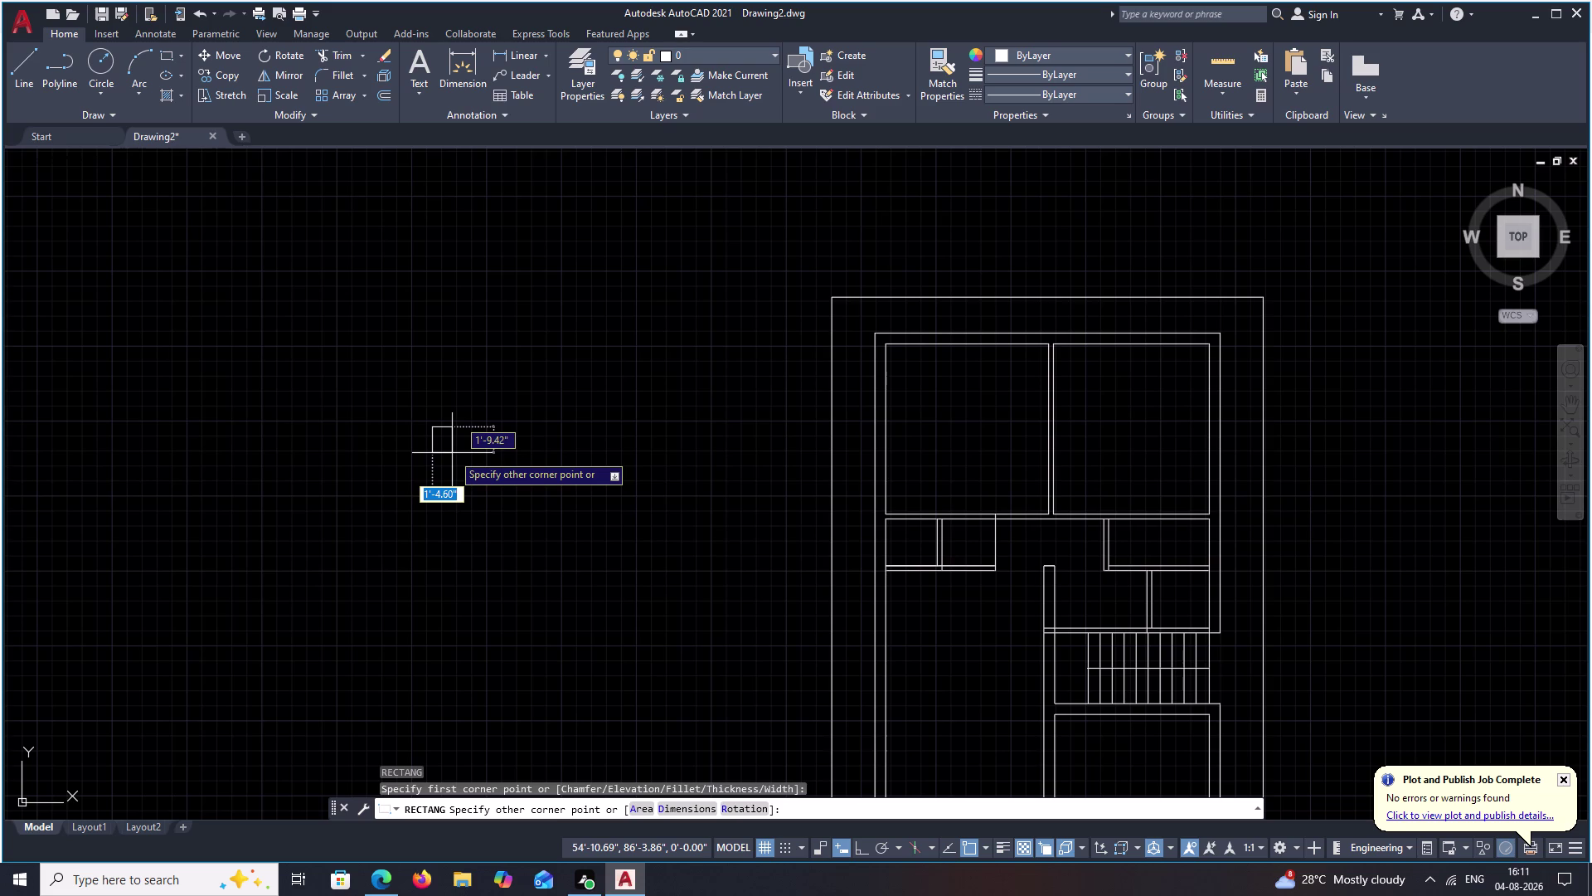
Try sizing the square with 2' and 2" values, then cancel the failed entry.
text(2')
key(space)
text(2\)
key(space)
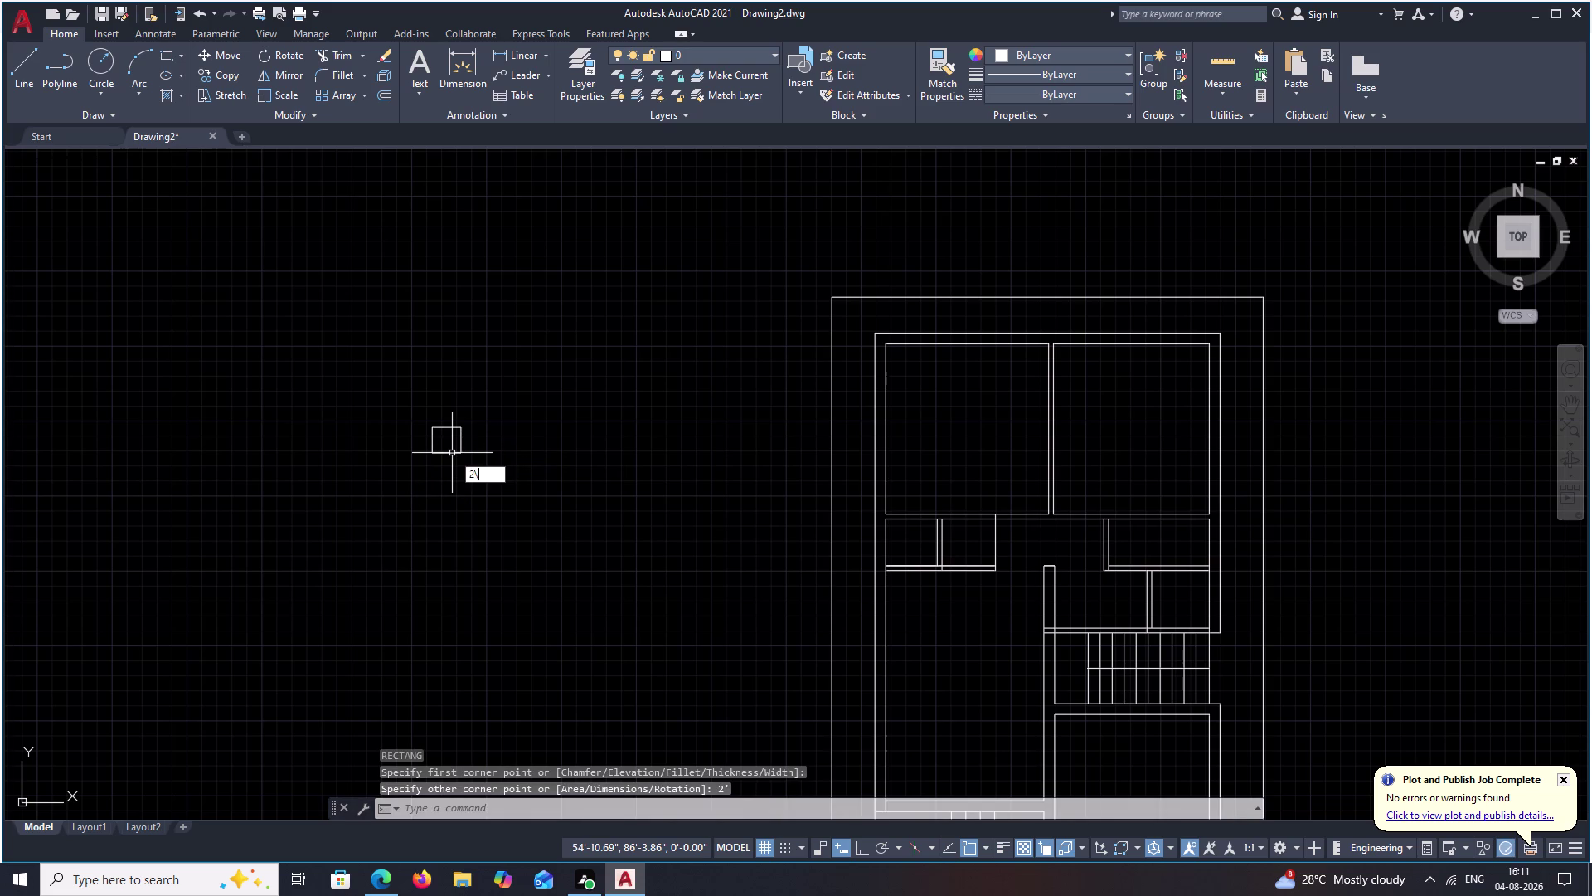
key(Escape)
Erase the stray small square with E and restart the rectangle command.
drag(458, 406, 507, 524)
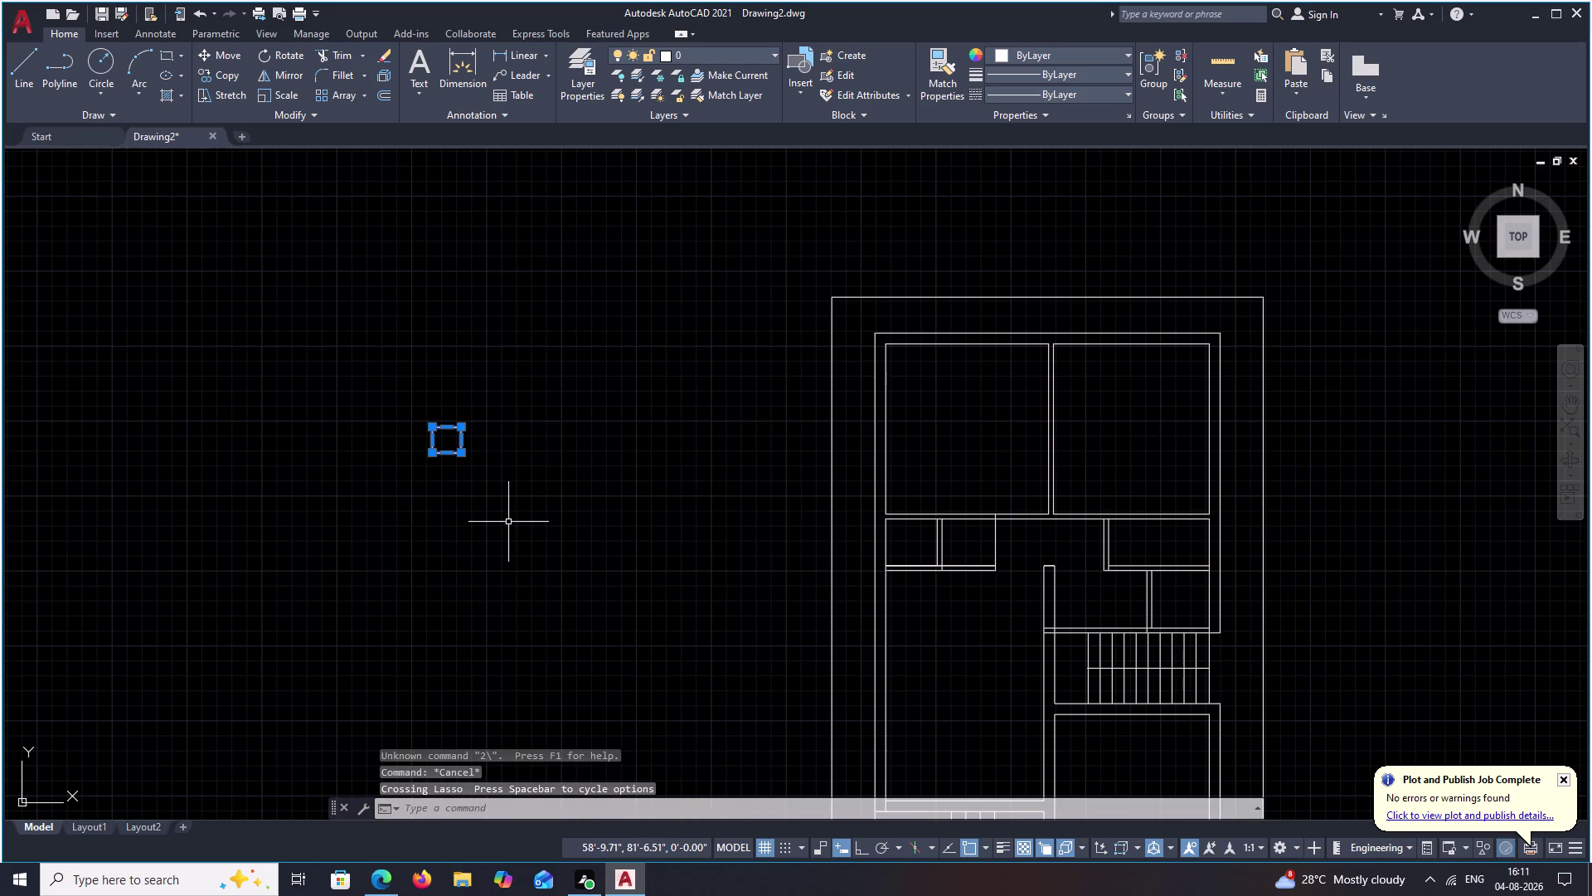
text(E)
key(space)
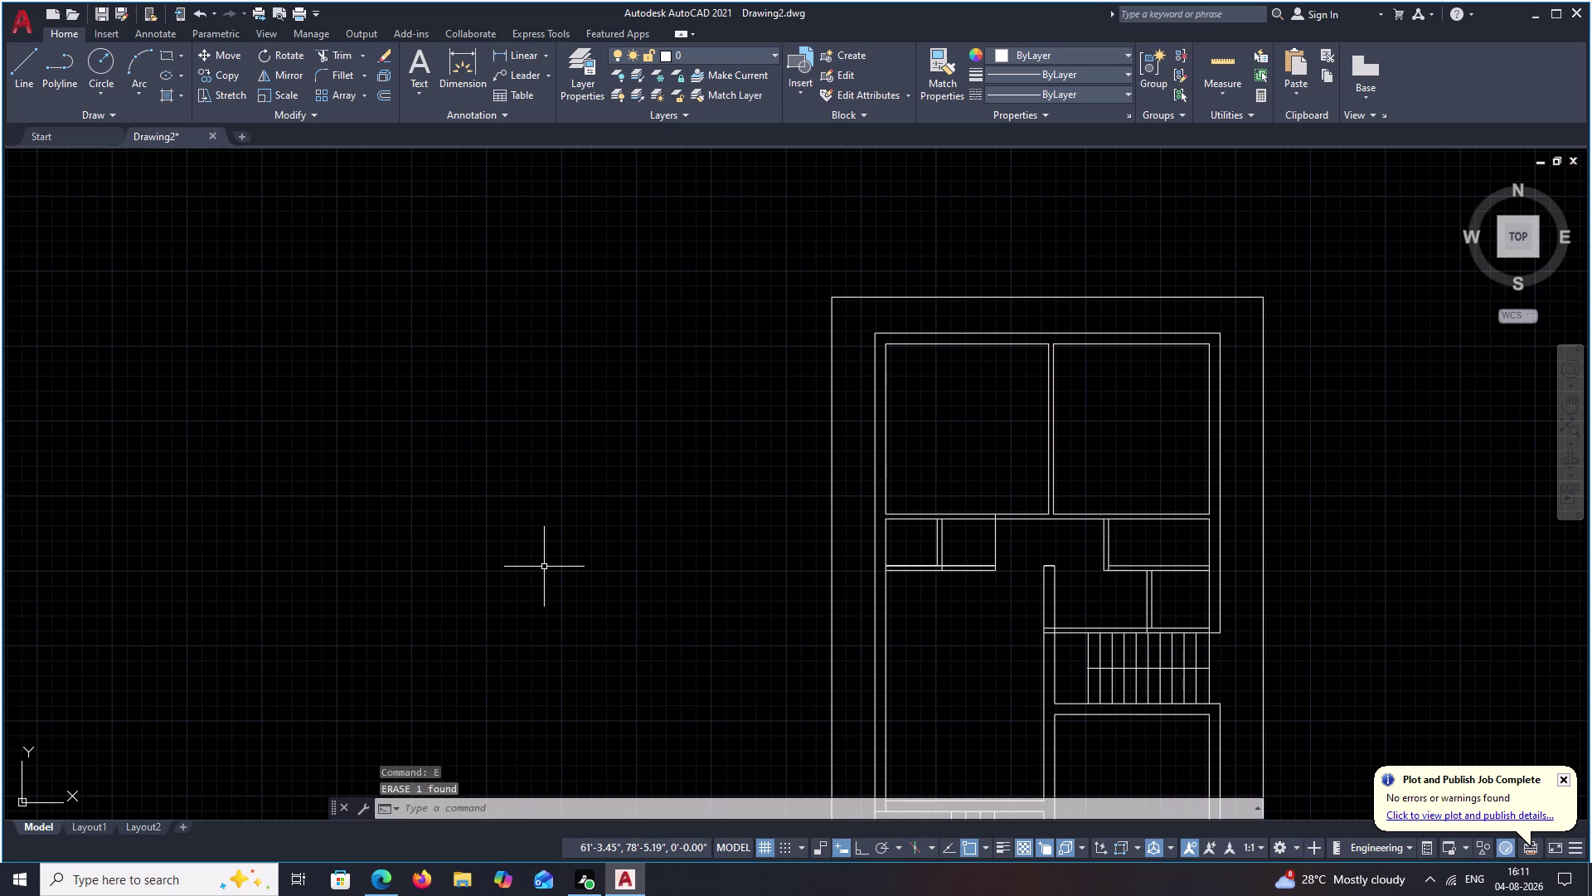
text(REC)
key(space)
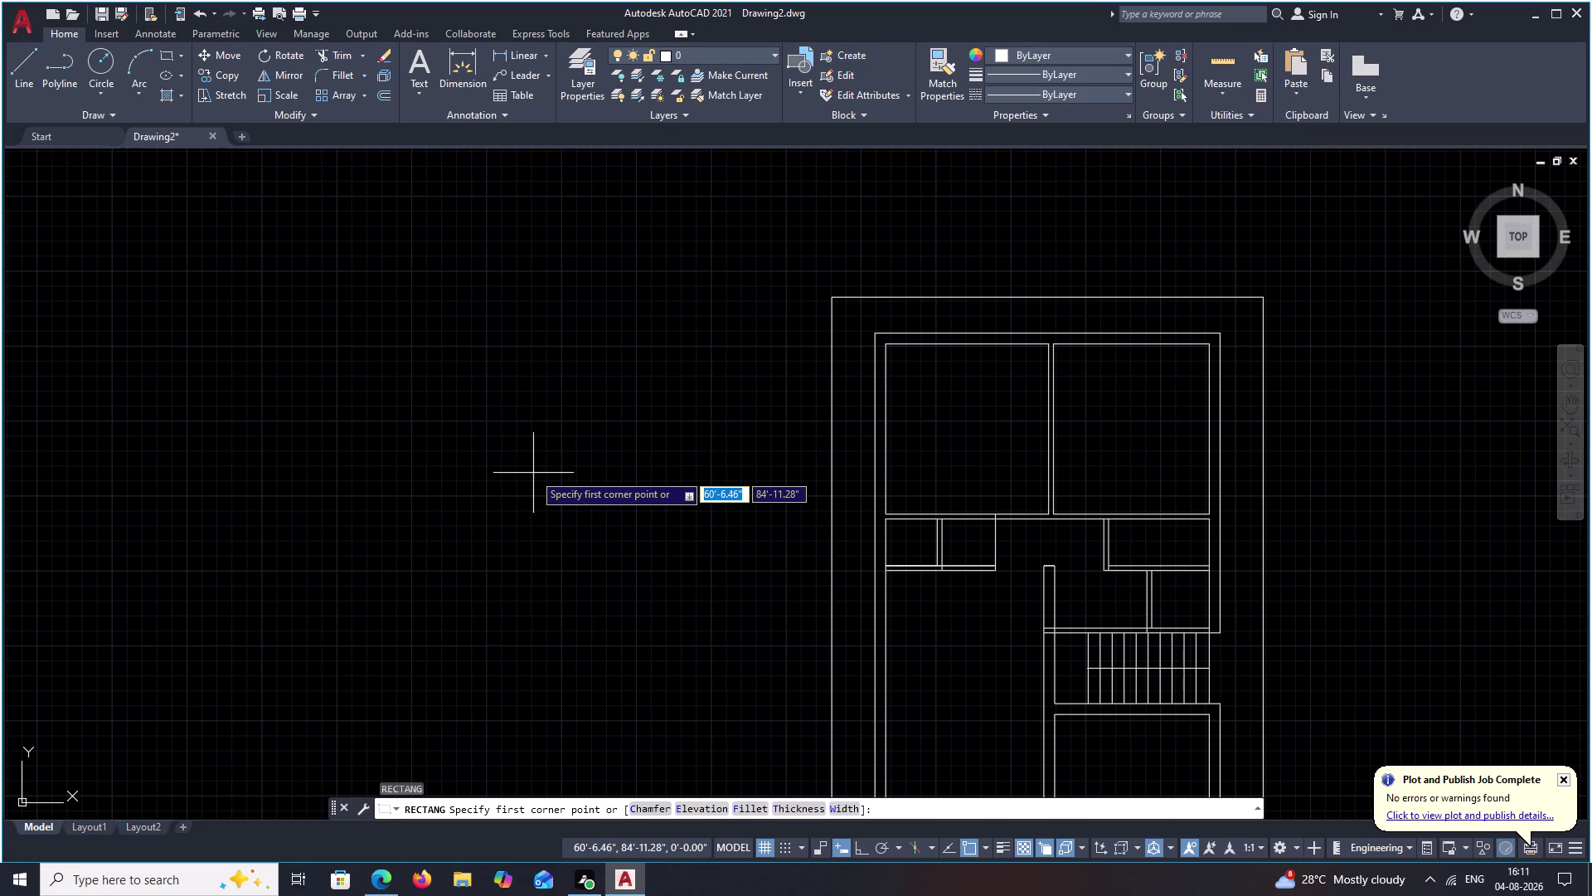
Draw a small square to the left of the floor plan with RECTANG.
text(REC)
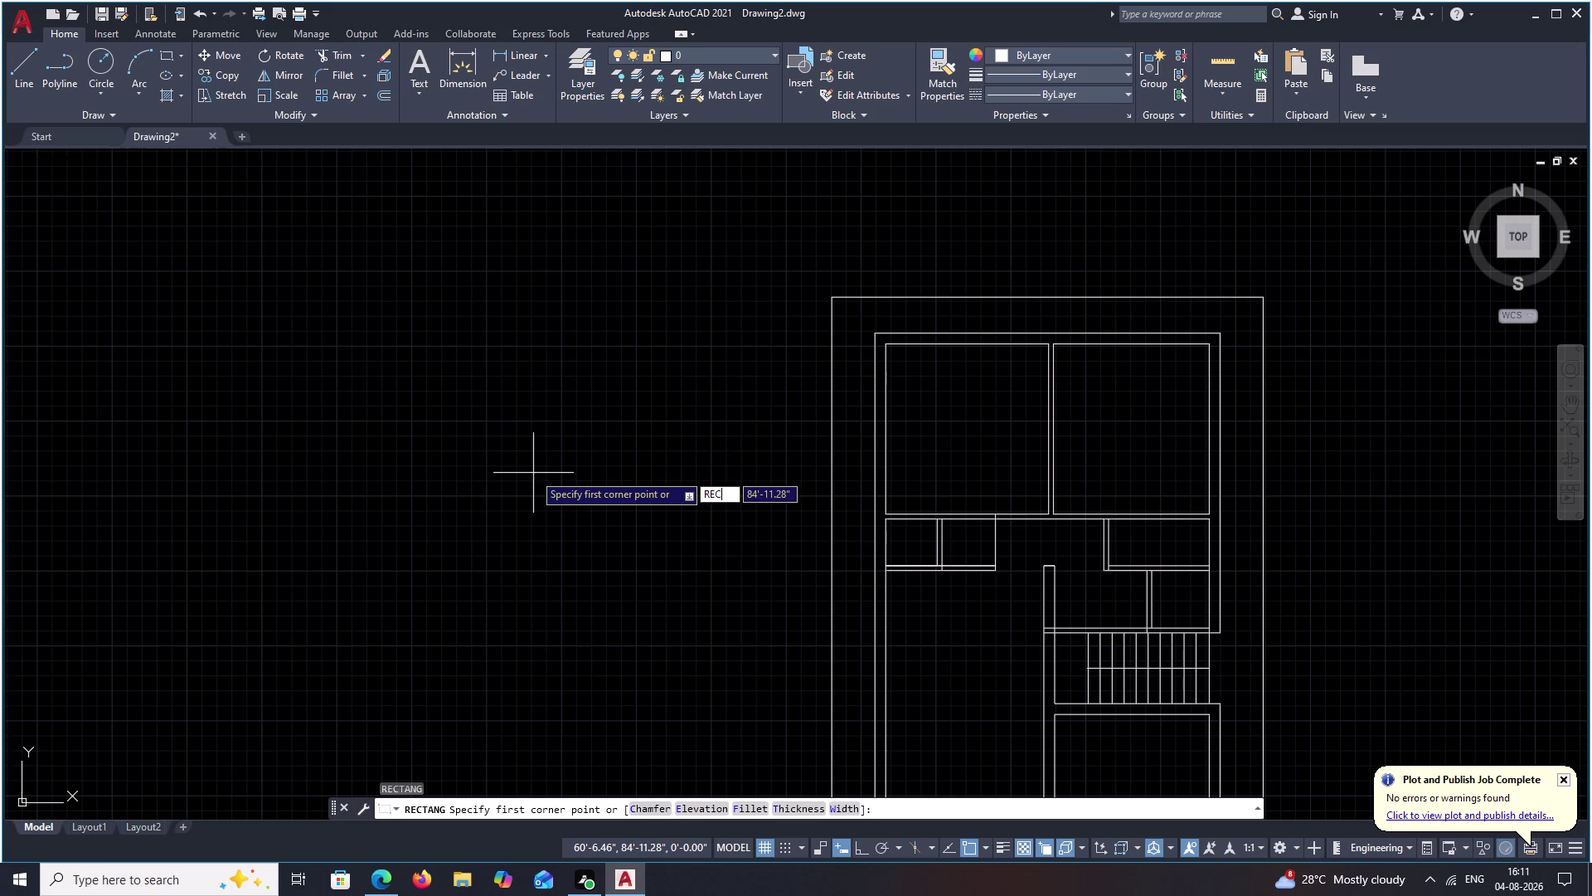
key(space)
key(Escape)
key(Escape)
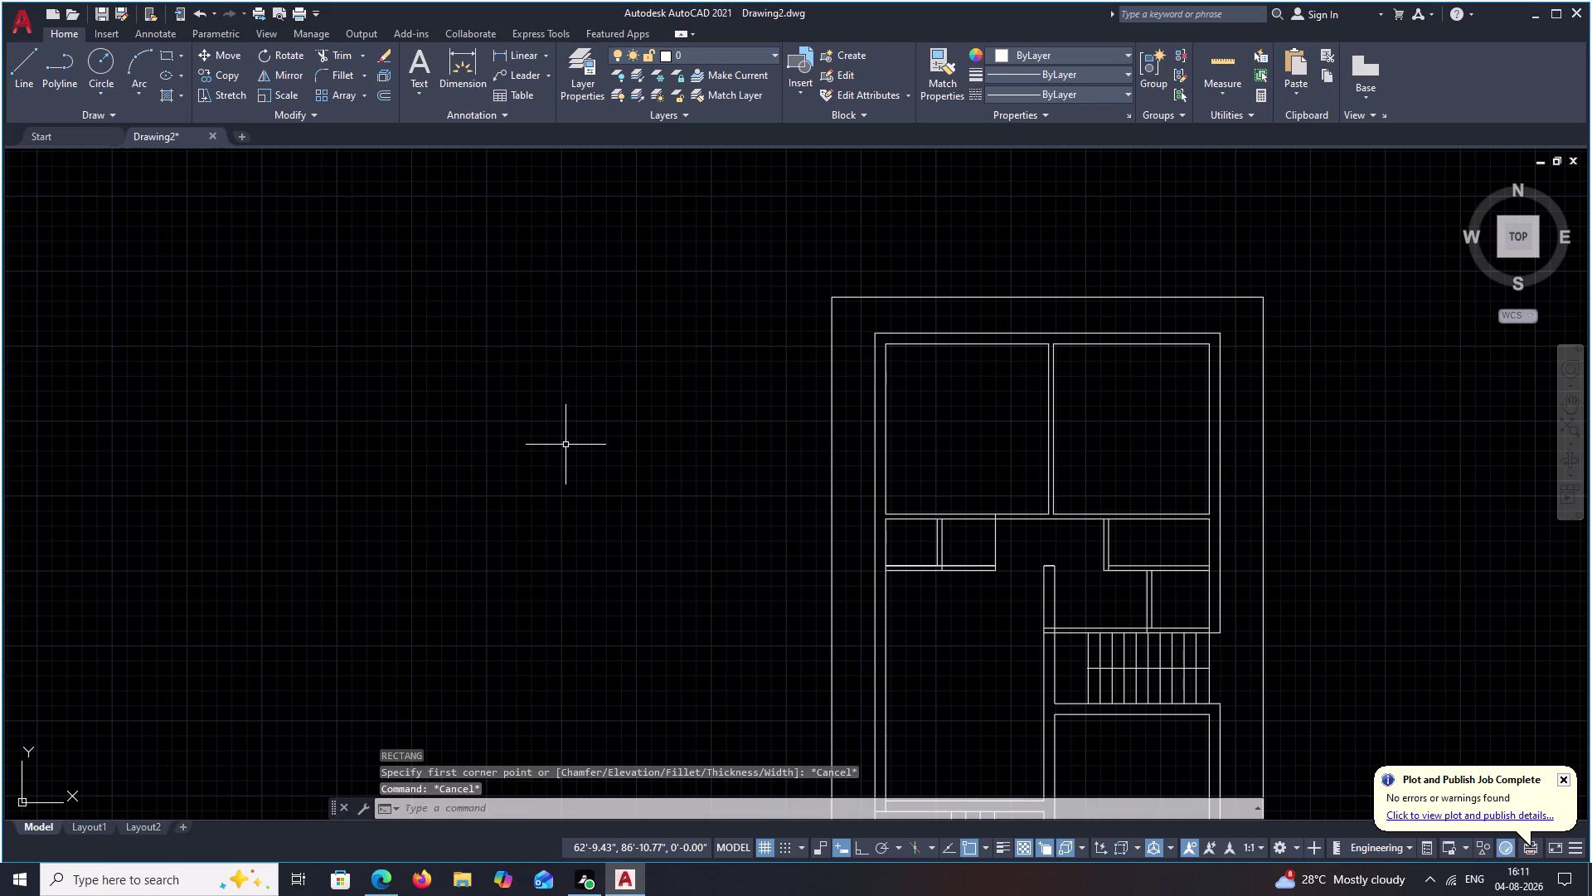
text(REC)
key(space)
click(494, 413)
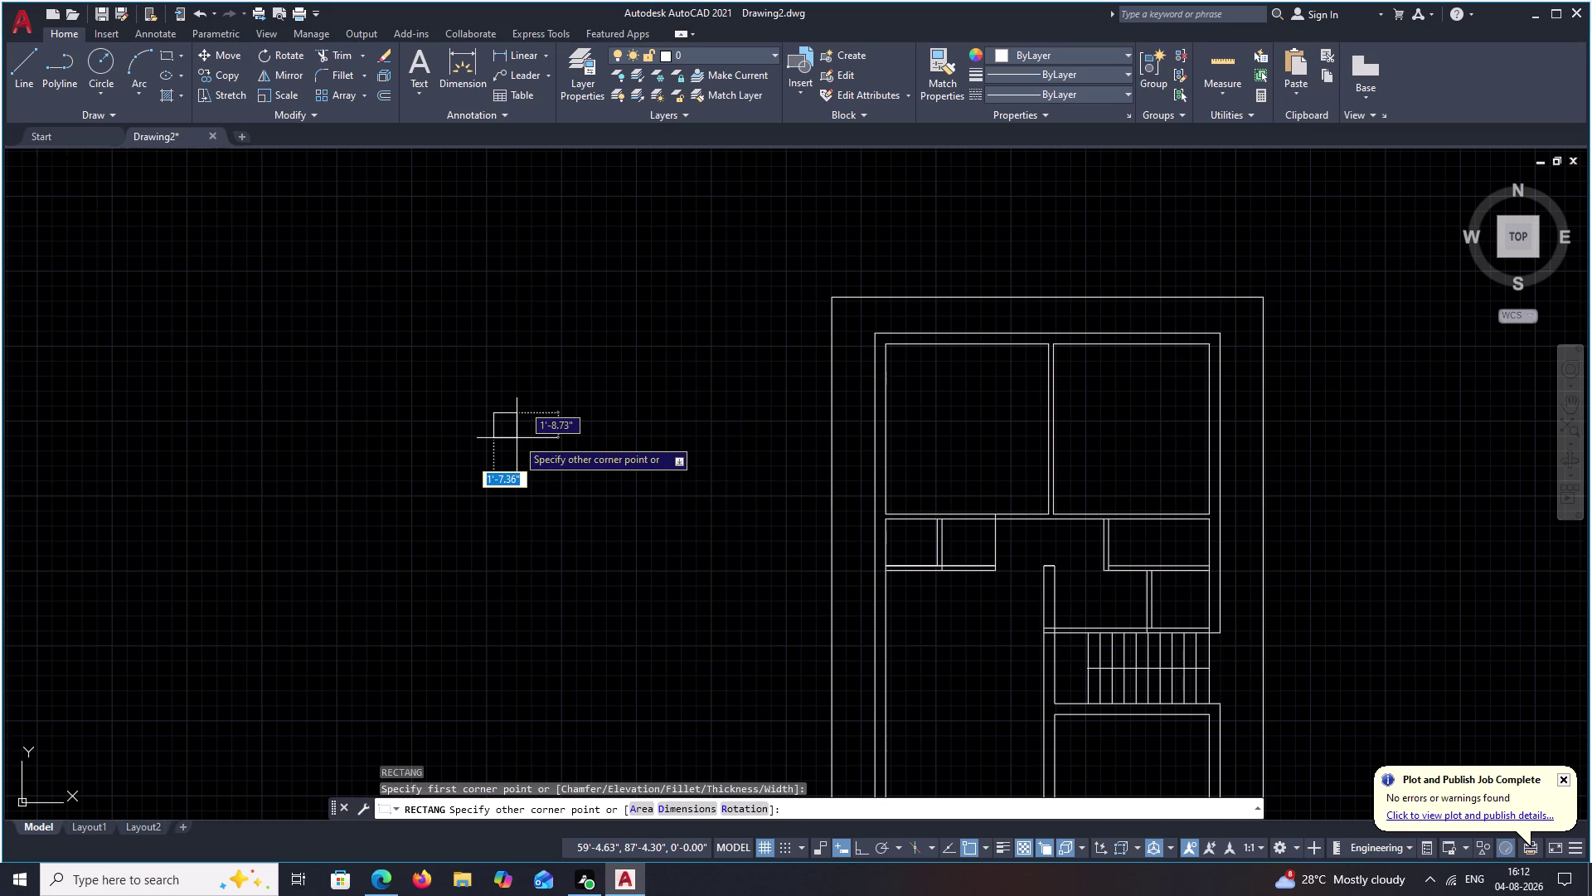
click(517, 438)
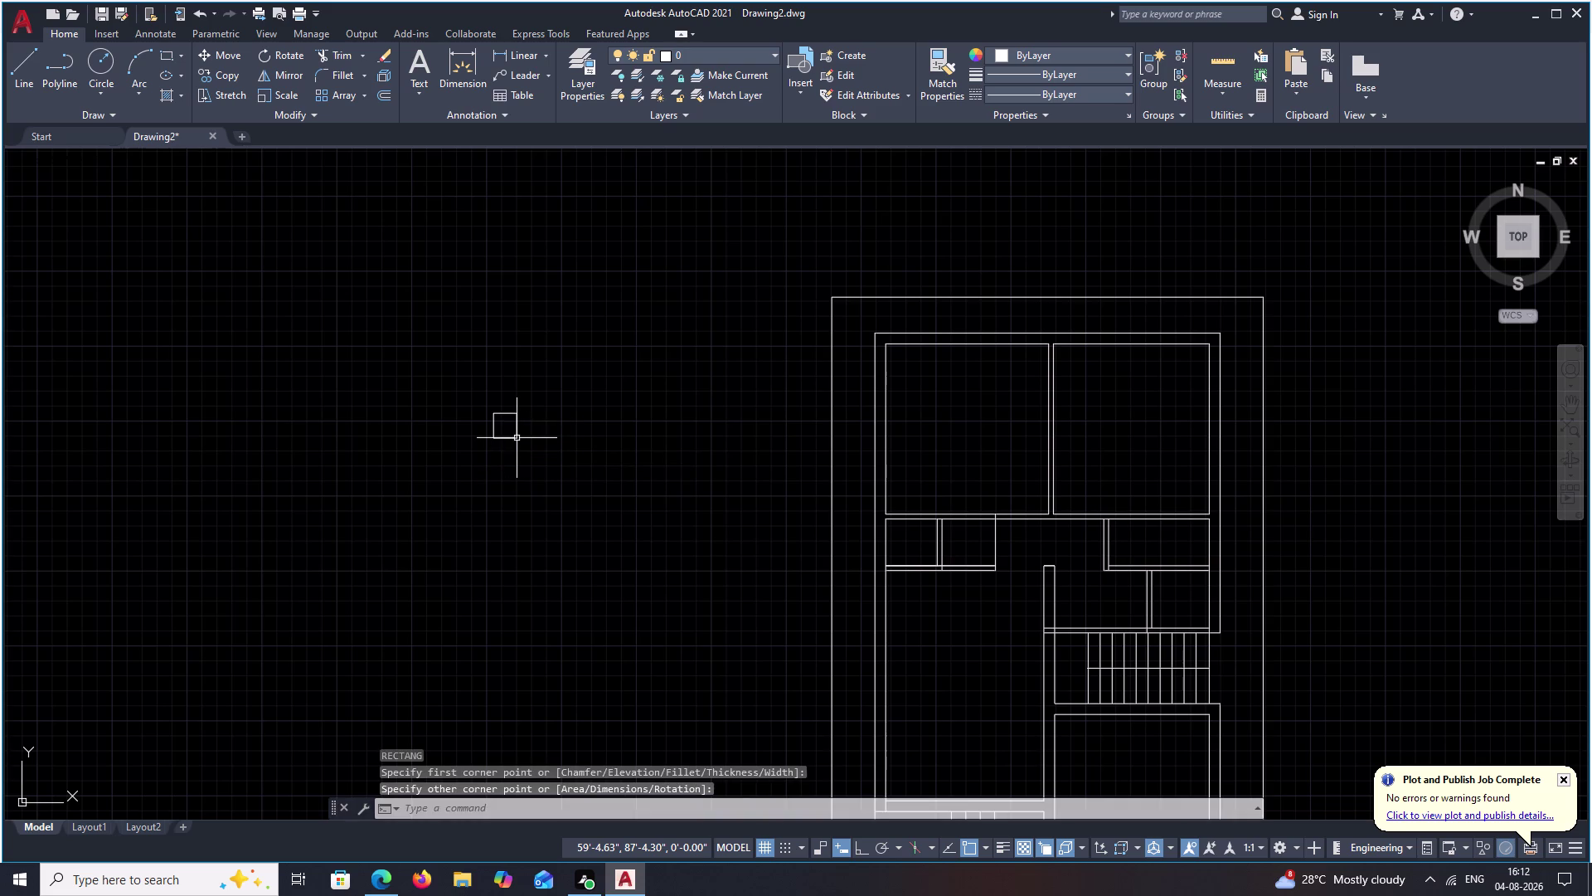
Start copying the small square from its corner toward the floor plan.
drag(524, 401, 508, 467)
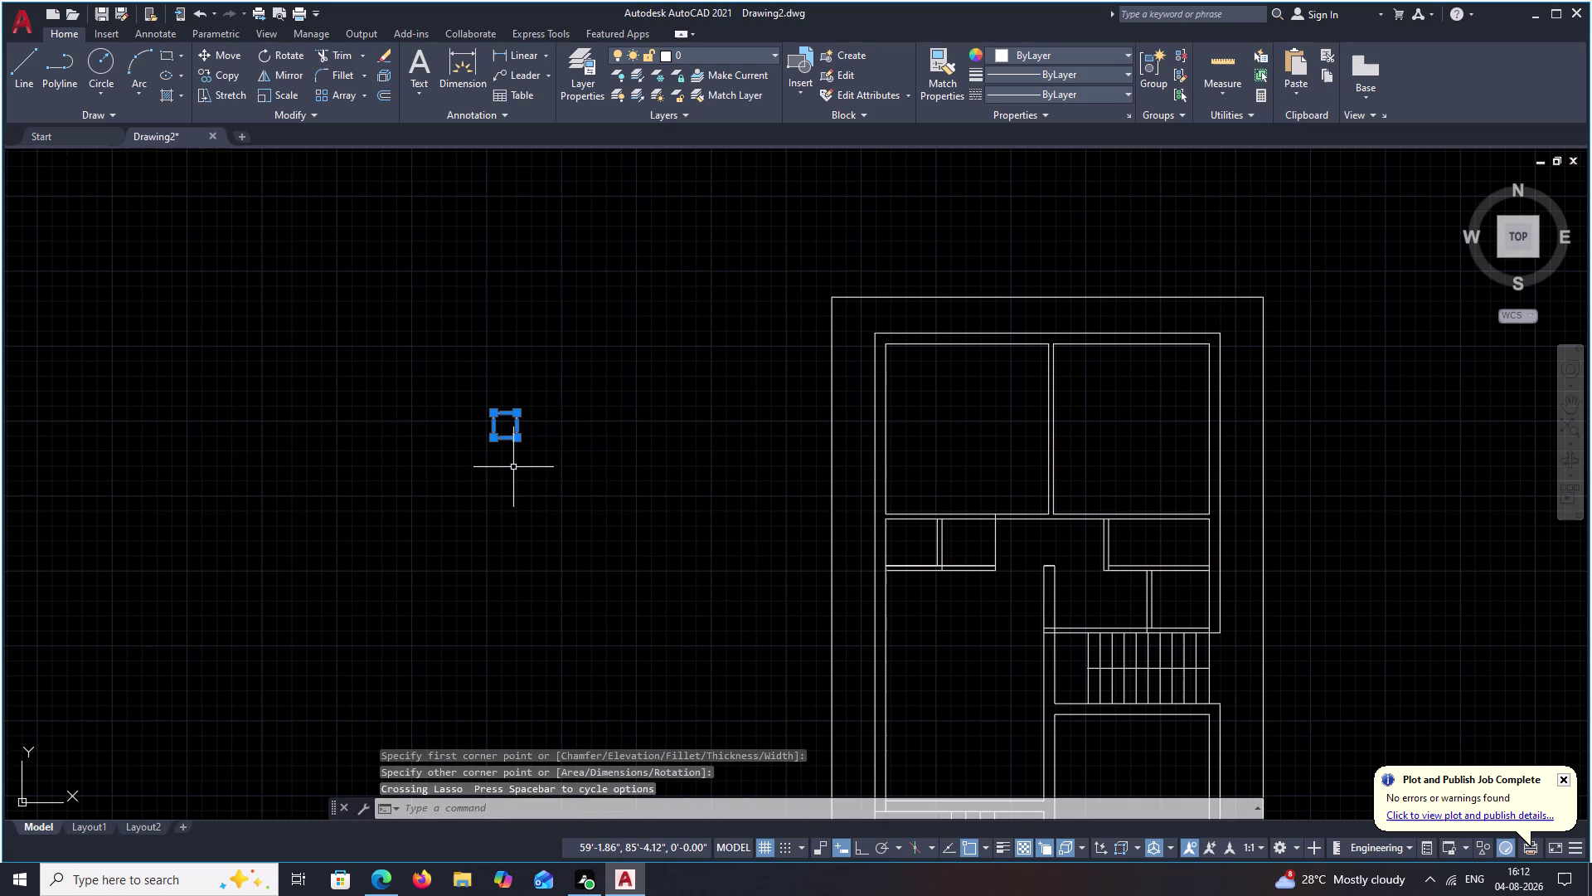
text(CO)
key(space)
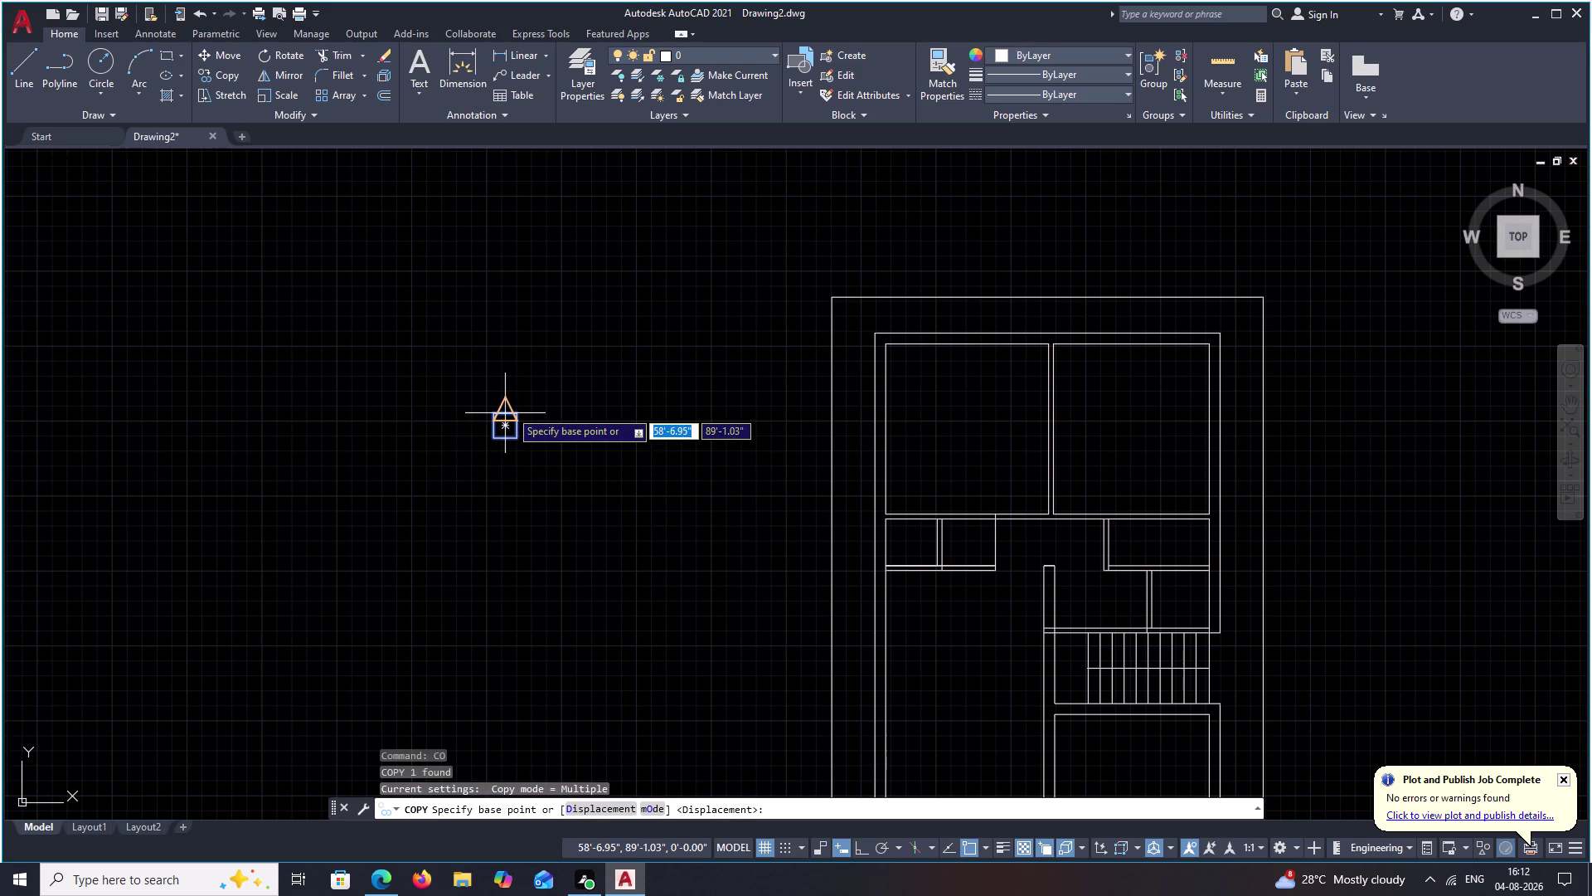
scroll(up, 3)
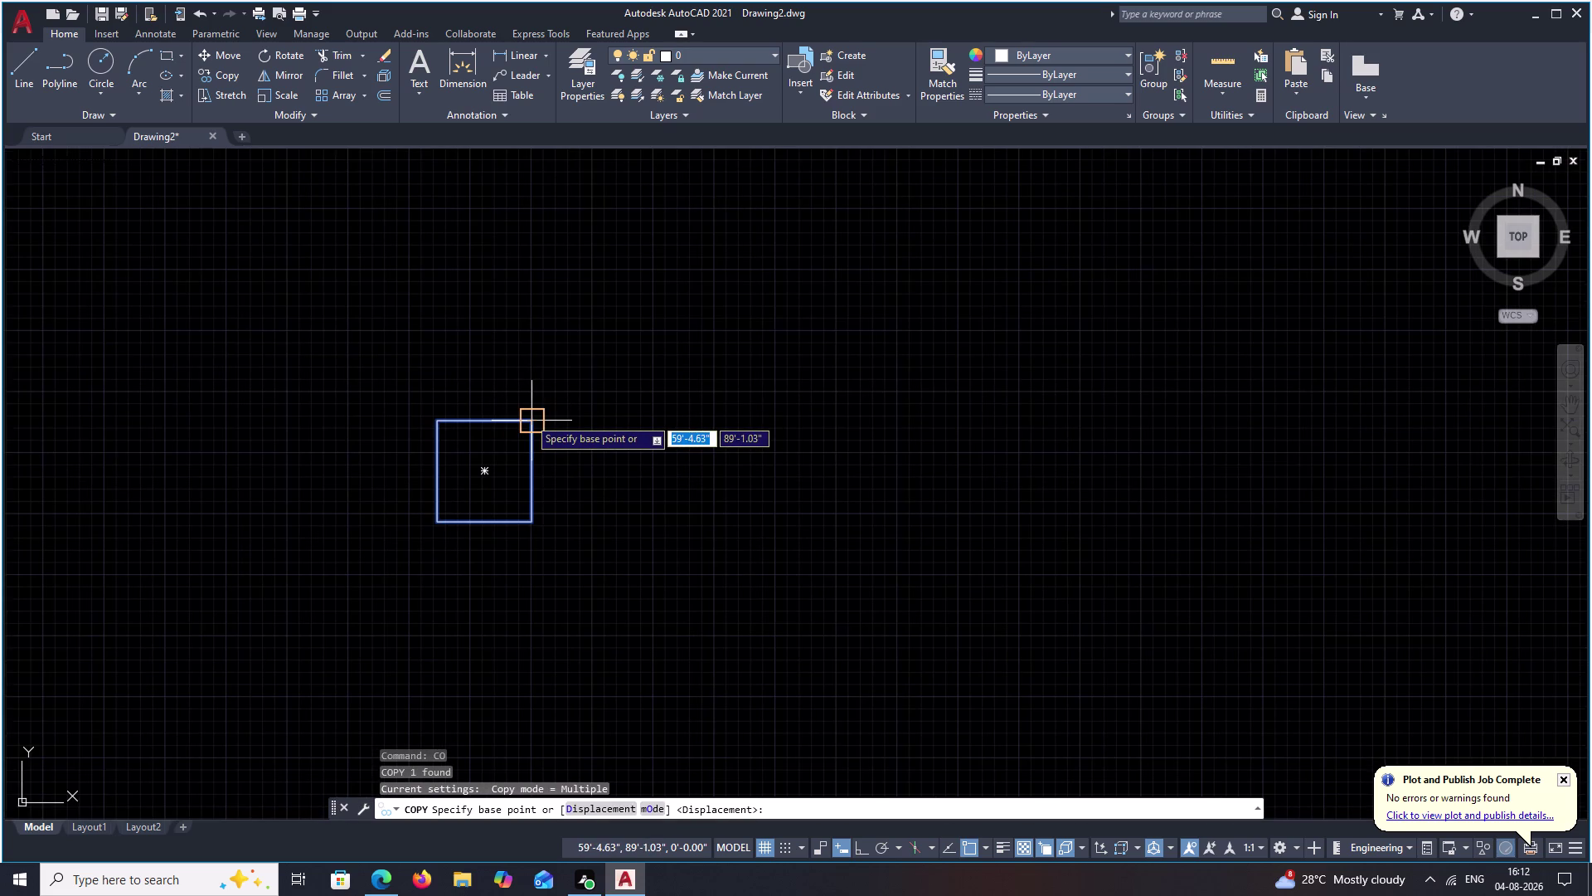
click(485, 466)
scroll(down, 3)
scroll(down, 3)
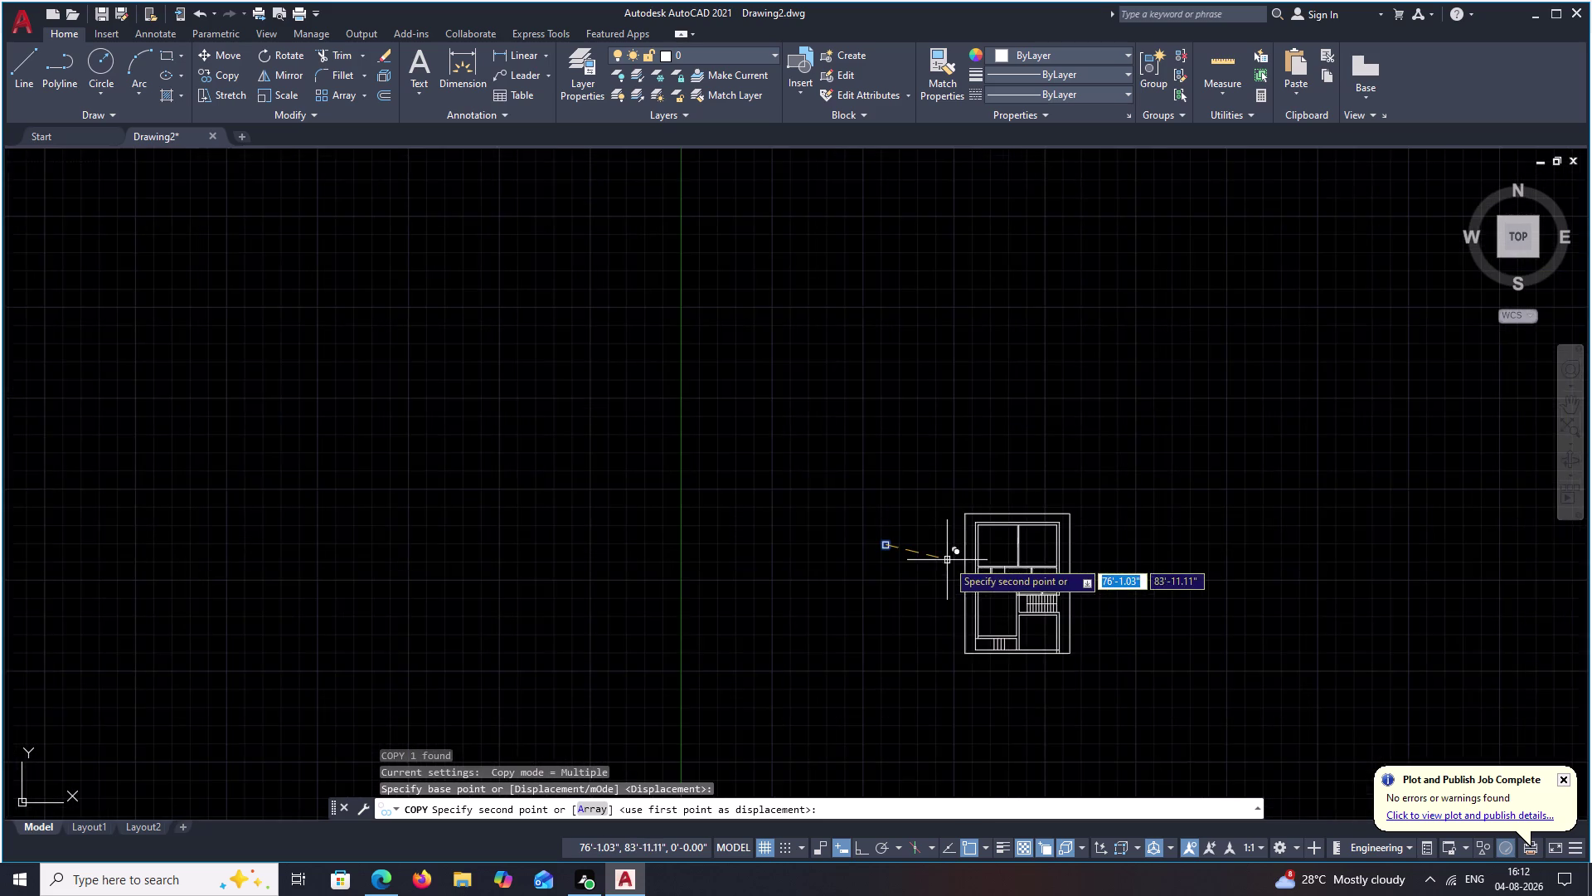
middle_drag(942, 556, 716, 383)
scroll(up, 3)
scroll(up, 3)
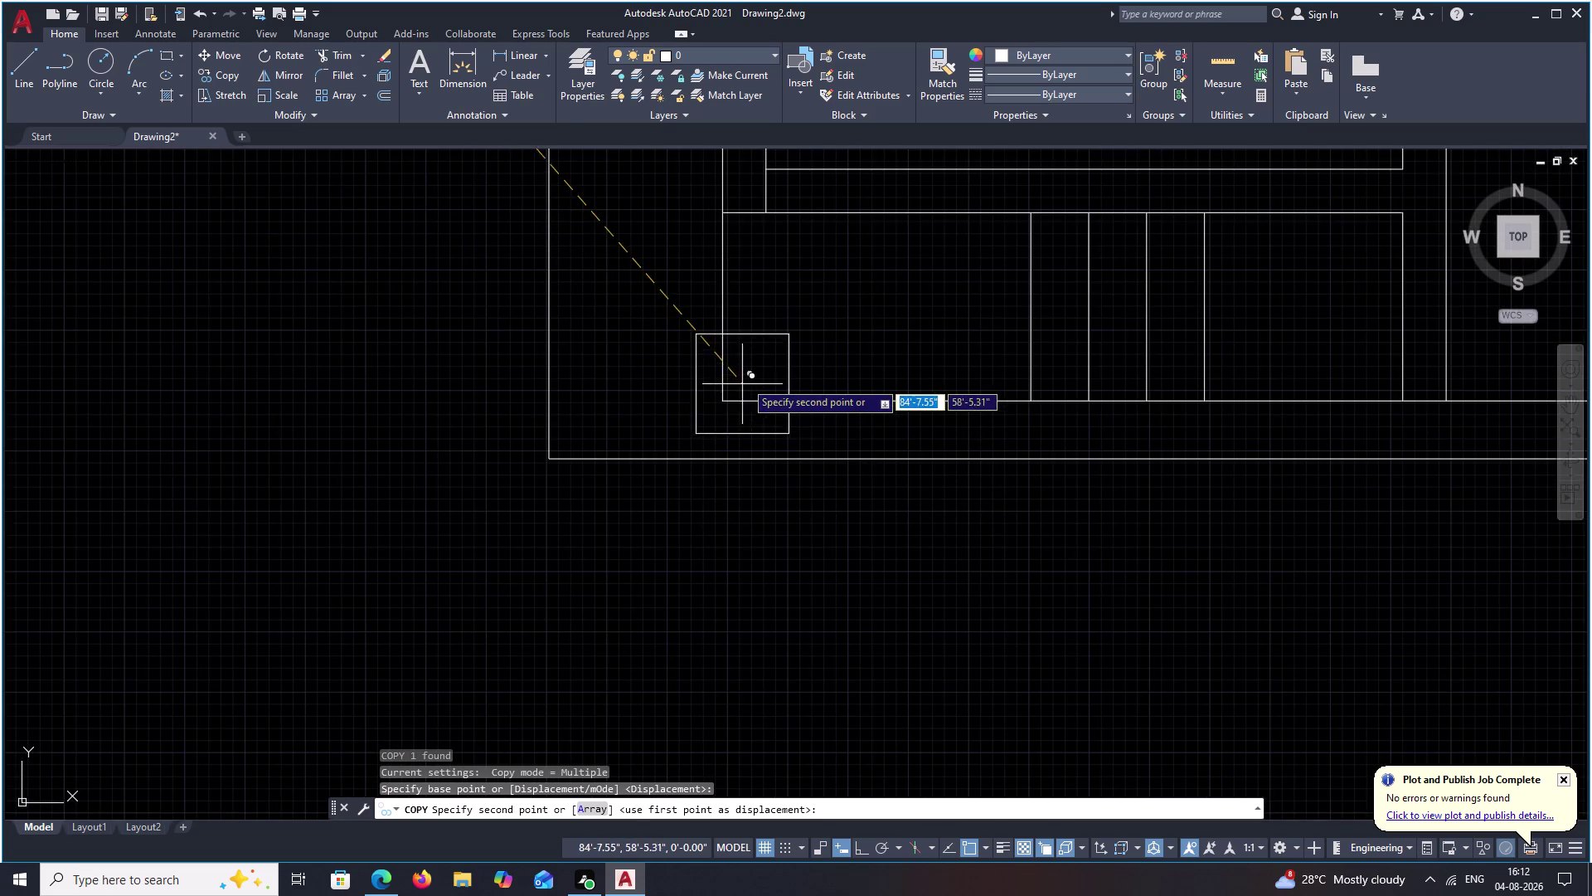
Cancel the copy and view the plan's bottom wall.
key(grave)
key(Escape)
key(Escape)
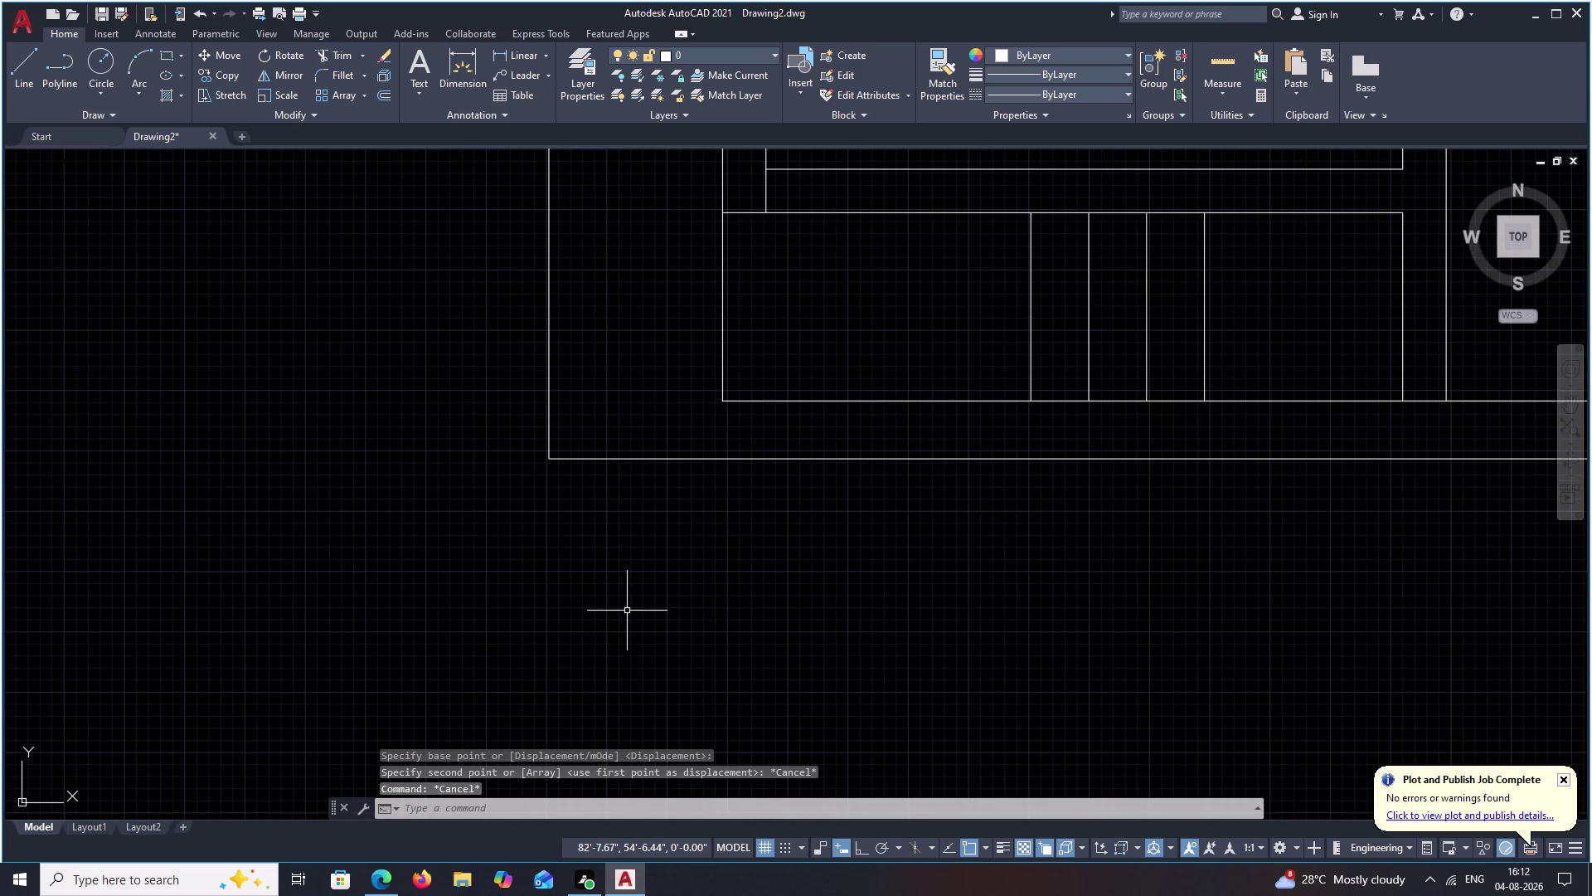
key(t)
key(BackSpace)
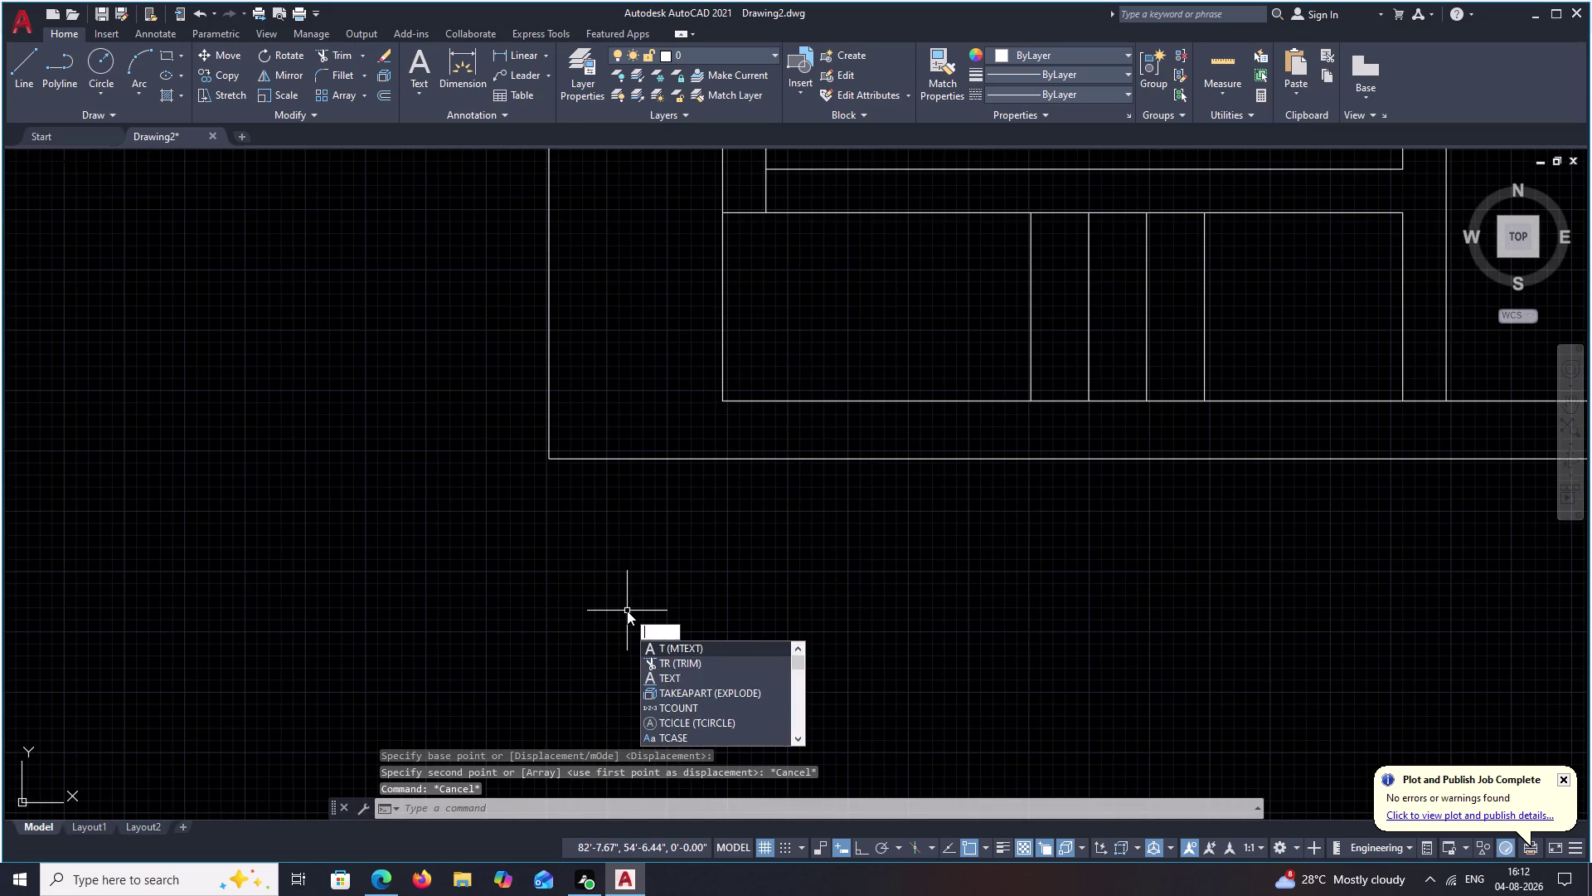
key(Escape)
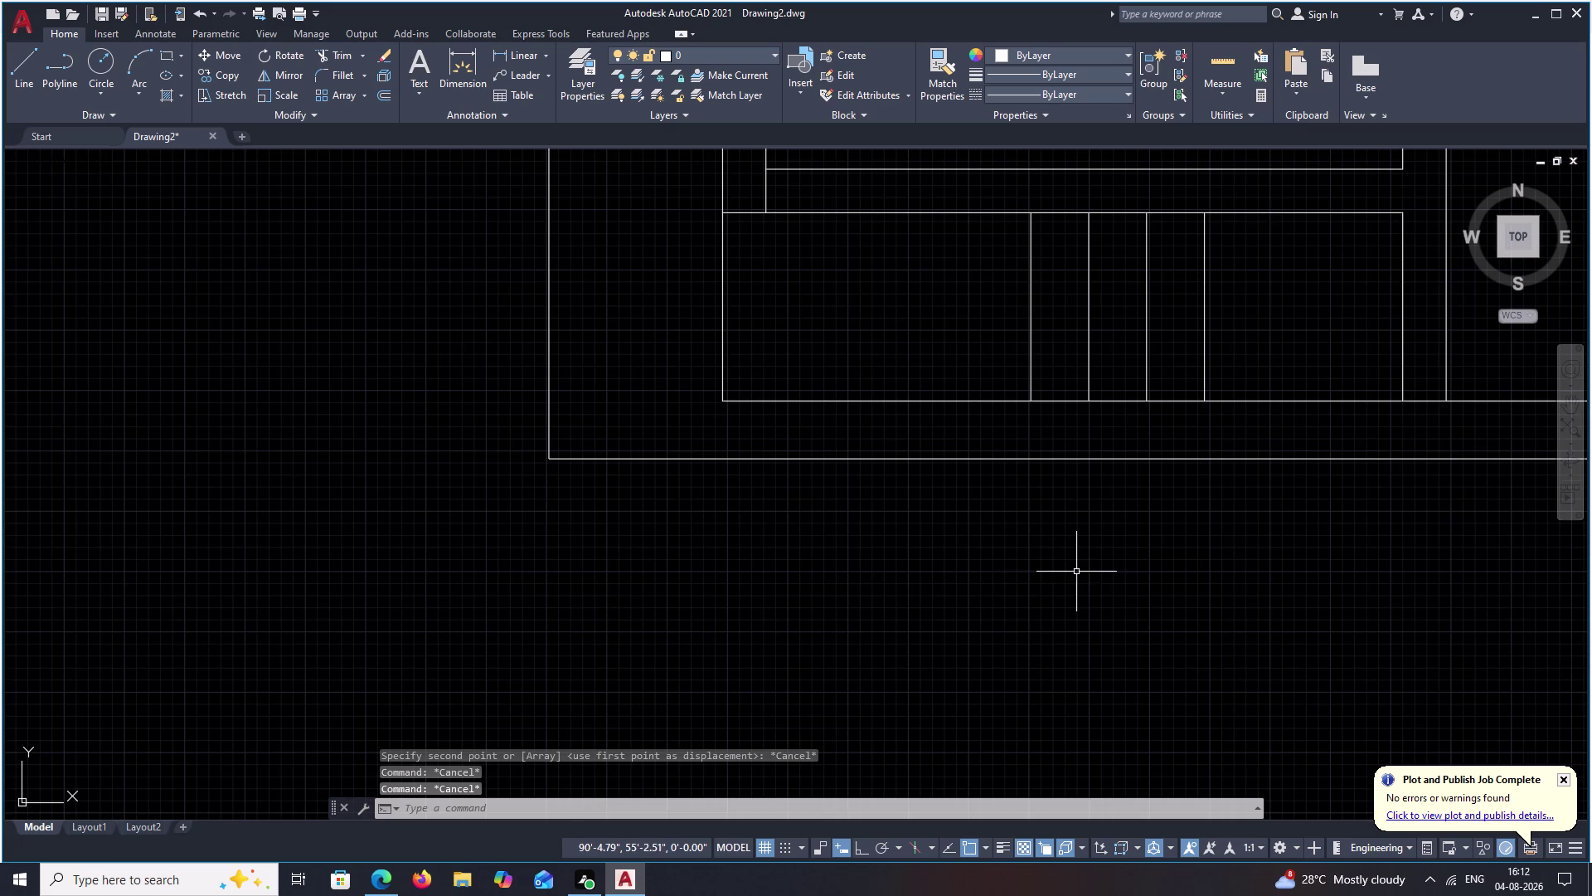
middle_drag(1075, 571, 682, 579)
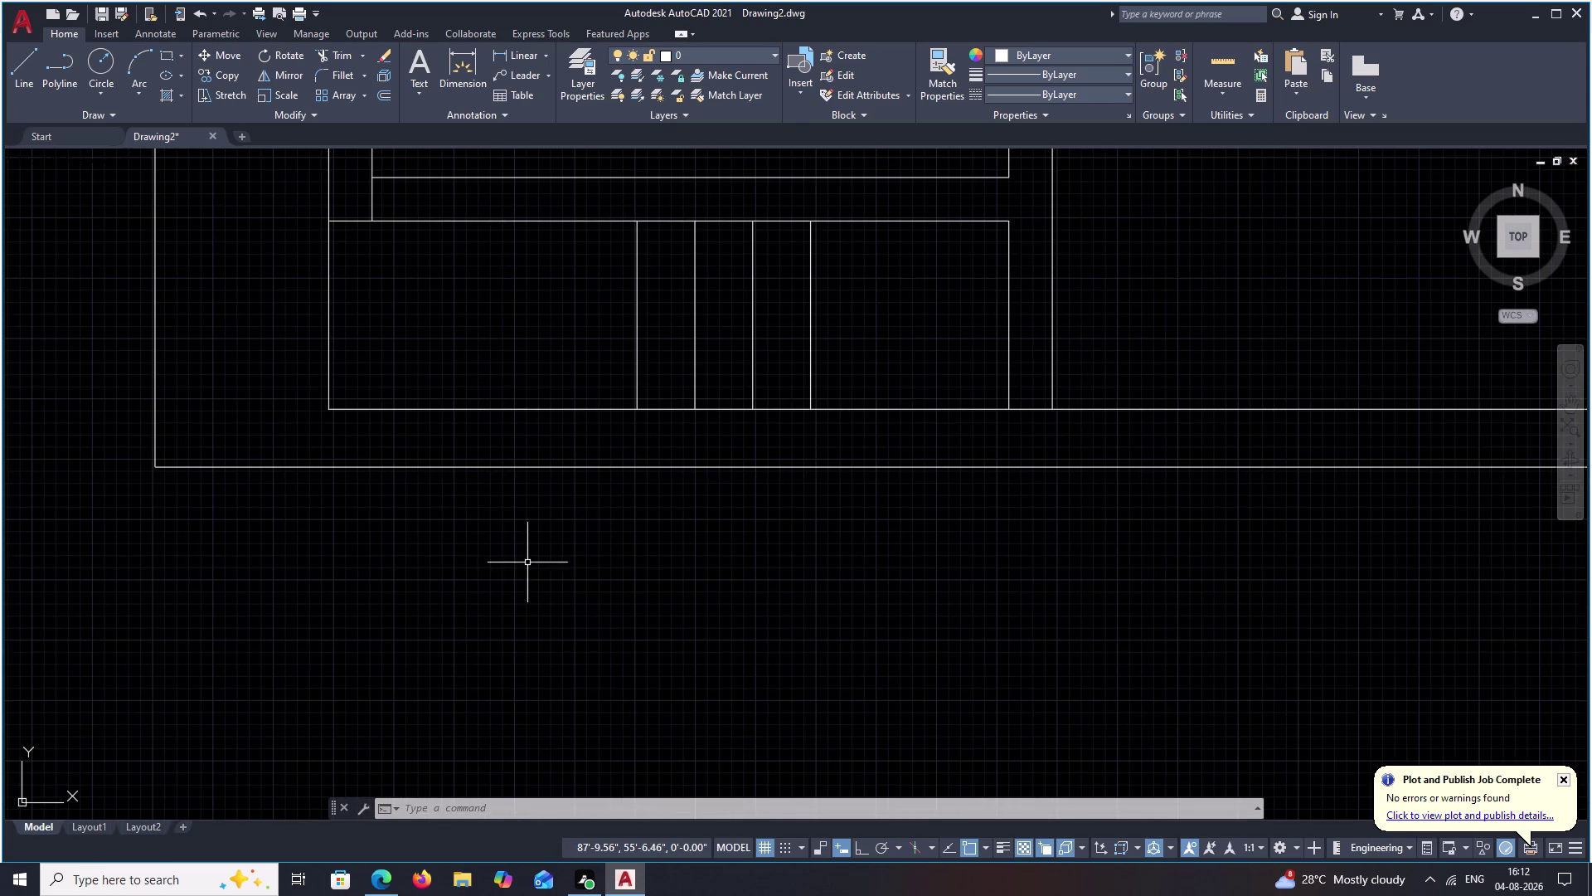
Start a dimensioned rectangle below the plan with 9', then cancel it as oversized.
key(r)
text(EC)
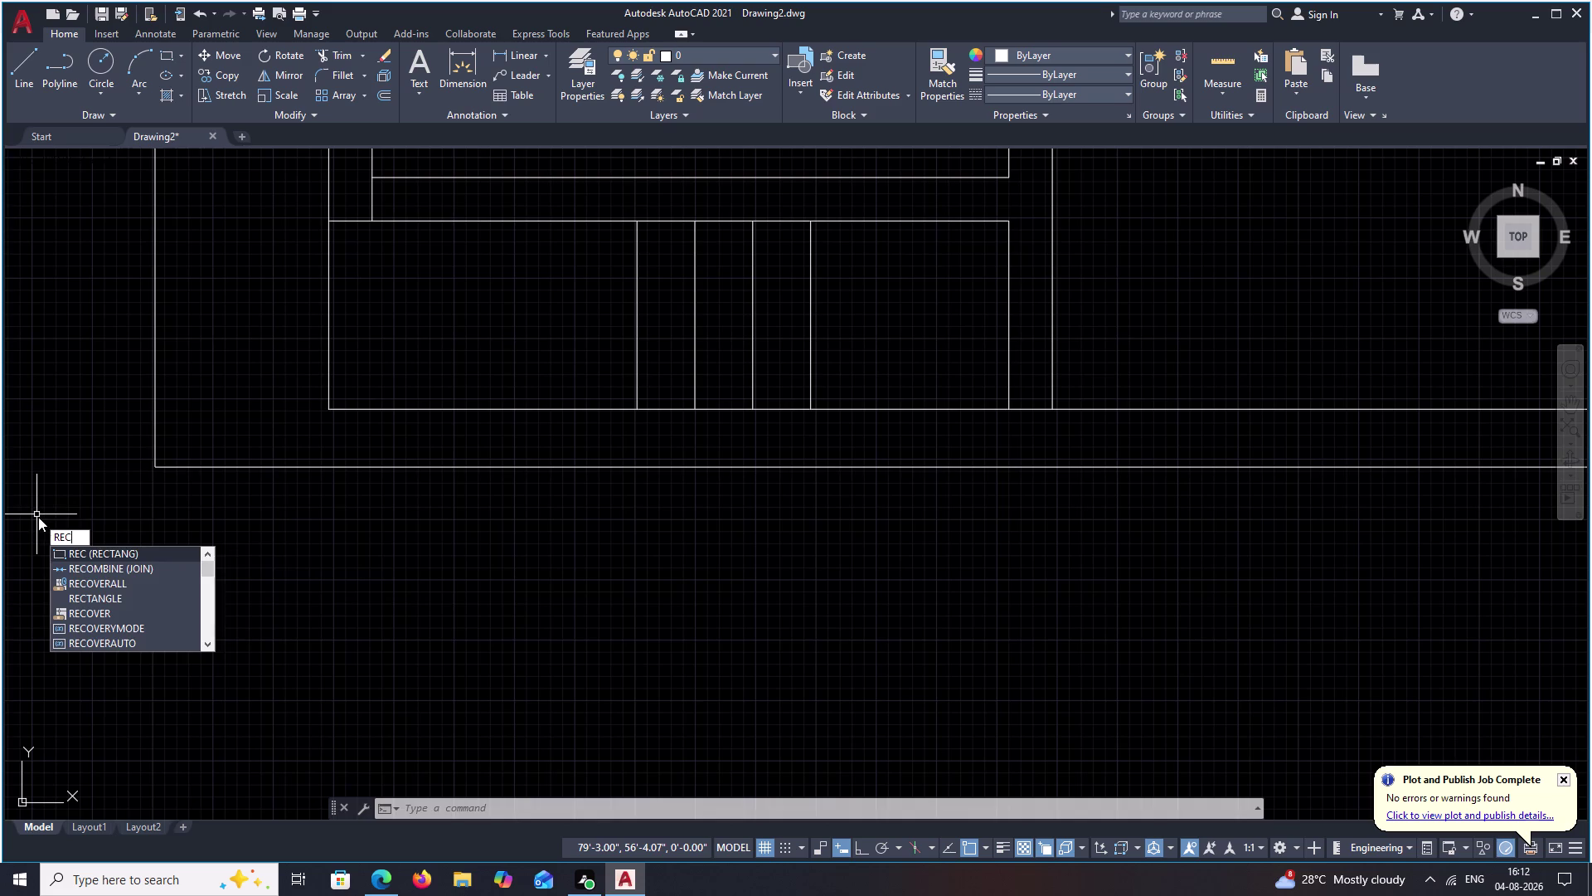
key(space)
click(230, 579)
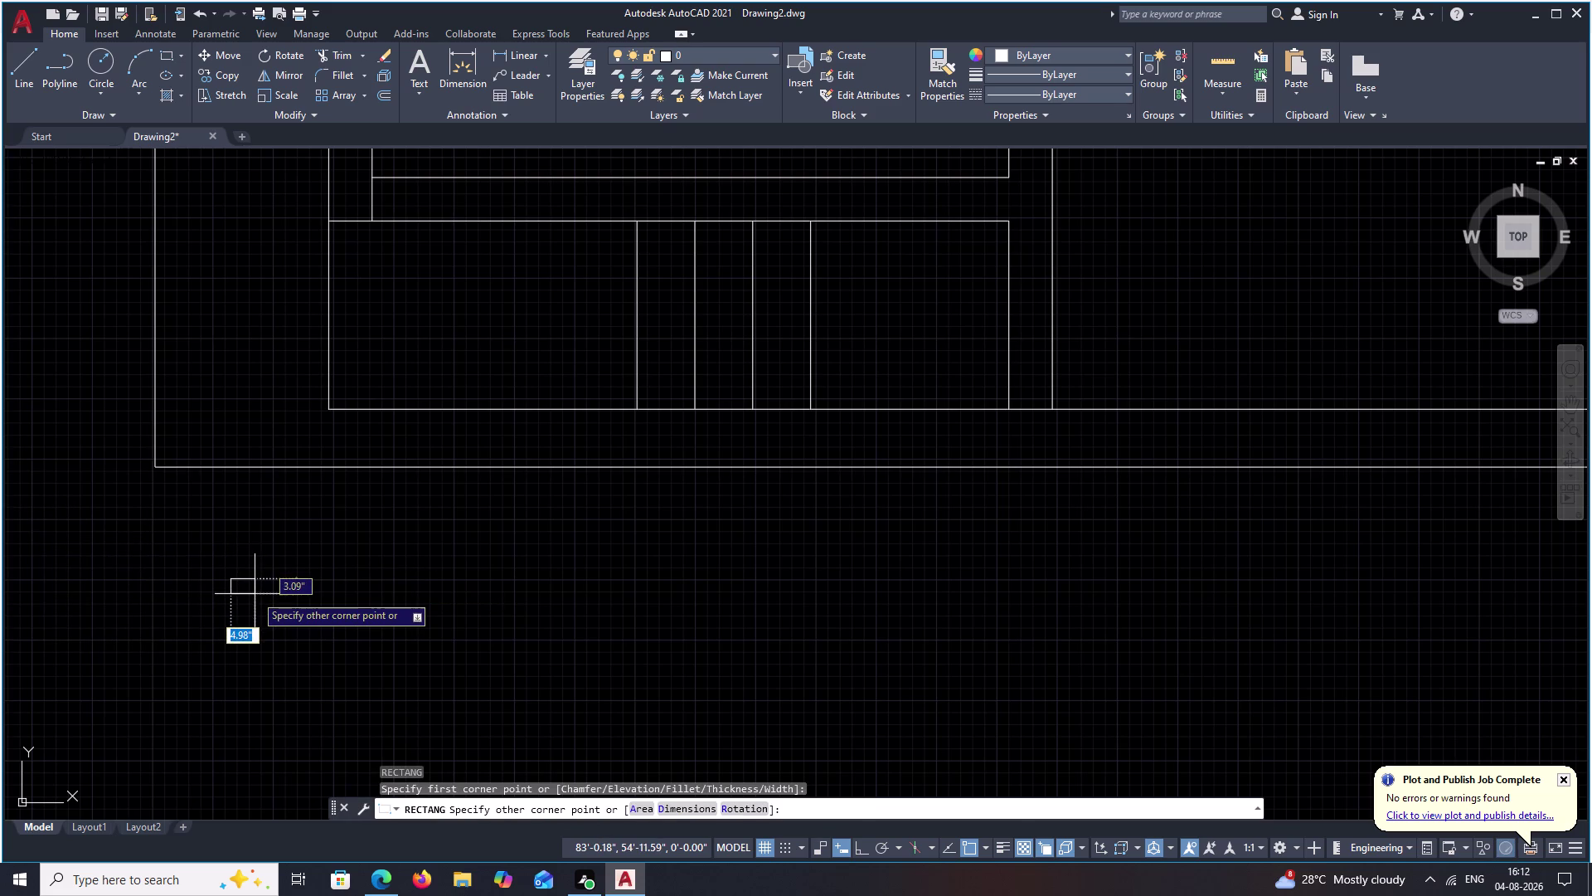
text(D)
key(space)
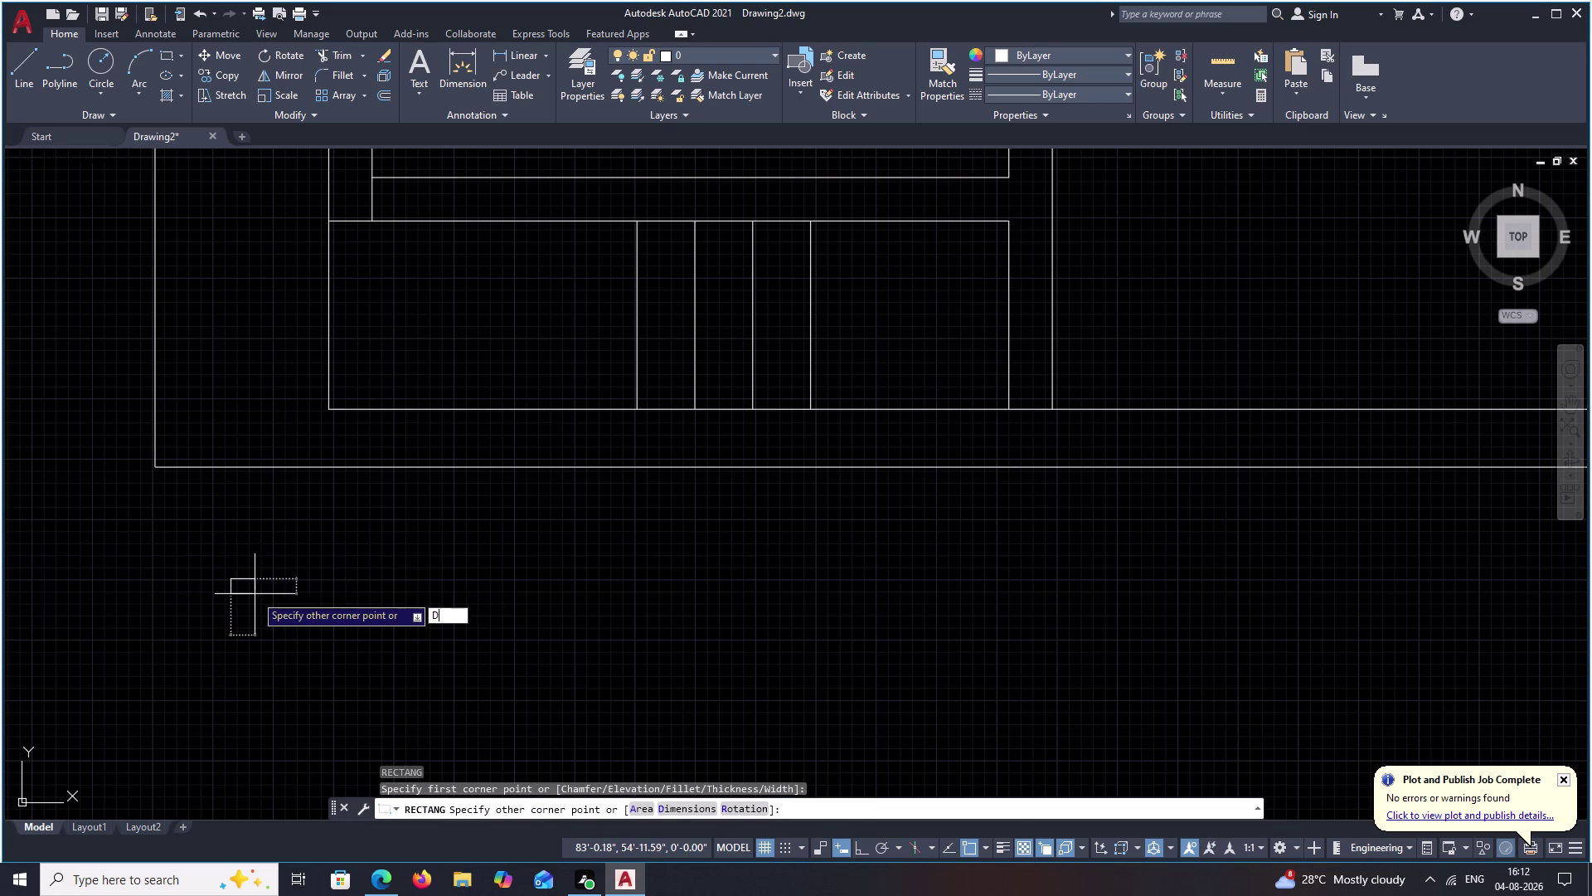
text(9')
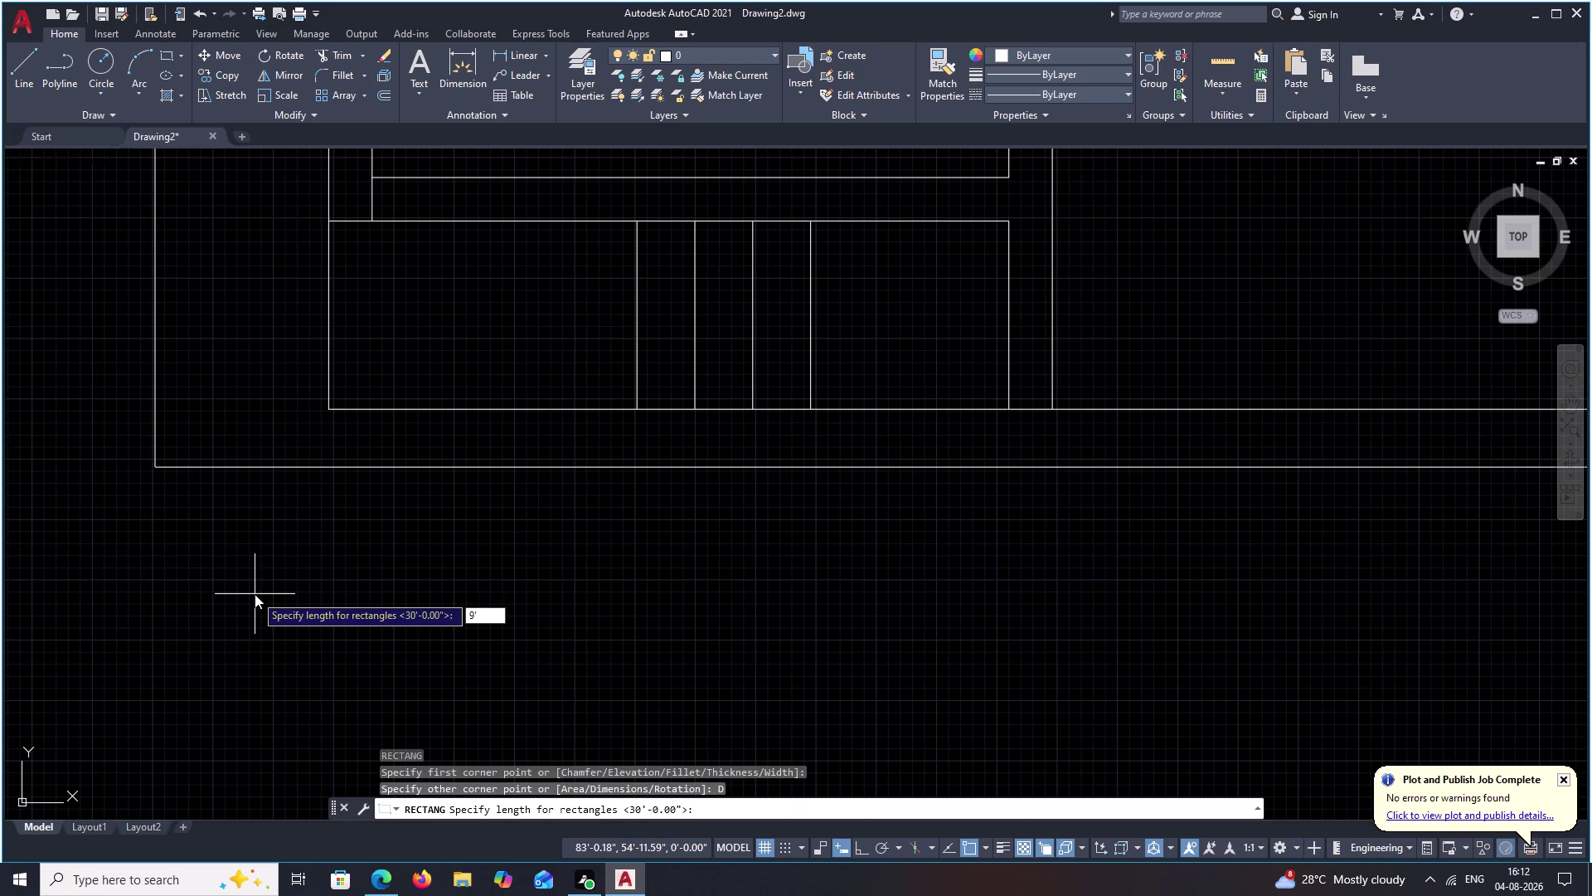
key(BackSpace)
key(space)
key(space)
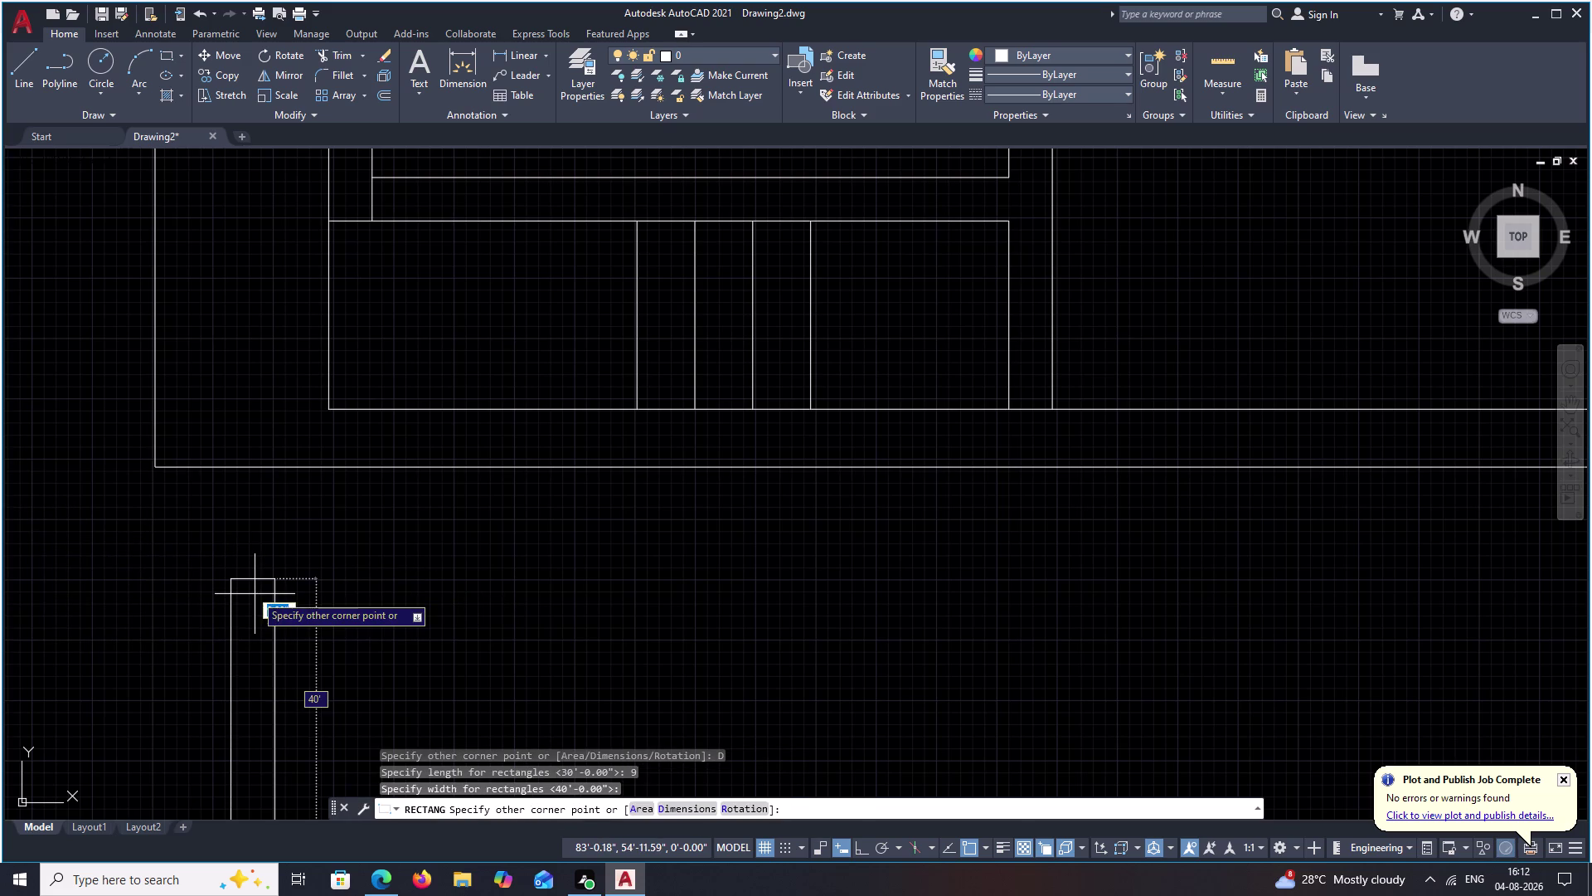
scroll(down, 3)
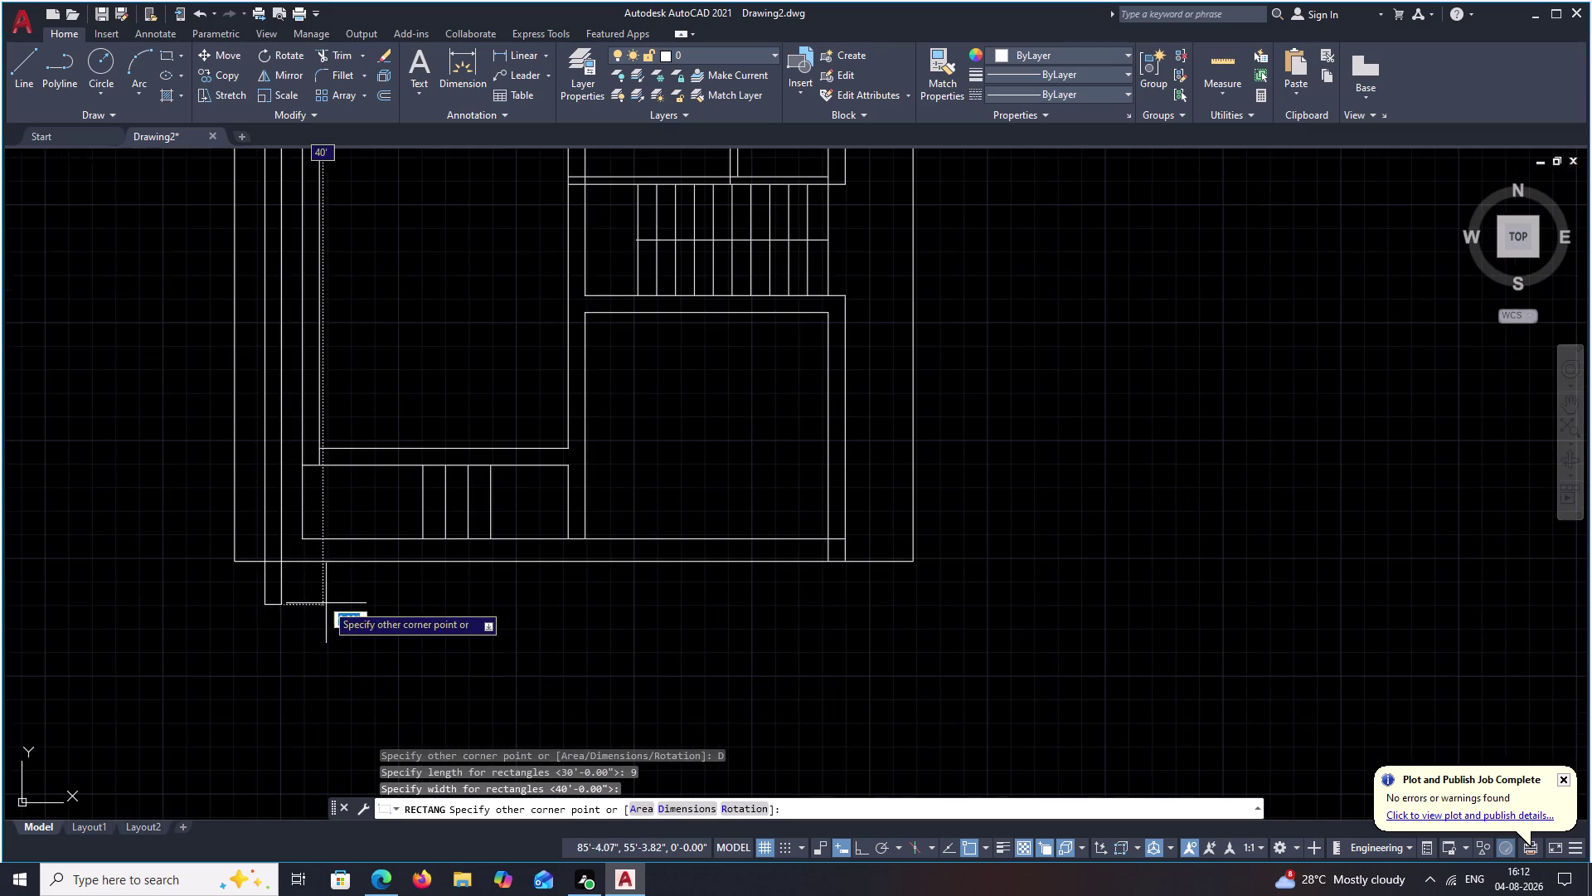
key(Escape)
Draw a 9 by 9 inch square below the plan and window-select it.
text(RE)
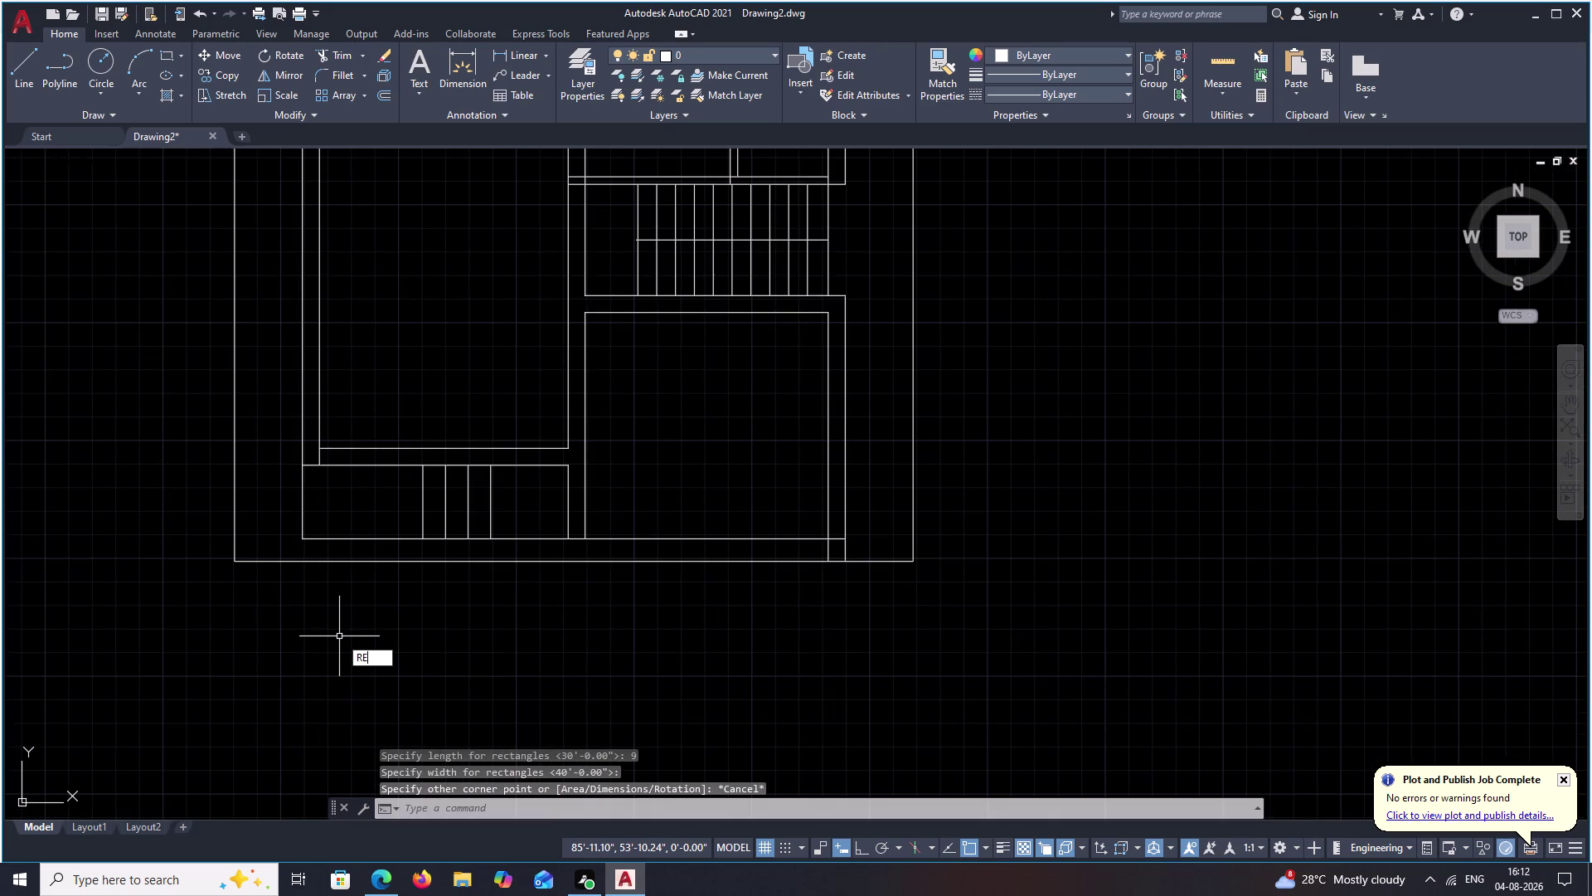
text(C)
key(space)
click(343, 637)
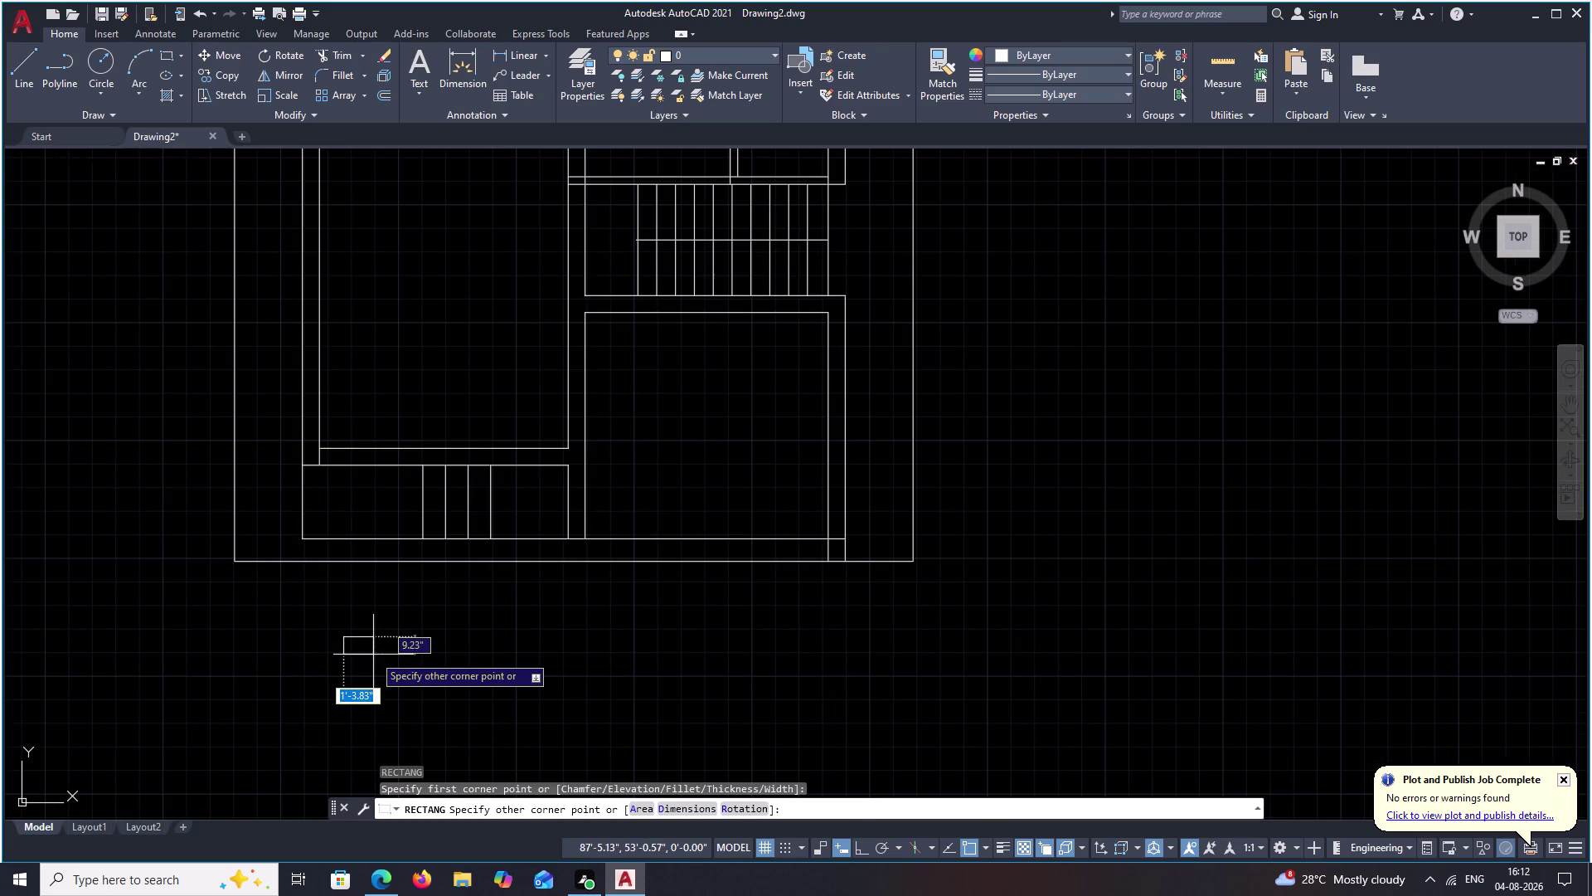
key(d)
key(space)
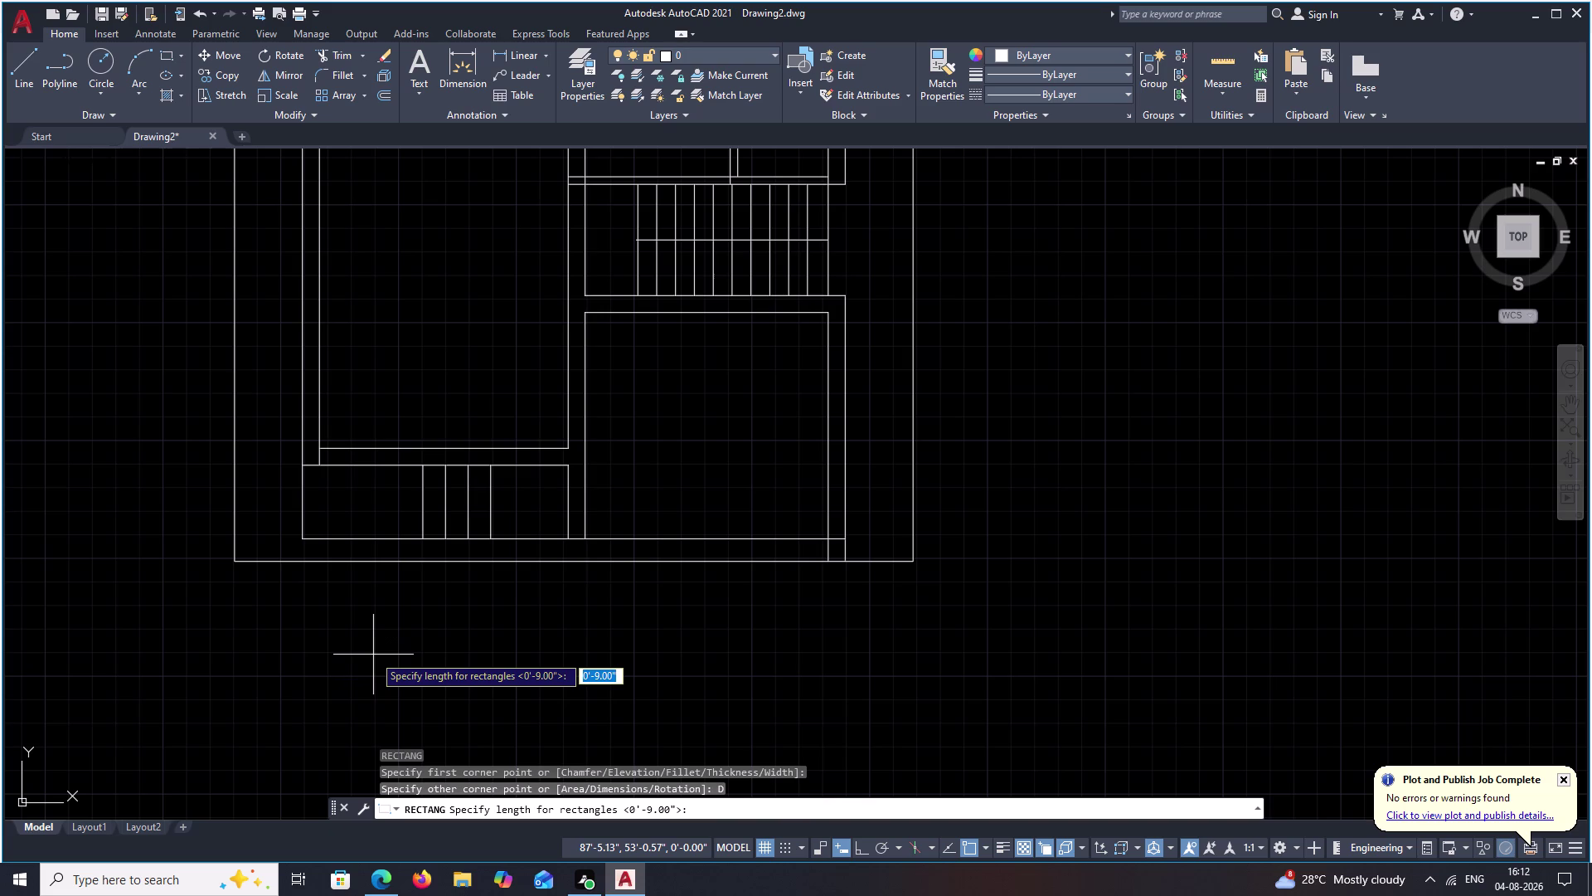
key(space)
key(9)
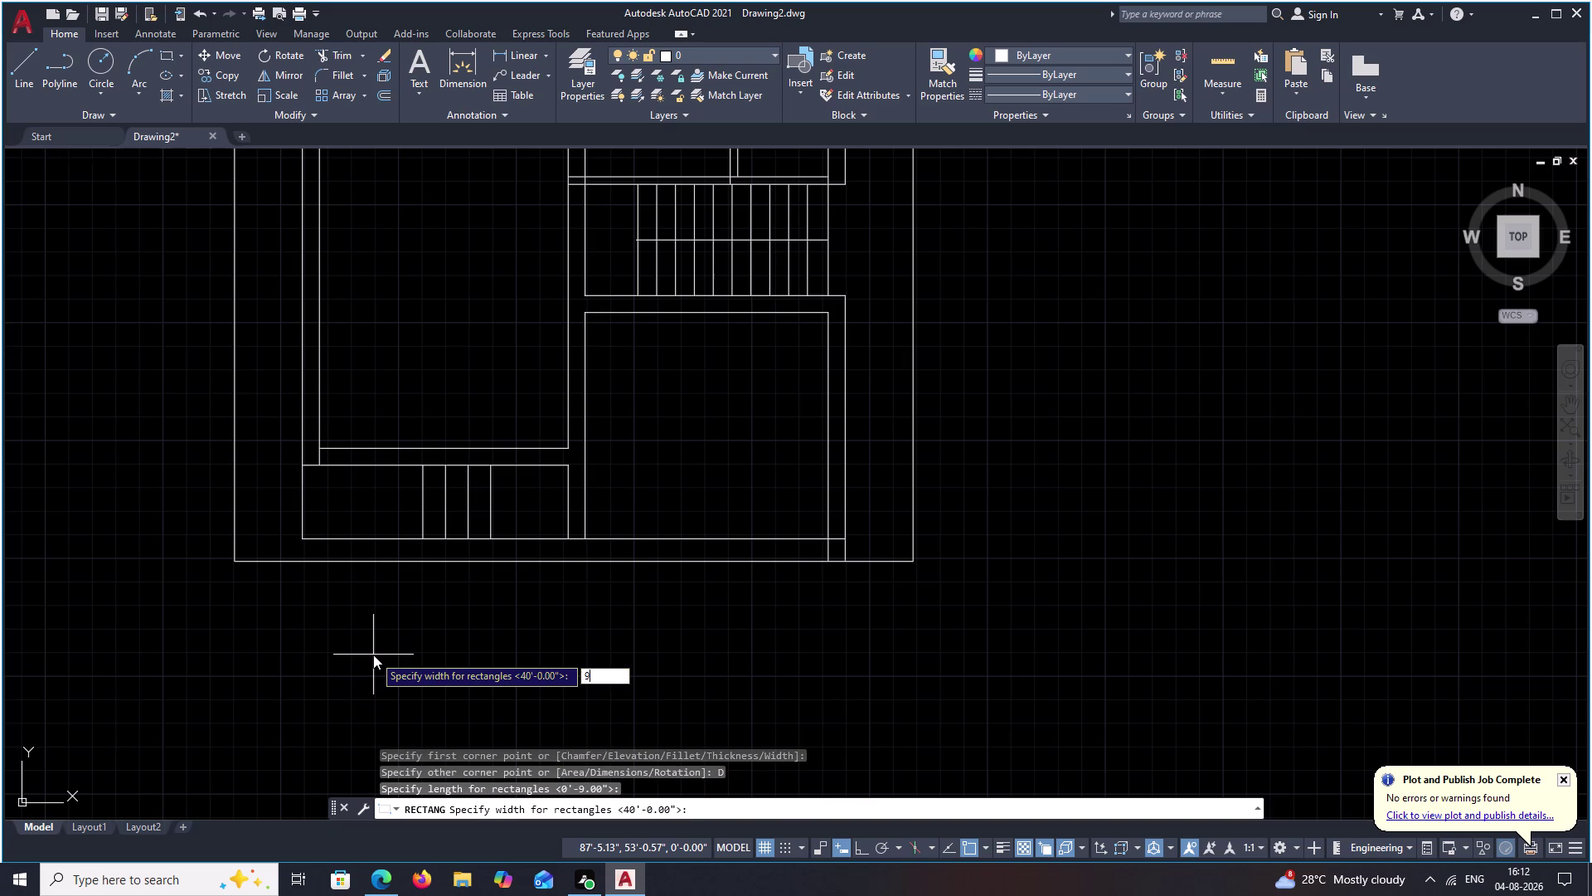
key(space)
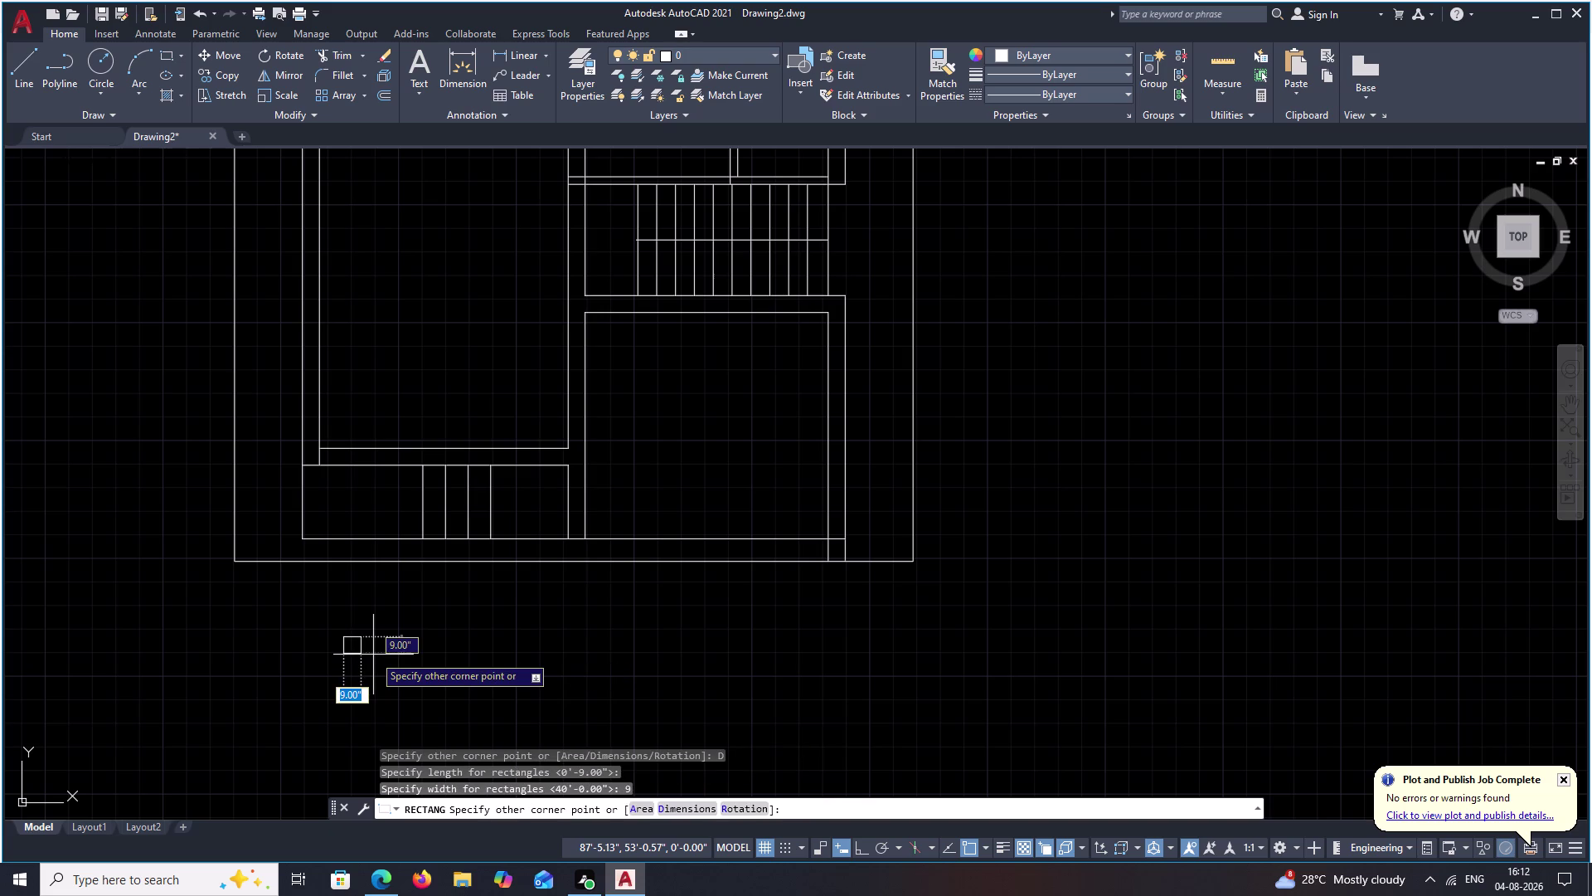
click(373, 655)
key(Escape)
scroll(up, 3)
drag(355, 629, 243, 739)
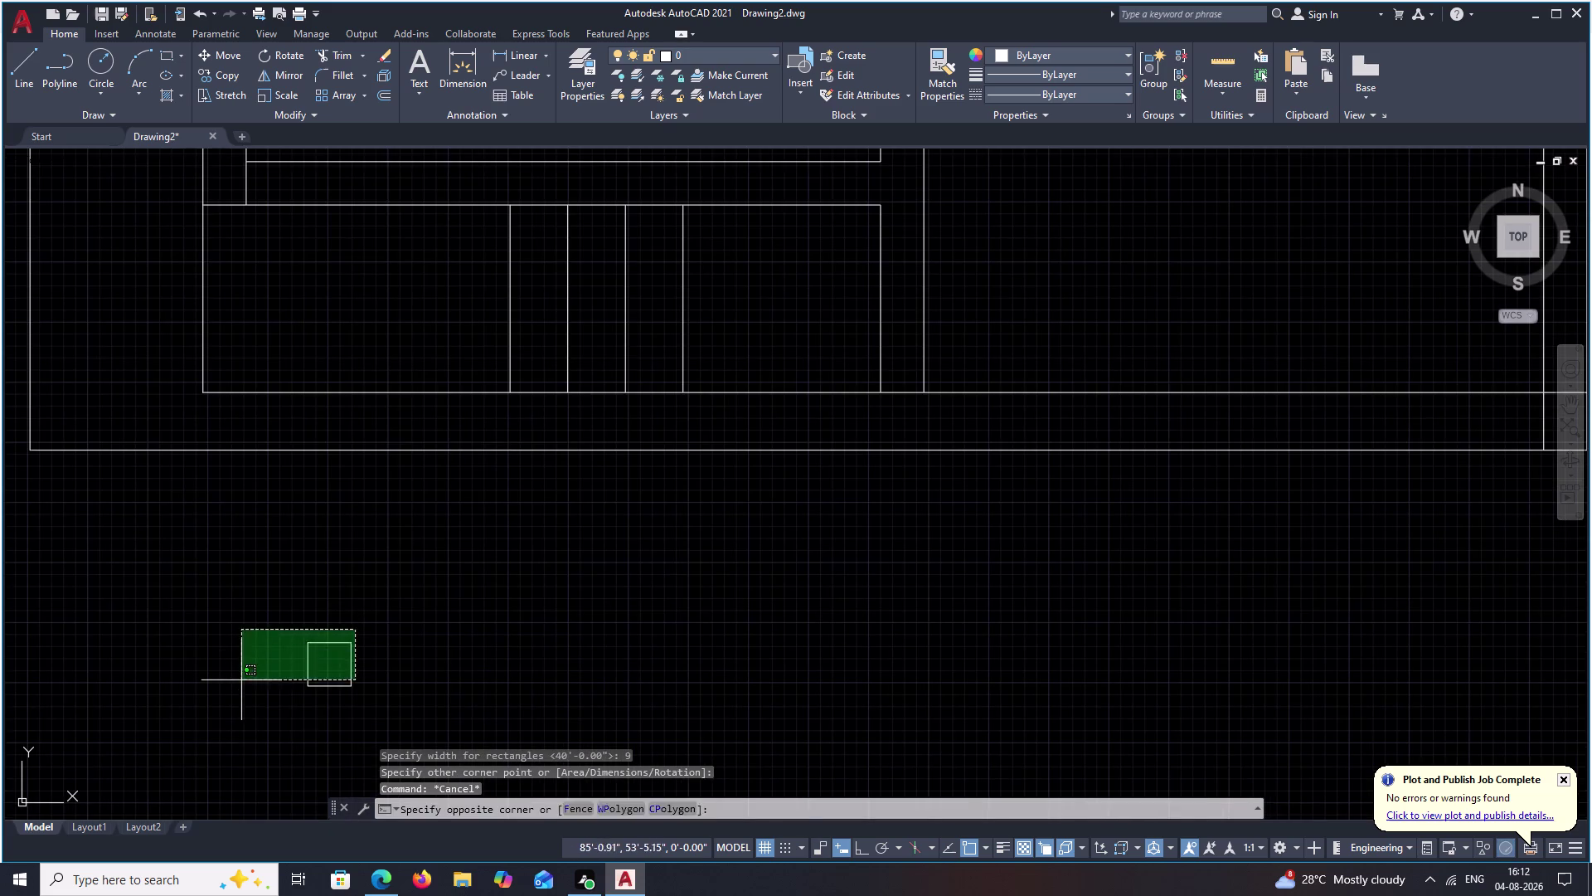
drag(243, 739, 332, 762)
Start copying the 9-inch square from its corner, then cancel the copy.
text(CO)
key(space)
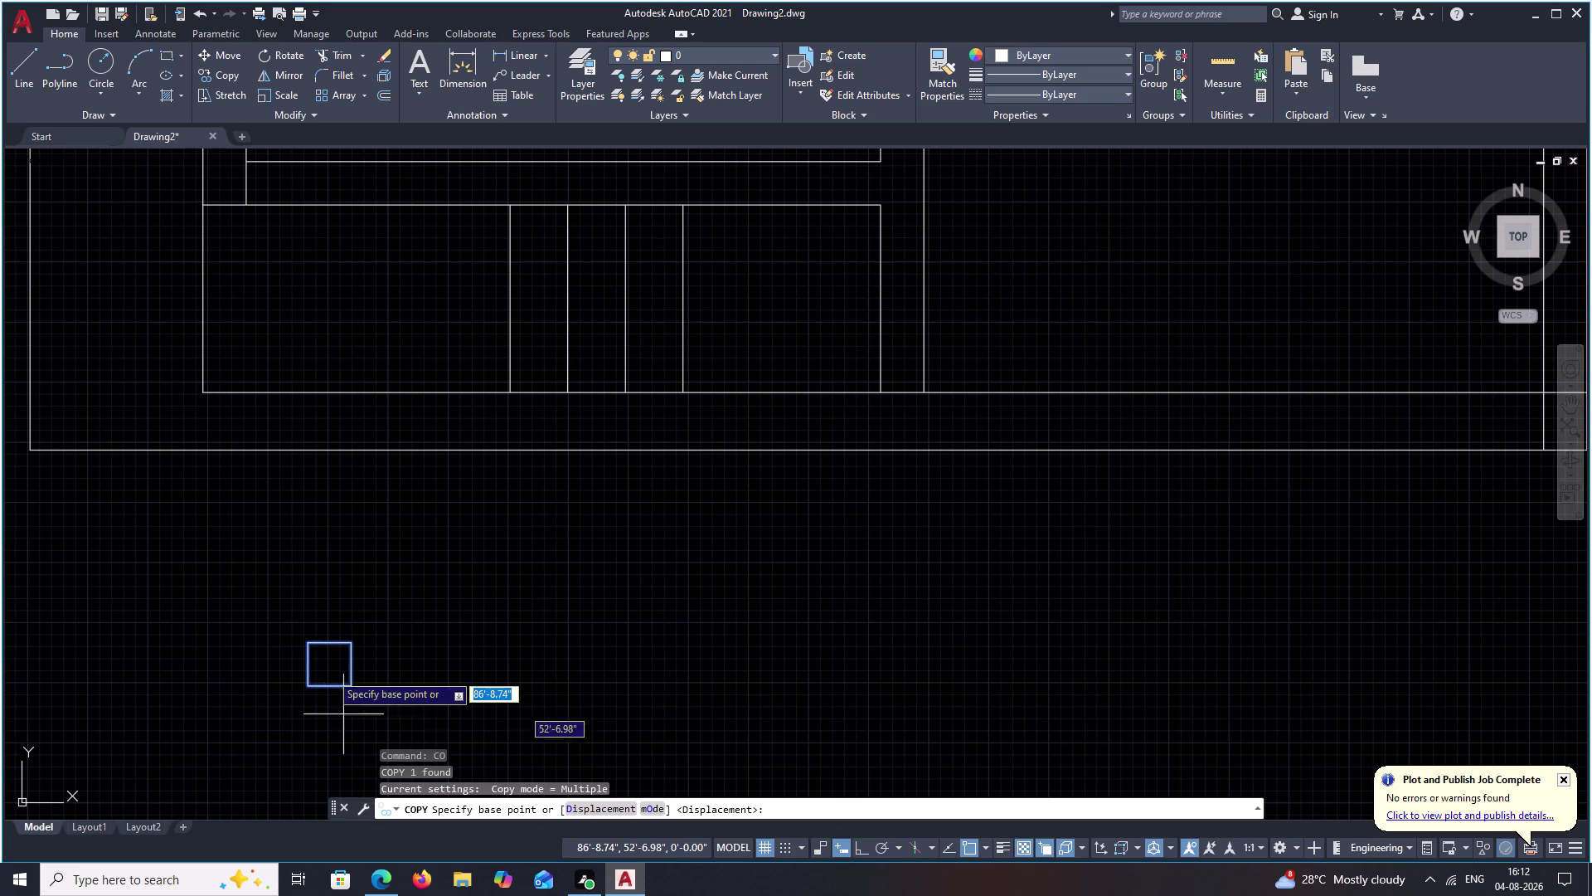
click(328, 660)
middle_drag(815, 516, 697, 764)
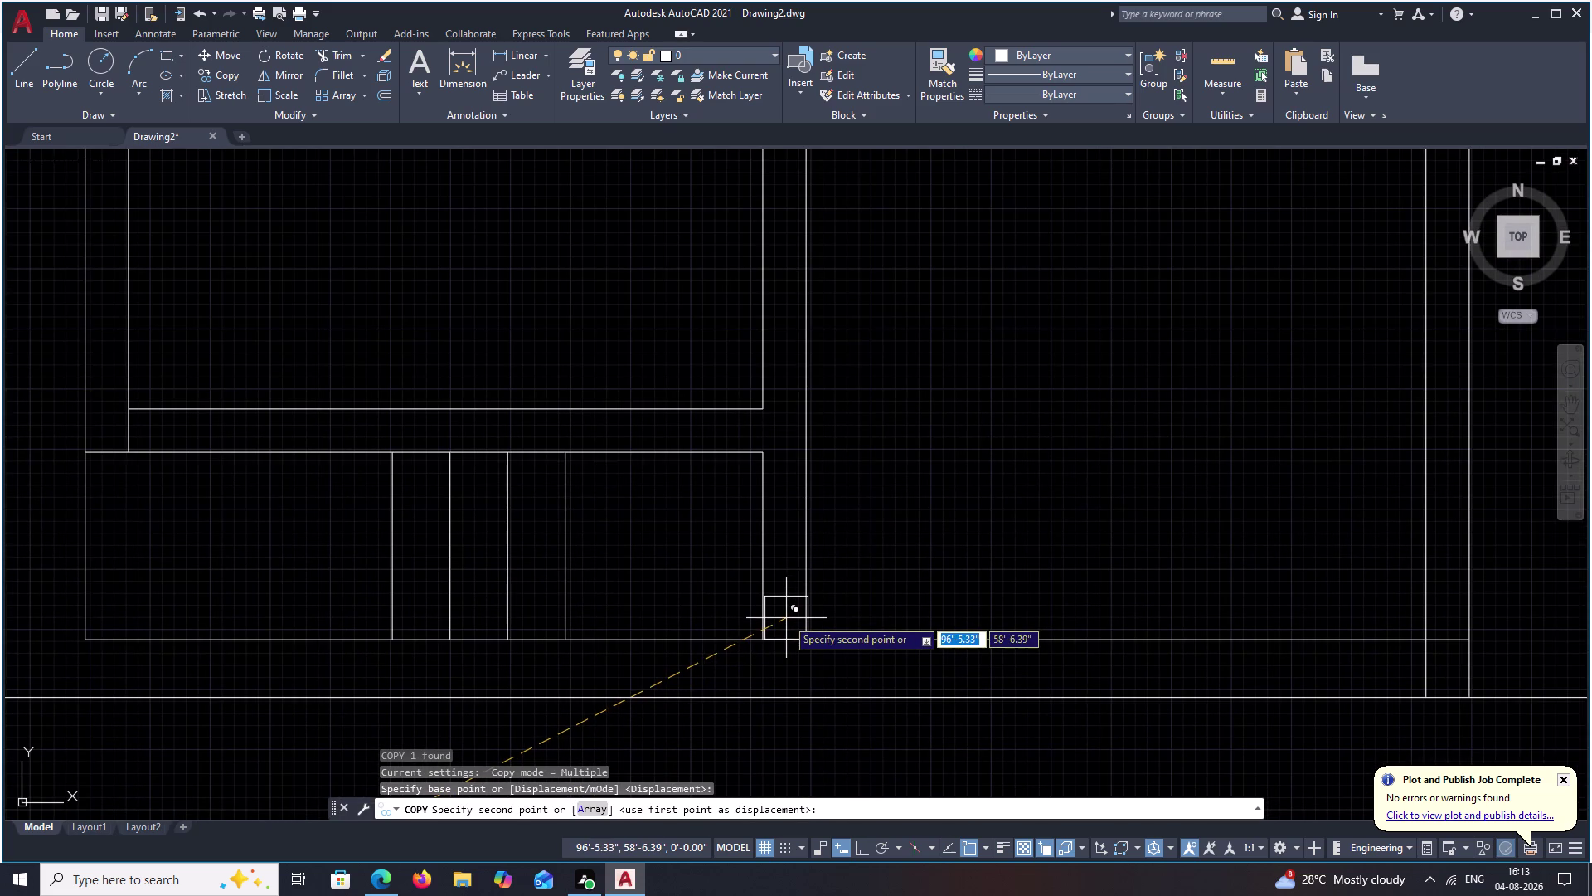
middle_drag(708, 732, 747, 607)
scroll(down, 3)
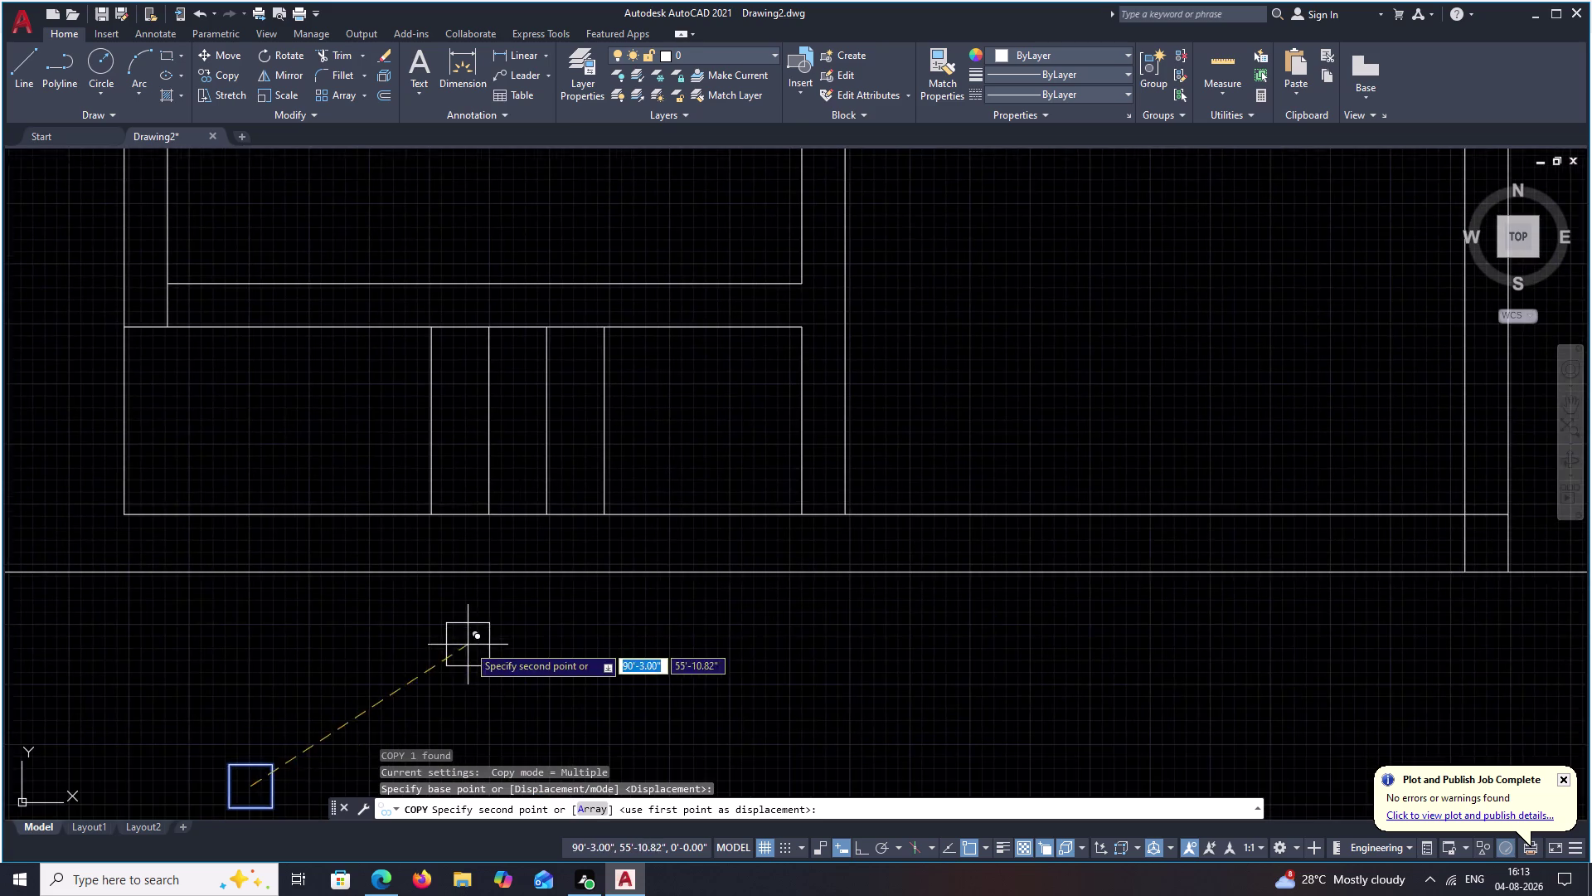
scroll(down, 3)
key(Escape)
Copy the column square from its corner and place the first copy at a wall corner.
drag(398, 672, 430, 742)
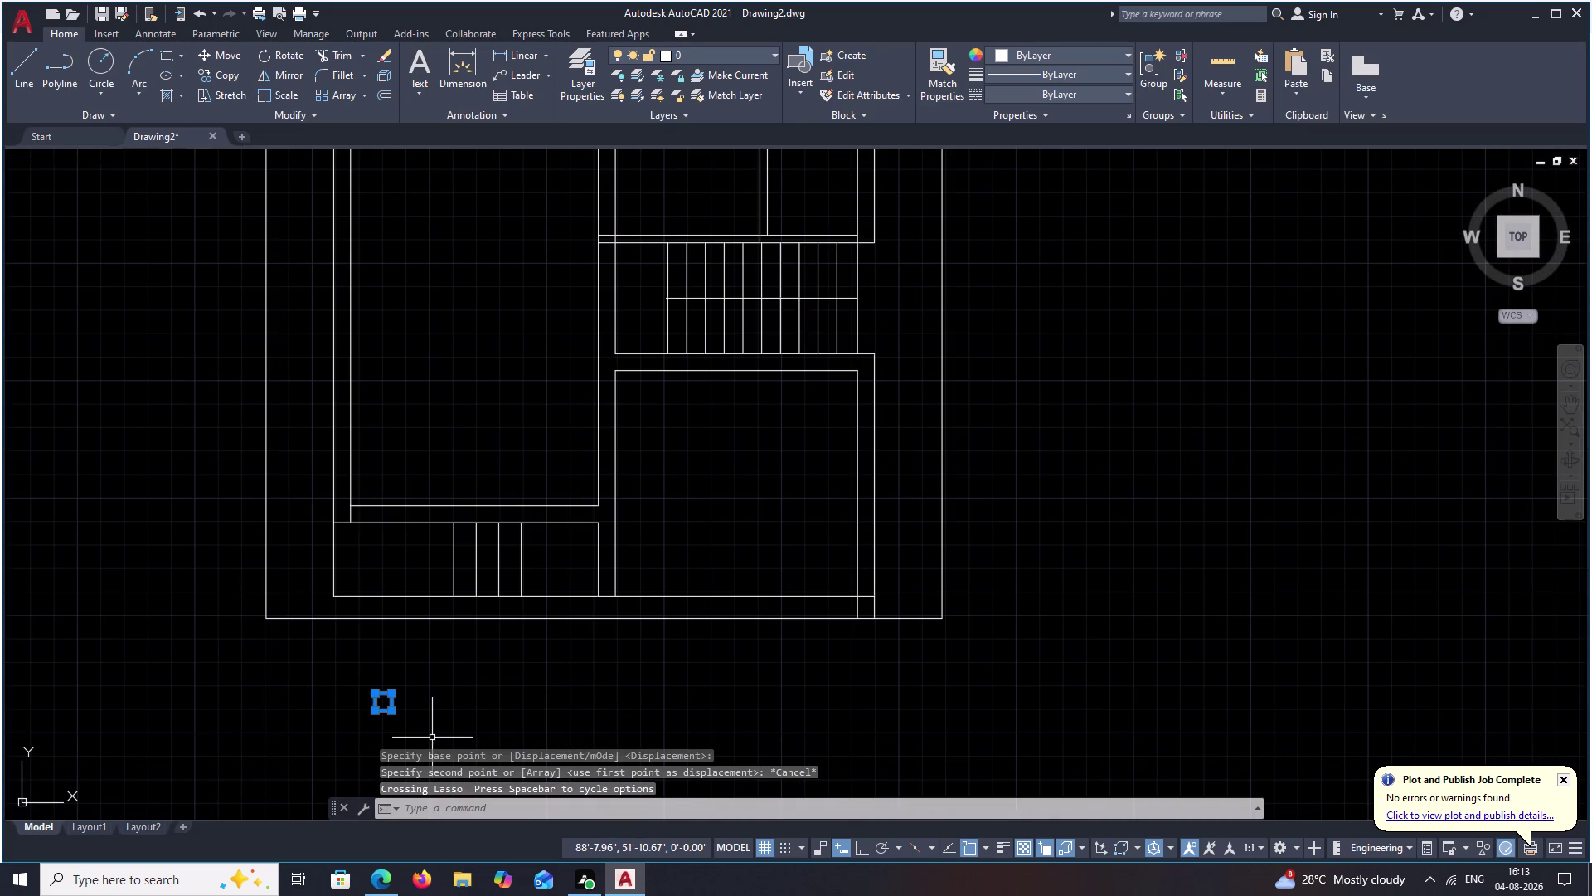
text(CO)
key(space)
scroll(up, 3)
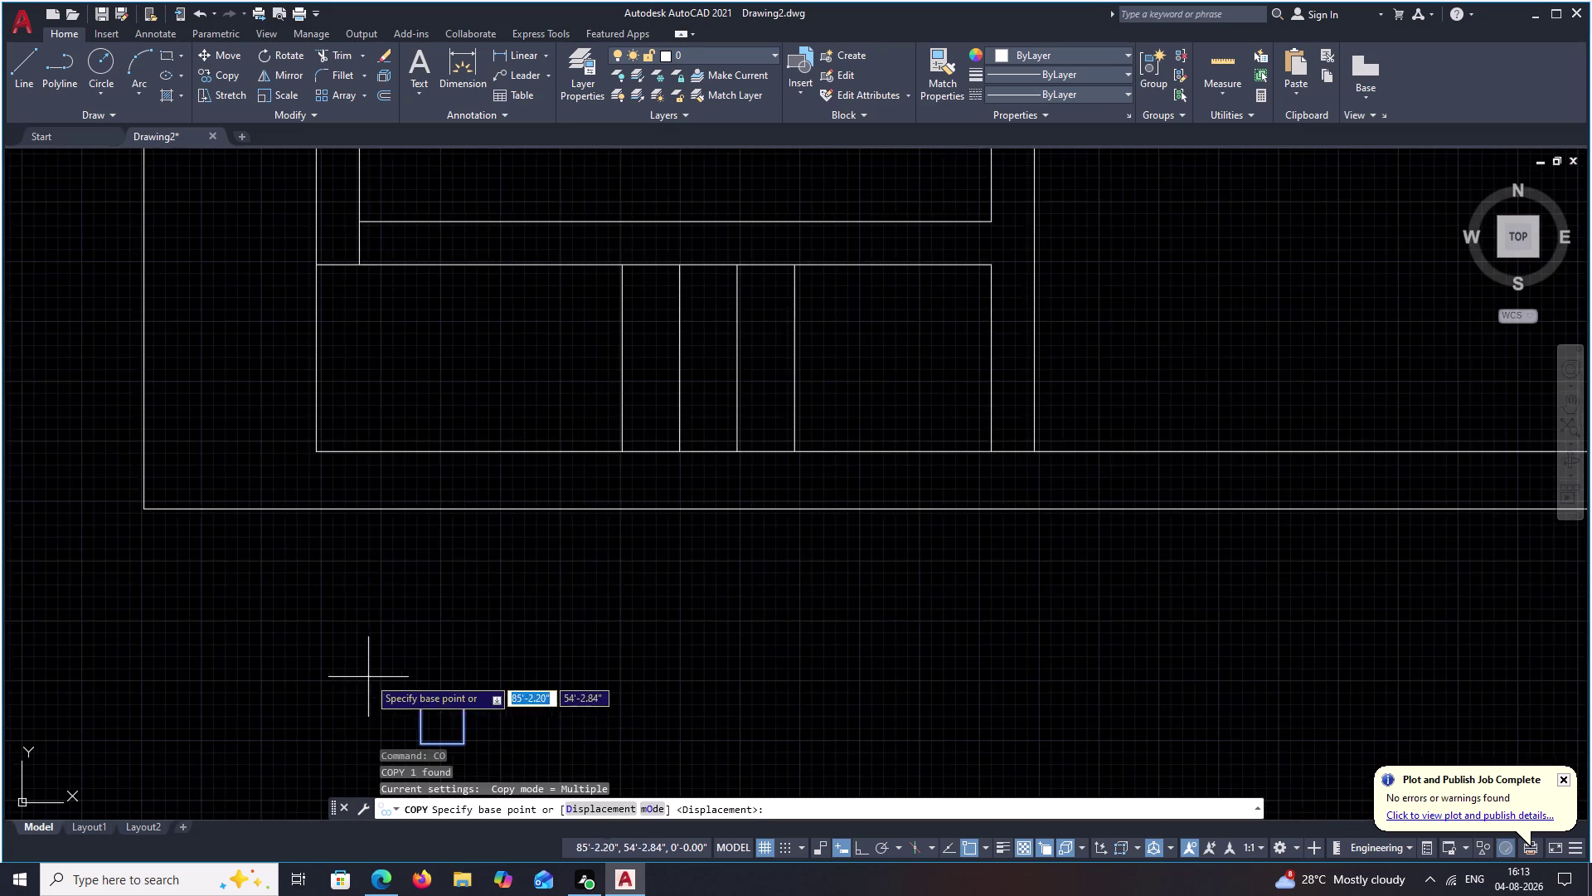
scroll(up, 3)
middle_drag(410, 705, 616, 455)
click(723, 630)
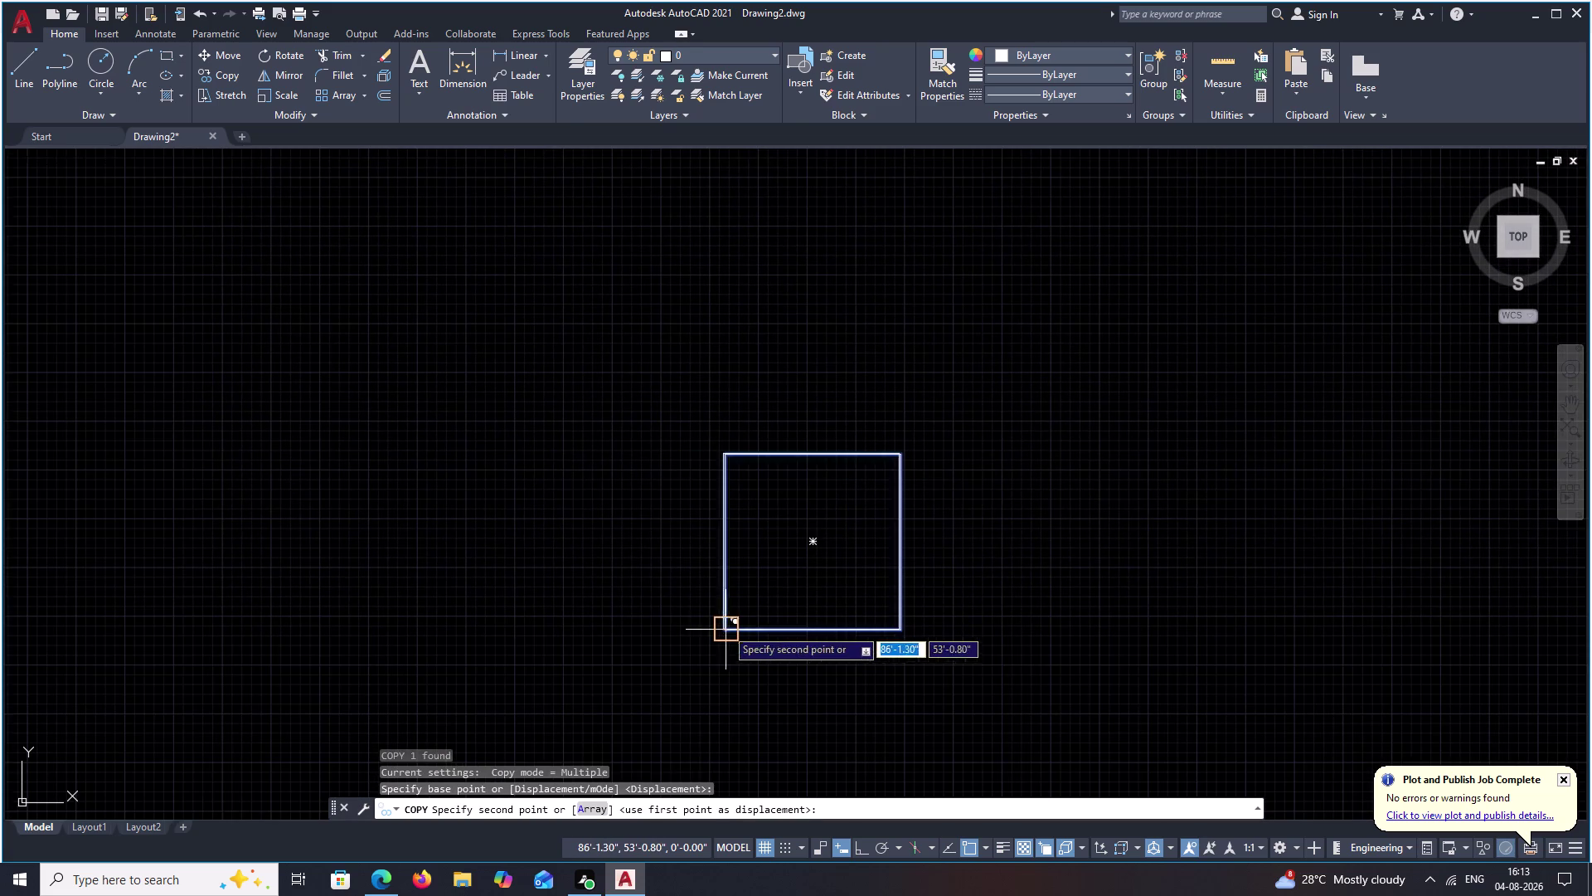
scroll(down, 3)
middle_drag(1043, 437, 376, 813)
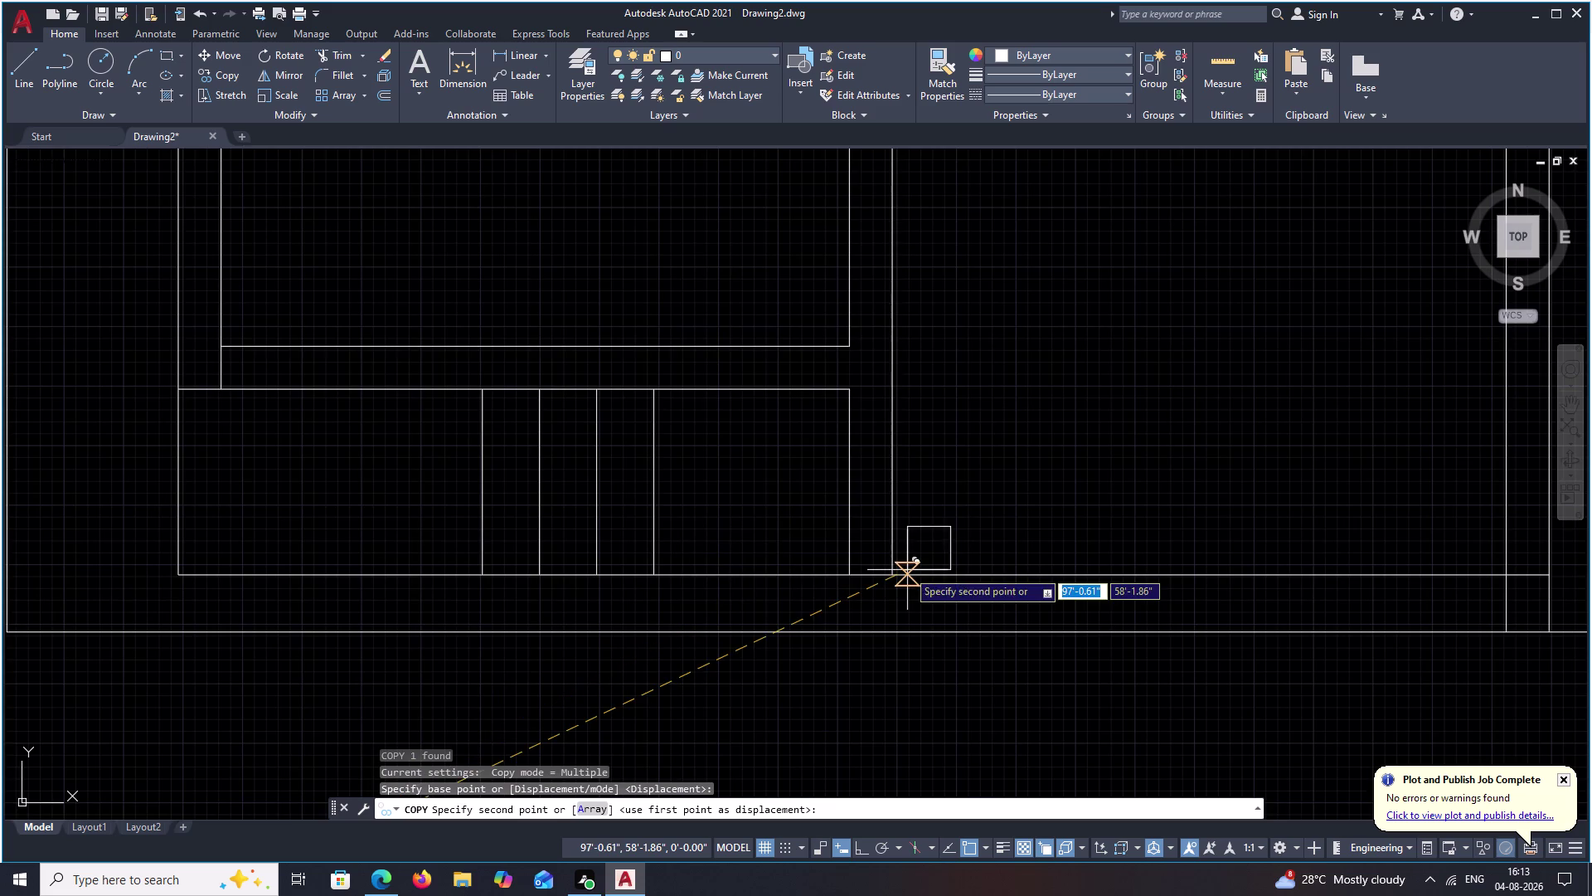
middle_drag(907, 570, 841, 612)
scroll(up, 3)
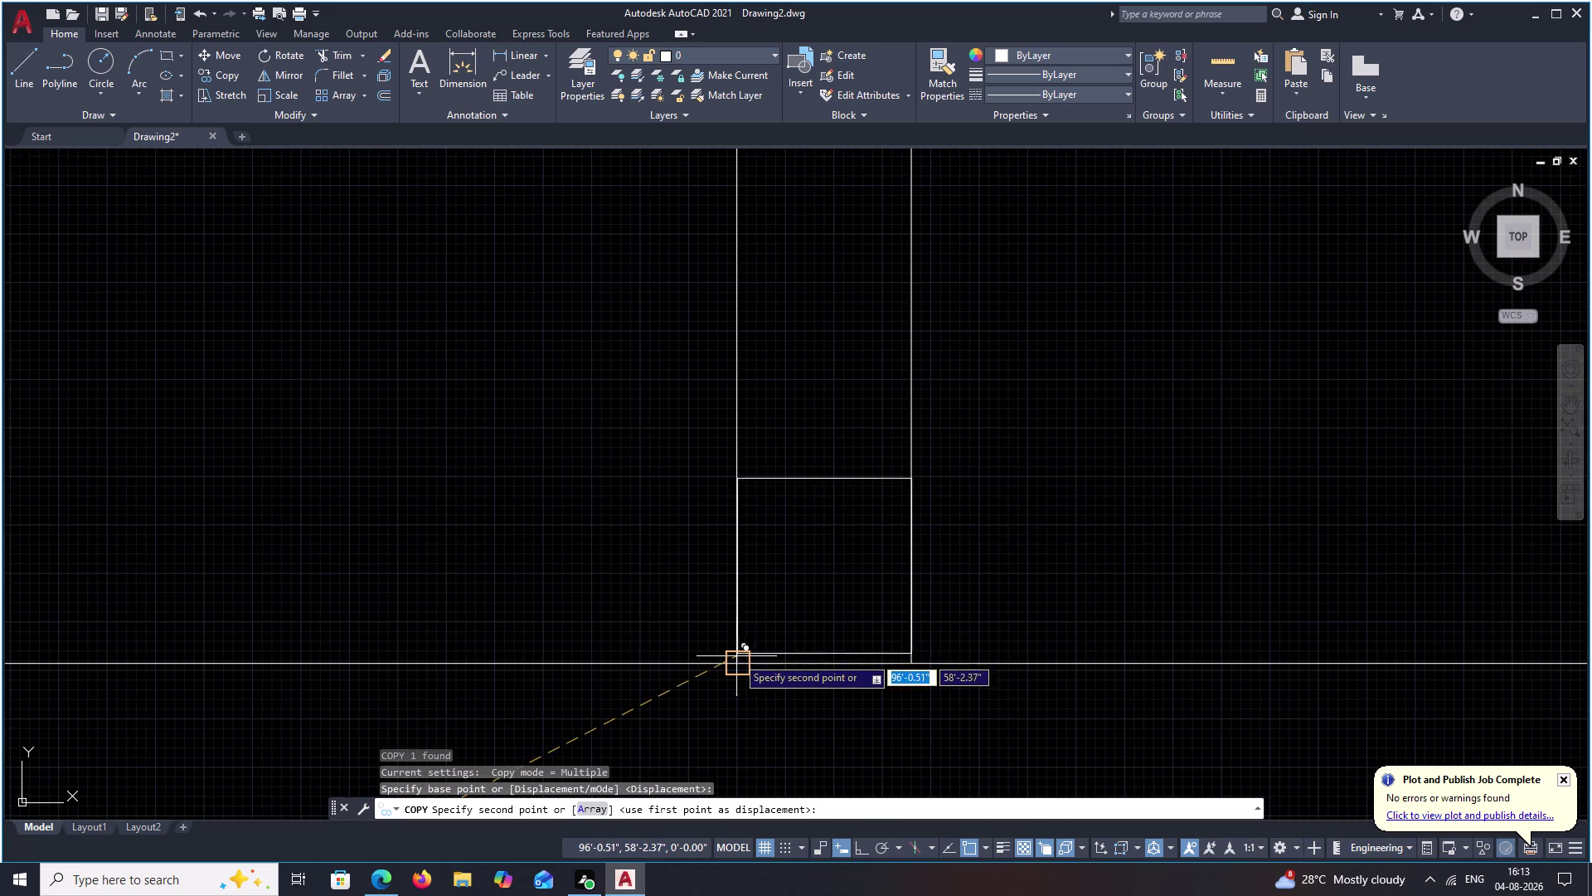
click(736, 662)
Place column copies at the next wall corner and the stair landing corner.
scroll(down, 3)
middle_drag(1093, 551, 947, 590)
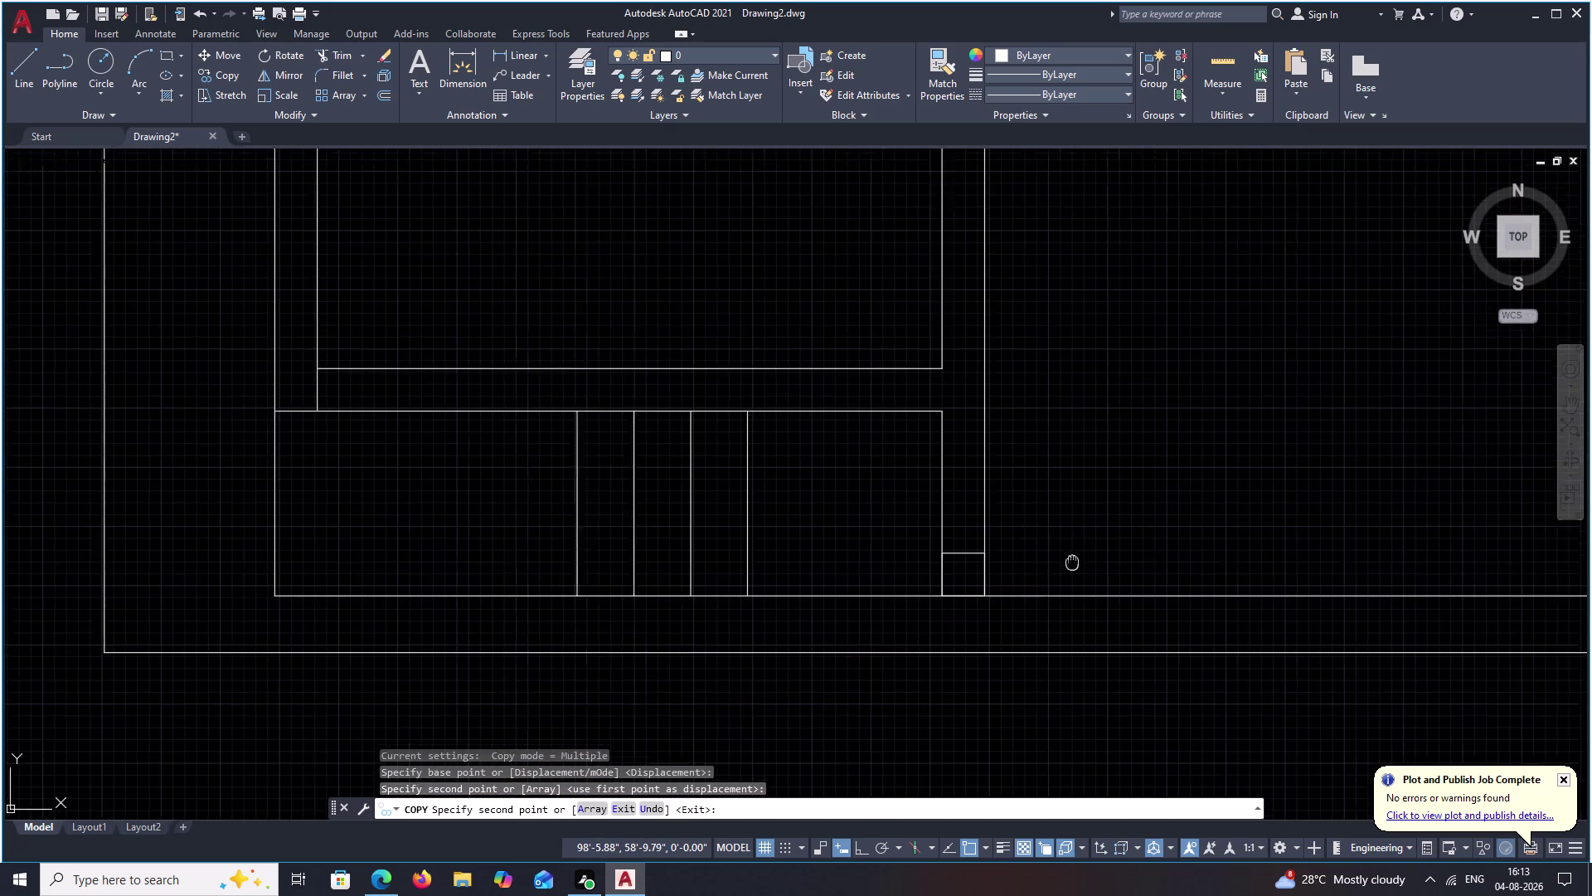
middle_drag(947, 590, 338, 676)
middle_drag(709, 607, 556, 648)
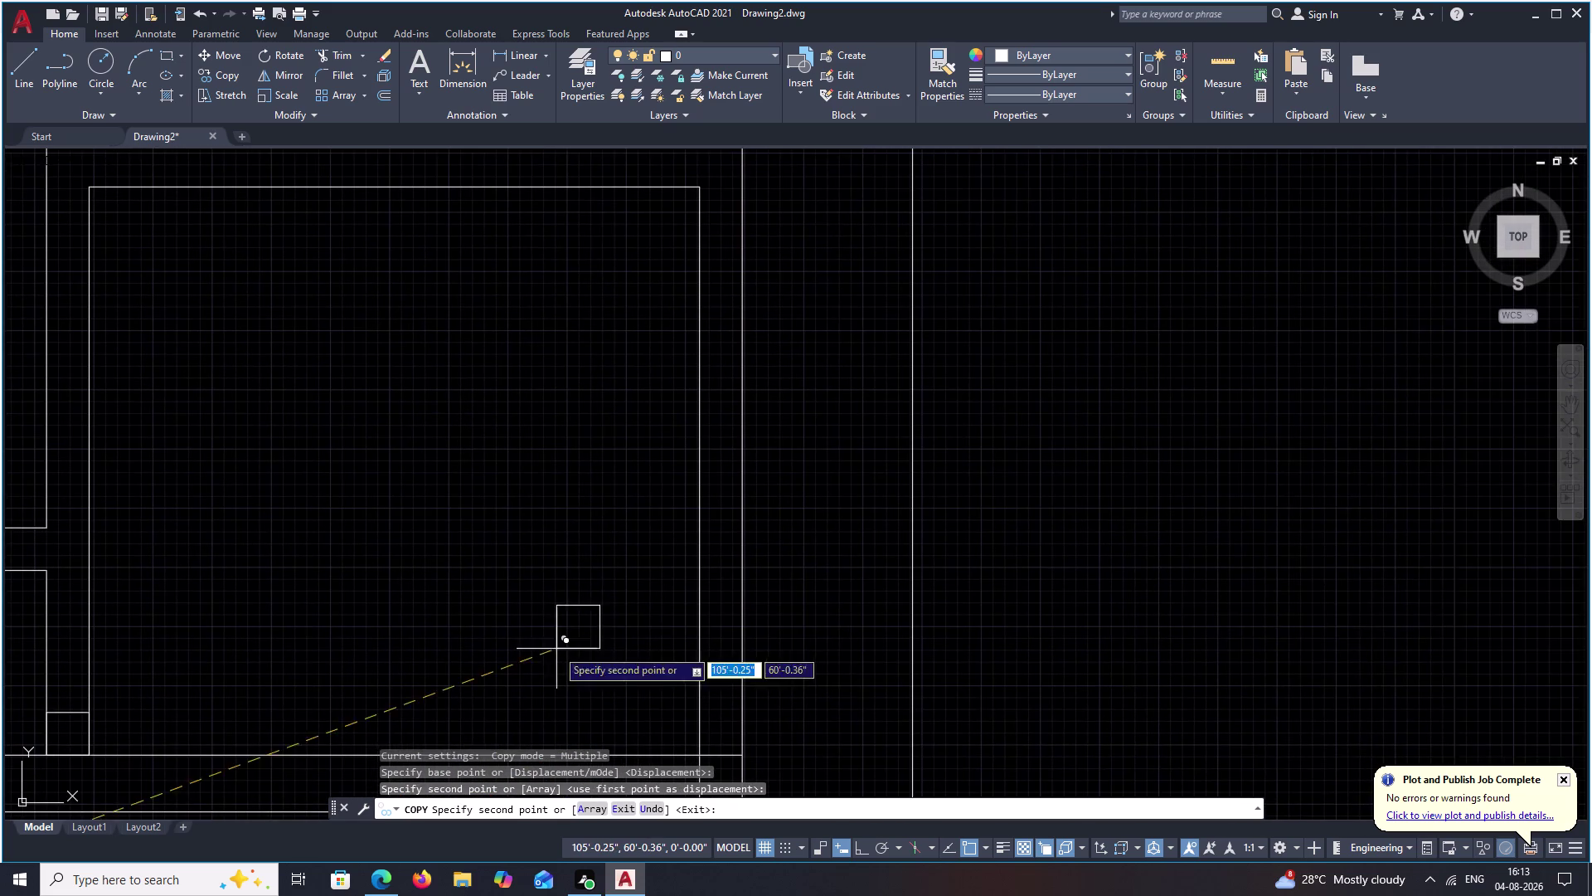
middle_drag(759, 693, 759, 543)
scroll(up, 3)
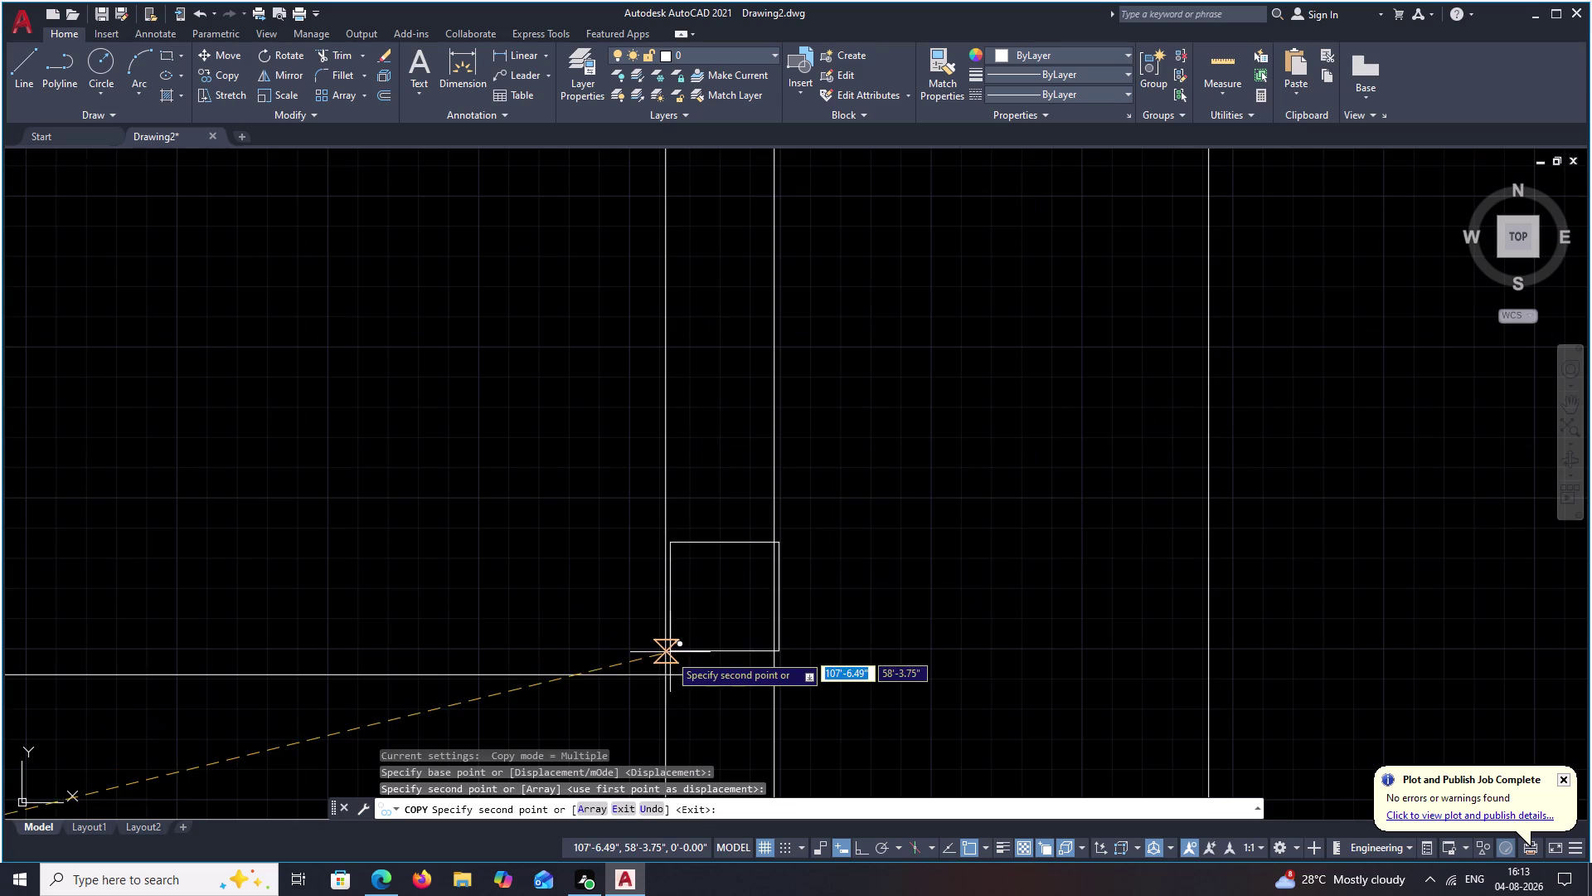
click(662, 672)
middle_drag(763, 414, 847, 615)
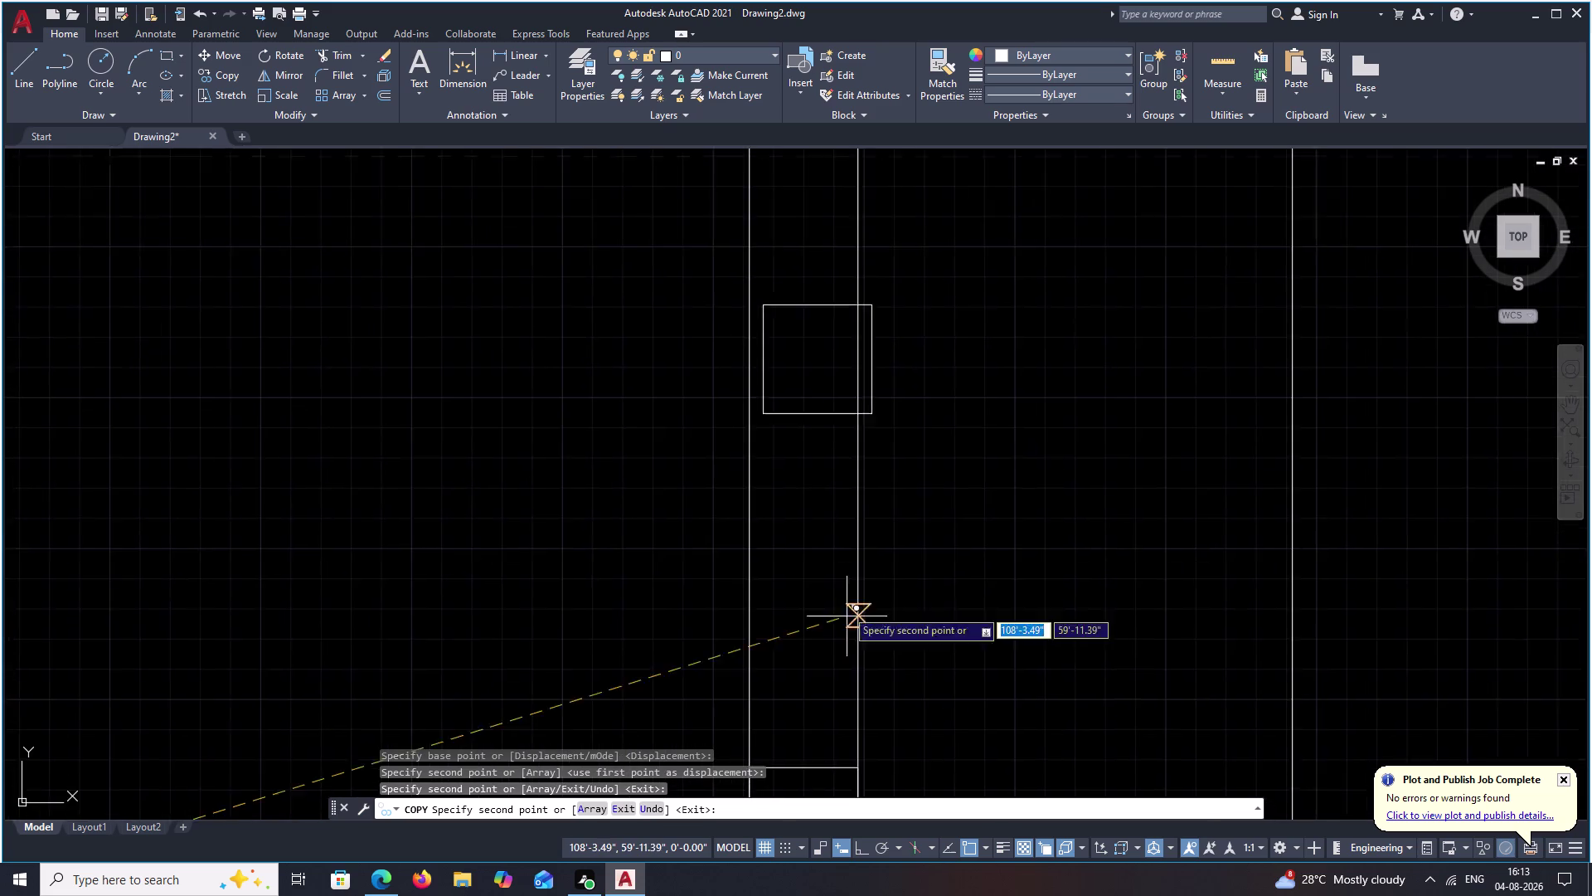
scroll(down, 3)
middle_drag(759, 527, 759, 633)
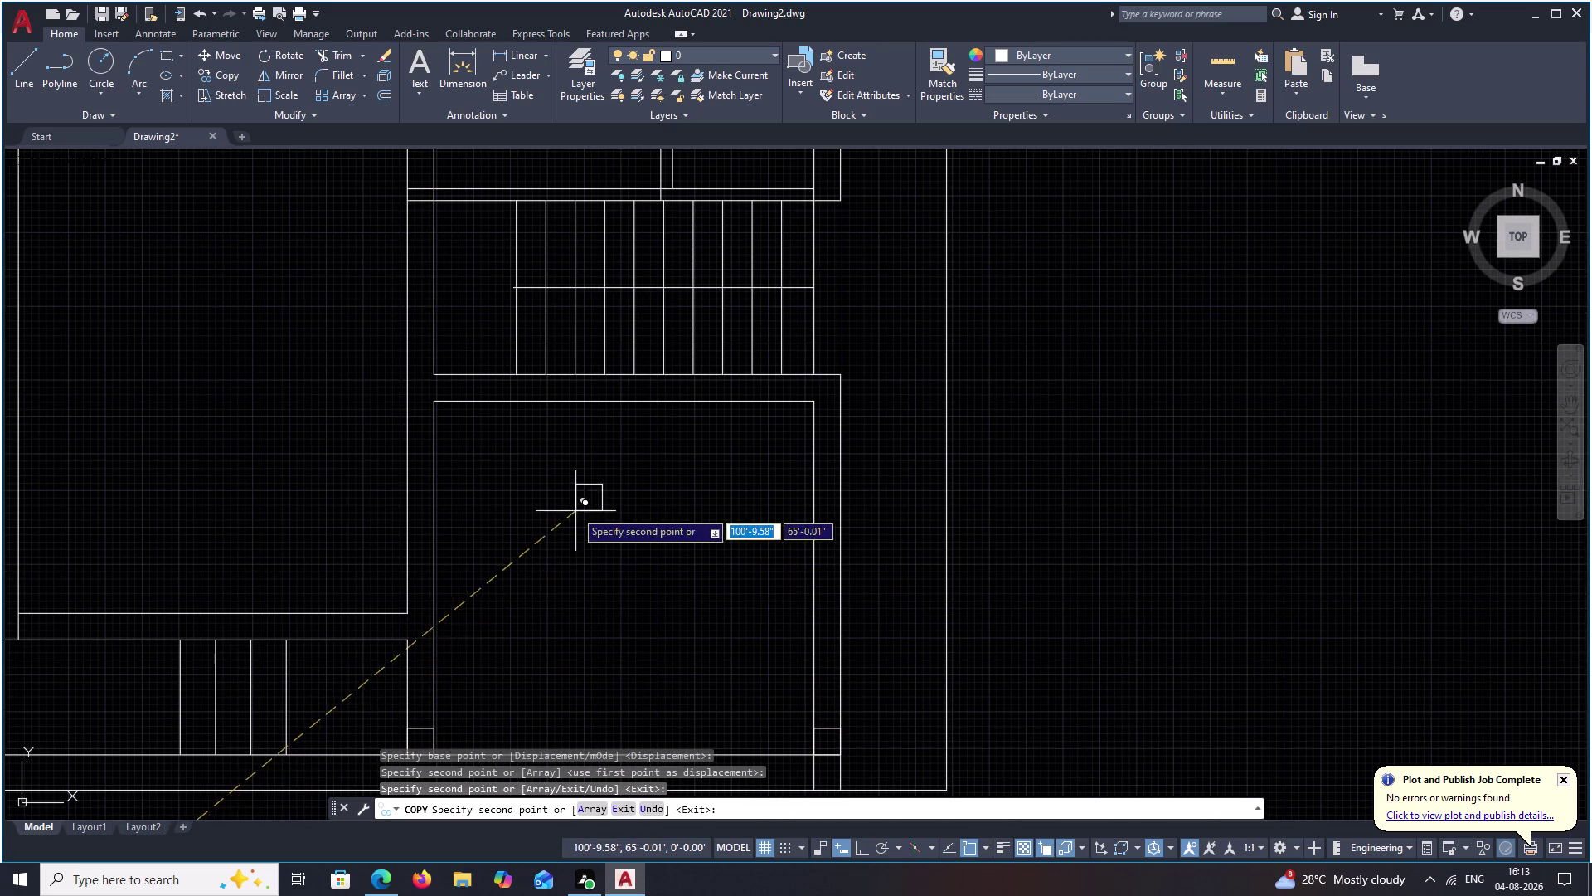
middle_drag(575, 510, 554, 635)
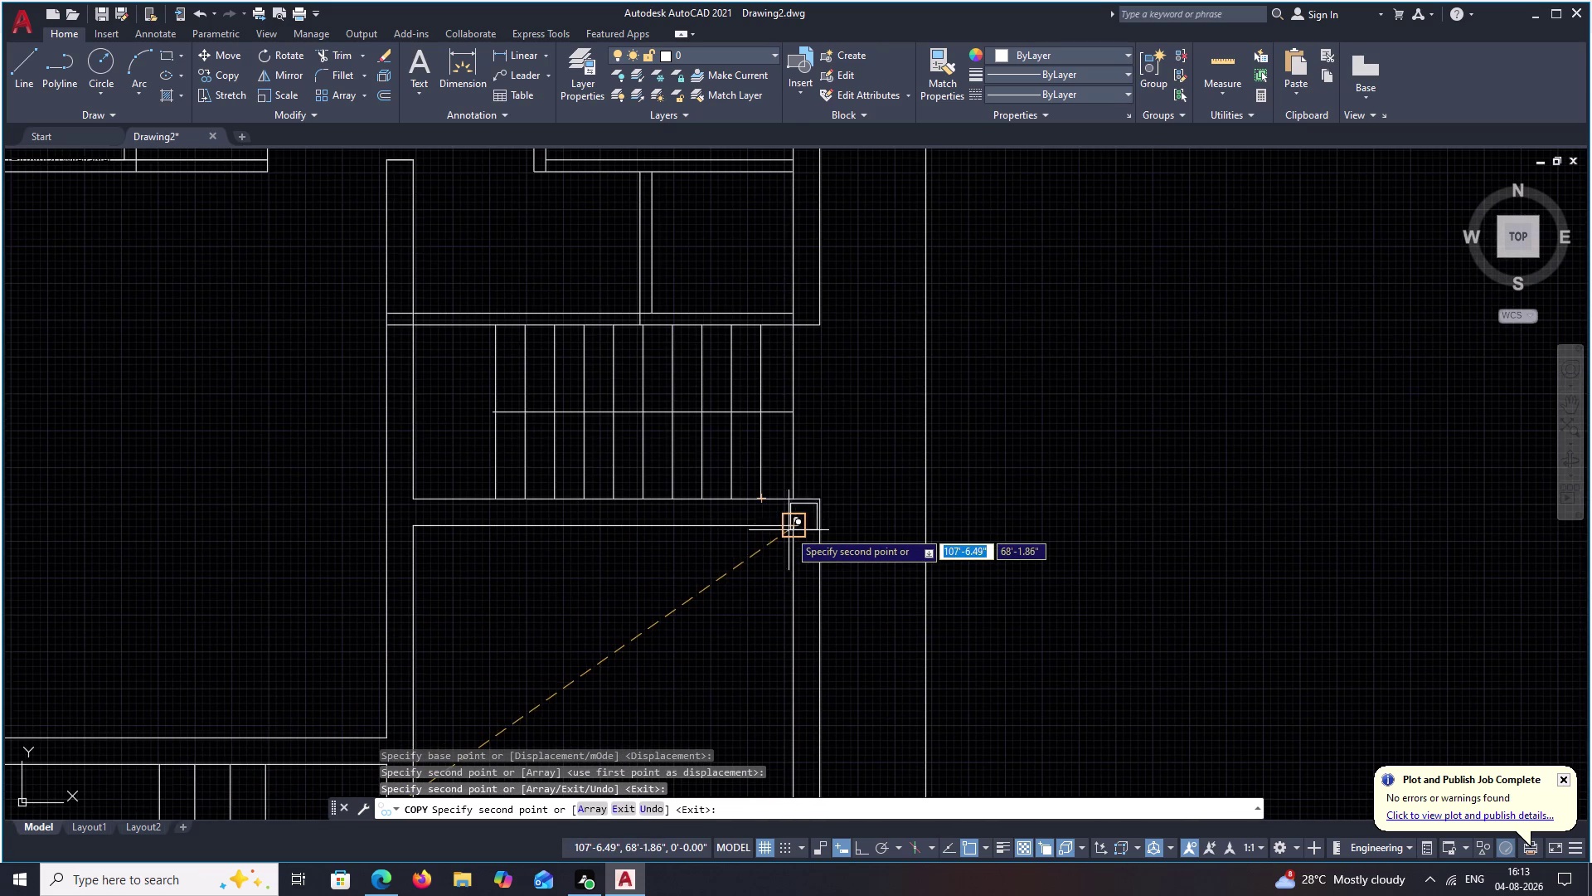
click(789, 530)
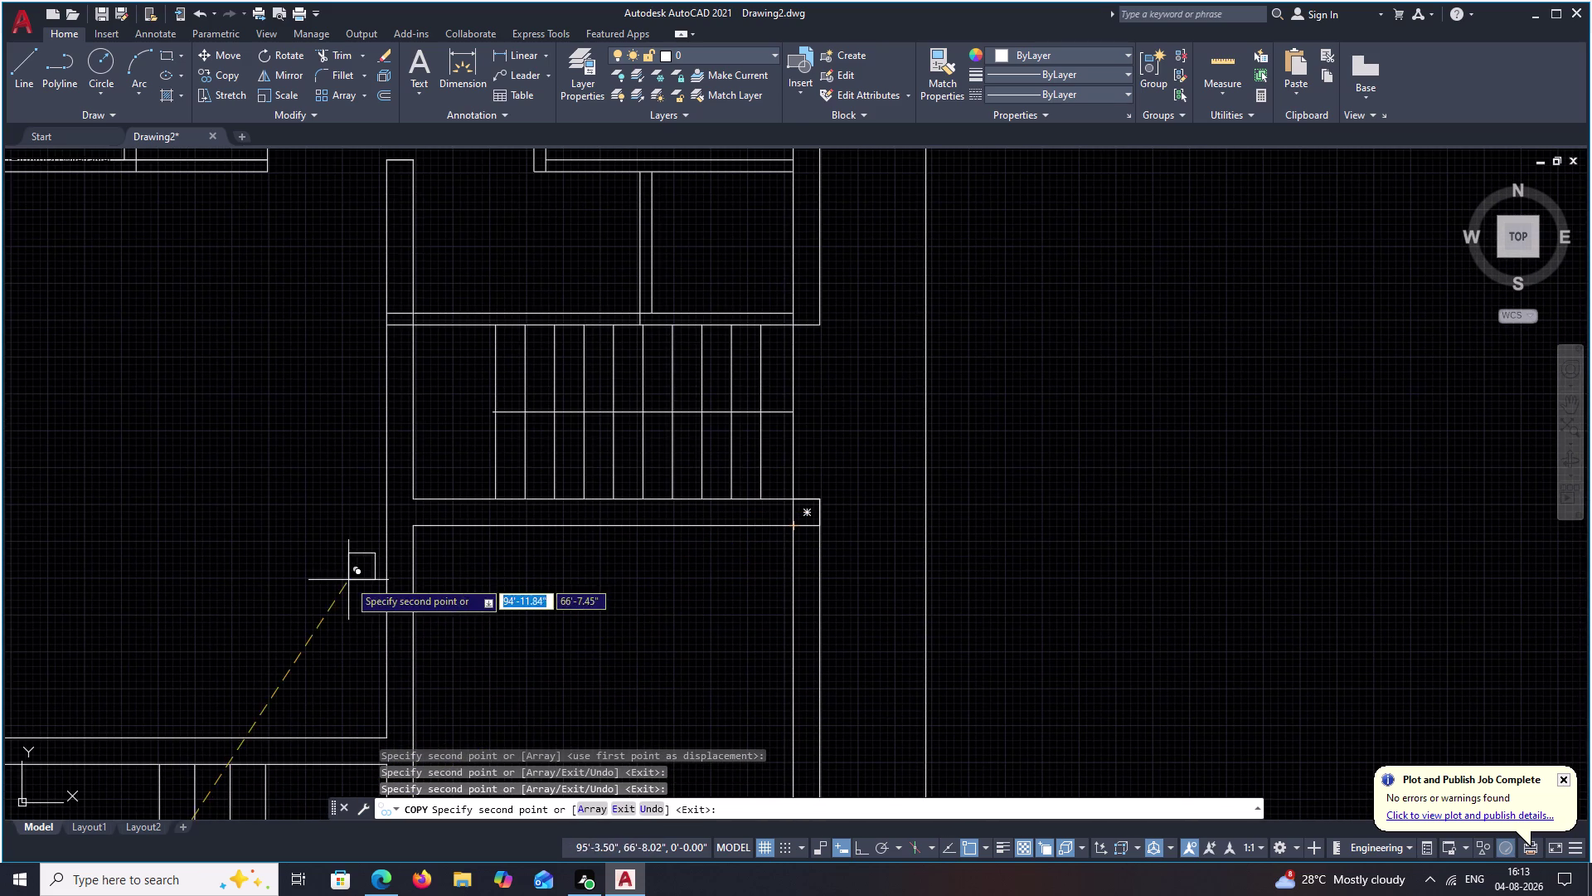
Place column copies at a wall junction and a wall end in the upper rooms.
middle_drag(618, 644, 680, 624)
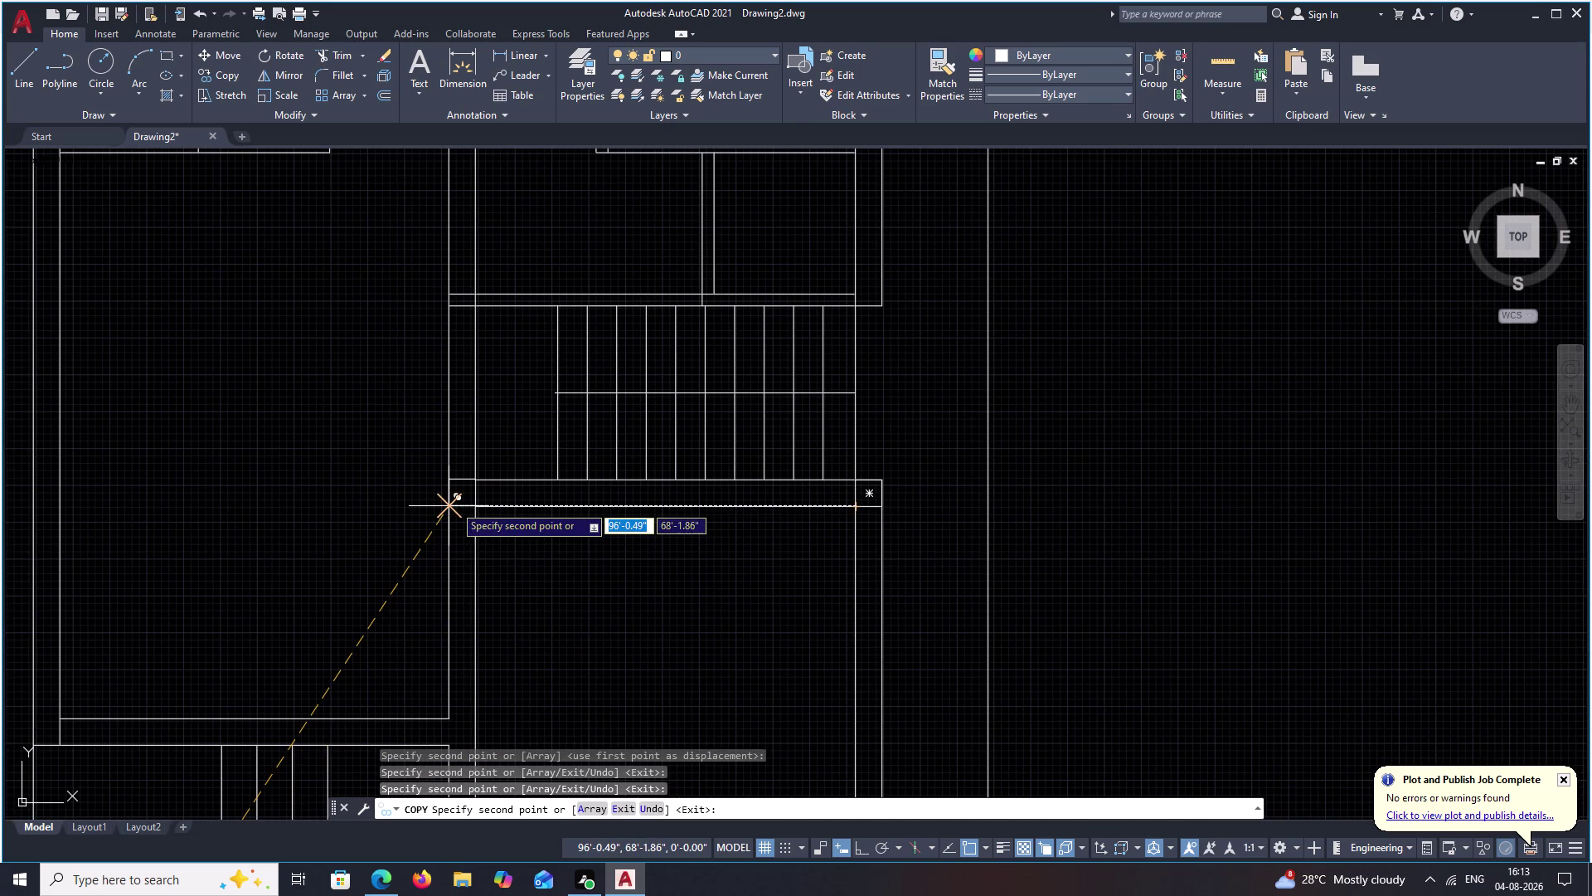
scroll(up, 3)
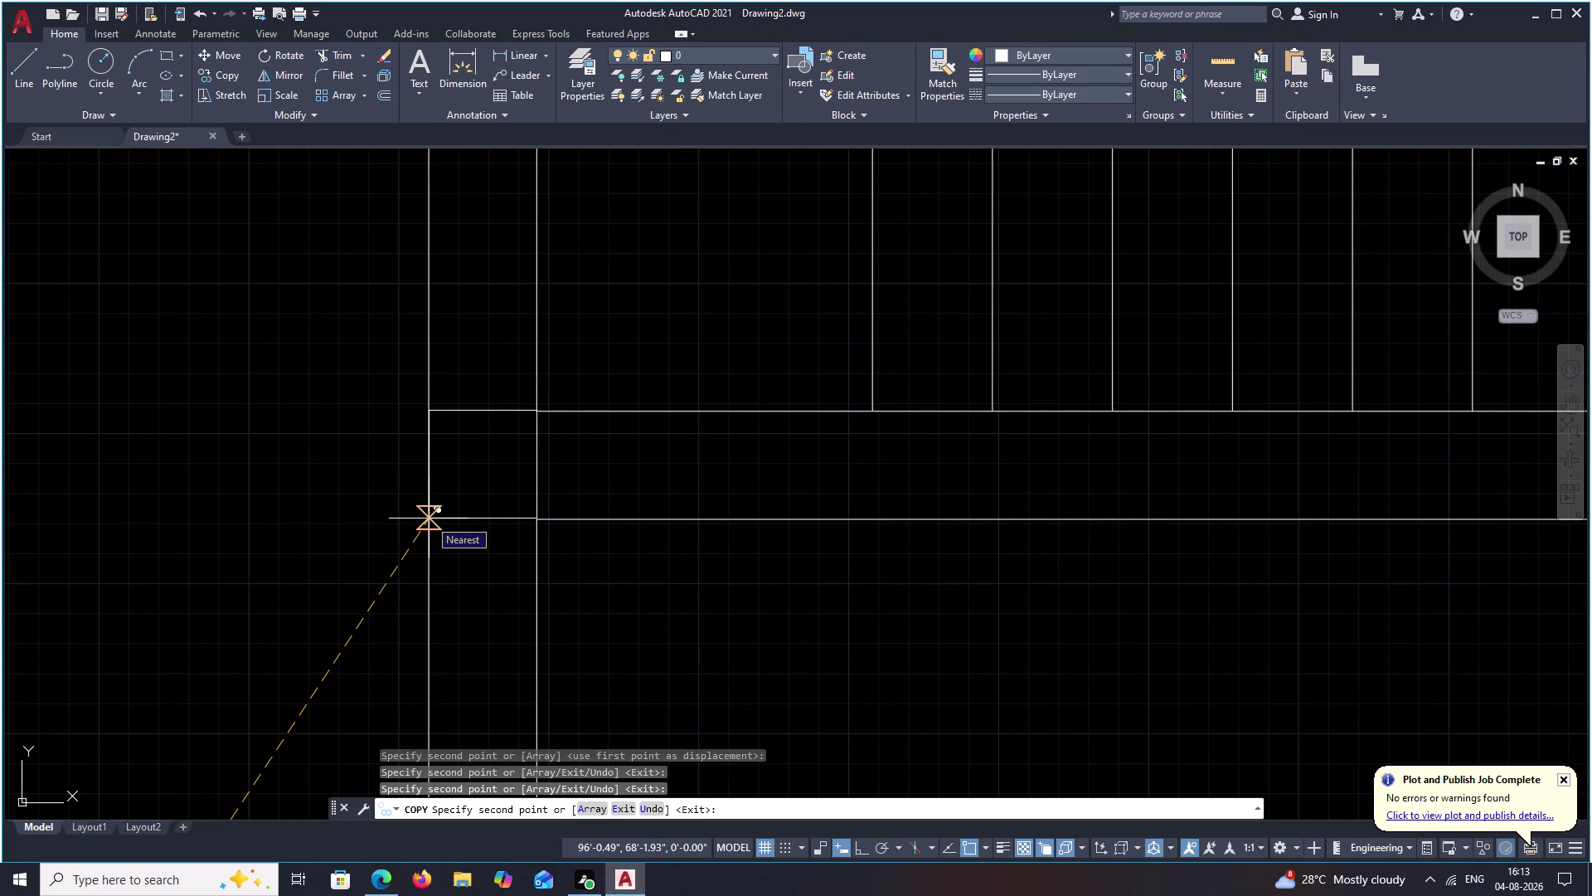
click(428, 518)
scroll(down, 3)
scroll(down, 3)
middle_drag(556, 558, 614, 673)
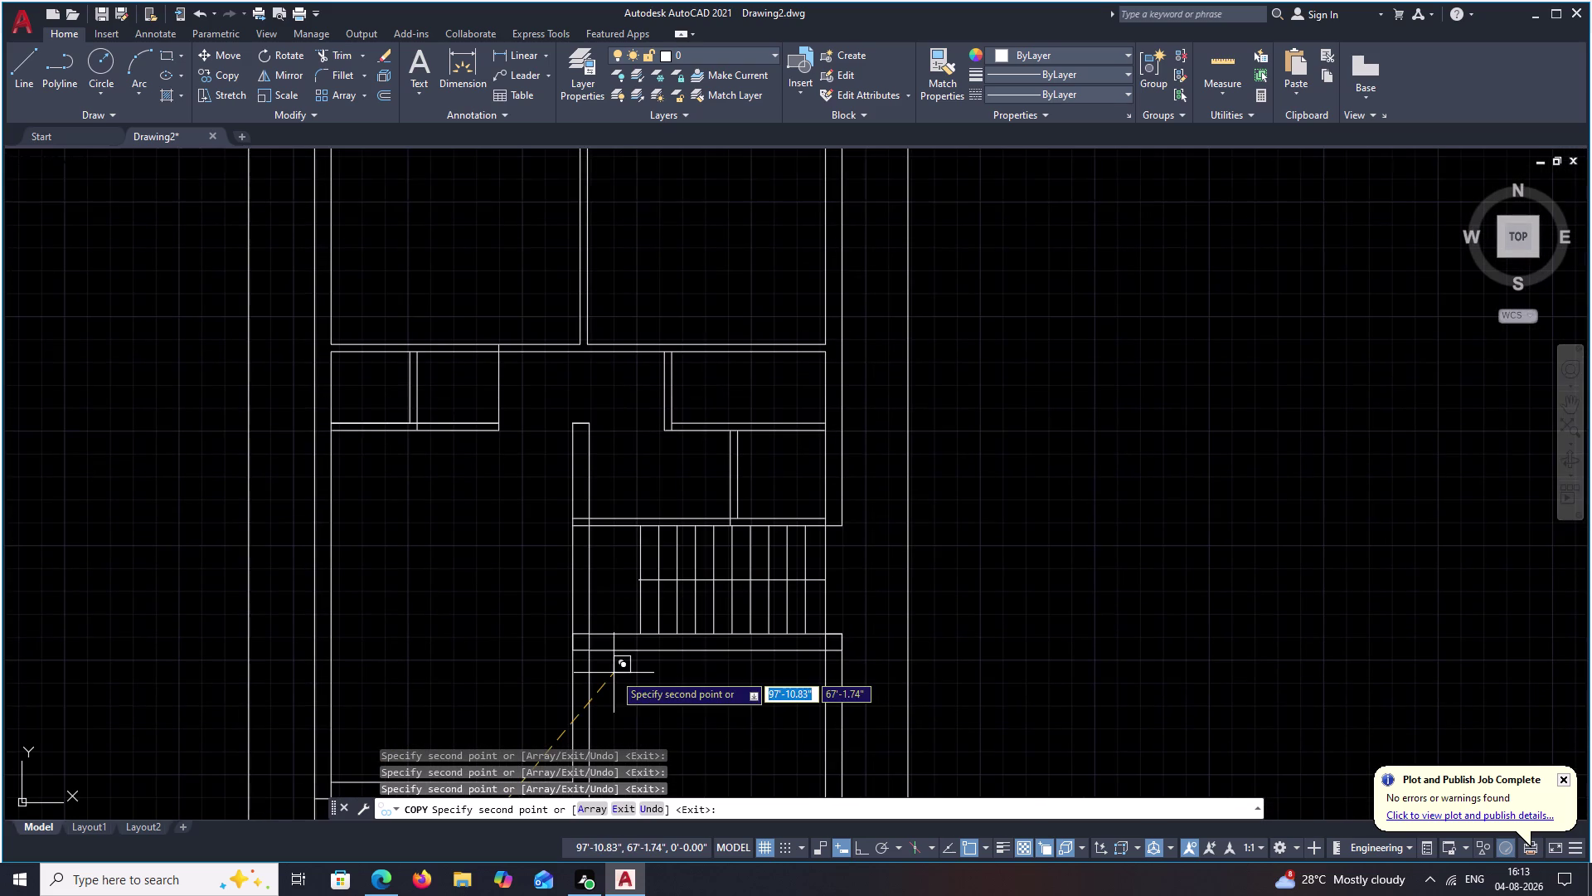
middle_drag(613, 465, 613, 529)
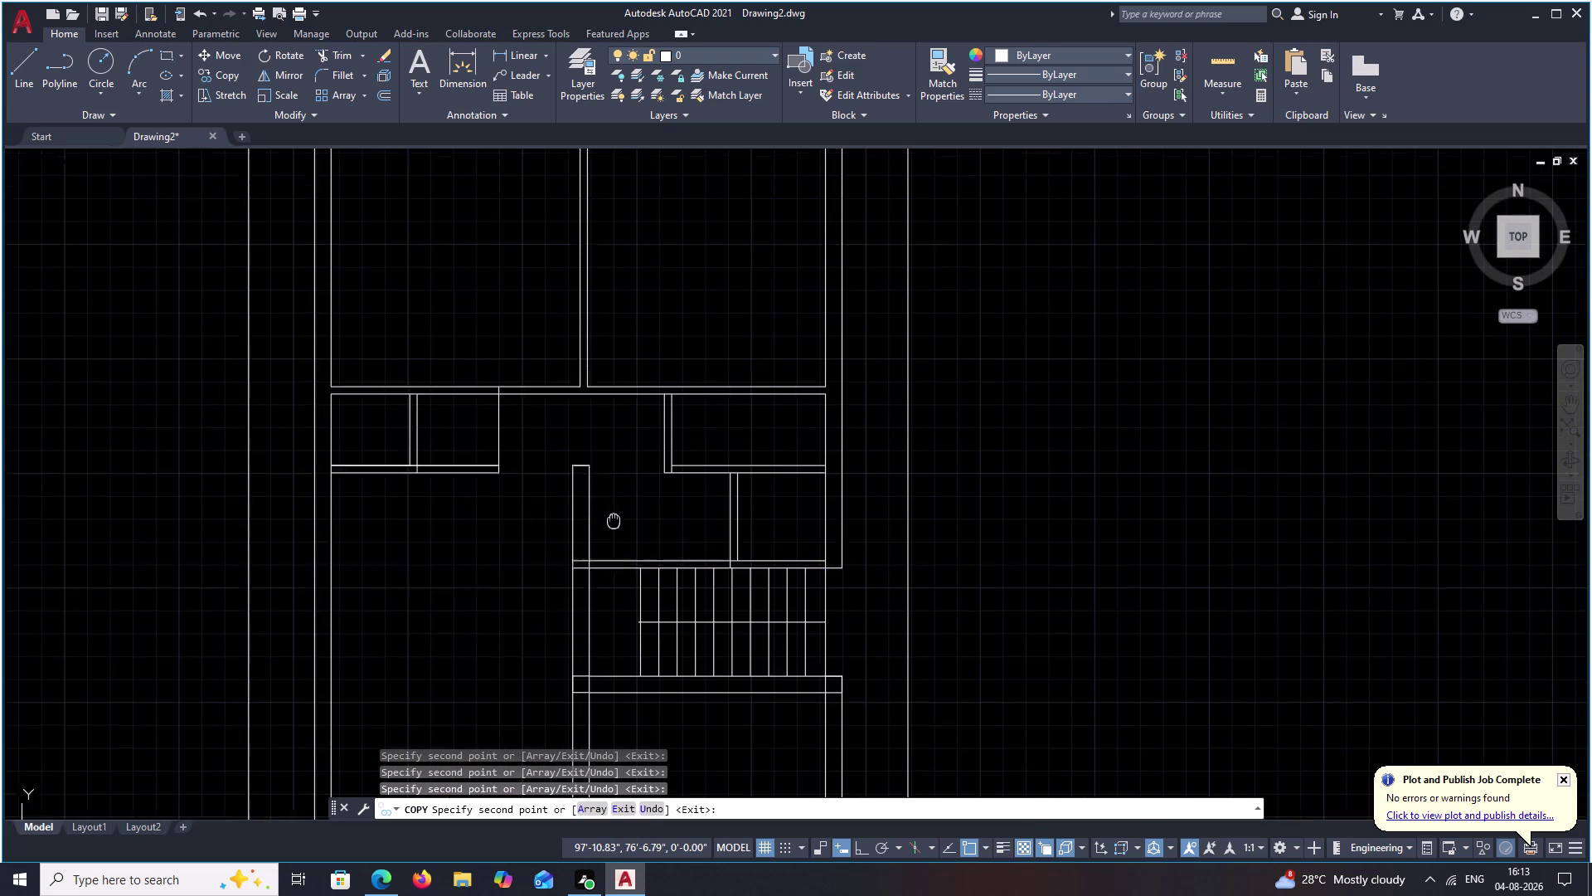
middle_drag(614, 529, 614, 530)
scroll(up, 3)
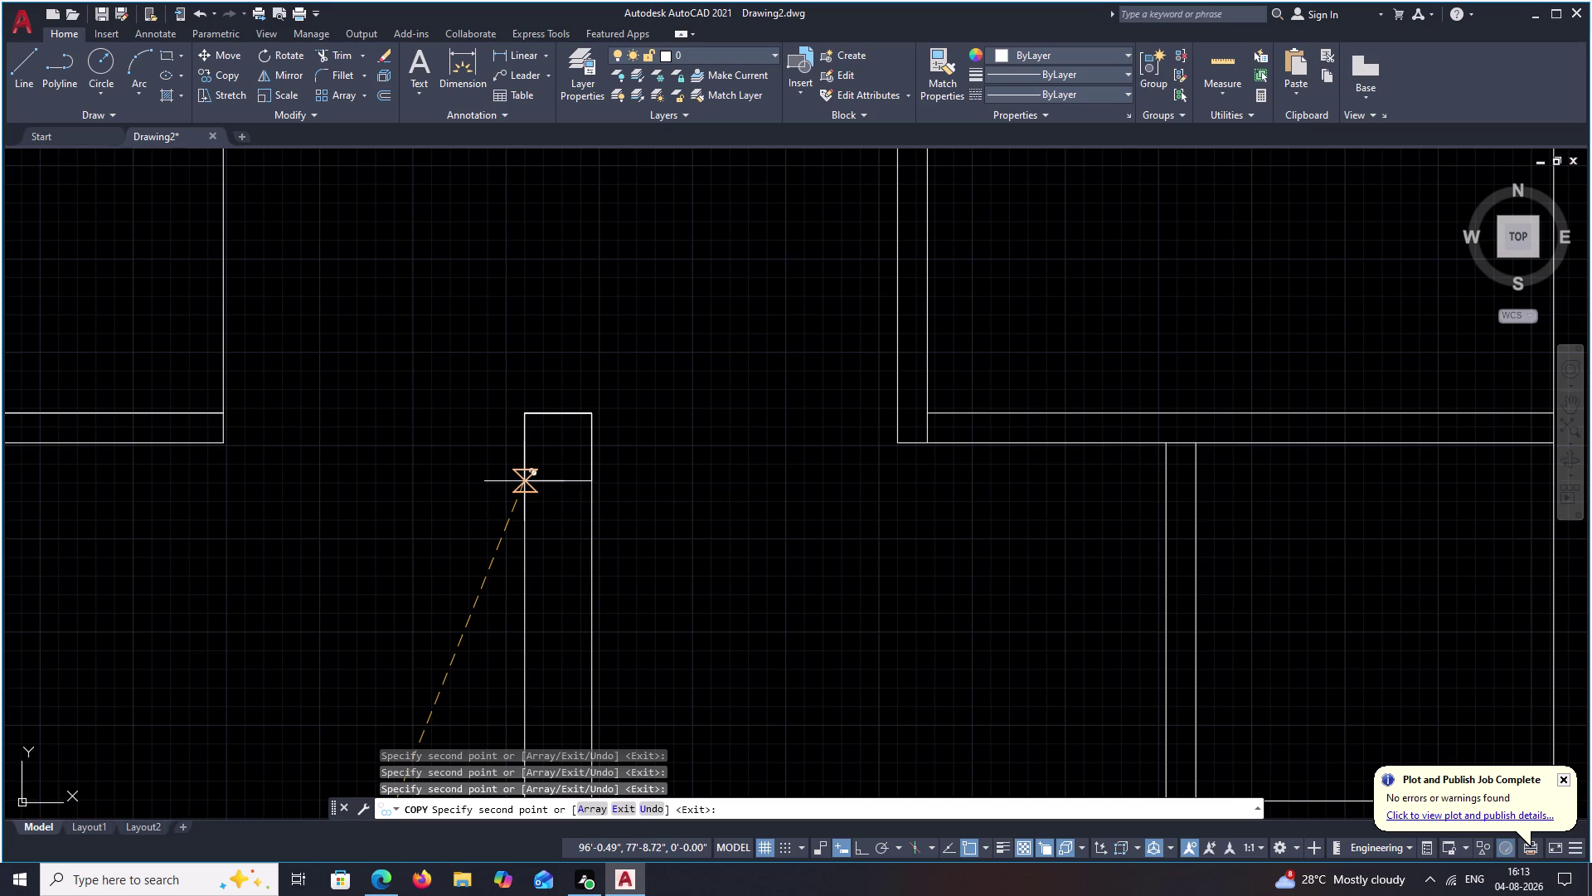
click(525, 482)
Undo a misplaced room-corner column and place it at the correct wall endpoint.
scroll(down, 3)
middle_drag(714, 583, 528, 621)
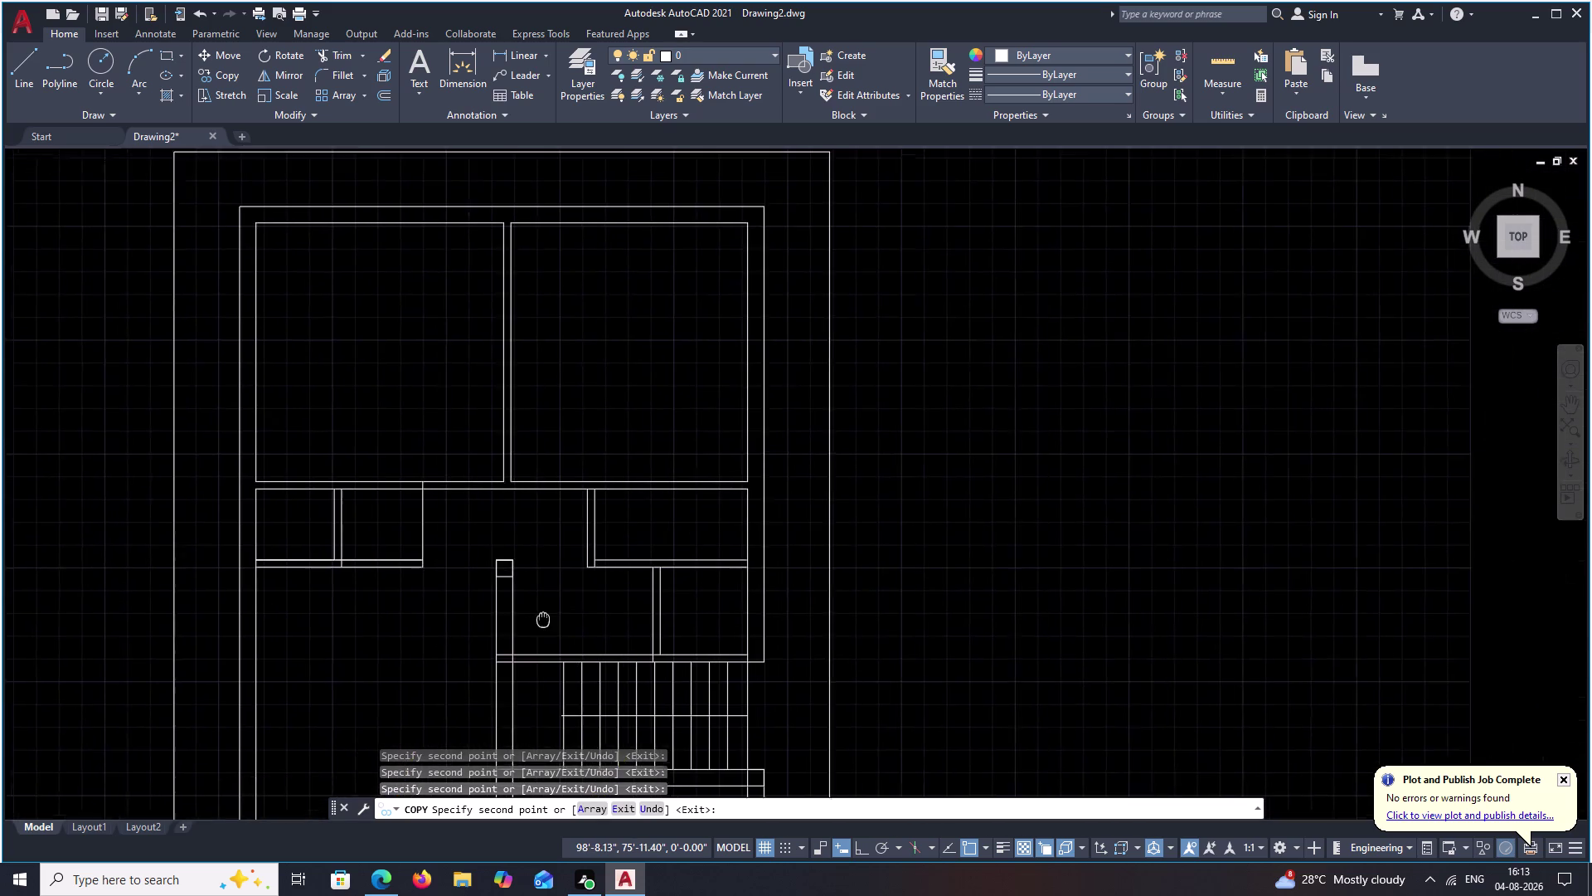
middle_drag(527, 620, 415, 641)
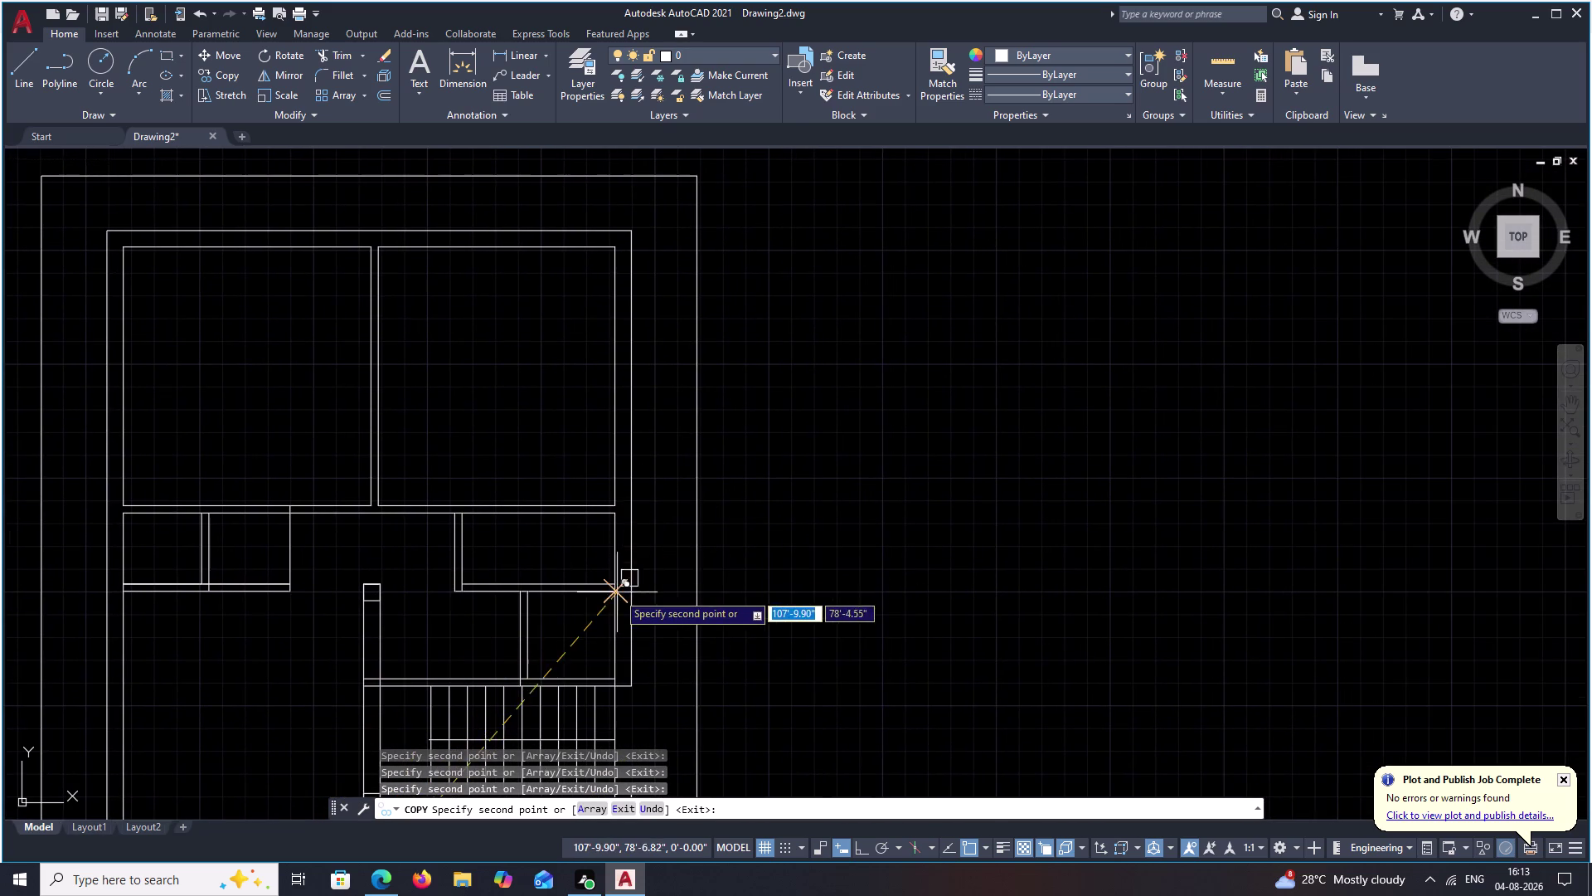
scroll(up, 3)
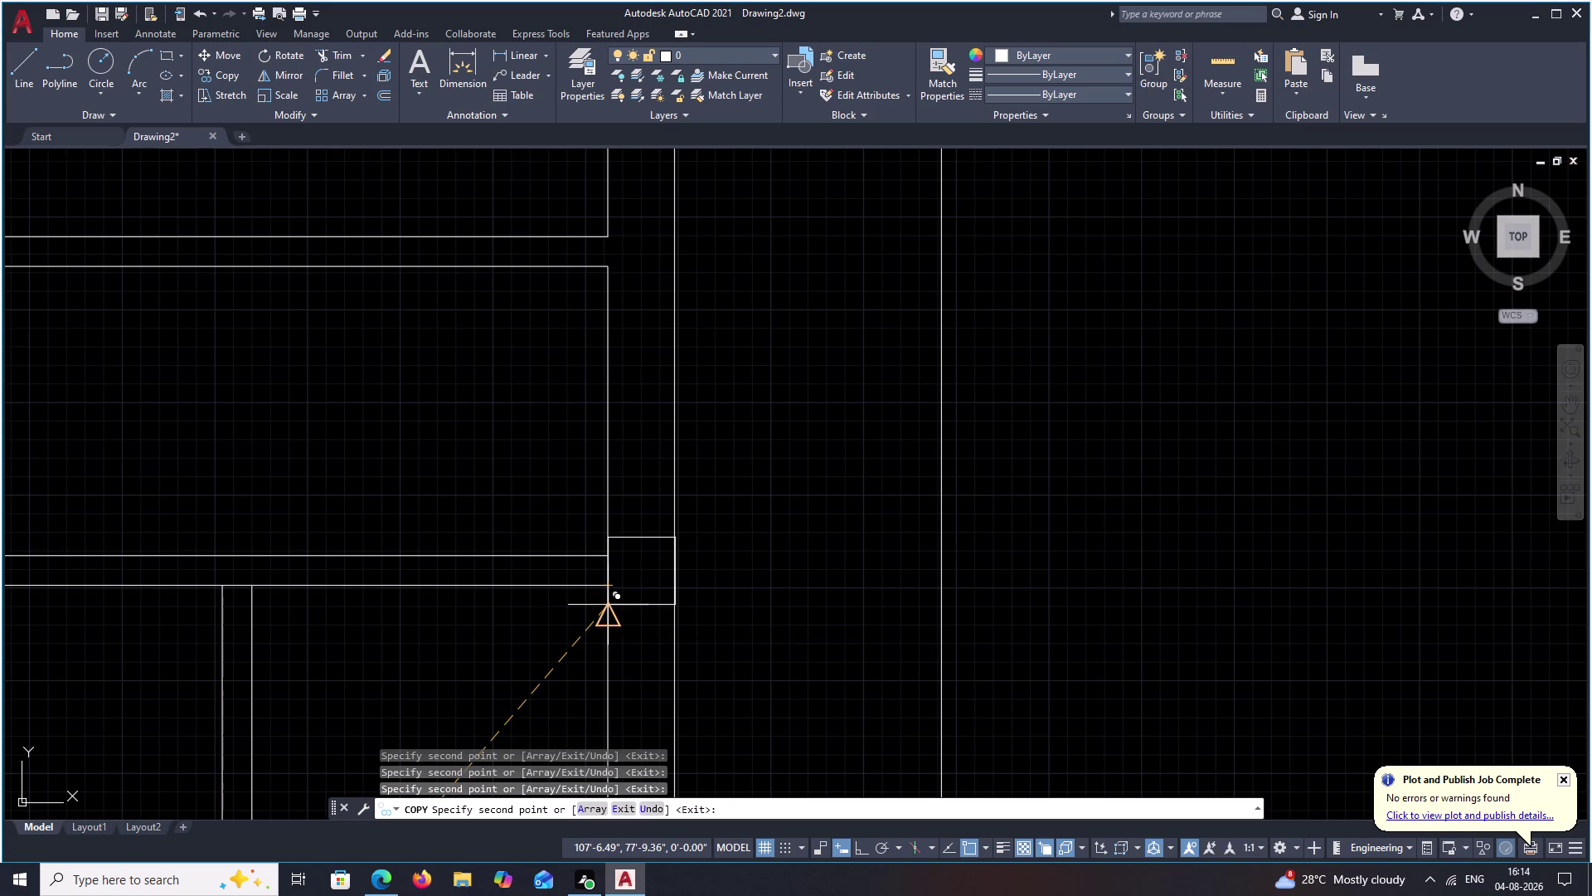
click(607, 605)
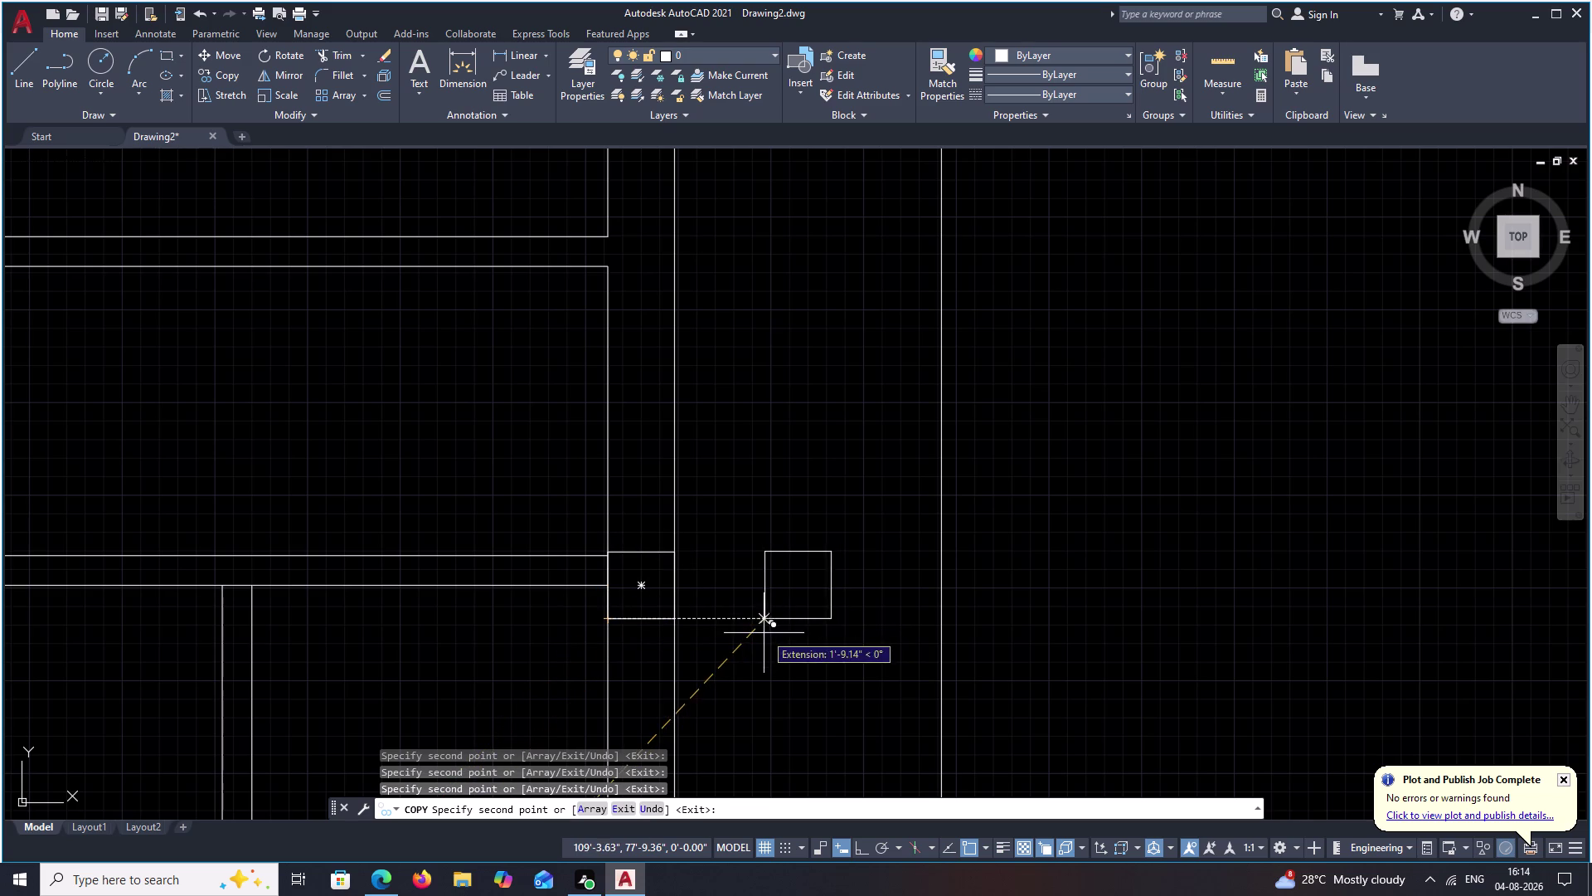
scroll(down, 3)
key(ctrl+z)
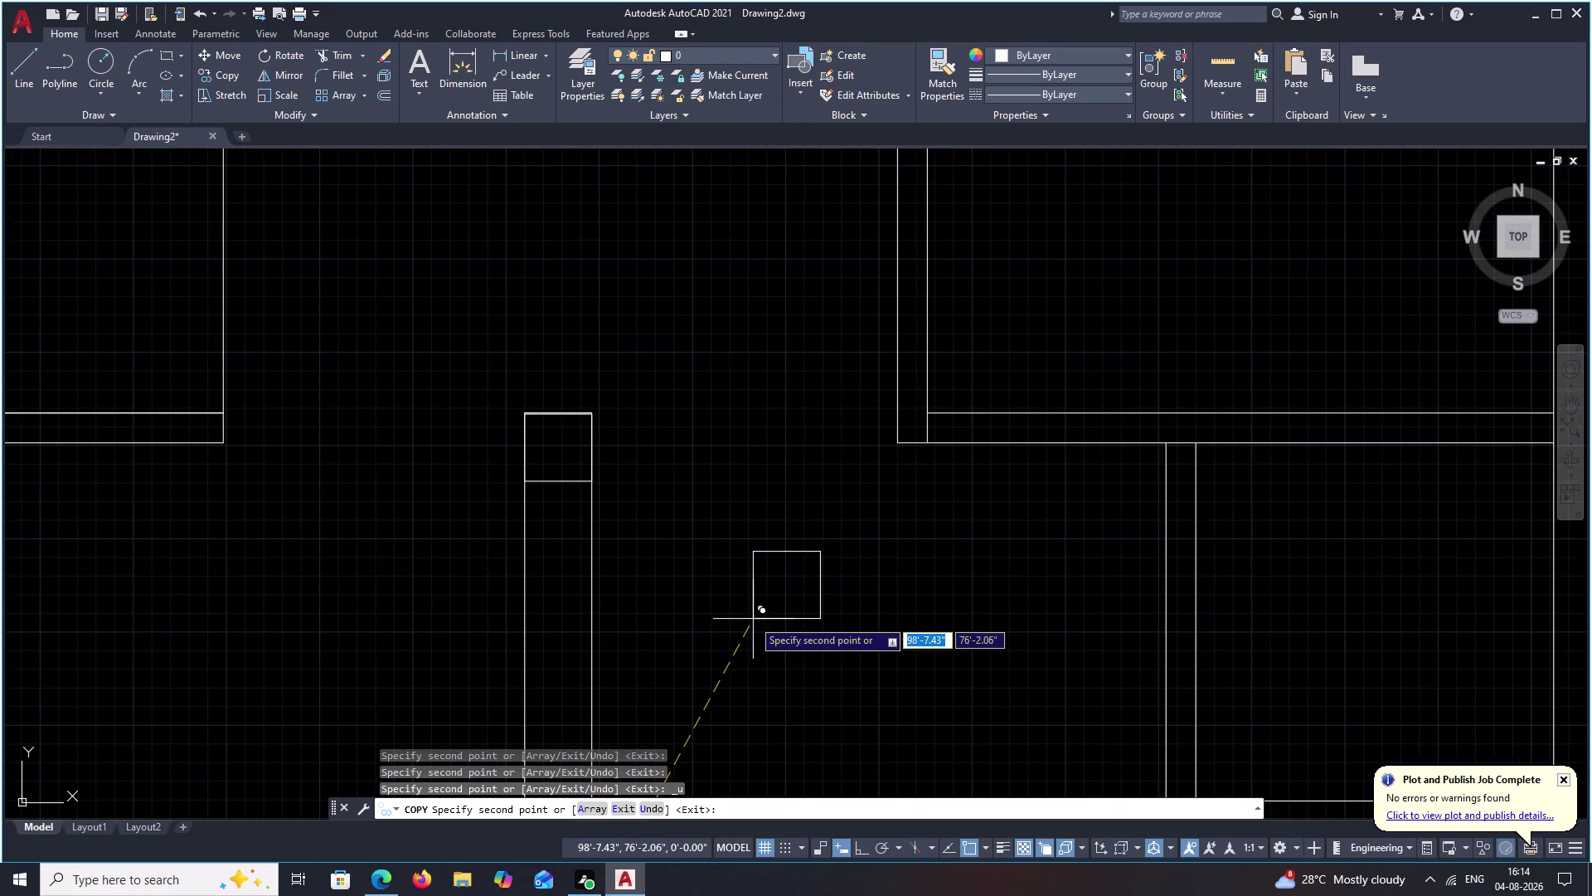
middle_drag(1144, 535, 422, 708)
scroll(up, 3)
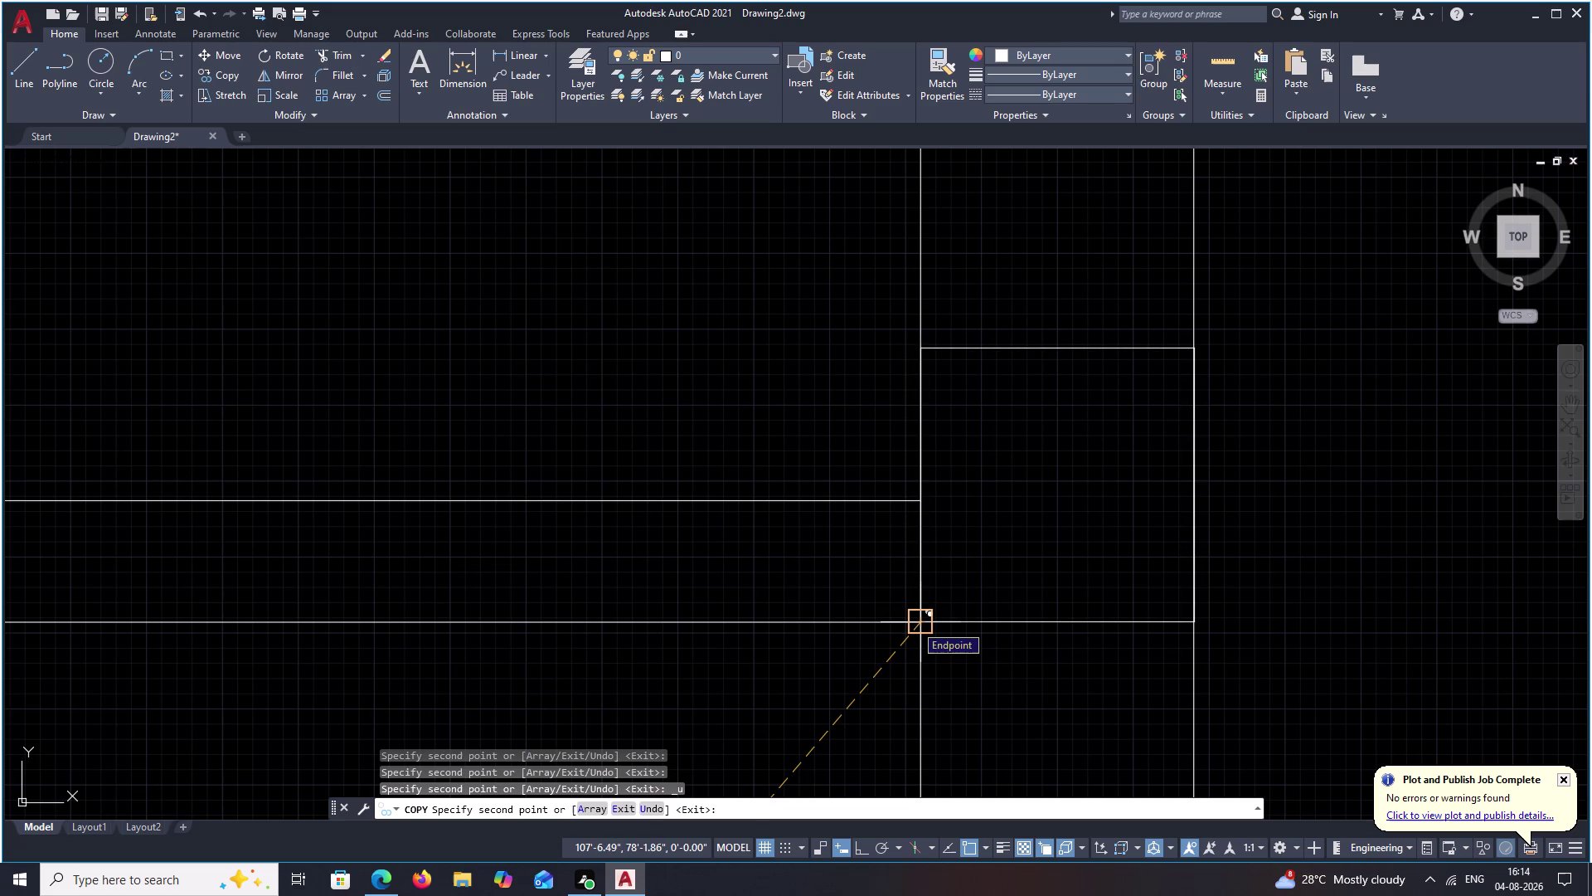
click(915, 623)
scroll(down, 3)
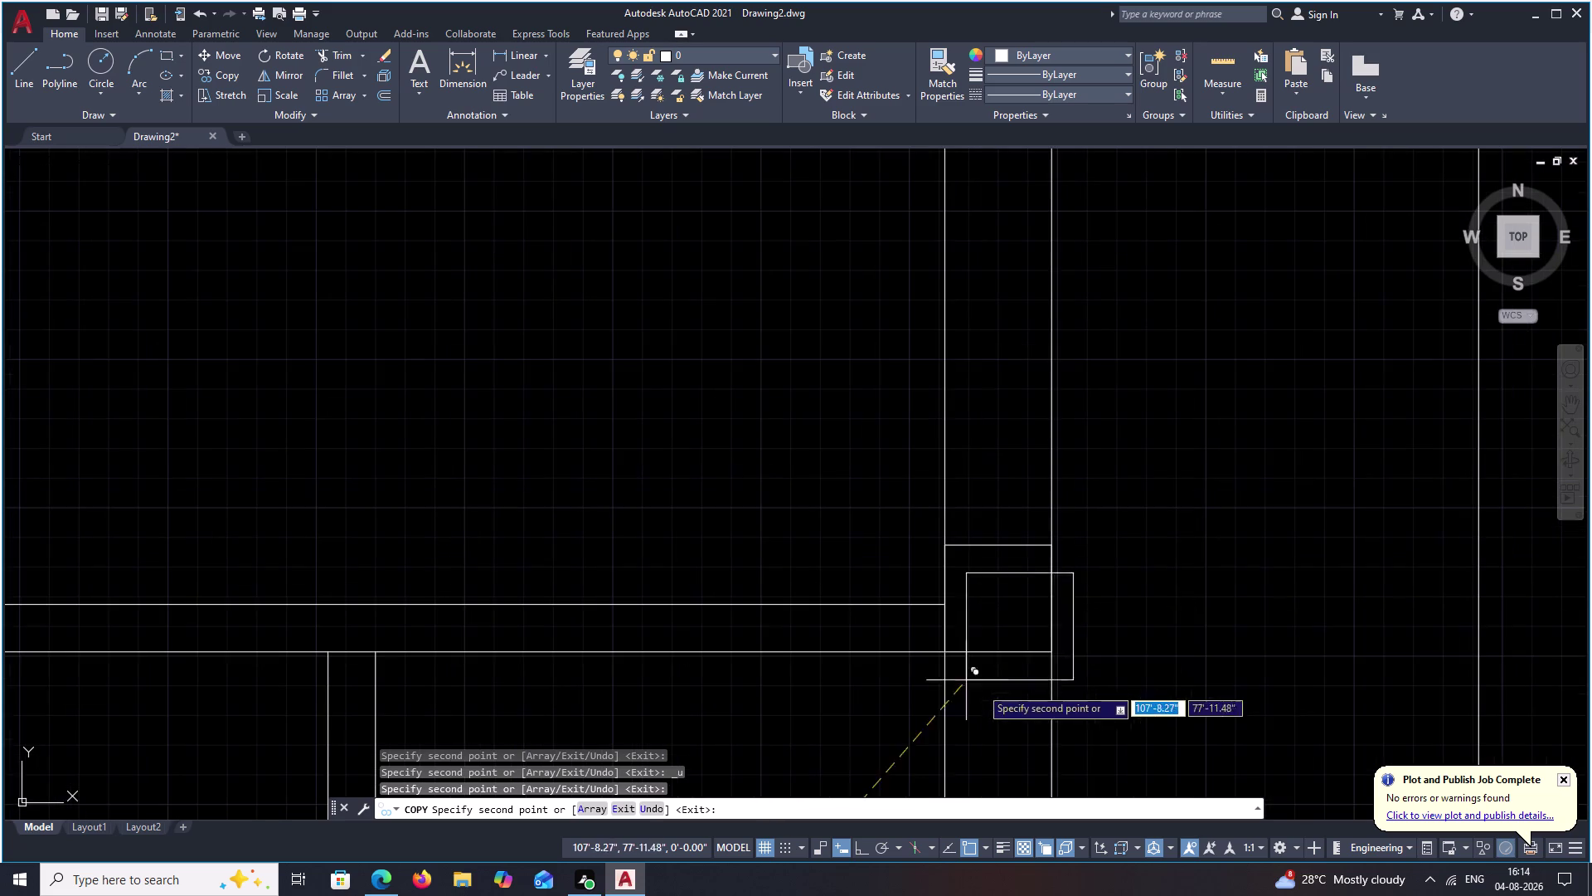
Place a column copy at the top outer wall corner.
middle_drag(1098, 559, 1100, 659)
scroll(down, 3)
middle_drag(795, 515, 819, 574)
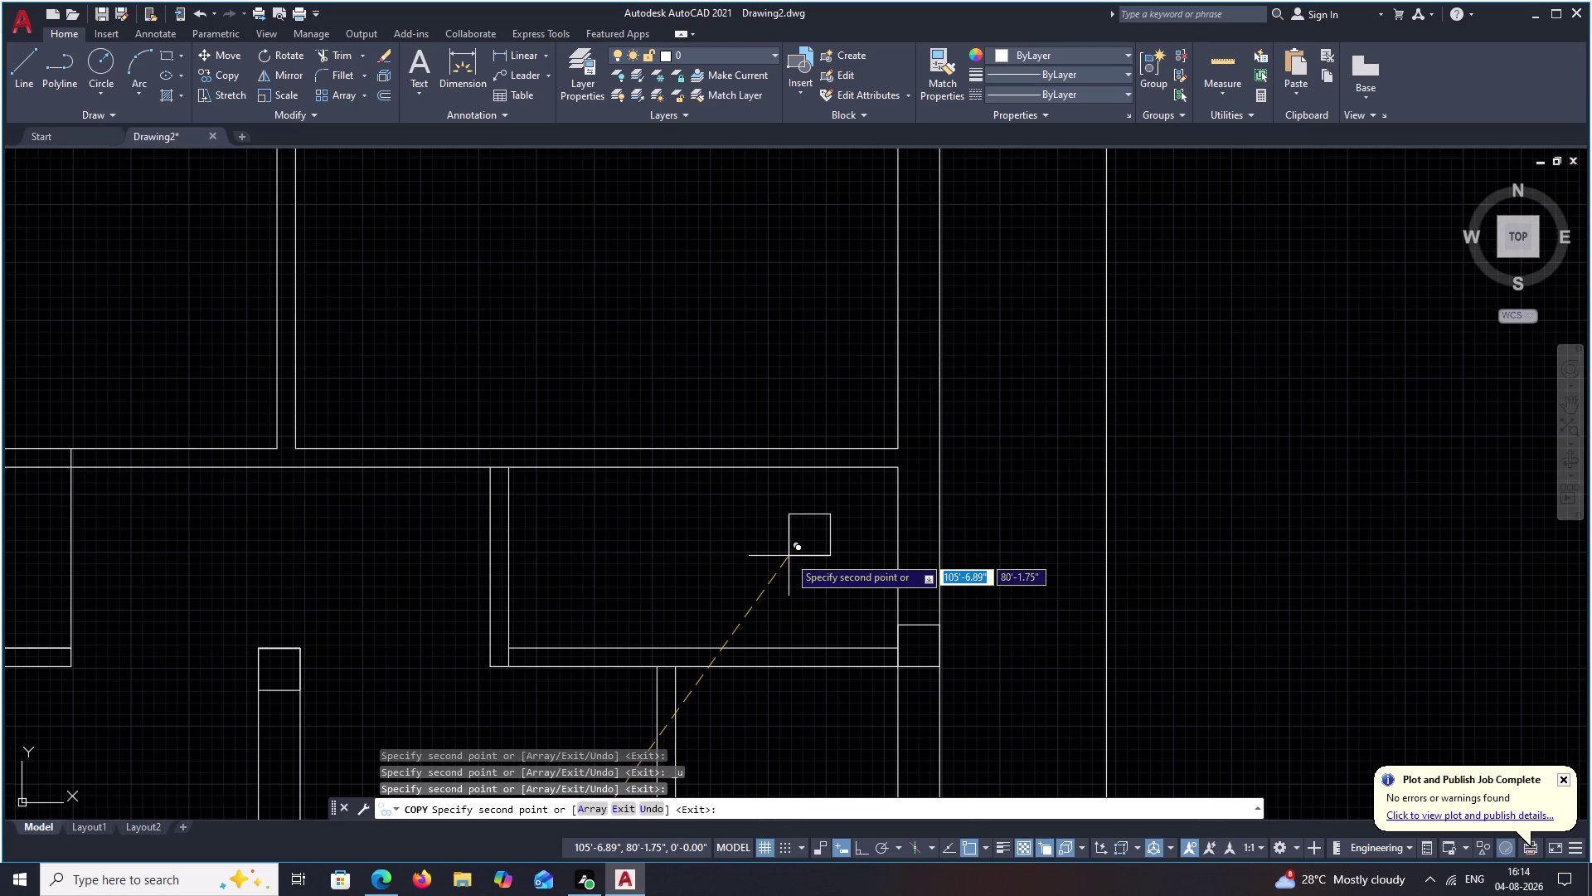
middle_drag(748, 366, 802, 596)
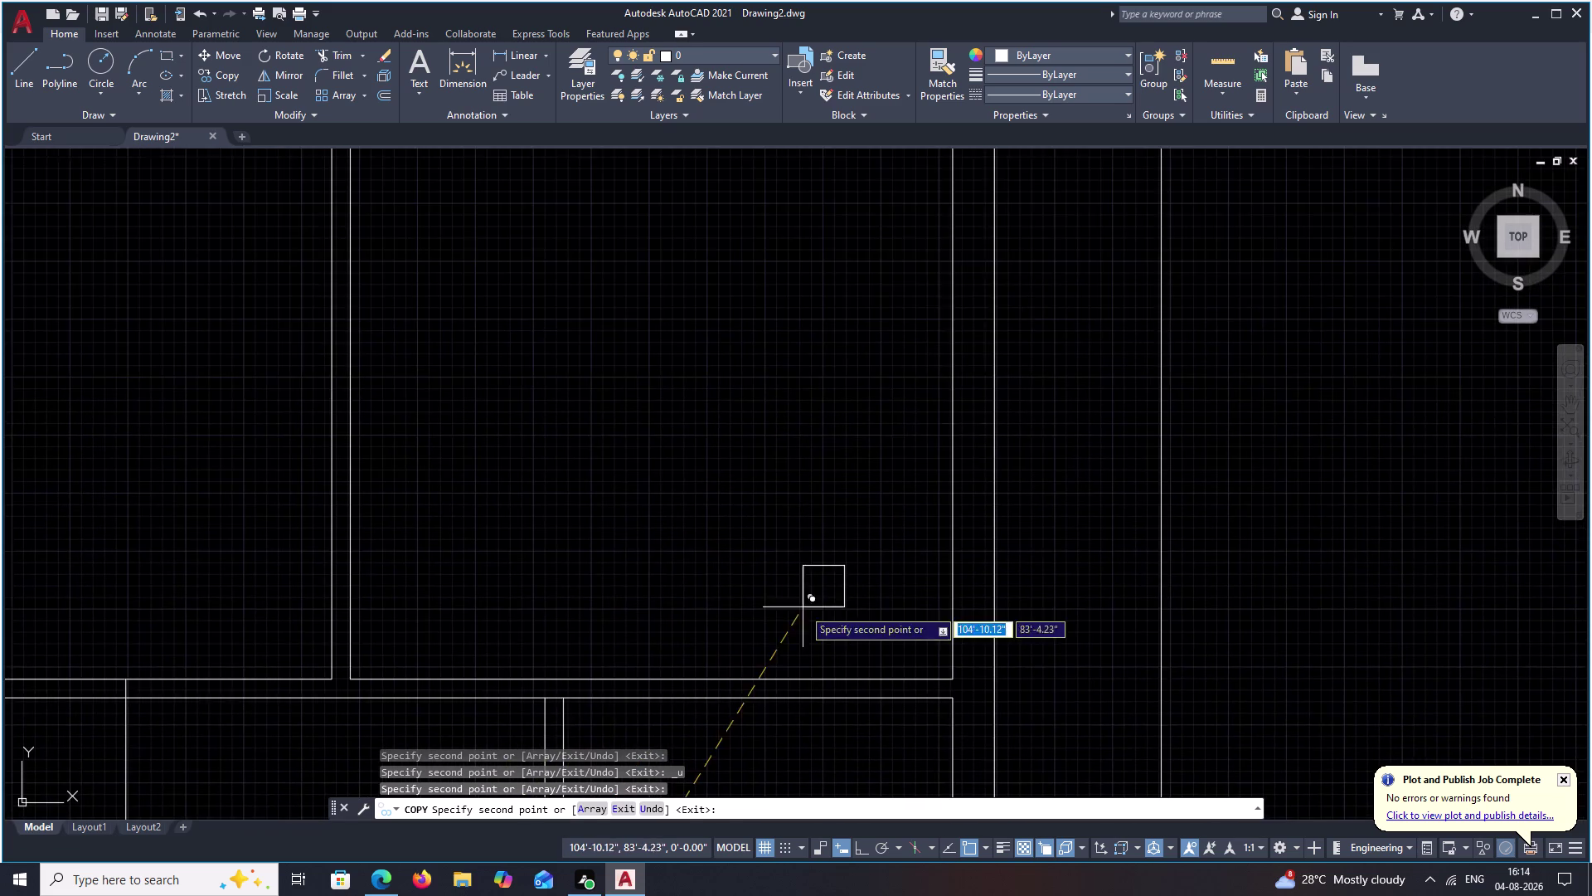
middle_drag(871, 269, 889, 521)
scroll(up, 3)
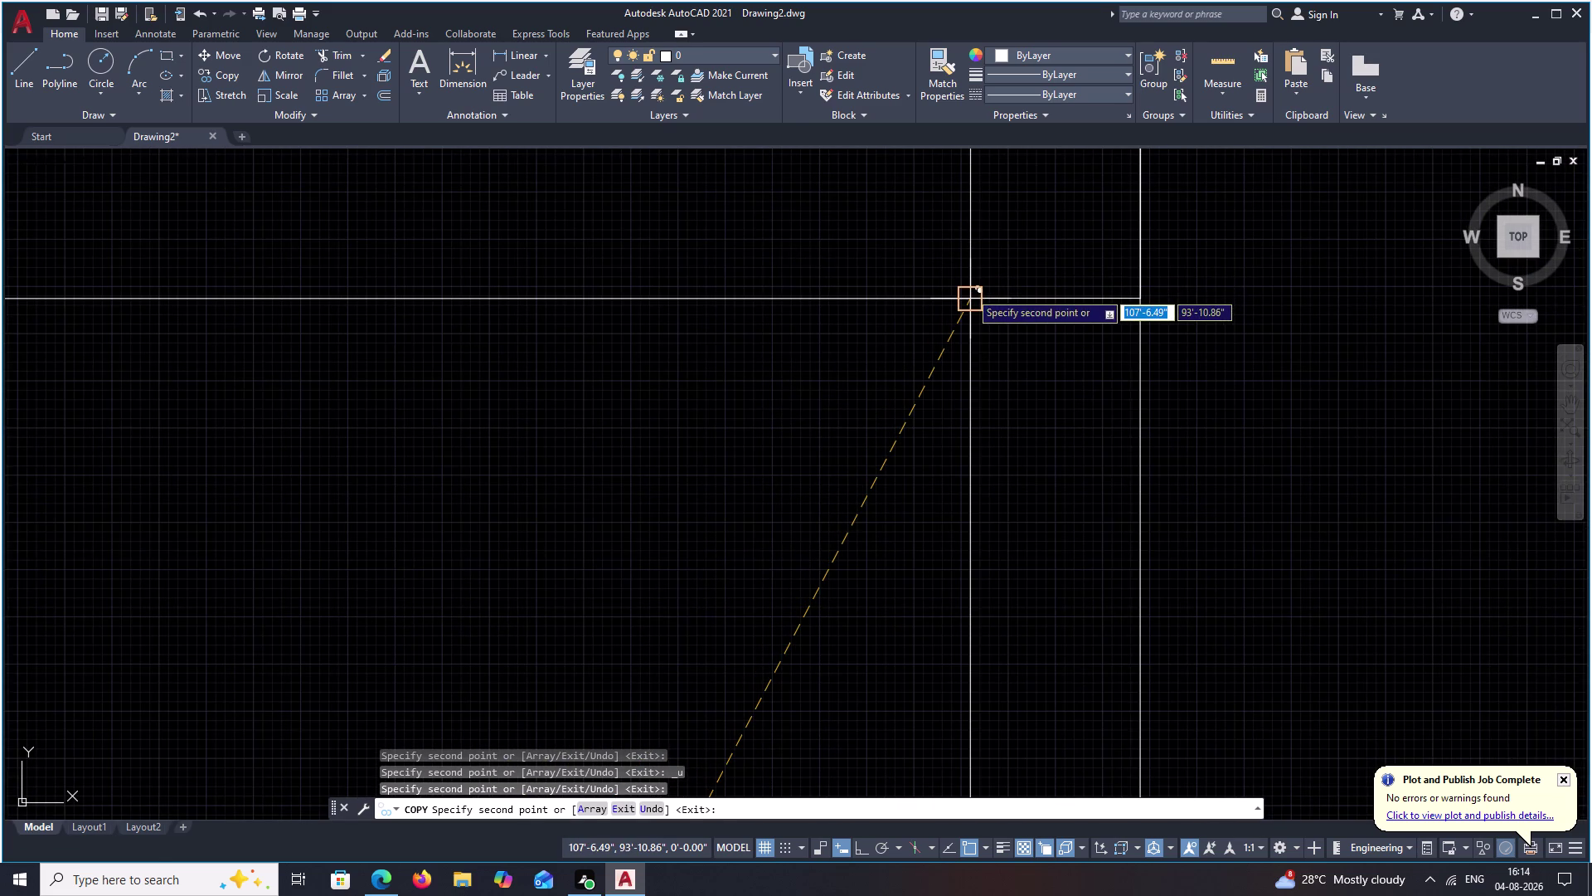
click(969, 296)
Survey the whole plan and finish copying columns.
scroll(down, 3)
middle_drag(500, 359, 1060, 371)
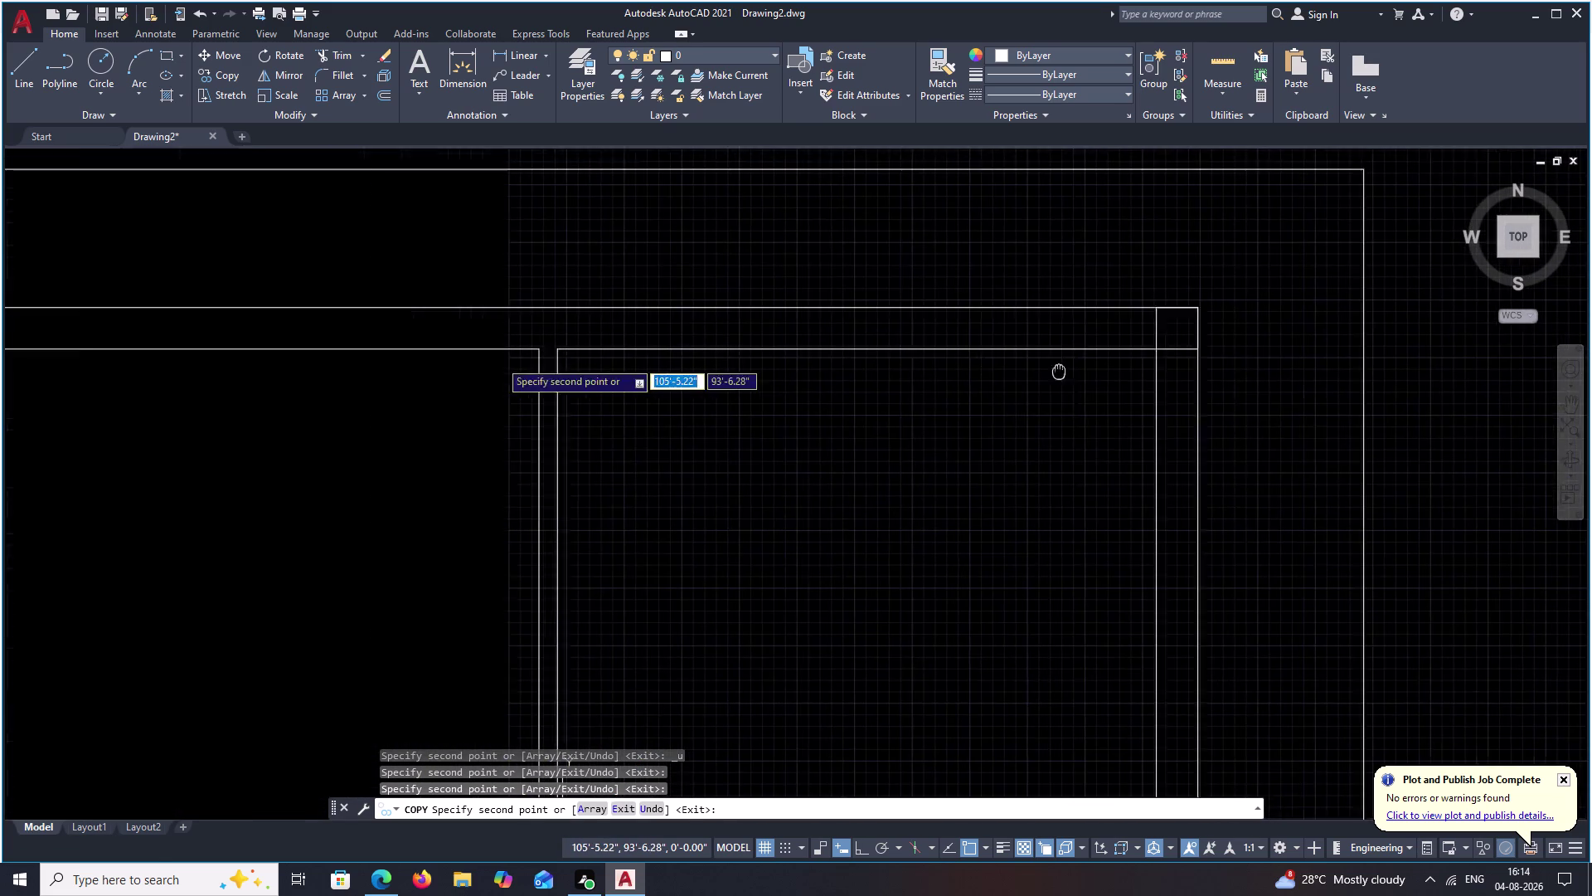
middle_drag(877, 396, 1040, 396)
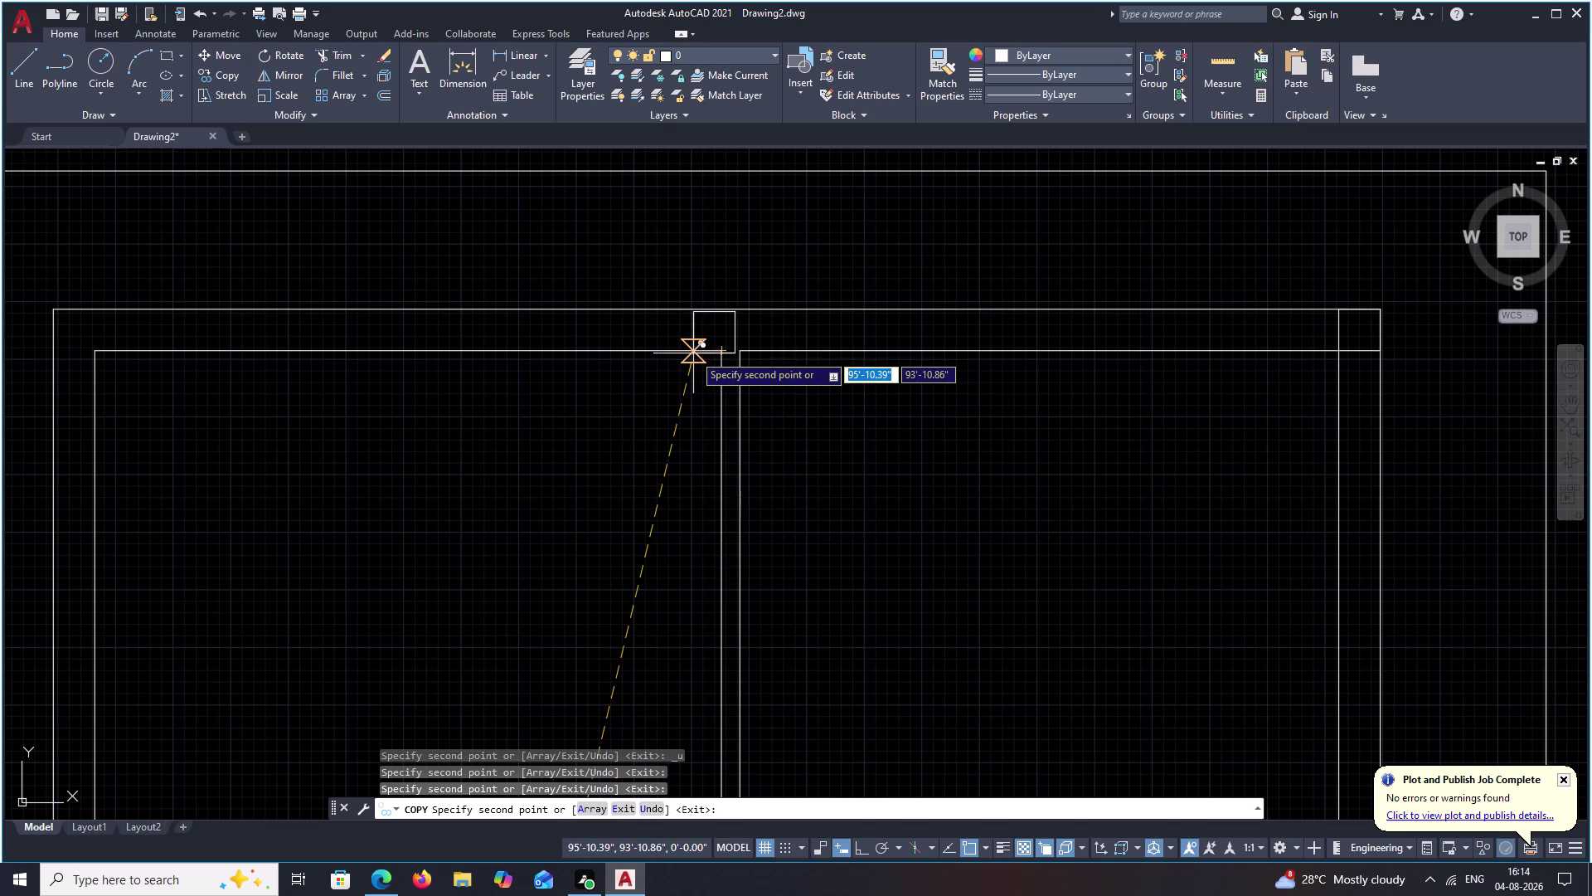
scroll(down, 3)
middle_drag(845, 505, 845, 353)
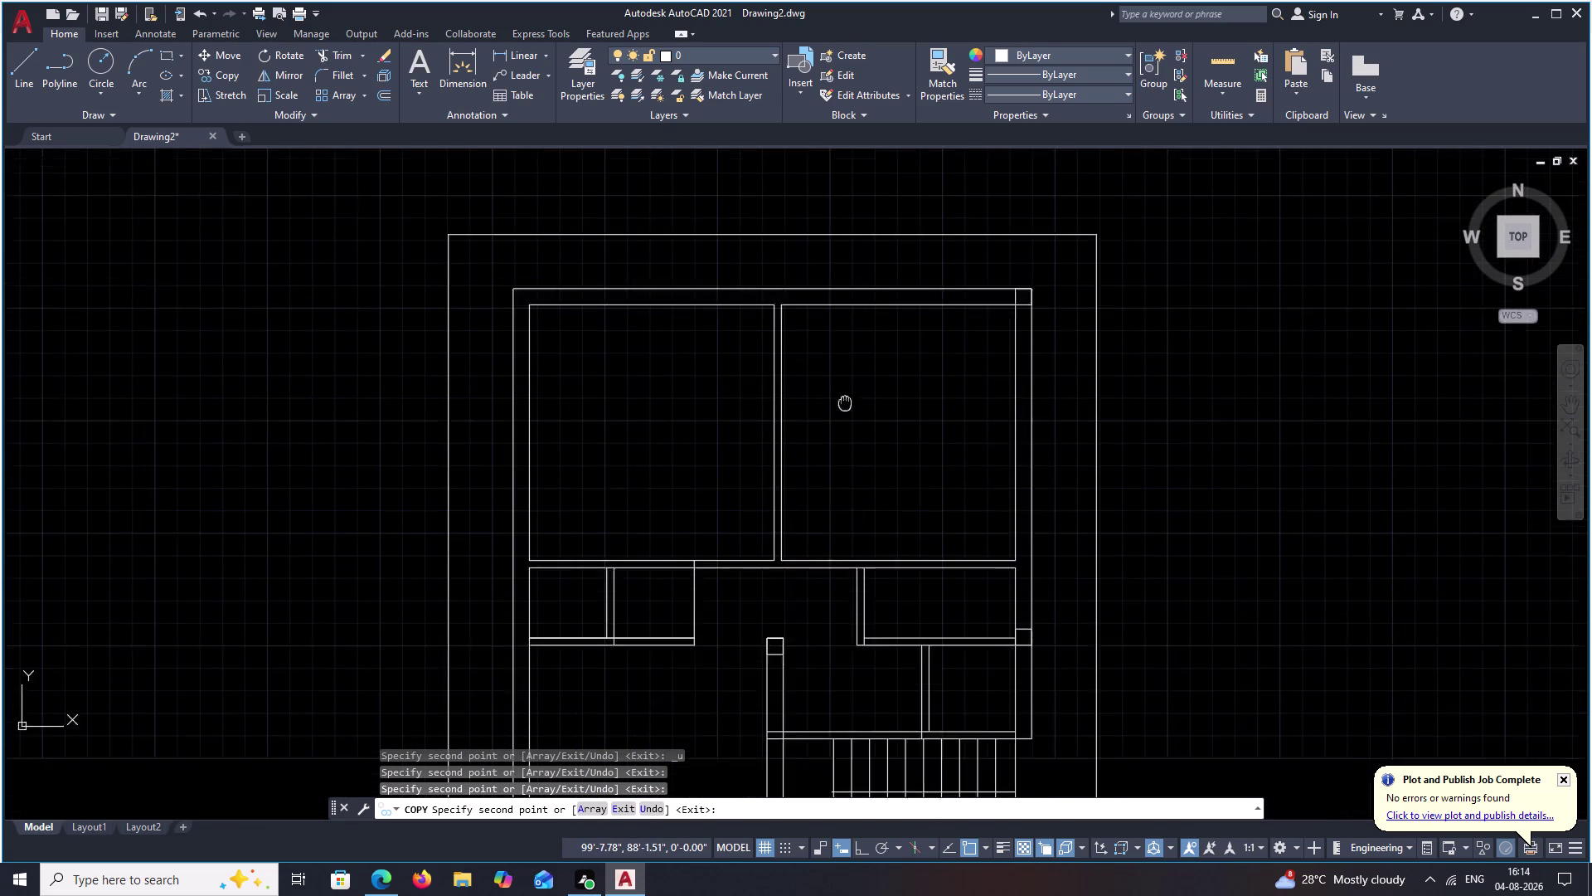
middle_drag(845, 354, 846, 313)
key(Escape)
middle_drag(721, 531, 739, 191)
middle_drag(719, 435, 743, 259)
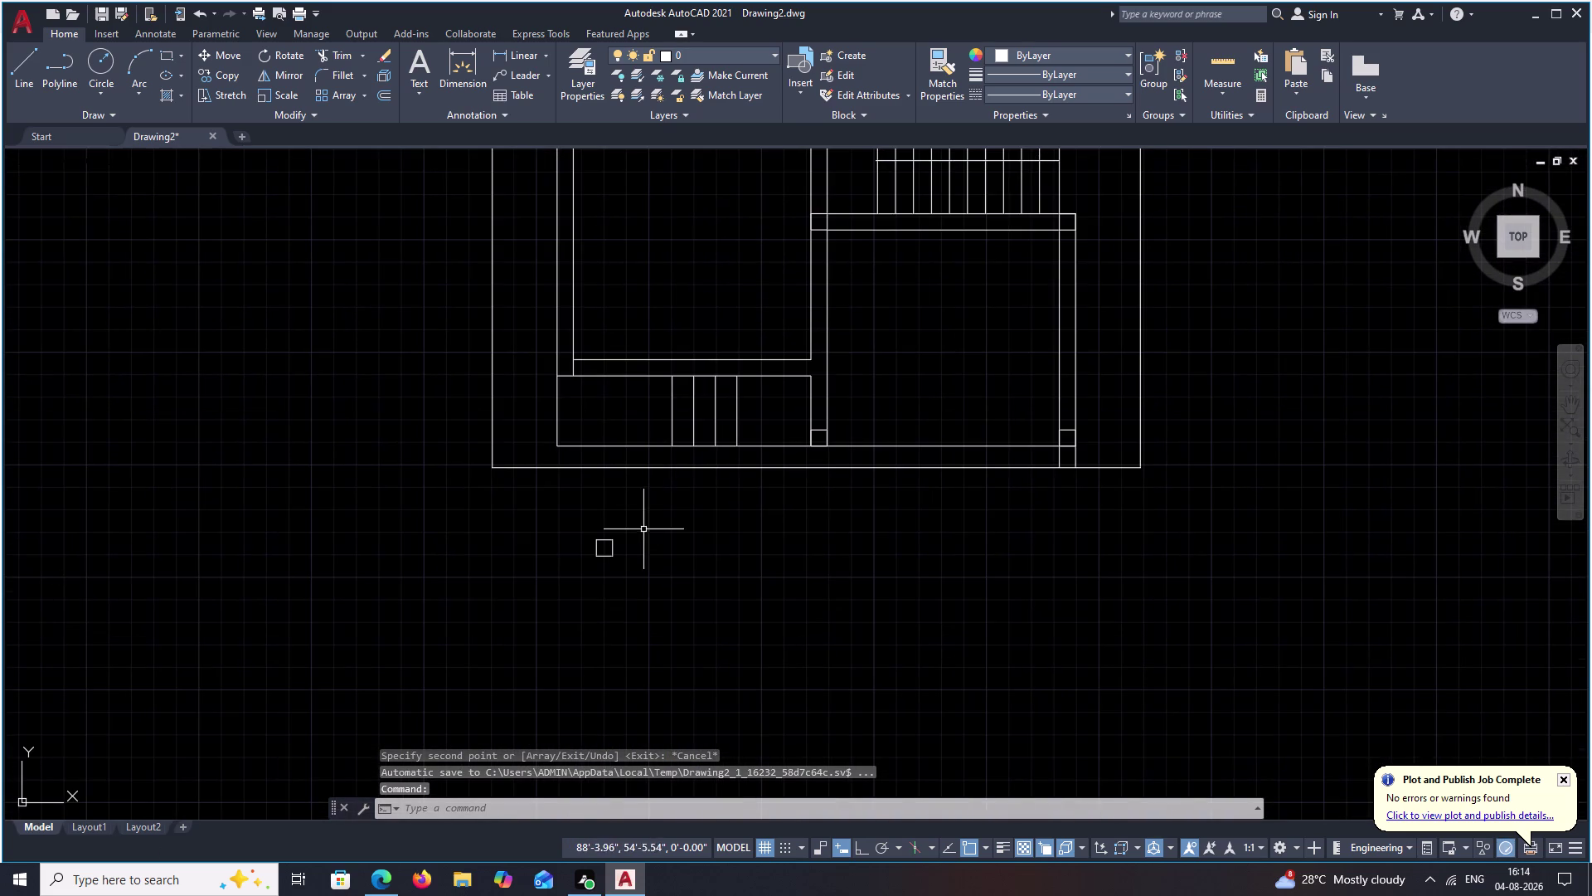
Copy the 9-inch square column, based at its corner, onto the outer wall corner.
drag(644, 530, 615, 605)
text(CO)
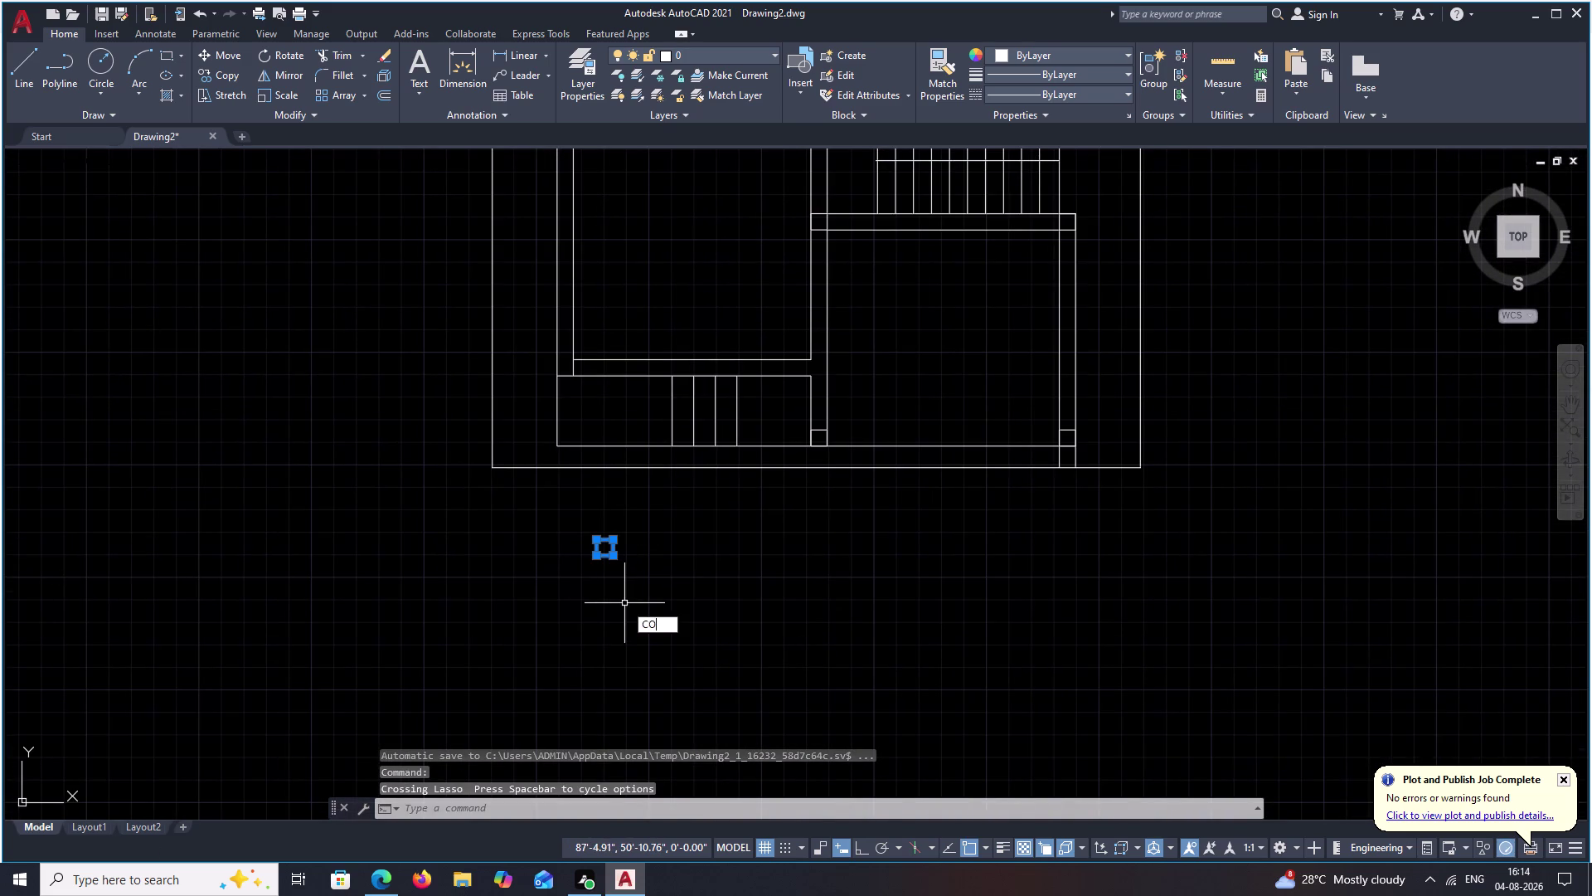
key(space)
scroll(up, 3)
click(612, 599)
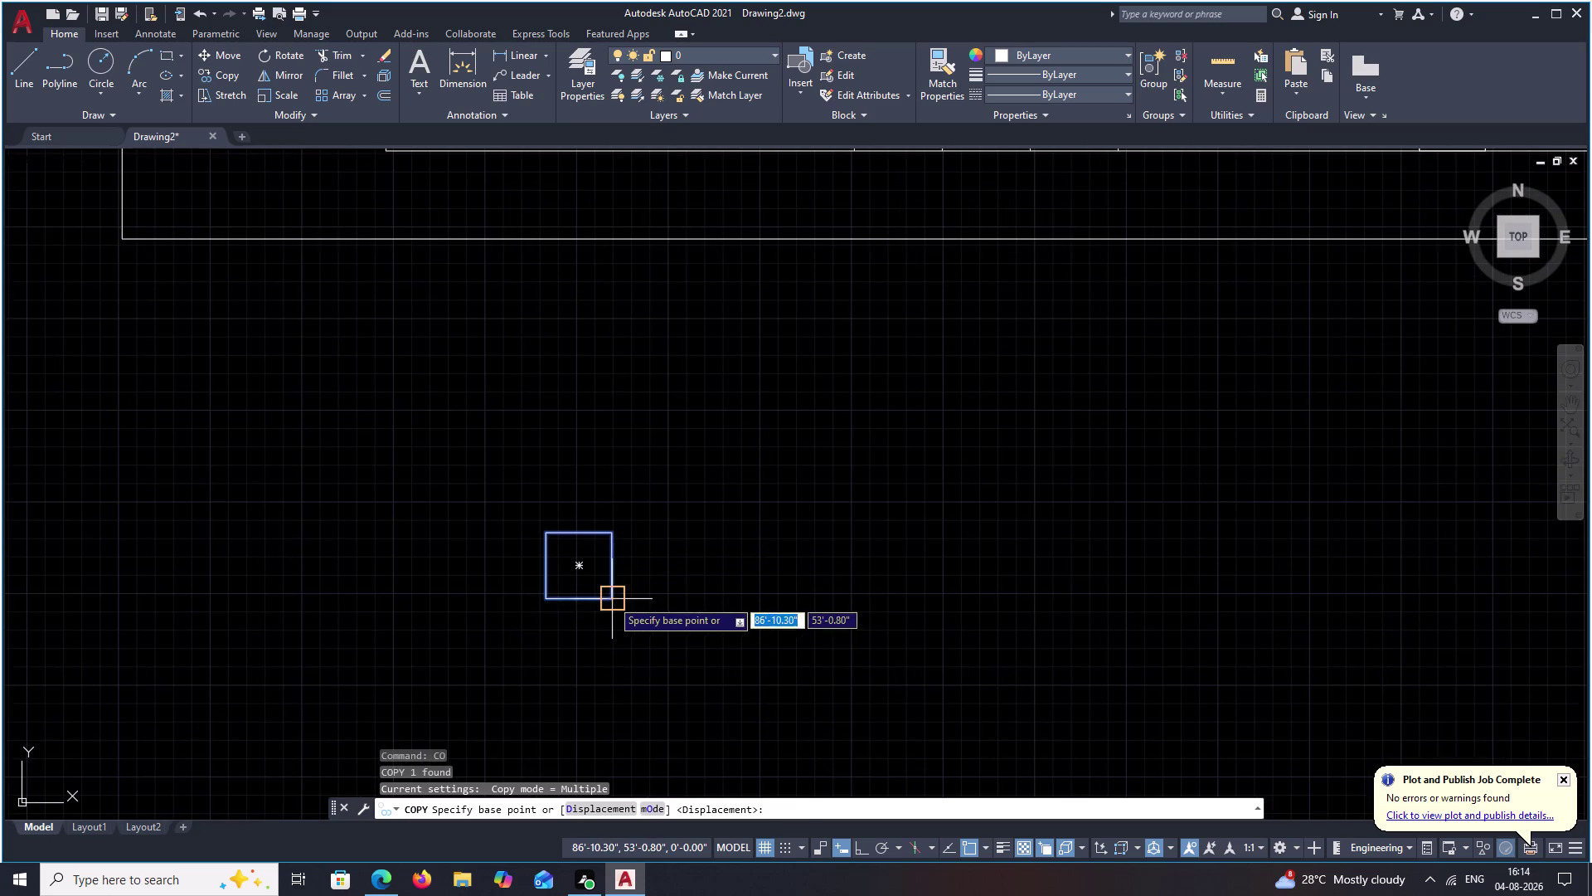
scroll(down, 3)
middle_drag(786, 382, 425, 781)
middle_drag(600, 323, 601, 654)
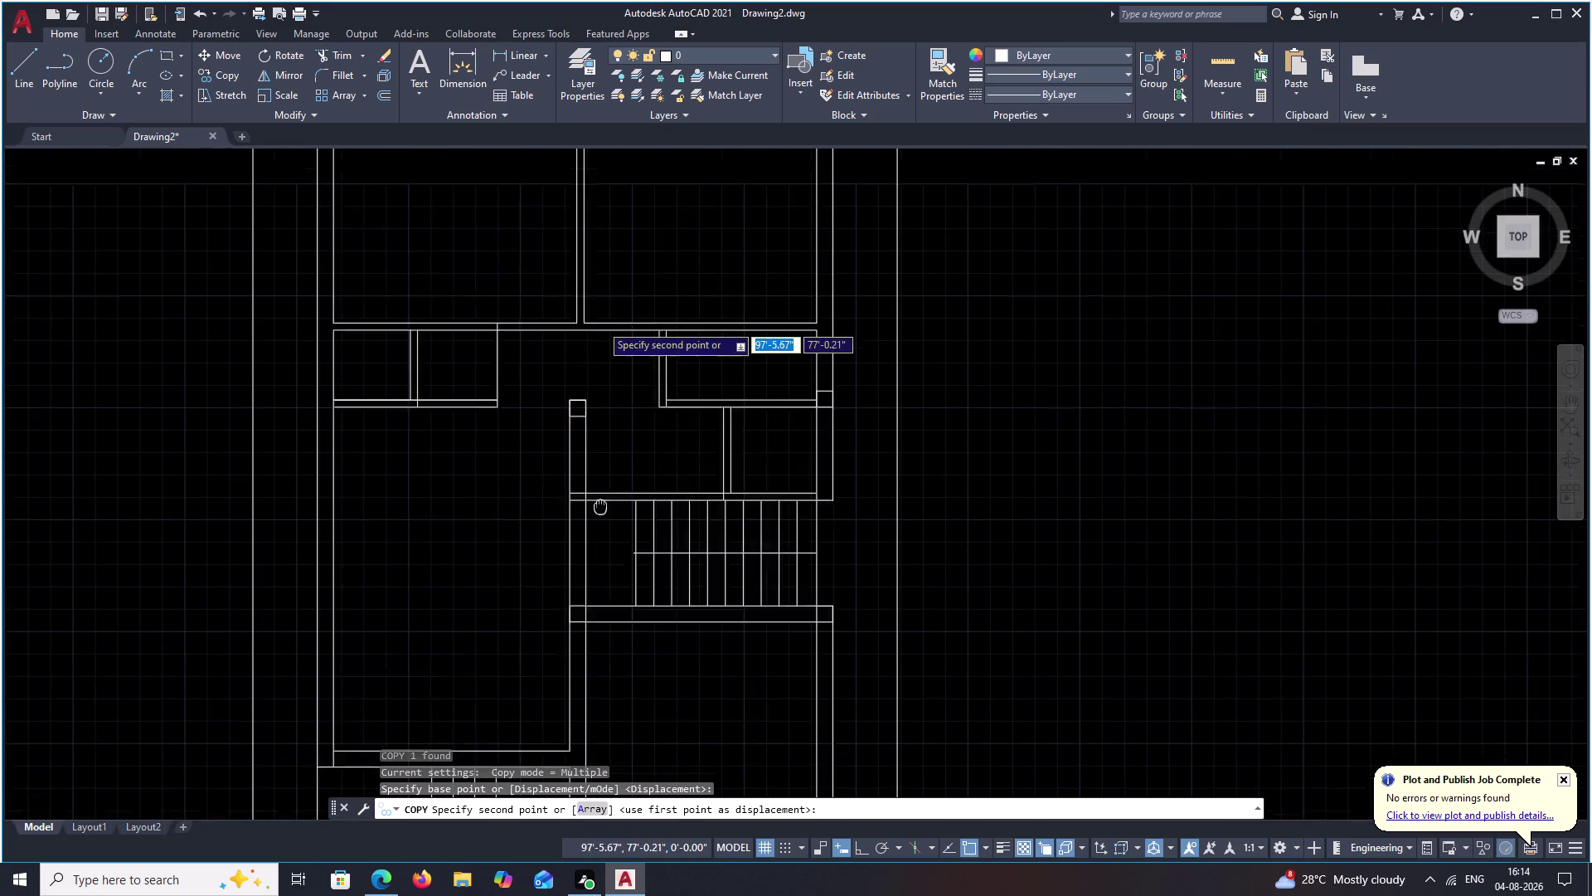
middle_drag(601, 654, 601, 732)
scroll(up, 3)
middle_drag(588, 393, 590, 895)
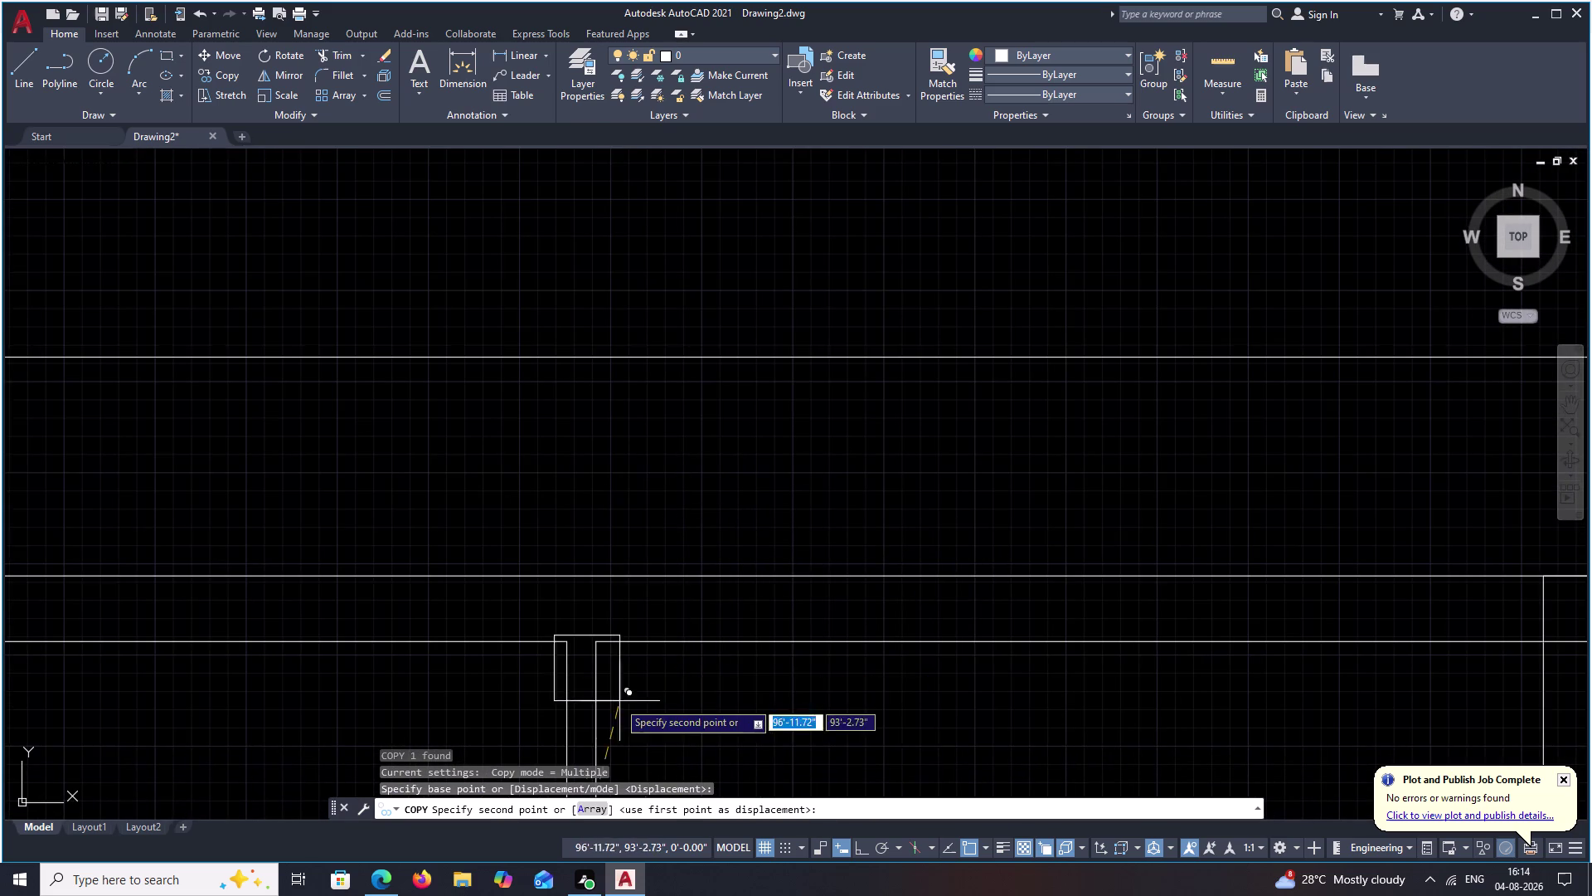
click(591, 635)
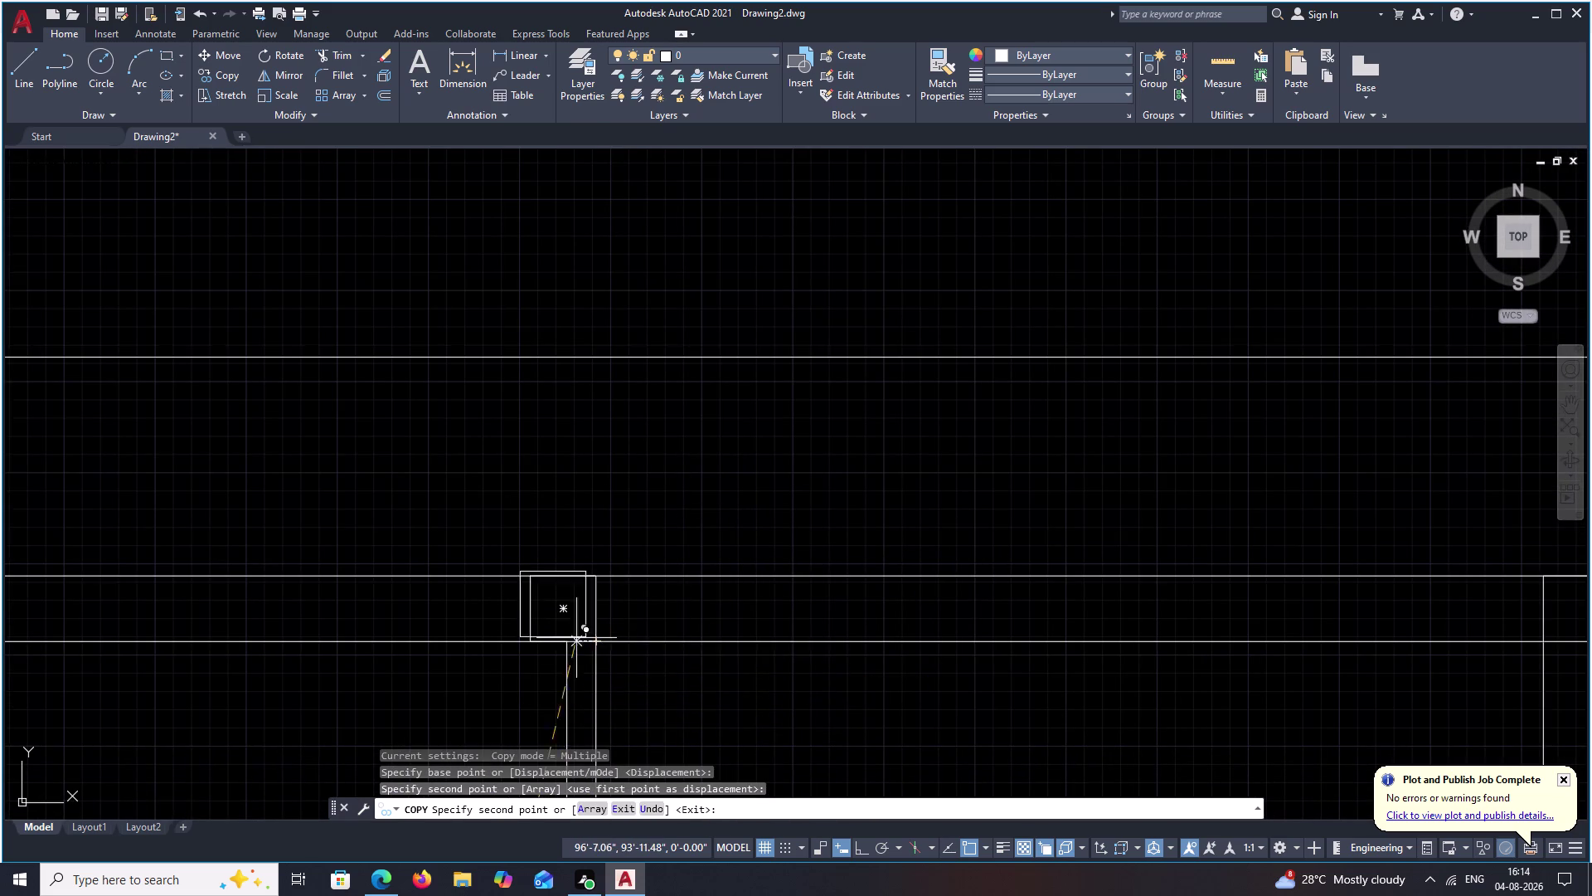
Place further column copies at another wall corner and an inner wall junction.
scroll(down, 3)
middle_drag(187, 651, 733, 611)
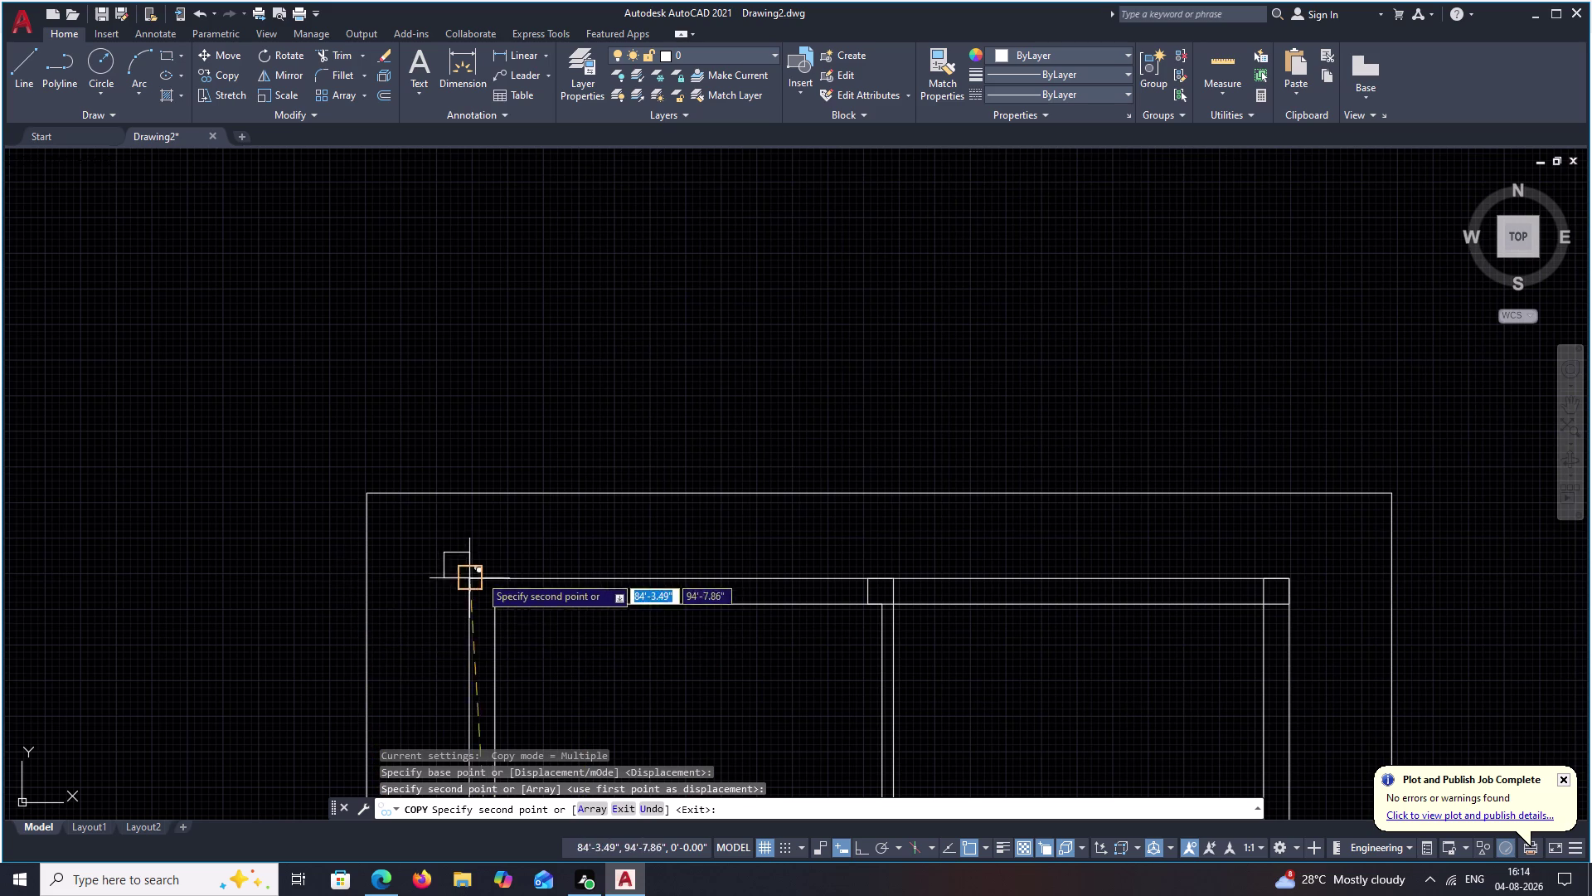
click(495, 606)
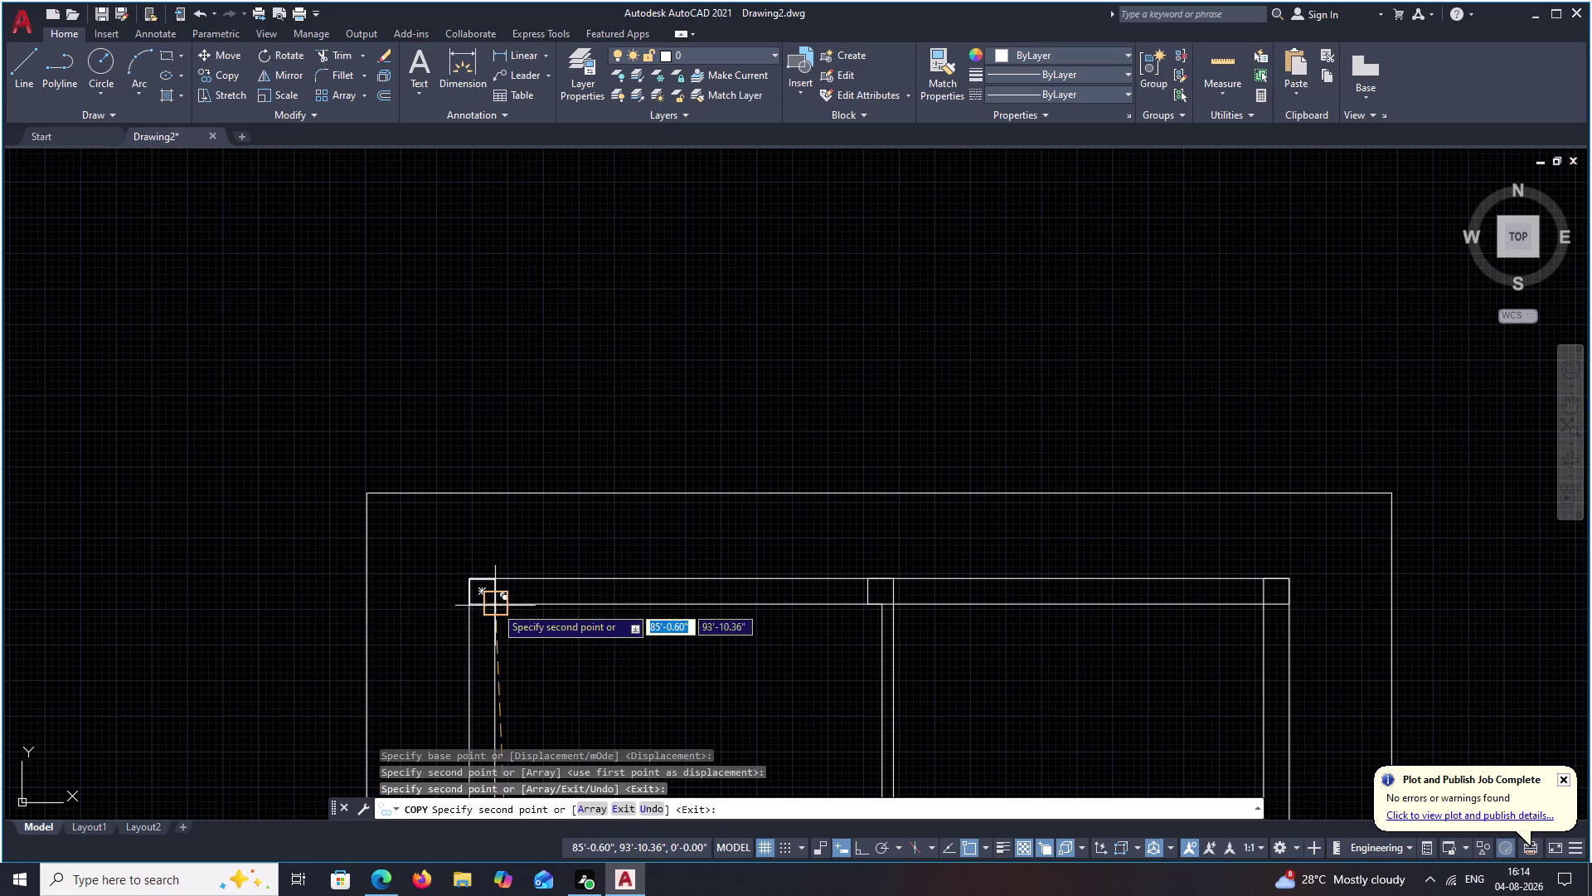
scroll(down, 3)
middle_drag(529, 671, 577, 505)
middle_drag(627, 591, 634, 501)
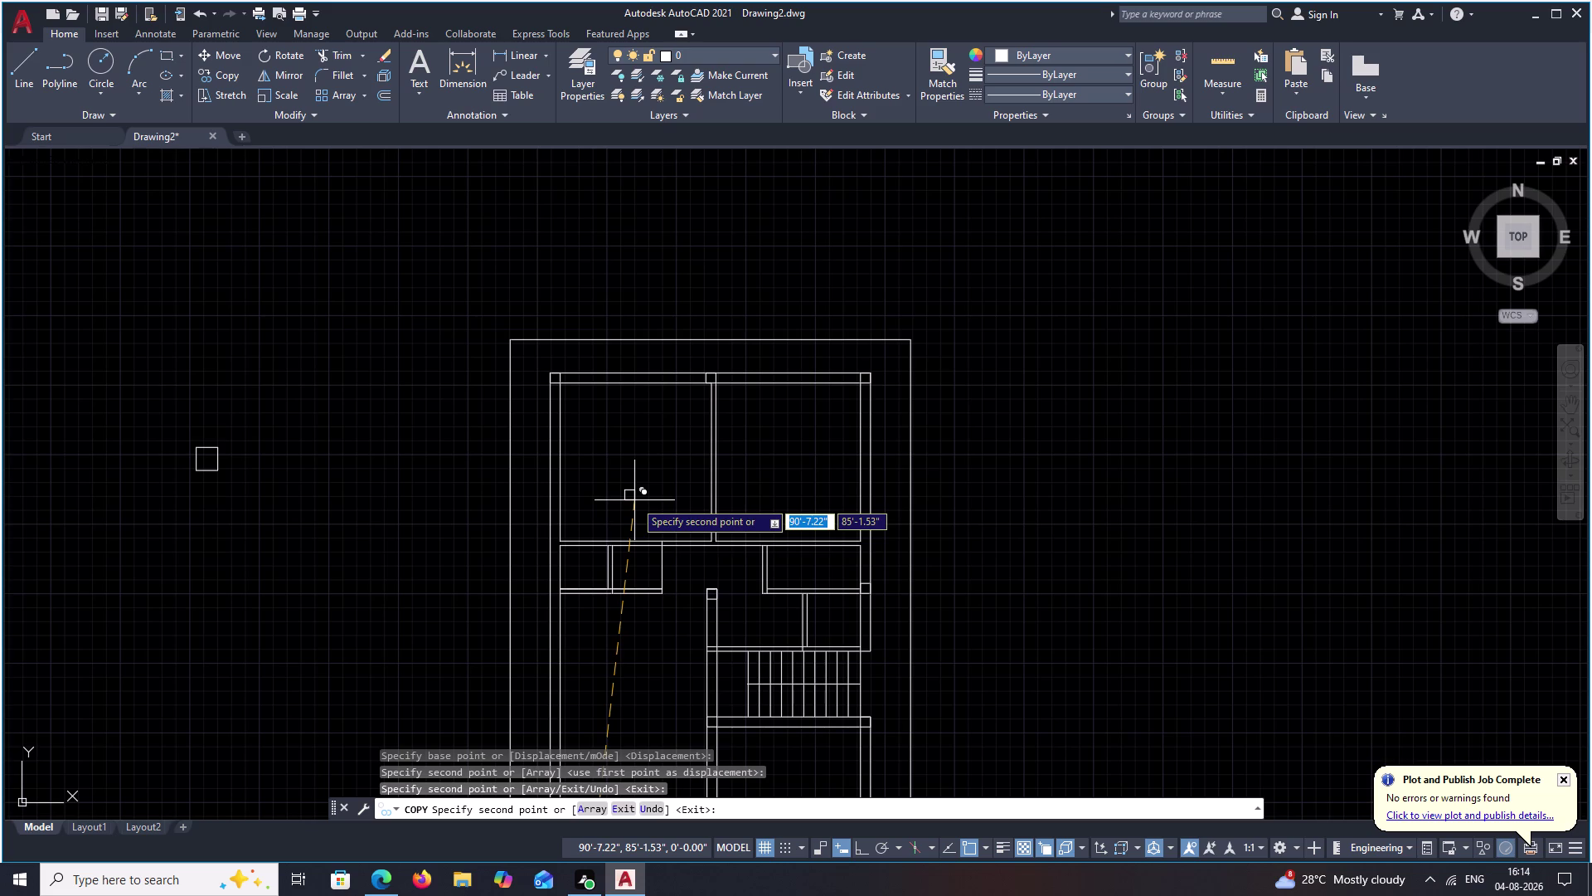
scroll(up, 3)
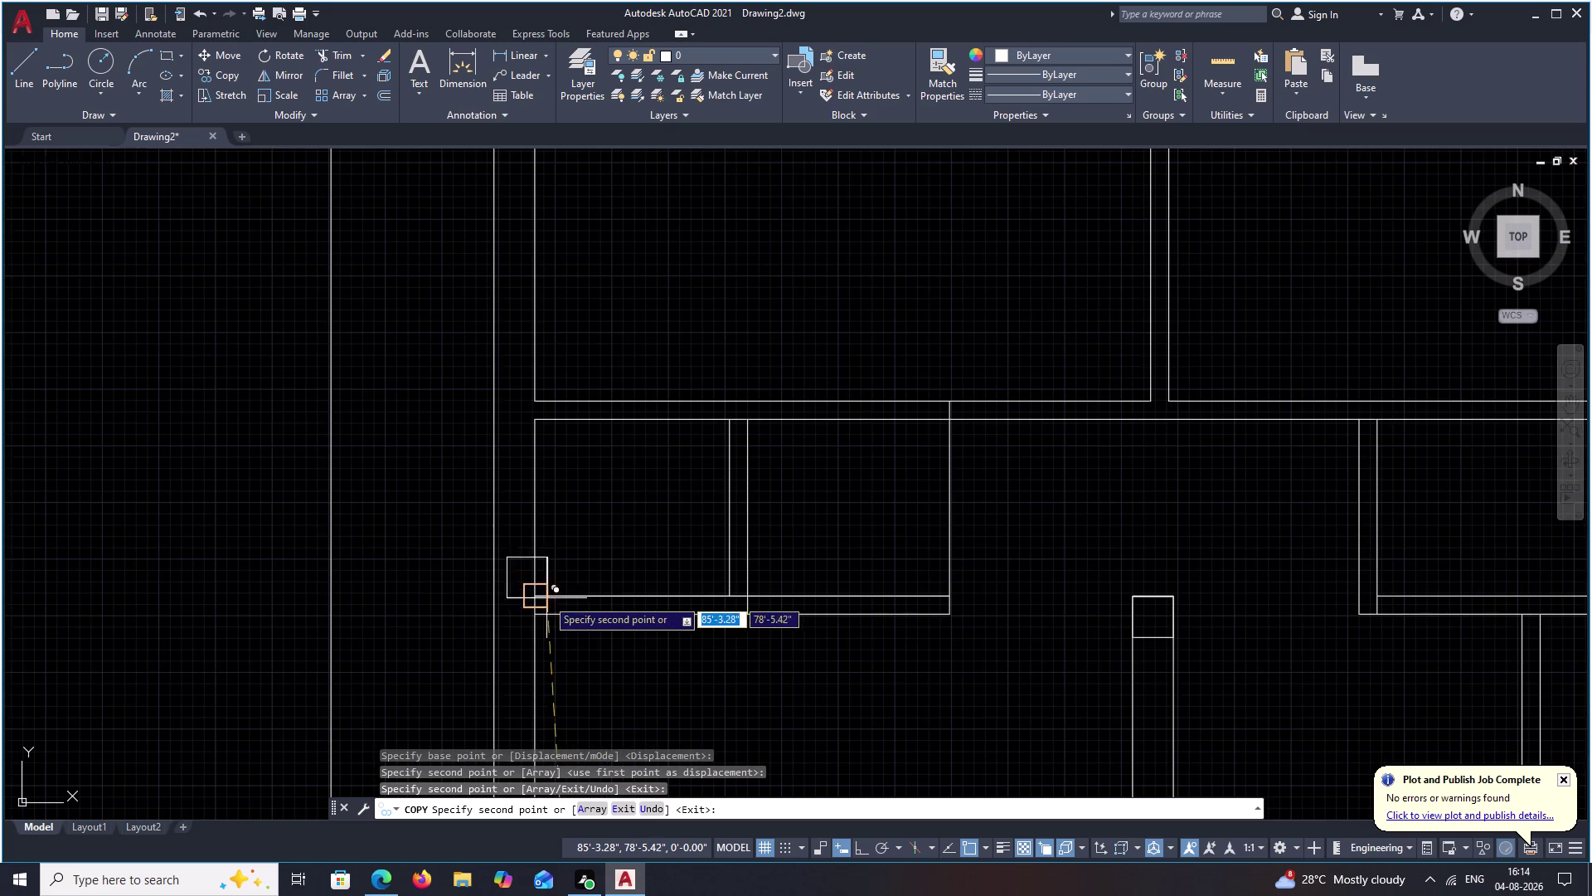
click(539, 621)
Place a column copy at the lower left wall corner and end the copy command.
scroll(down, 3)
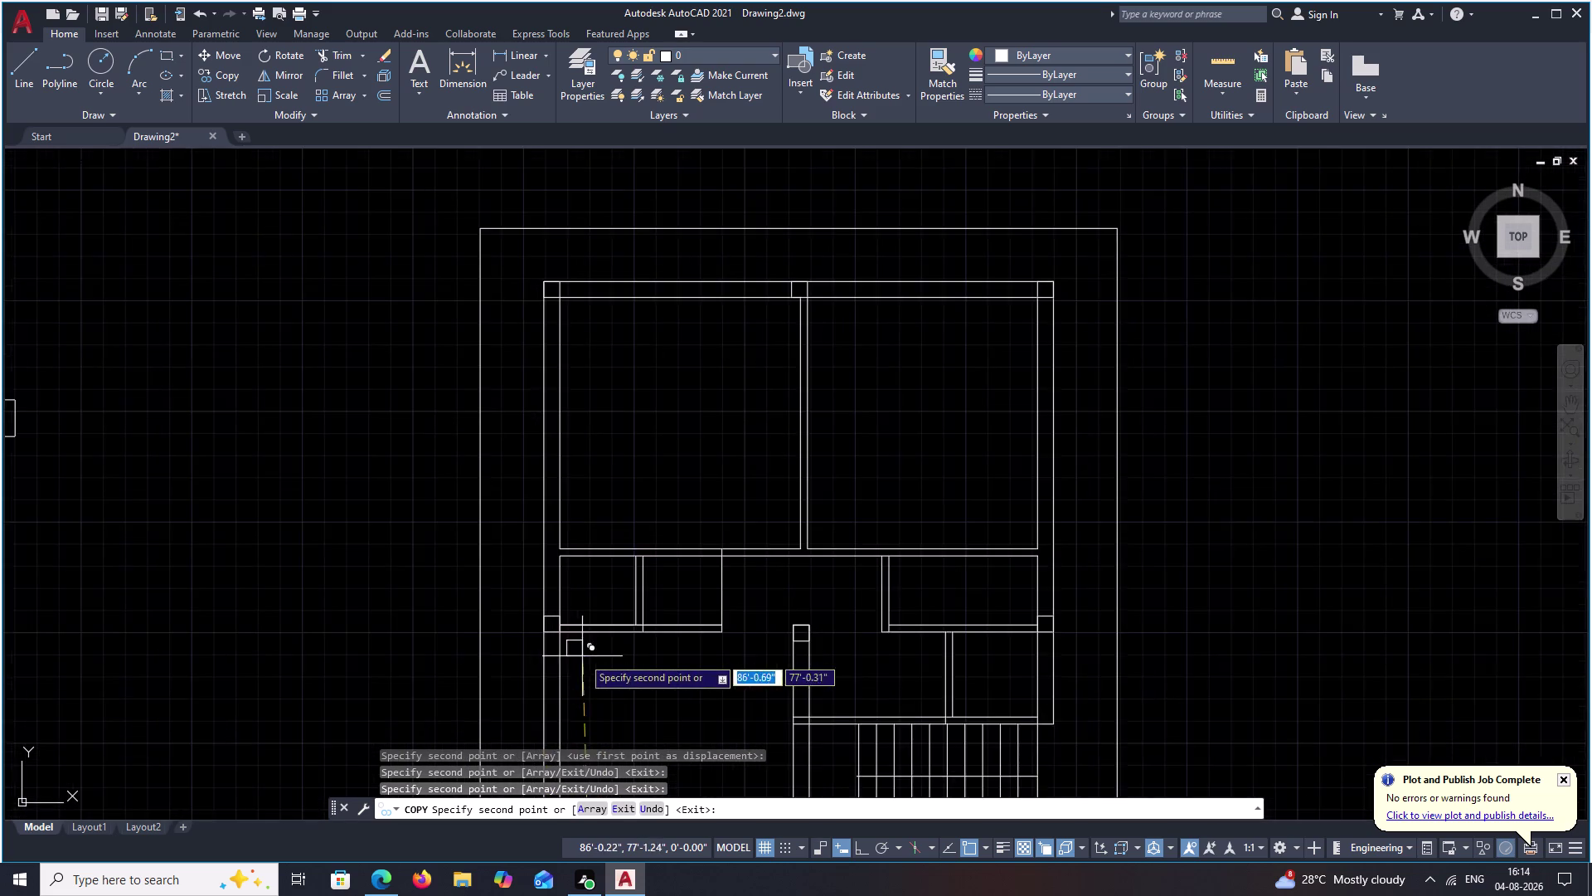
middle_drag(585, 658, 637, 453)
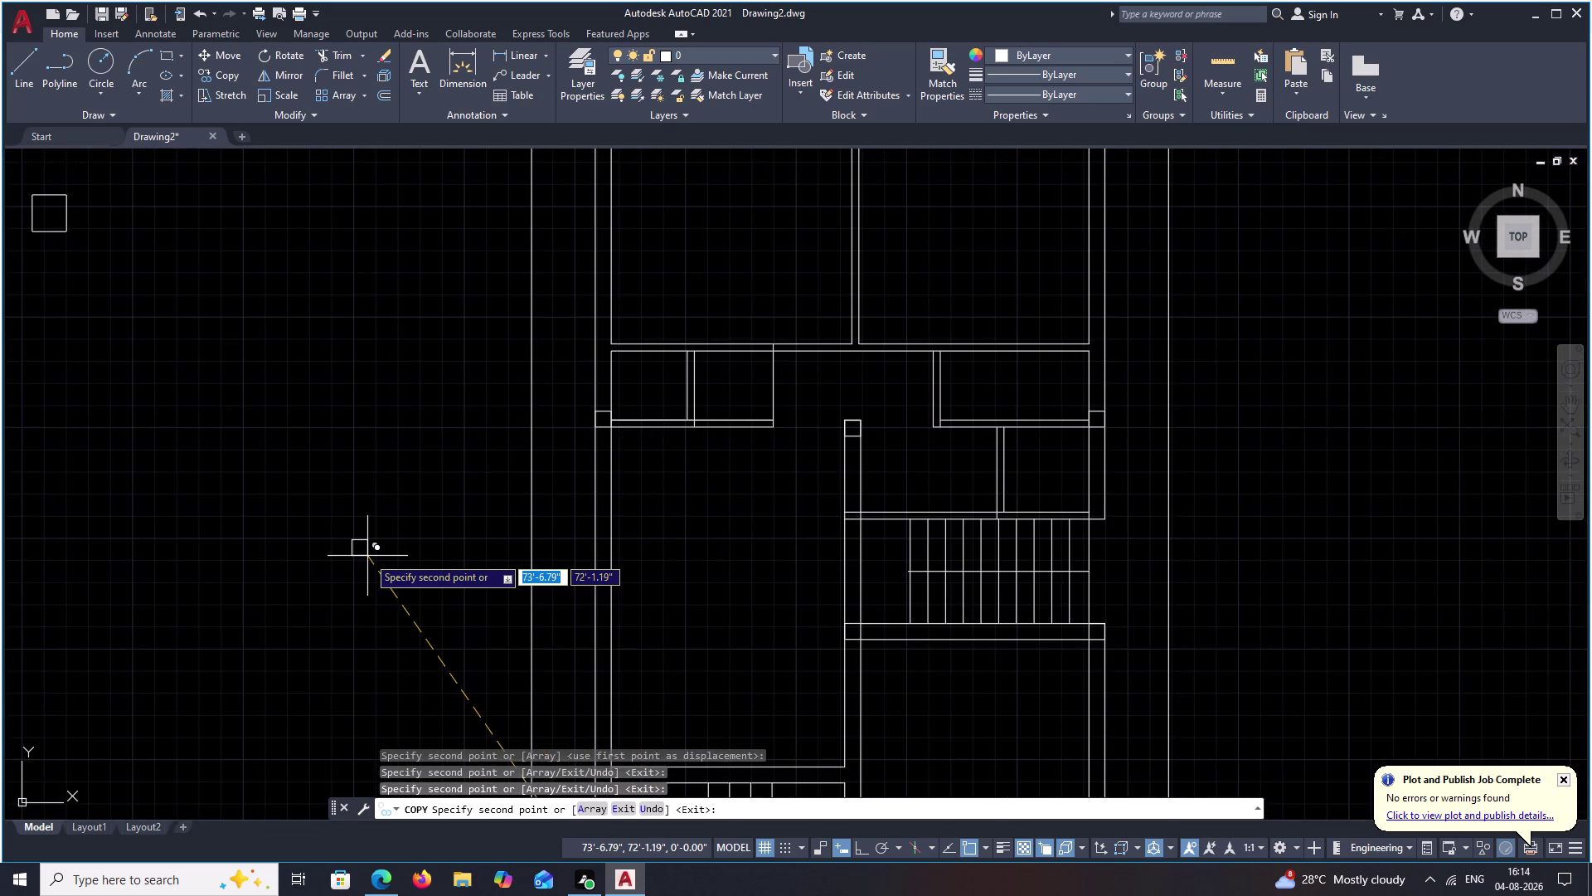
middle_drag(669, 674, 670, 418)
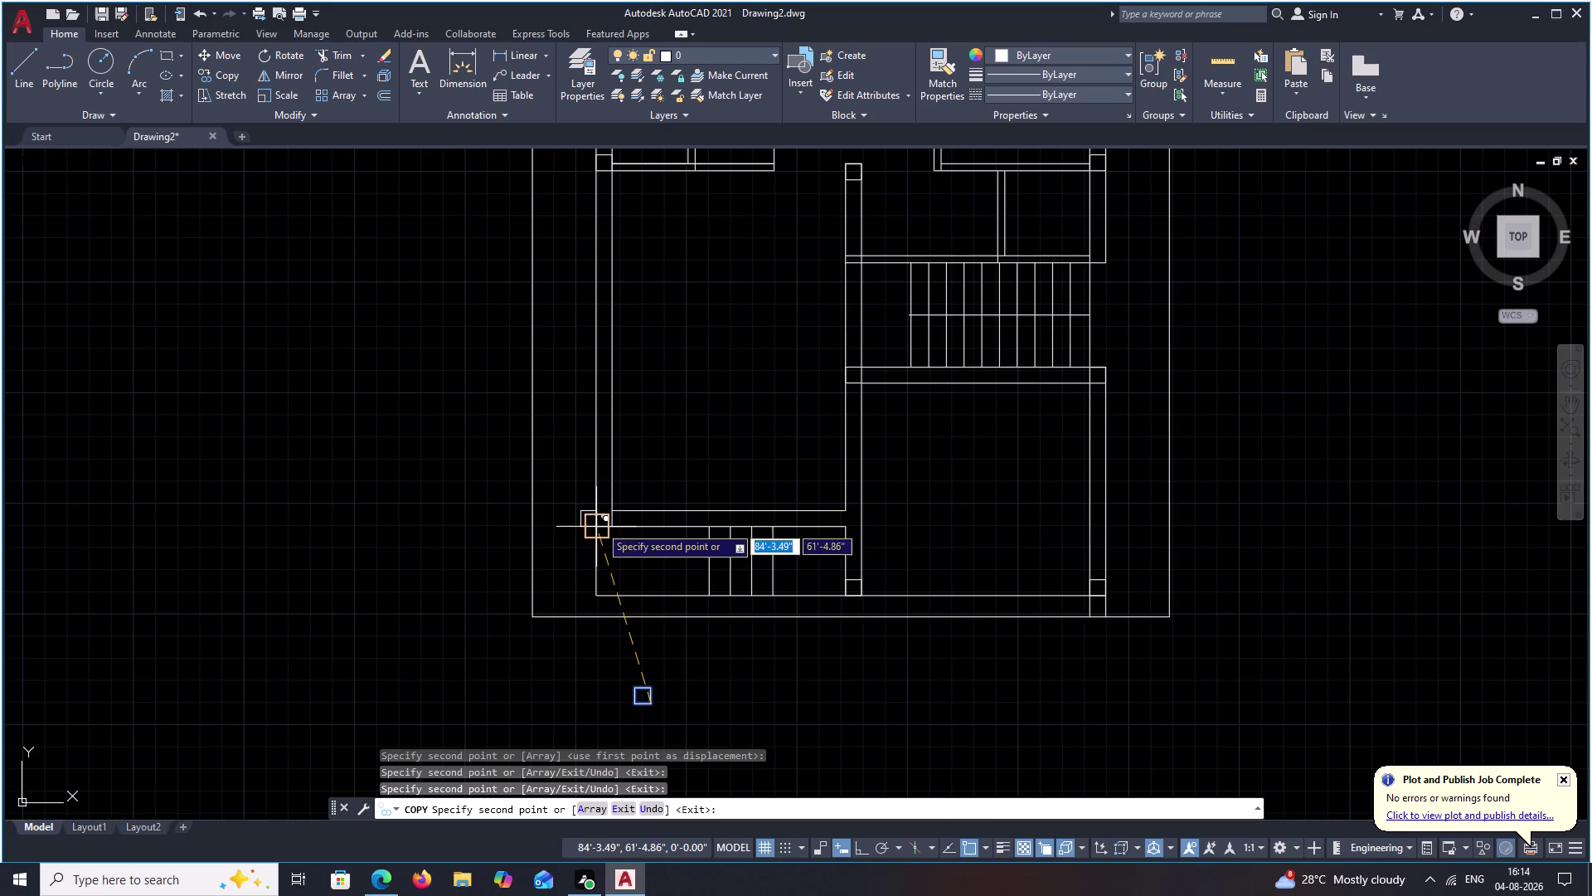
scroll(up, 3)
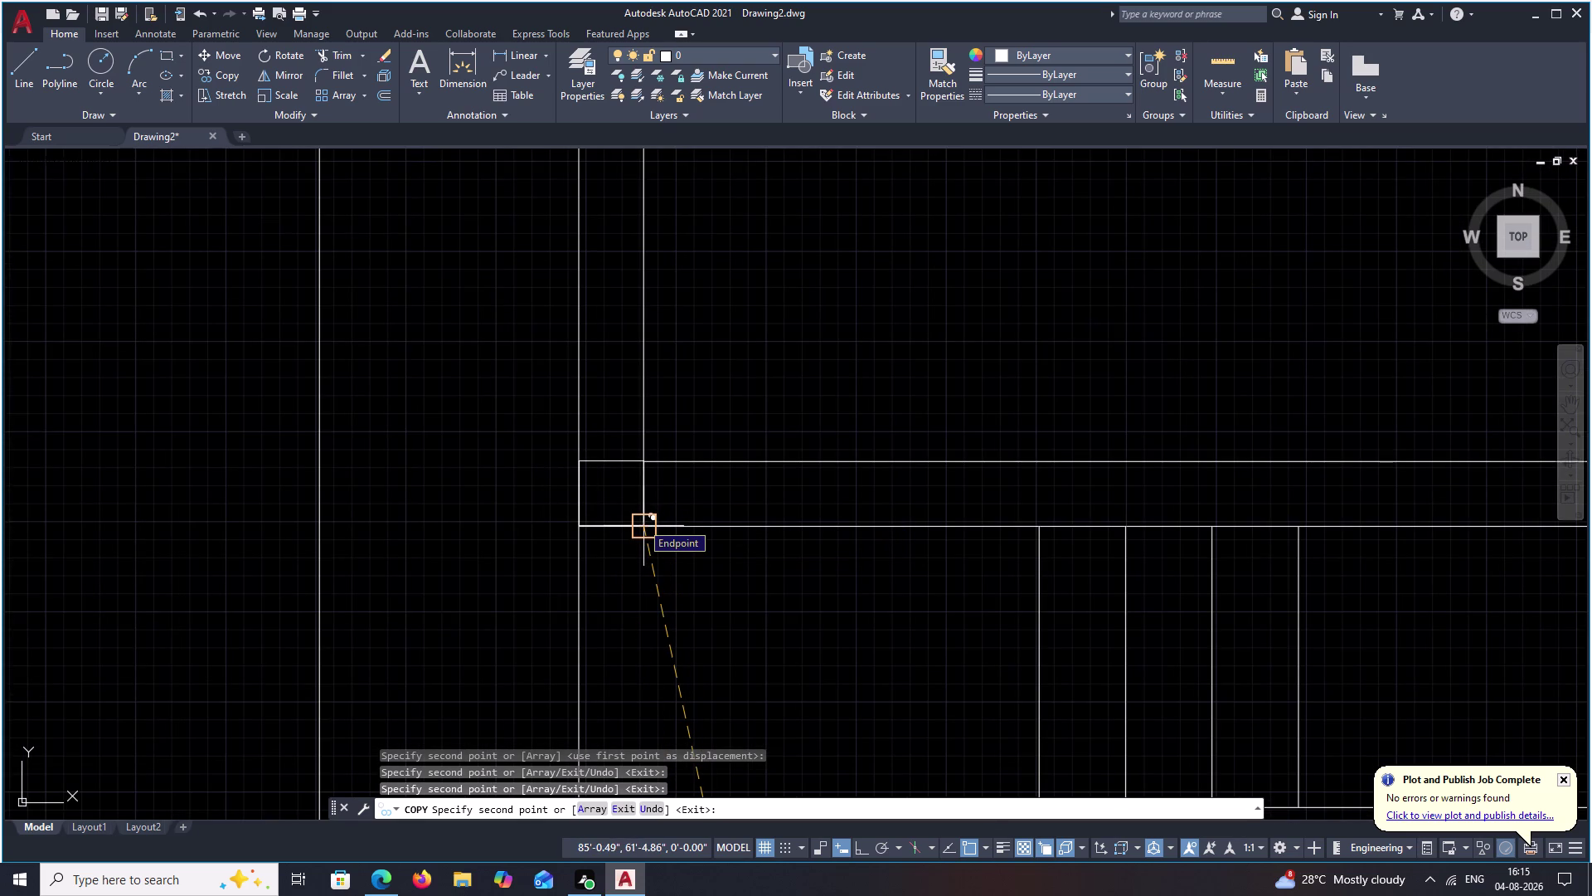
click(641, 521)
scroll(down, 3)
scroll(down, 3)
middle_drag(916, 528, 867, 568)
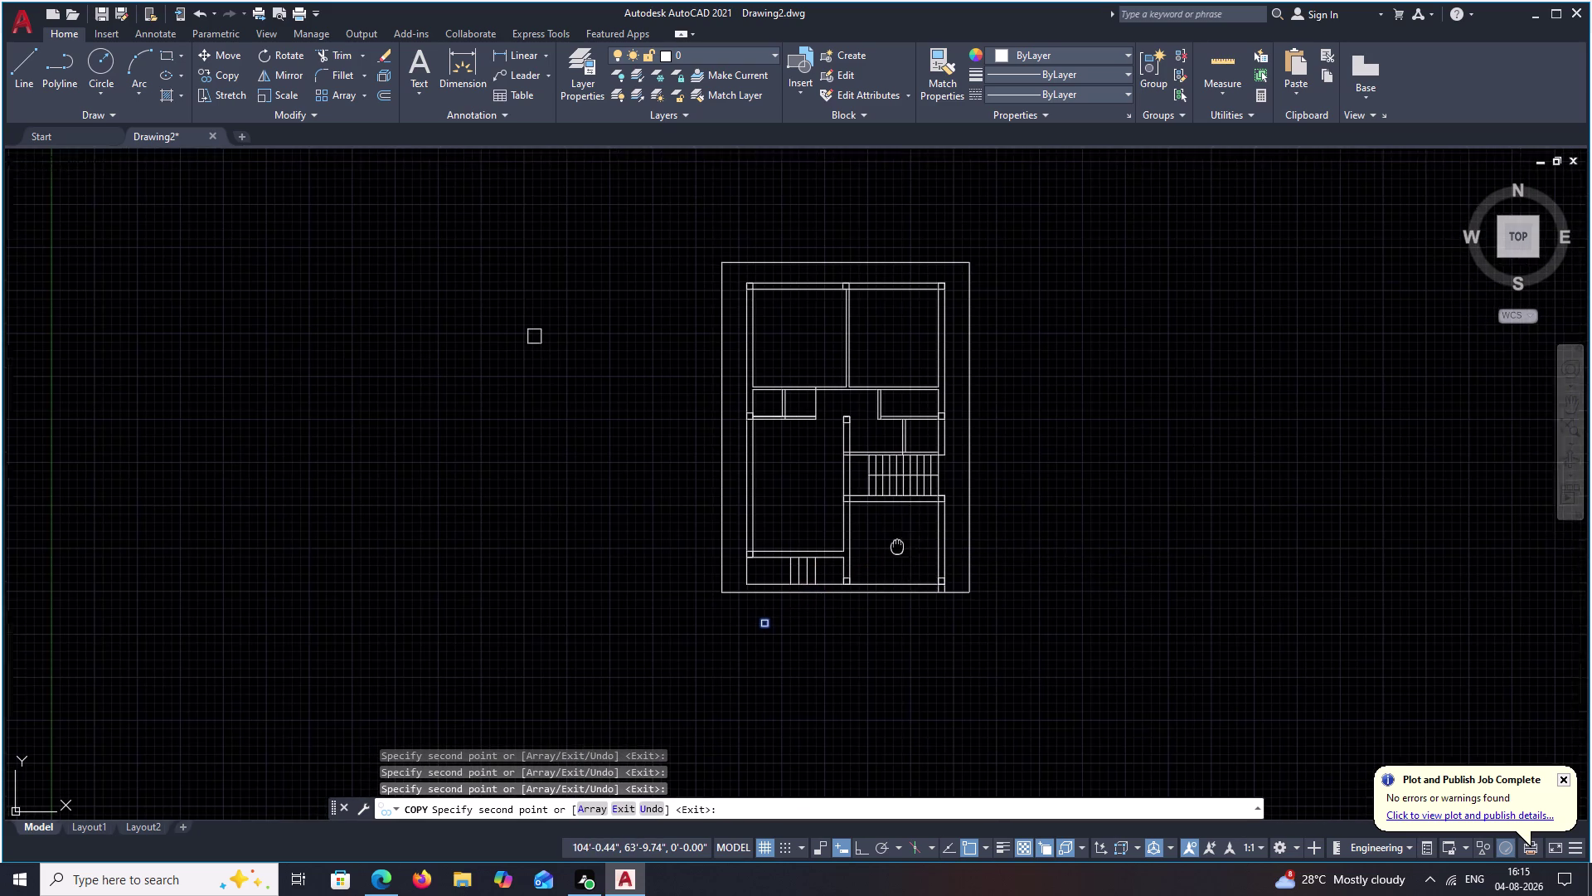
middle_drag(867, 568, 865, 569)
key(Escape)
scroll(up, 3)
scroll(up, 3)
middle_drag(737, 564, 904, 349)
middle_drag(734, 509, 1059, 278)
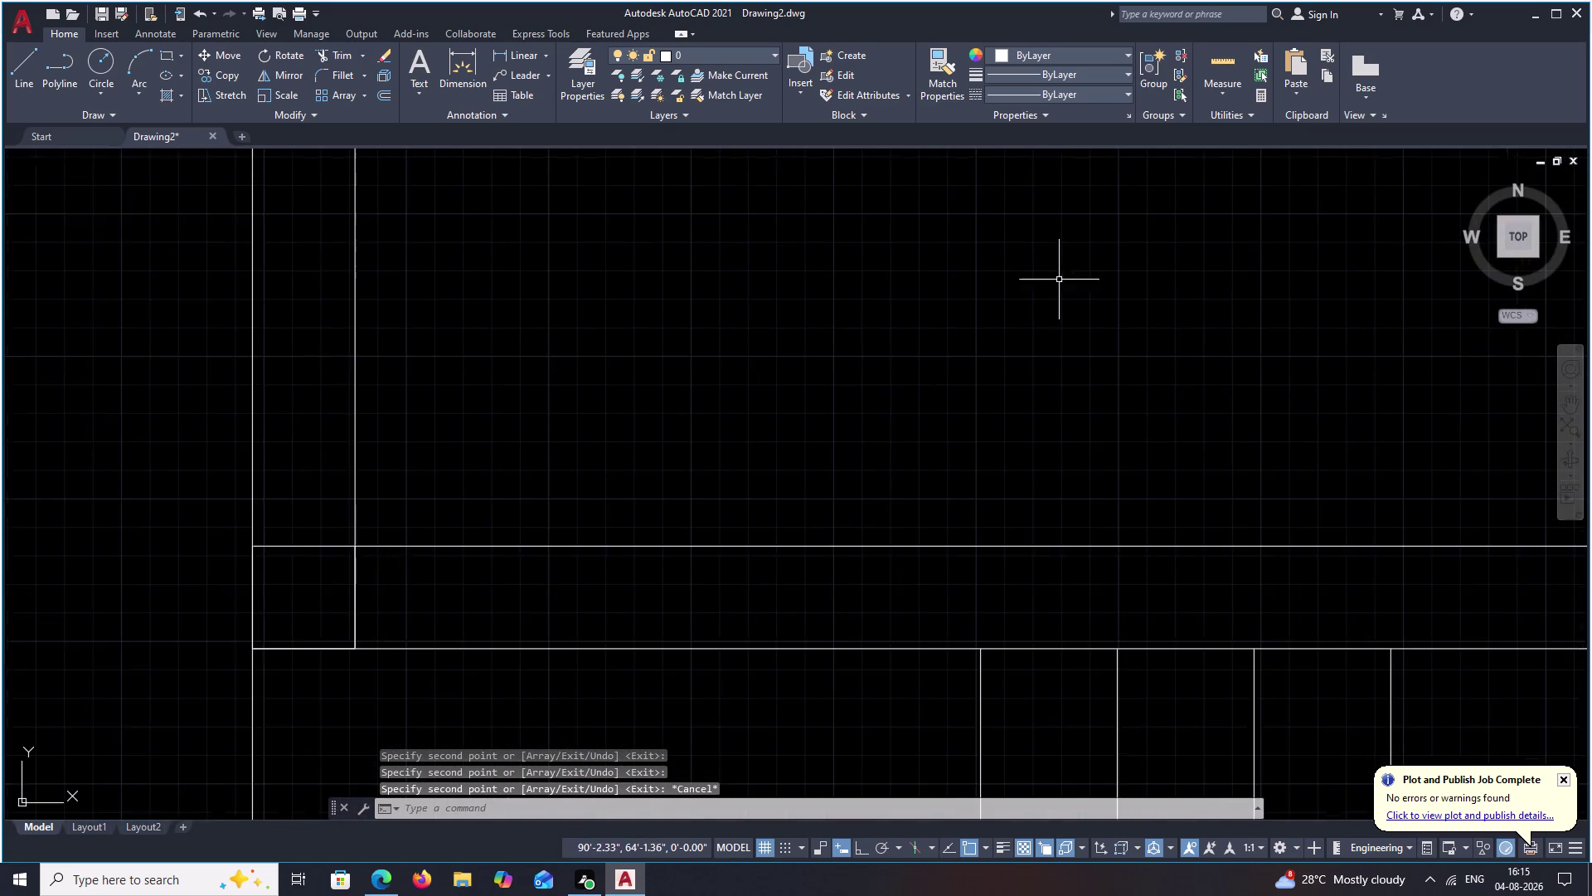
Attempt to stretch the upper-left corner column's top edge, then cancel and deselect.
middle_drag(911, 388, 1093, 249)
click(496, 406)
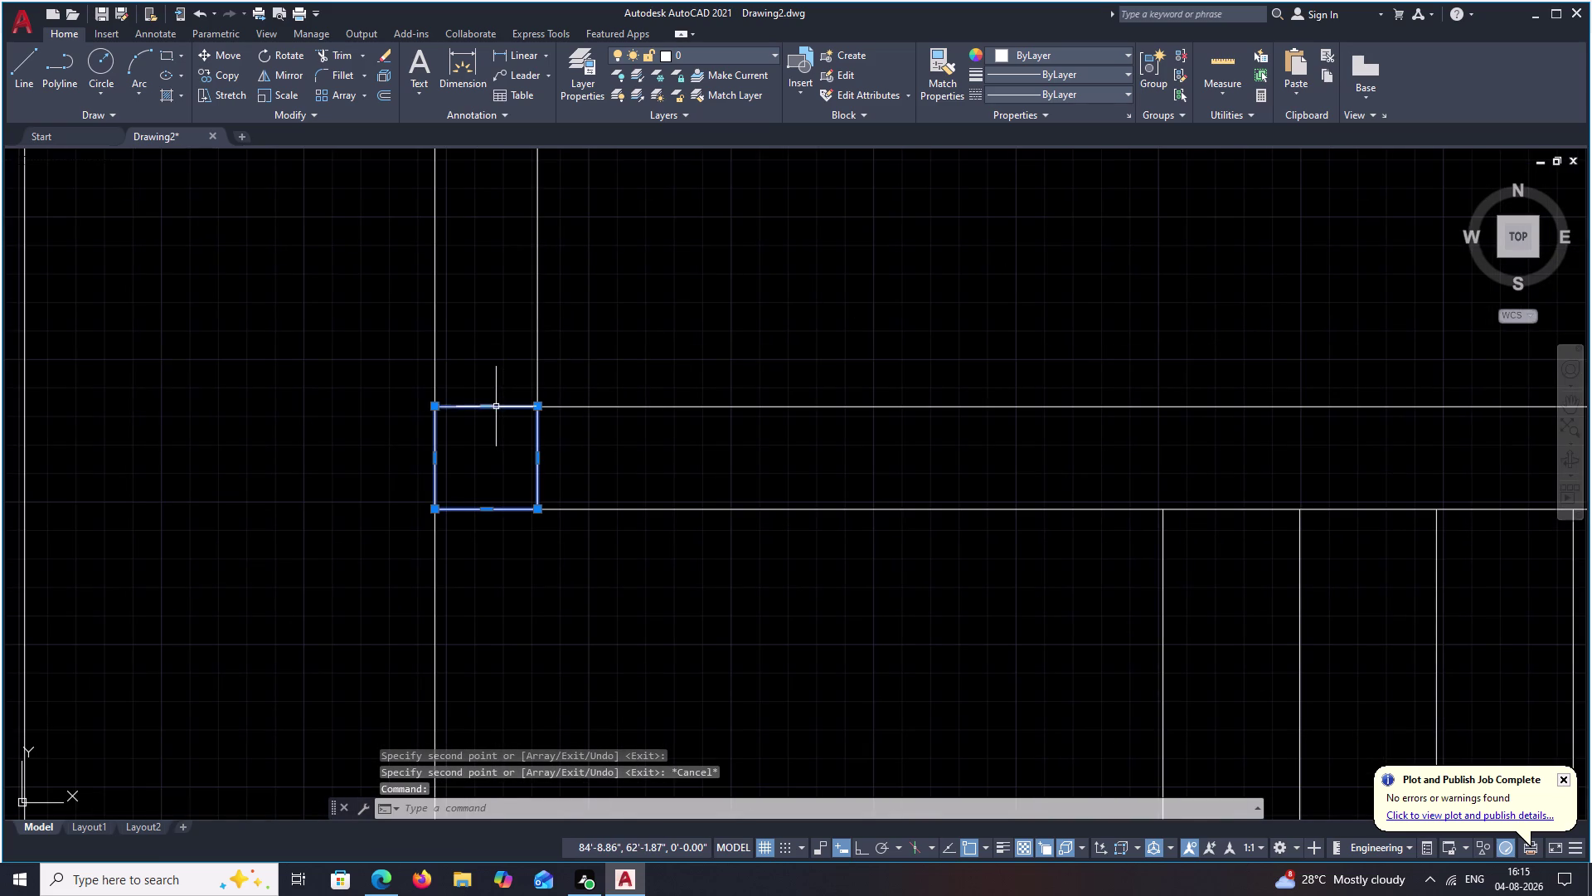
click(484, 406)
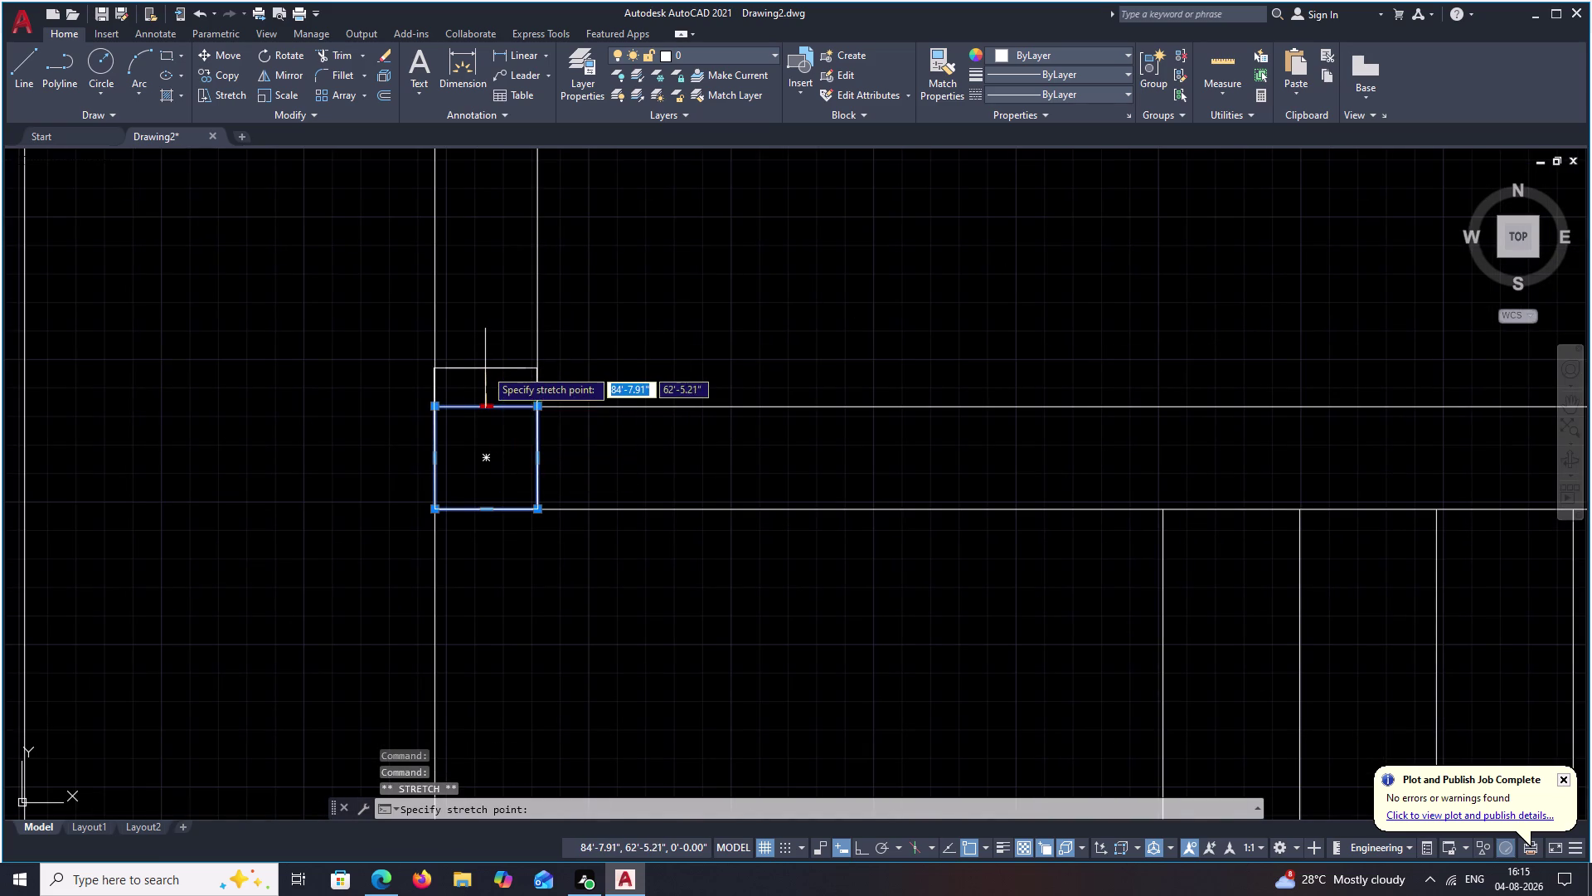
click(485, 359)
scroll(down, 3)
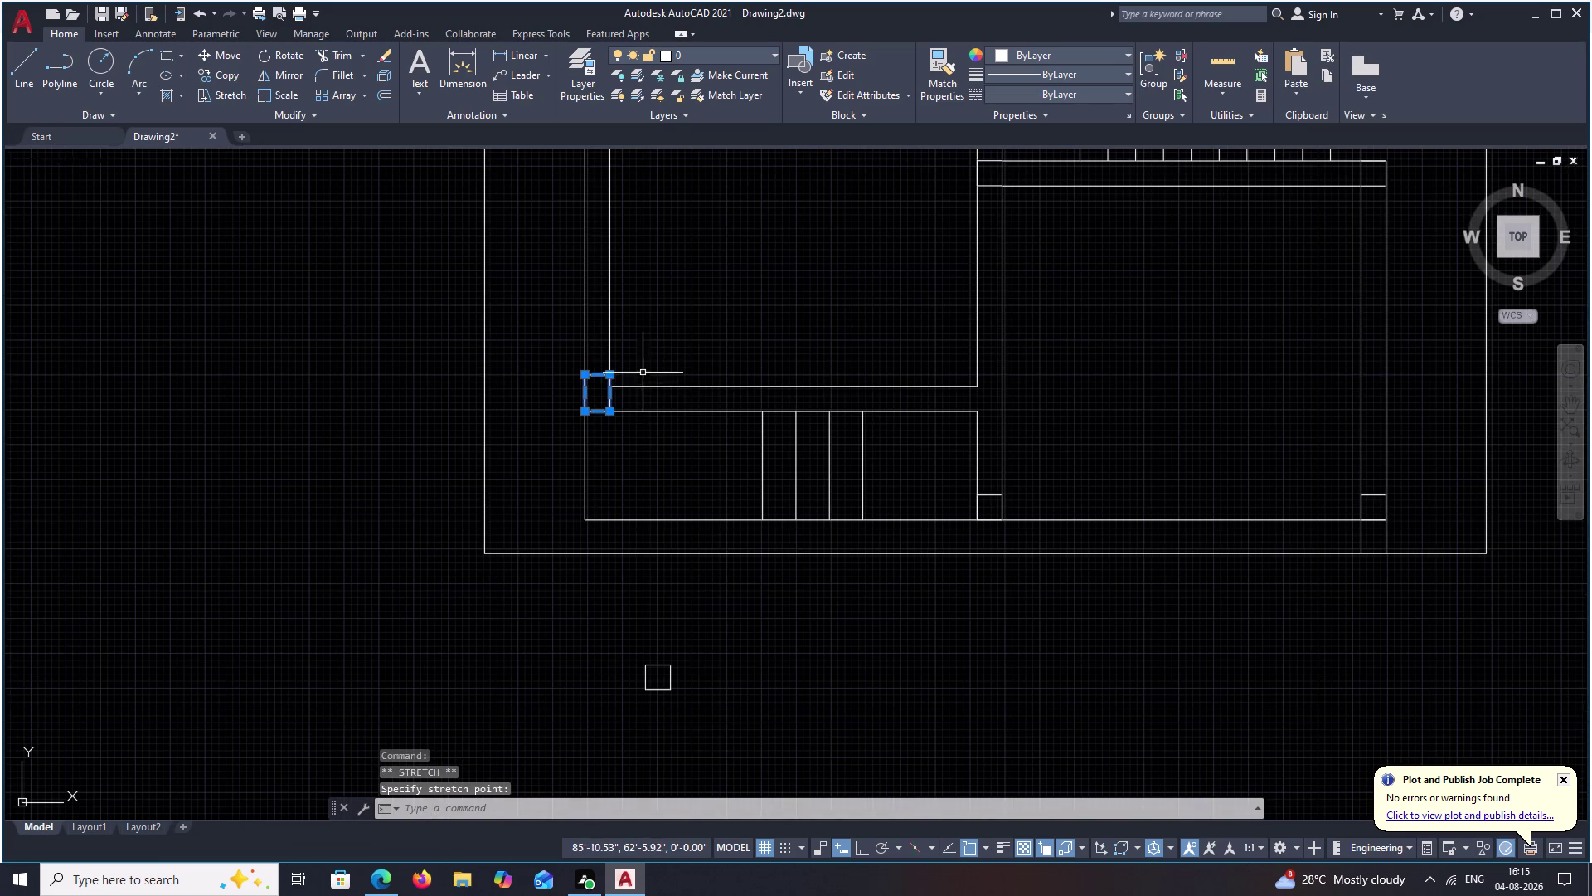
click(685, 354)
scroll(down, 3)
key(Escape)
scroll(down, 3)
key(Escape)
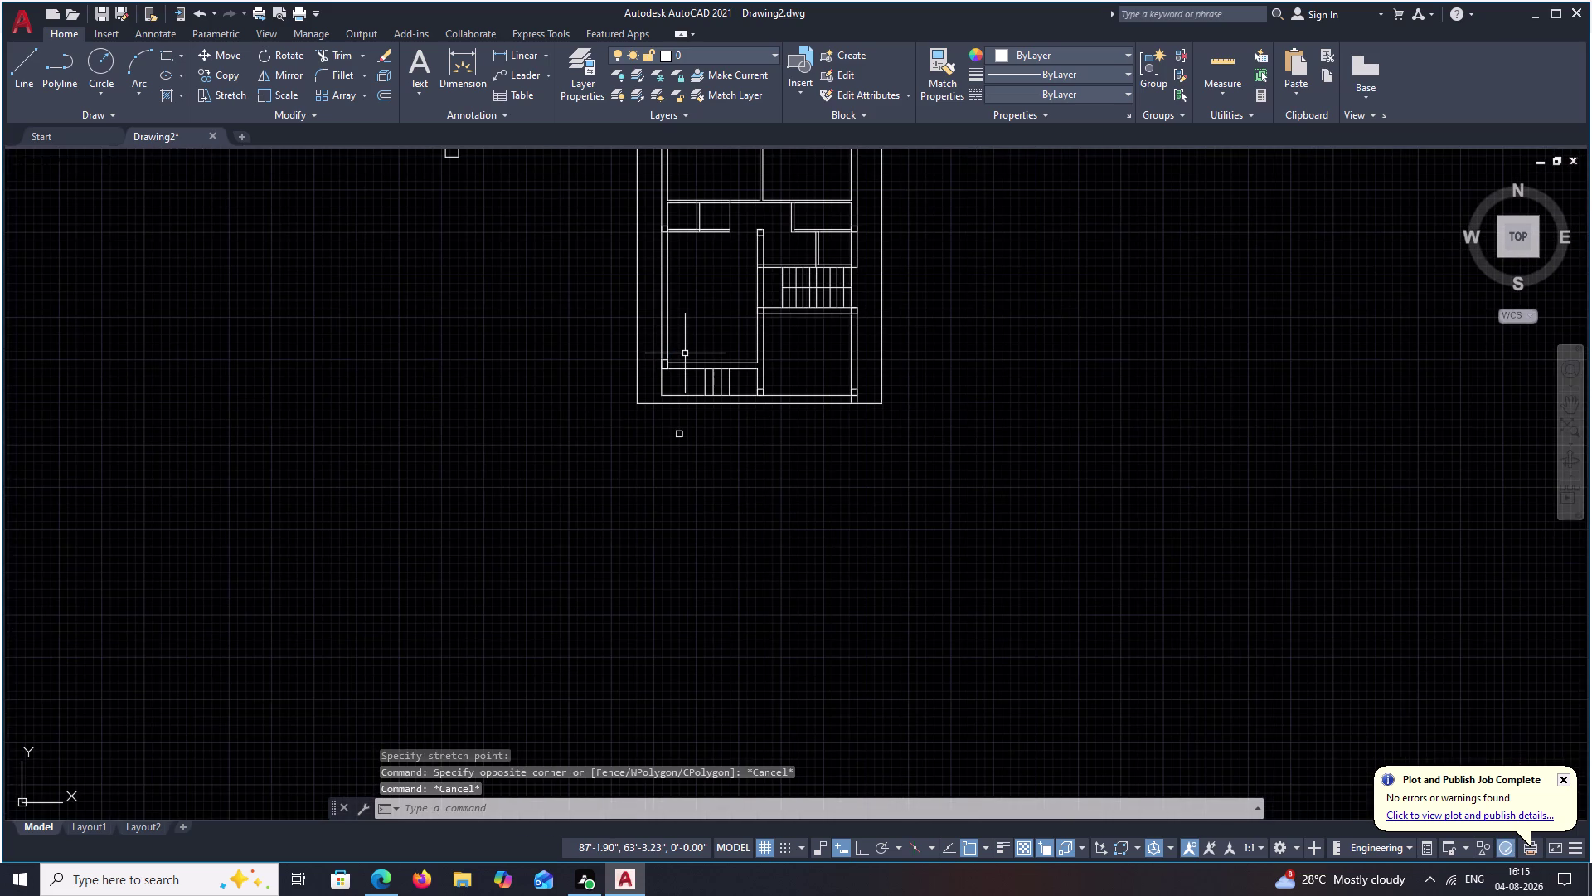
Stretch the corner column's bottom edge downward, then cancel and clear the selection.
scroll(up, 3)
middle_drag(690, 352, 647, 560)
middle_drag(682, 372, 578, 633)
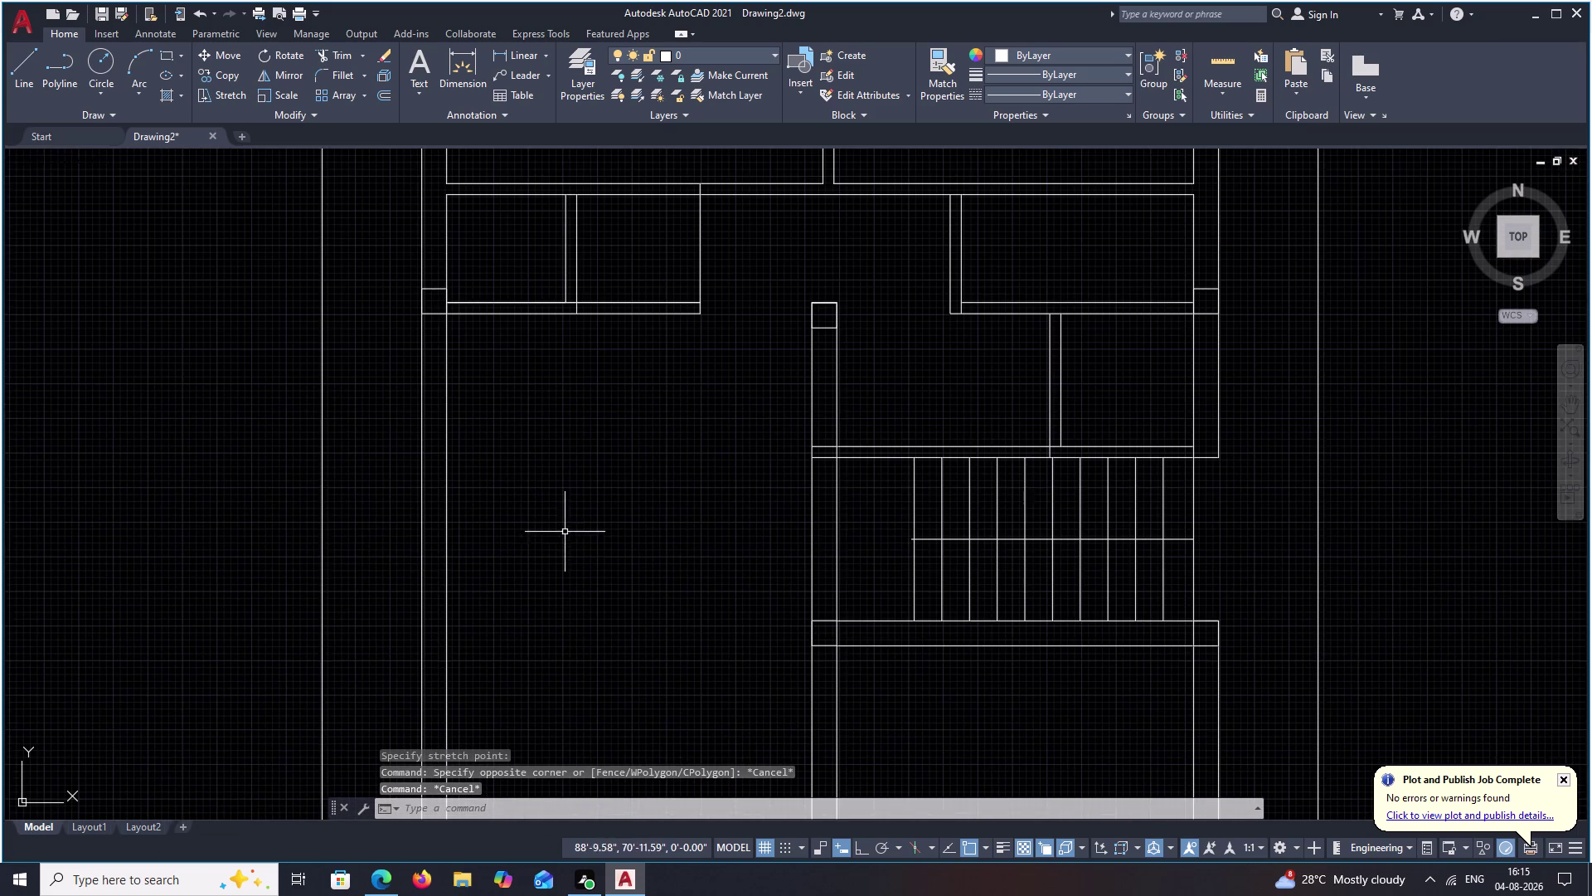
middle_drag(432, 454, 633, 667)
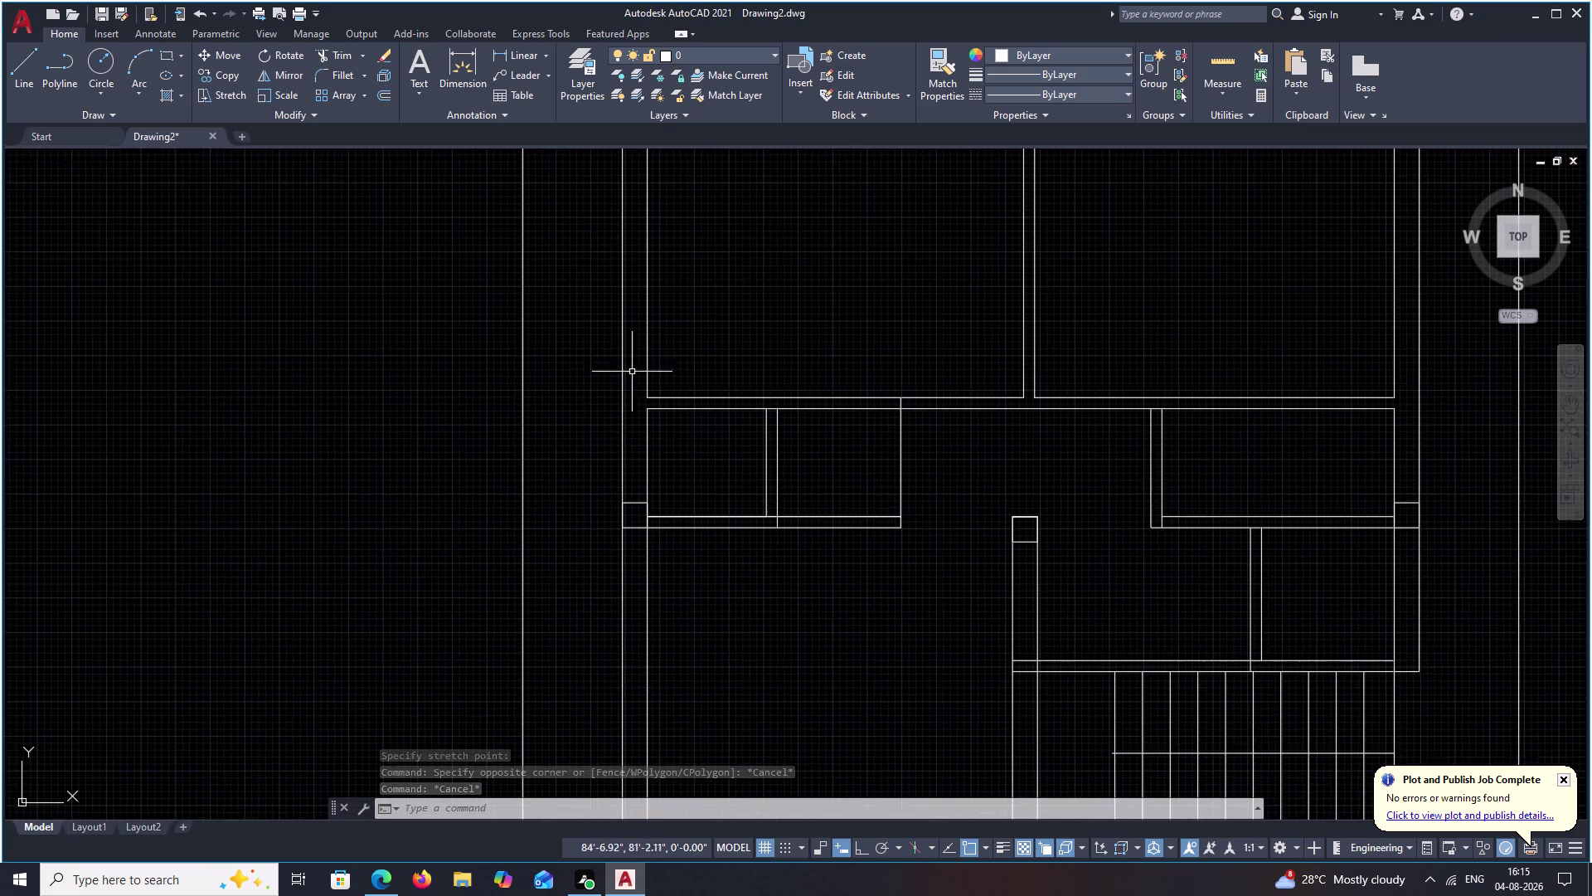
middle_drag(773, 236, 666, 653)
scroll(up, 3)
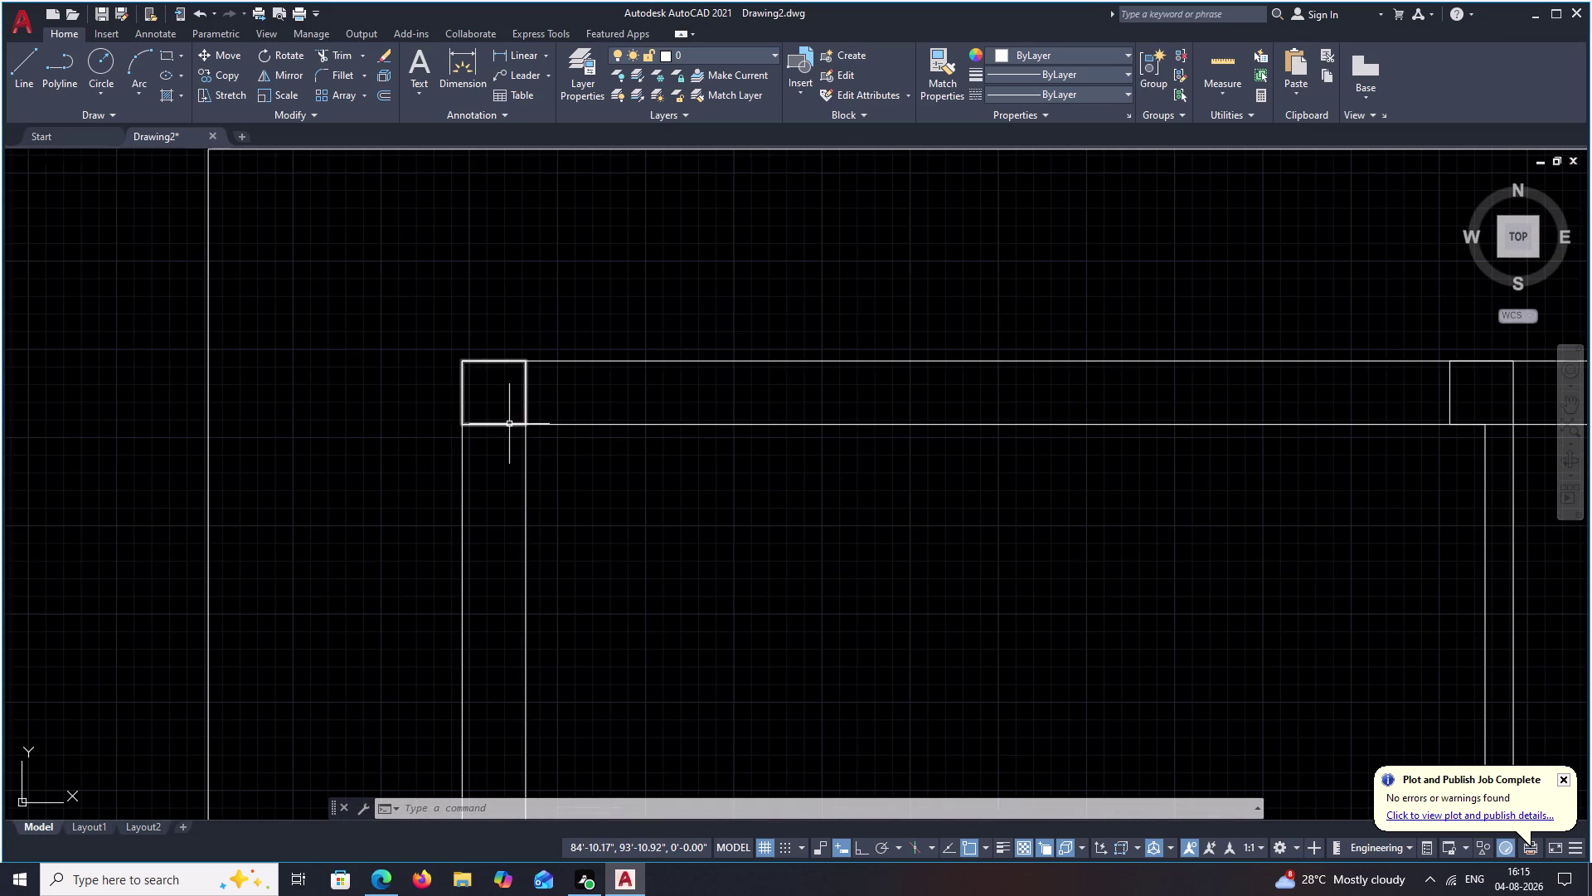
click(510, 424)
click(491, 428)
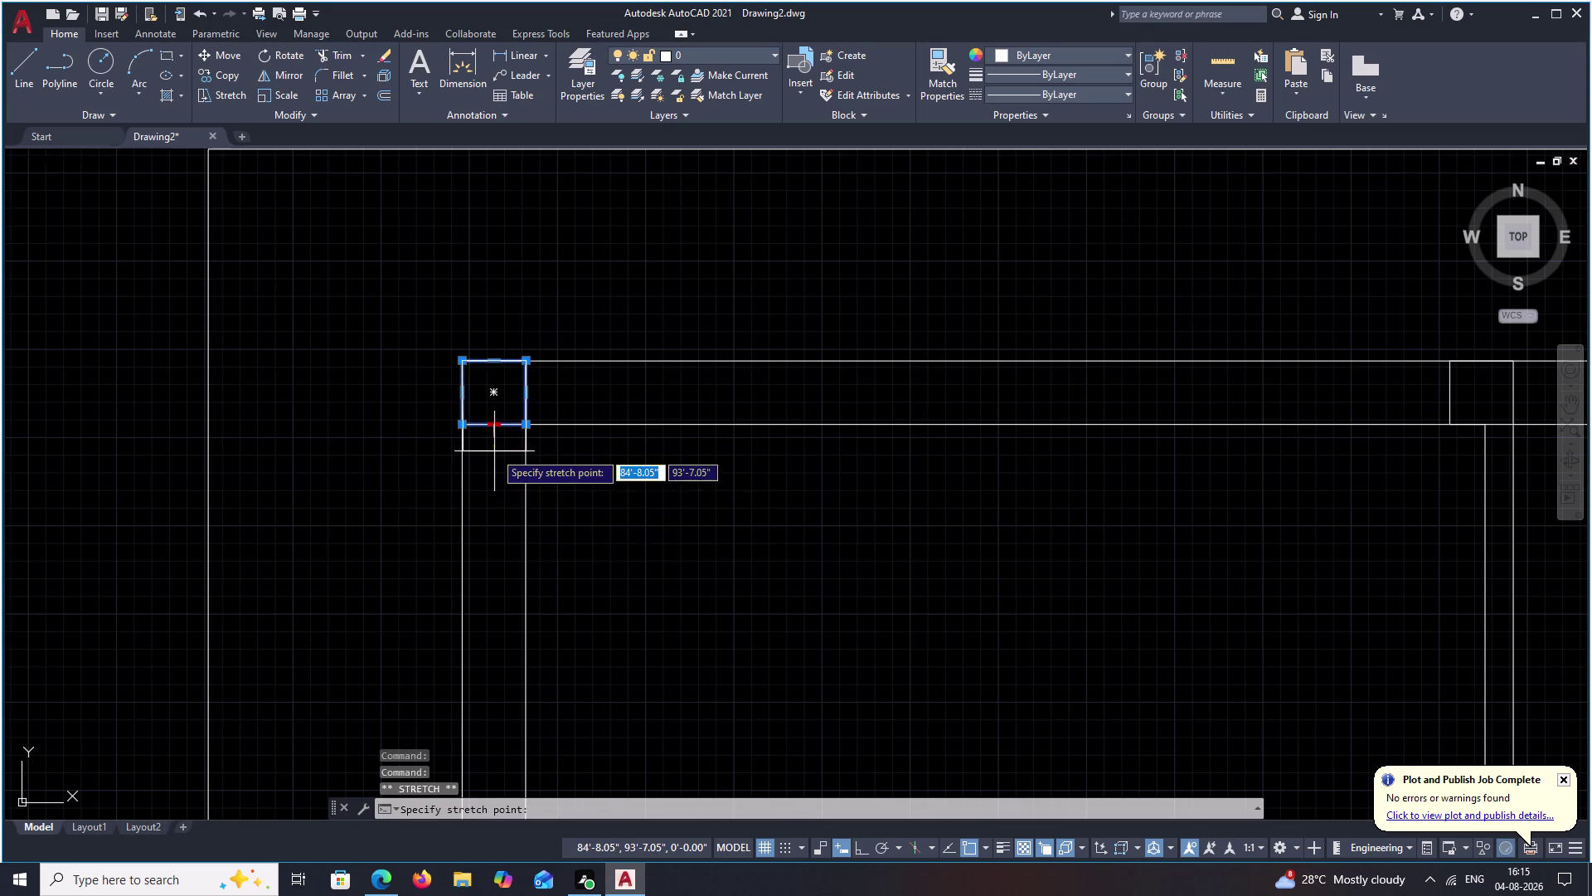
click(494, 457)
scroll(down, 3)
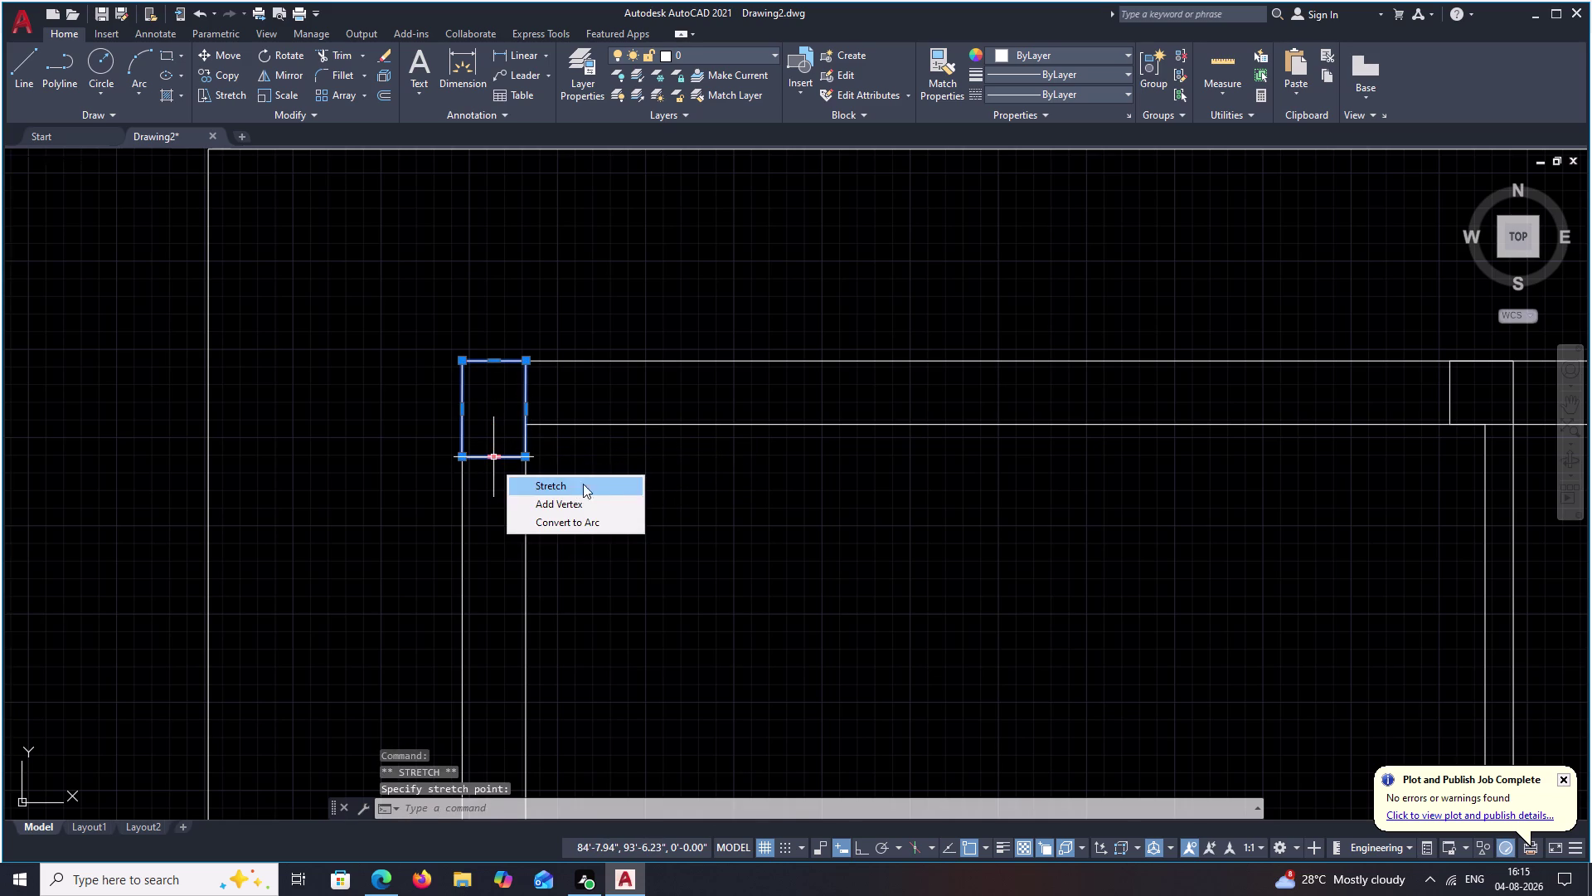
click(683, 468)
key(Escape)
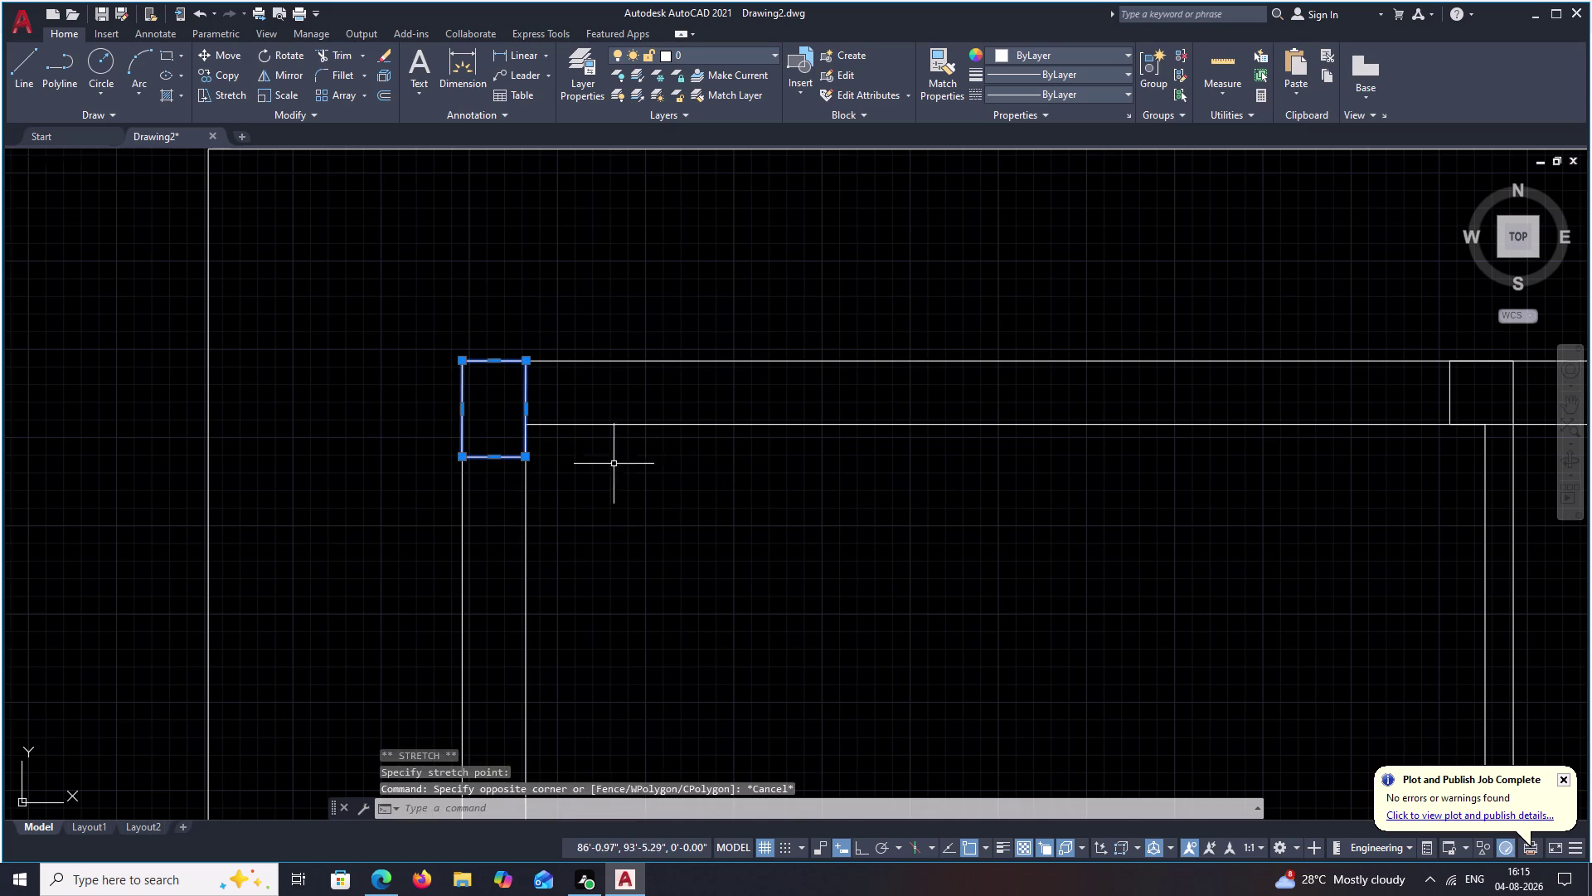
key(Escape)
Check the whole plan, return to the extended corner column, and cancel another edge stretch.
scroll(down, 3)
middle_drag(723, 529, 723, 435)
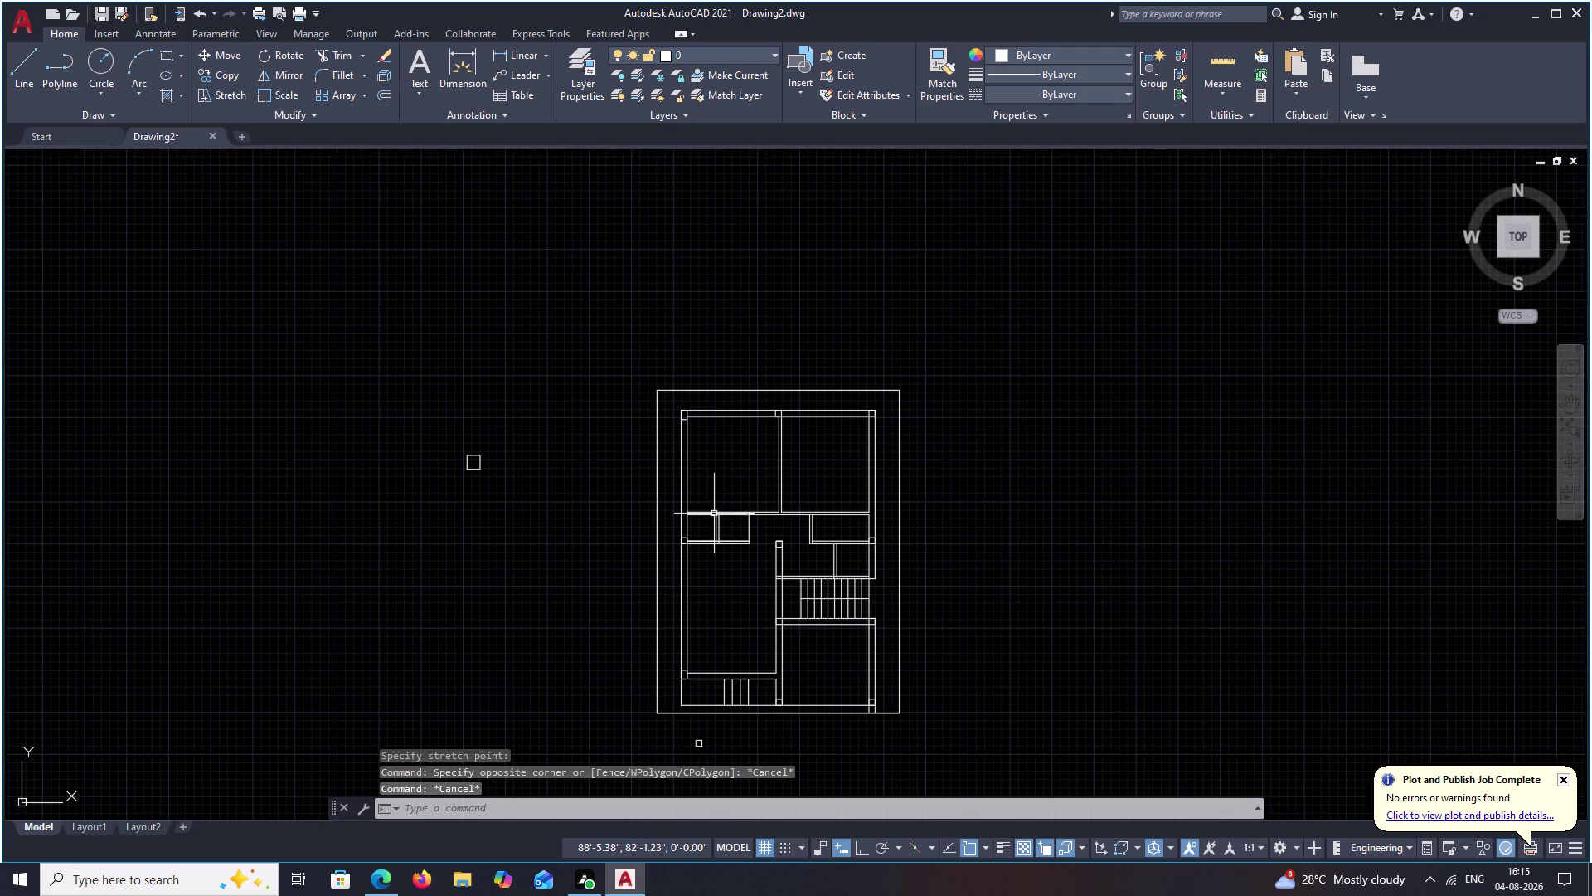
middle_click(720, 467)
scroll(up, 3)
middle_drag(705, 684, 708, 598)
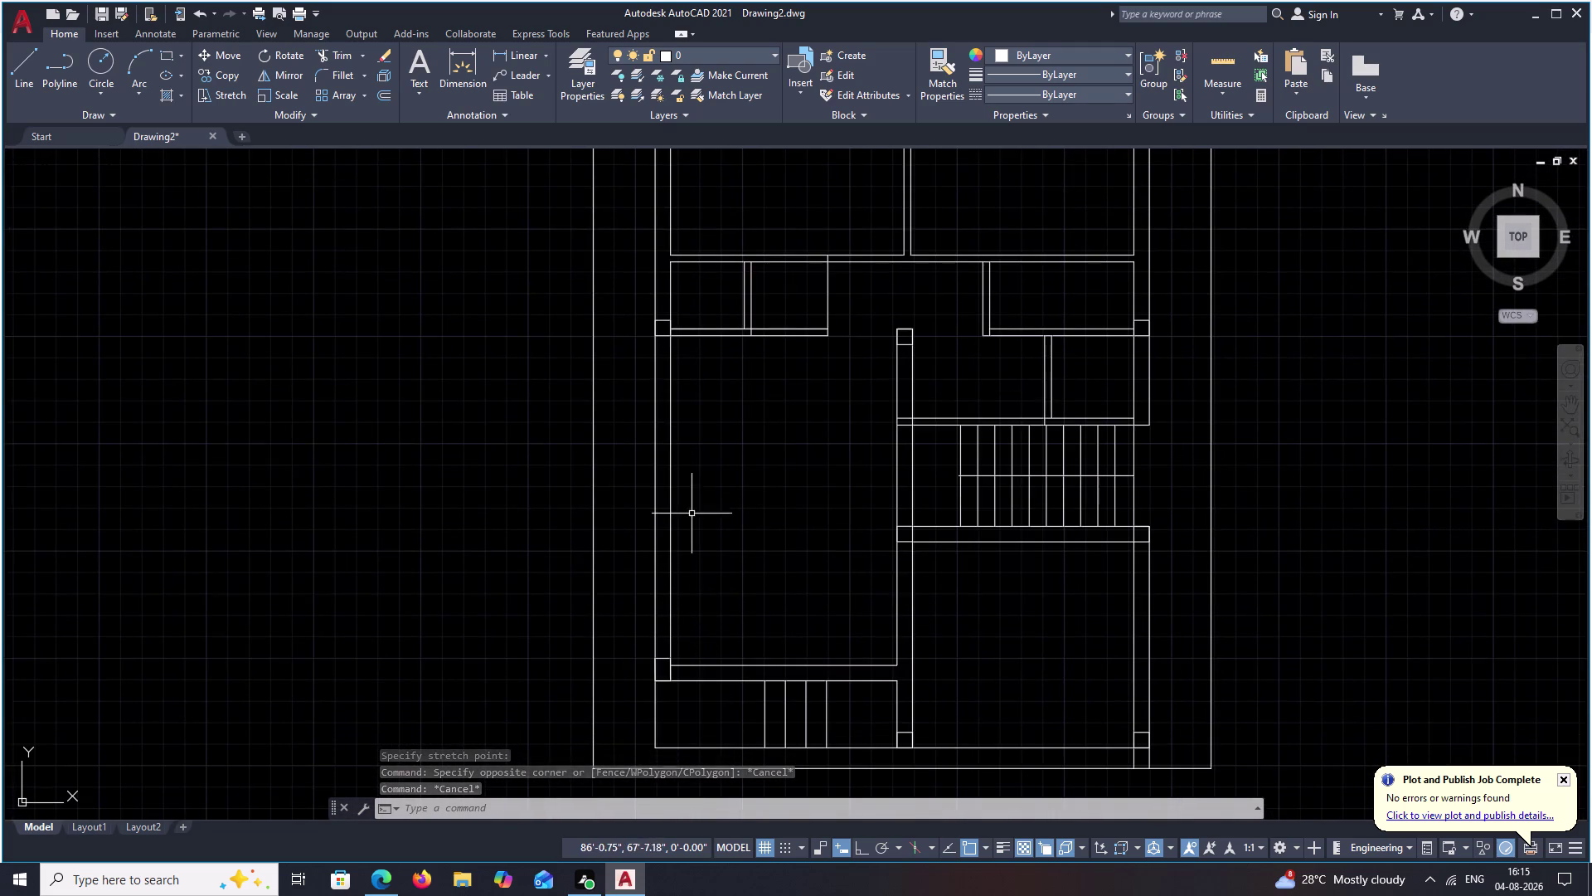
middle_drag(693, 505, 656, 833)
middle_drag(661, 426, 663, 588)
scroll(up, 3)
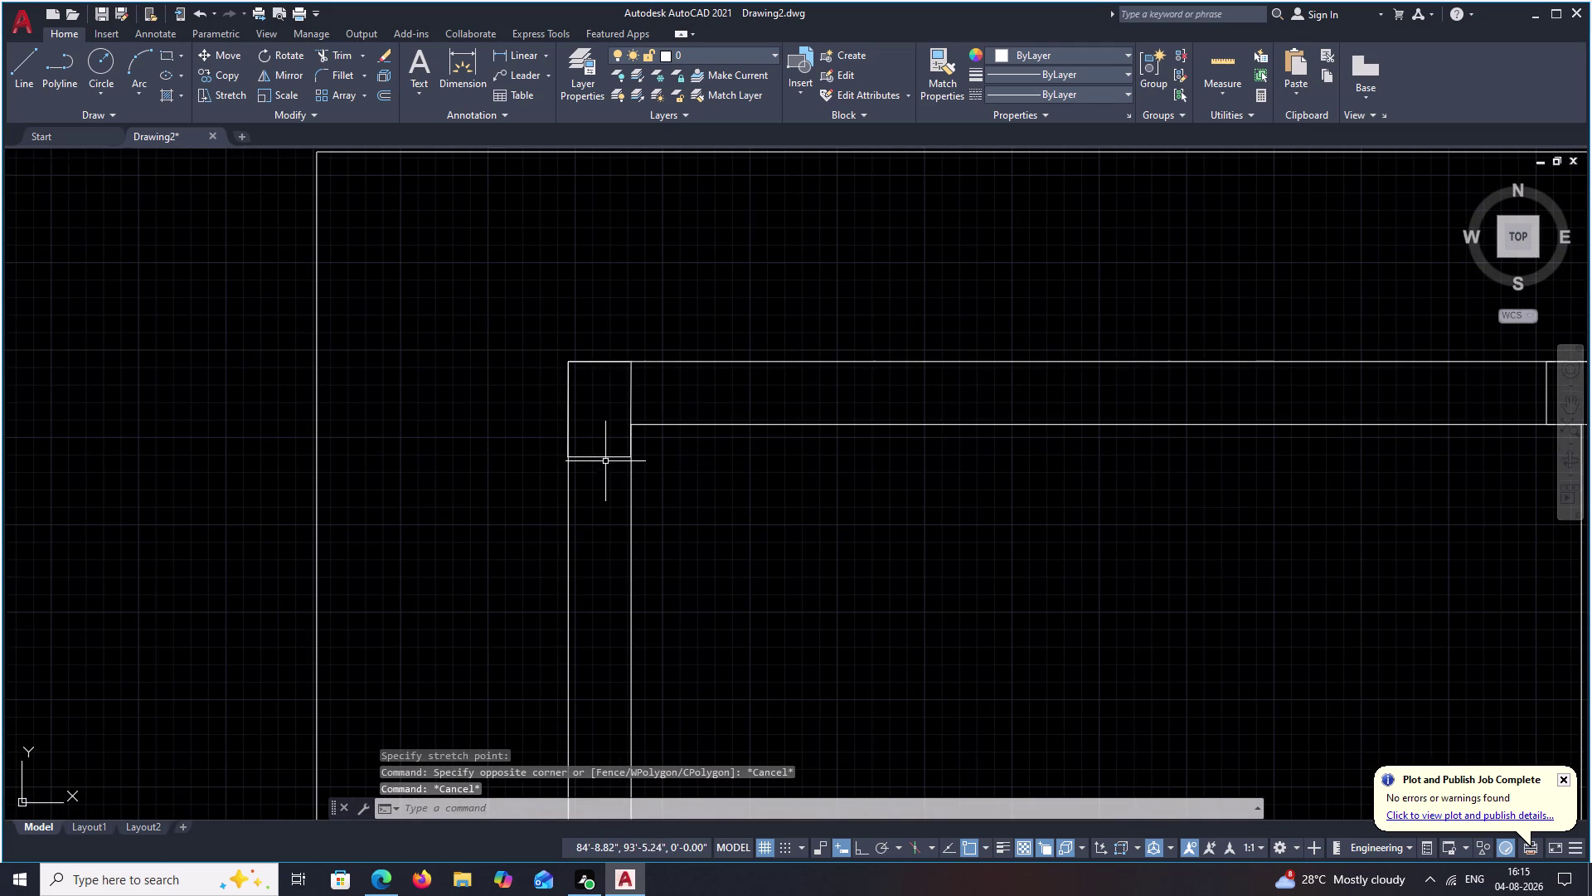
click(598, 458)
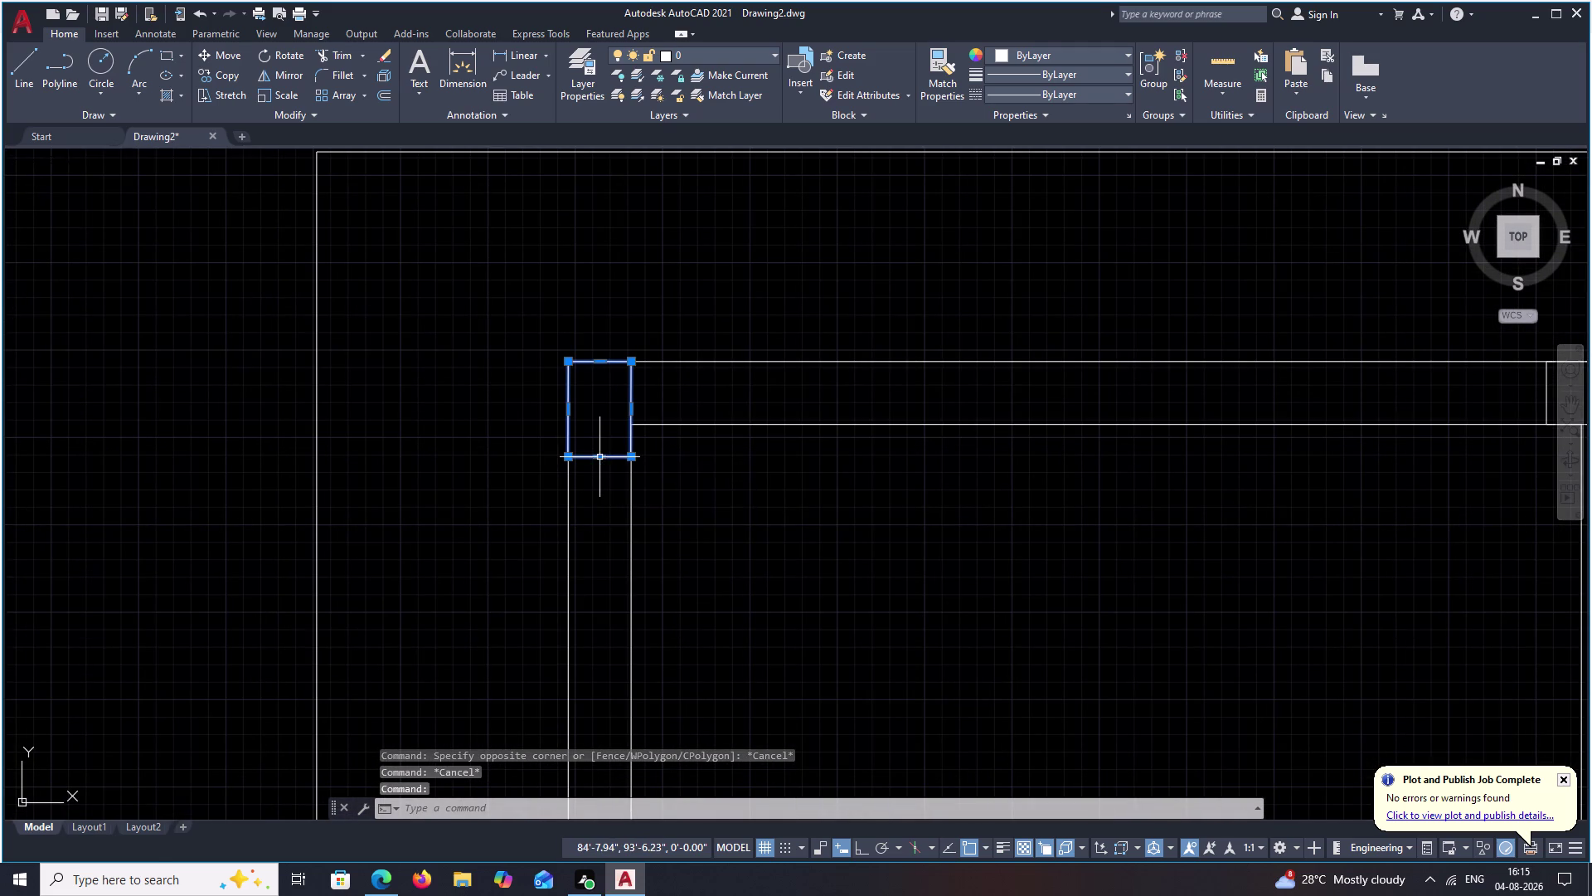
click(598, 454)
click(598, 438)
scroll(down, 3)
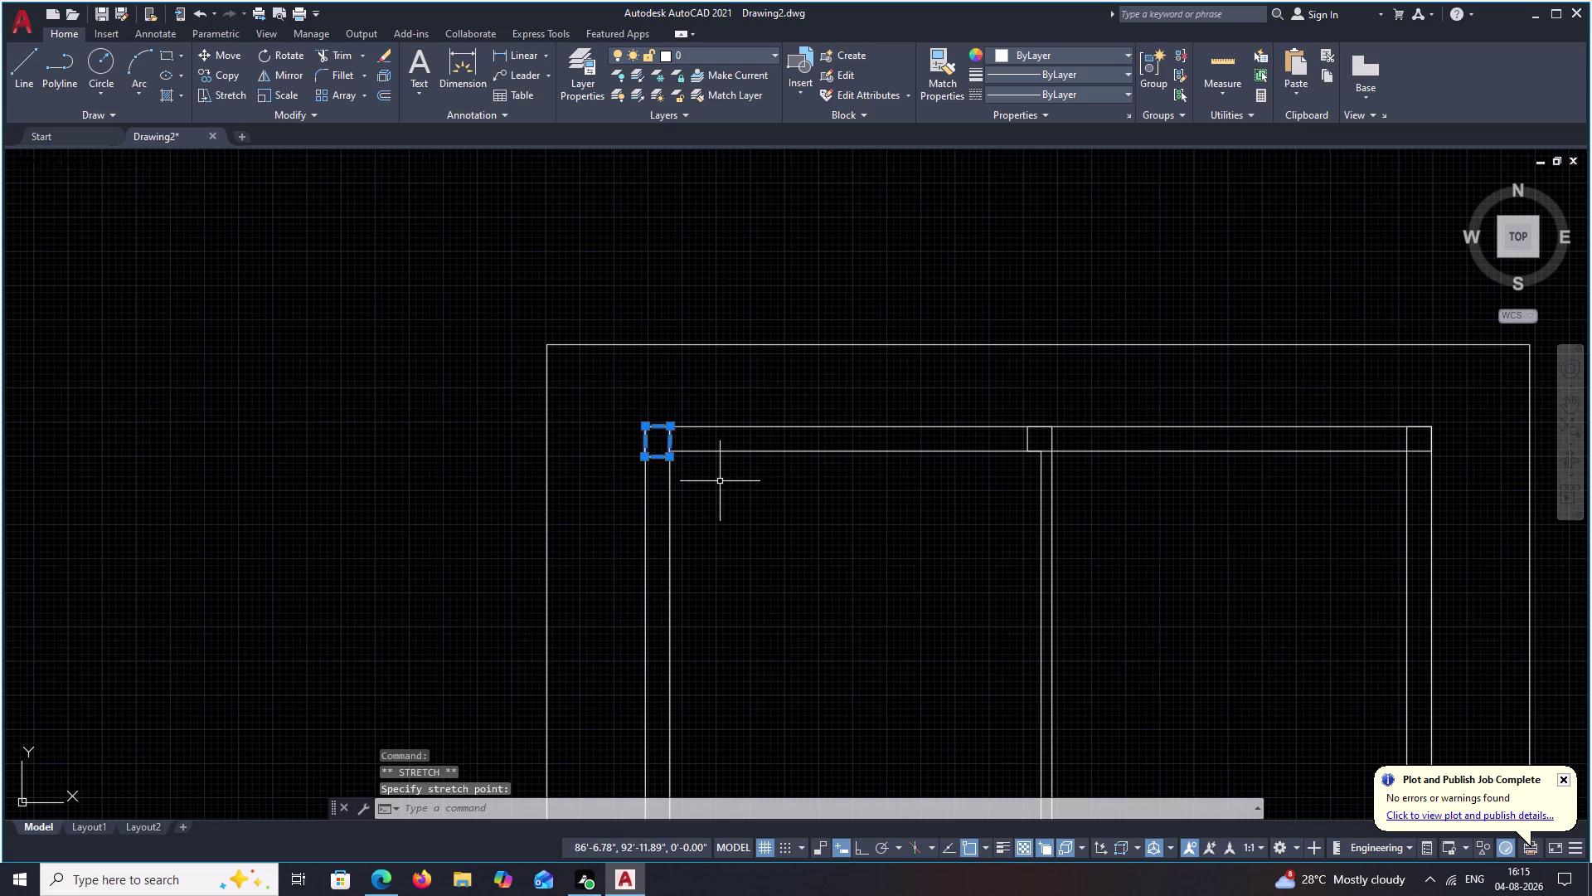
key(Escape)
Select the tall corner column and erase it with E.
scroll(down, 3)
middle_drag(833, 515, 696, 535)
scroll(up, 3)
scroll(up, 3)
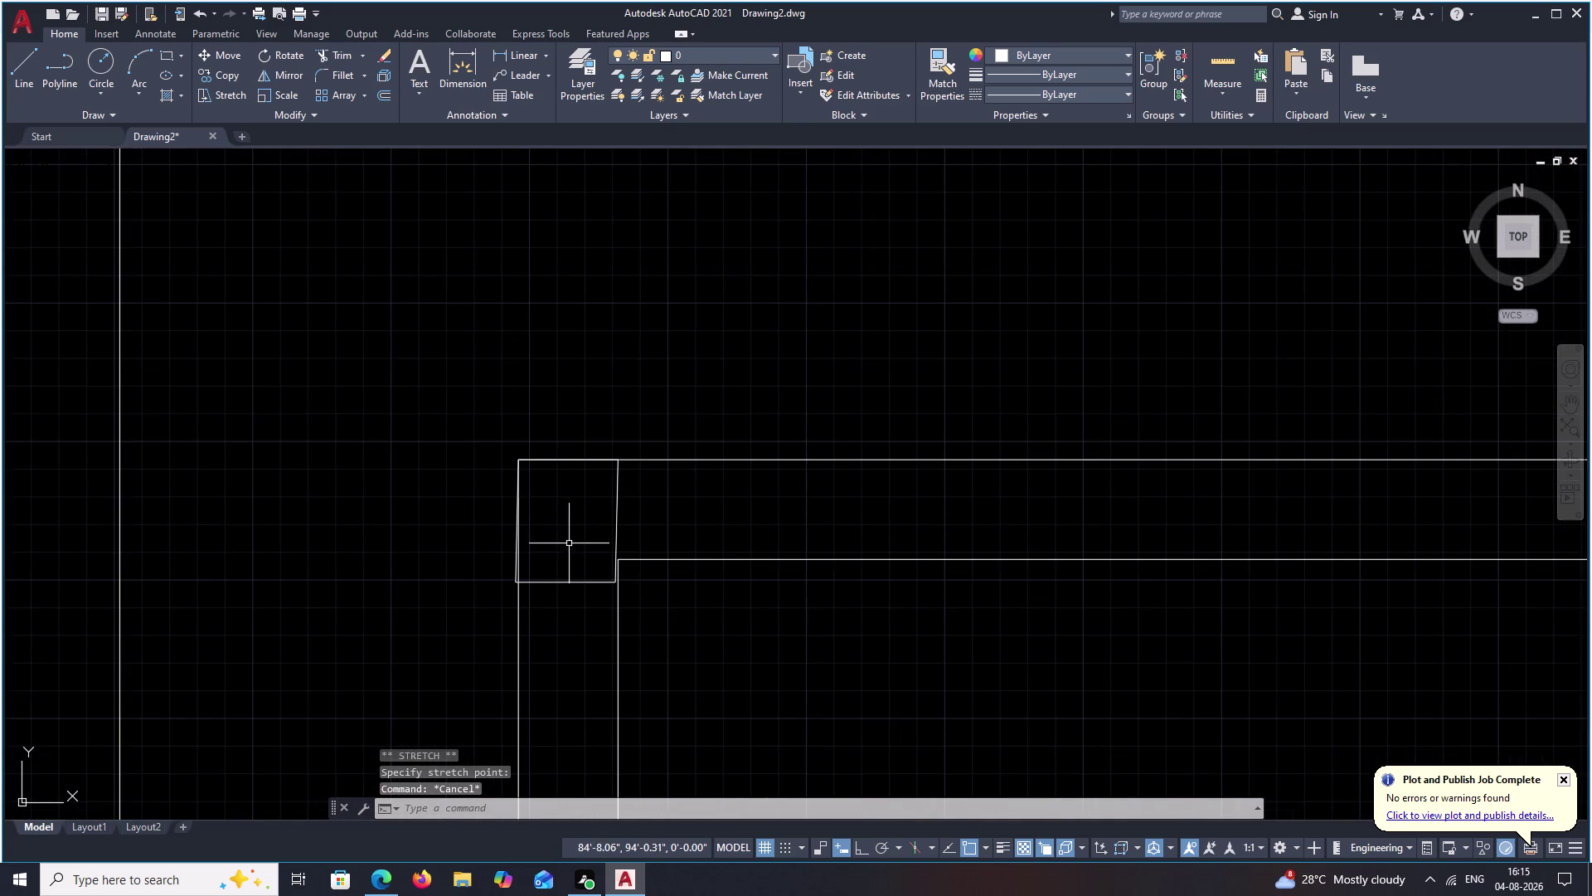
drag(633, 505, 592, 518)
click(594, 518)
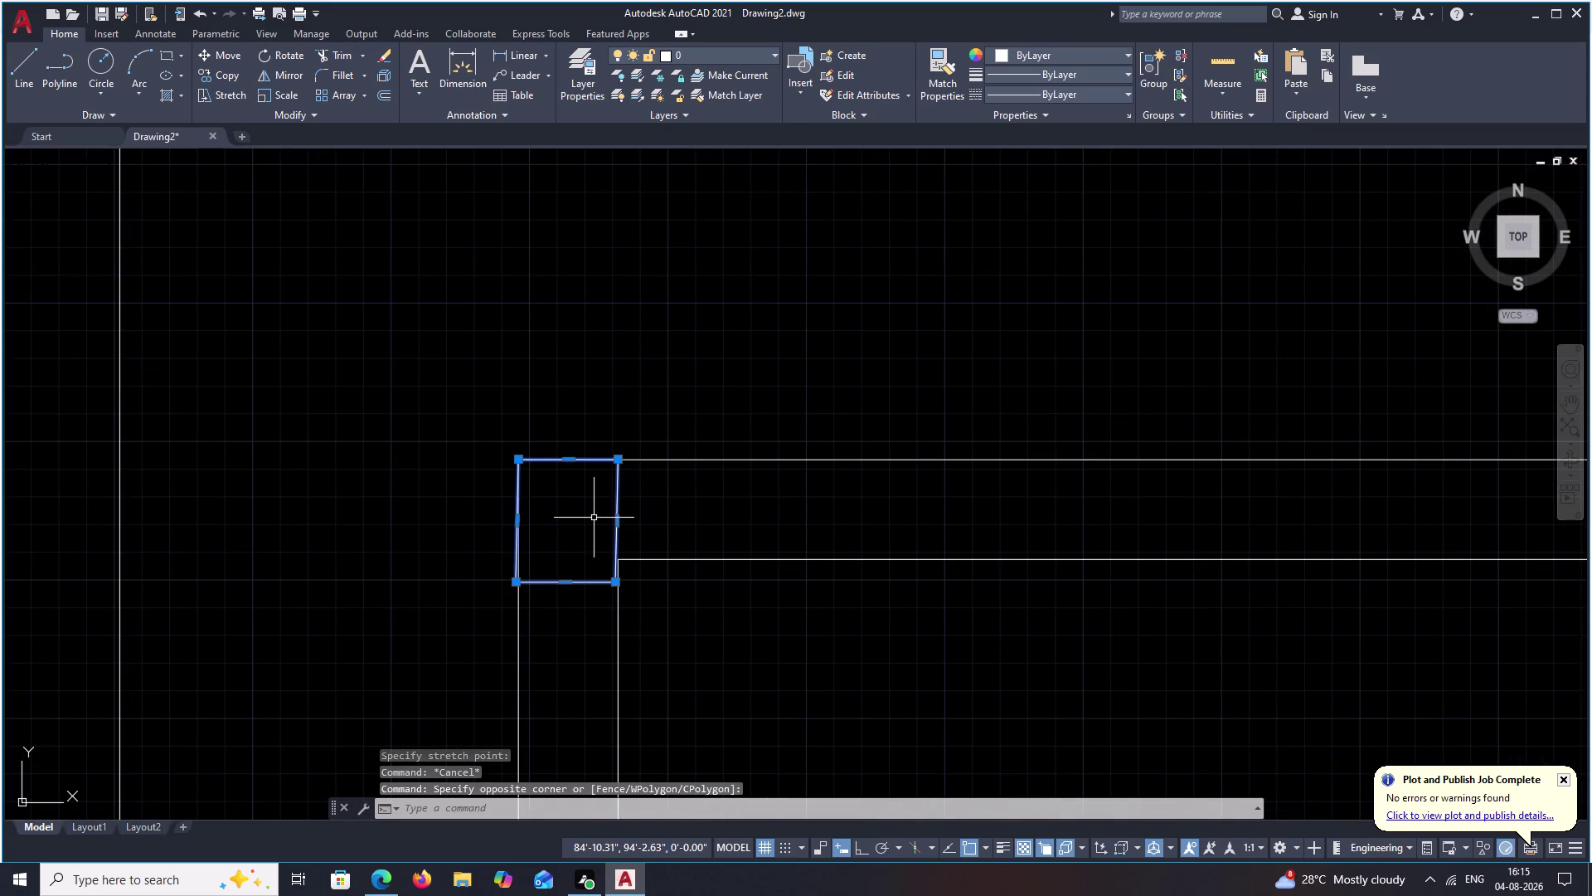
text(E)
key(space)
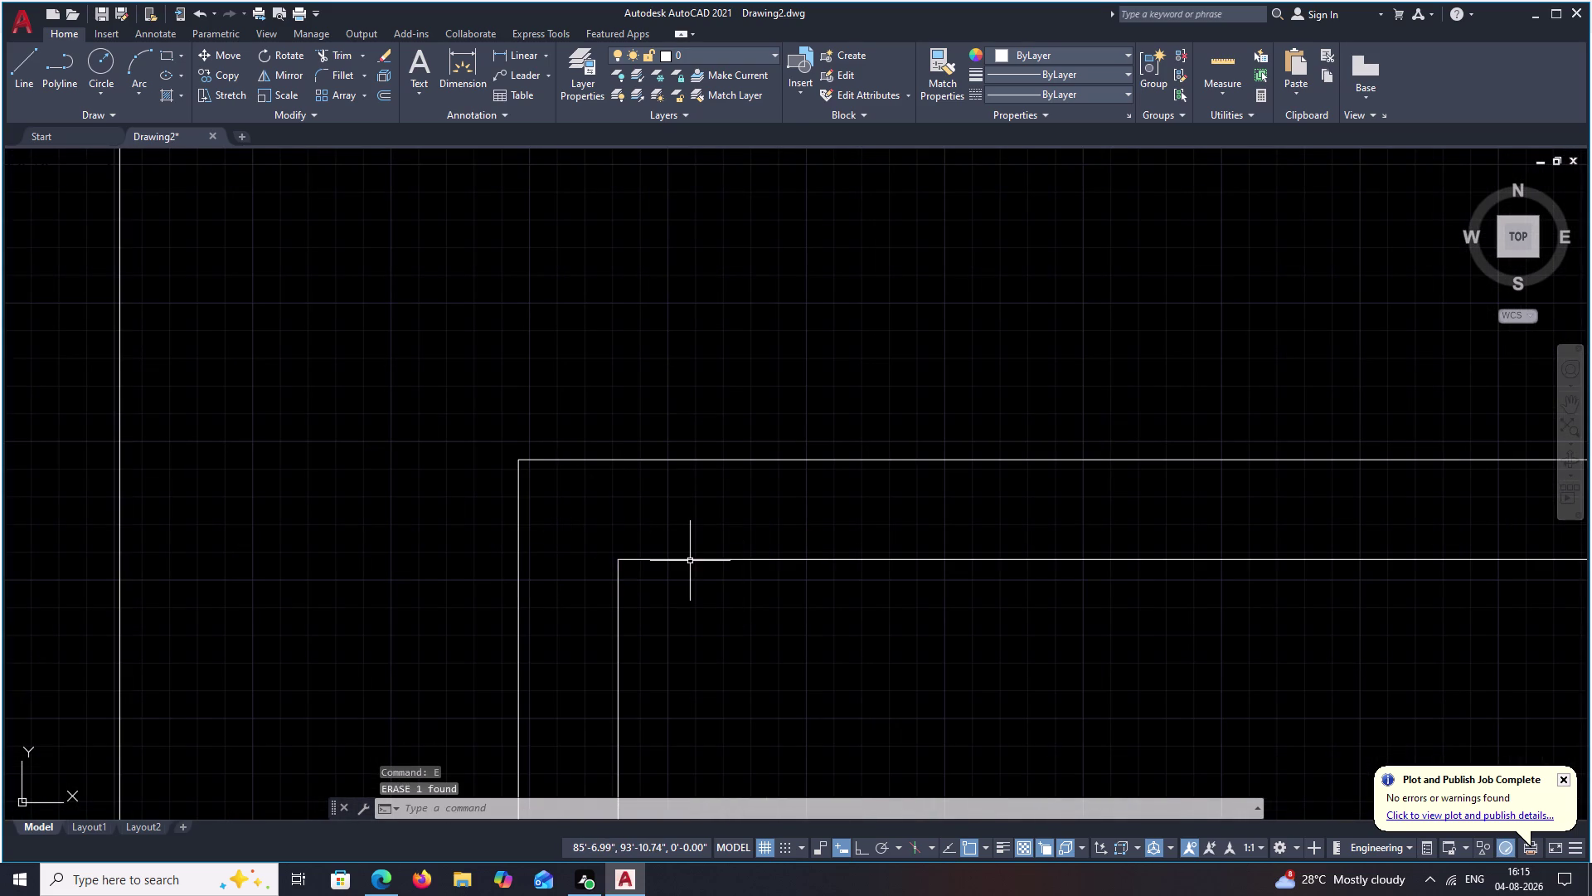
Draw a new column rectangle filling the outer wall corner.
text(REC)
key(space)
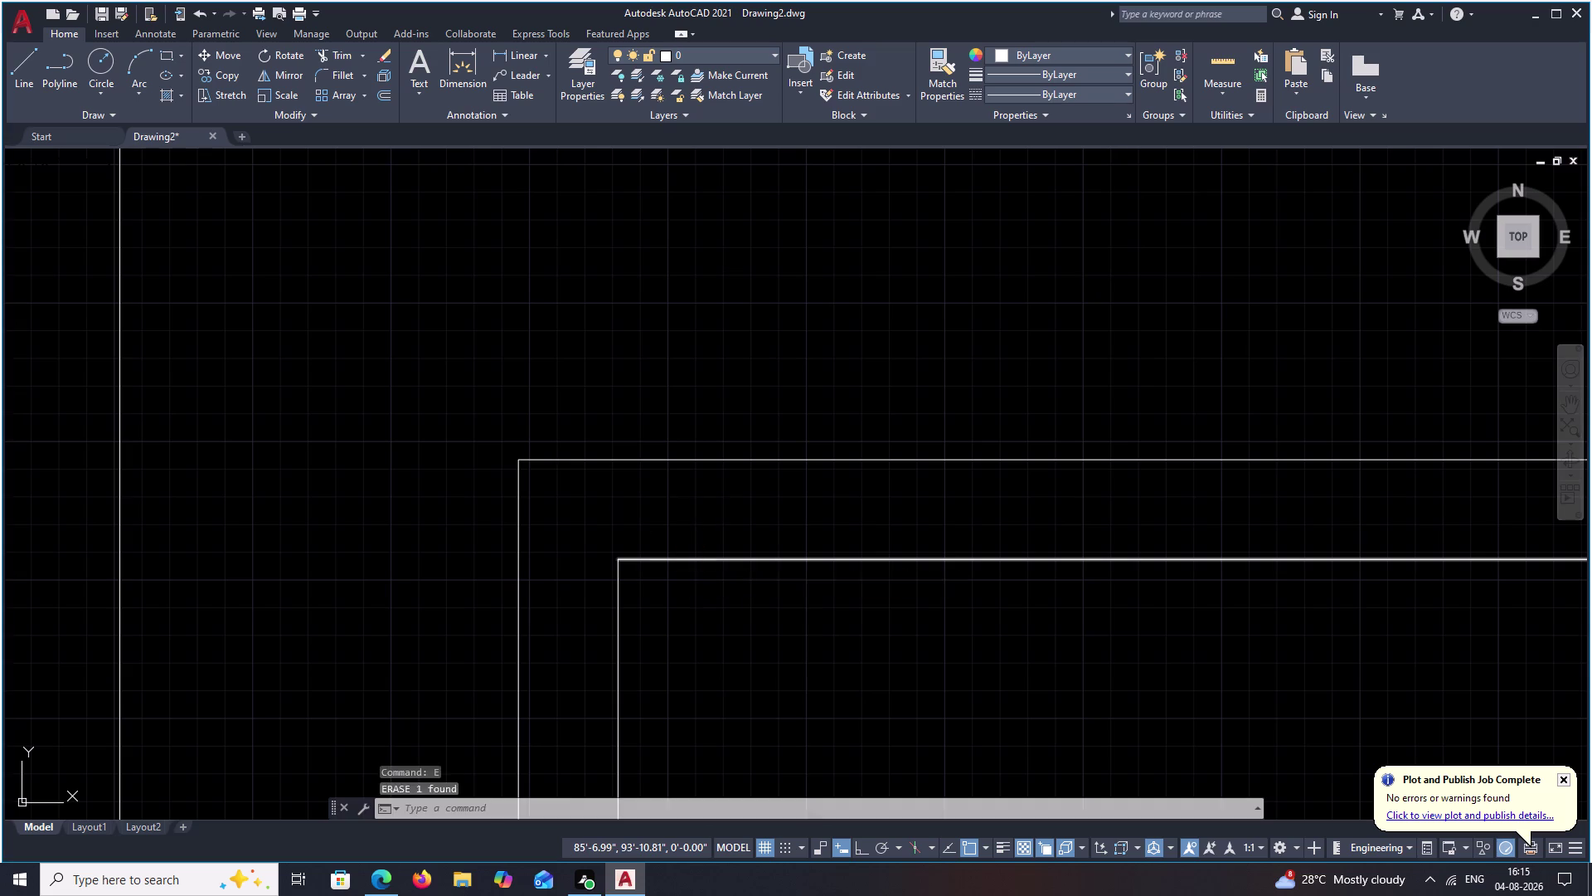
click(525, 463)
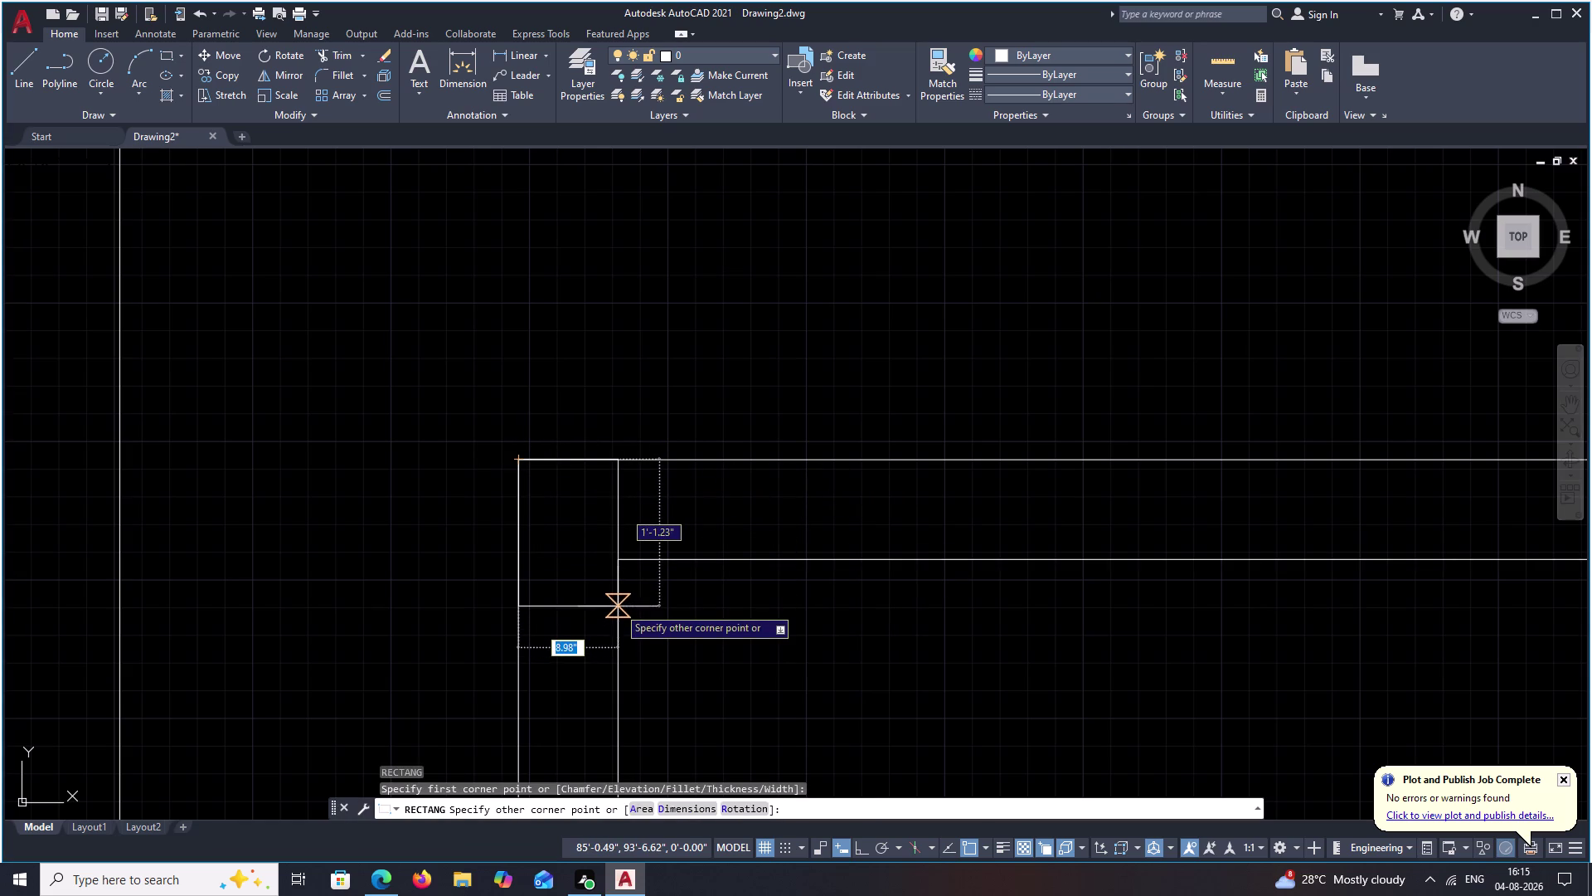
click(618, 607)
key(Escape)
scroll(down, 3)
Erase the old column square at the upper wall junction.
middle_drag(956, 640, 478, 586)
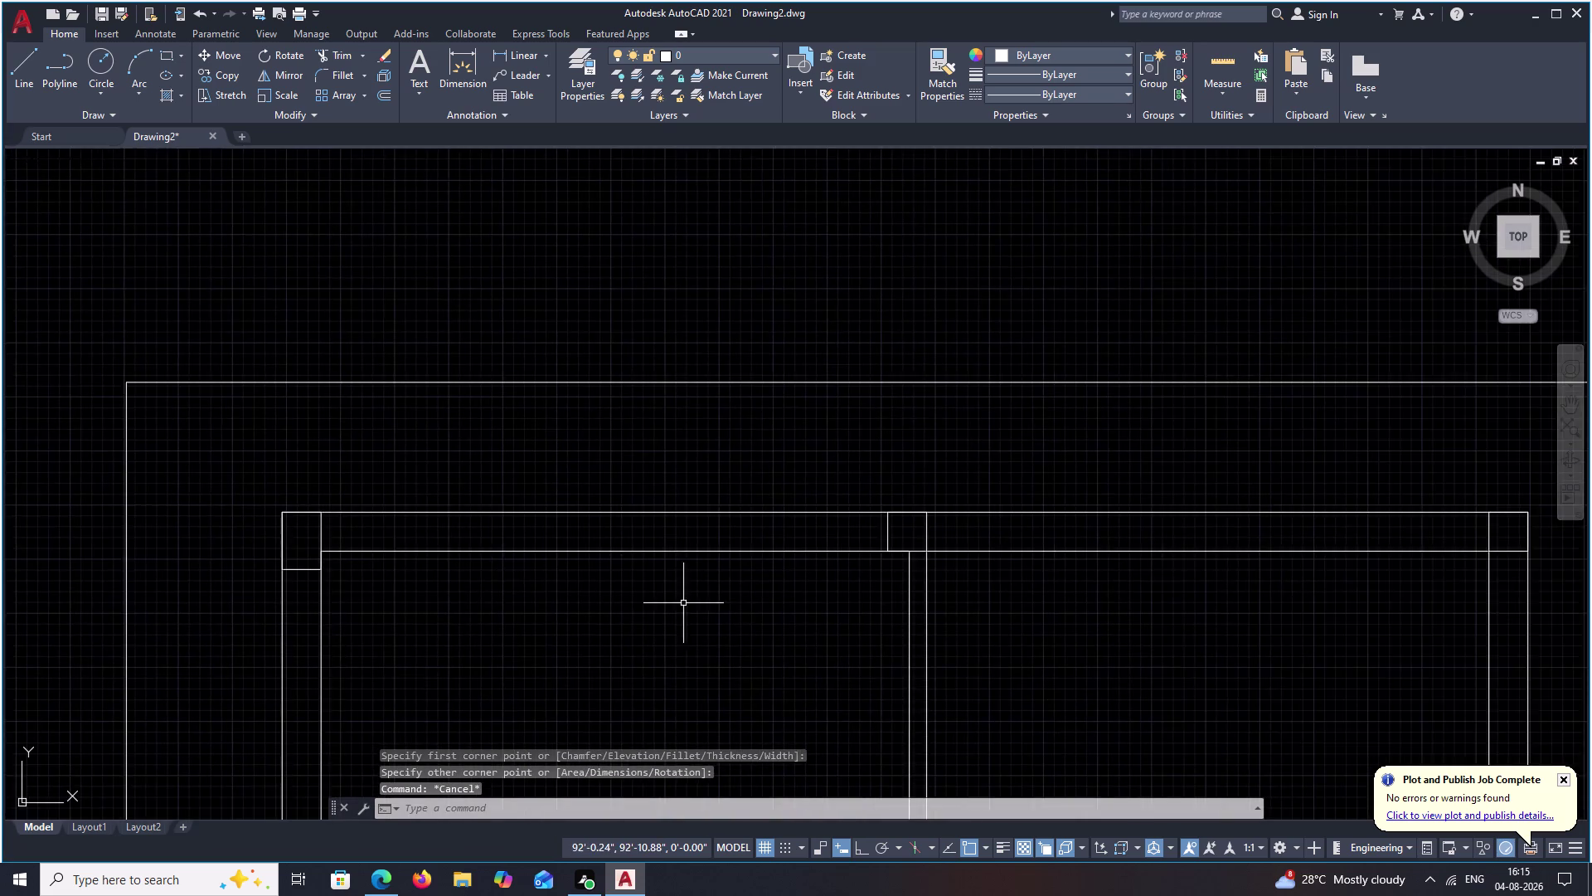
middle_drag(684, 603, 440, 603)
drag(695, 532, 613, 523)
click(613, 524)
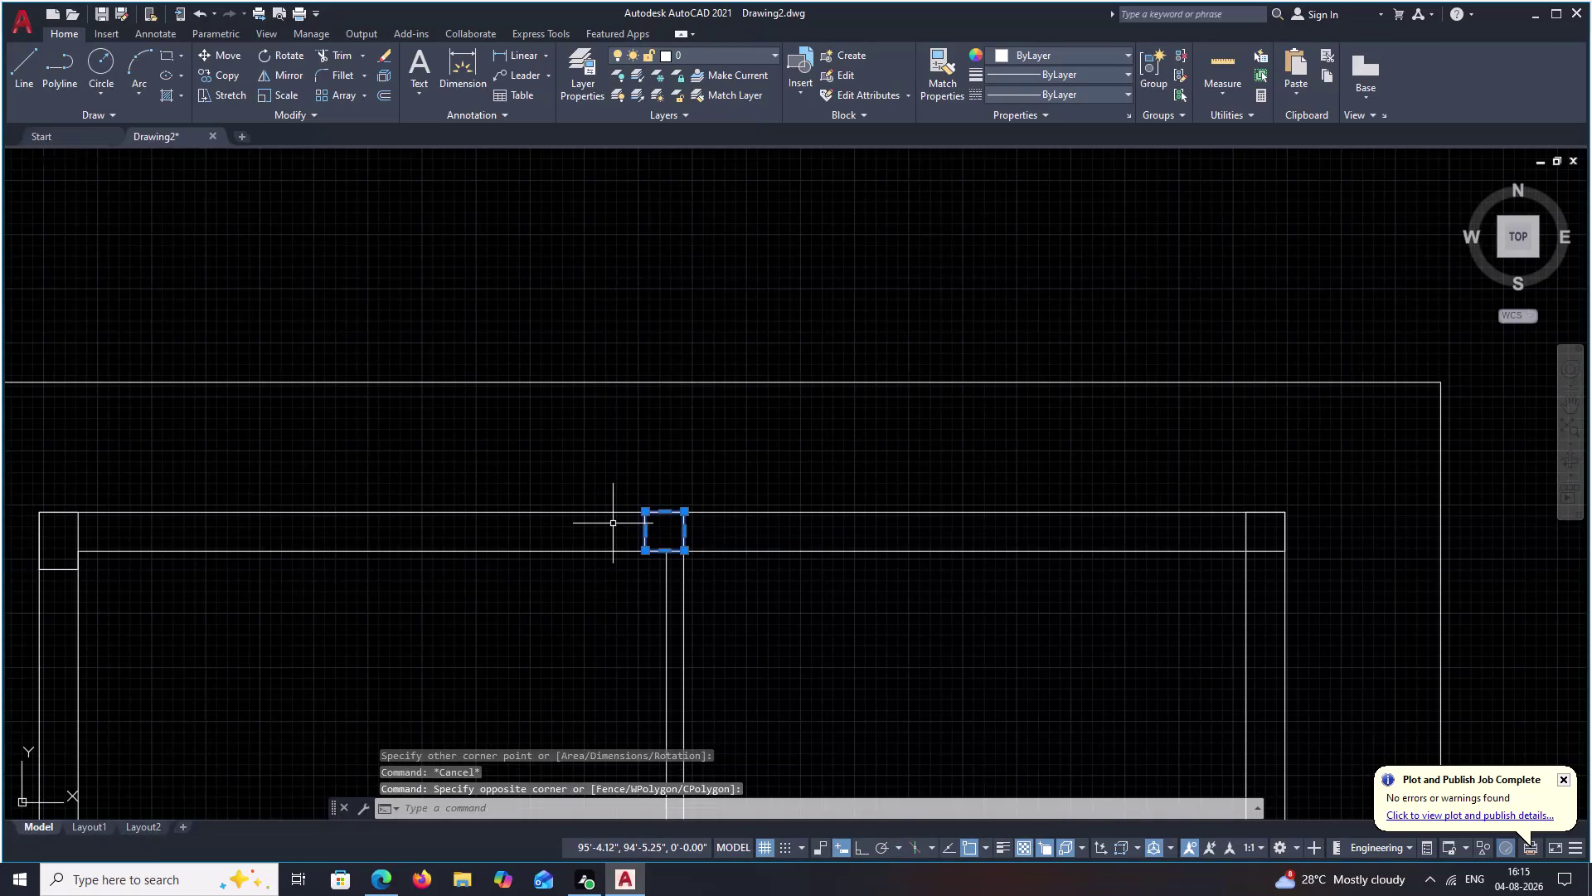
text(E)
key(space)
Draw a replacement column rectangle at the upper wall junction.
scroll(down, 3)
middle_drag(705, 544, 705, 582)
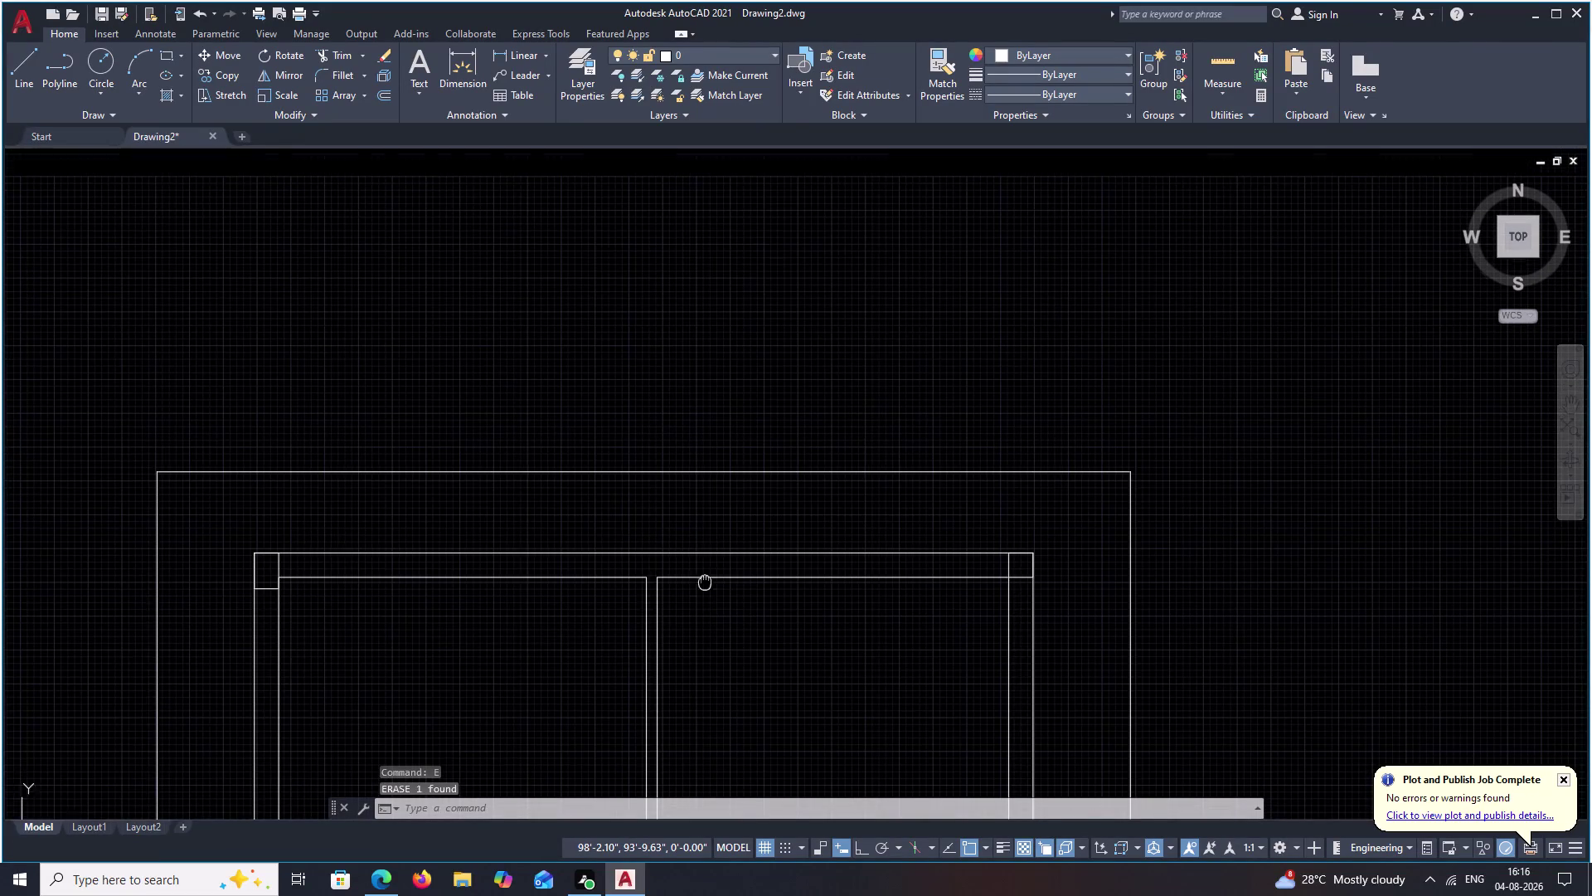
text(REC)
key(space)
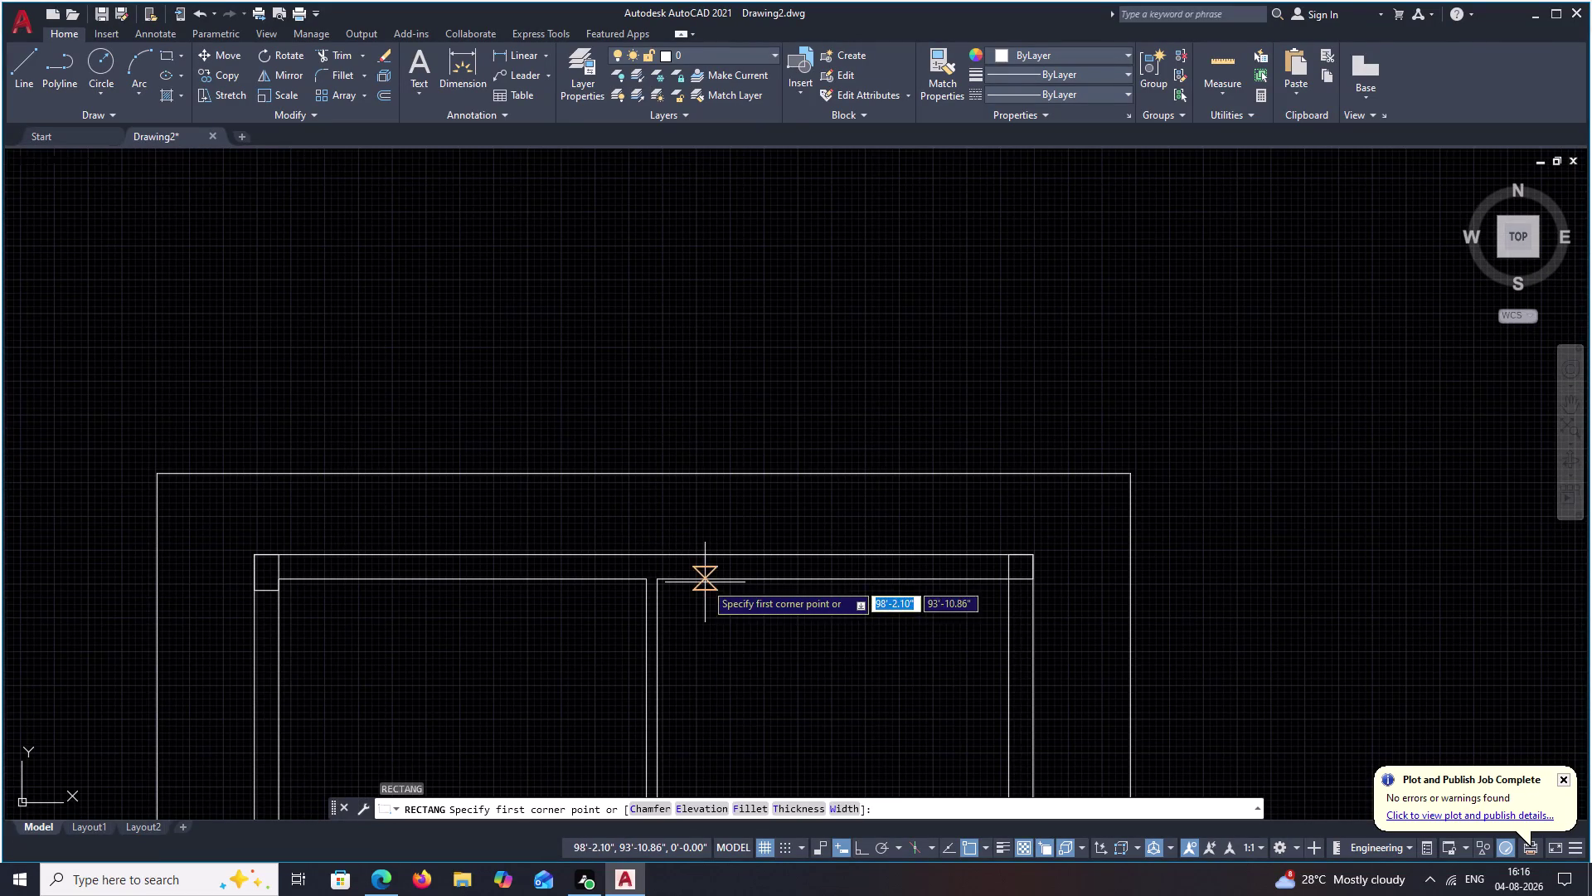
scroll(up, 3)
click(670, 583)
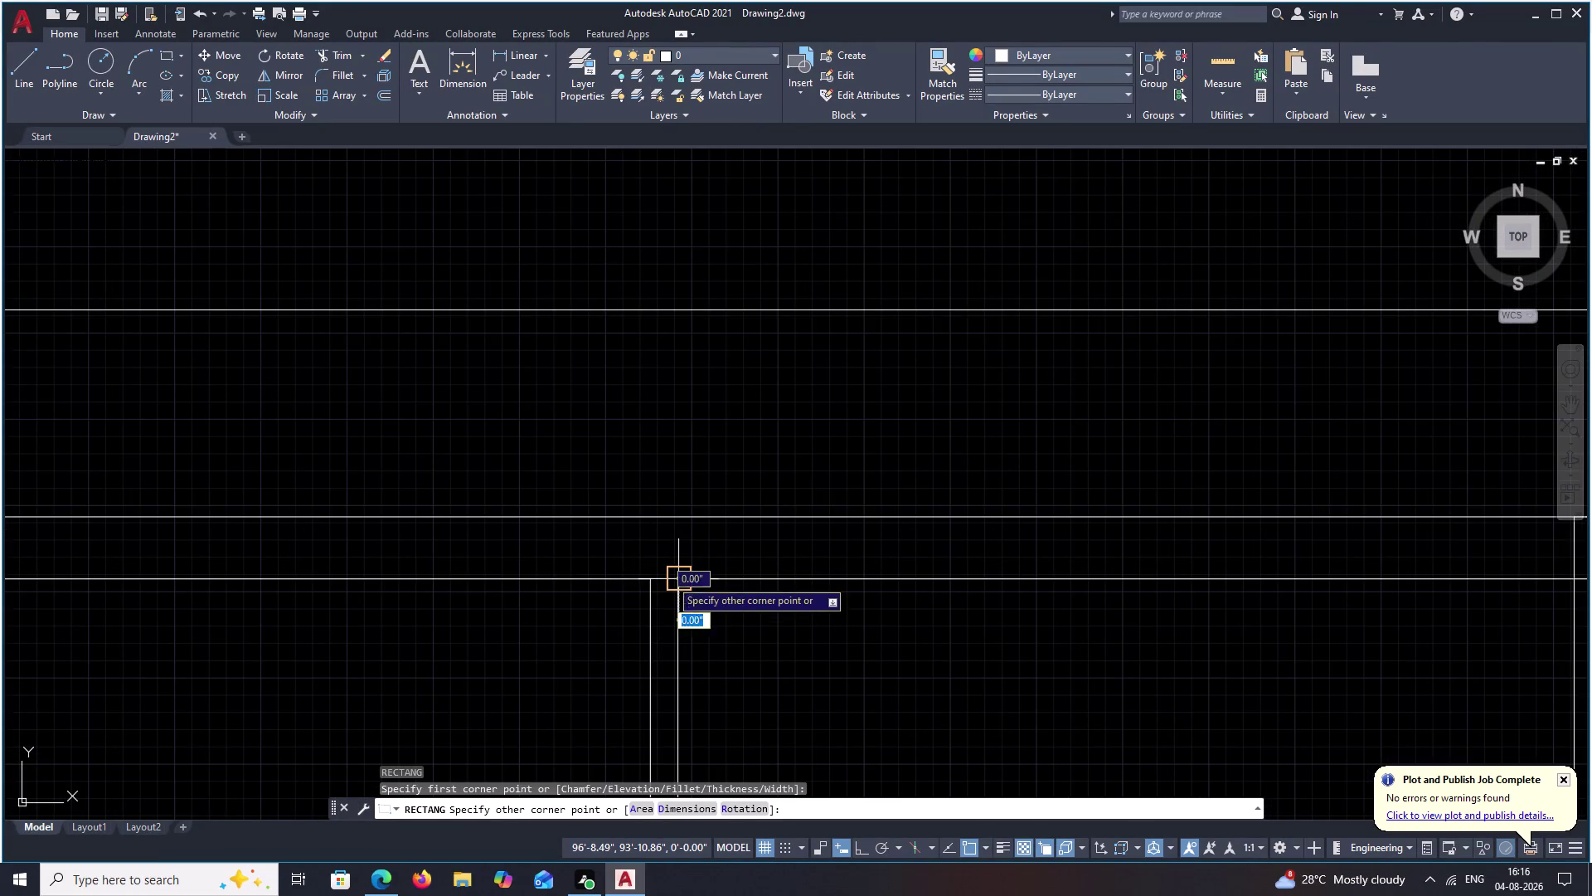
click(612, 516)
scroll(down, 3)
Move to the left rooms, selecting and then deselecting the inner left wall line.
middle_drag(821, 626, 565, 591)
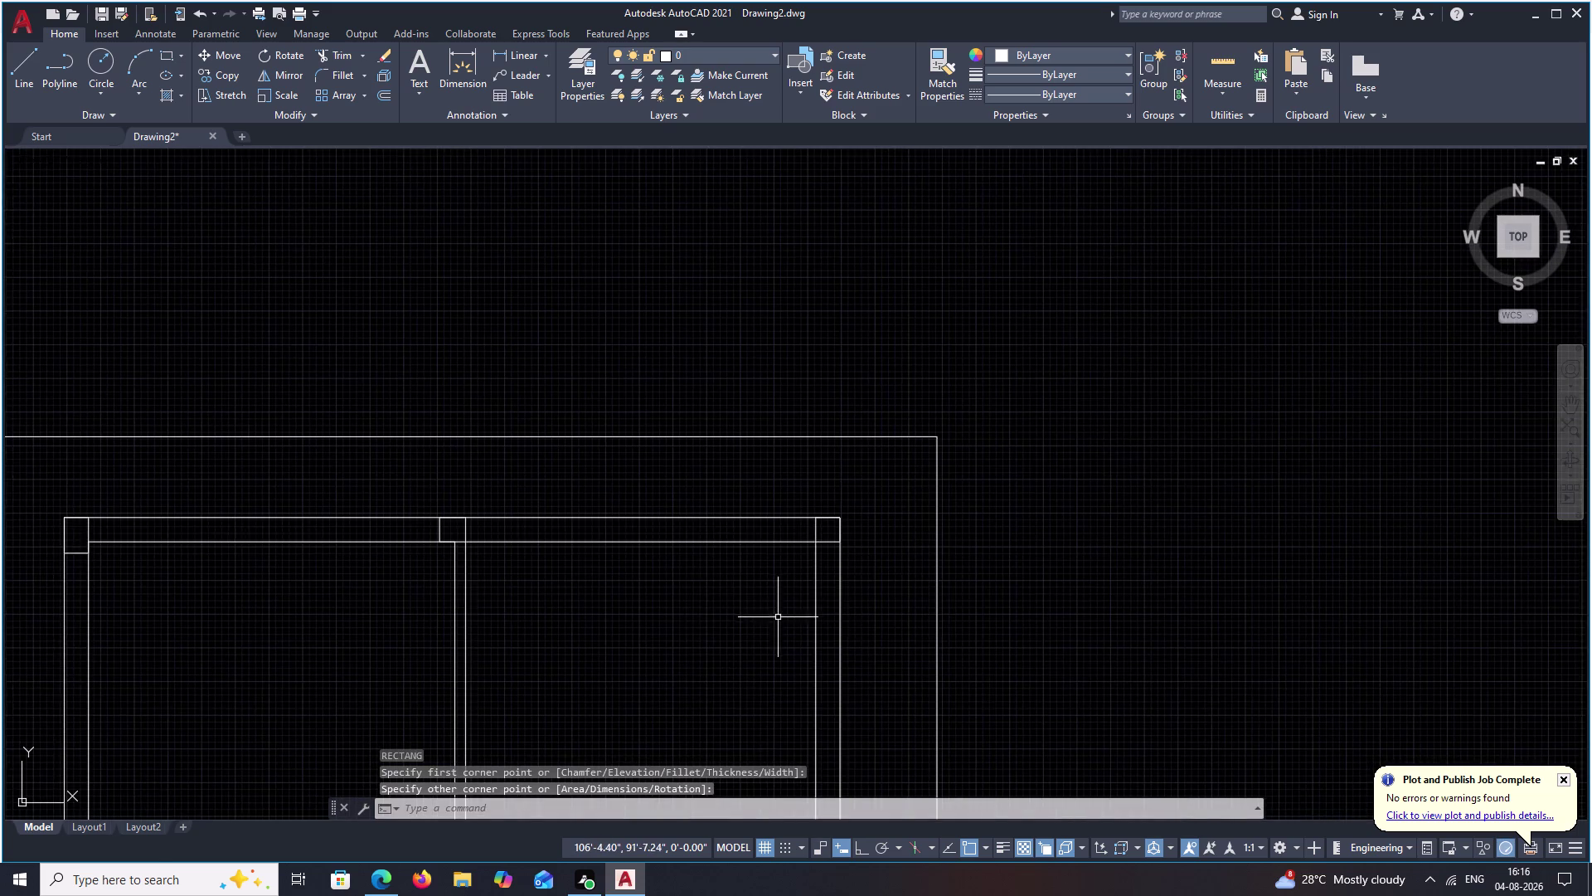
middle_drag(684, 617, 643, 617)
scroll(down, 3)
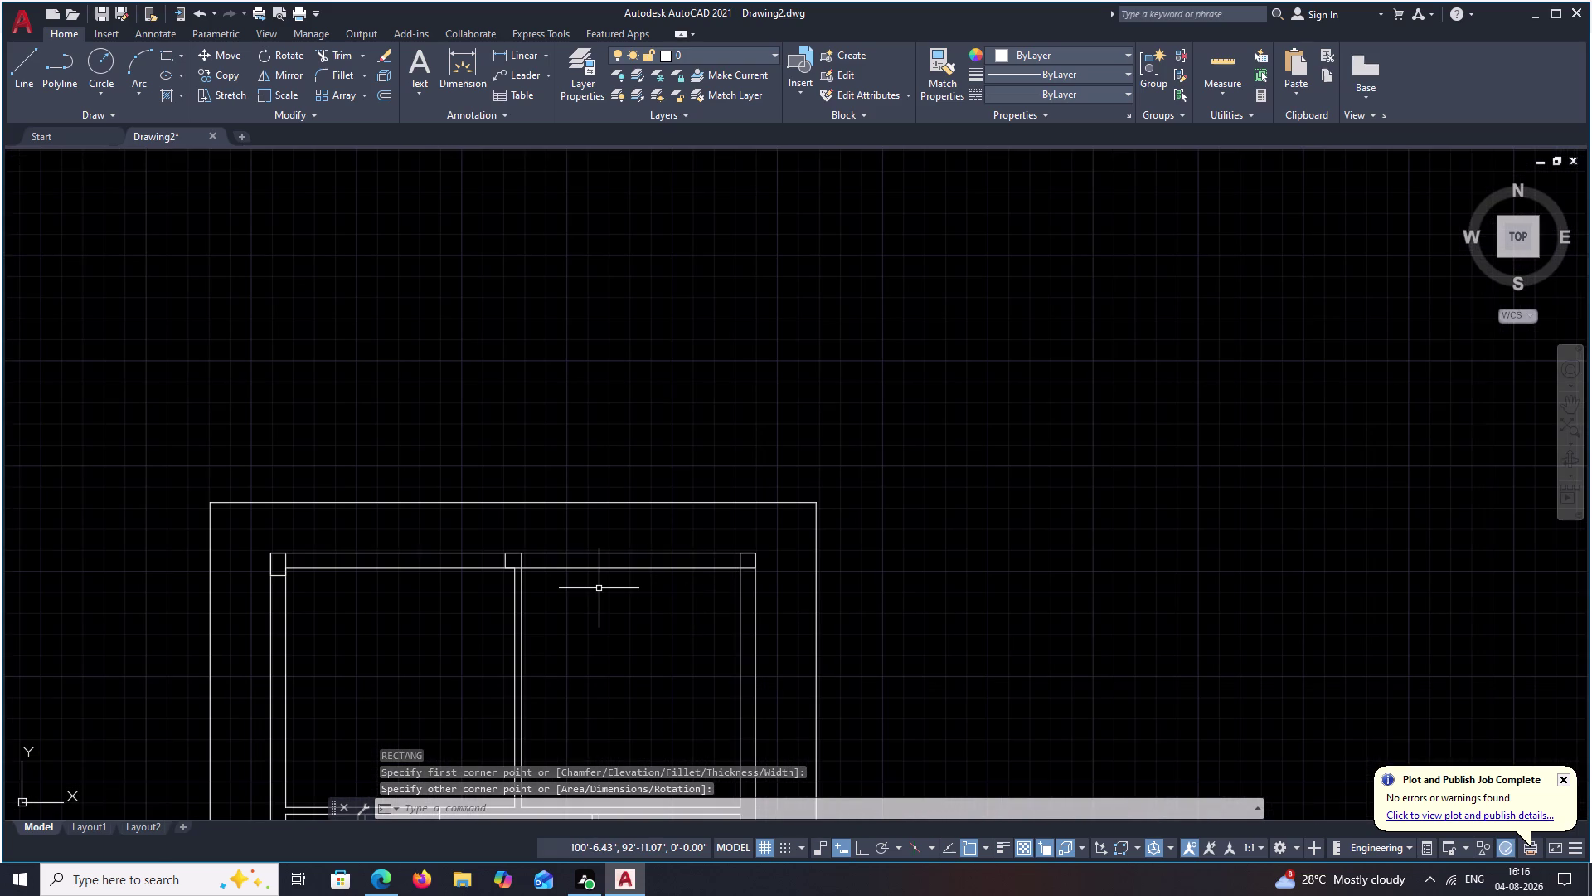
middle_drag(579, 700, 649, 529)
middle_drag(570, 601, 616, 496)
scroll(up, 3)
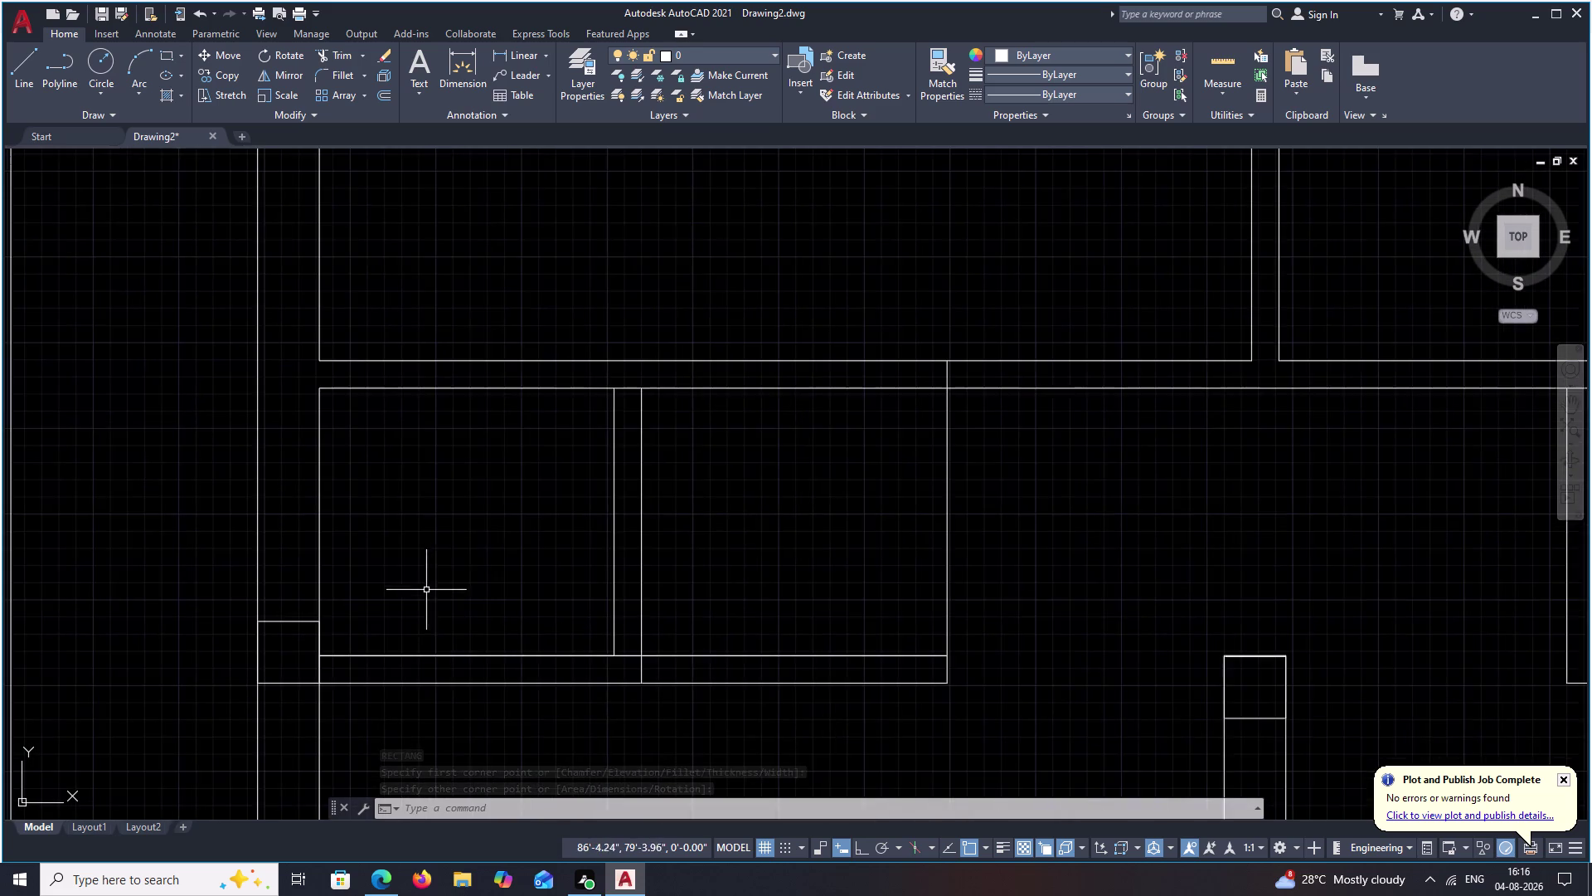
middle_drag(423, 607, 540, 464)
drag(435, 467, 411, 547)
key(Escape)
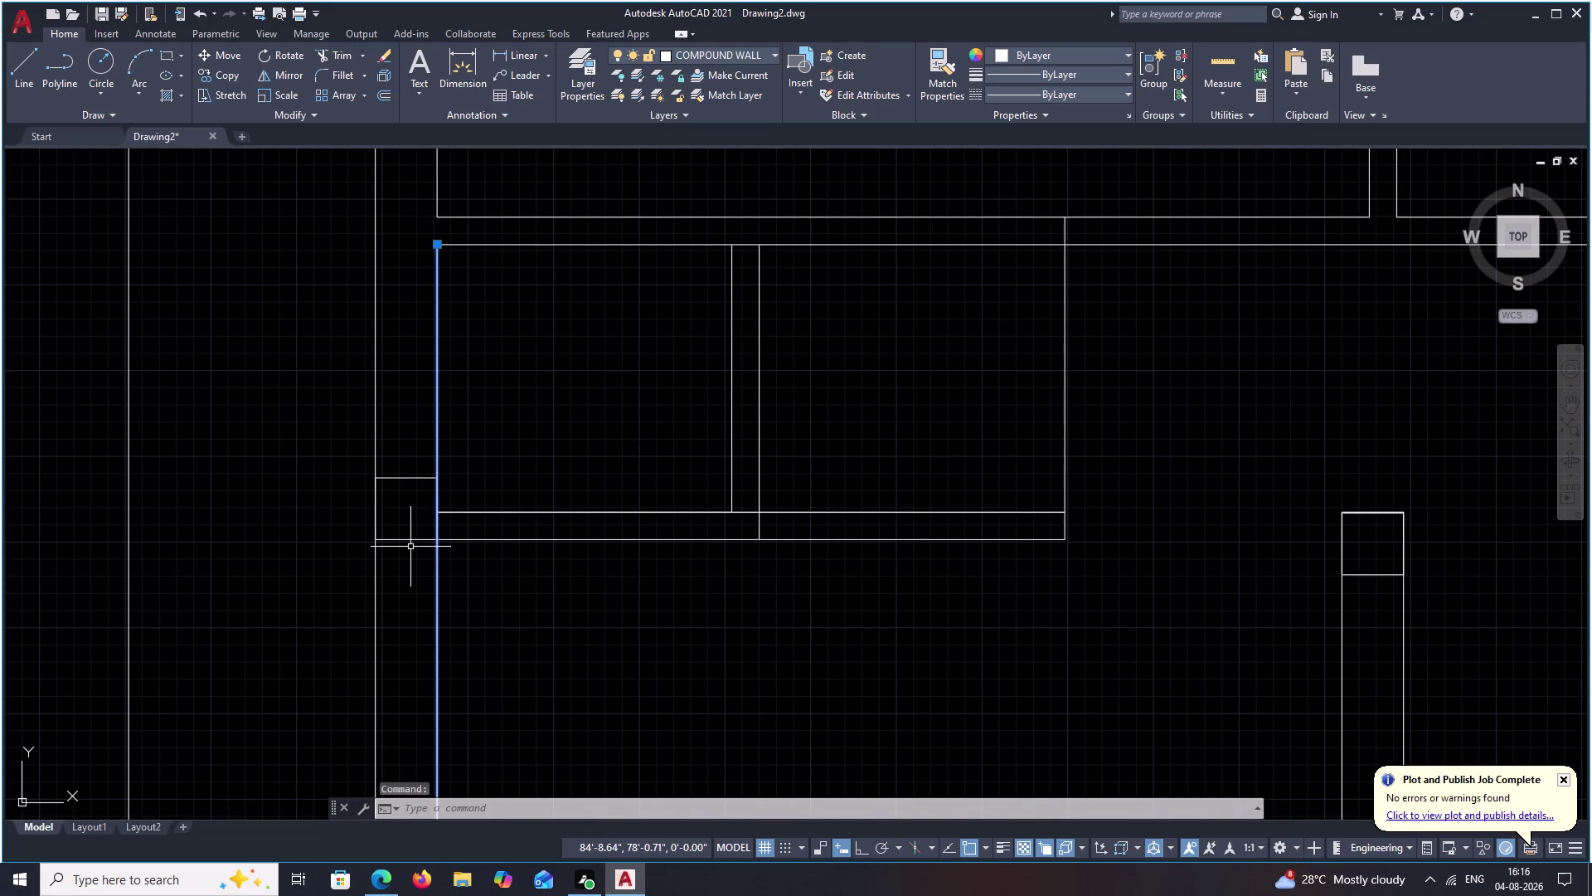
key(Escape)
Erase the column square at the left junction and draw a replacement rectangle there.
drag(406, 464, 397, 565)
click(396, 565)
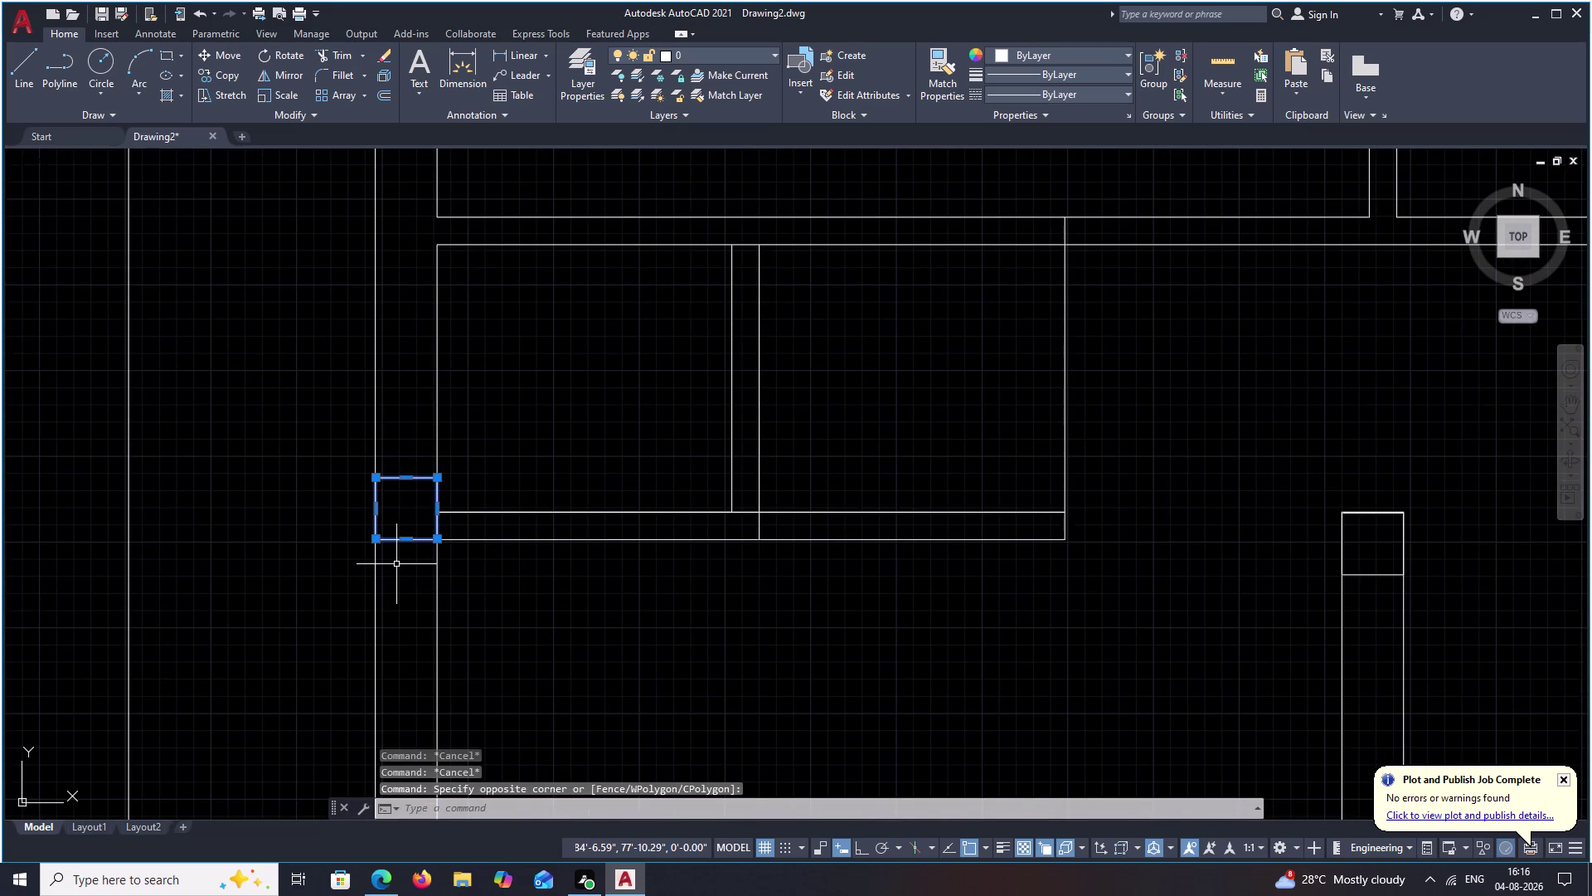
text(E)
key(space)
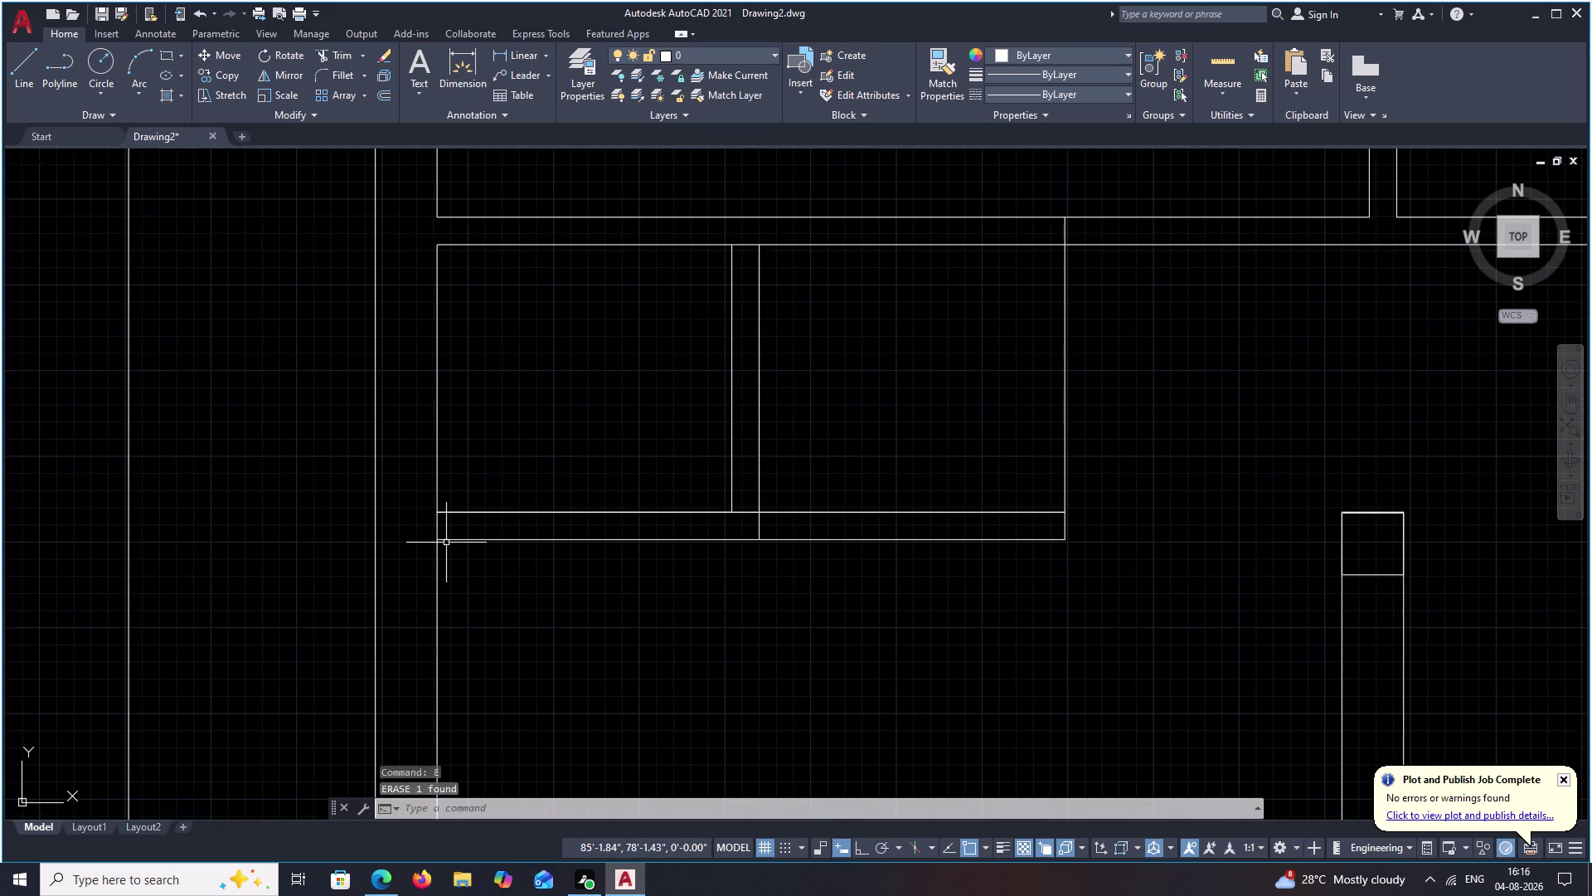
text(REC)
key(space)
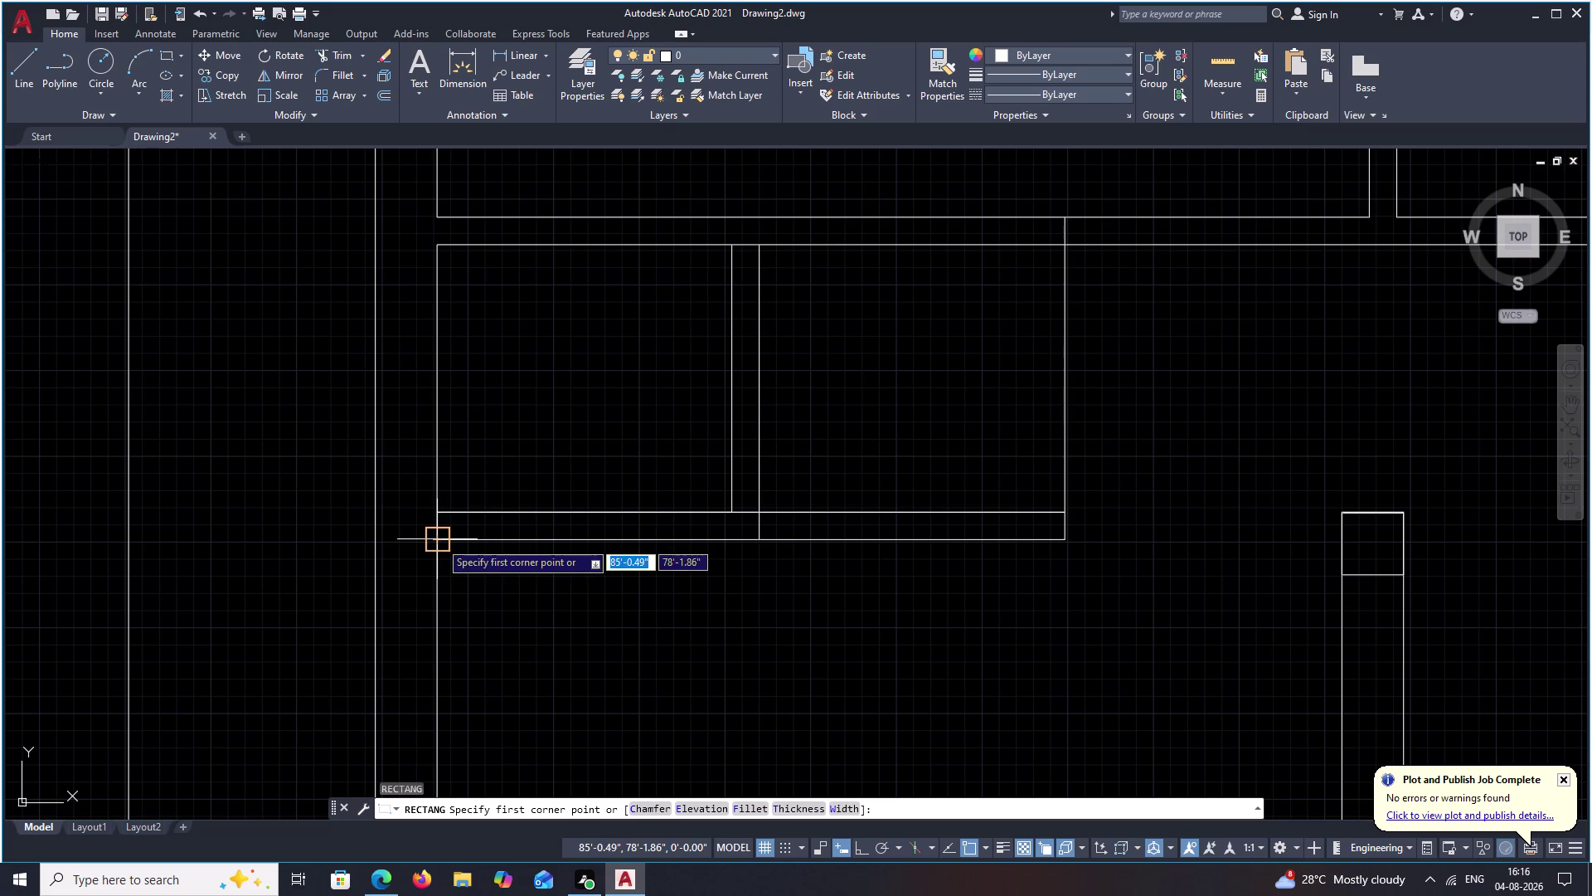
click(439, 541)
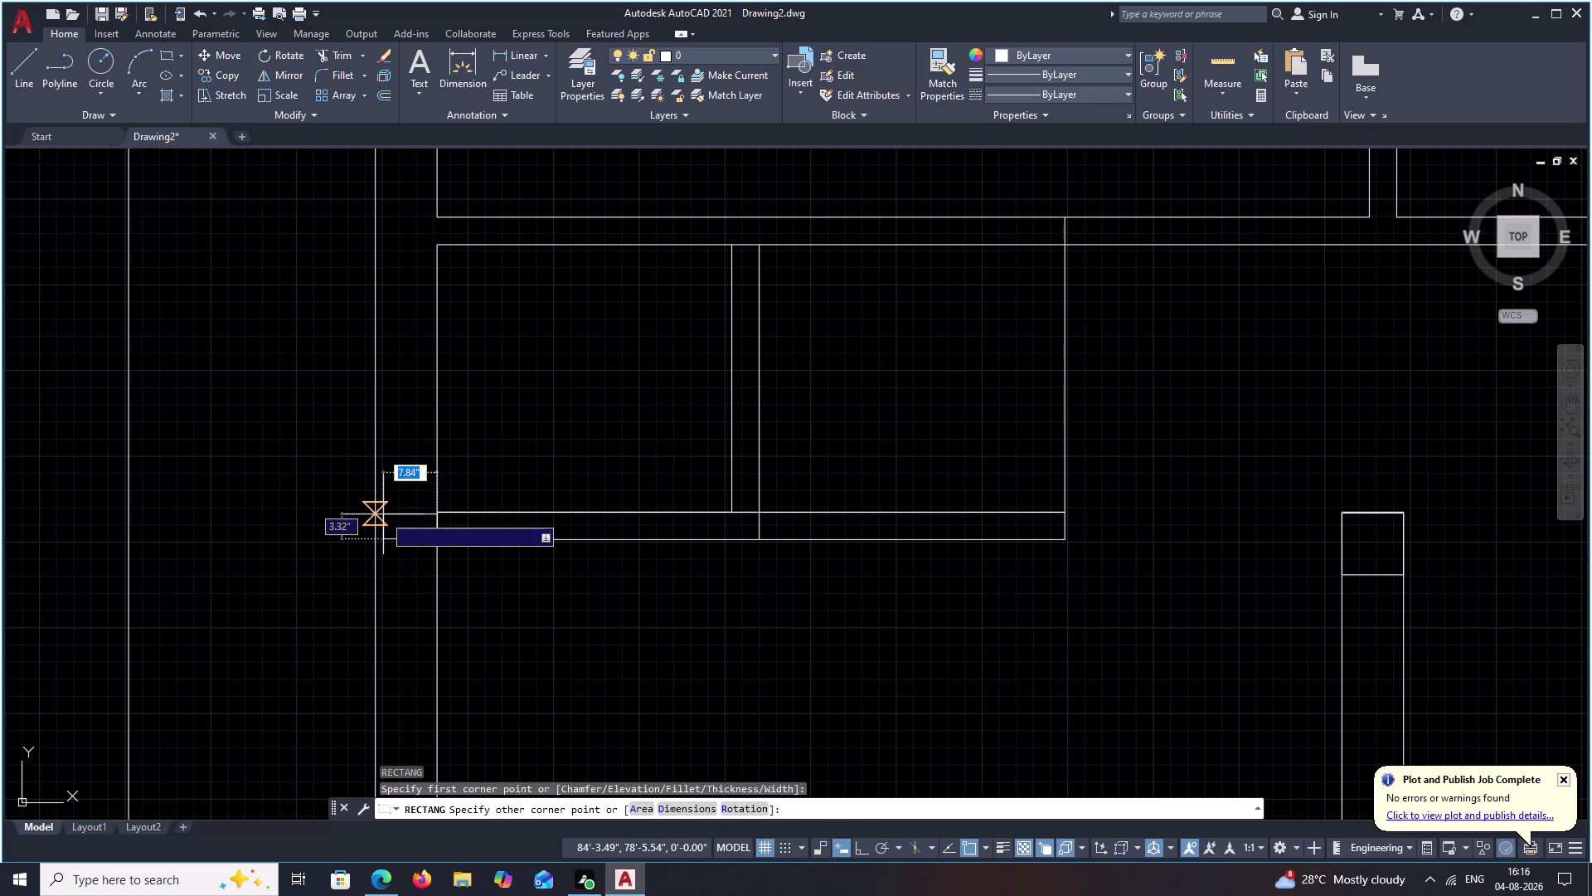
click(383, 466)
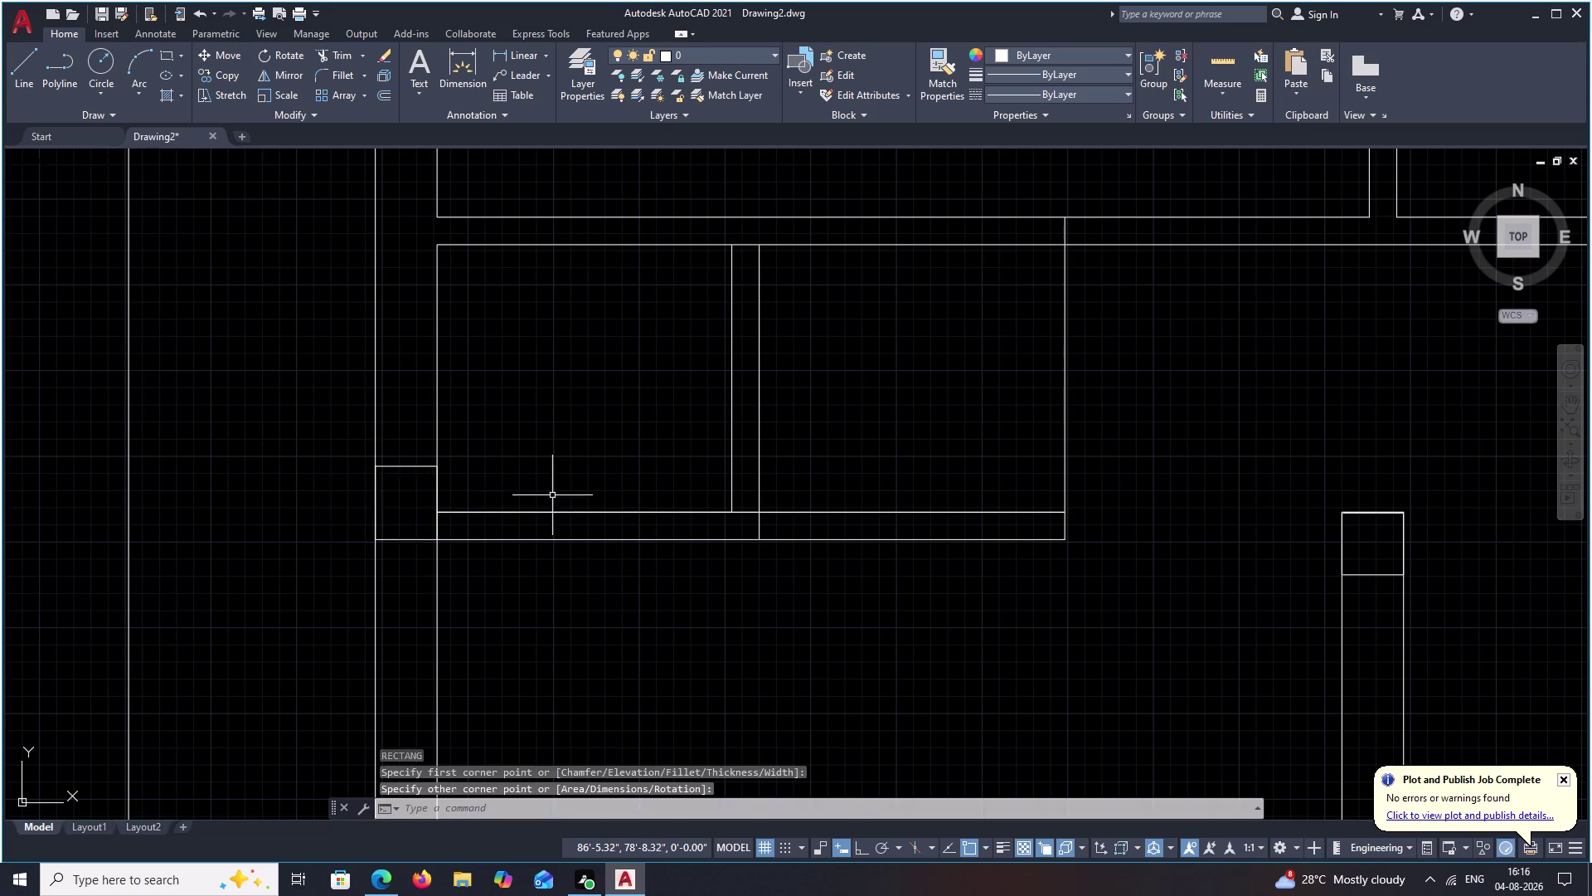
scroll(down, 3)
middle_drag(558, 491, 341, 579)
middle_drag(674, 614, 537, 618)
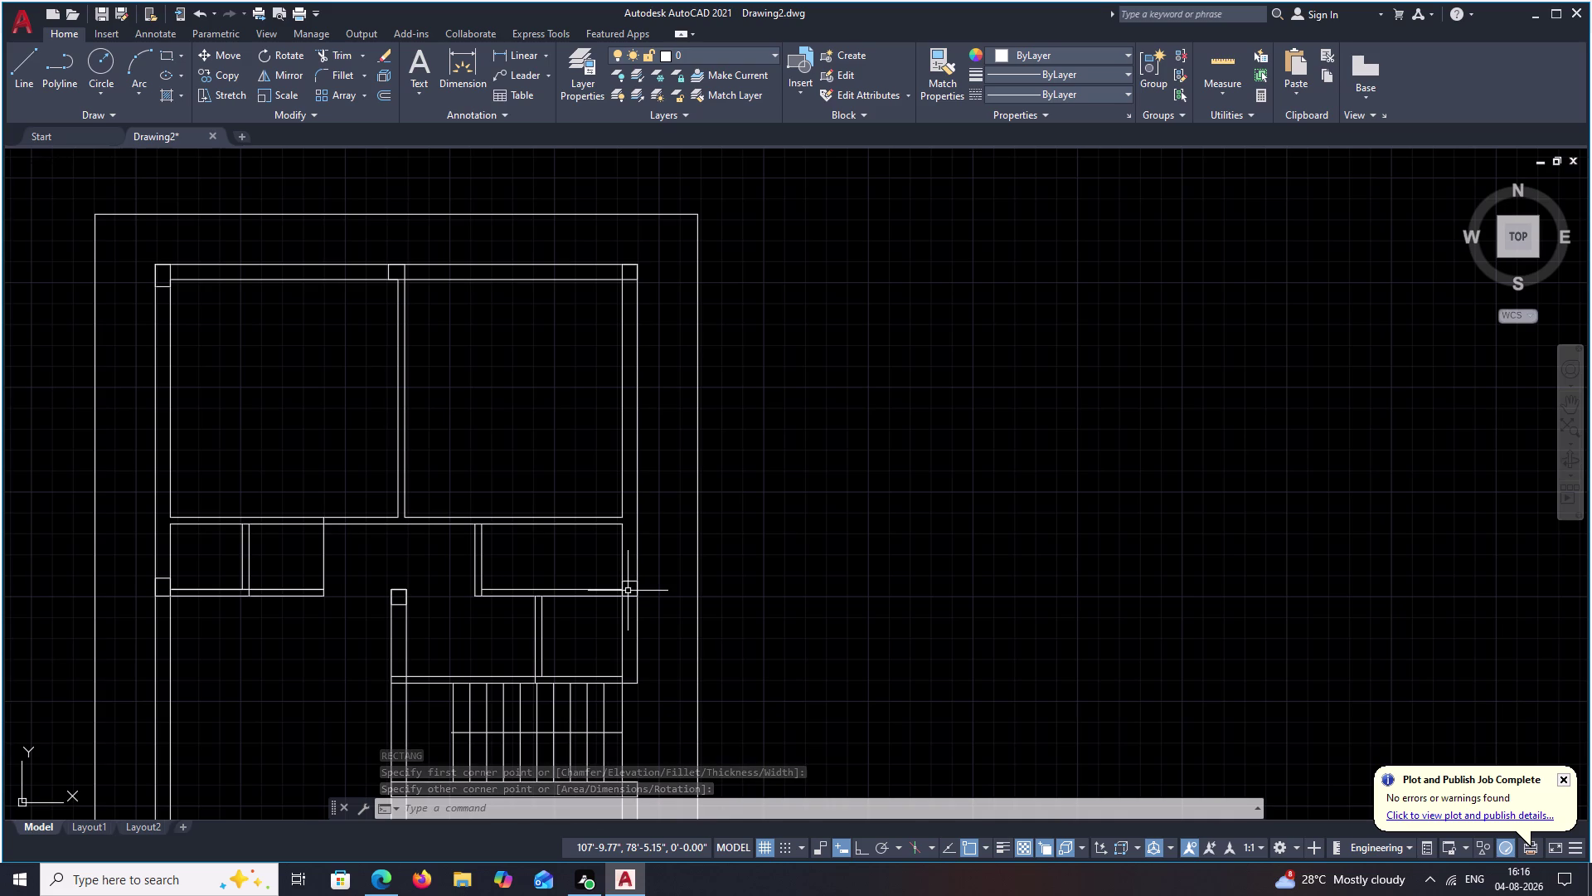
Erase the column square at the junction beside the stairs.
scroll(up, 3)
middle_drag(615, 620, 656, 537)
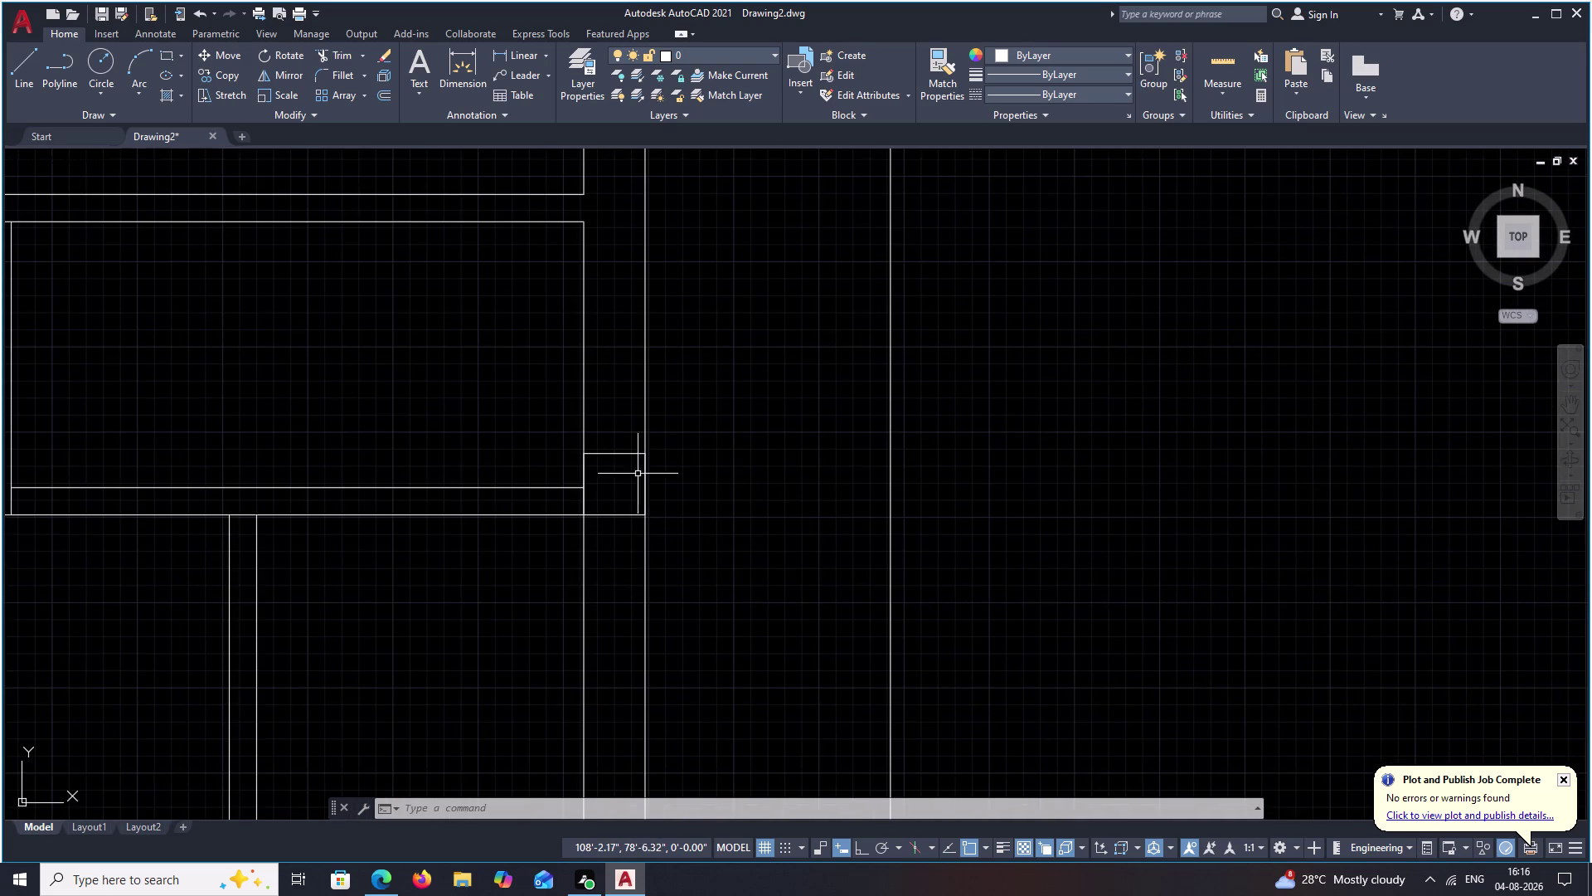
drag(629, 438, 602, 544)
text(E)
key(space)
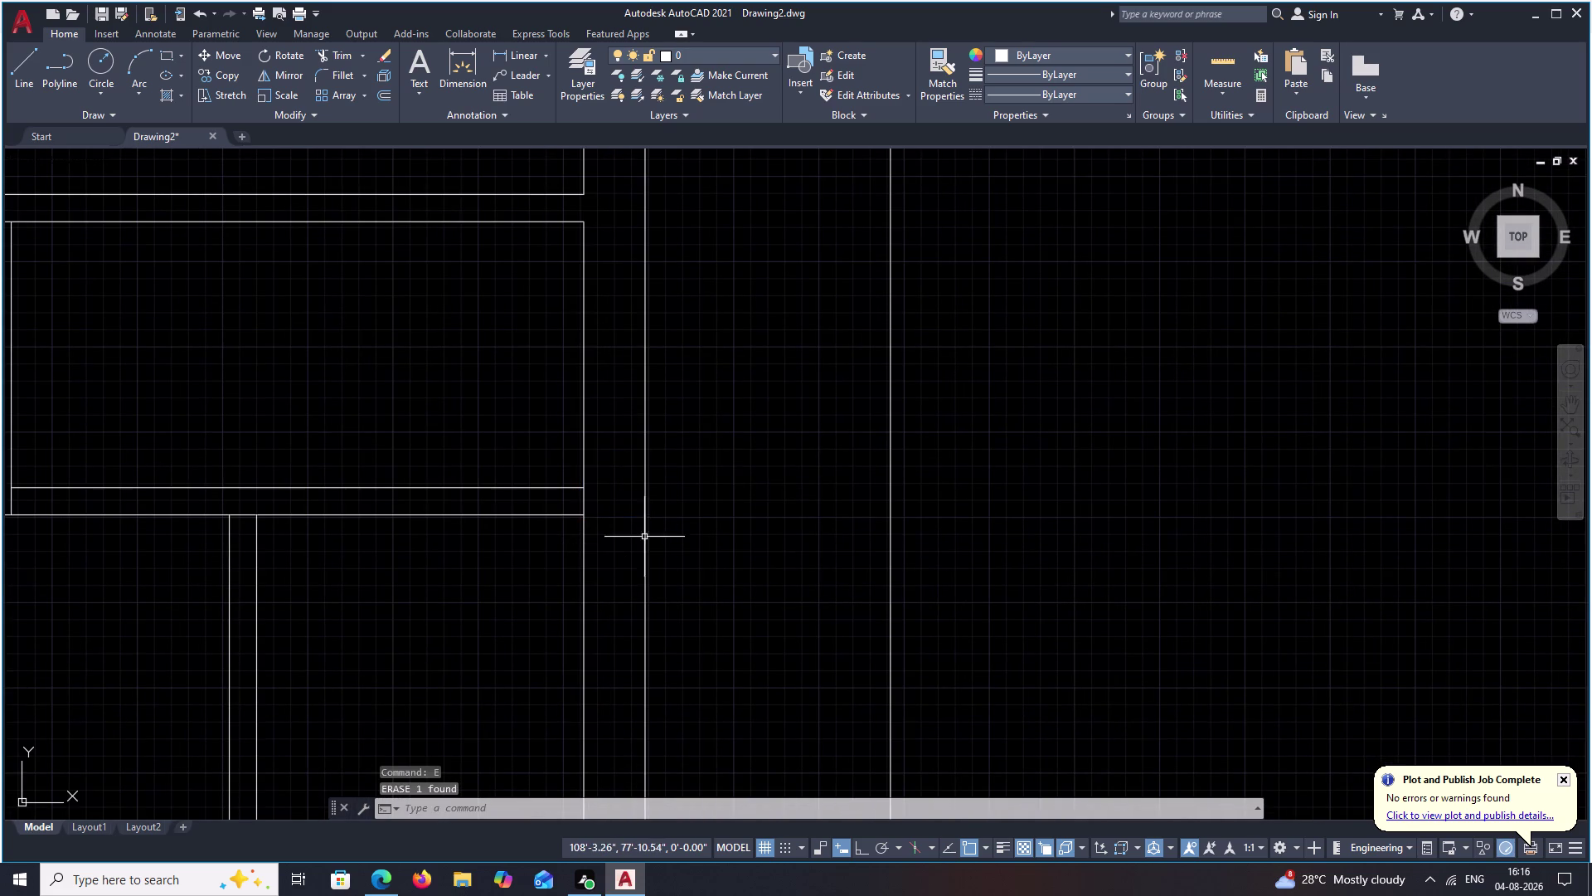
Draw a new column rectangle at the junction beside the stairs.
text(REC)
key(space)
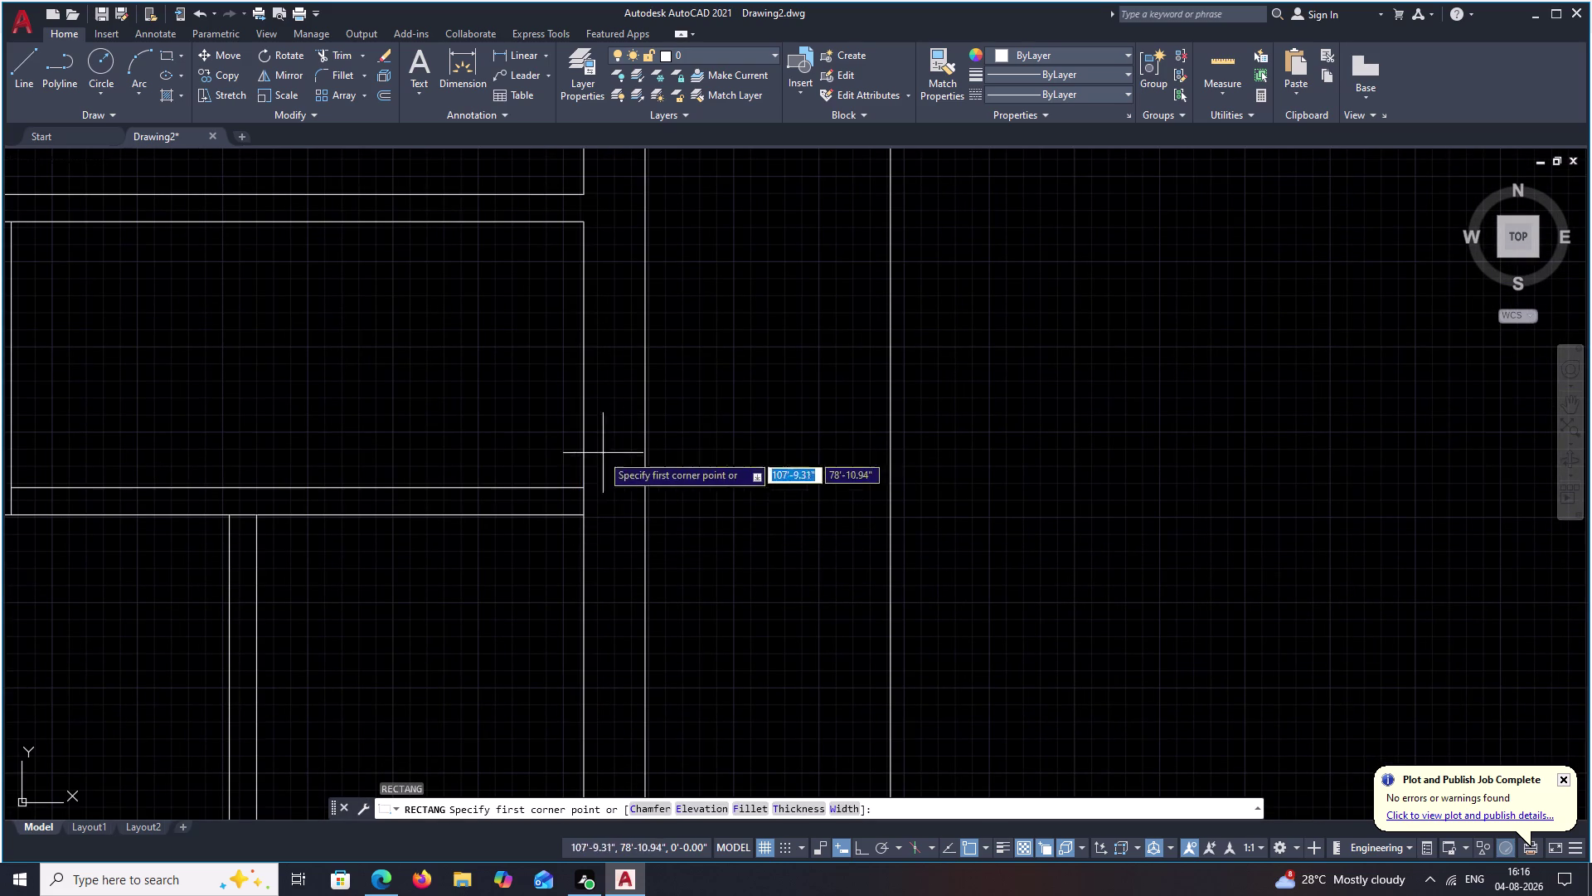
click(587, 487)
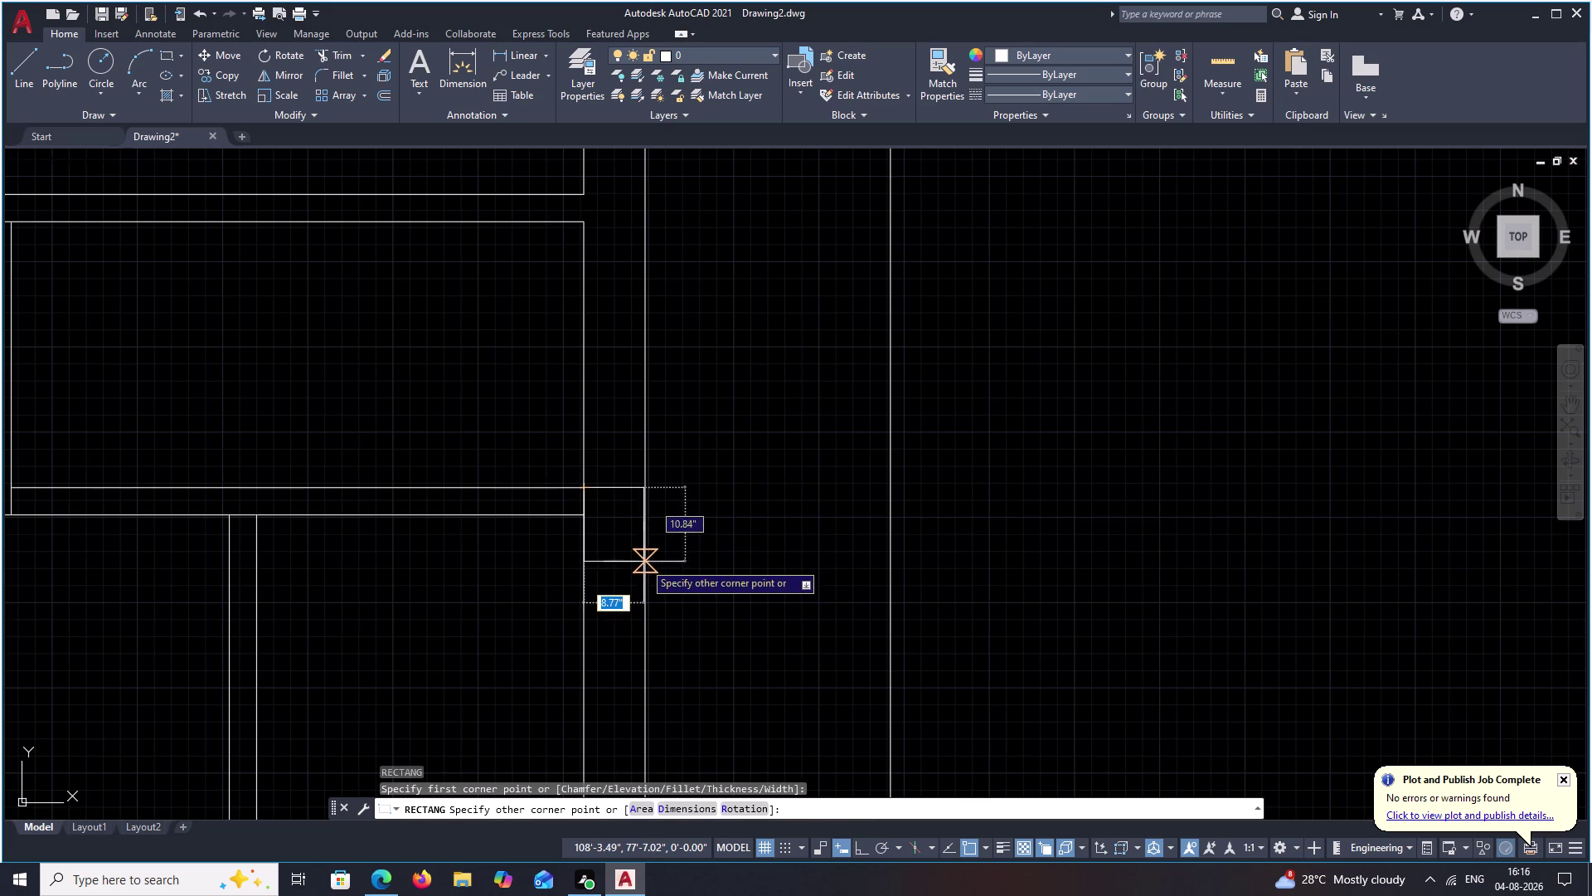
click(646, 561)
scroll(down, 3)
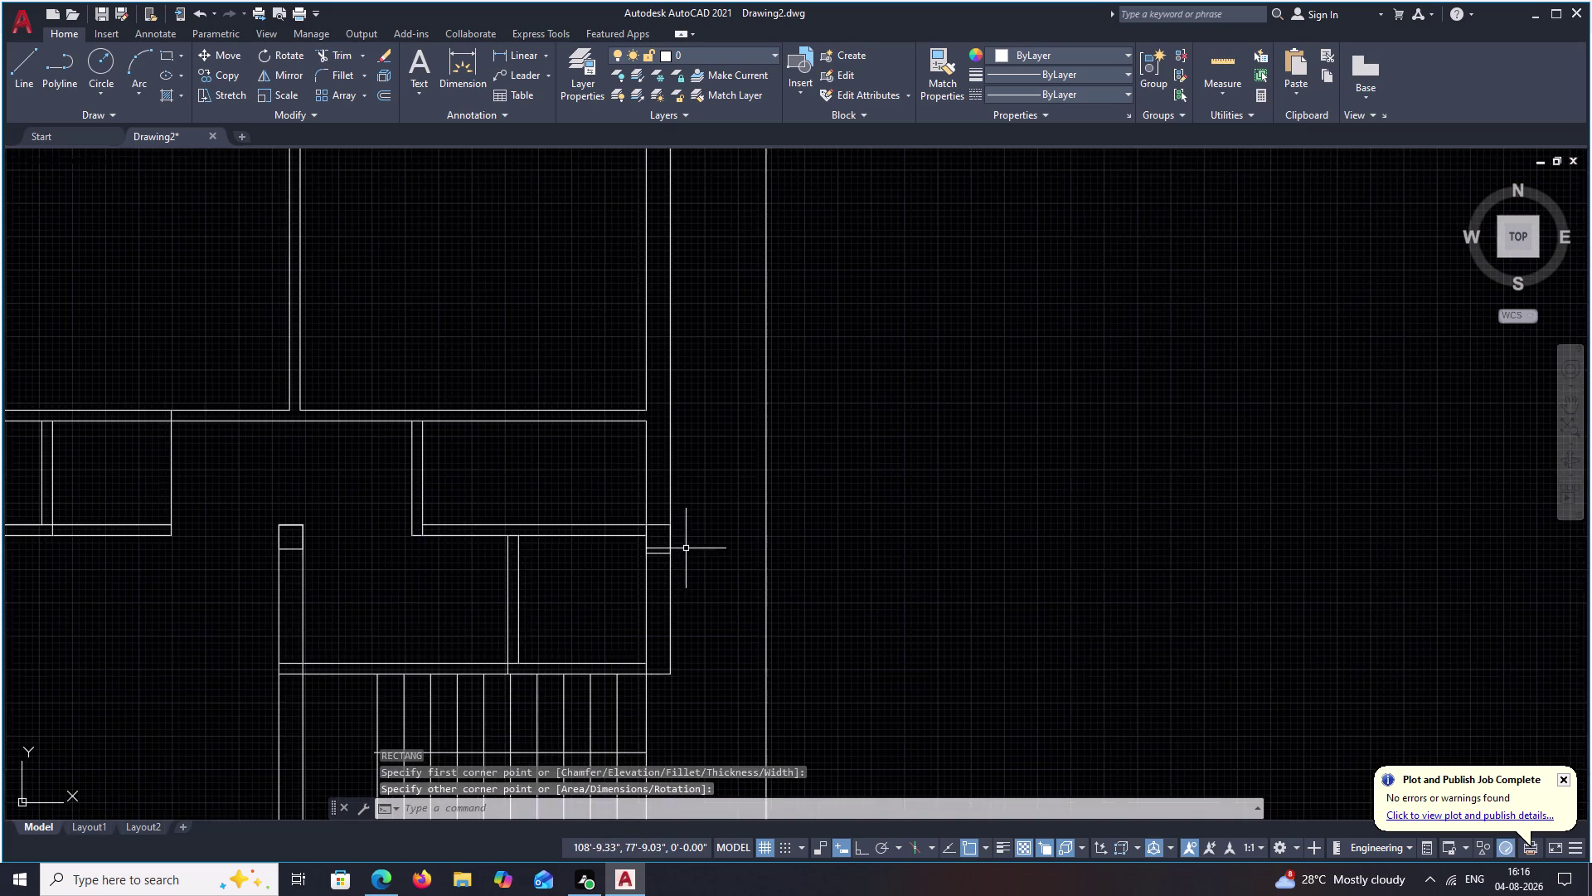
scroll(down, 3)
middle_drag(727, 565, 749, 476)
key(Escape)
Zoom out to view the entire floor plan.
scroll(up, 3)
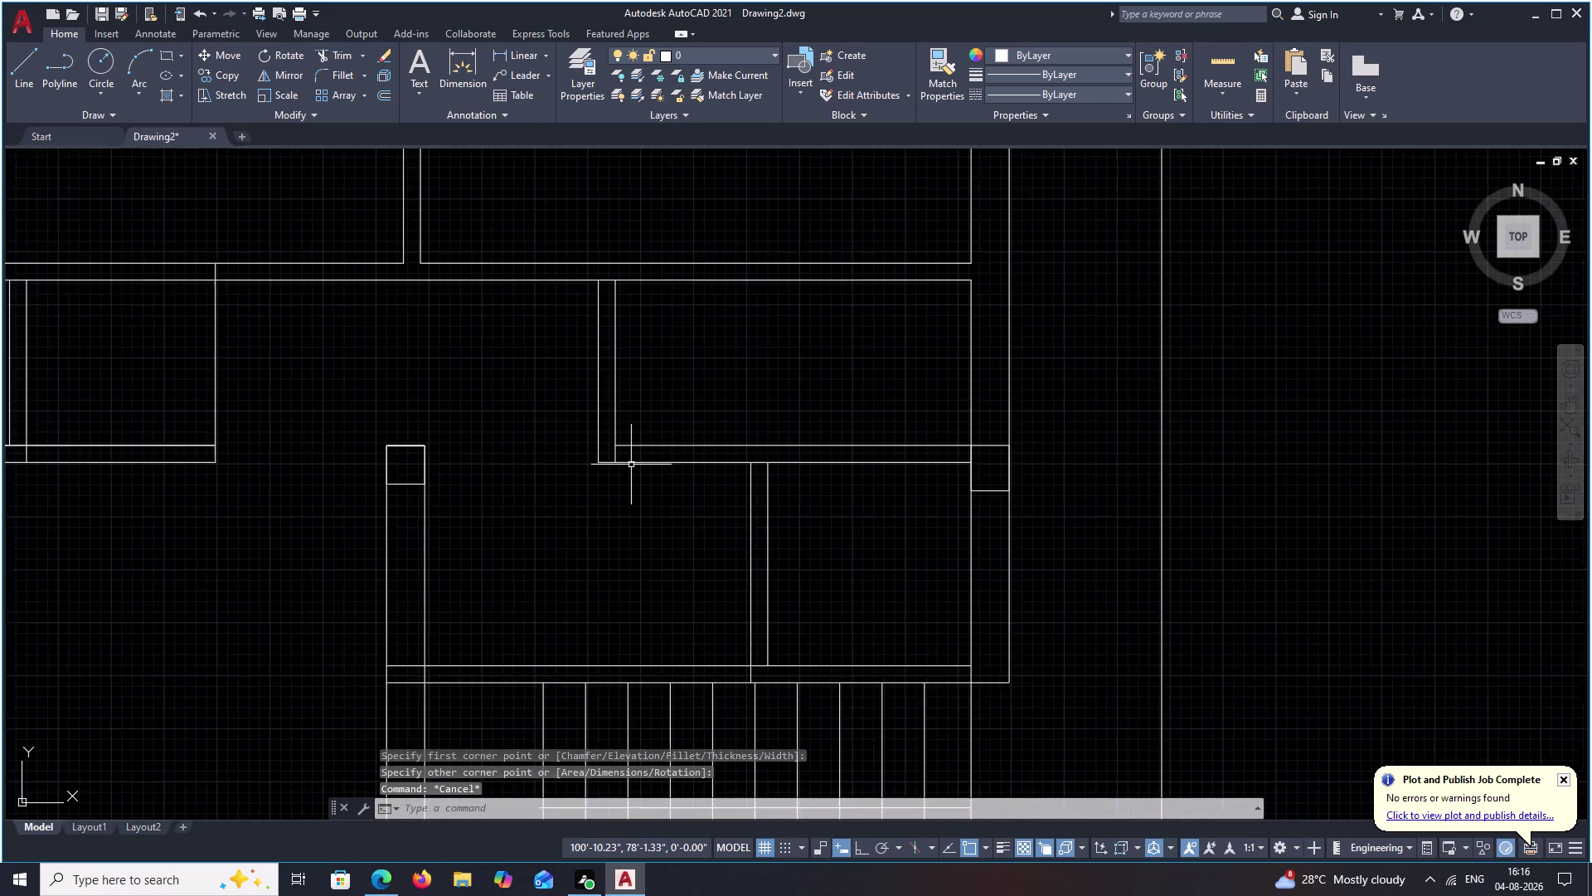
scroll(up, 3)
scroll(down, 3)
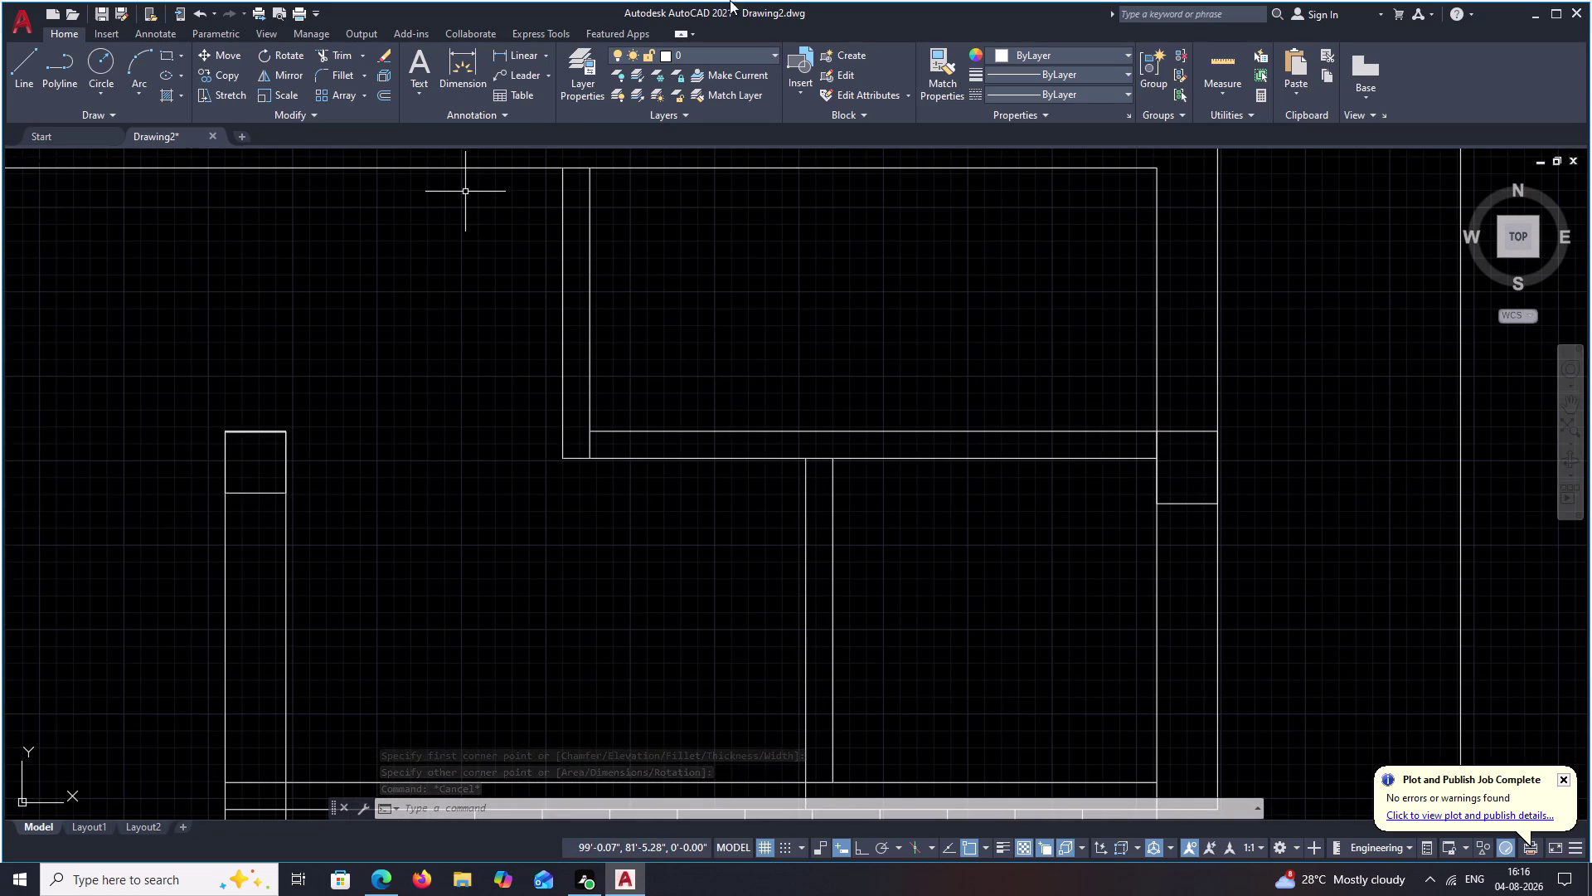
scroll(down, 3)
scroll(down, 3)
scroll(down, 3)
middle_drag(911, 289, 872, 393)
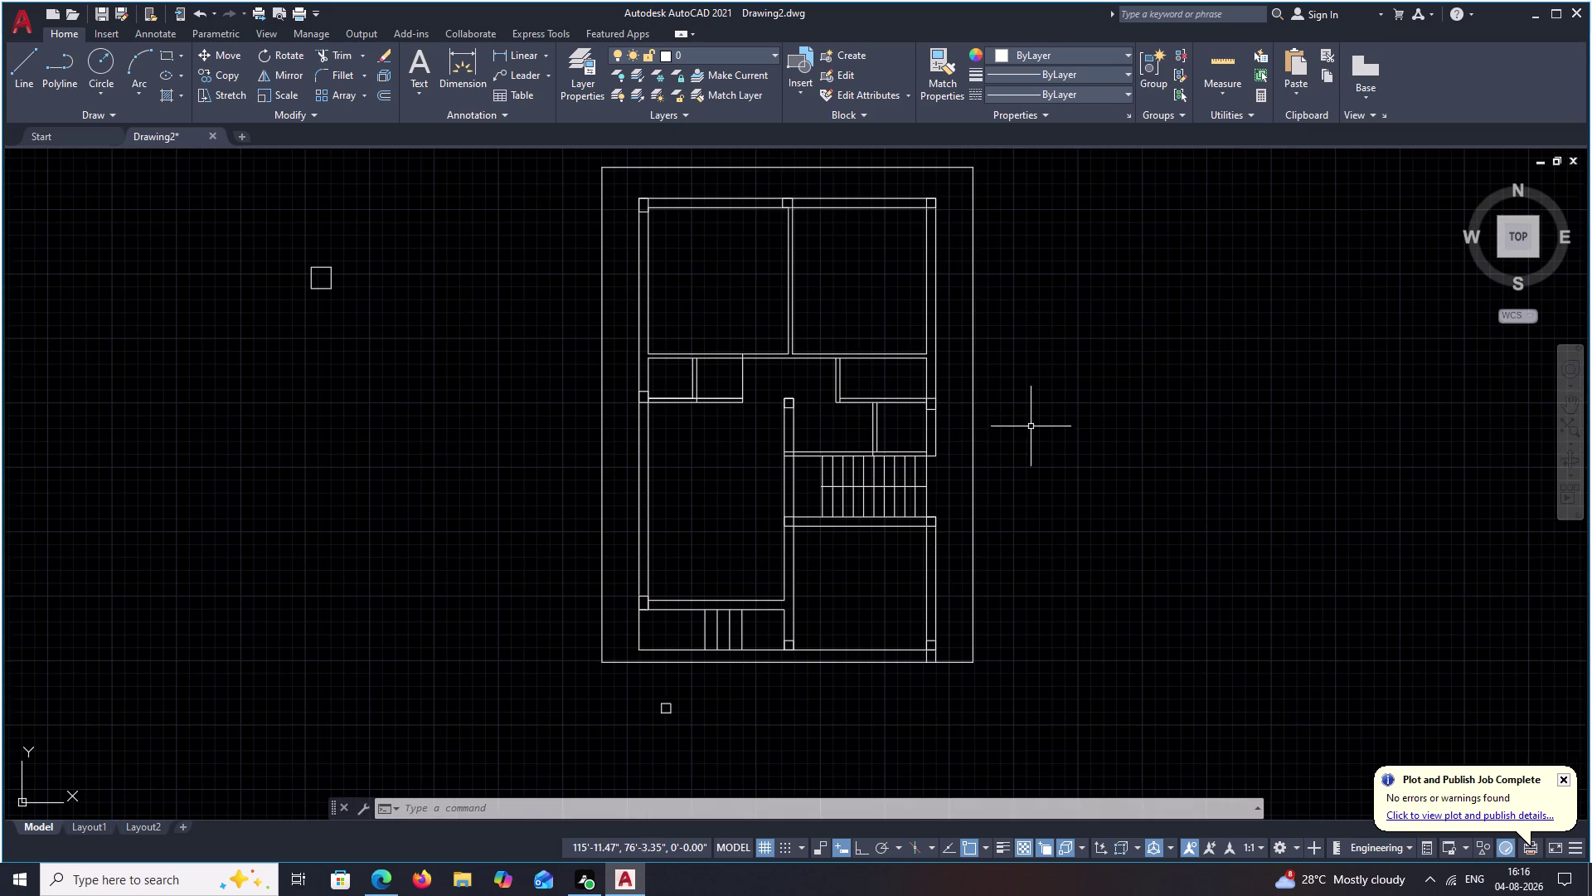
Zoom in on the lower wall gap by the stair steps and start a line there.
scroll(up, 3)
middle_drag(877, 588, 910, 554)
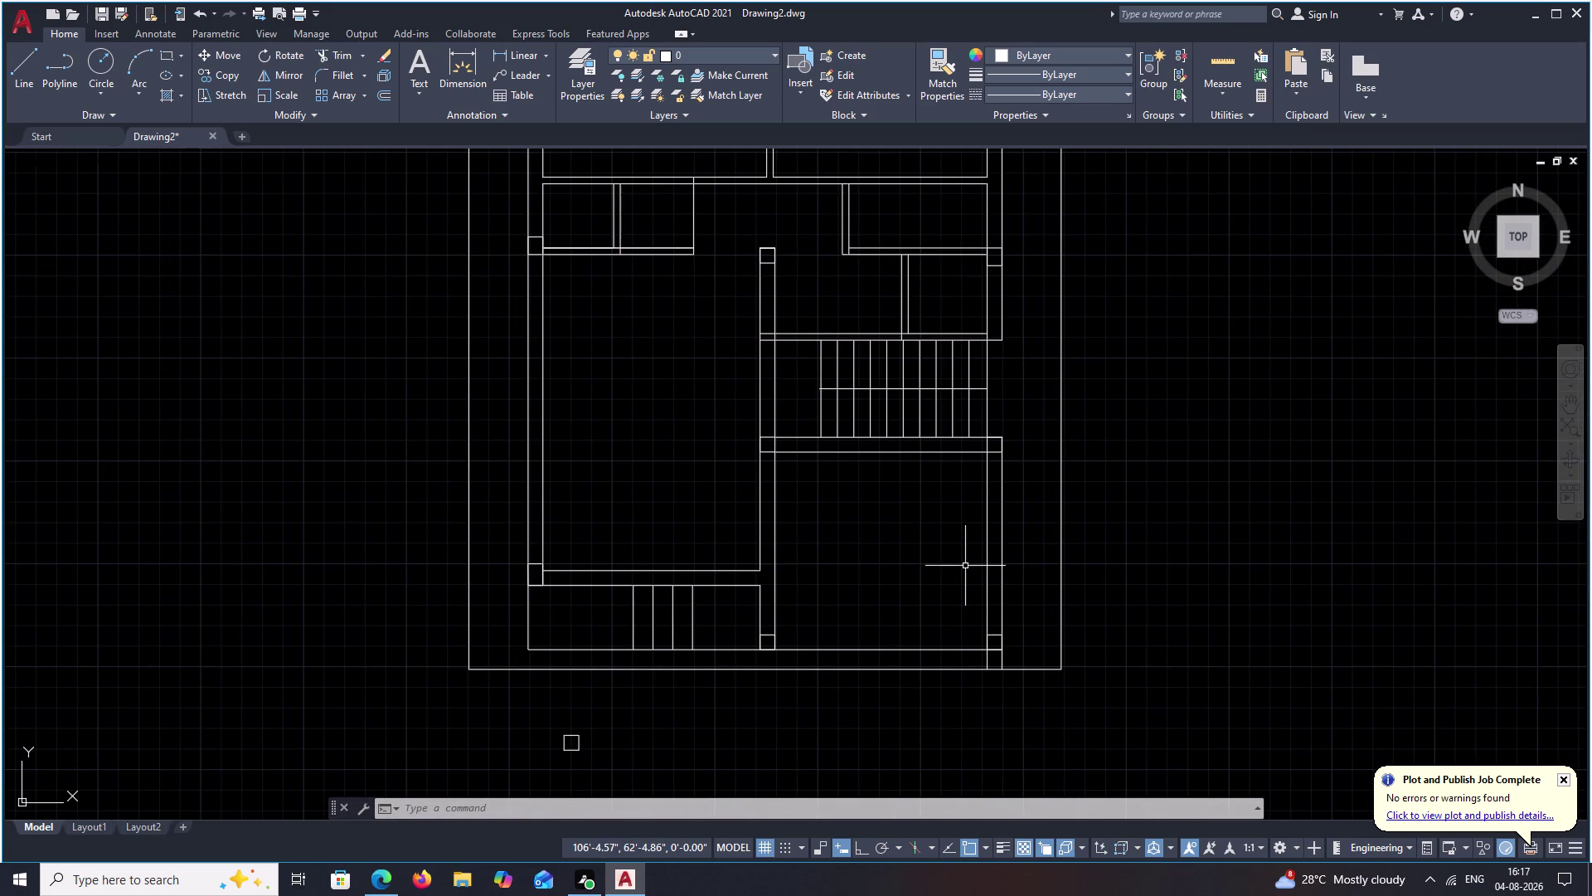
scroll(up, 3)
middle_drag(756, 575, 768, 539)
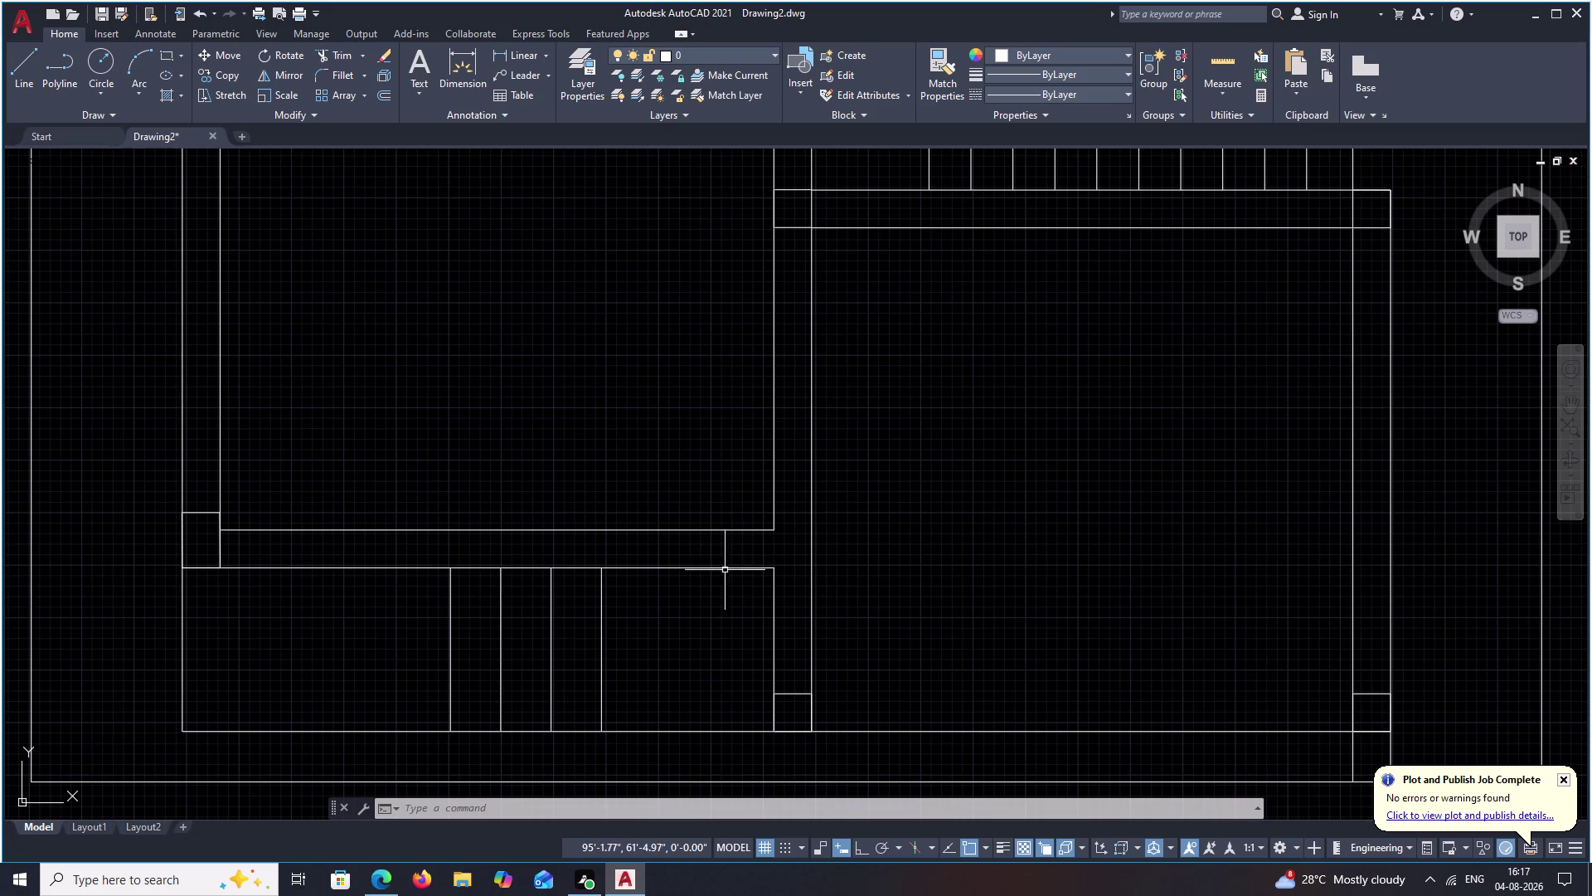
scroll(up, 3)
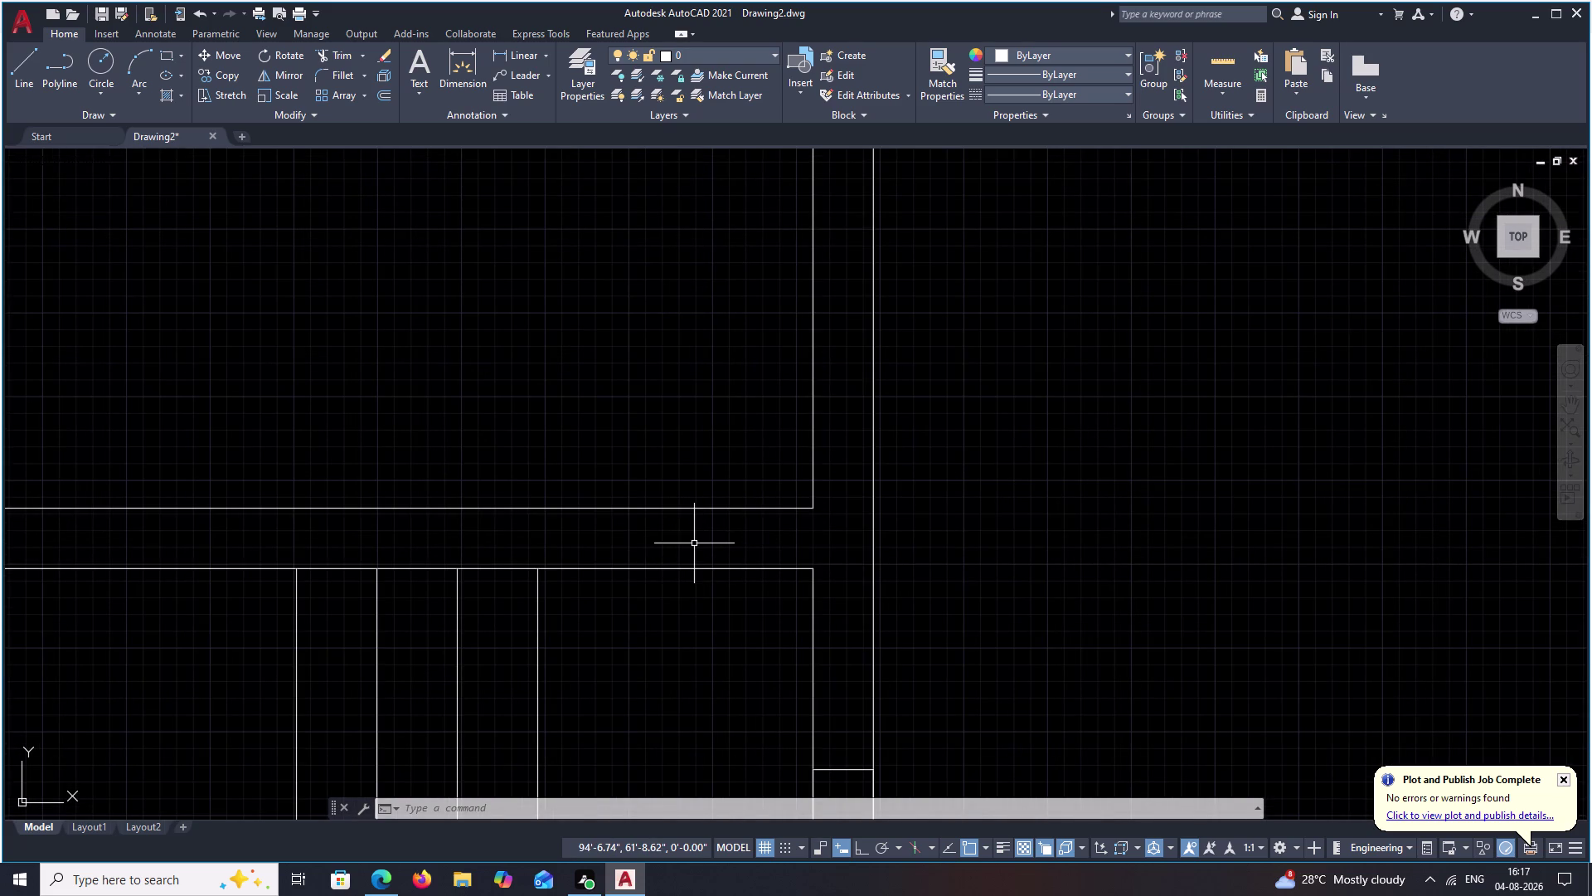
text(L)
key(space)
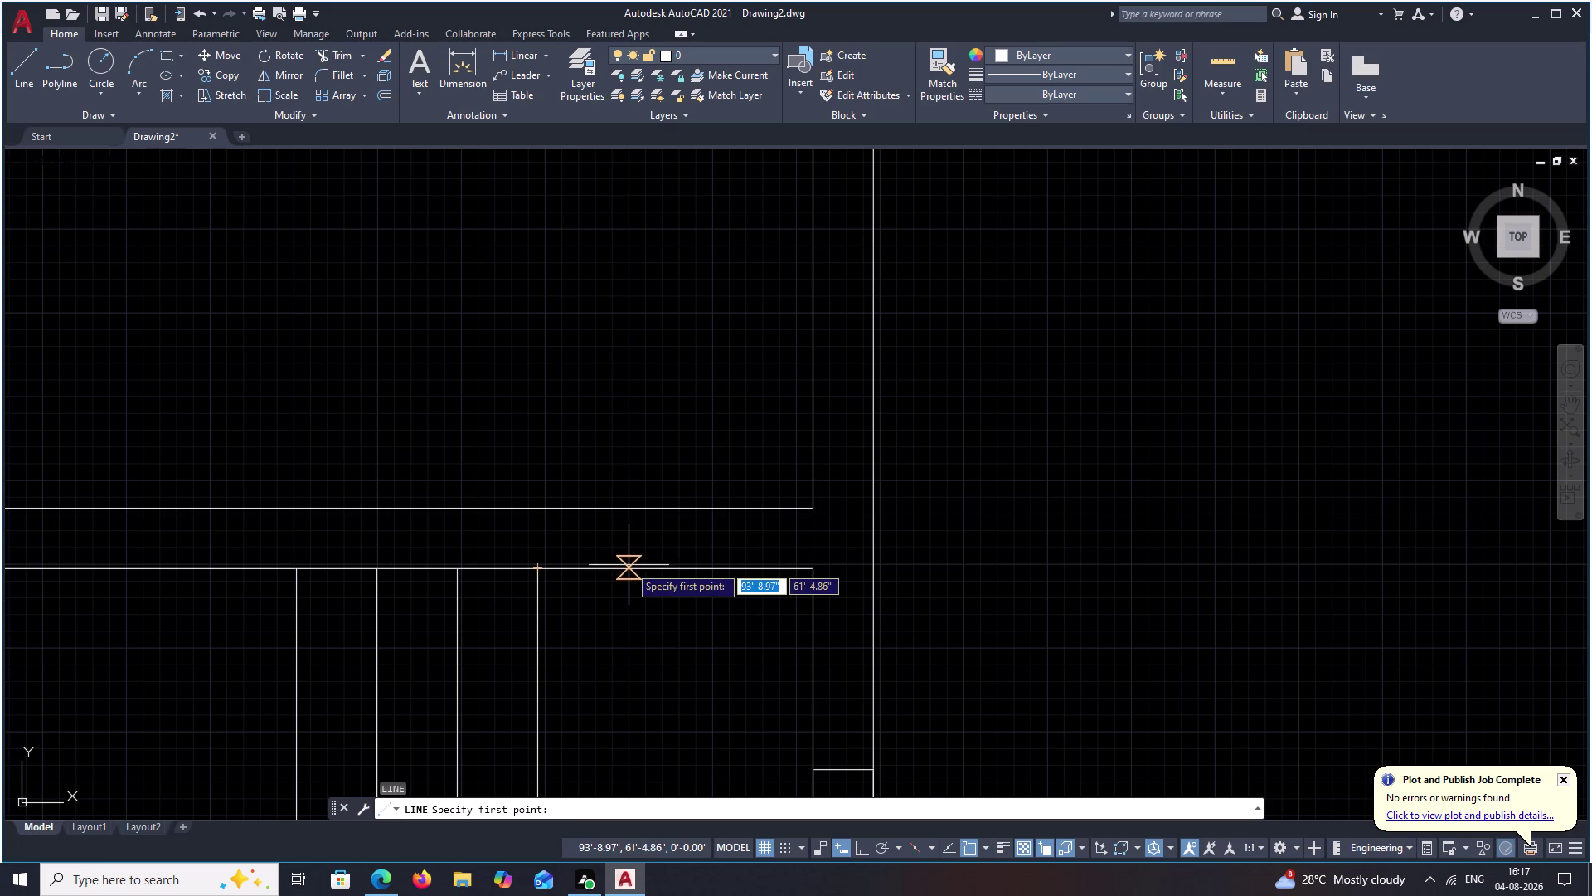
click(628, 568)
click(630, 513)
key(Escape)
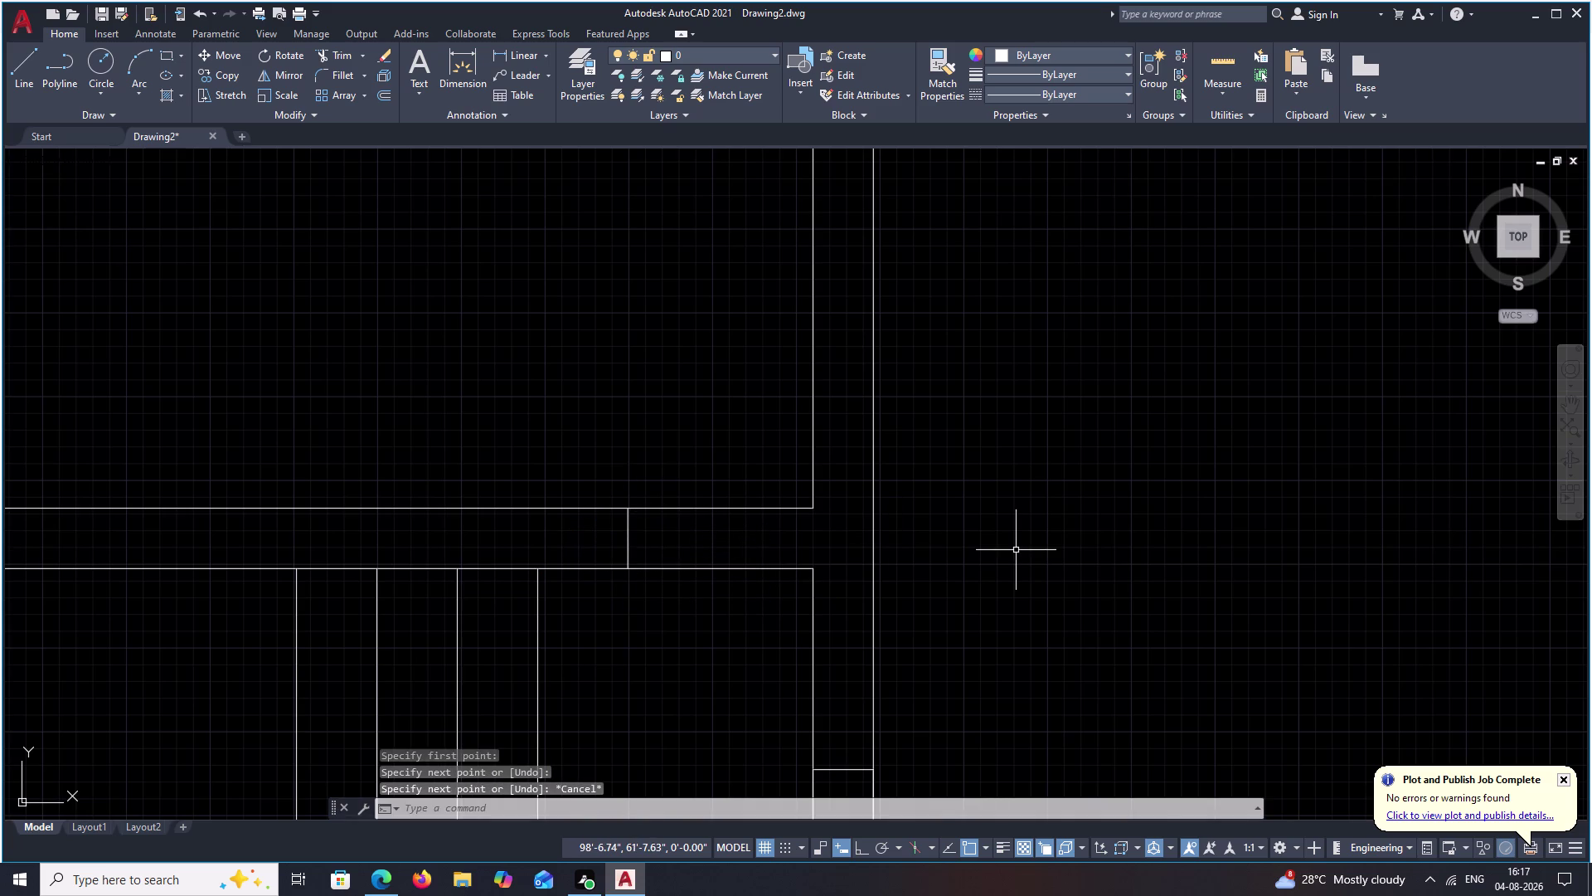
text(EX)
key(space)
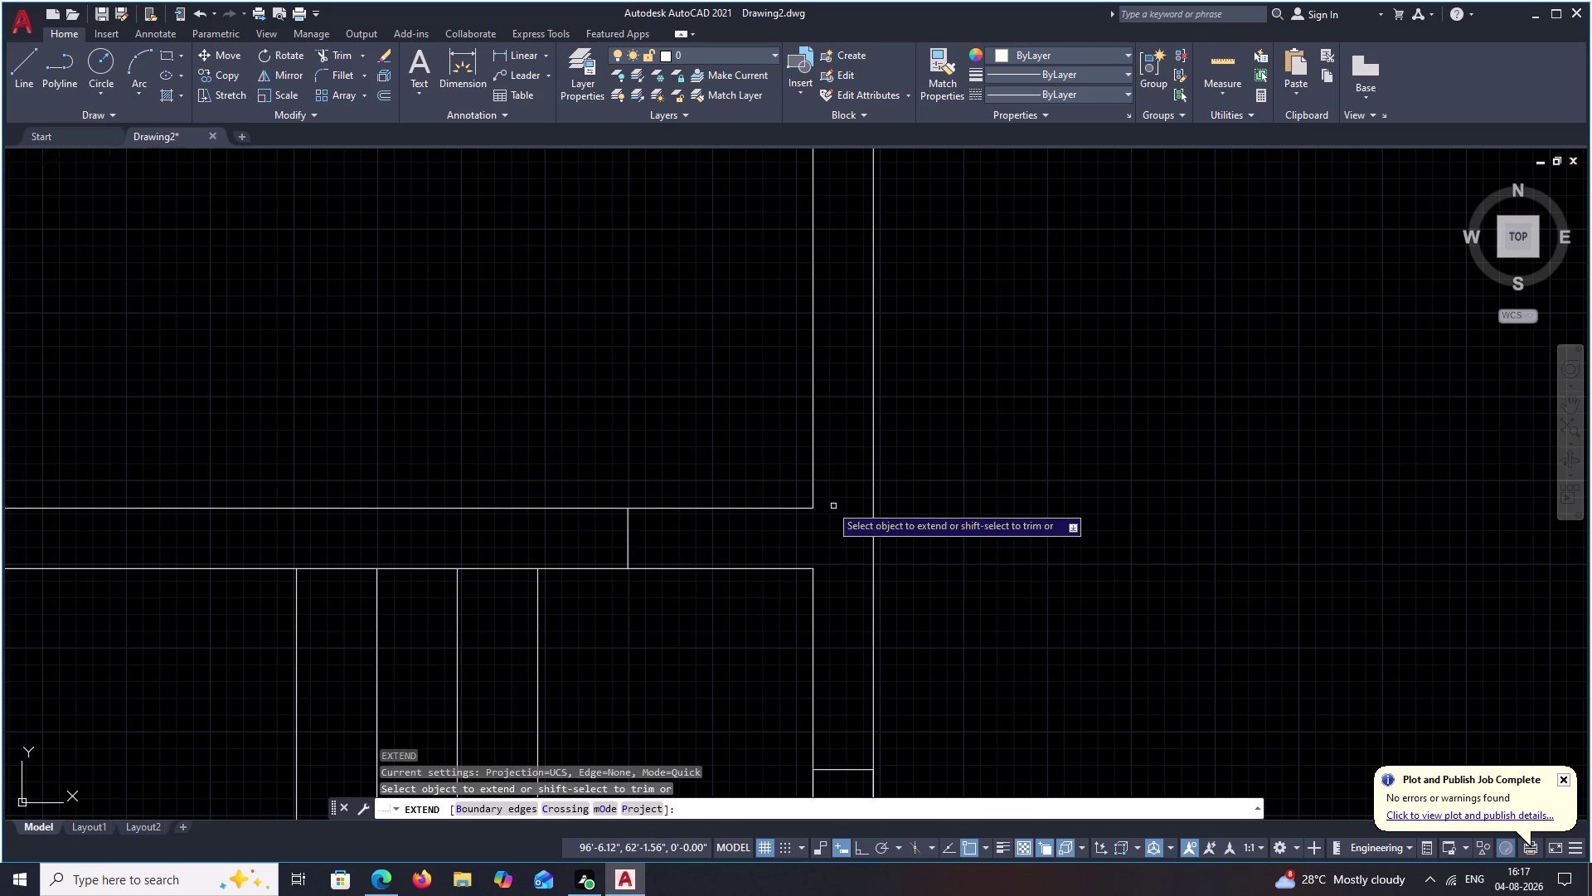
click(814, 491)
key(Escape)
text(T)
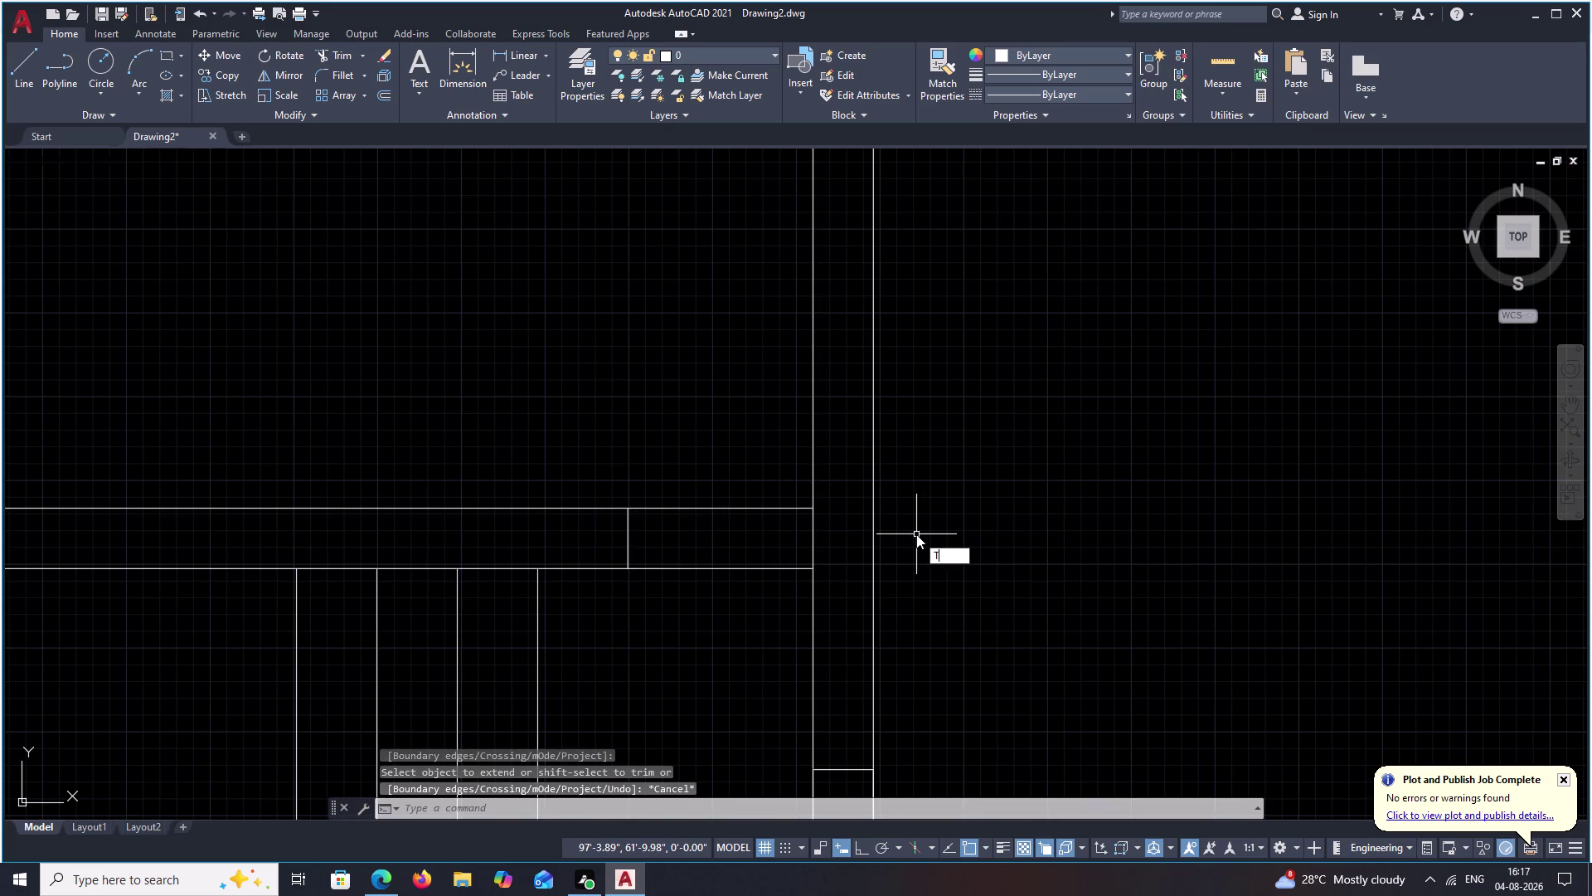
text(R)
key(space)
drag(719, 445, 684, 625)
scroll(down, 3)
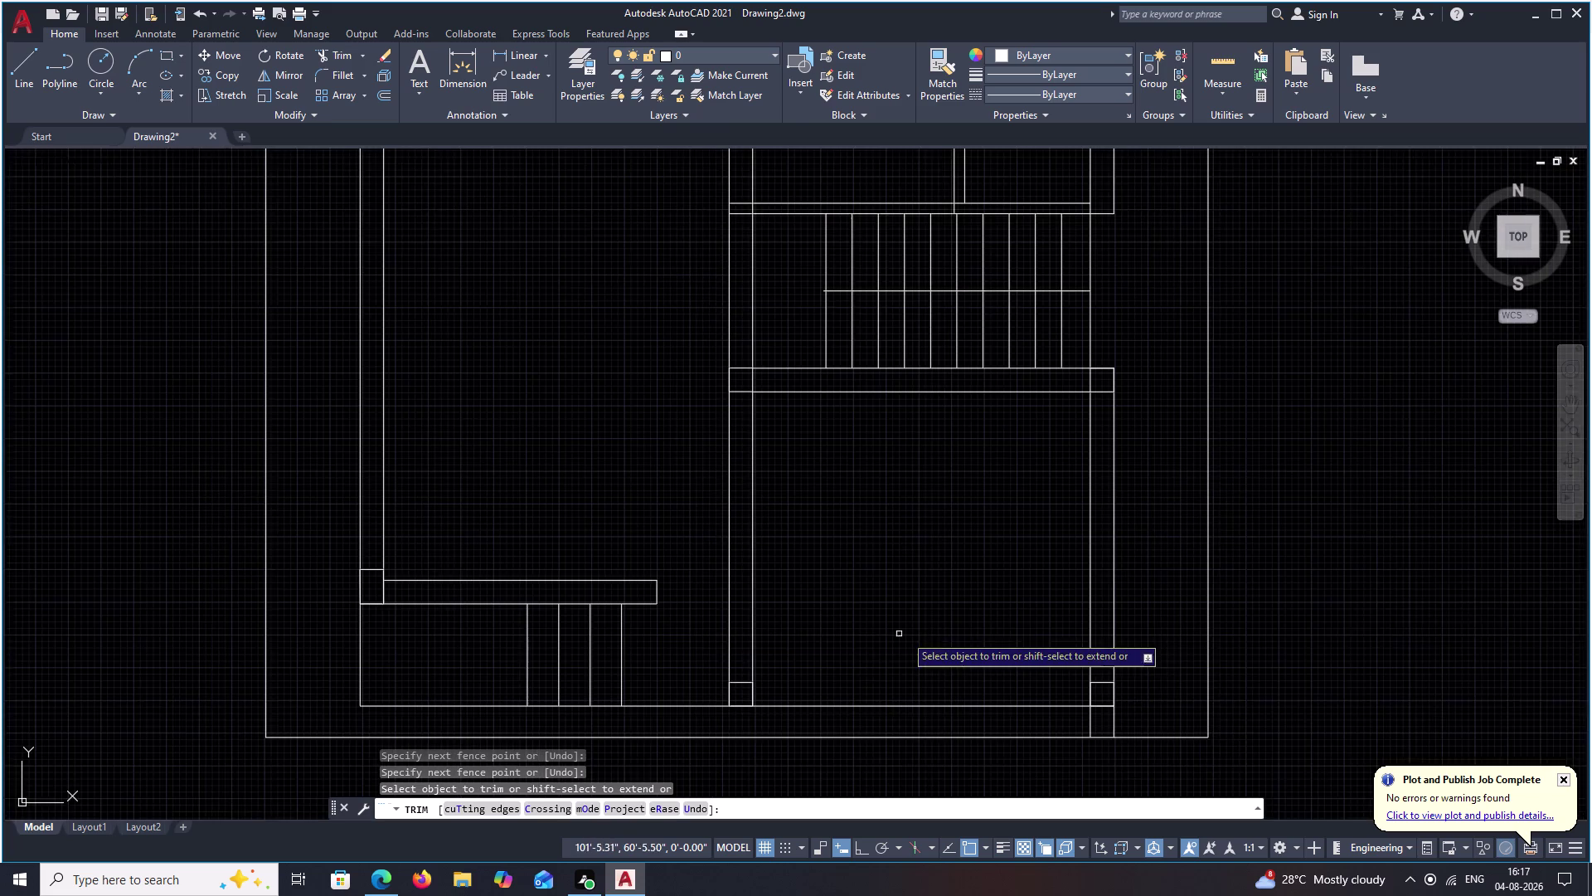
middle_drag(930, 629, 901, 561)
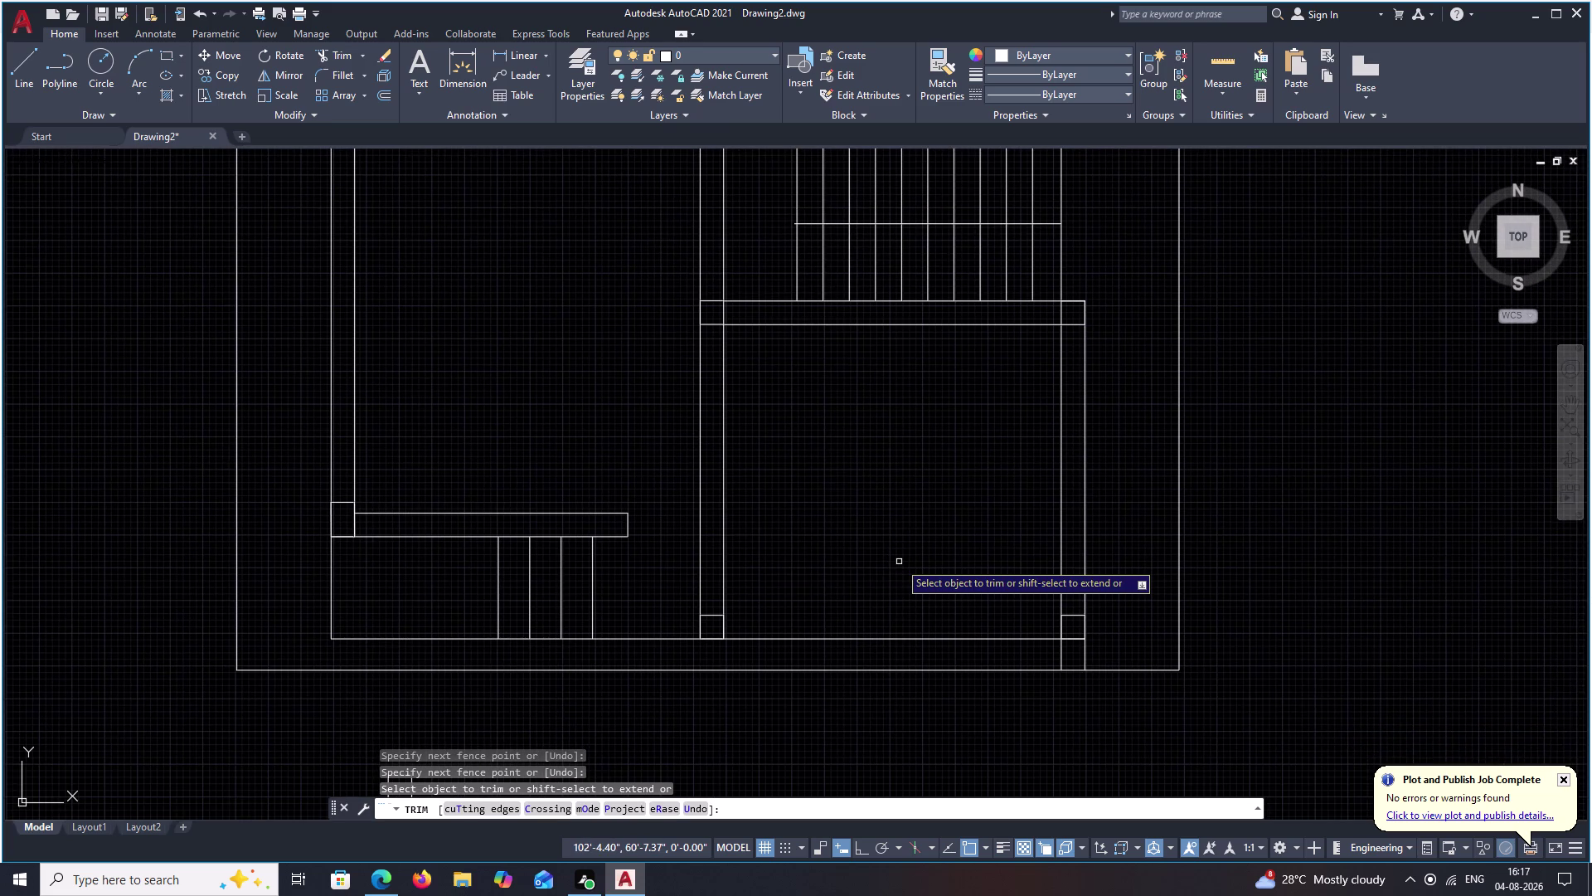
middle_drag(757, 481, 762, 482)
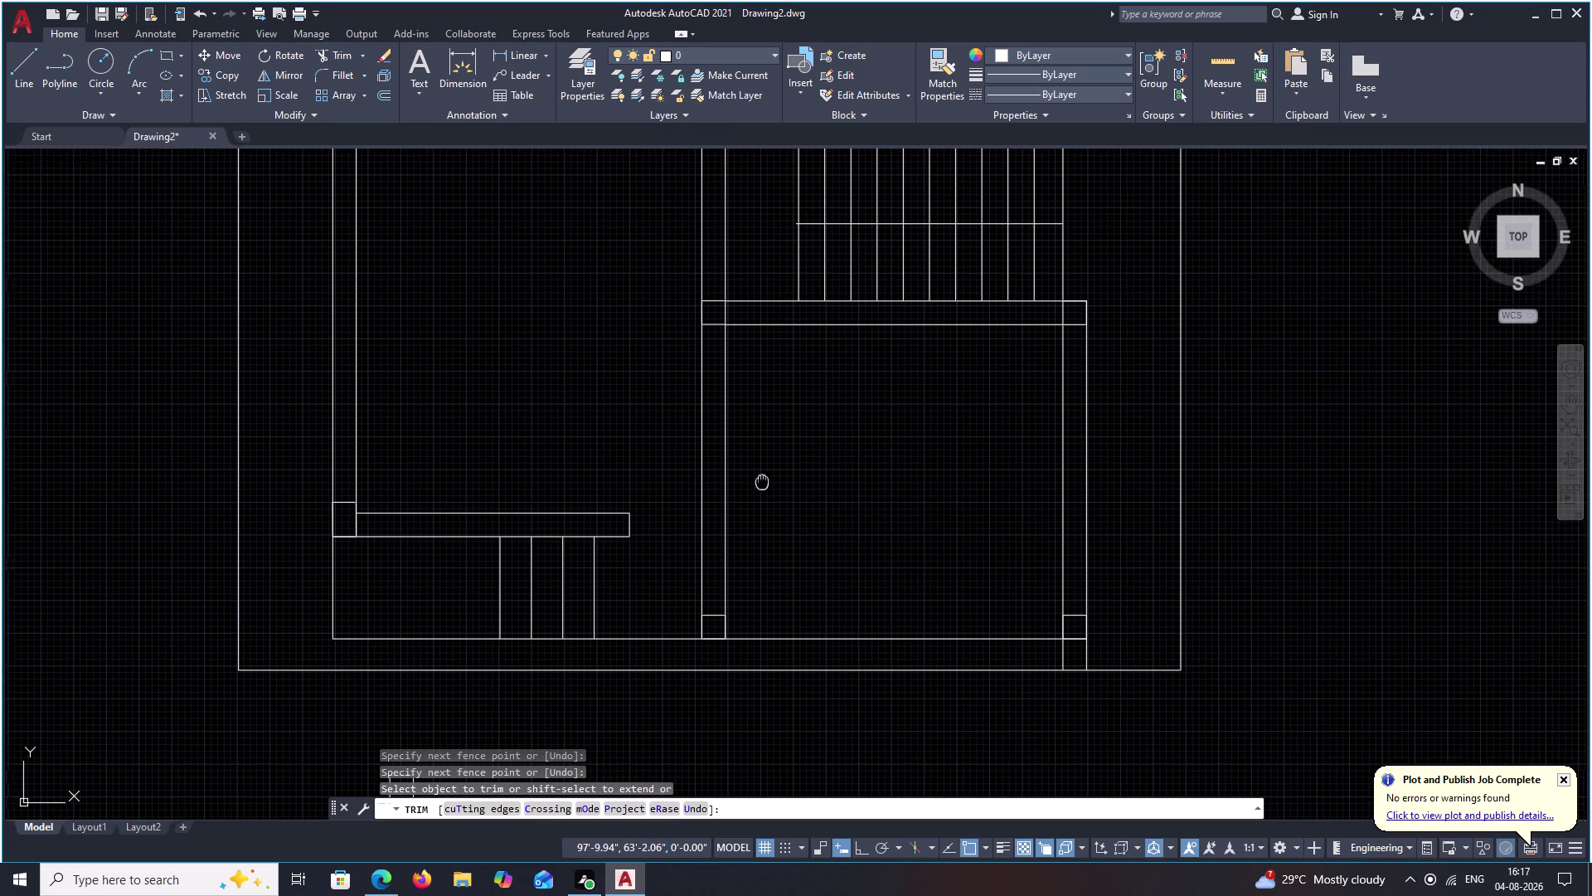
middle_drag(762, 482, 871, 509)
key(Escape)
Move the four short vertical lines a little to the left.
drag(742, 586, 566, 601)
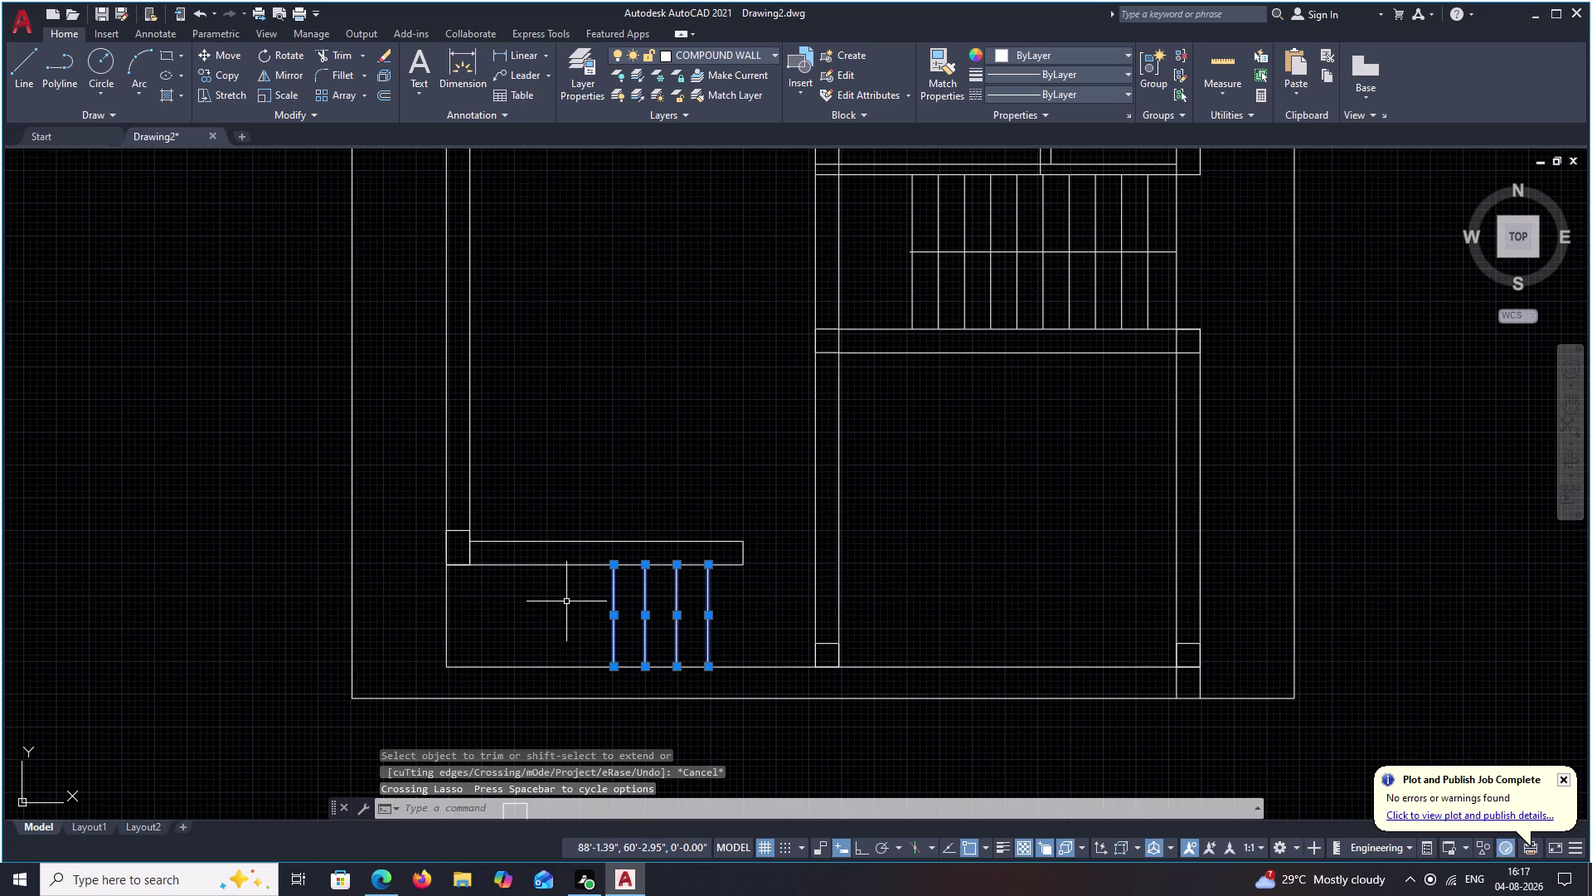
key(m)
key(space)
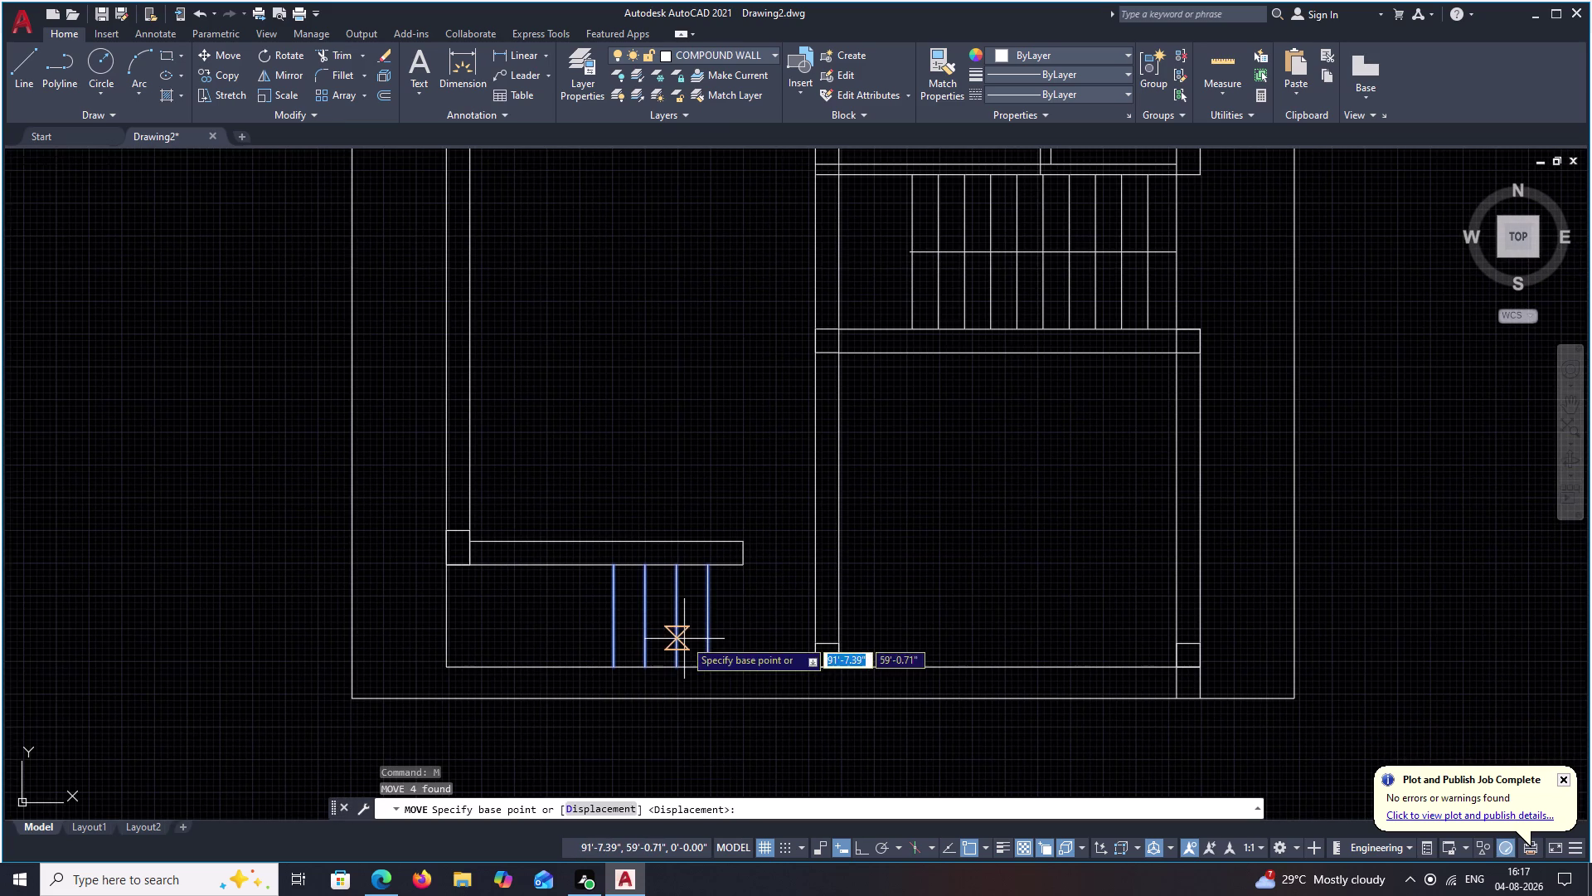
click(710, 661)
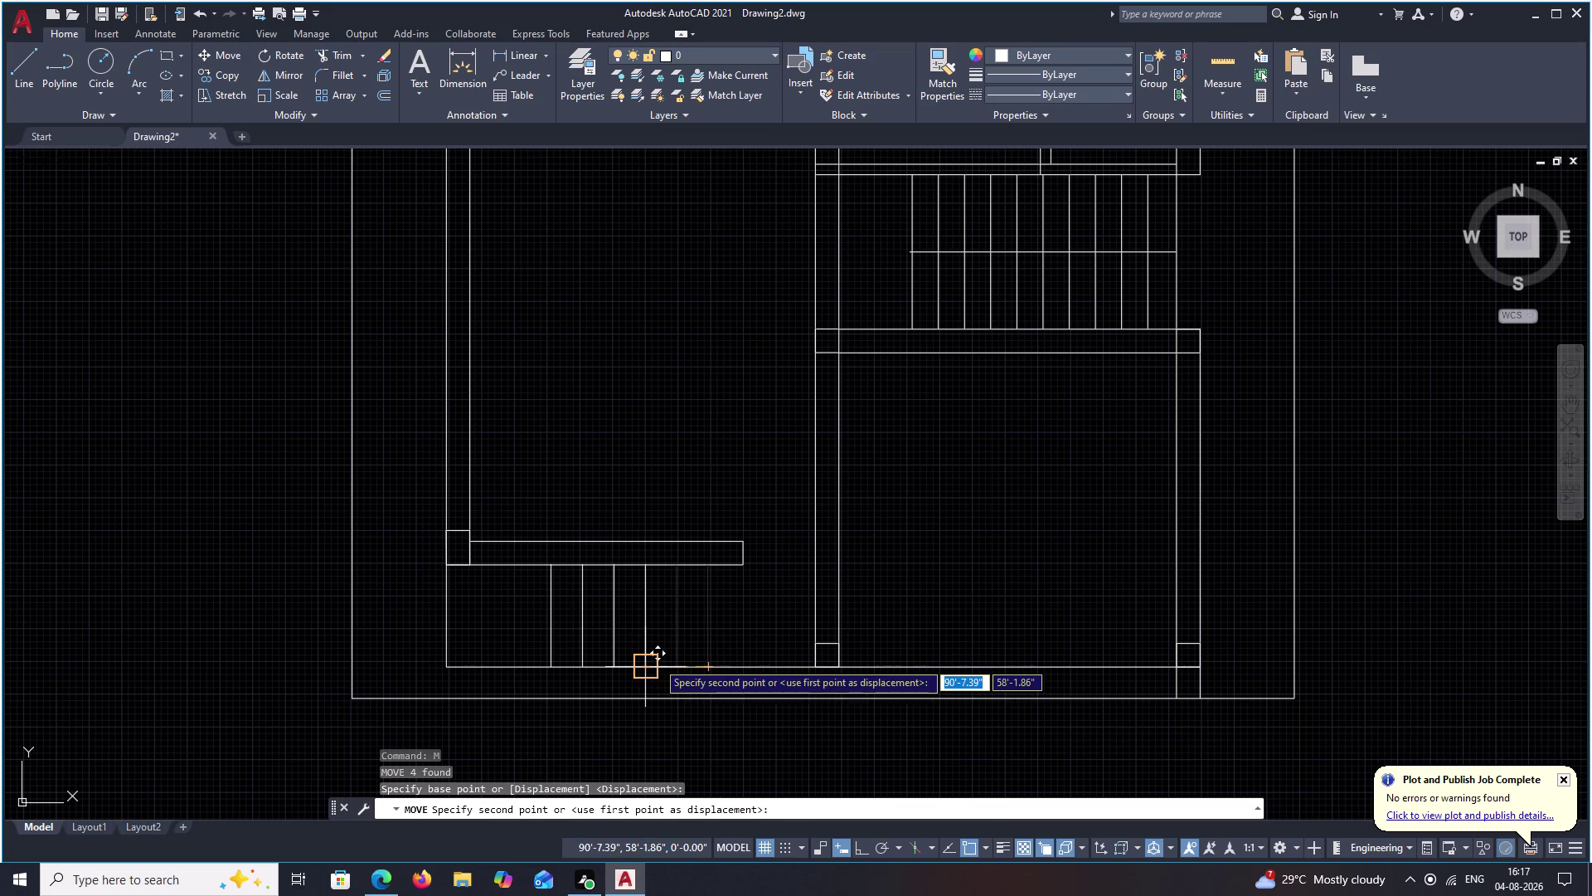
click(653, 662)
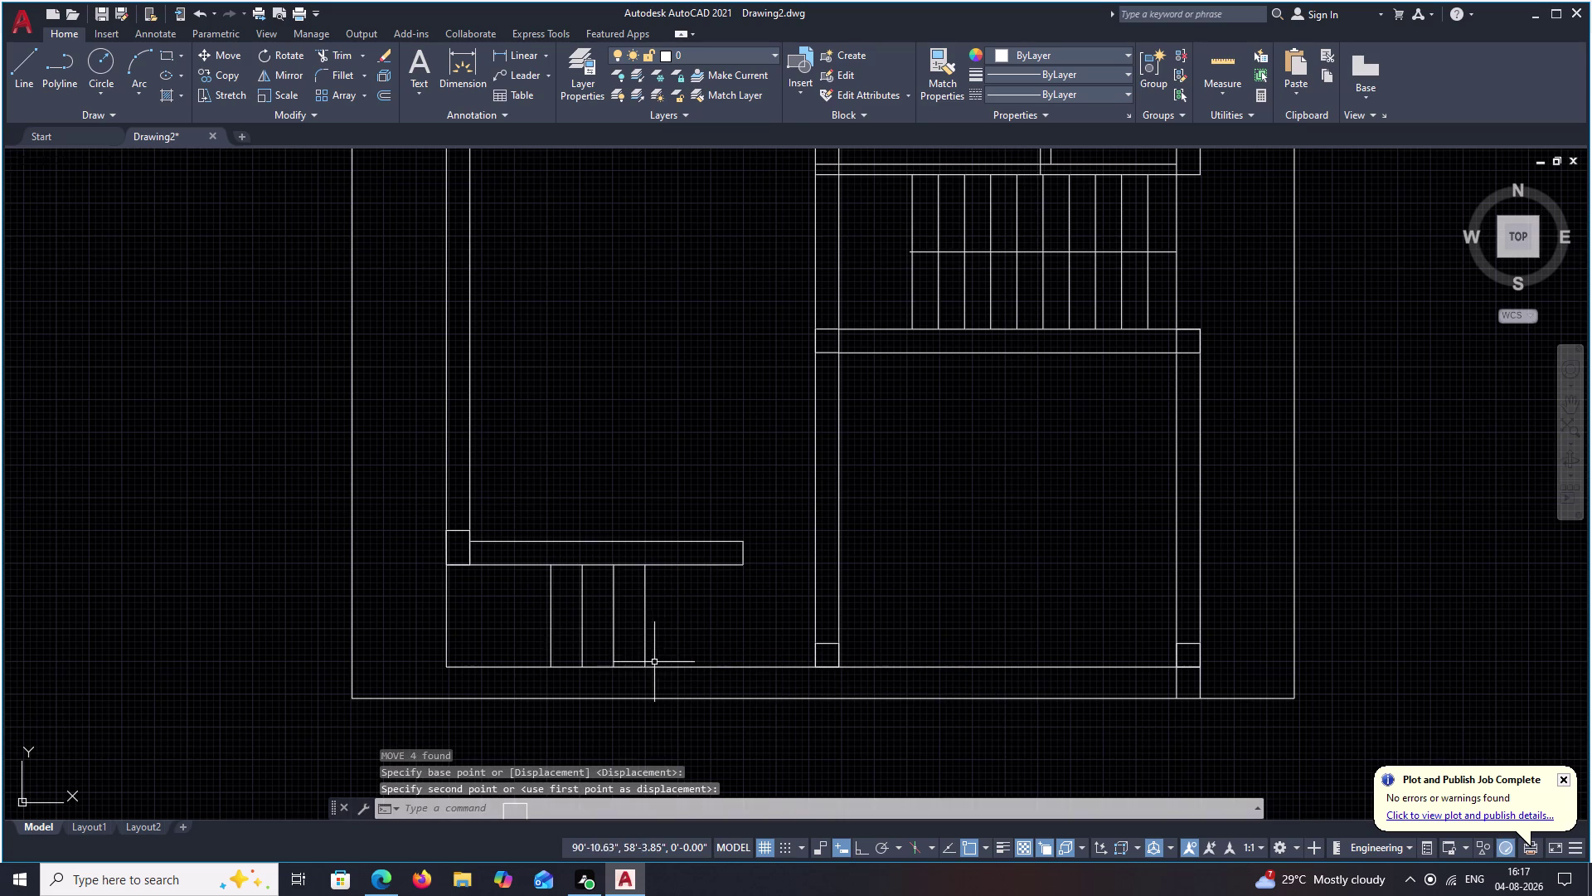
key(Escape)
Draw a vertical end line closing the wall strip above the lines.
scroll(down, 3)
scroll(down, 3)
middle_drag(783, 618, 696, 632)
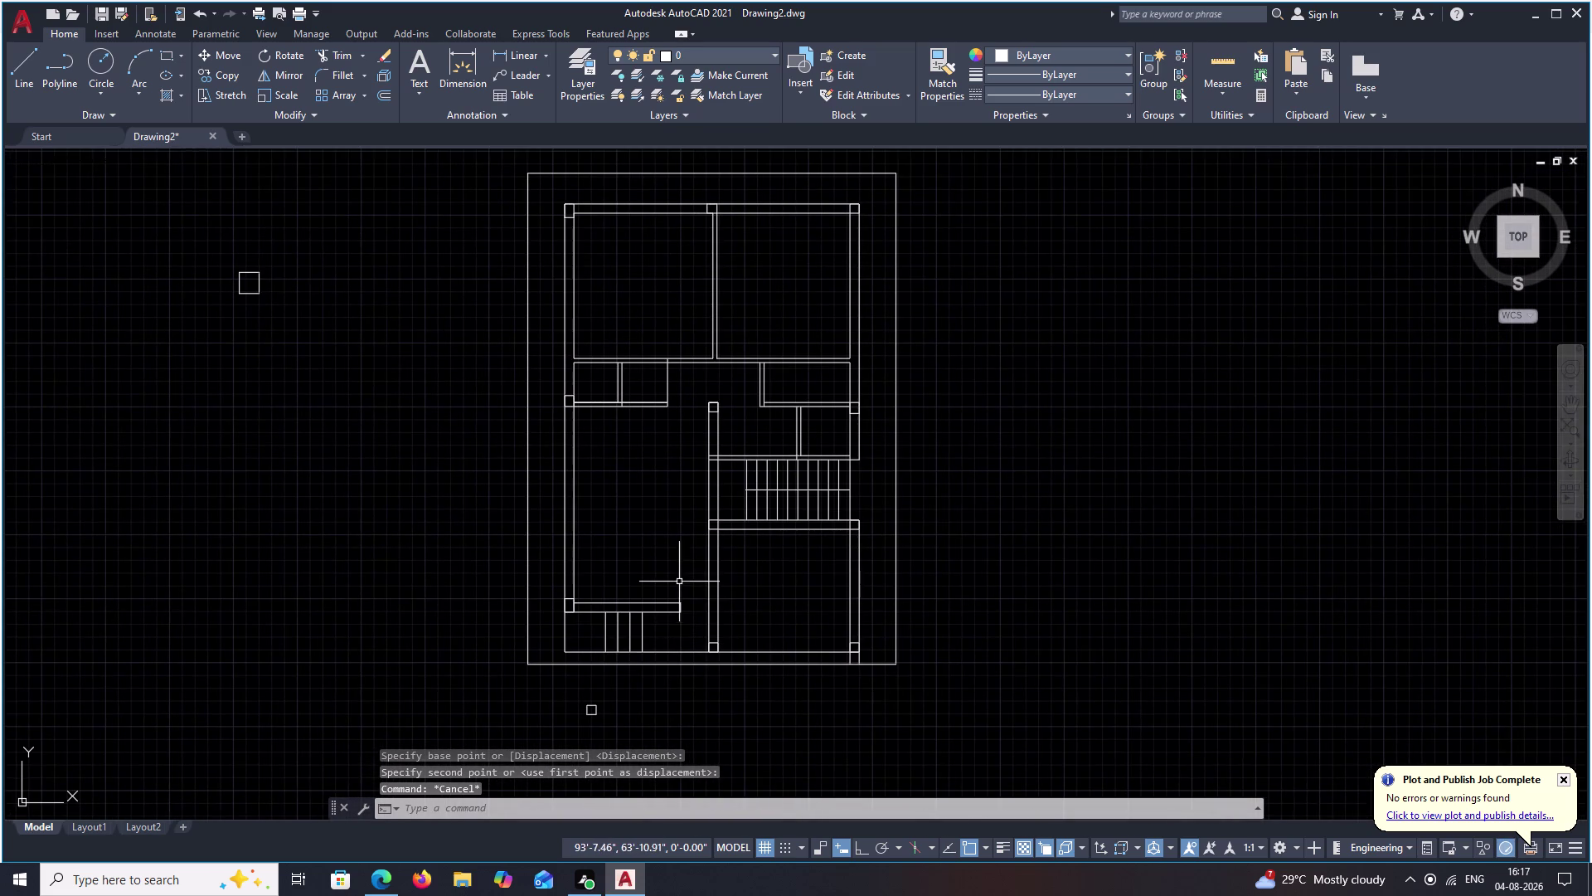
middle_drag(673, 582, 641, 596)
scroll(up, 3)
middle_drag(654, 608, 679, 525)
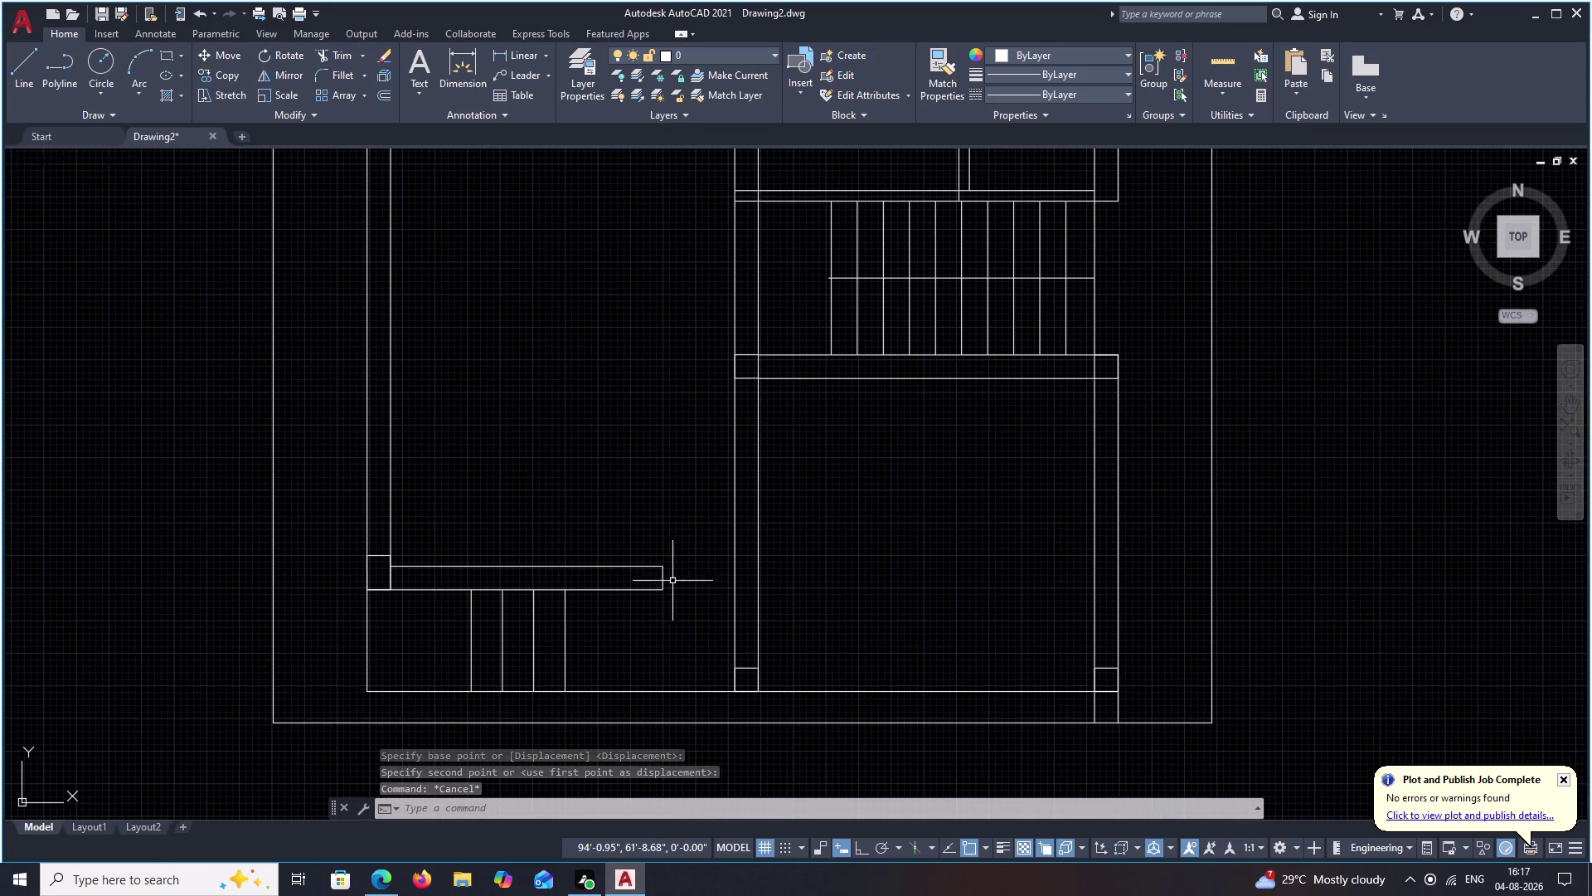
text(L)
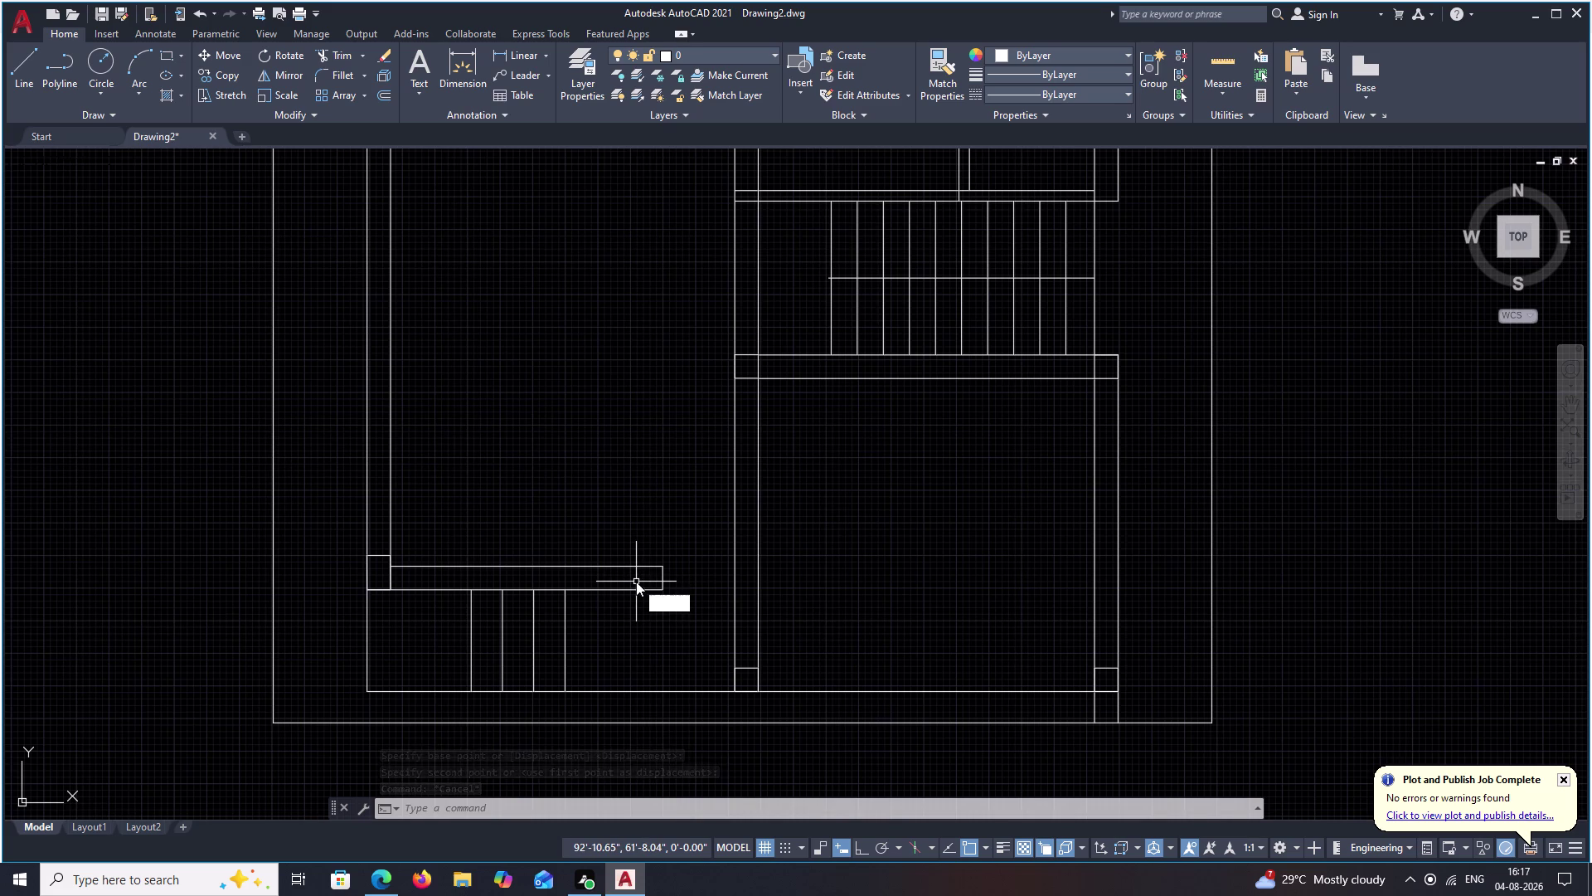
key(space)
scroll(up, 3)
click(616, 603)
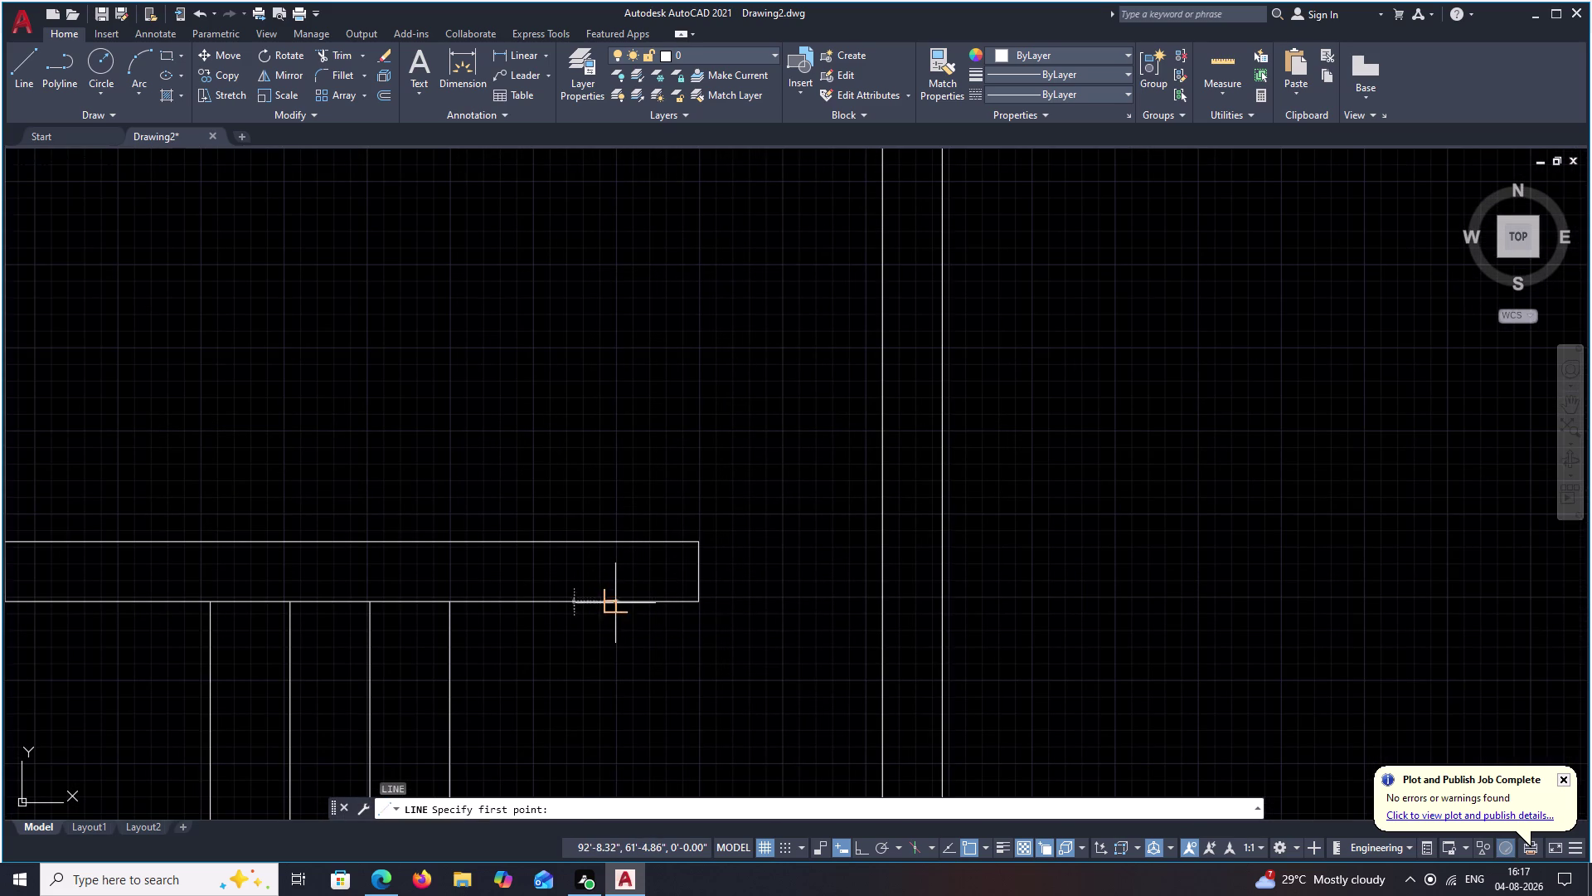
click(618, 548)
key(Escape)
Trim the wall strip lines extending beyond the new end line.
text(T)
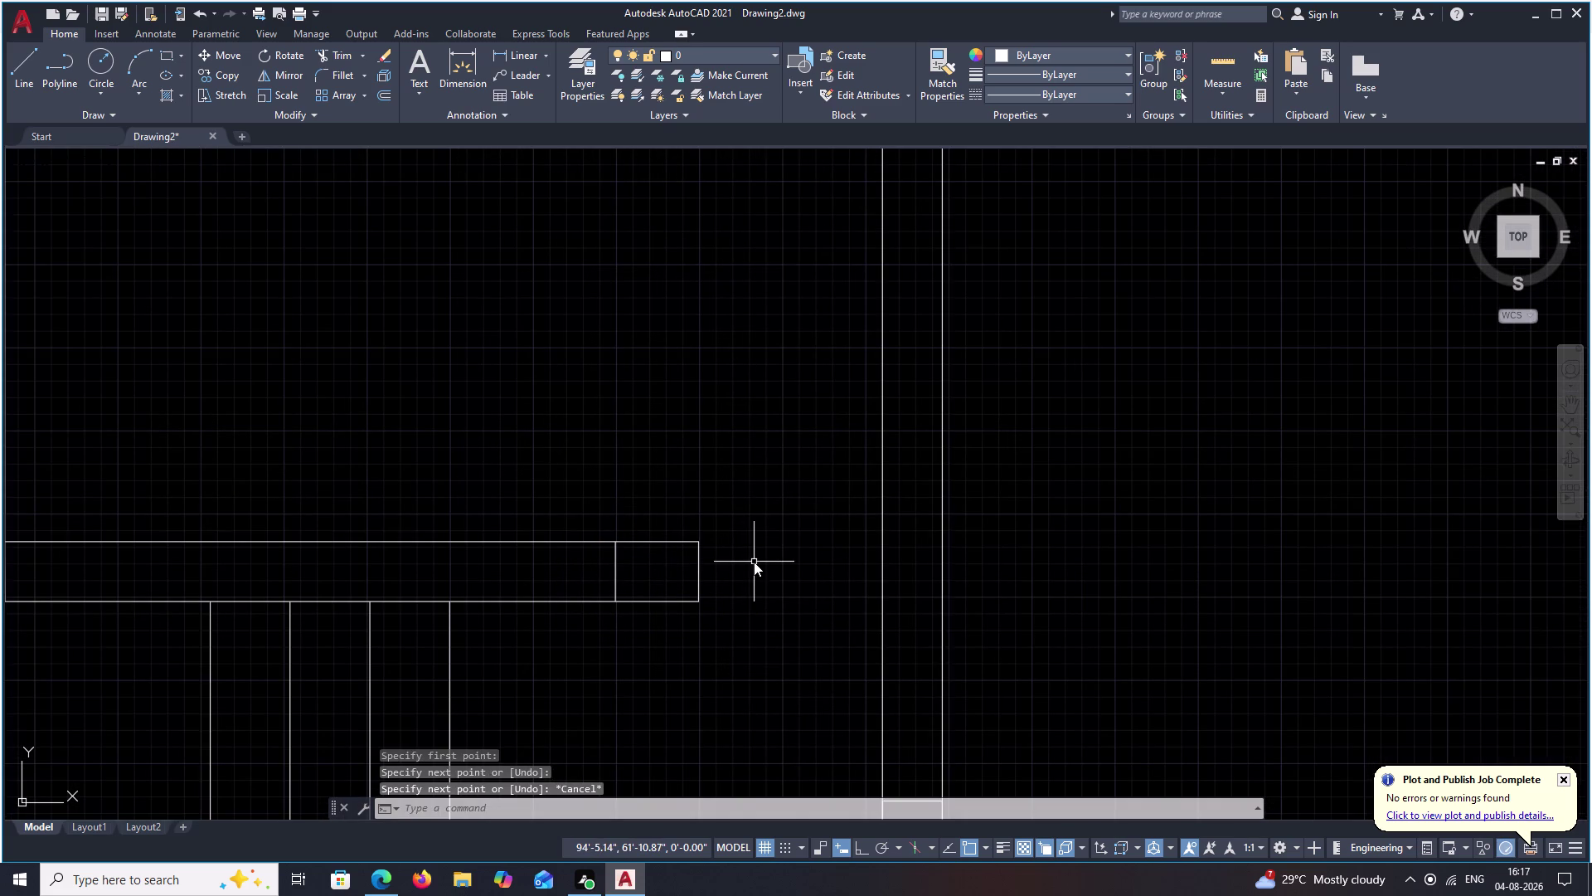
text(R)
key(space)
drag(669, 476, 657, 641)
scroll(down, 3)
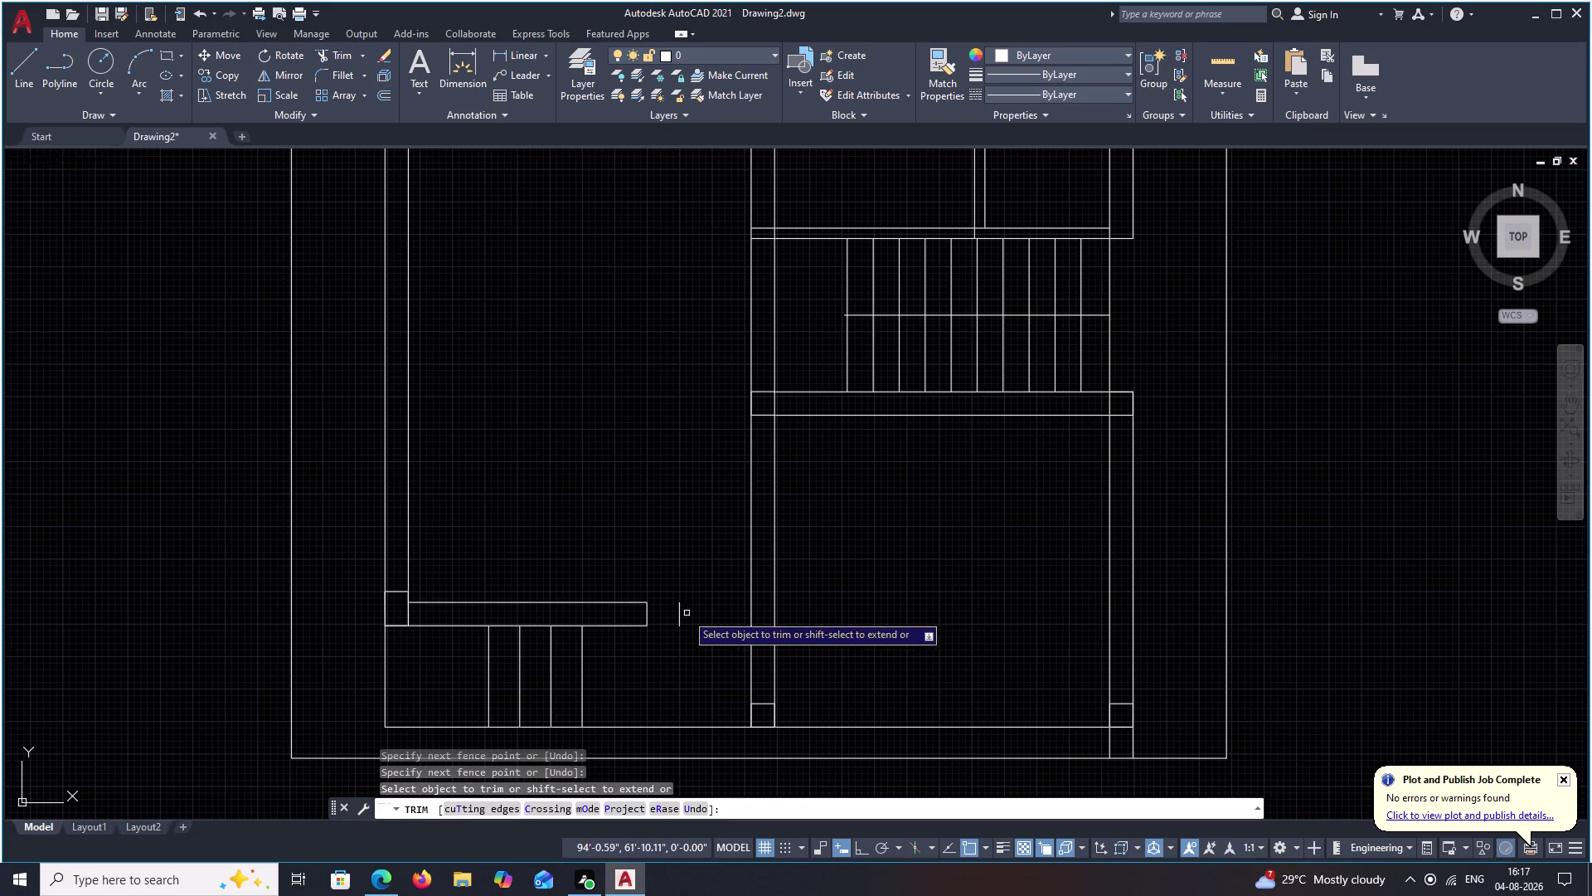
click(679, 617)
scroll(down, 3)
key(Escape)
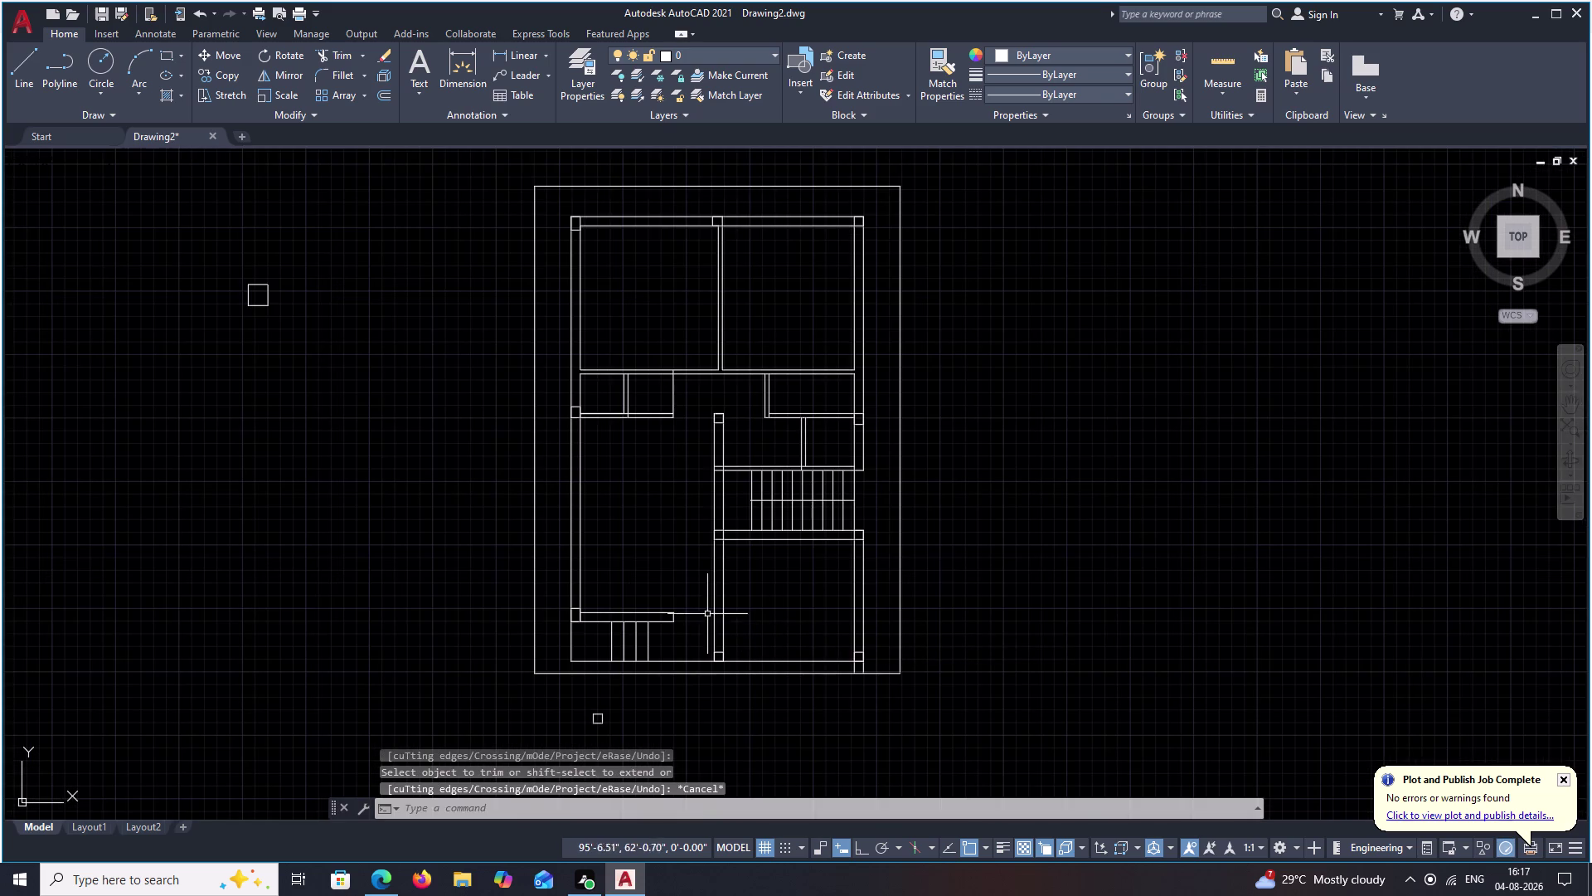
Move the four short vertical lines further left toward the wall.
scroll(up, 3)
middle_drag(694, 610, 732, 540)
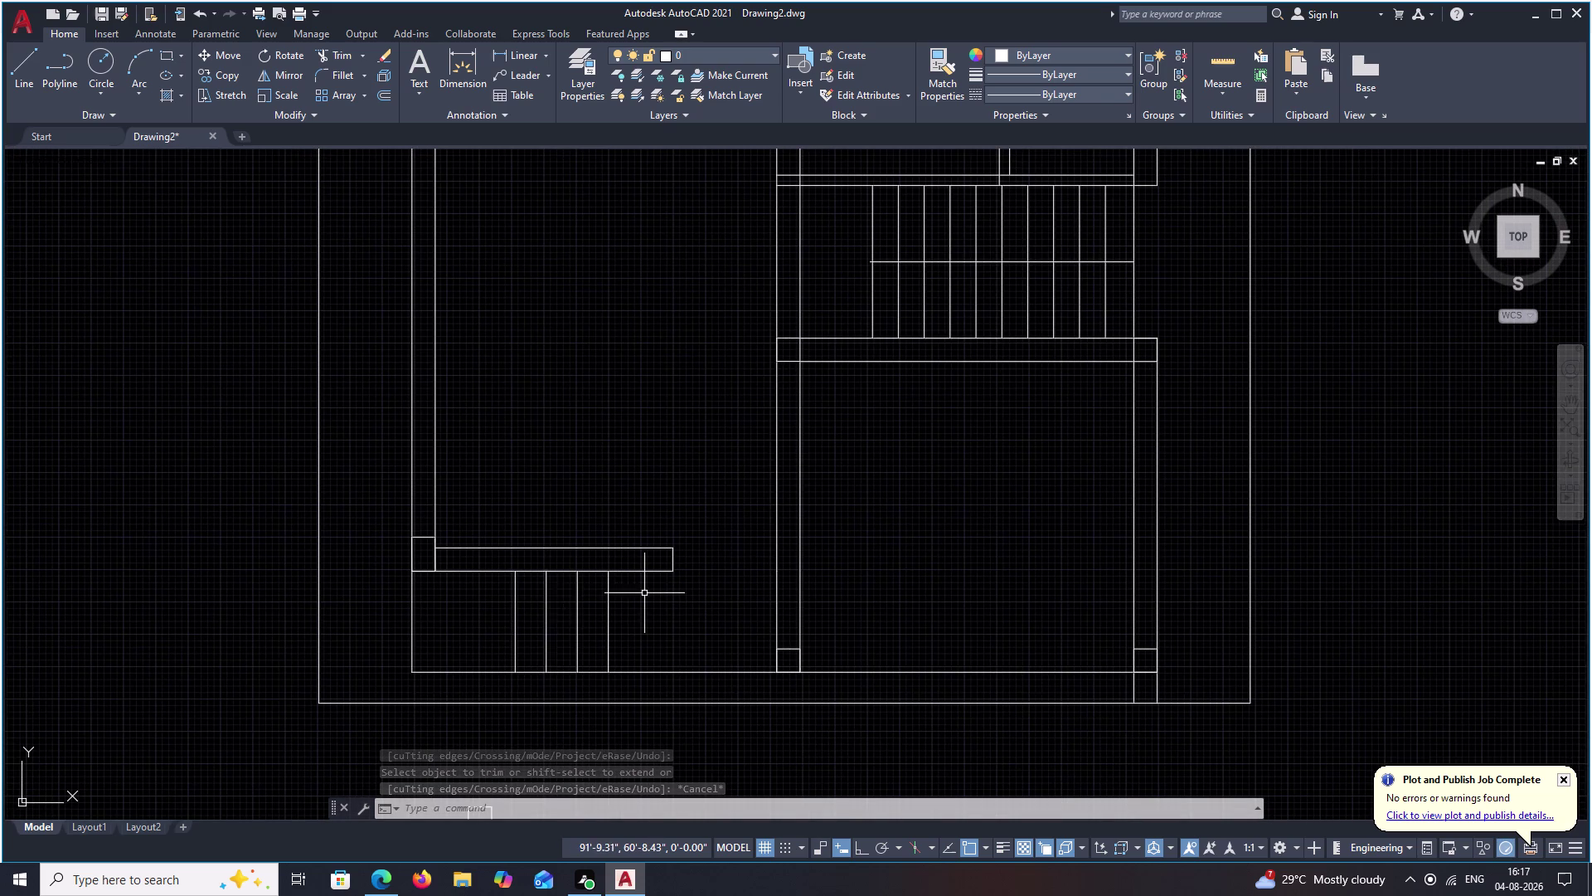
drag(644, 593, 540, 595)
click(496, 600)
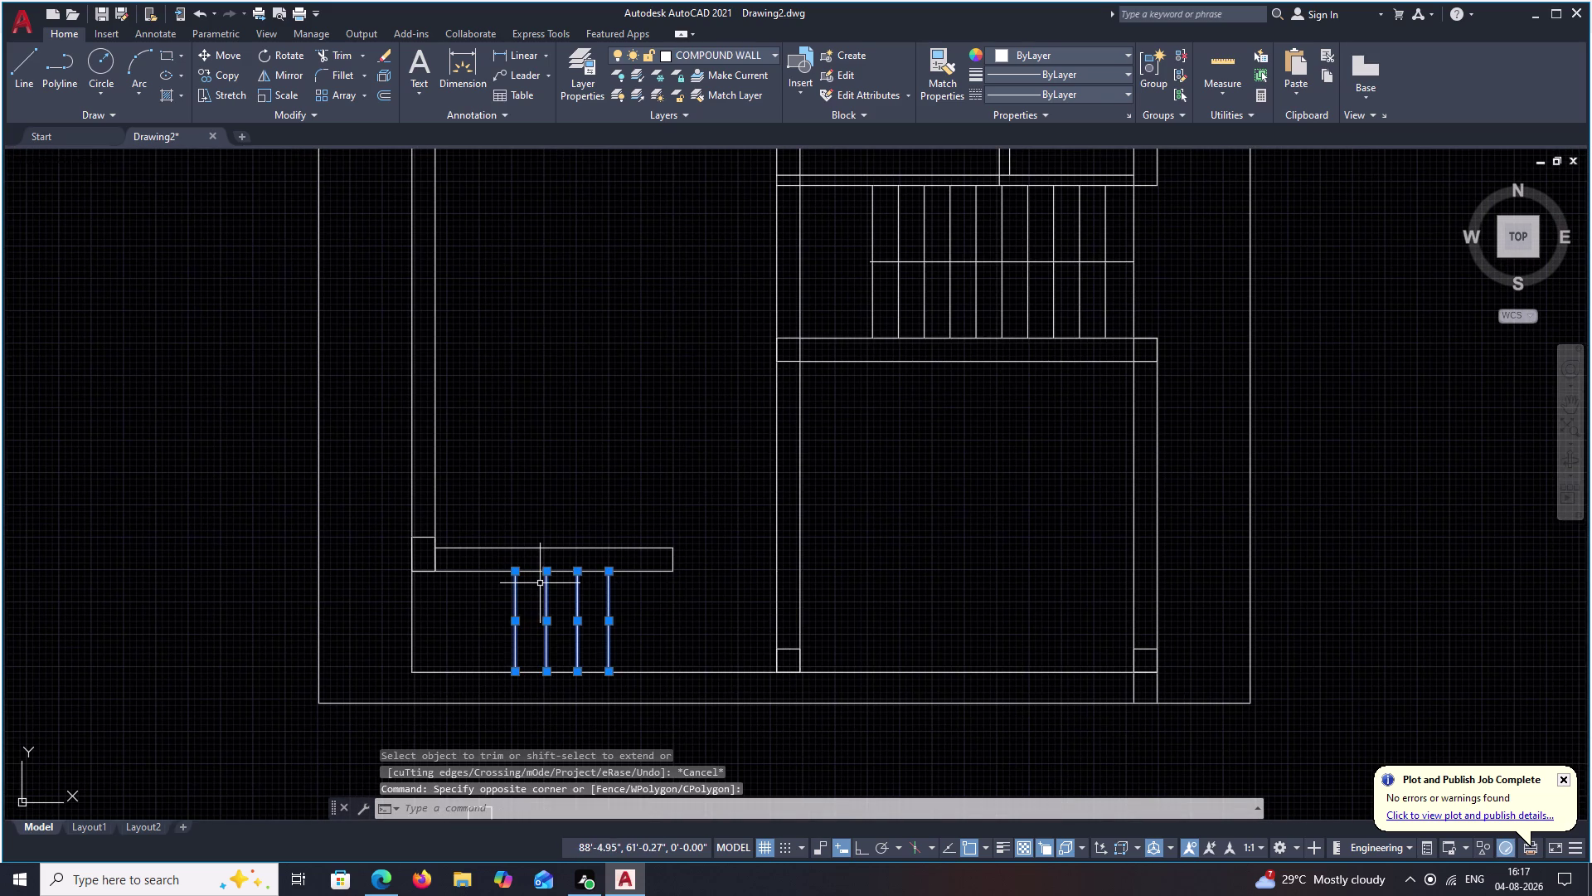
text(M)
key(space)
click(520, 575)
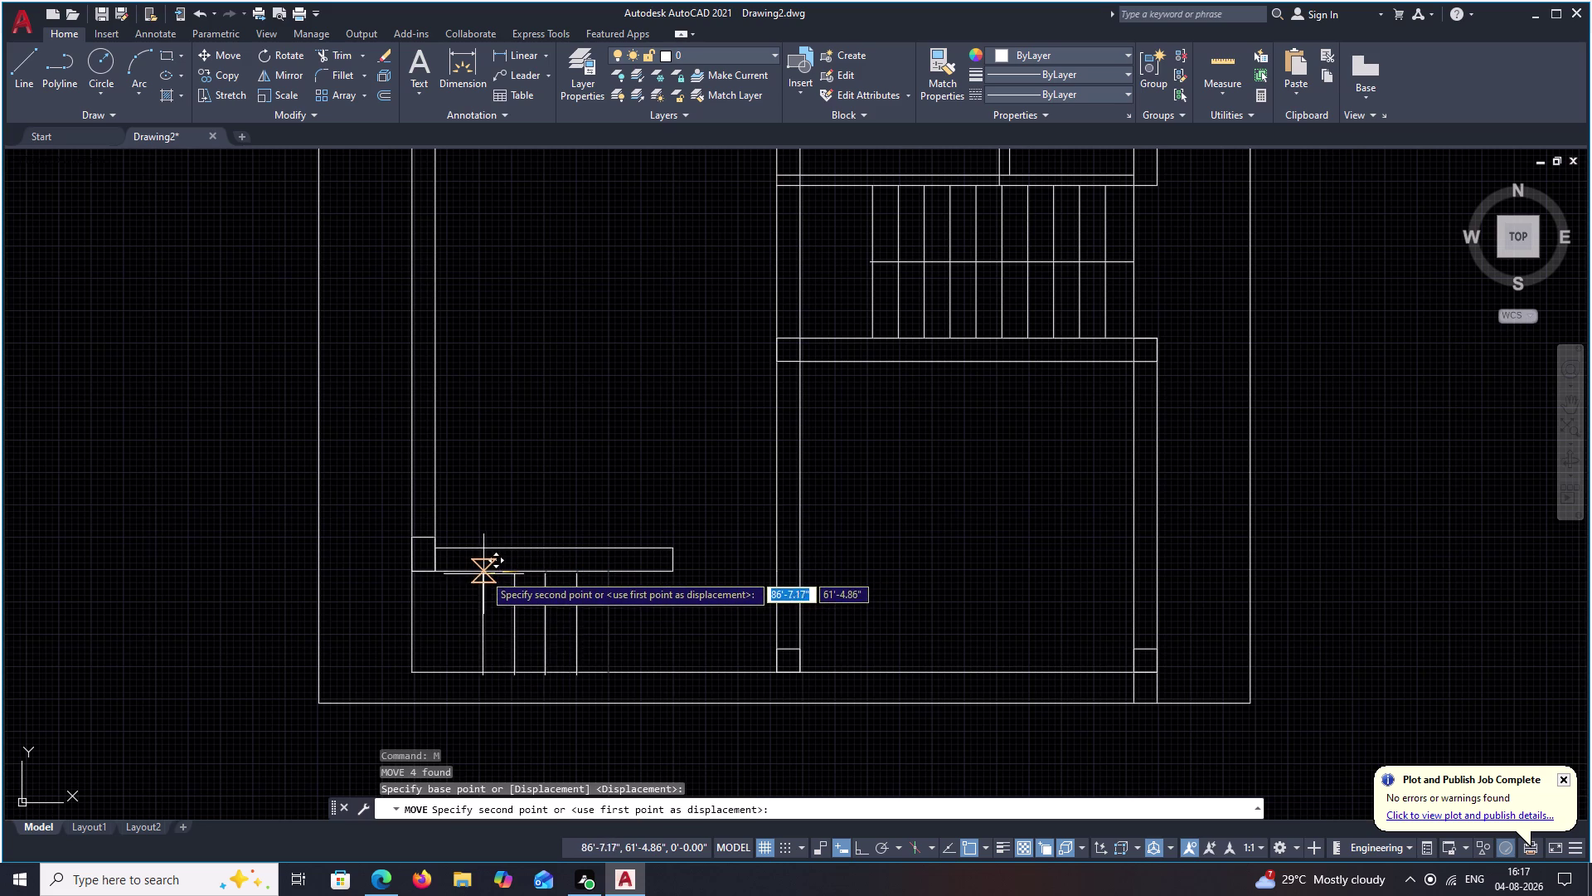
click(485, 572)
key(Escape)
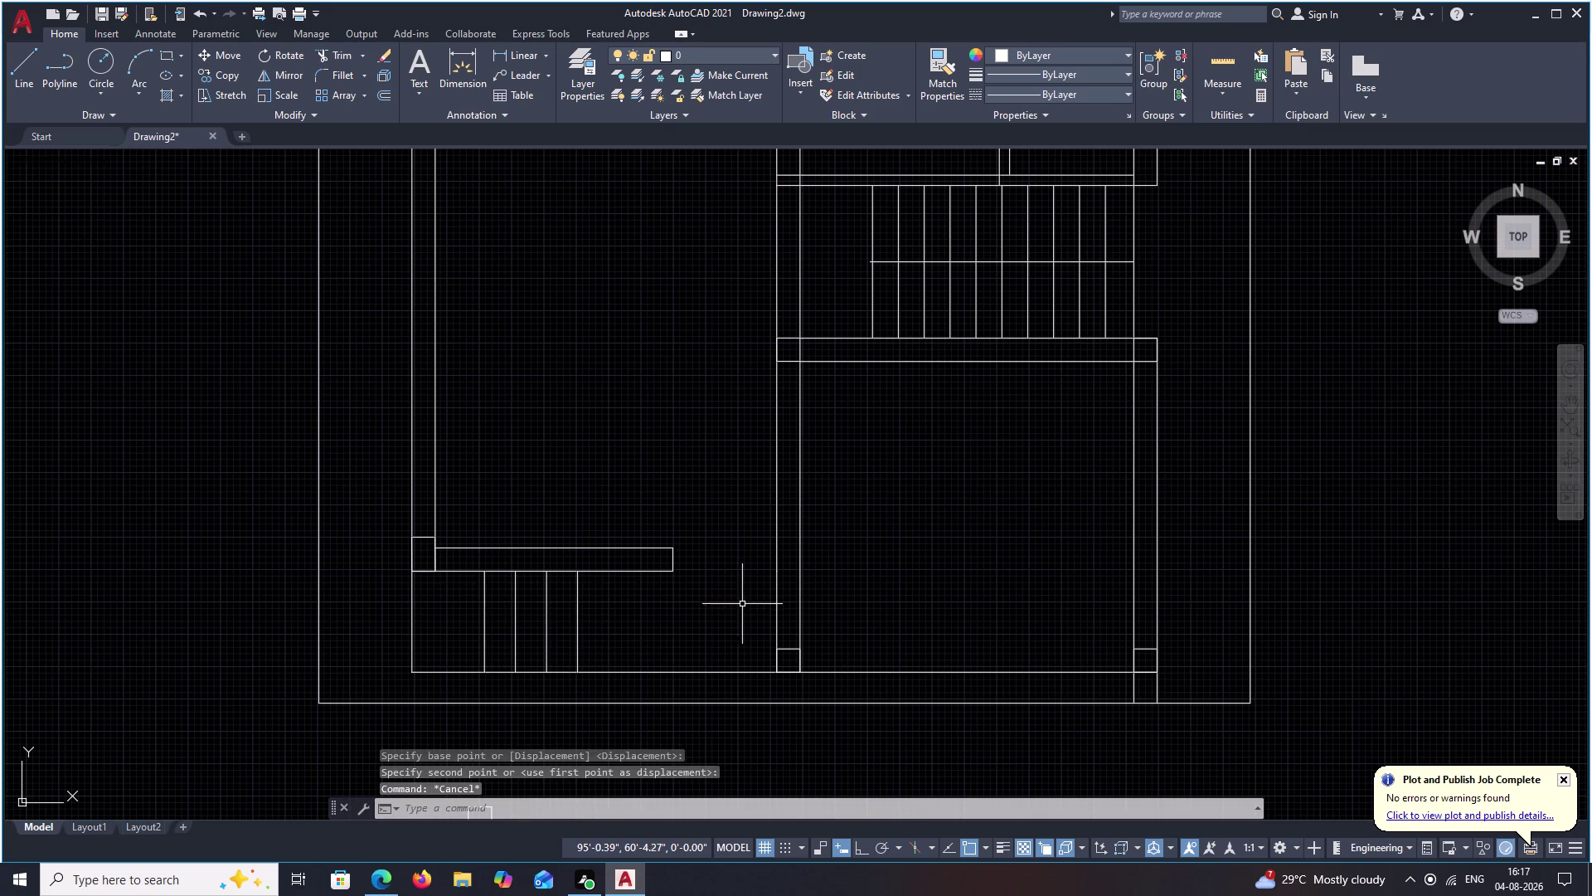
key(Escape)
scroll(down, 3)
middle_drag(705, 499, 702, 572)
scroll(up, 3)
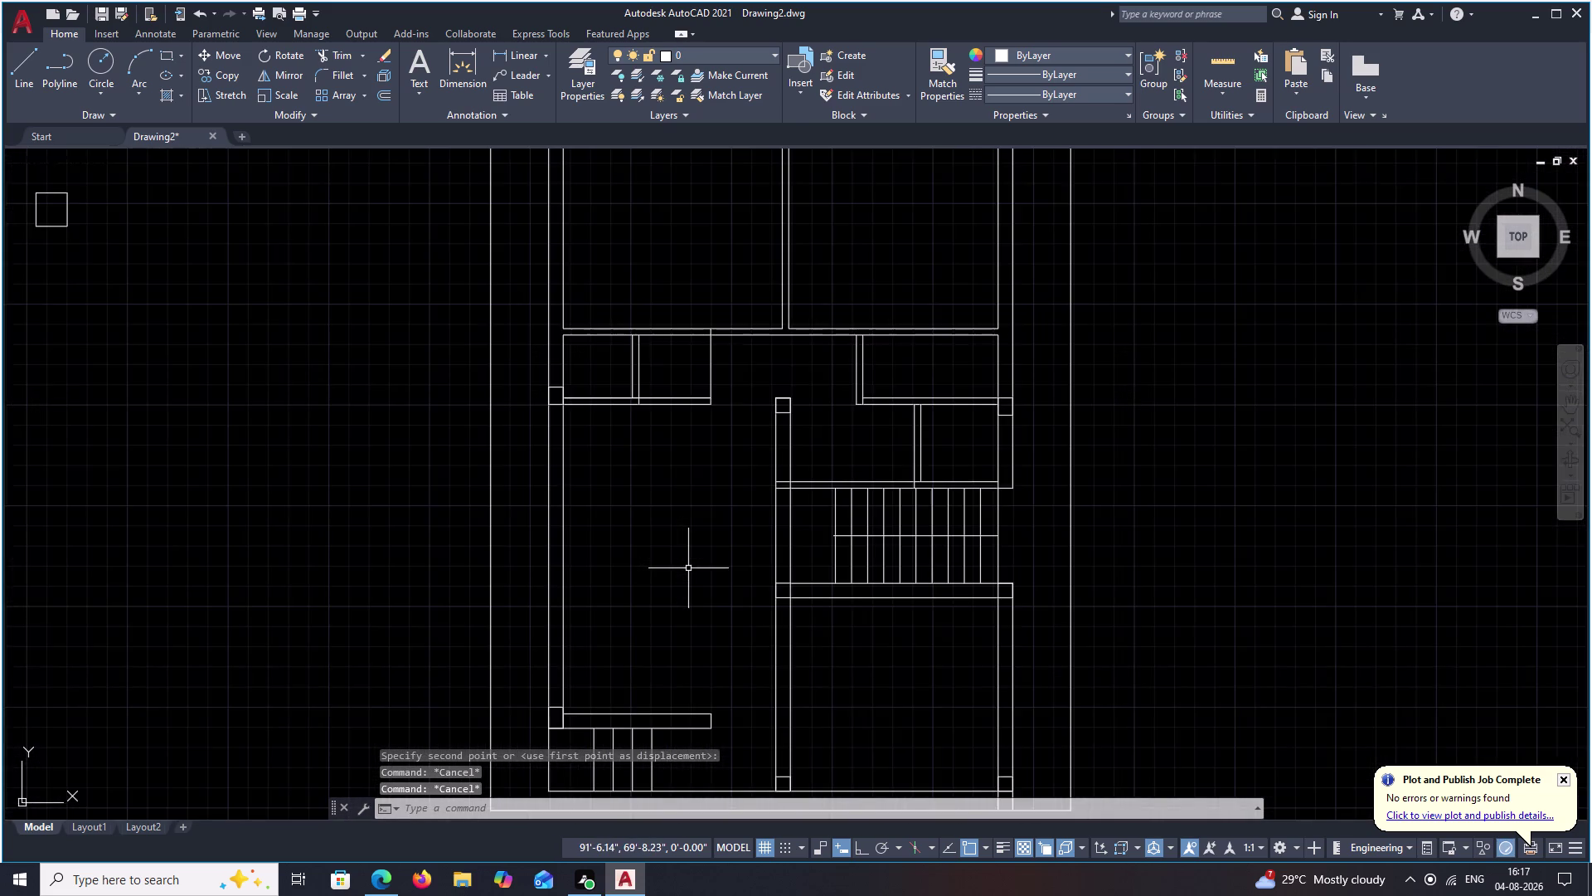
Trim the overlapping wall lines at the top of the staircase.
middle_drag(688, 567, 706, 537)
middle_drag(712, 528, 716, 519)
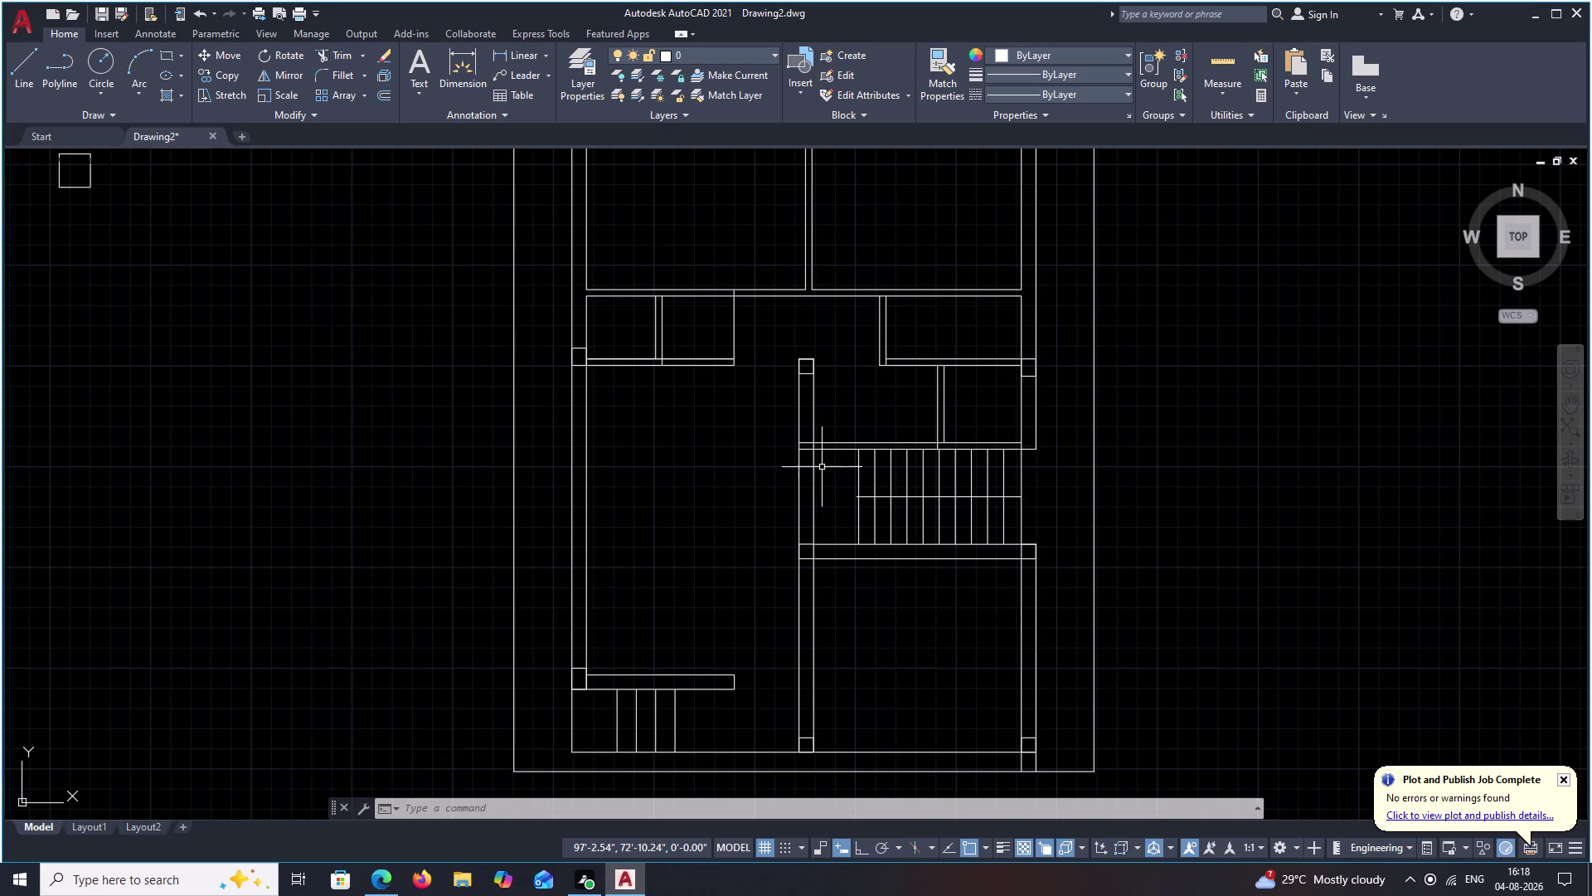
middle_drag(826, 432, 825, 477)
scroll(up, 3)
middle_drag(791, 500, 808, 468)
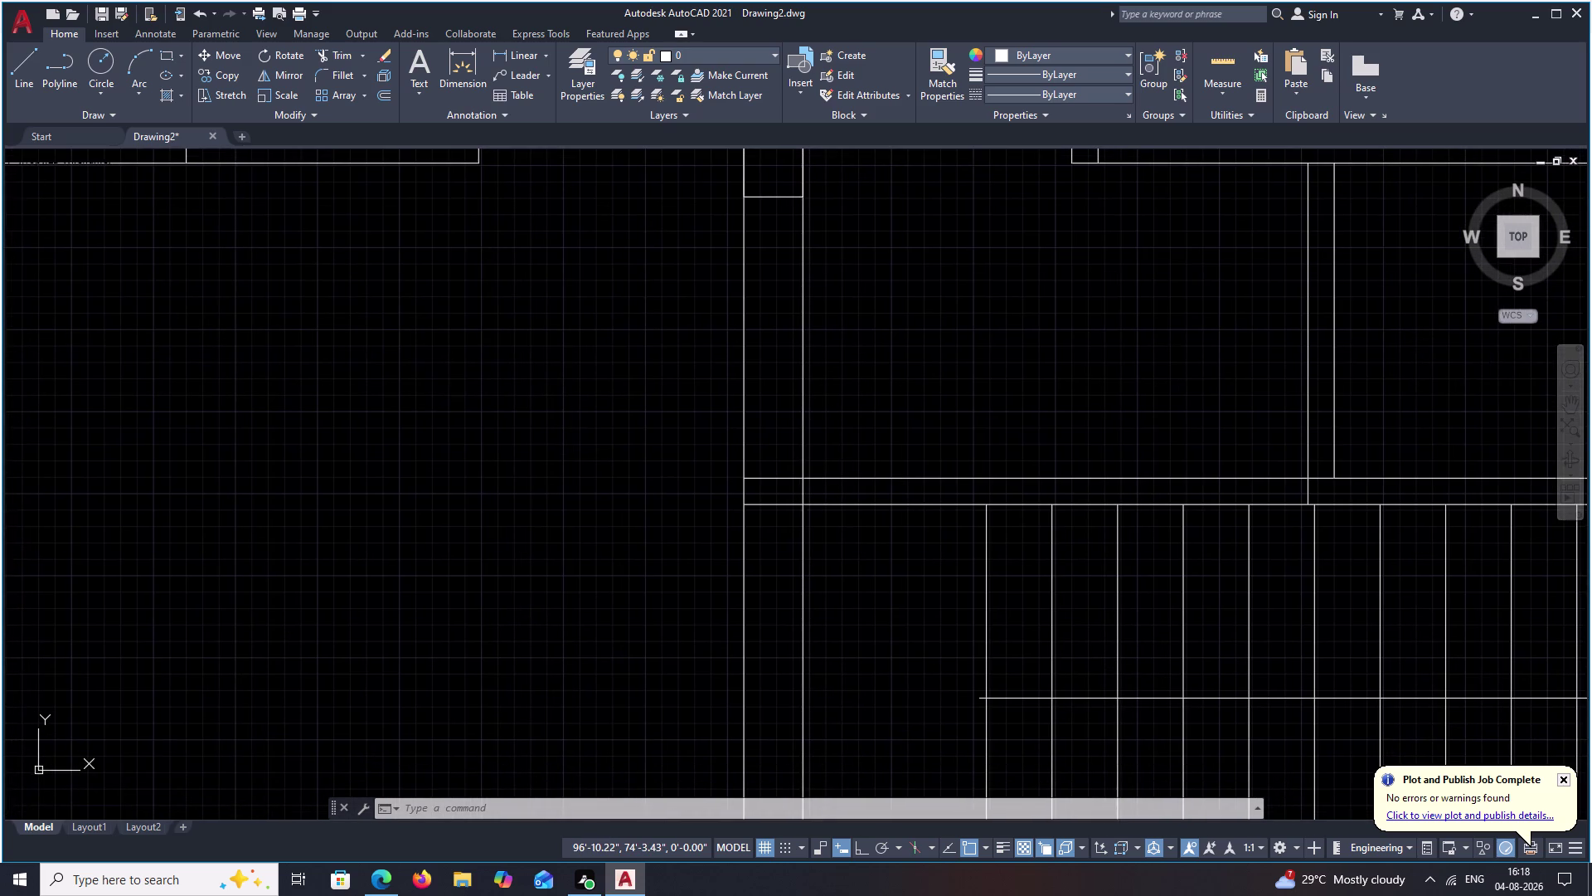
text(TR)
key(space)
drag(762, 454, 775, 549)
scroll(down, 3)
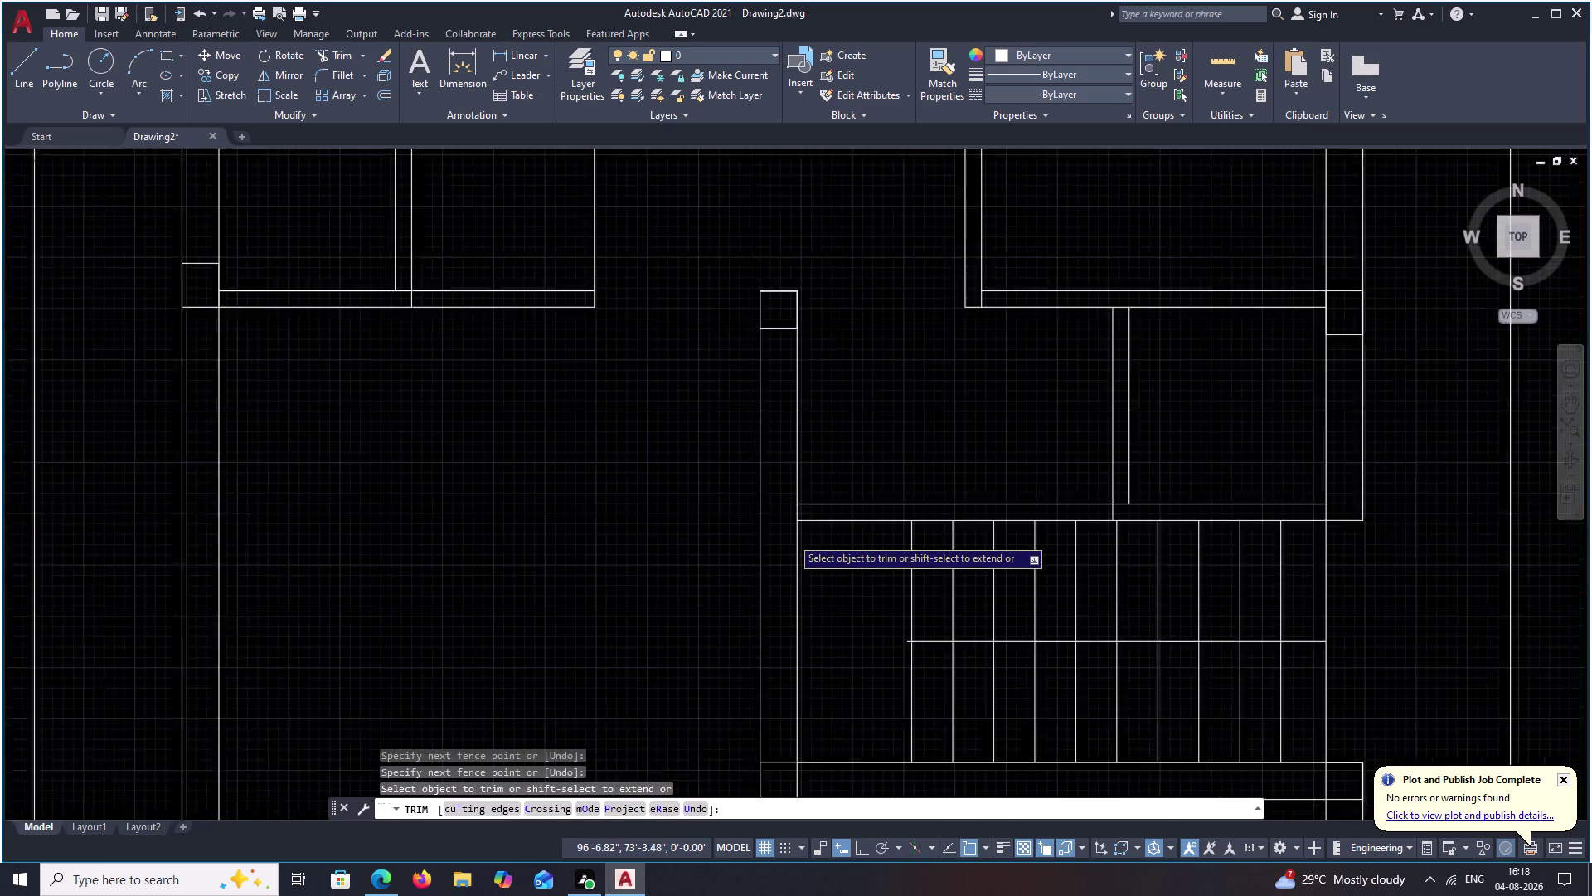
scroll(up, 3)
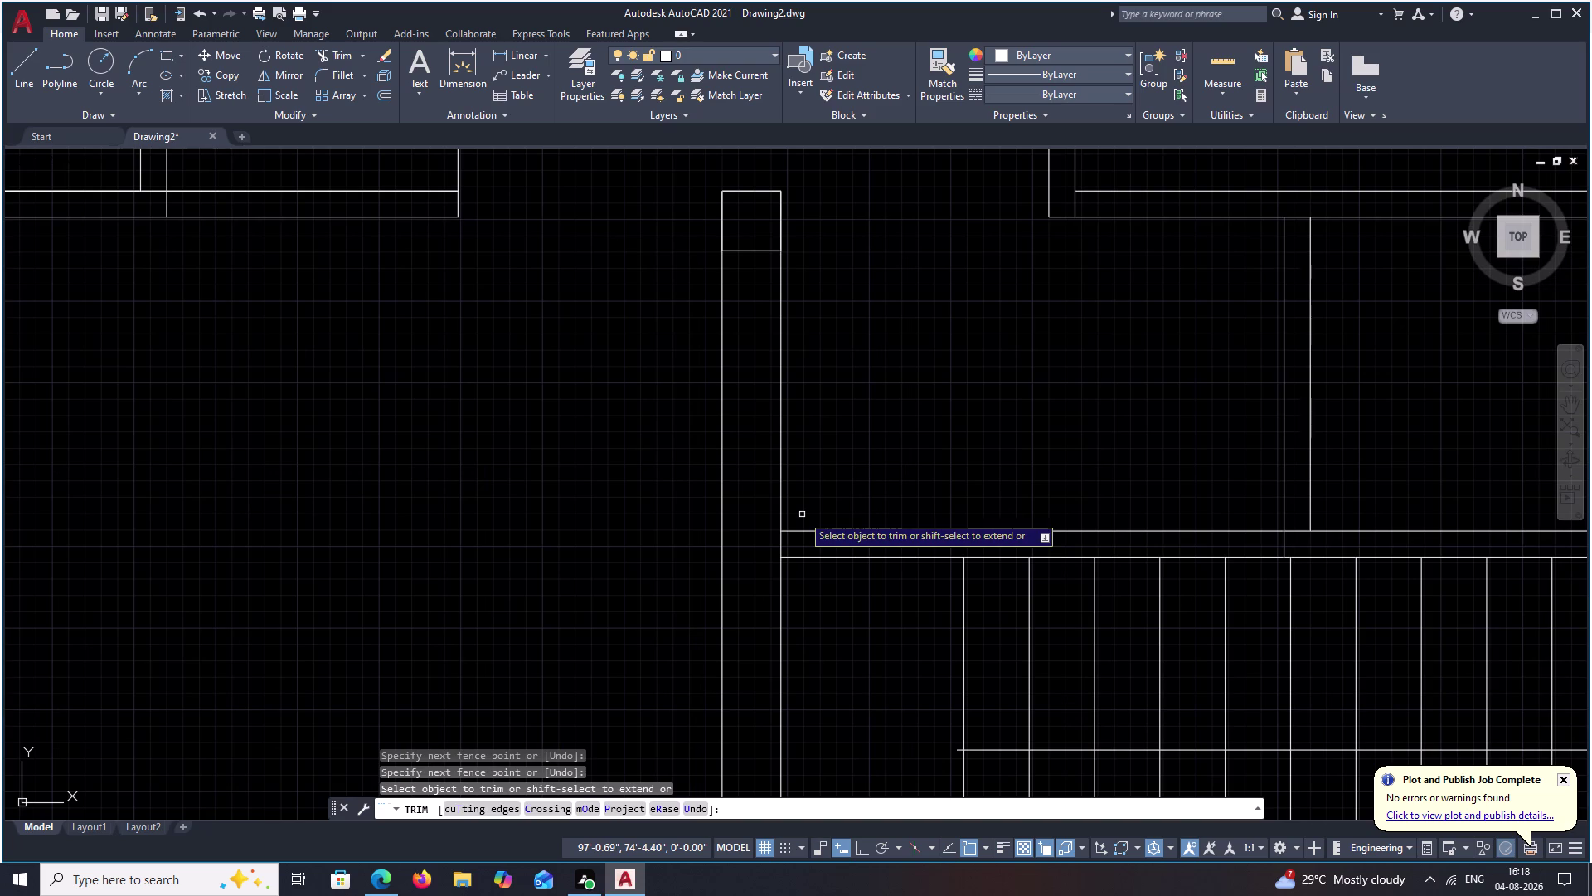
drag(804, 542, 752, 540)
scroll(down, 3)
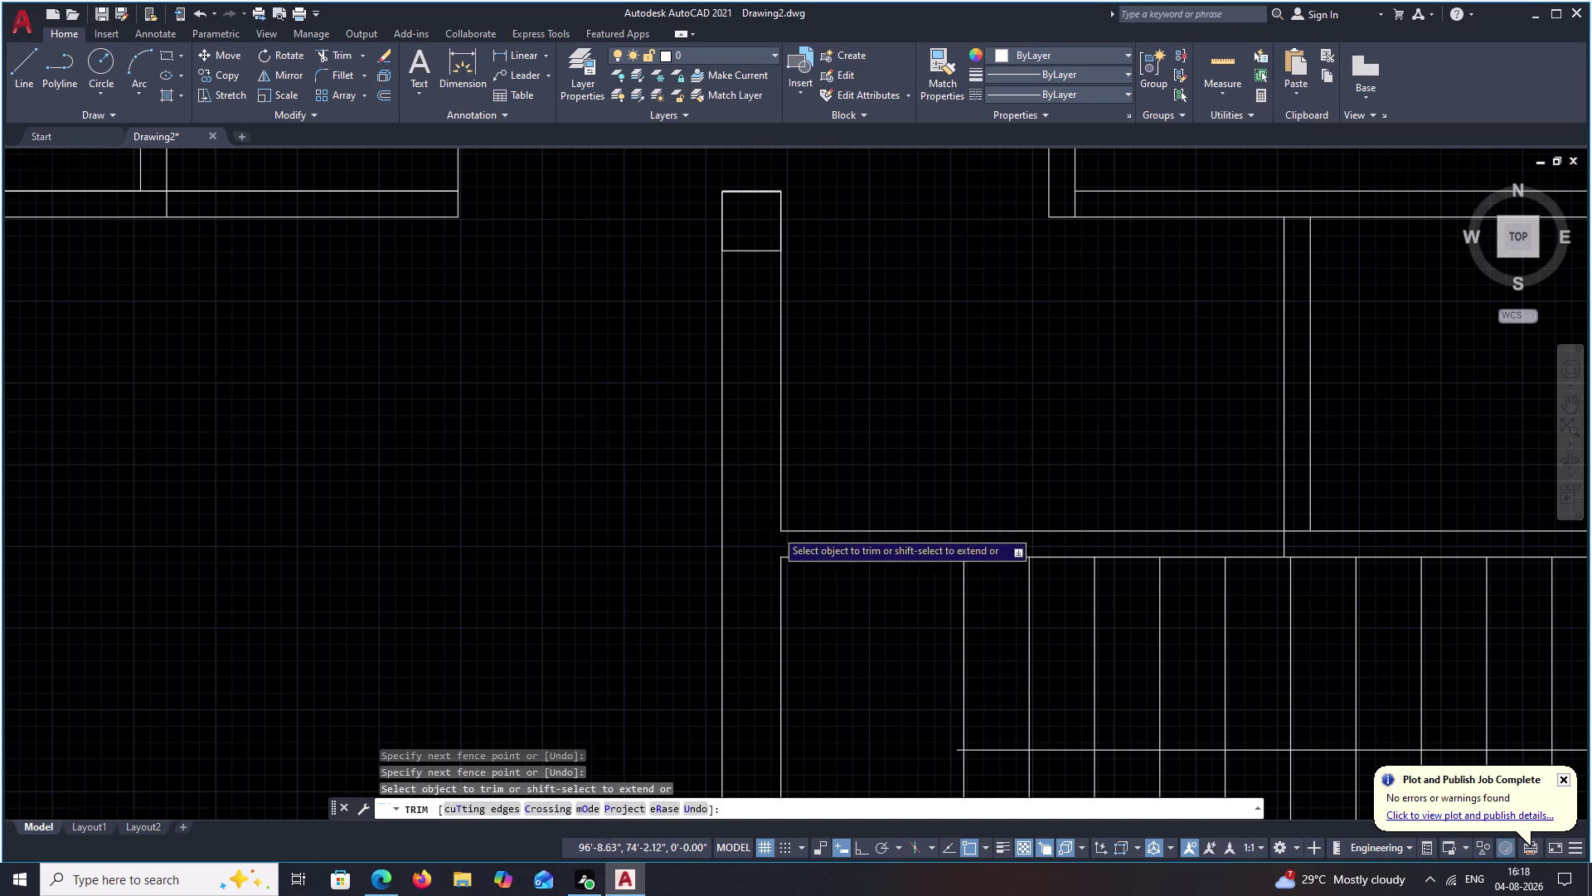
Trim the crossing wall segments further along the wall, then recentre the whole plan.
middle_drag(834, 500, 917, 433)
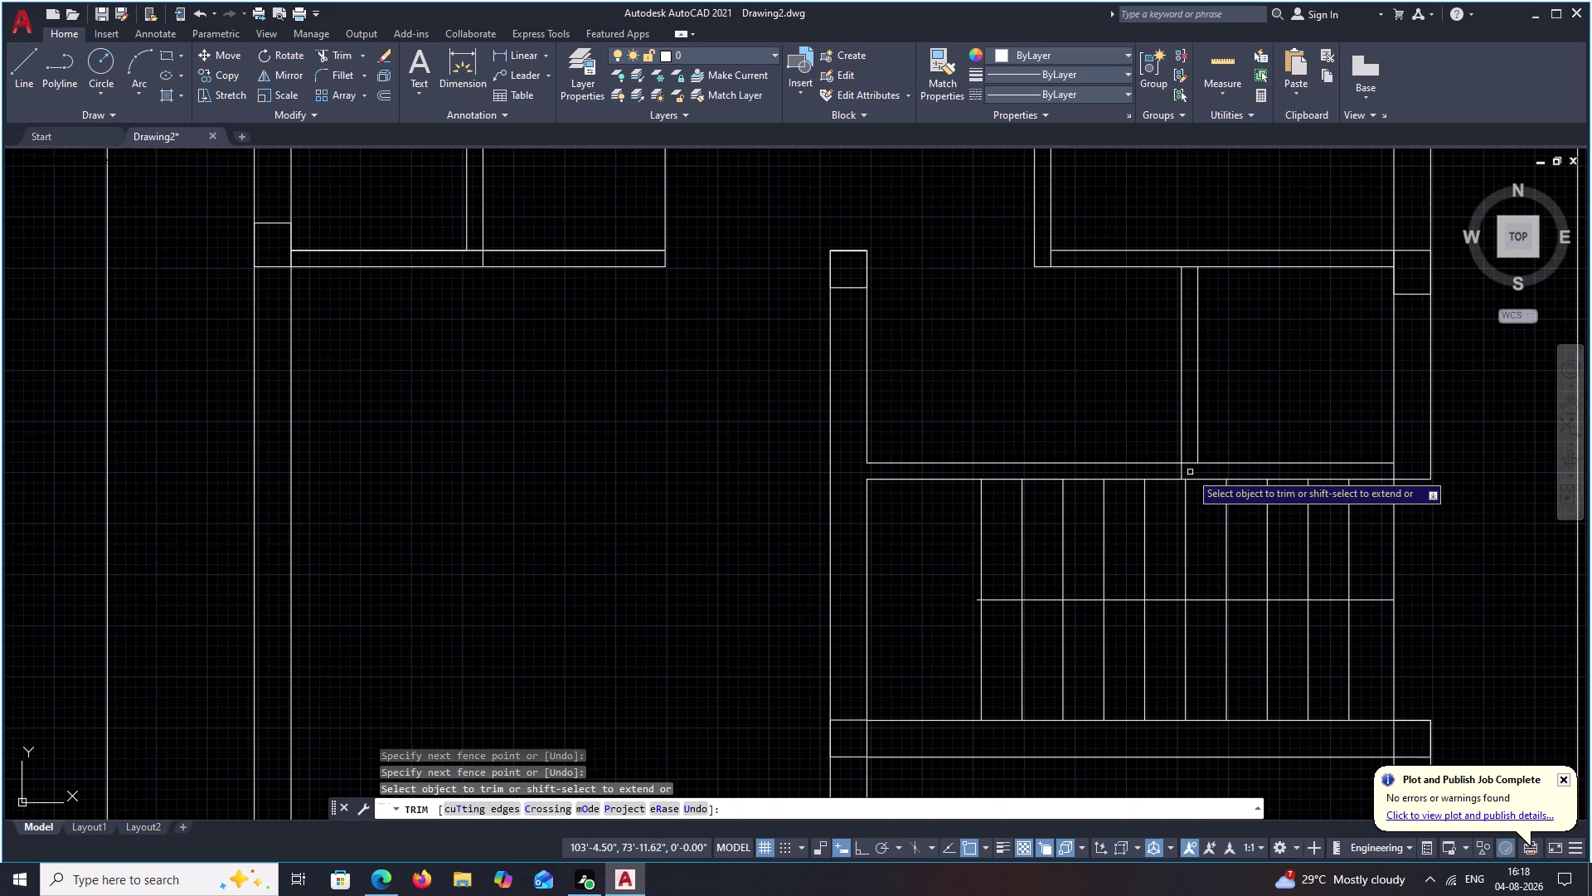
scroll(up, 3)
drag(1213, 471, 1076, 460)
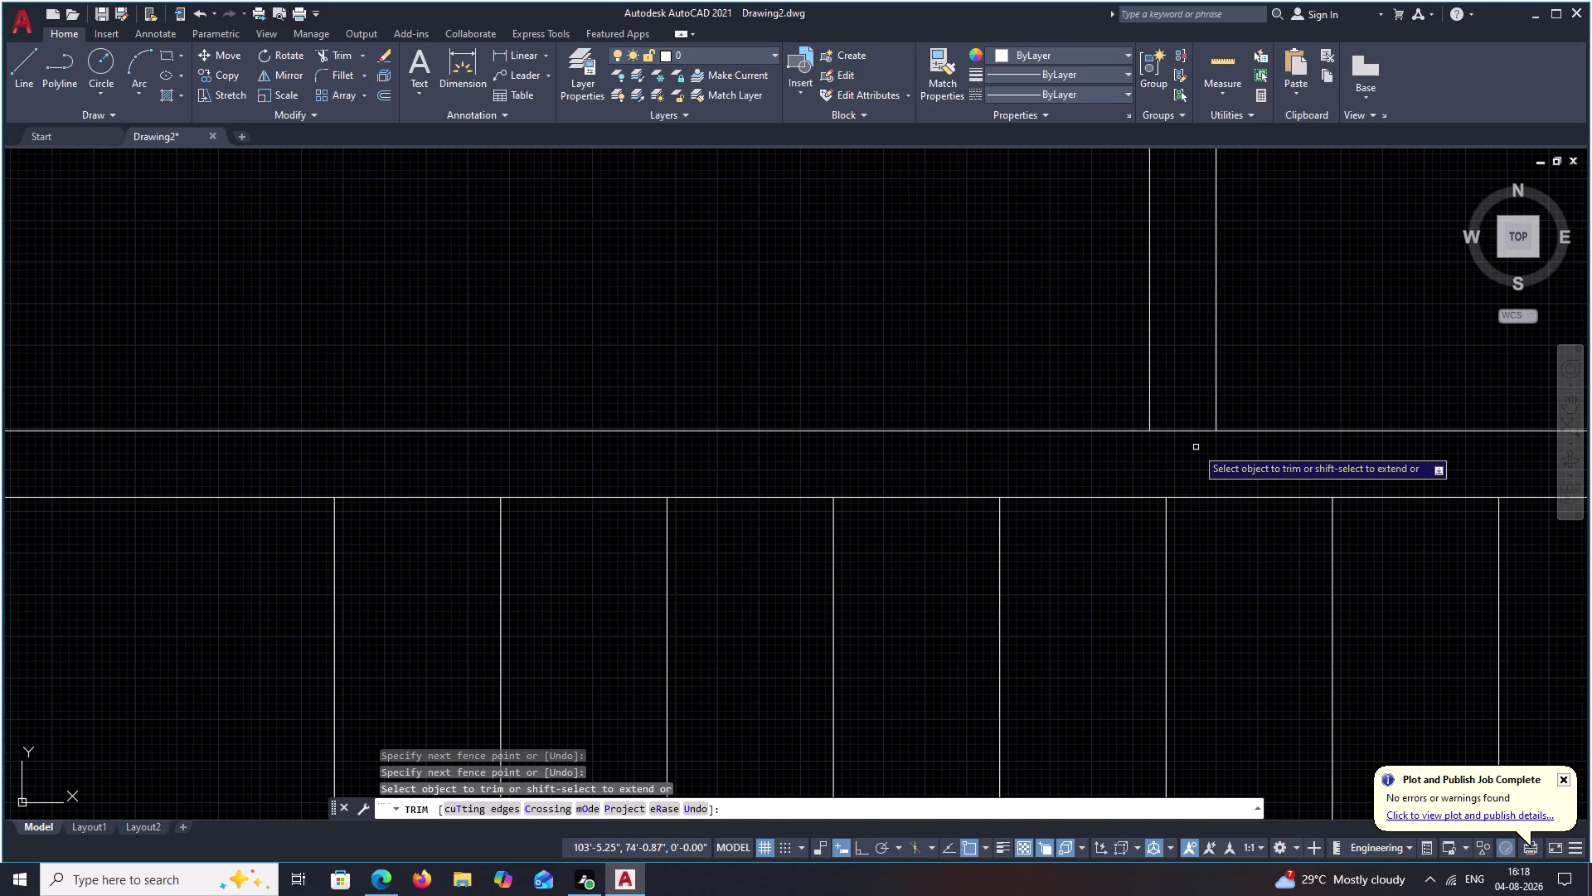
drag(1178, 449, 1182, 420)
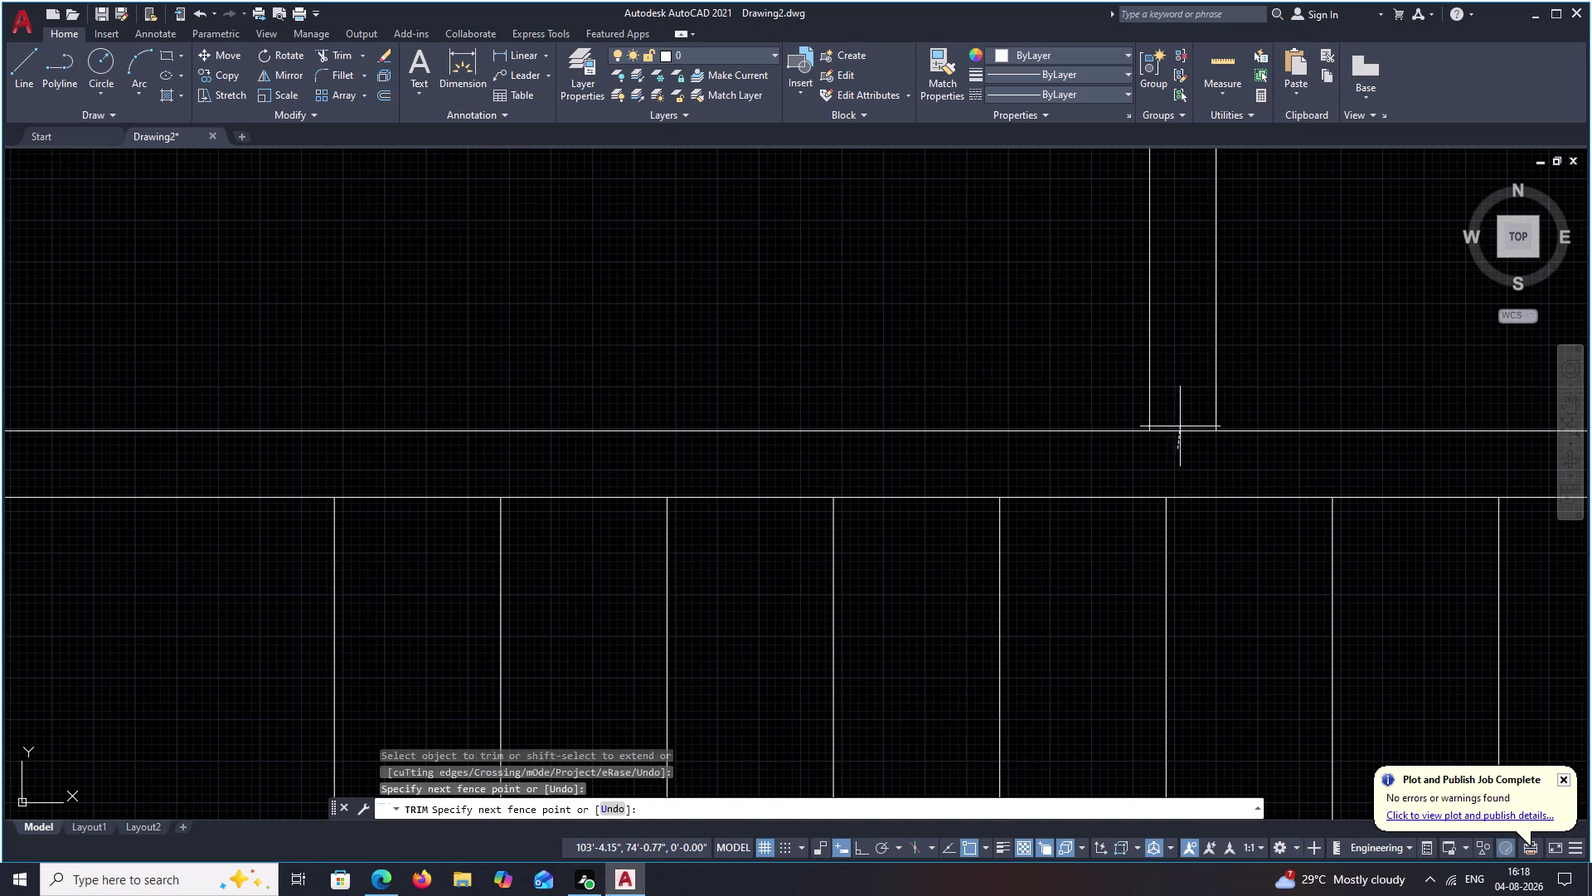
drag(1182, 419, 1189, 368)
scroll(down, 3)
scroll(down, 3)
middle_drag(1259, 337, 1118, 497)
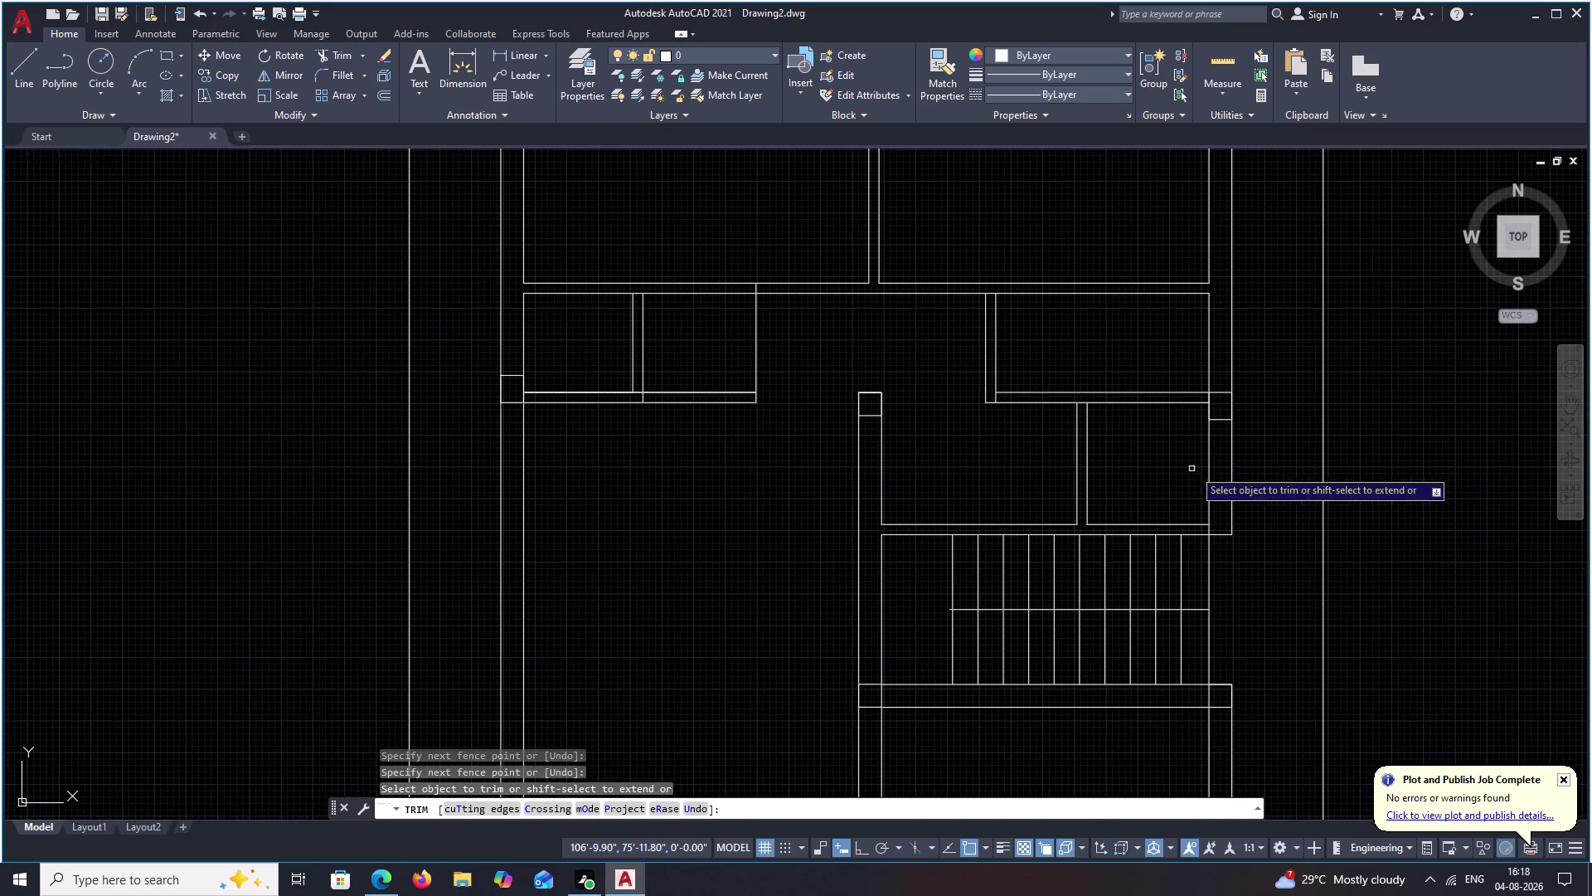
key(Escape)
middle_drag(1123, 470, 1118, 336)
scroll(down, 3)
middle_drag(1104, 480, 948, 619)
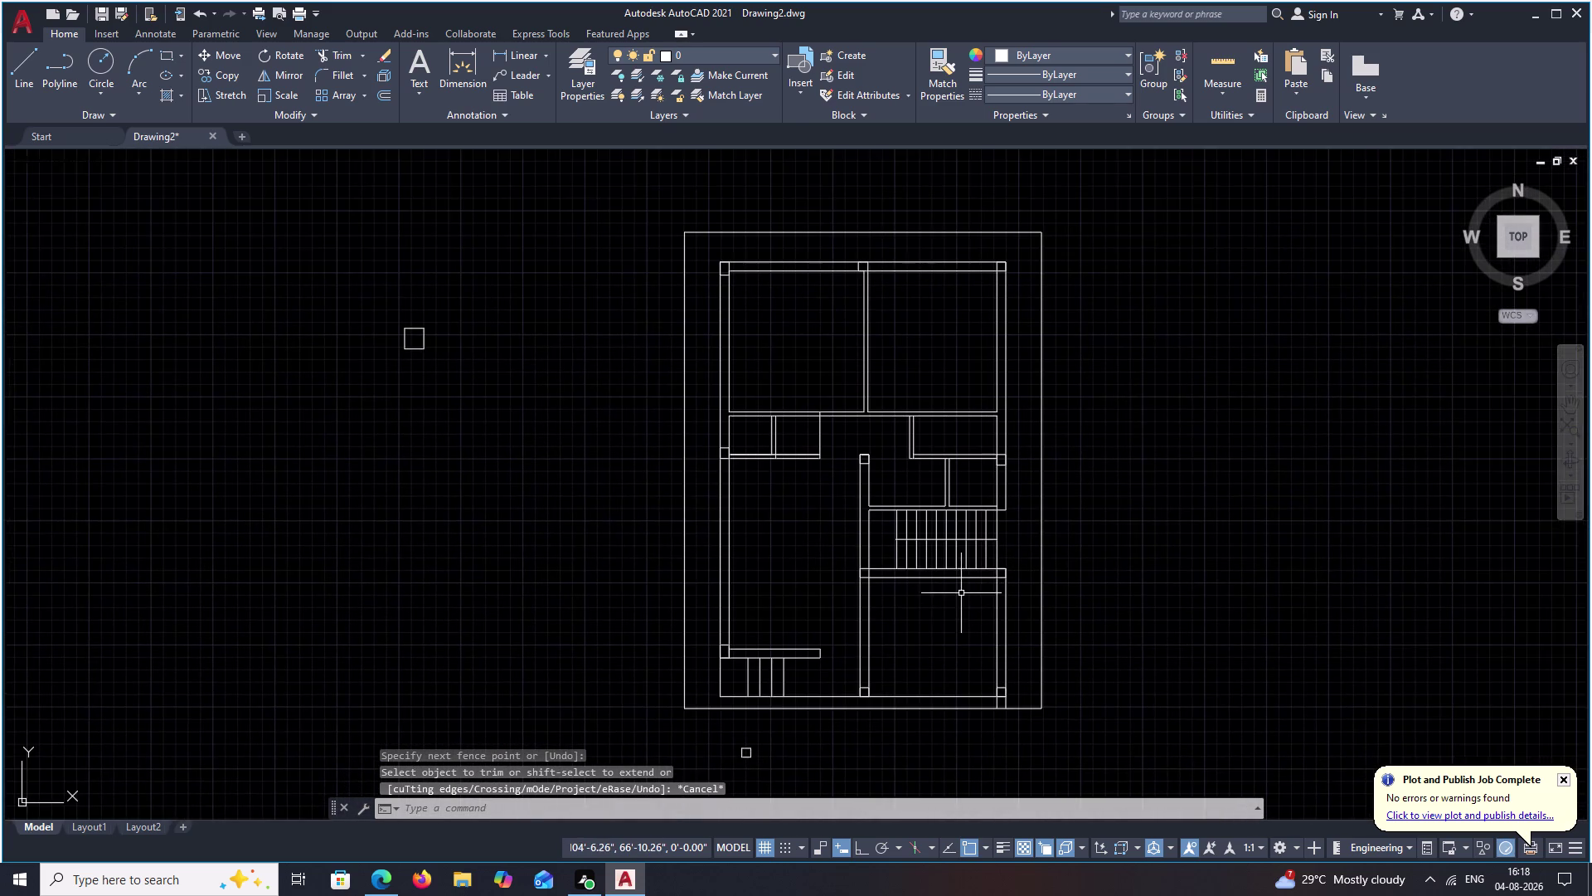
middle_drag(961, 593, 940, 615)
middle_drag(919, 627, 926, 580)
drag(483, 235, 480, 236)
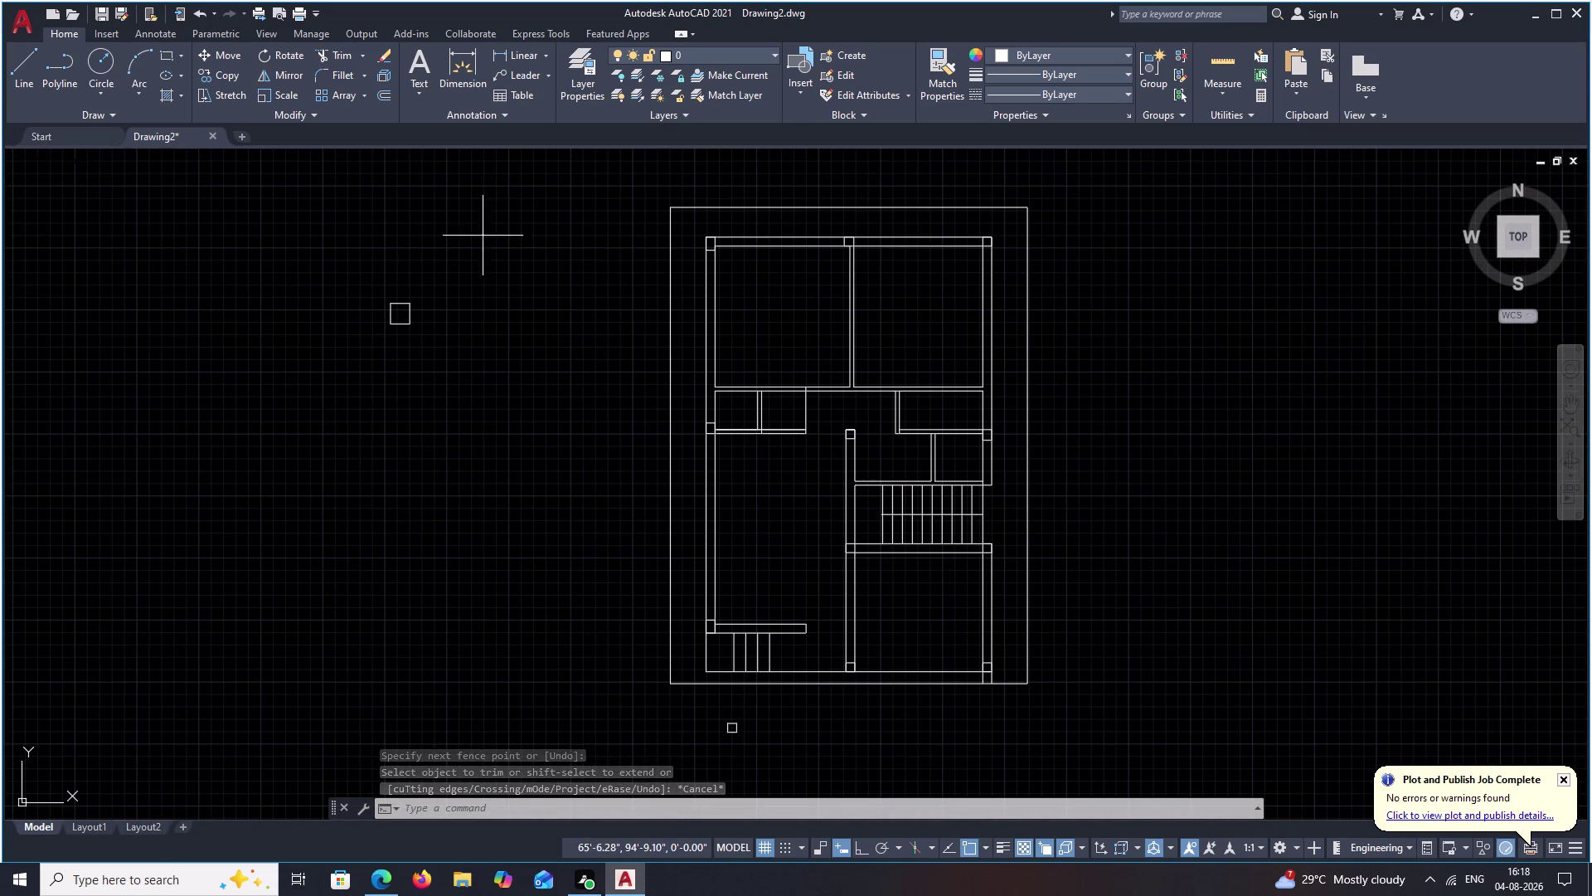
Erase the two stray small squares lying outside the floor plan.
drag(481, 236, 411, 418)
text(E)
key(space)
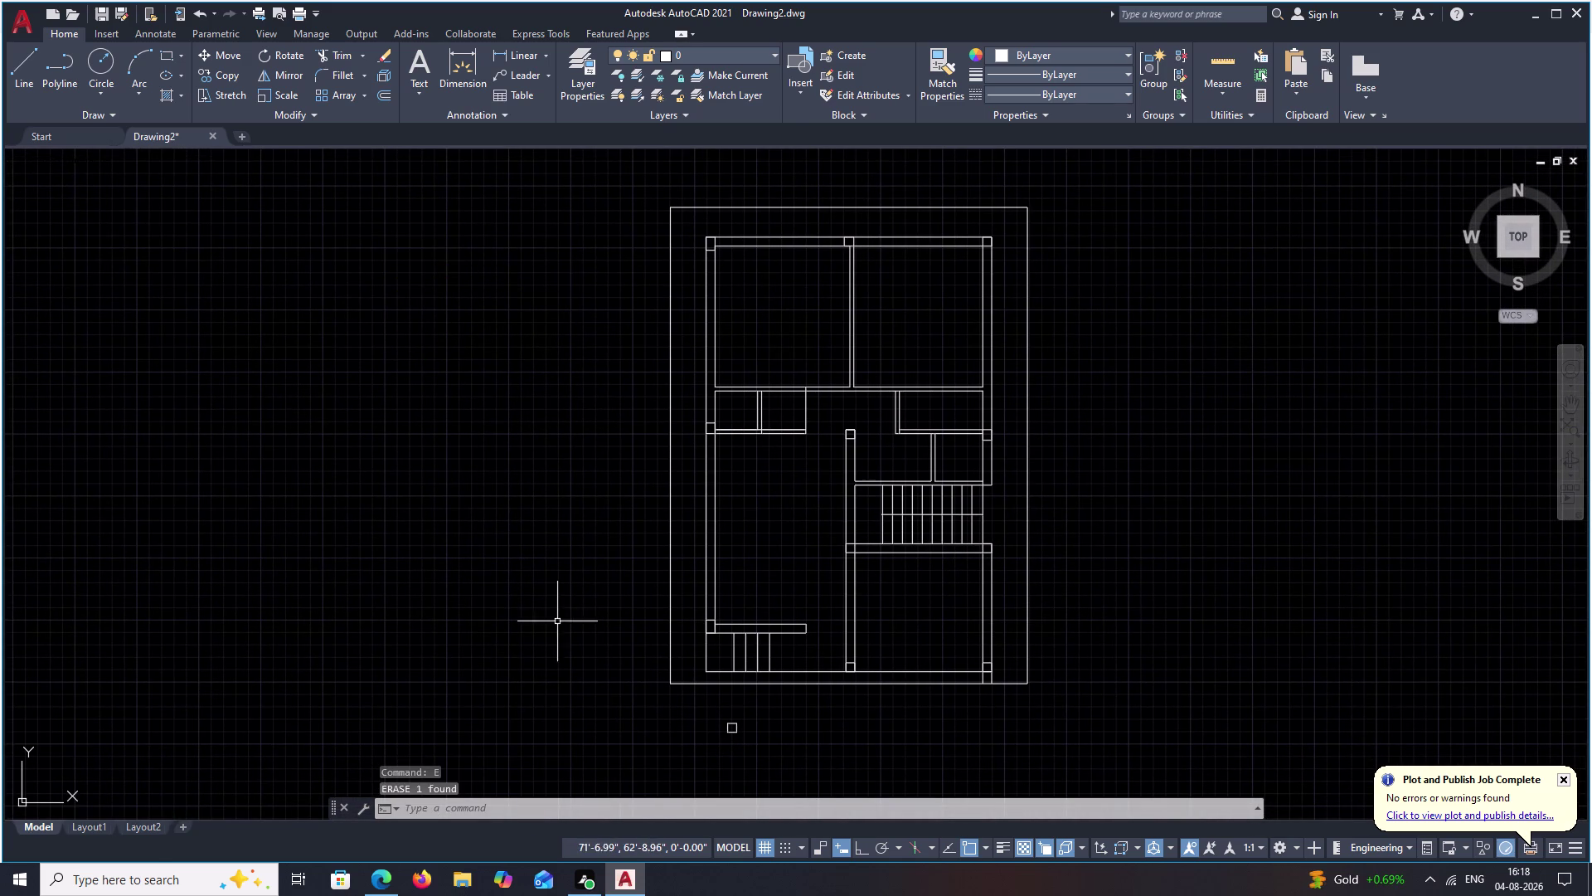
drag(744, 711, 762, 760)
text(E)
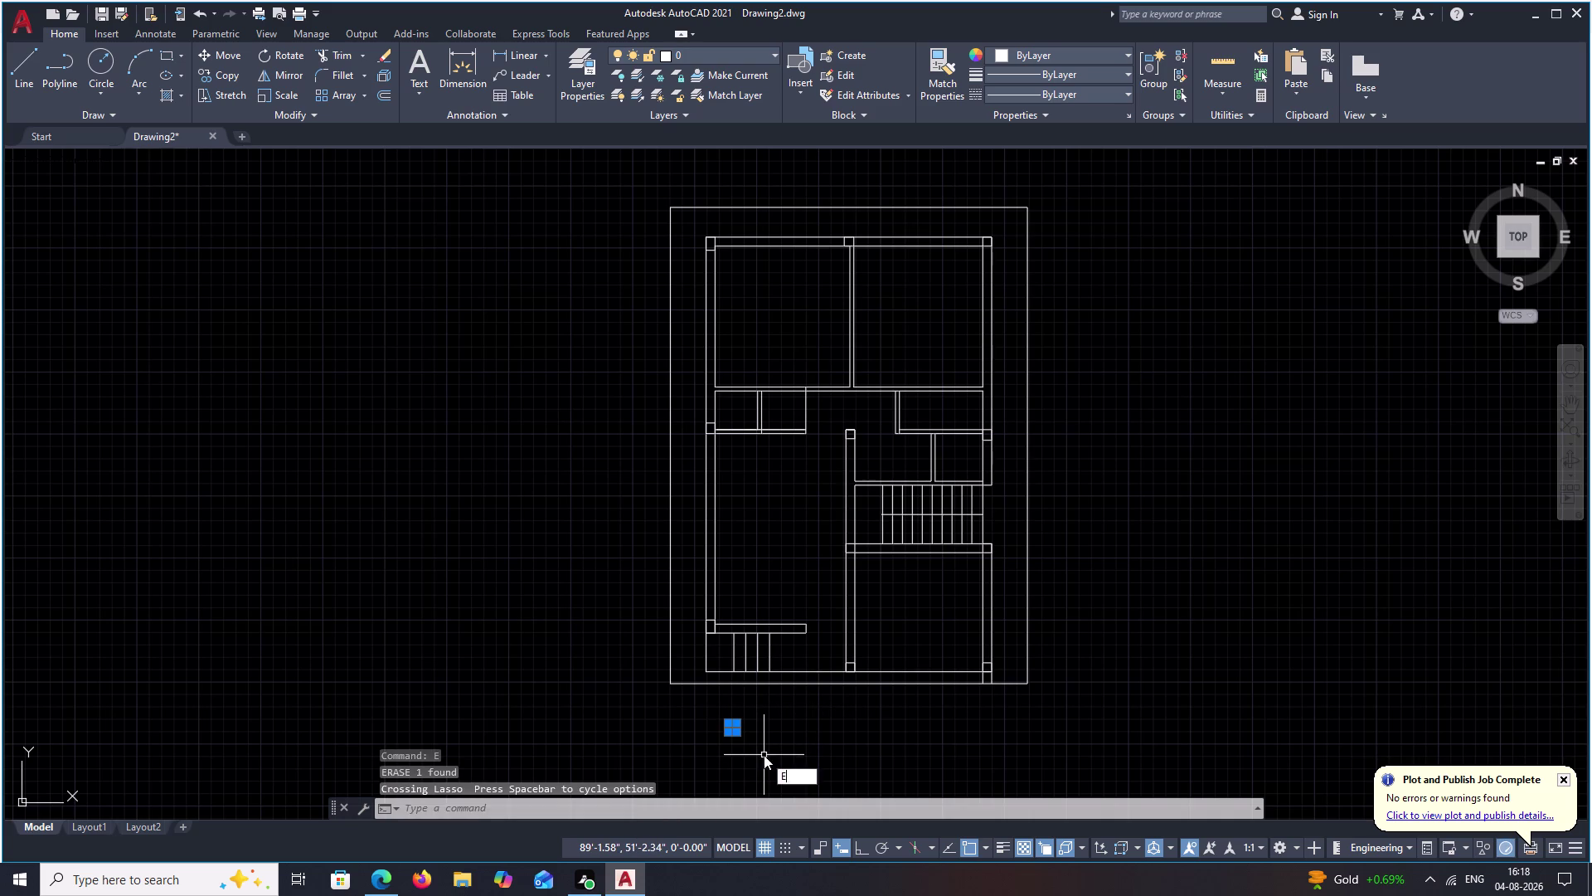
key(space)
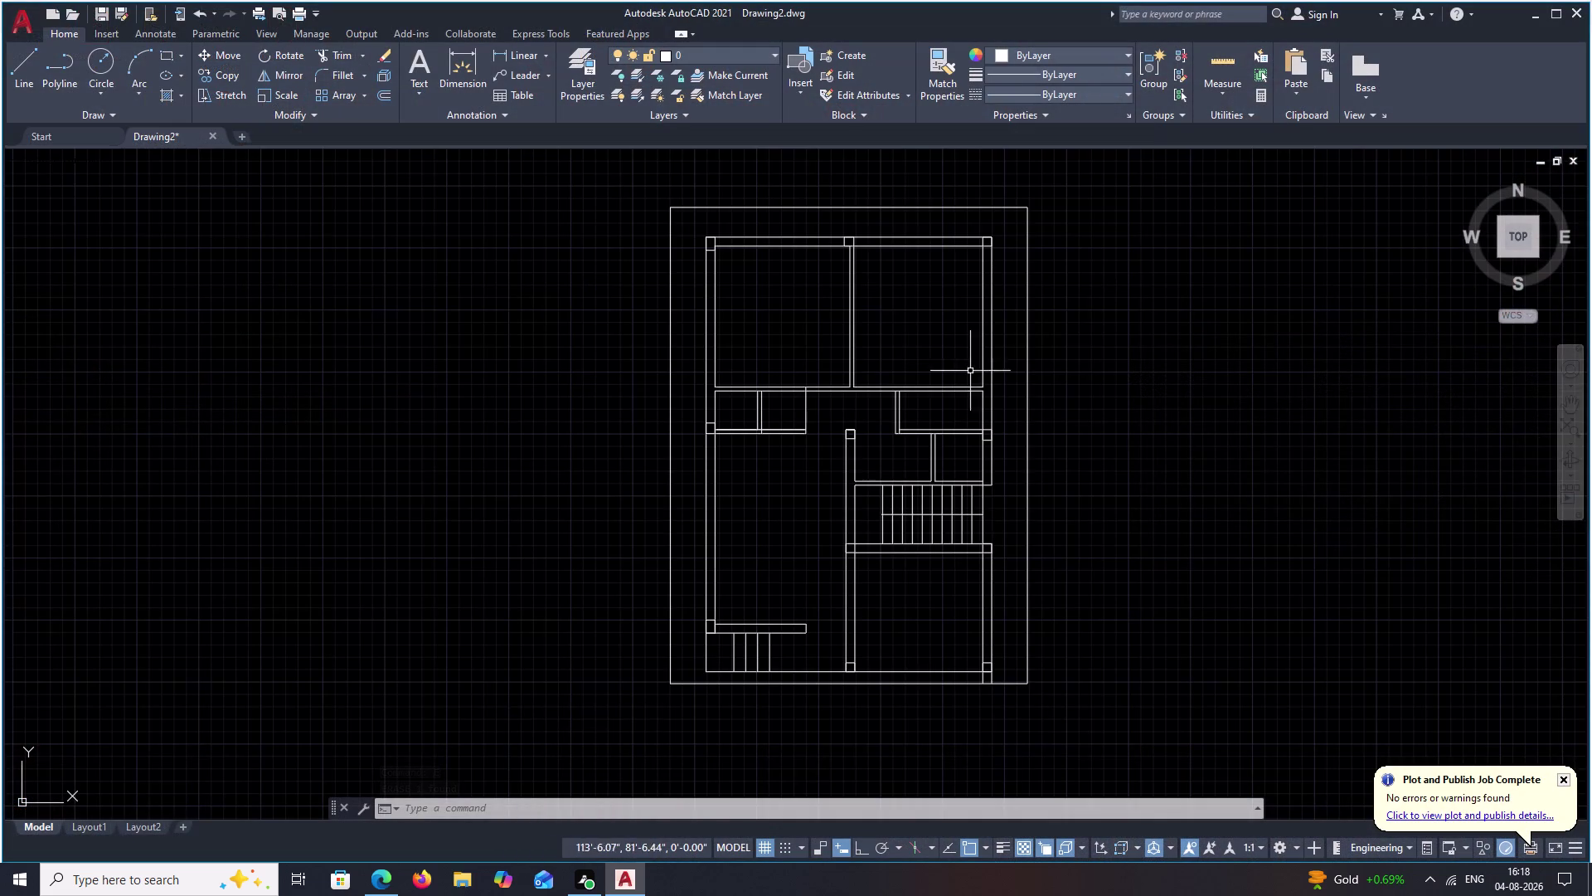
middle_drag(782, 407, 845, 522)
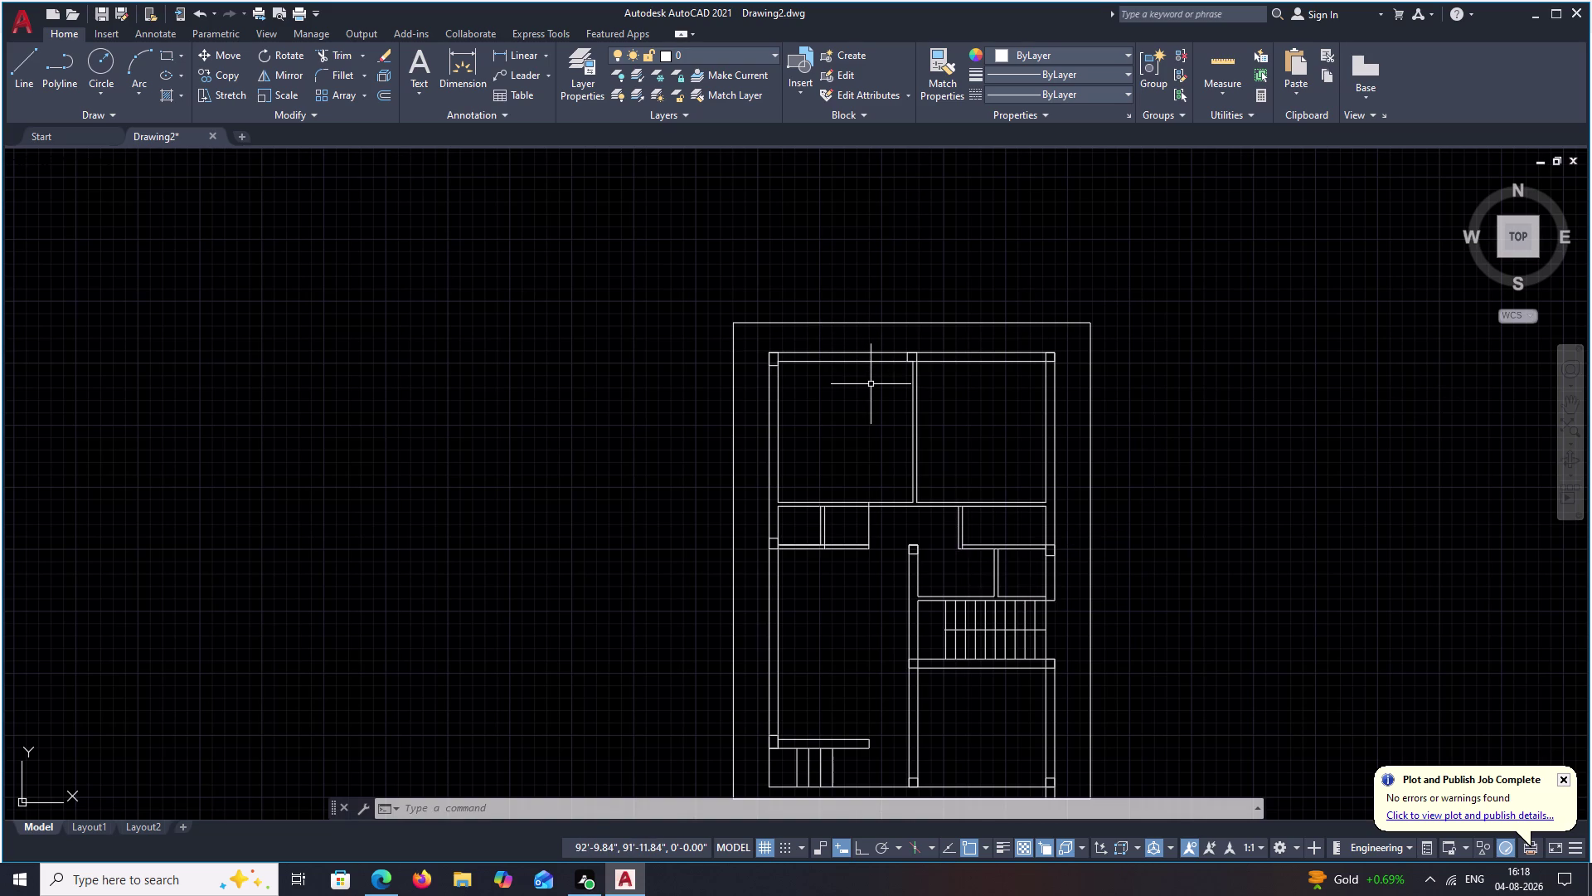
scroll(up, 3)
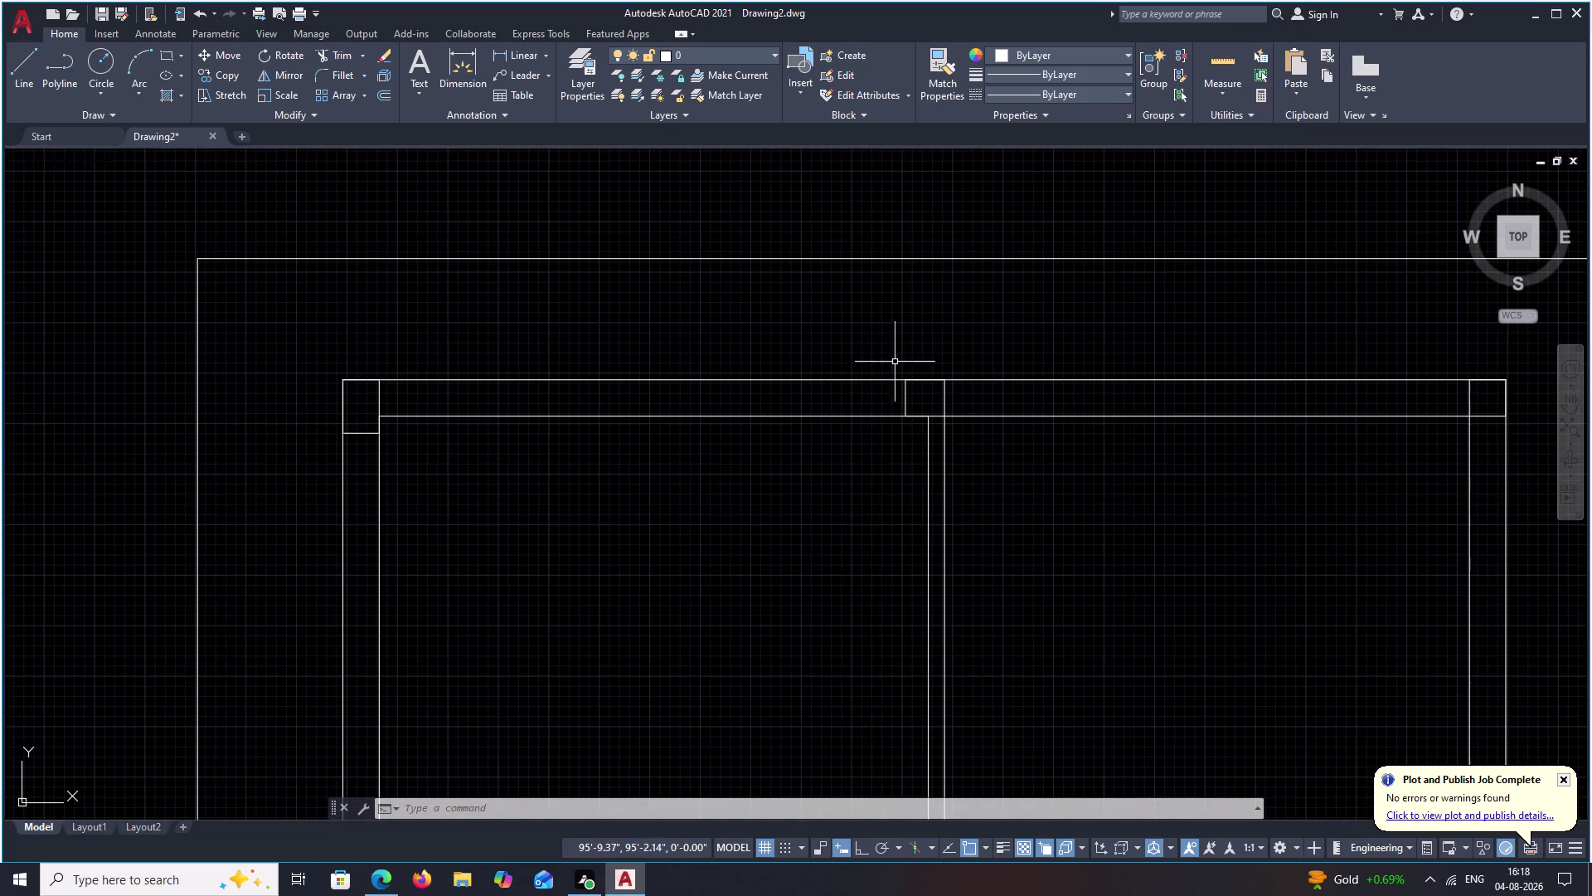
Attempt a 9-inch offset on the top-wall column, then cancel it.
middle_drag(865, 404, 971, 419)
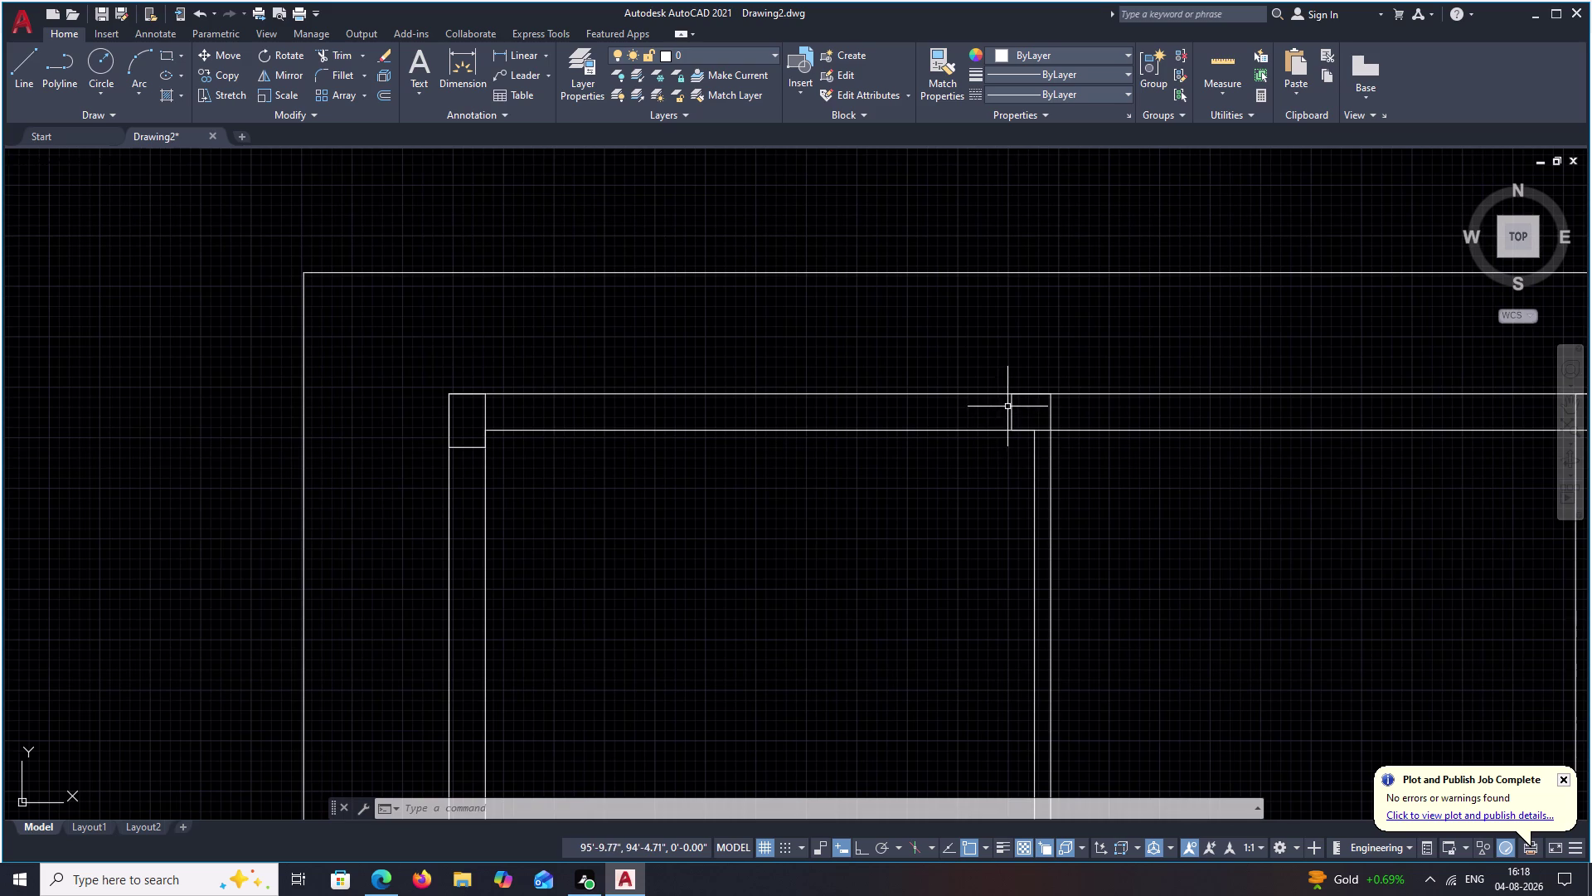
text(O)
key(space)
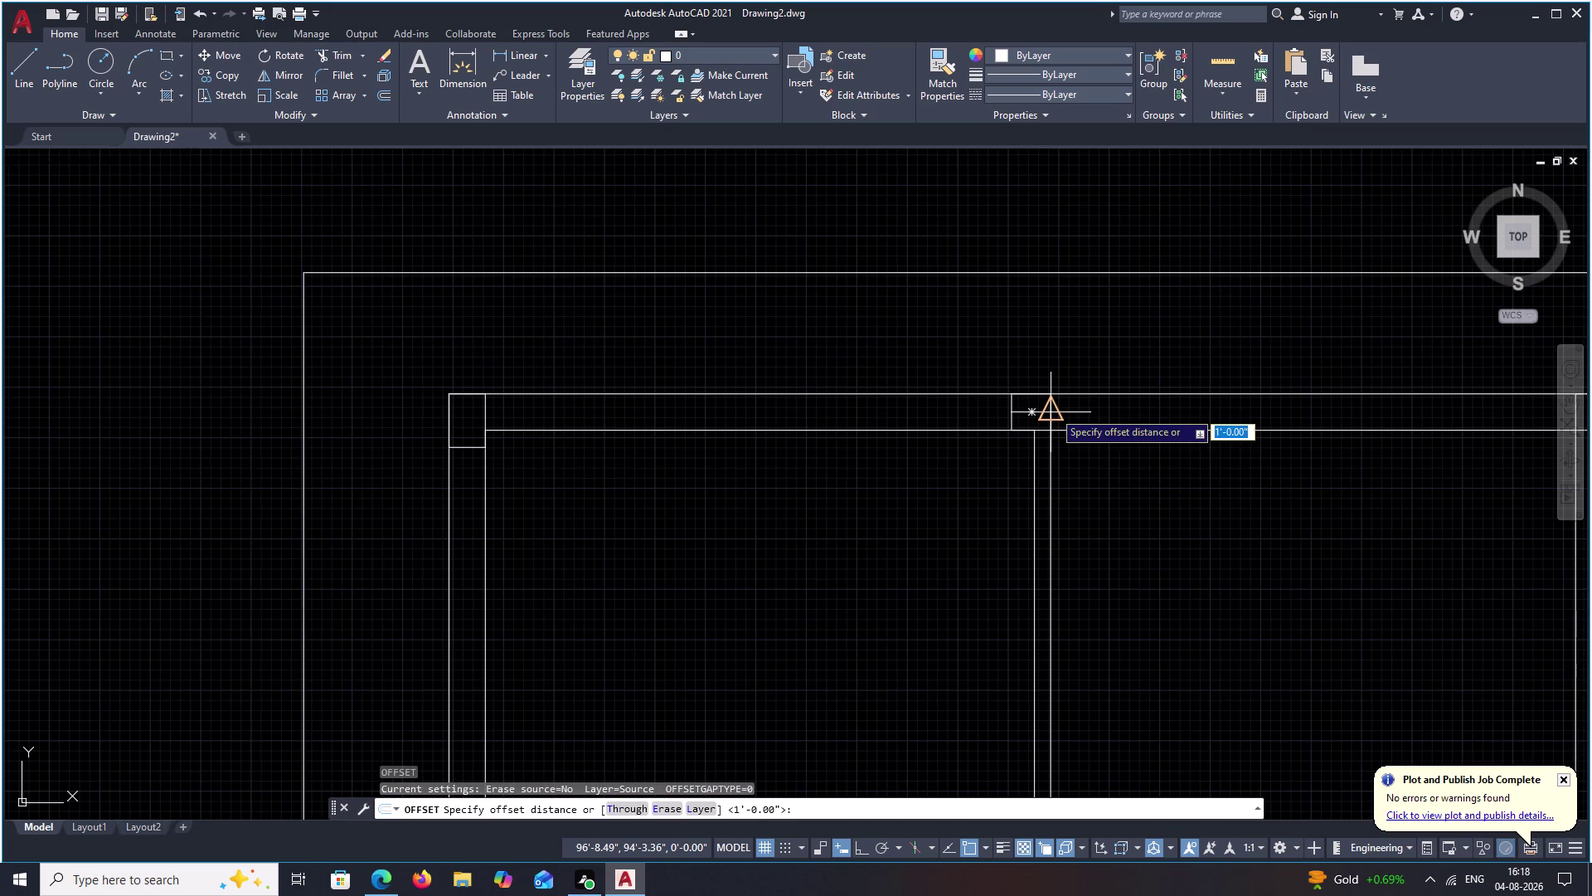
key(period)
key(BackSpace)
text(9)
key(space)
click(1011, 411)
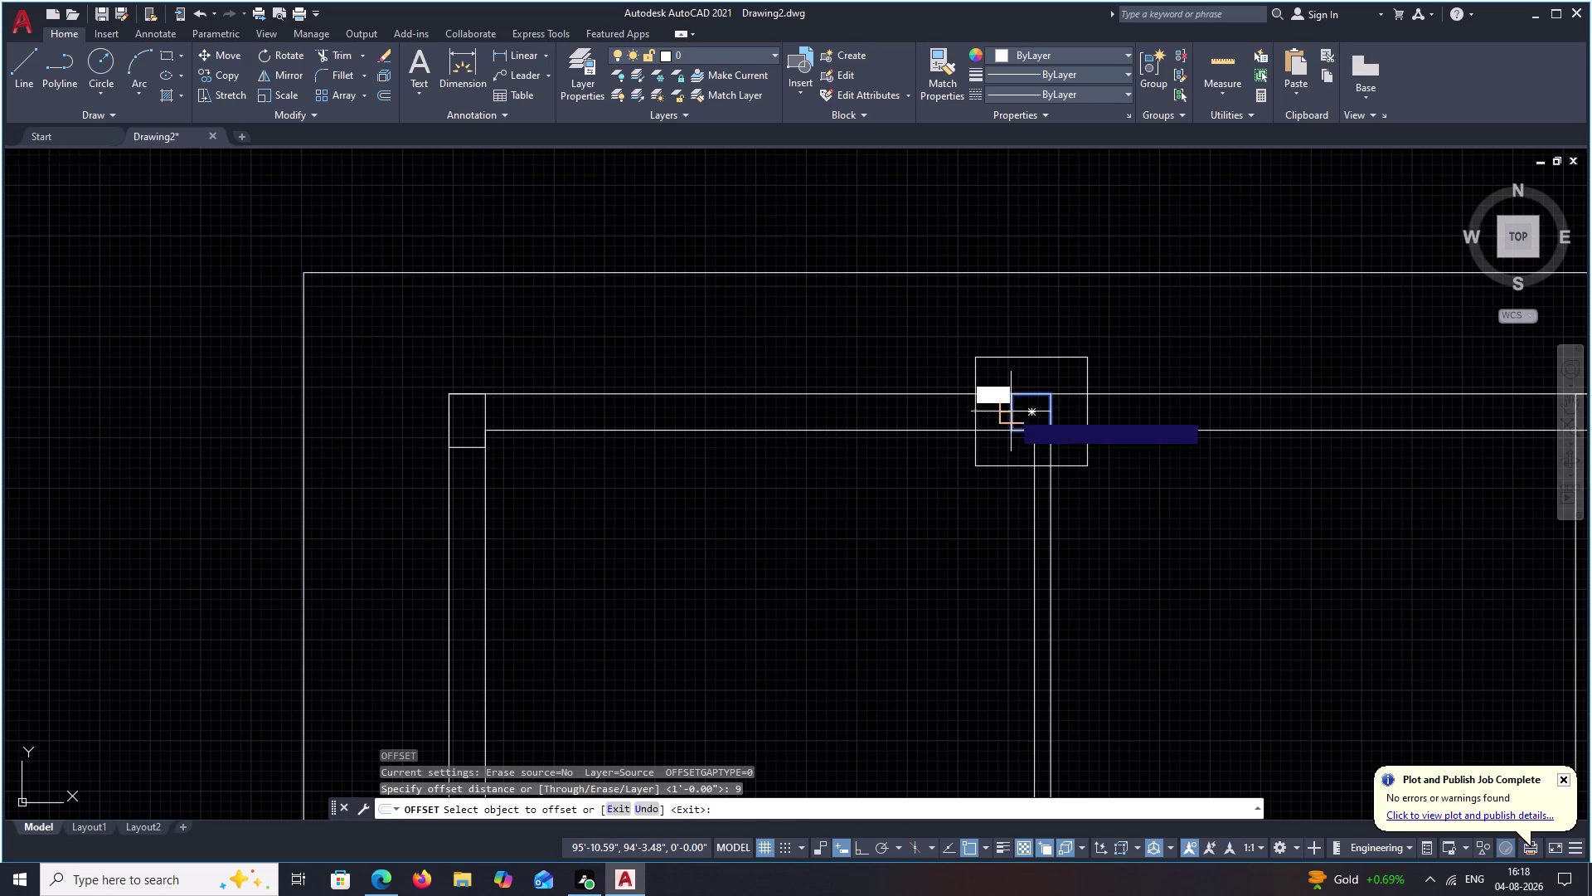
key(Escape)
scroll(up, 3)
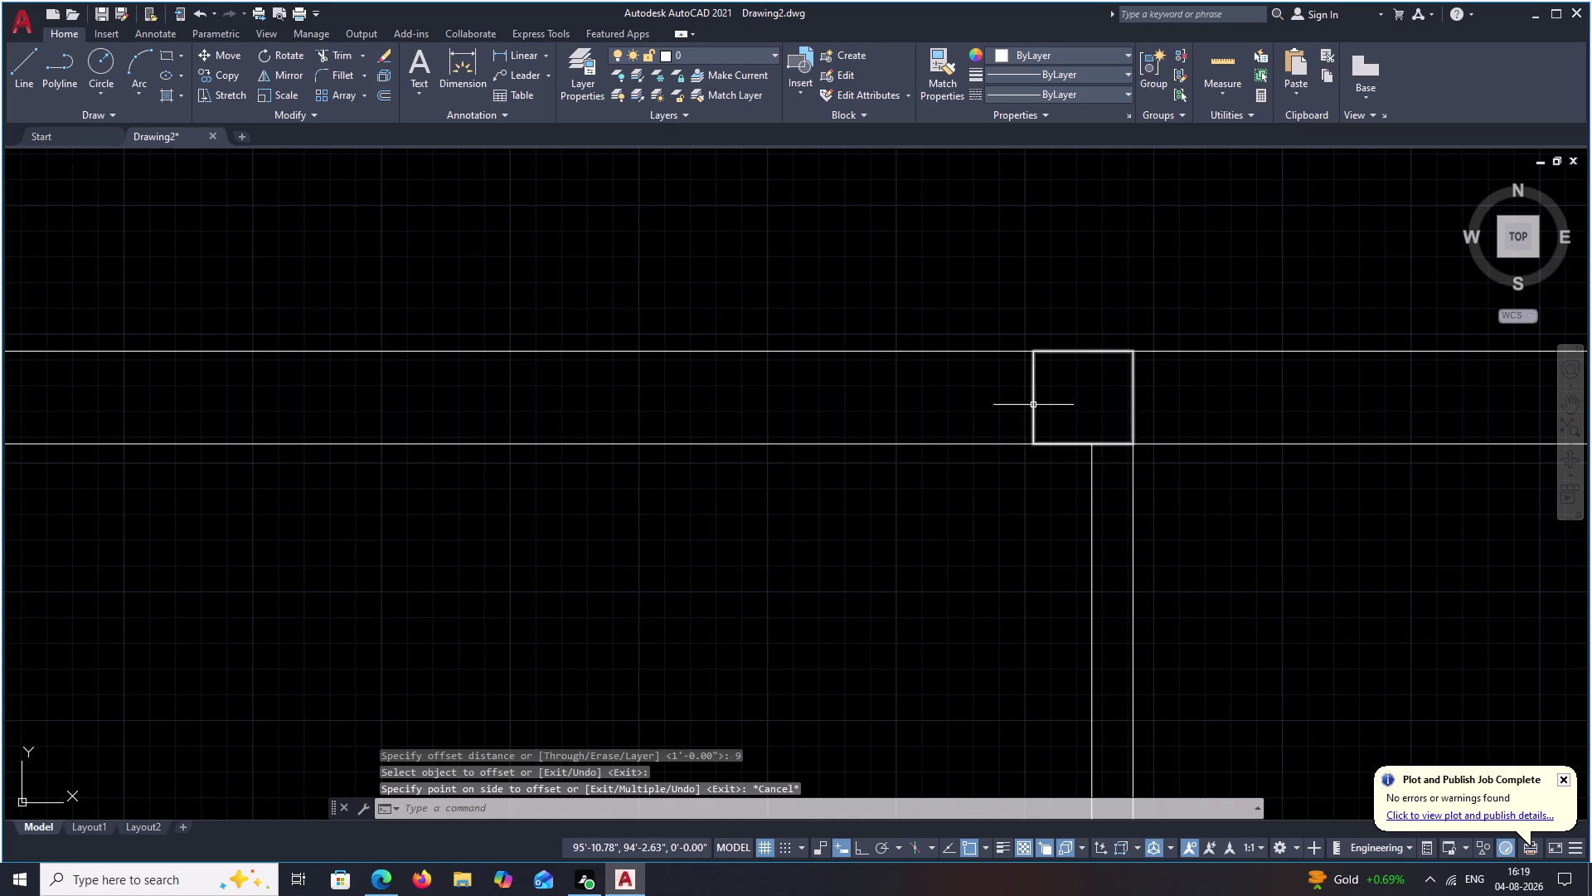
Explode the top-wall column rectangle into separate lines.
click(1033, 404)
text(X)
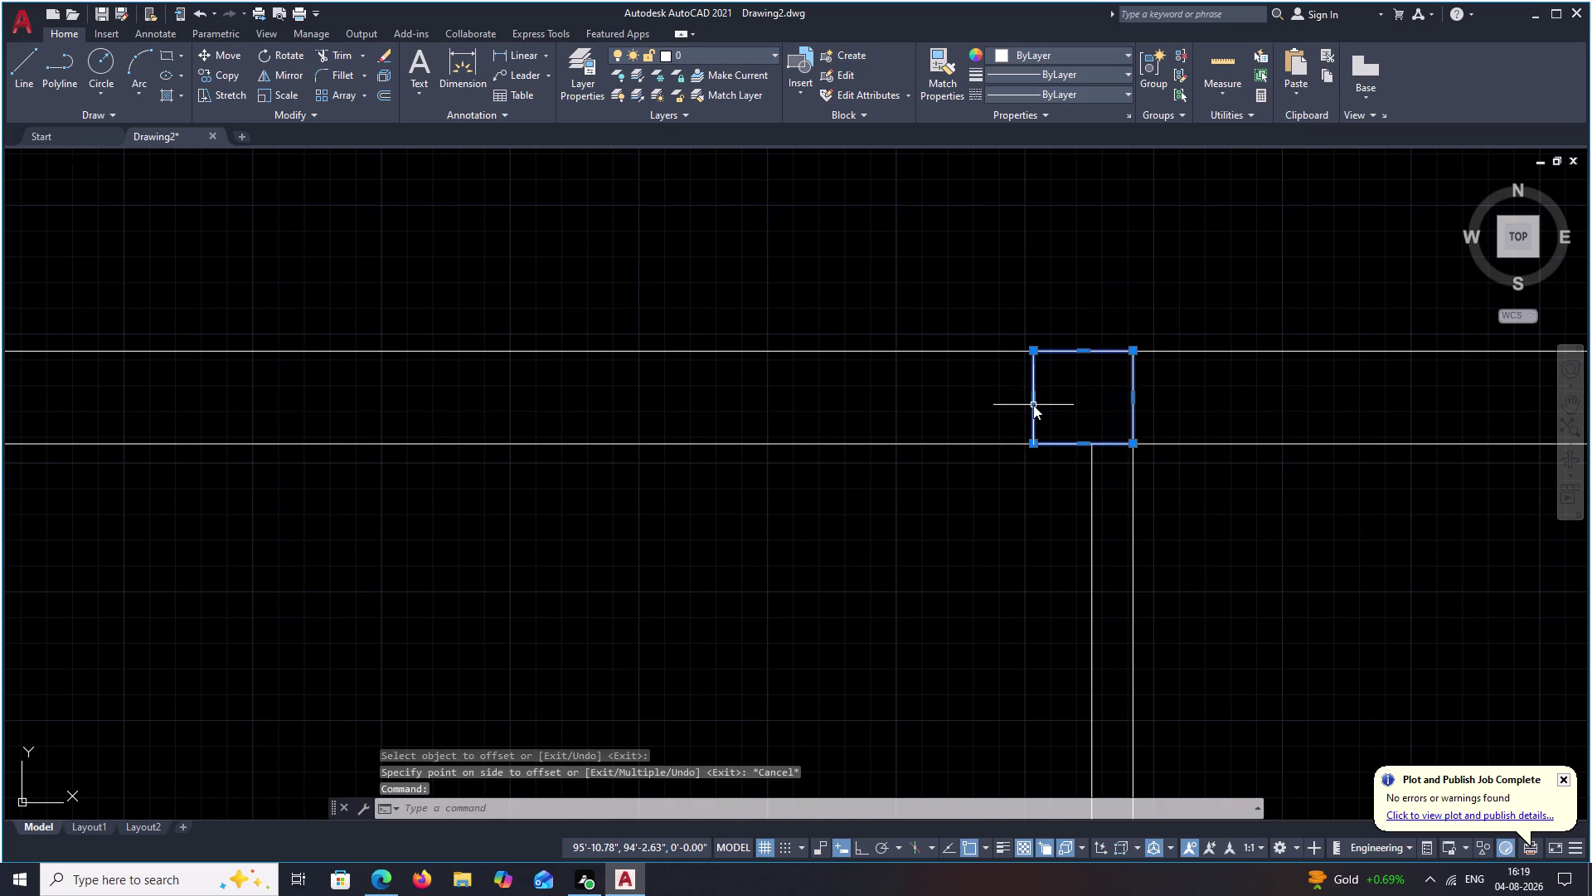
key(space)
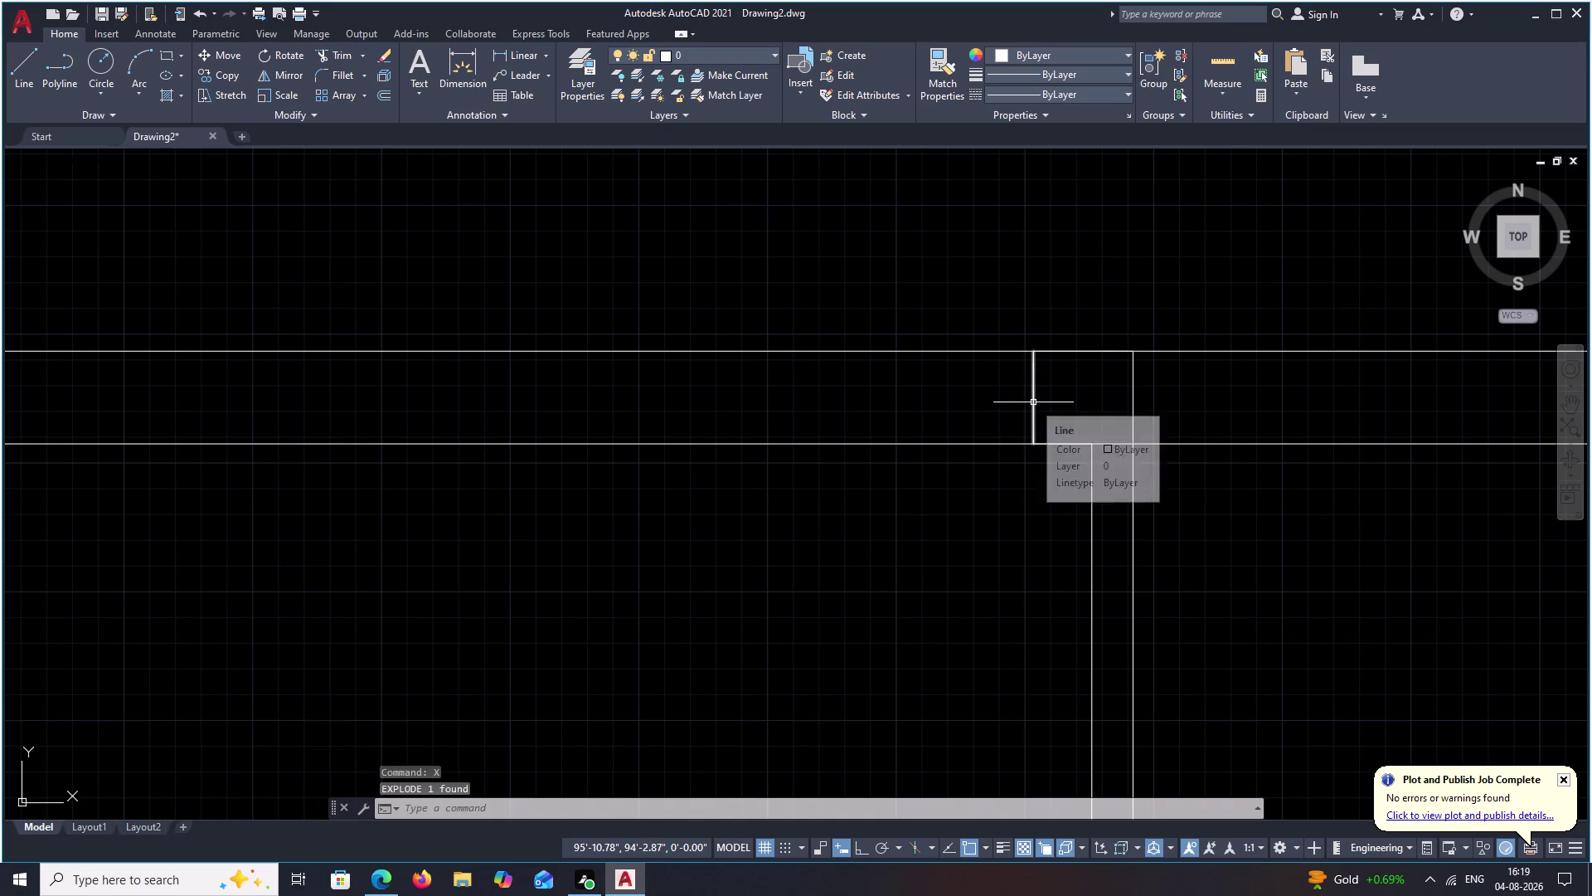
Offset the column's left edge 9 inches to the left across the wall.
text(O 9)
key(space)
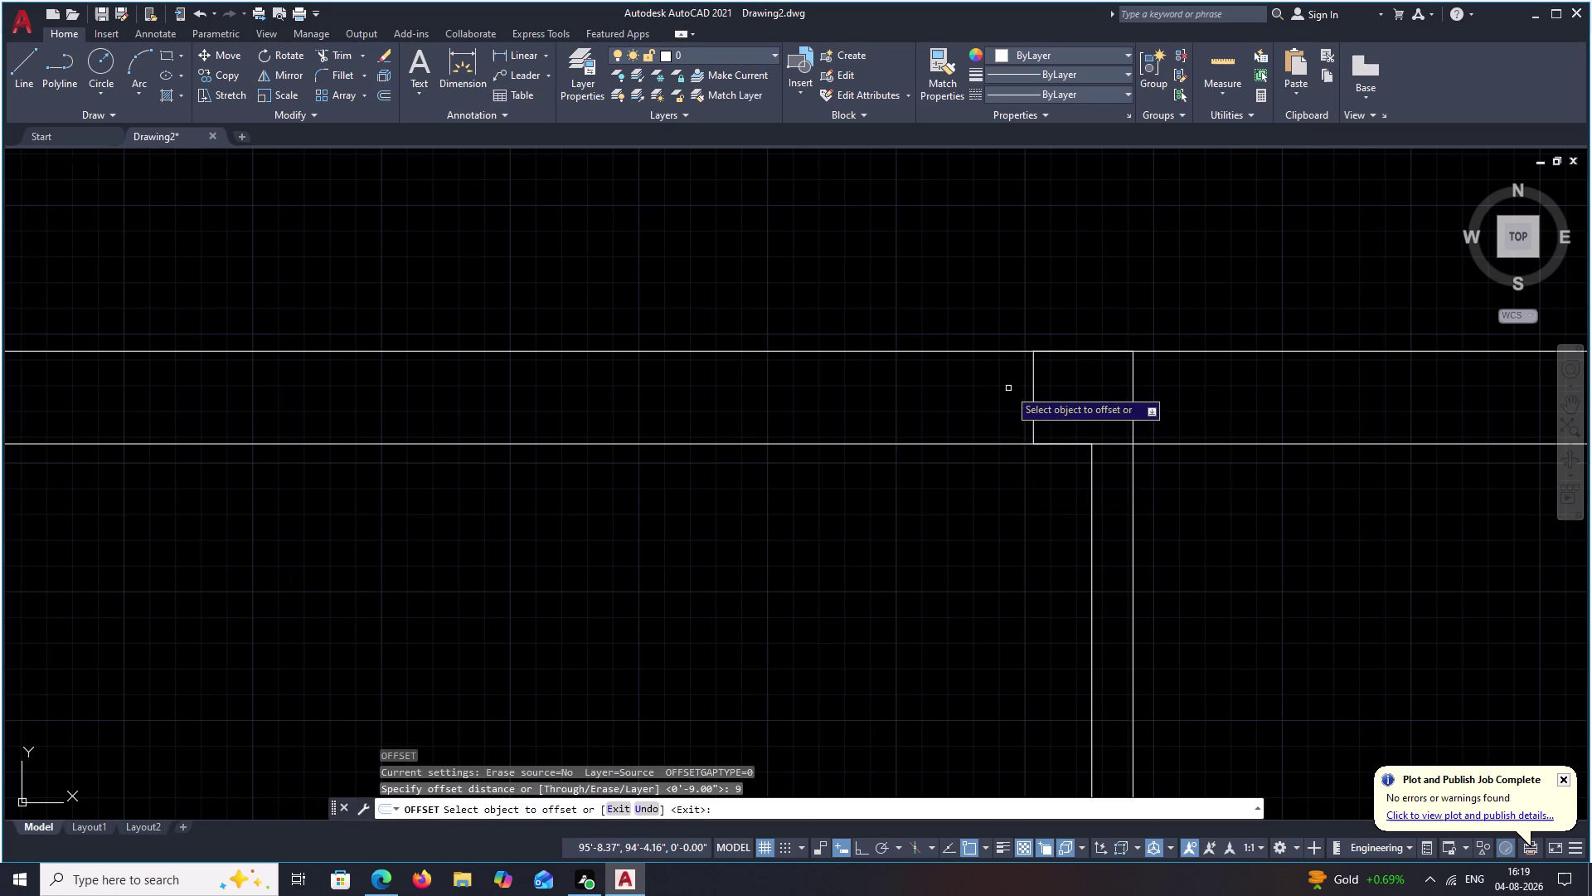
click(1032, 390)
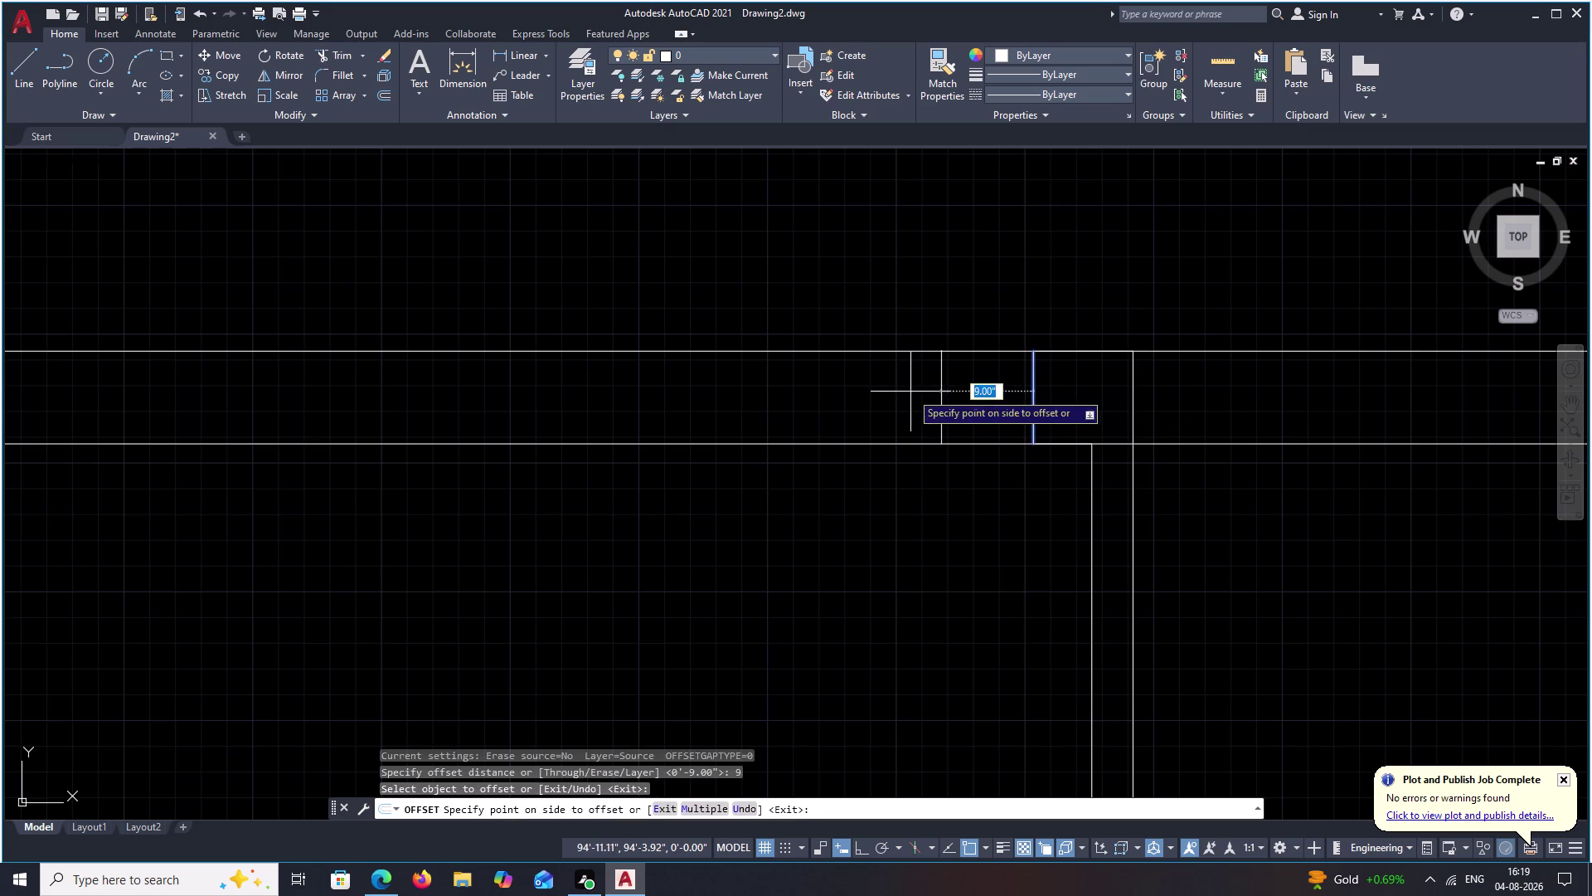
click(905, 391)
key(Escape)
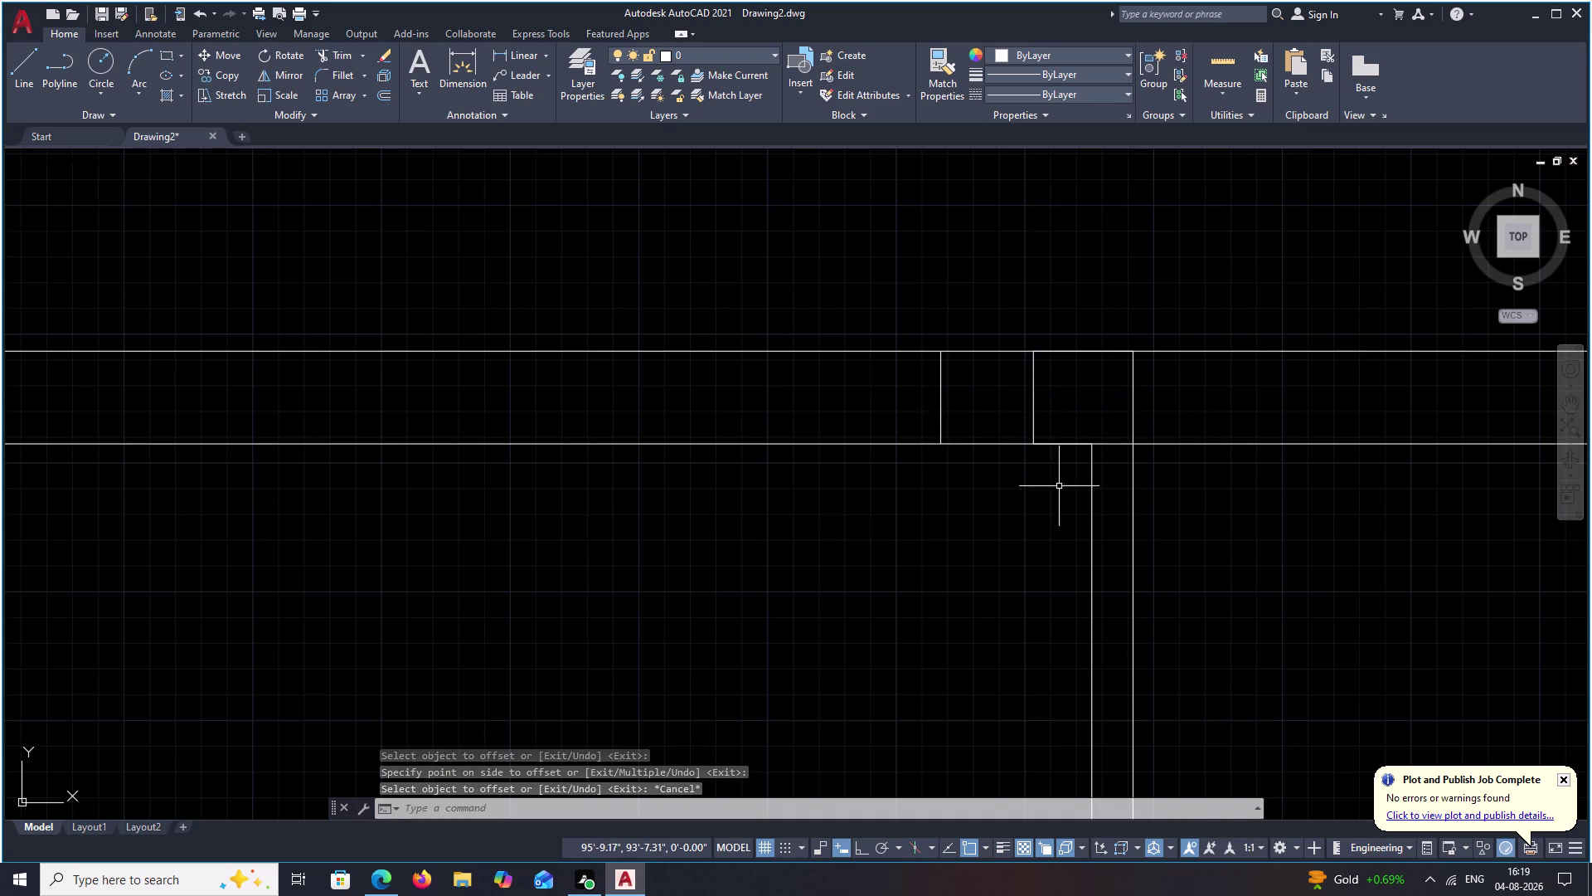
text(L)
key(space)
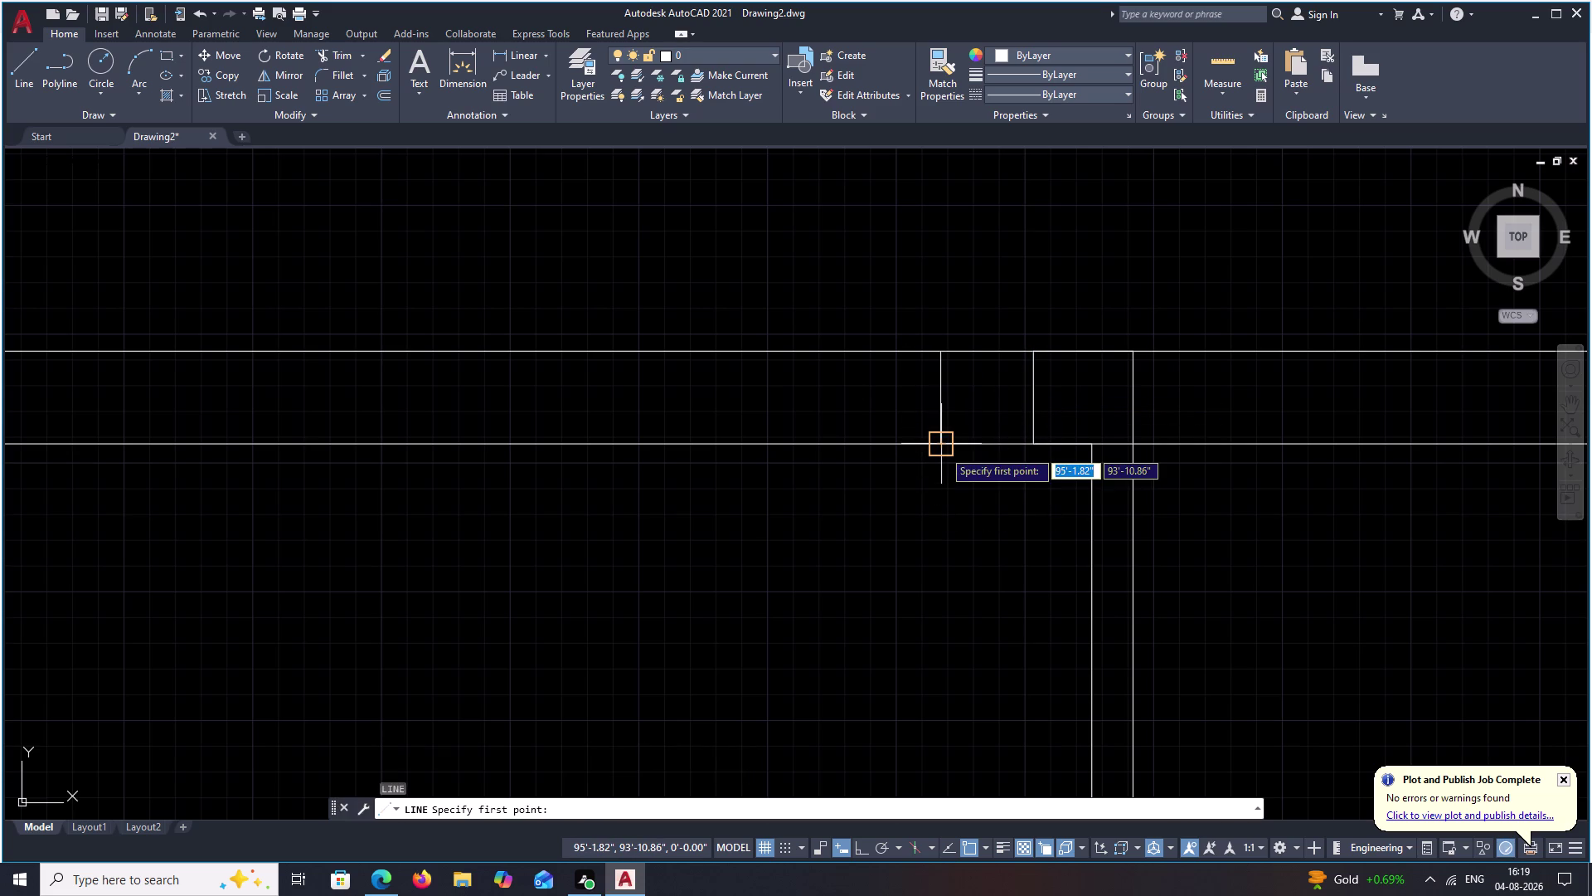
With Ortho on, draw a 2'4" line straight down from the opening edge on the top wall.
click(944, 450)
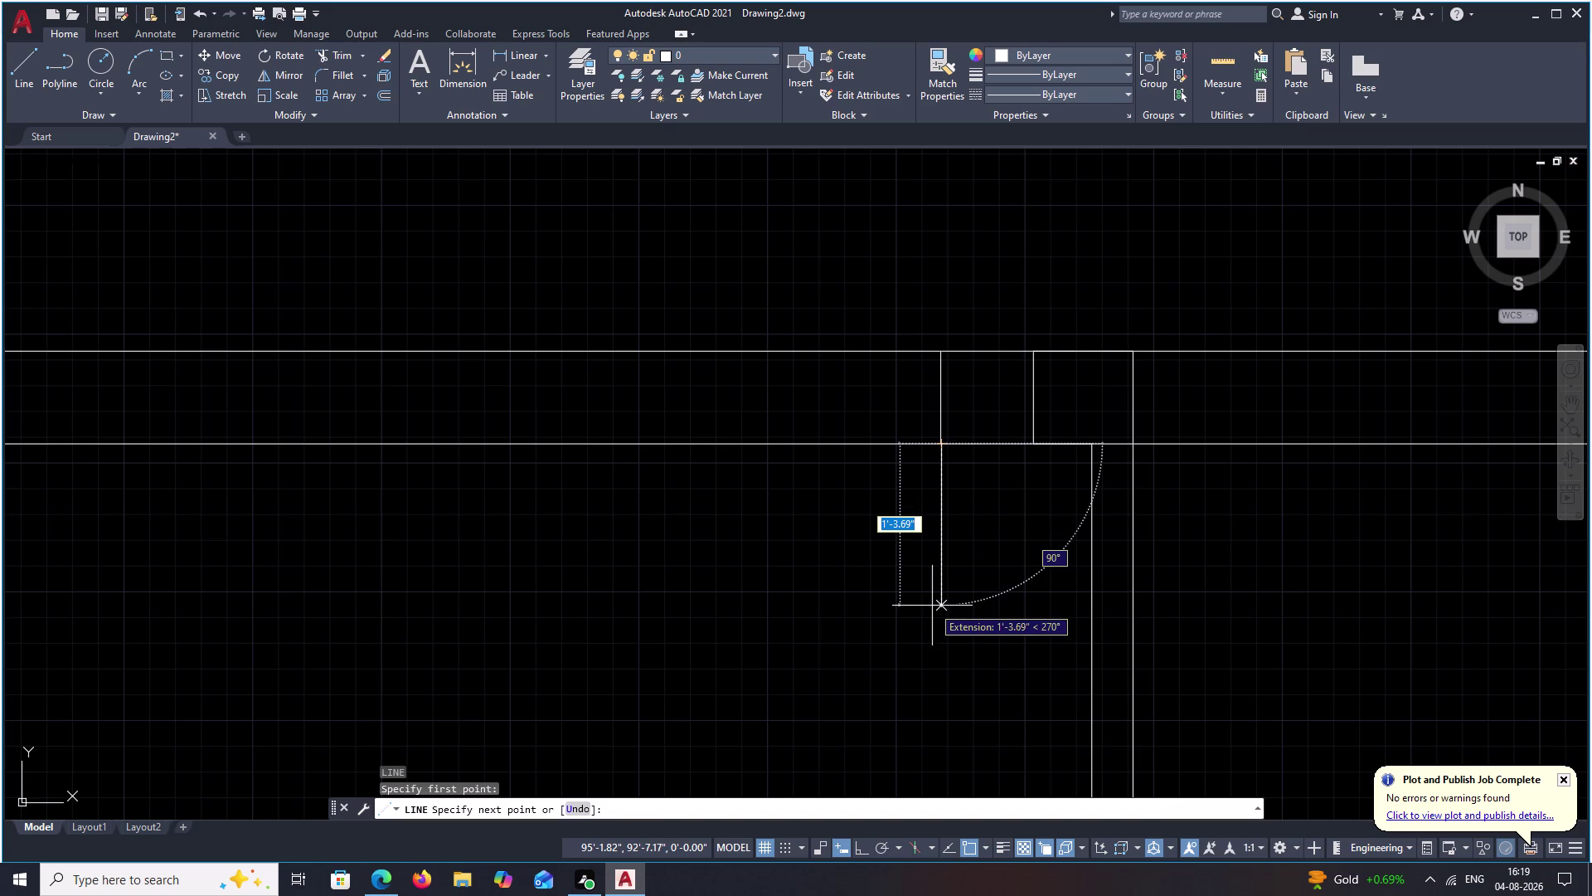
key(Escape)
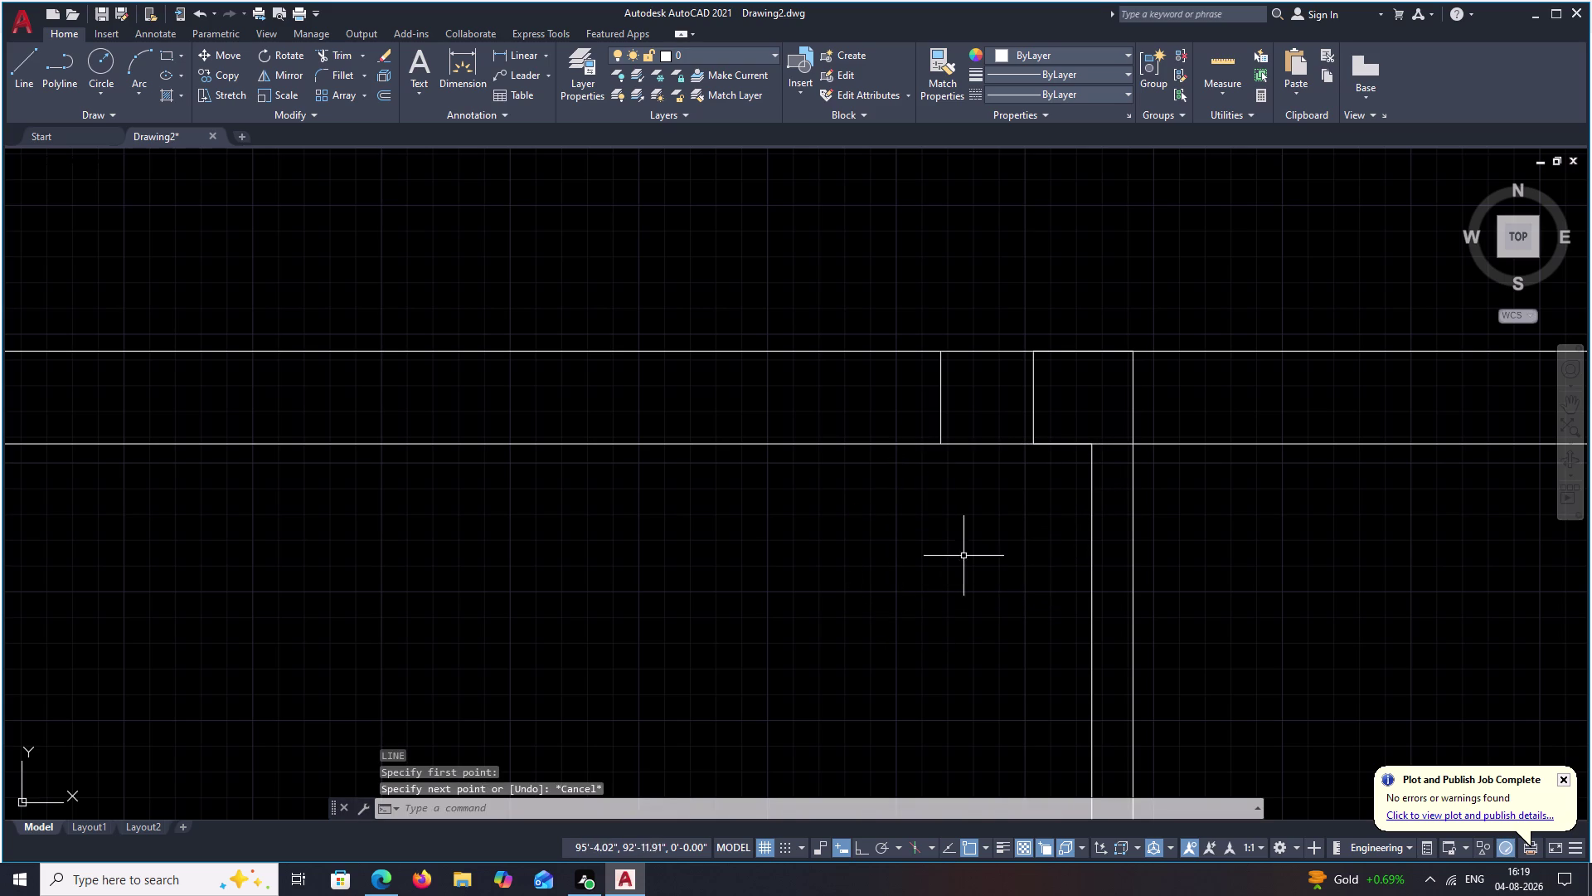
key(l)
key(space)
click(938, 439)
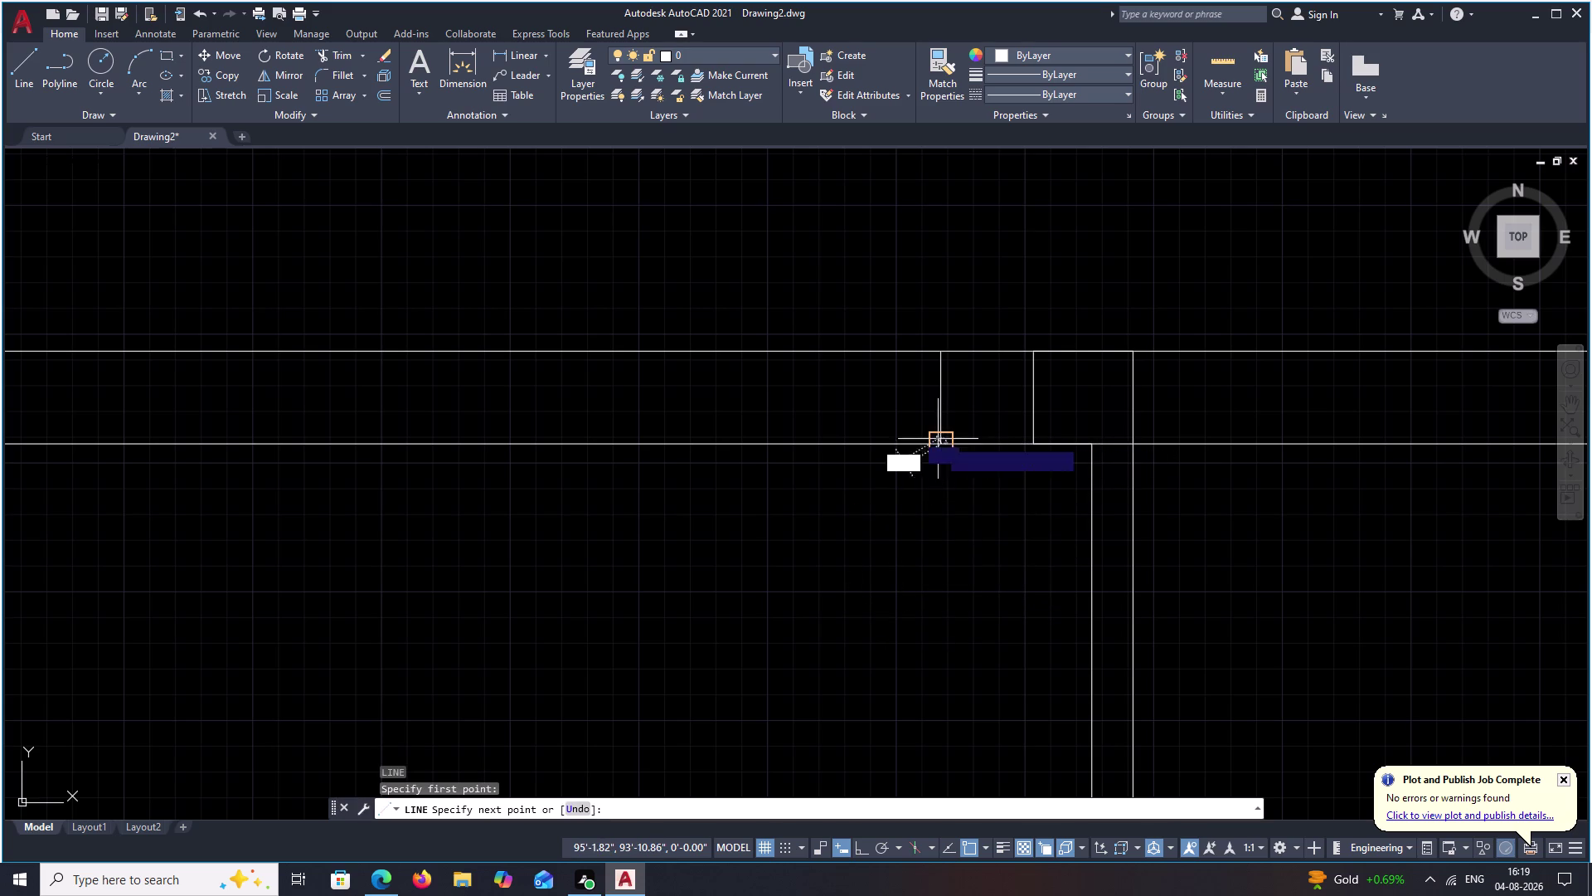
key(F8)
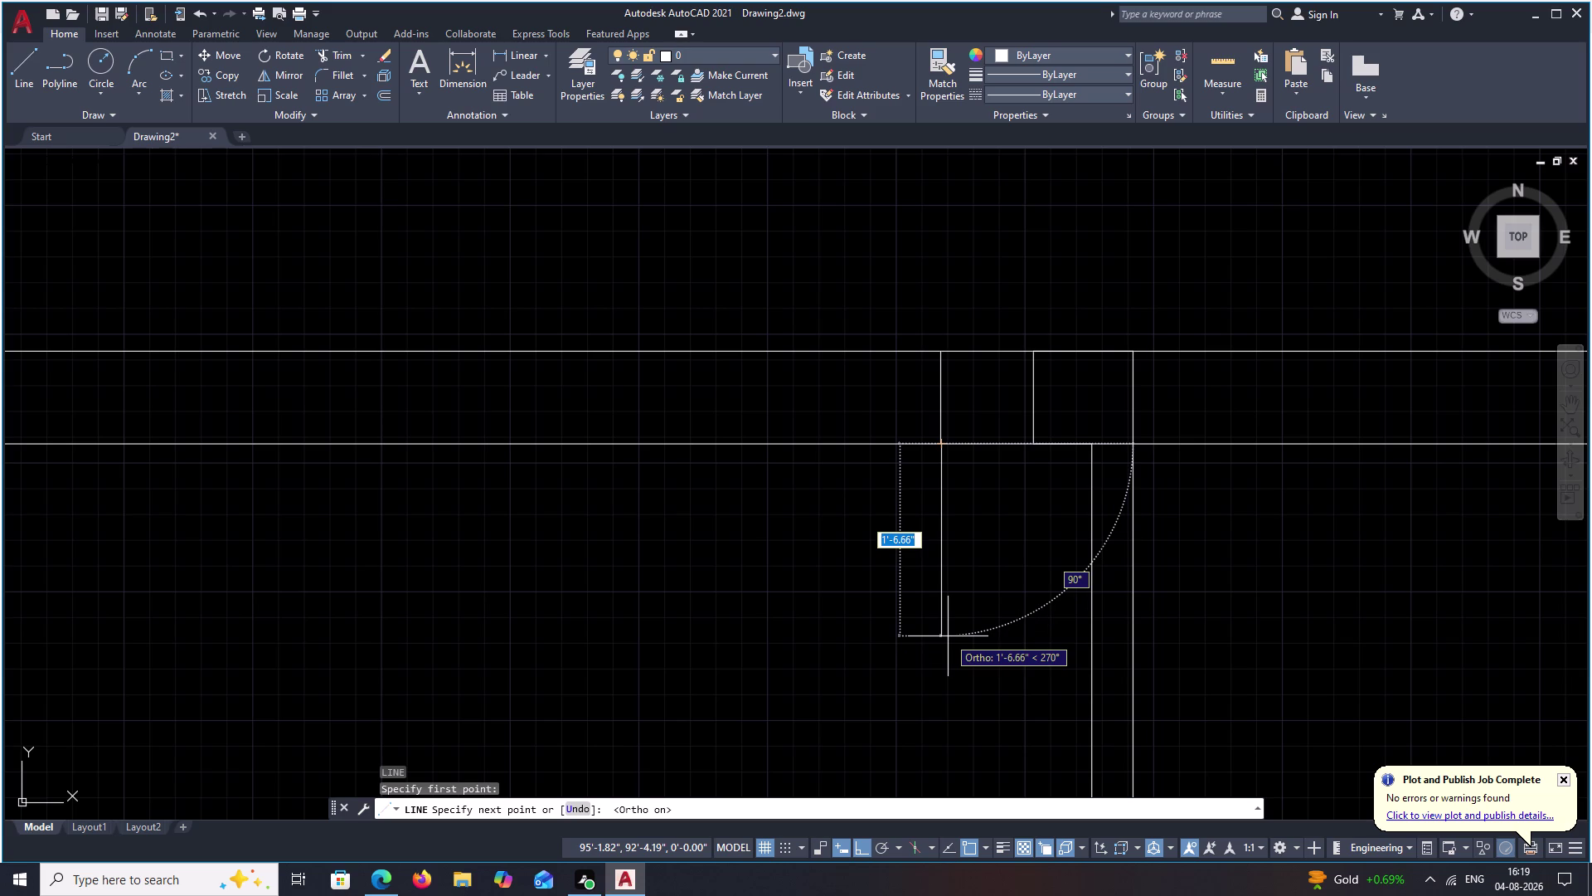
key(2)
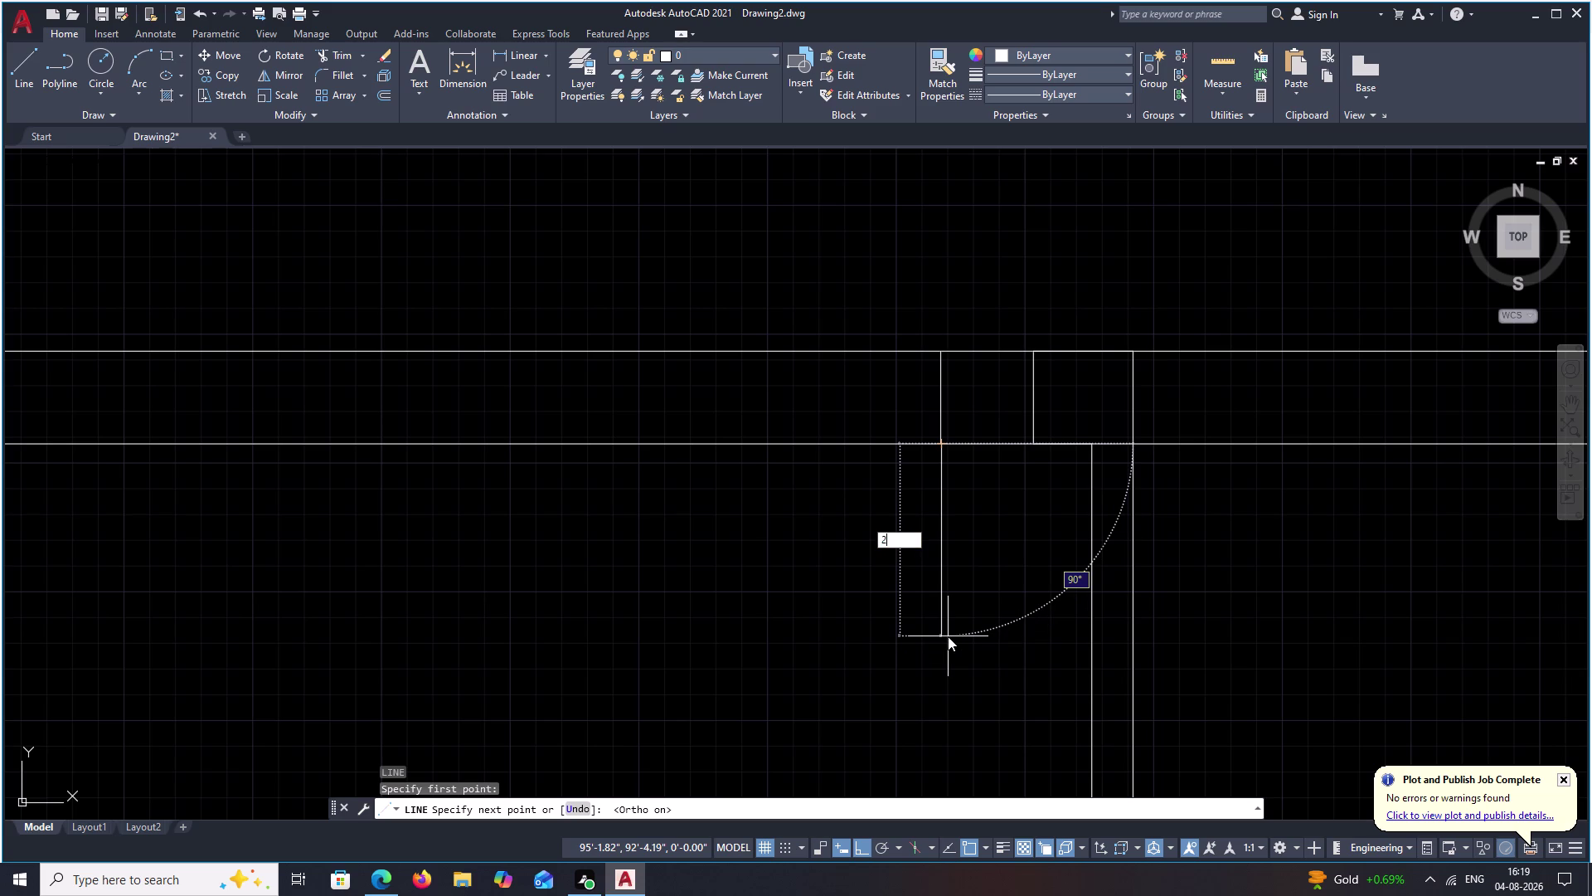
key(apostrophe)
key(4)
key(shift+quotedbl)
key(space)
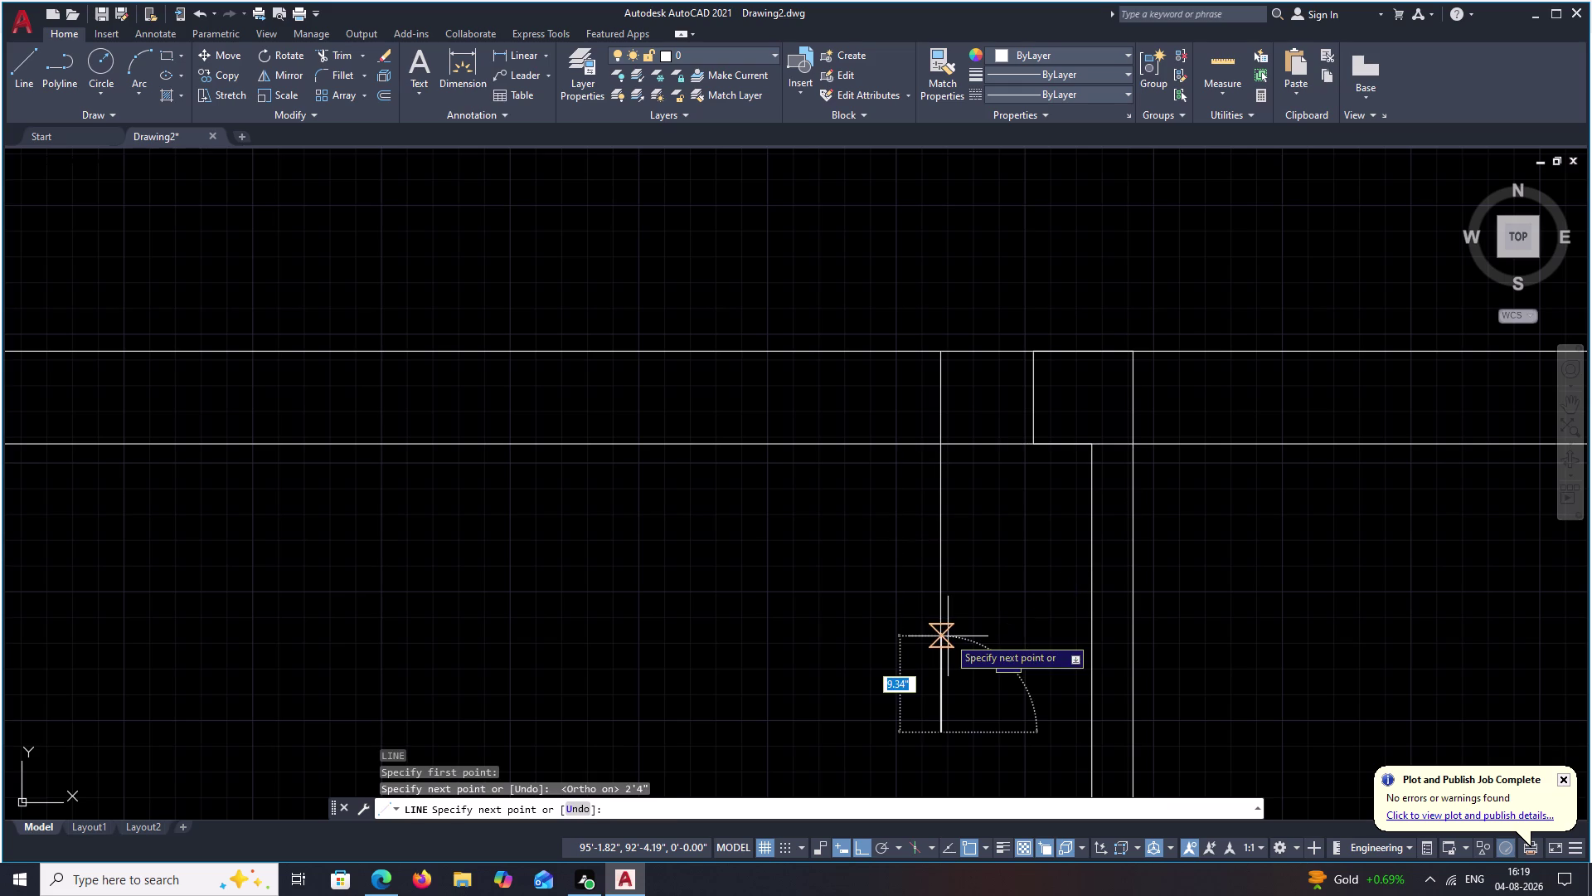
key(Escape)
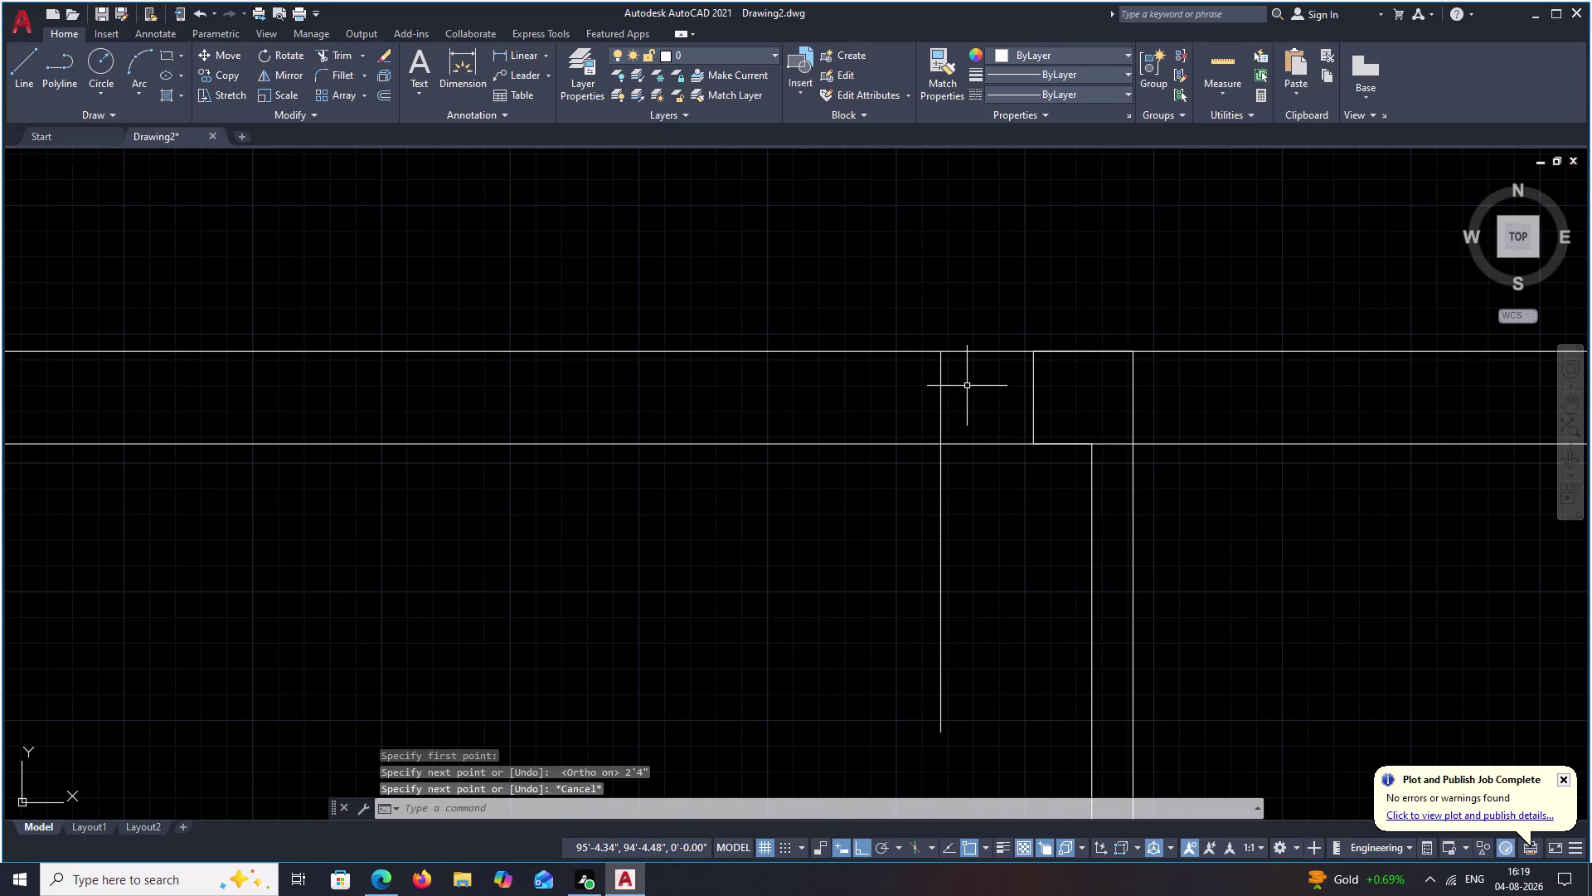
Offset the short opening edge 2'4" to the left to mark the door opening.
text(O)
key(space)
key(space)
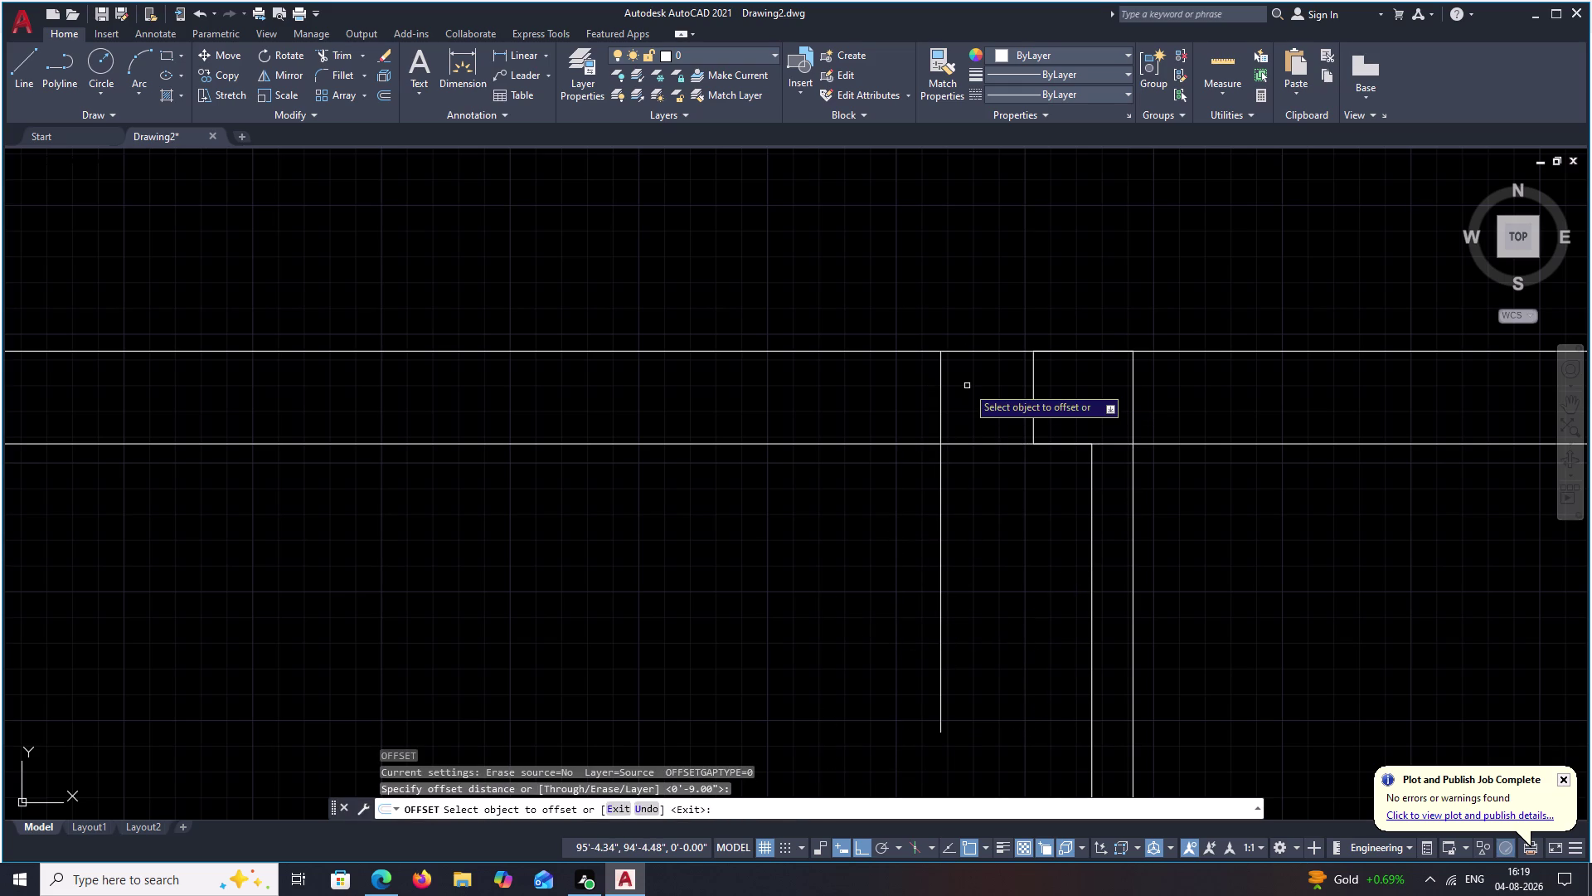
text(2')
key(4)
text(l)
key(space)
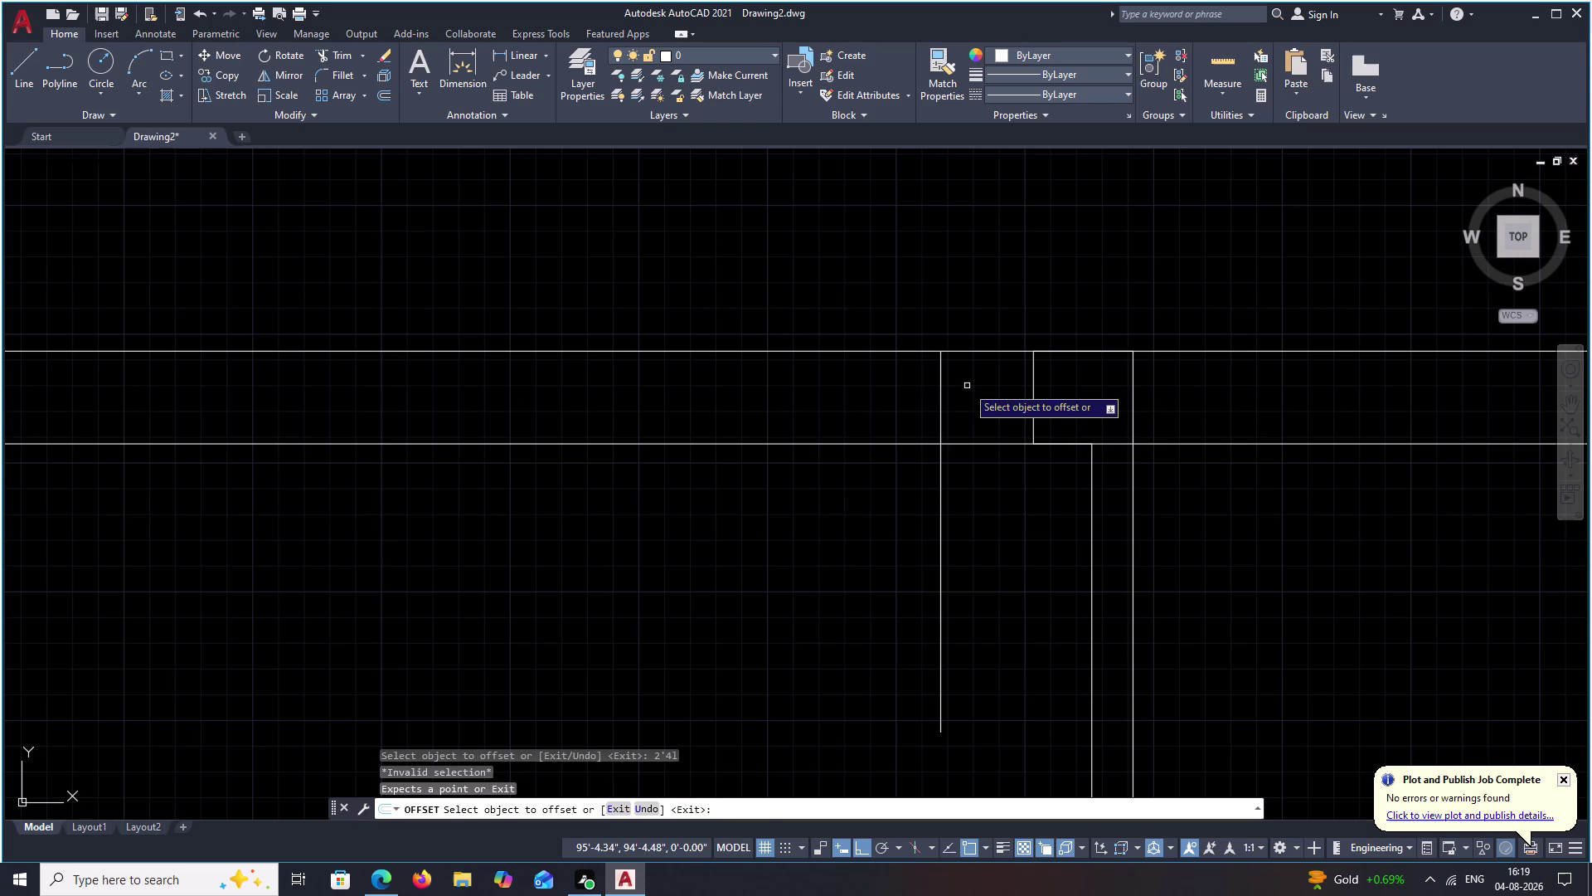
key(space)
key(space)
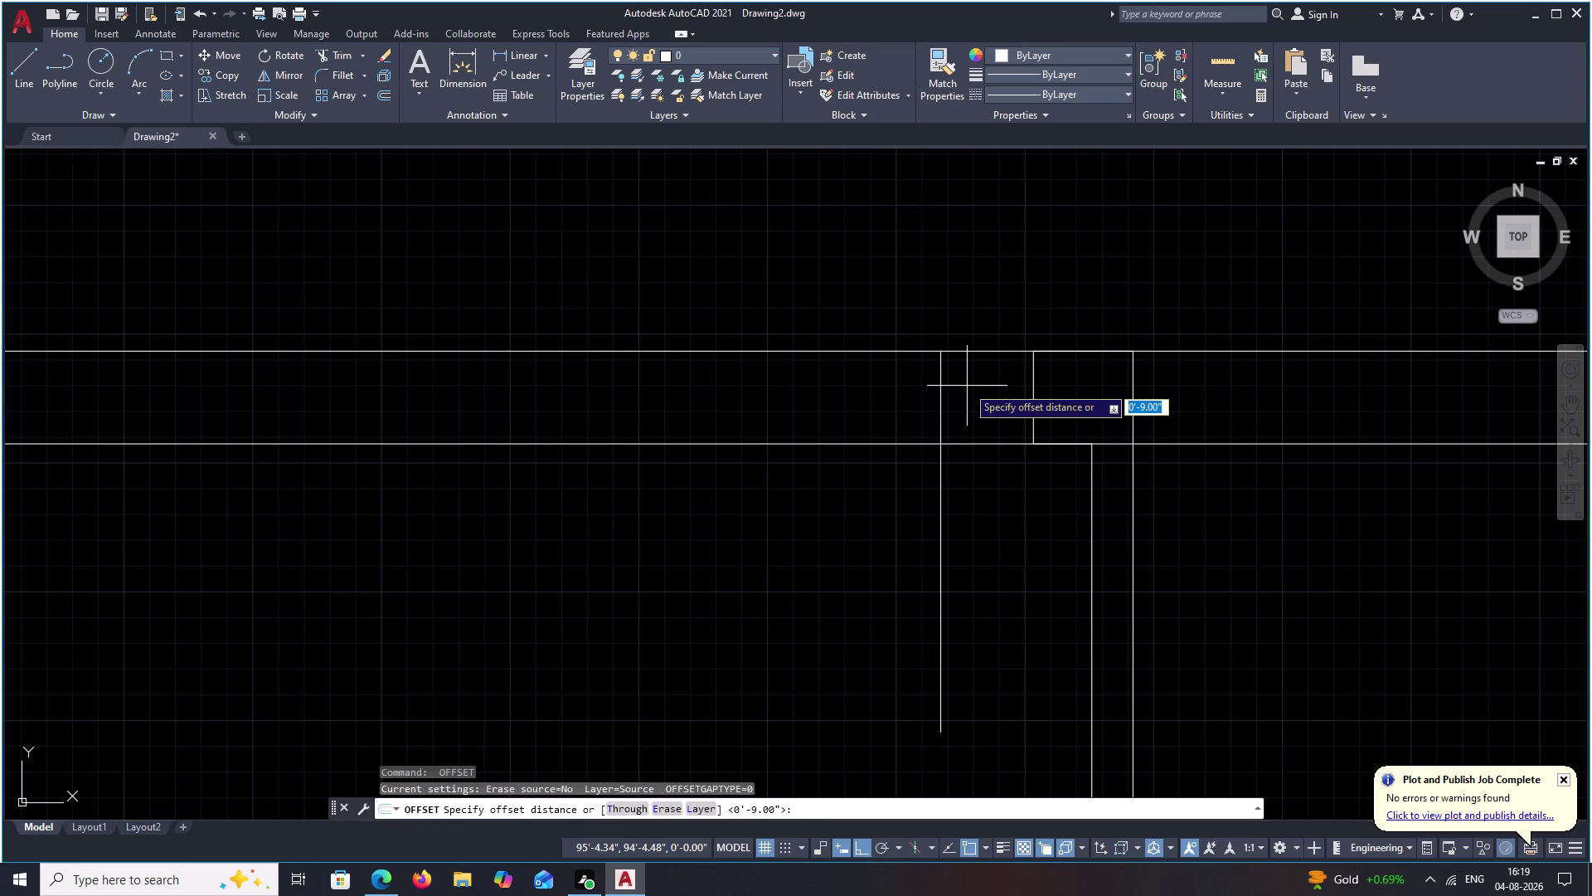
text(2')
text(4)
key(shift+quotedbl)
key(space)
click(943, 387)
click(790, 385)
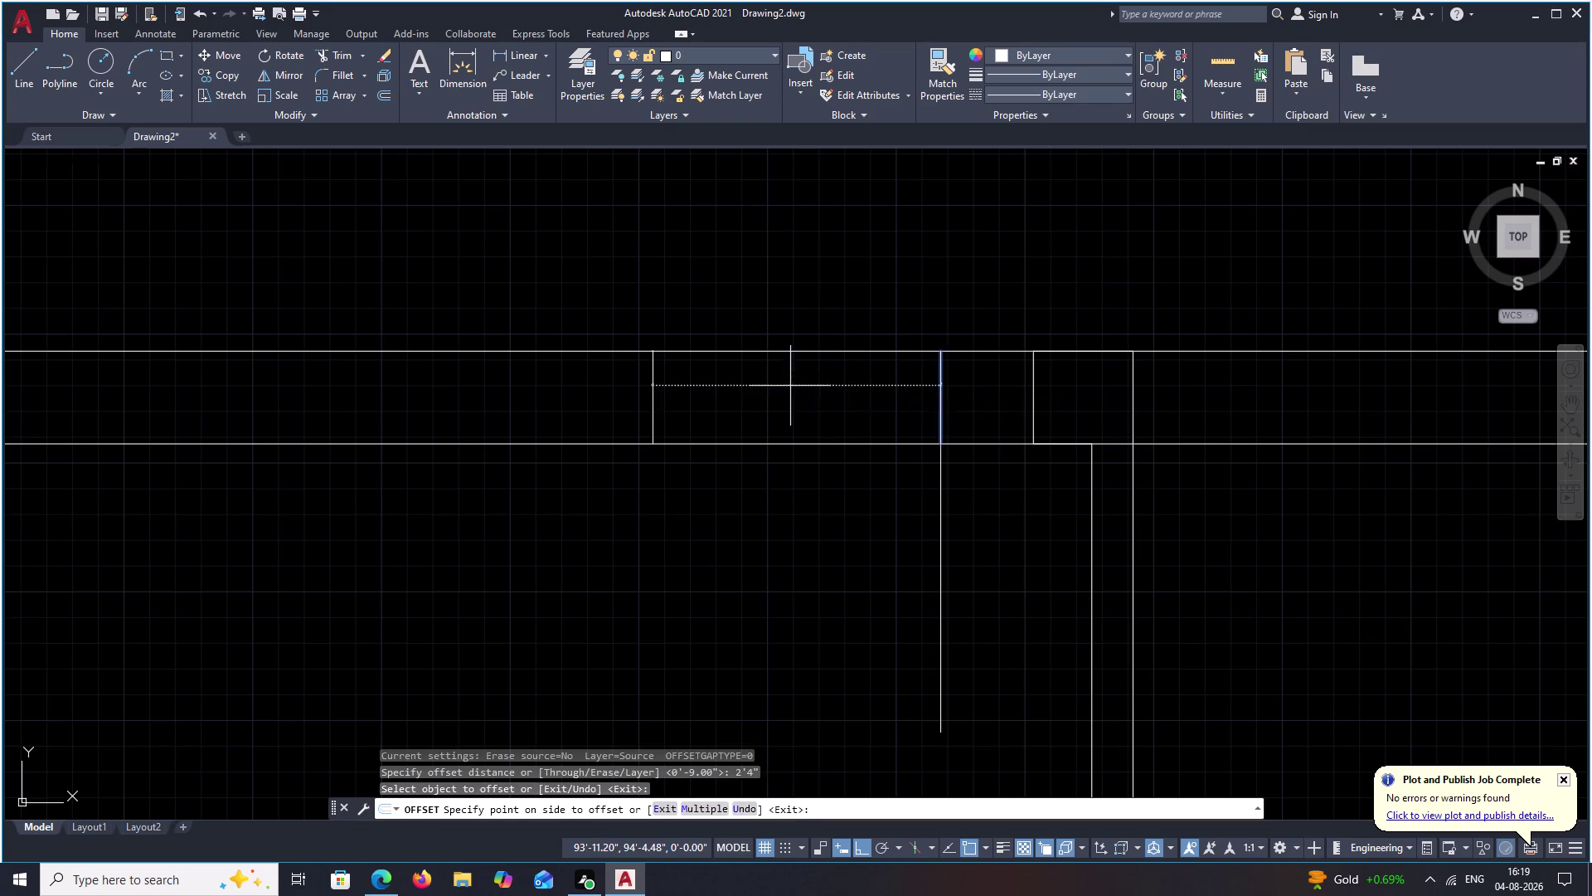
key(Escape)
Offset the long vertical line 1" to the left to form the door leaf.
key(space)
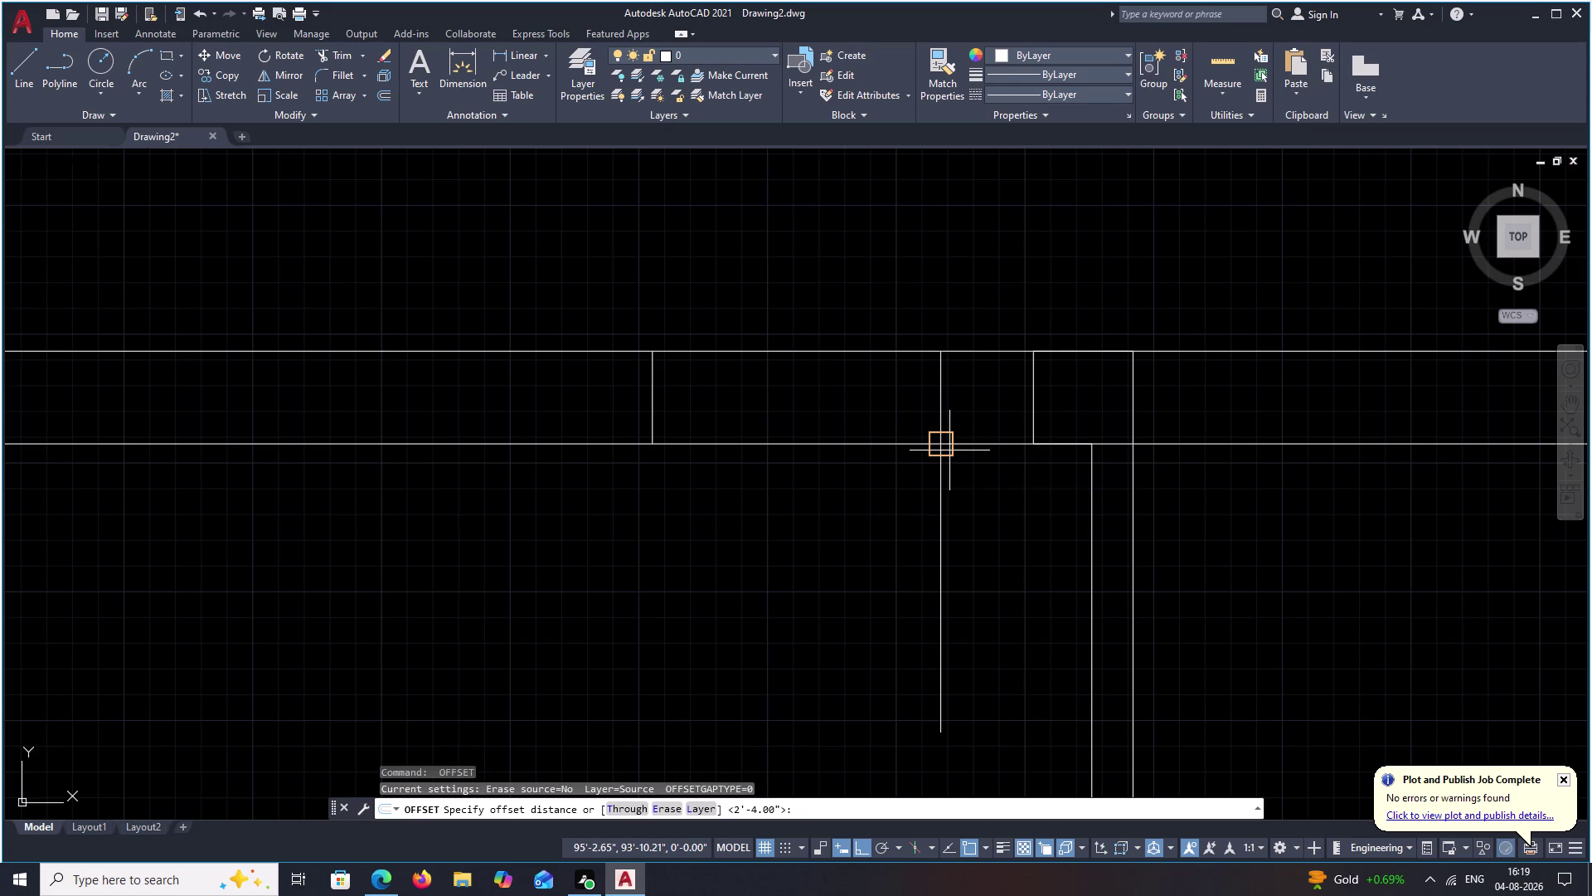
key(space)
text(1)
key(space)
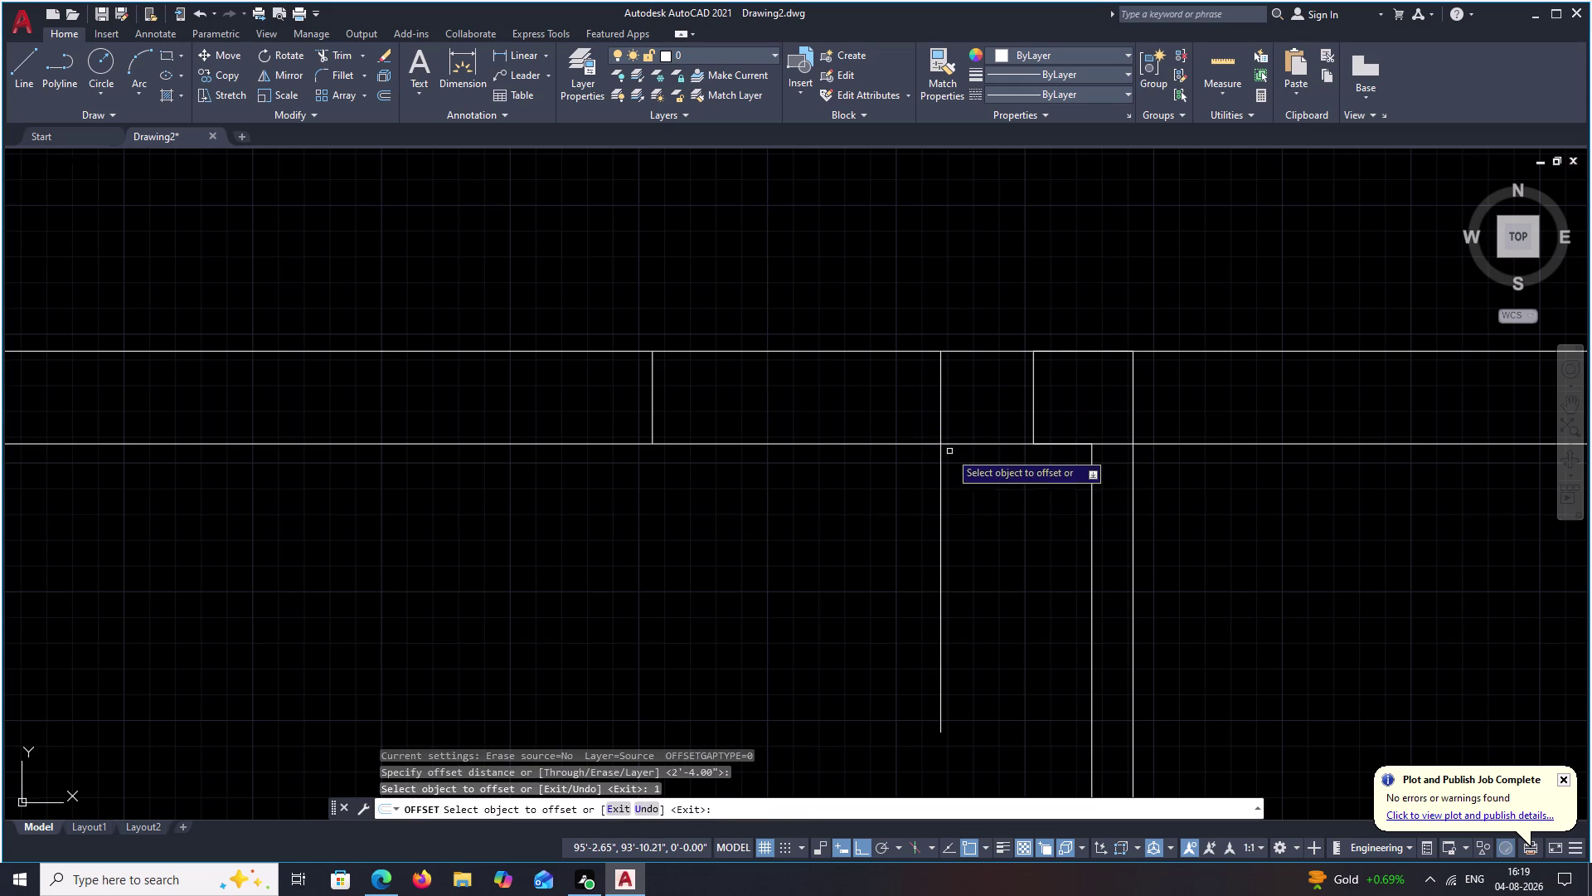
click(941, 509)
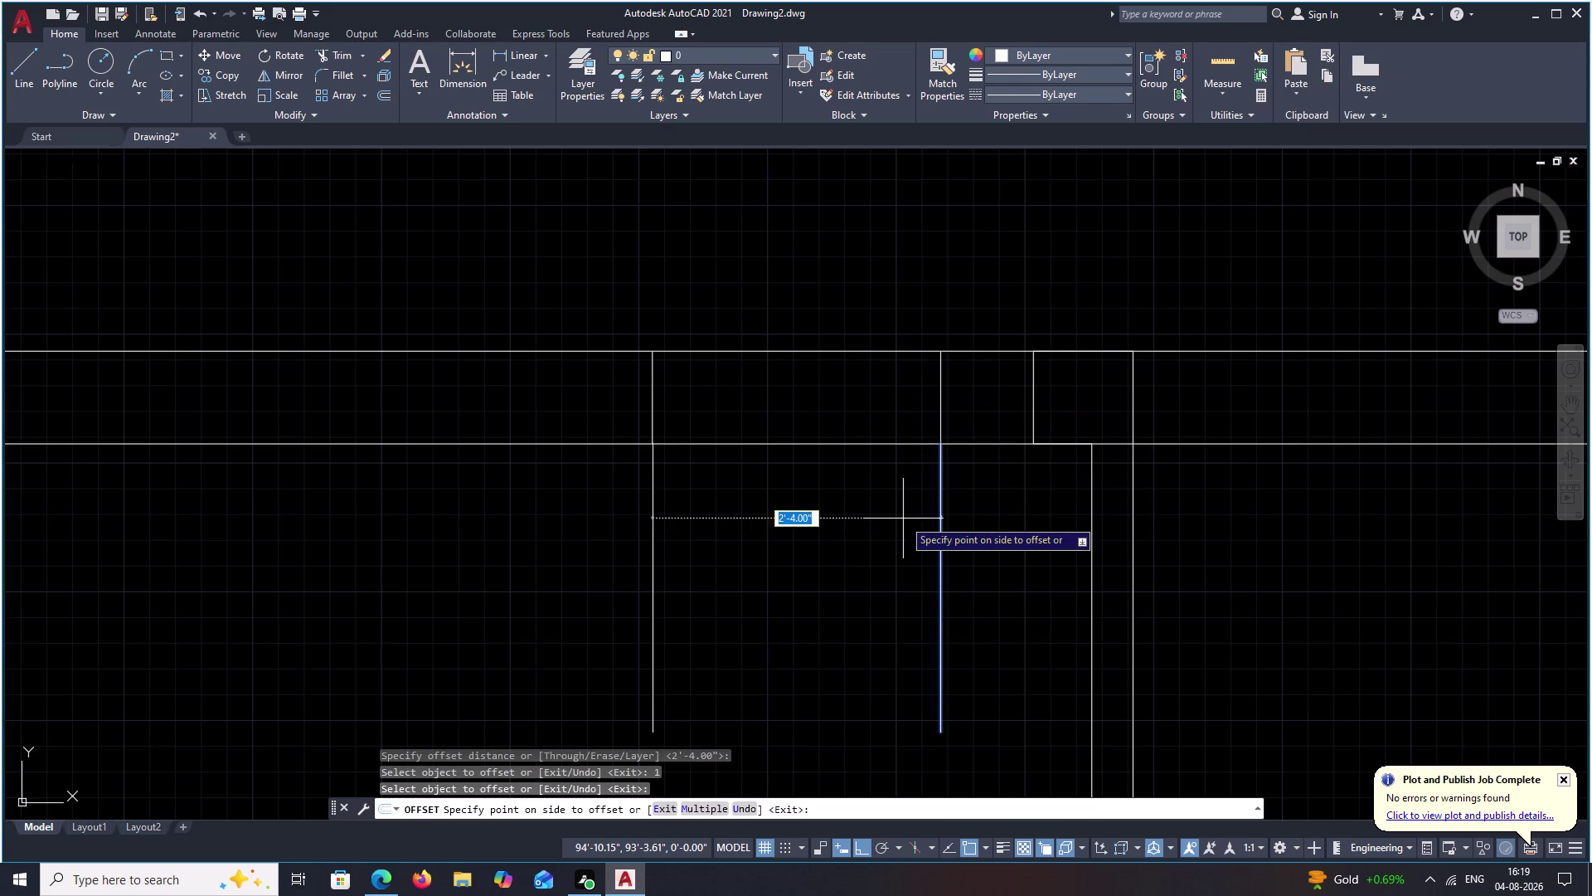
key(Escape)
key(space)
key(space)
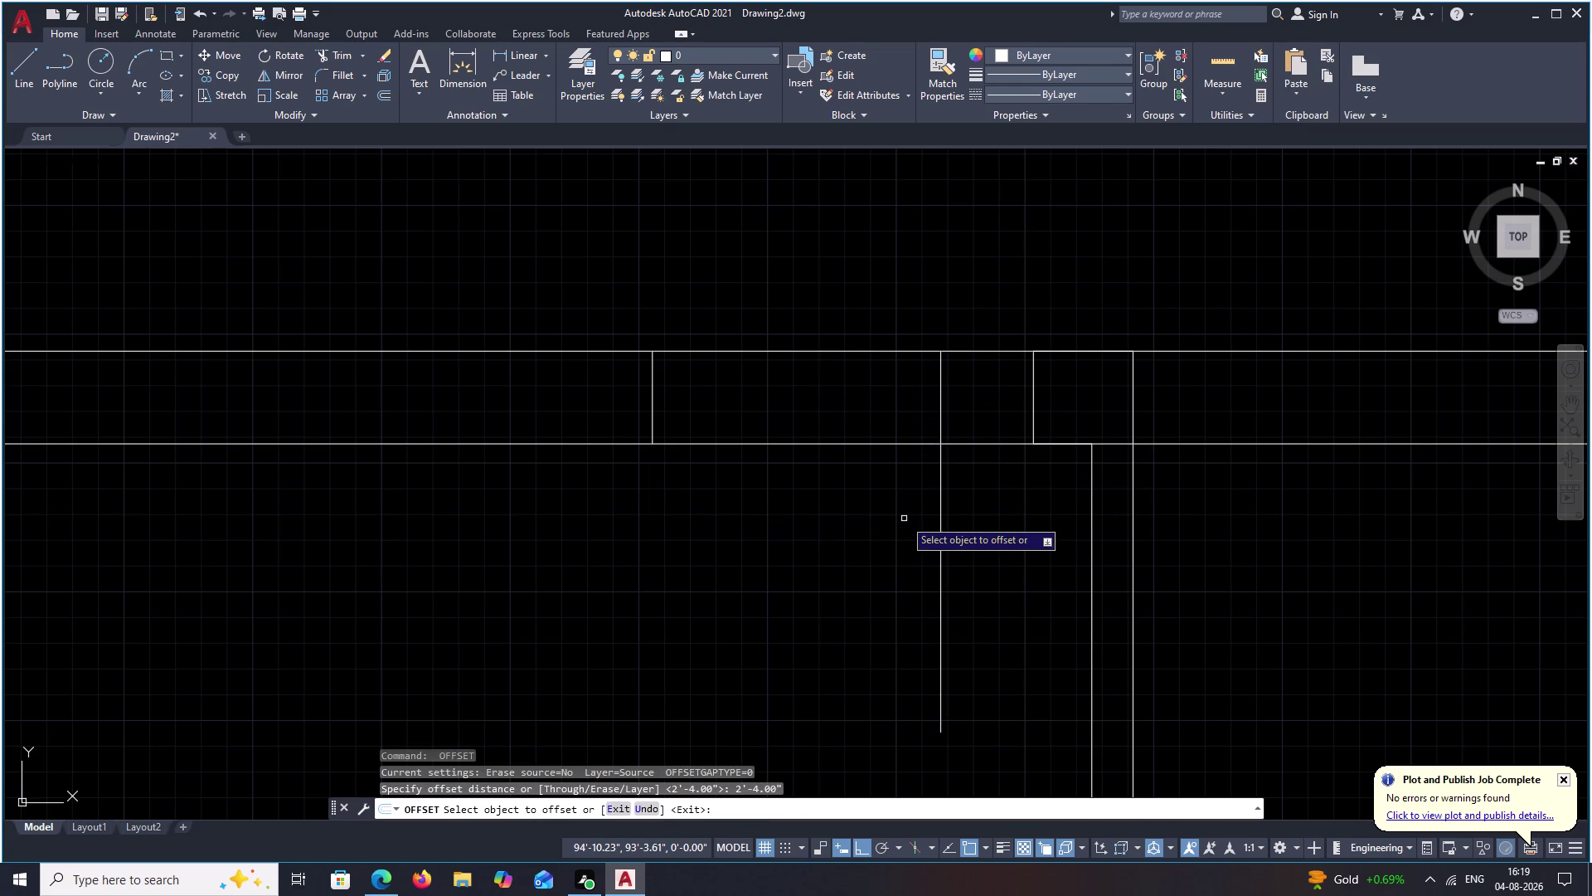
key(space)
key(space)
text(1)
key(space)
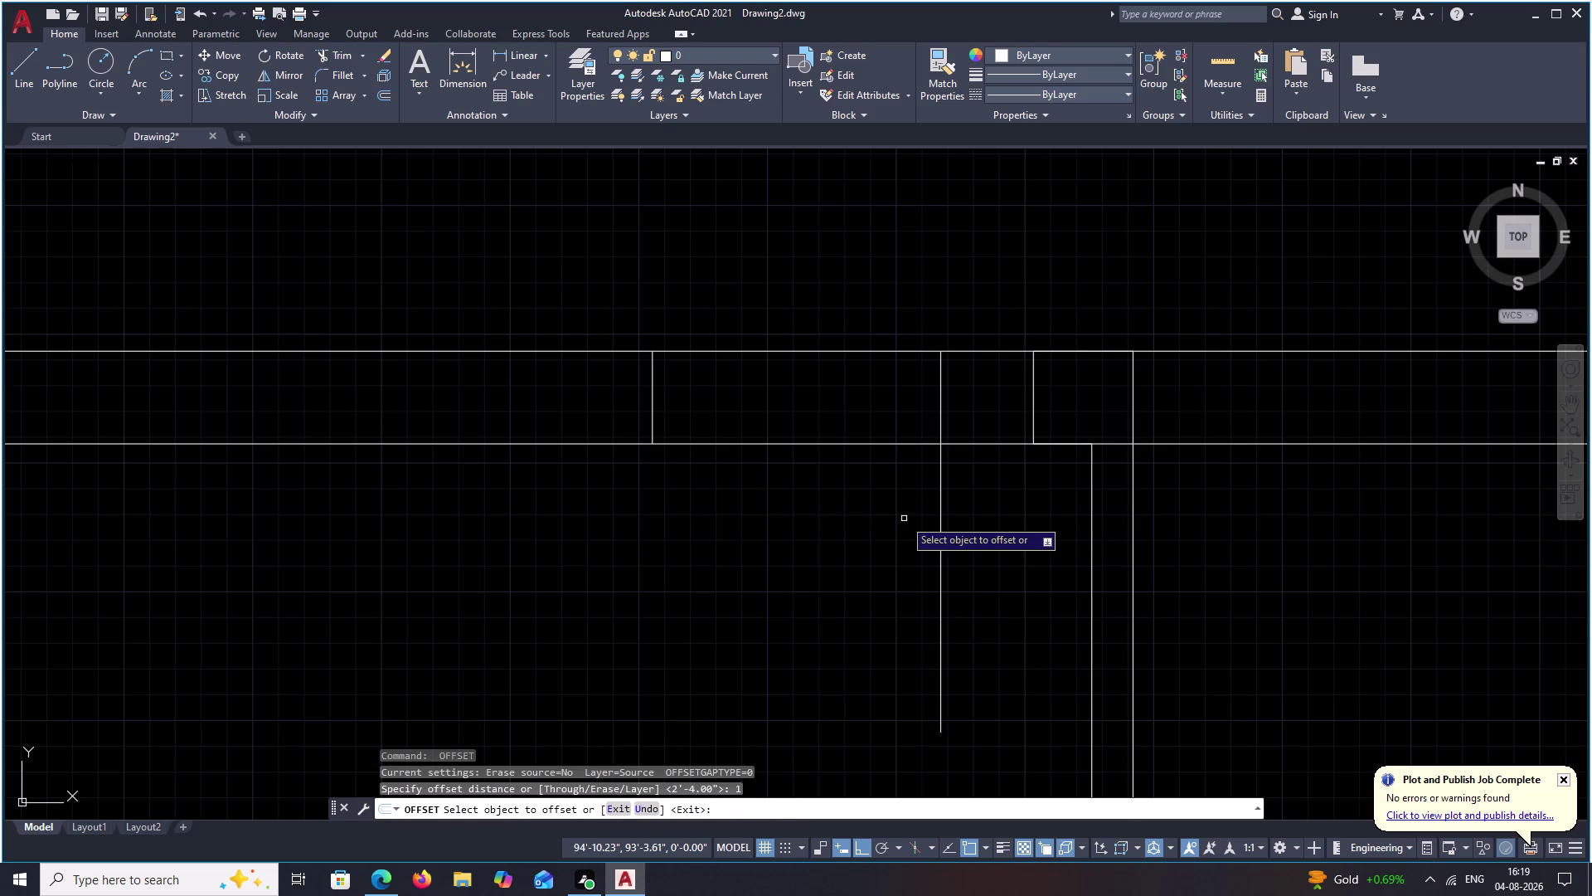
click(942, 510)
click(895, 509)
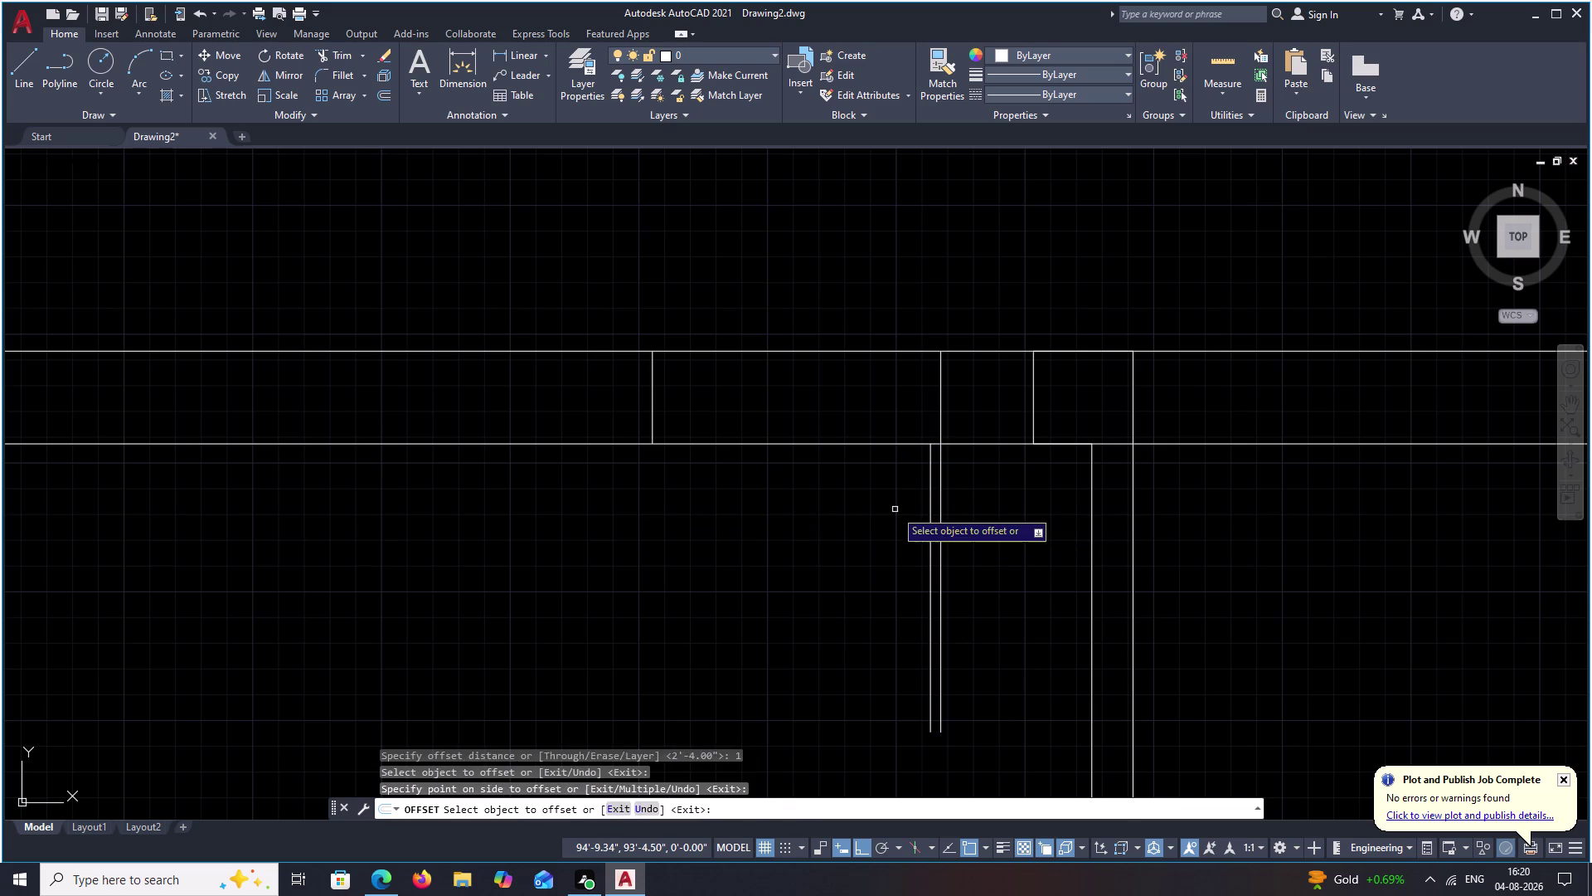
key(Escape)
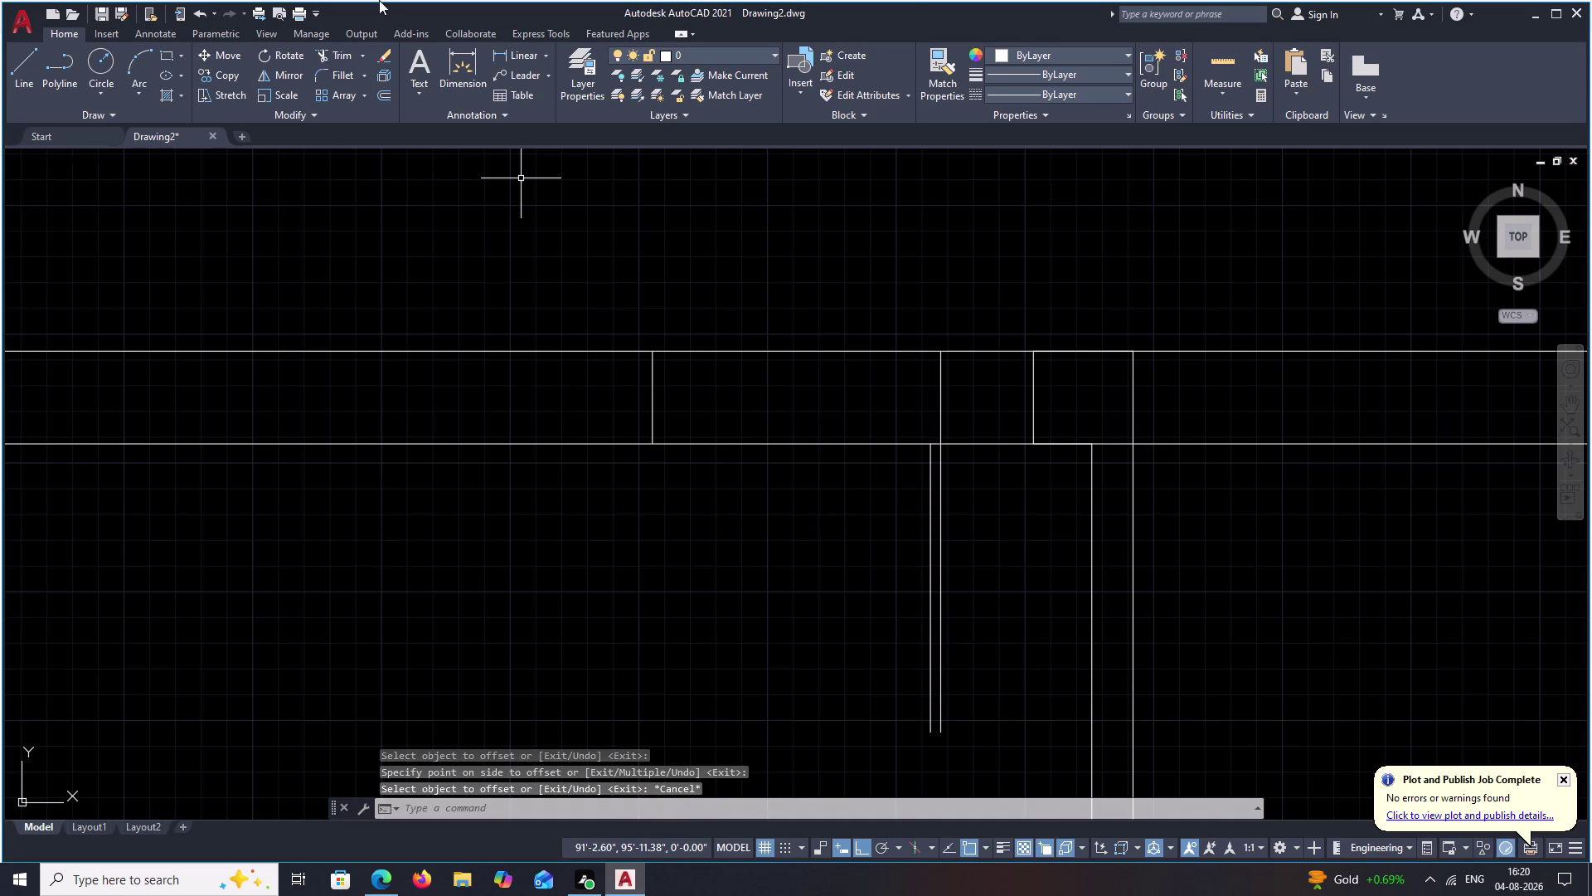
click(149, 56)
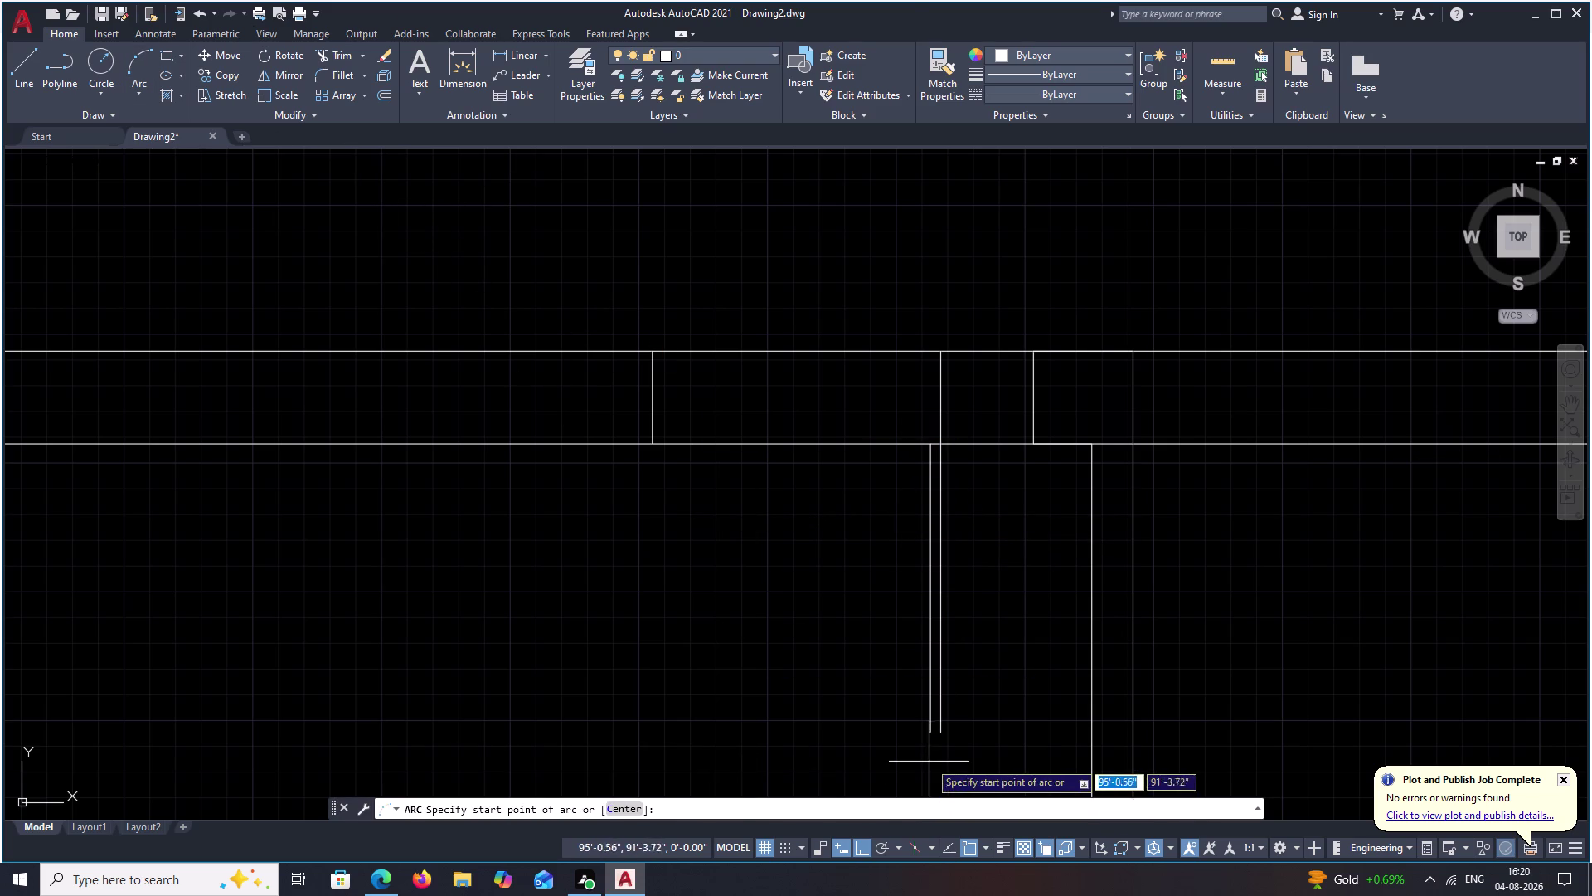
Draw a three-point quarter-circle door swing from the jamb to the opening's wall corner.
scroll(up, 3)
click(952, 720)
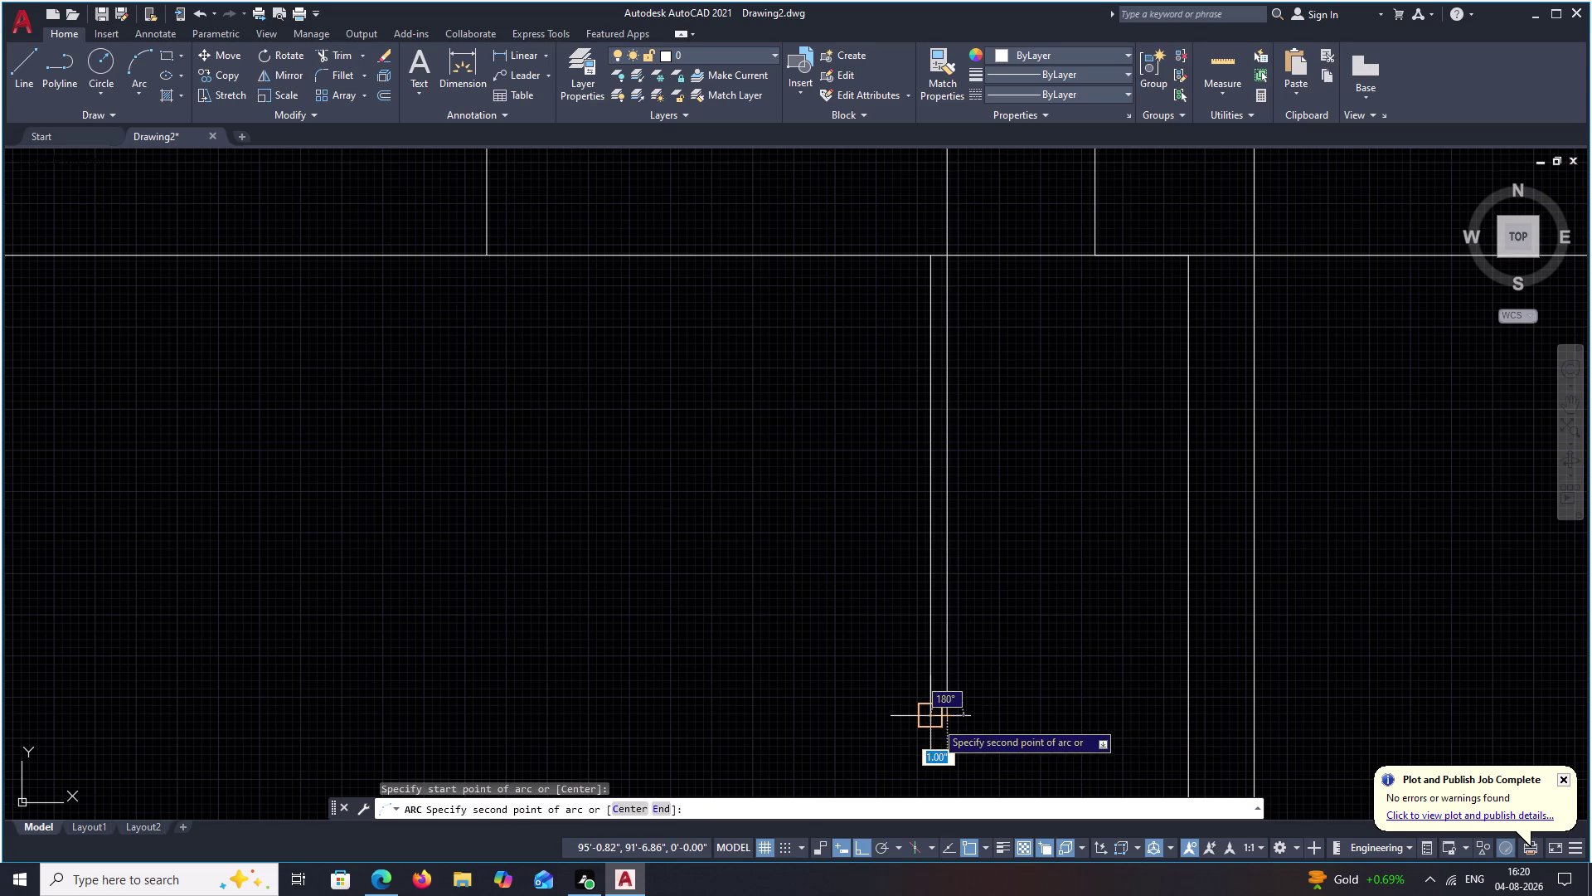
click(936, 719)
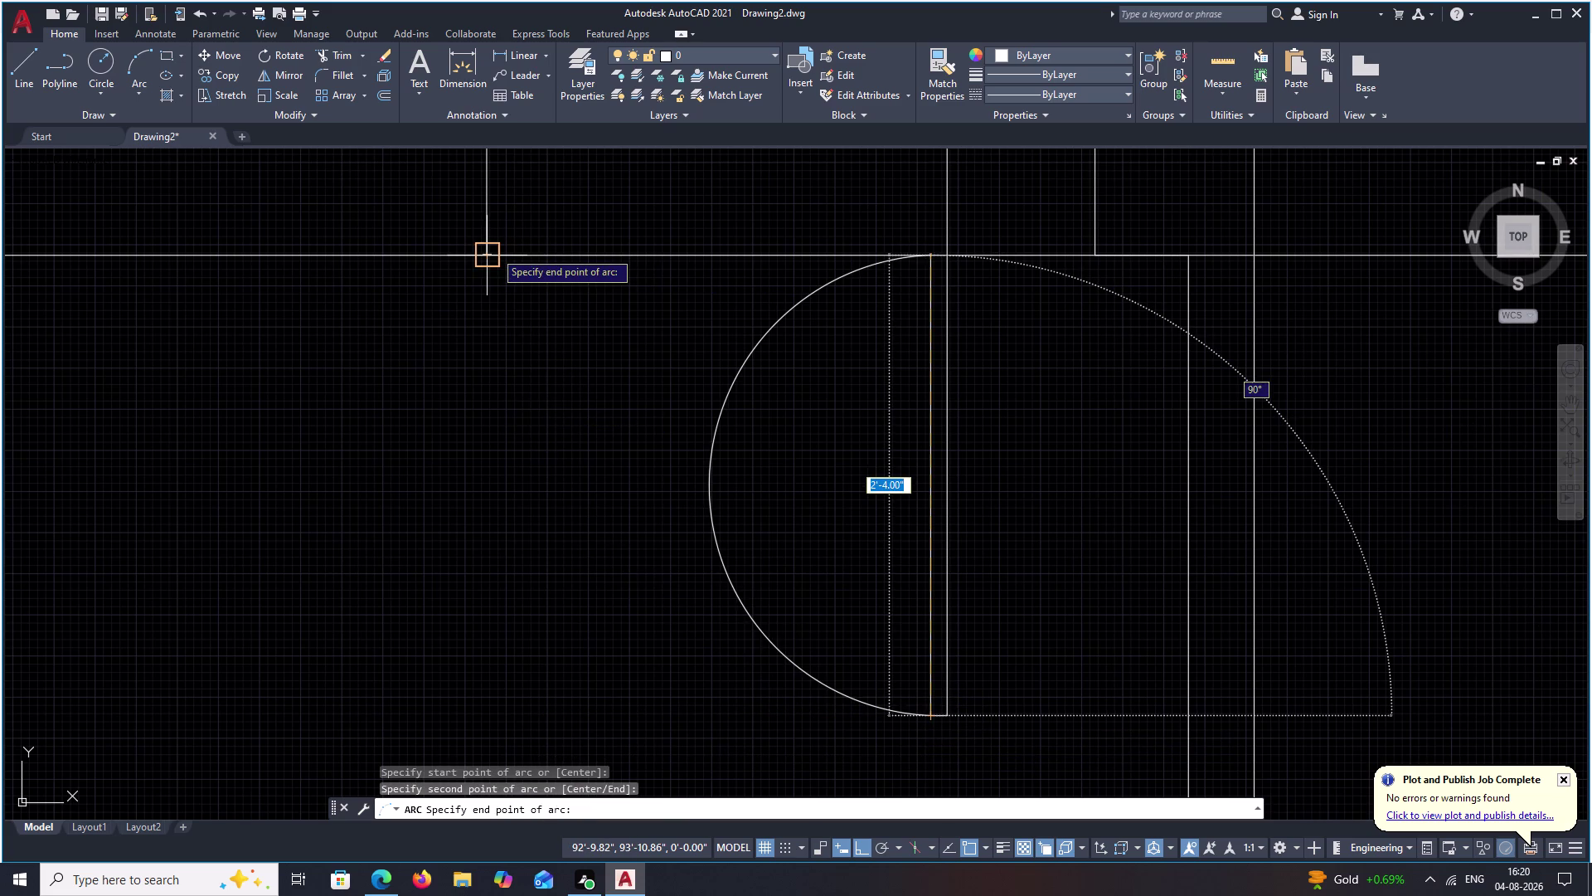
click(494, 250)
scroll(down, 3)
scroll(down, 3)
middle_drag(751, 372, 753, 488)
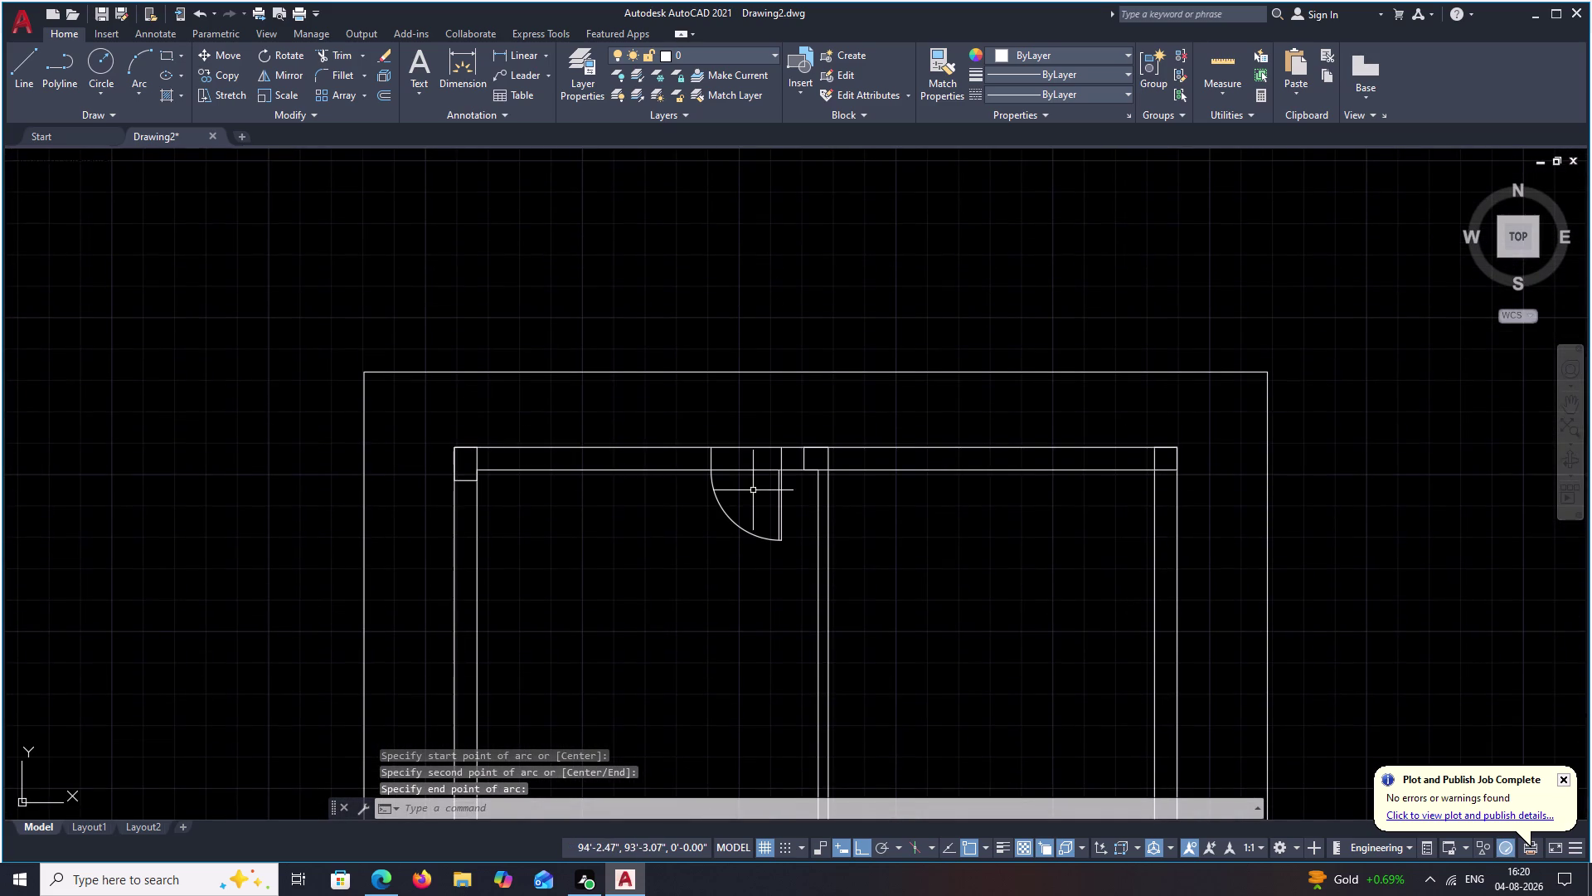
middle_drag(757, 451, 749, 536)
key(Escape)
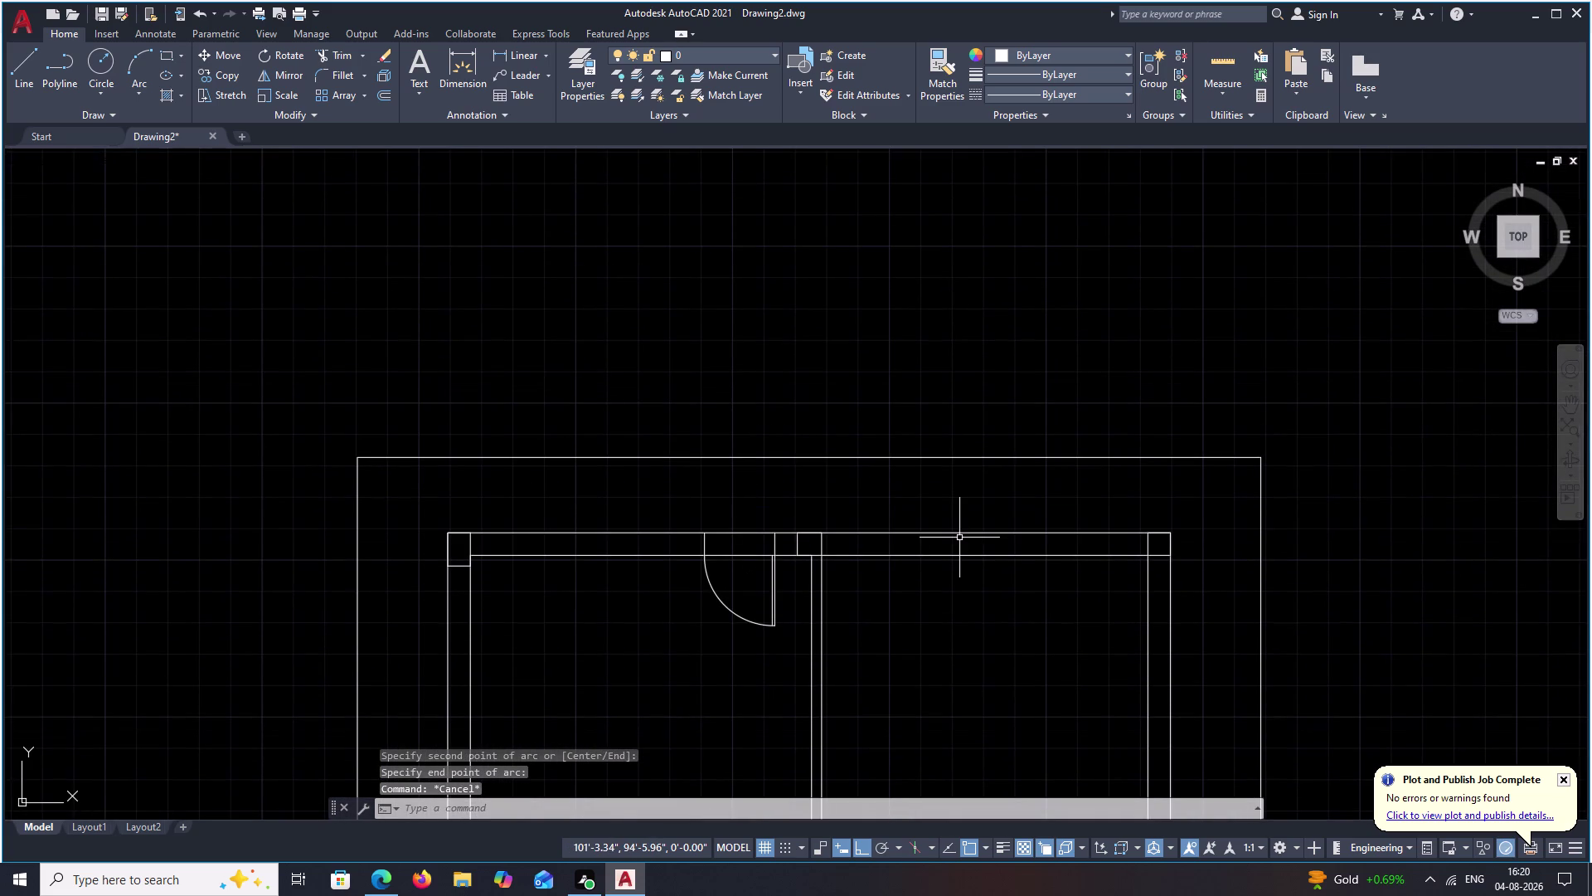
Trim the wall lines out of the doorway with a fence across them.
text(TR)
key(space)
drag(751, 502, 752, 559)
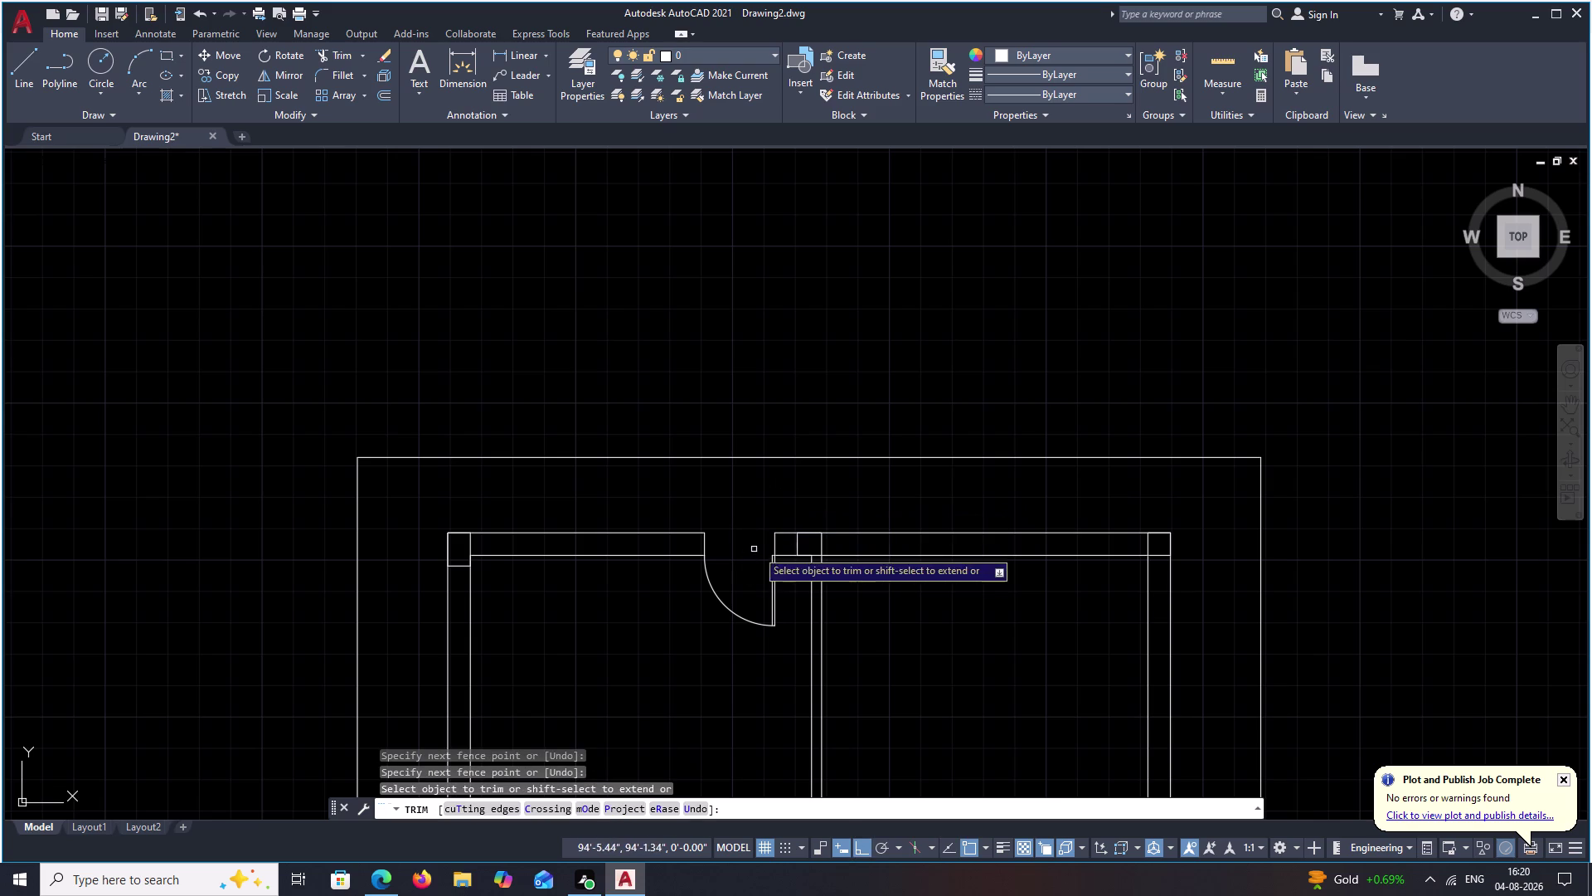
scroll(up, 3)
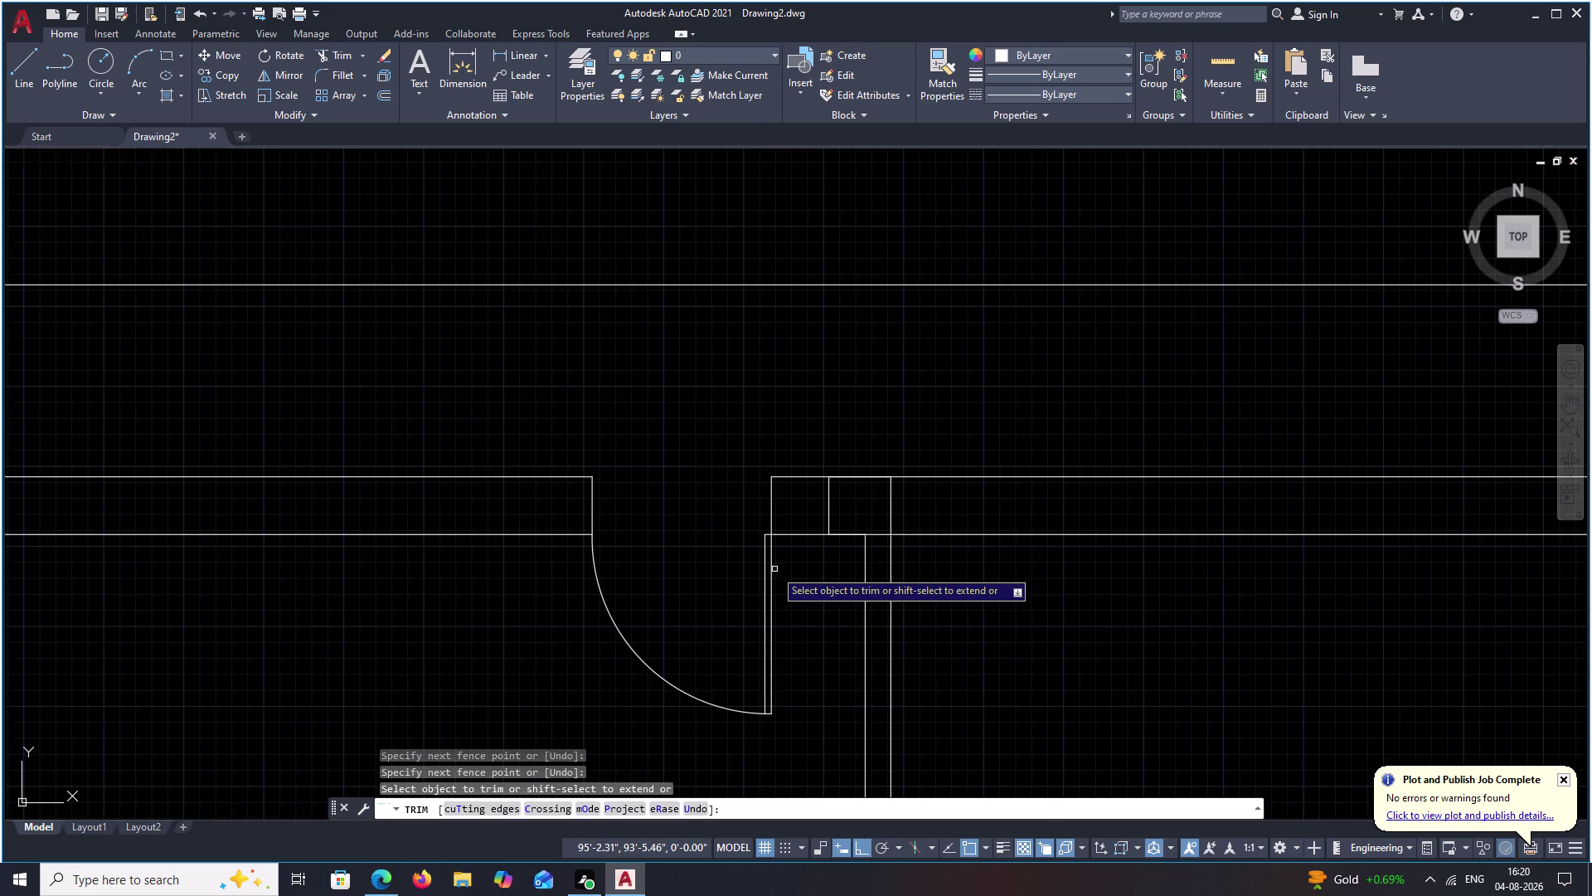
middle_drag(838, 579, 829, 521)
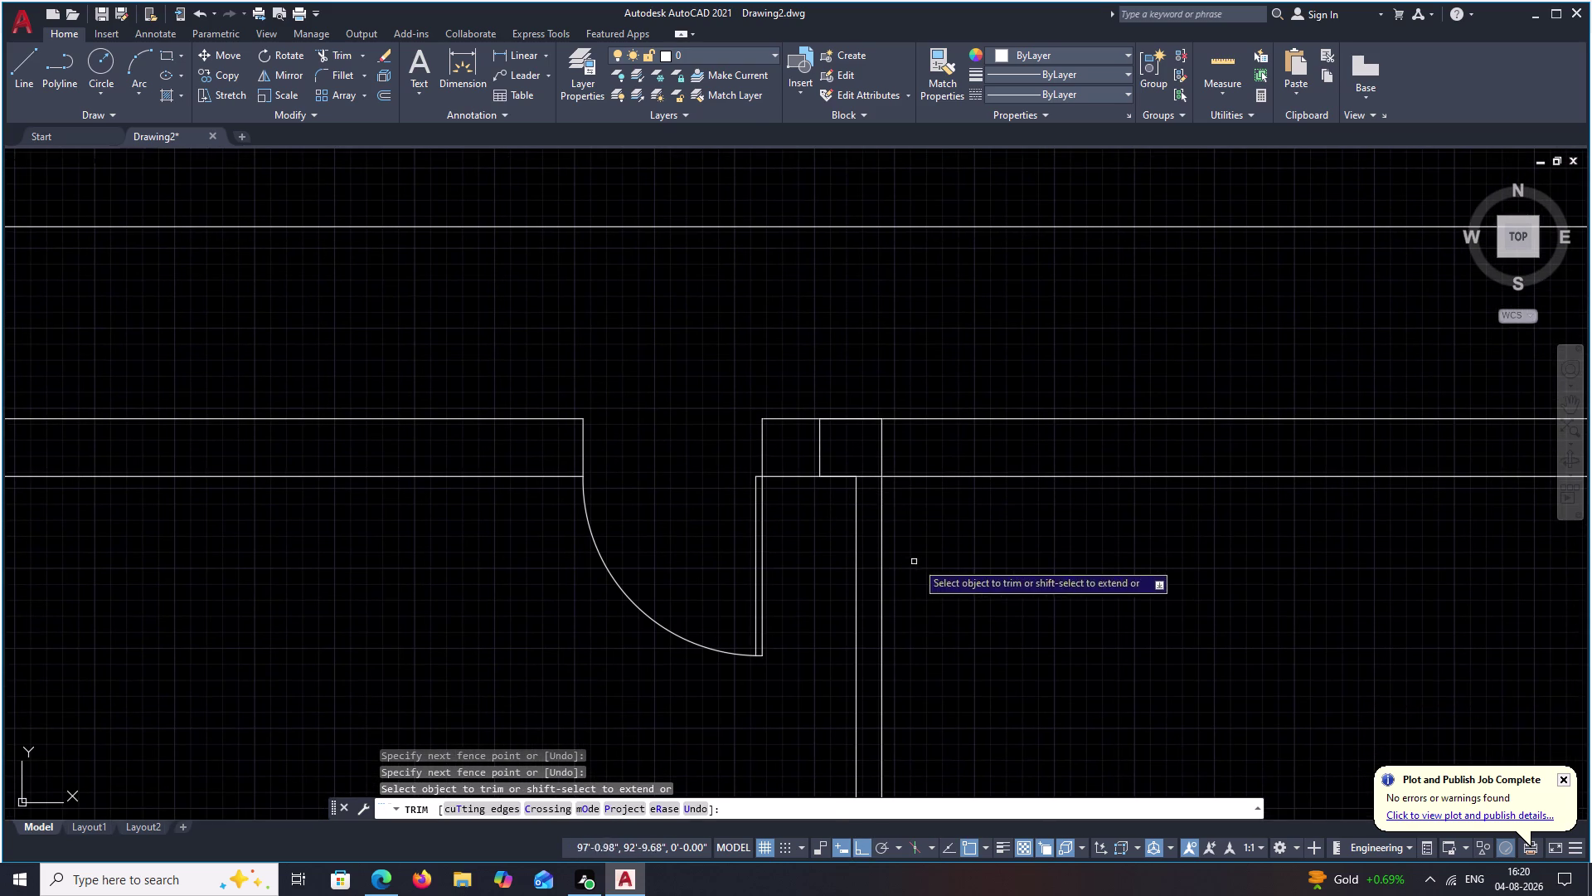
key(Escape)
scroll(up, 3)
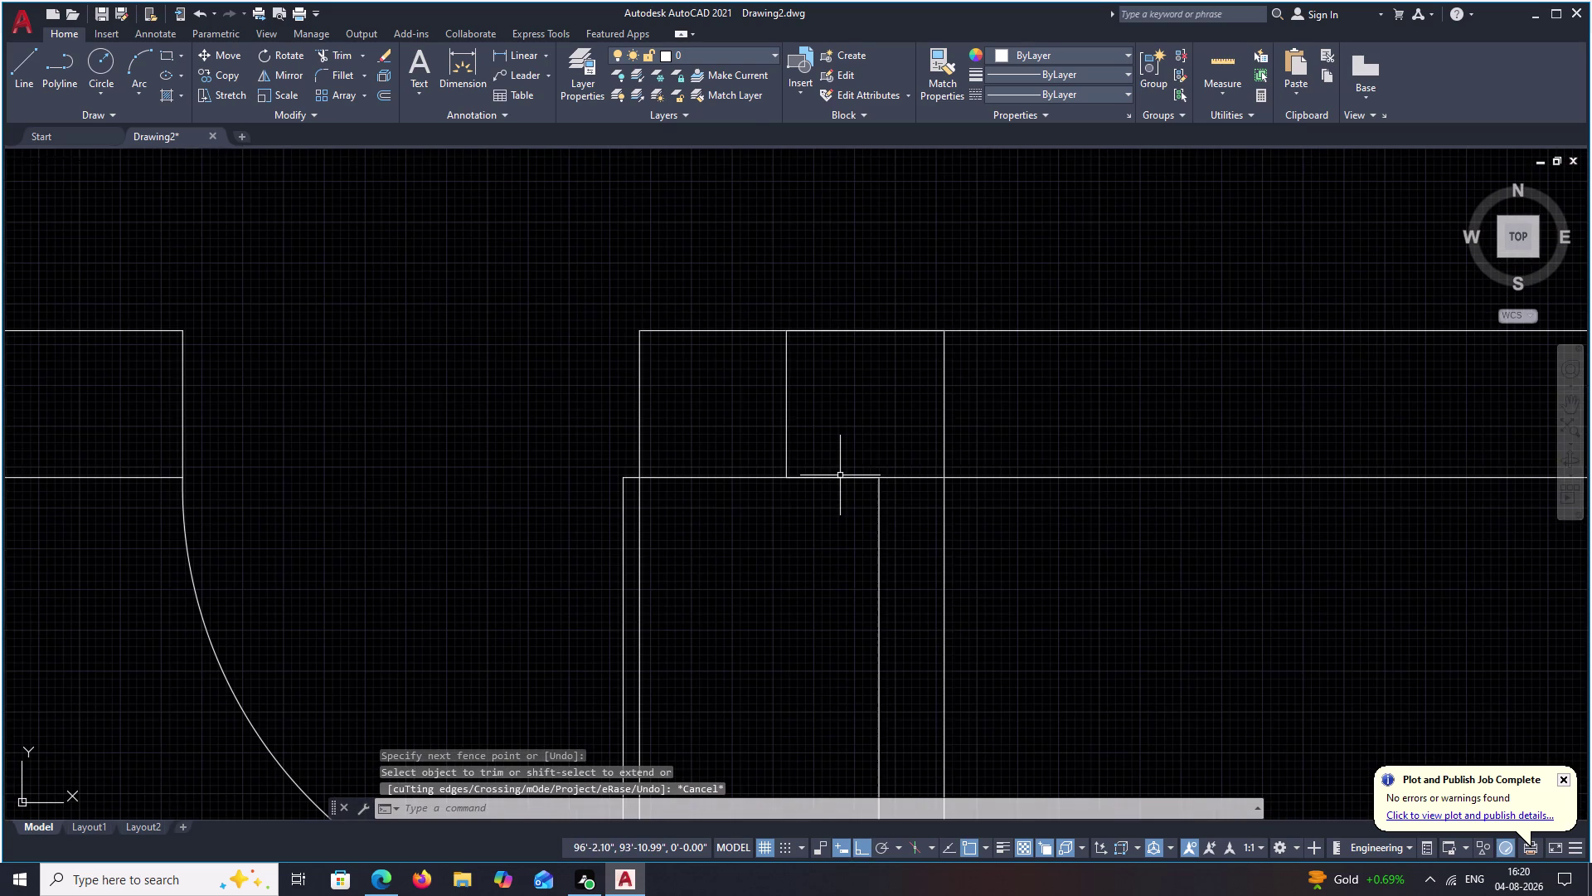
click(840, 476)
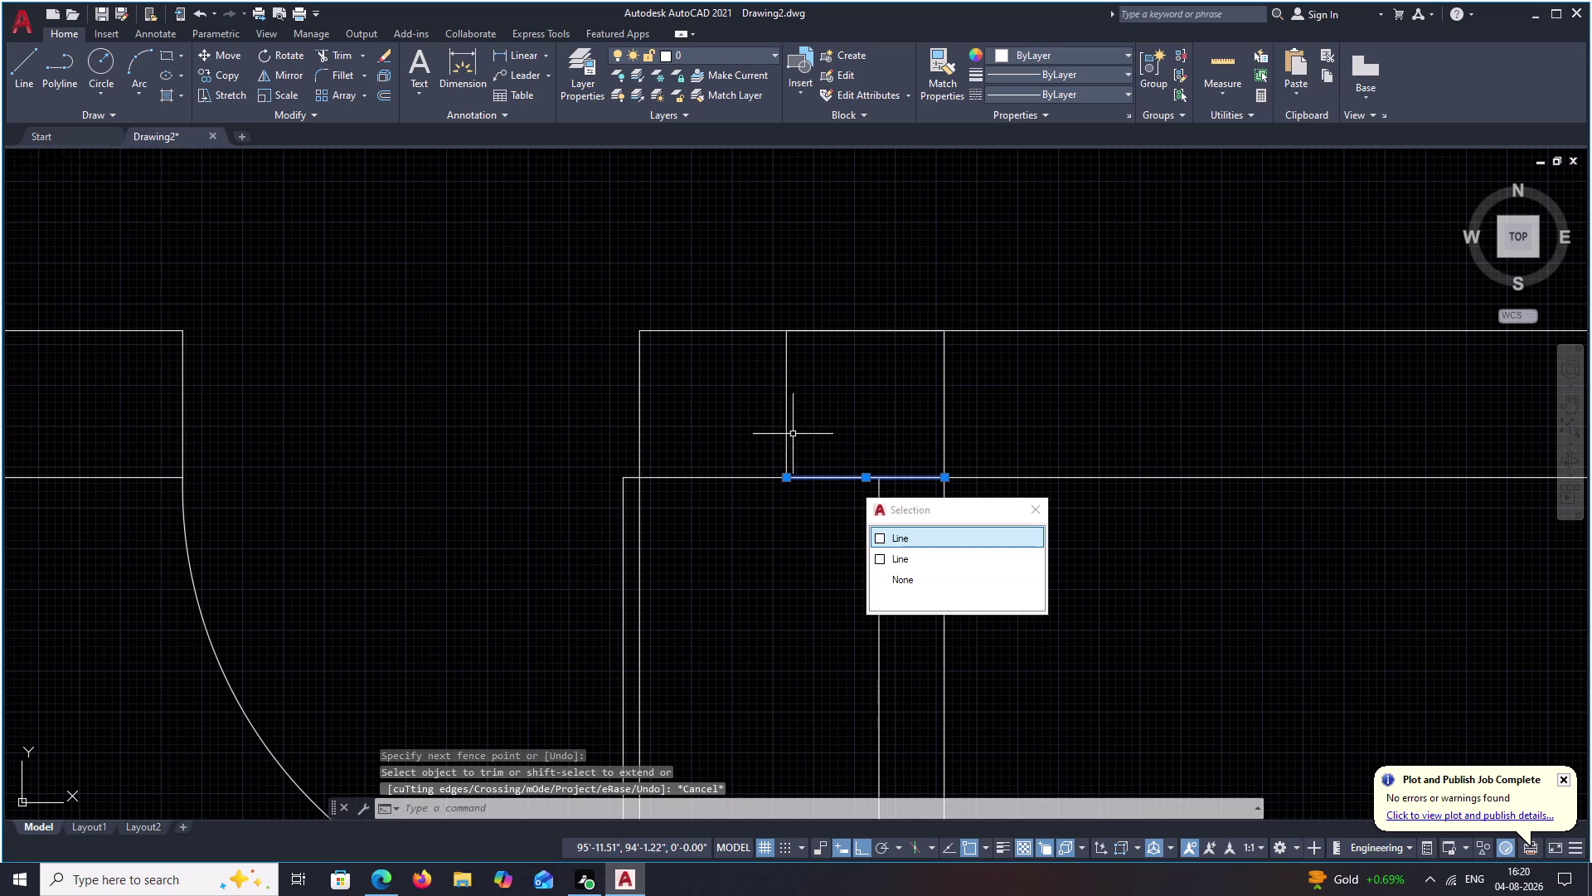
Join the column's four edges into one closed outline.
click(787, 417)
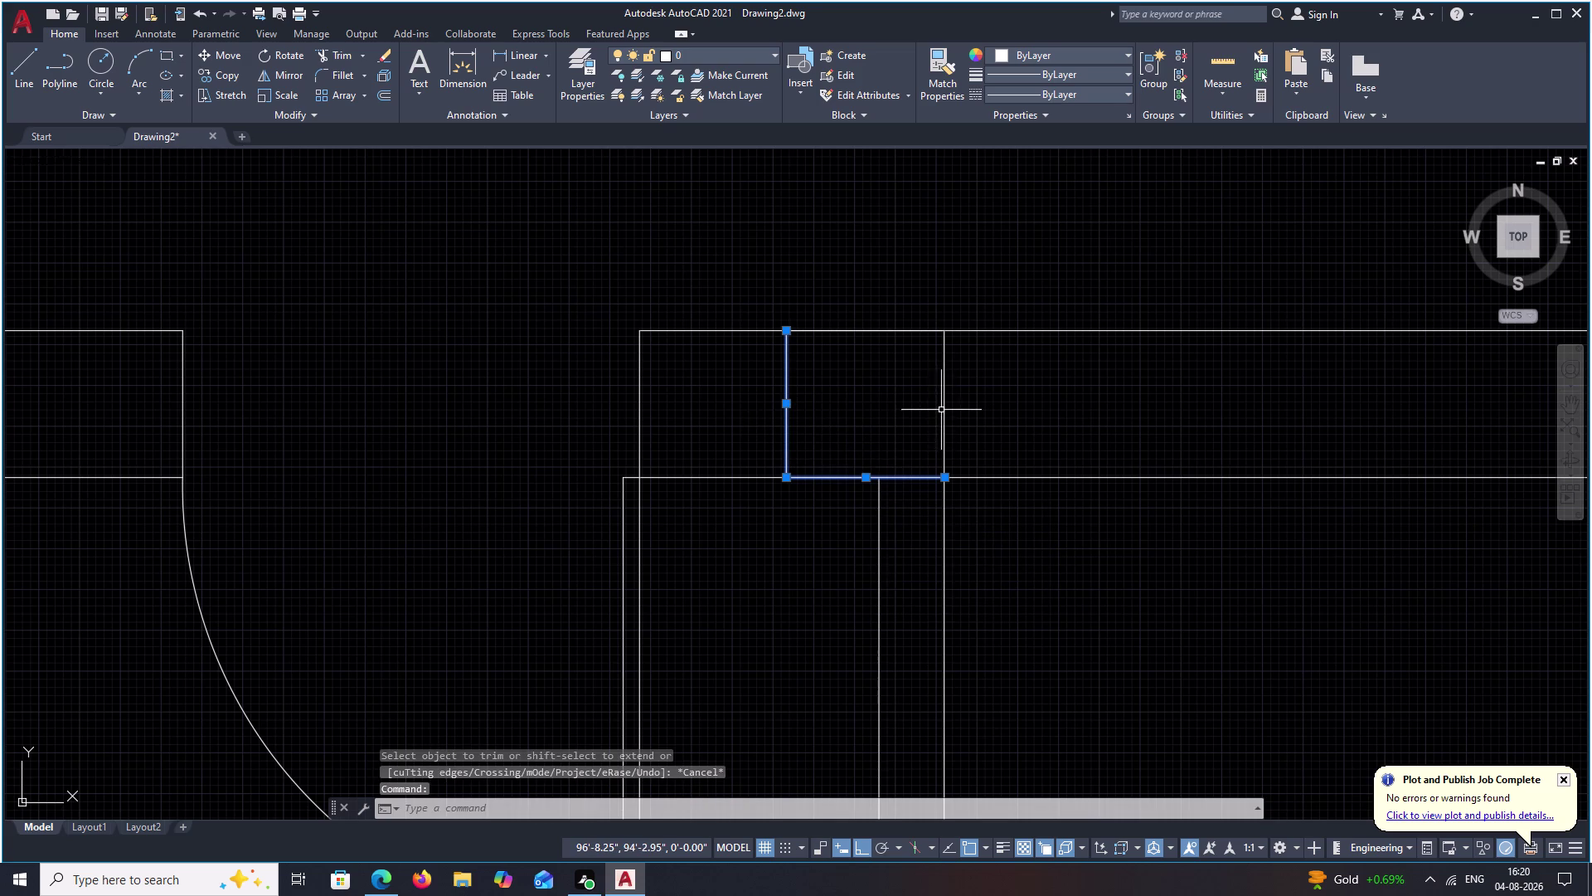
click(944, 408)
click(883, 330)
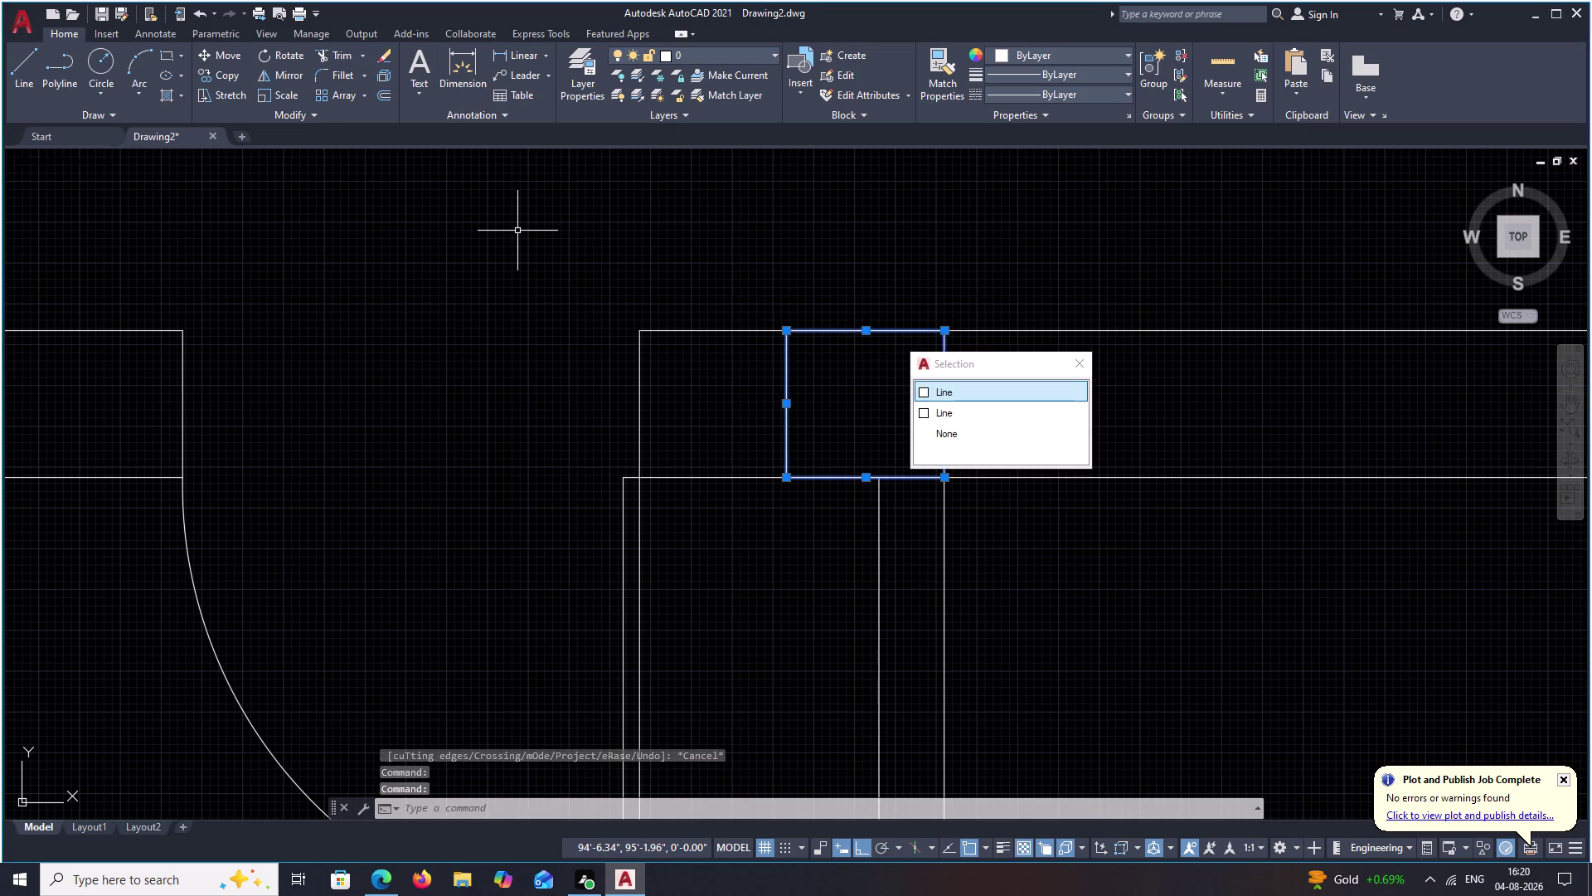
text(J)
key(space)
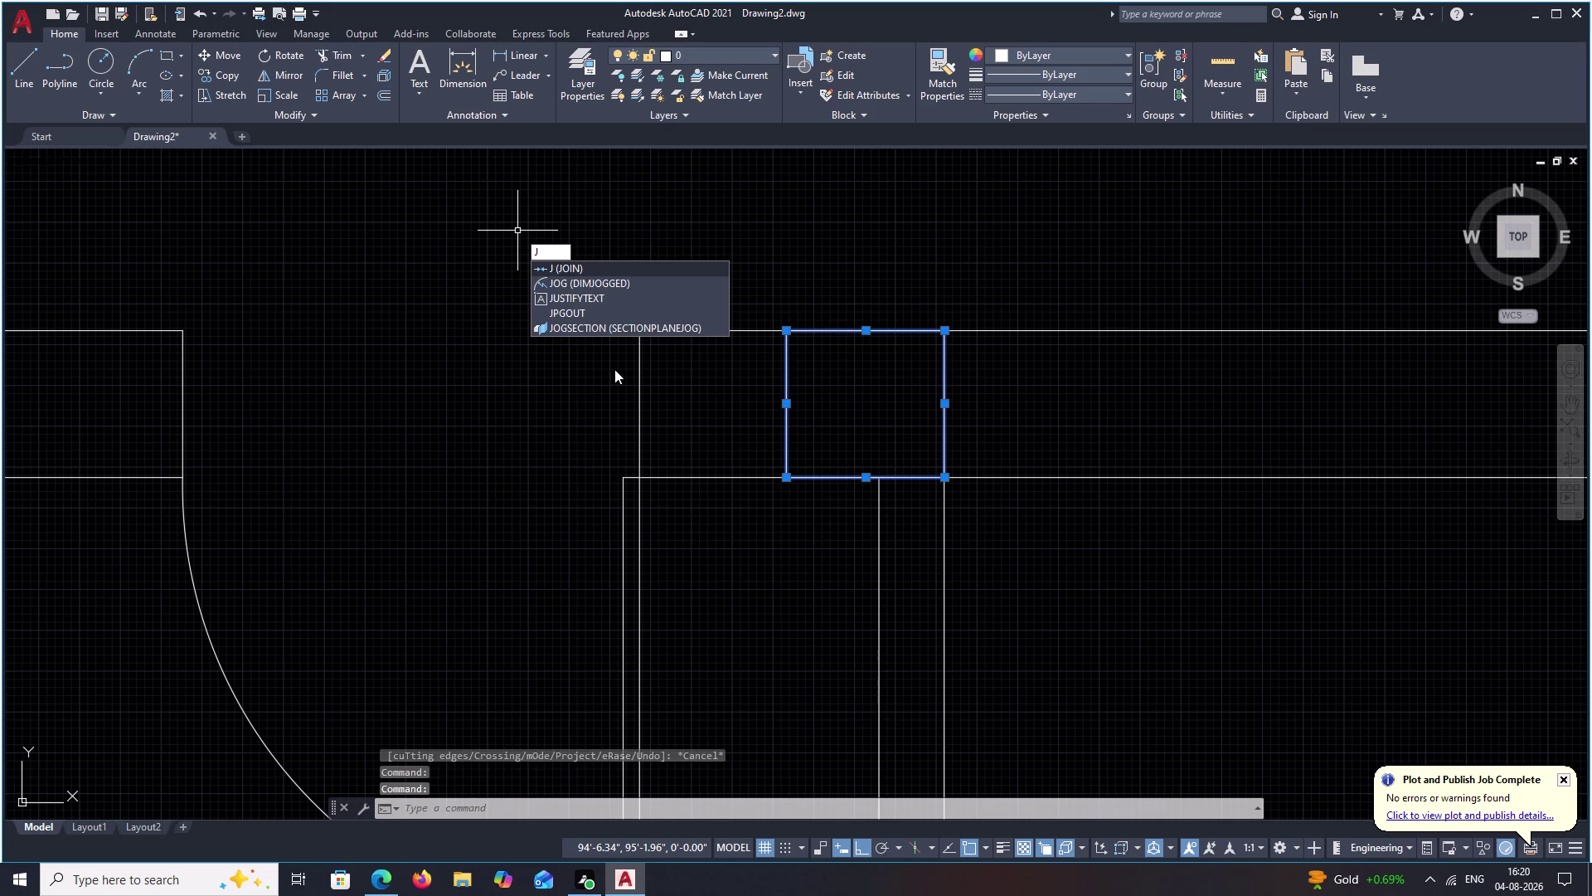
key(space)
Stretch the column's bottom edge slightly lower using its grip.
click(883, 477)
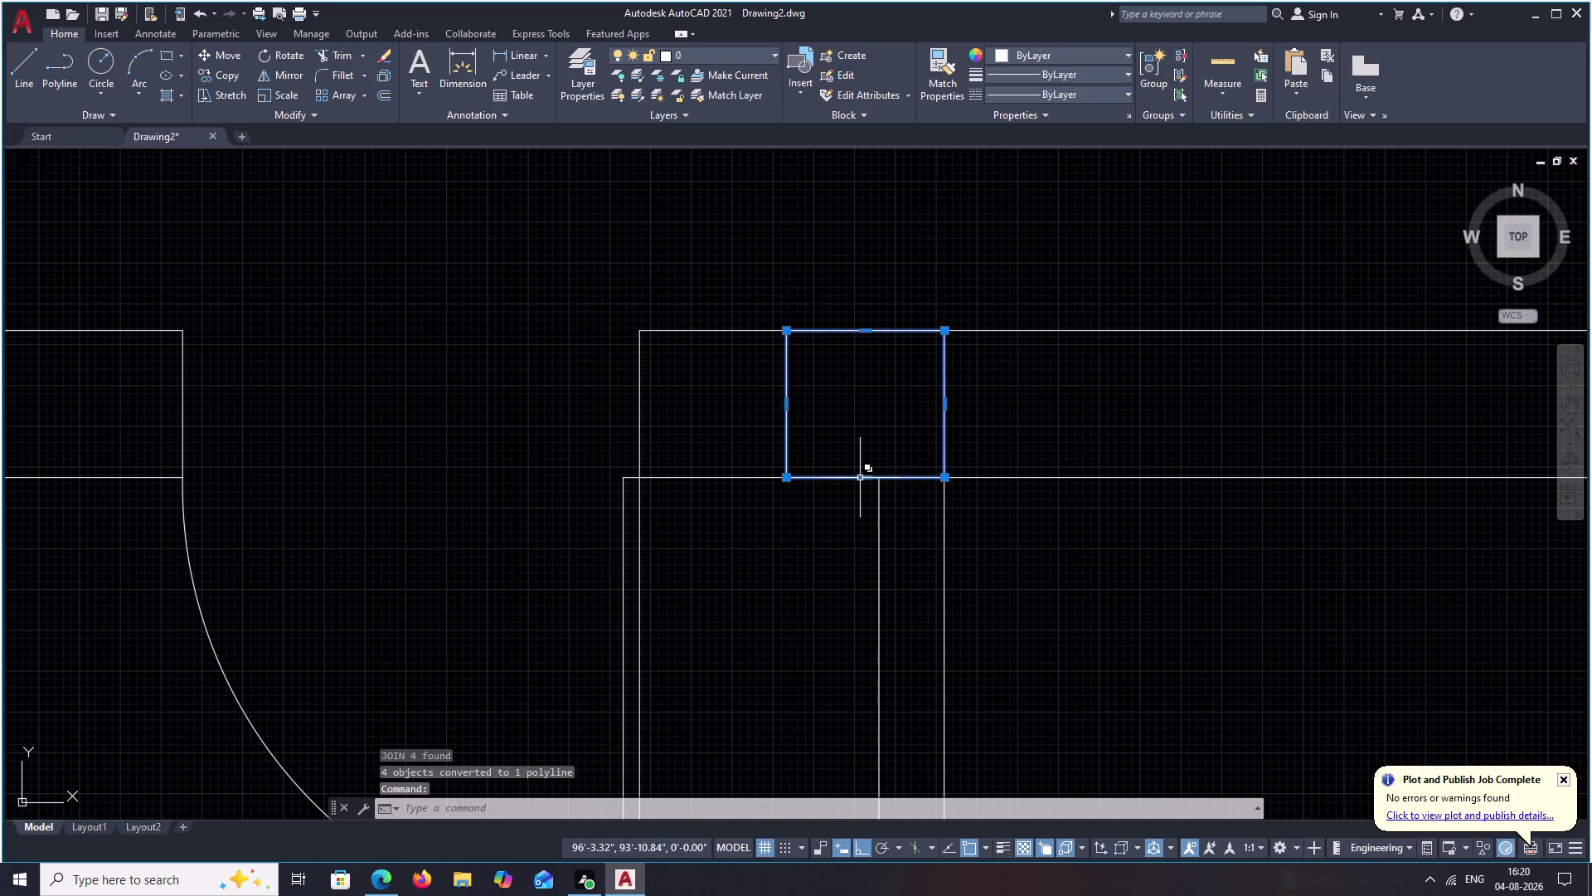
click(865, 477)
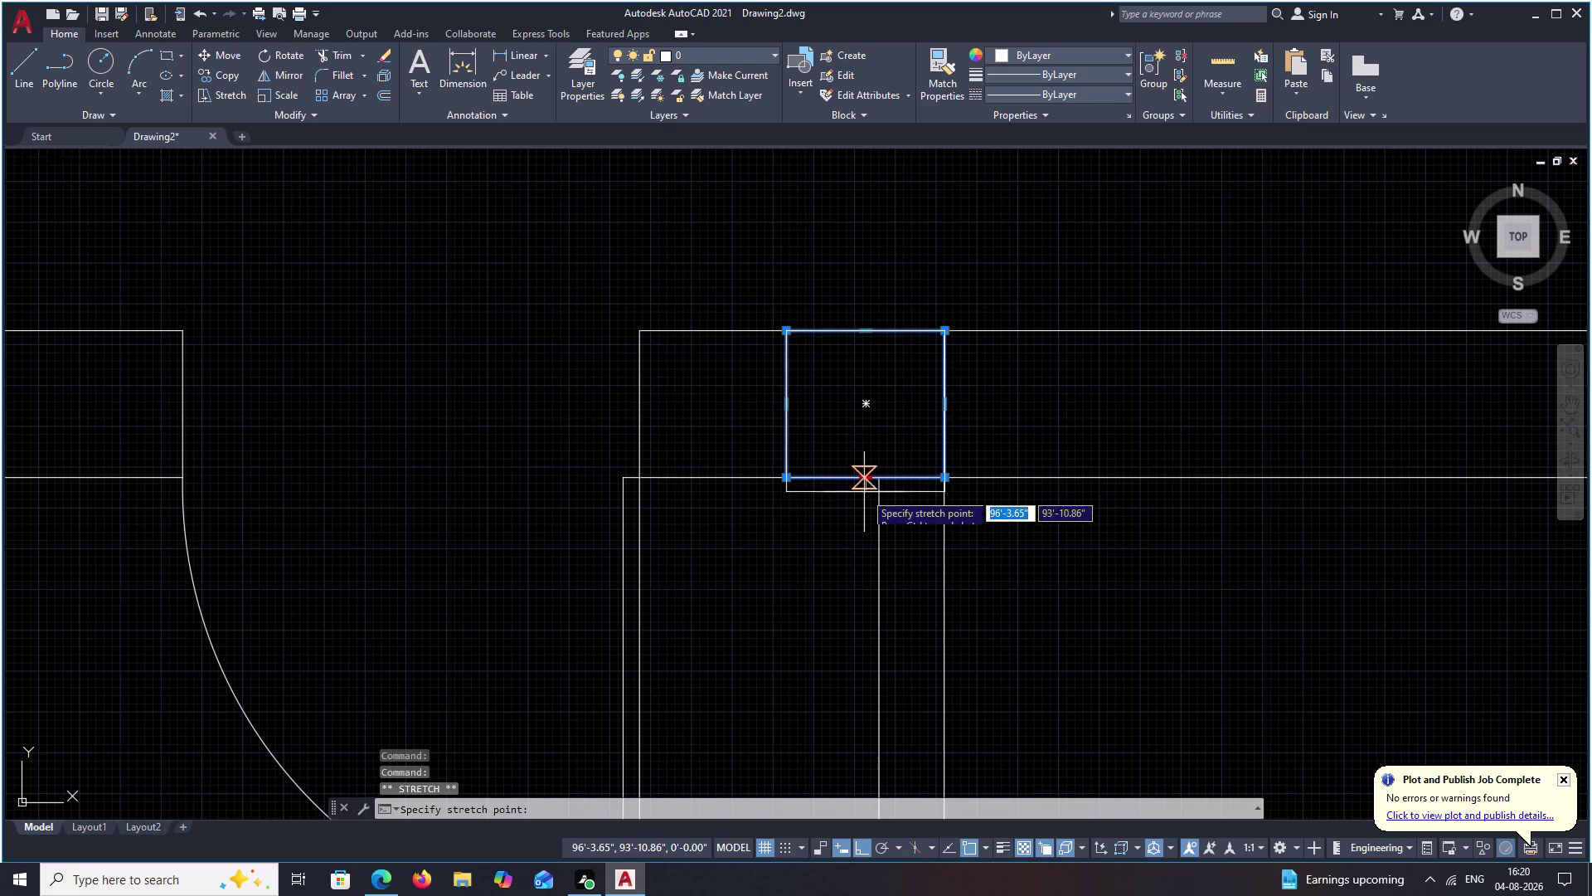
click(864, 498)
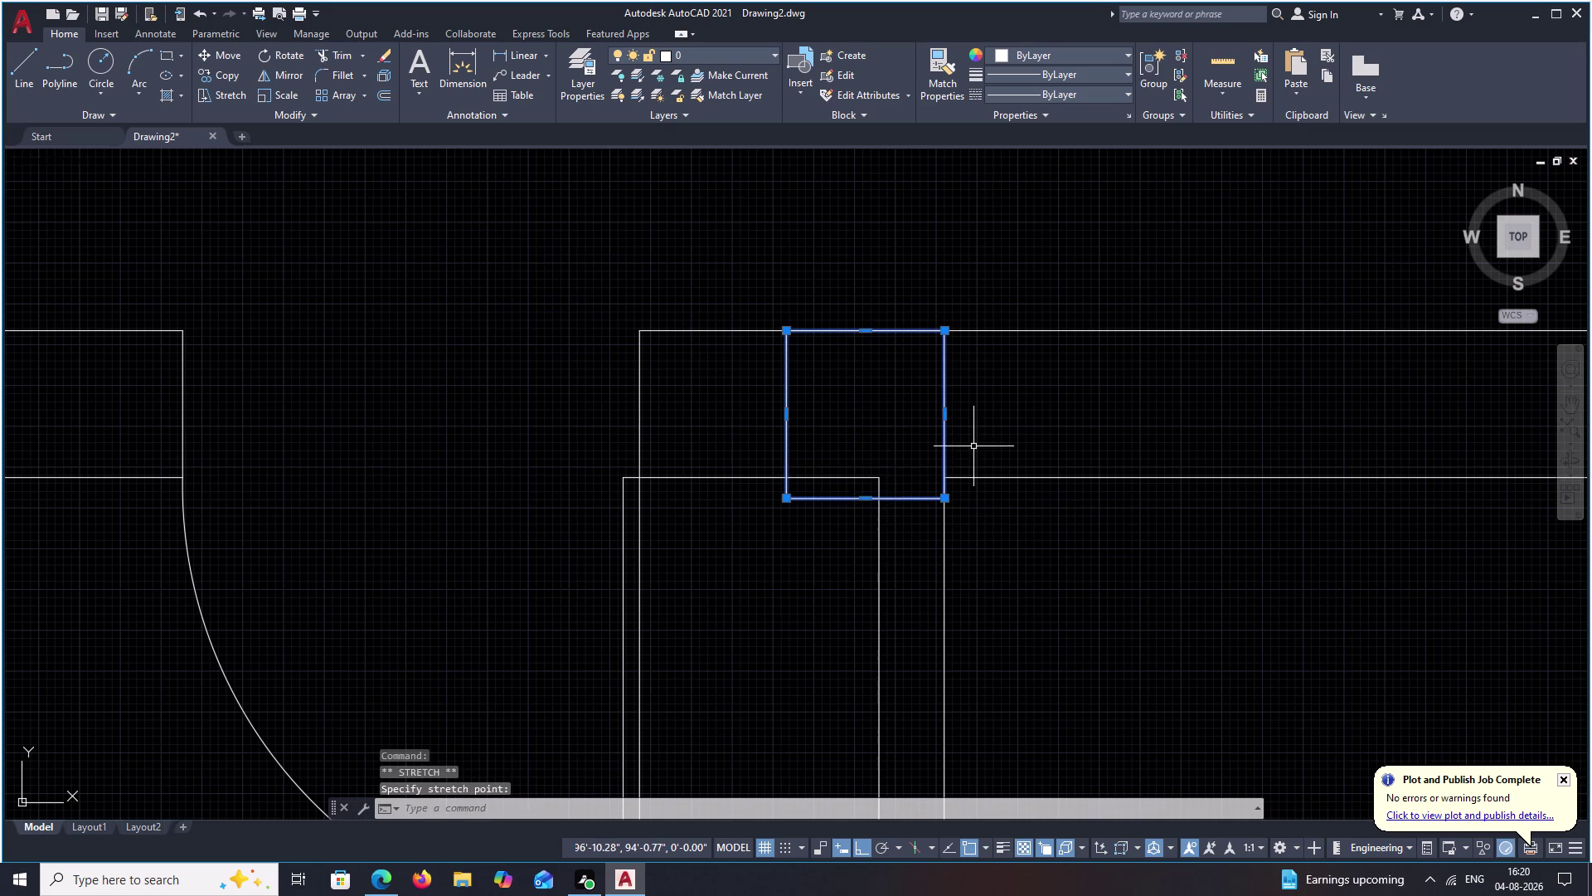
scroll(down, 3)
key(Escape)
Trim the wall line that runs inside the column.
scroll(down, 3)
middle_drag(1031, 443, 920, 478)
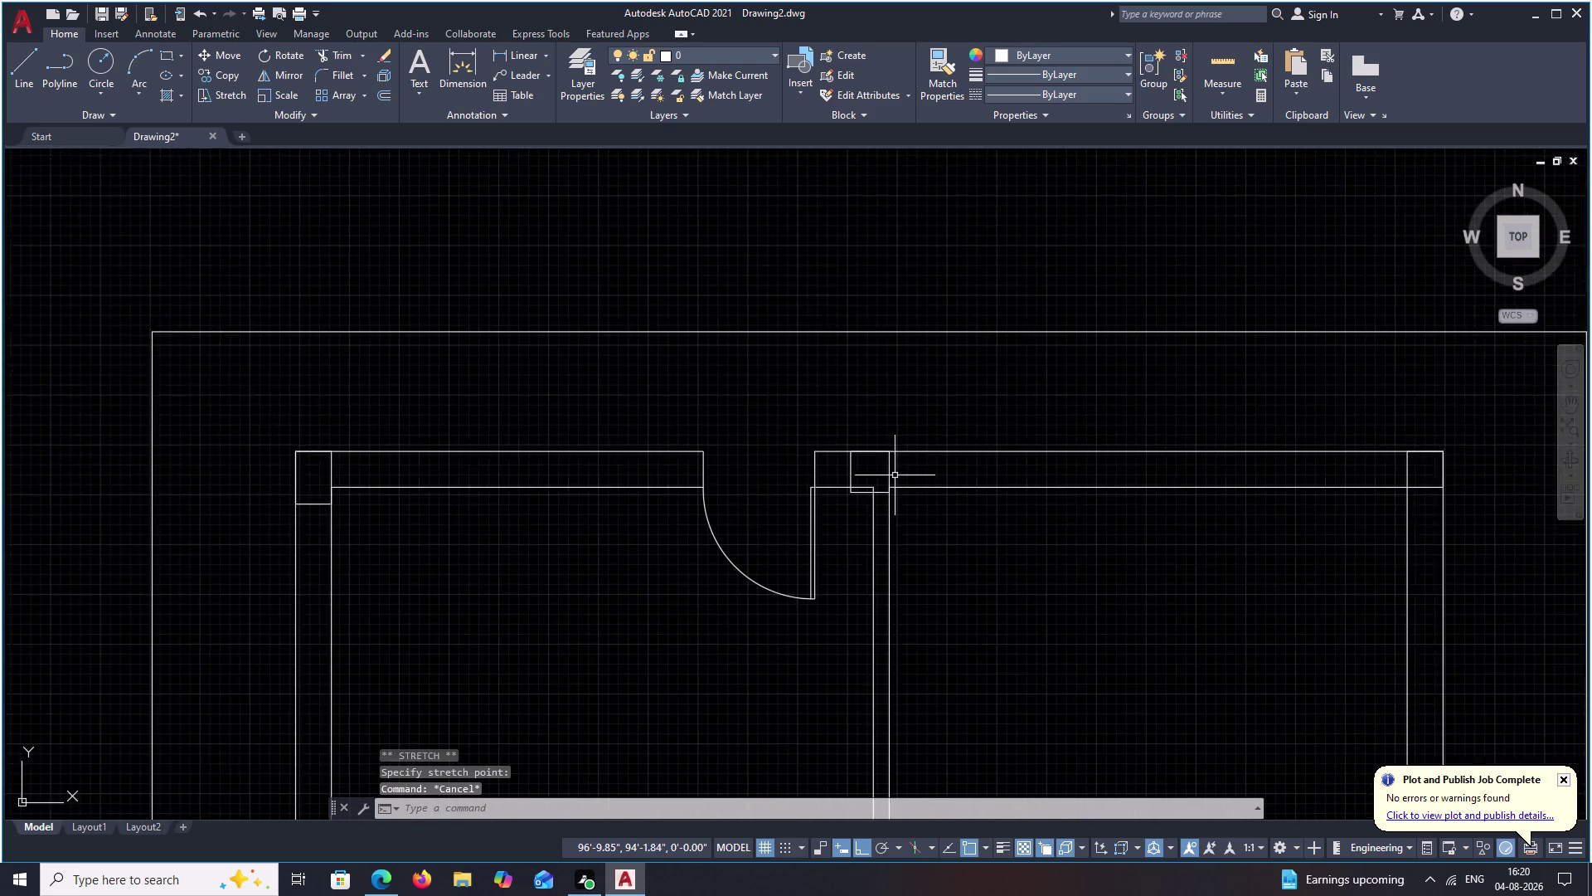
scroll(up, 3)
middle_drag(809, 498, 836, 462)
text(TR)
key(space)
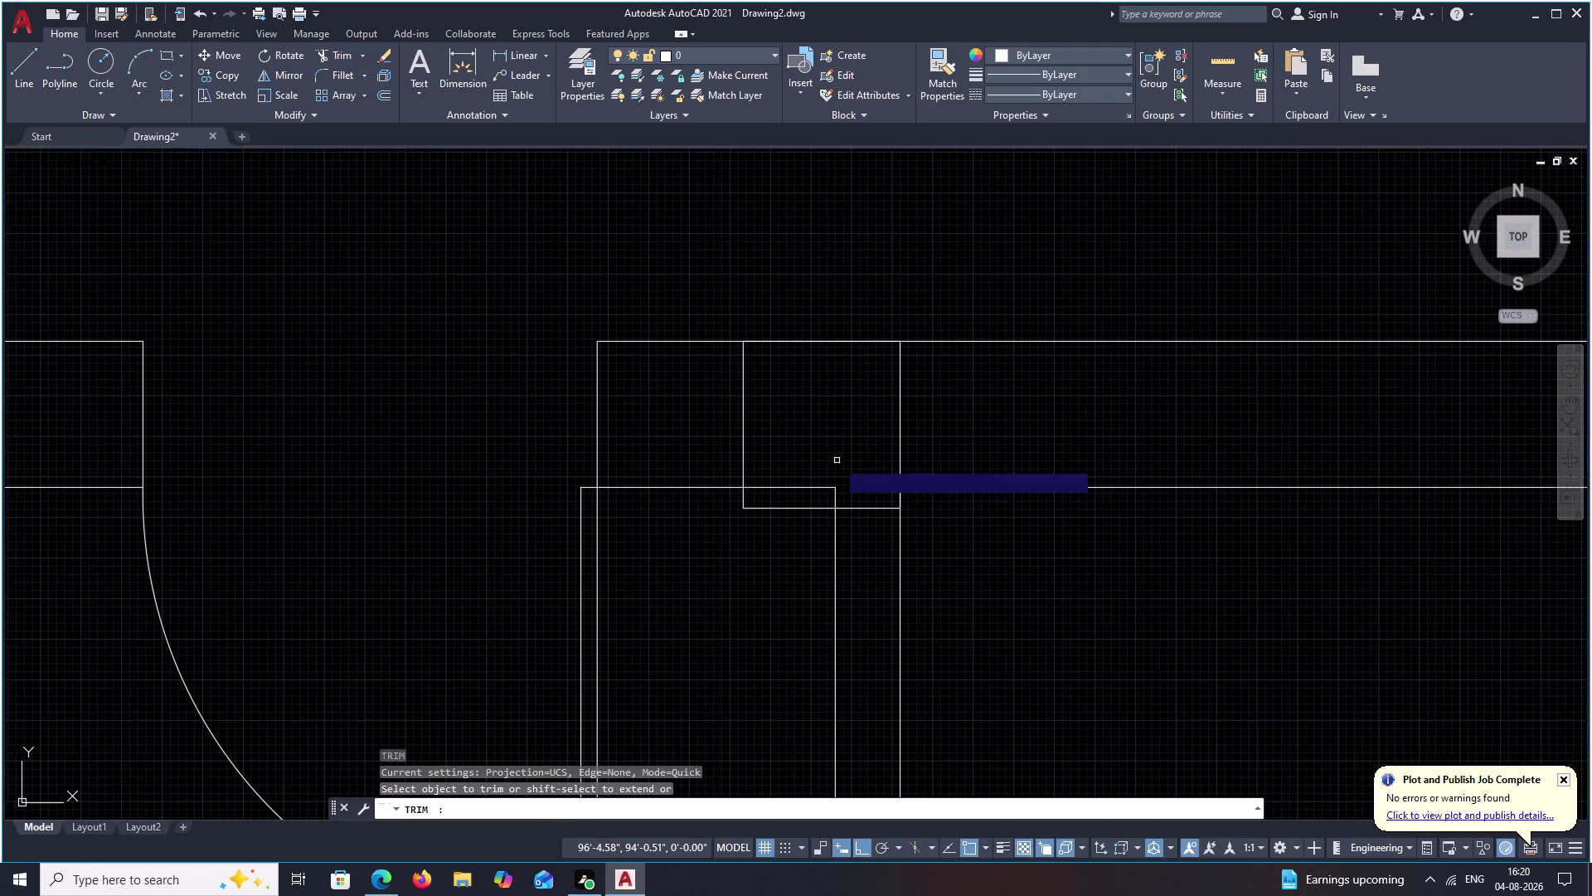
drag(848, 494, 766, 486)
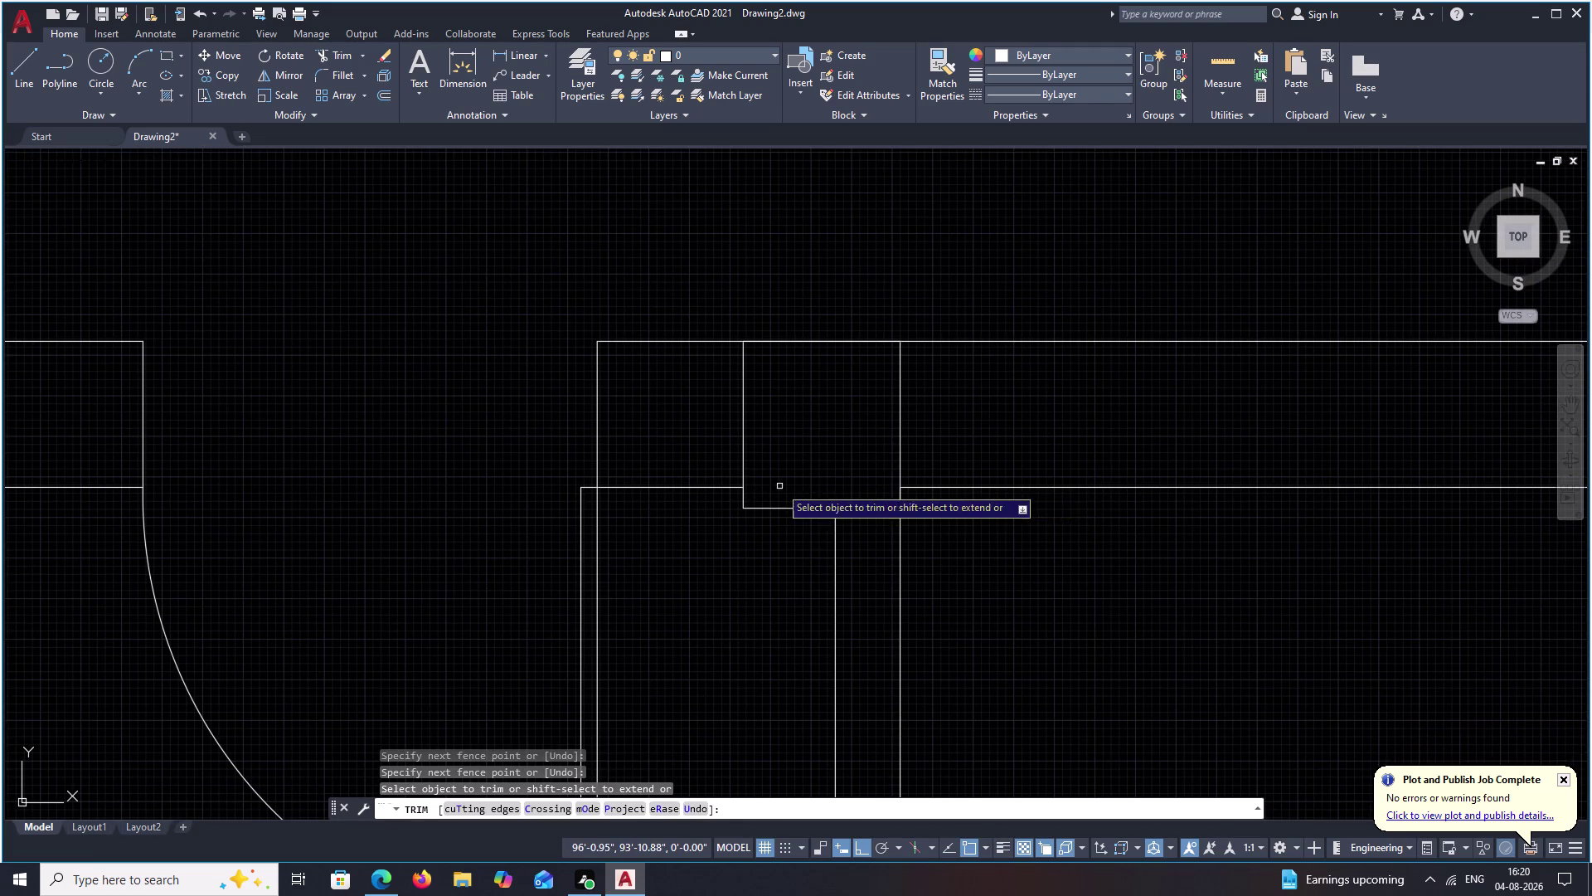
scroll(down, 3)
key(Escape)
key(Escape)
key(Escape)
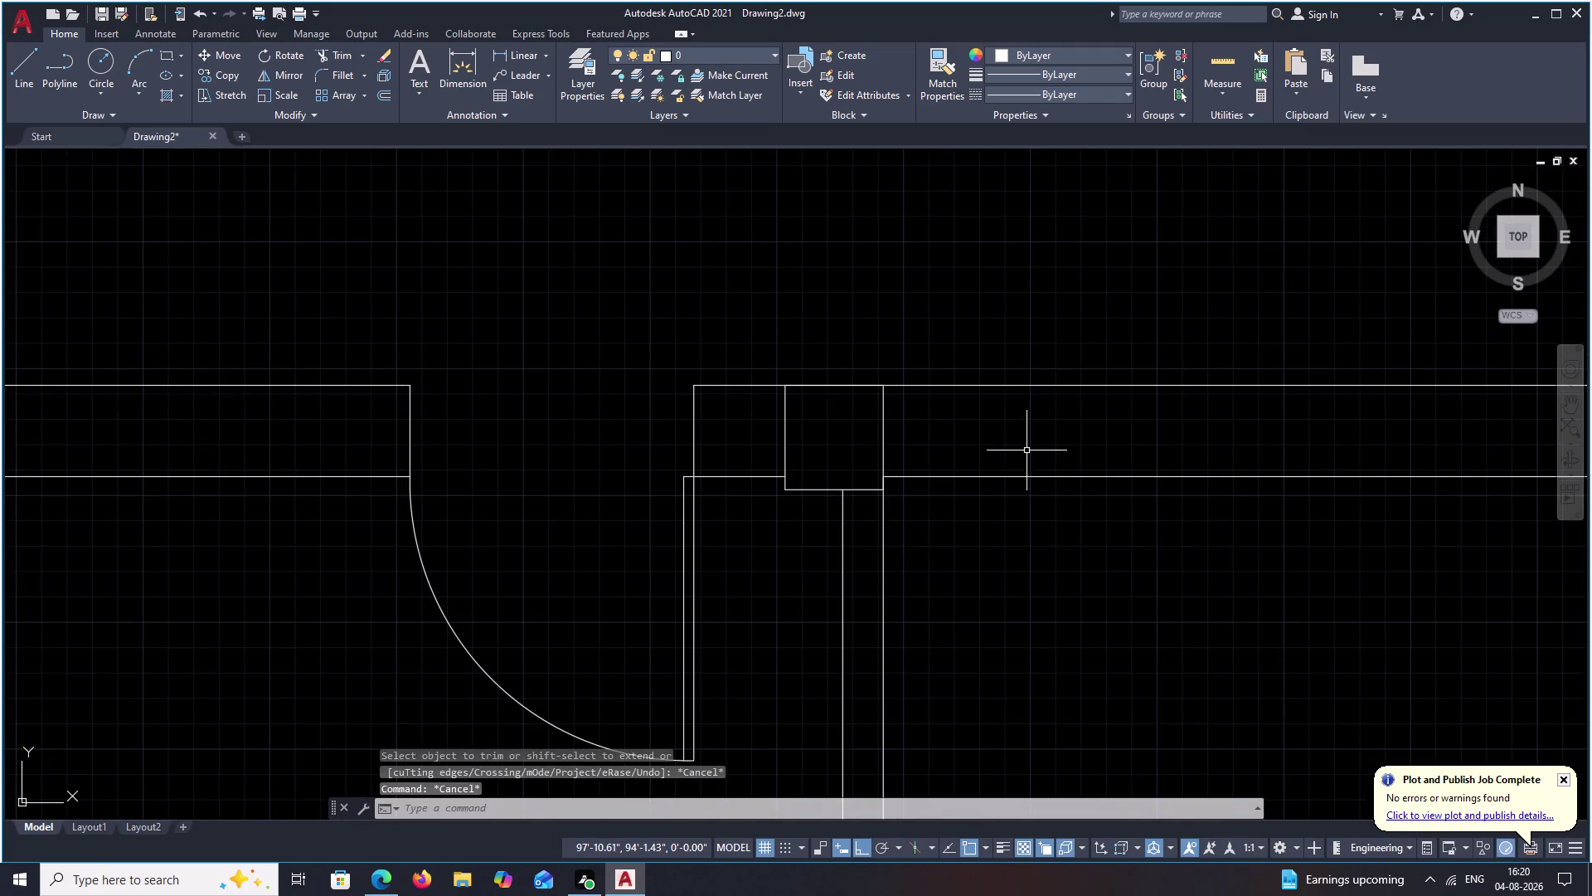
Pan and zoom to where the central partition meets the middle horizontal wall.
middle_drag(773, 469, 572, 495)
middle_drag(914, 481, 424, 472)
middle_drag(799, 478, 494, 455)
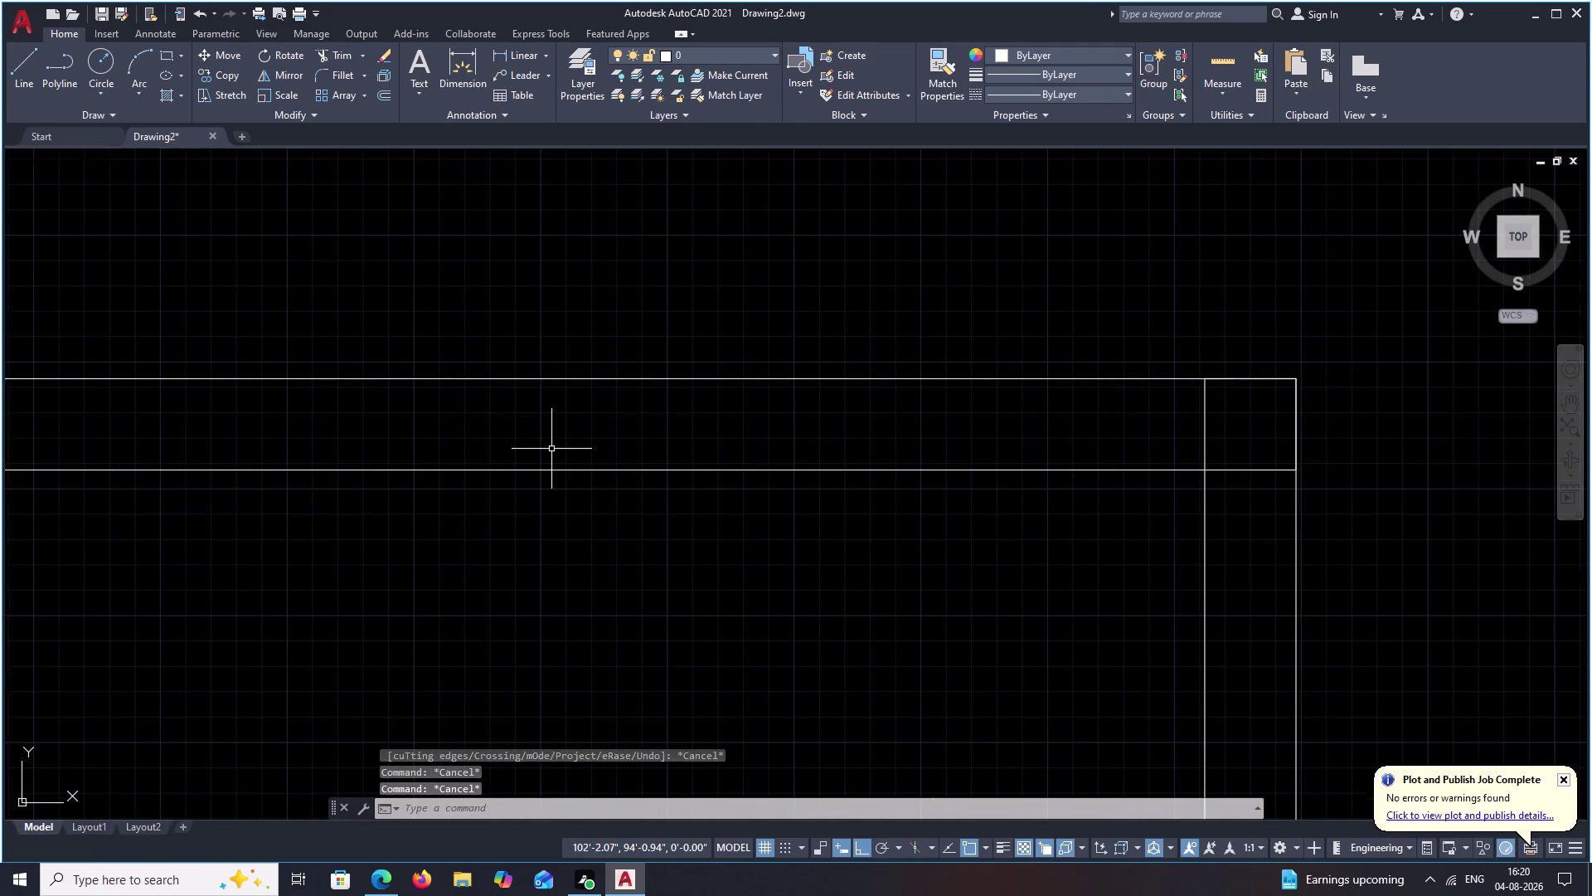
middle_drag(402, 485, 972, 282)
middle_drag(458, 325, 766, 326)
middle_drag(708, 456, 750, 386)
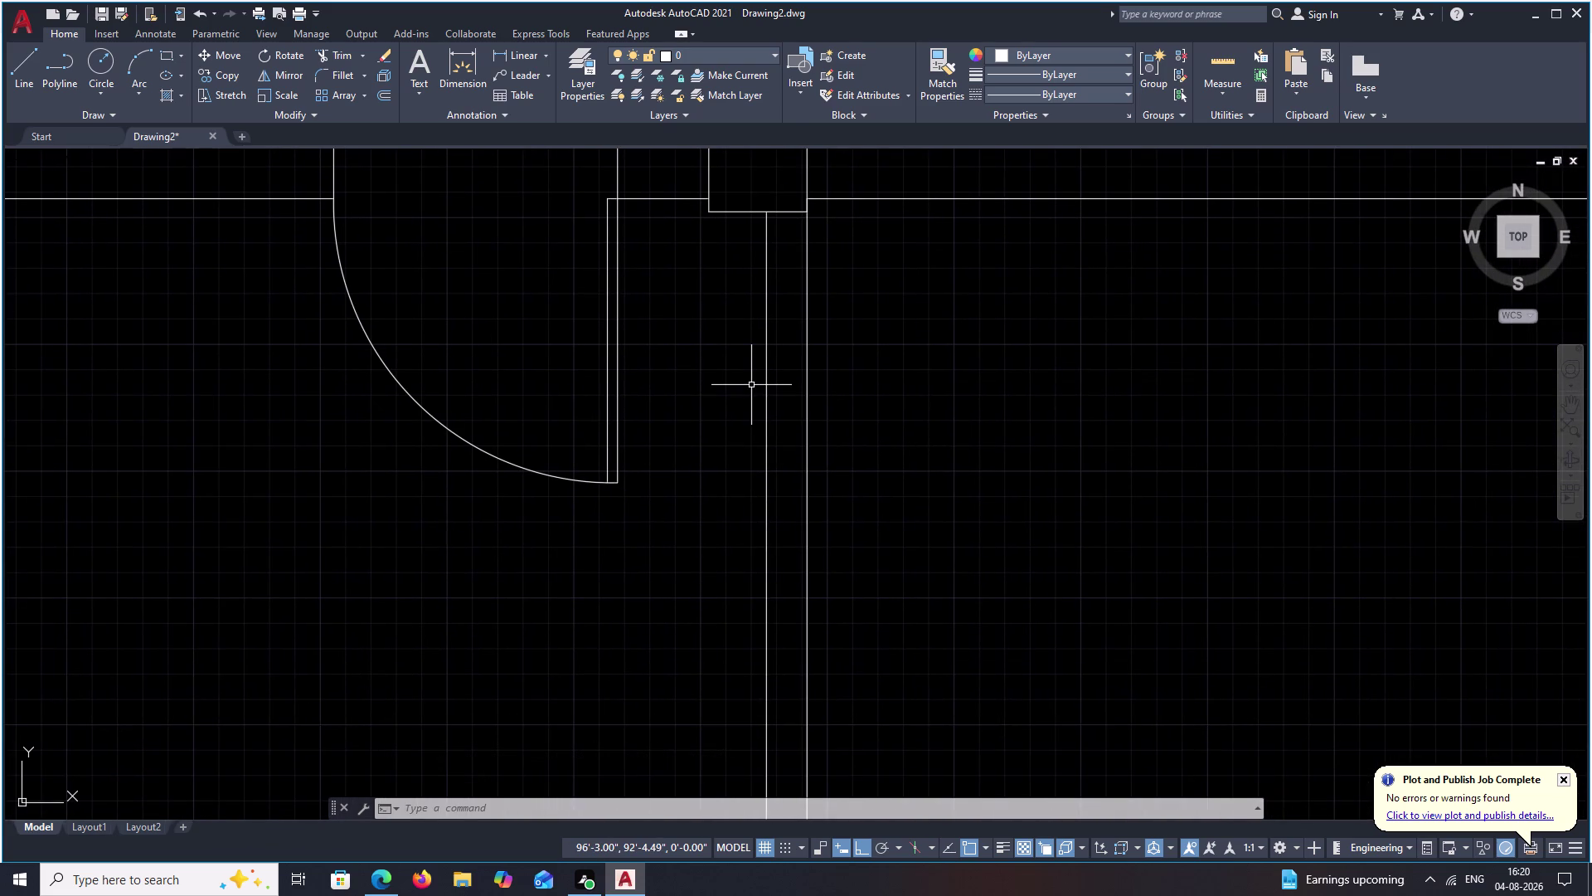
middle_drag(743, 482, 752, 348)
middle_drag(730, 480, 766, 225)
middle_drag(740, 414, 762, 296)
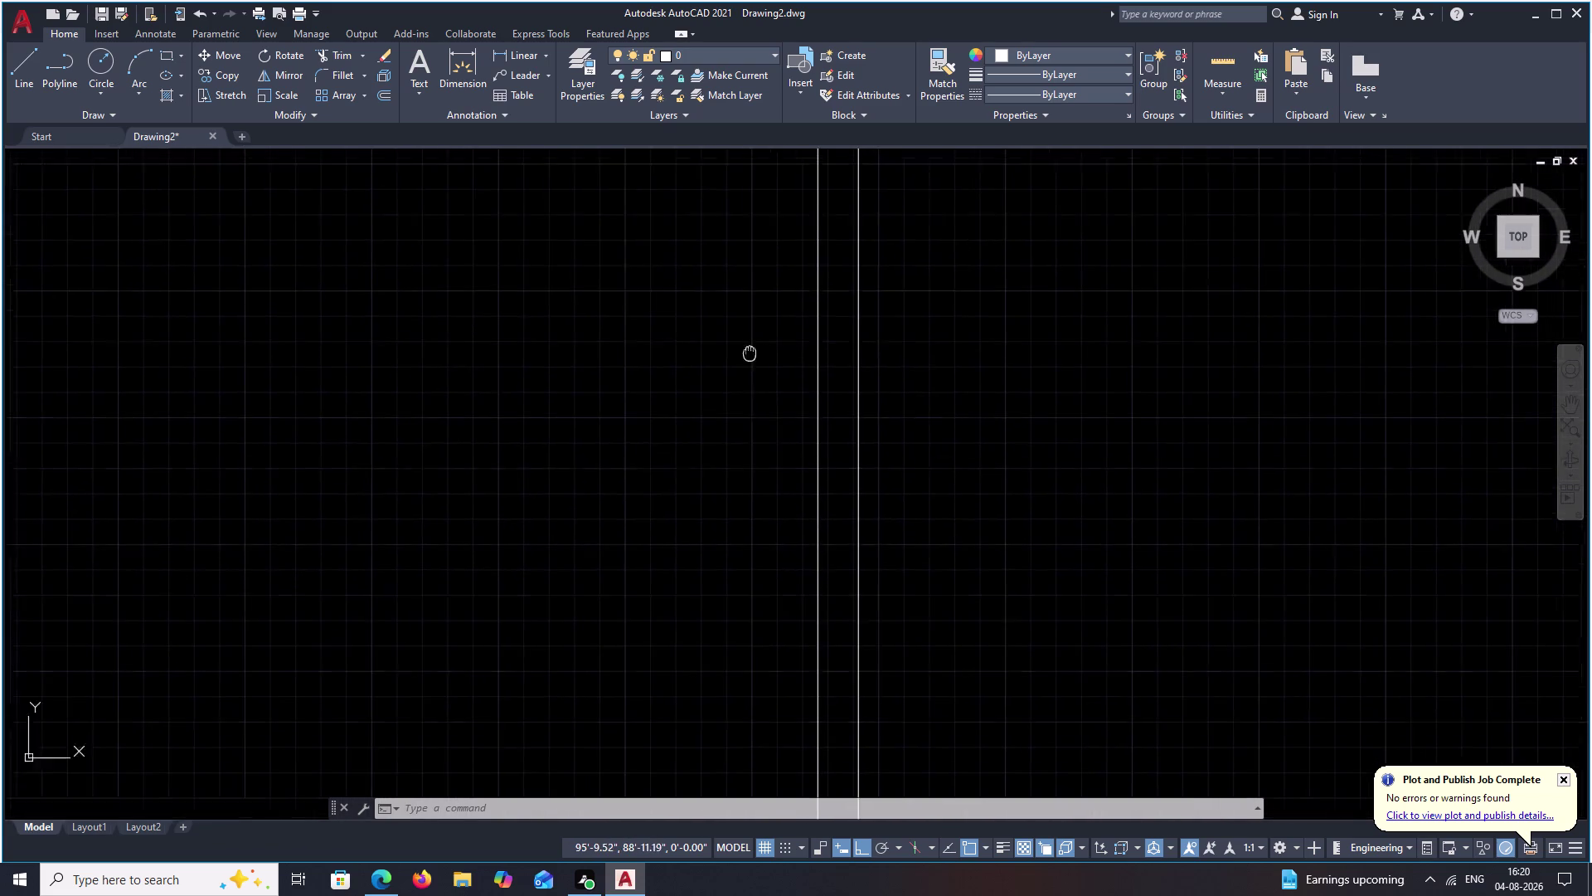
middle_drag(763, 296, 800, 146)
scroll(down, 3)
scroll(down, 3)
middle_drag(802, 333, 800, 411)
middle_drag(788, 426, 775, 451)
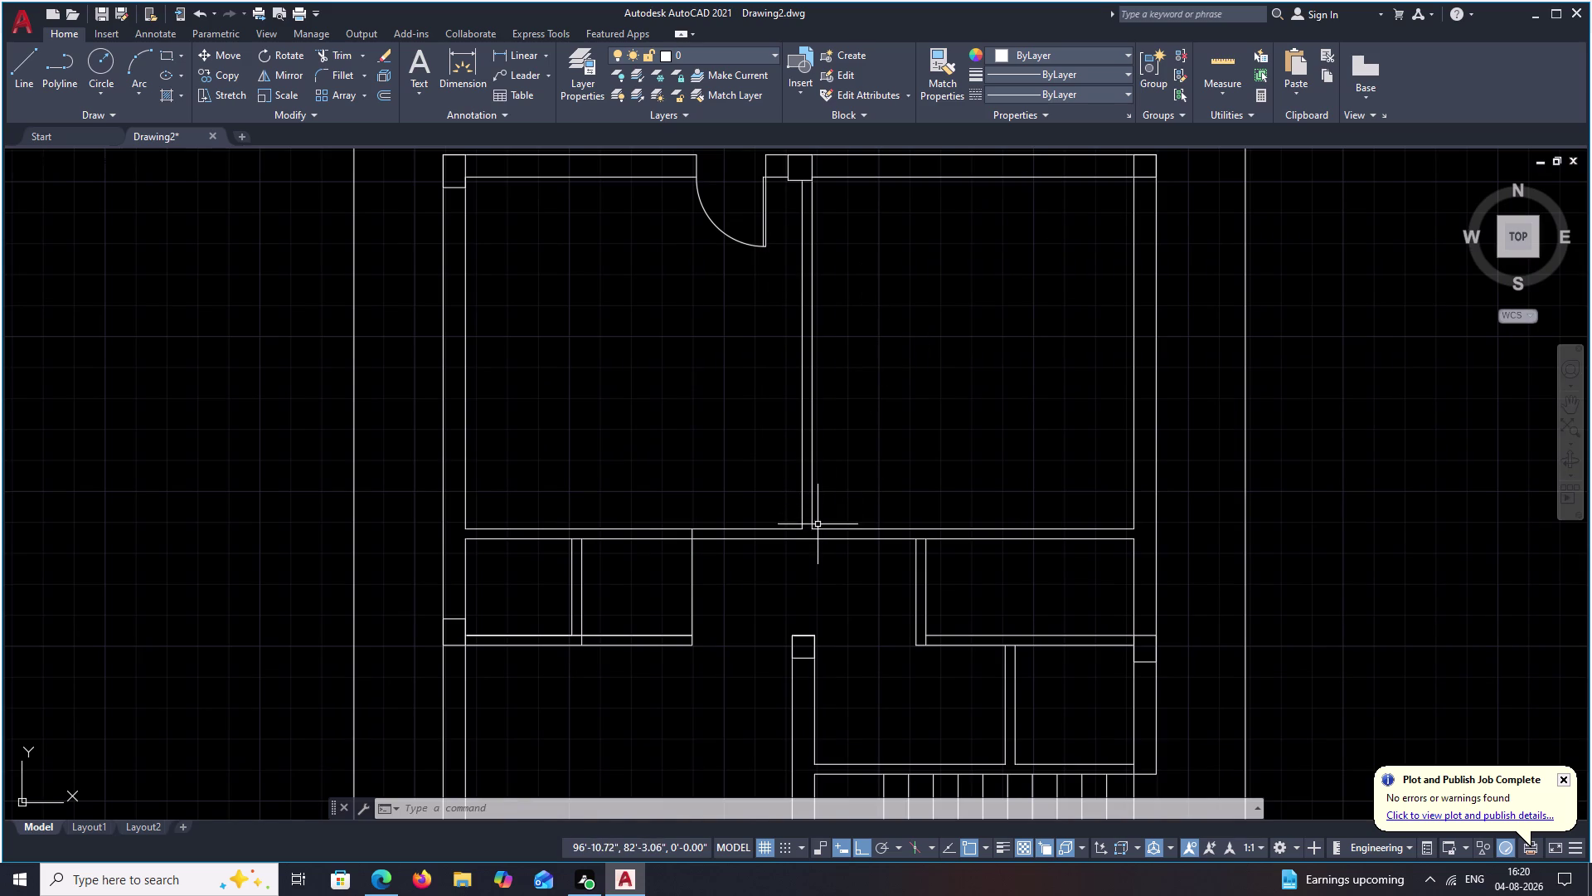
middle_drag(803, 546, 794, 515)
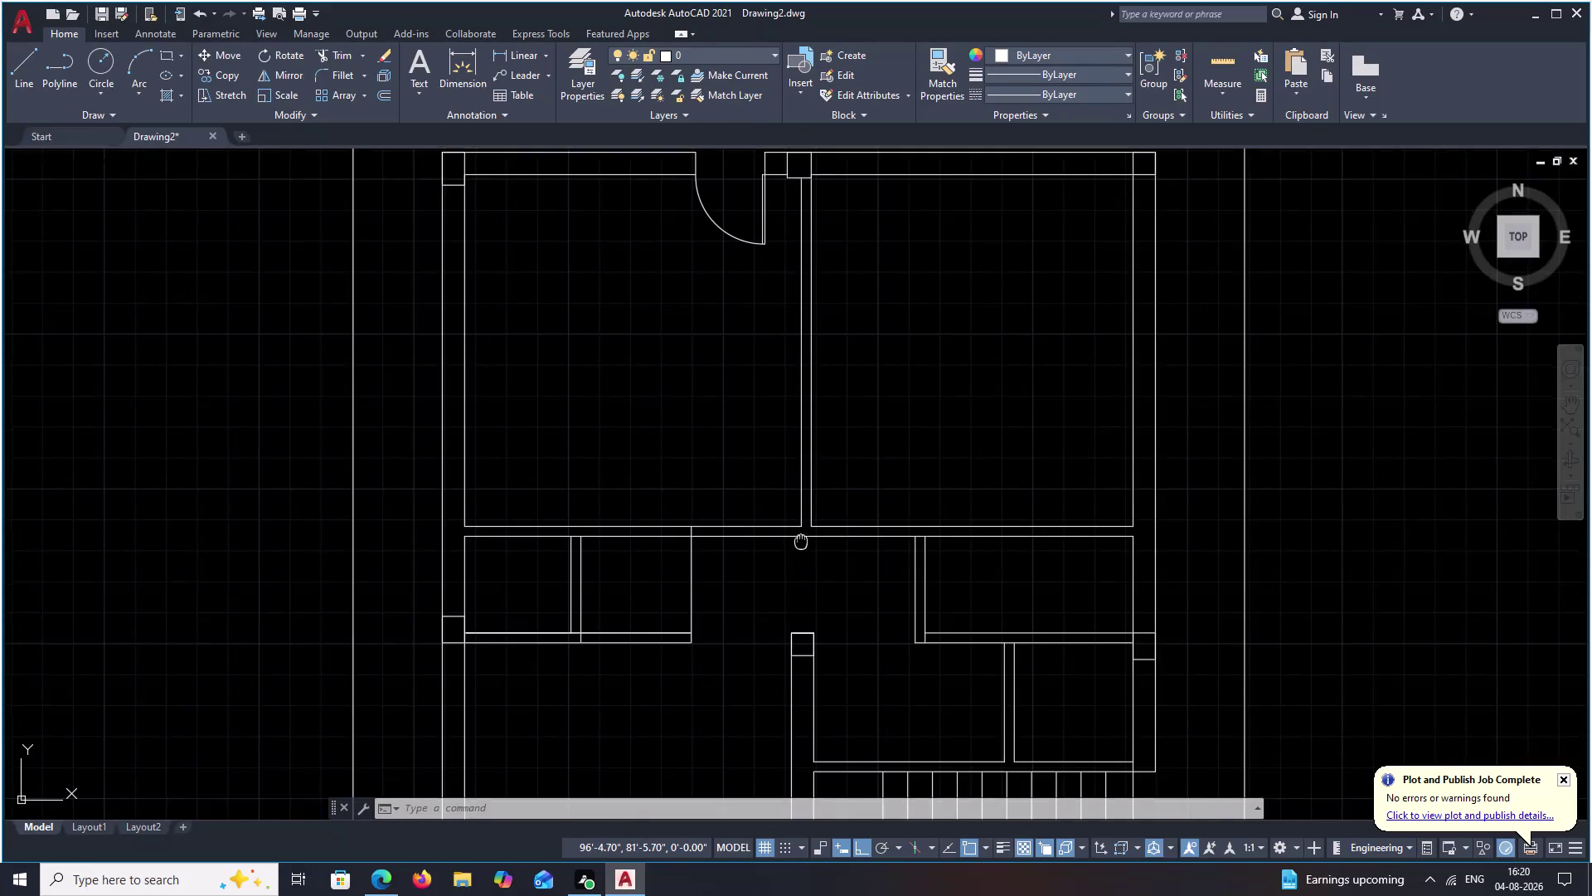
middle_drag(793, 516, 793, 514)
scroll(up, 3)
Extend the partition's left line down to the lower wall line.
text(E)
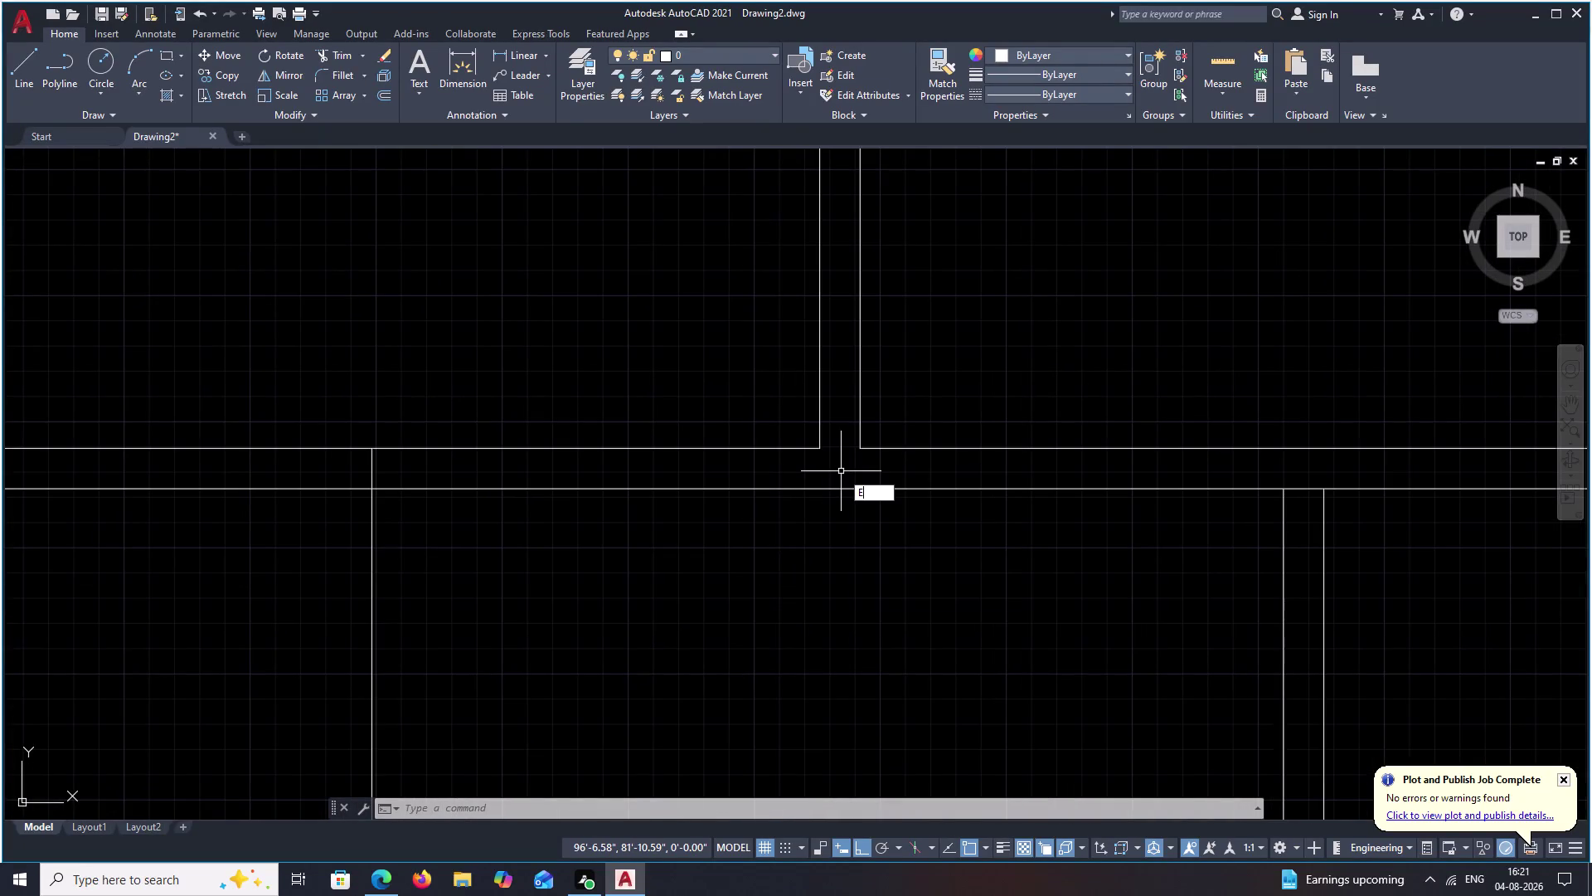
text(X)
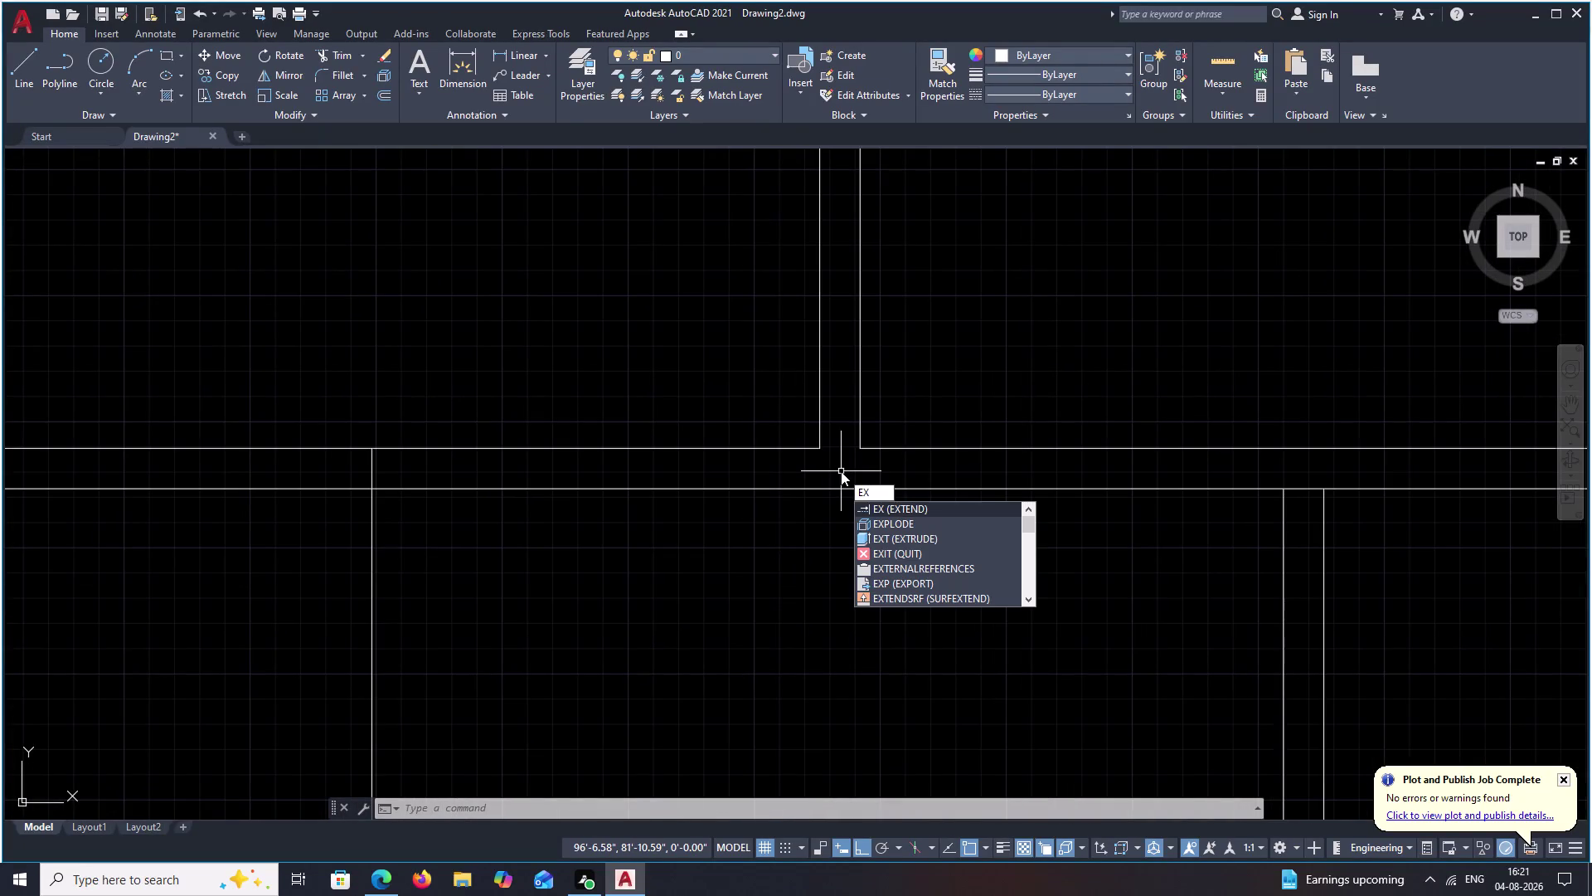
key(space)
click(819, 419)
key(Escape)
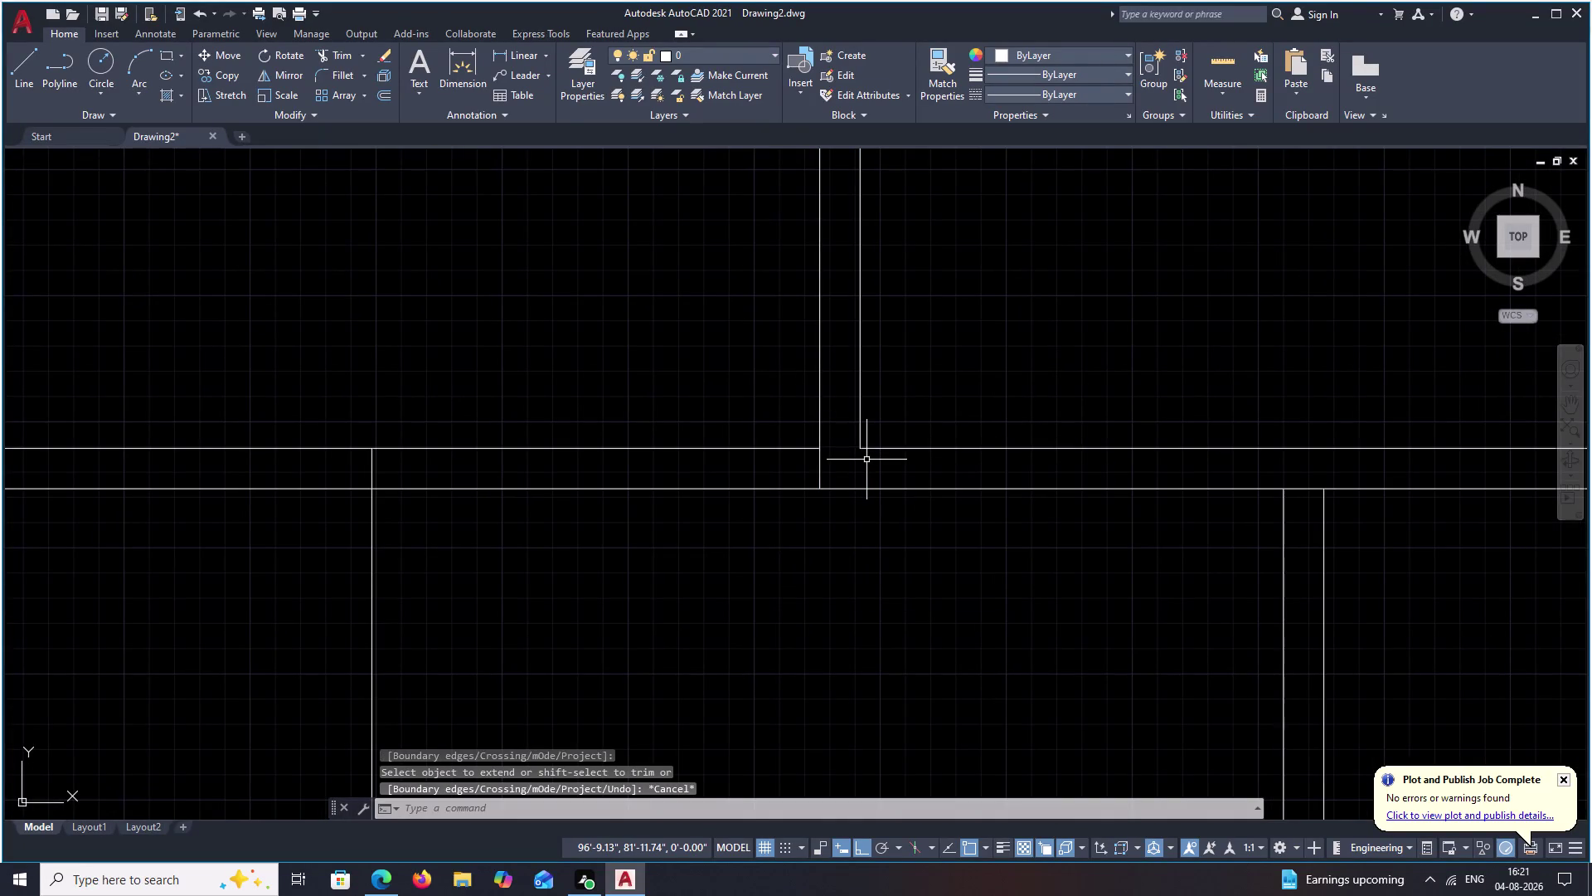
Offset the partition line 9 inches to the left.
text(O)
key(space)
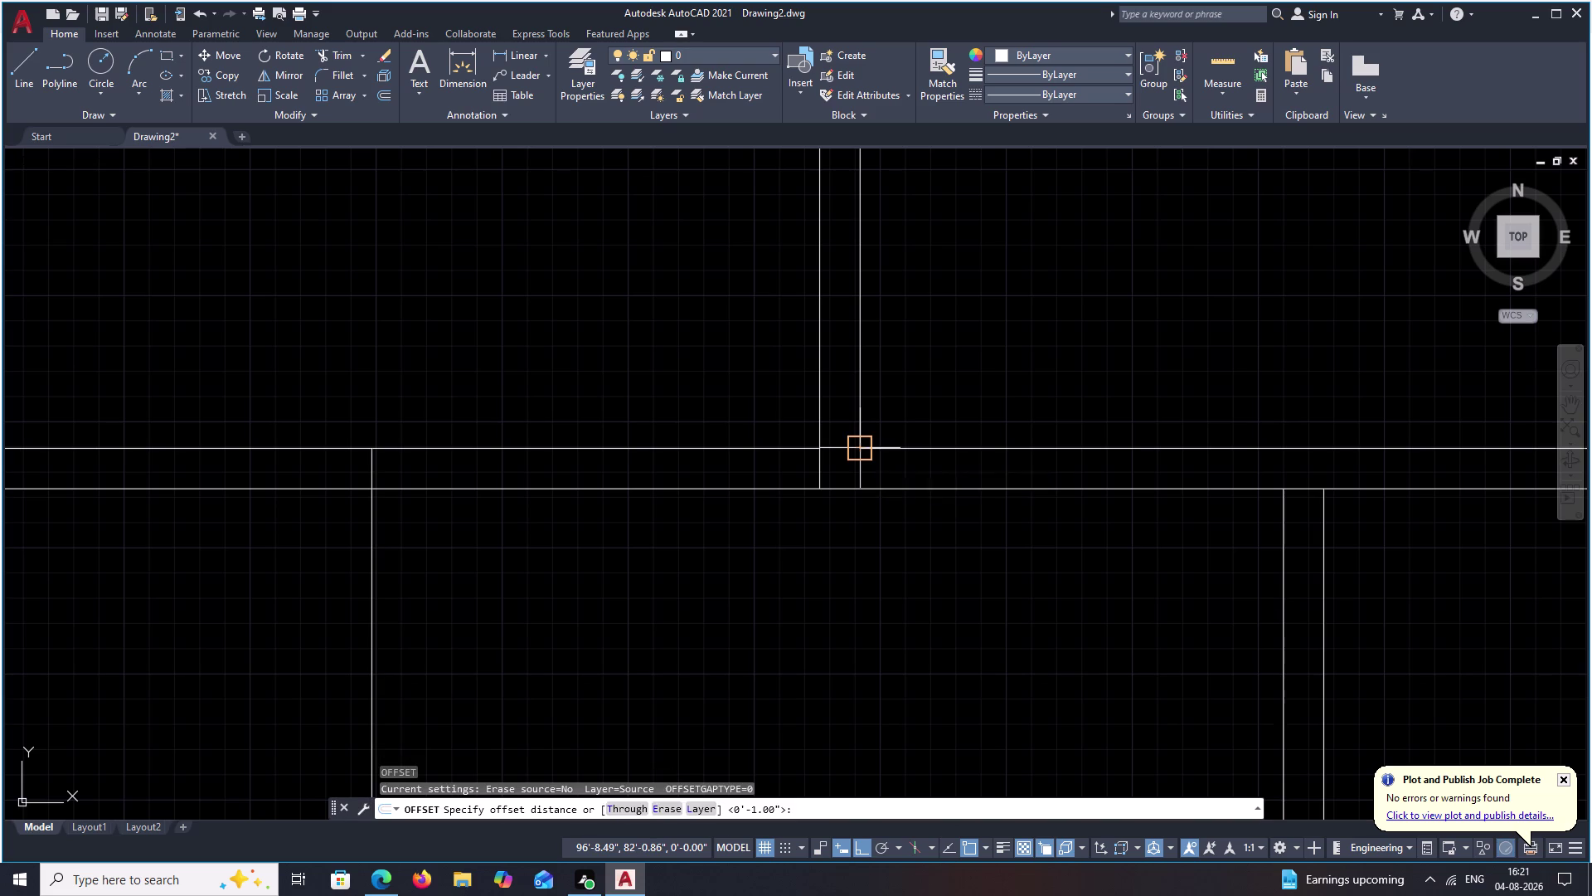
text(9)
key(space)
click(819, 464)
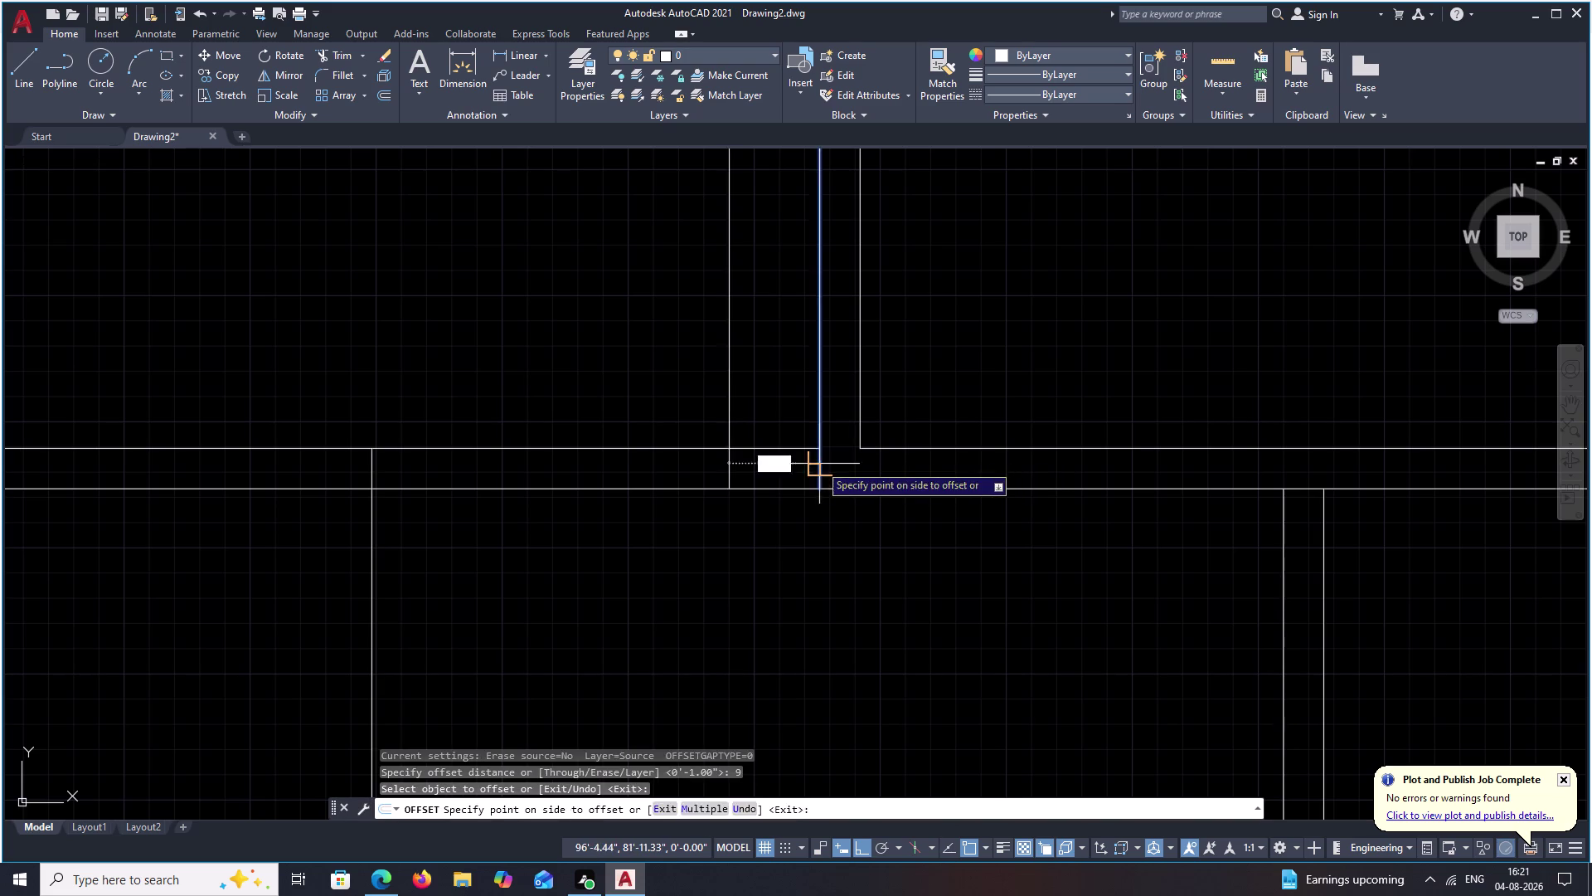
click(770, 461)
key(Escape)
Trim the leftover wall lines inside the new door opening.
text(TR)
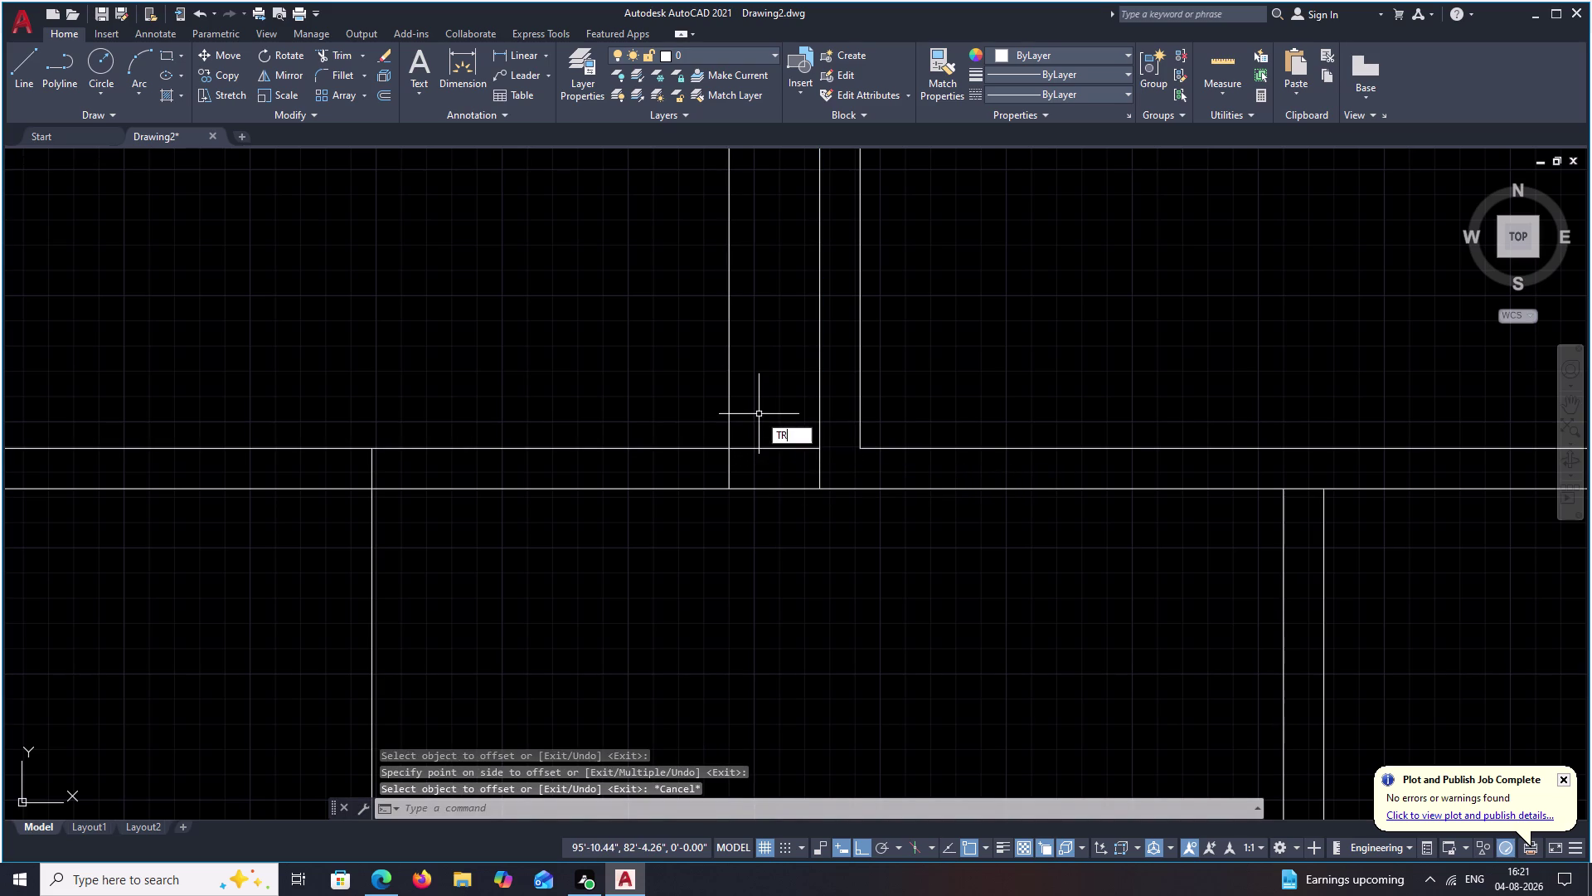
key(space)
drag(758, 370, 670, 413)
scroll(down, 3)
middle_drag(685, 366, 687, 497)
middle_drag(625, 347, 623, 427)
scroll(up, 3)
middle_drag(623, 426, 673, 355)
middle_drag(696, 487, 702, 440)
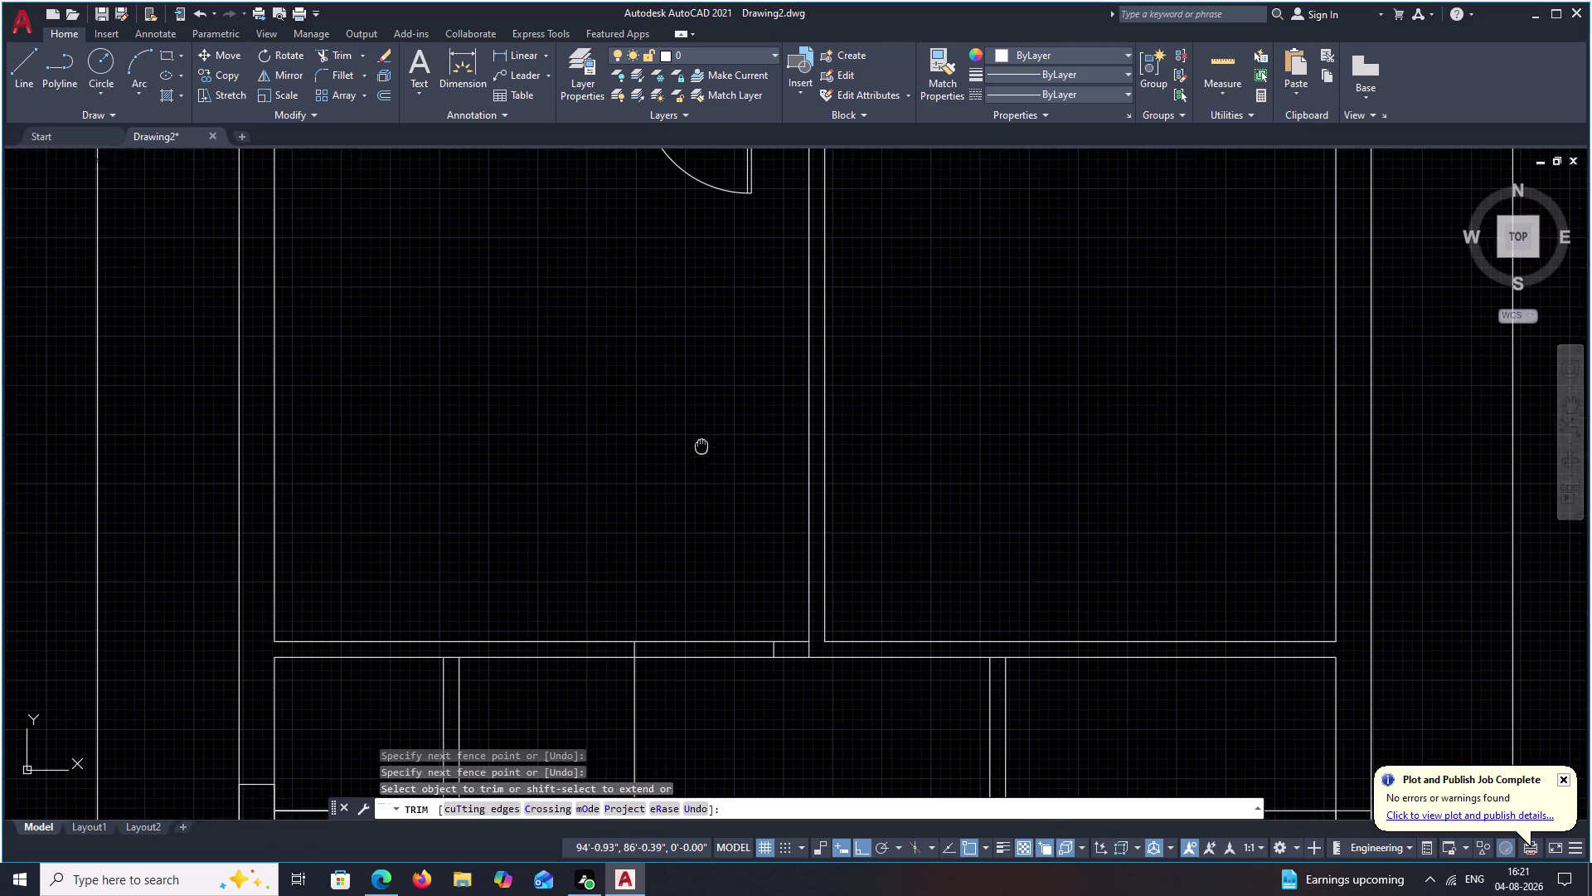
middle_drag(703, 440, 703, 439)
scroll(down, 3)
middle_drag(707, 420, 703, 459)
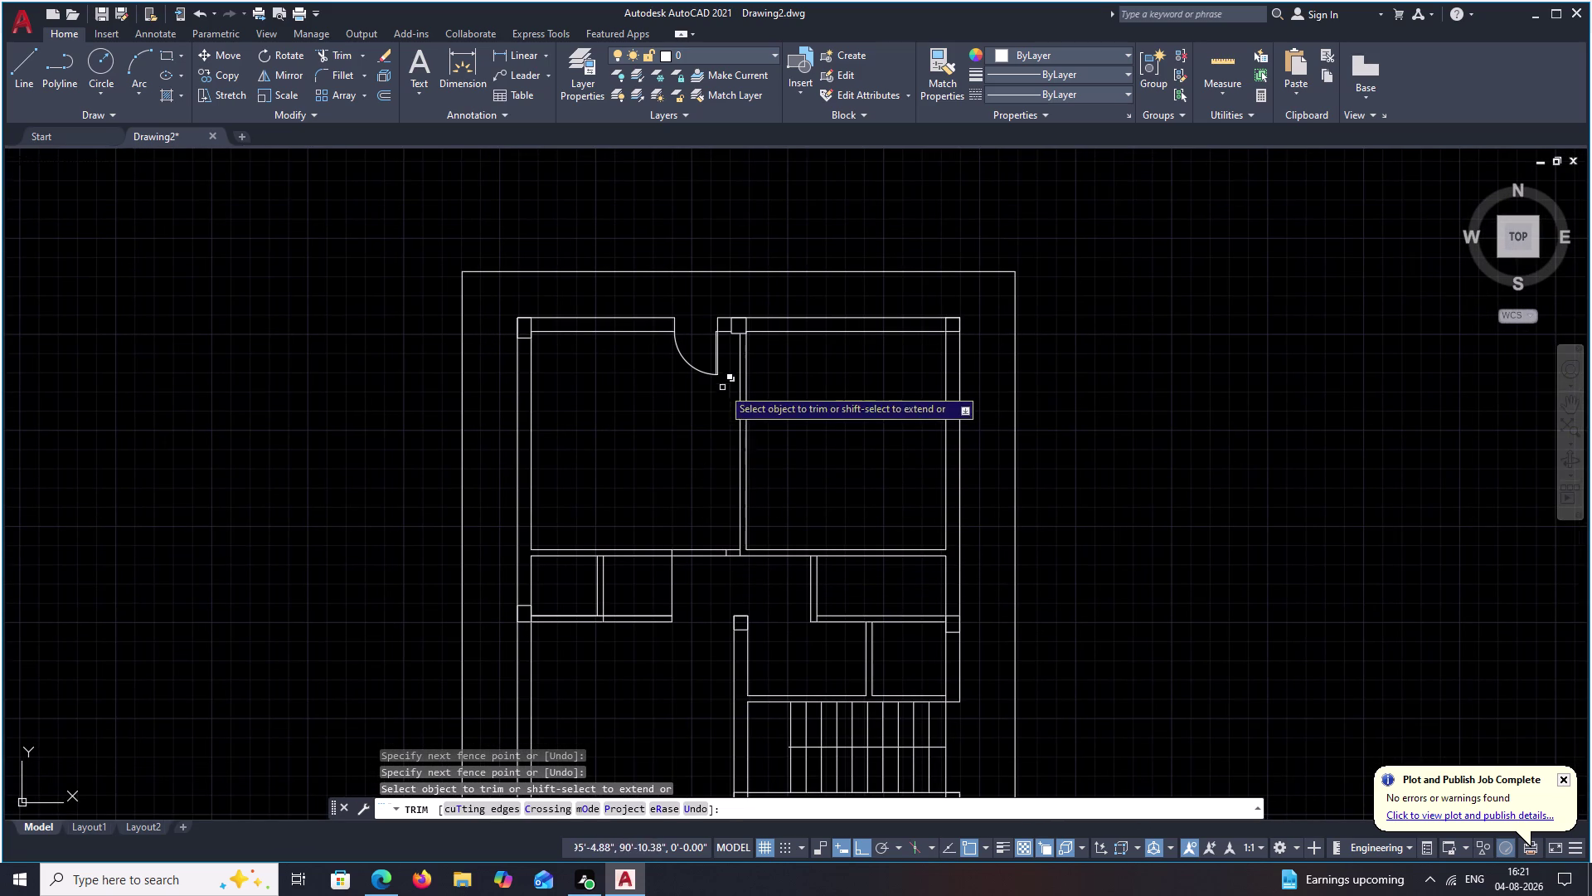
scroll(up, 3)
key(Escape)
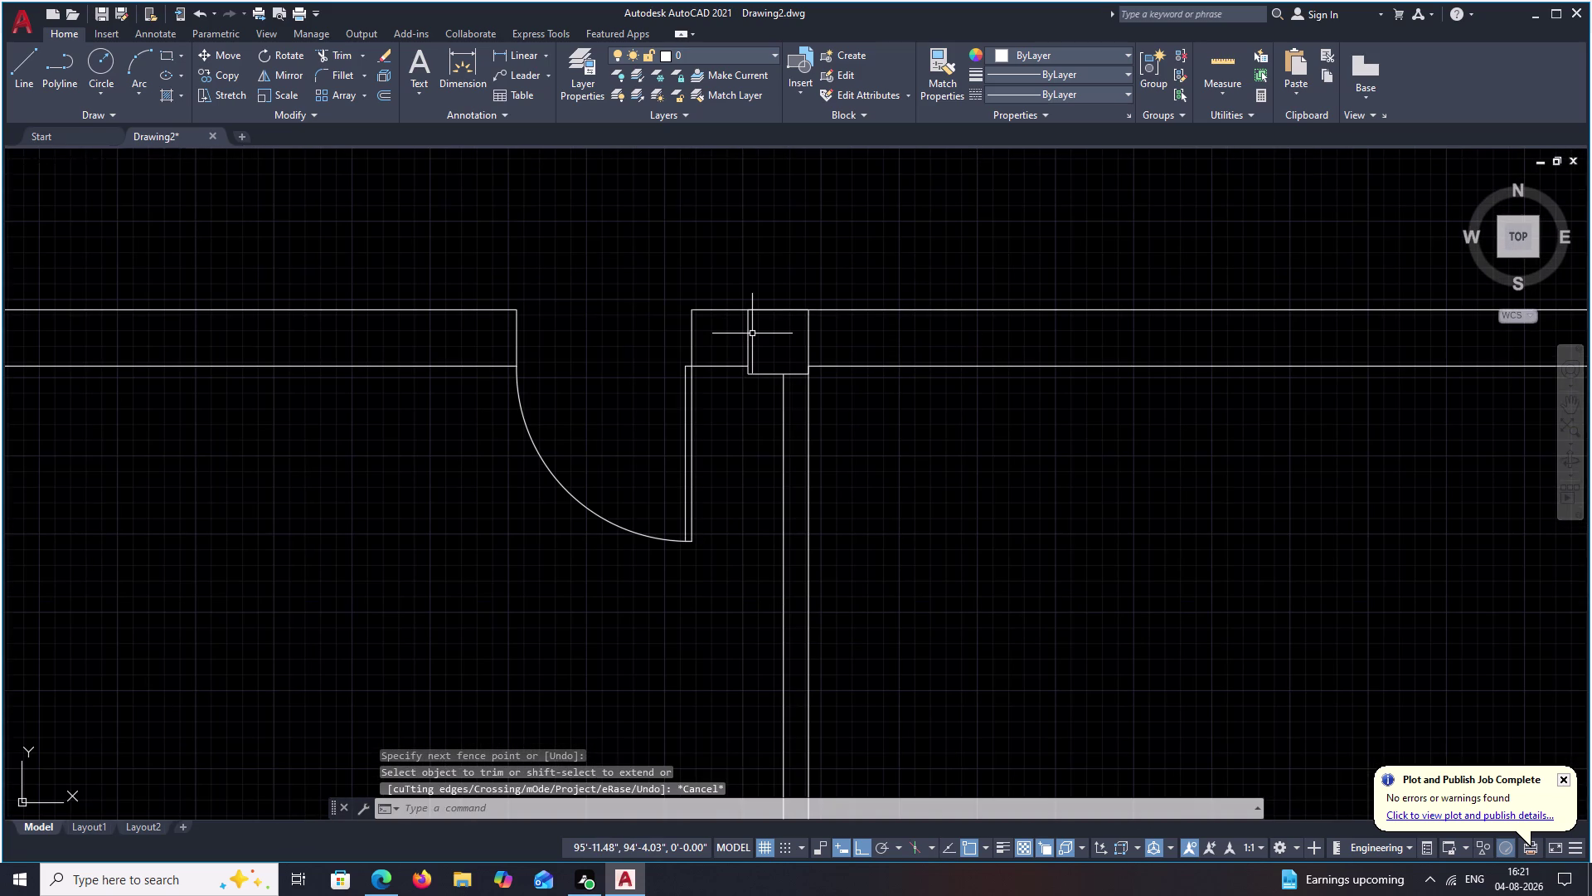
key(o)
key(space)
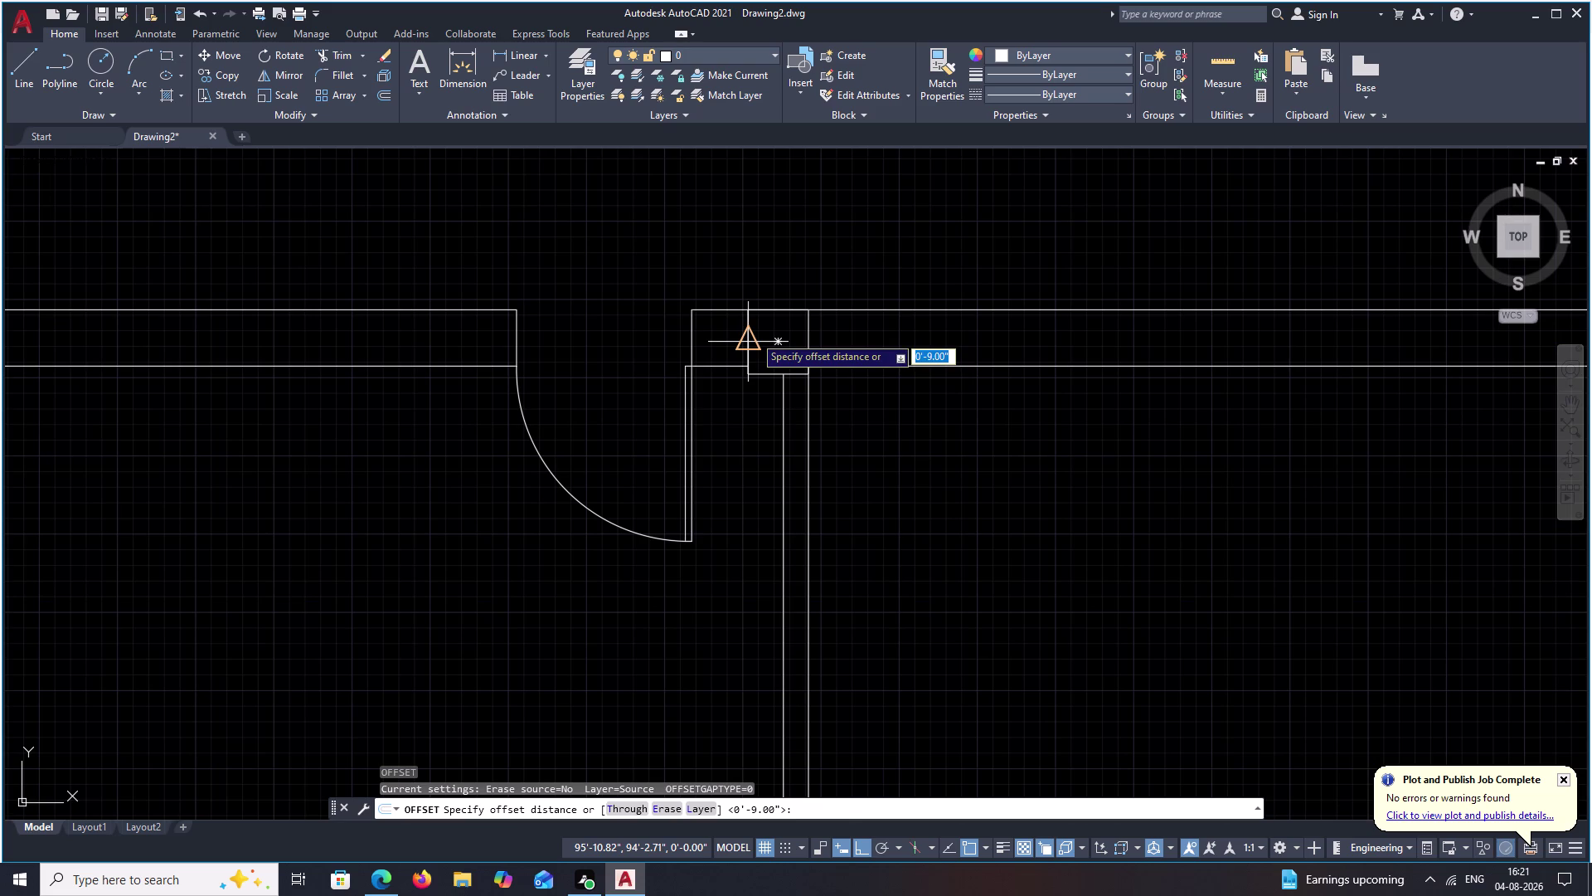
key(9)
key(space)
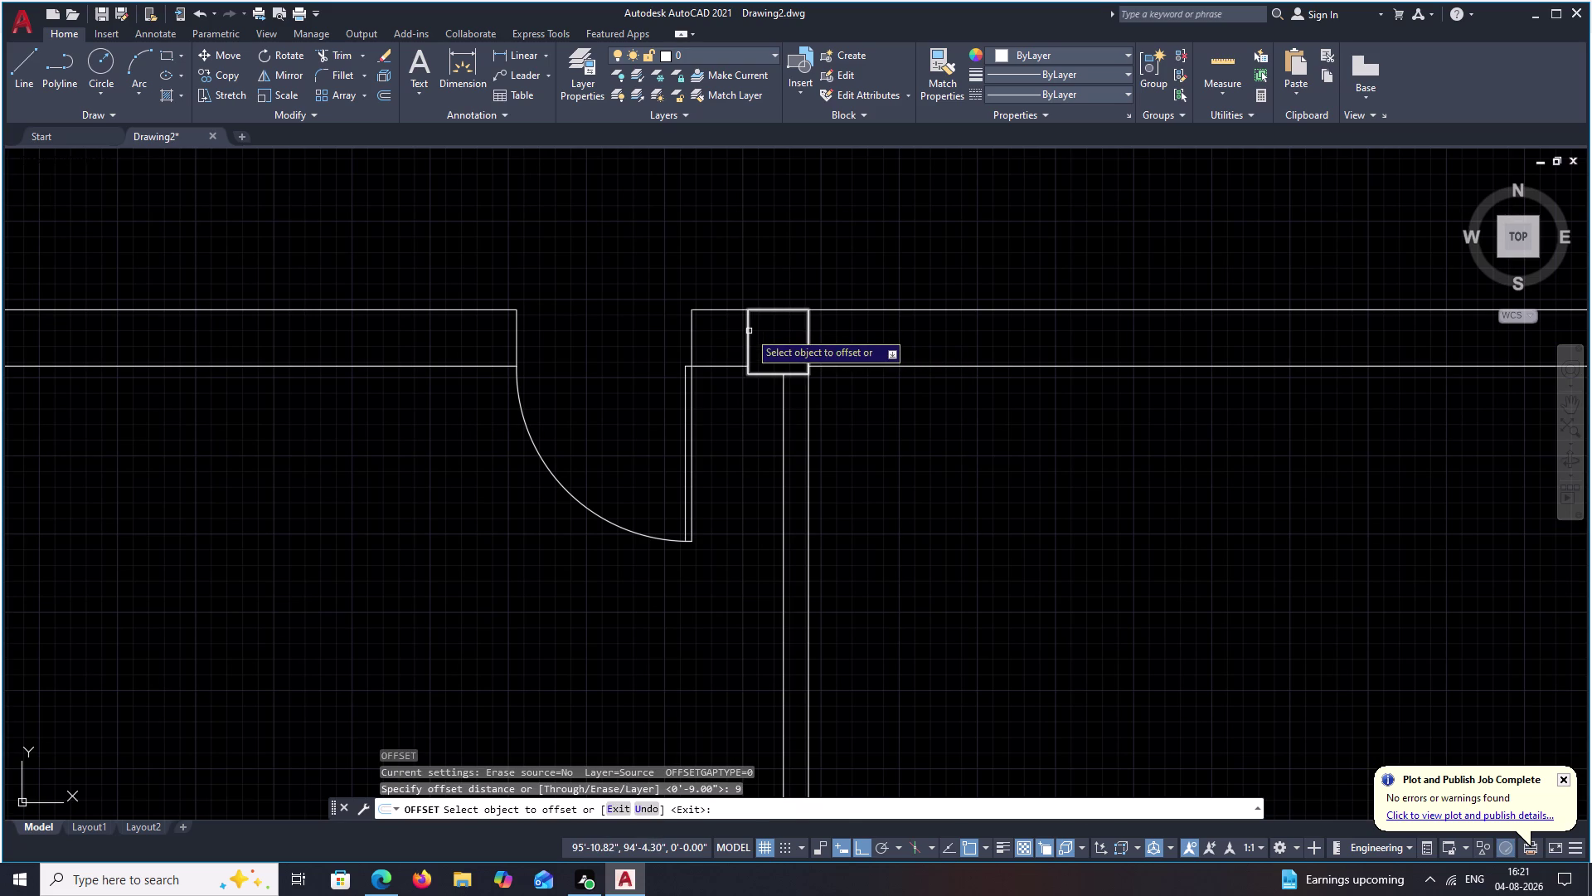
click(749, 331)
key(Escape)
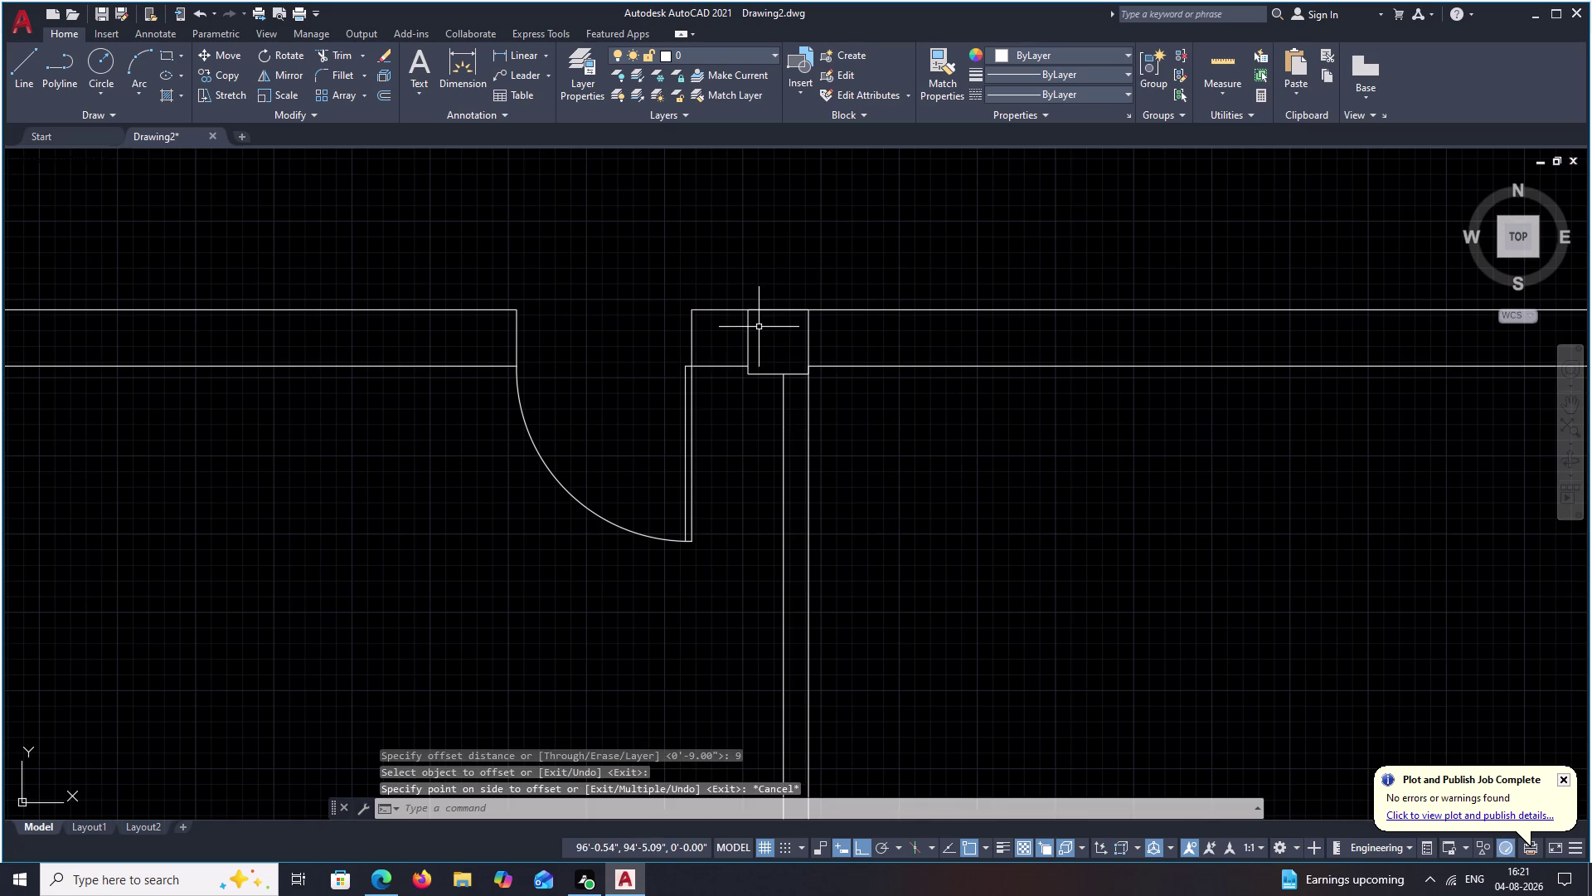
key(space)
key(space)
click(747, 338)
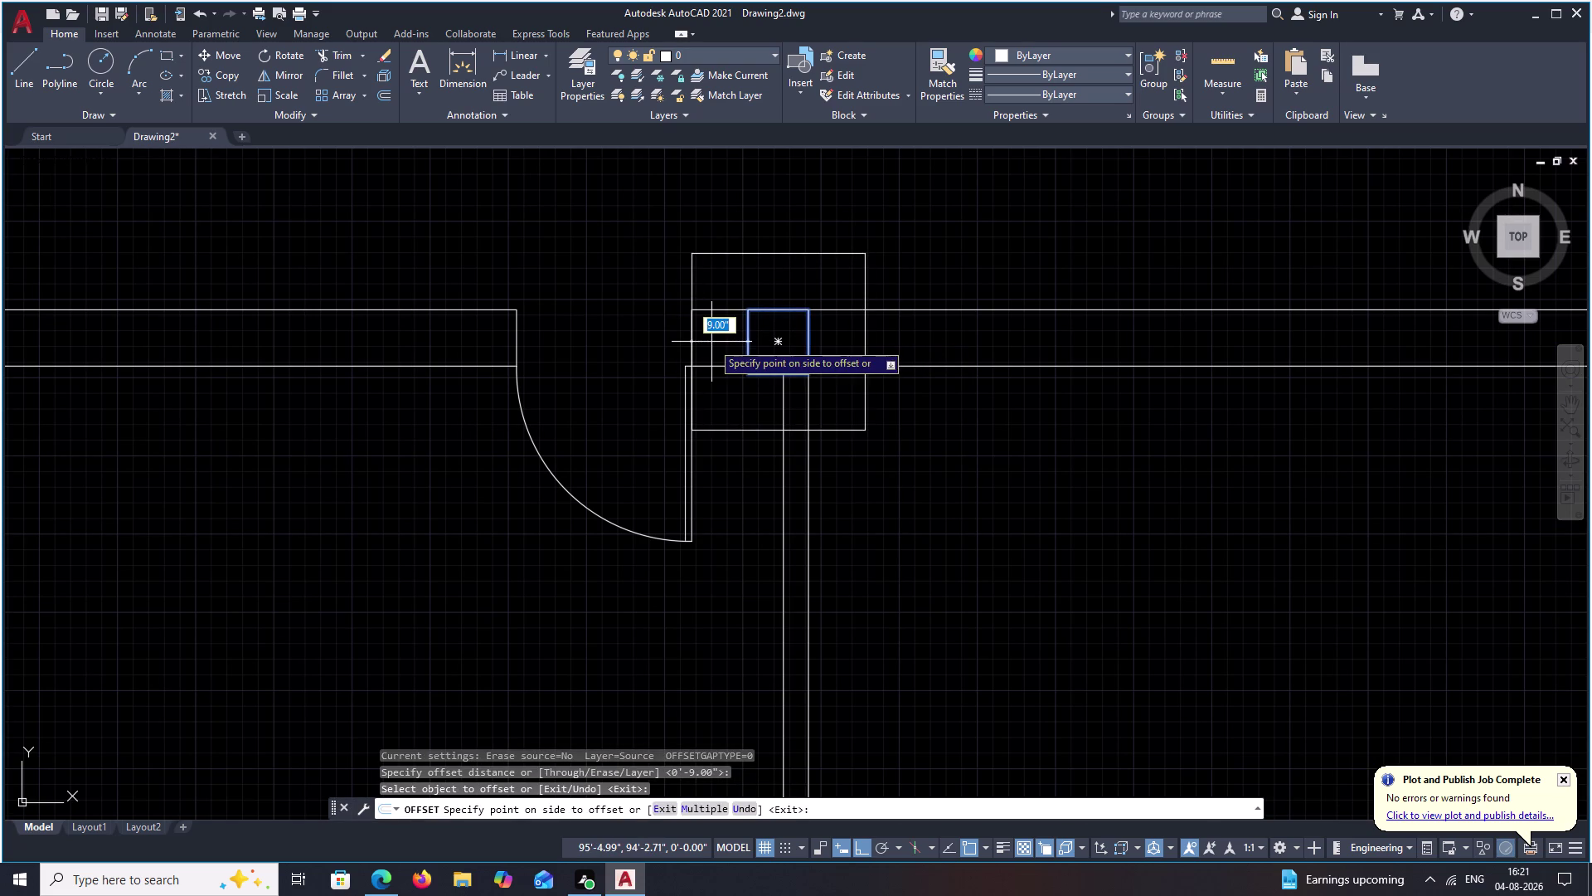
key(Escape)
scroll(down, 3)
Draw a 2'4" vertical line upward from the wall corner as the door leaf.
middle_drag(736, 451, 786, 195)
middle_drag(741, 449, 762, 322)
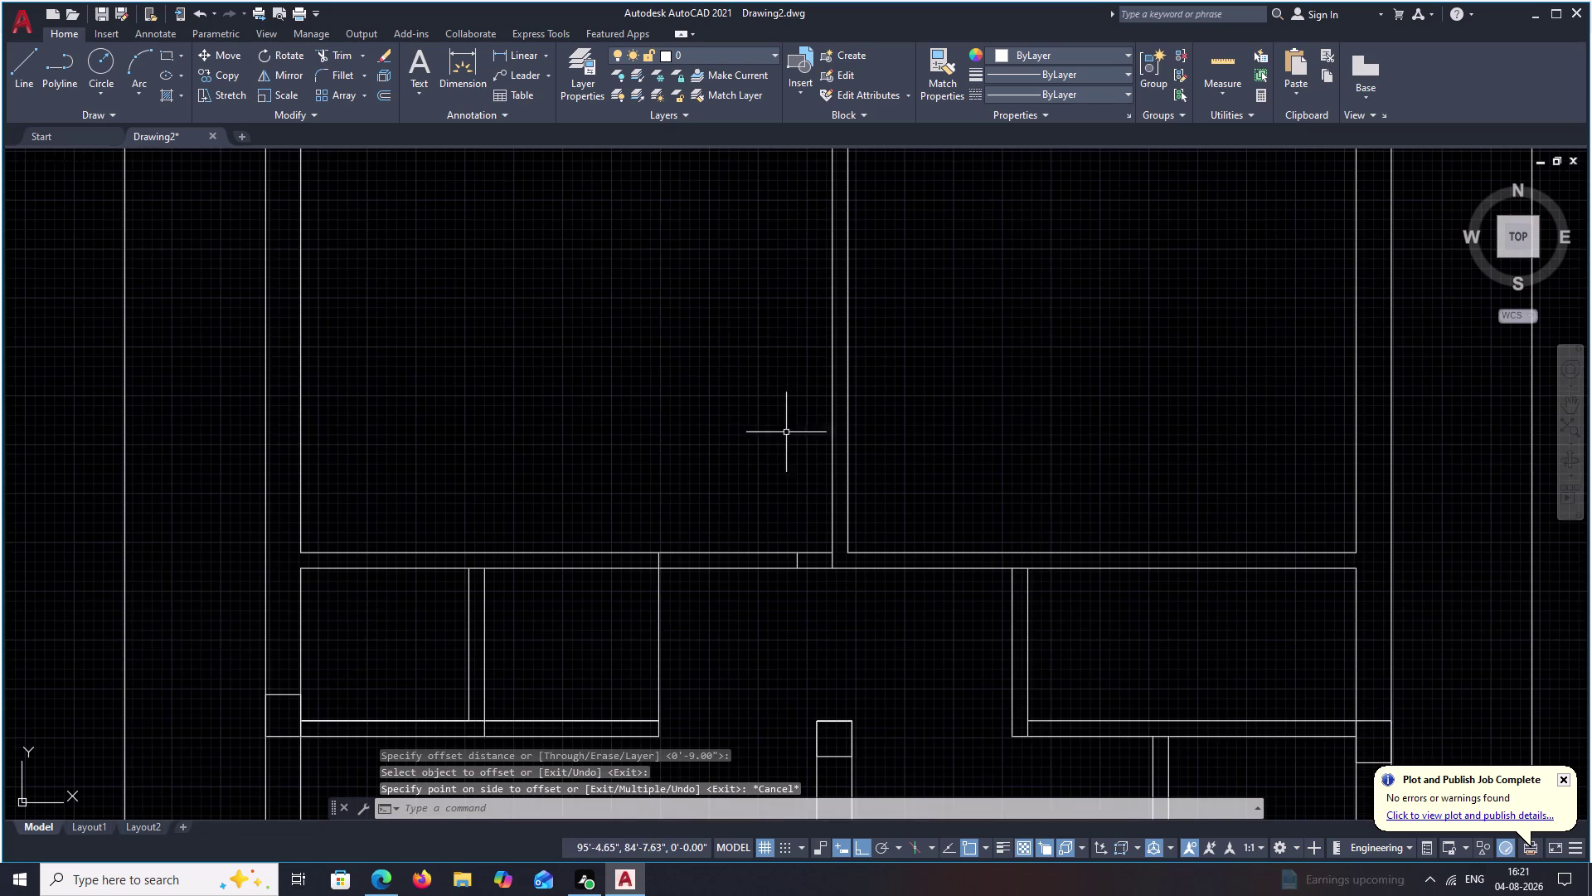
scroll(down, 3)
middle_drag(786, 421, 782, 463)
scroll(up, 3)
middle_drag(770, 473, 782, 392)
scroll(up, 3)
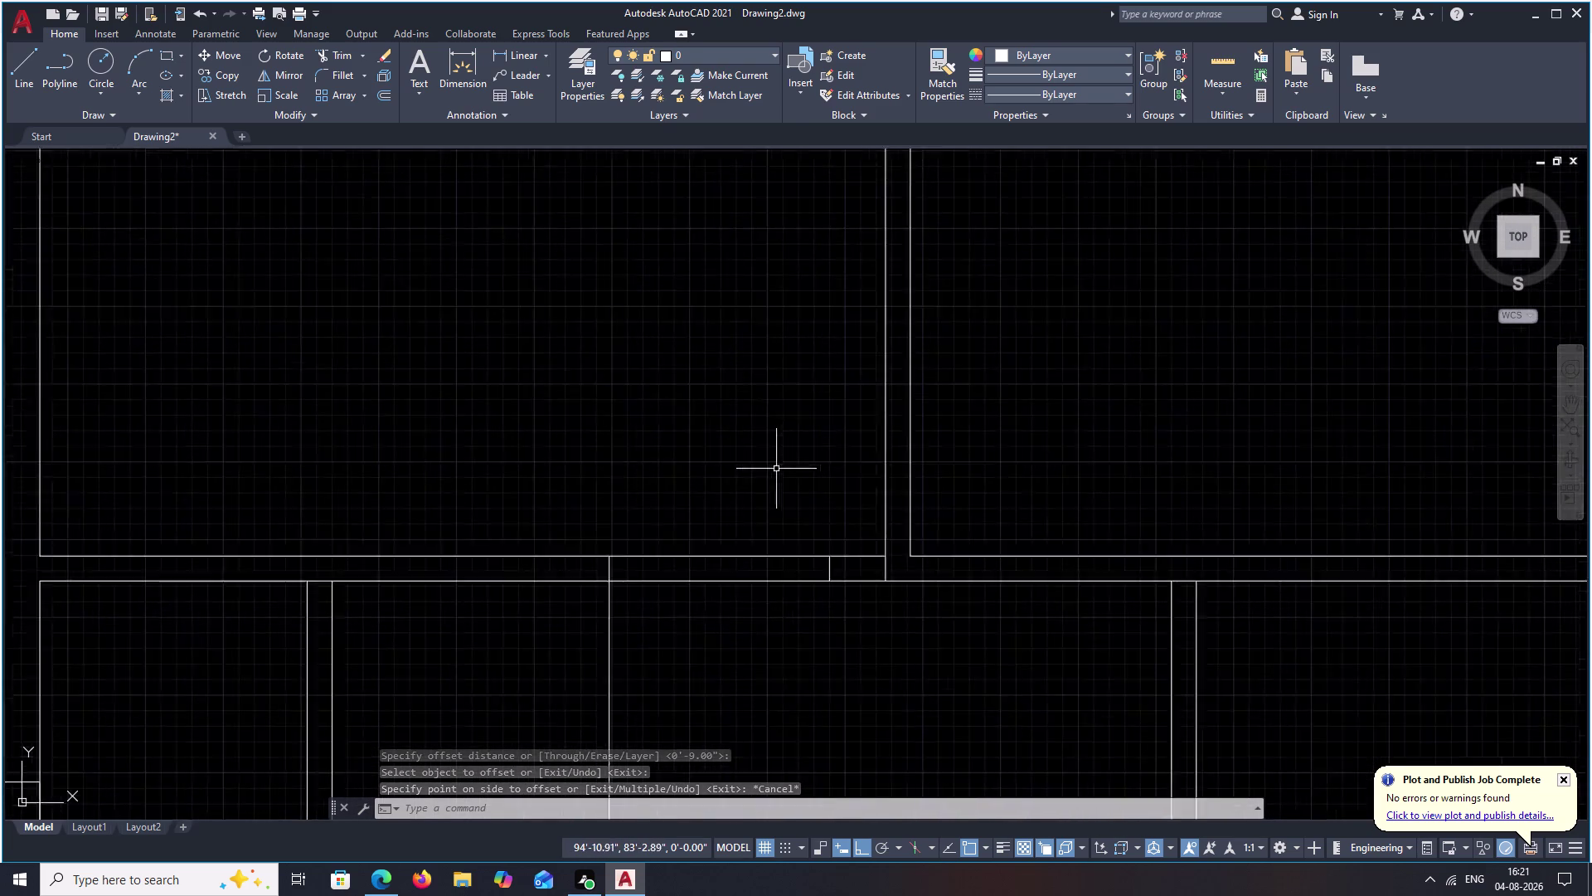
scroll(up, 3)
middle_drag(775, 472, 788, 384)
key(Escape)
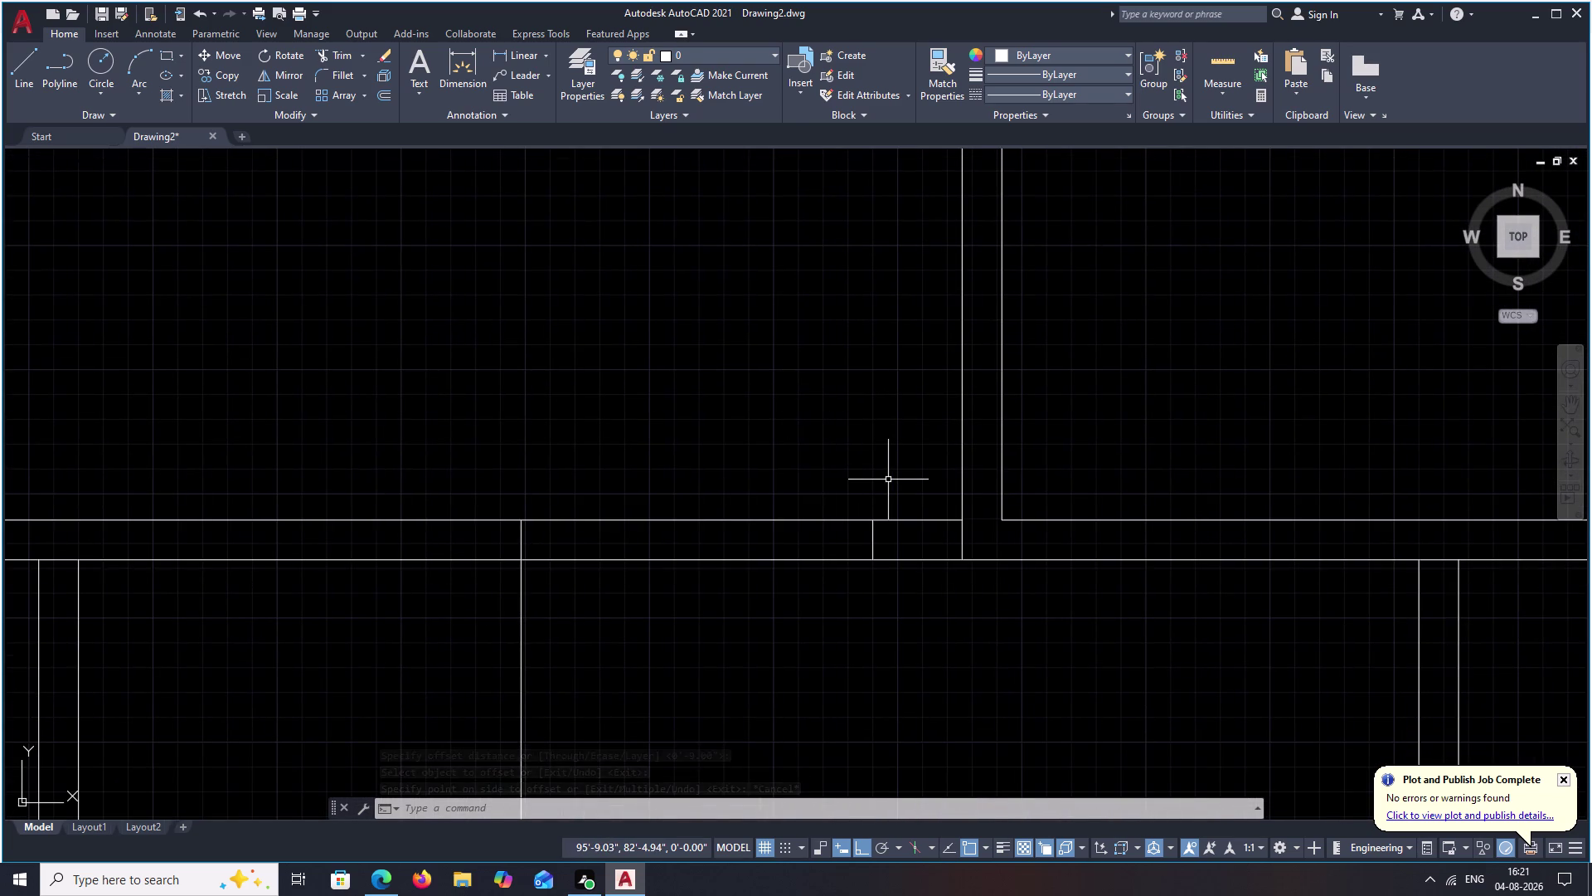
text(L)
key(space)
click(866, 520)
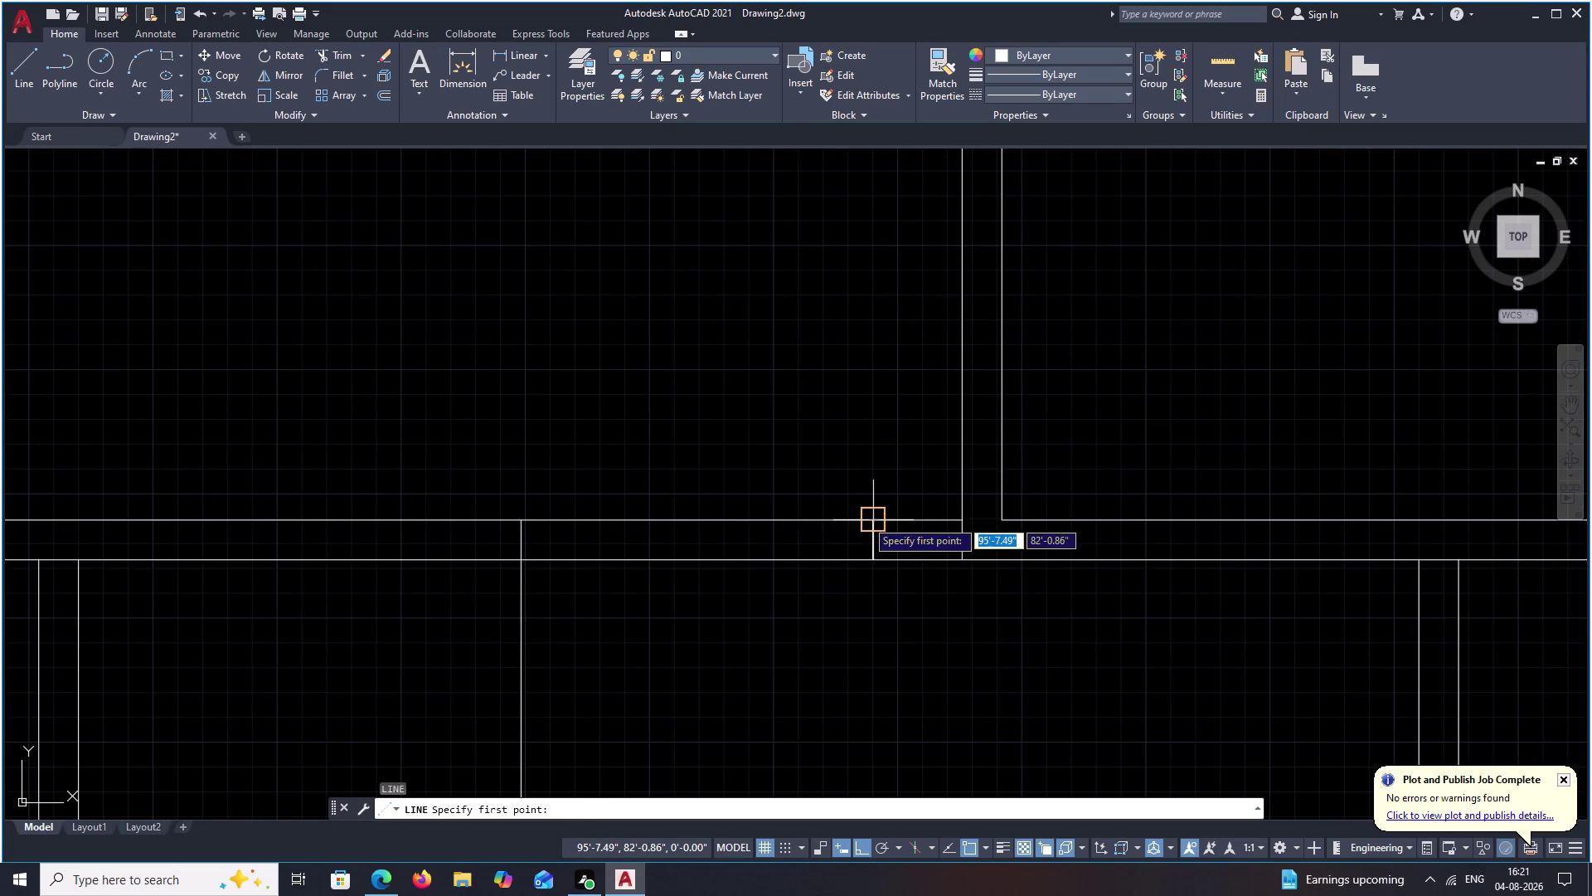
key(2)
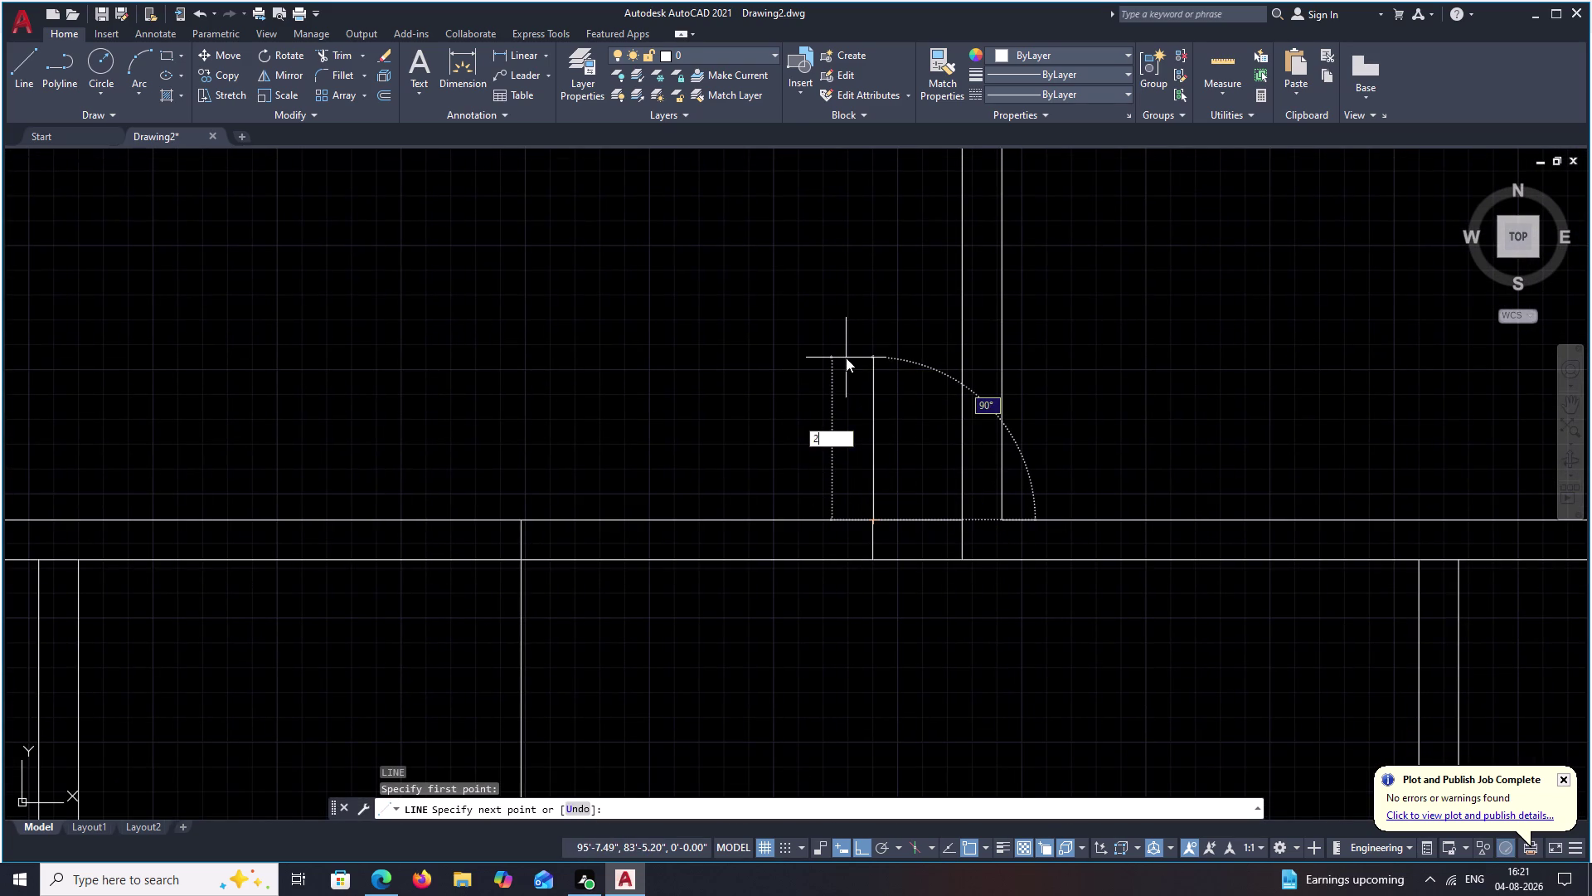
text('4")
key(space)
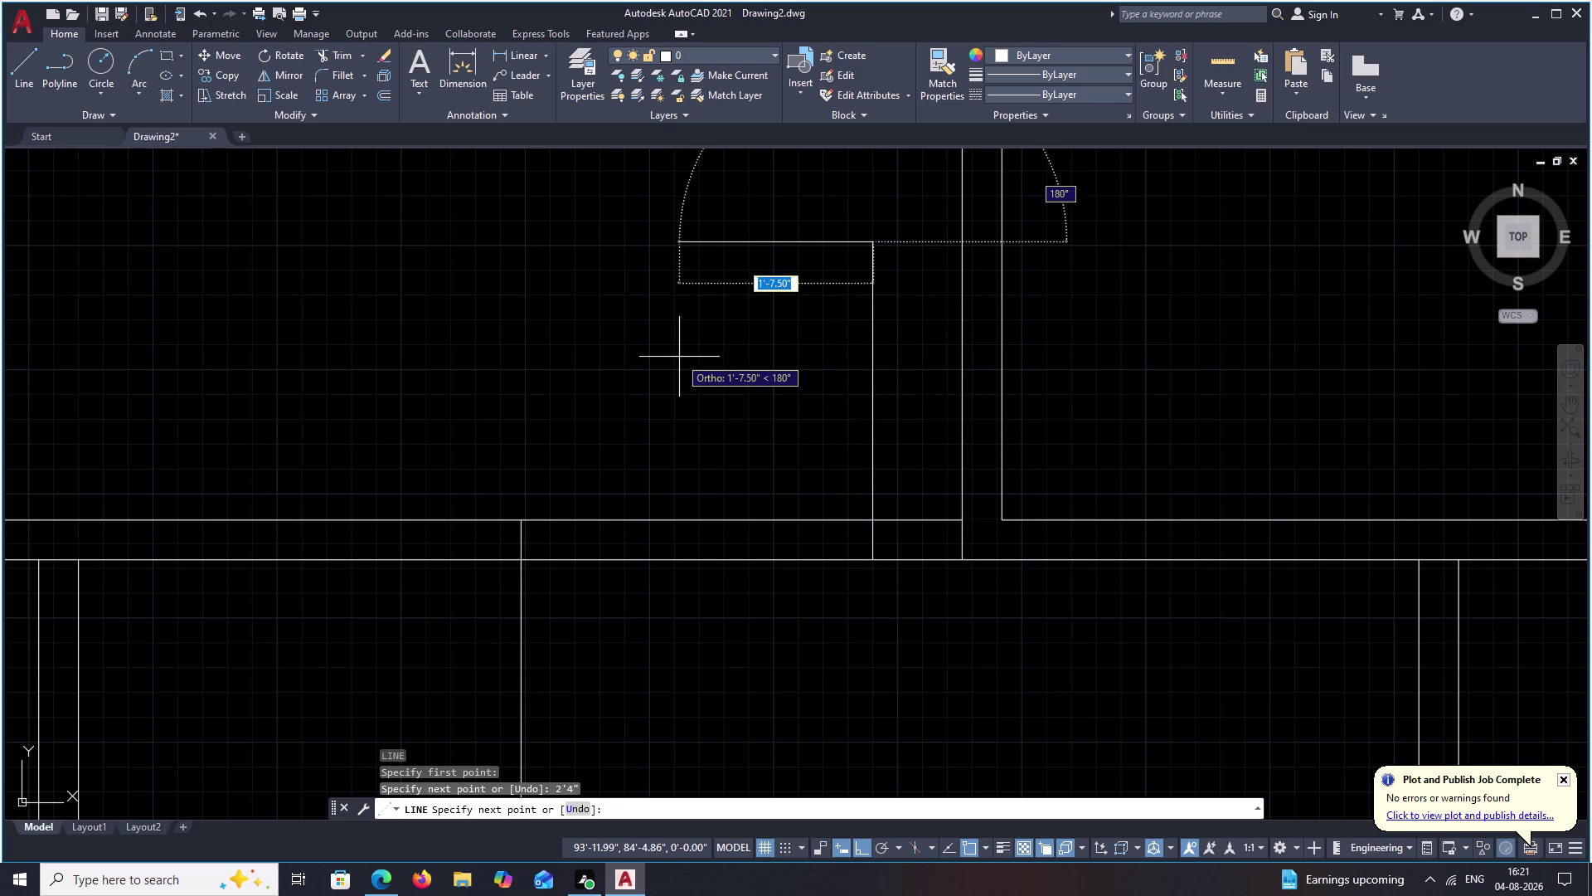
key(Escape)
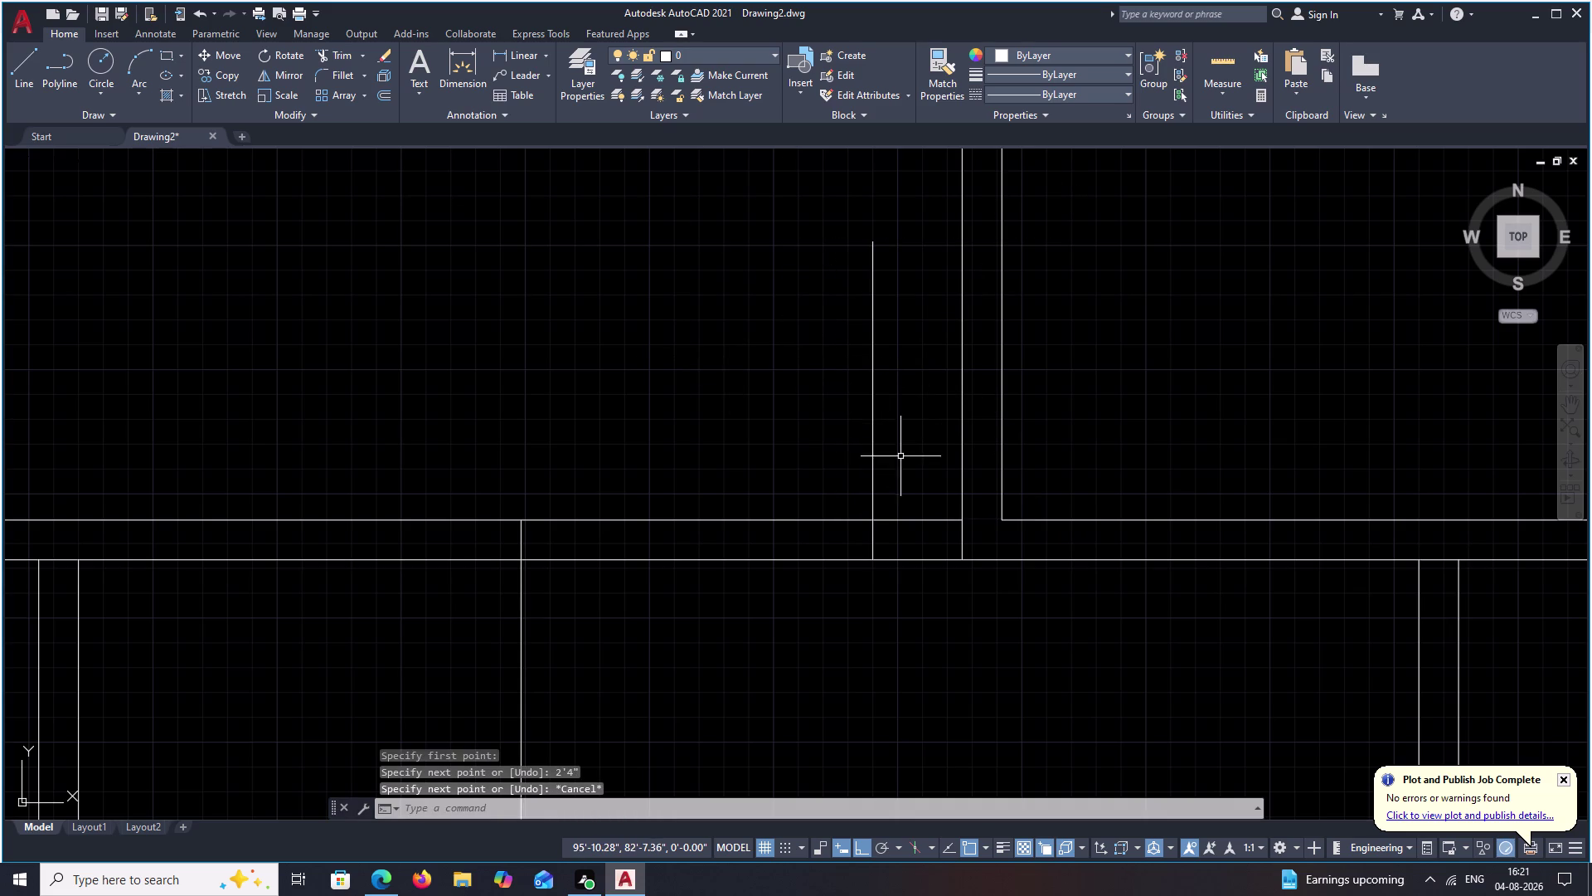
Restart and abandon a second line, then begin an offset.
key(space)
key(space)
key(Escape)
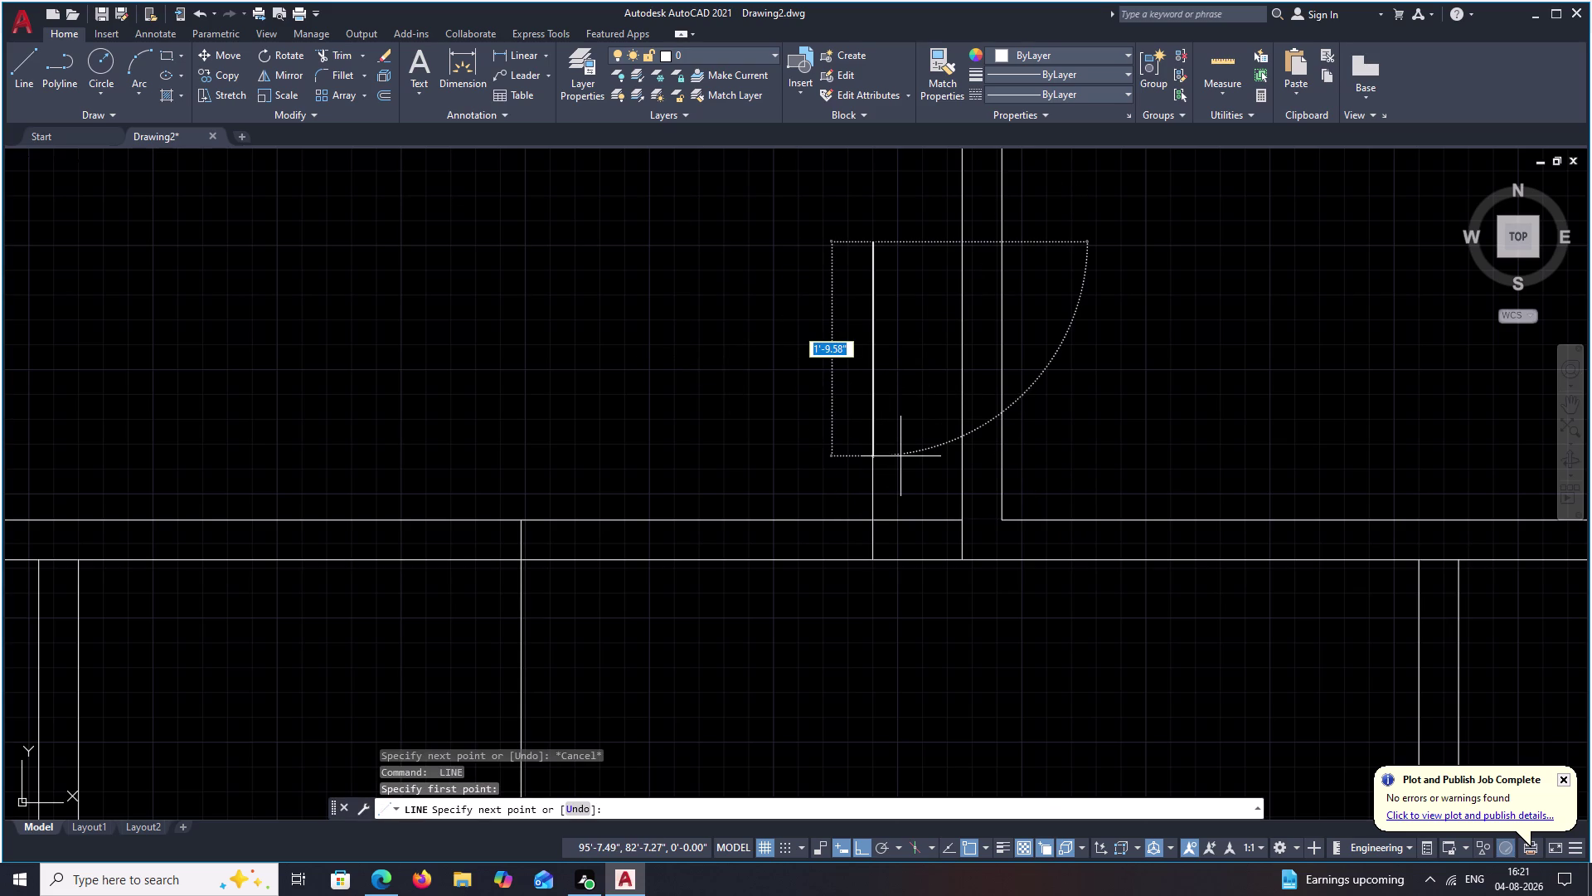
text(O)
key(space)
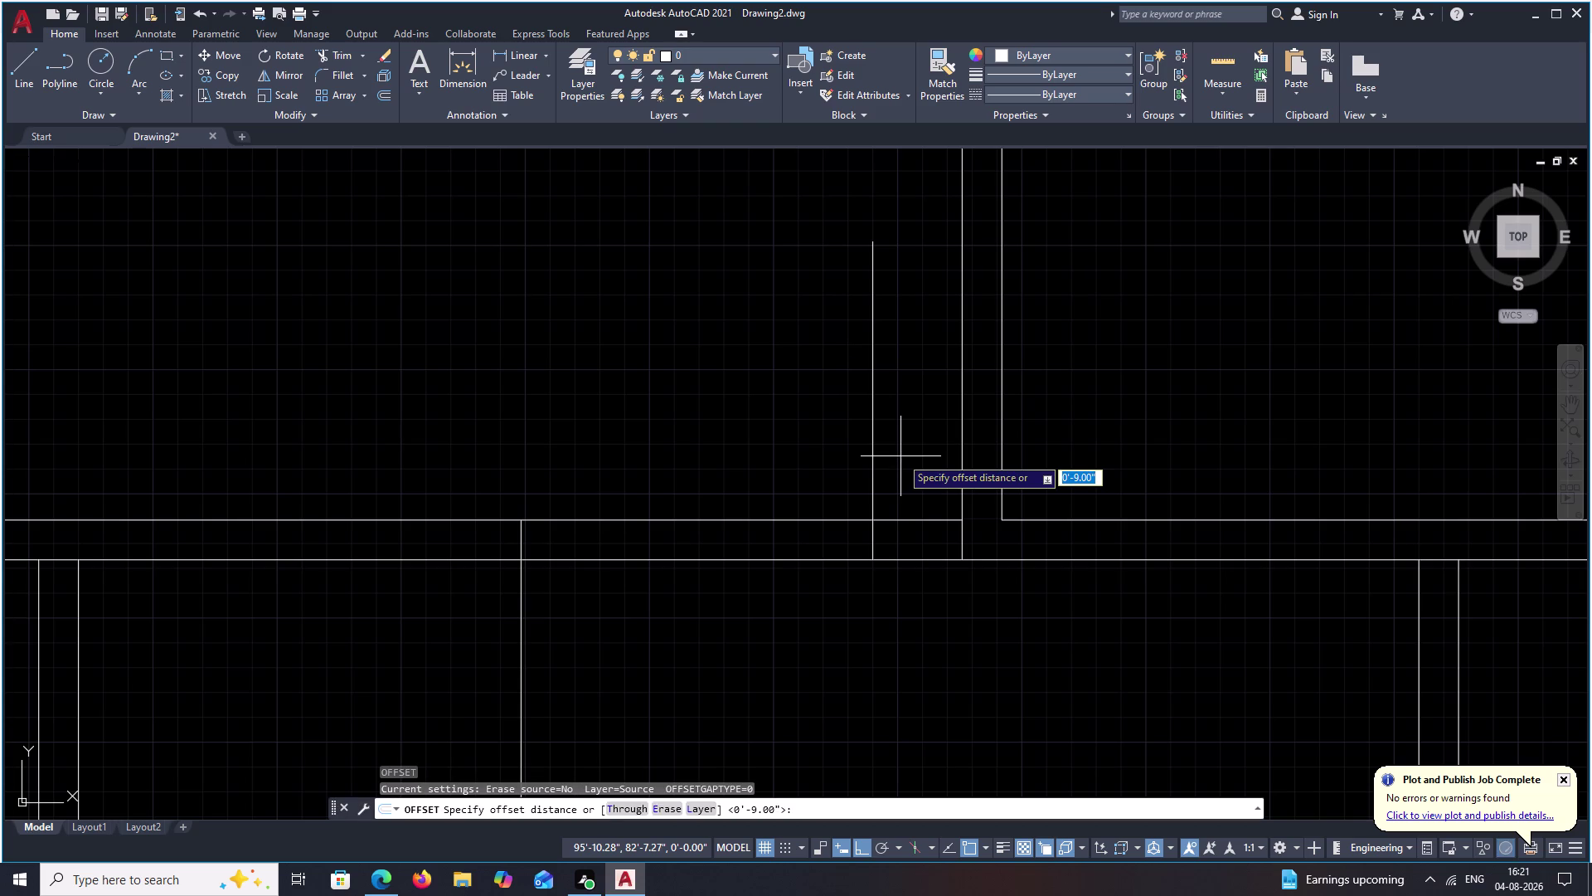
Offset the short jamb line 2'4" to the left to mark the opposite jamb.
text(2')
text(4")
key(space)
click(874, 531)
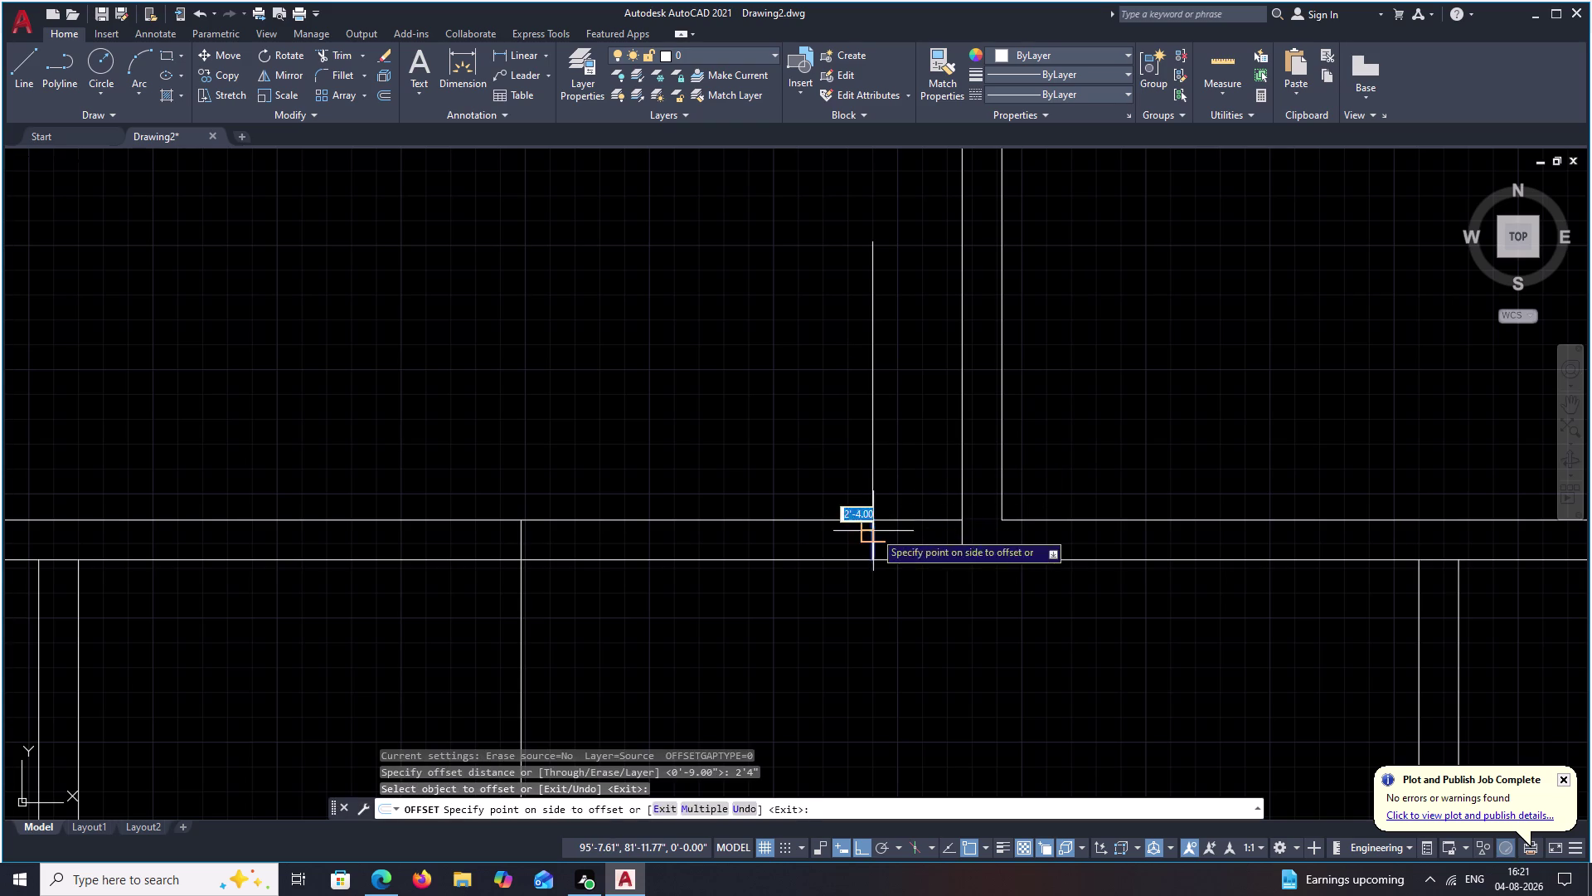
click(750, 533)
key(Escape)
After clearing a mistyped O1 command, offset the door leaf line 1" to its left.
key(o)
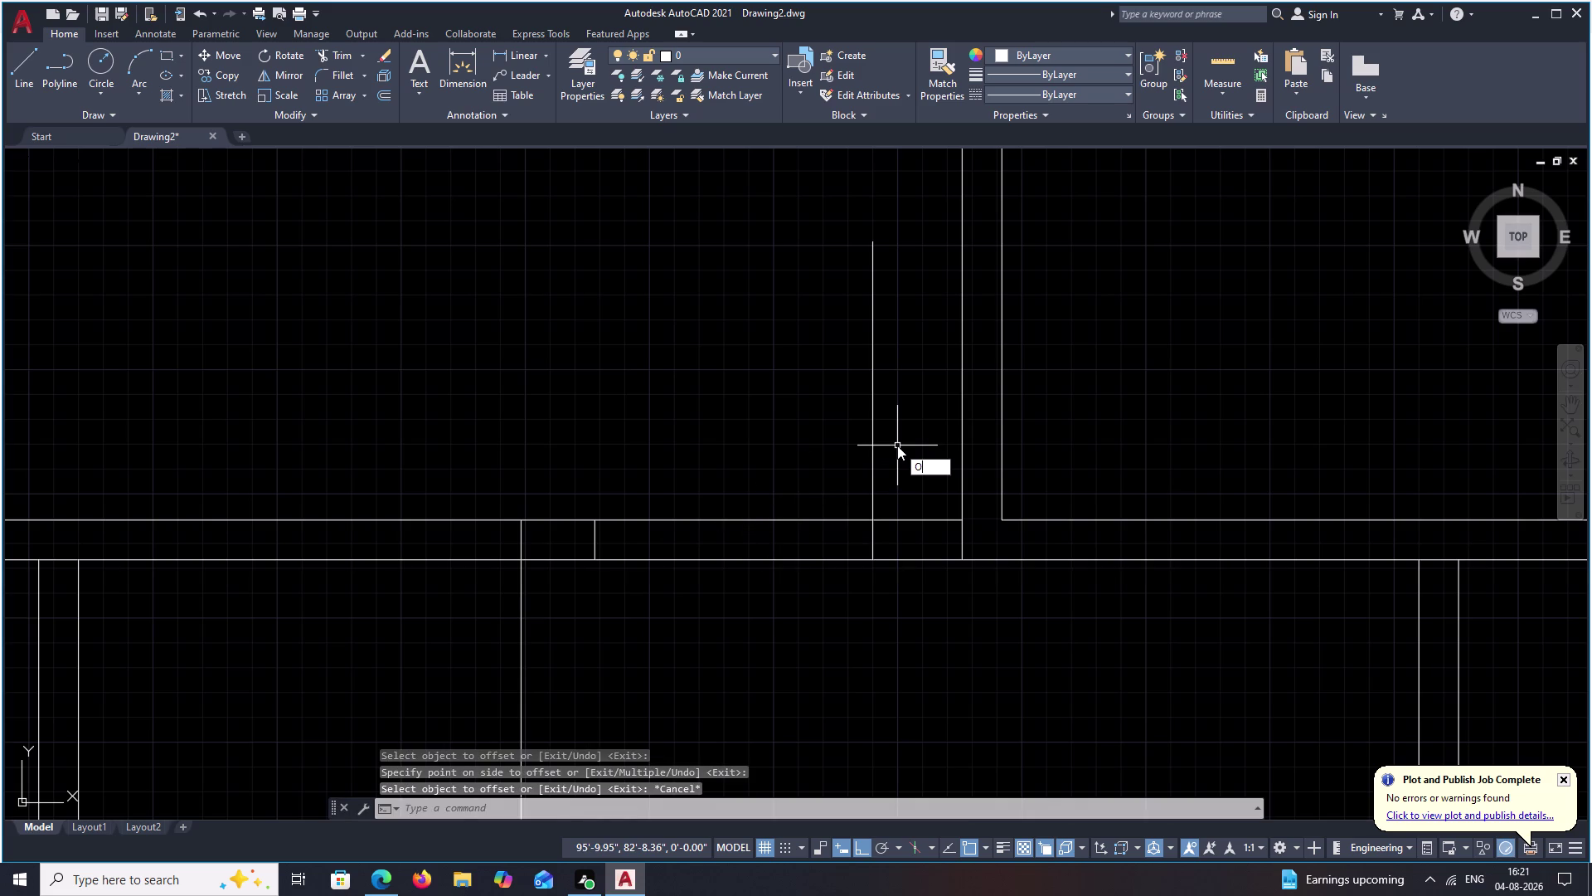
key(1)
key(space)
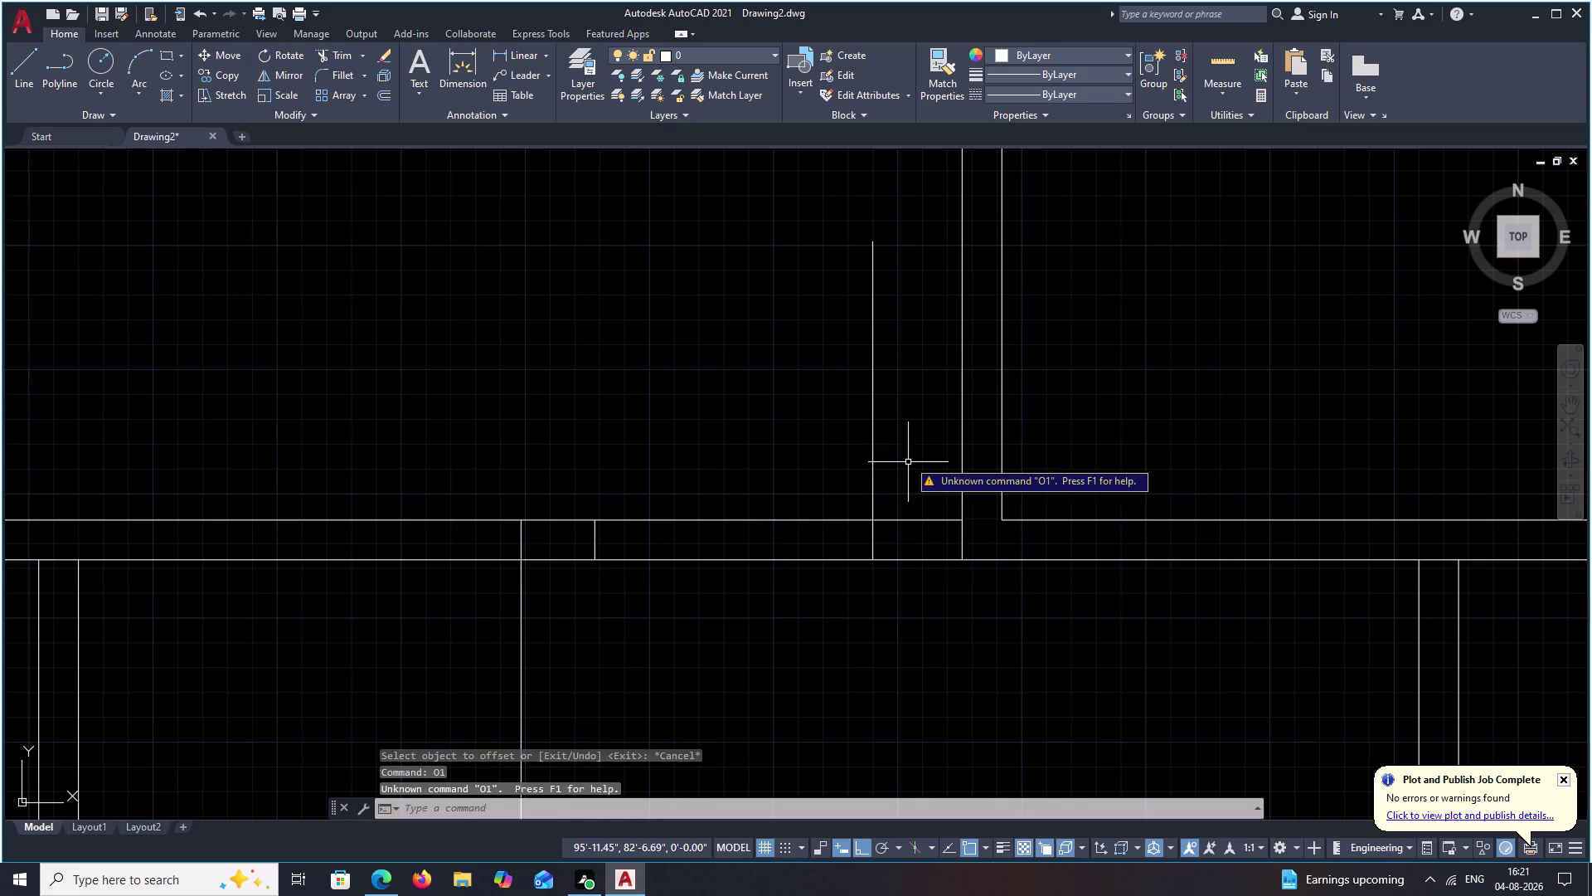
key(Escape)
key(Escape)
key(p)
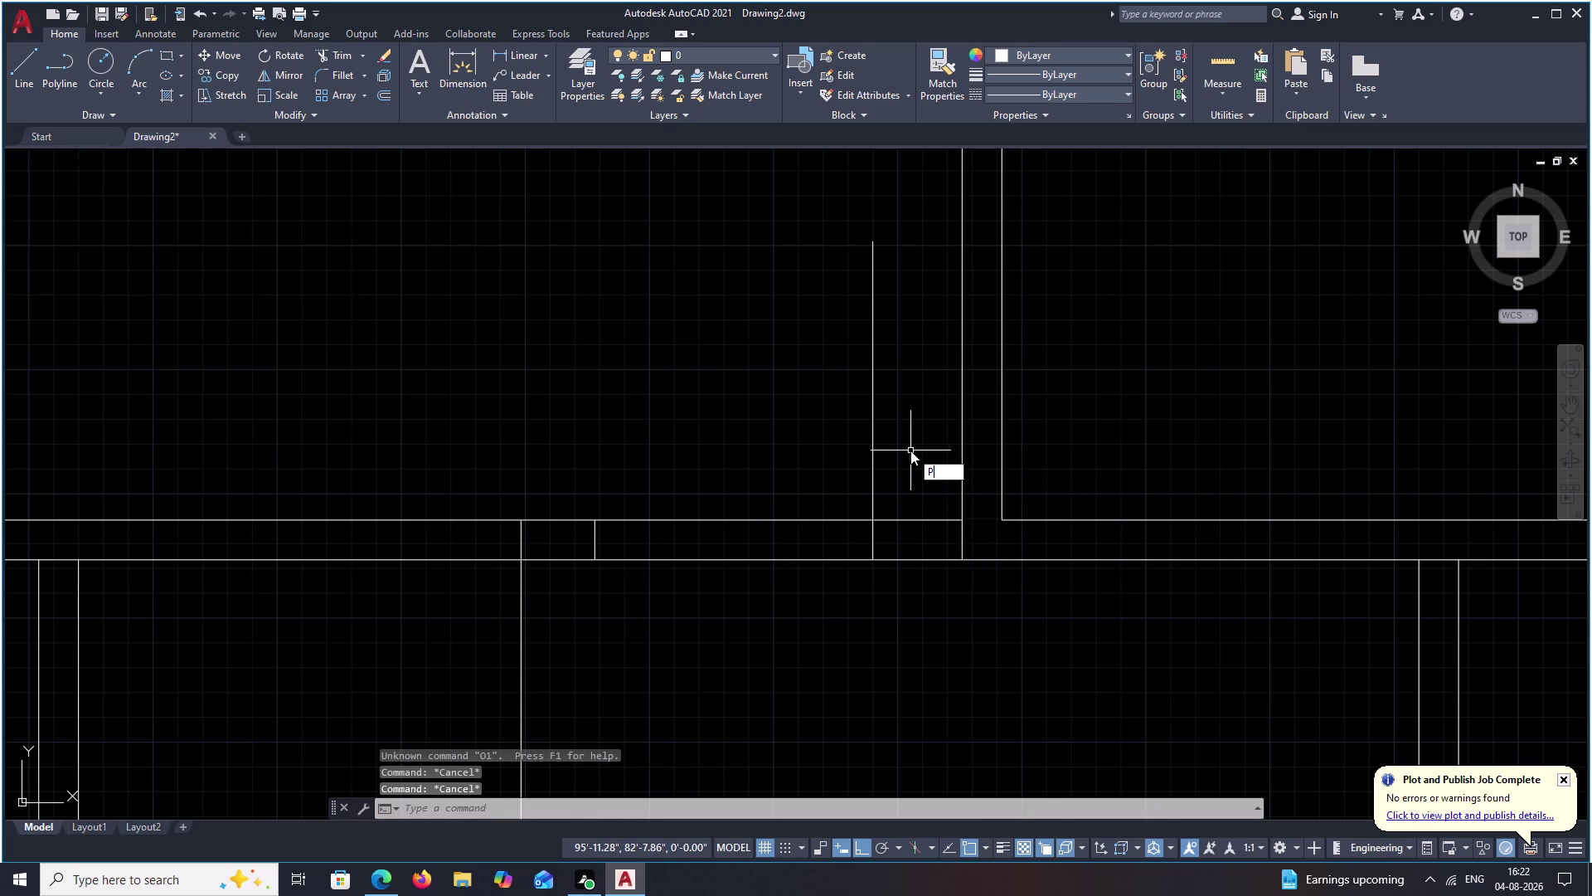
key(BackSpace)
text(O)
key(space)
key(1)
key(space)
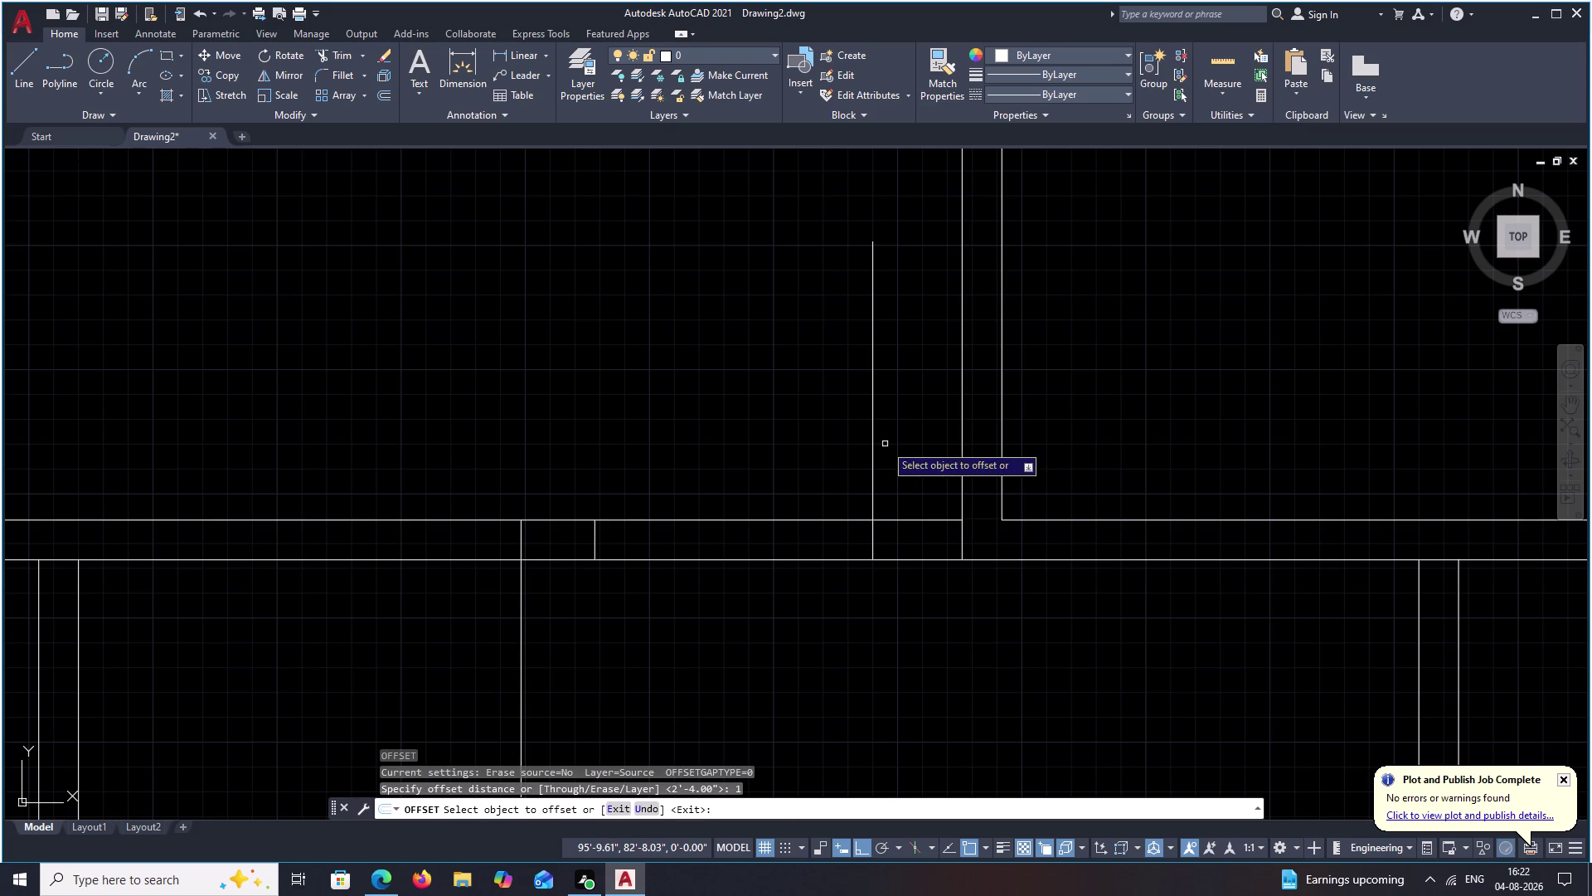
click(872, 423)
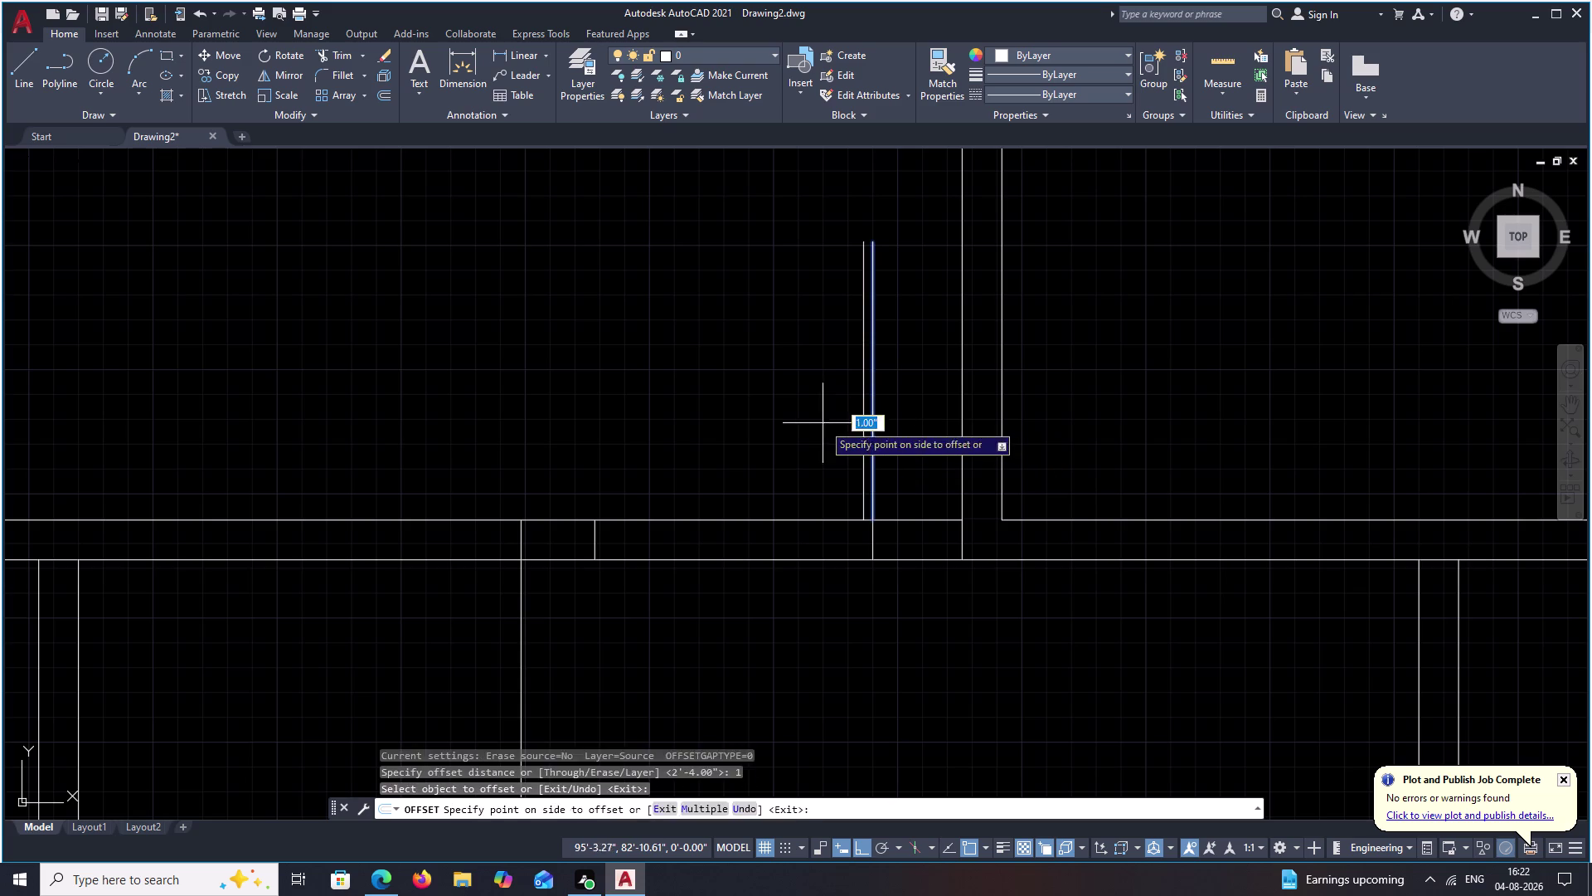
click(823, 423)
key(Escape)
click(150, 56)
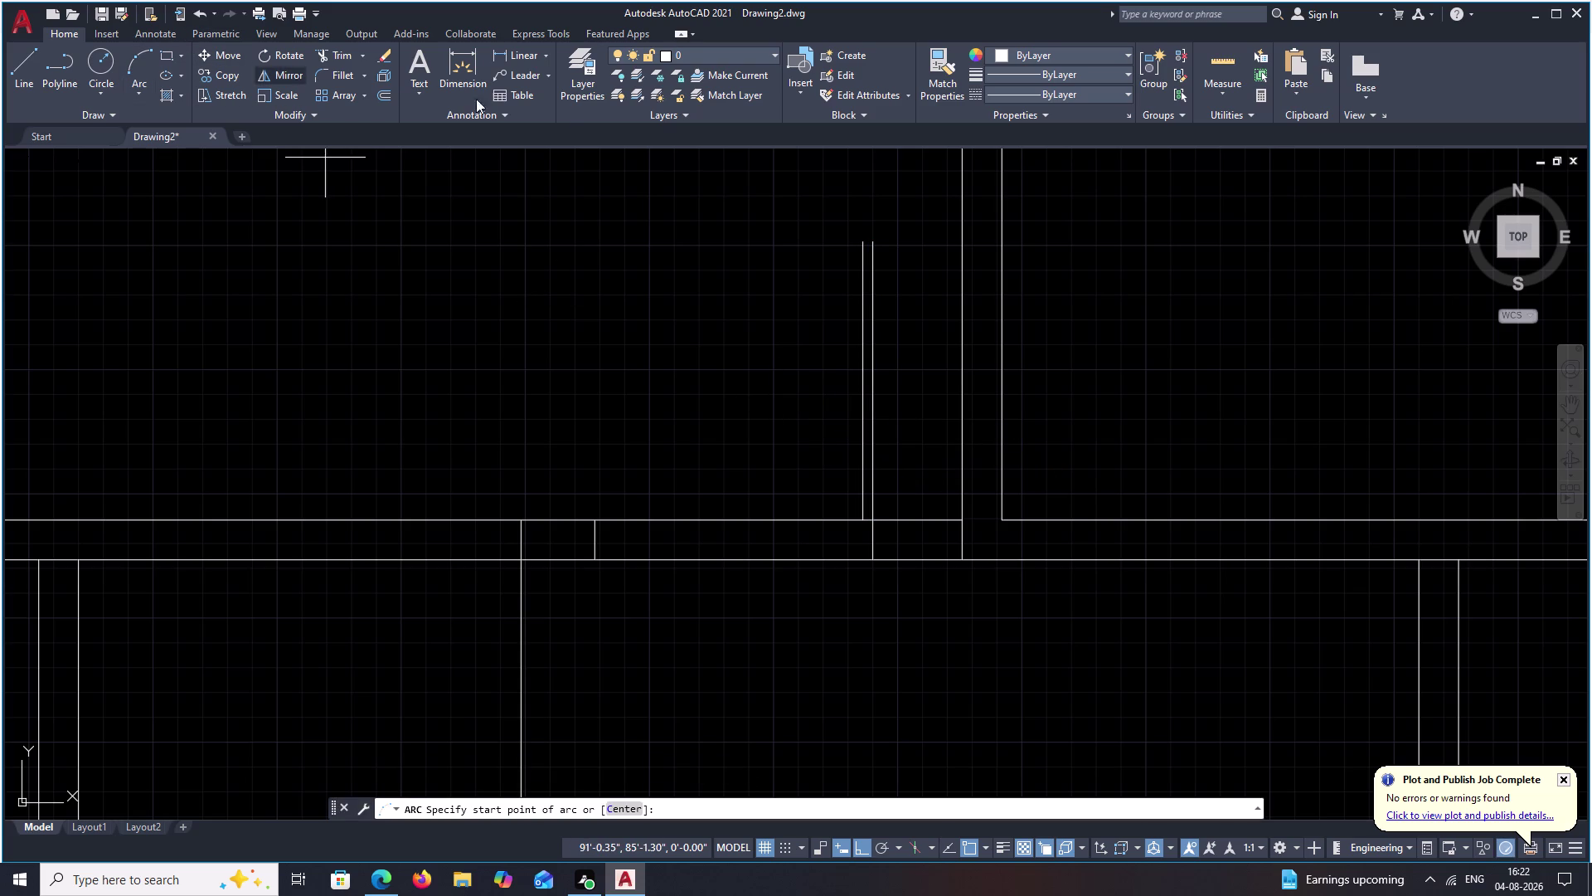
Draw a 3-point swing arc from the leaf's top to the opposite jamb's end.
scroll(up, 3)
click(924, 263)
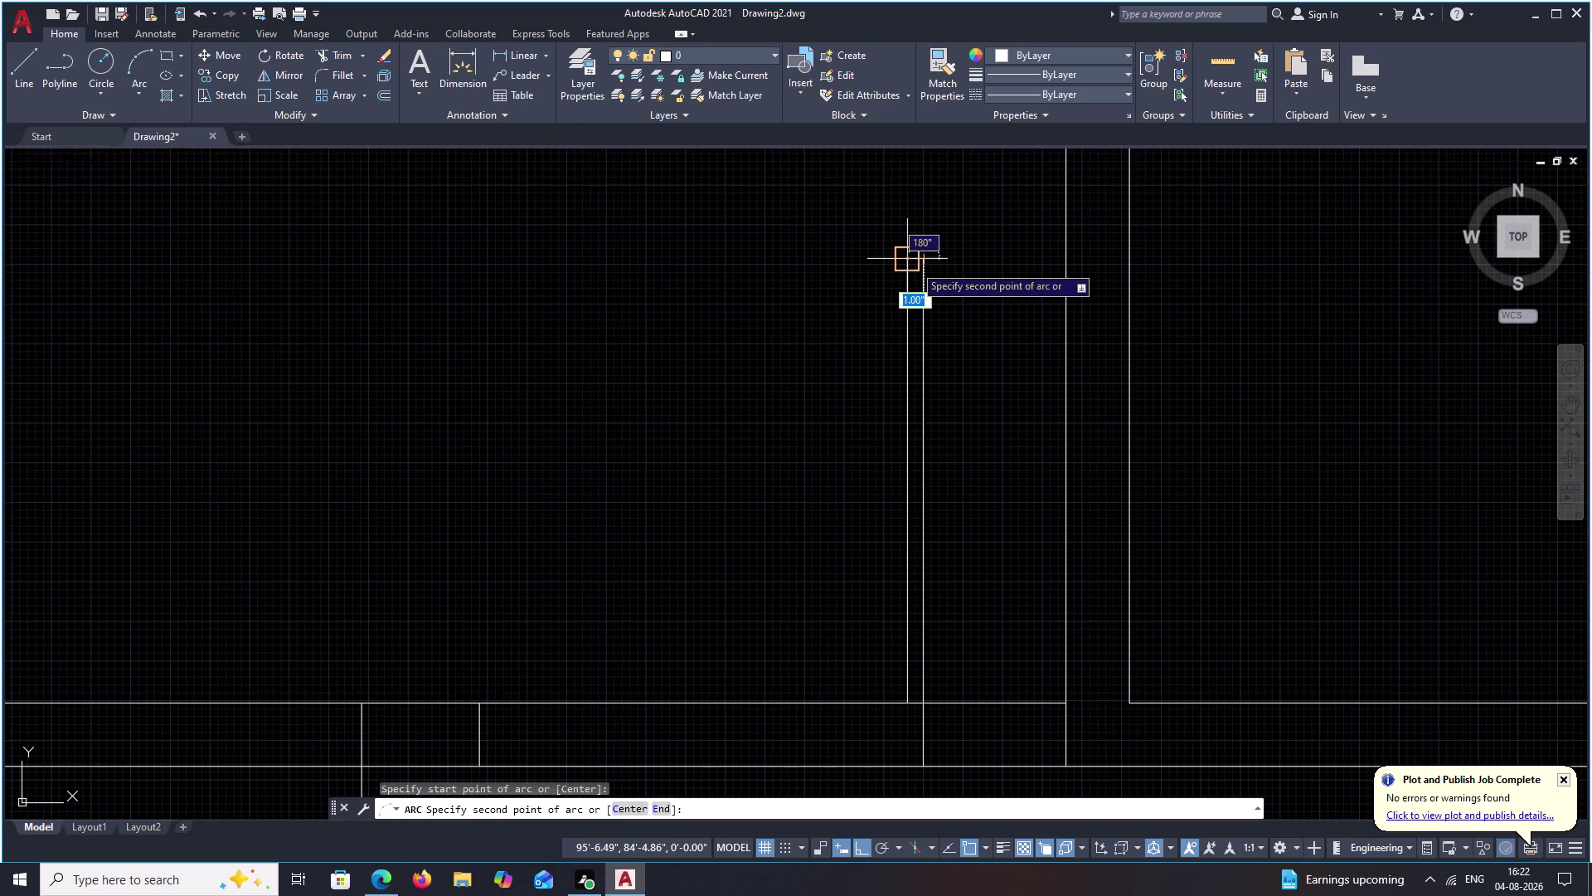
click(914, 265)
scroll(down, 3)
middle_drag(680, 448, 694, 416)
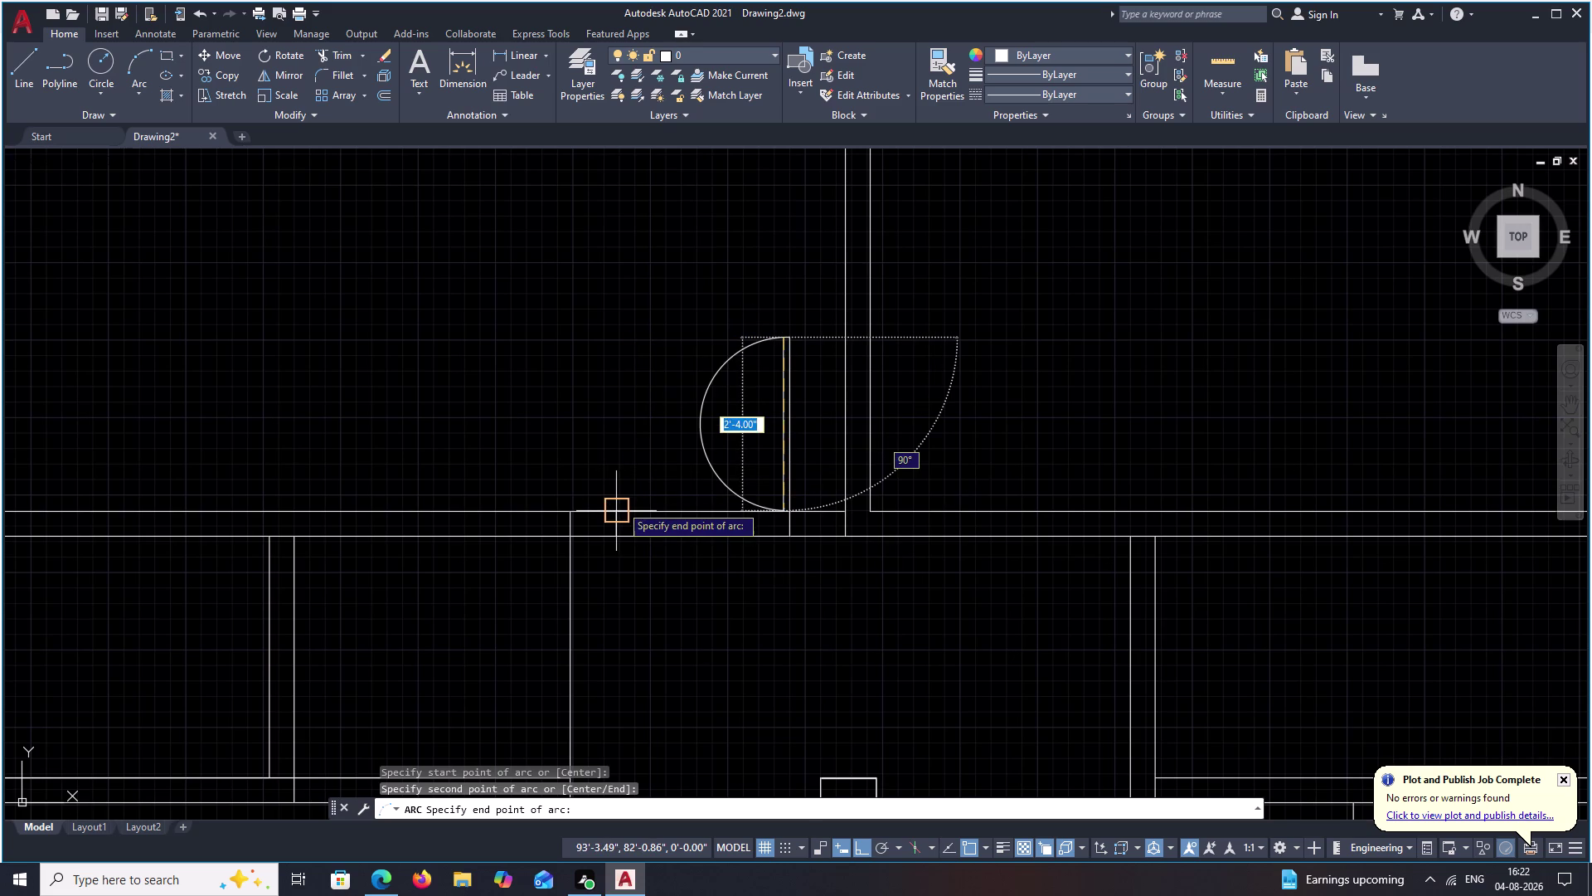
scroll(up, 3)
click(608, 525)
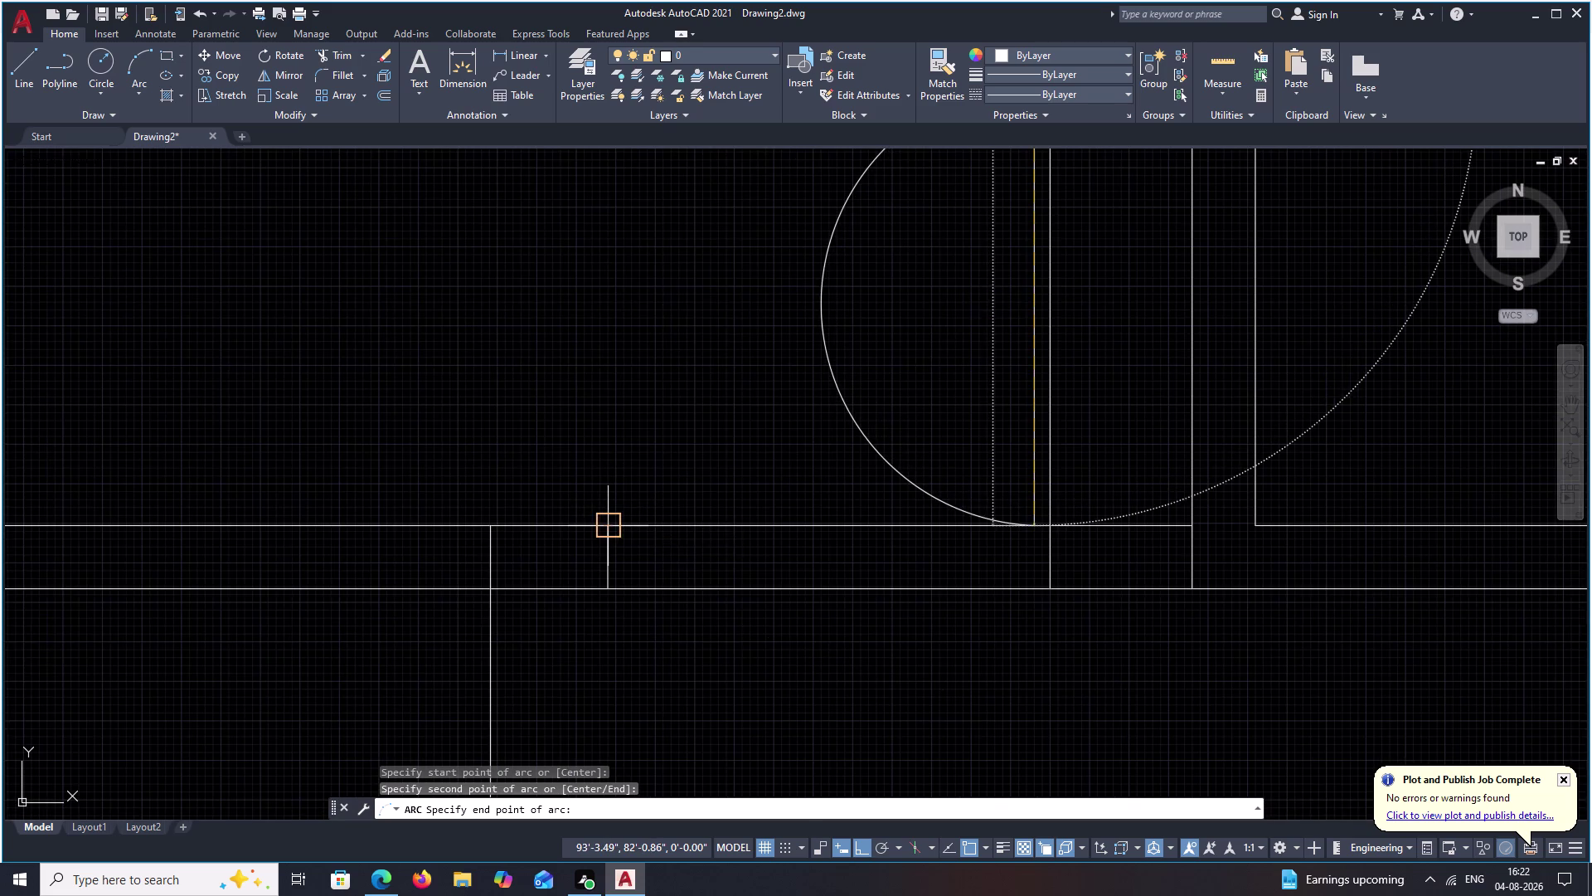
scroll(down, 3)
middle_drag(720, 462, 727, 432)
key(Escape)
scroll(up, 3)
text(TR)
key(space)
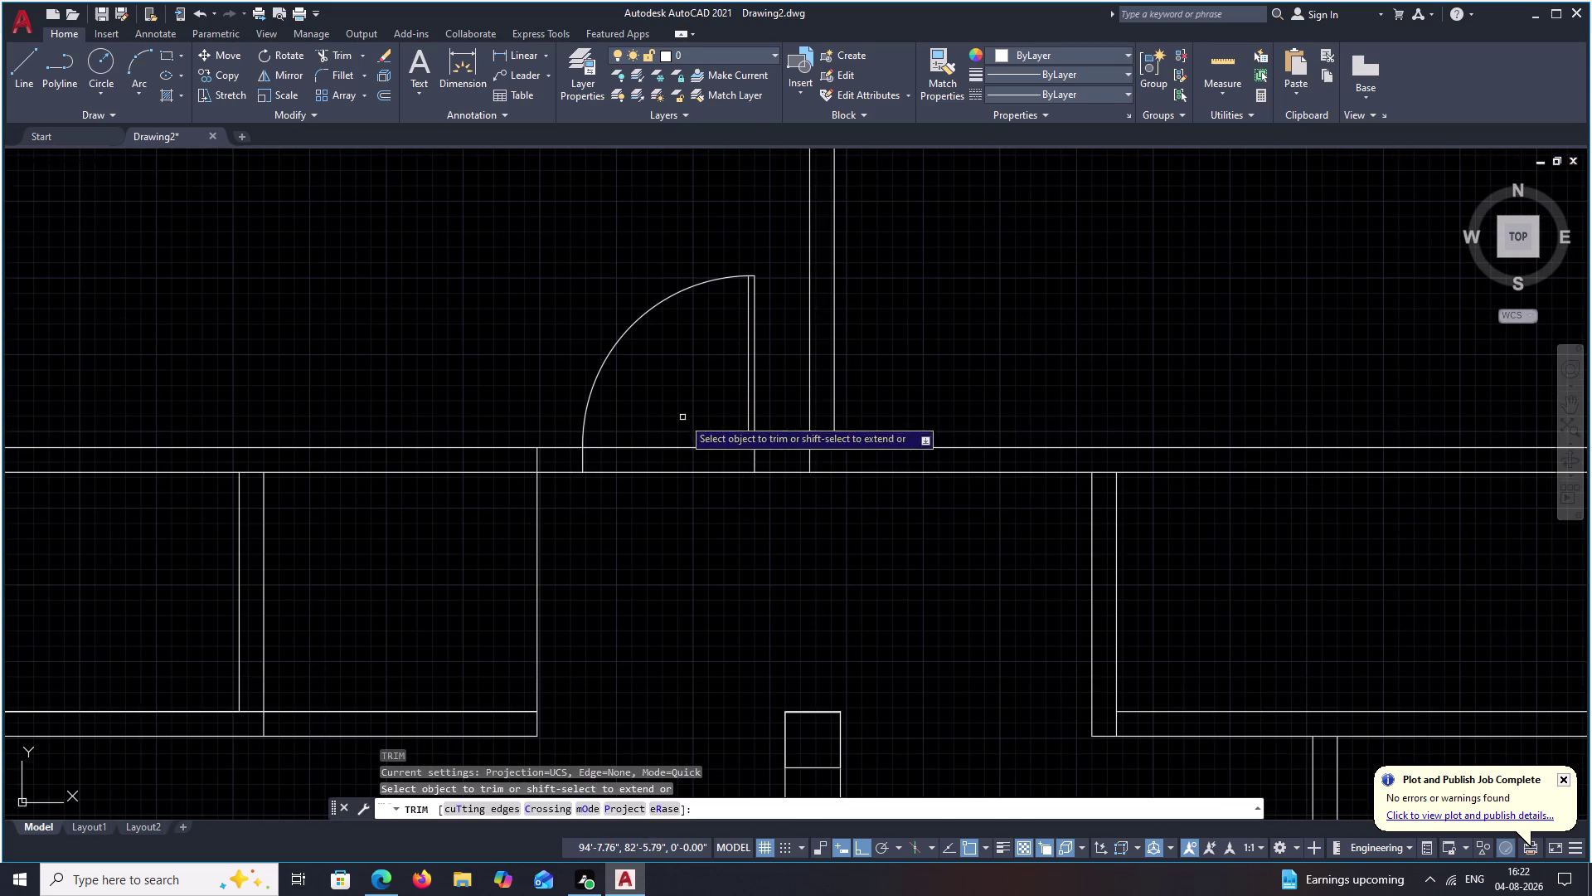
Fence-trim the wall lines crossing the doorway beneath the new swing arc.
drag(682, 411, 660, 511)
scroll(down, 3)
middle_drag(660, 392, 633, 454)
key(Escape)
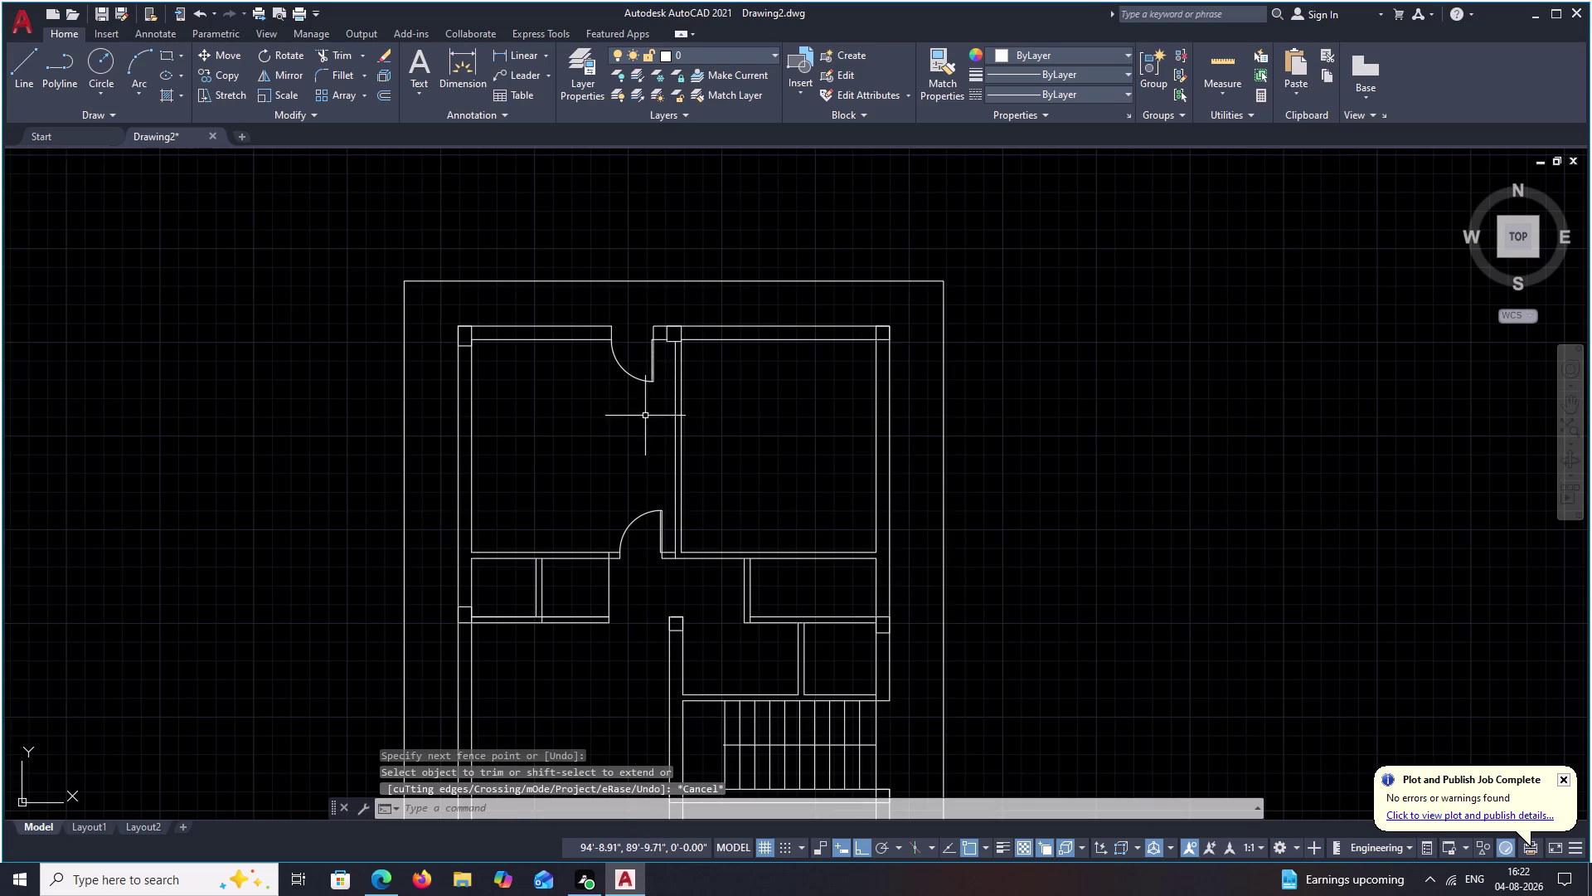
scroll(up, 3)
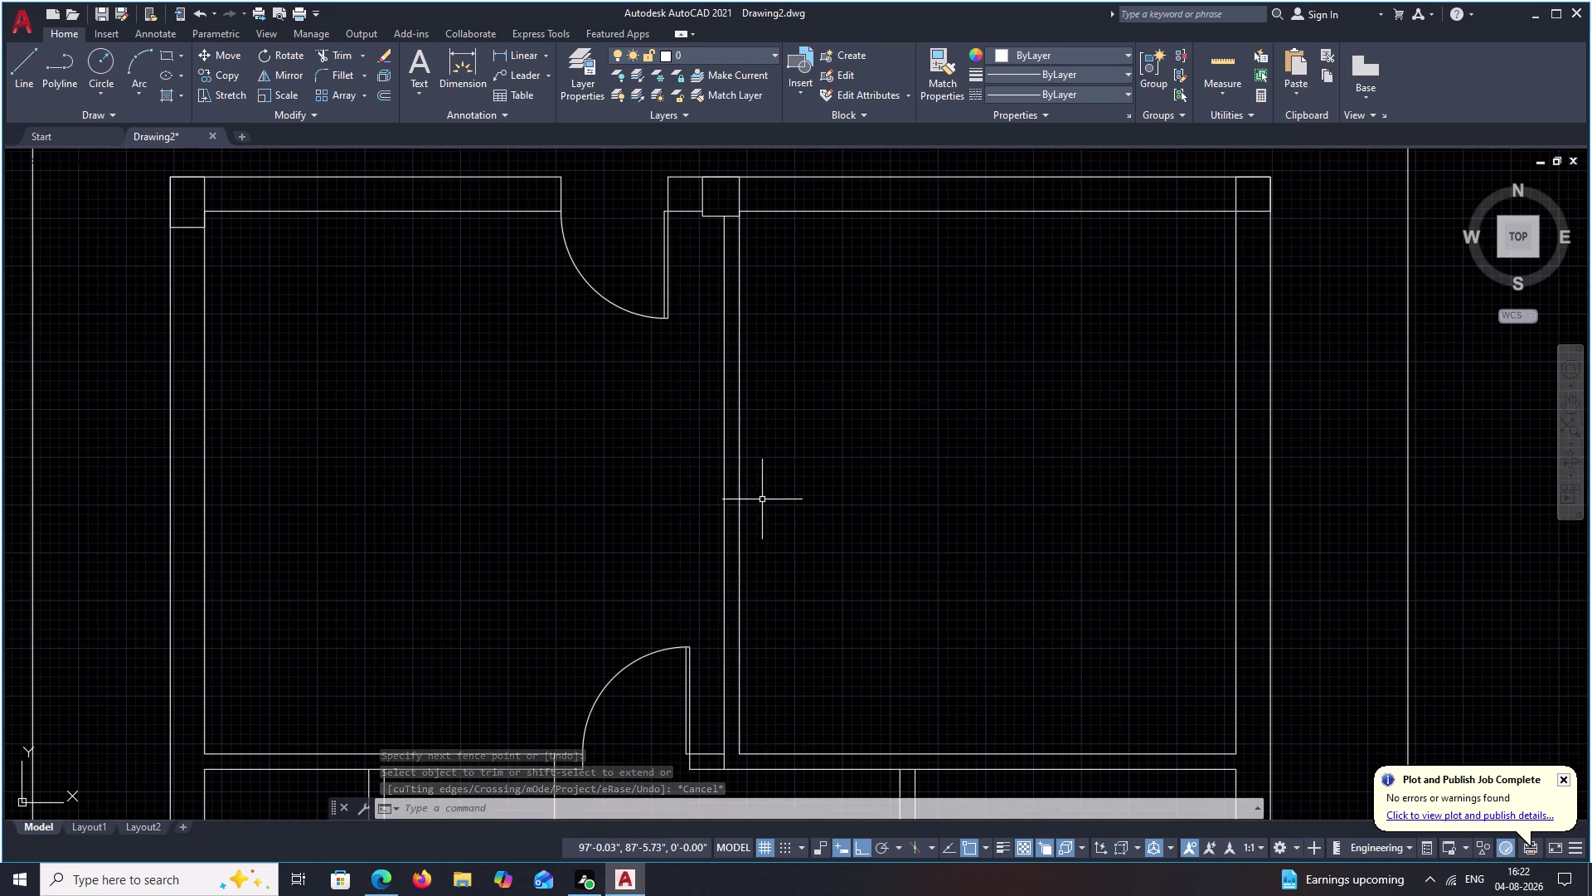
key(k)
key(BackSpace)
text(L)
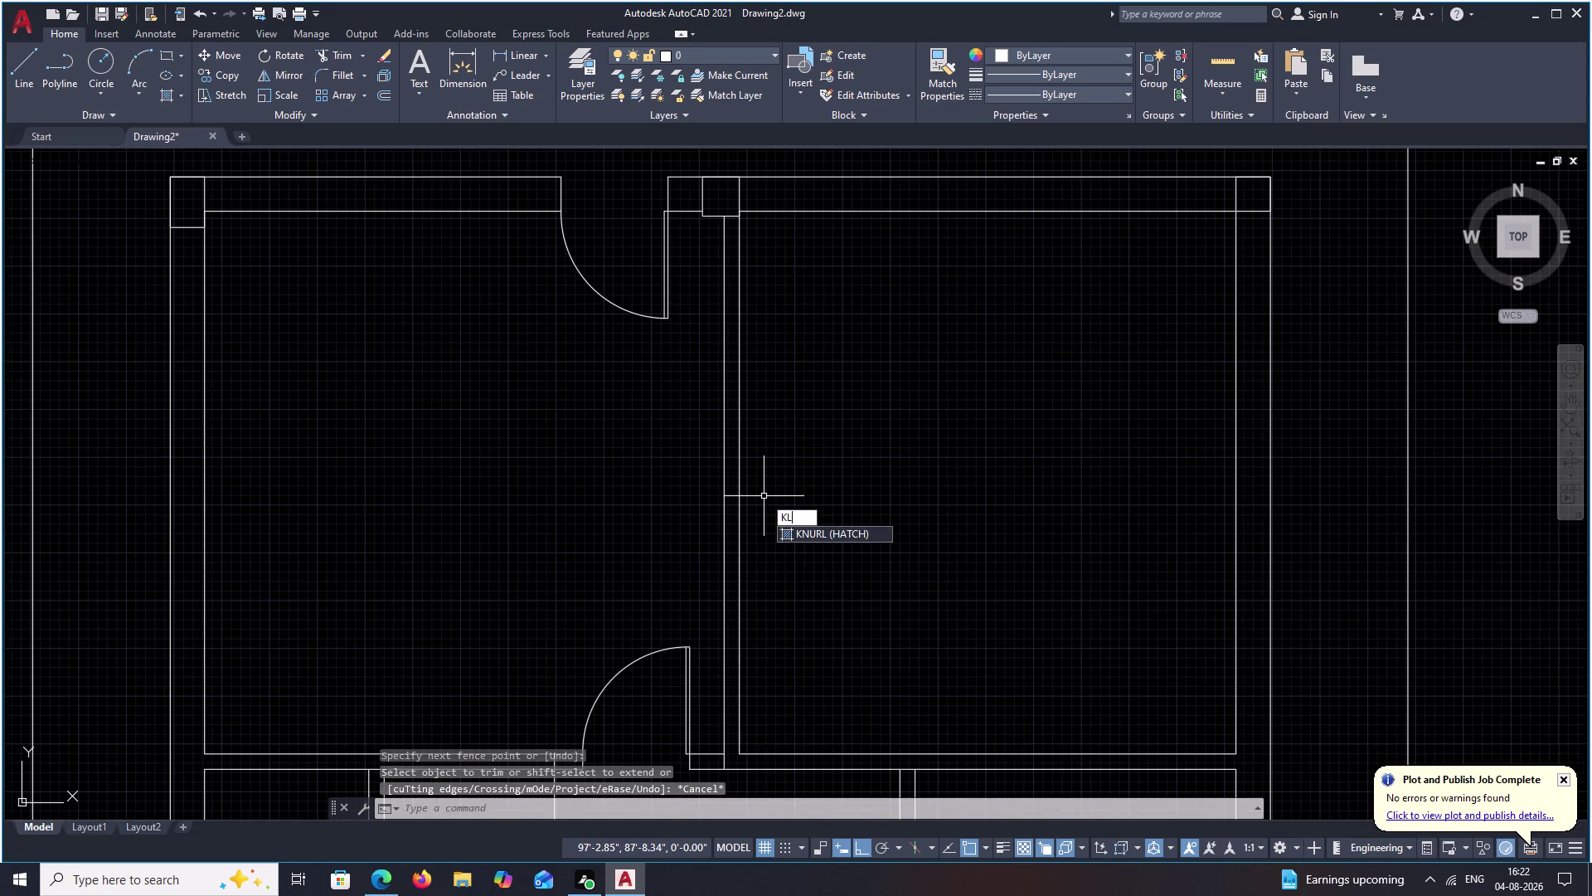
key(space)
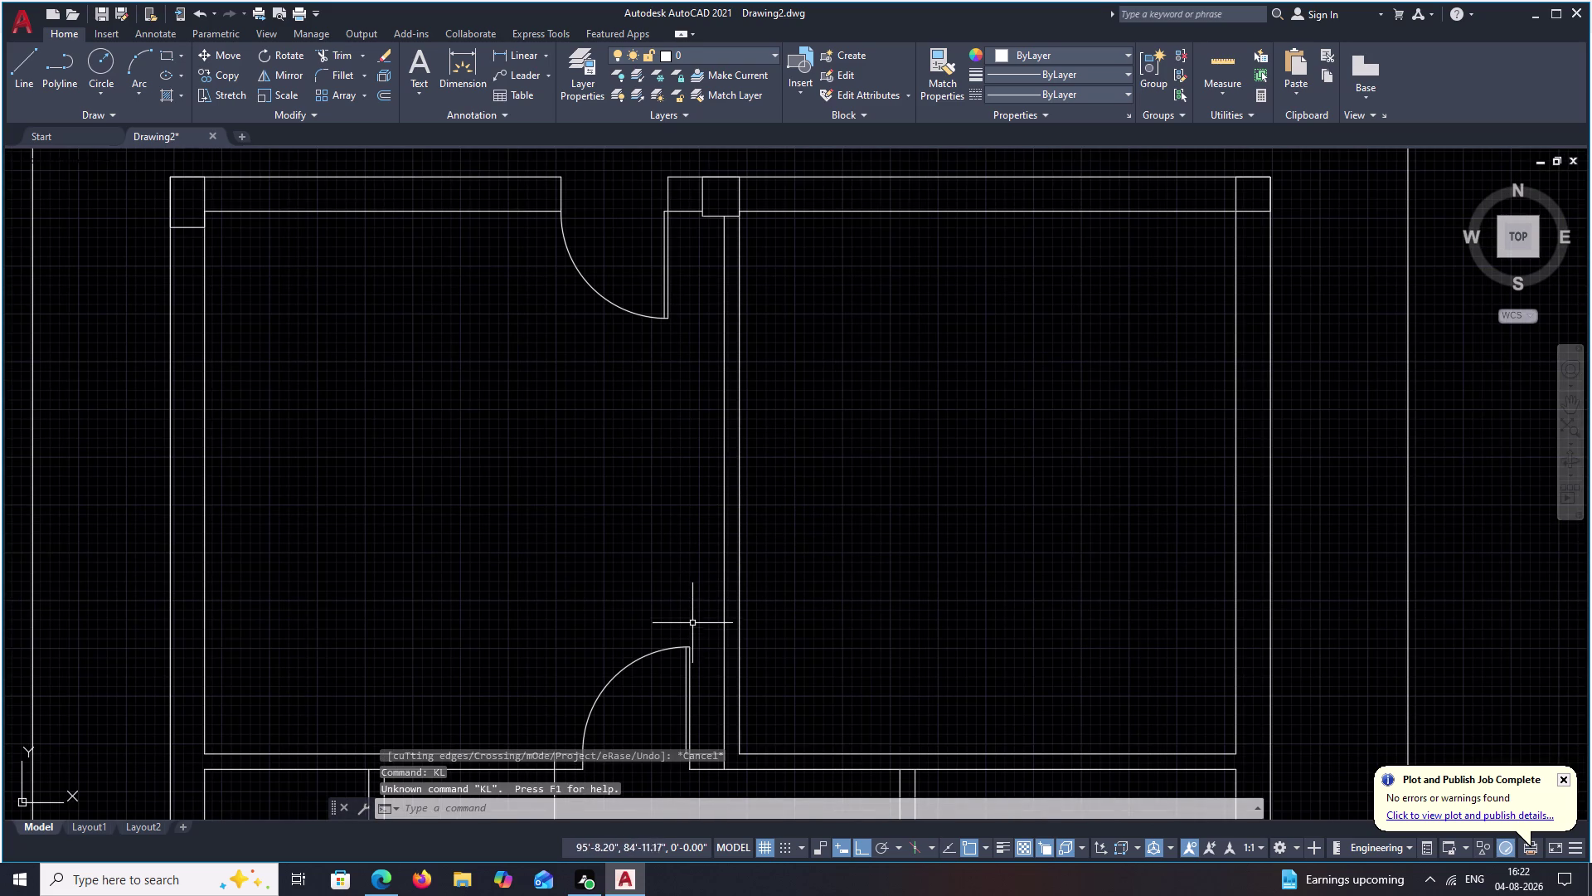
key(Escape)
key(l)
key(space)
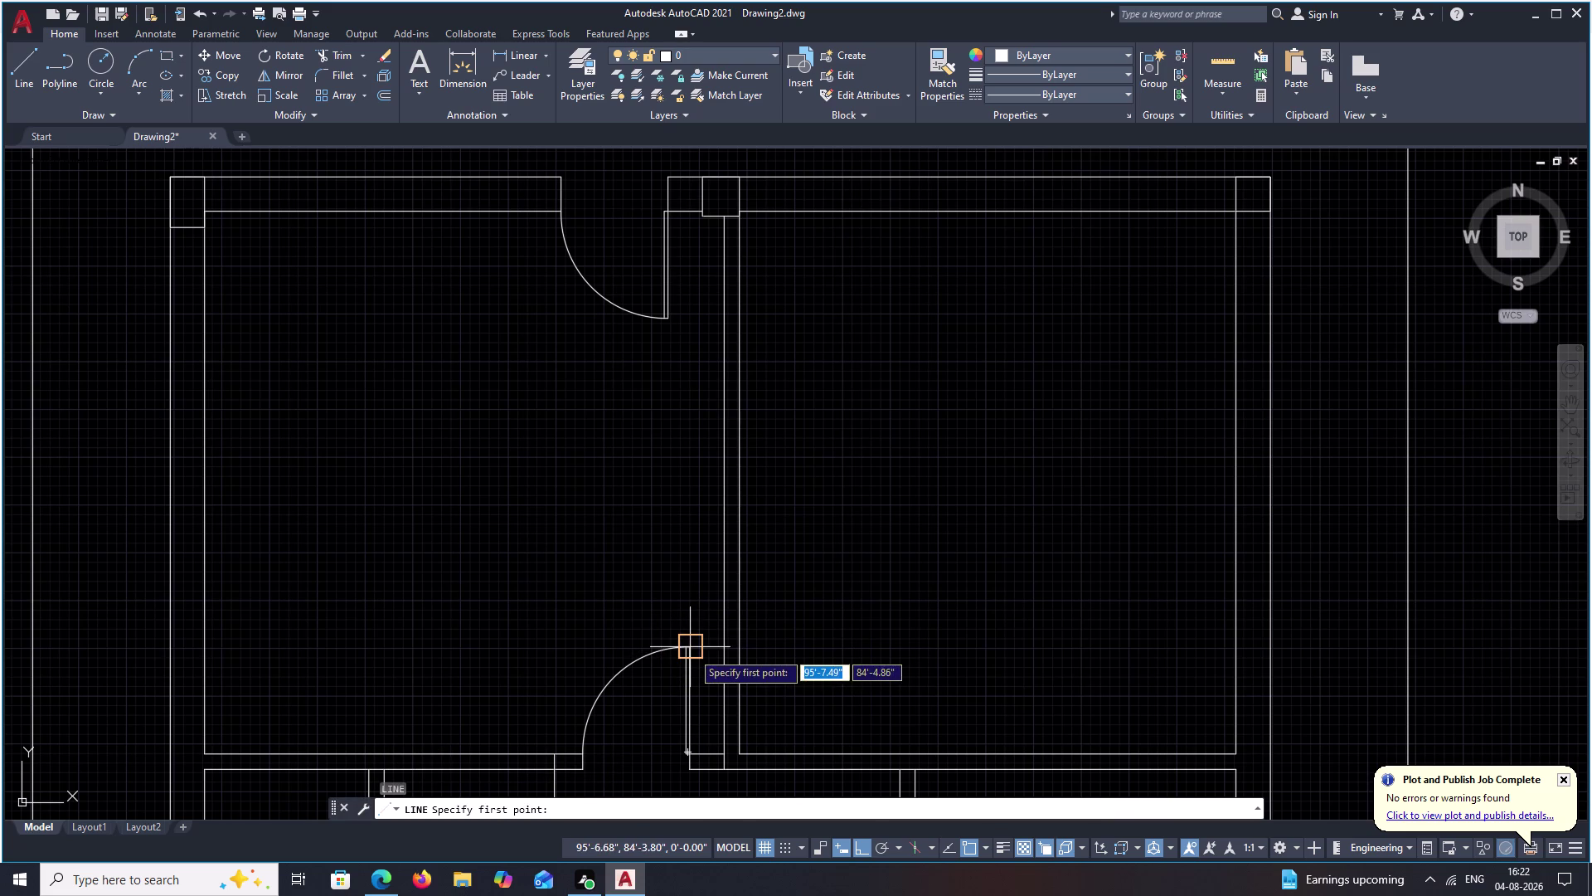
Cancel the pending line and pan across to frame the whole floor plan.
click(692, 650)
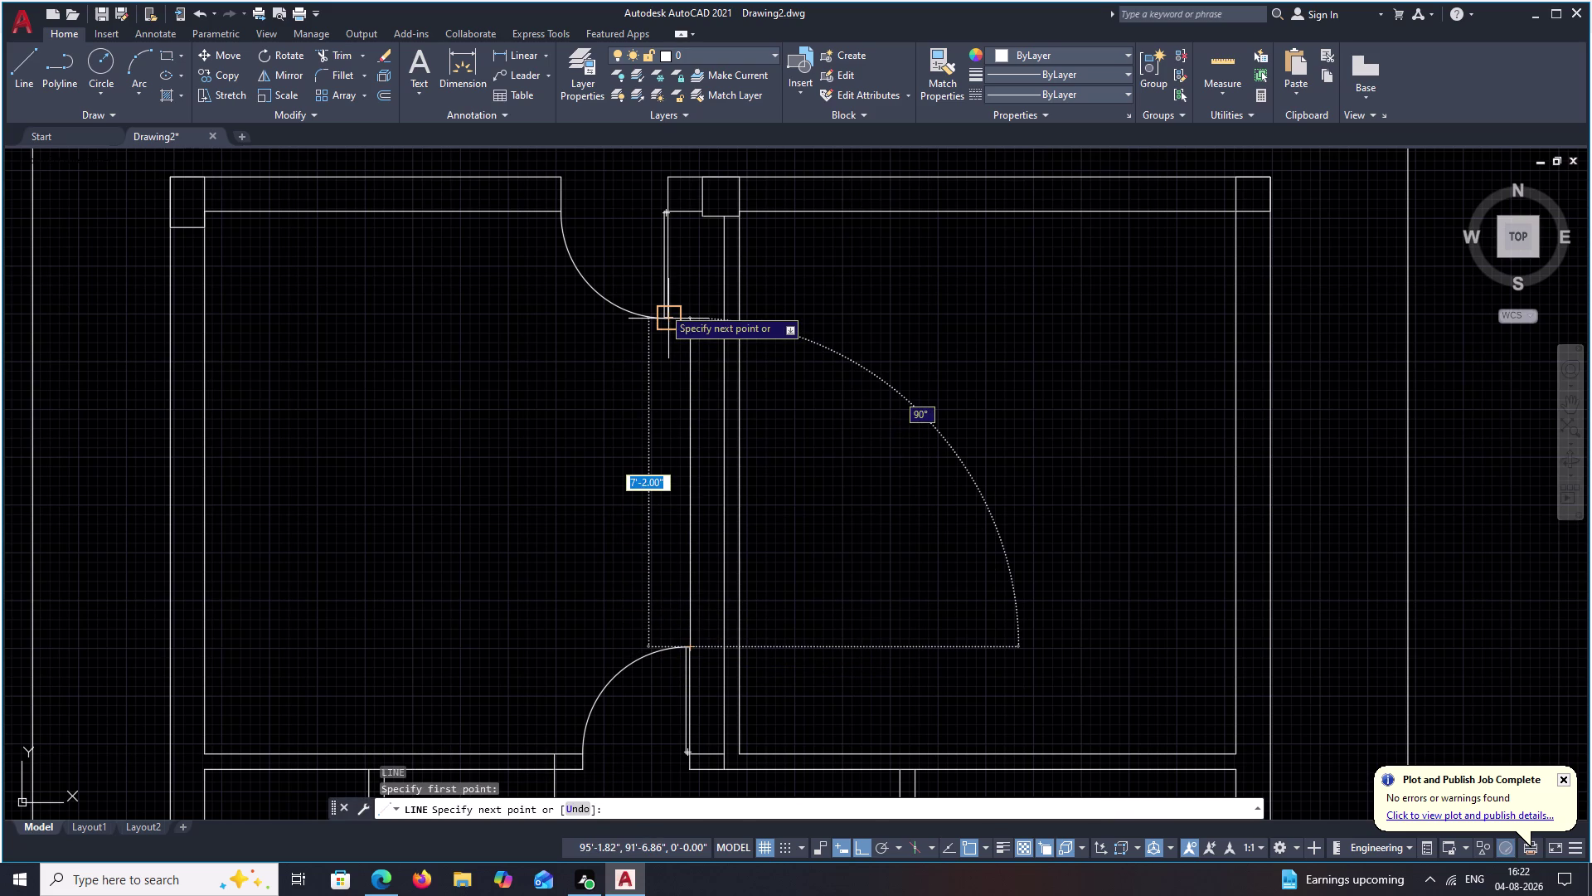
key(Escape)
key(Escape)
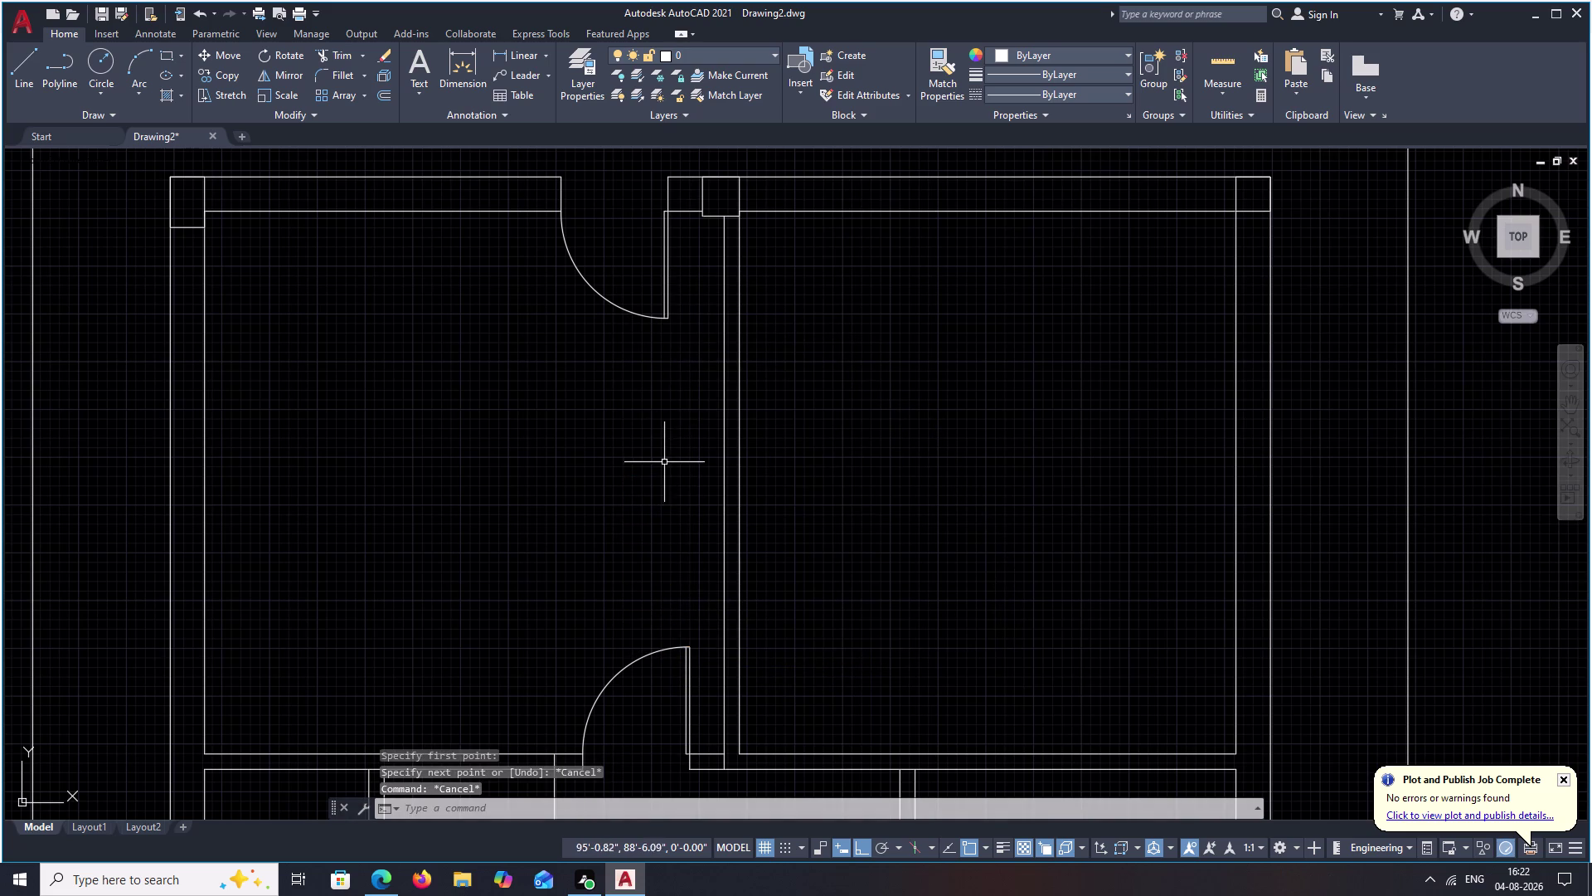
middle_drag(664, 463, 688, 363)
scroll(up, 3)
scroll(down, 3)
middle_drag(700, 448, 715, 383)
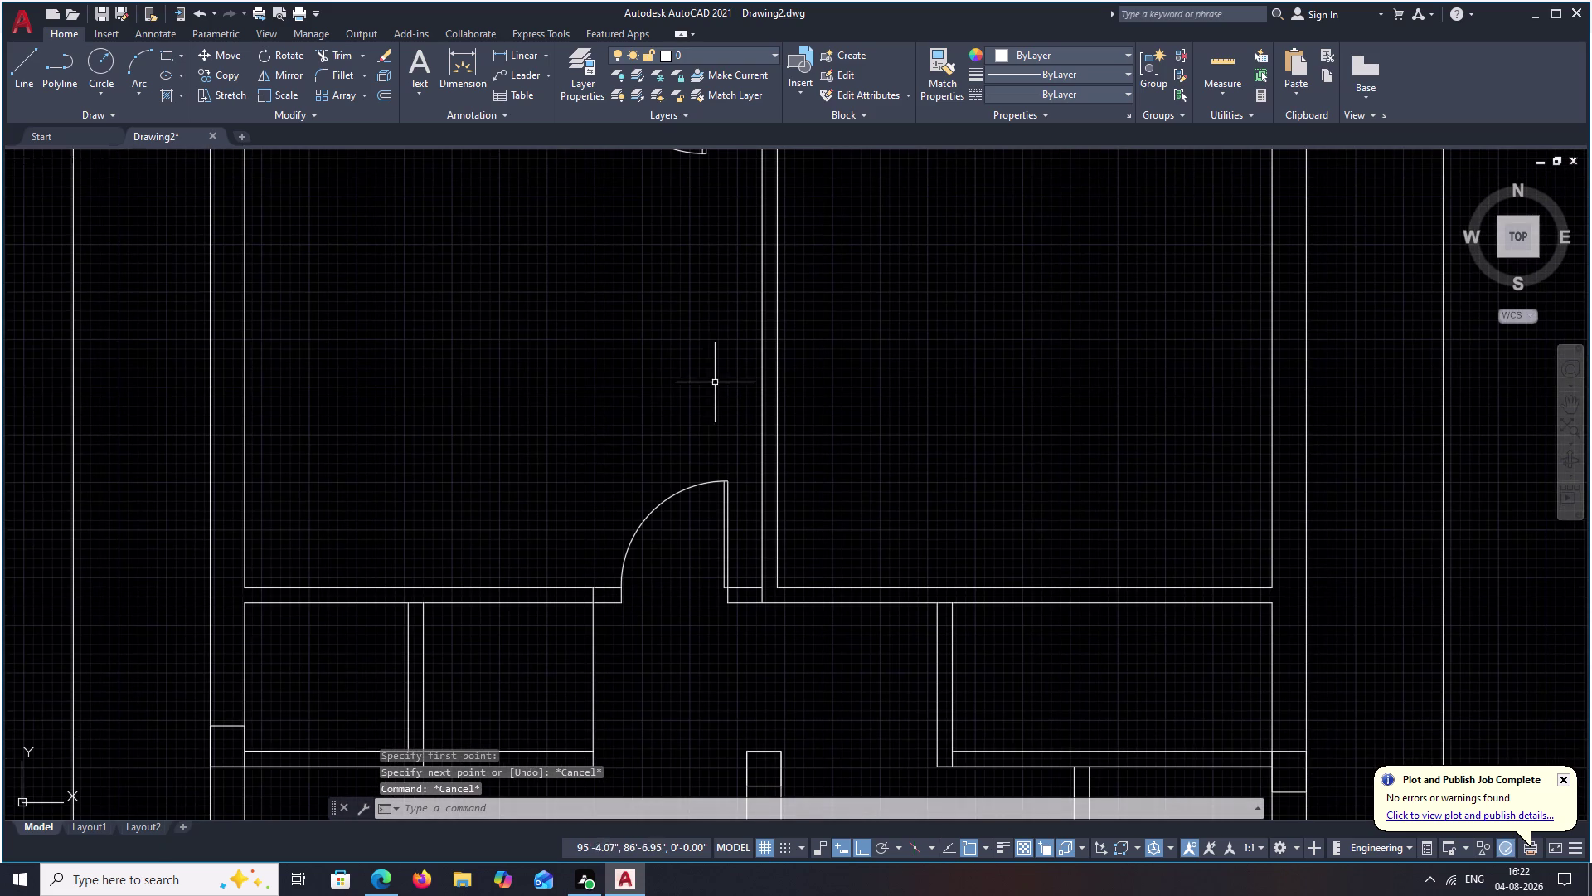
middle_drag(616, 396, 865, 402)
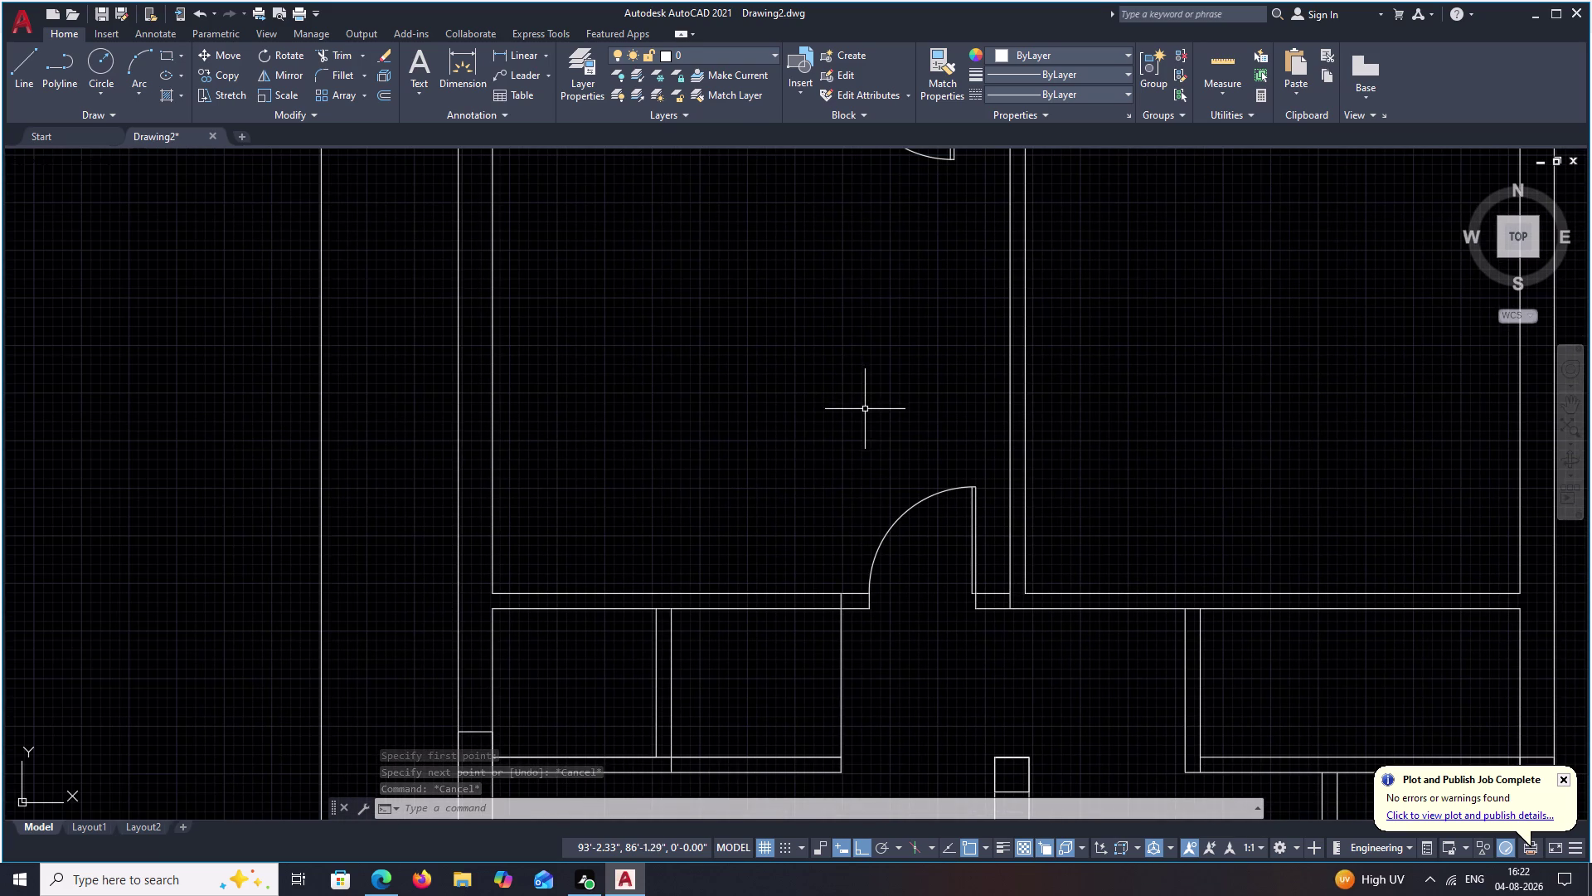
middle_drag(961, 600, 793, 599)
scroll(down, 3)
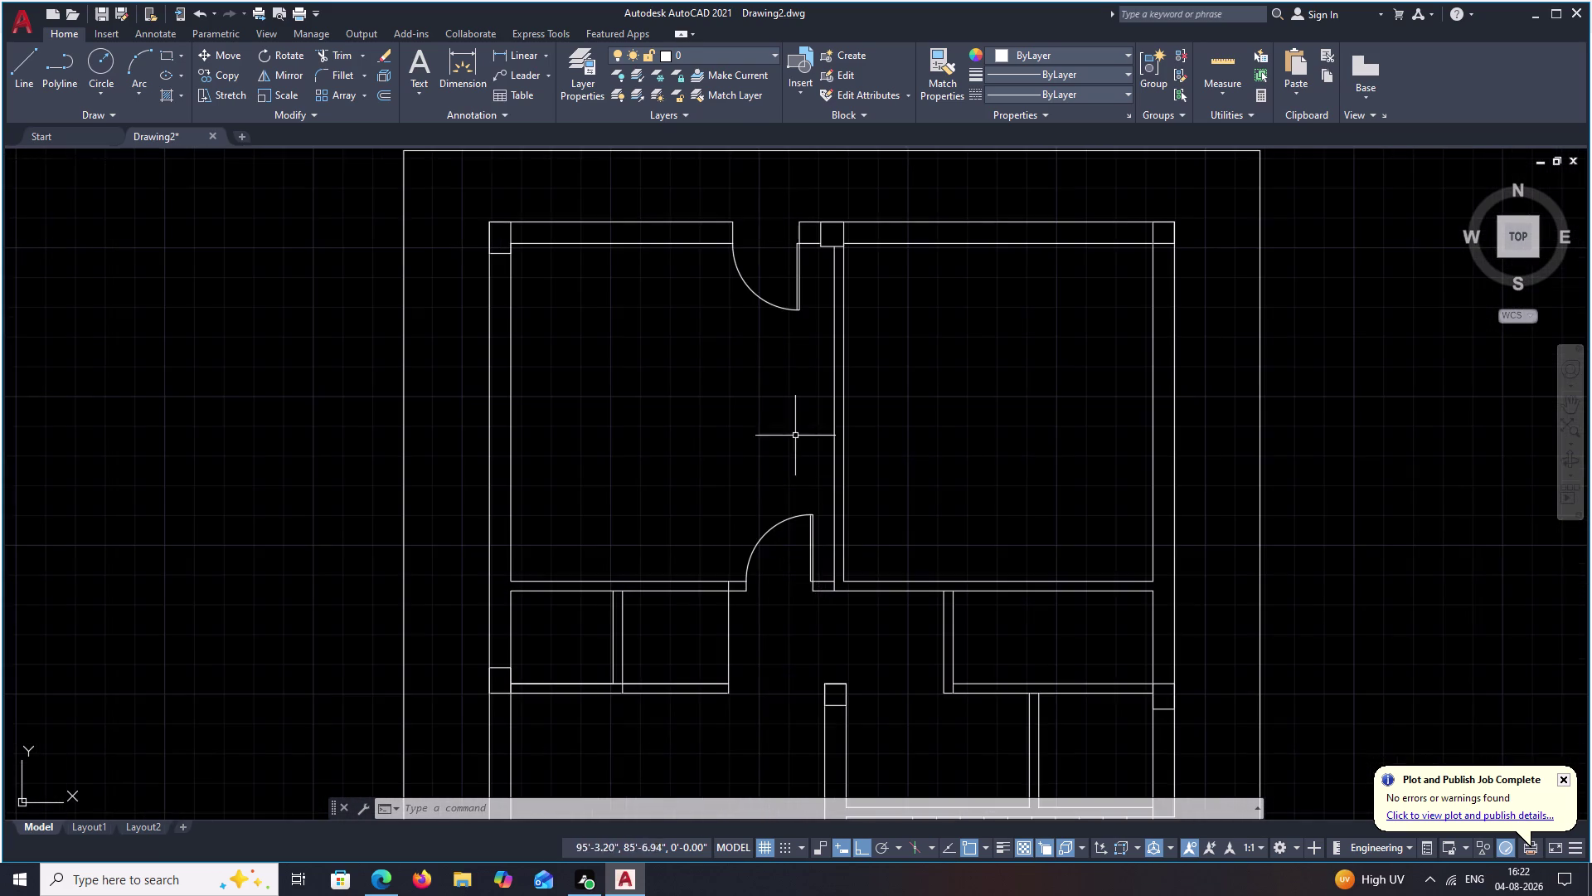
middle_drag(787, 393, 767, 457)
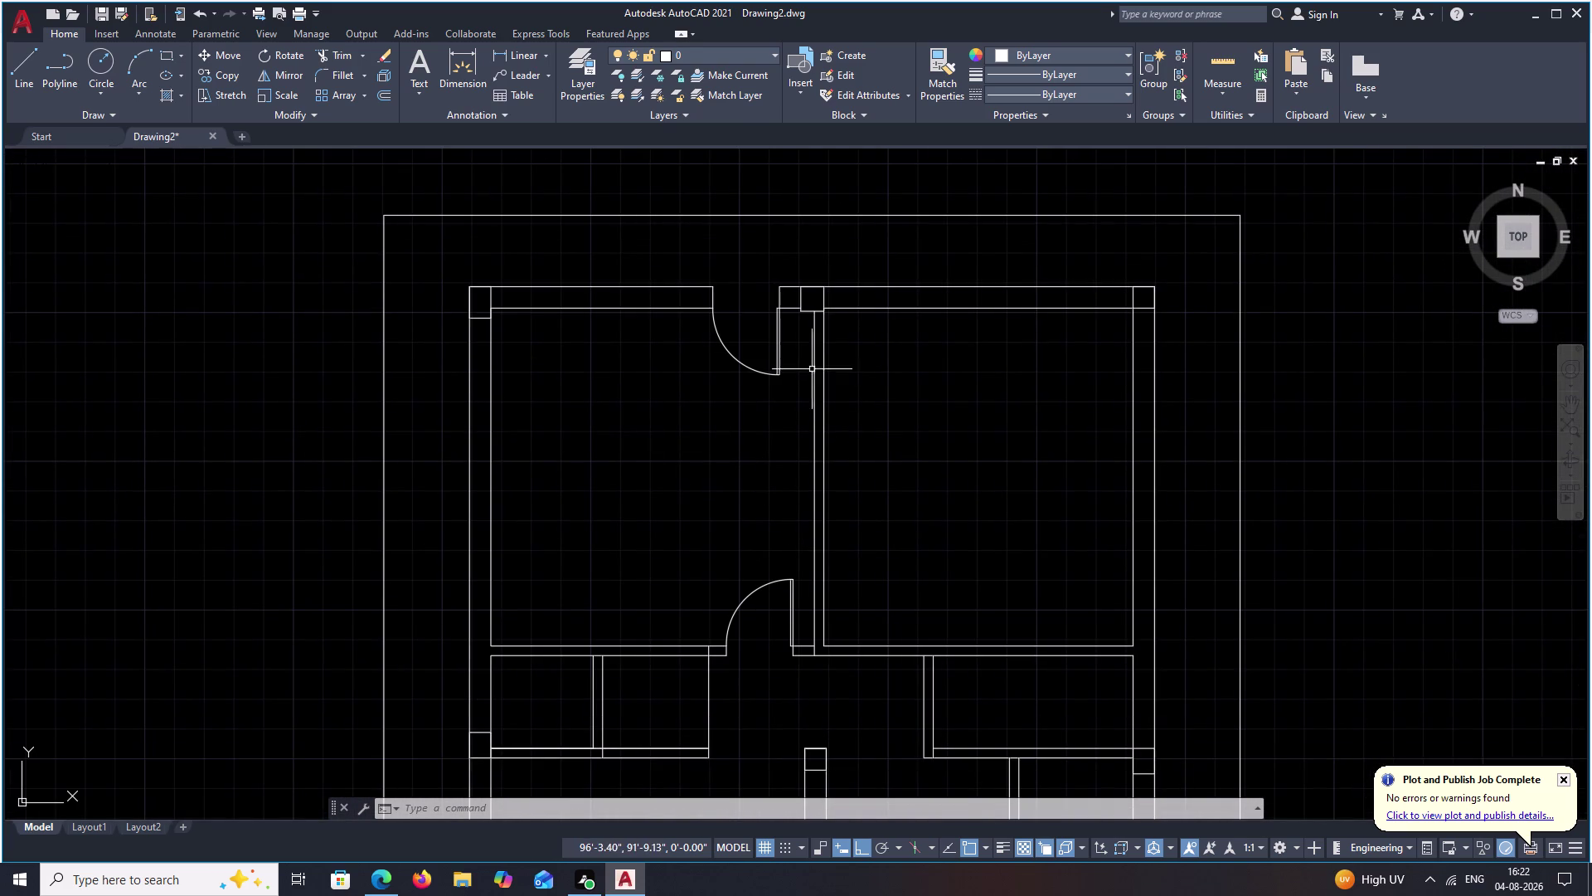
Draw a two-segment line from the lower door's arc end, up then left.
key(l)
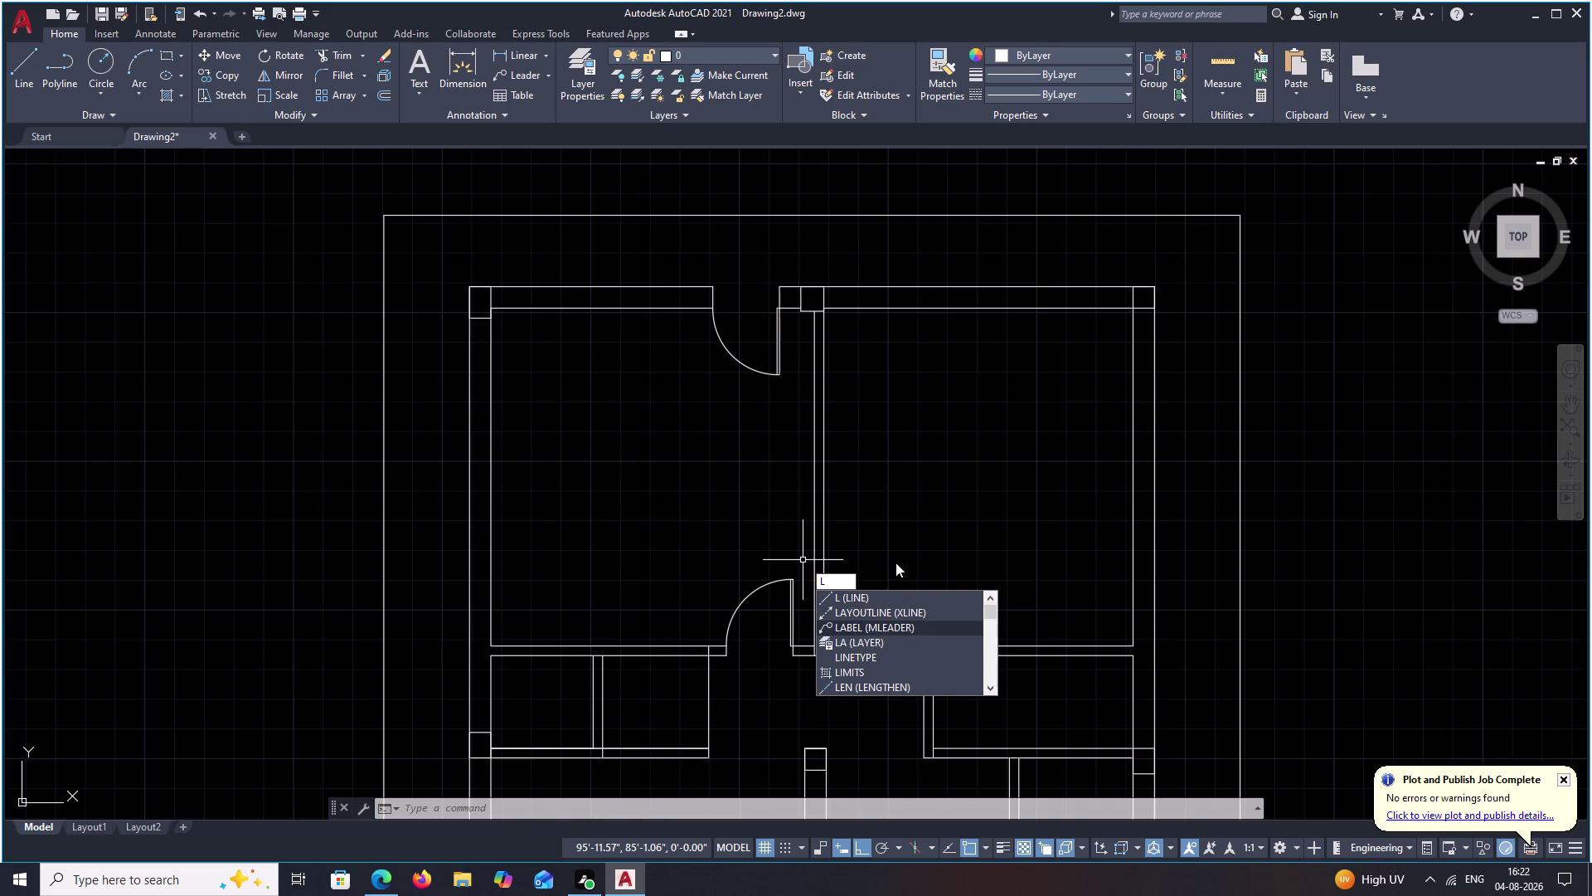
key(Escape)
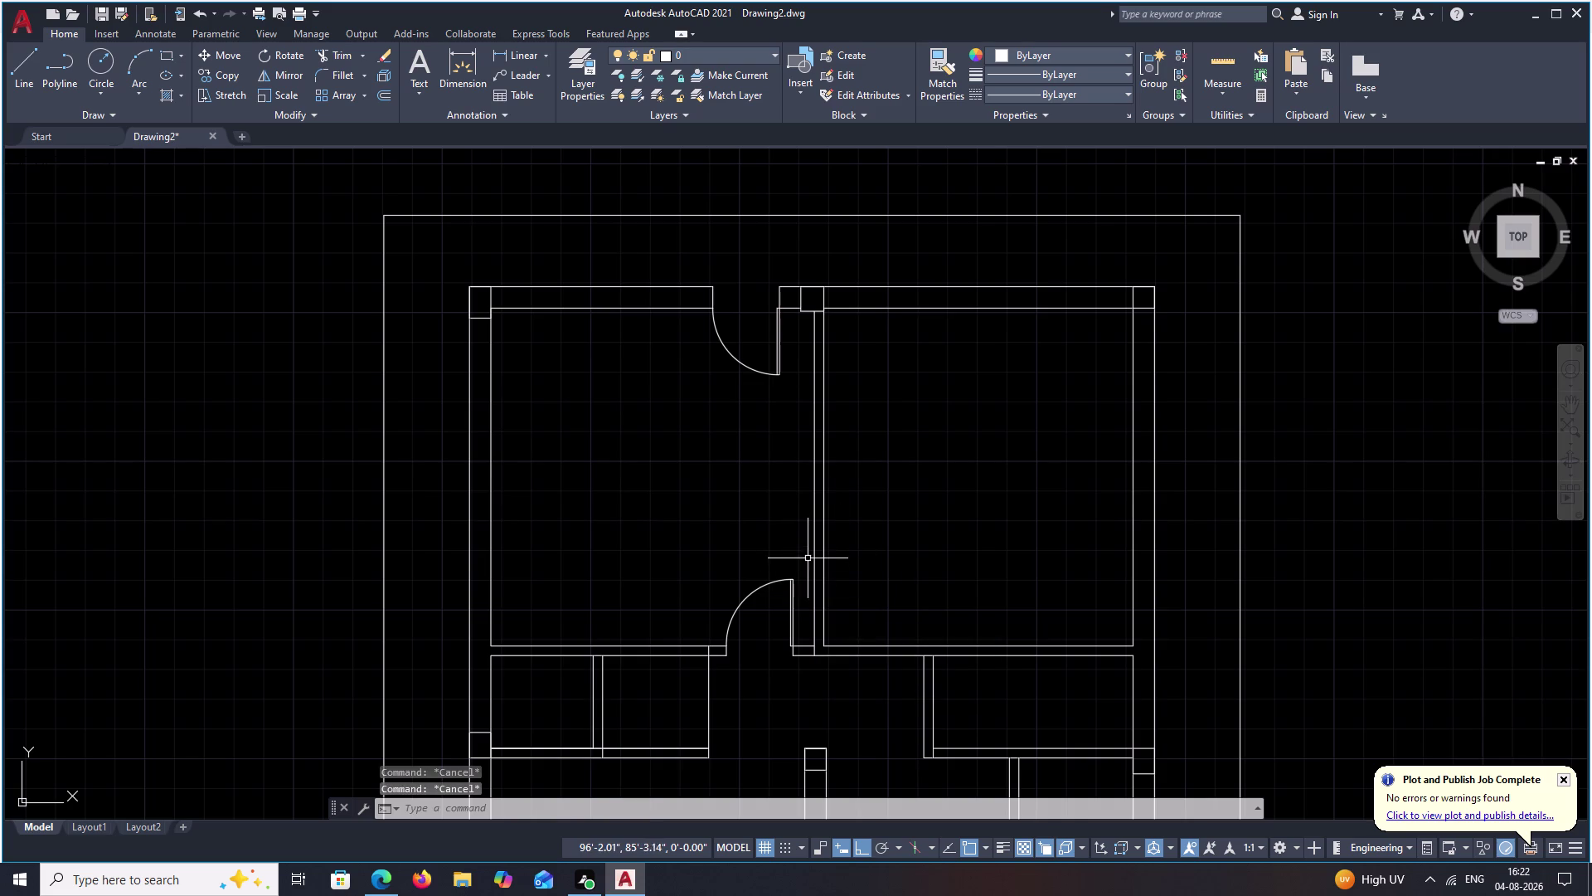
key(l)
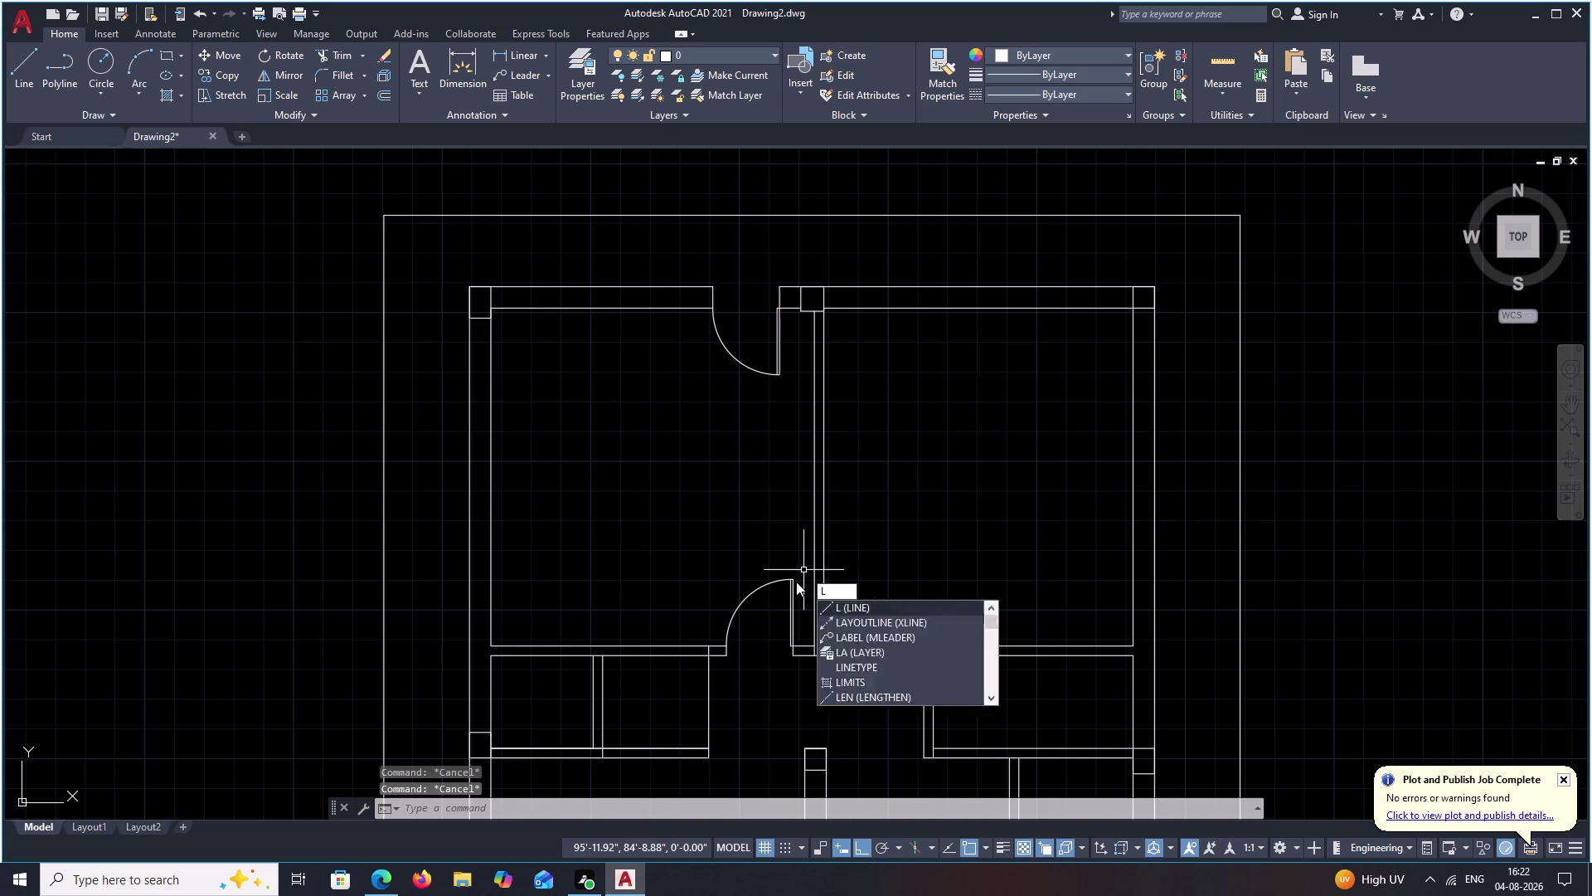
key(space)
scroll(up, 3)
click(782, 583)
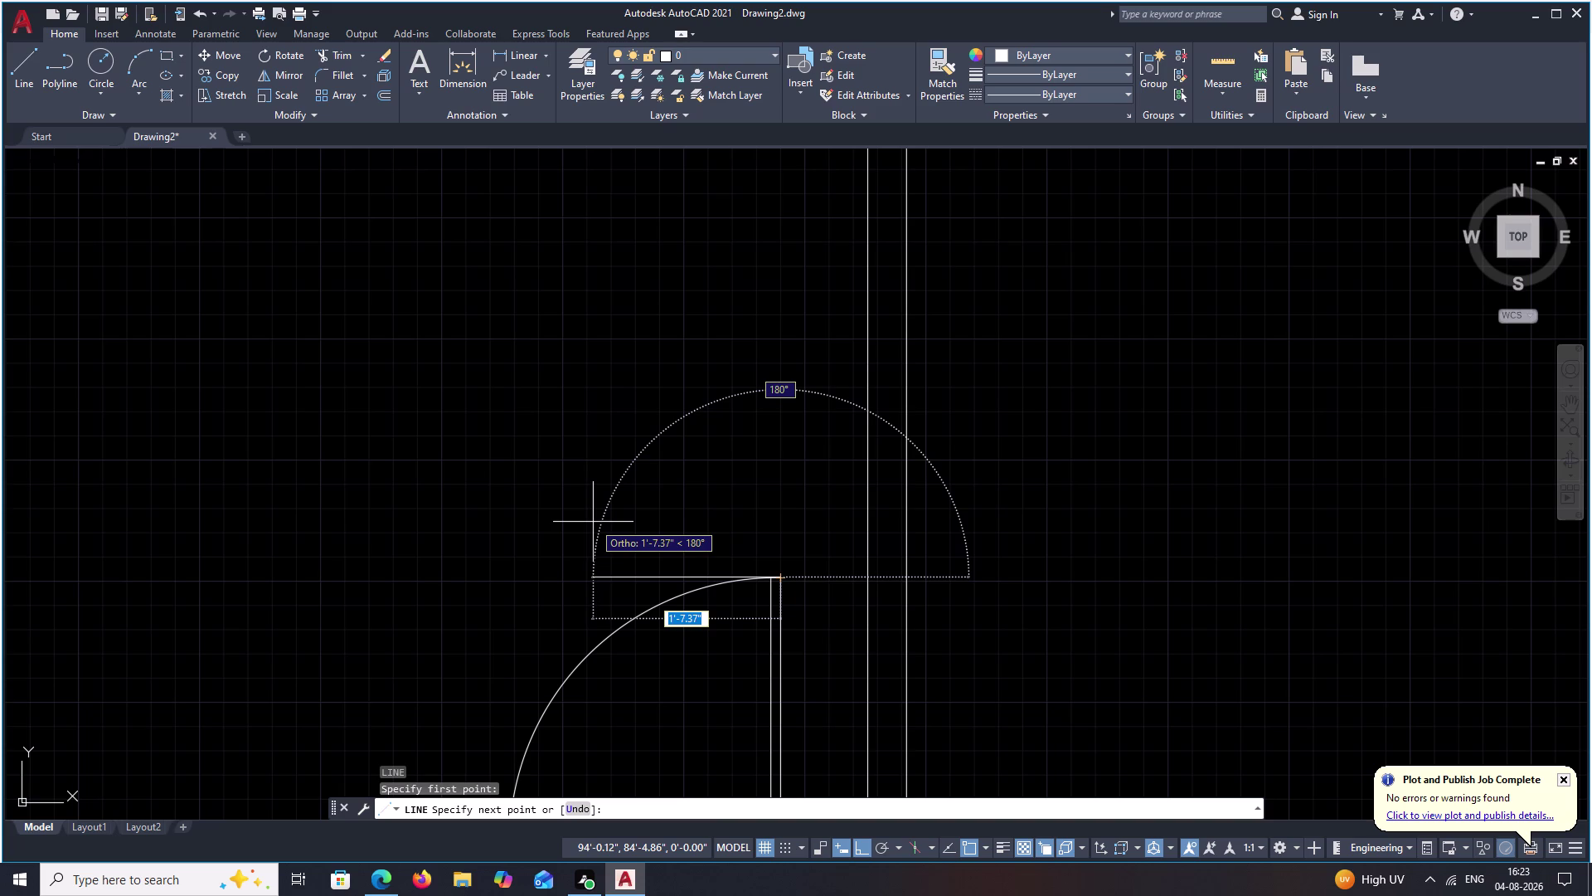
click(779, 550)
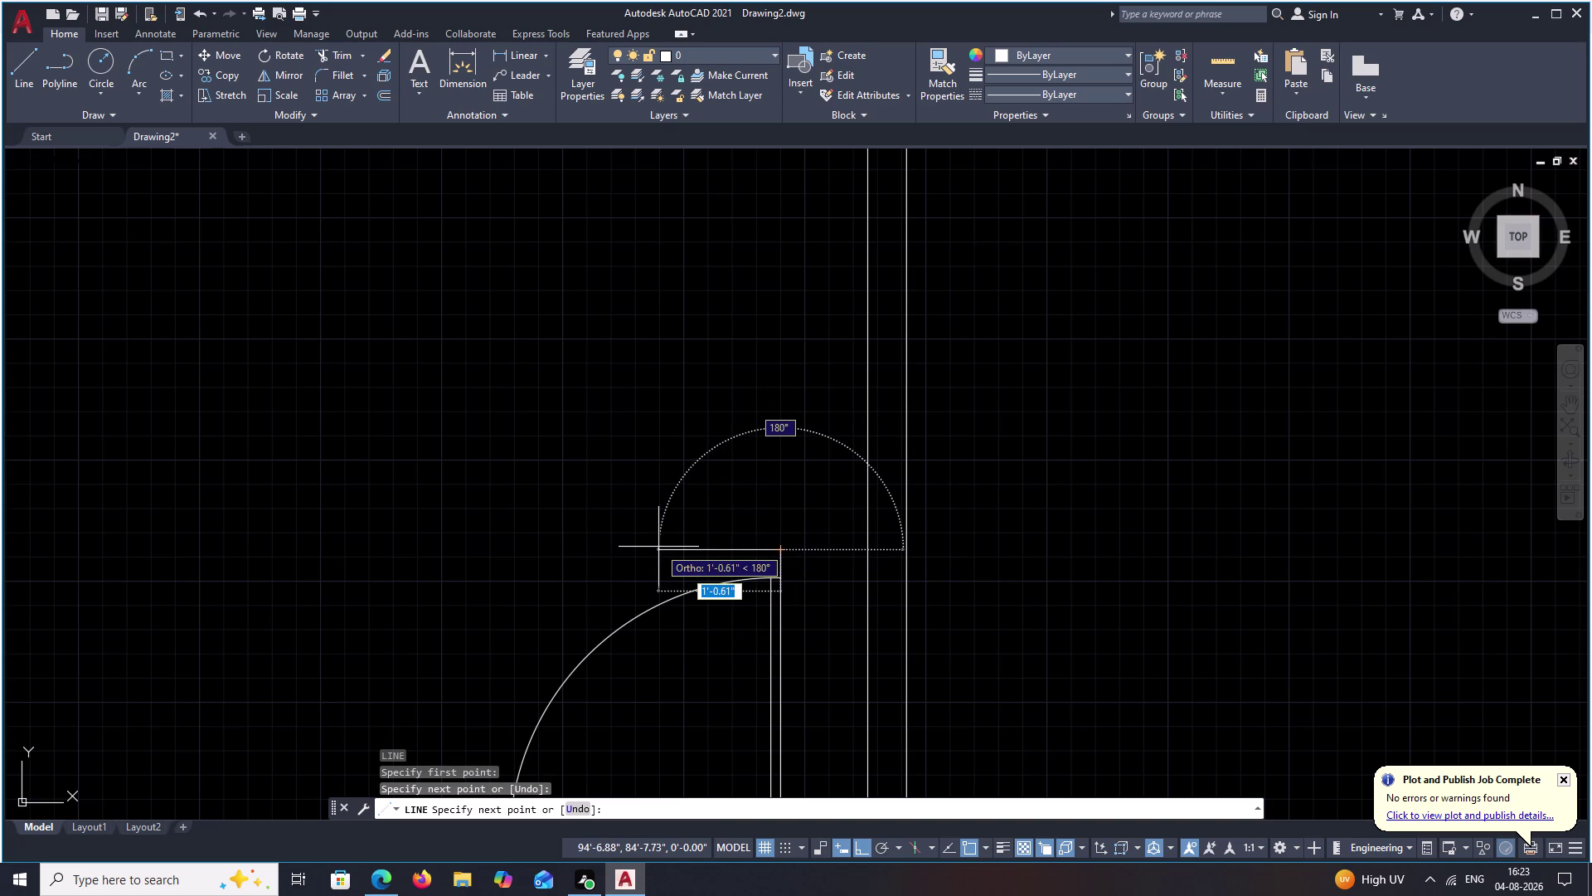
click(581, 548)
key(Escape)
scroll(down, 3)
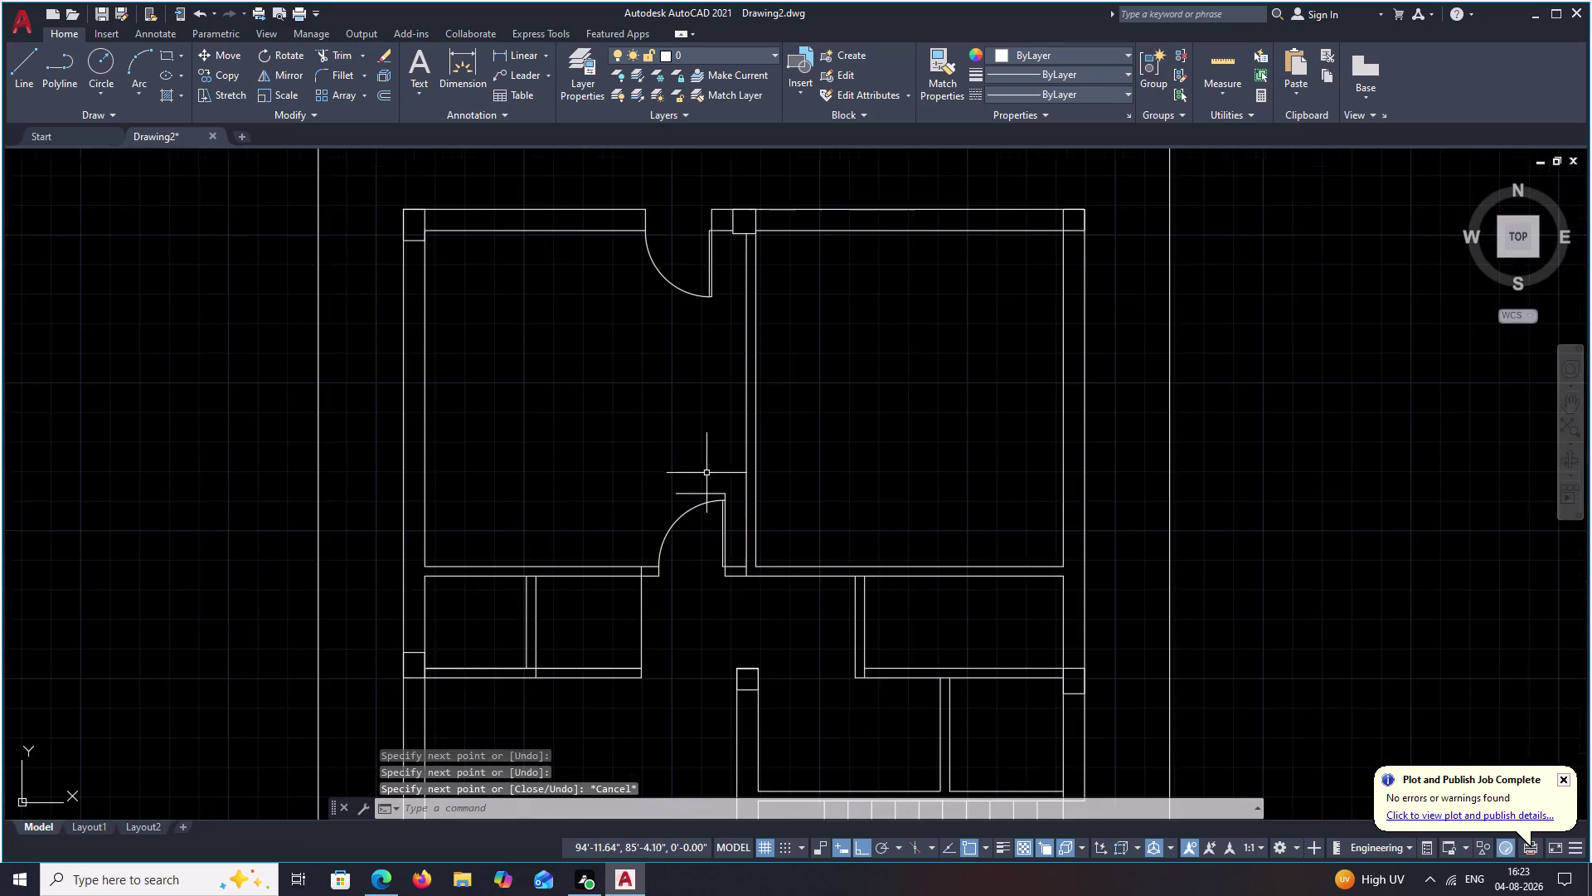
middle_drag(694, 422, 689, 513)
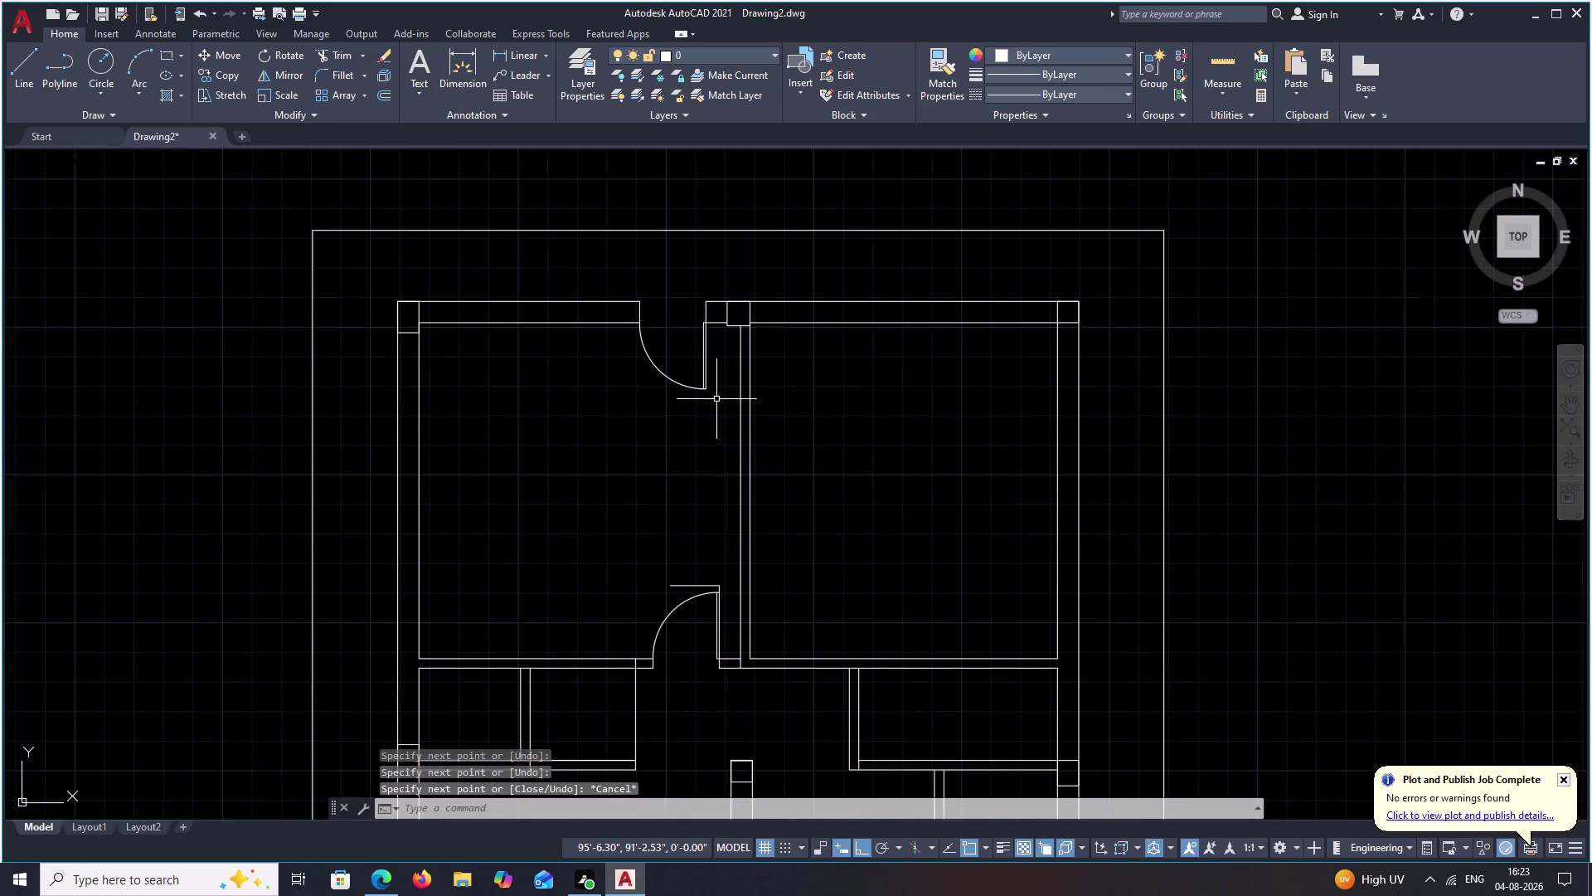
text(L)
key(space)
scroll(up, 3)
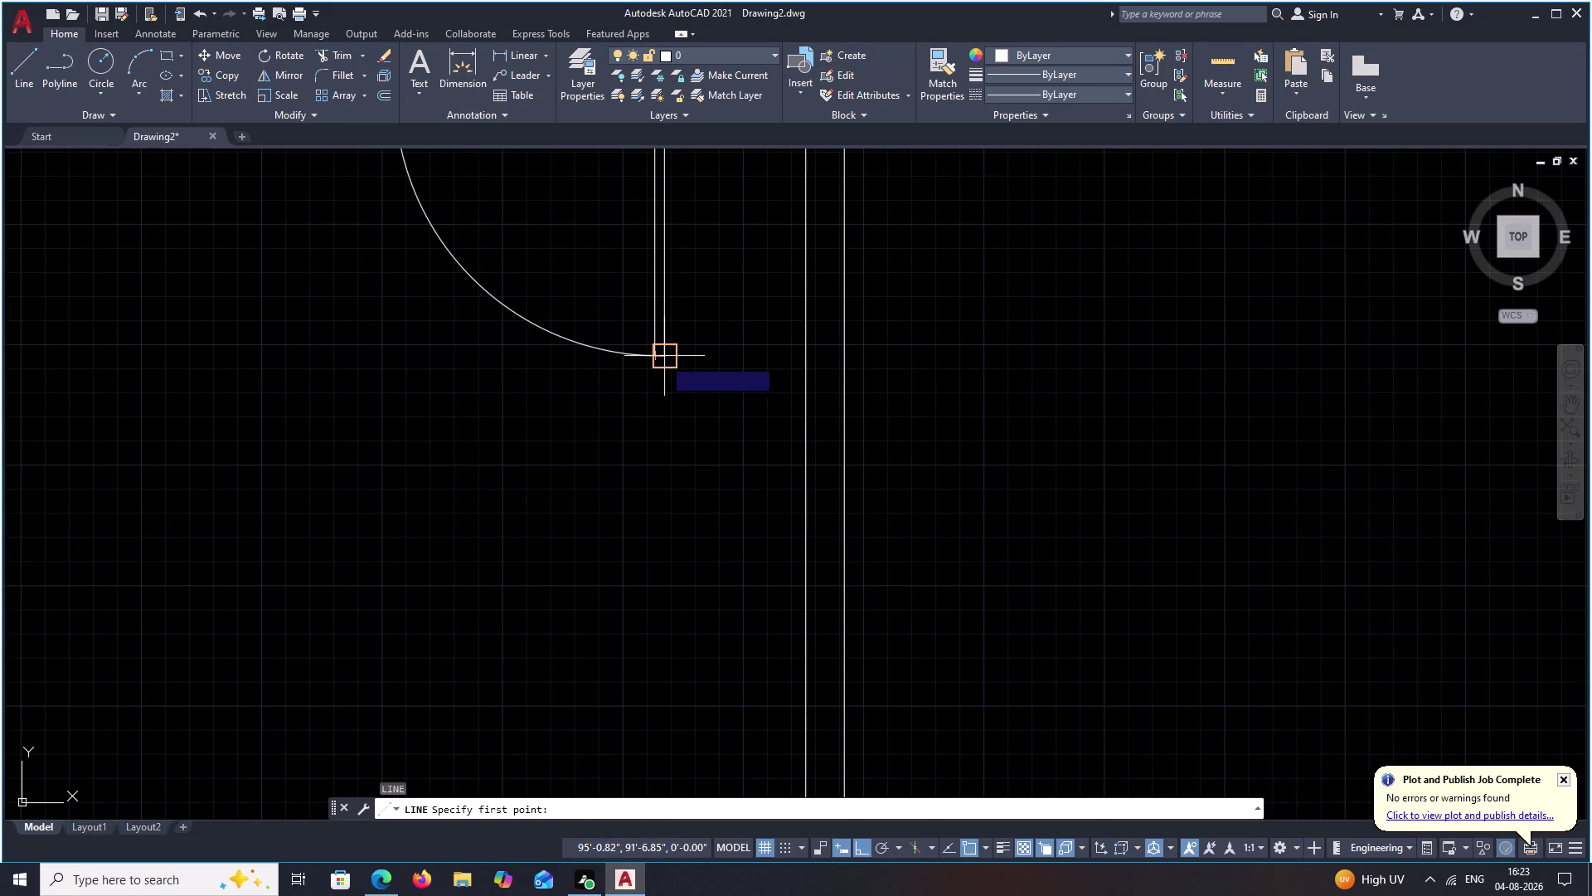
Draw a vertical line down the partition from the upper door's arc end to the lower door.
click(665, 356)
scroll(down, 3)
middle_drag(654, 513, 673, 360)
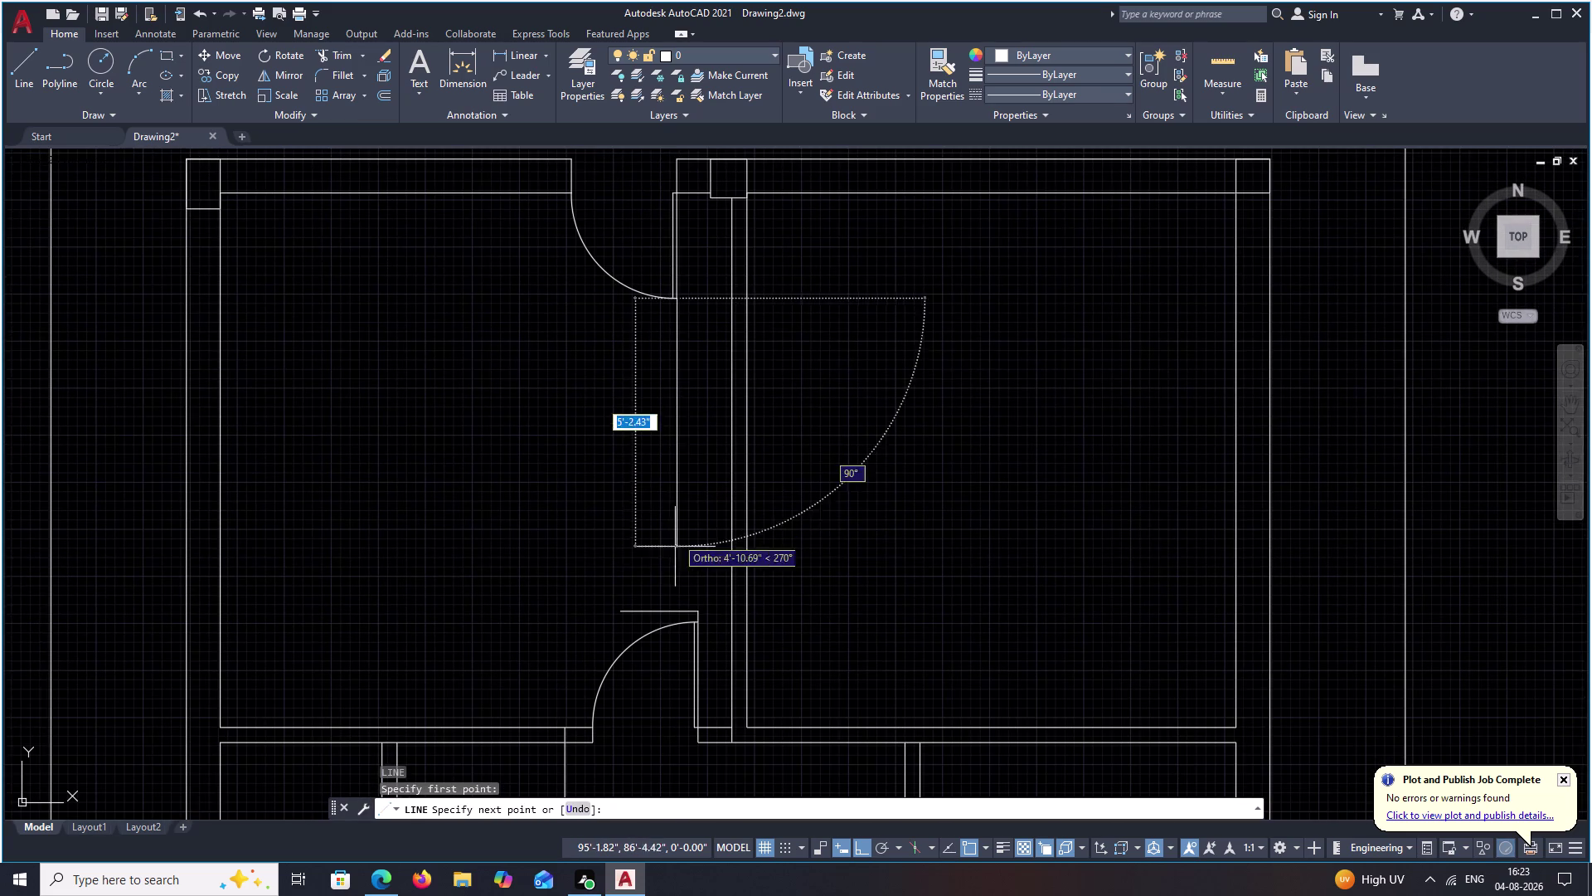
click(670, 609)
key(Escape)
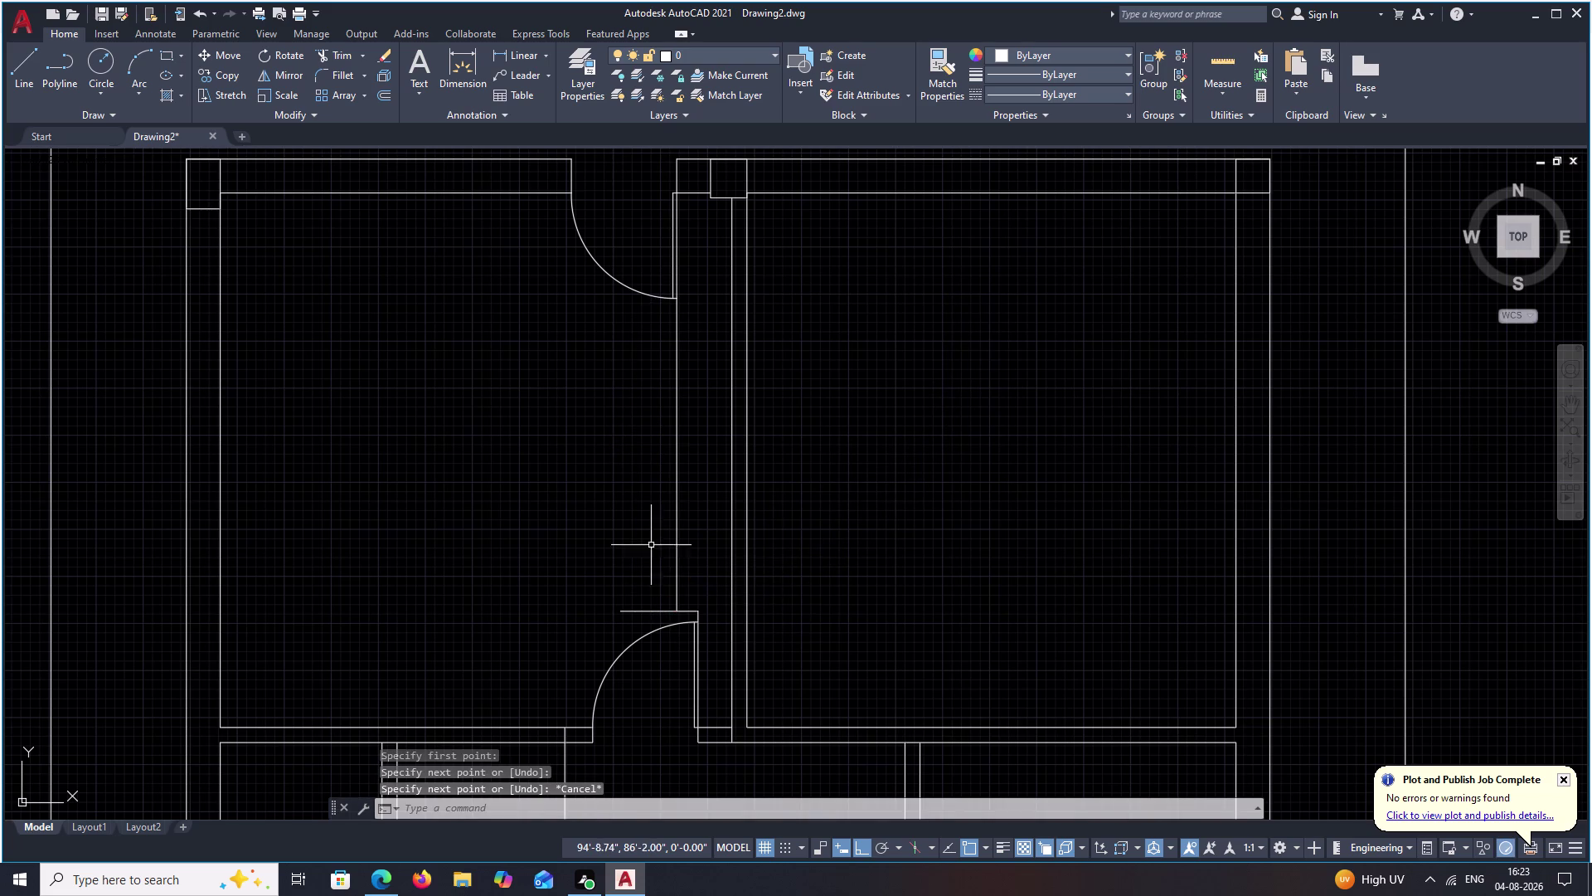
middle_drag(629, 564, 634, 533)
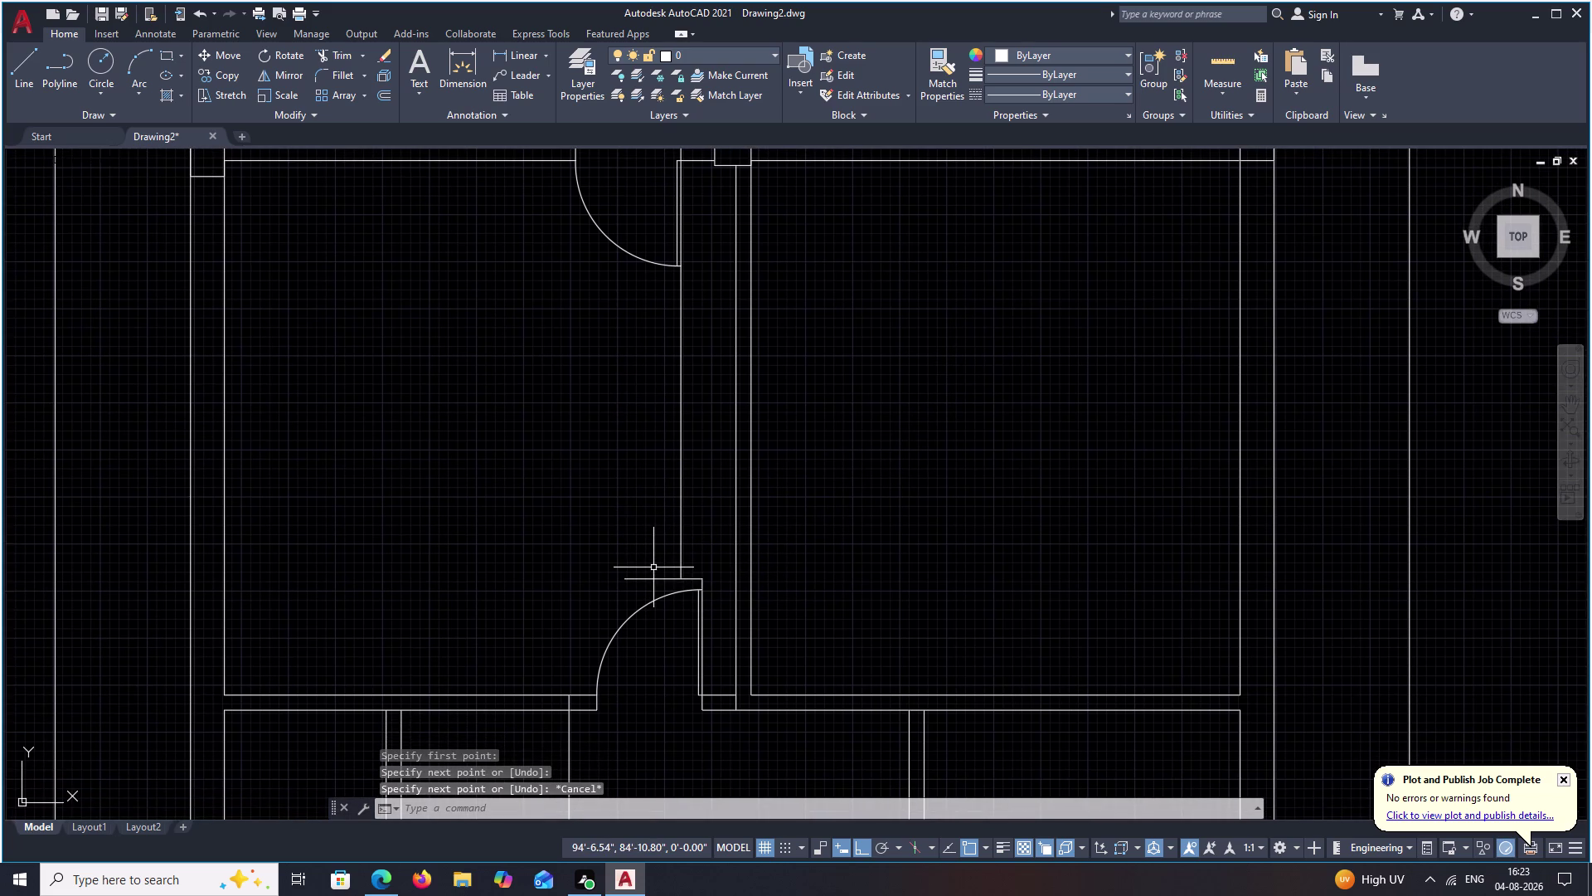
key(t)
key(r)
key(Escape)
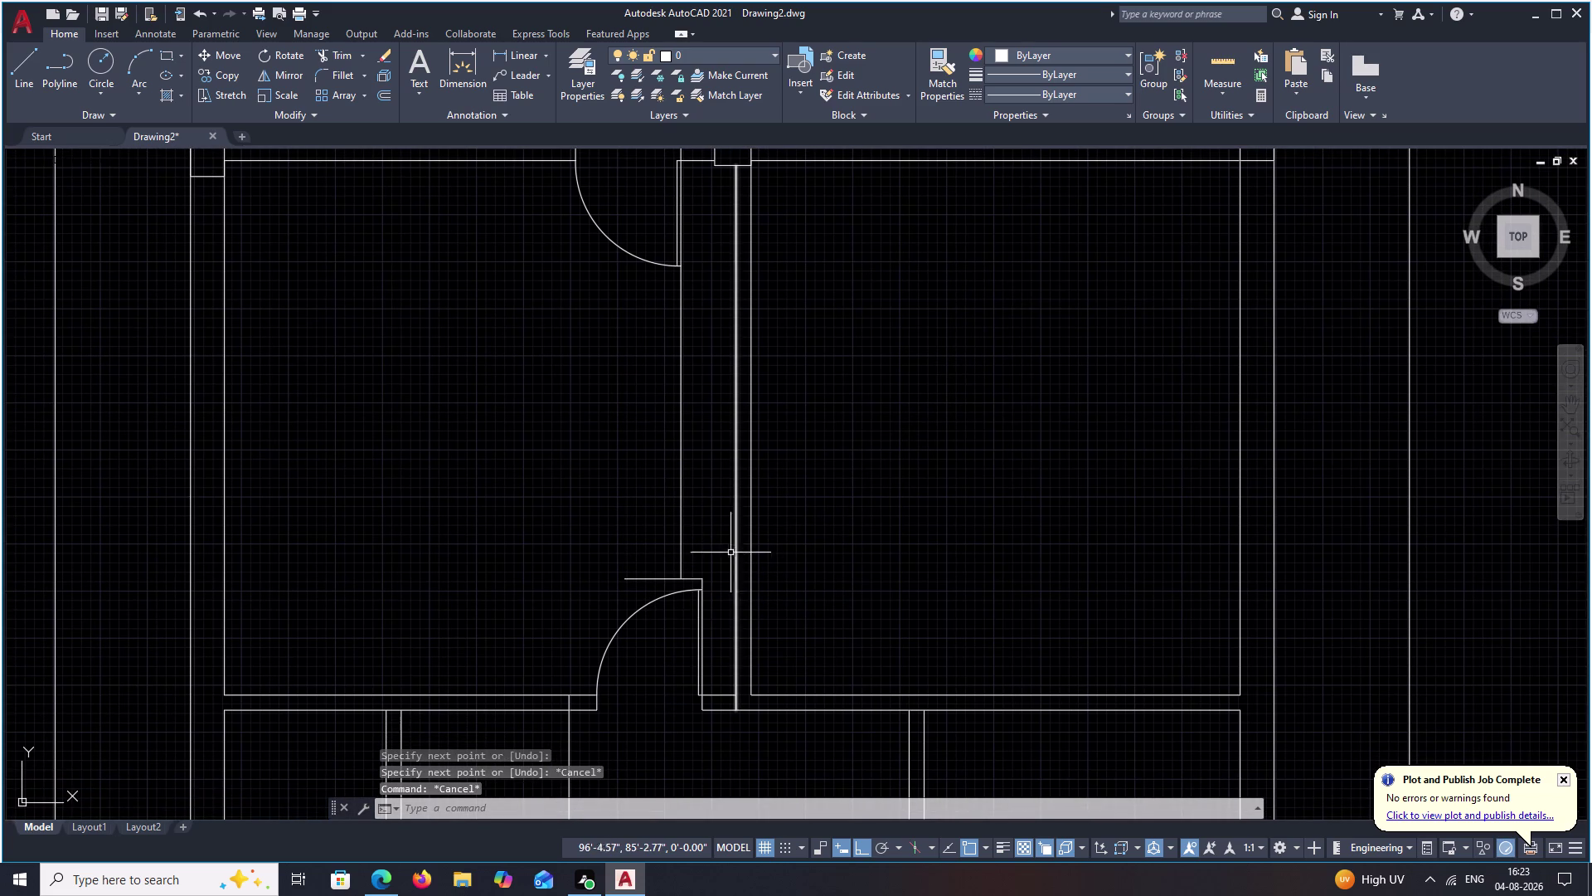
text(TR)
key(space)
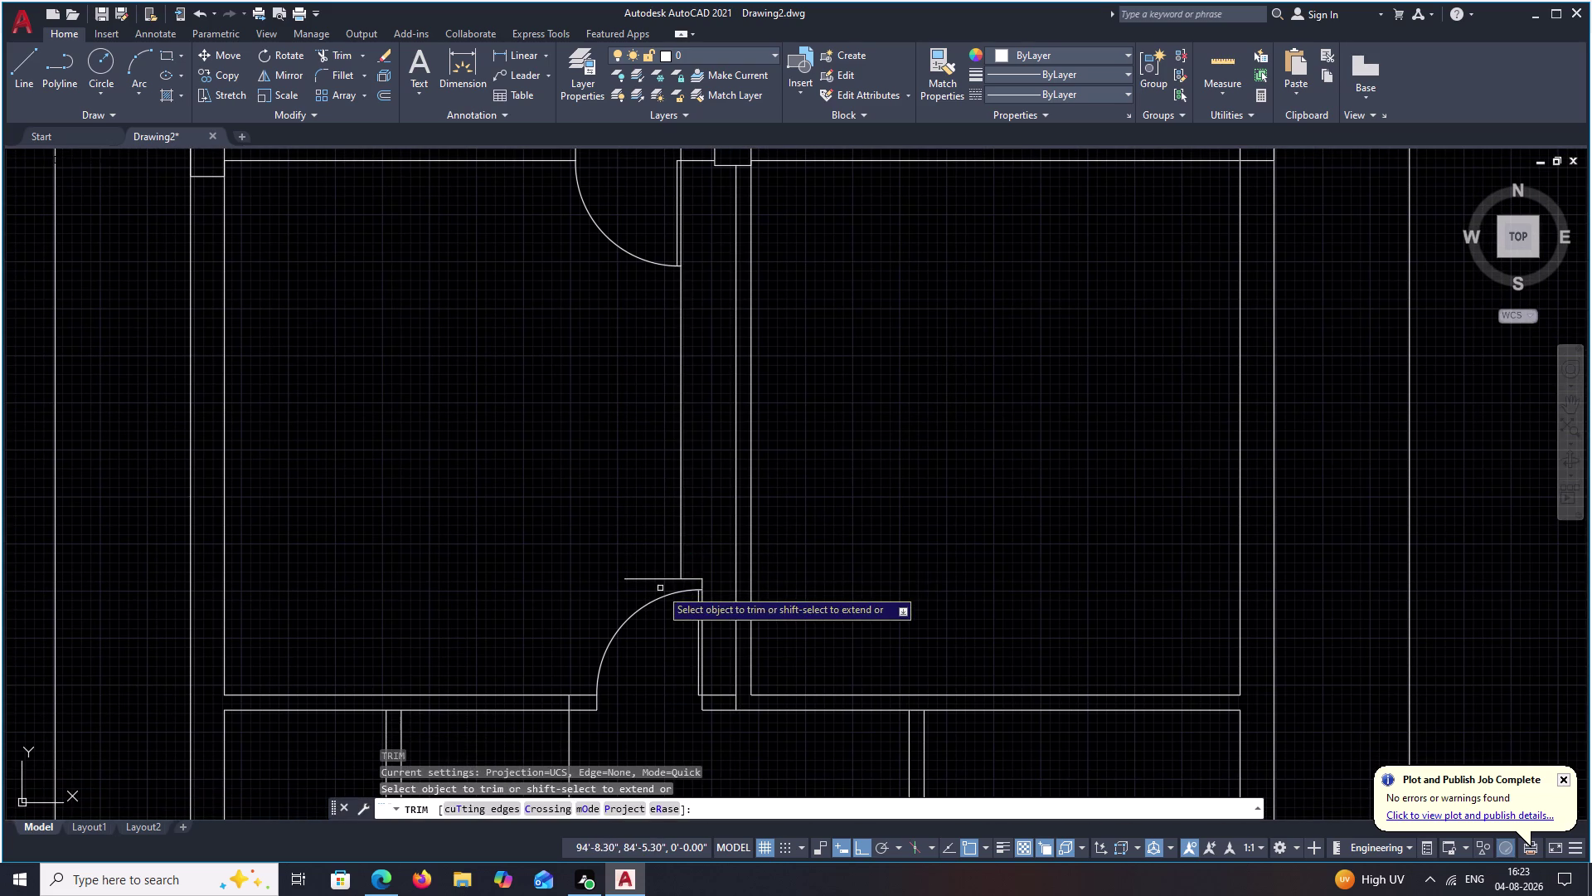
Fence-trim the overhanging line end near the lower door.
scroll(up, 3)
drag(673, 540, 628, 585)
key(Escape)
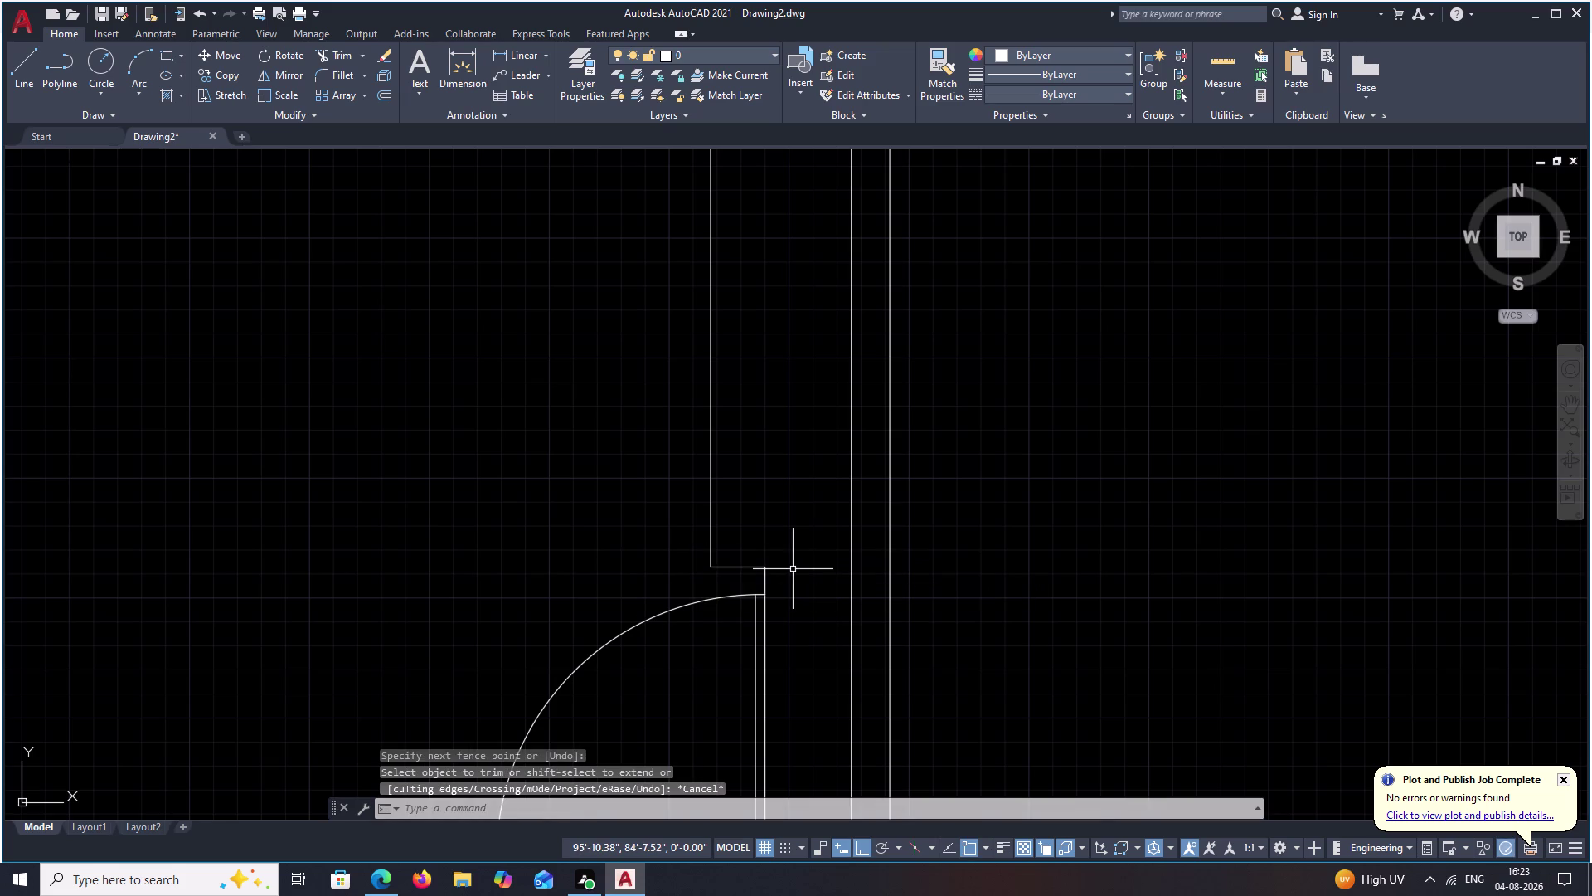
Offset two partition lines by 2 inches to form the thin wall.
key(o)
key(space)
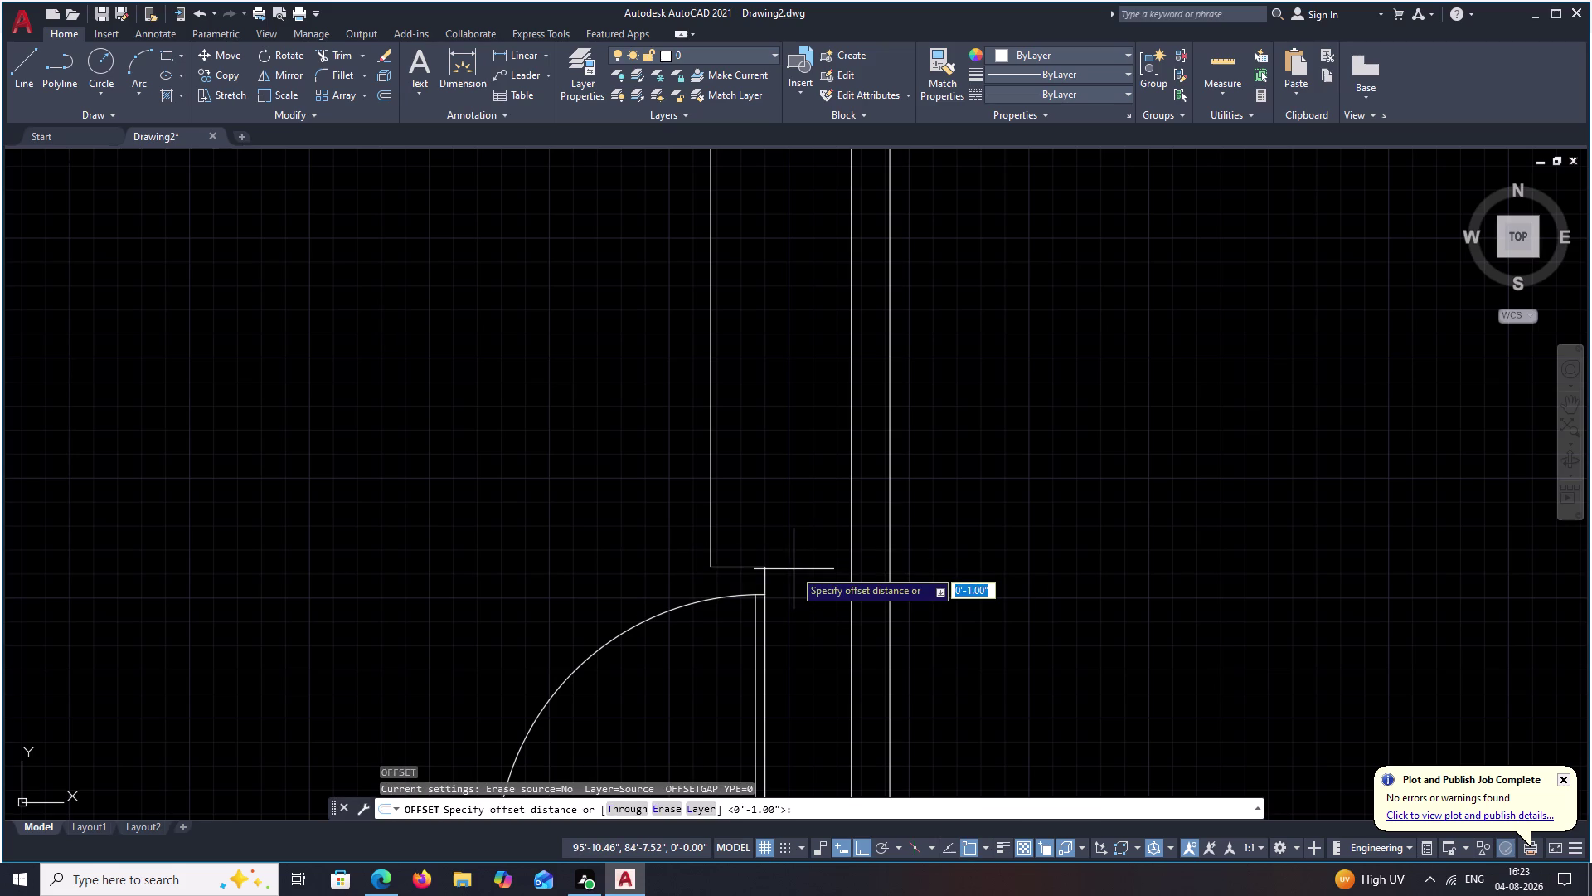
text(2)
key(space)
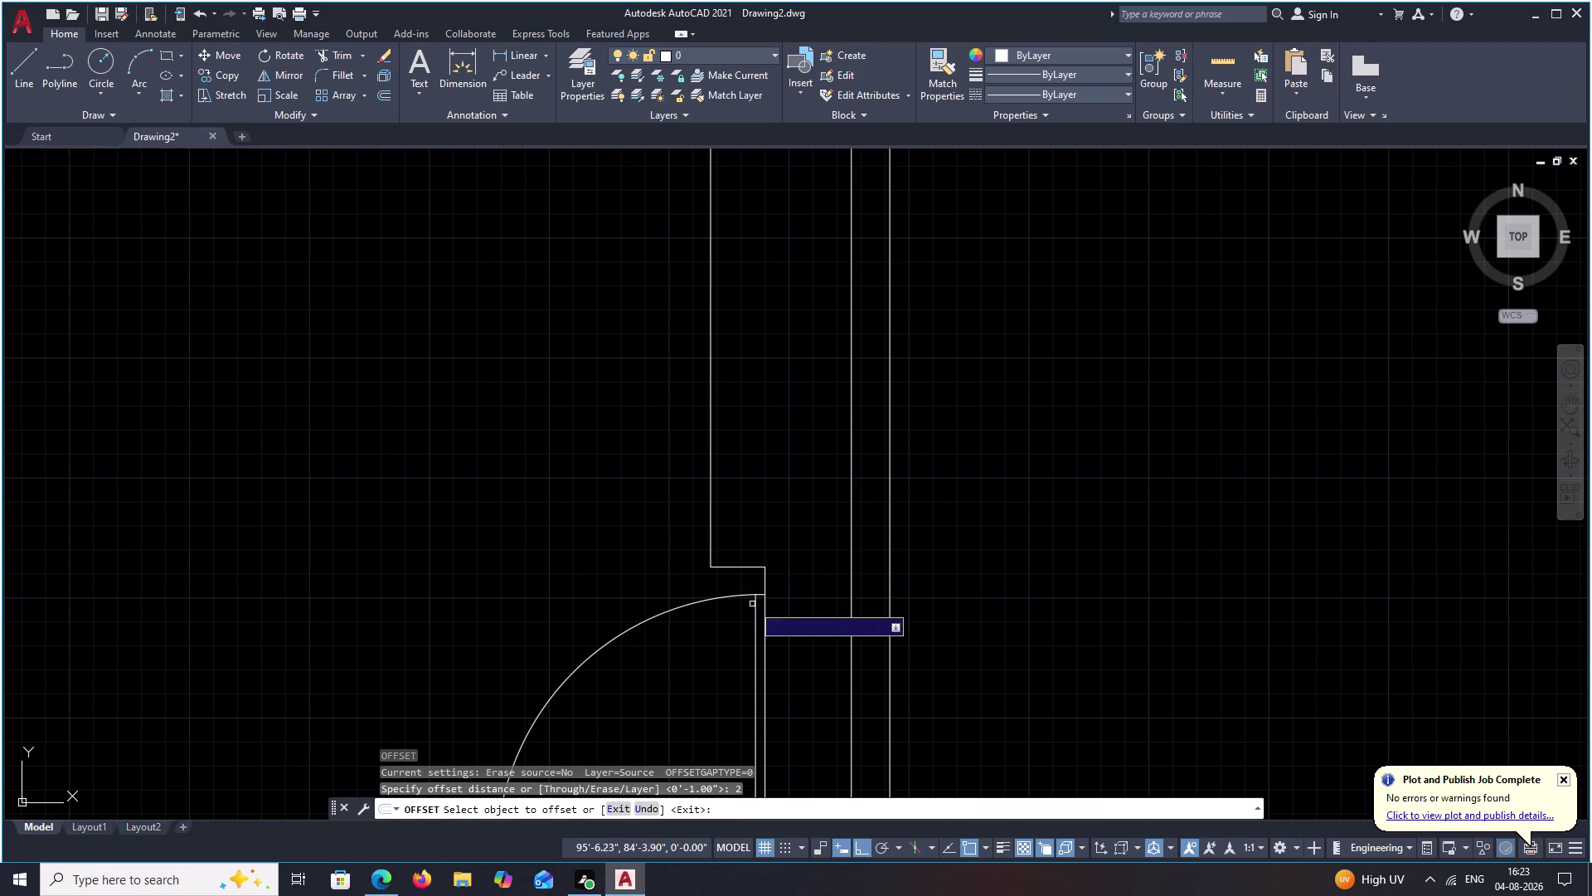
click(736, 568)
click(752, 508)
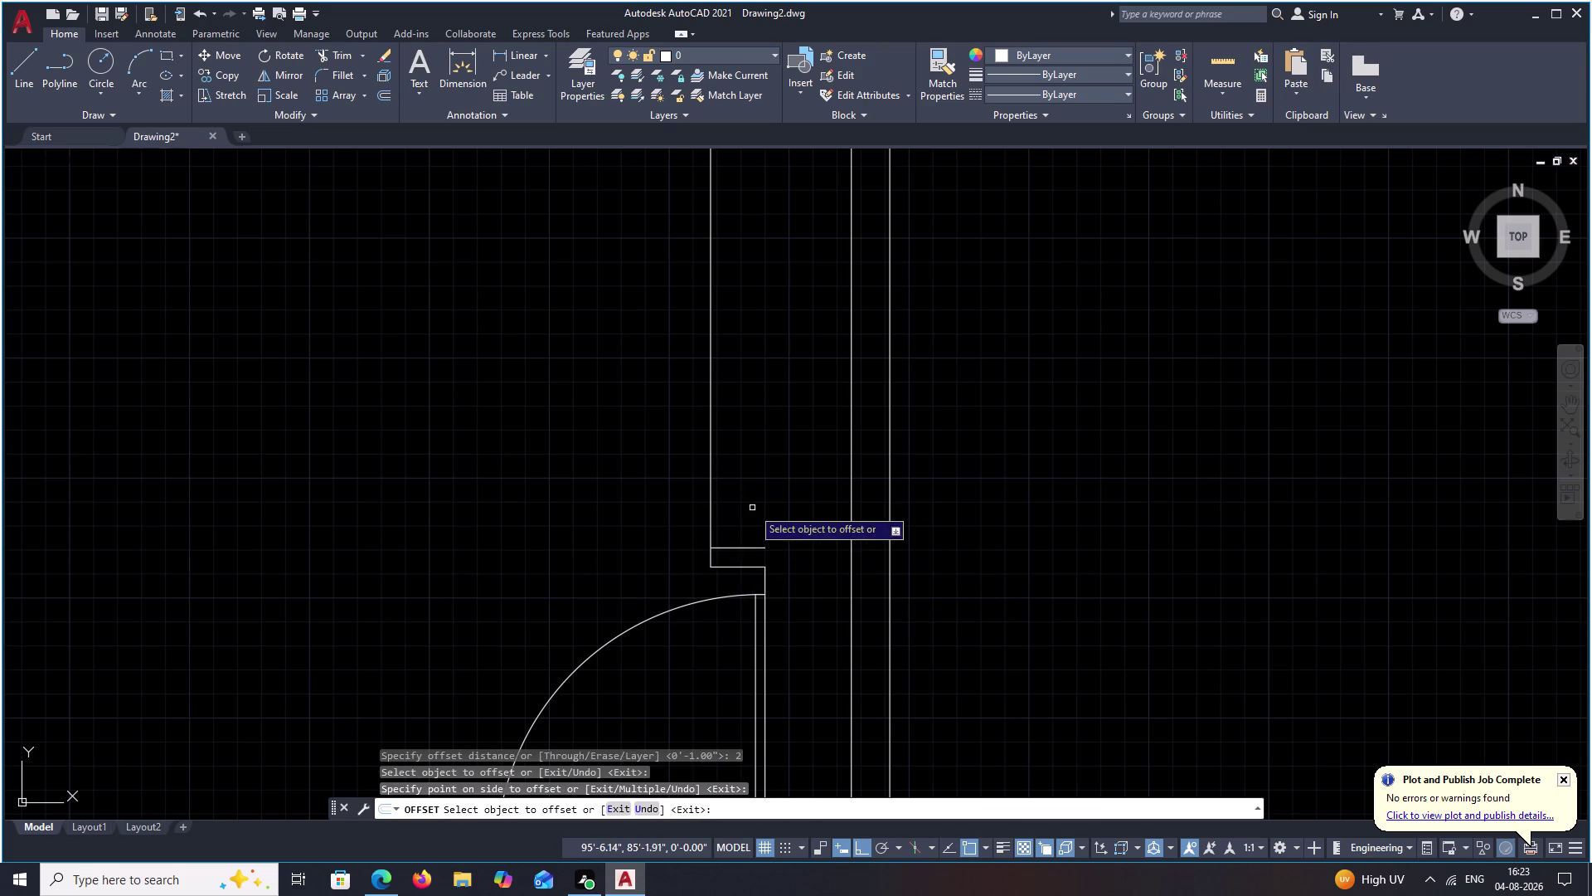
click(711, 496)
click(756, 491)
Undo the second 2-inch offset copy and end offsetting.
scroll(down, 3)
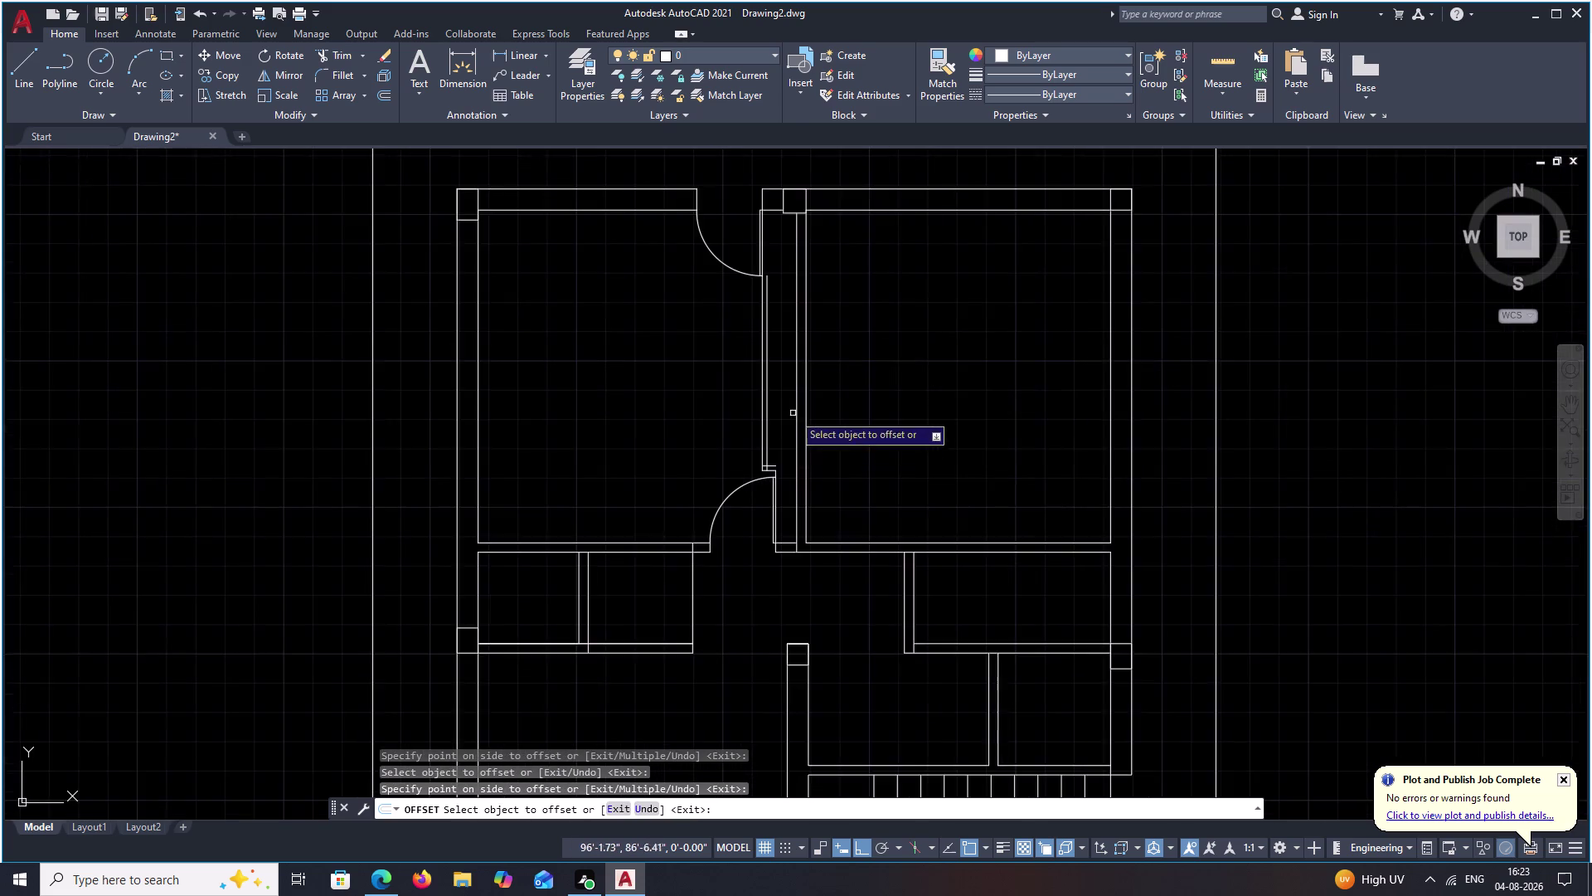
middle_drag(793, 413, 761, 534)
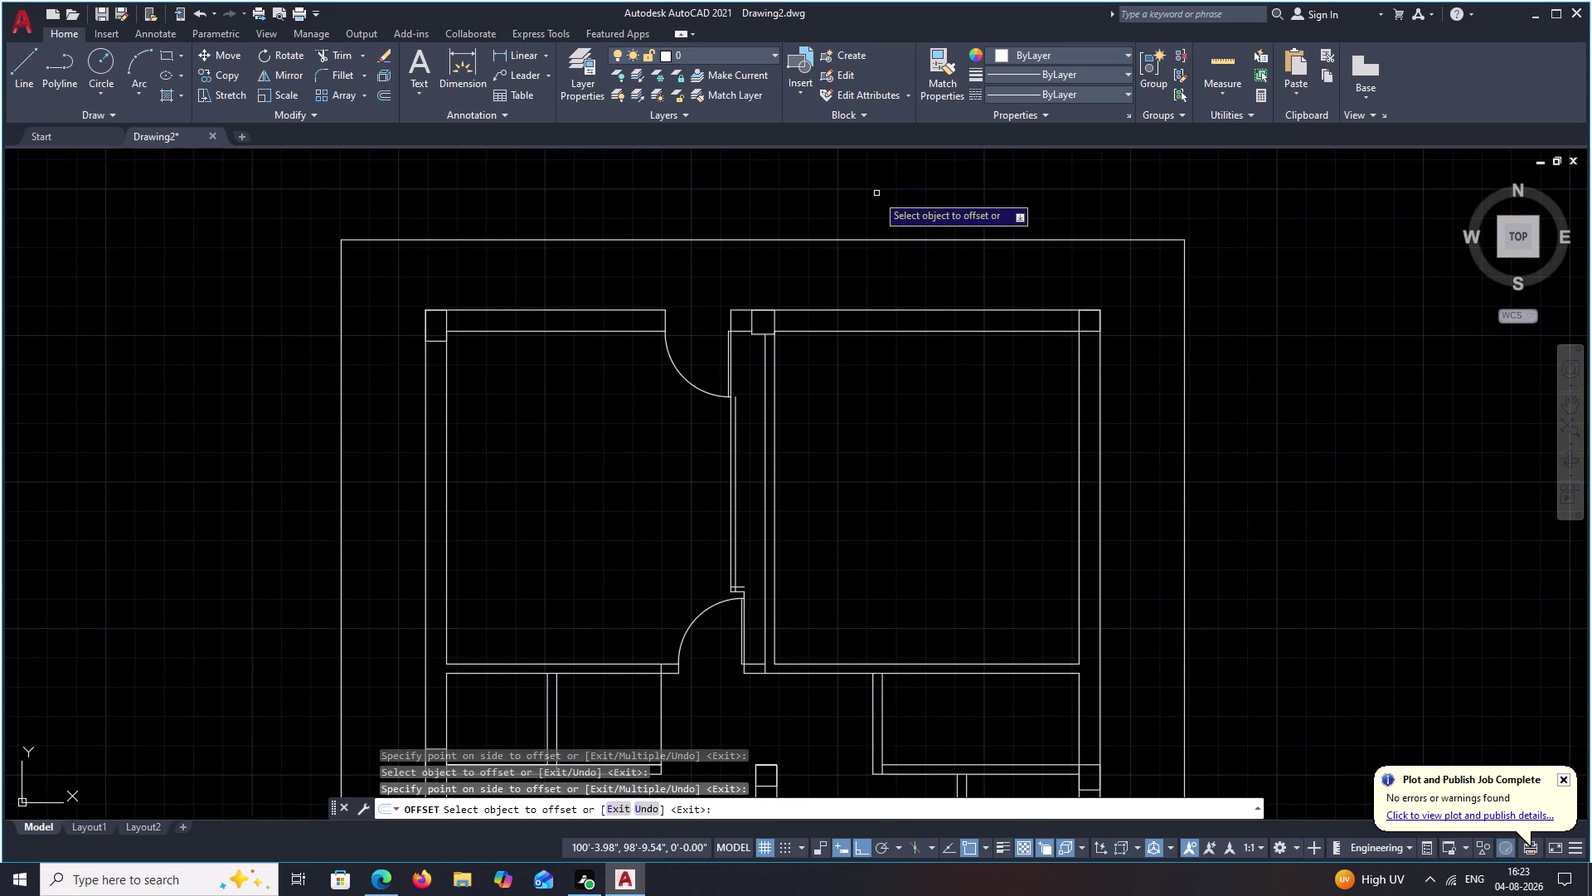
key(ctrl+z)
middle_drag(755, 413, 761, 320)
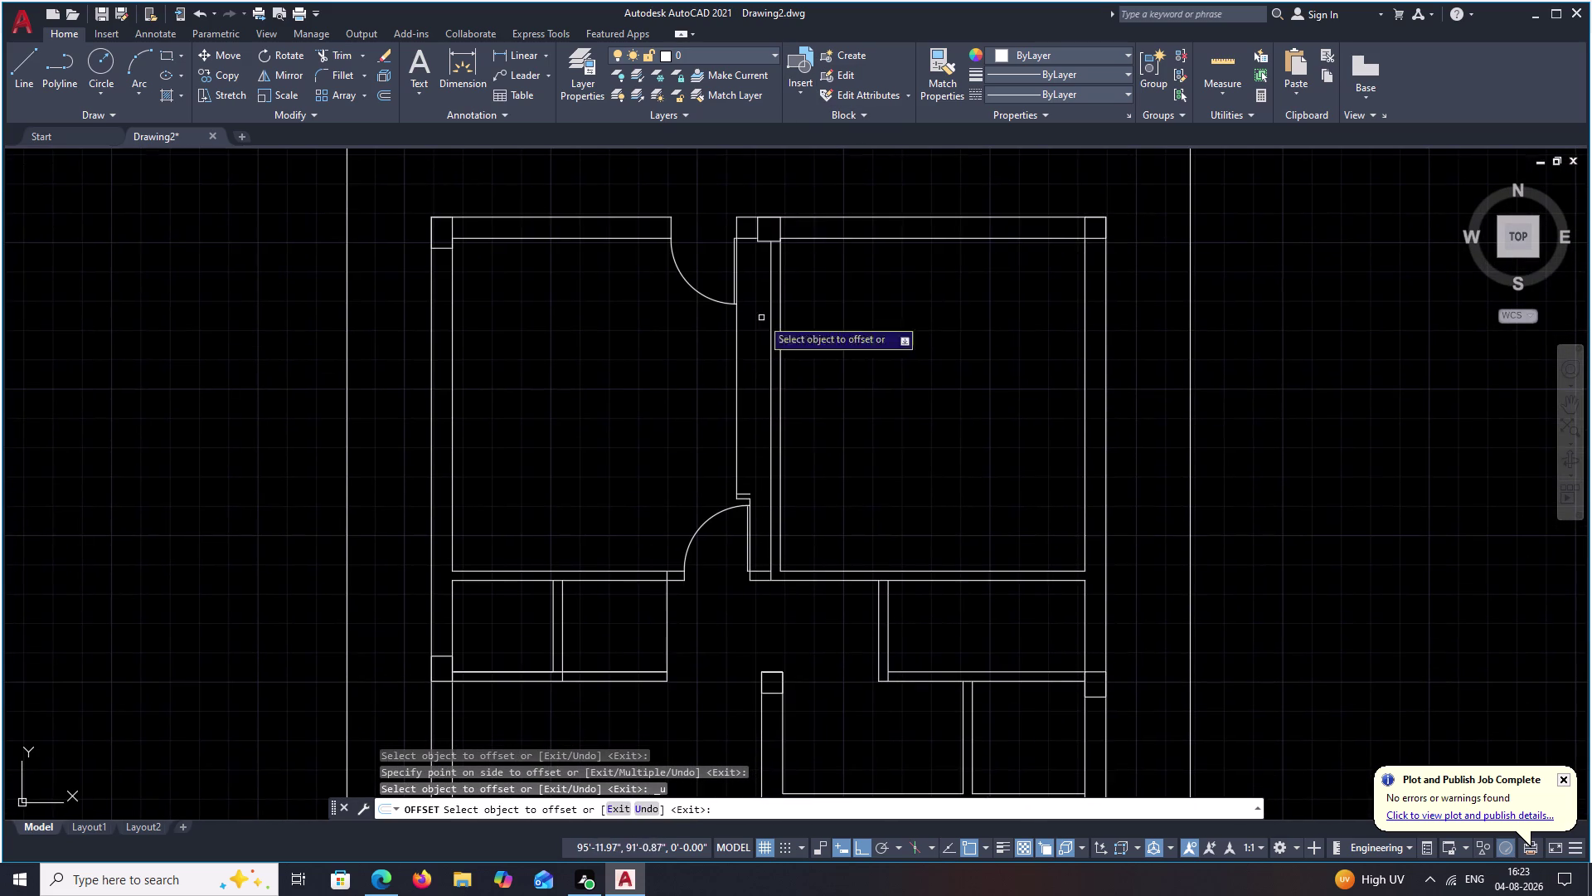
middle_drag(784, 477, 781, 450)
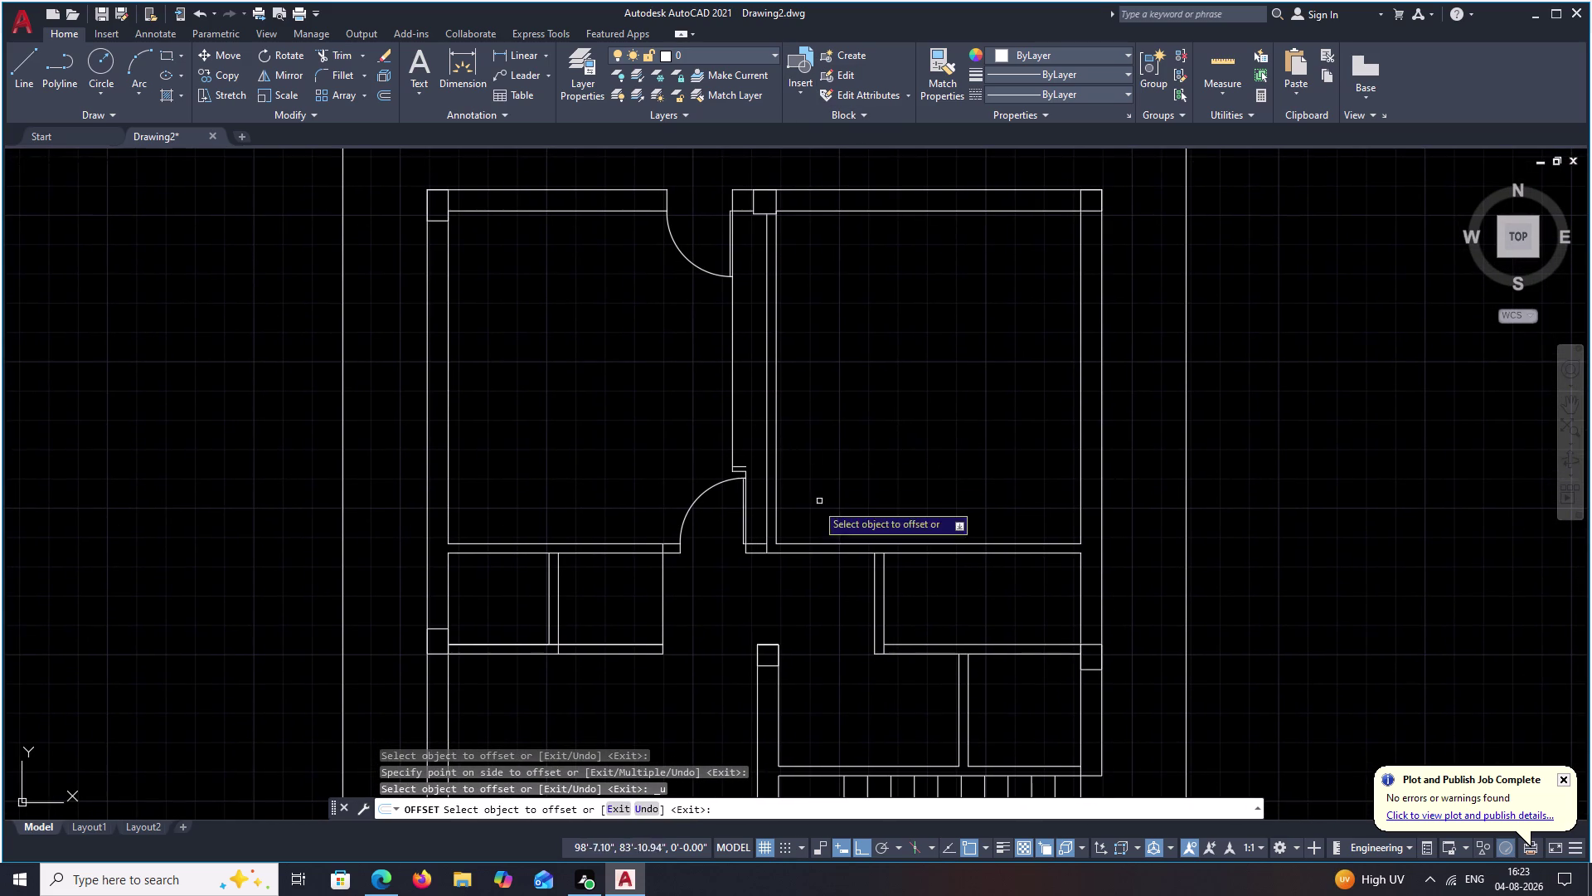
scroll(up, 3)
key(Escape)
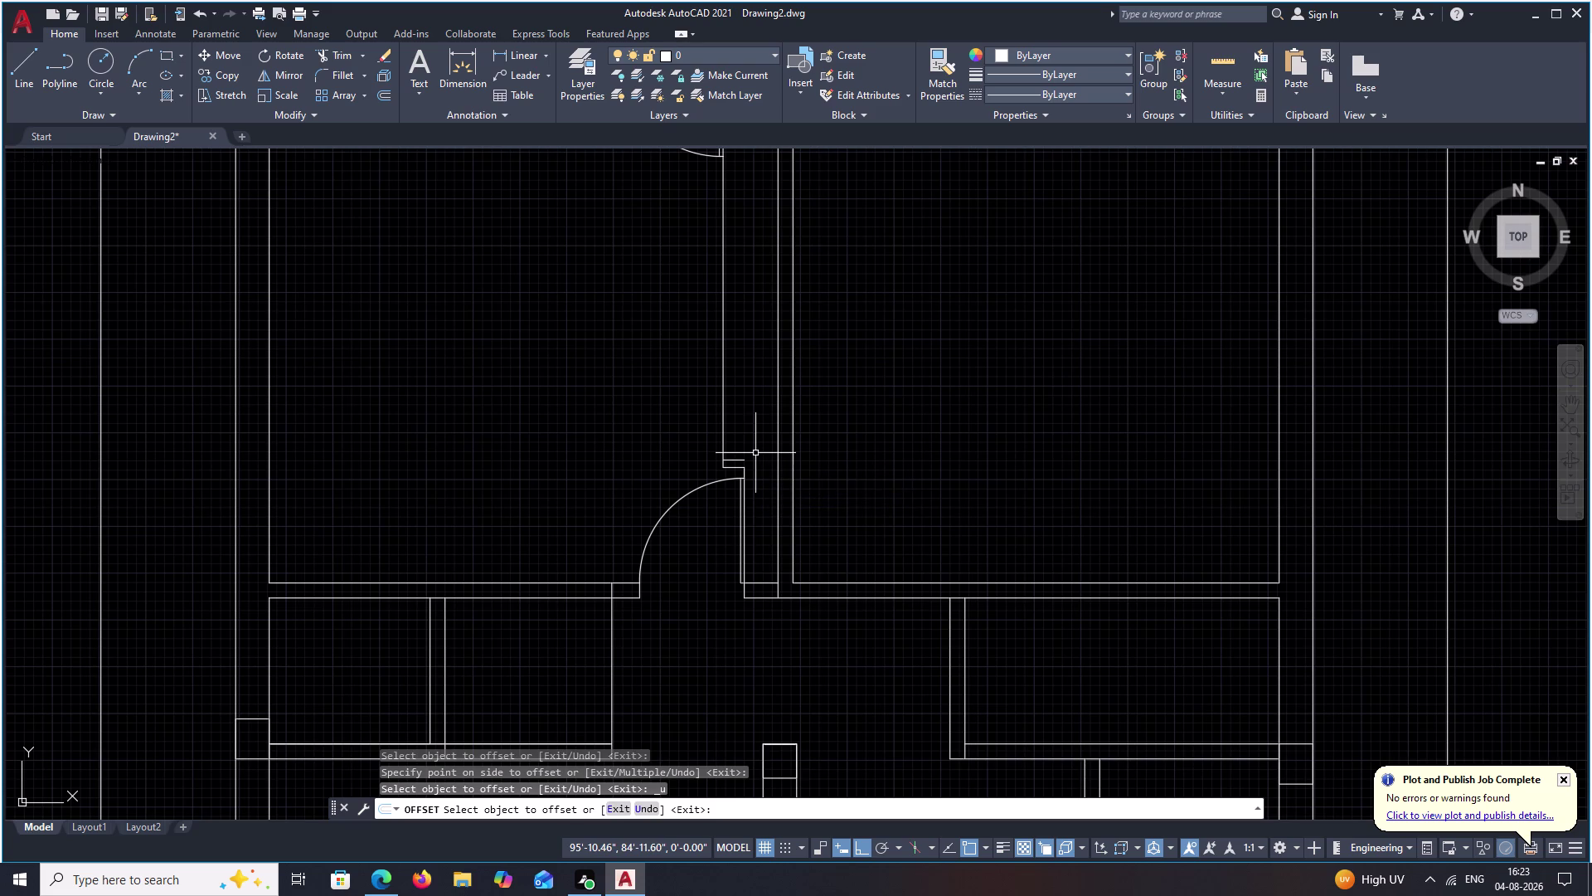
text(EX)
key(space)
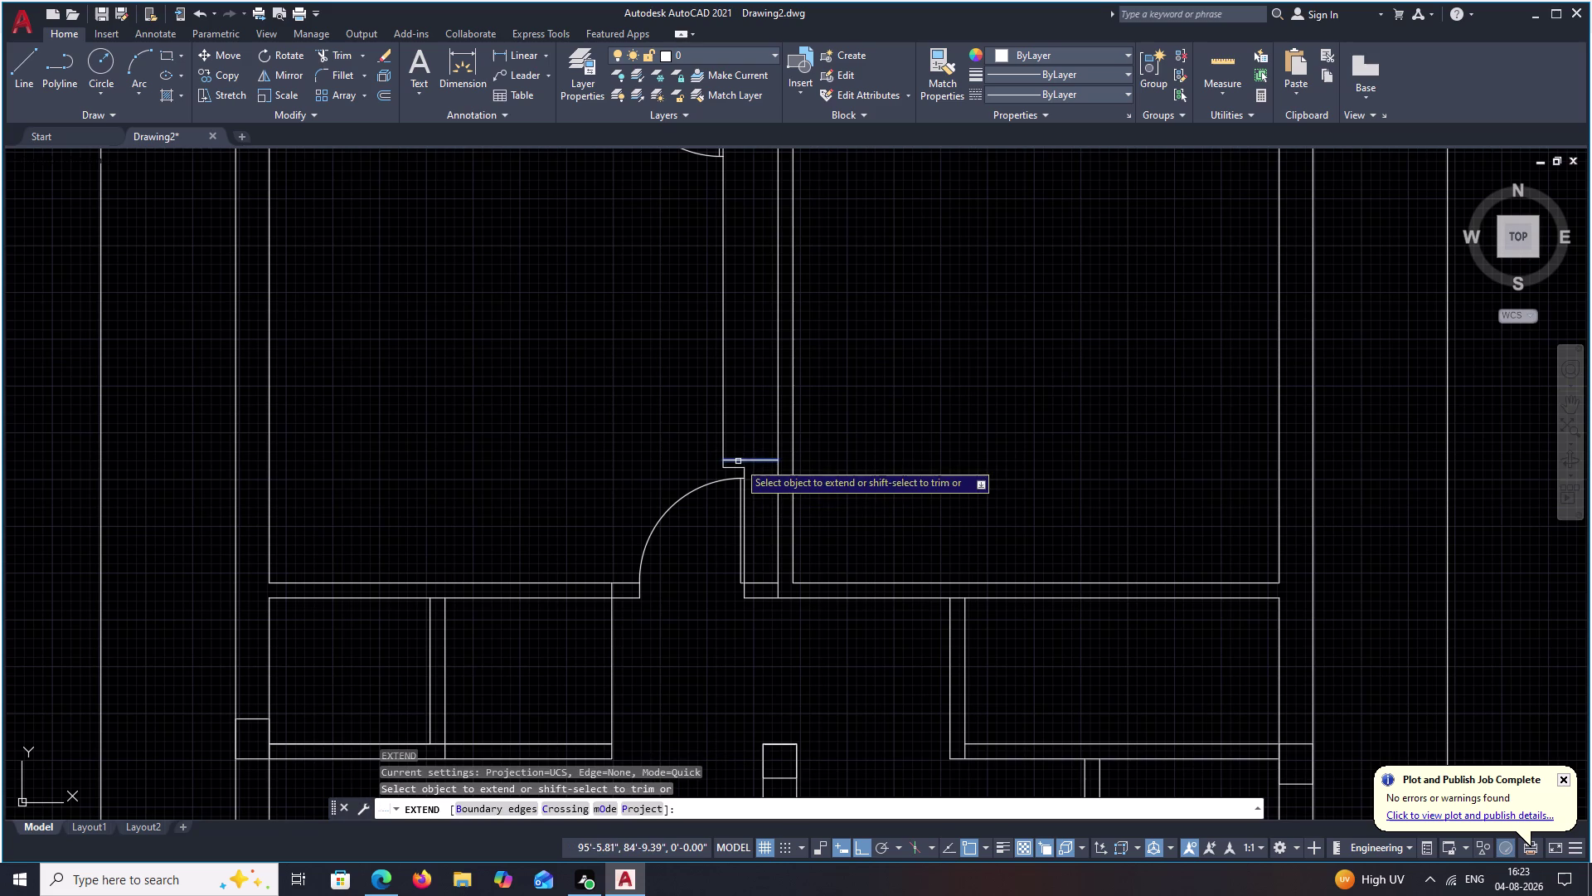
click(739, 461)
key(Escape)
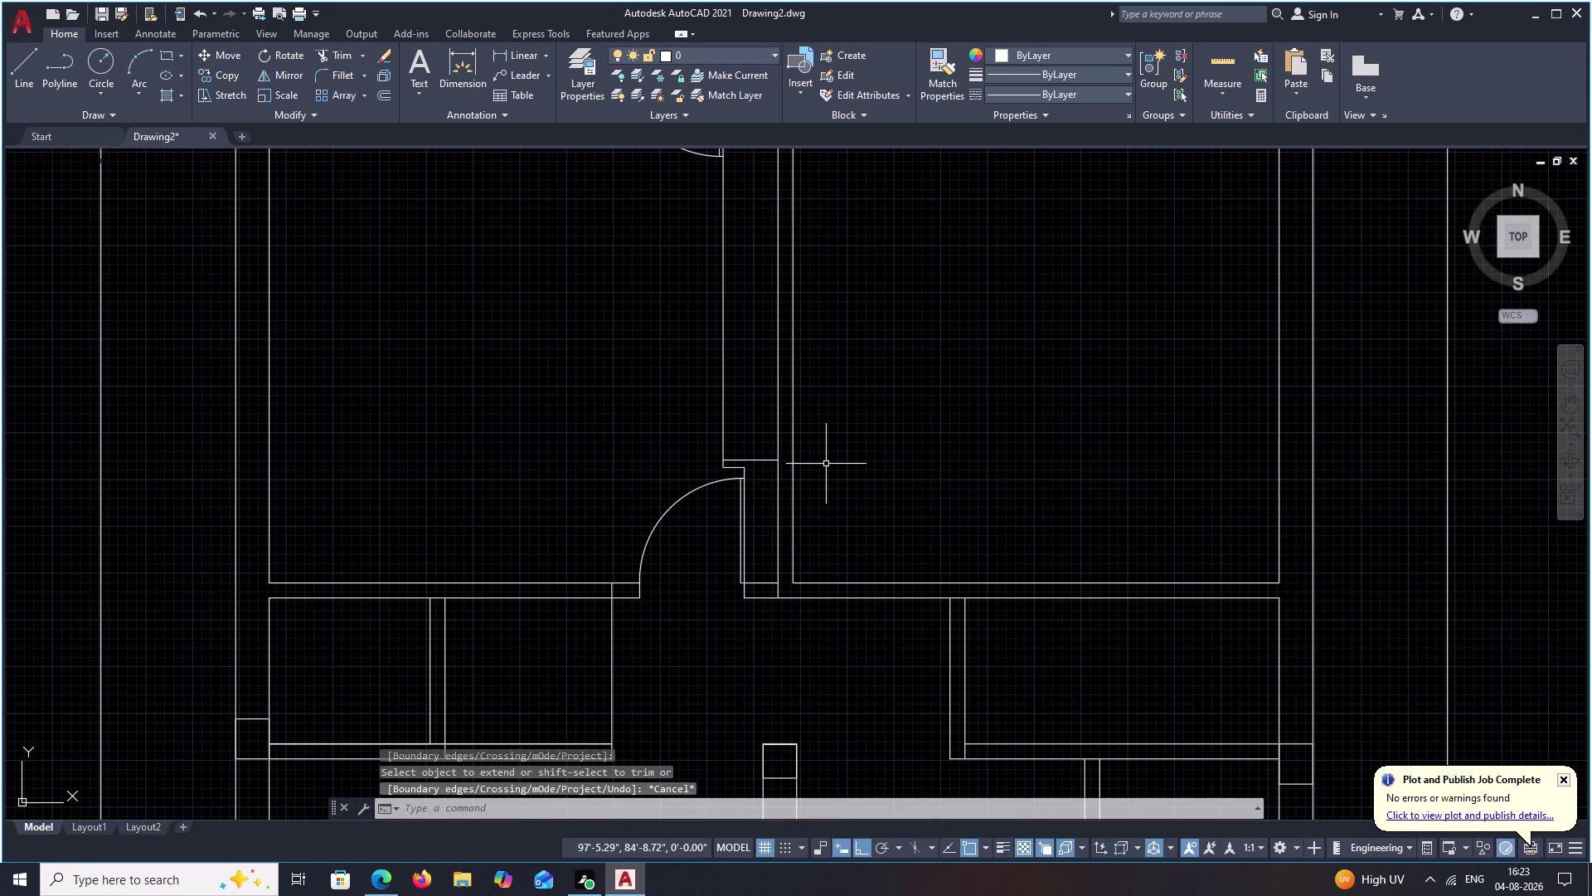
middle_drag(826, 464, 756, 471)
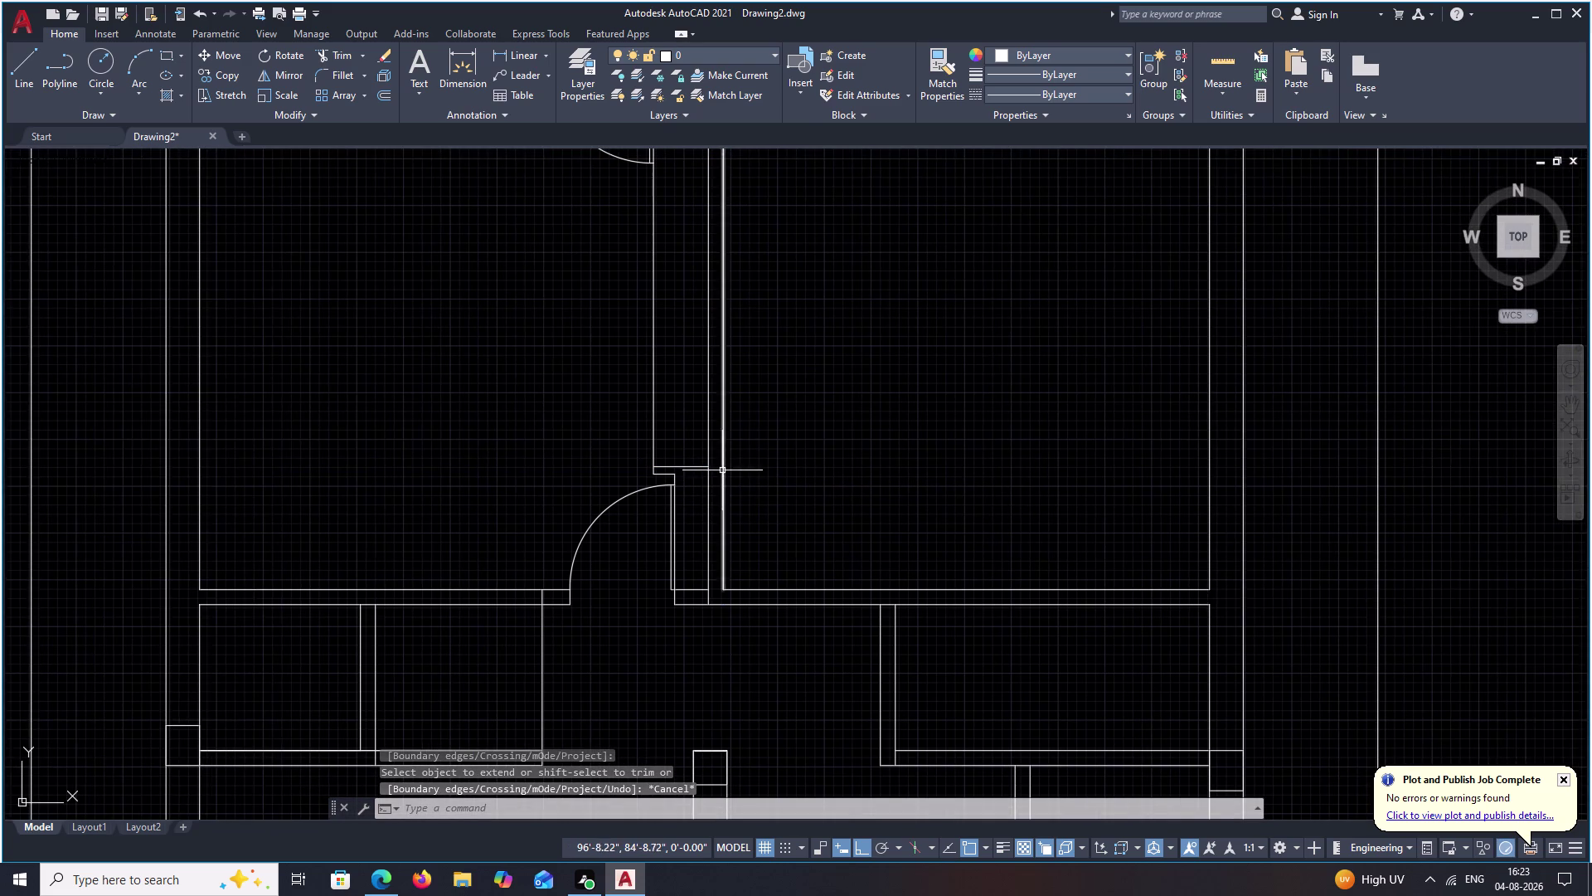
scroll(up, 3)
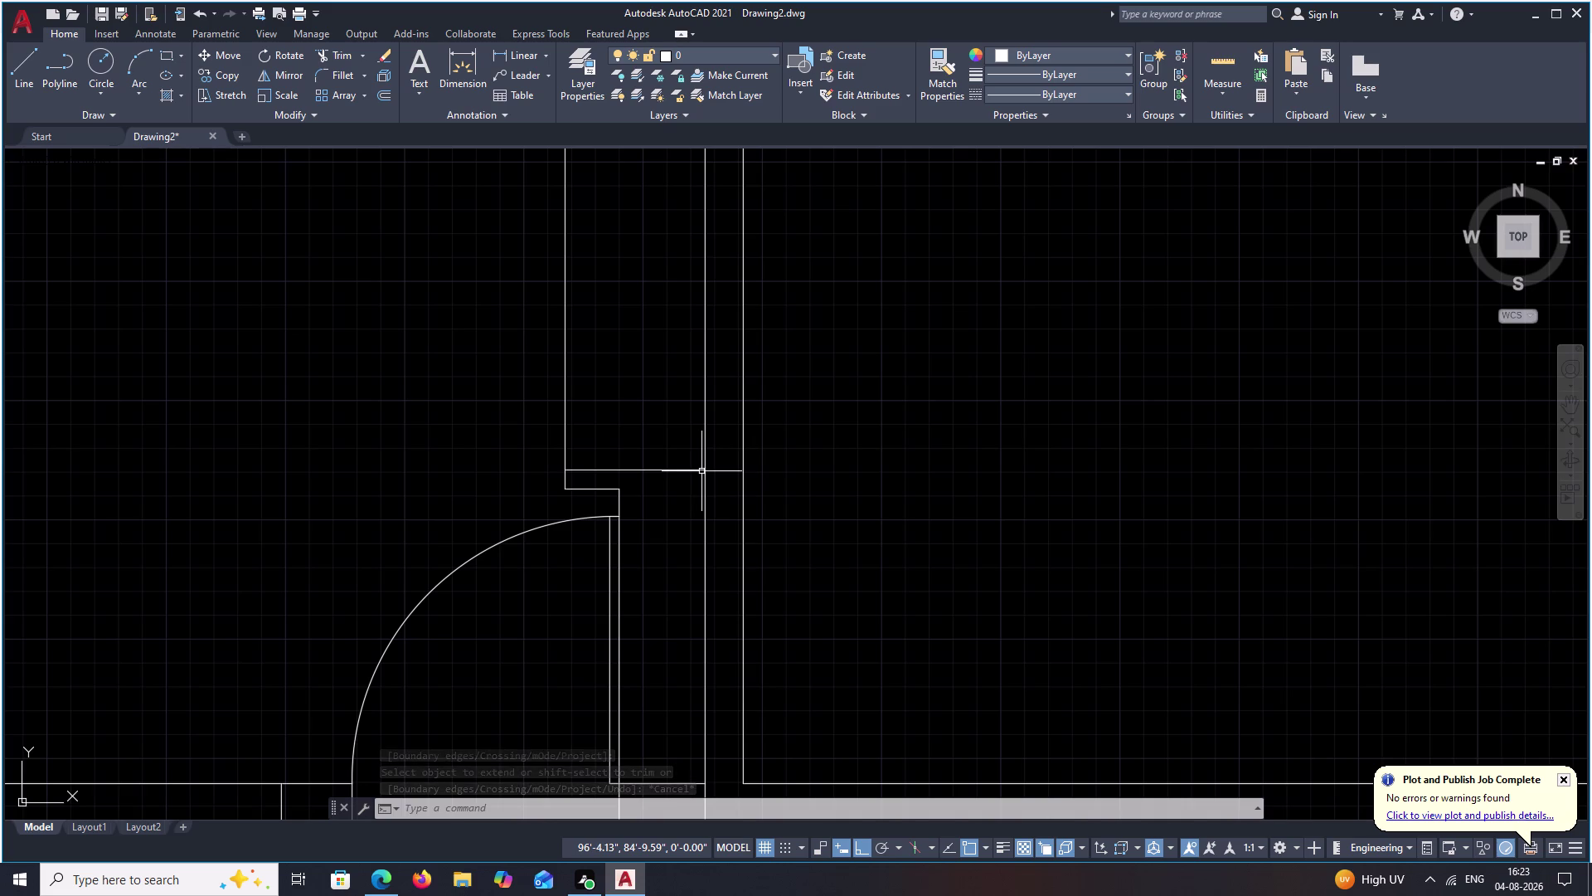
text(TR)
key(space)
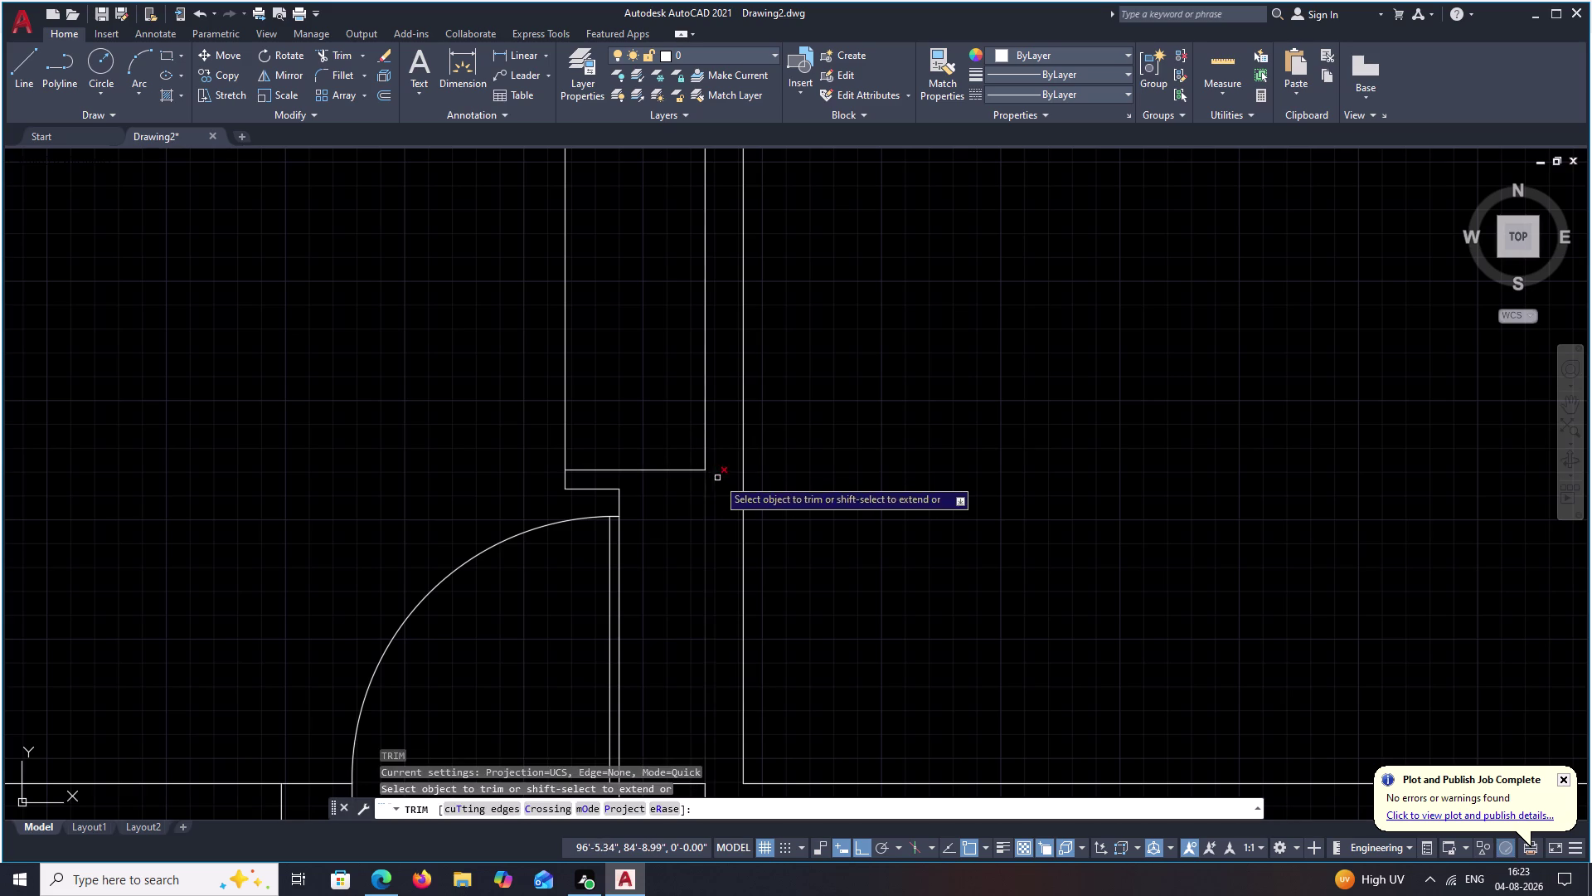
drag(720, 480, 685, 509)
scroll(down, 3)
middle_drag(685, 508, 701, 451)
scroll(up, 3)
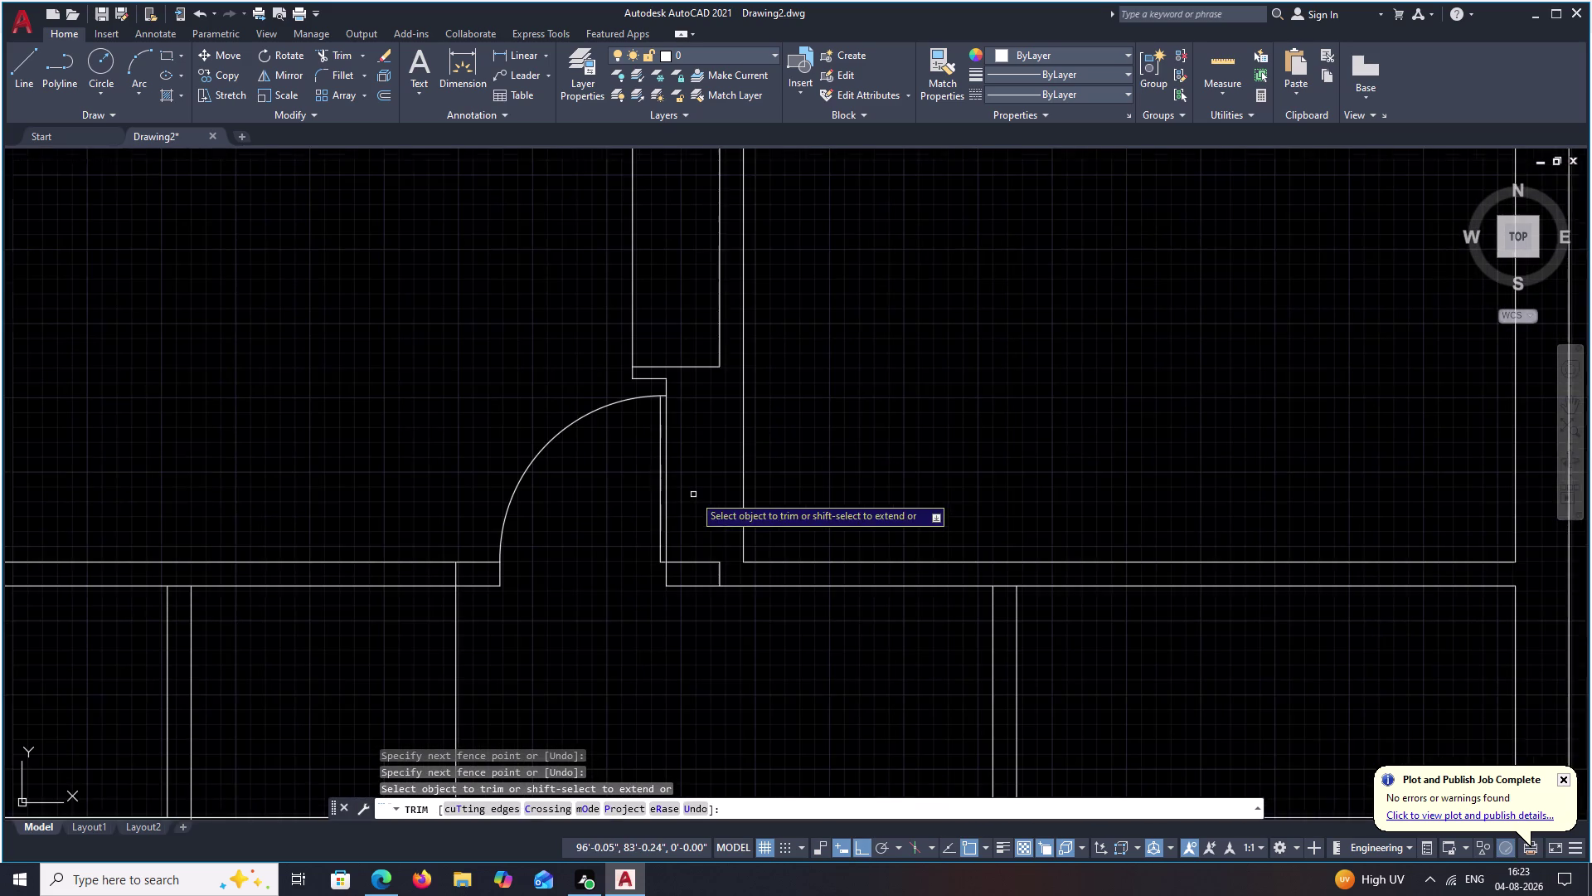
middle_drag(695, 493, 702, 449)
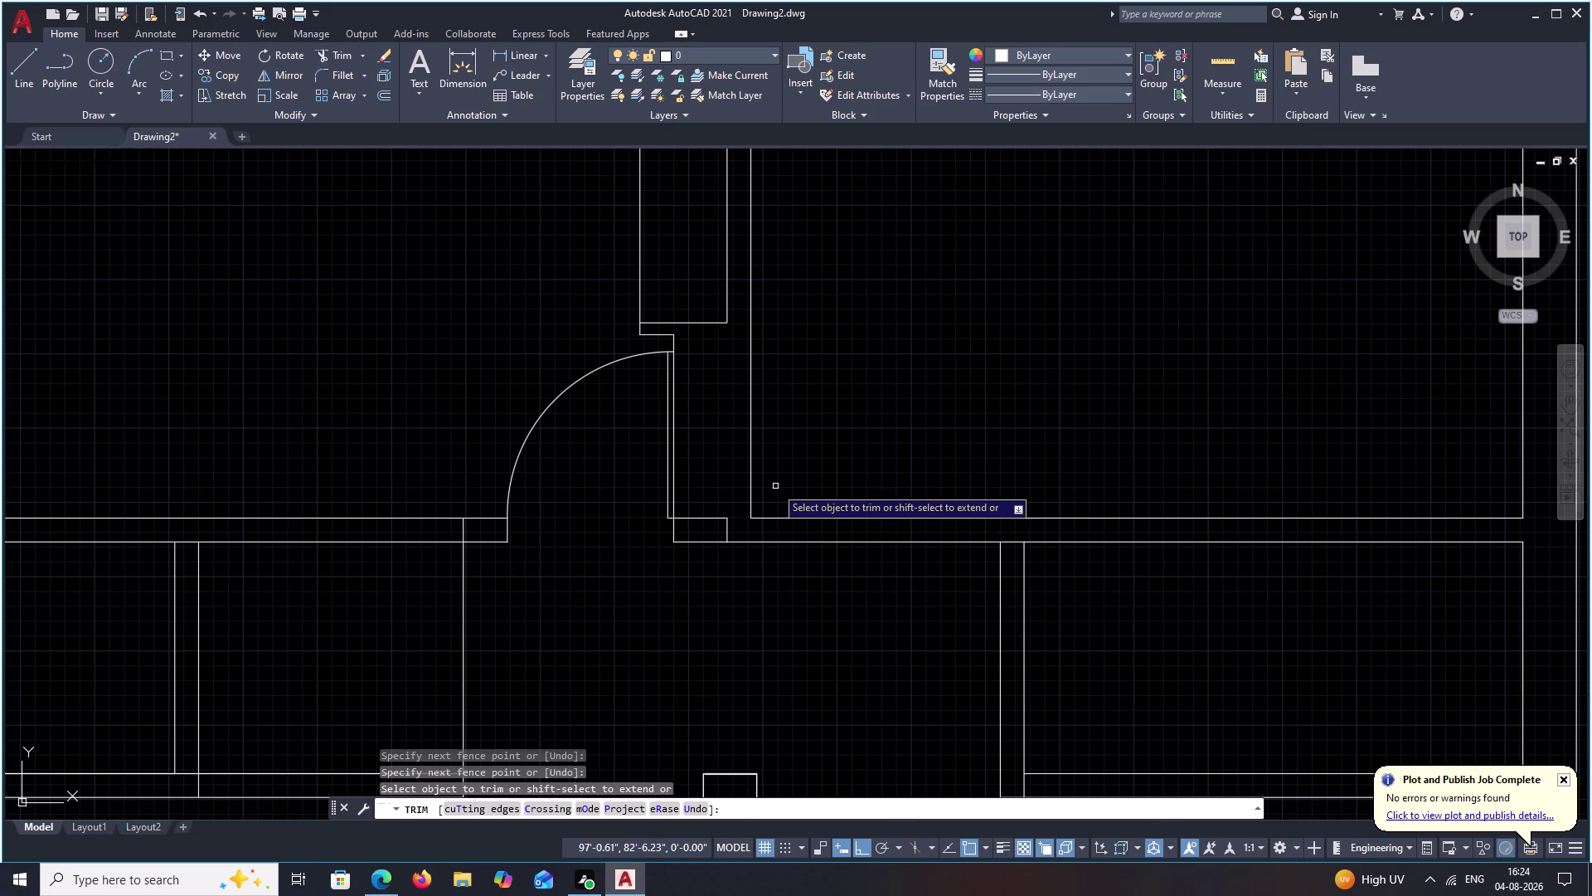
text(EX)
key(space)
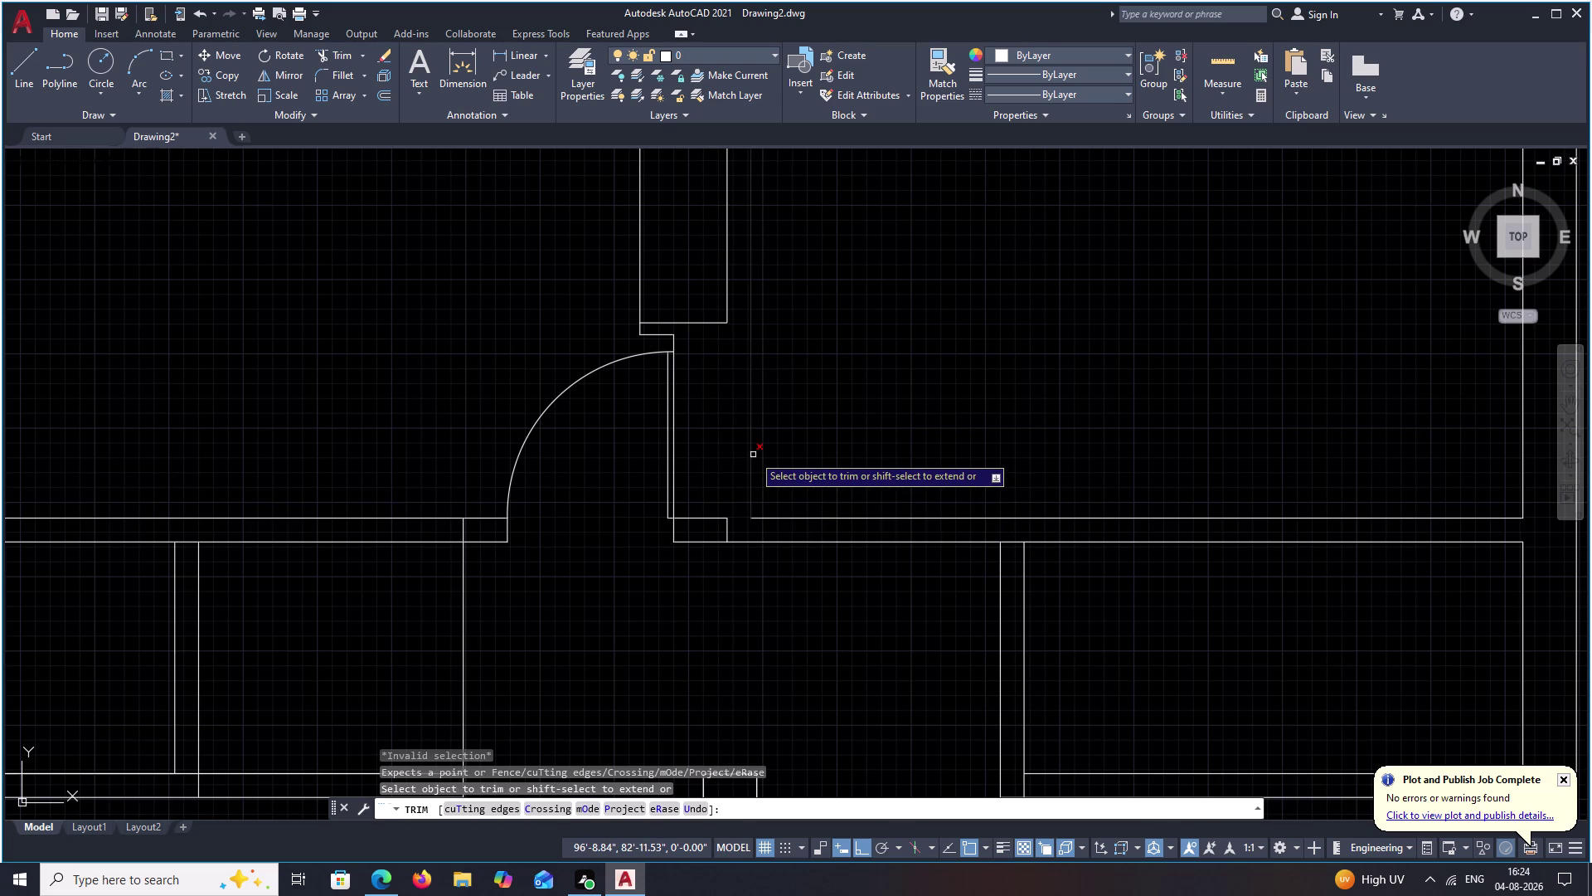
key(Escape)
key(Escape)
key(e)
text(X)
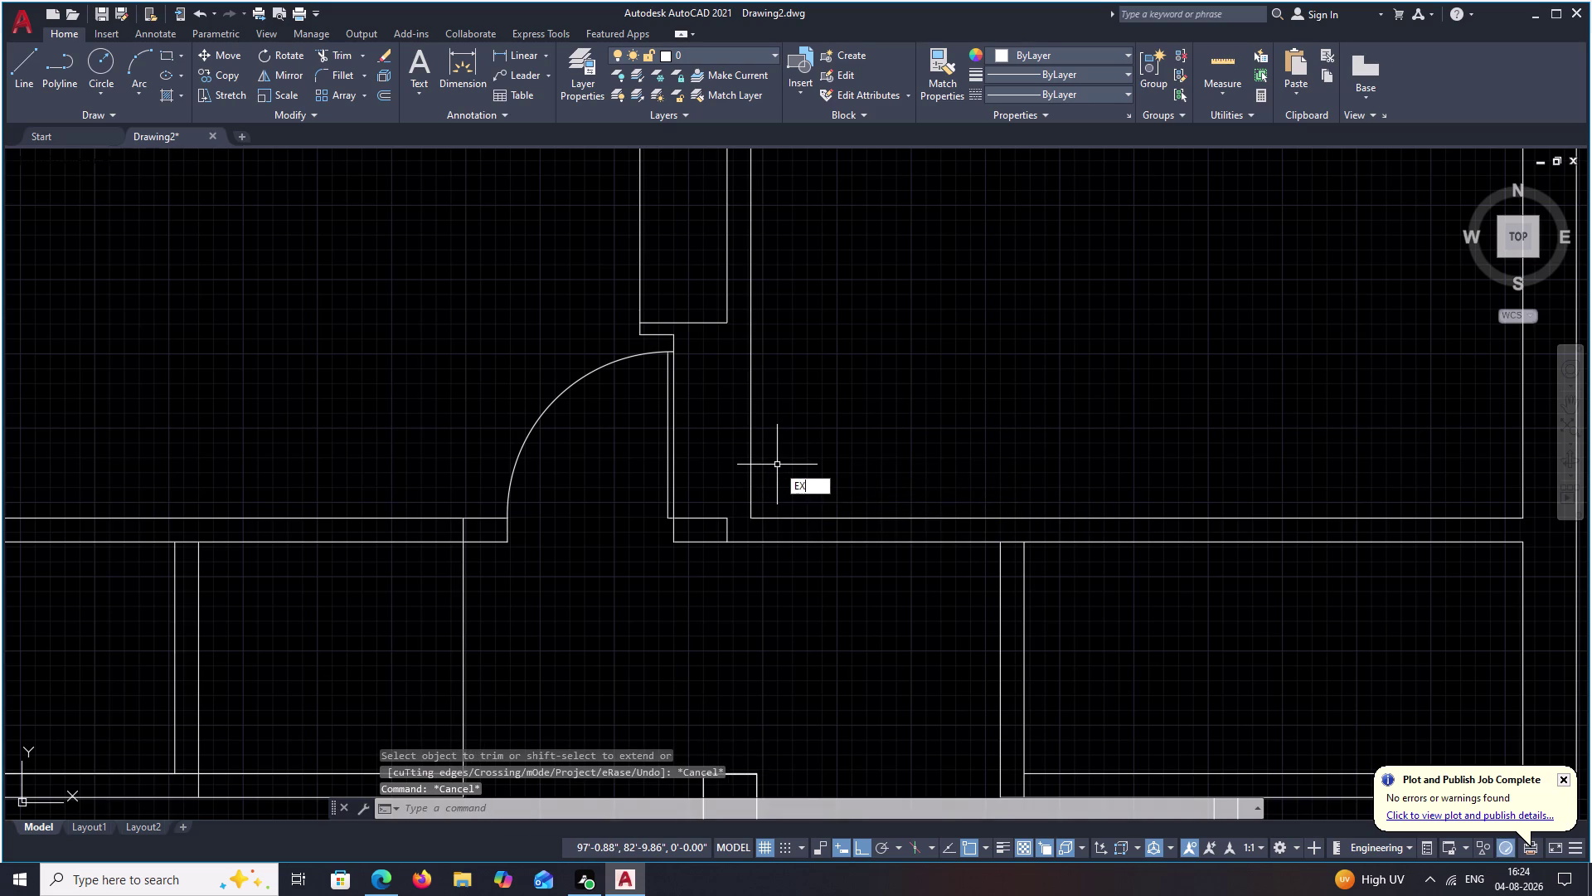
key(space)
click(752, 464)
key(Escape)
scroll(down, 3)
key(Escape)
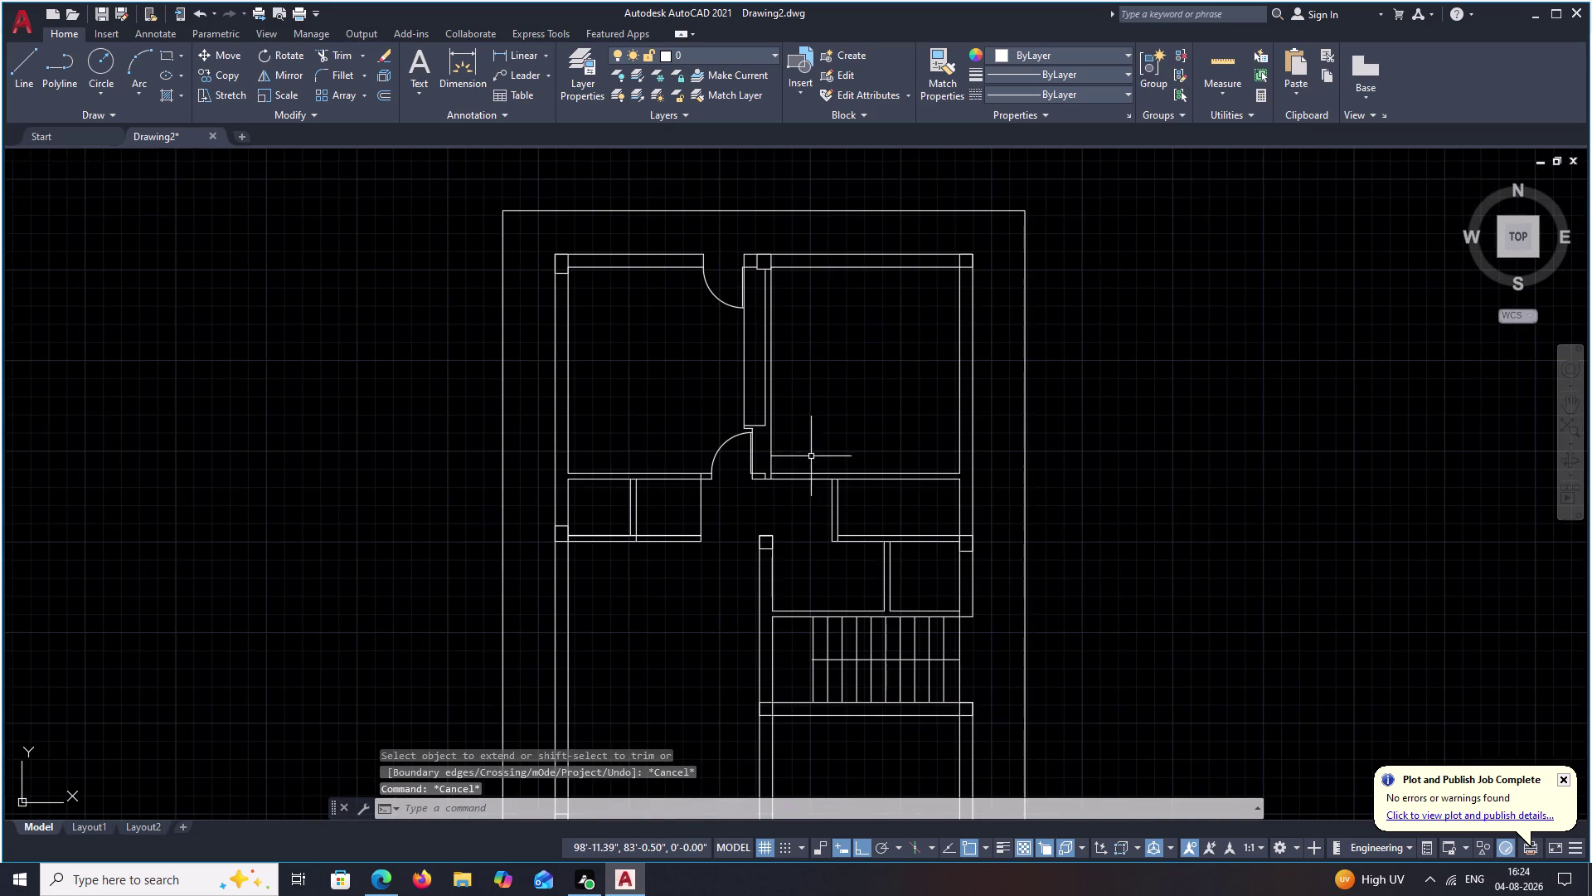
middle_drag(784, 429, 823, 324)
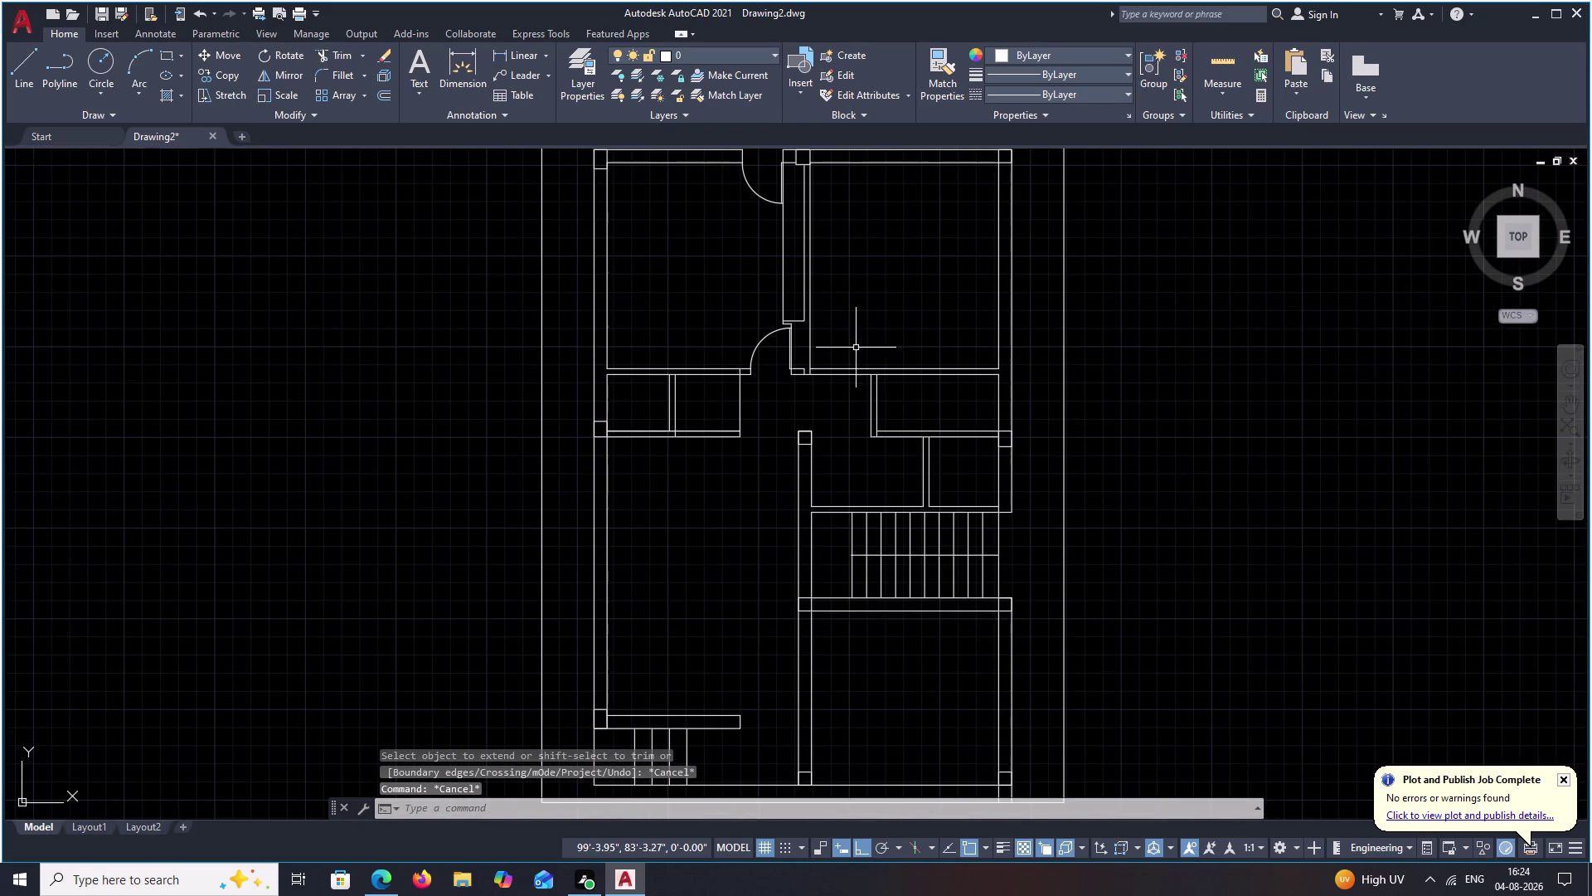
middle_drag(863, 319, 861, 298)
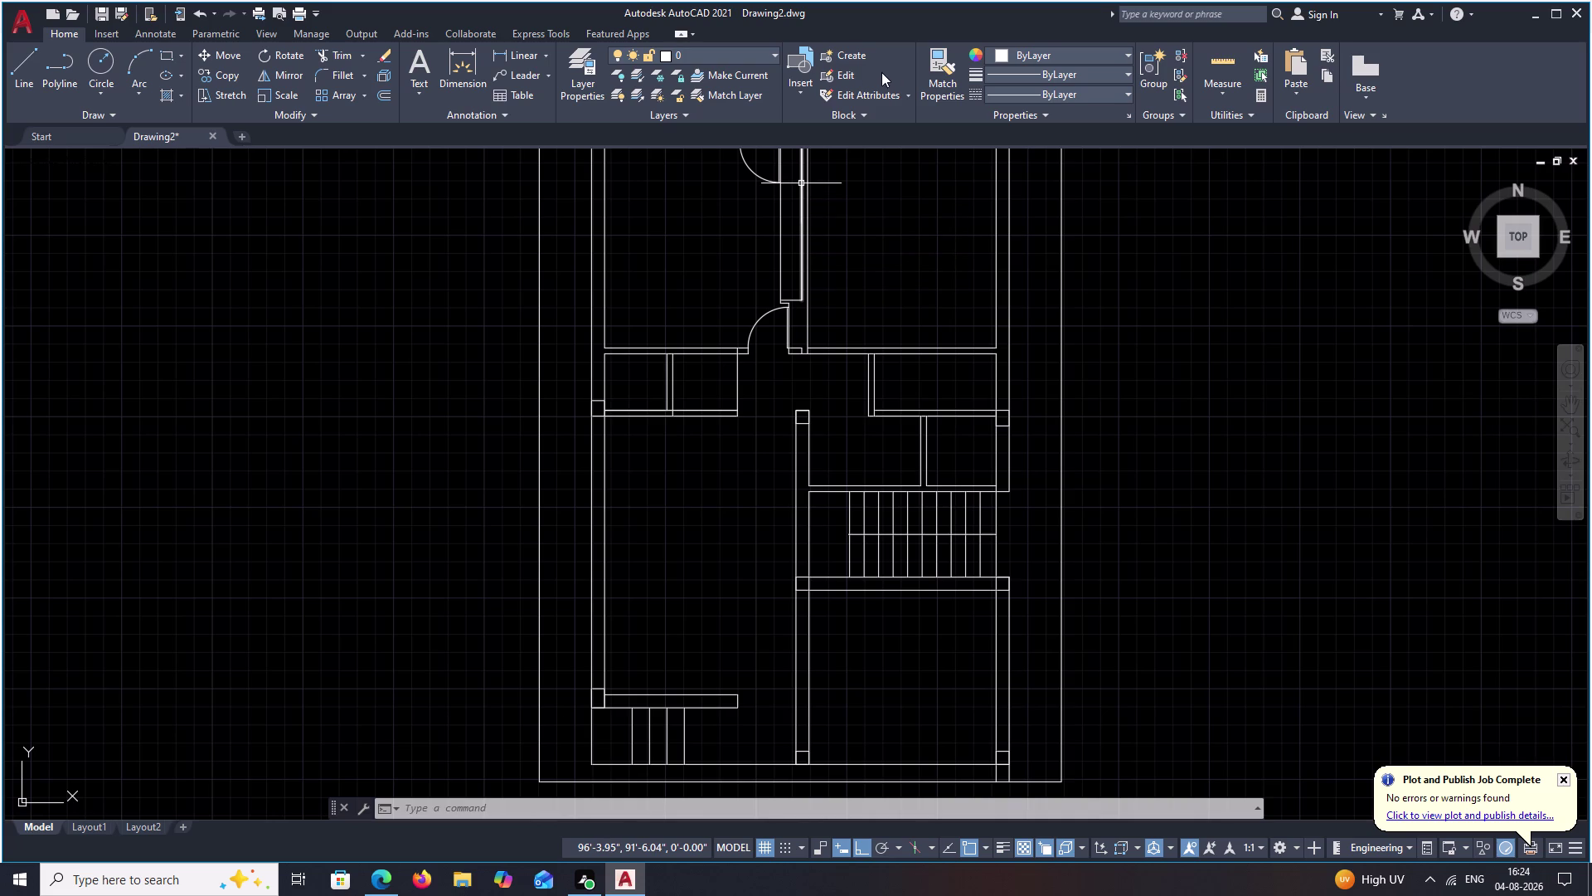
scroll(up, 3)
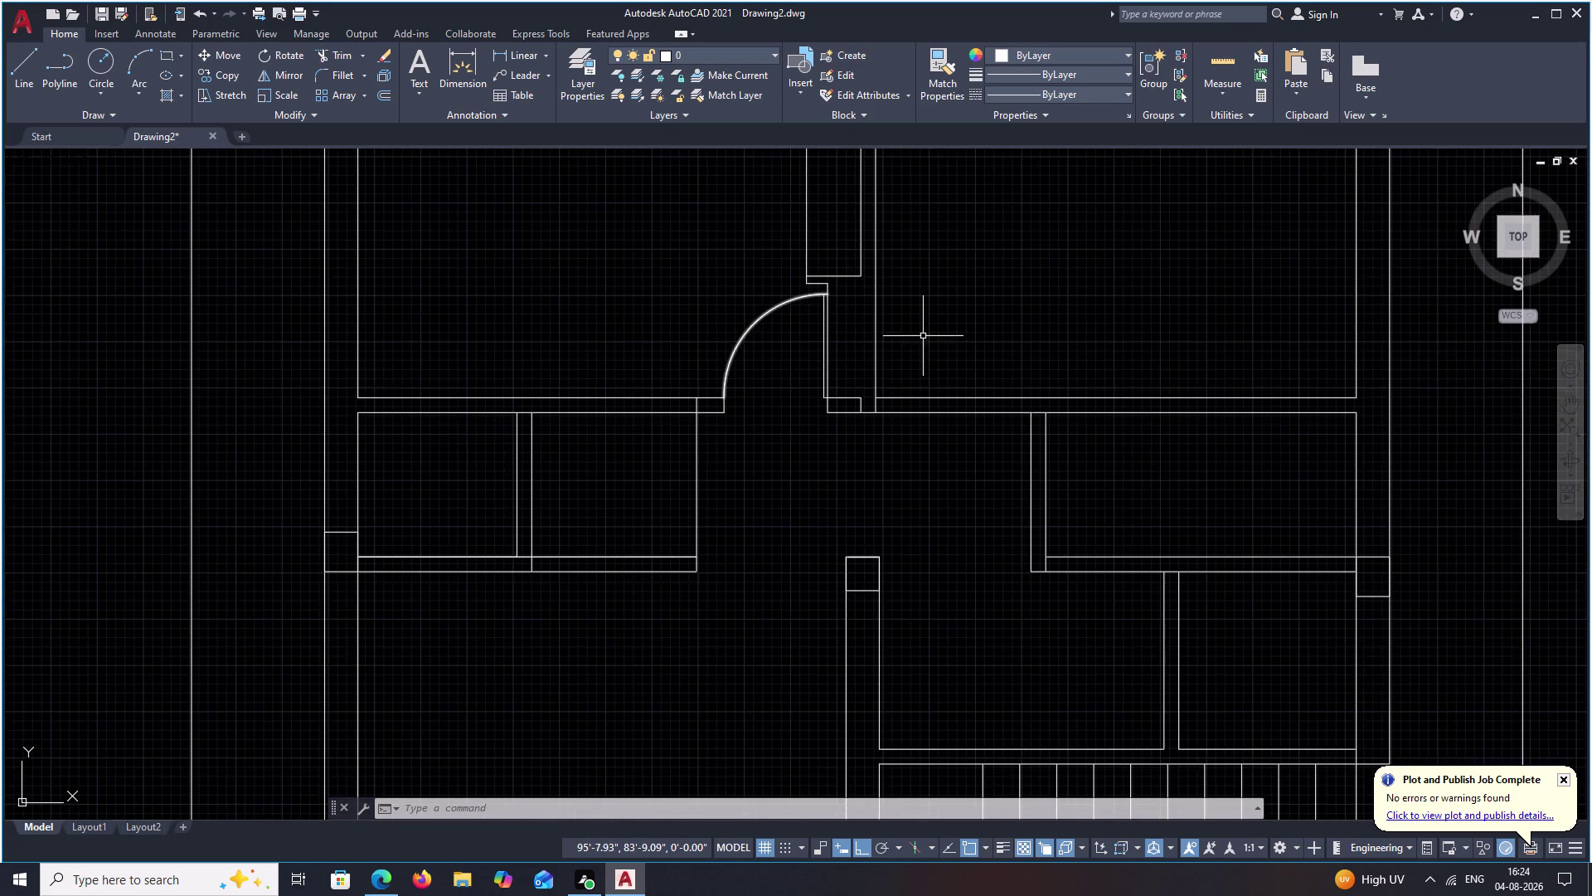
middle_drag(928, 337, 857, 420)
scroll(down, 3)
middle_drag(909, 358, 788, 426)
middle_drag(839, 349, 807, 383)
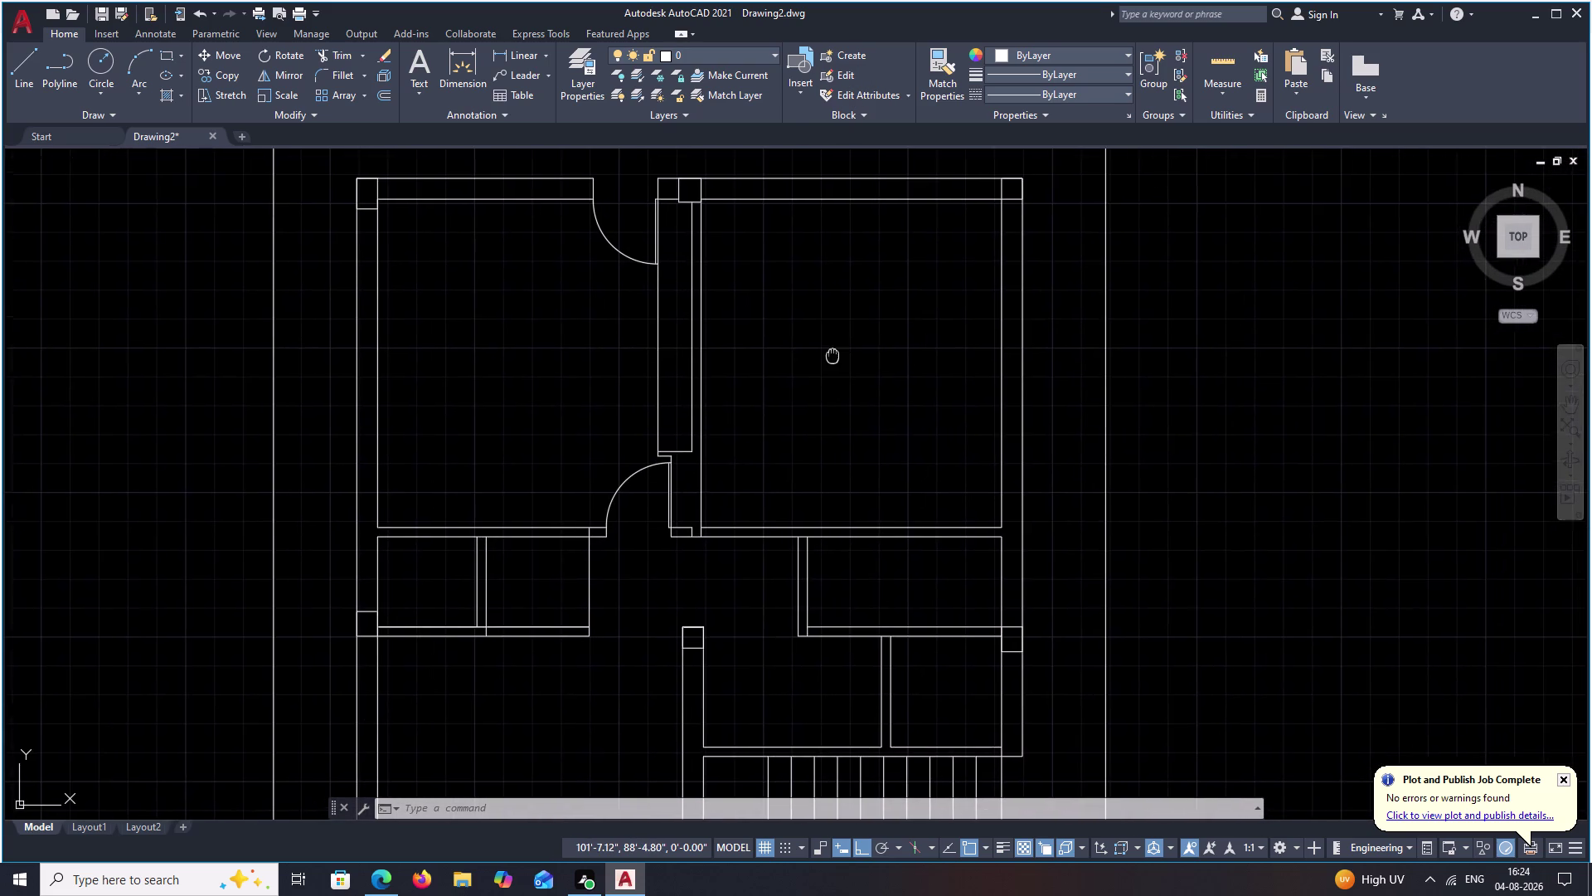
middle_drag(807, 382, 800, 393)
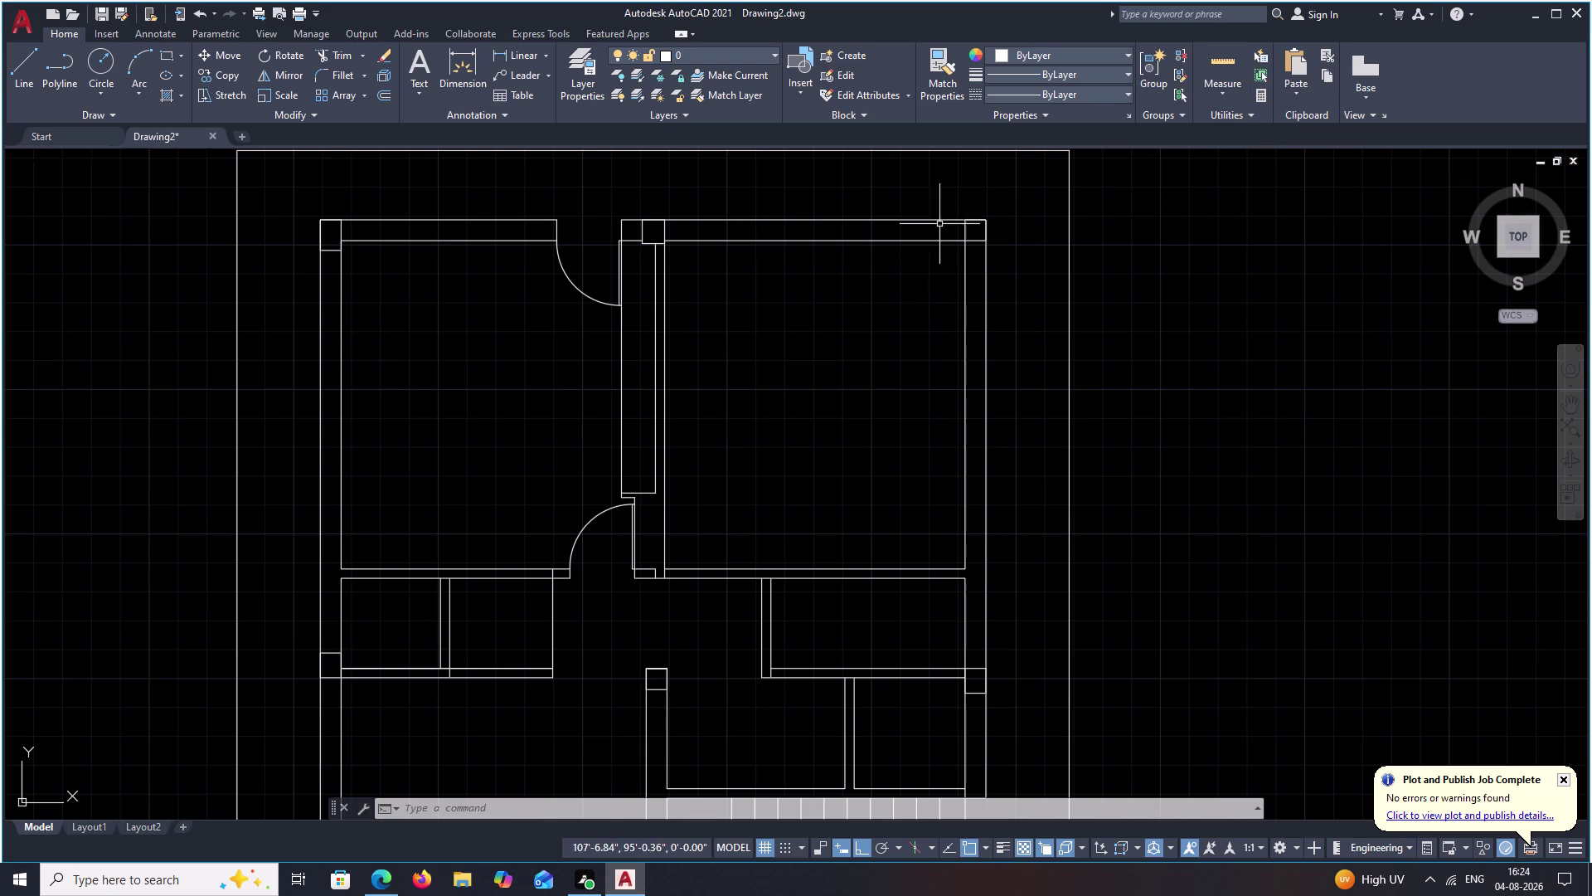
middle_drag(731, 270, 842, 411)
scroll(up, 3)
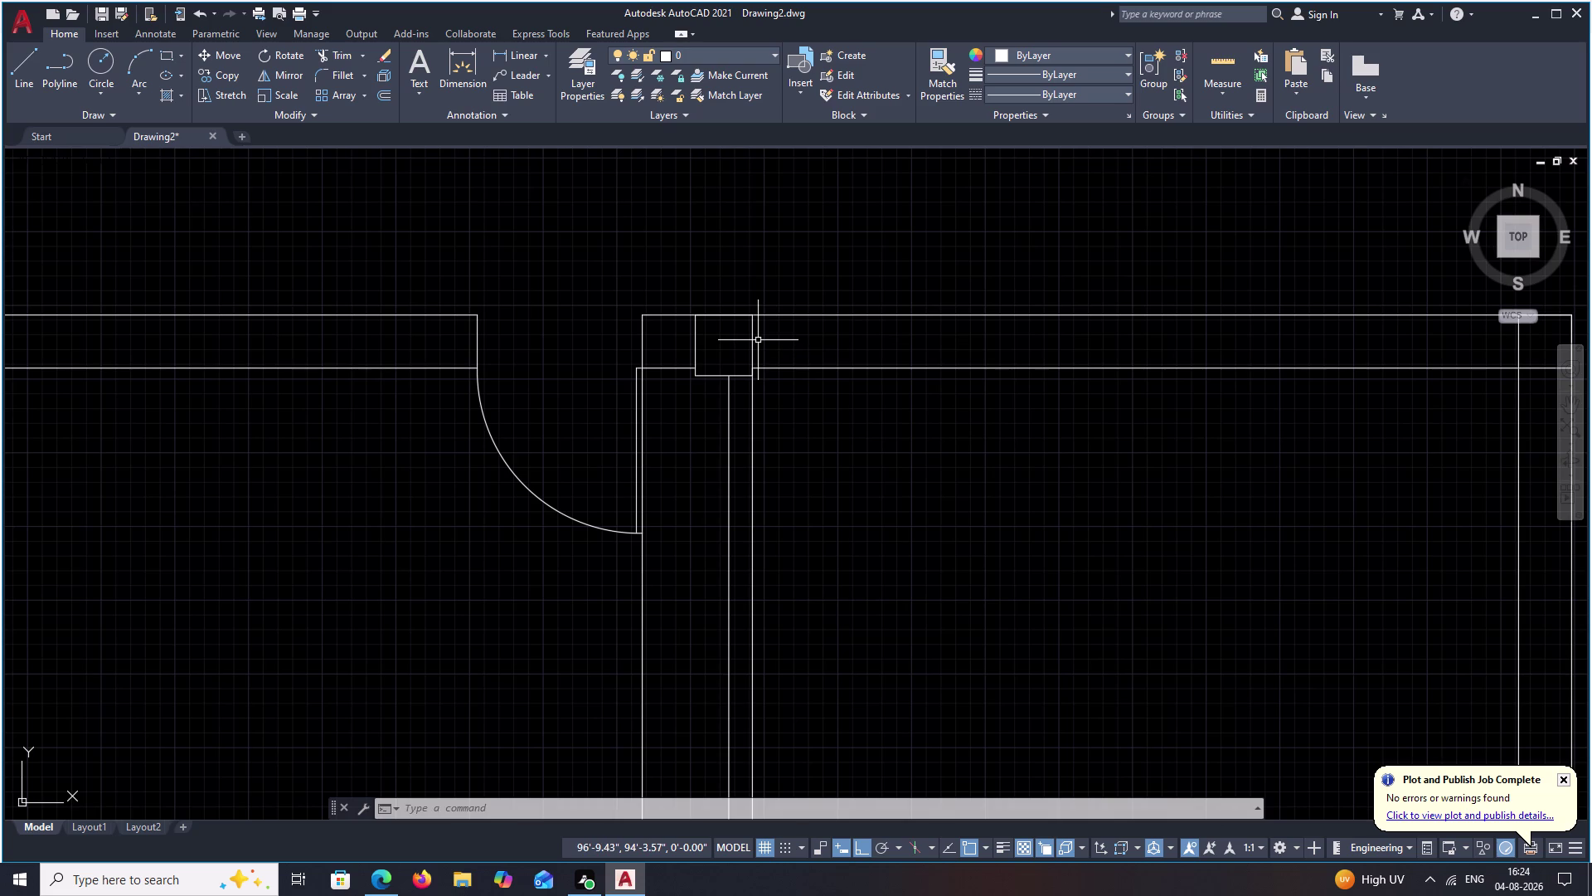
Start an offset with distance 1.2, then cancel it.
text(O)
key(space)
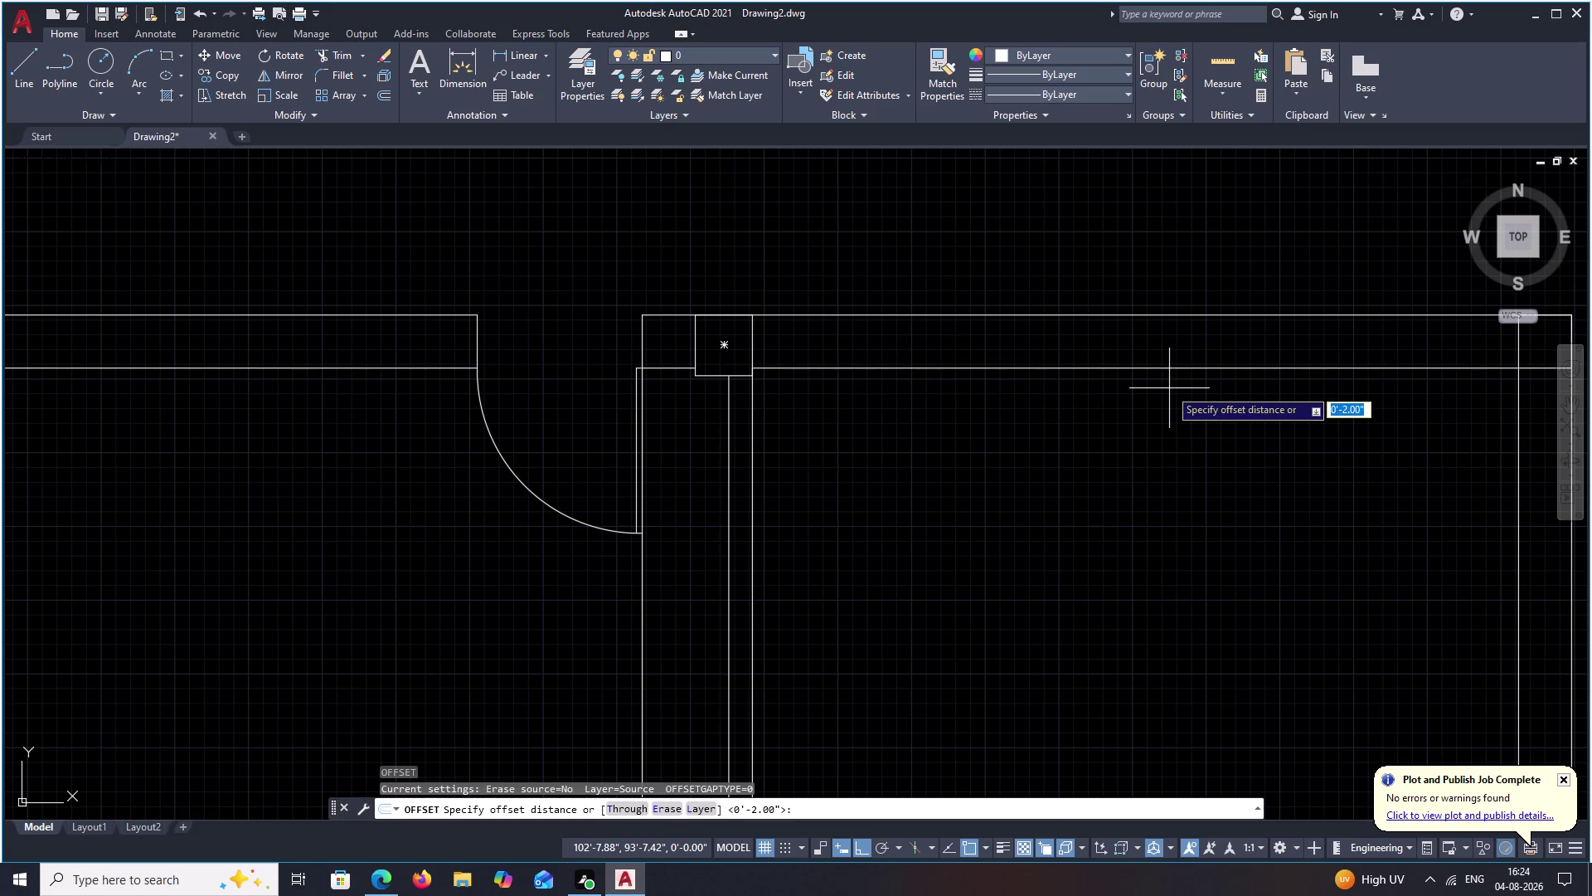
text(1.)
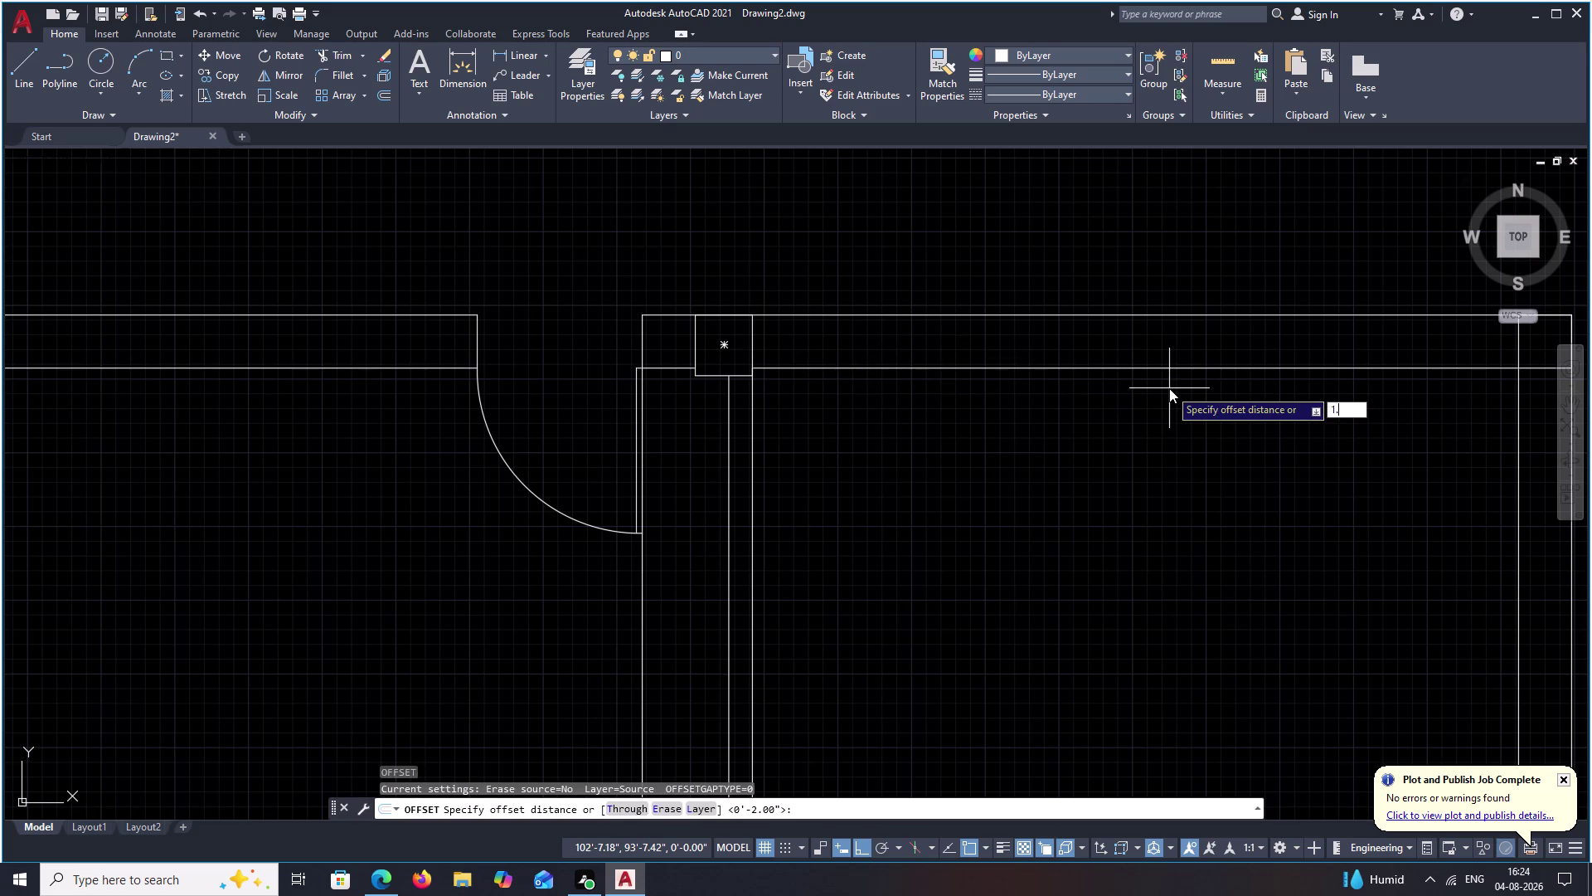
text(2)
key(space)
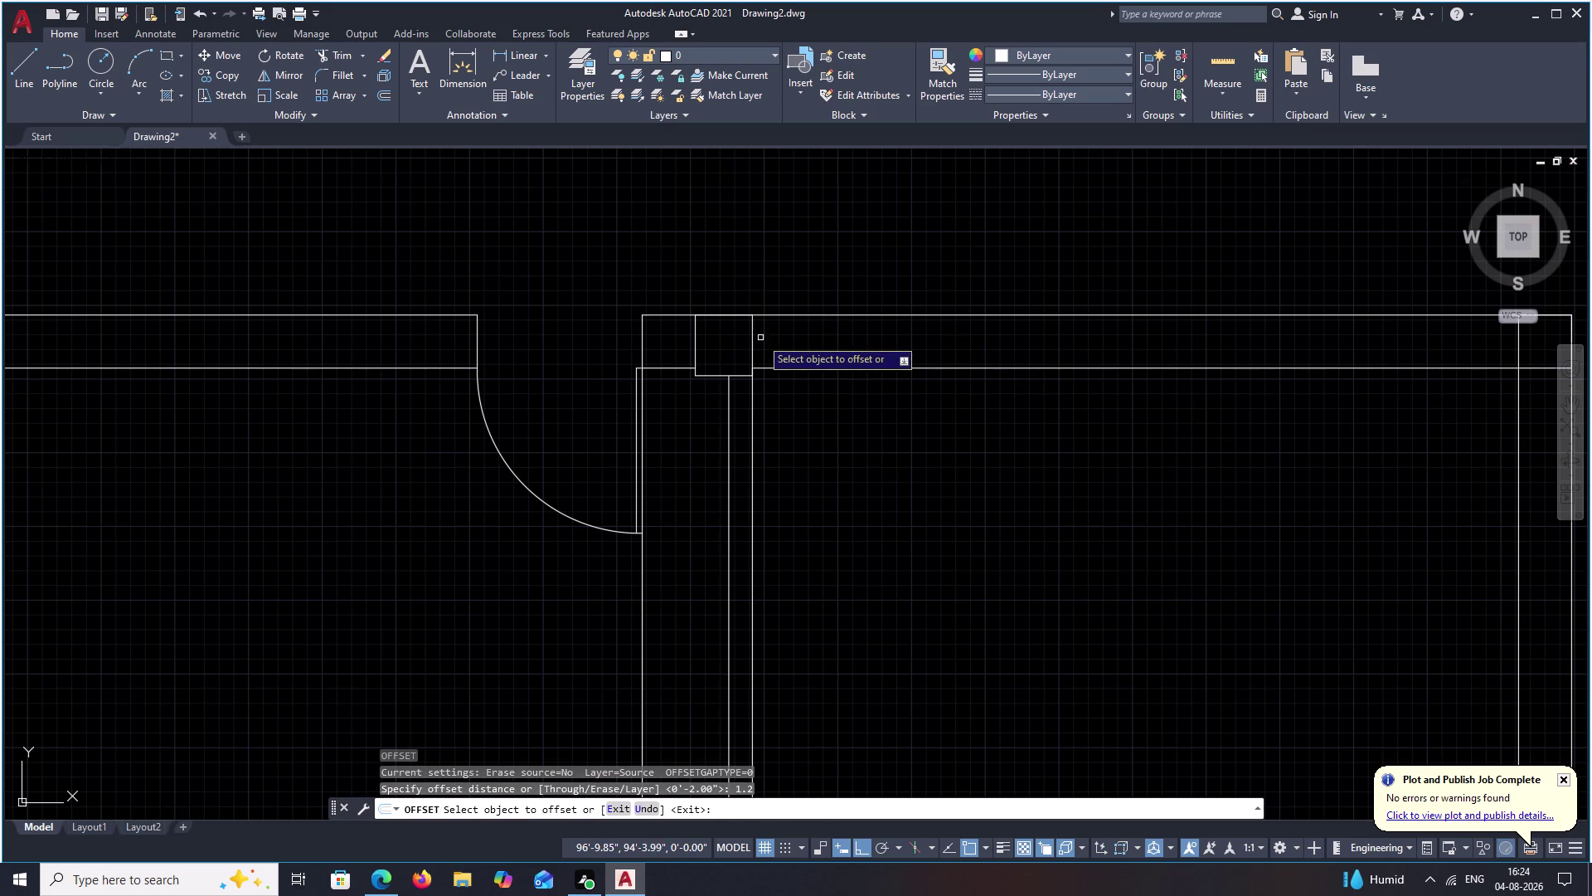
key(Escape)
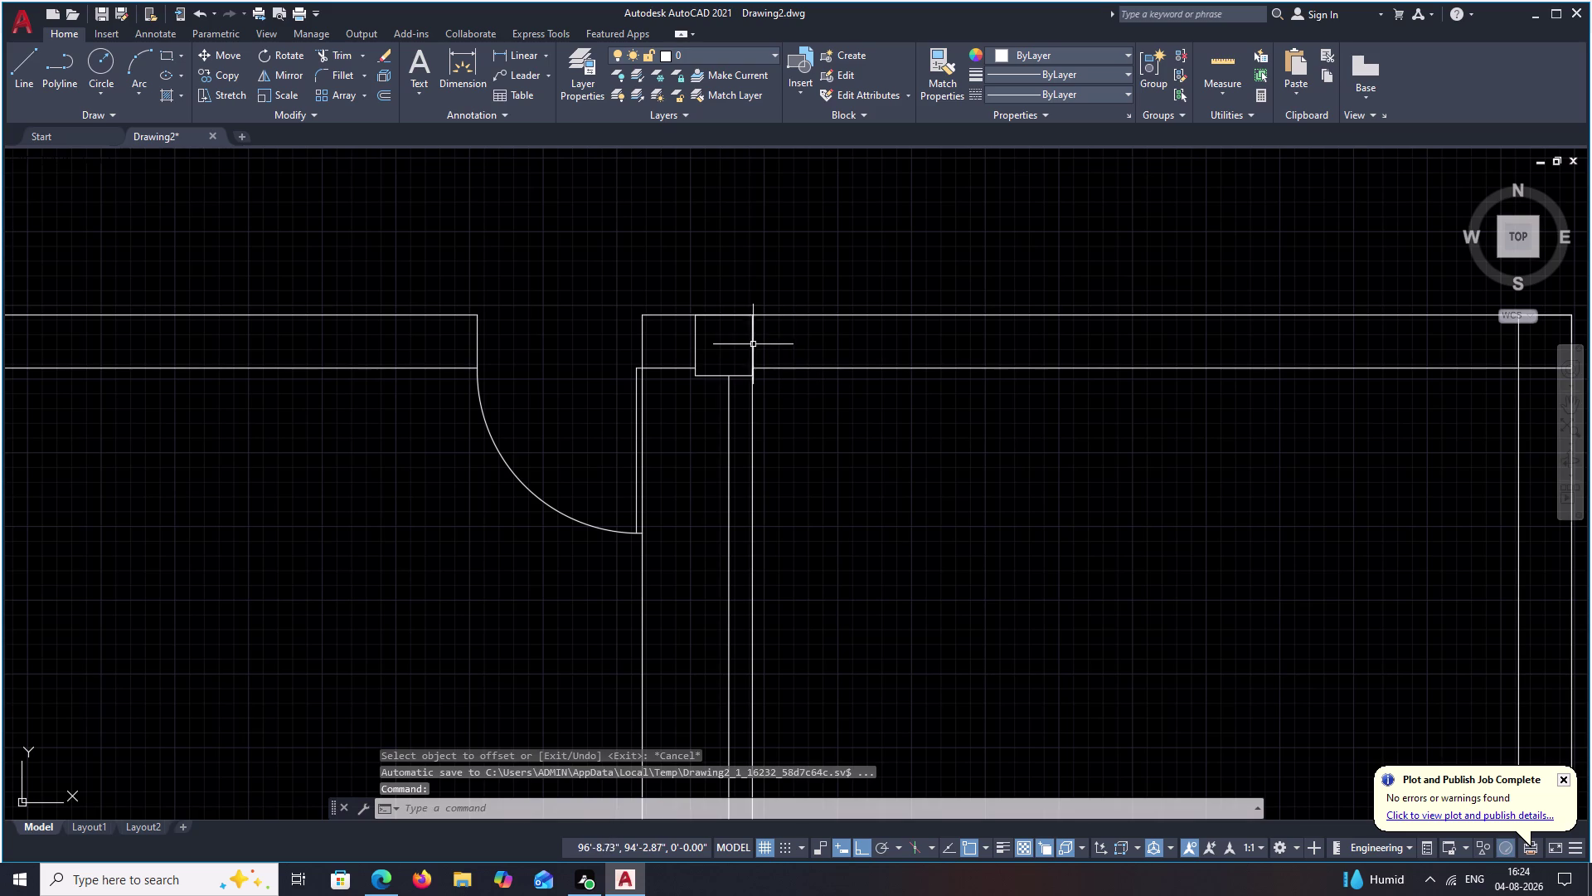
click(750, 345)
key(Escape)
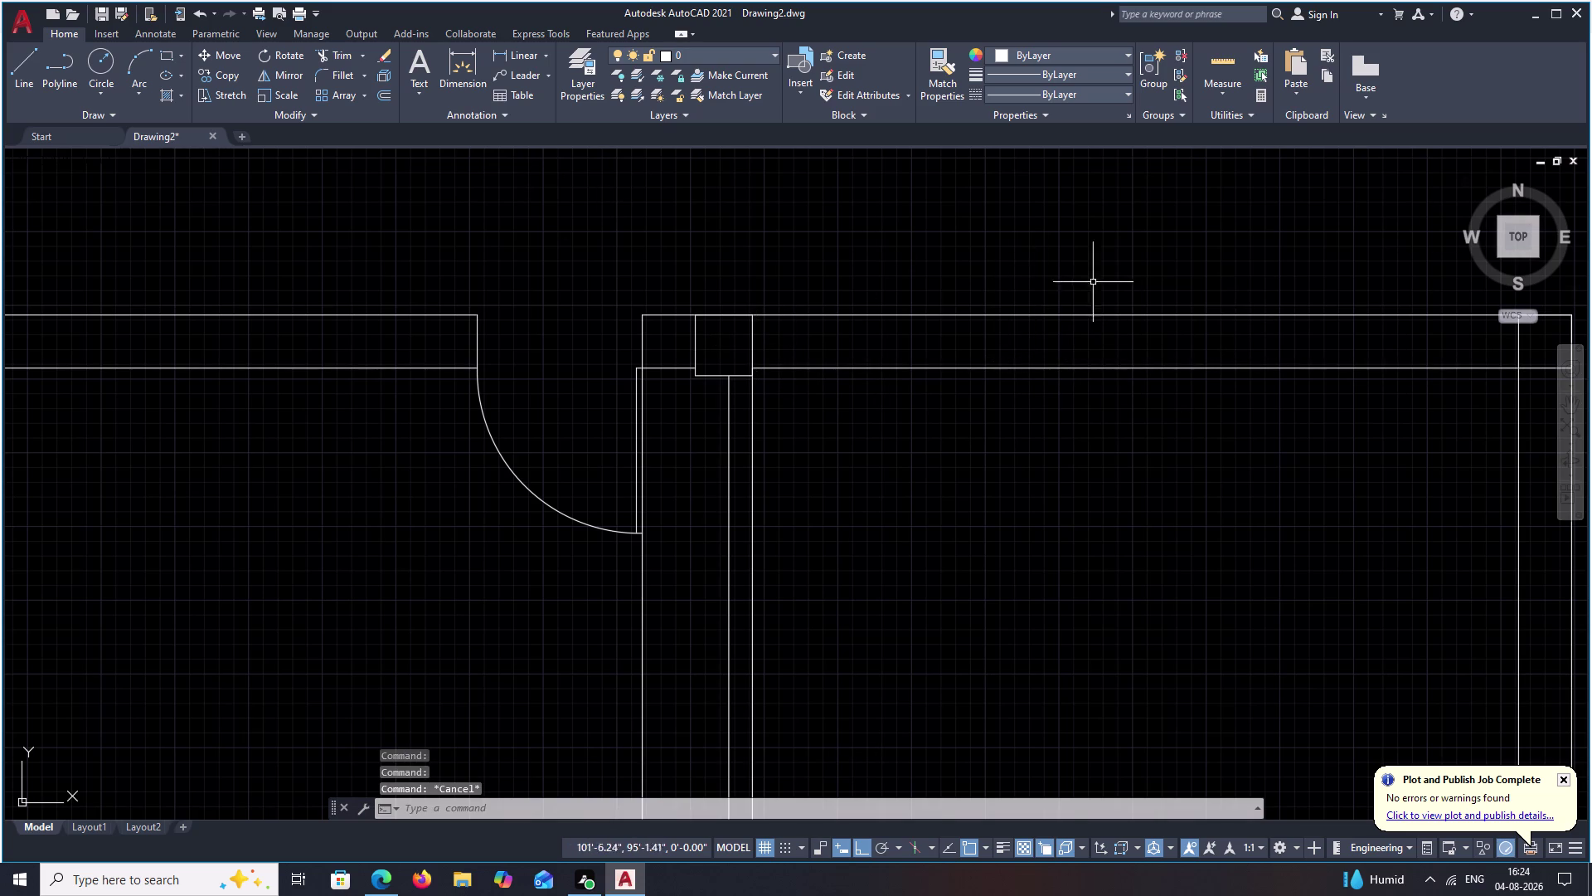
Zoom in and explode the small column square beside the upper door (X).
scroll(up, 3)
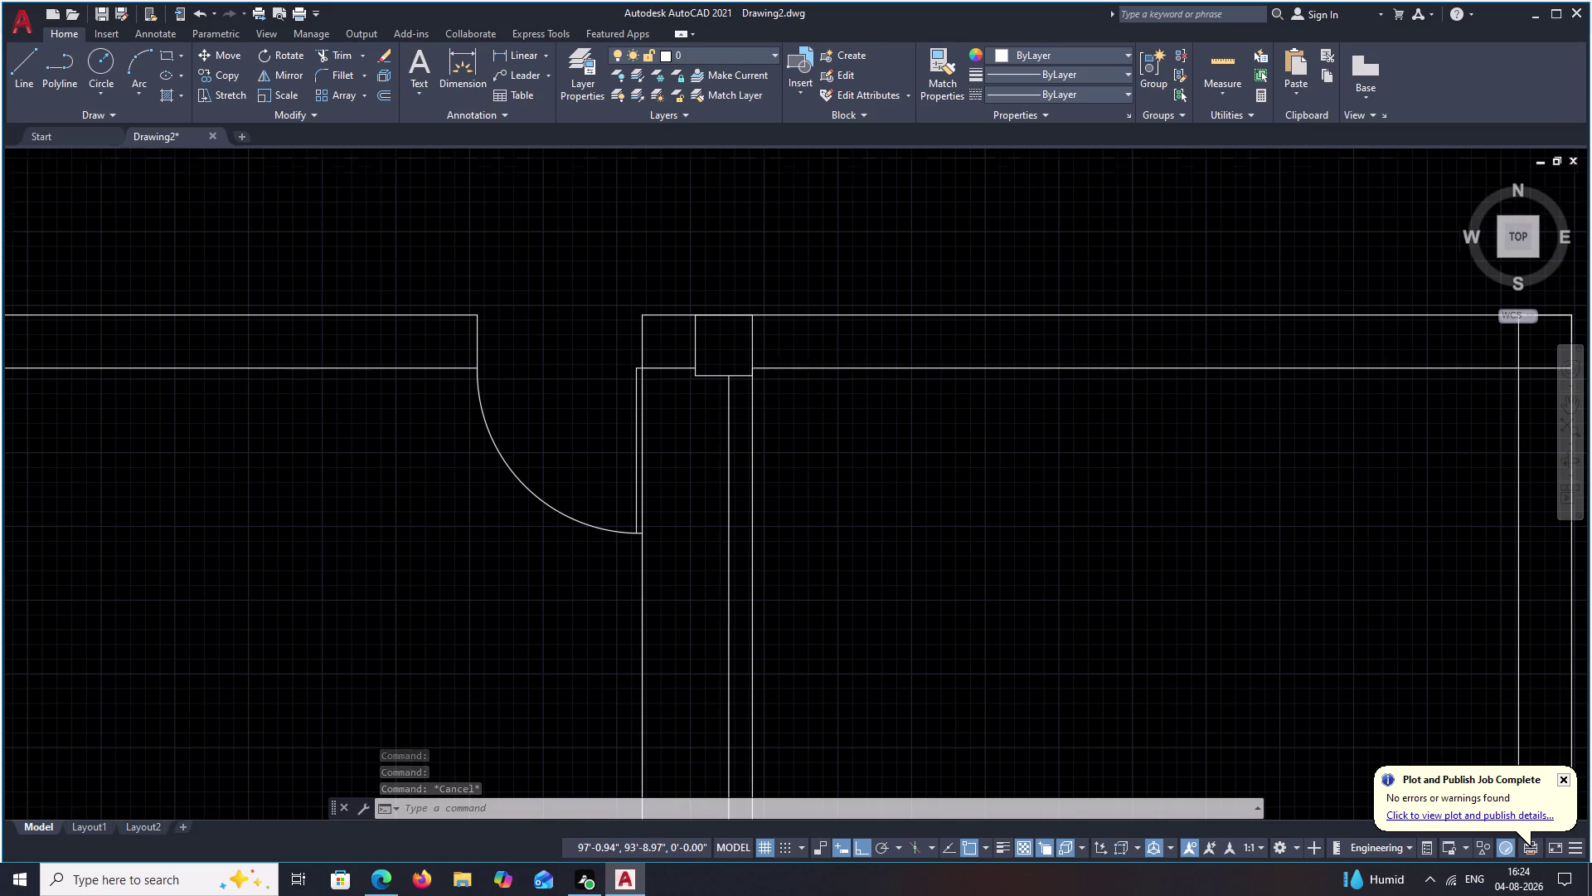
scroll(up, 3)
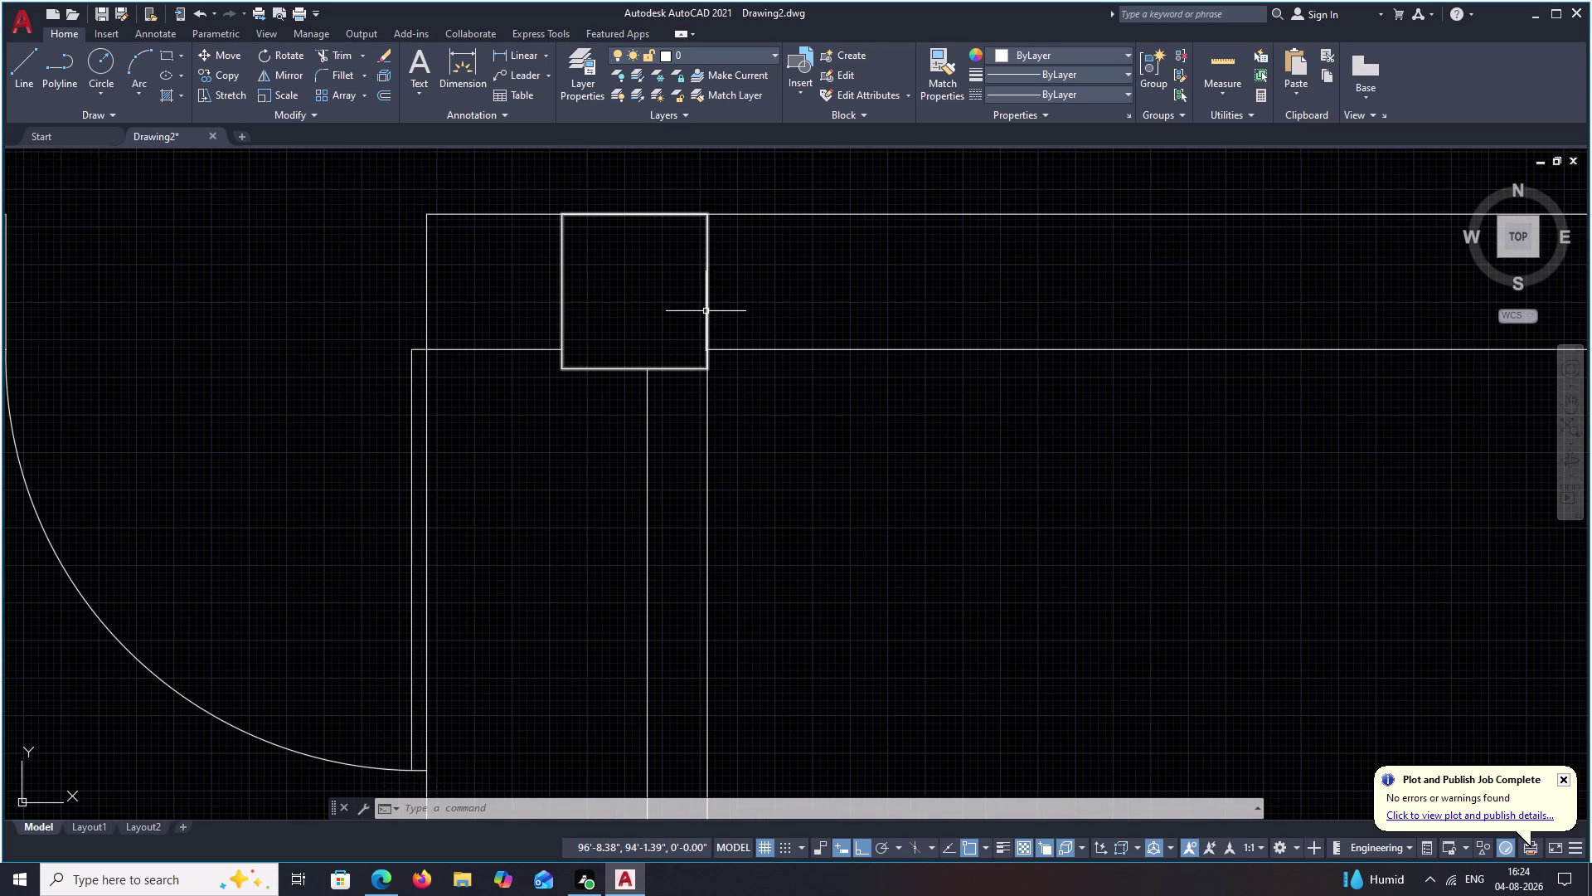
click(706, 310)
key(x)
key(space)
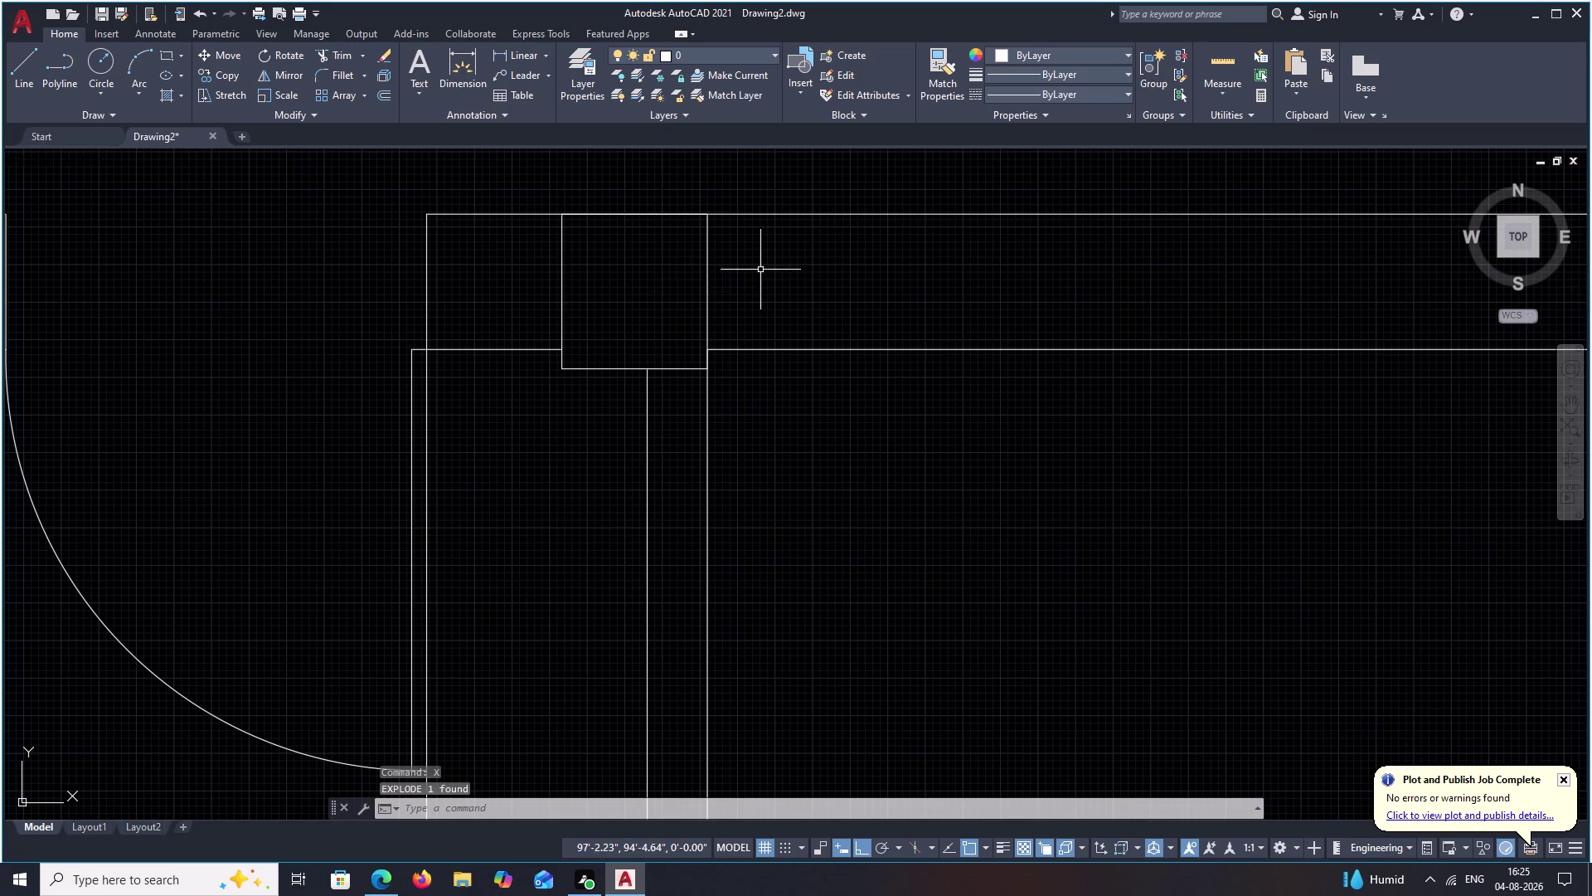
Select the square's right edge and try Break at Point, then cancel.
click(708, 299)
text(B)
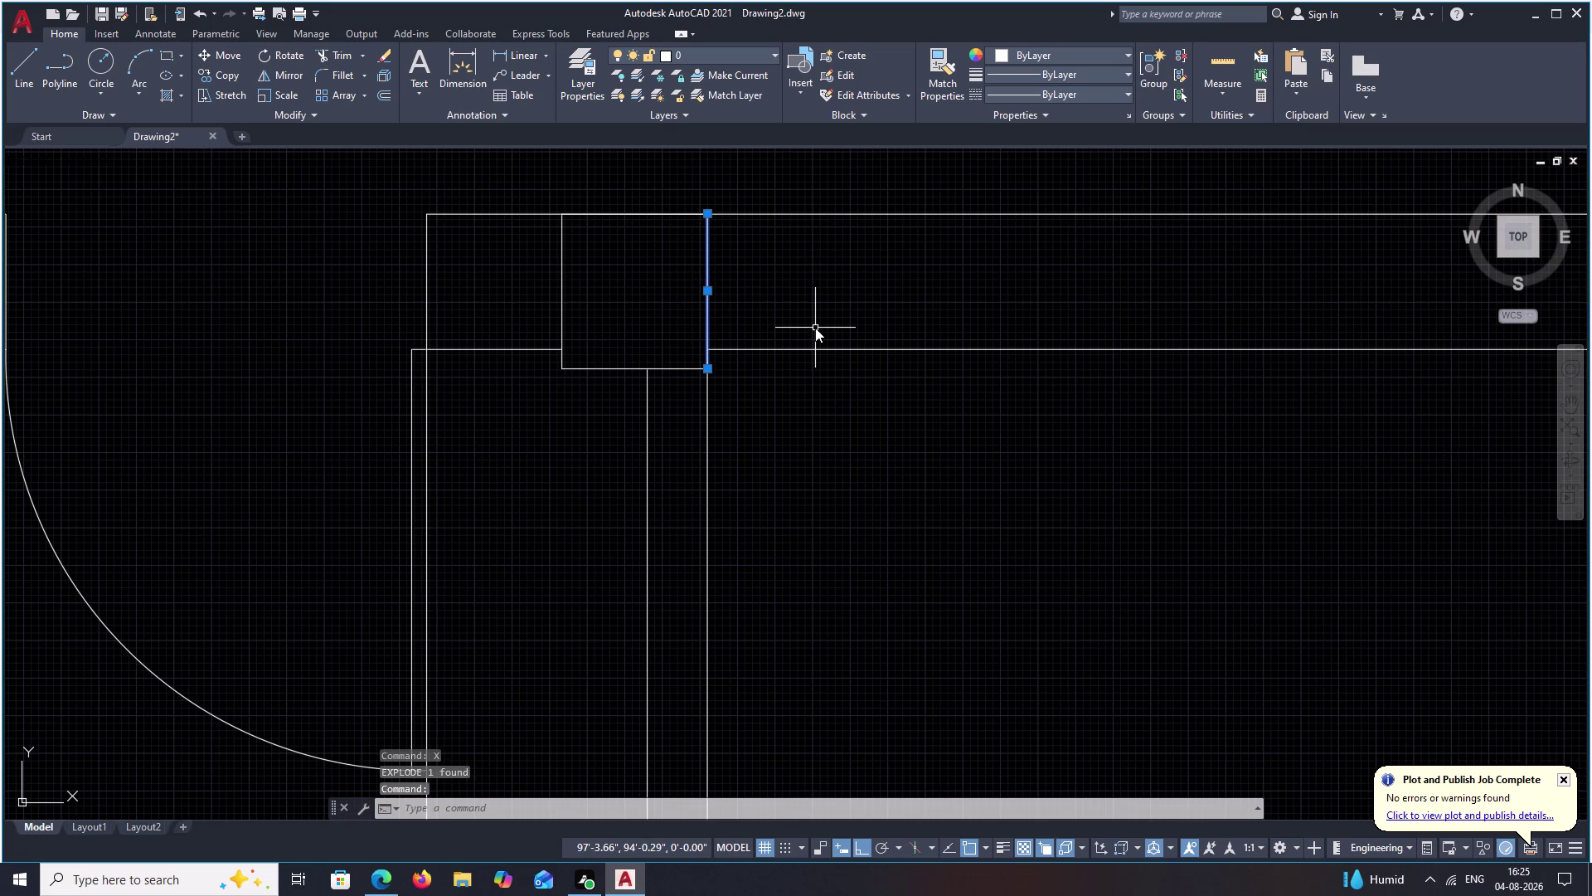
text(R)
click(858, 408)
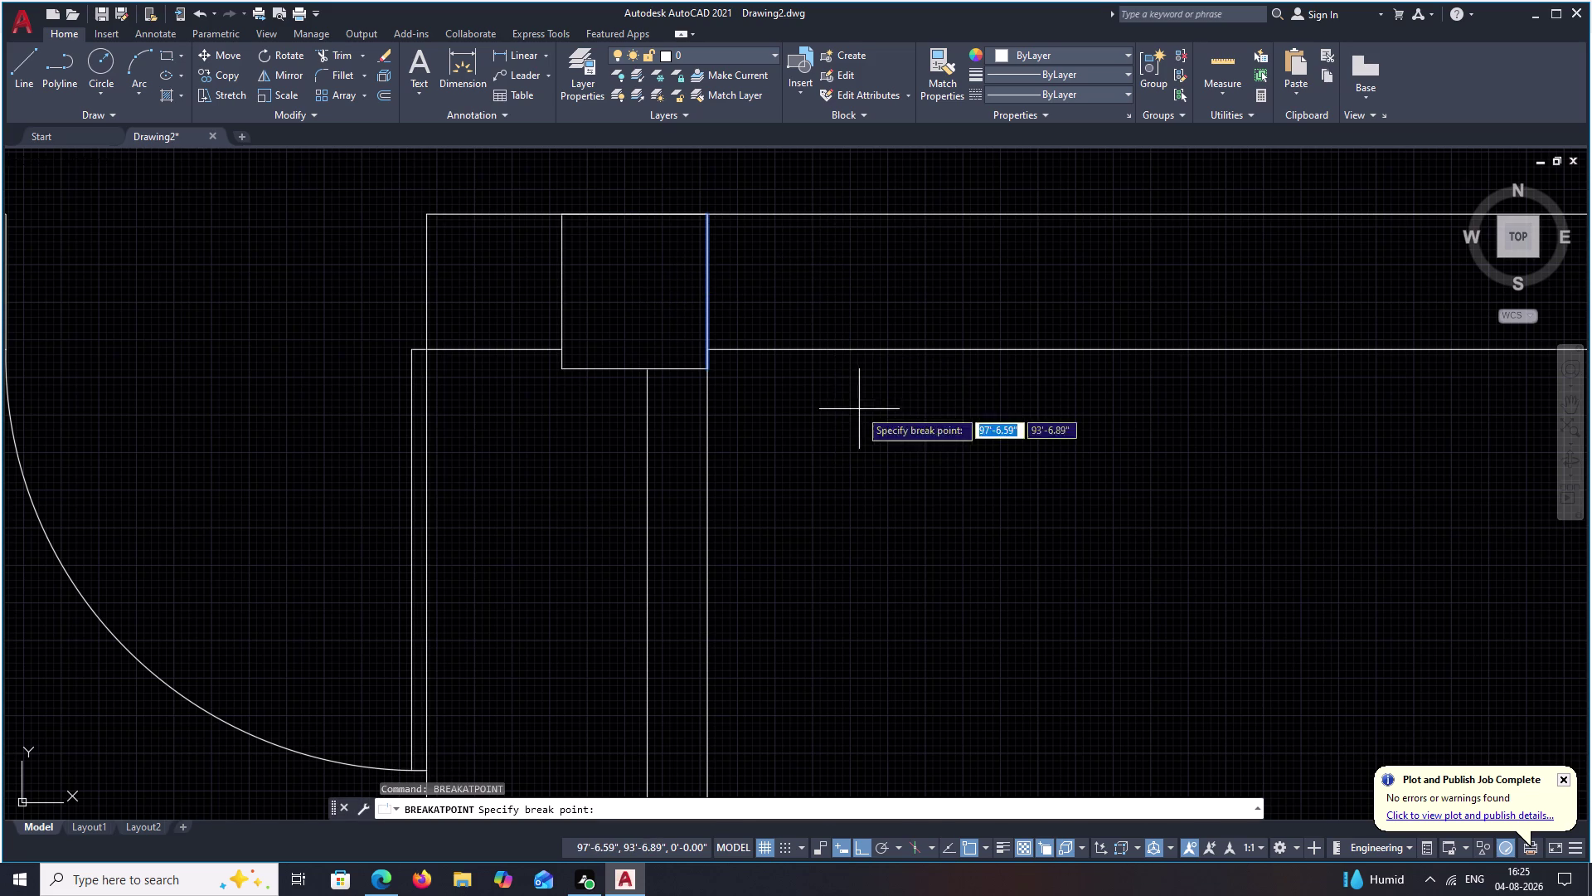
click(712, 348)
key(Escape)
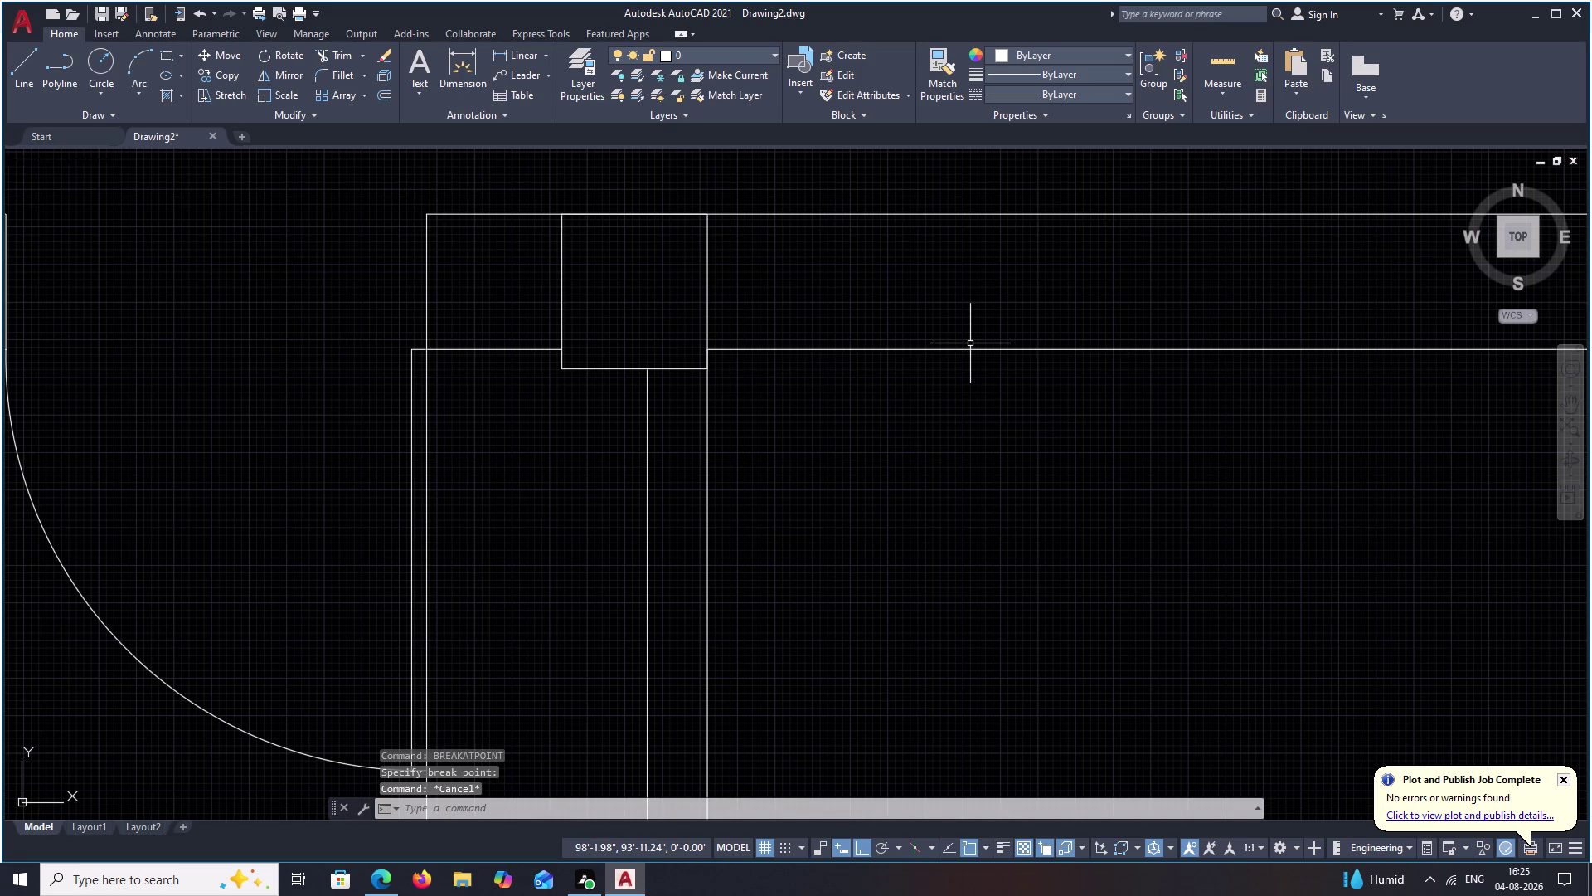
Restart the offset and begin entering a new 1.x distance.
key(o)
key(space)
text(1.)
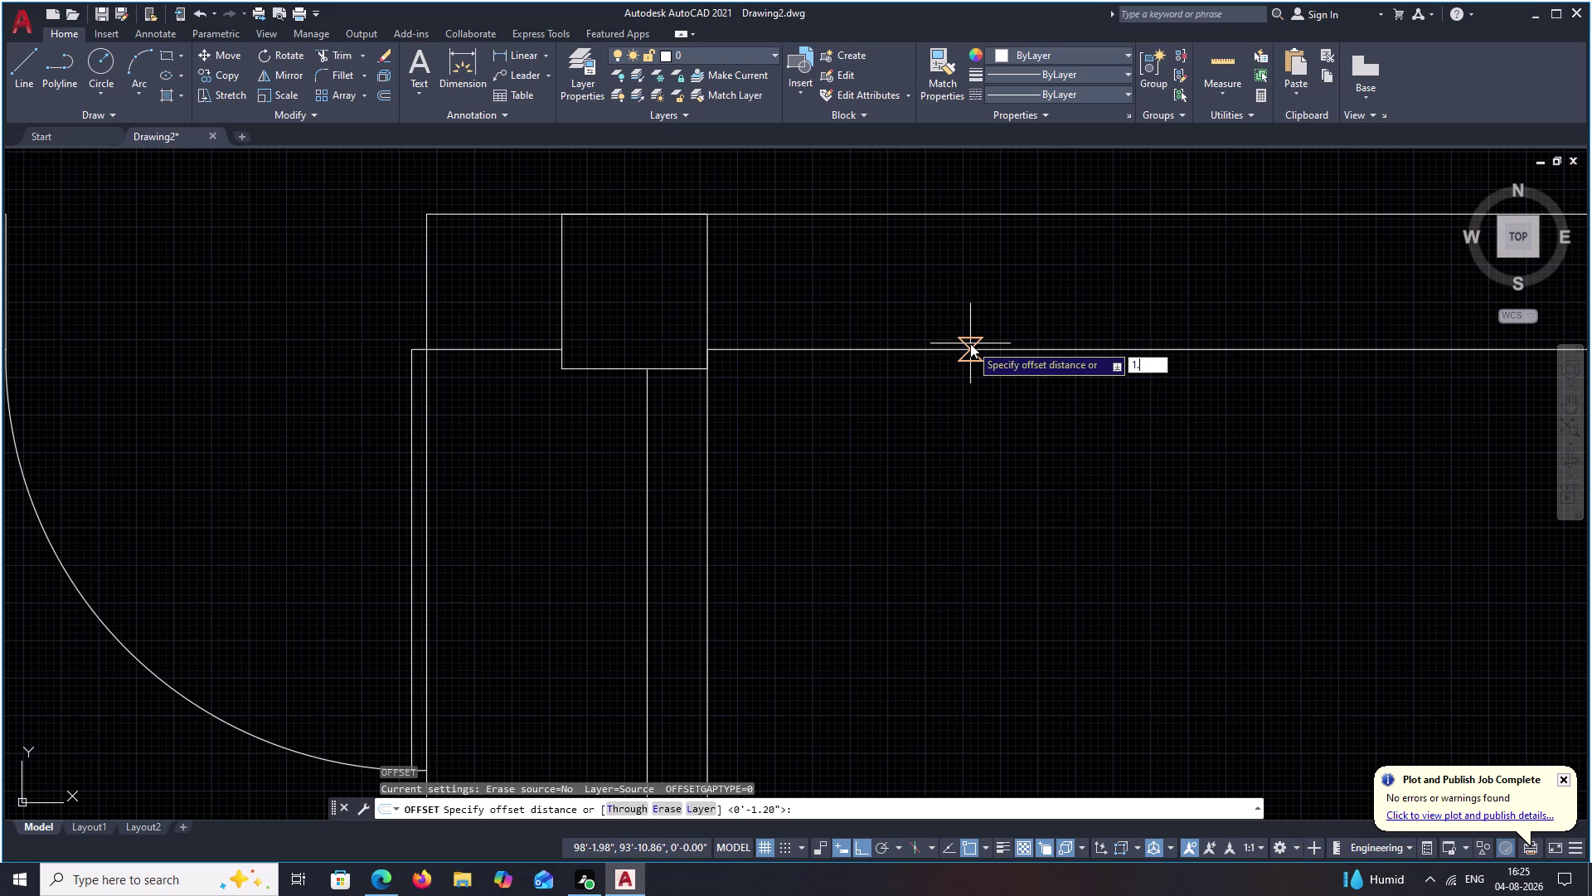
text(2')
key(space)
click(707, 264)
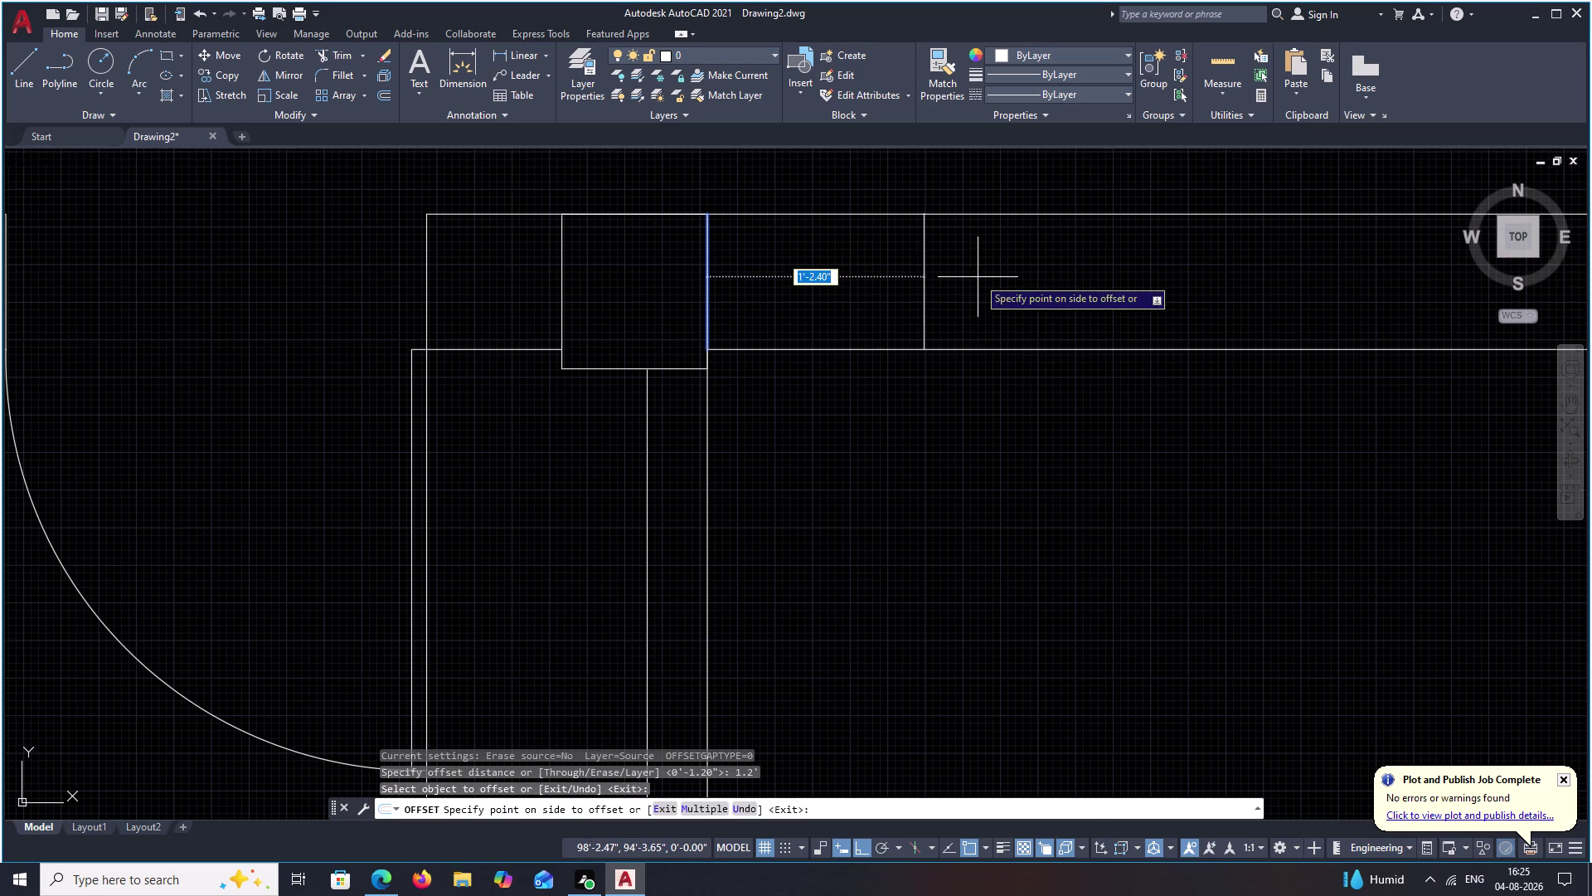
key(Escape)
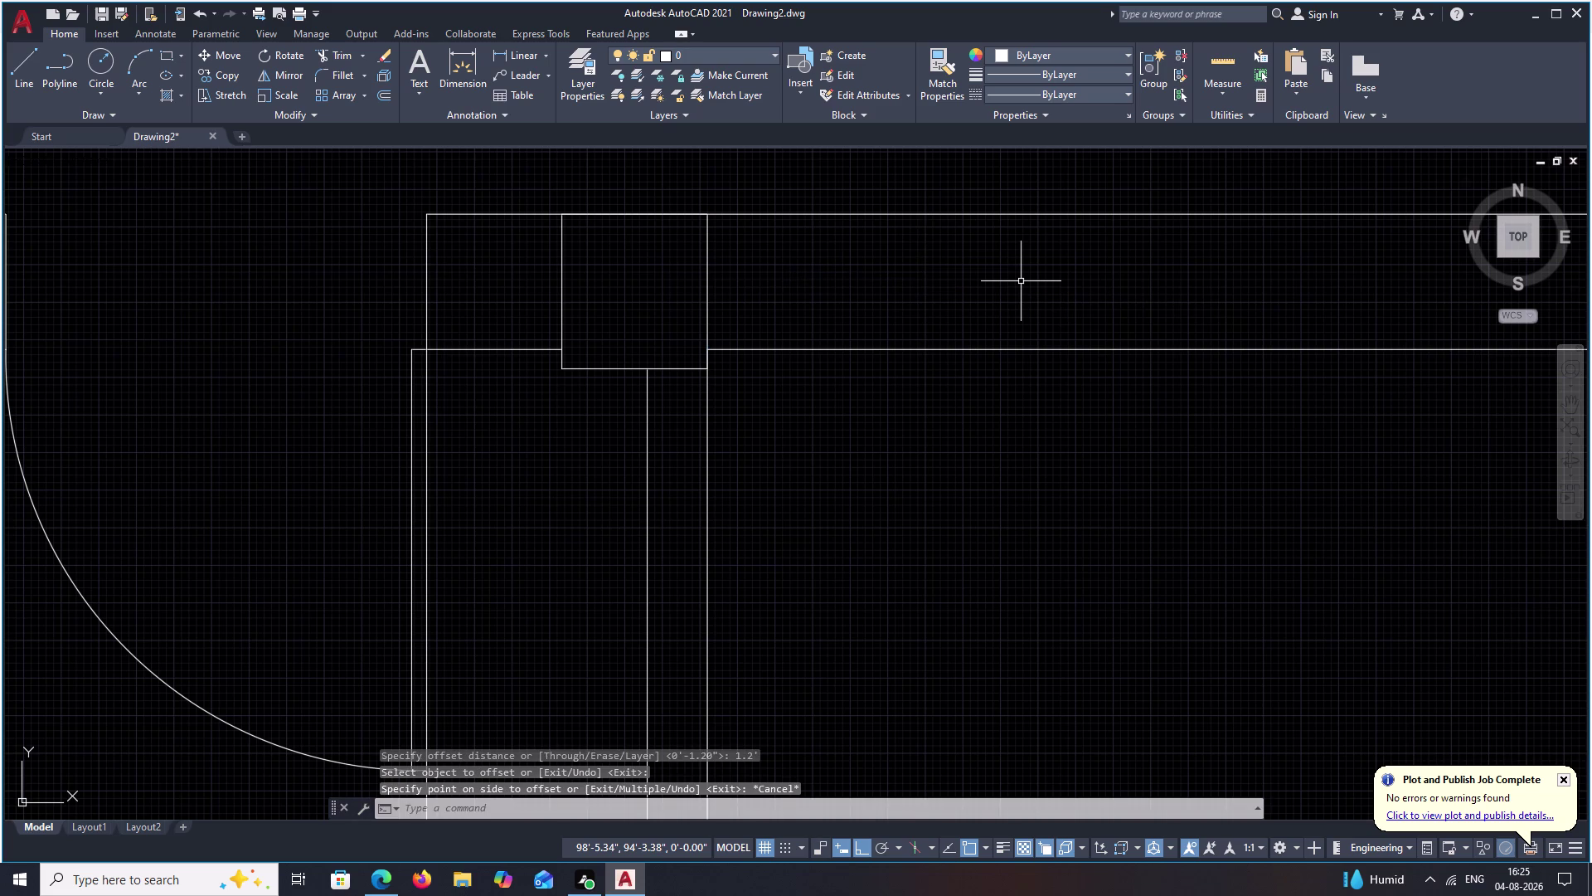
text(O)
key(space)
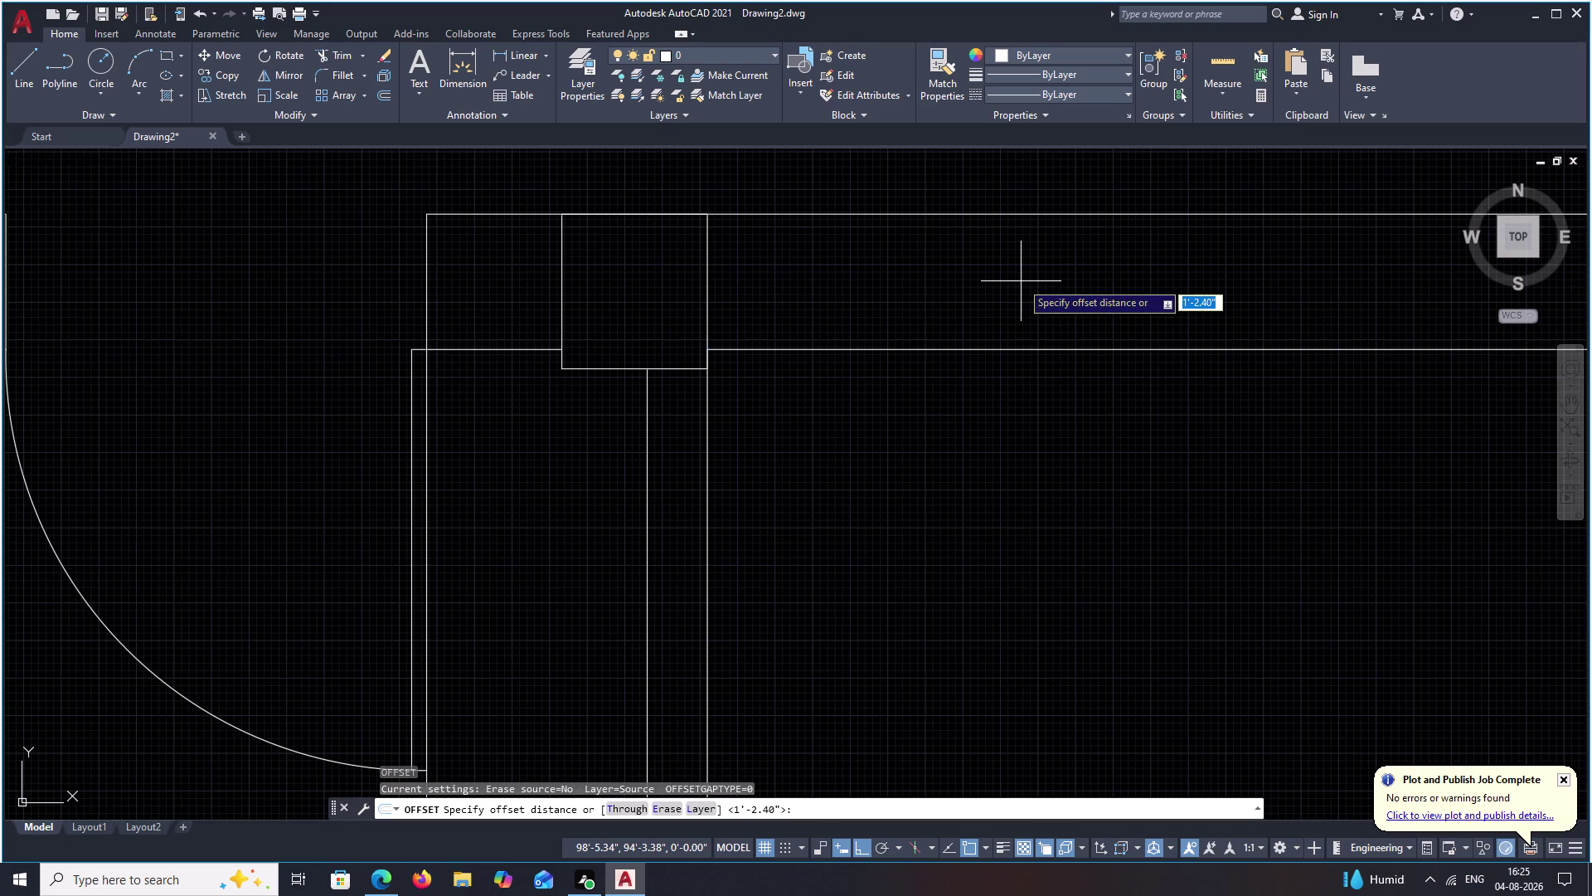
text(1.)
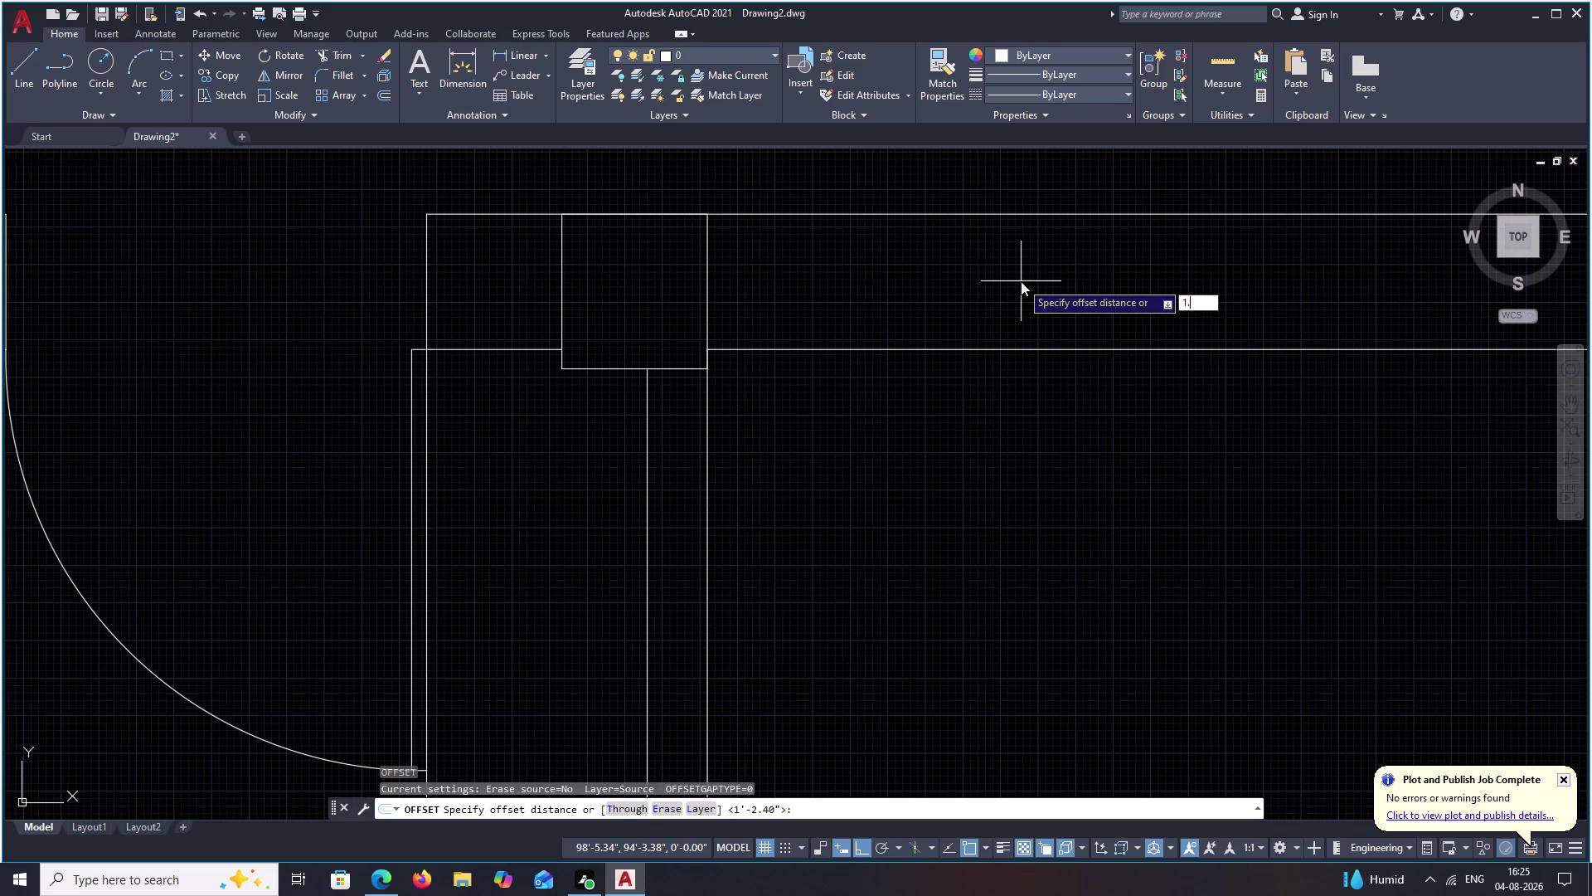
text(2')
key(space)
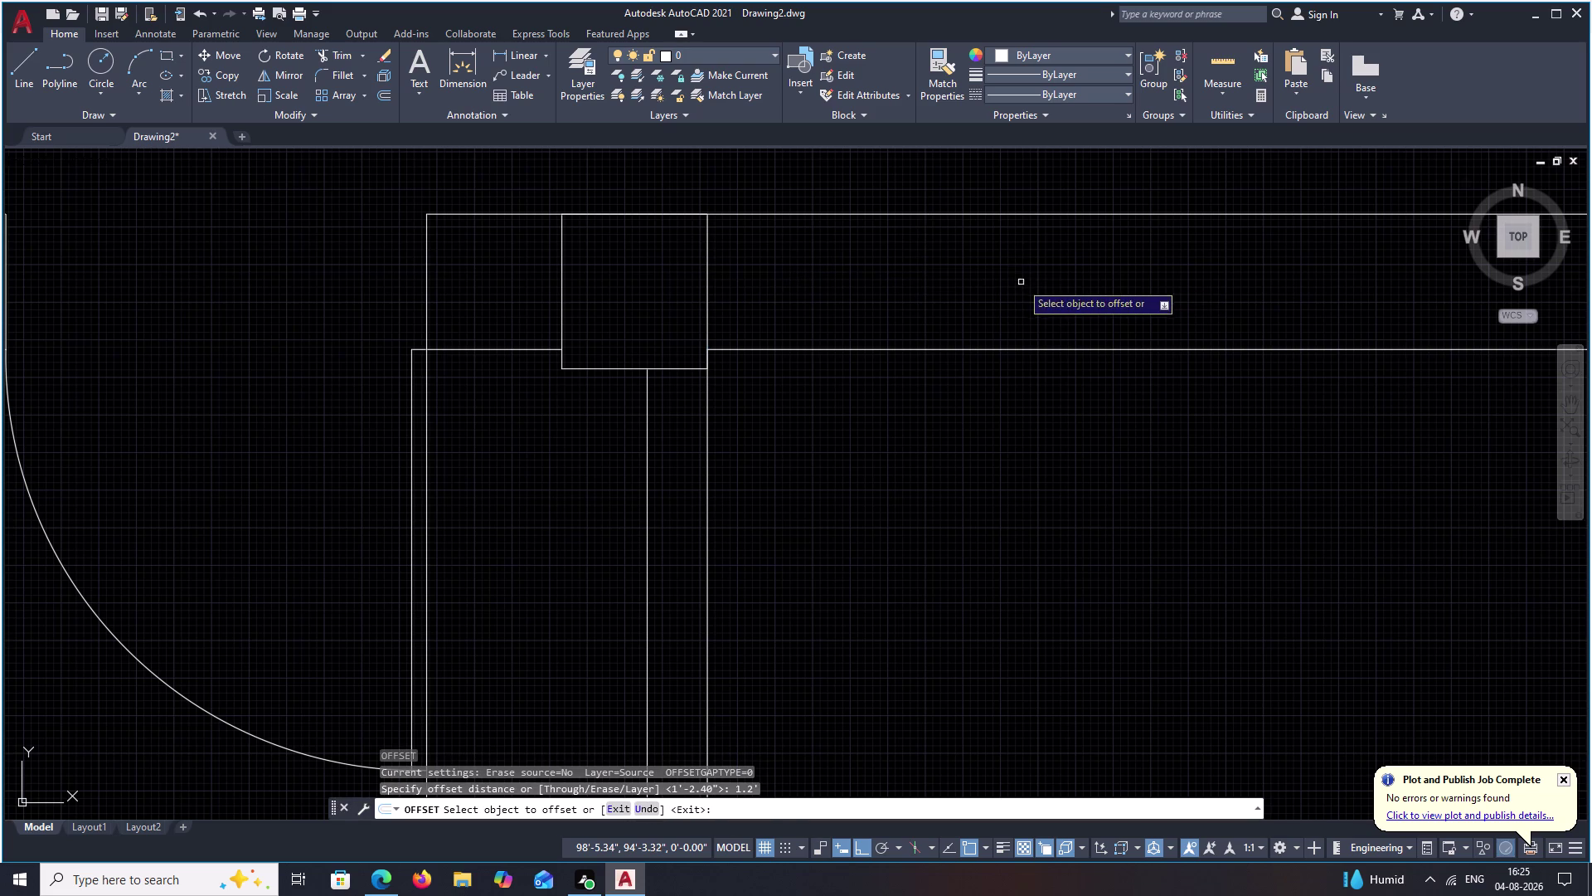
click(707, 285)
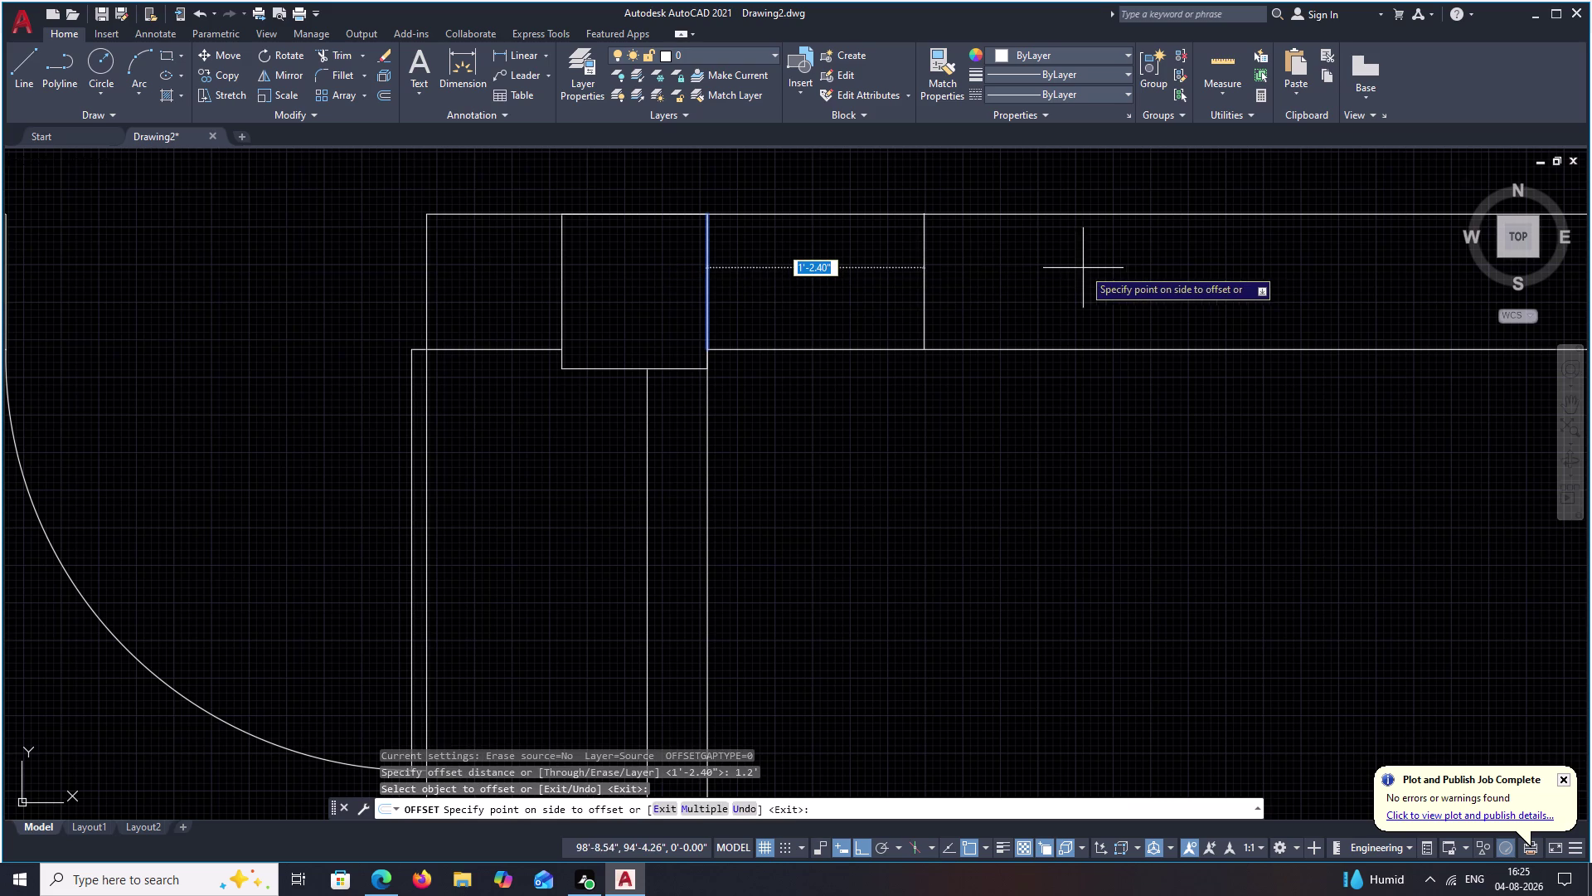
key(Escape)
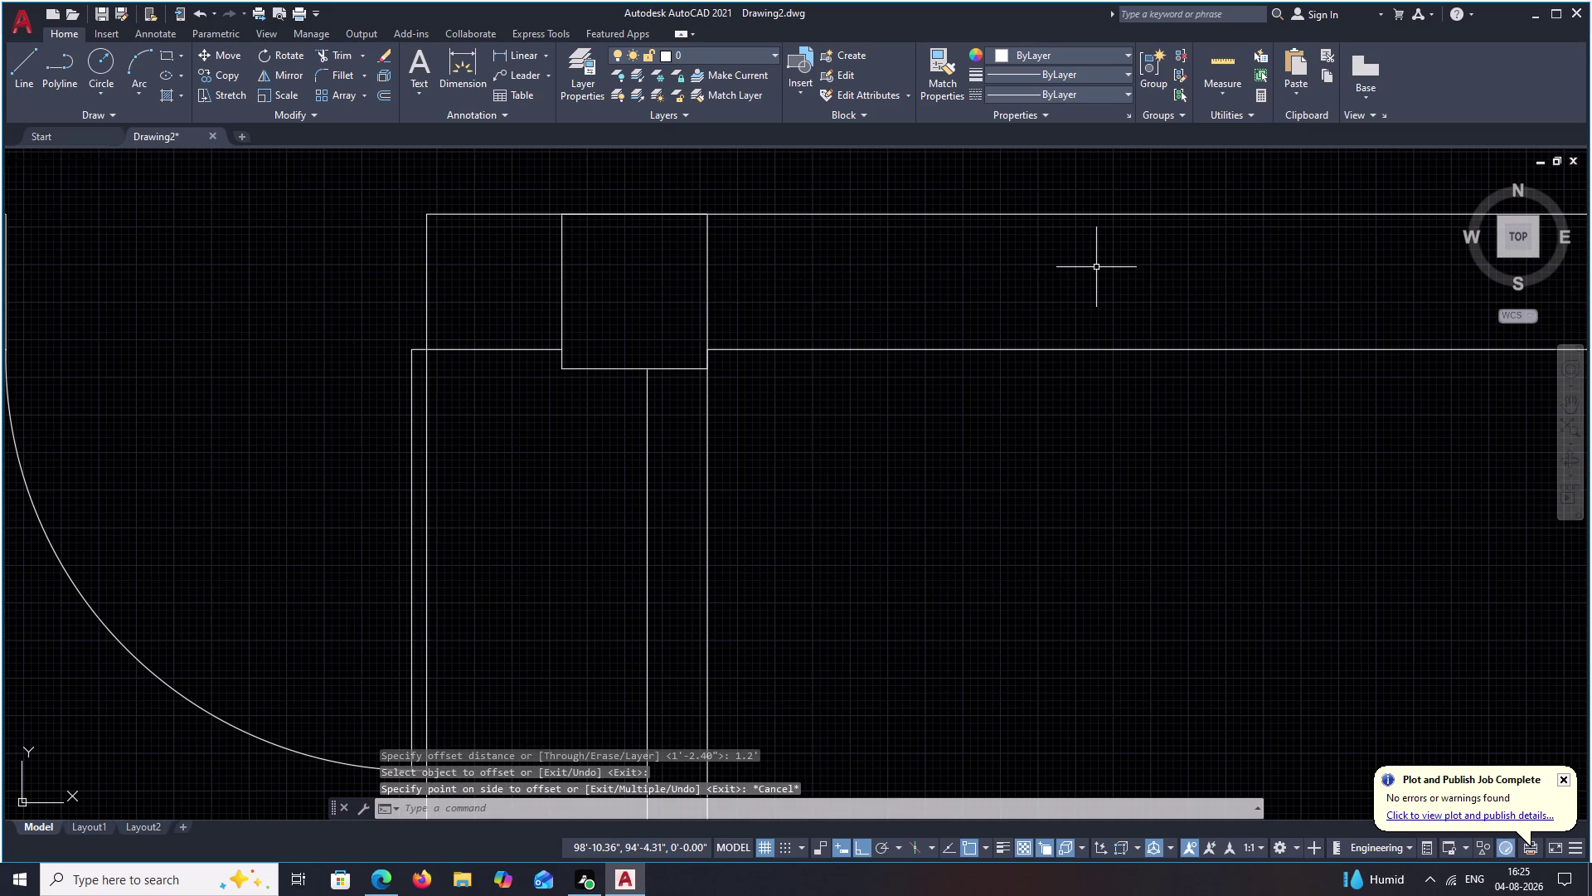
key(BackSpace)
key(1)
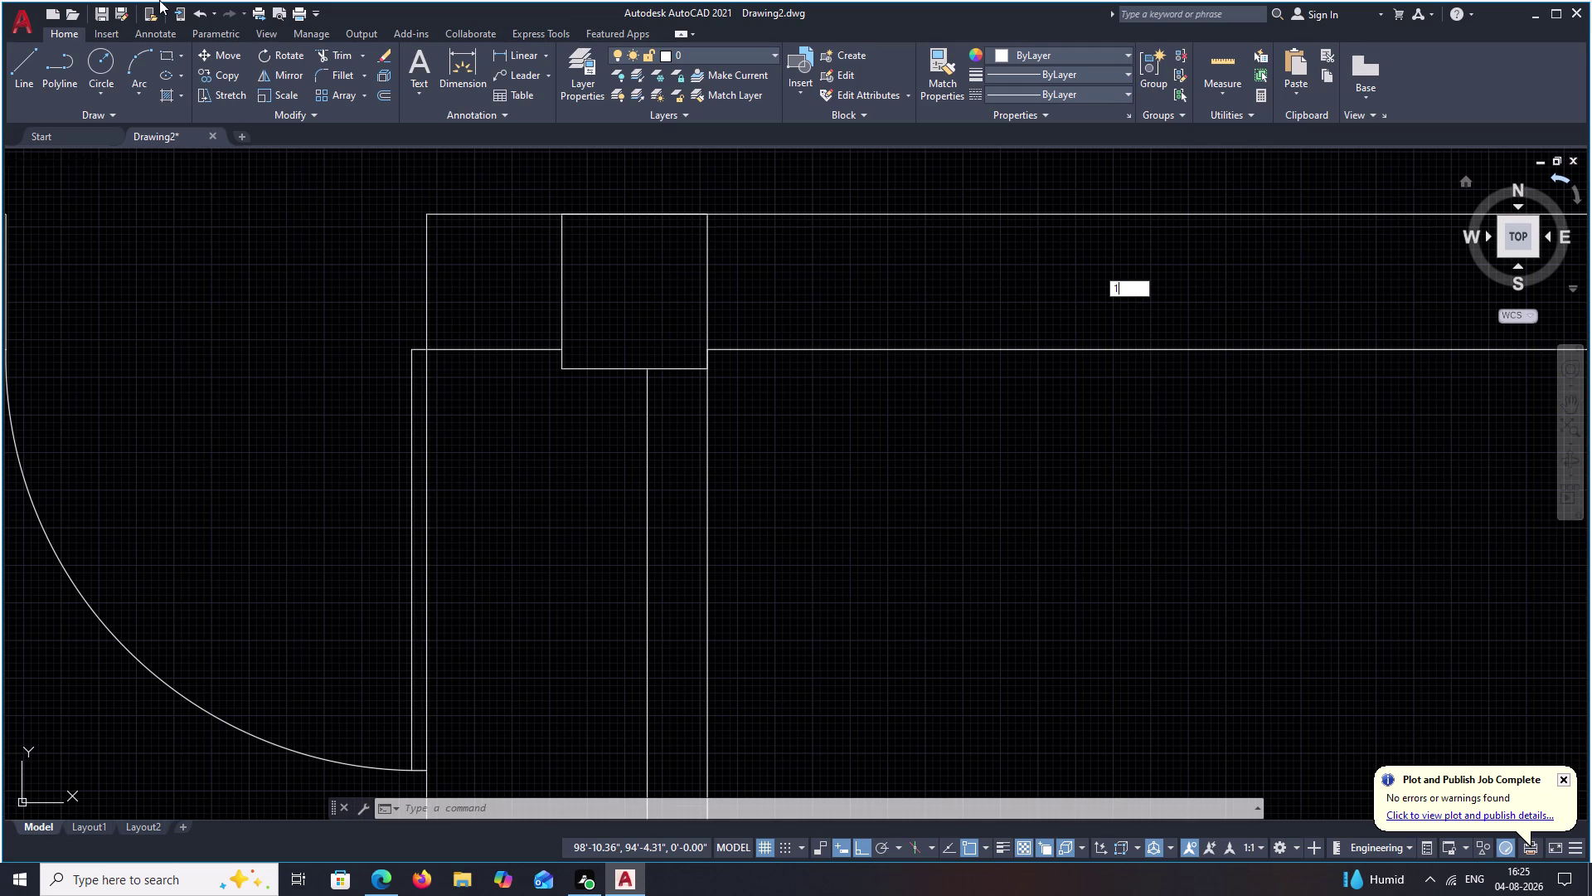
scroll(down, 3)
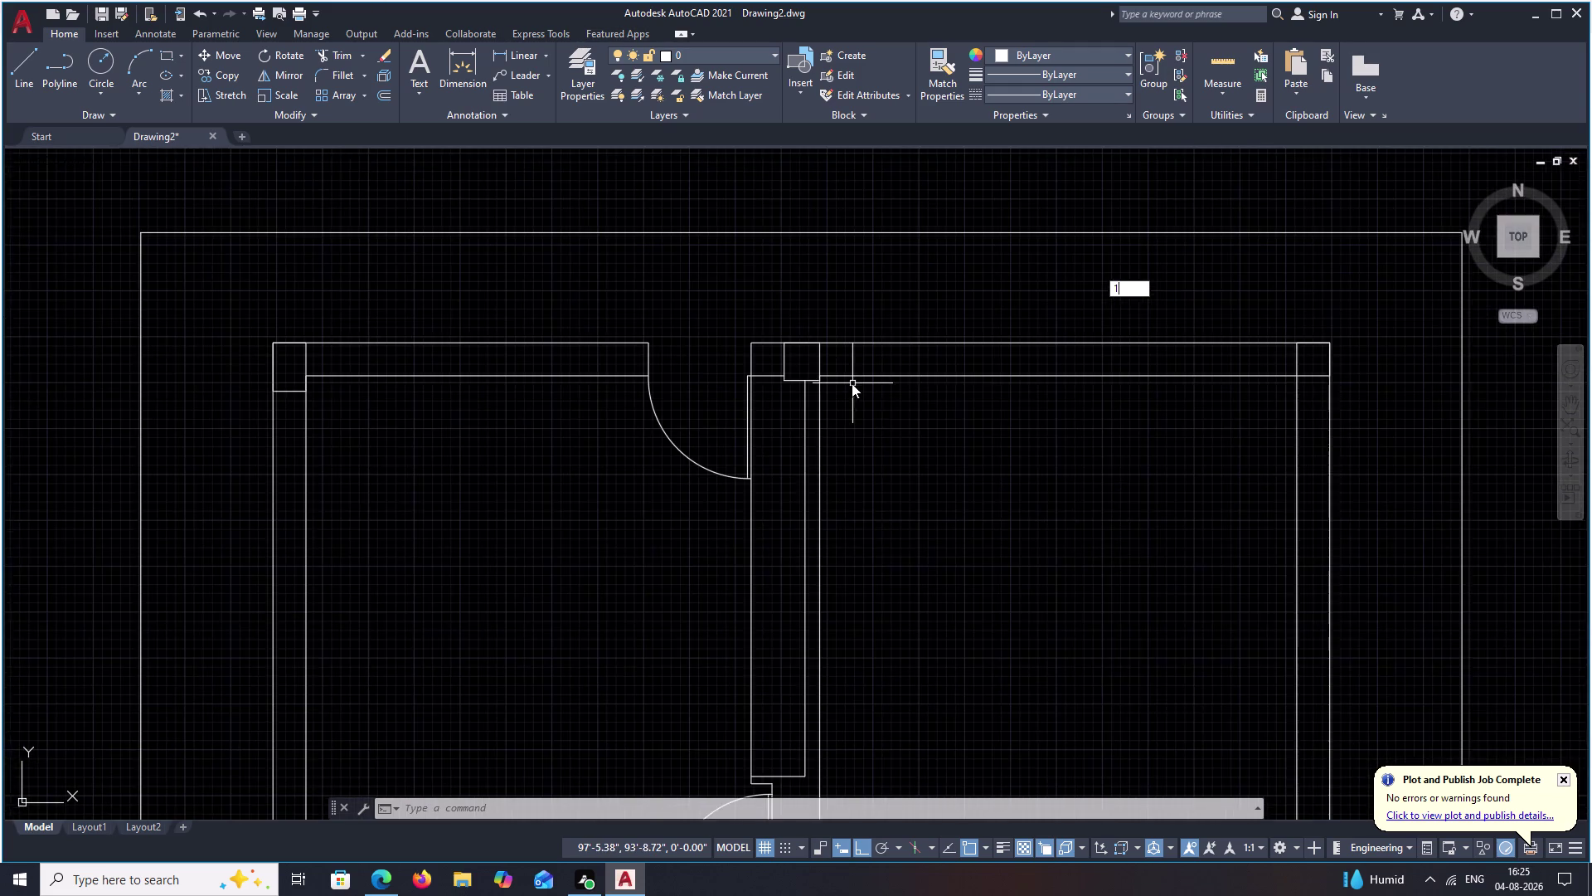
middle_drag(1097, 470, 1079, 476)
scroll(down, 3)
middle_drag(1086, 503, 963, 407)
scroll(up, 3)
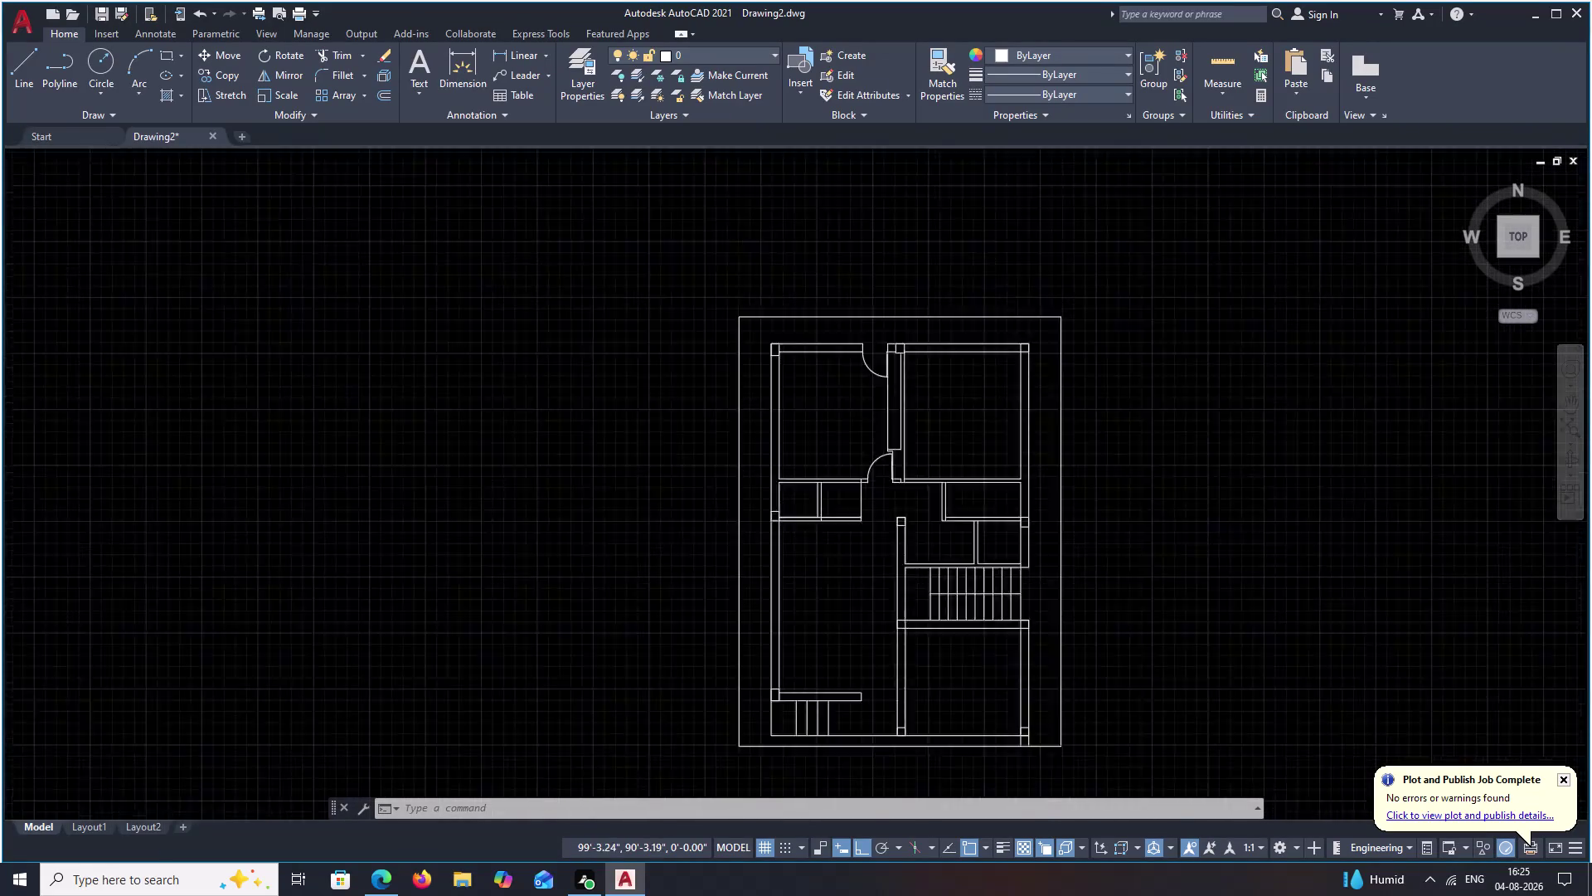
scroll(up, 3)
middle_drag(946, 404, 963, 241)
scroll(down, 3)
middle_drag(973, 296, 837, 360)
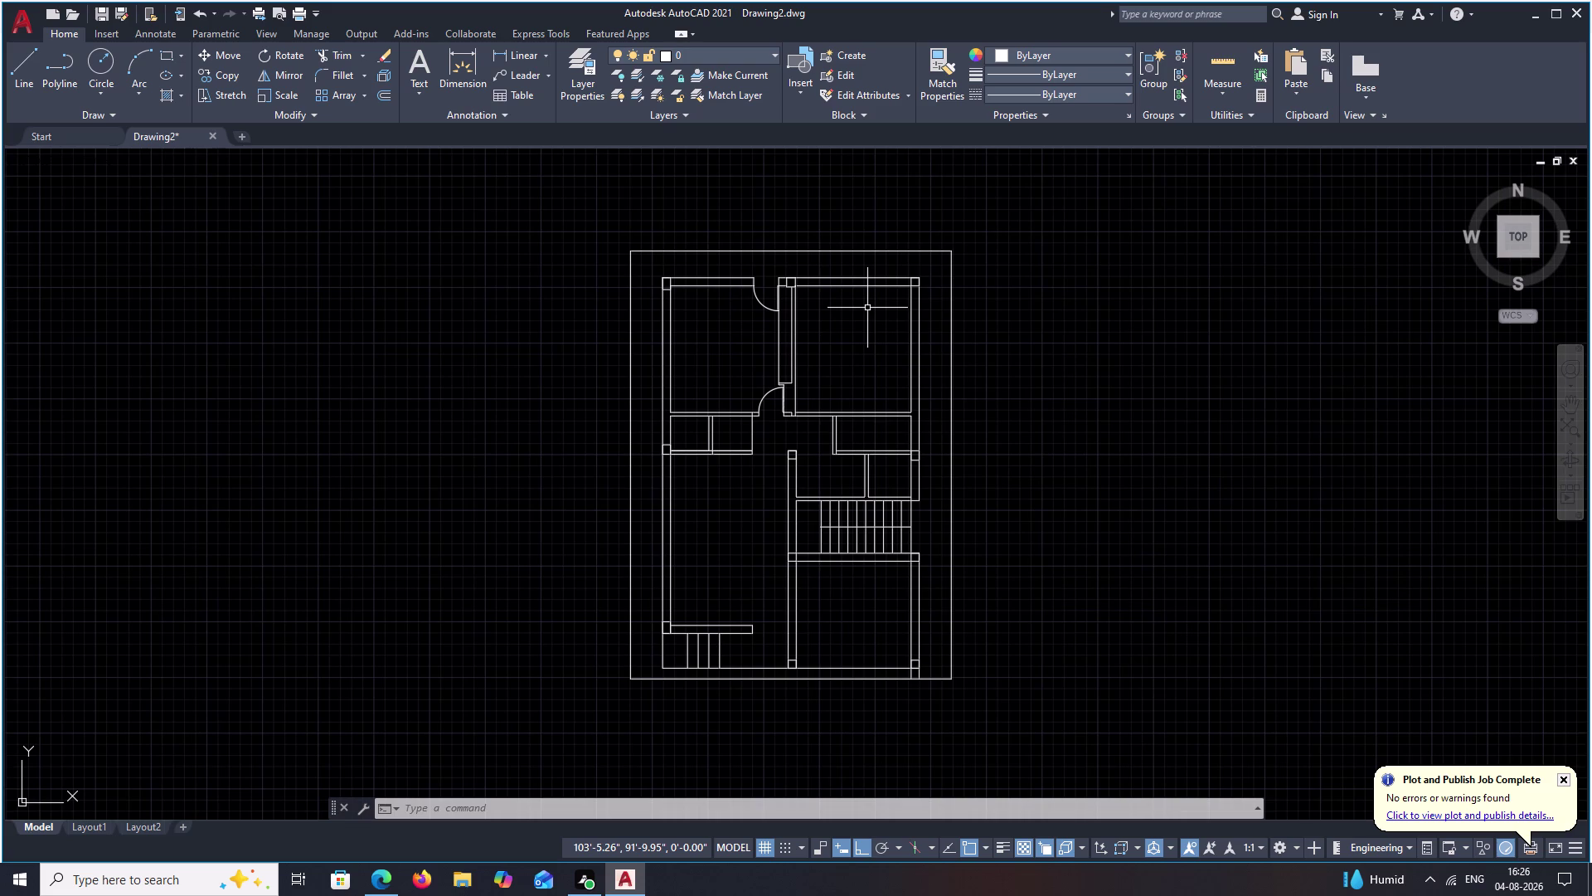
key(space)
key(space)
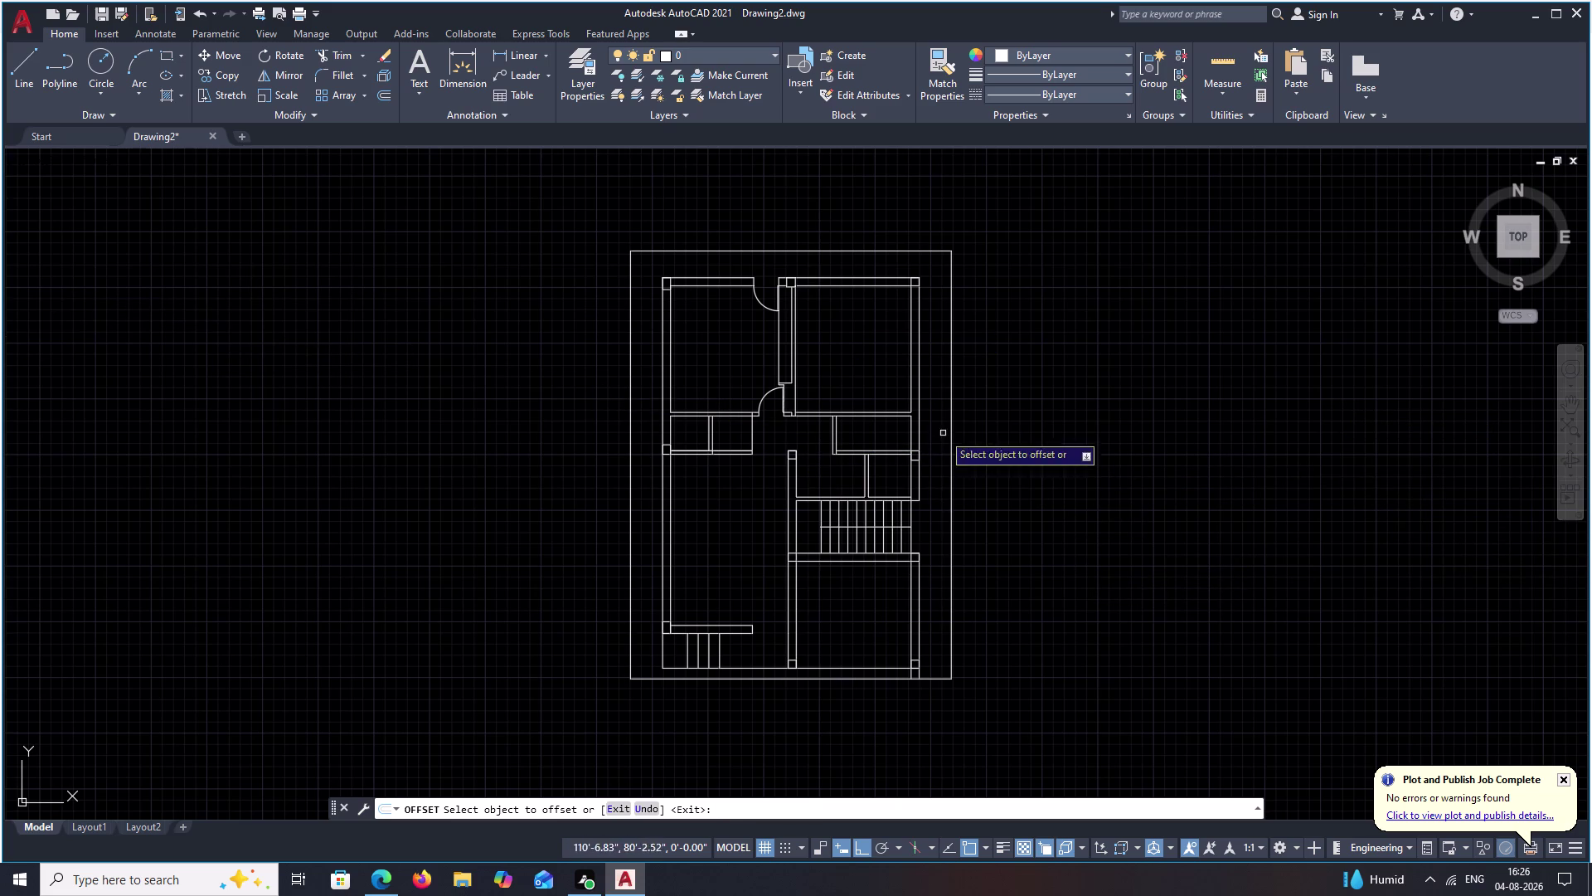
Zoom and pan to the top wall's column beside the door arc, and start OFFSET.
scroll(up, 3)
scroll(up, 3)
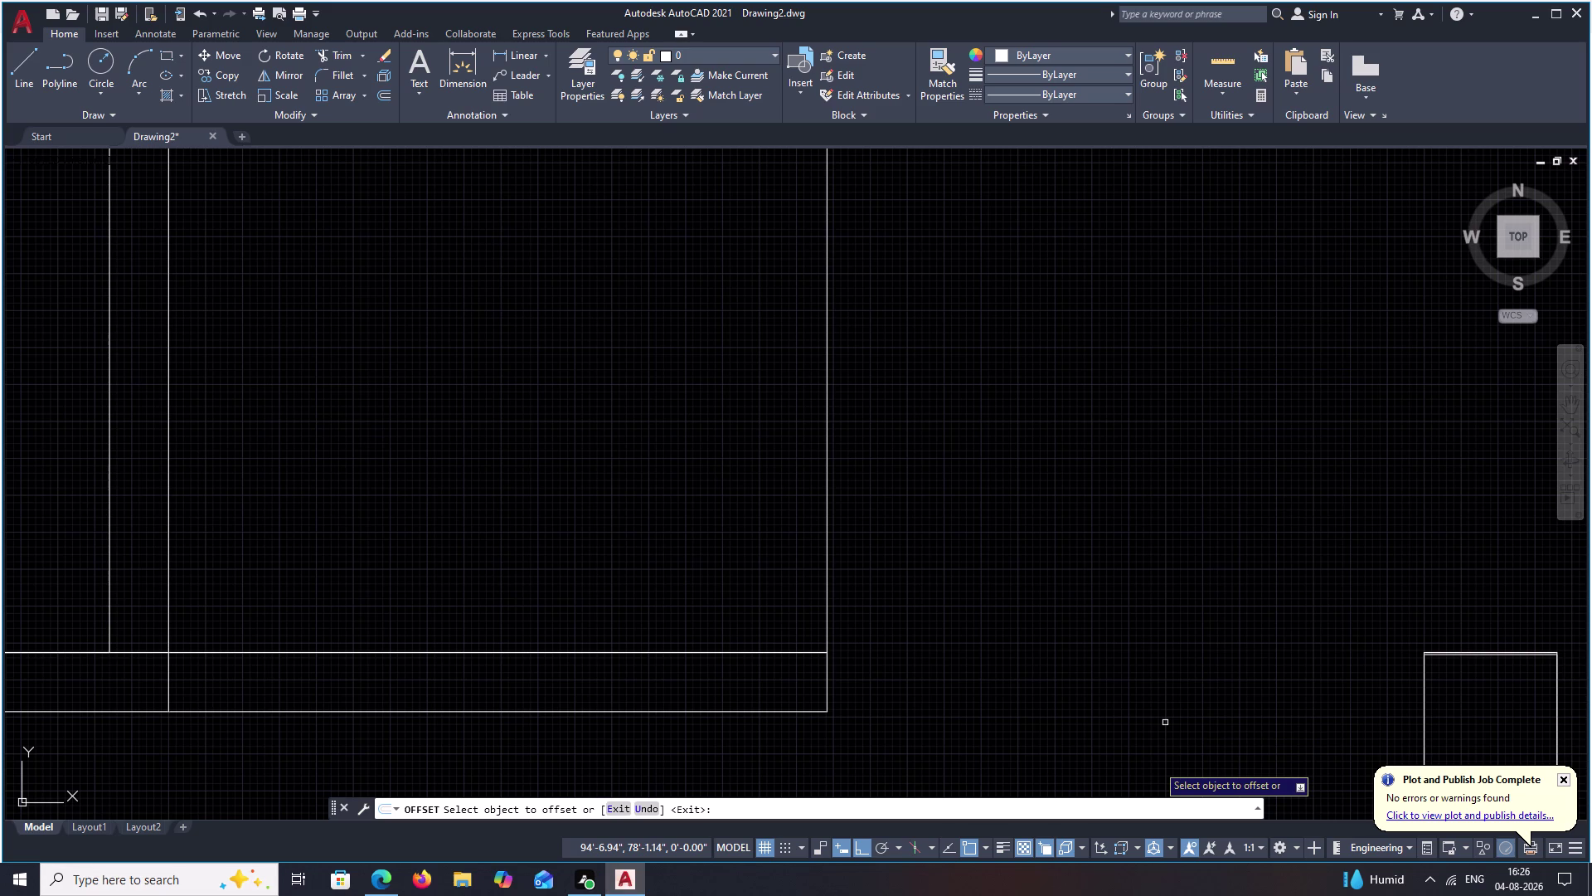
middle_drag(636, 268, 851, 861)
scroll(down, 3)
scroll(down, 3)
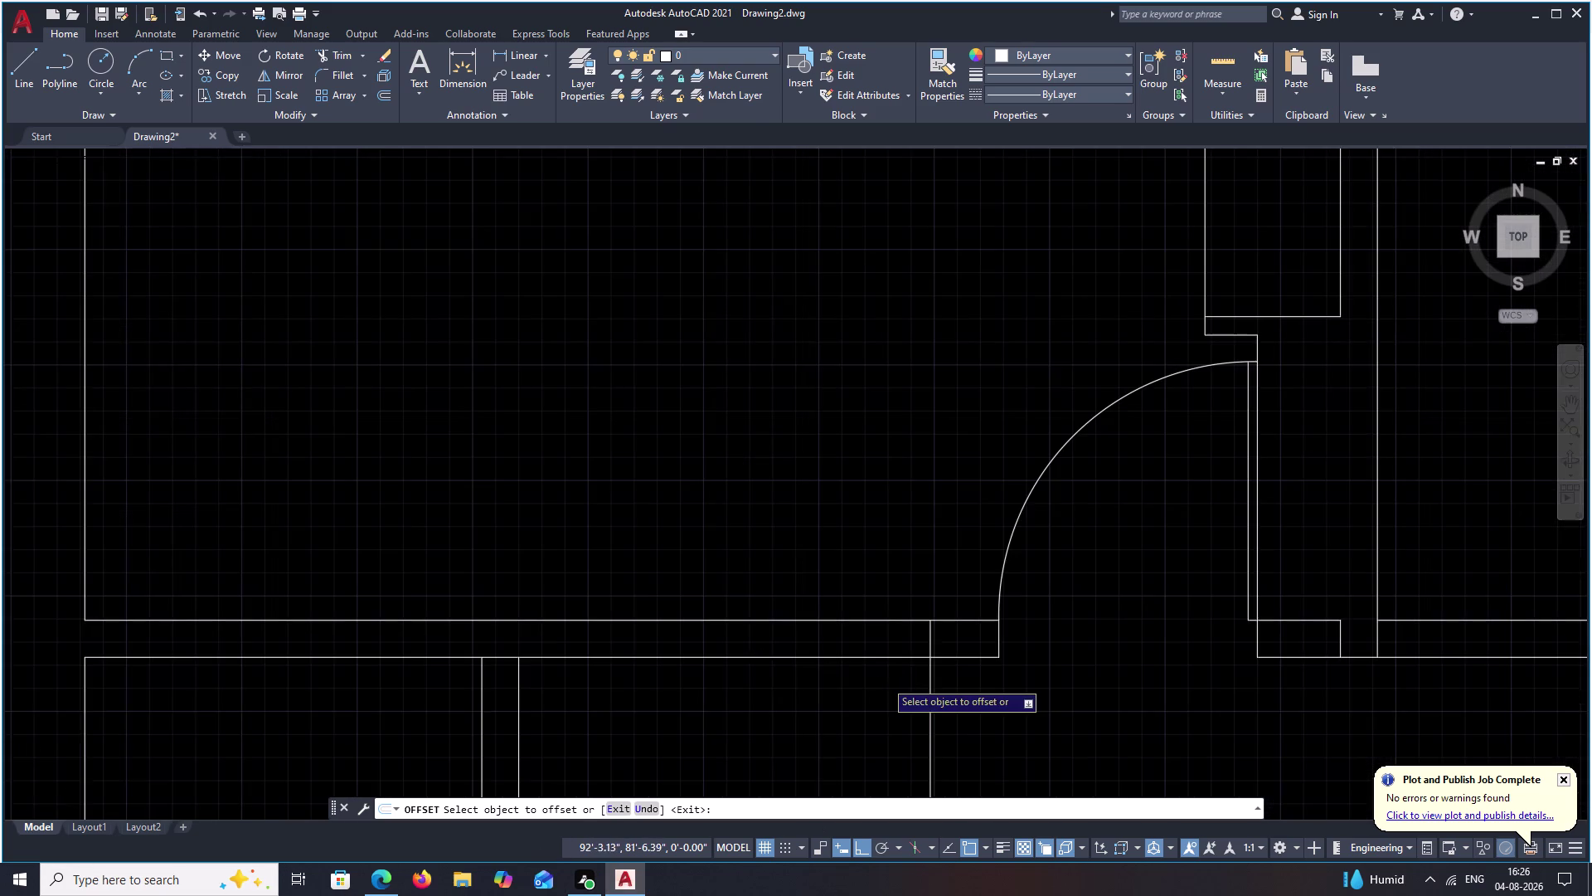
scroll(down, 3)
middle_drag(869, 565, 676, 708)
scroll(up, 3)
middle_drag(819, 575, 821, 578)
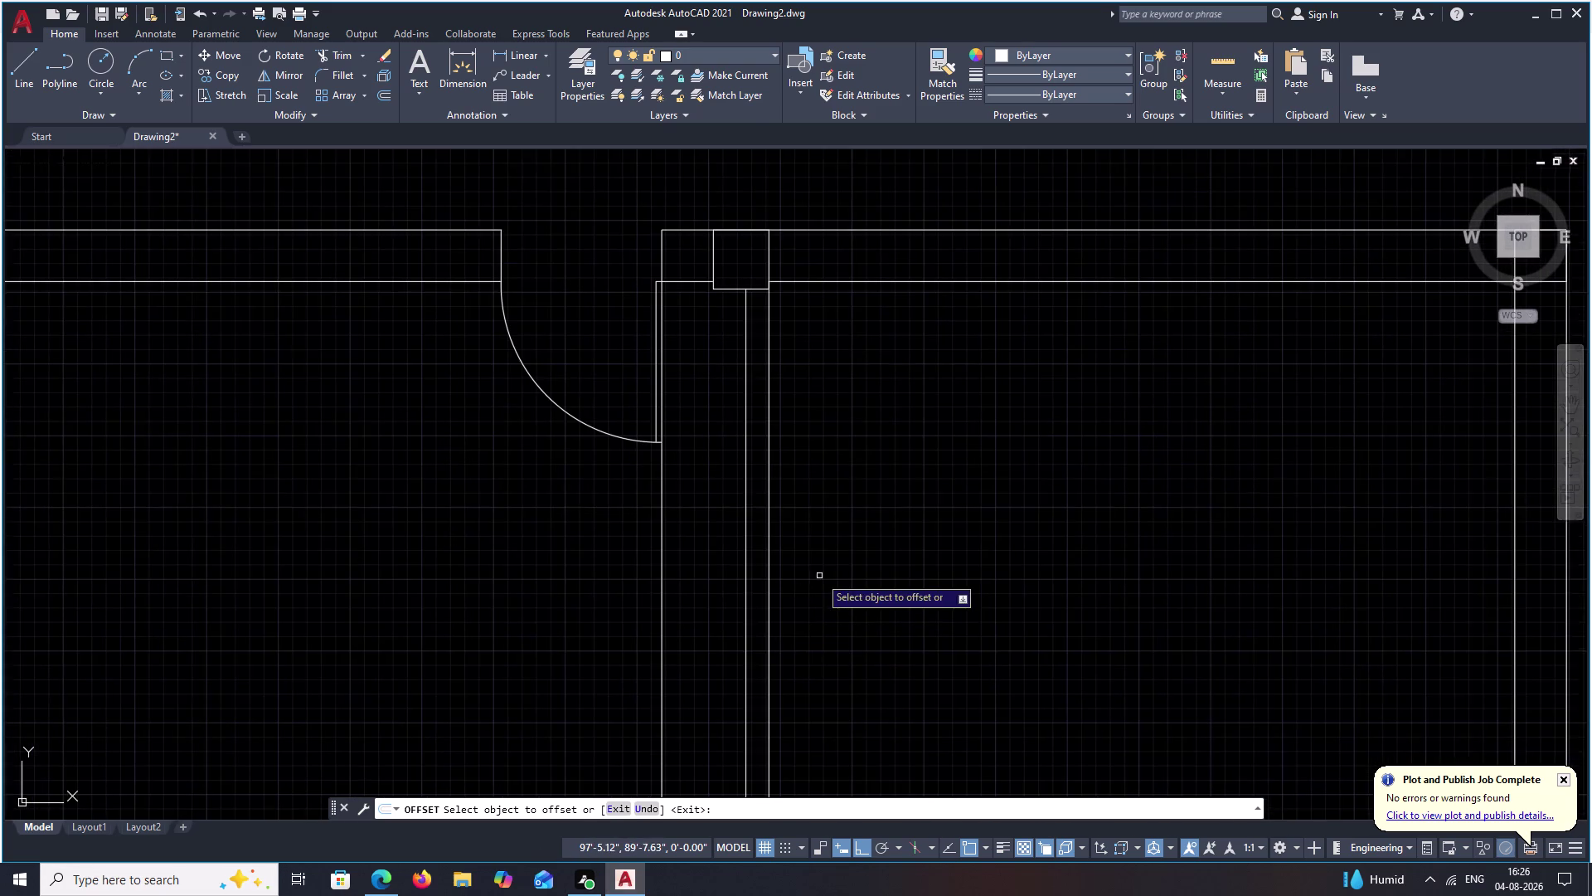
middle_drag(820, 579, 746, 799)
key(o)
key(space)
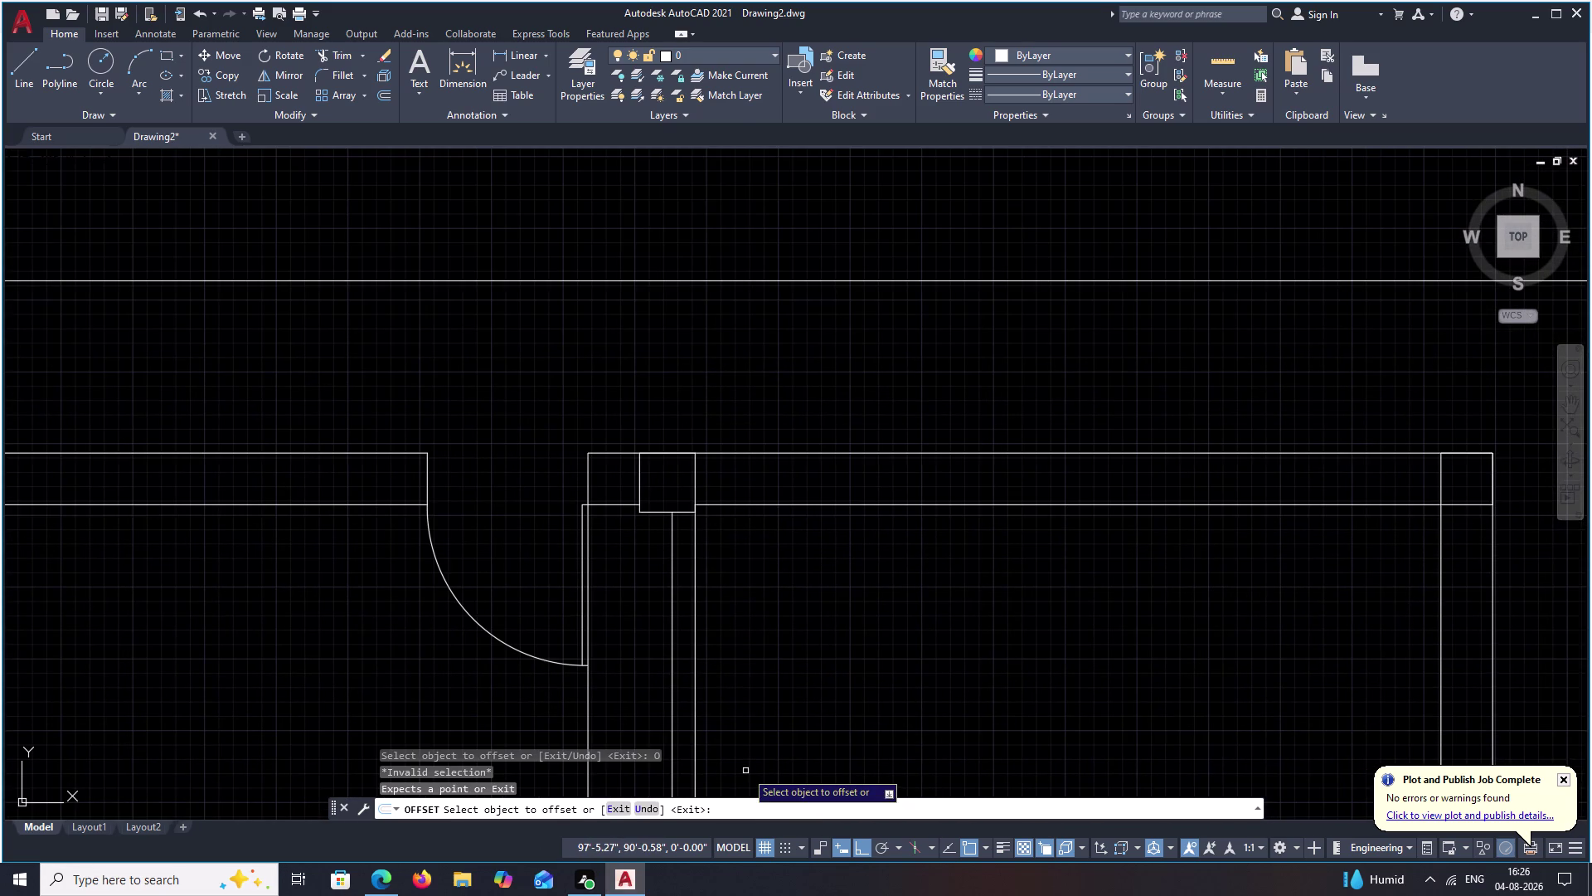
Enter a 3' offset distance and pick the column edge, then cancel.
text(3')
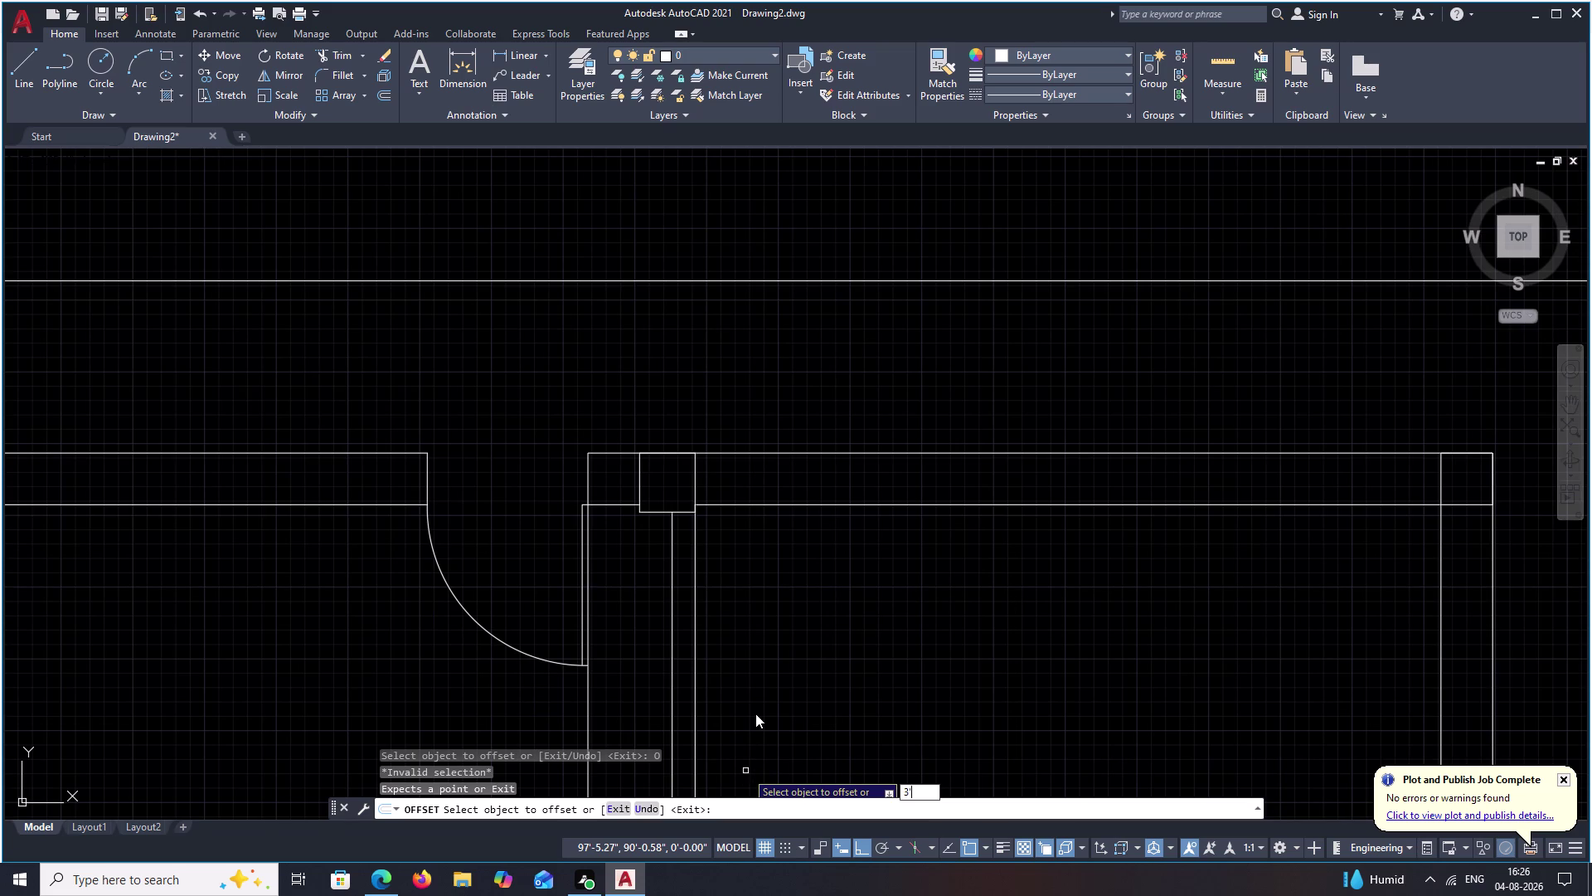
key(space)
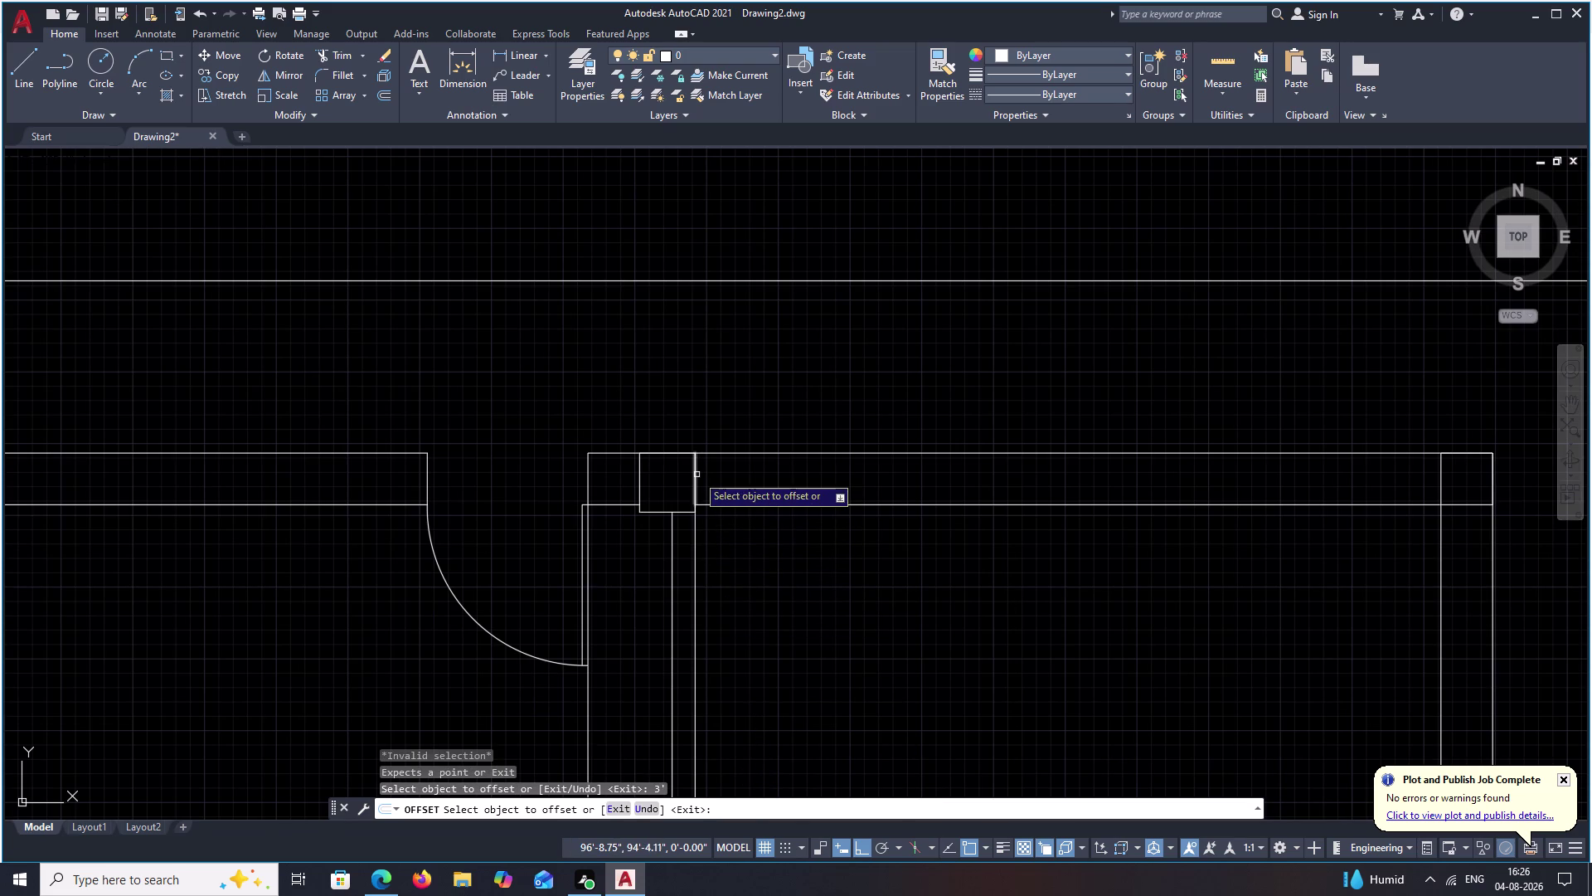
click(697, 474)
key(Escape)
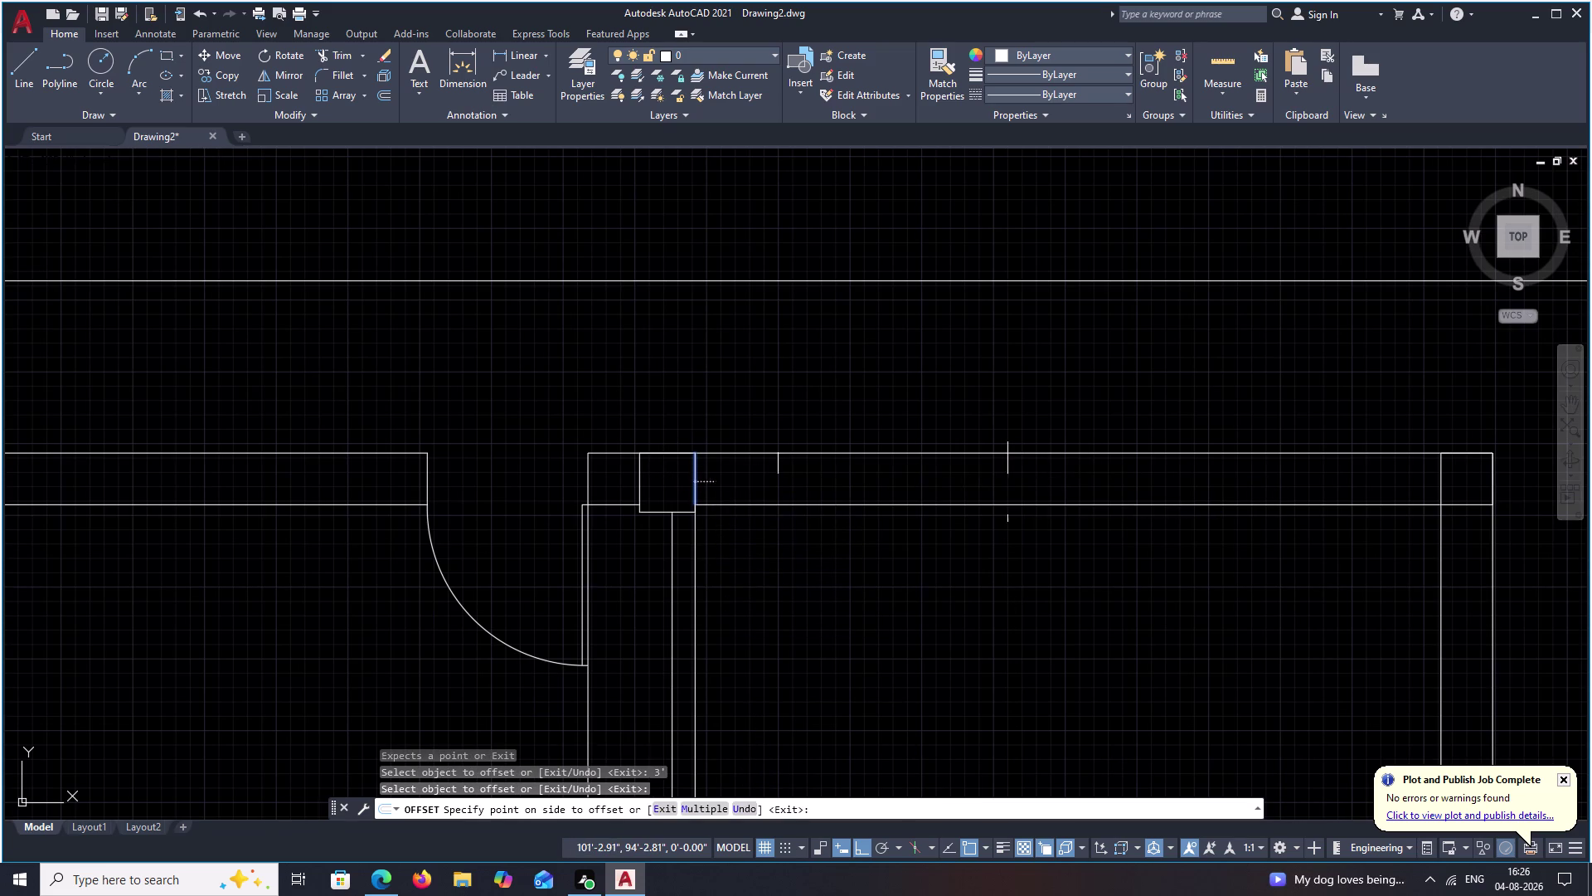
key(Escape)
key(Escape)
Offset the column edge 3' to the right to form the window's second jamb.
key(o)
key(space)
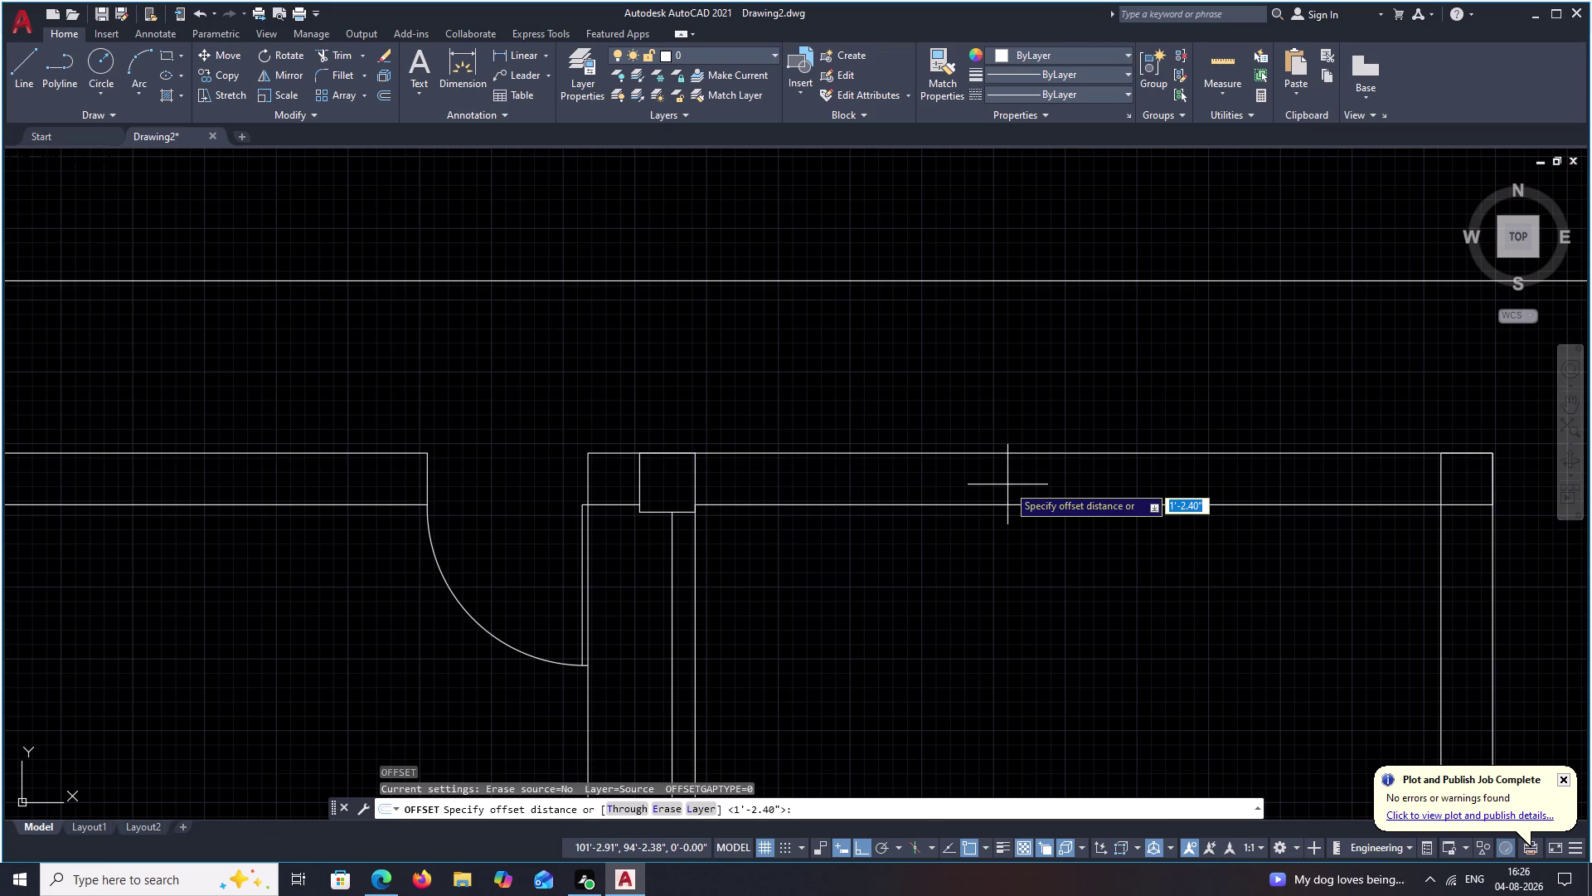
text(3')
key(space)
click(696, 481)
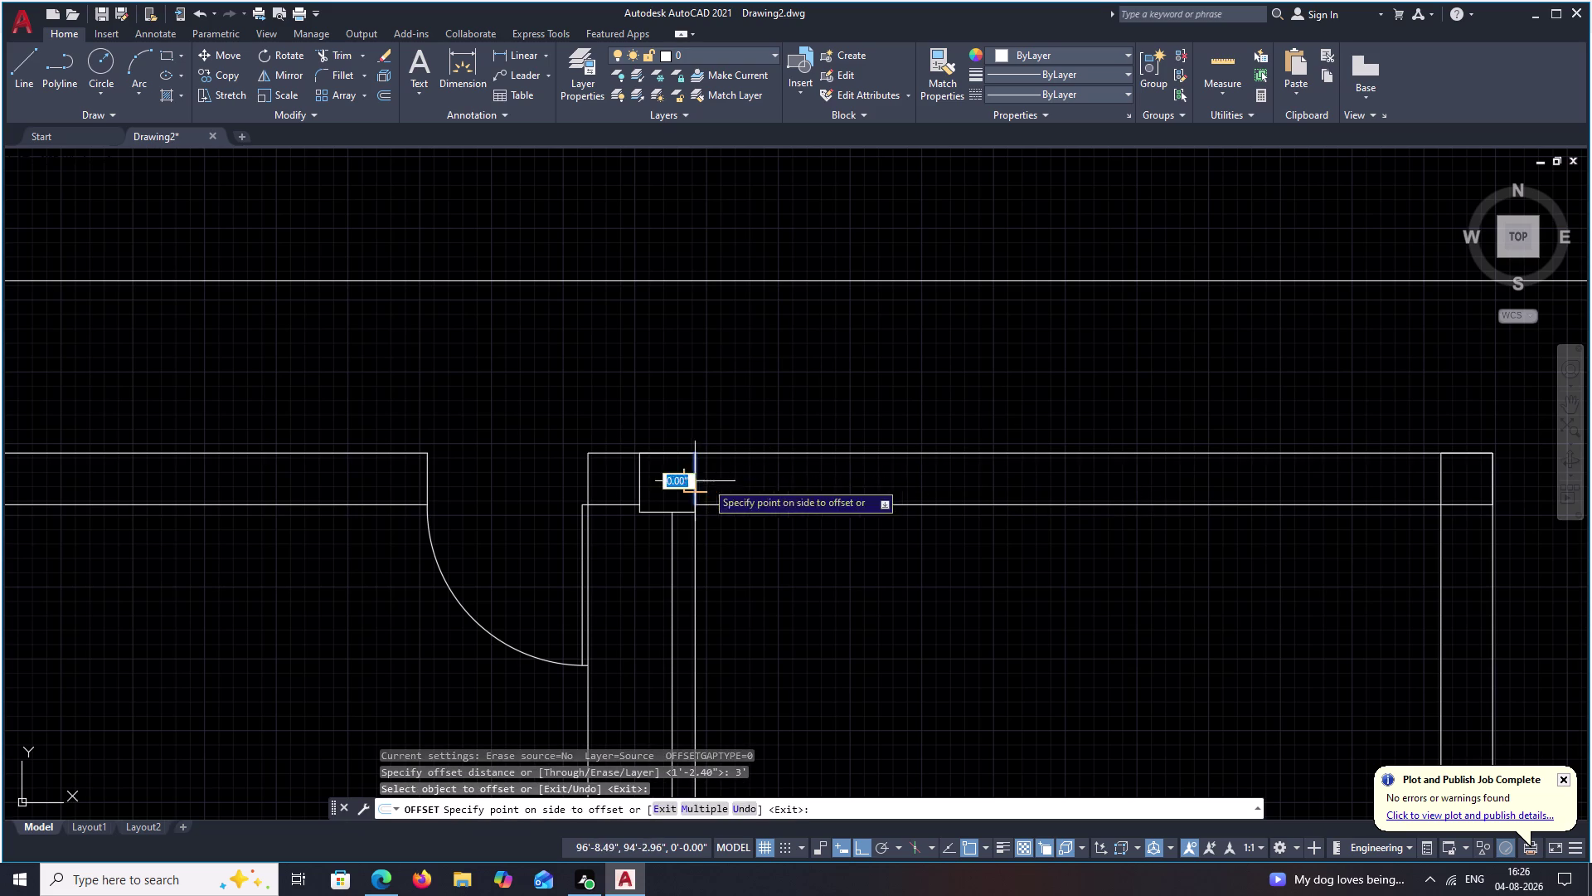
click(988, 477)
key(Escape)
Draw a centre line between the column edge and the new jamb.
key(l)
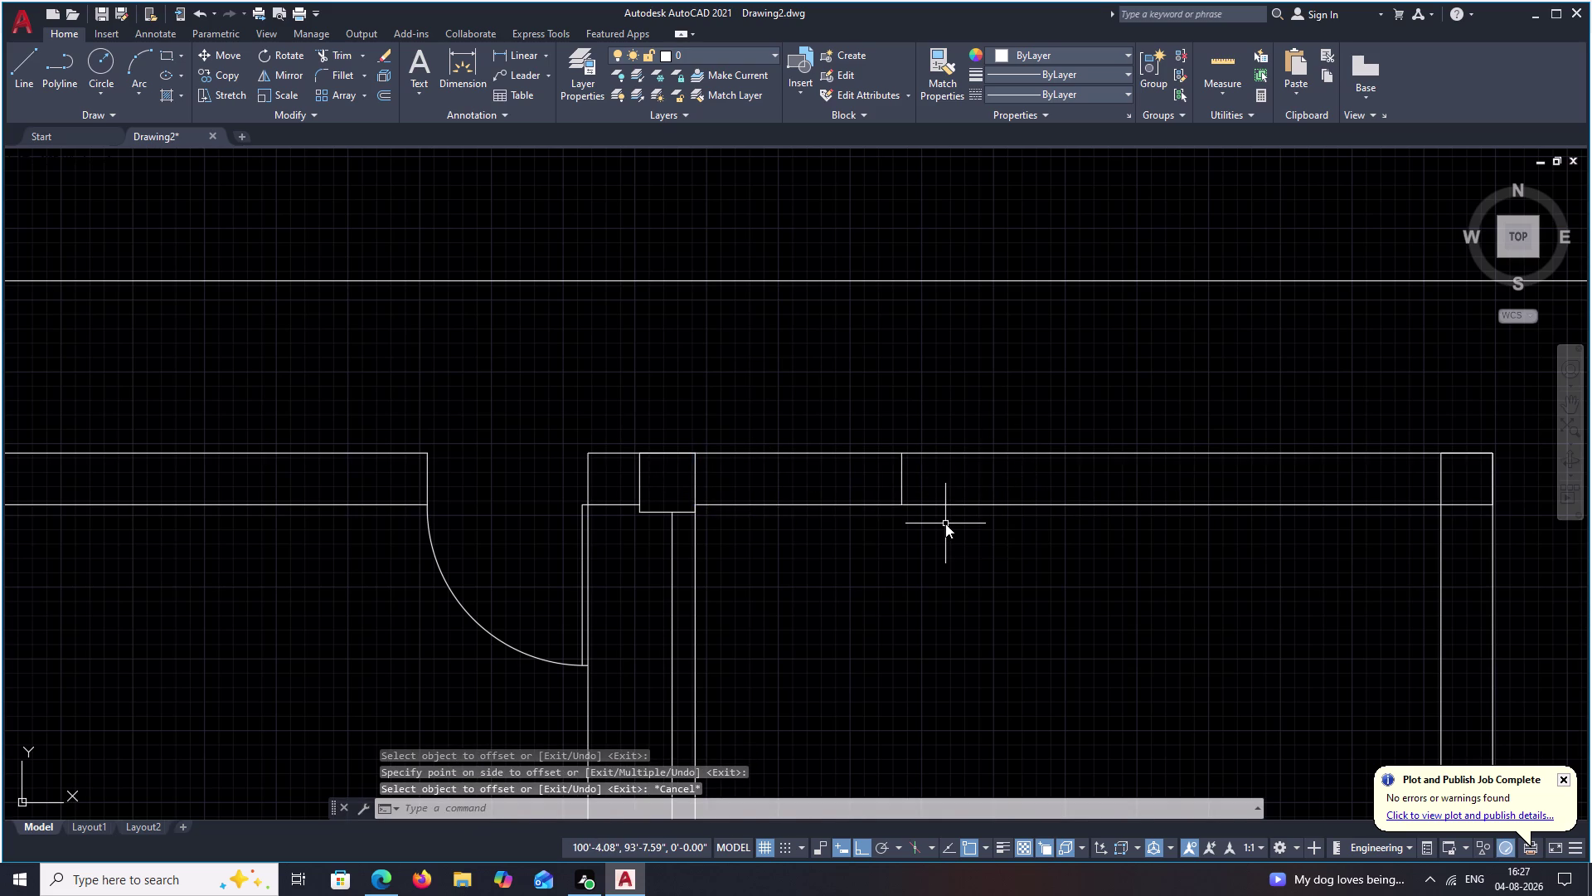
key(space)
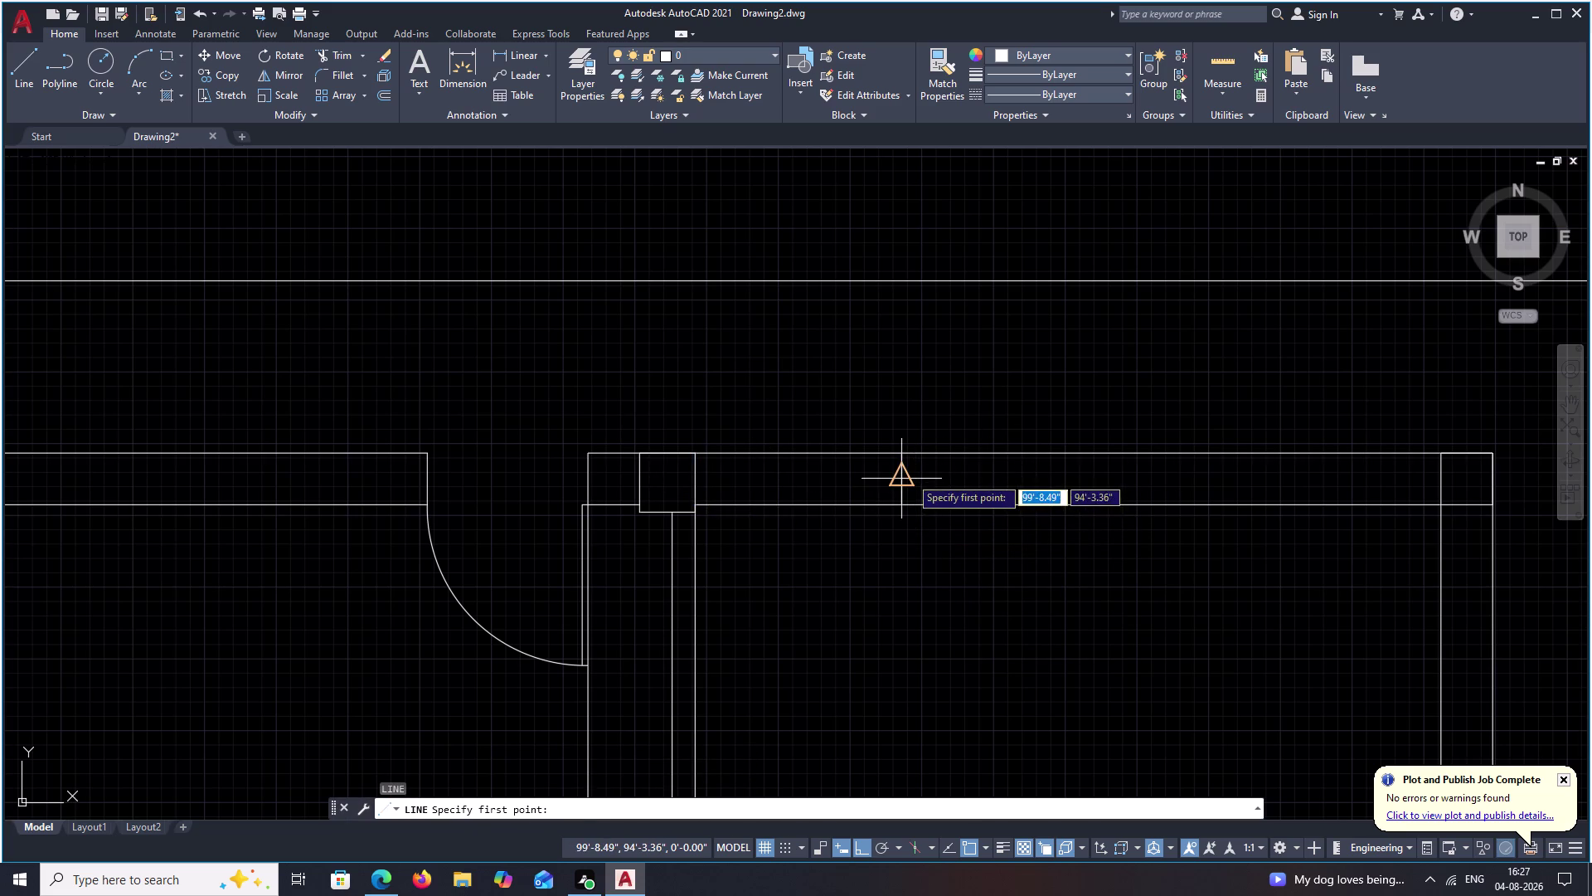
click(910, 476)
click(698, 478)
key(Escape)
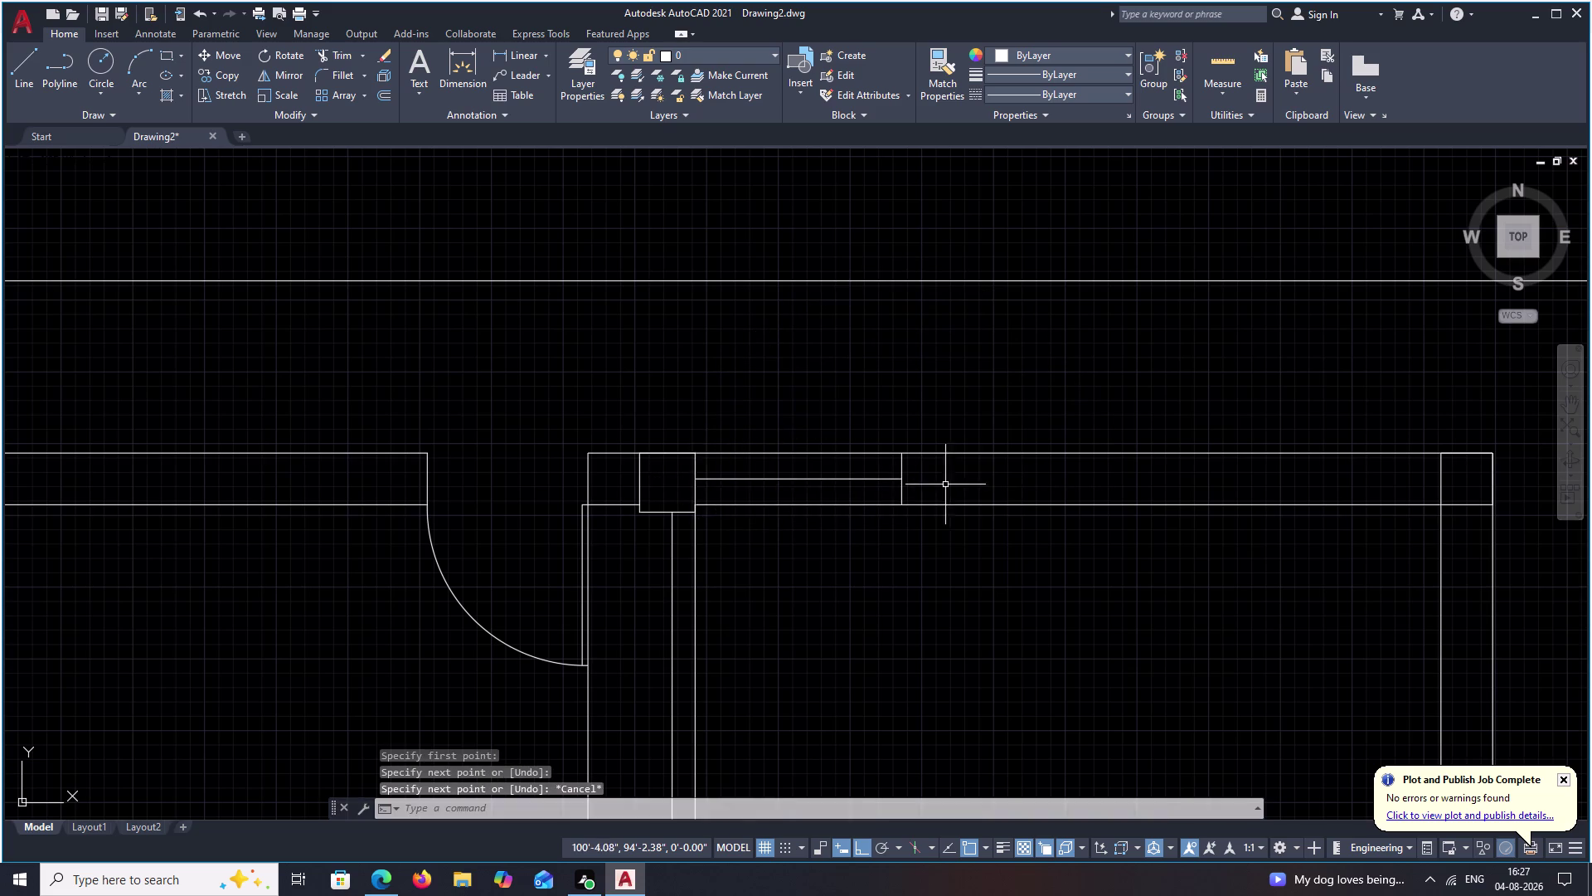
scroll(down, 3)
middle_drag(1036, 521, 833, 492)
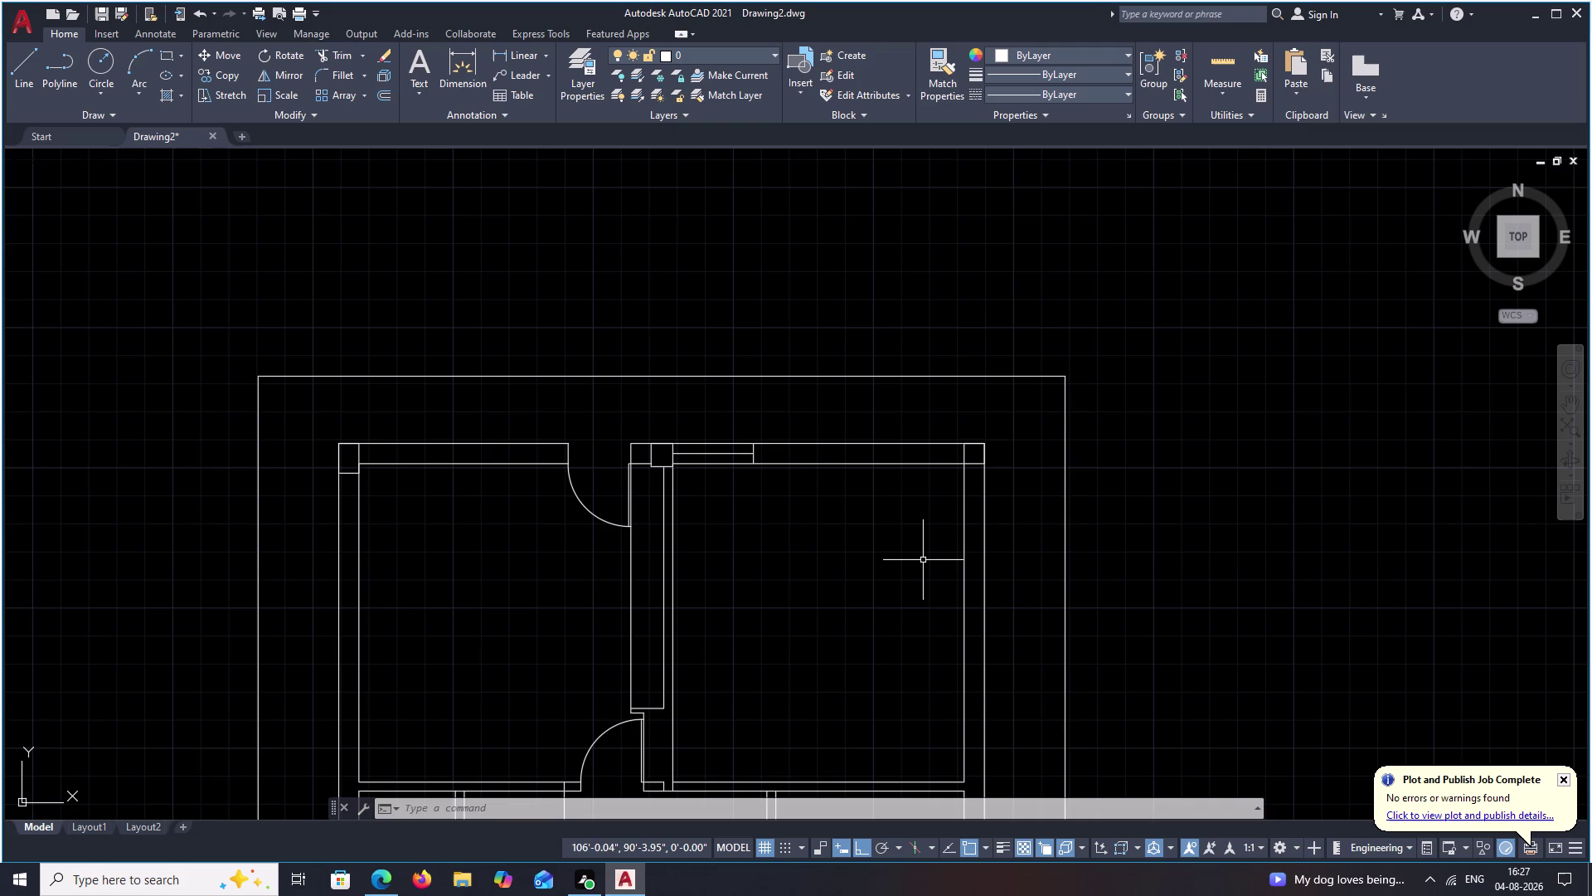
Draw a jamb line across the left room's top wall.
middle_drag(652, 484, 895, 700)
middle_drag(670, 674, 674, 610)
text(L)
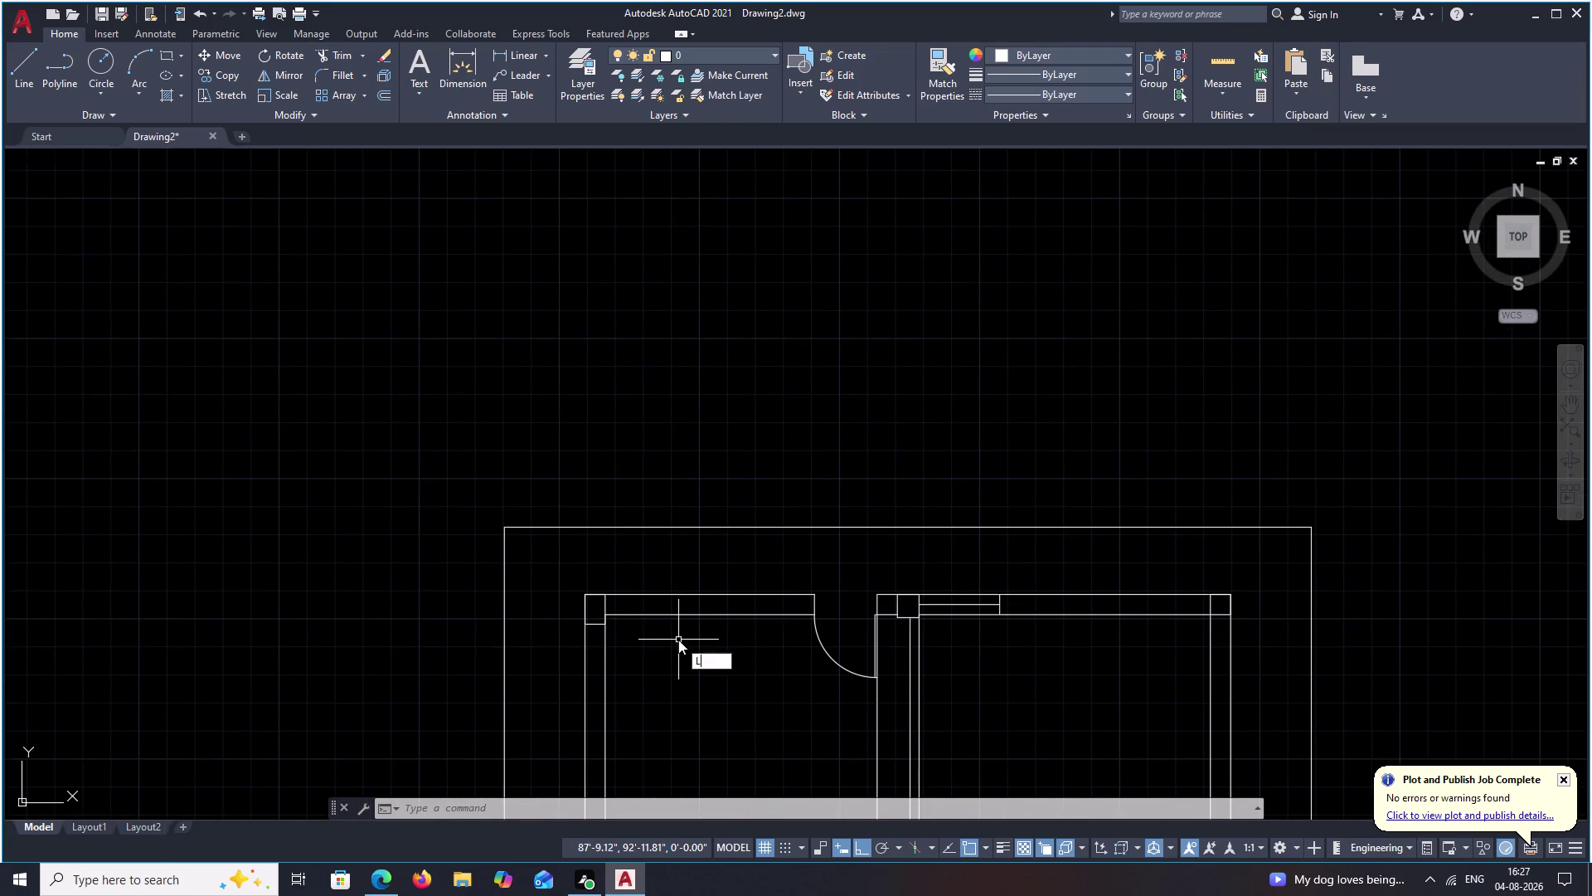
key(space)
scroll(up, 3)
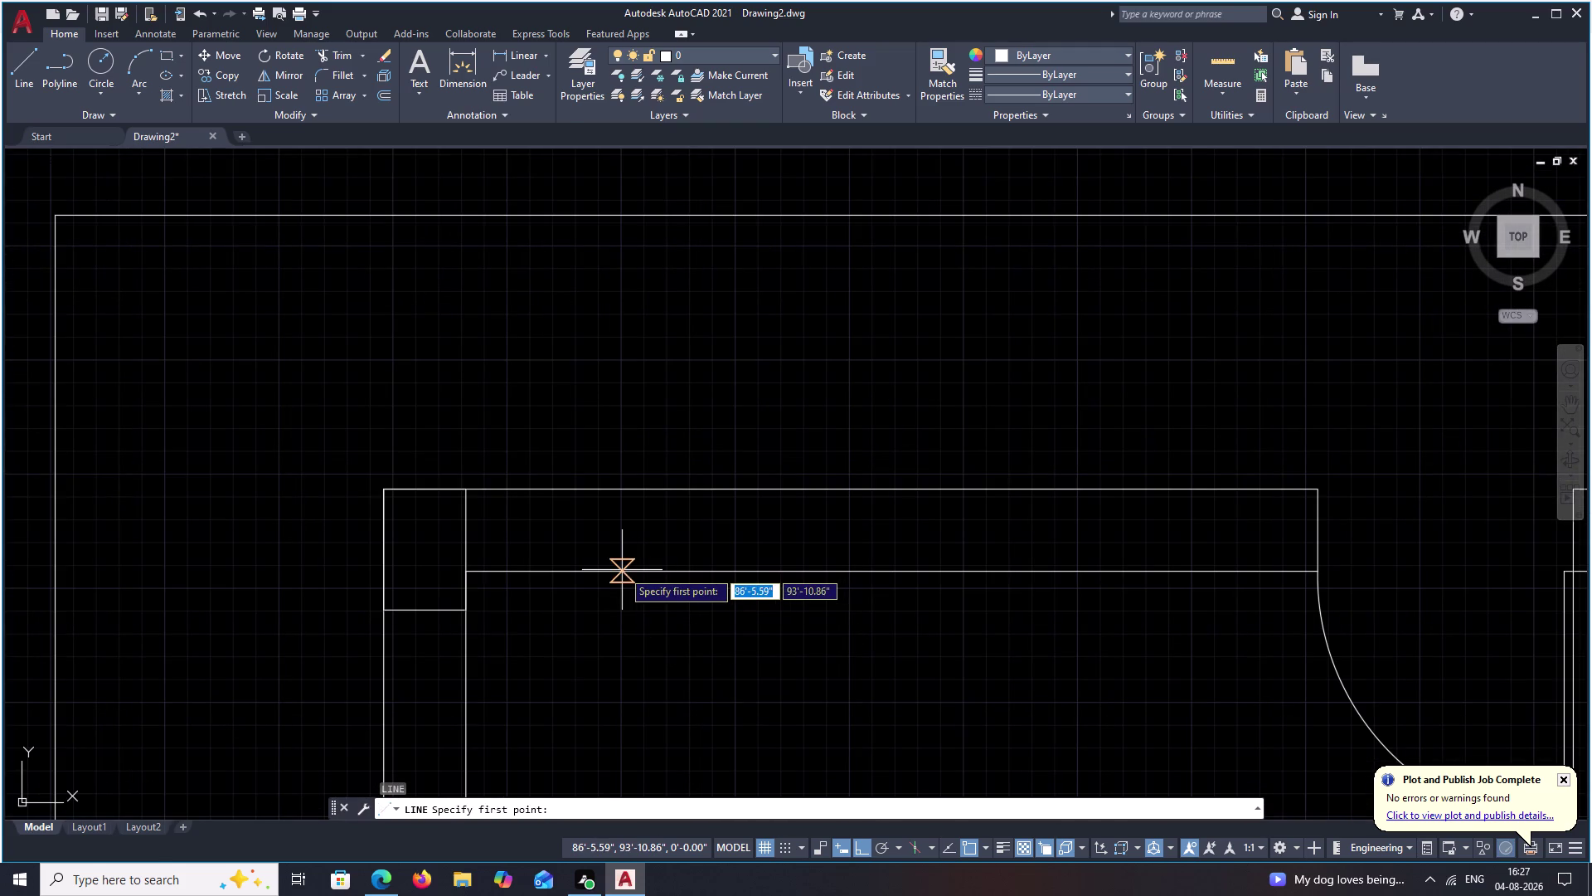
click(623, 569)
click(629, 488)
key(Escape)
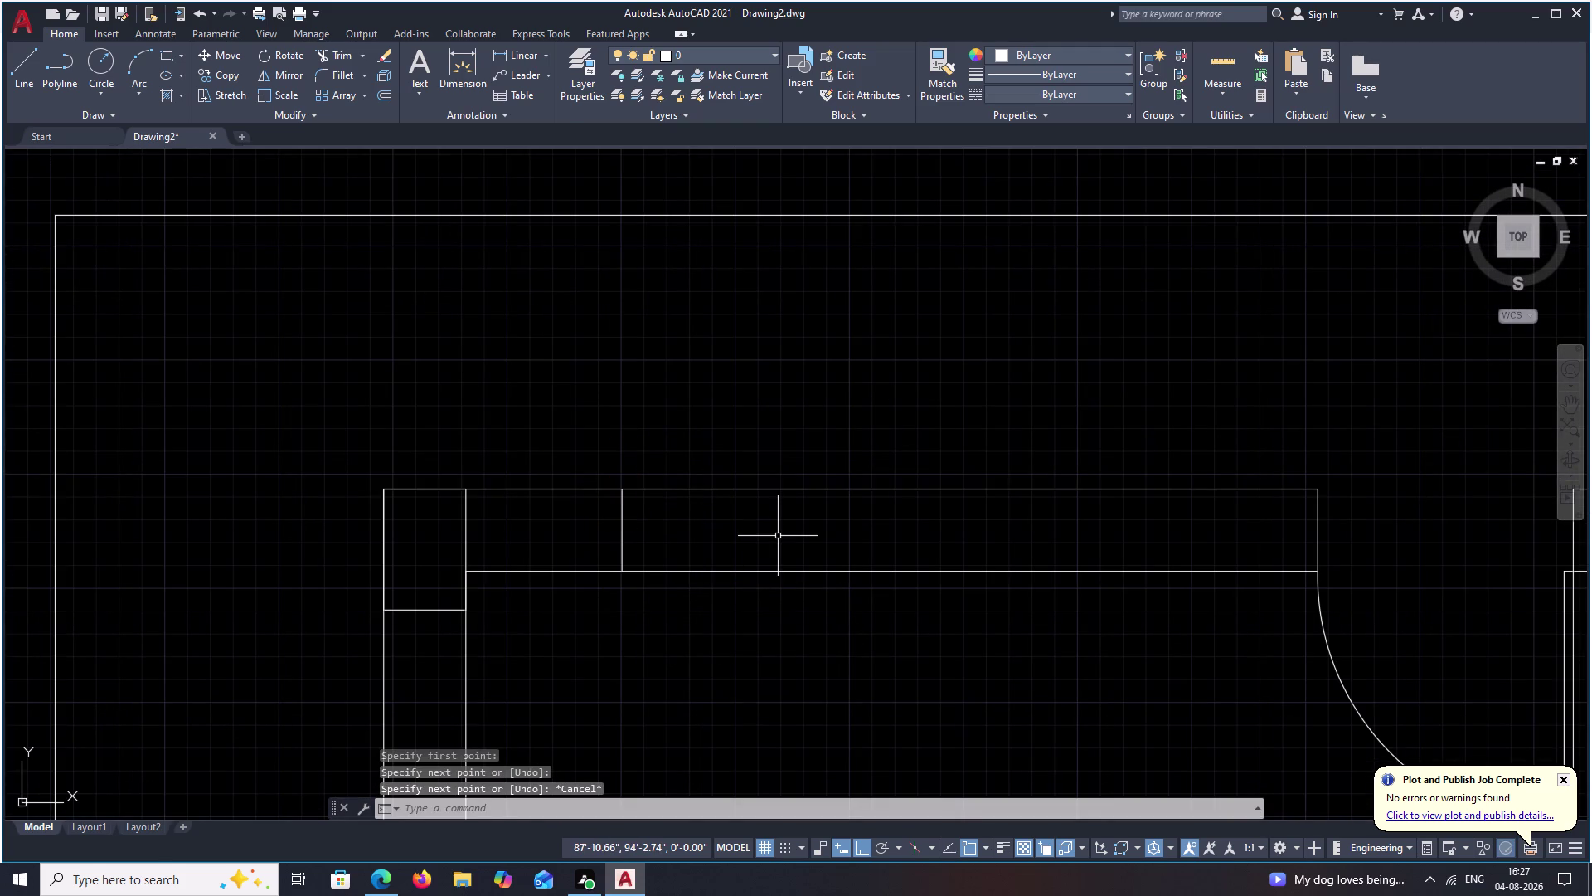
Offset the jamb line 3' to the right for the second jamb.
text(O)
key(space)
text(3)
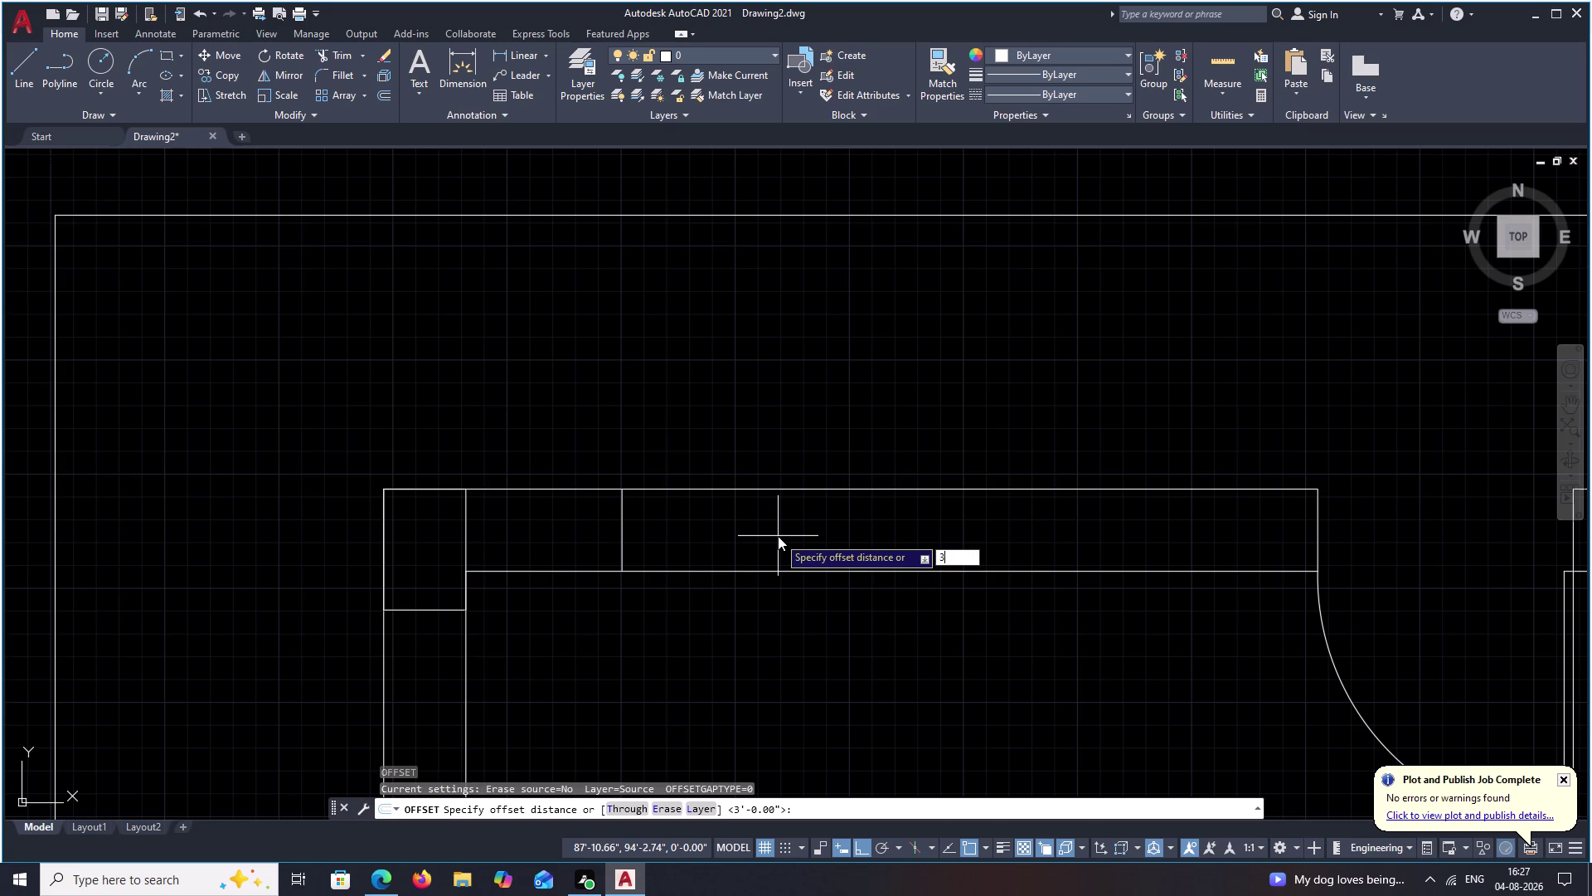
text(')
key(space)
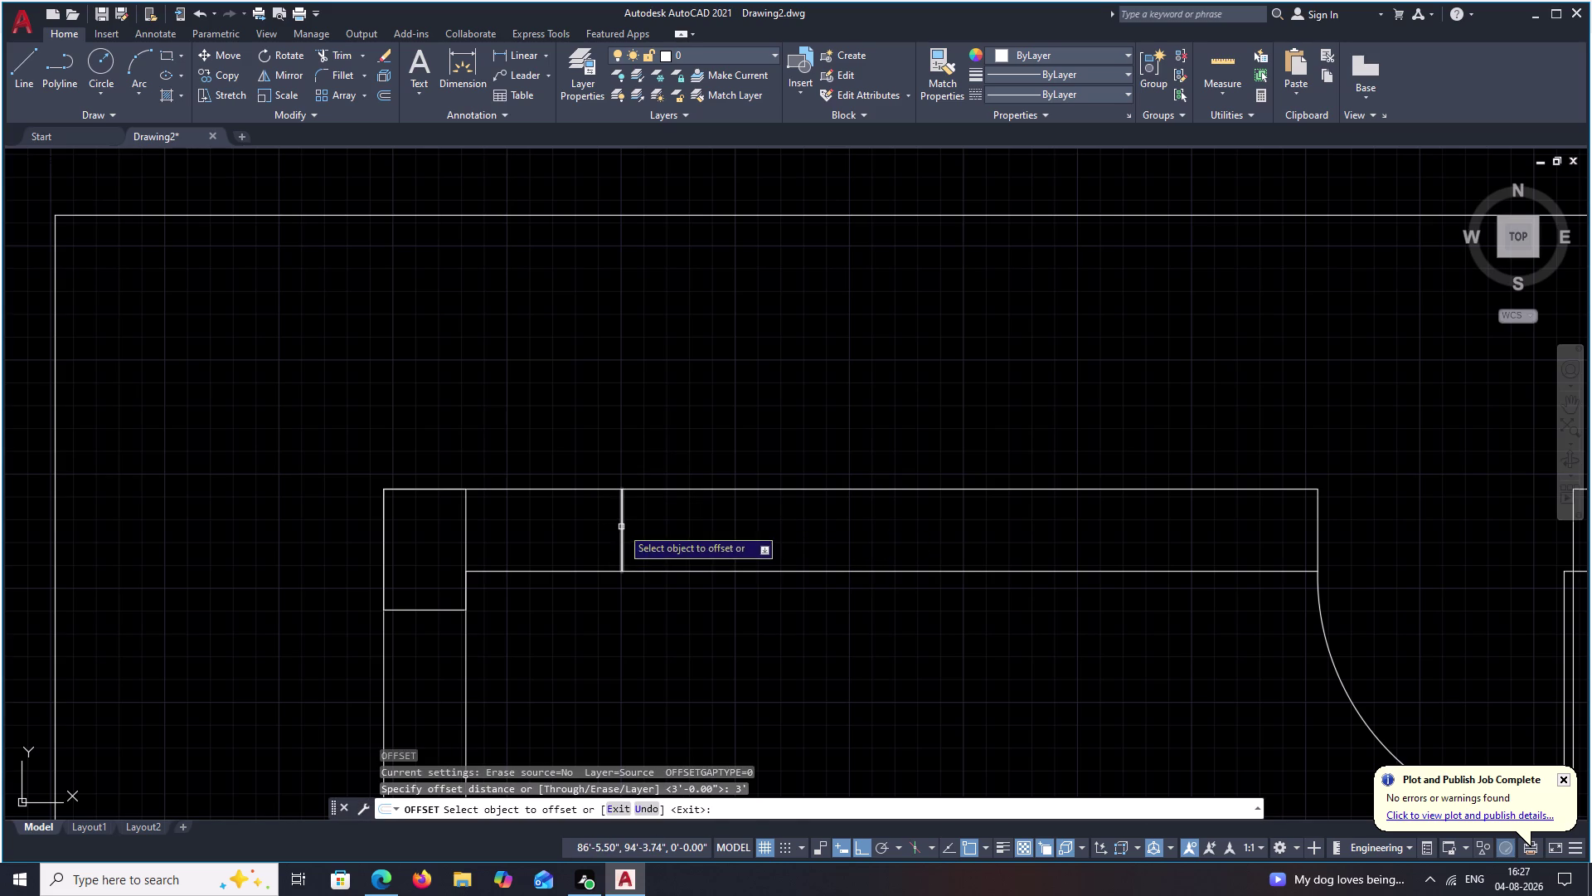
click(622, 527)
click(922, 527)
key(Escape)
Draw a mid-wall centre line between the two jambs and view the finished window.
text(L)
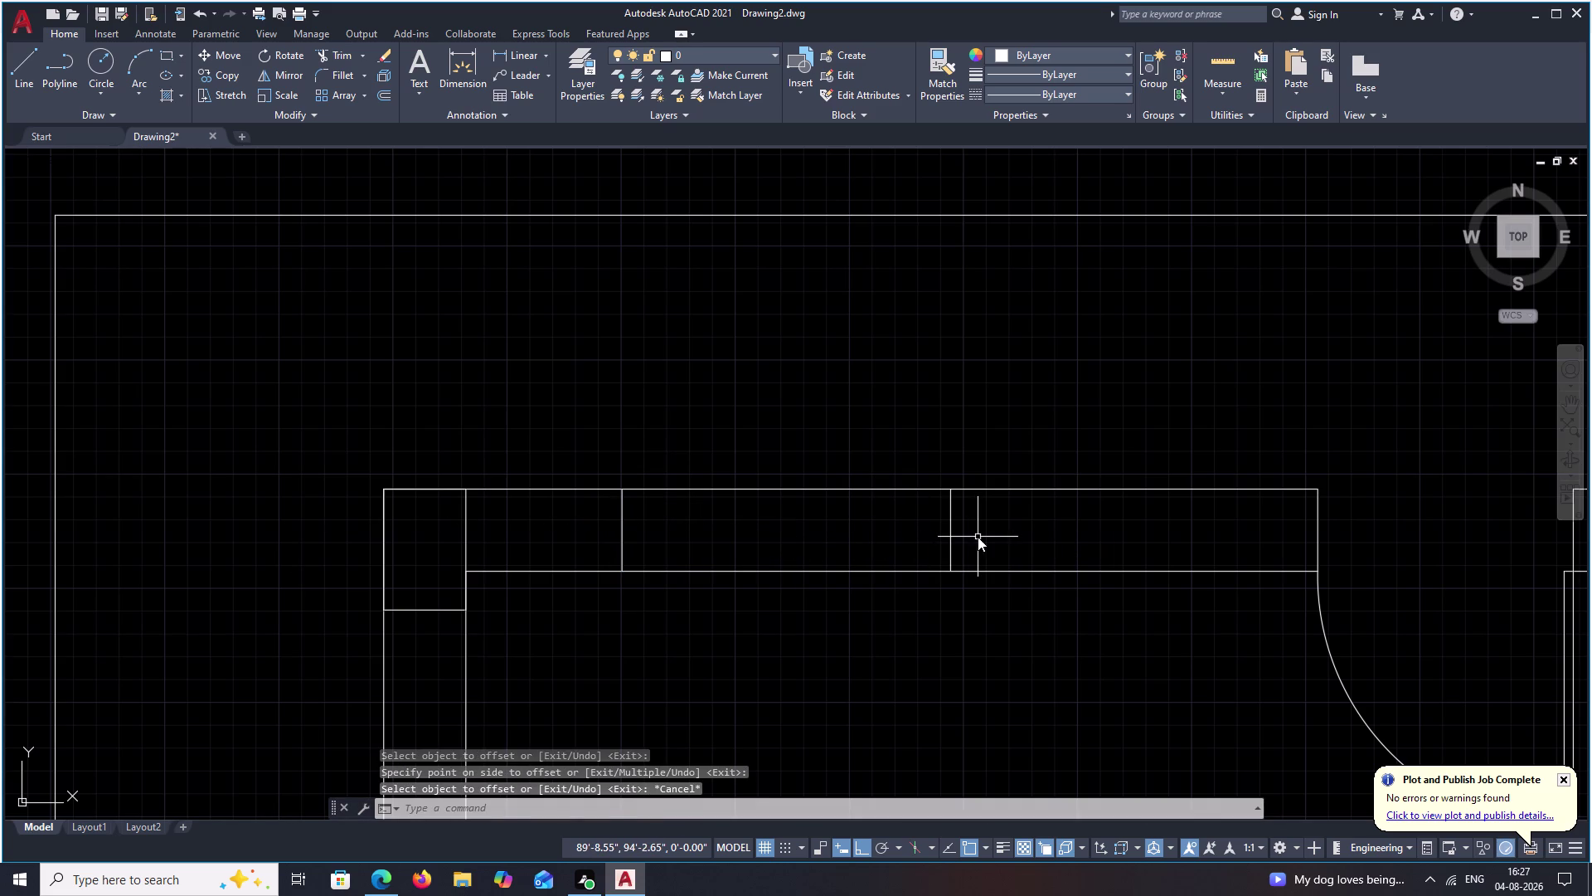
key(space)
click(946, 531)
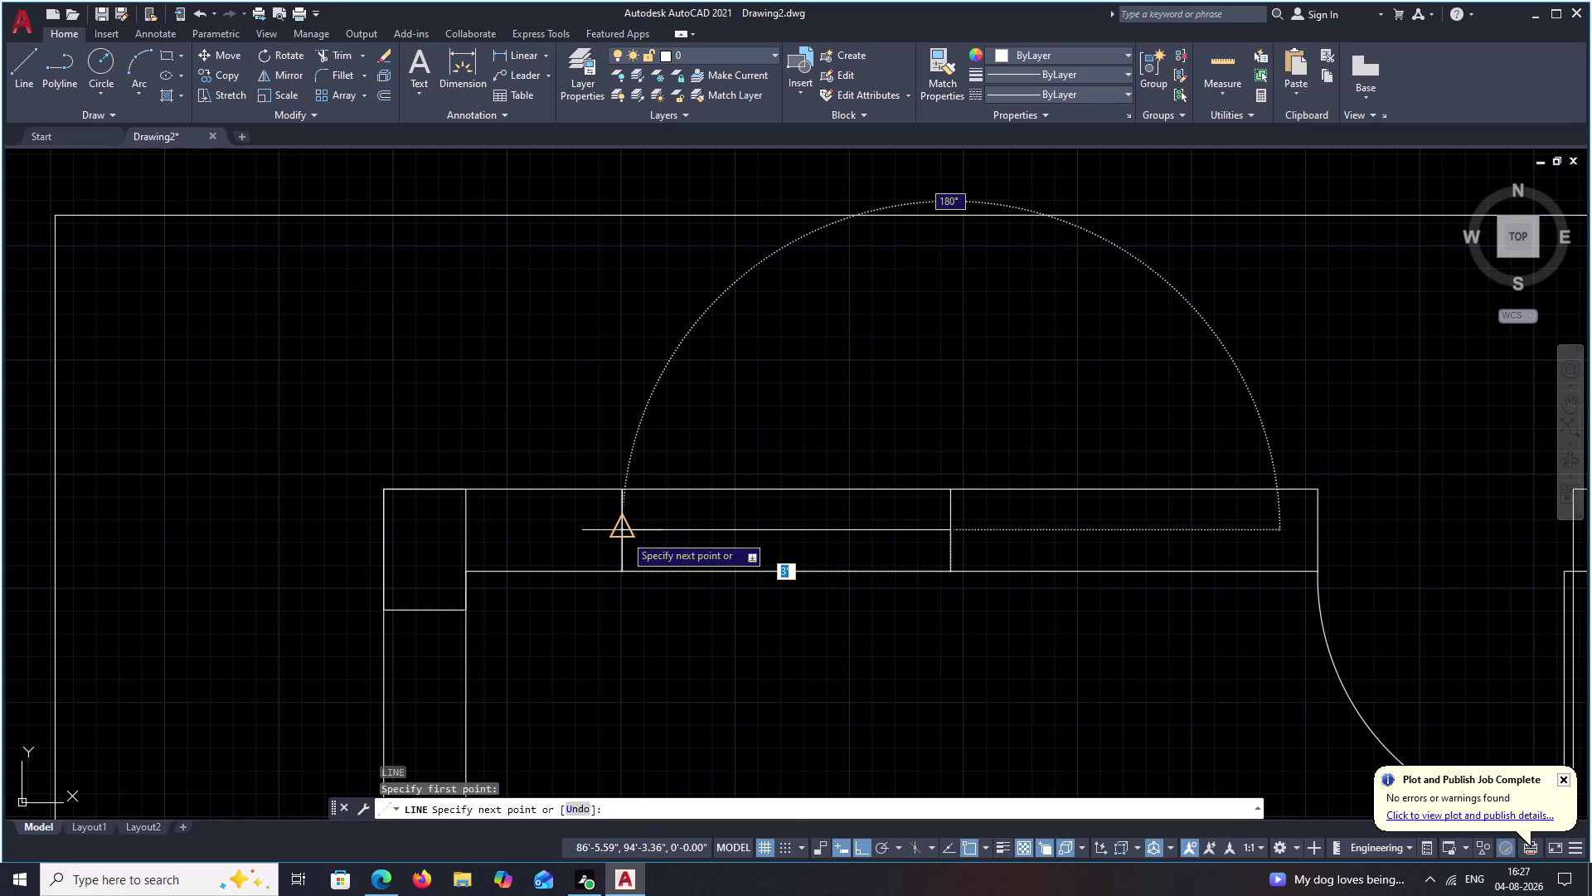
click(625, 534)
key(Escape)
middle_drag(957, 662, 1189, 500)
scroll(down, 3)
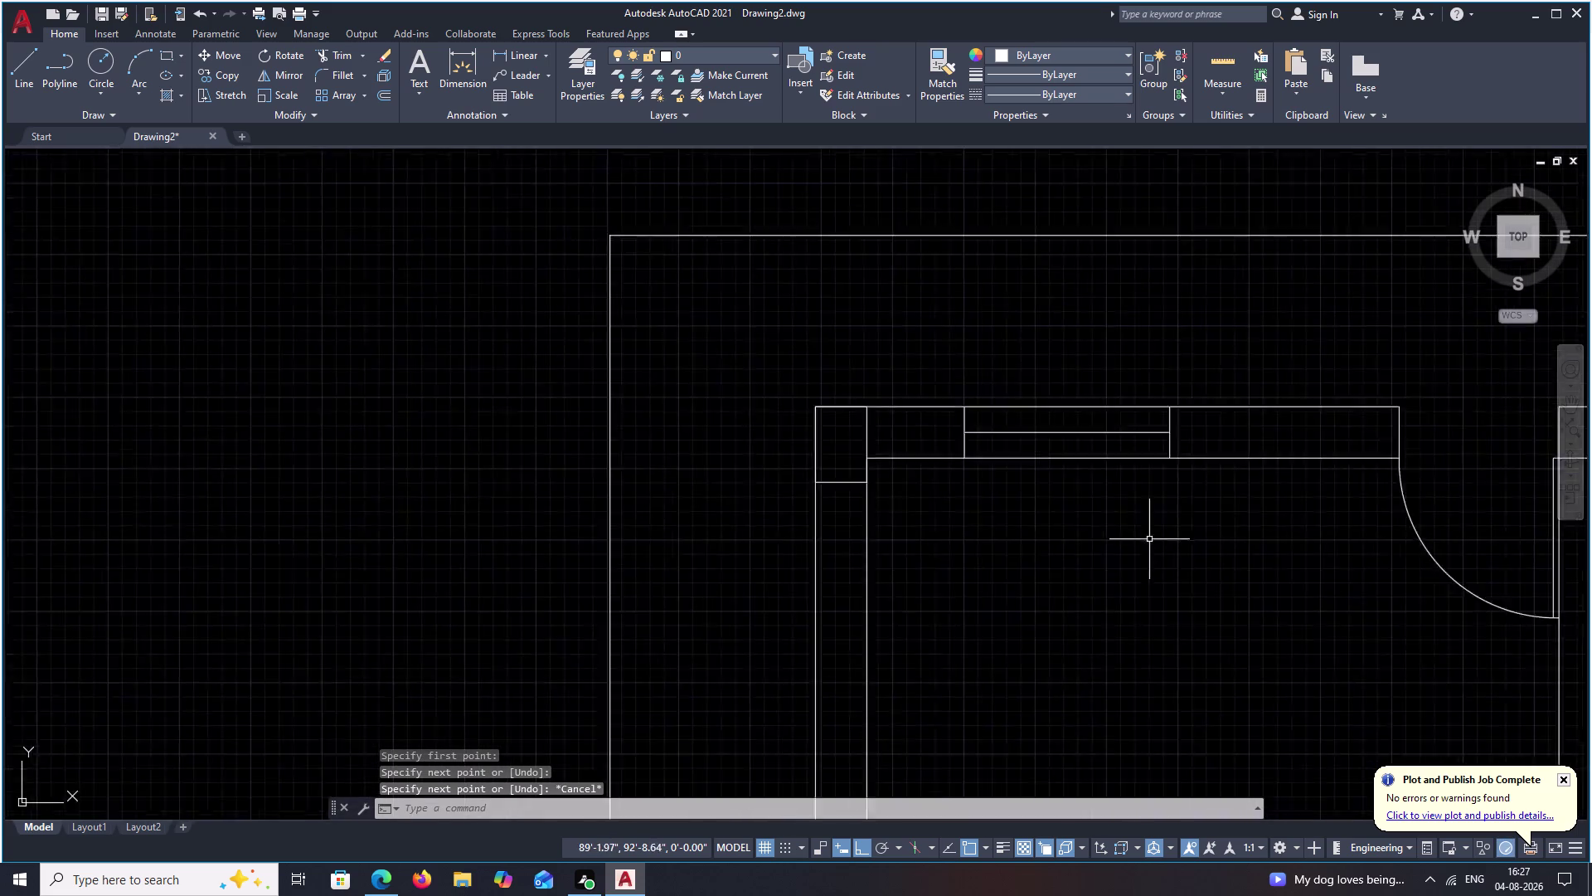
scroll(down, 3)
middle_drag(1143, 593, 1088, 523)
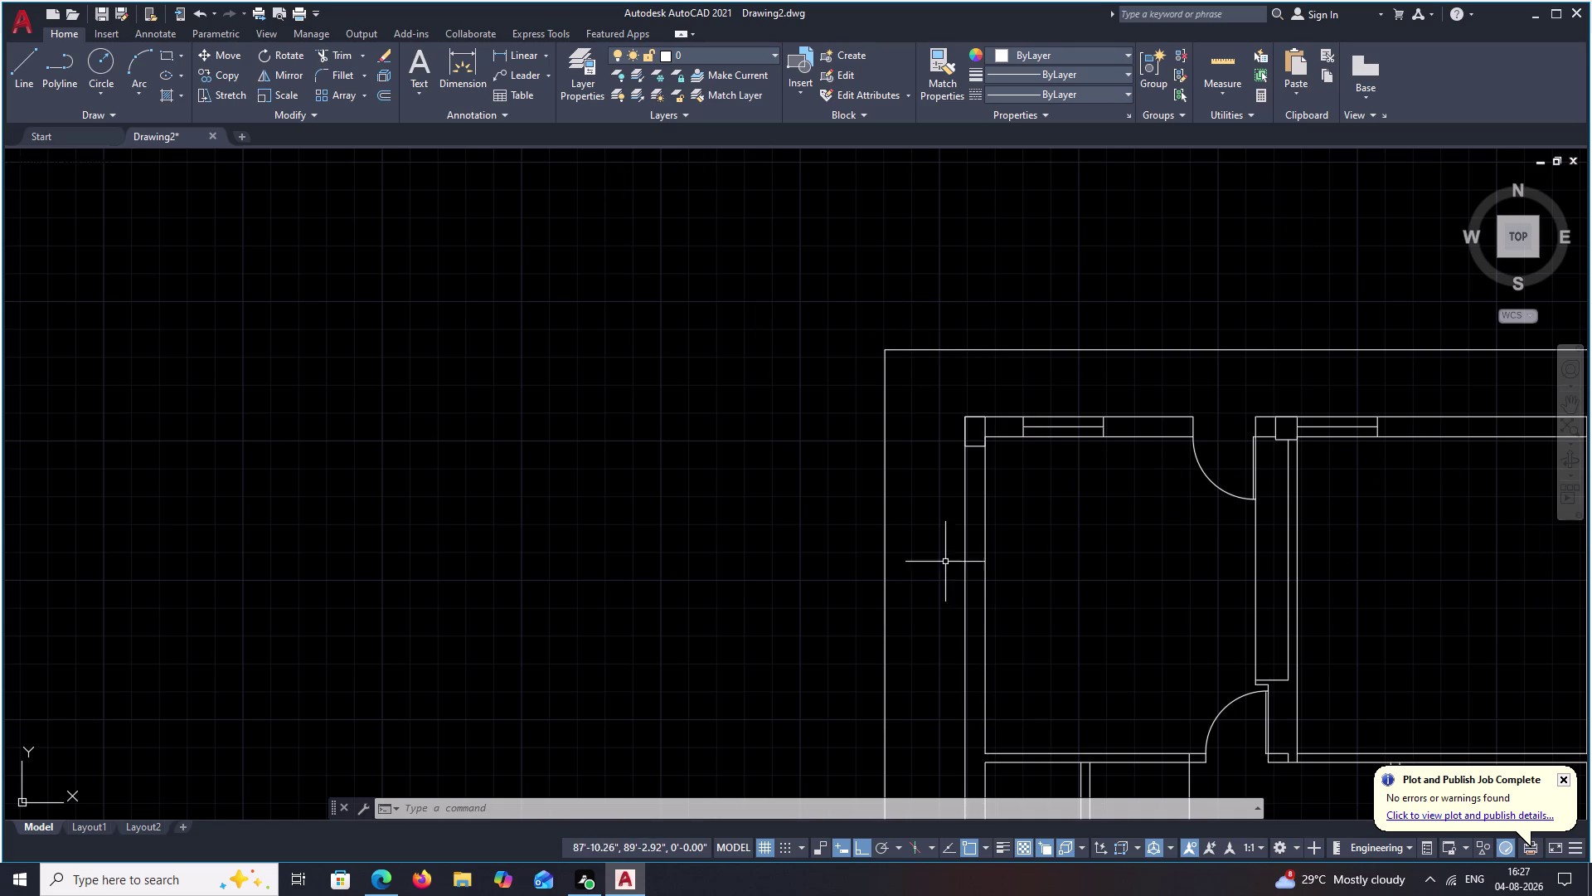
Start a line on the left room's side wall, then cancel it.
middle_drag(1020, 662, 981, 552)
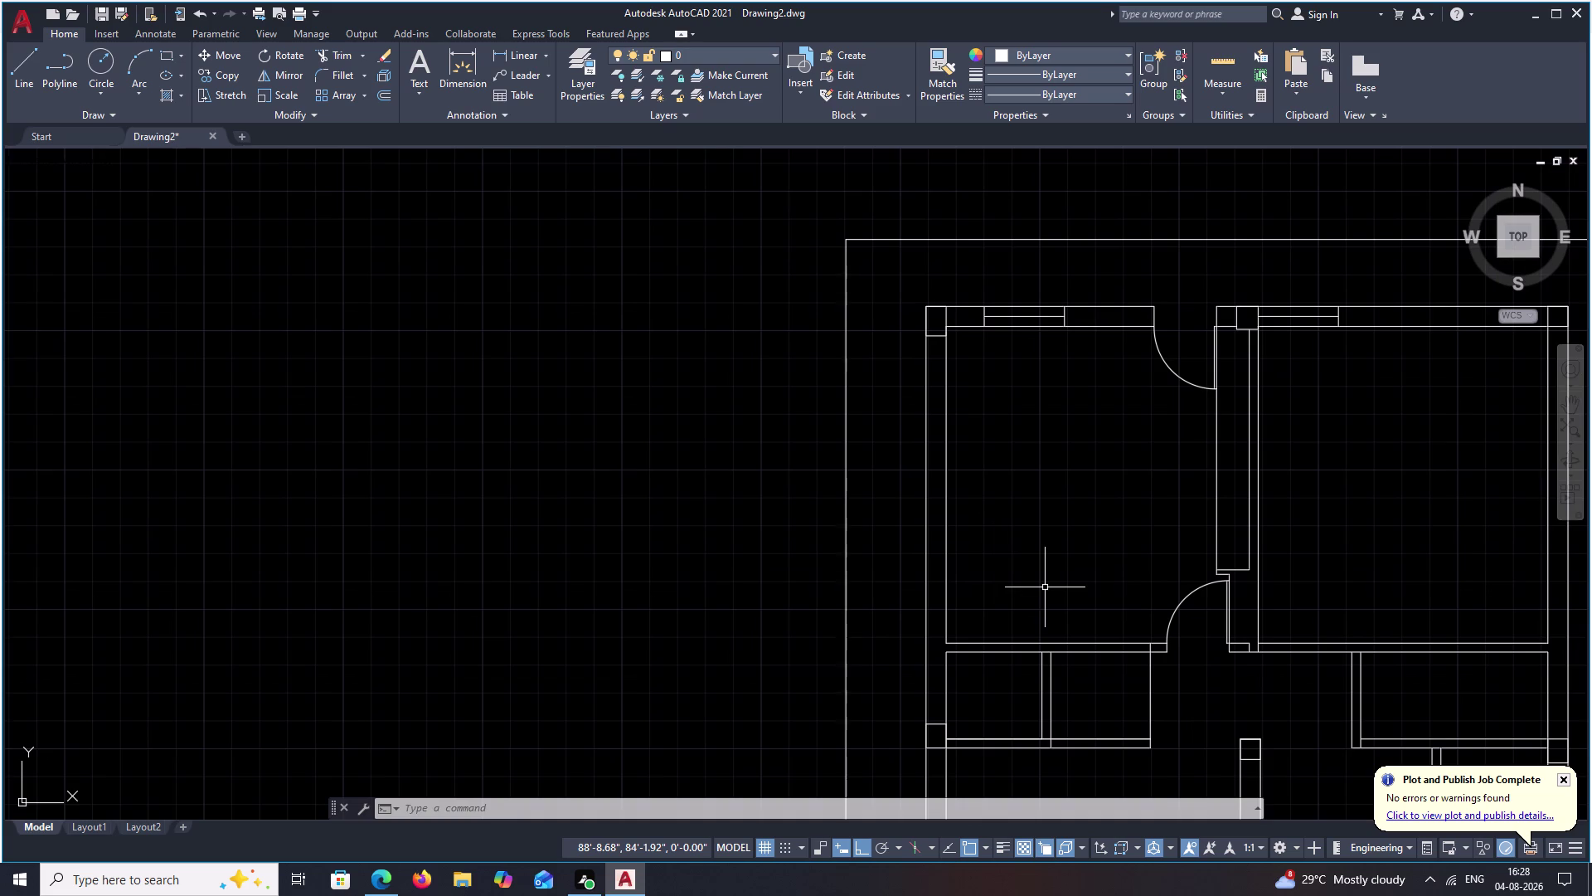
key(l)
key(space)
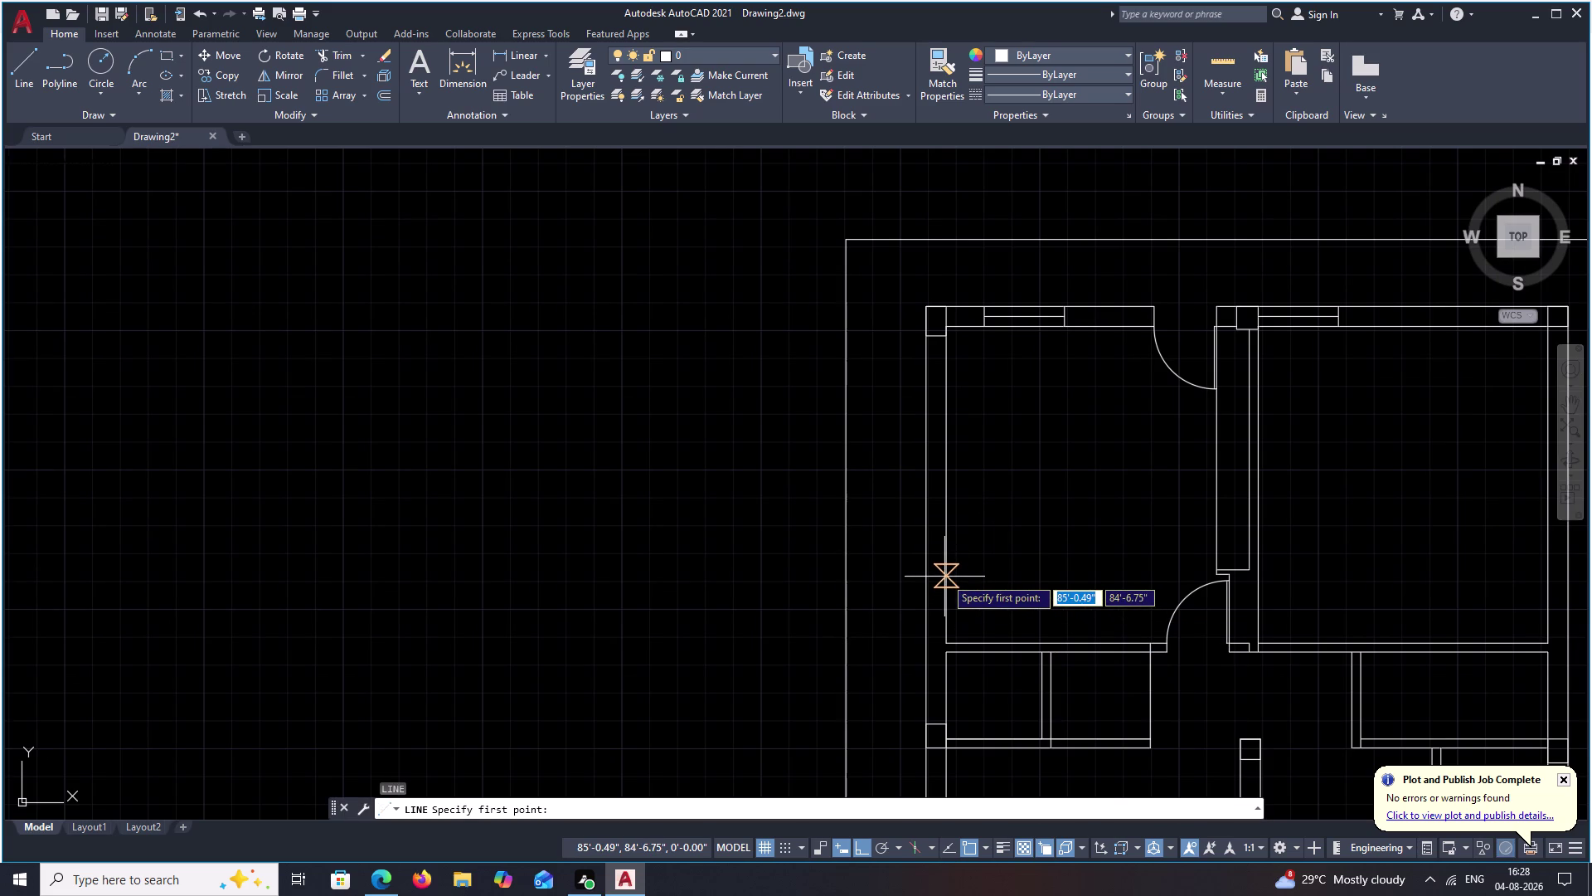
scroll(up, 3)
click(944, 577)
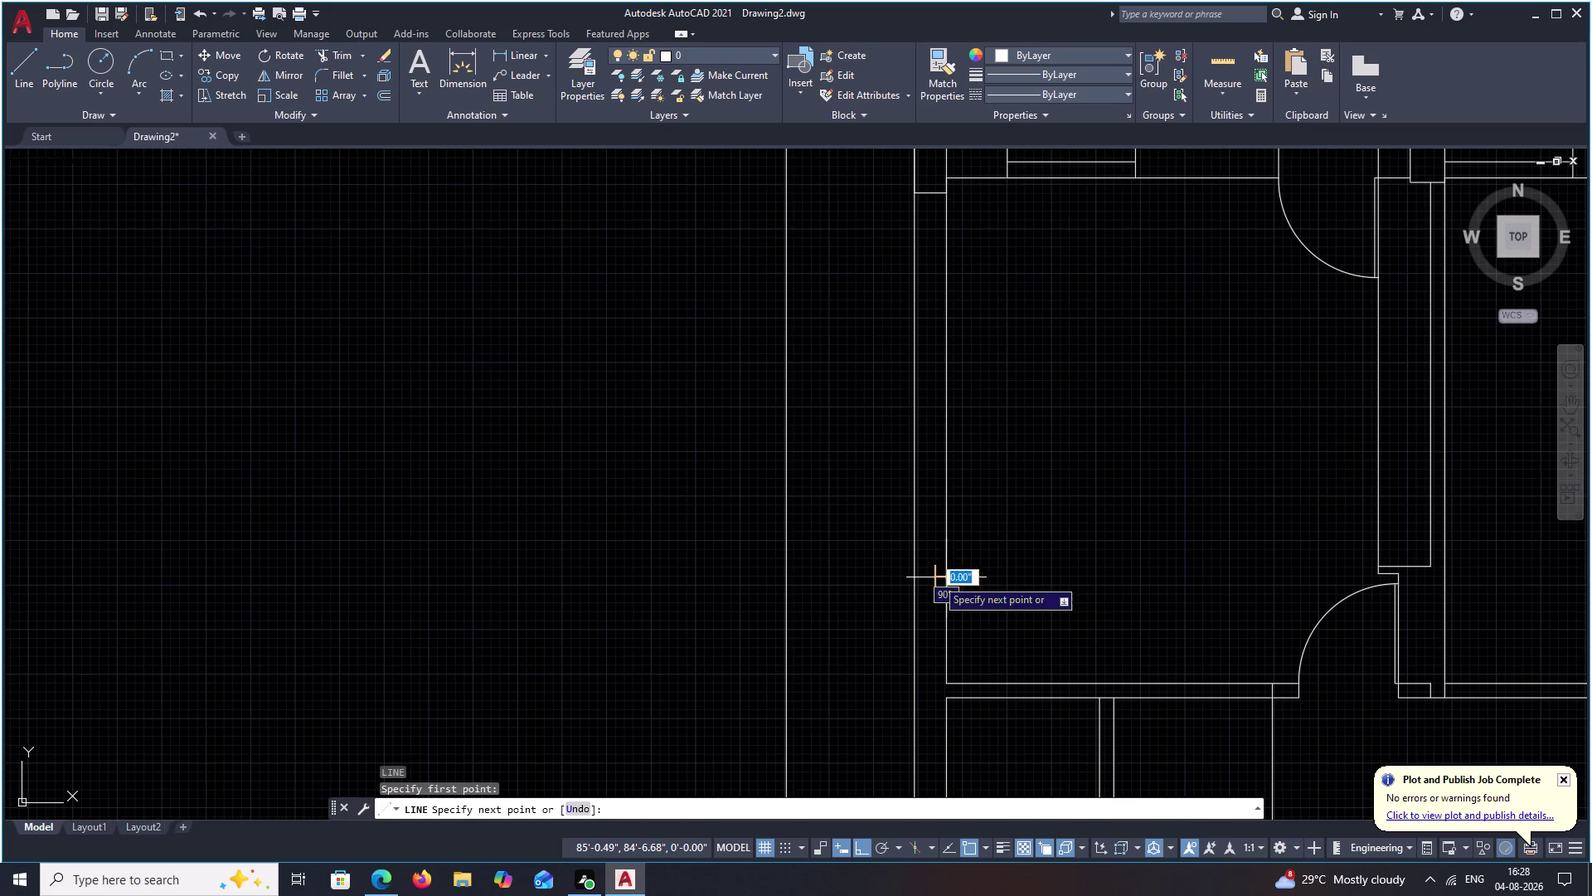
click(920, 575)
key(Escape)
Try another line higher up the left wall and cancel it.
middle_drag(978, 434, 986, 469)
text(L)
key(space)
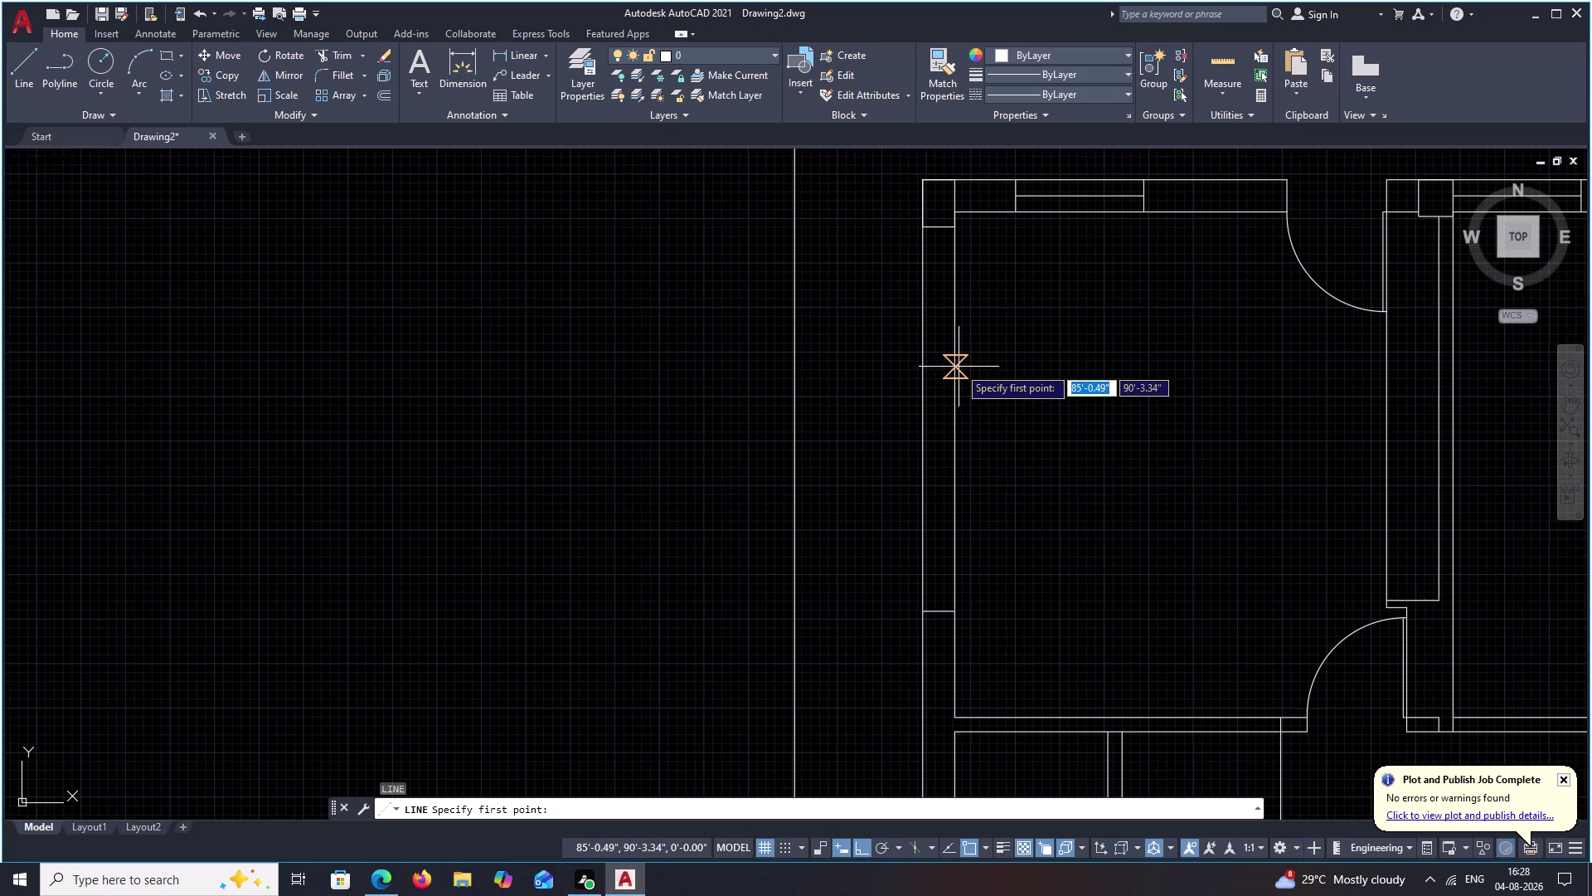
click(955, 359)
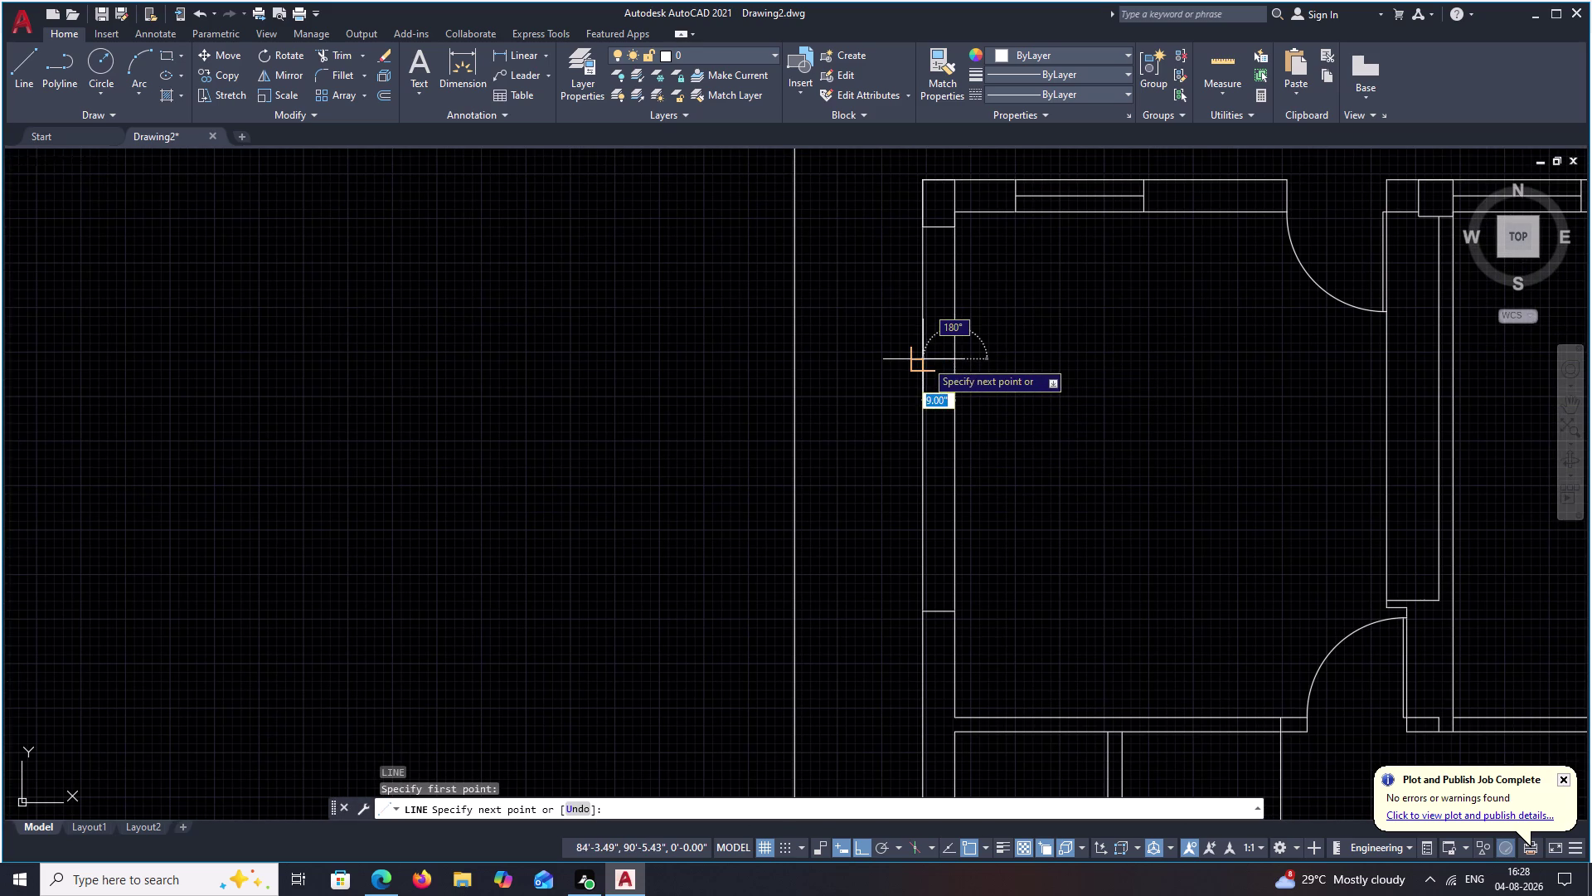
click(926, 360)
key(Escape)
Start a third line along the left wall, end it, and zoom out over the plan.
text(L)
key(space)
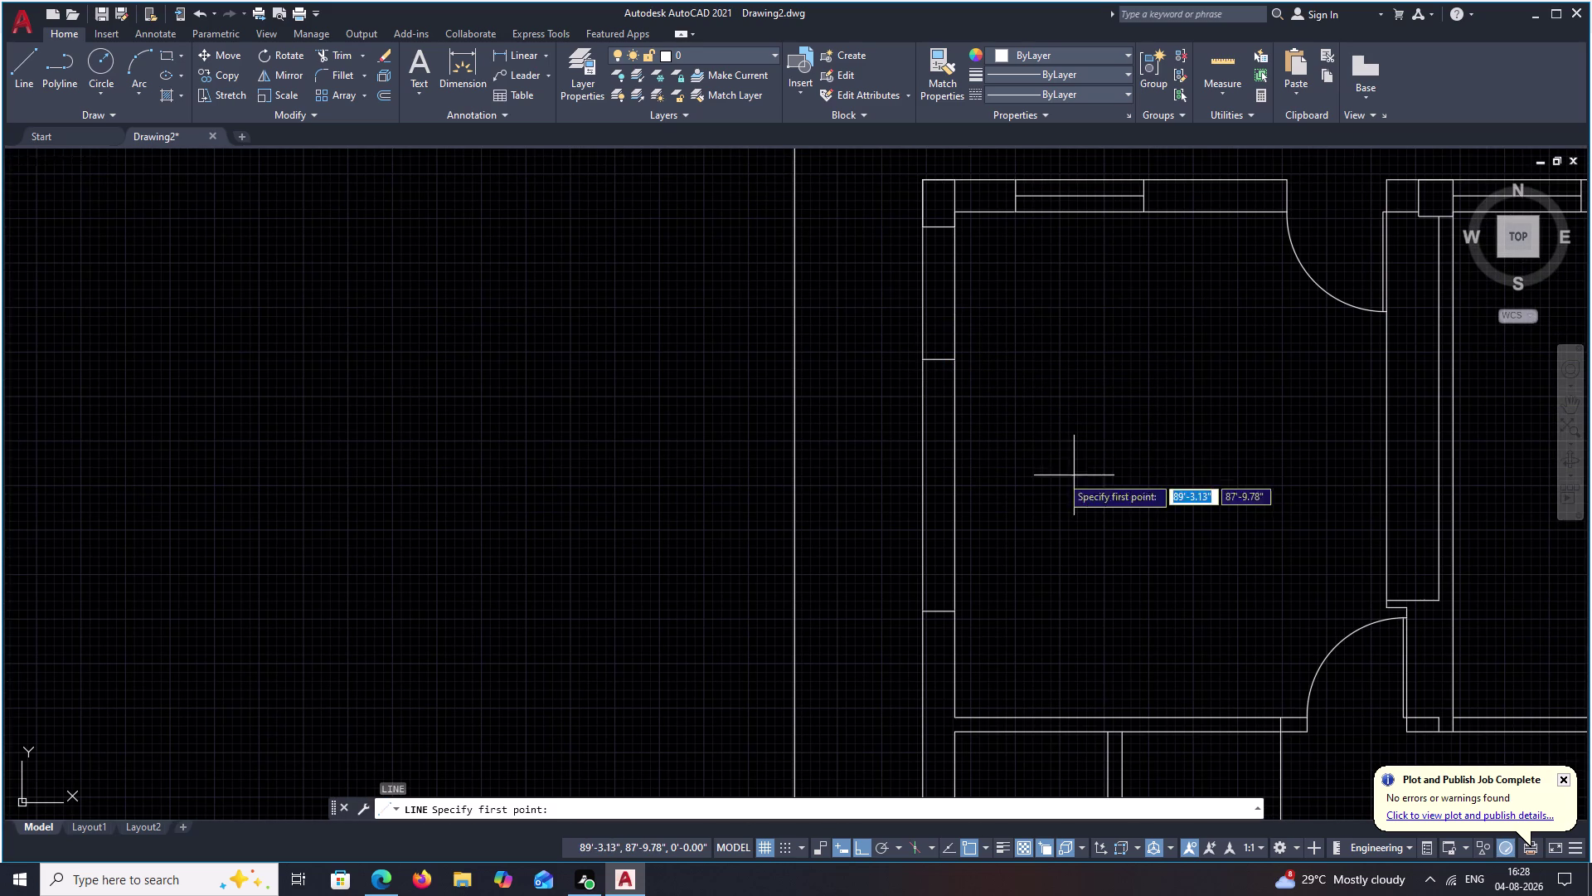
drag(938, 604, 941, 594)
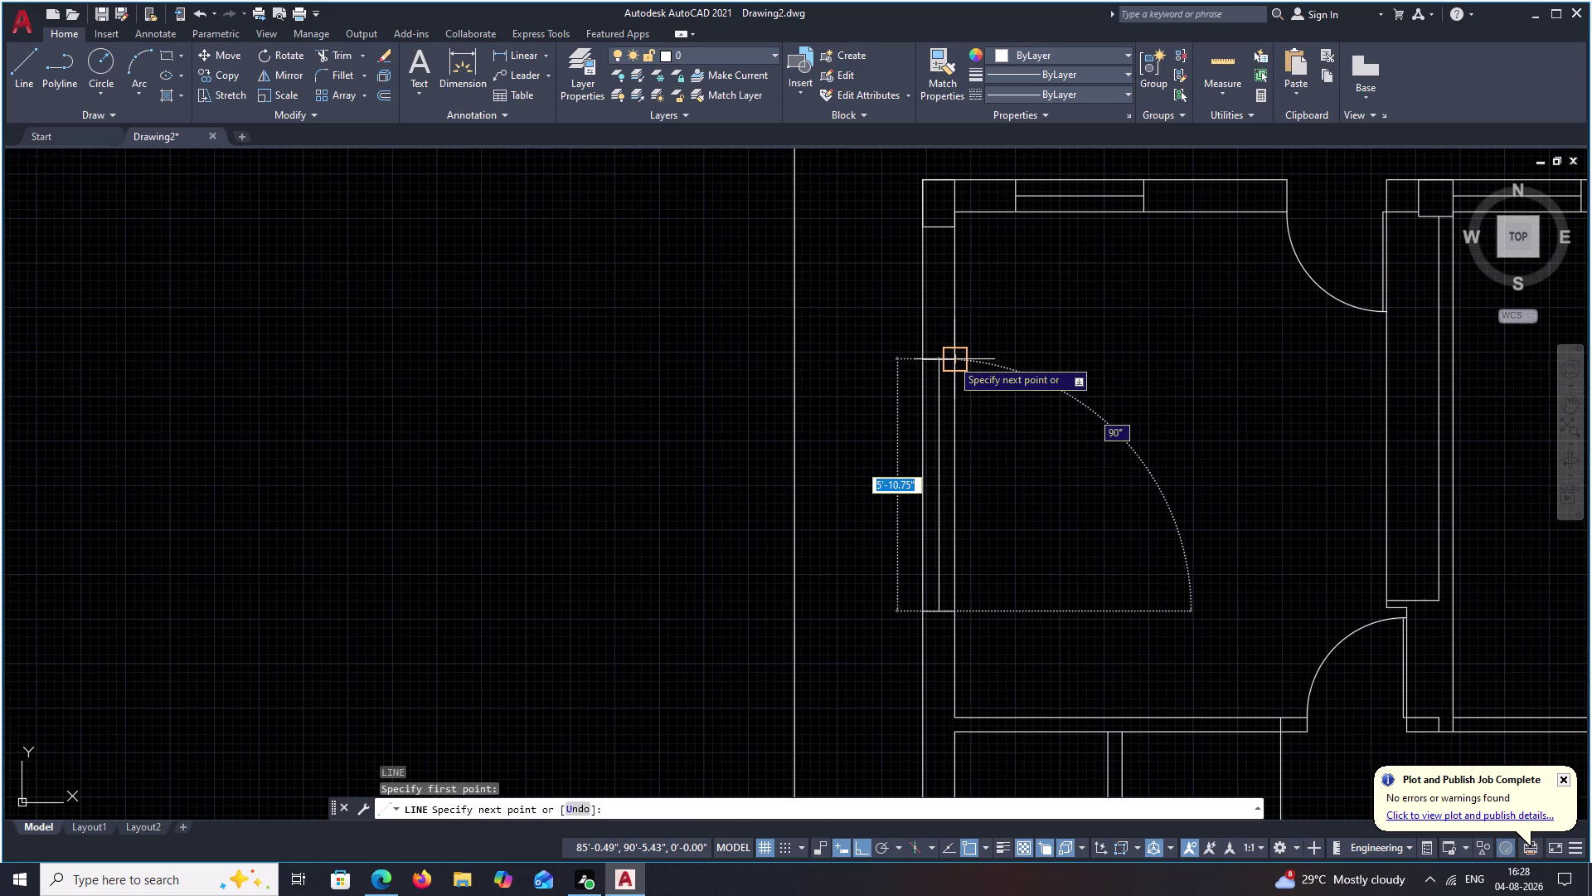
click(942, 357)
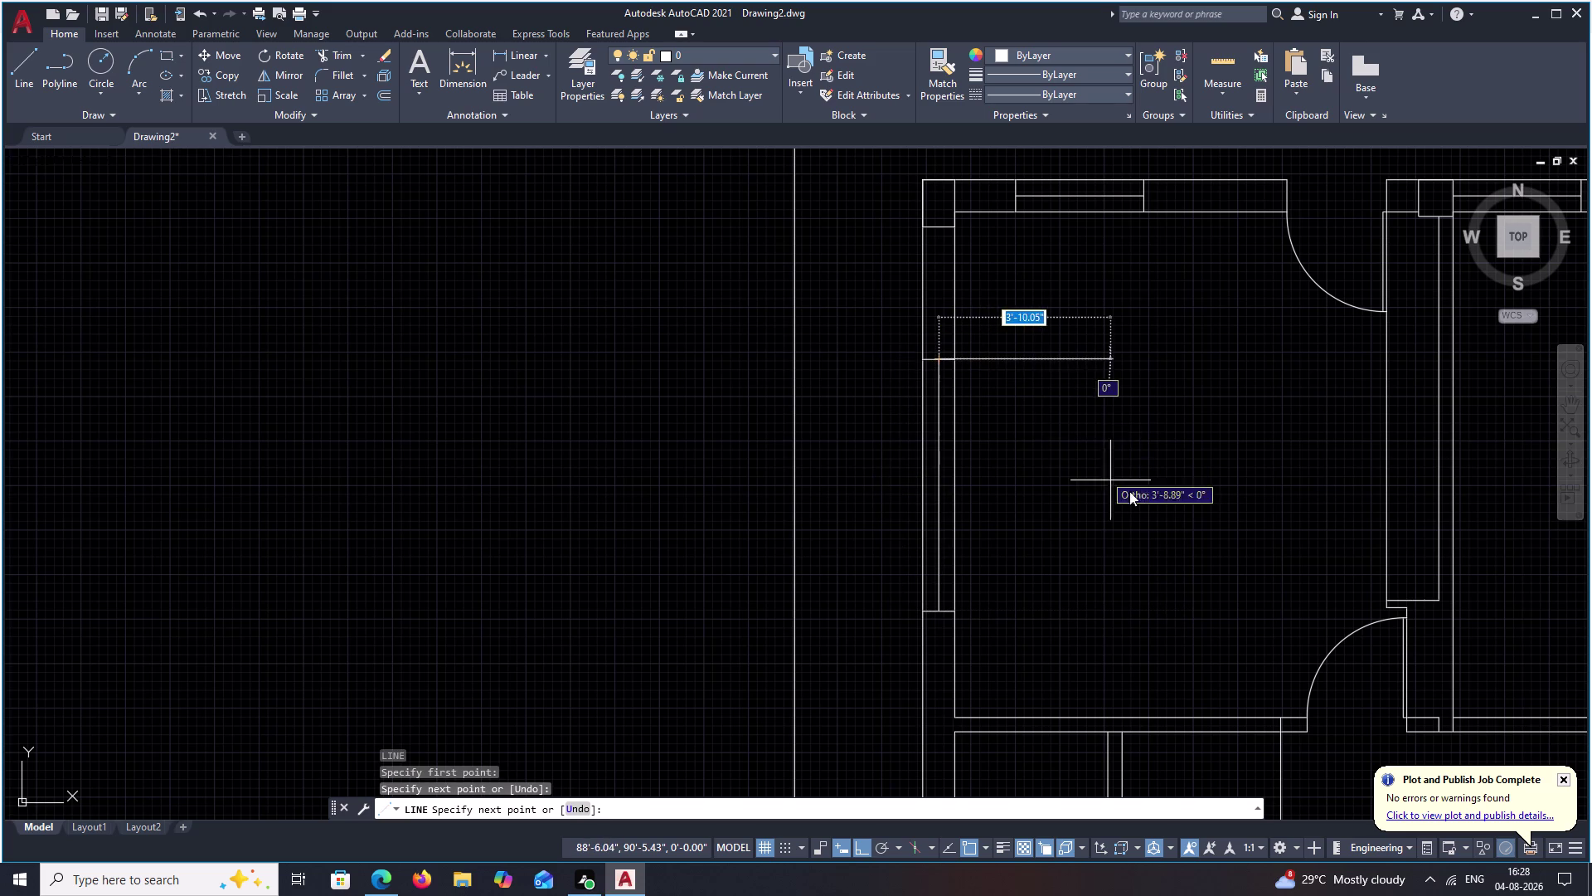
key(Escape)
scroll(down, 3)
middle_drag(1118, 531, 1043, 370)
middle_drag(1037, 530, 1018, 454)
middle_drag(1020, 505, 1019, 492)
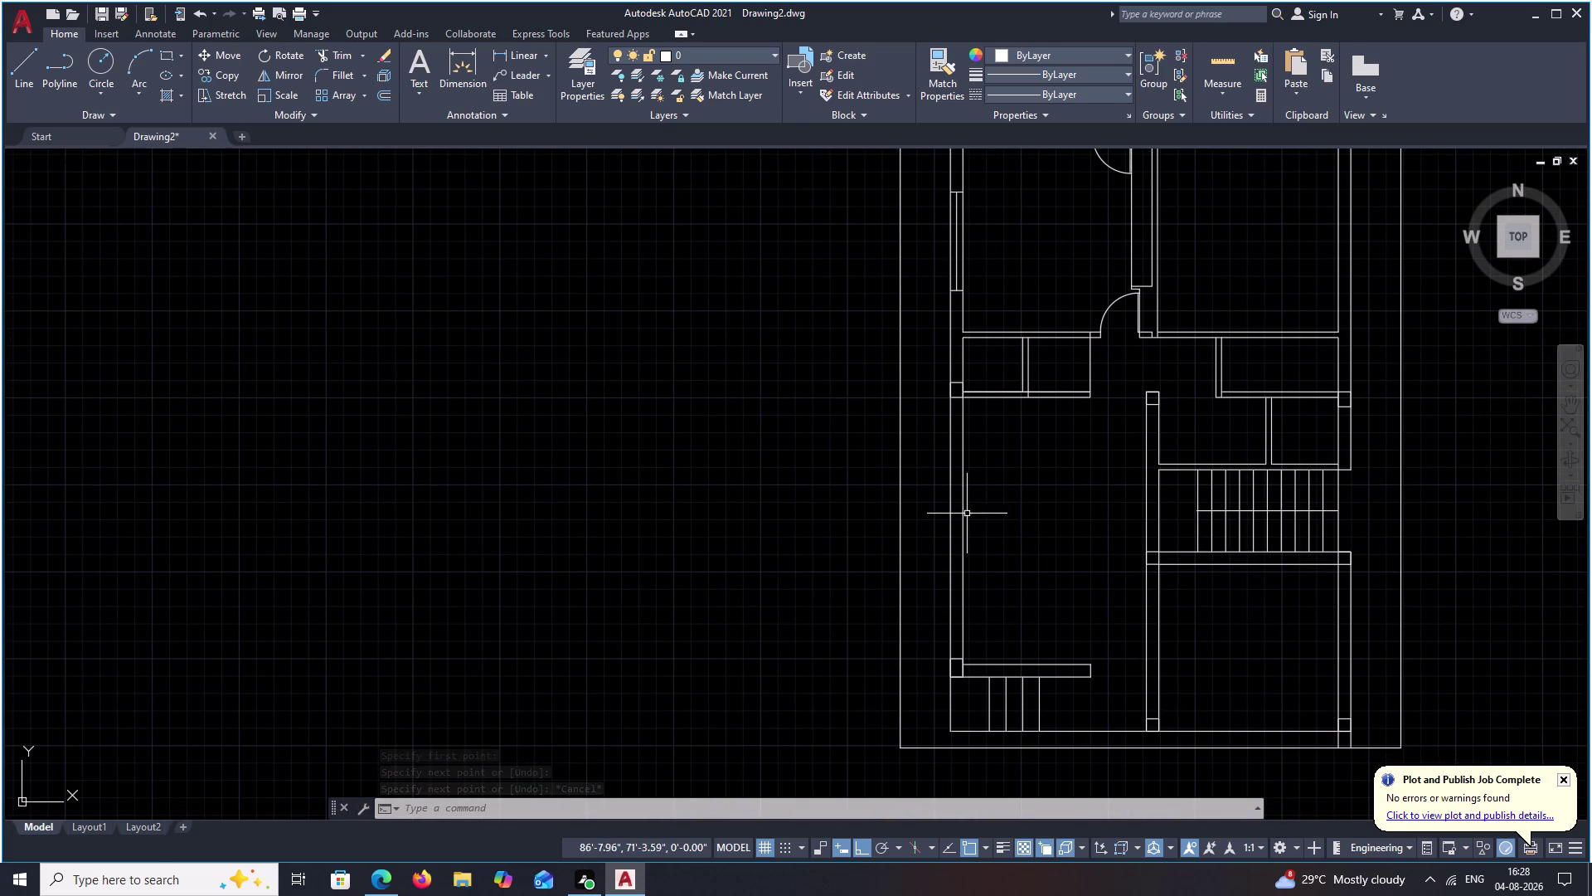
Move the small square at the left wall down below the horizontal wall line.
middle_drag(969, 406, 982, 494)
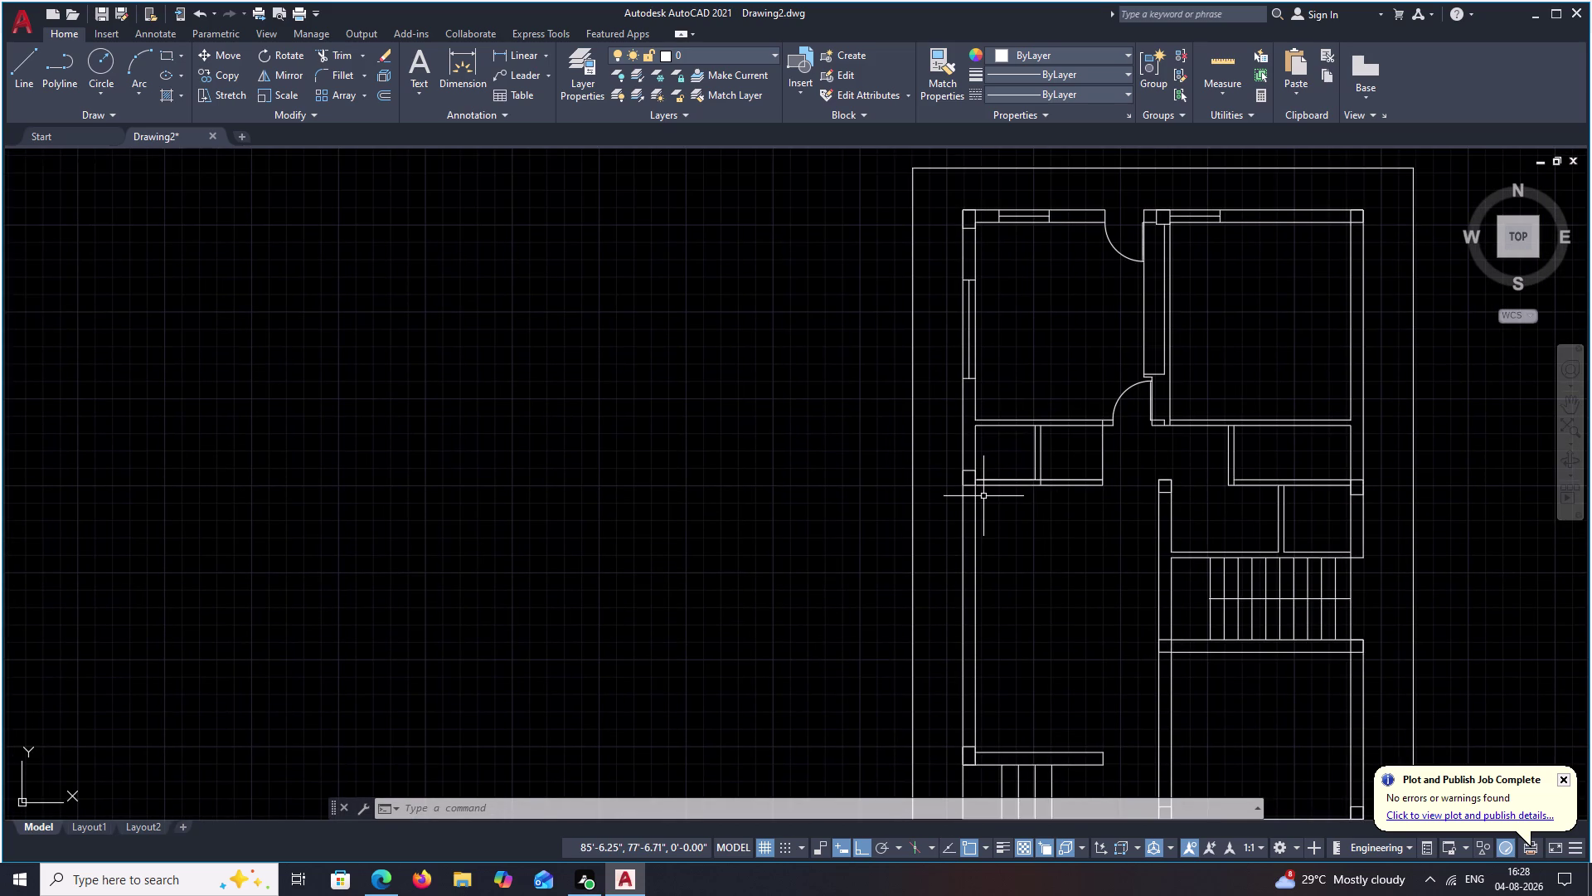
scroll(up, 3)
drag(948, 388, 949, 393)
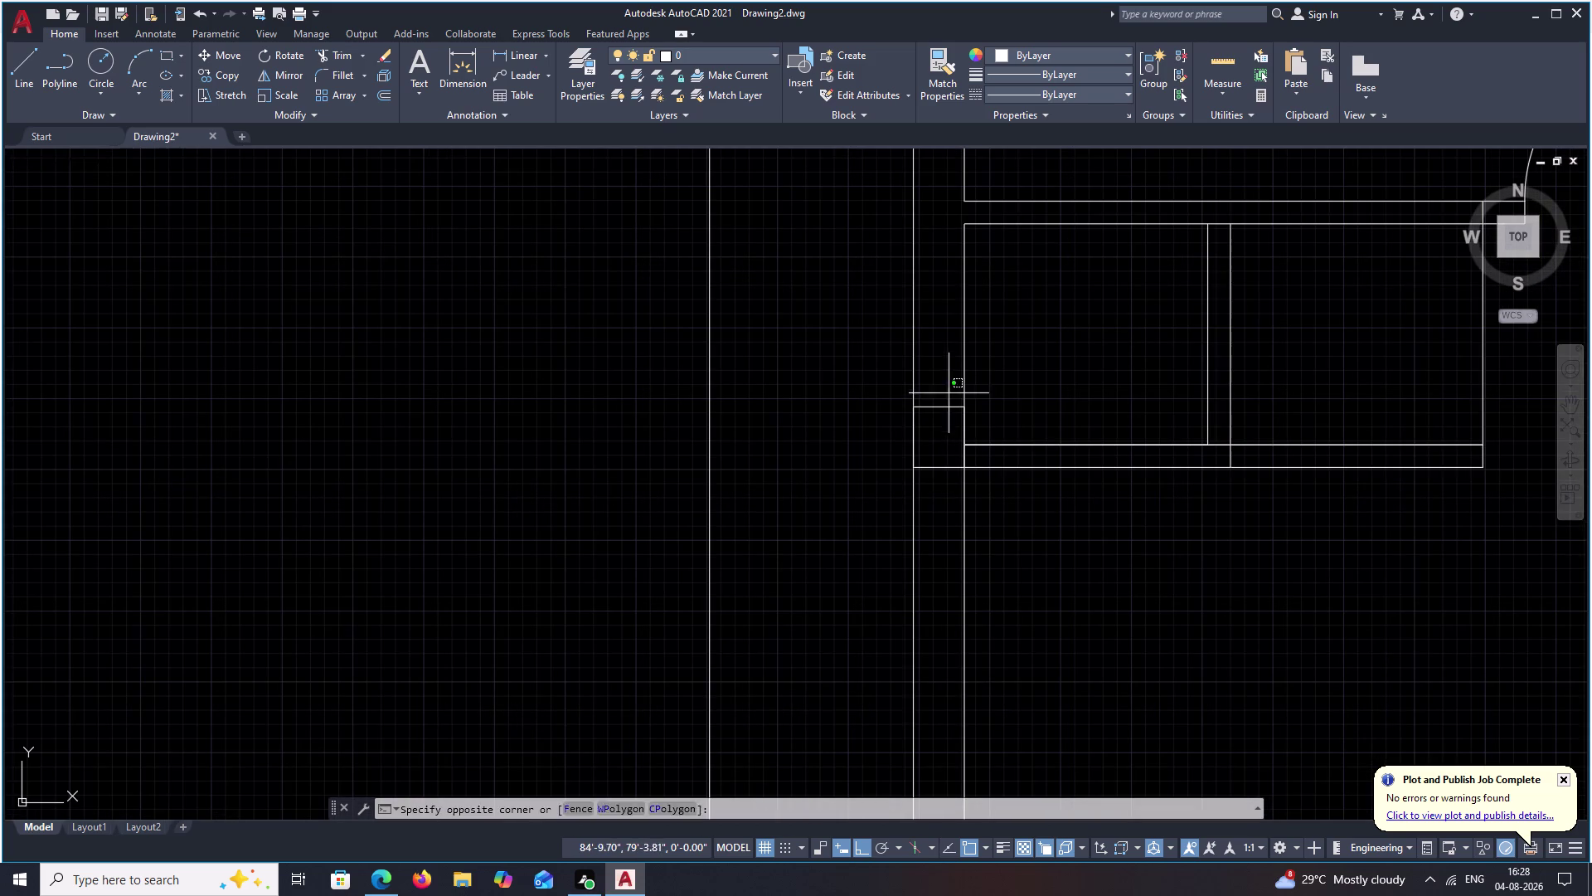
drag(948, 393, 941, 490)
text(M)
key(space)
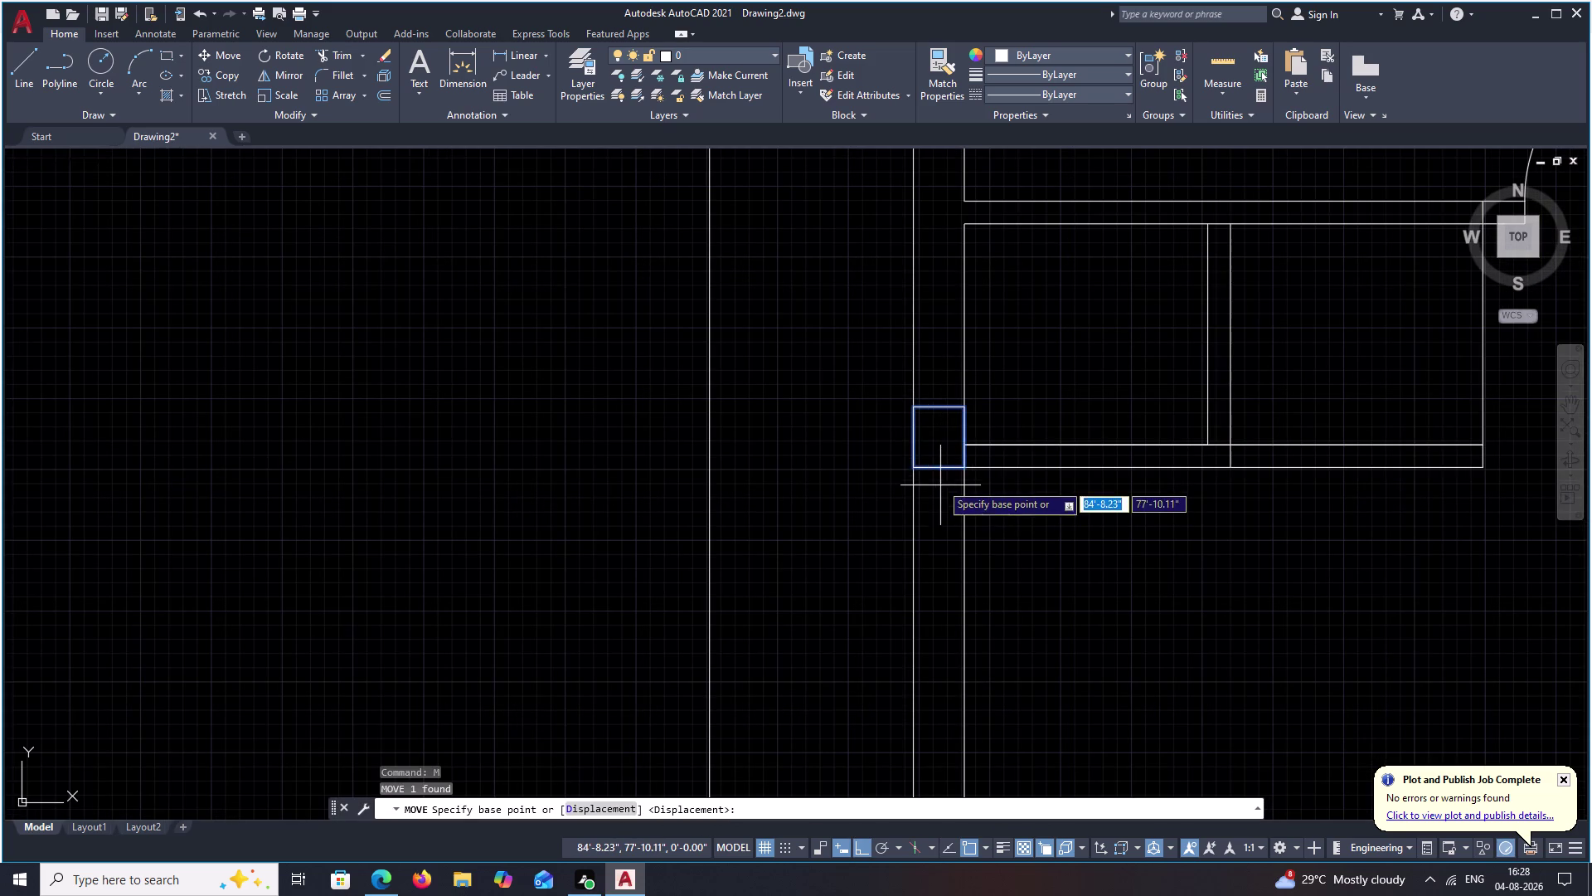
click(966, 414)
click(966, 471)
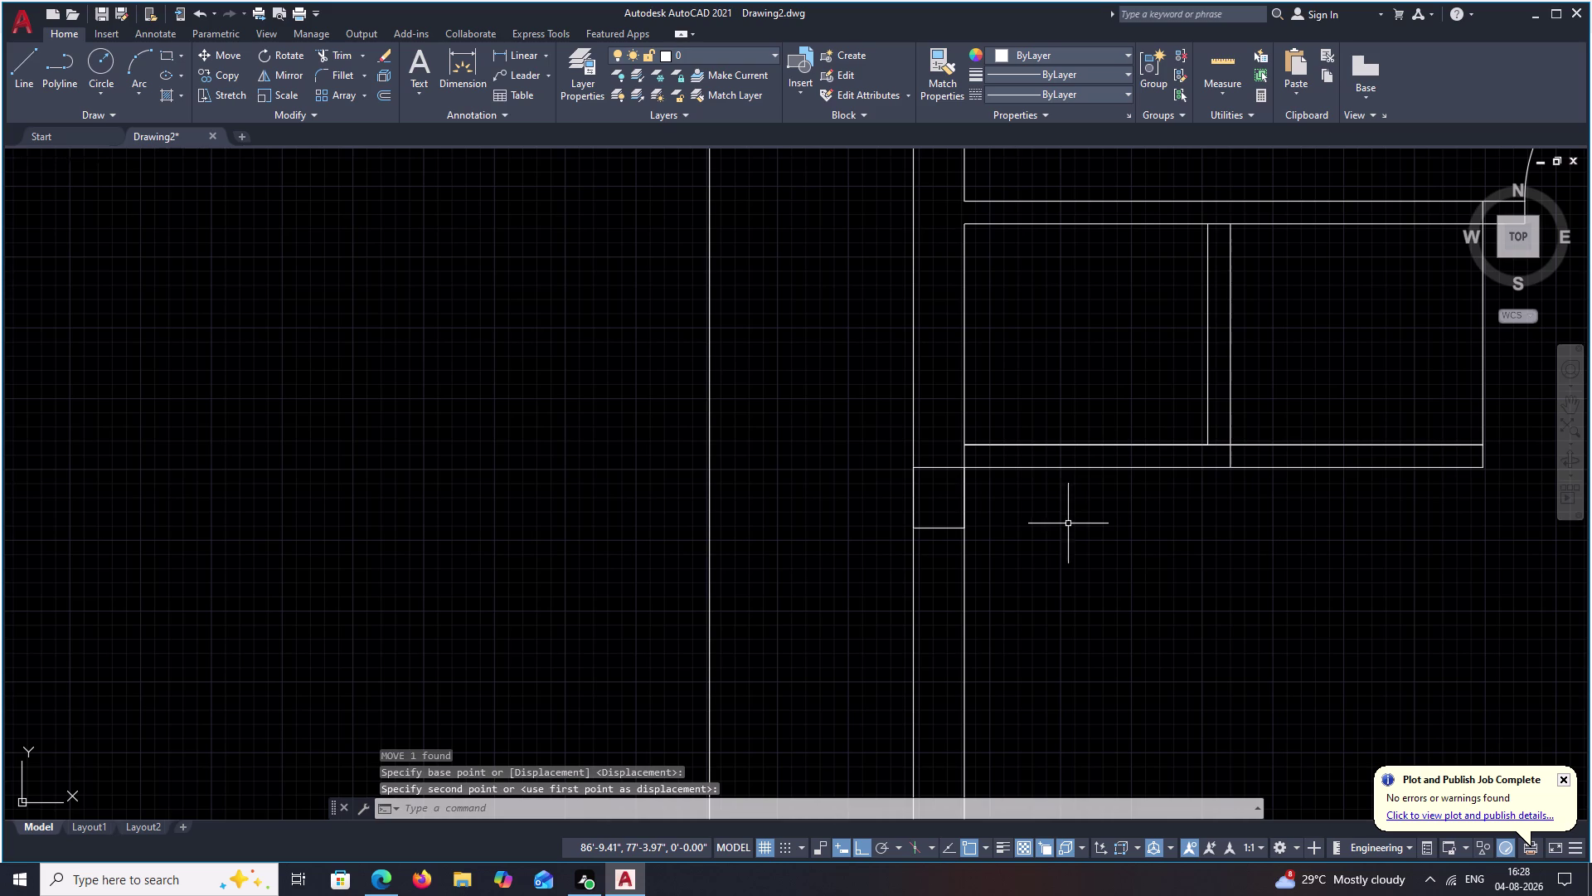
Start a second move of the square, then cancel it.
drag(958, 452, 936, 509)
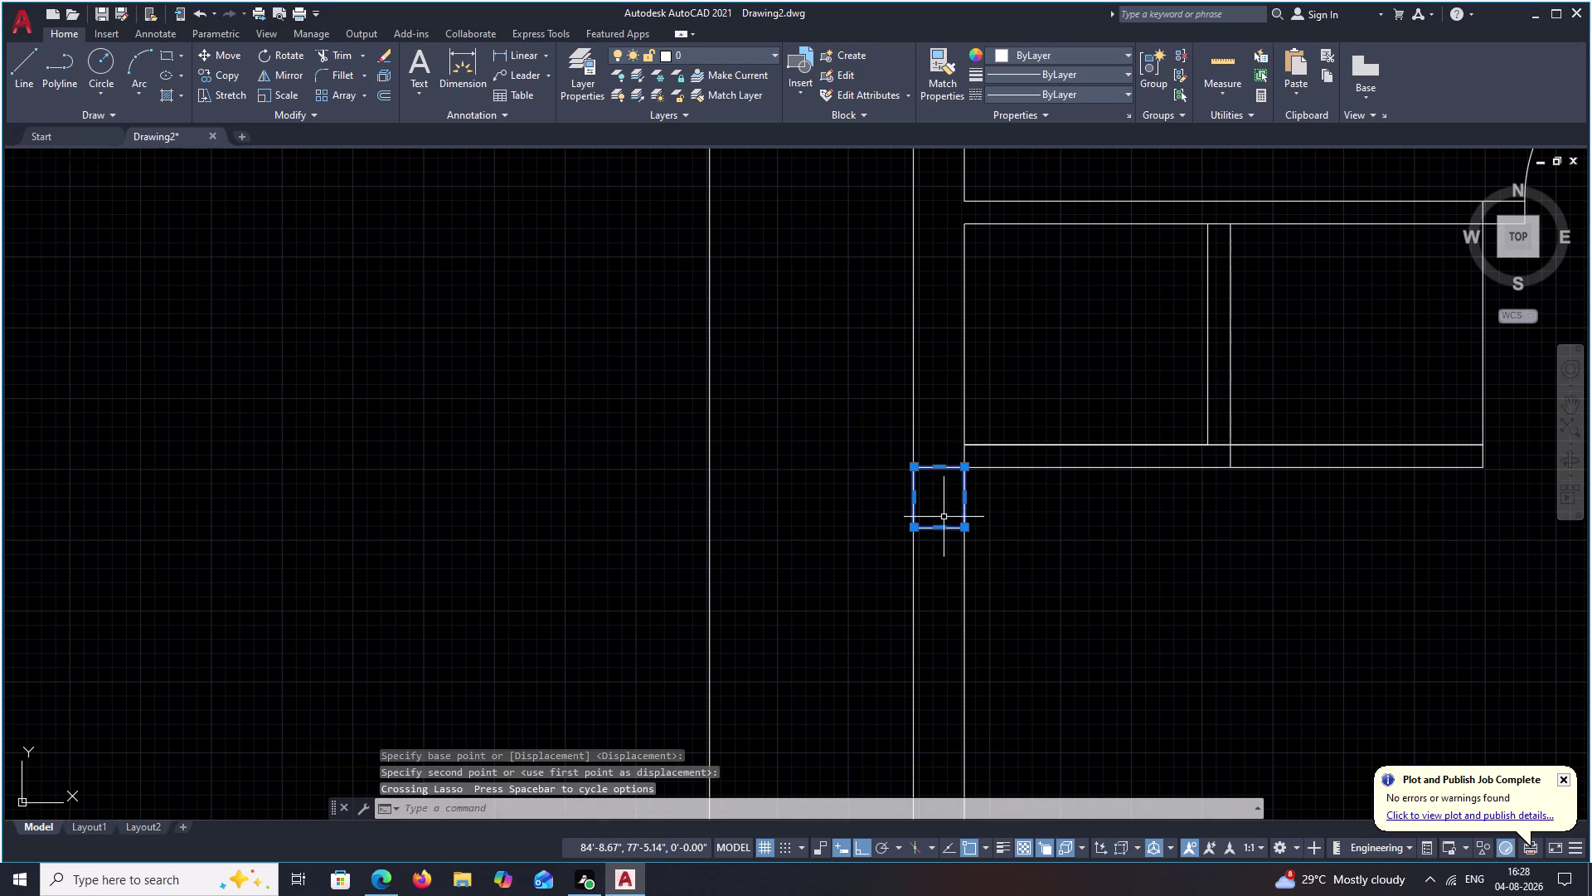
text(M)
key(space)
click(964, 473)
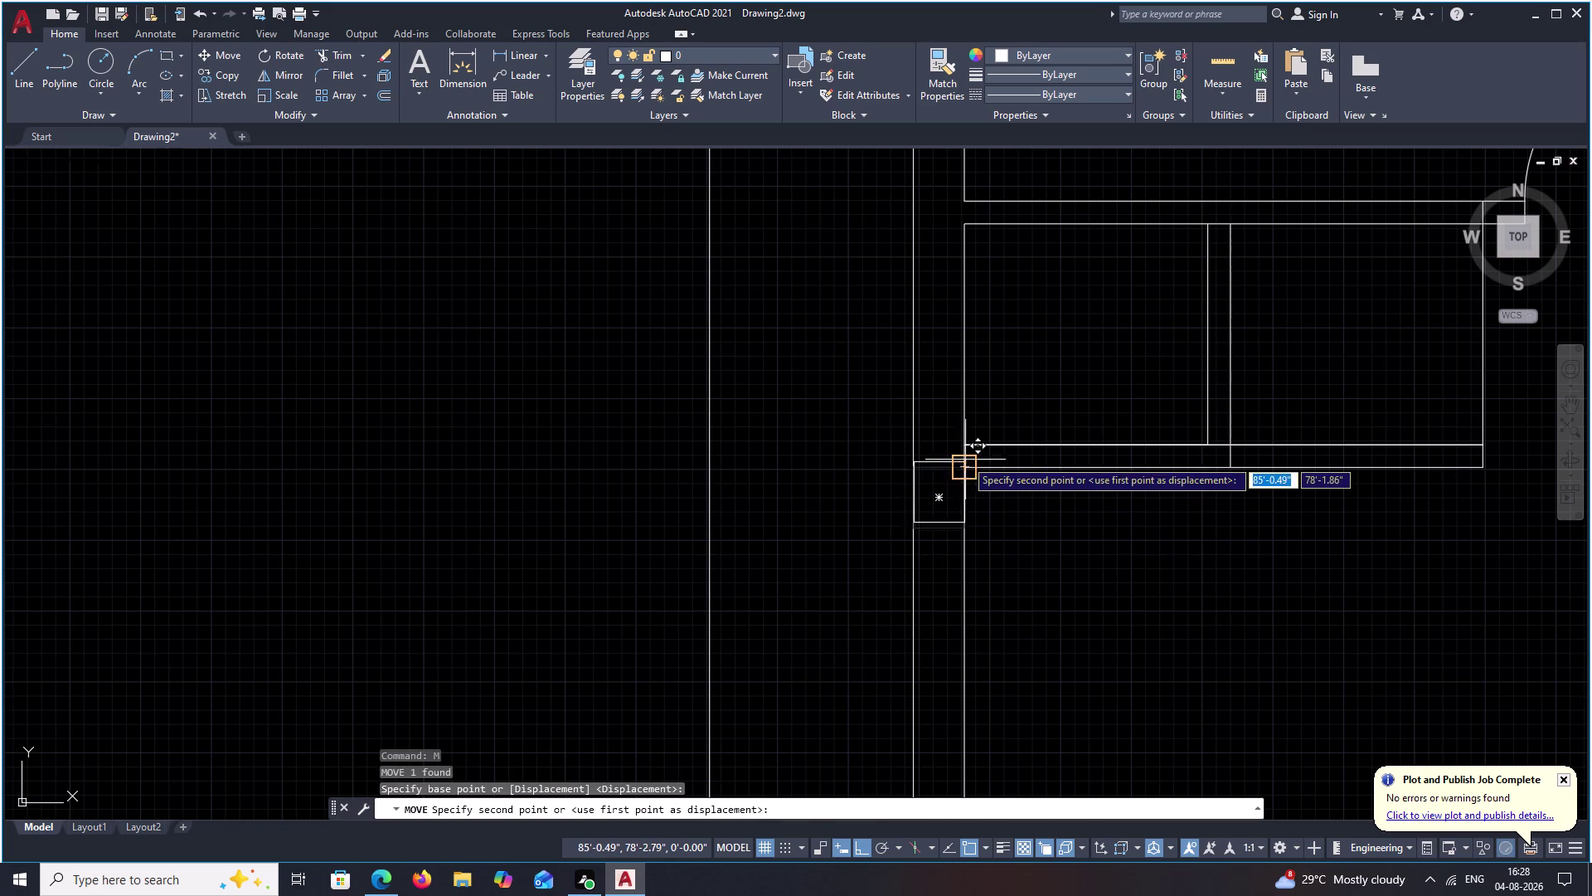
click(964, 448)
middle_drag(1030, 522, 1031, 592)
key(Escape)
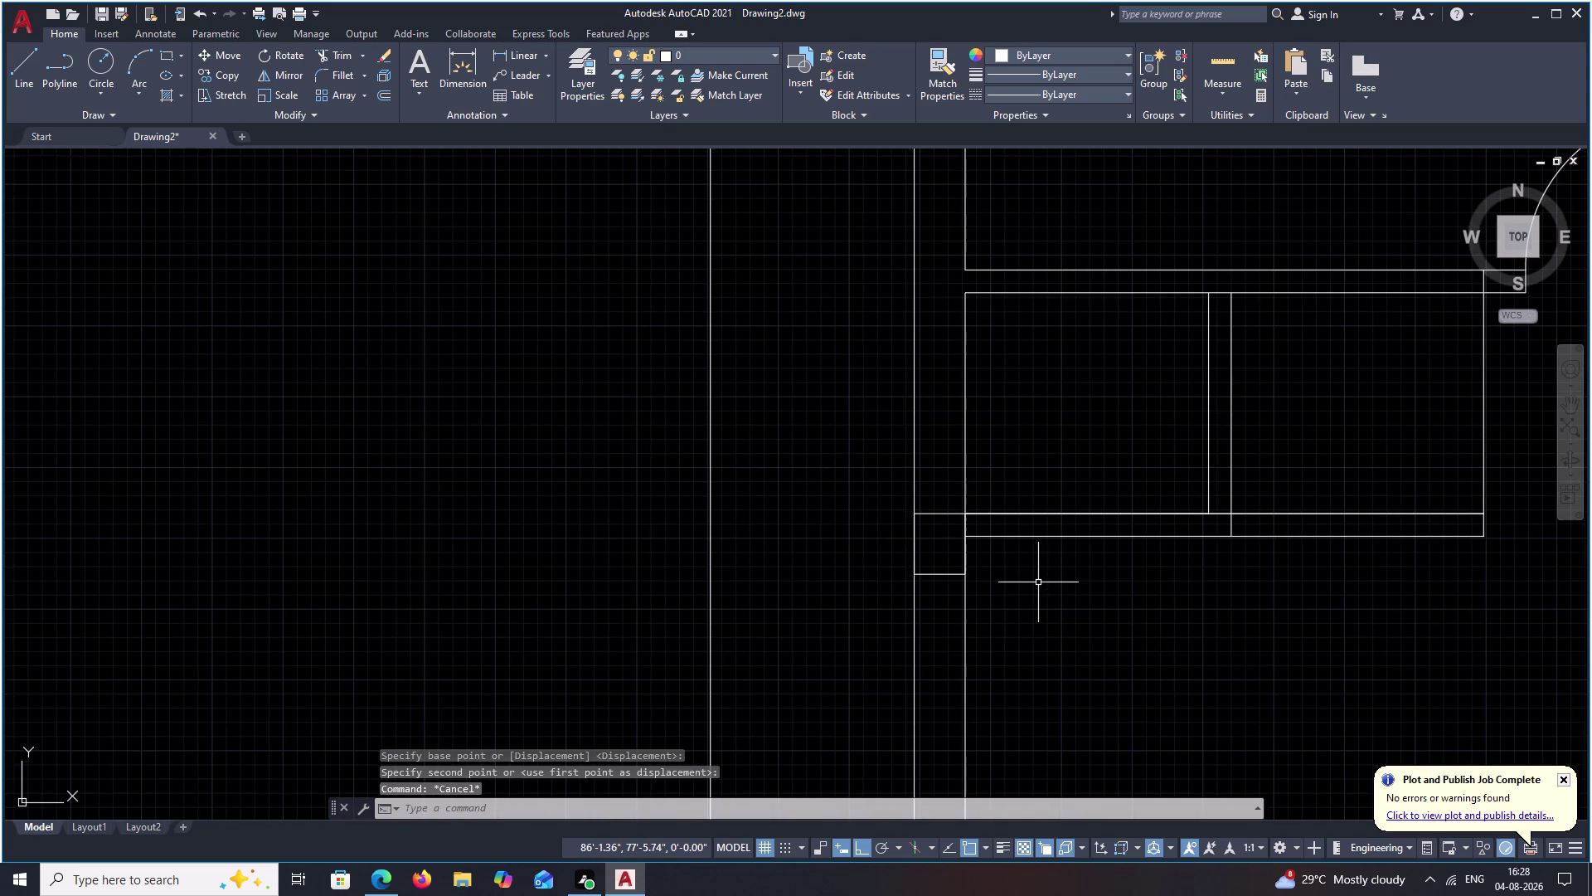
Explode the moved square into separate lines with X.
click(941, 513)
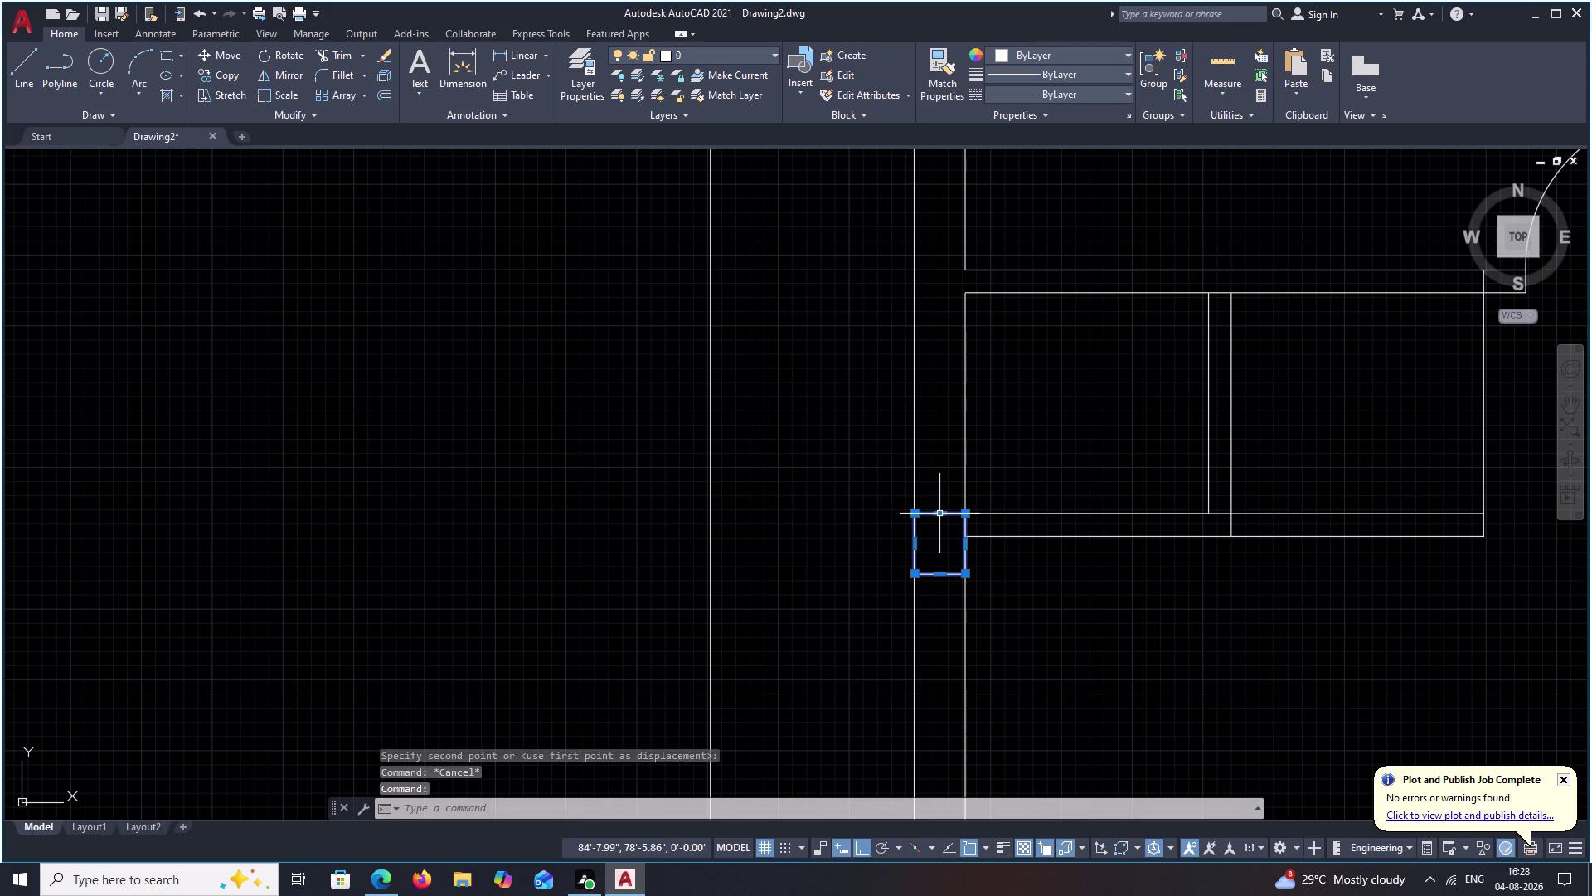
text(X)
key(space)
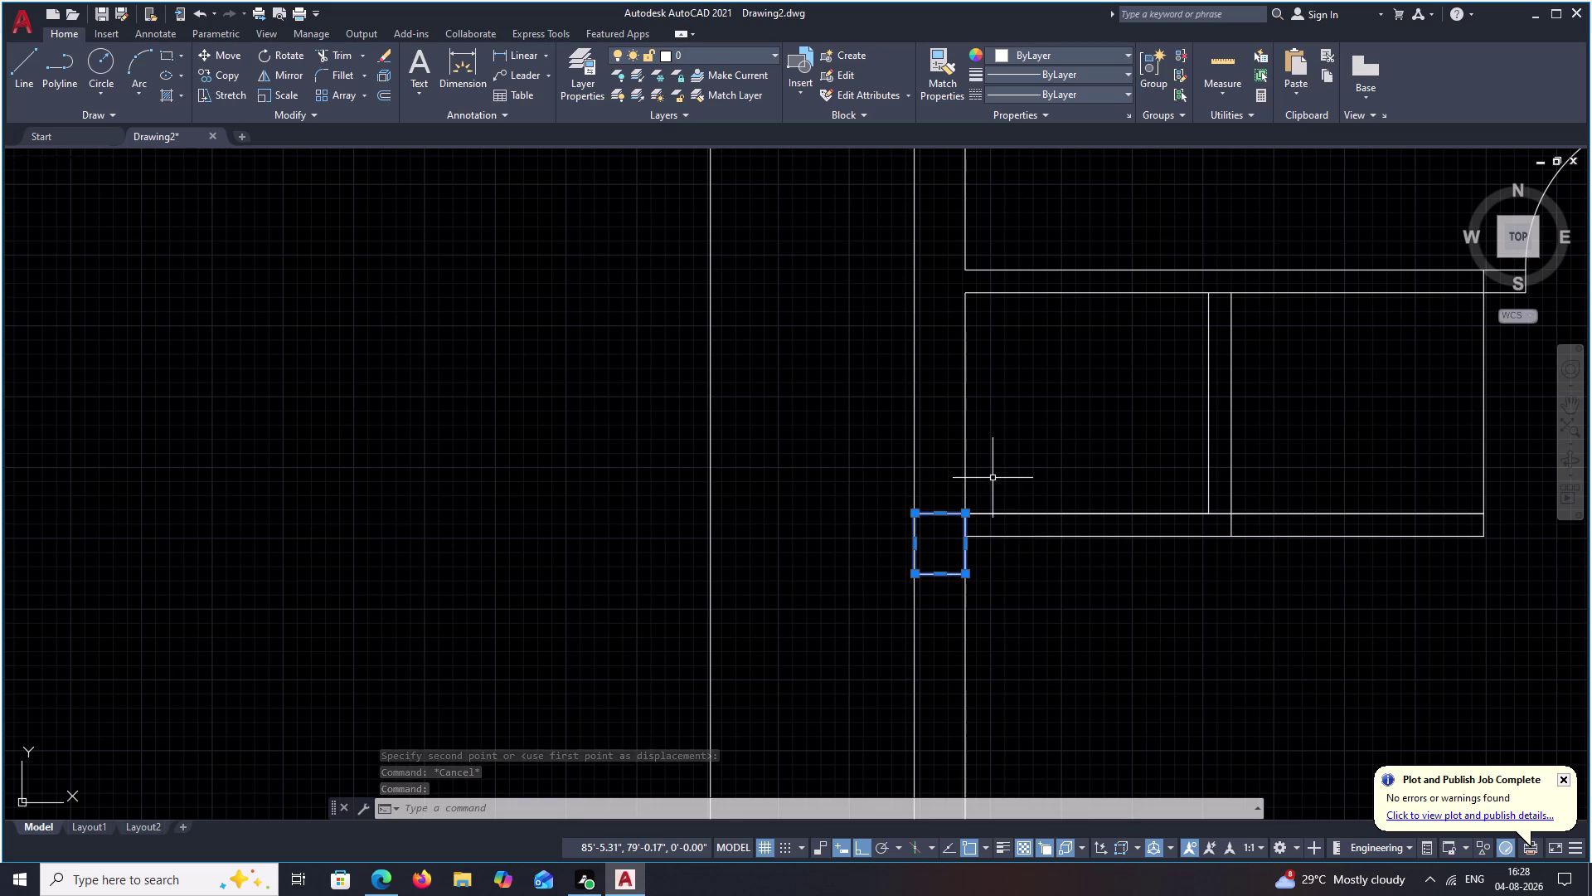
text(X)
key(space)
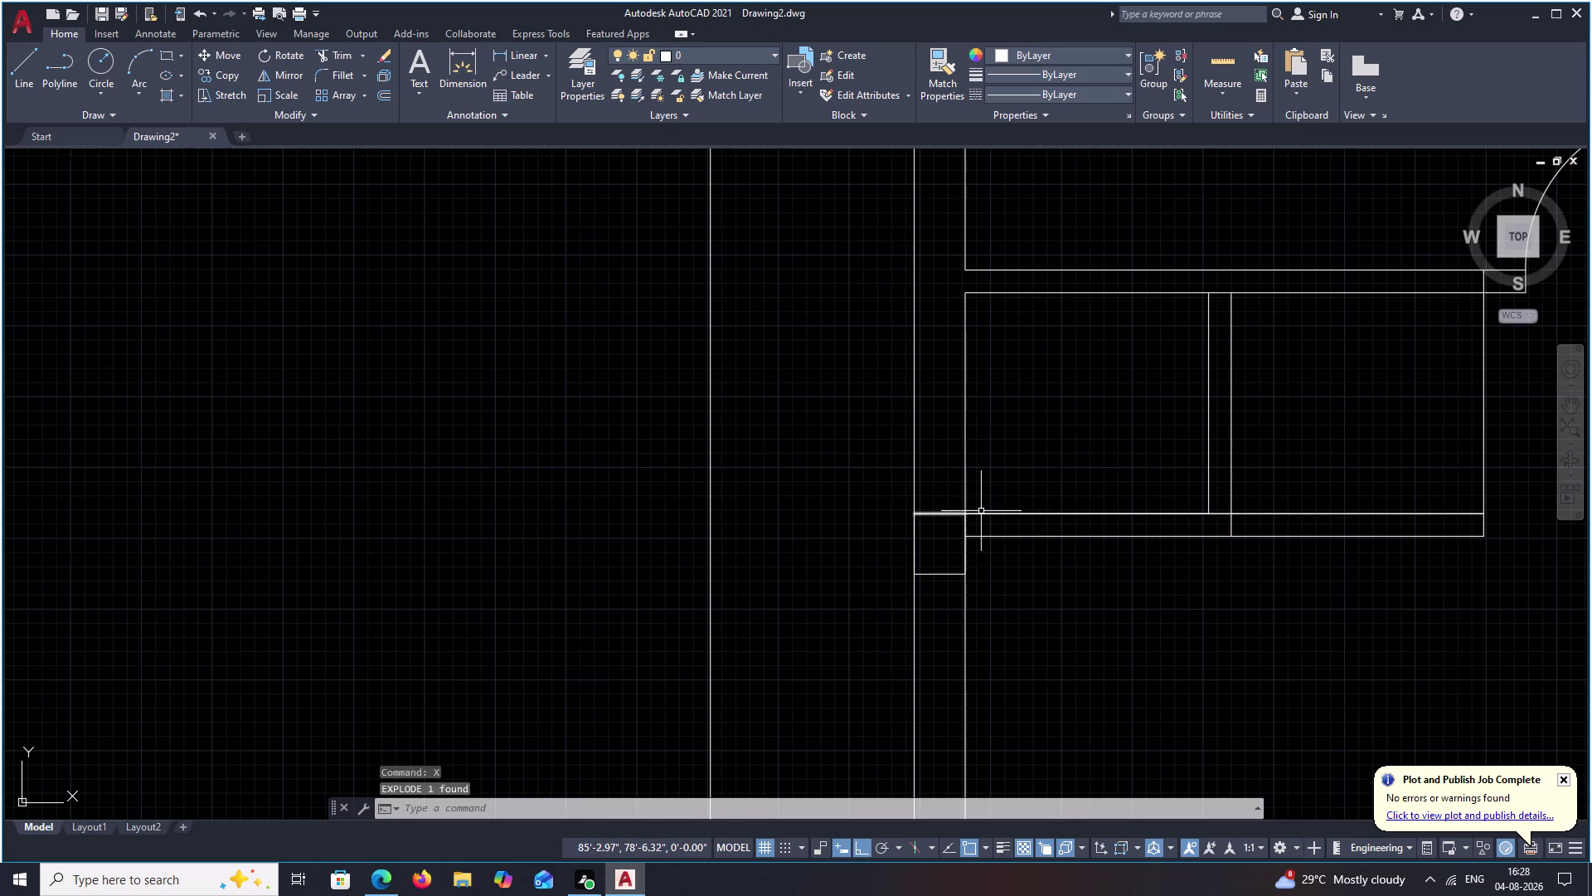
Offset the wall line by 1' but cancel it, and start a new line instead.
text(O)
key(space)
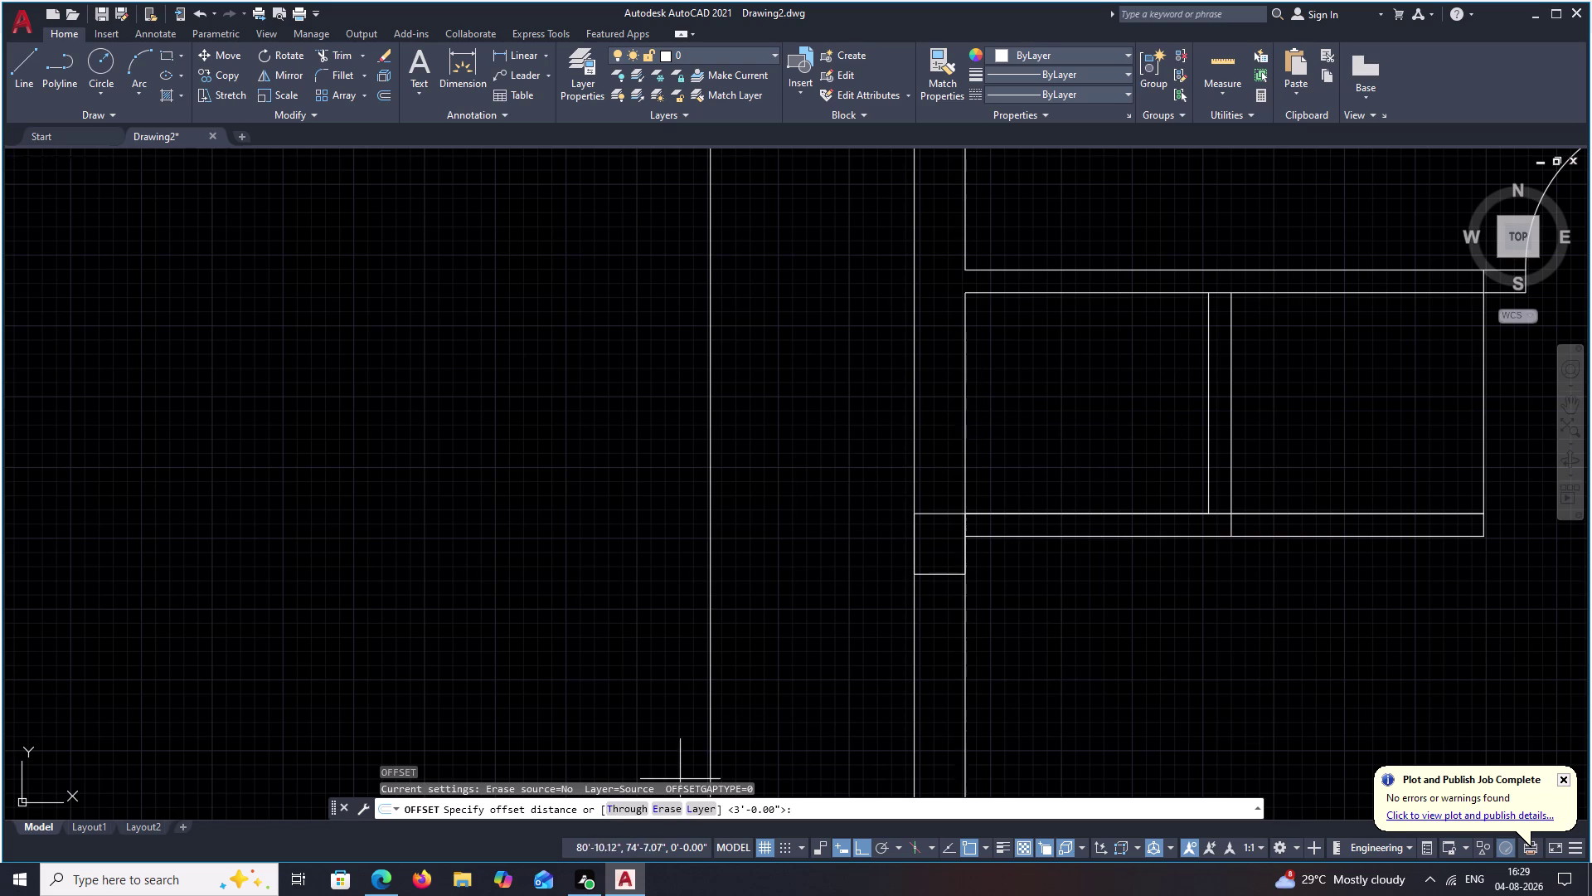
text(O)
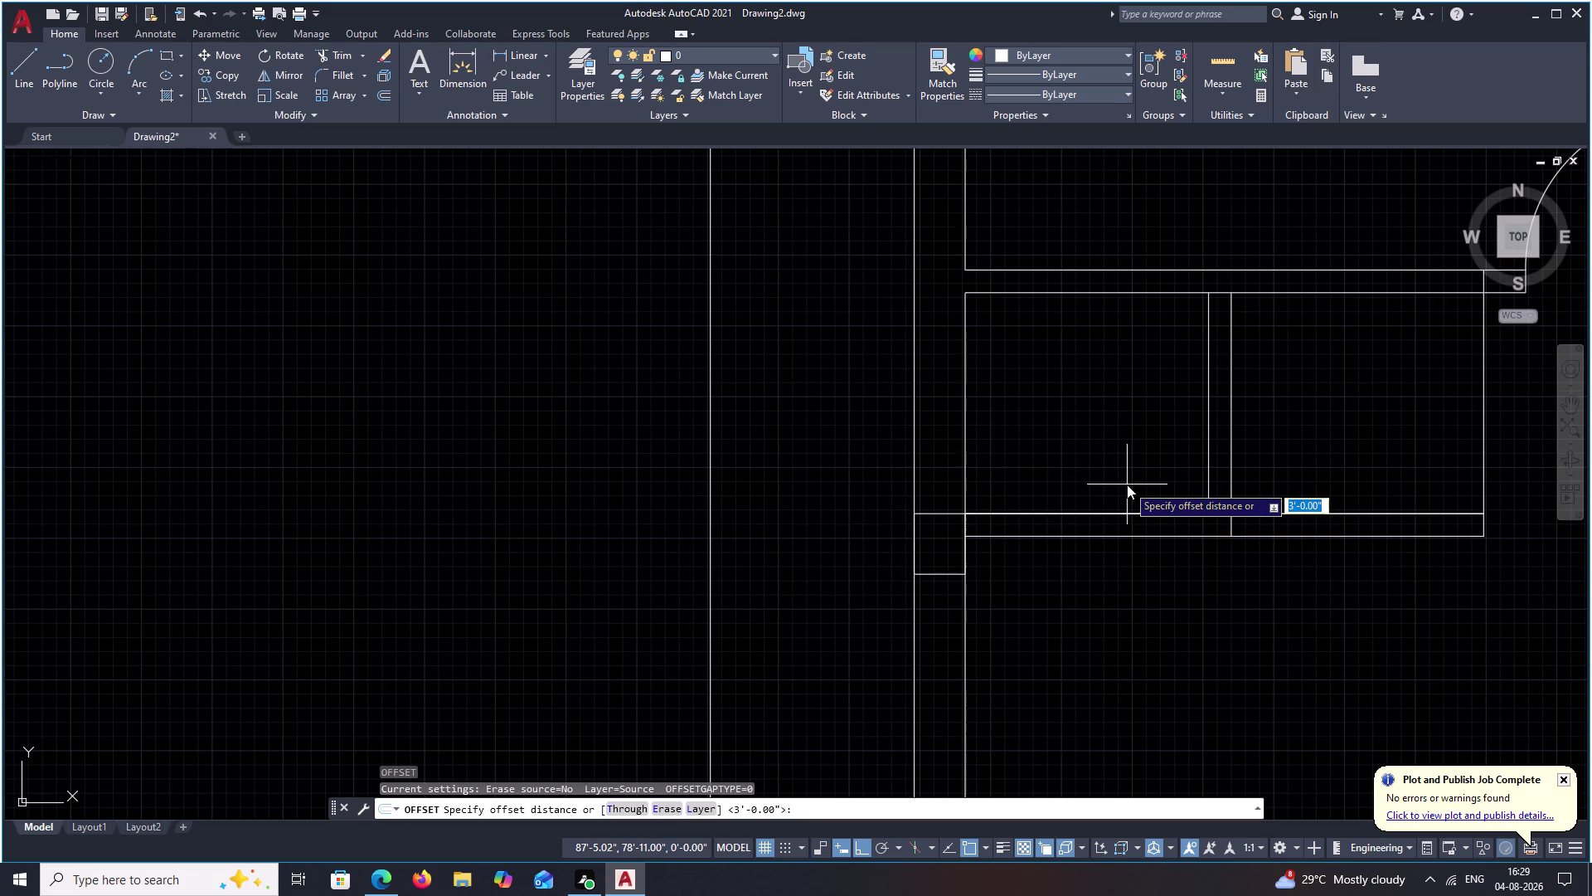
key(space)
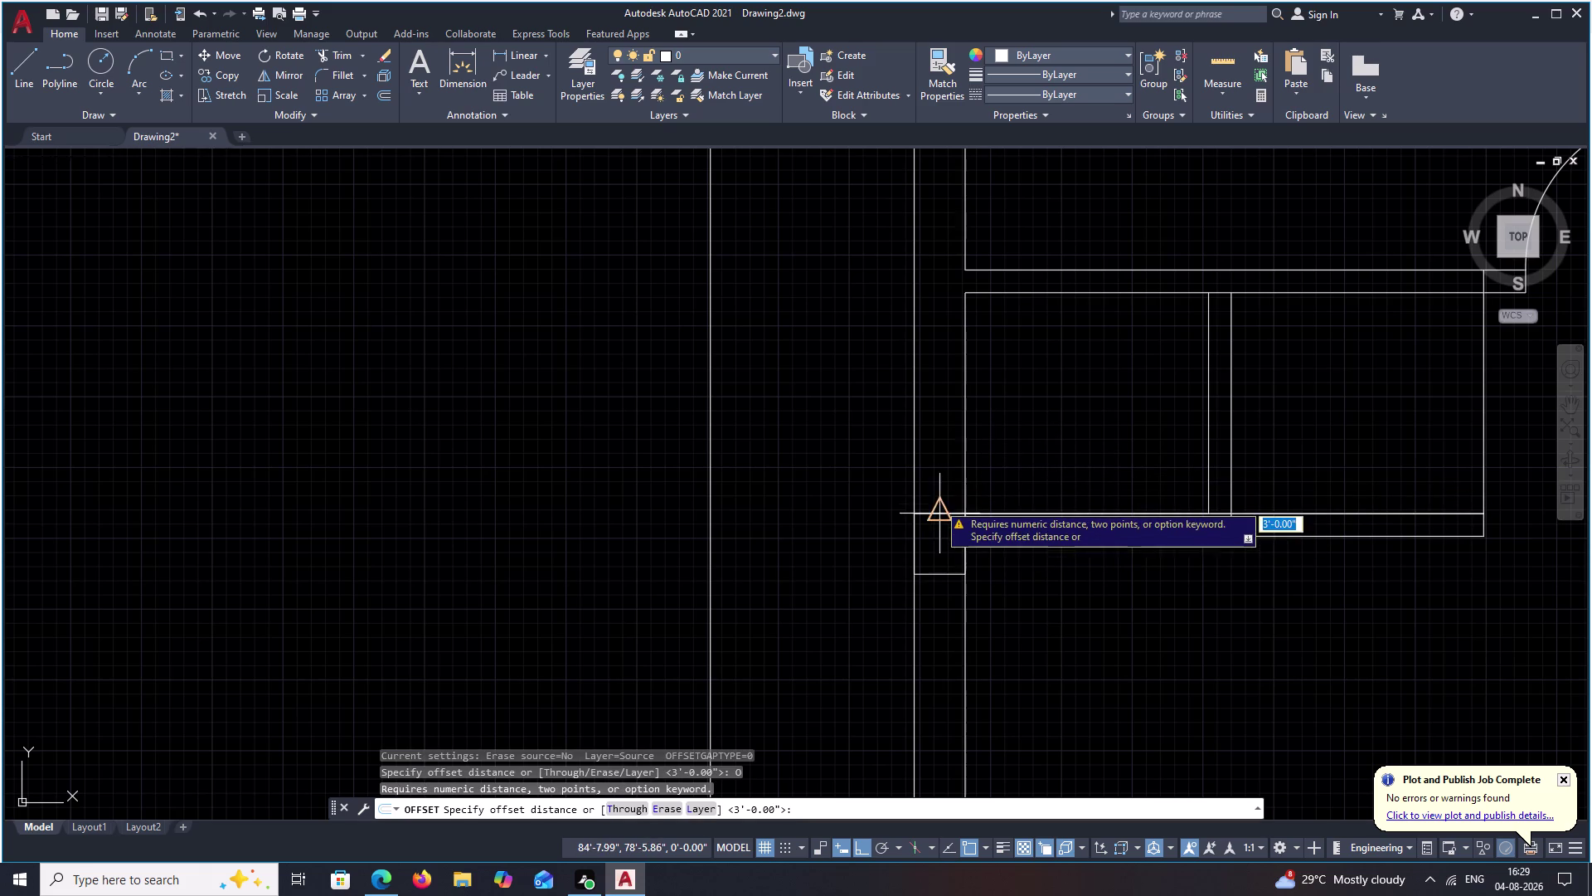
text(1)
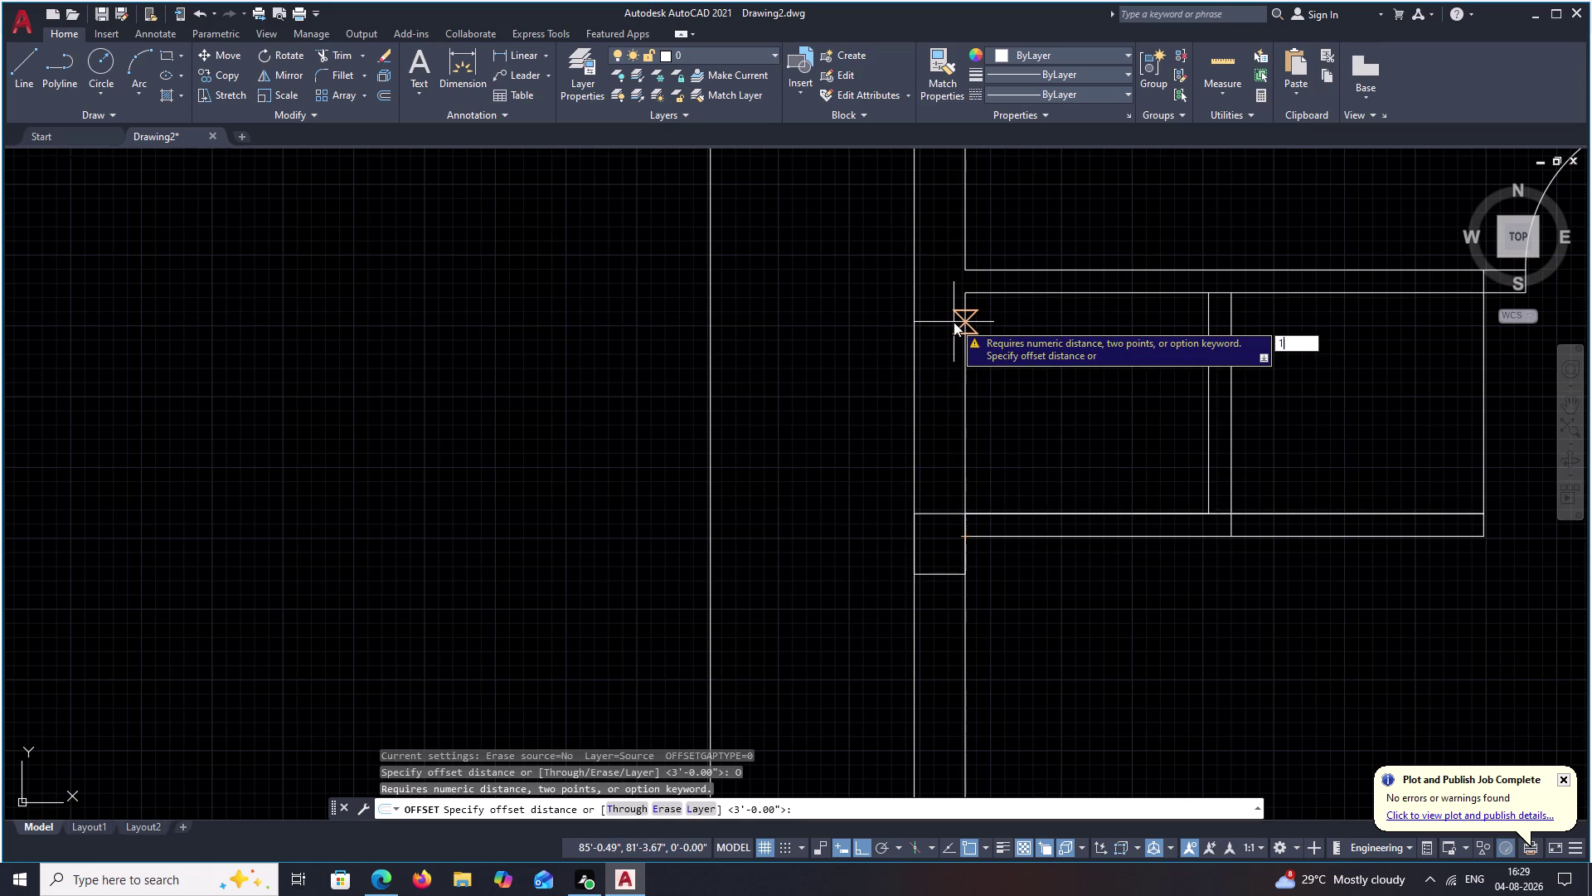
text(')
key(space)
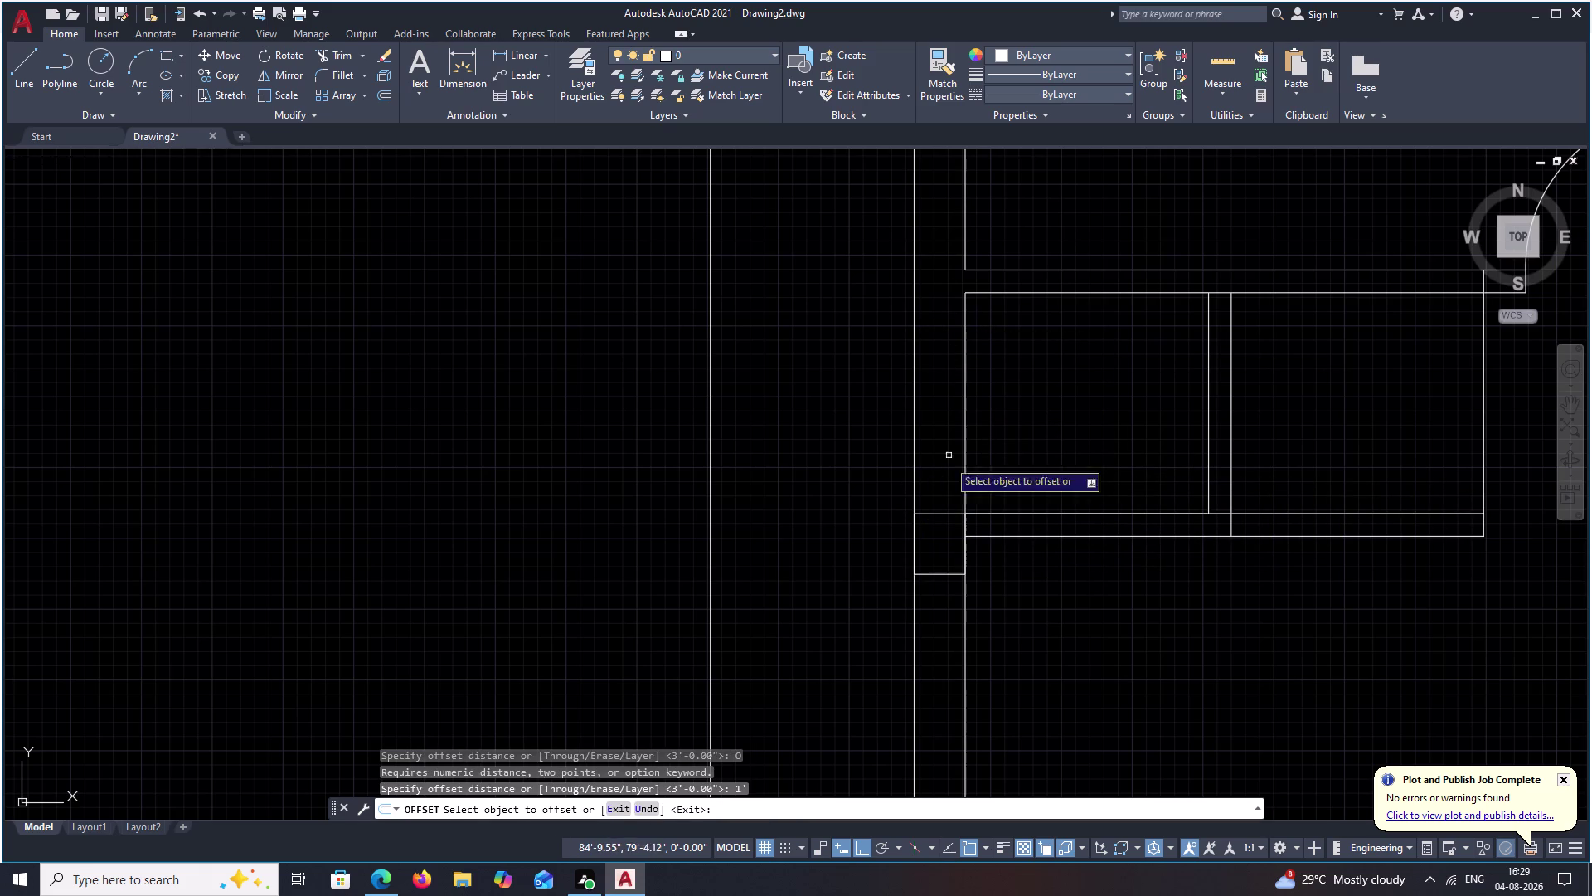
click(943, 511)
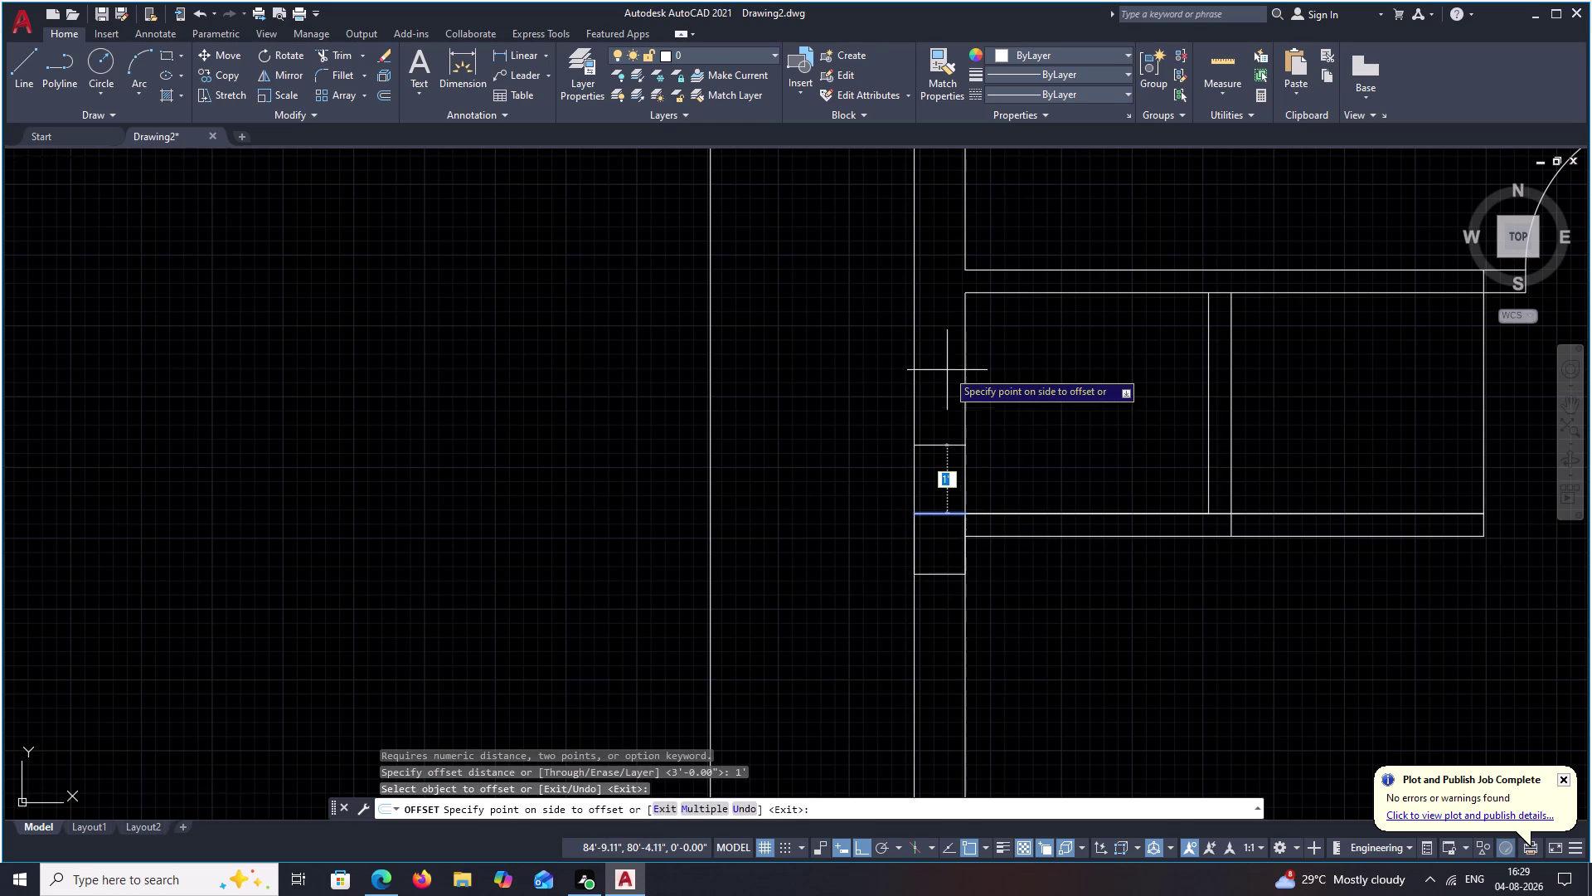
key(Escape)
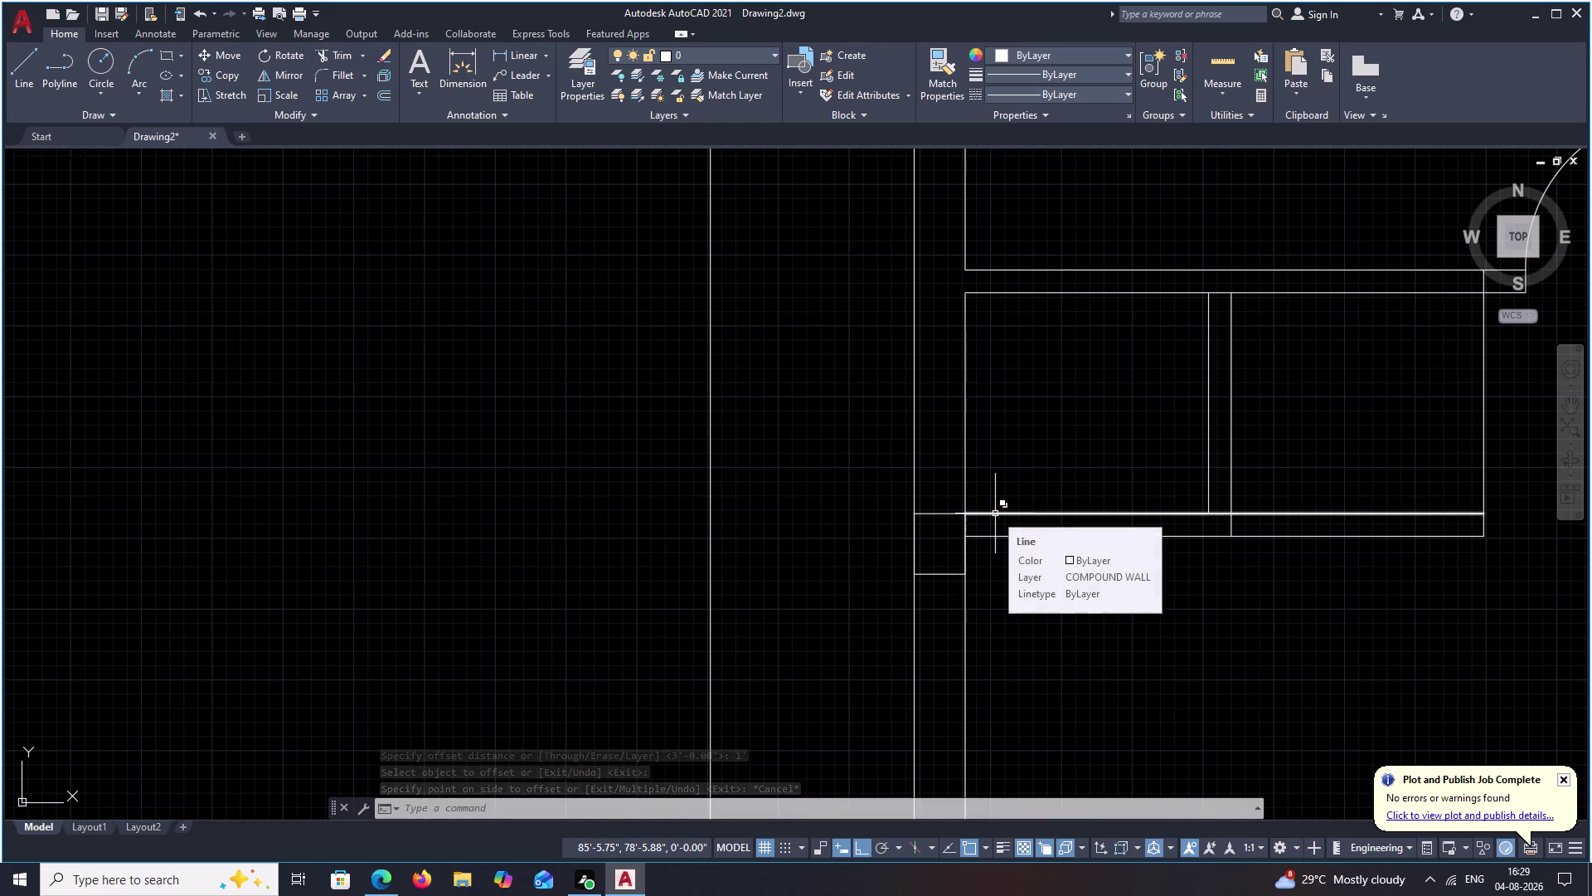
key(l)
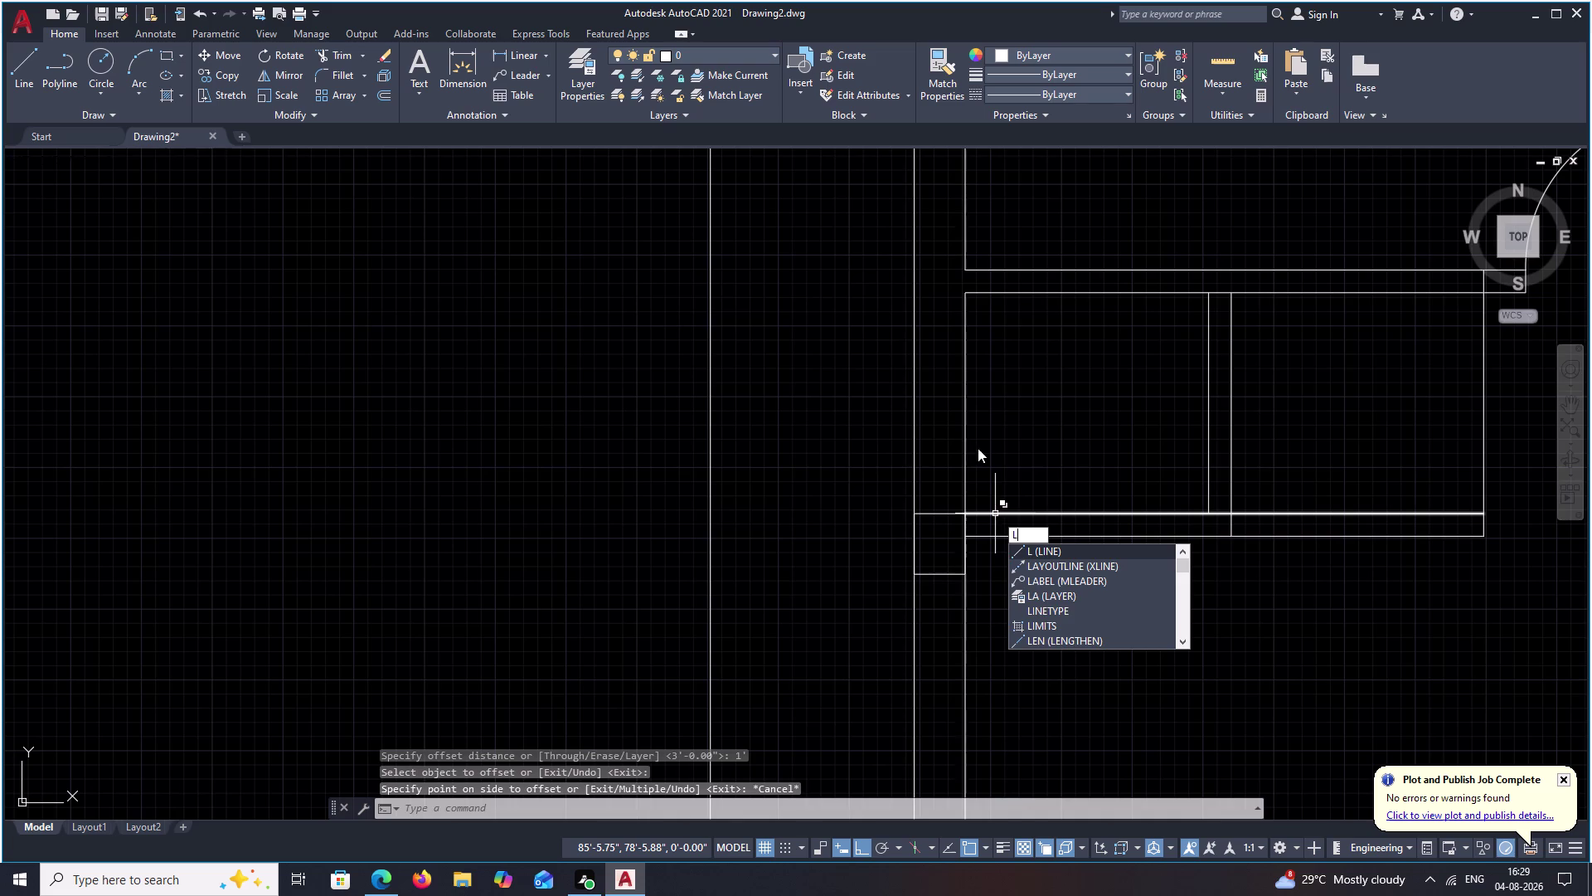
key(space)
Begin a short line at the wall edge, dismiss the accidental Help prompt, then cancel.
click(965, 328)
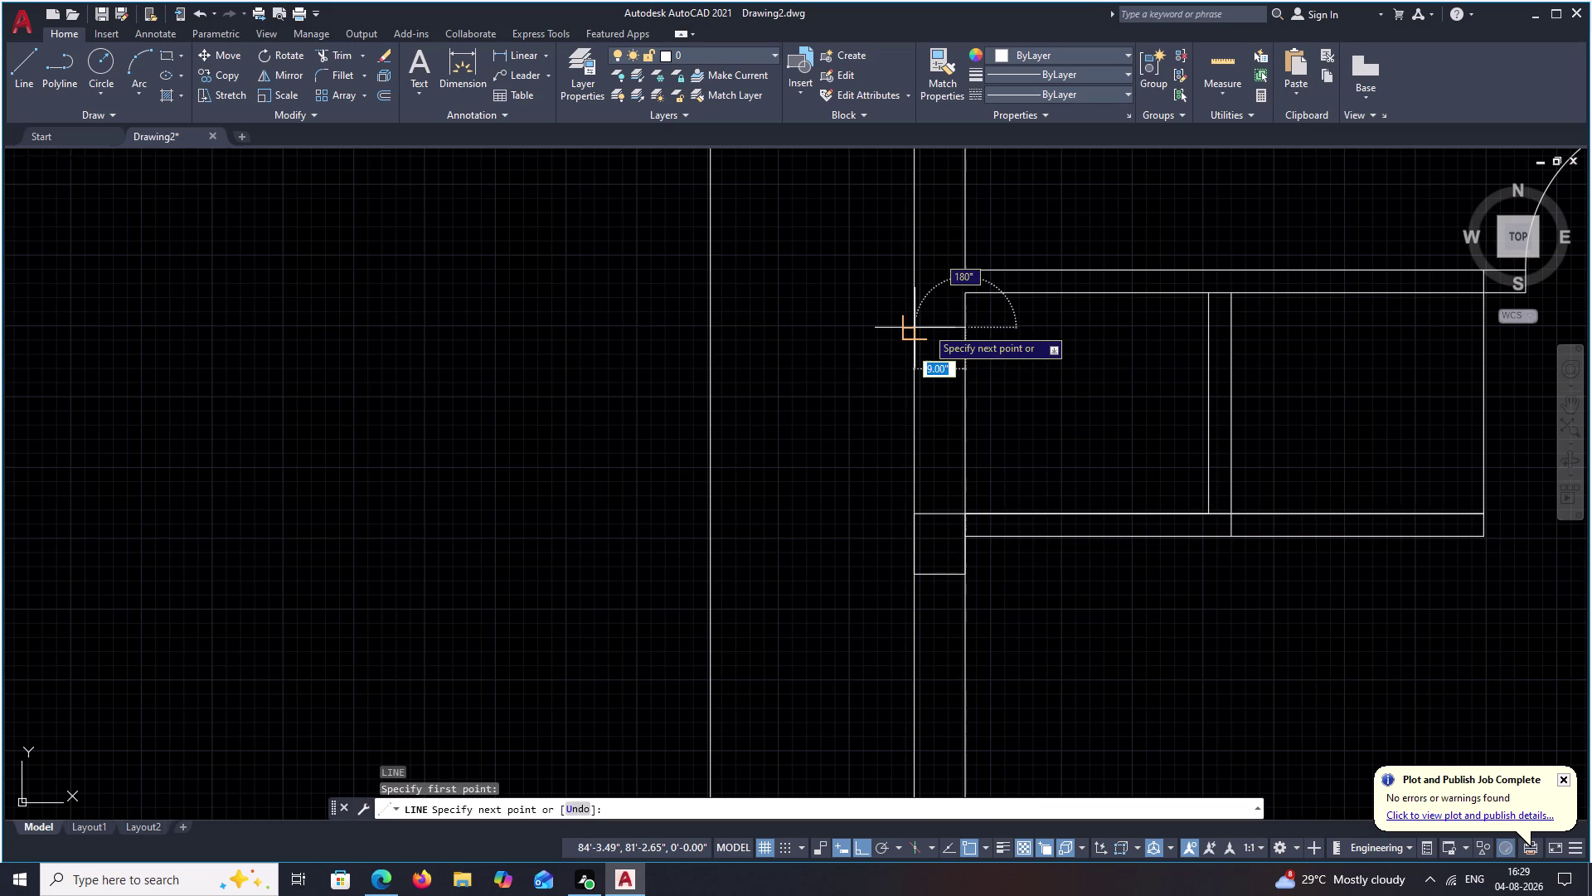
click(927, 327)
key(F1)
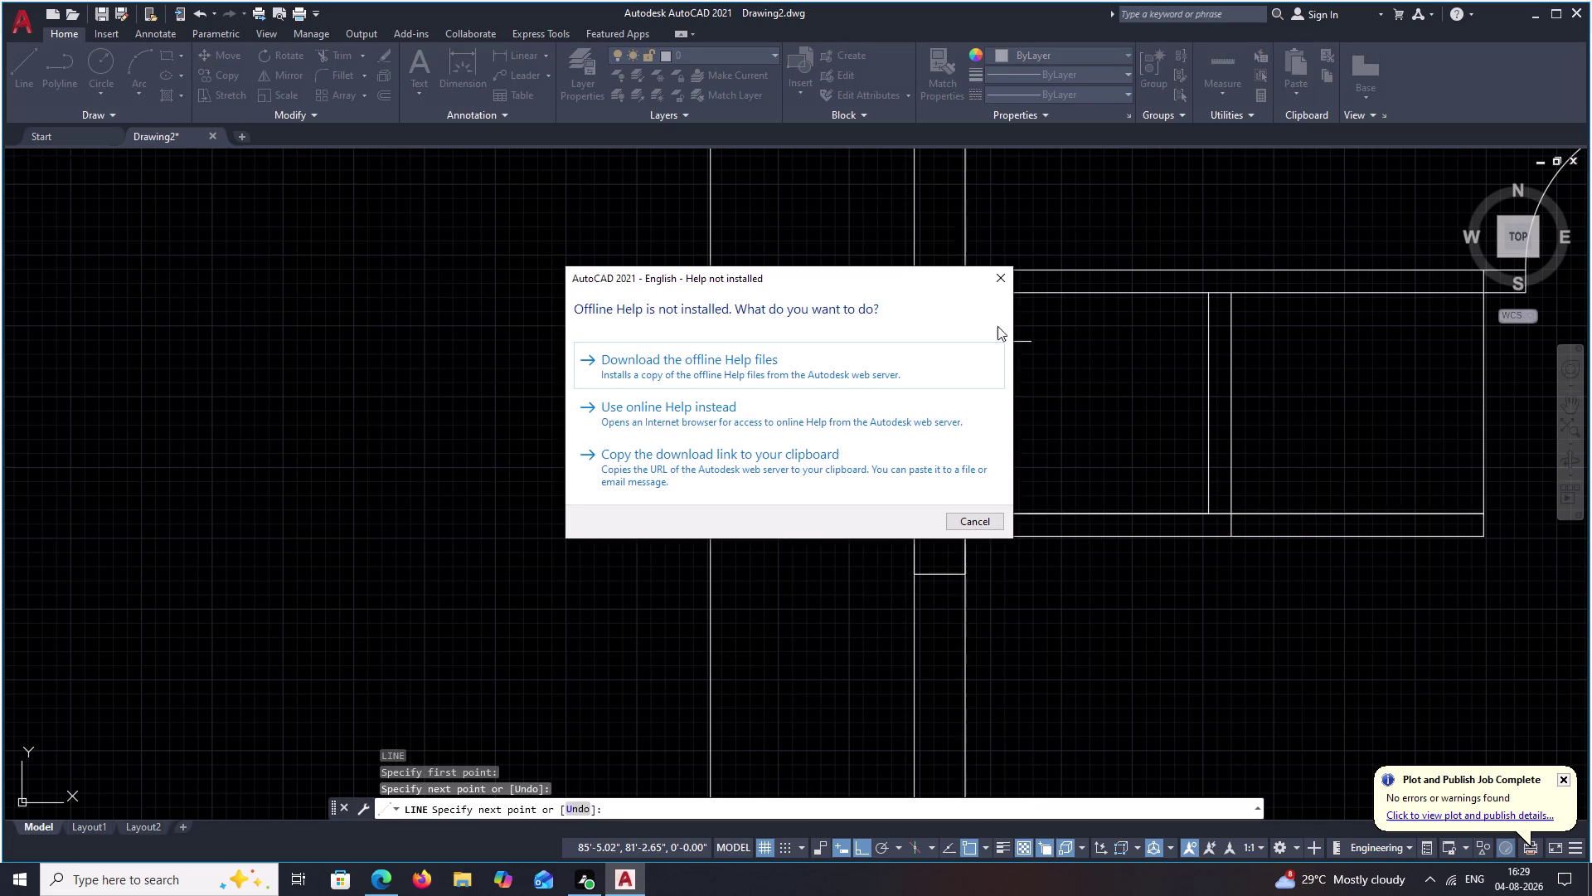
click(1004, 282)
key(F1)
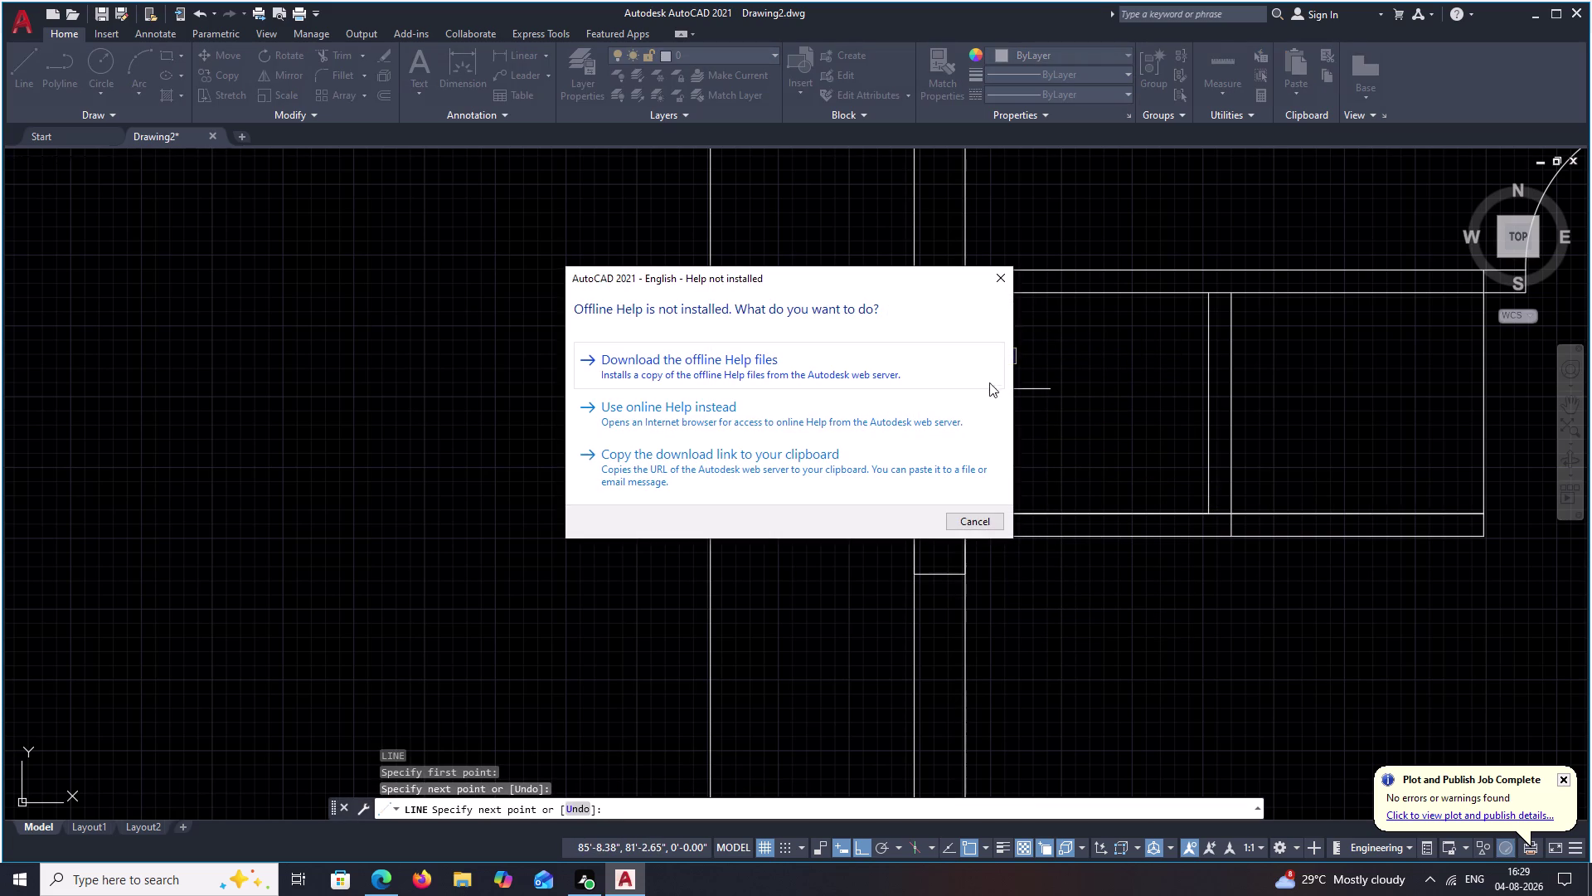
click(1003, 278)
key(Escape)
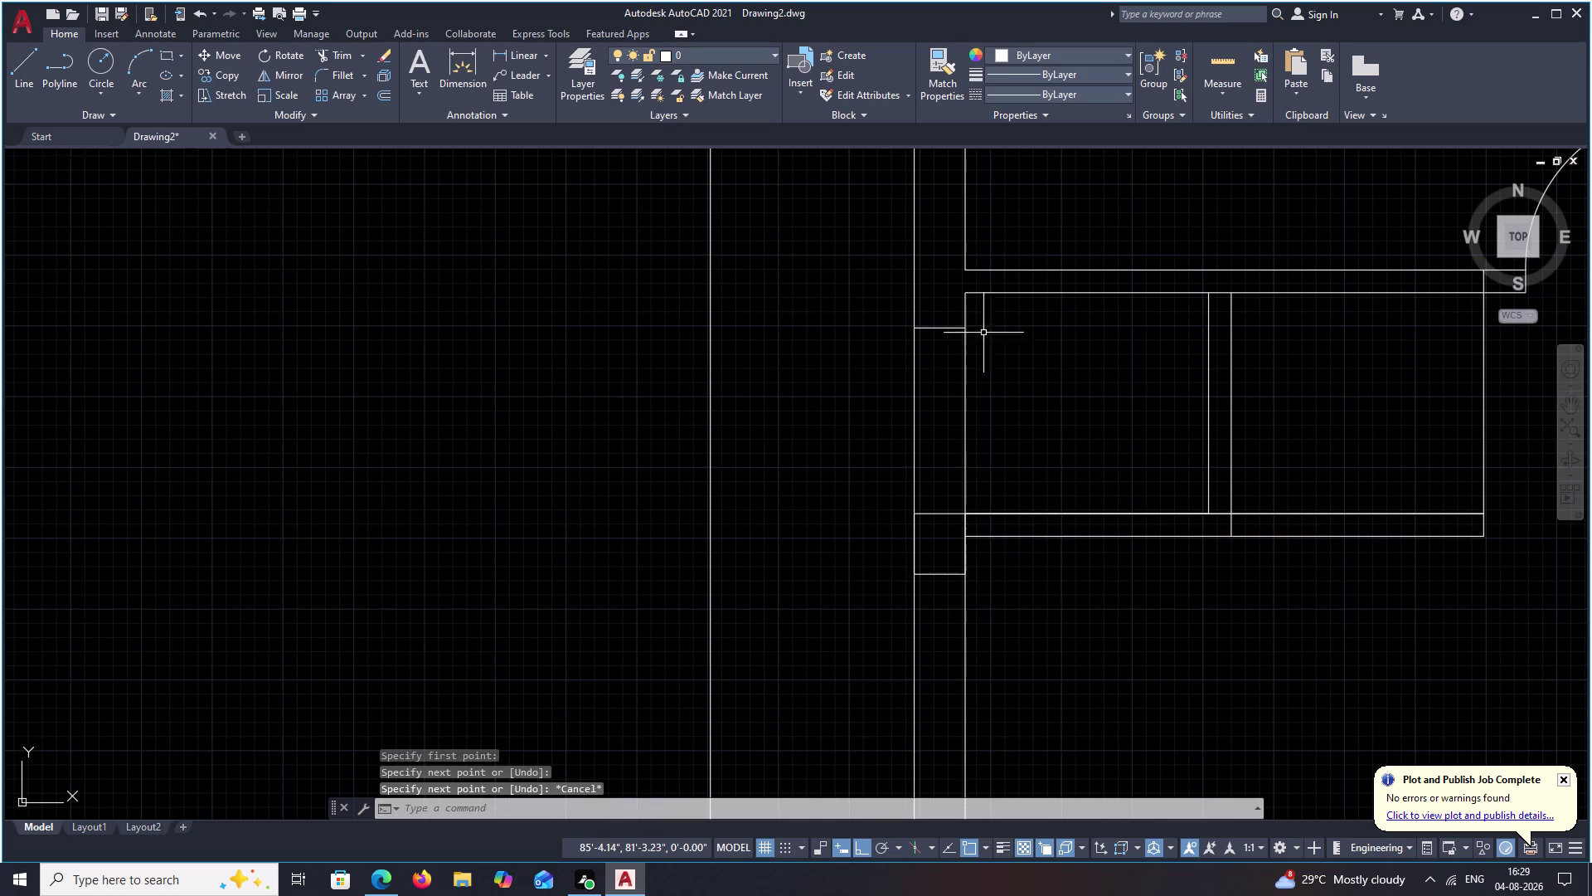
Draw a line from the small square's top edge up to the wall.
text(L)
key(space)
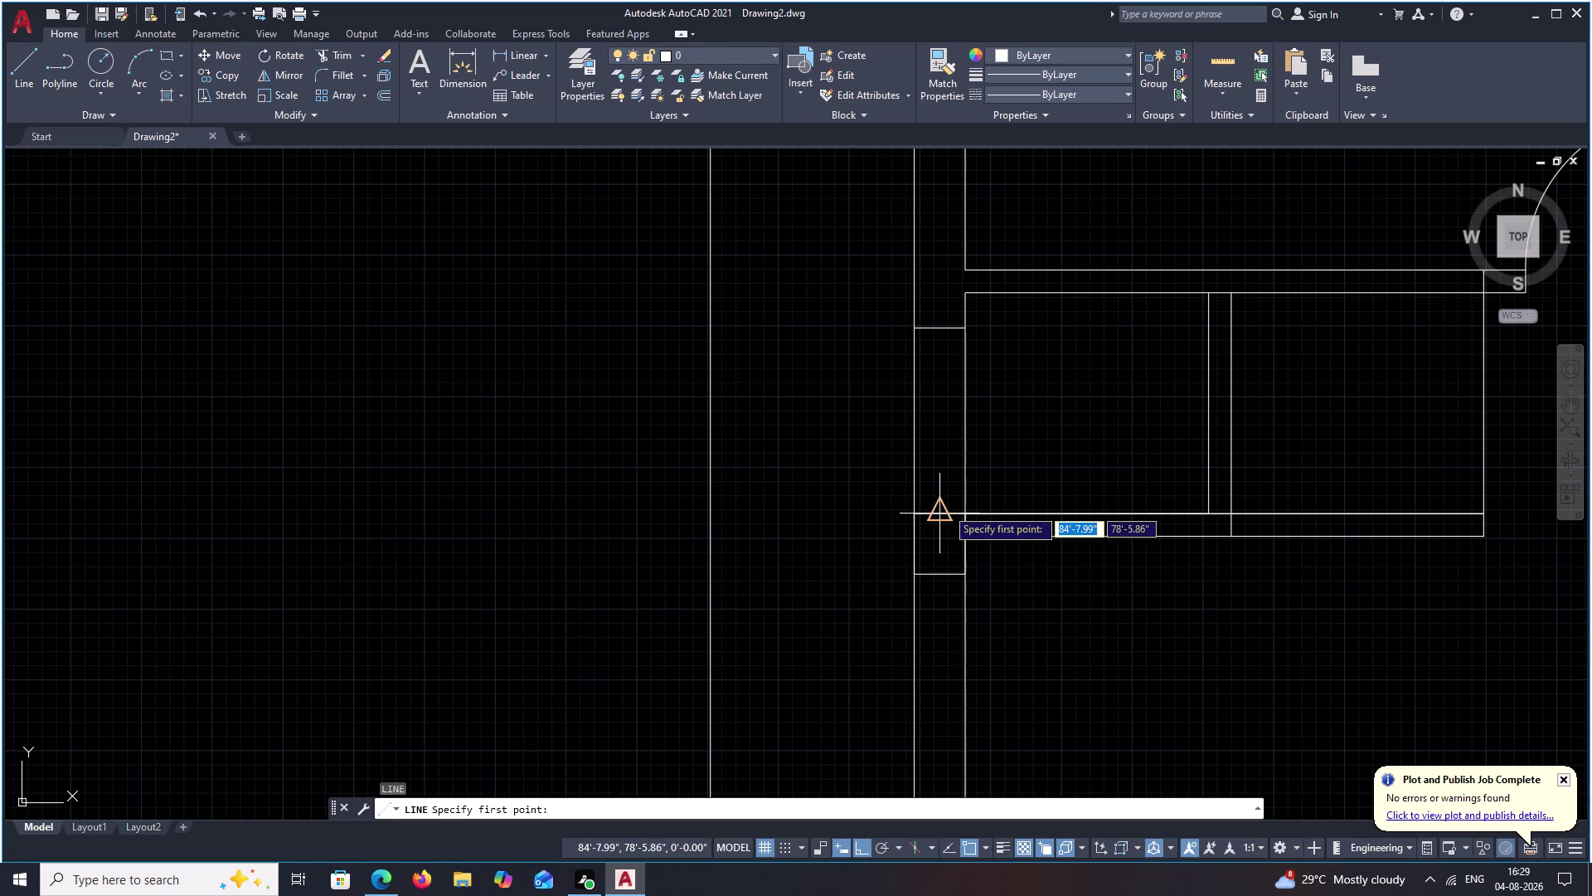
click(946, 507)
click(938, 326)
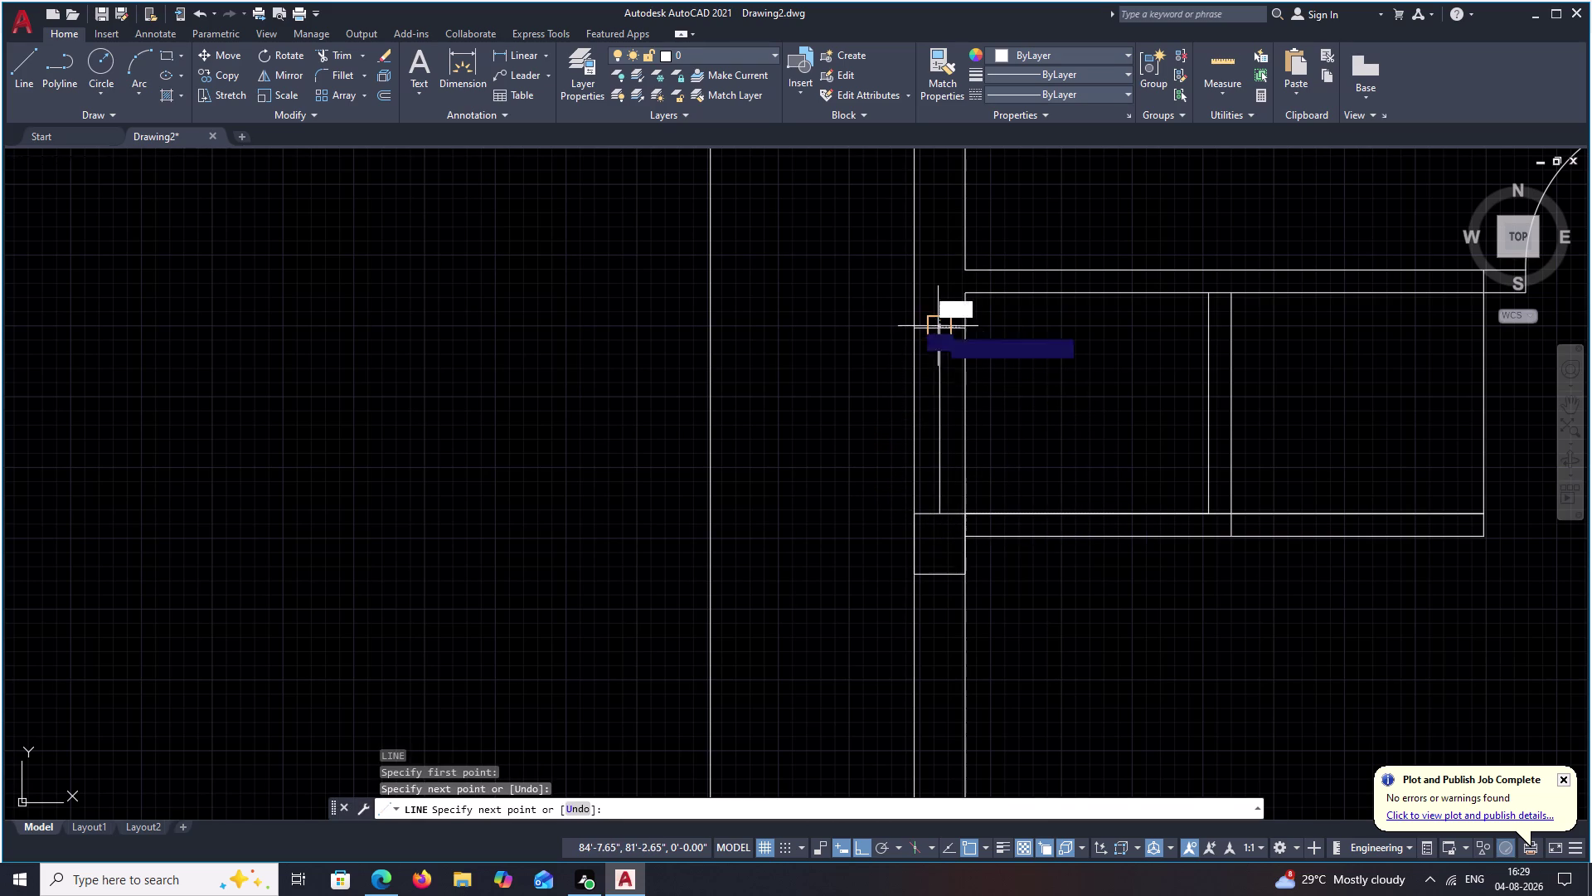
key(Escape)
middle_drag(1015, 422, 1240, 449)
scroll(down, 3)
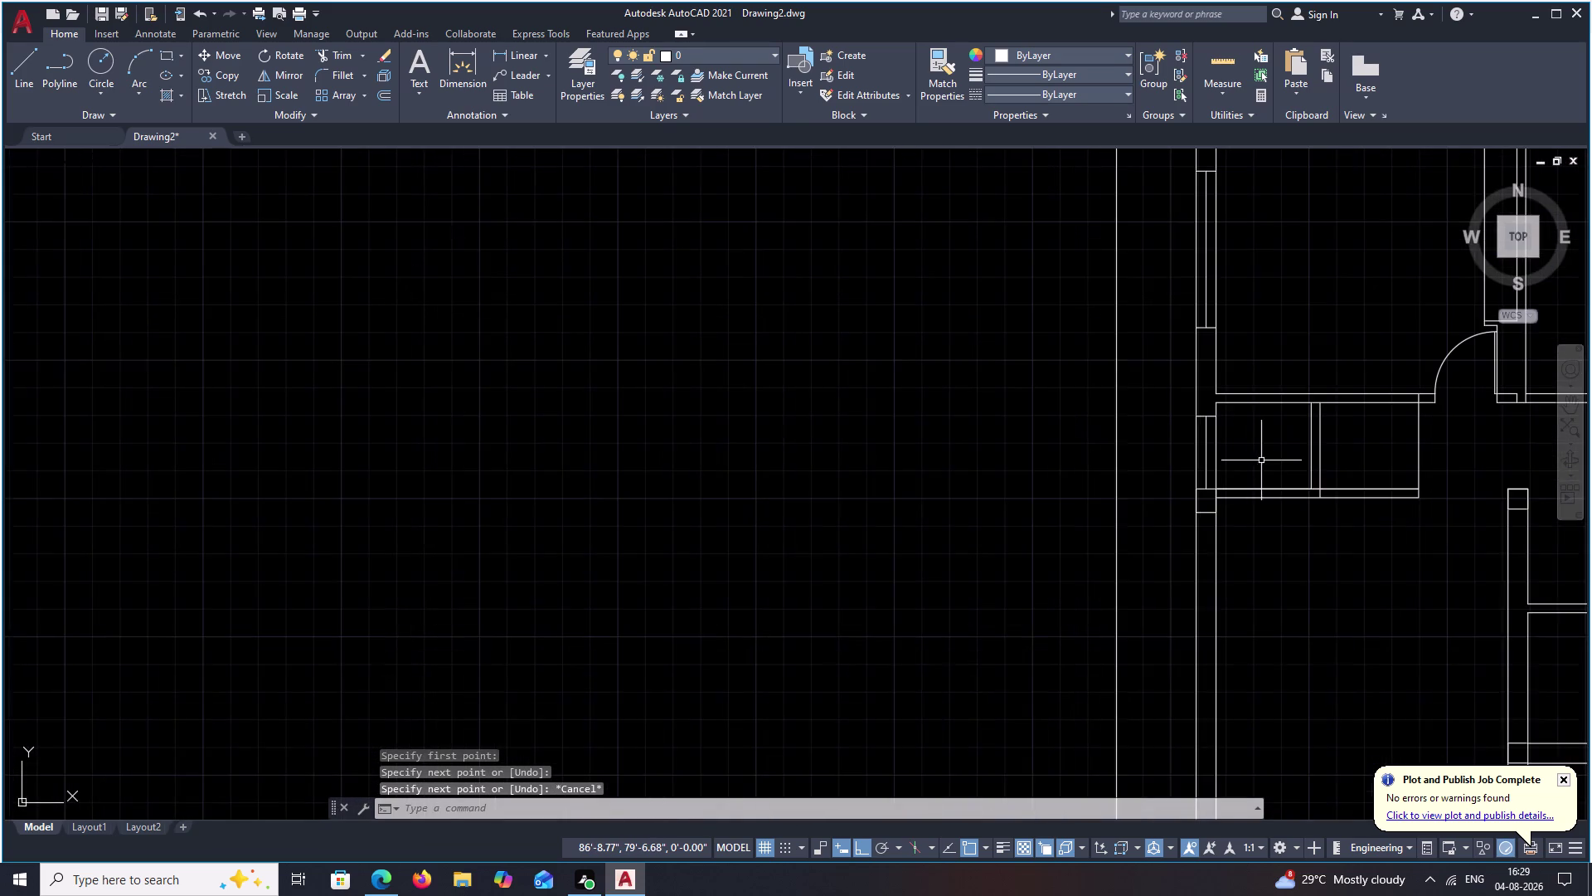
middle_drag(1261, 460, 1069, 414)
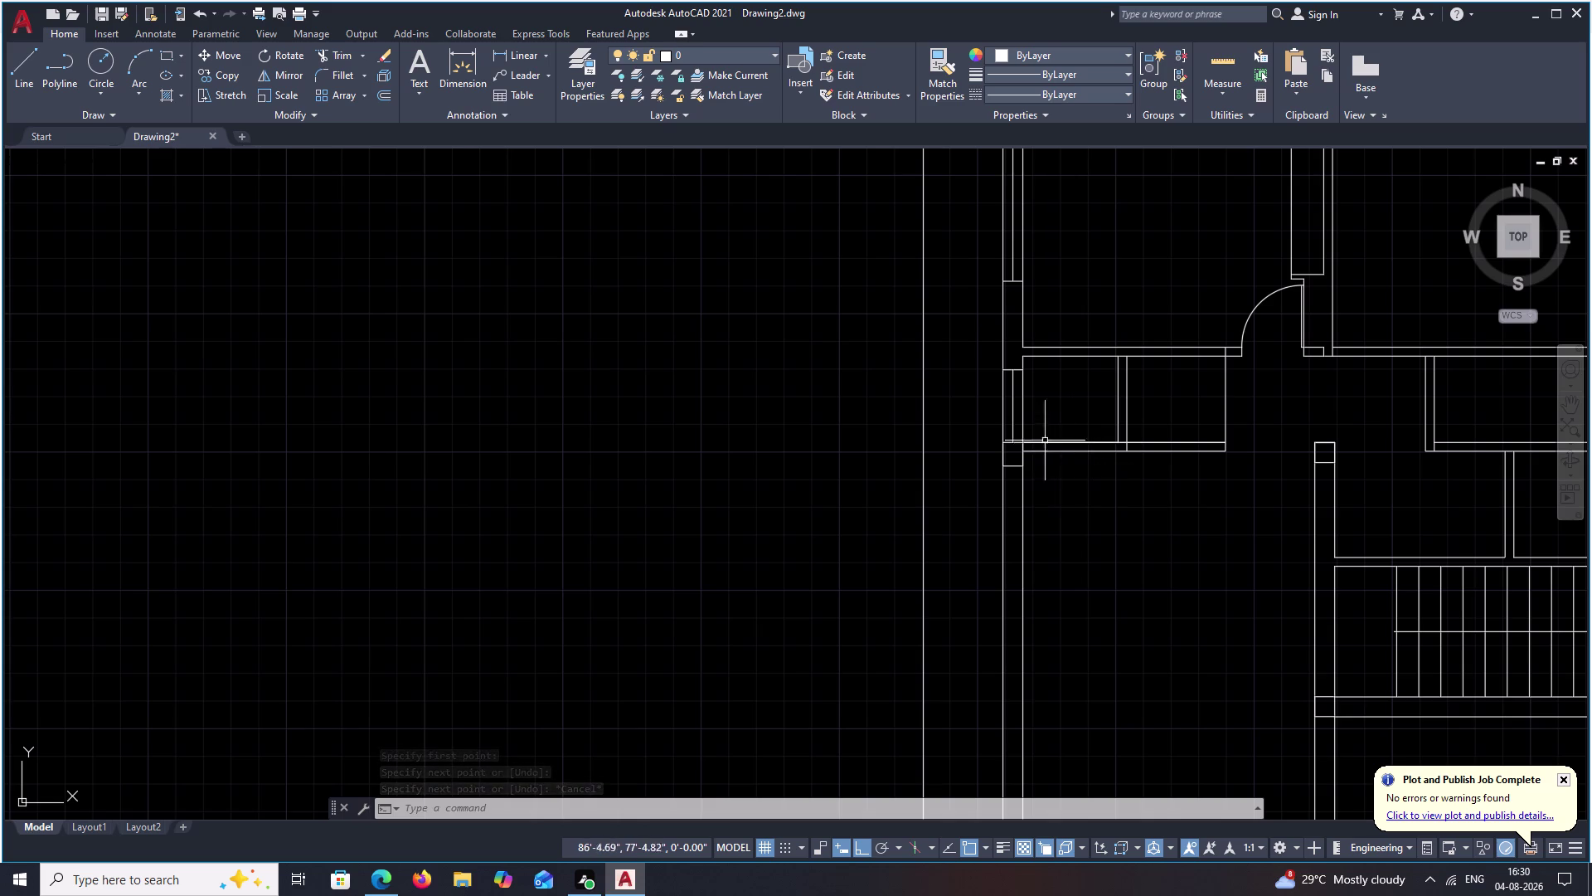
scroll(up, 3)
middle_drag(912, 400, 1043, 408)
Offset a vertical left-wall line a distance of 1 to the right.
text(O)
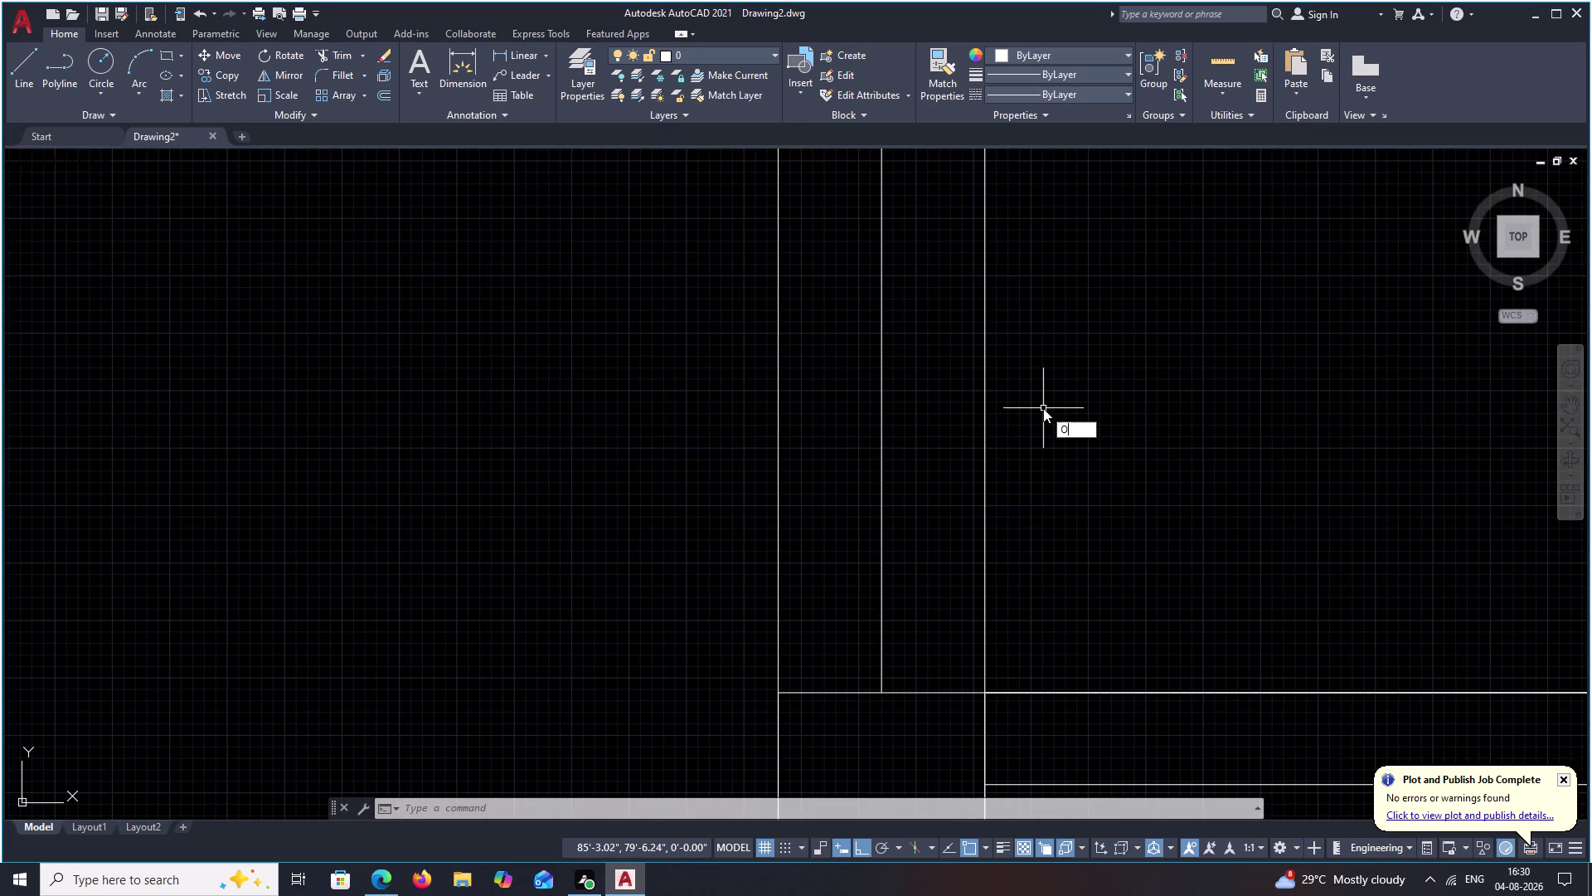
key(space)
text(1)
key(space)
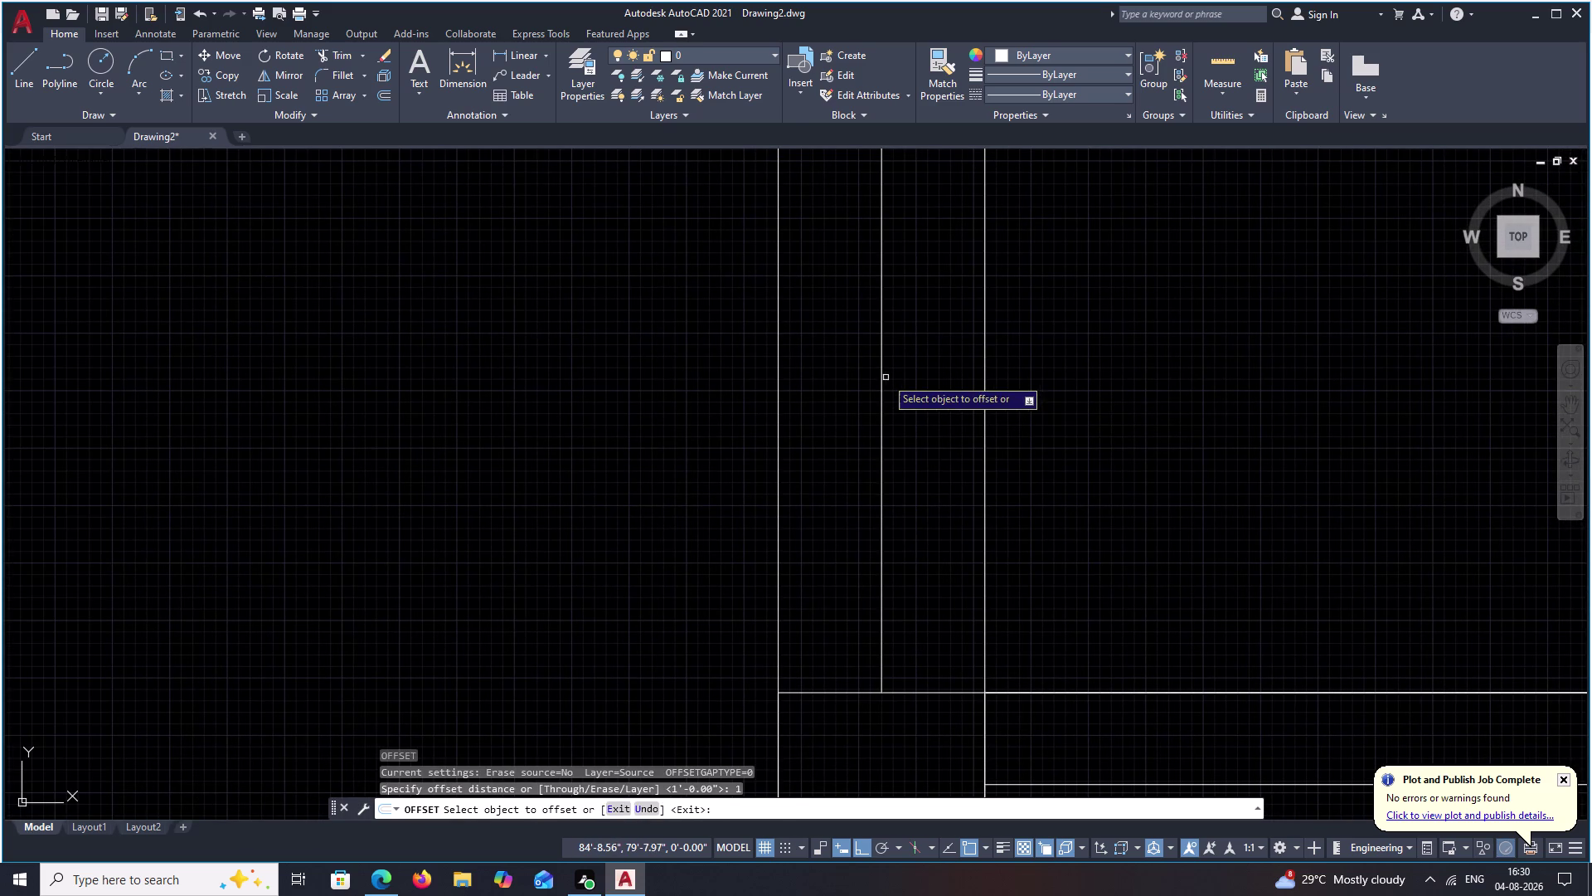
click(879, 402)
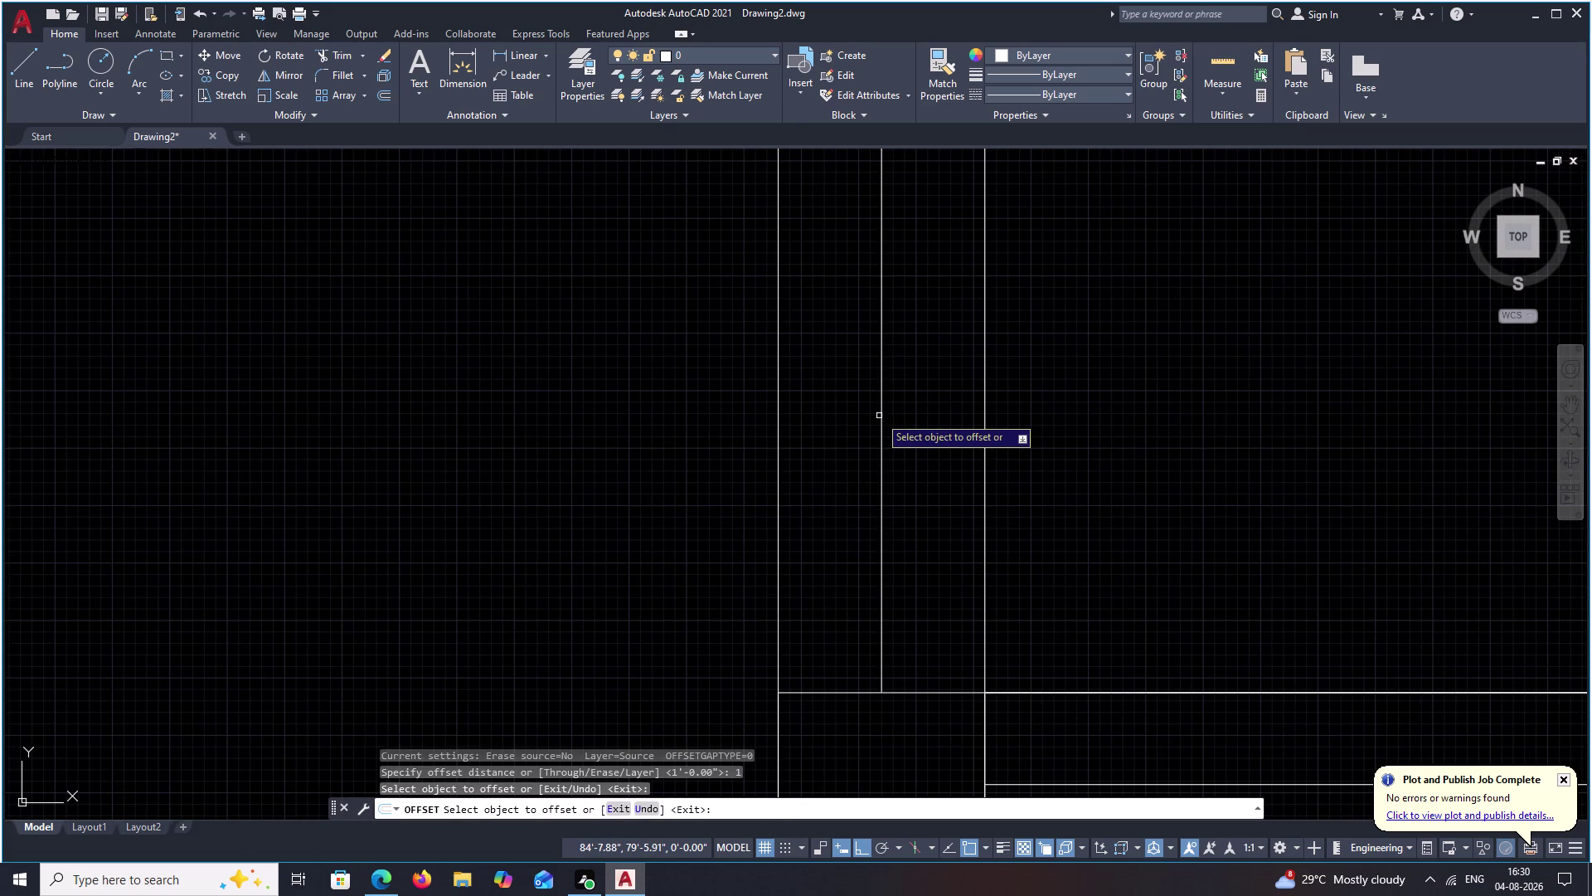
click(882, 416)
click(904, 409)
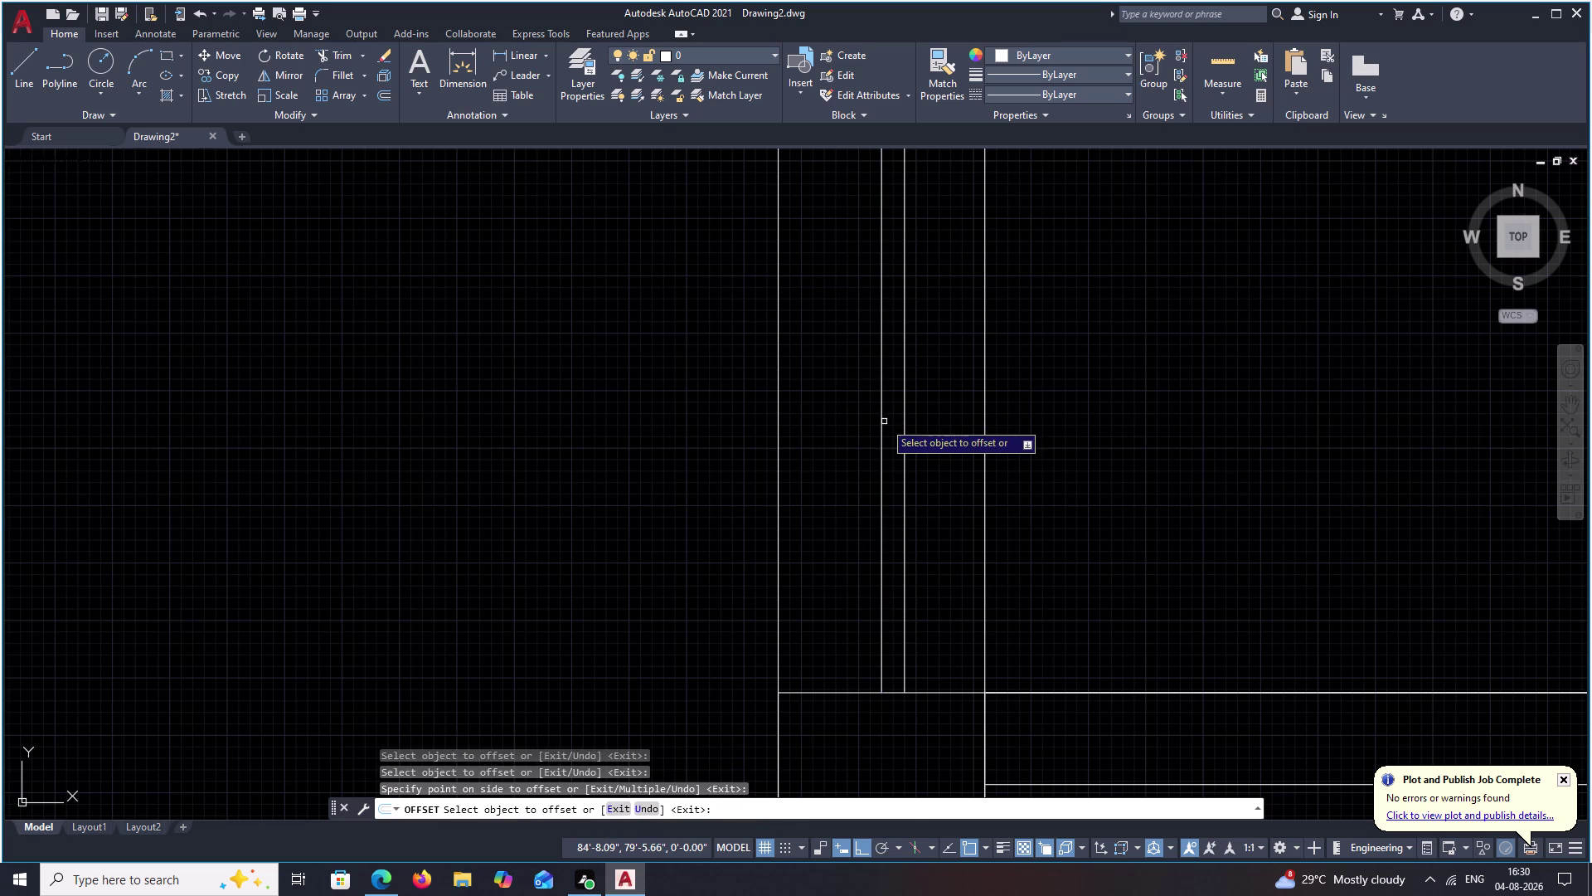
click(881, 424)
click(832, 424)
key(Escape)
Erase the extra line inside the wall and return to the full floor plan view.
click(882, 424)
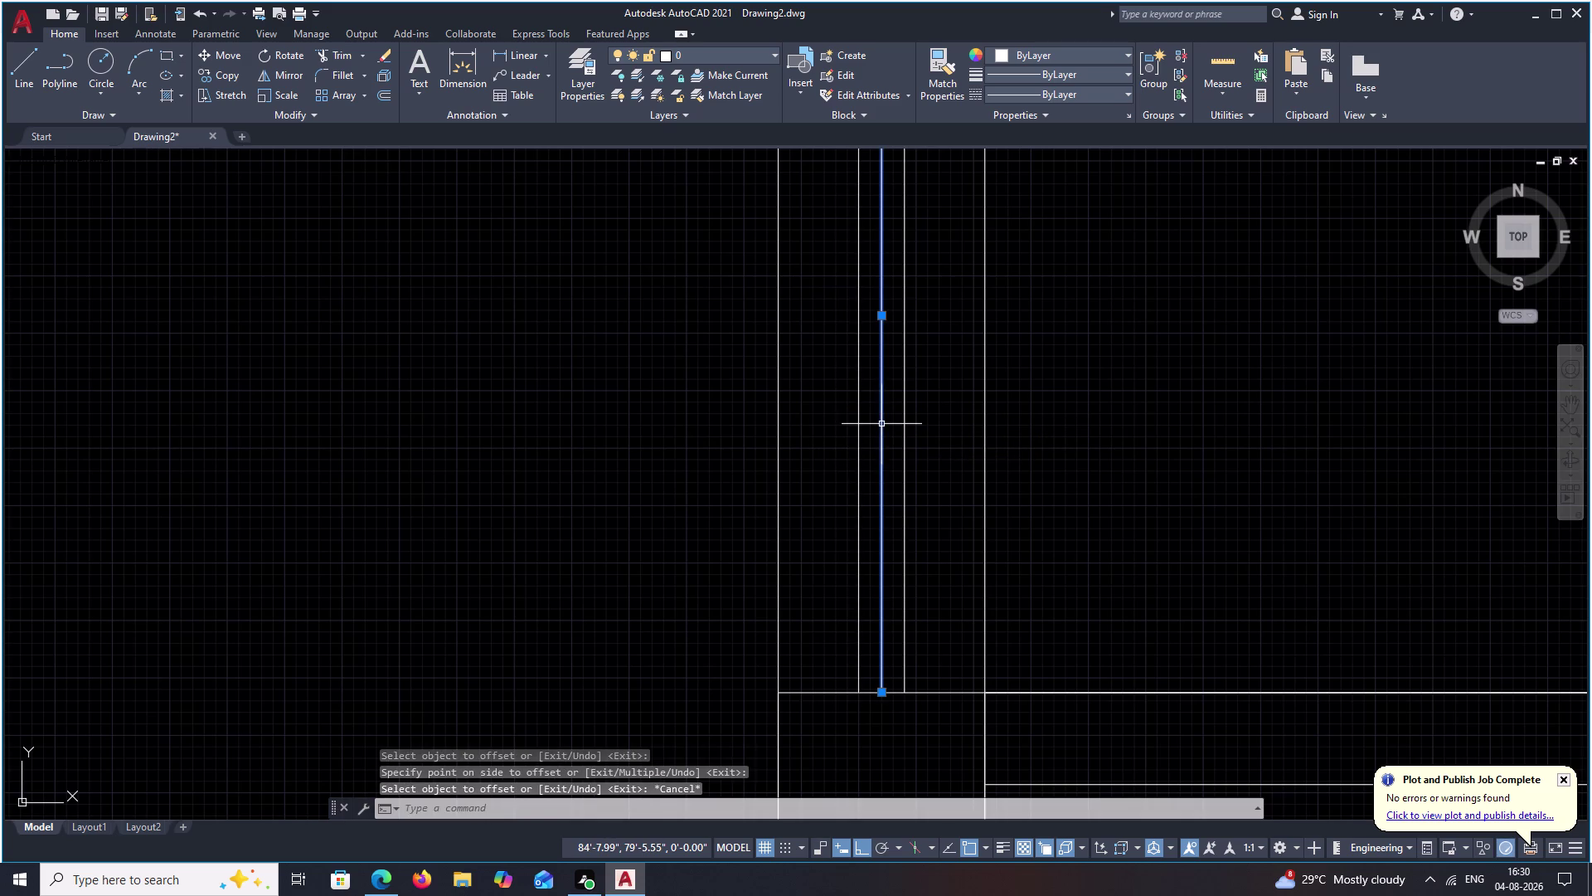
text(E)
key(space)
scroll(down, 3)
scroll(down, 3)
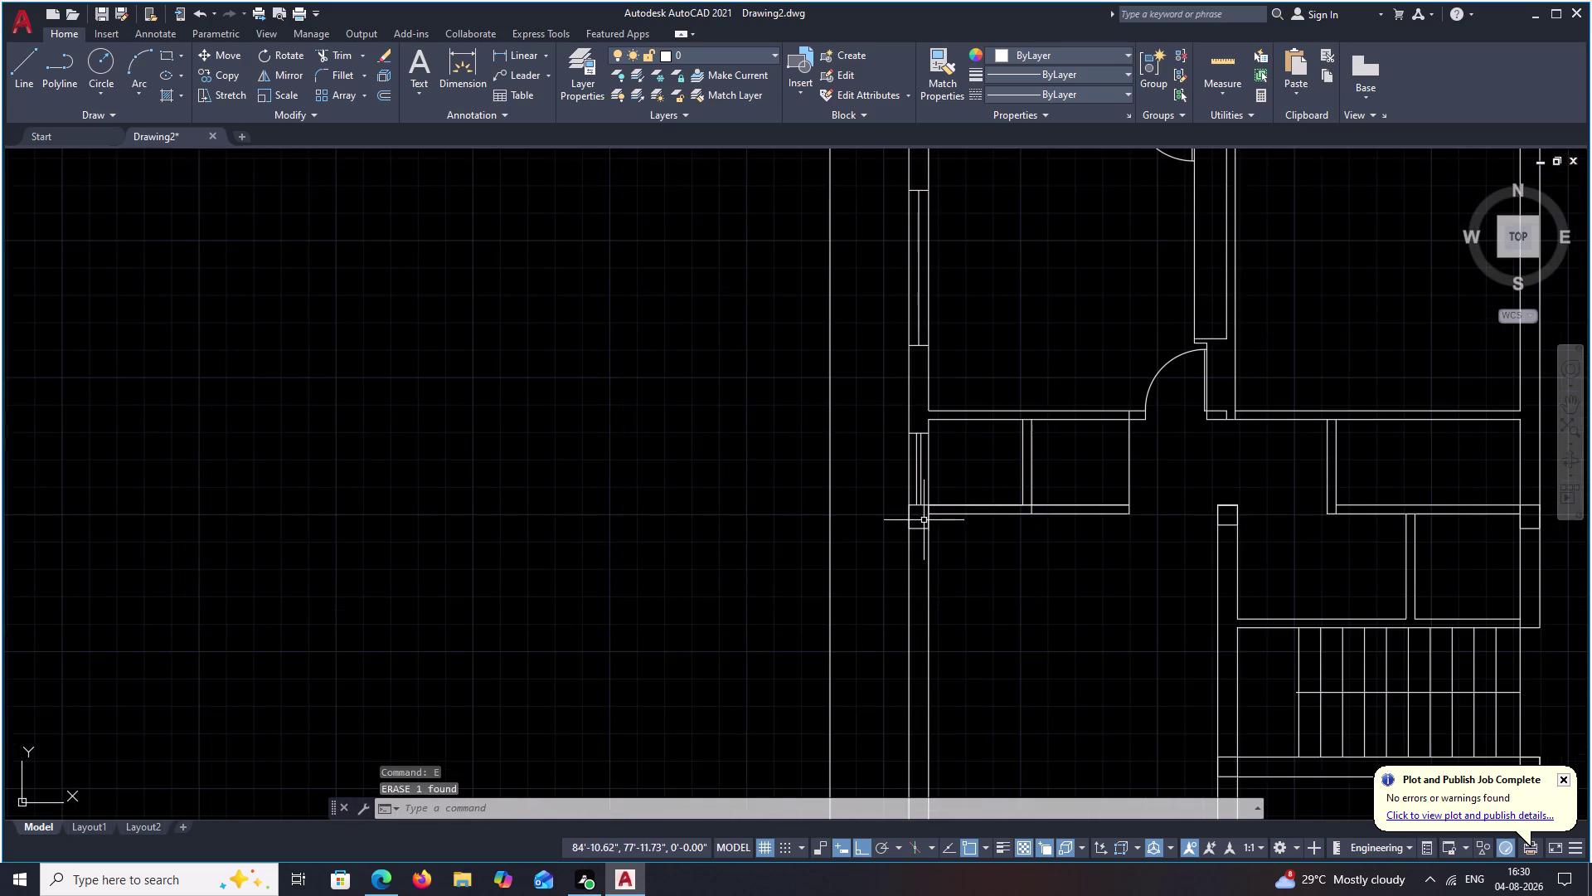
middle_drag(924, 522, 915, 441)
middle_drag(915, 538, 915, 469)
scroll(up, 3)
middle_drag(915, 490, 915, 468)
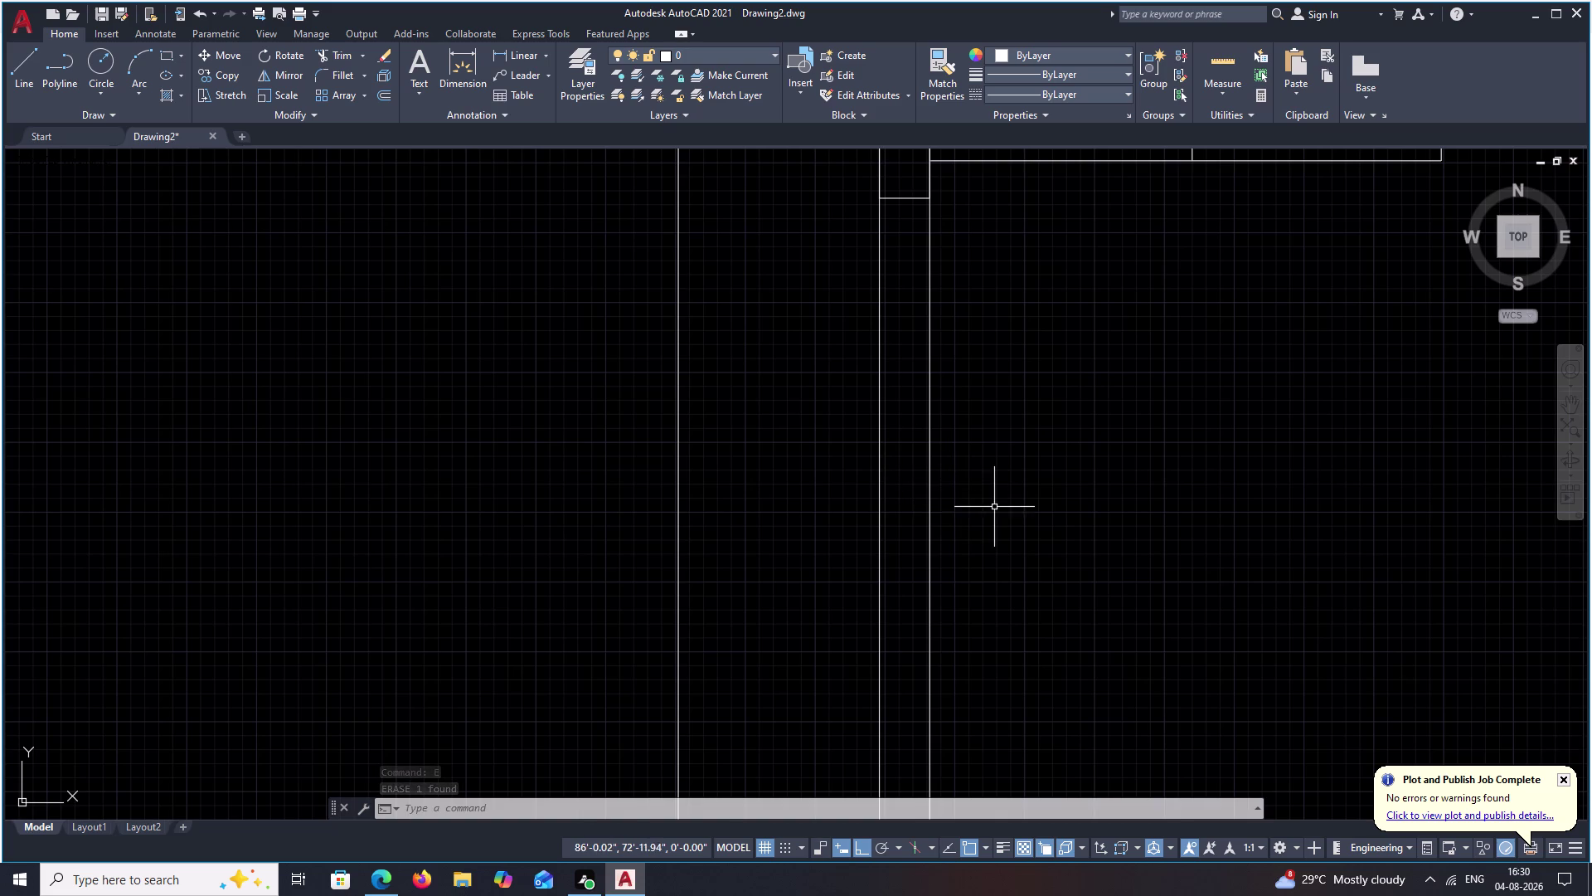
middle_drag(1022, 577, 1019, 444)
scroll(down, 3)
scroll(down, 3)
middle_drag(1027, 474, 973, 499)
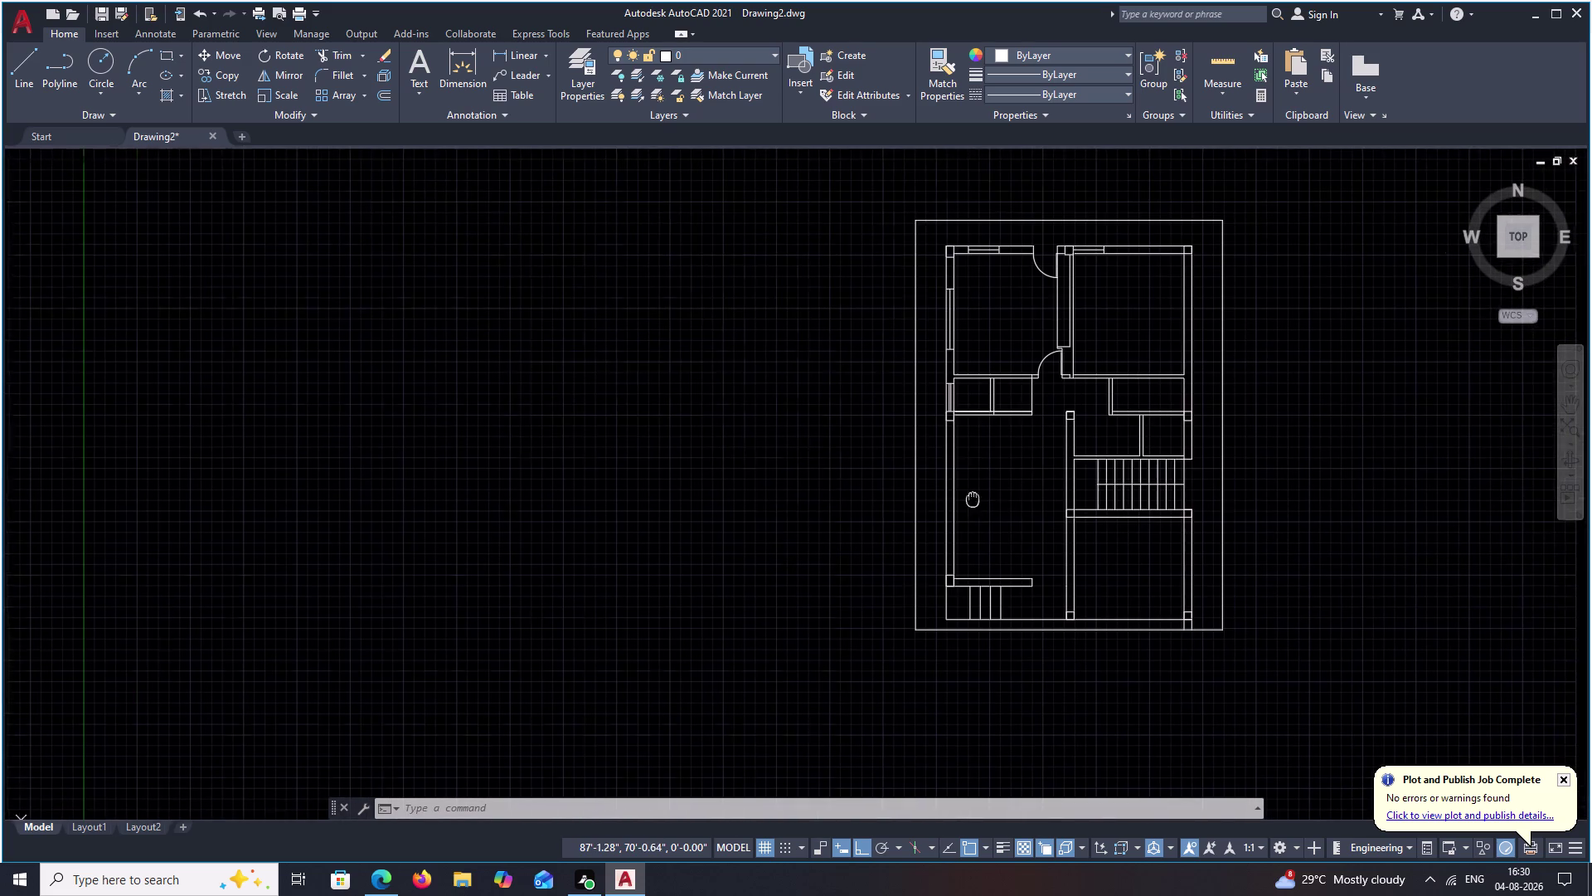
Draw a short cross line over the left outer wall, starting at the M2P midpoint of two wall points.
middle_drag(986, 511, 944, 522)
text(L)
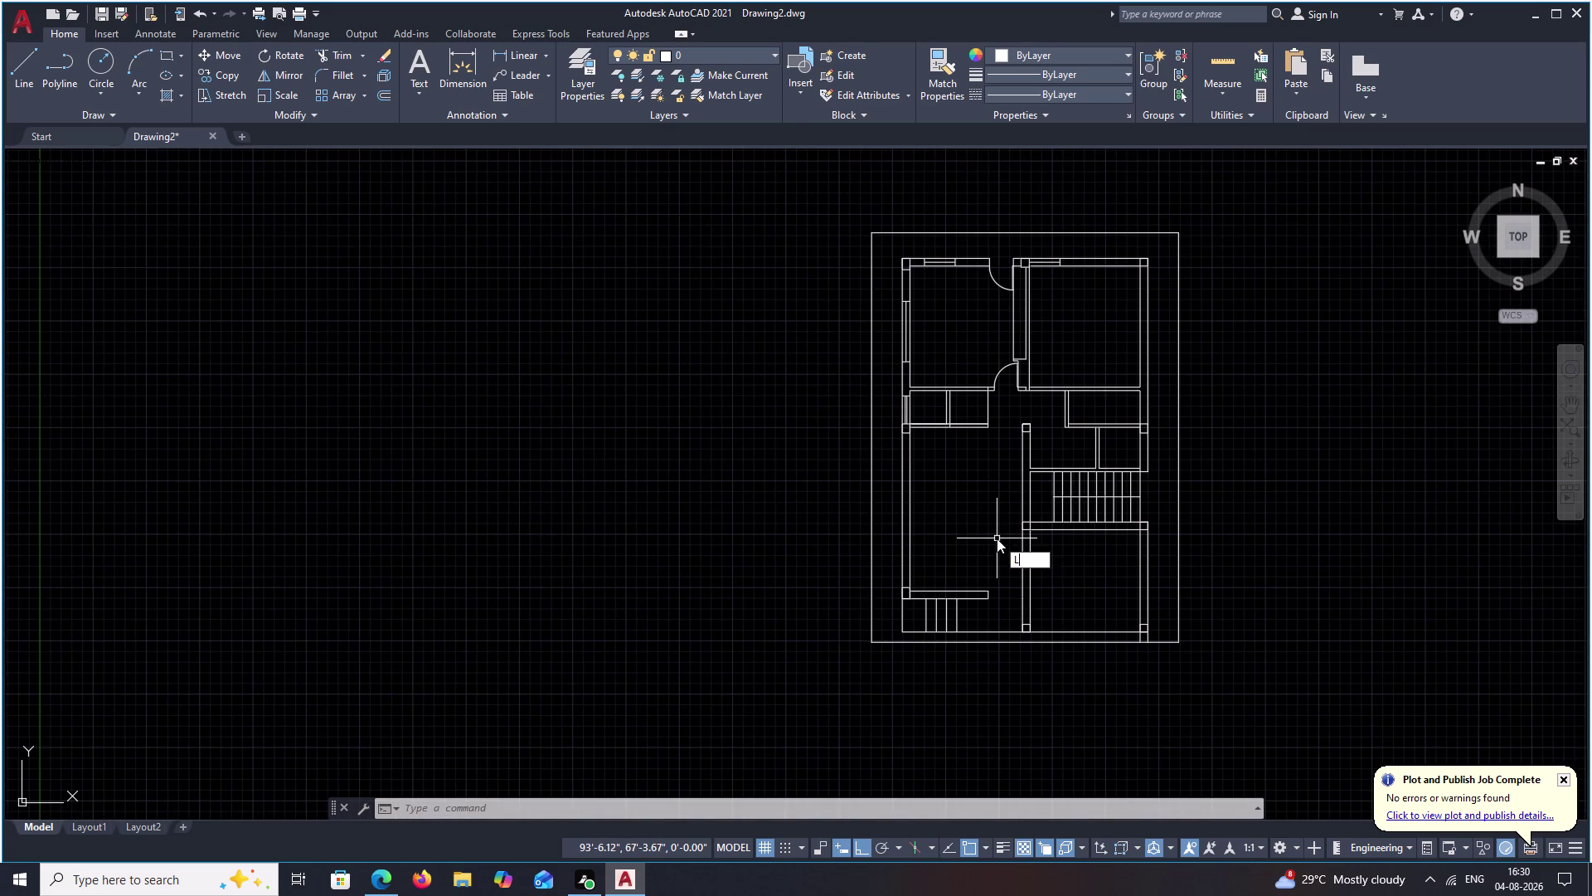
key(space)
scroll(up, 3)
text(M2)
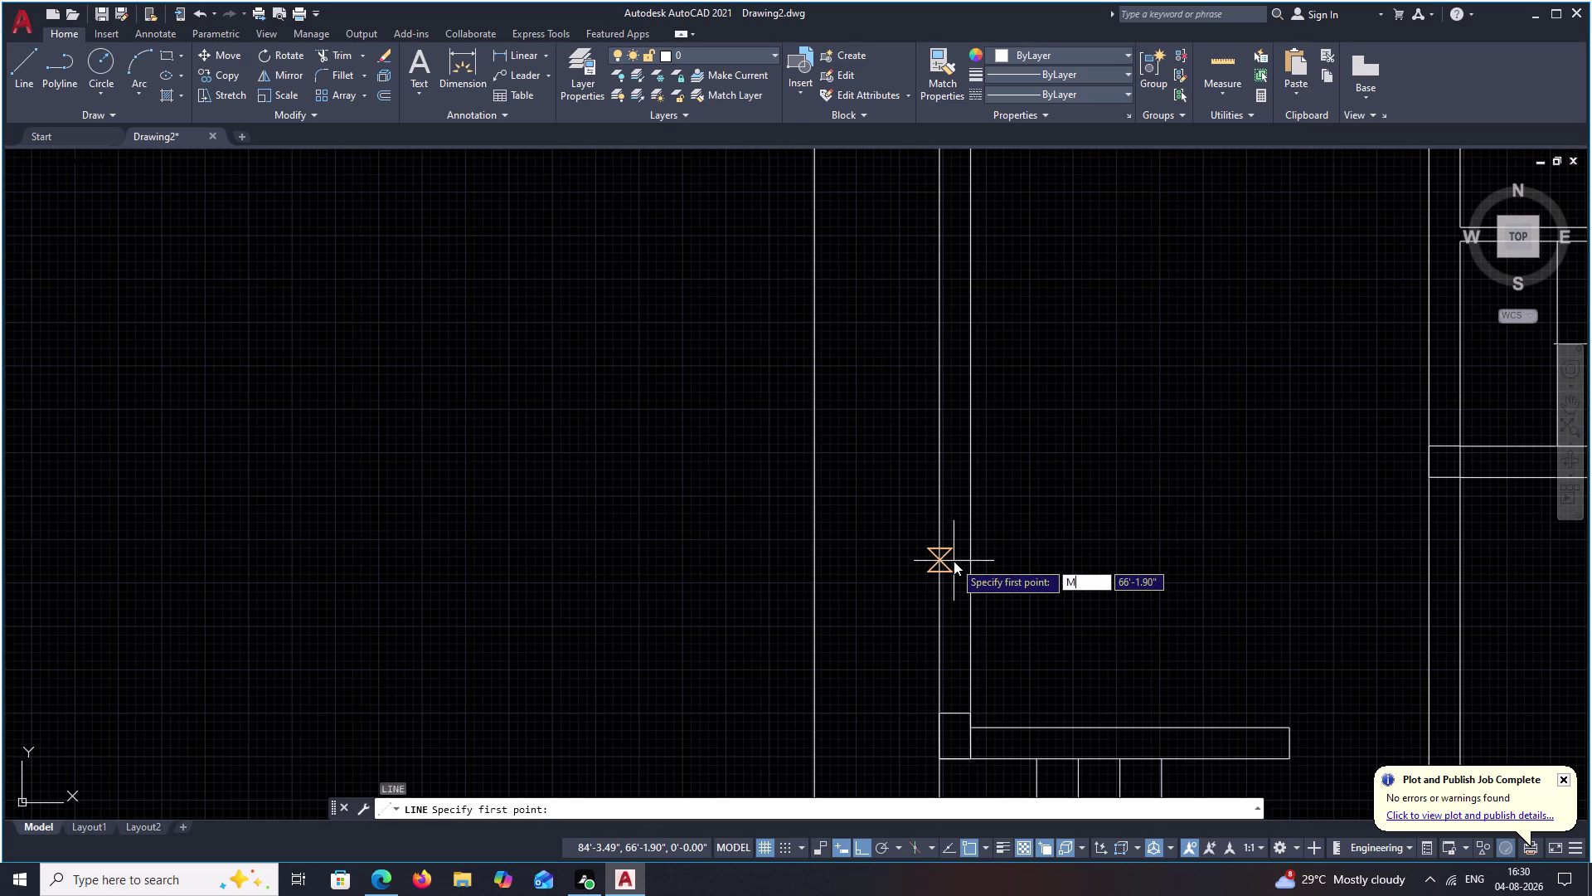
text(P)
key(space)
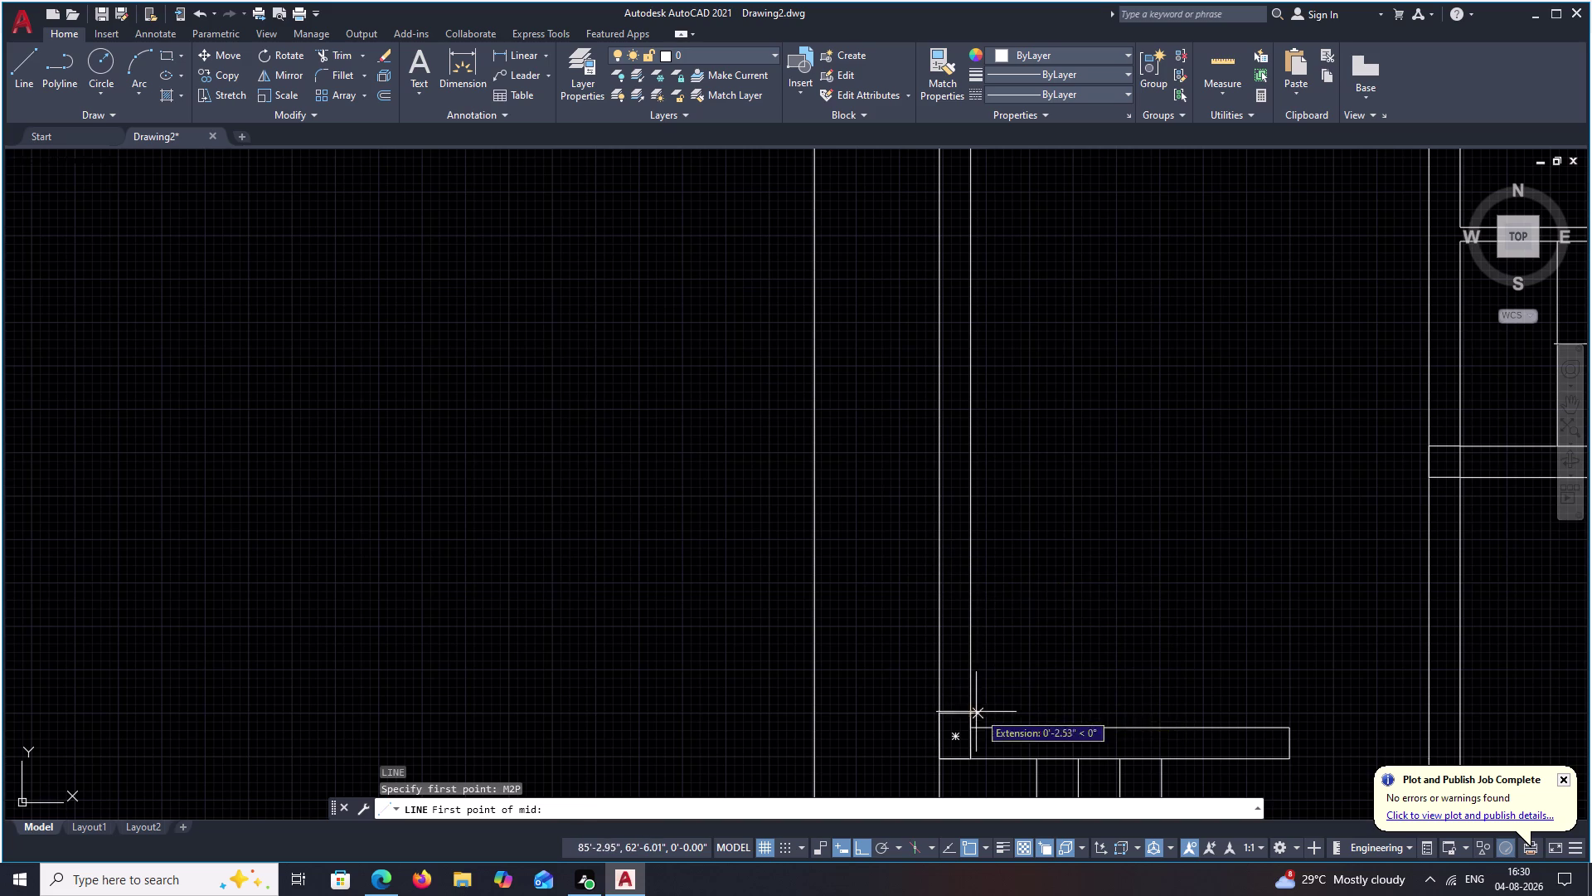
click(974, 711)
middle_drag(1013, 391, 1016, 680)
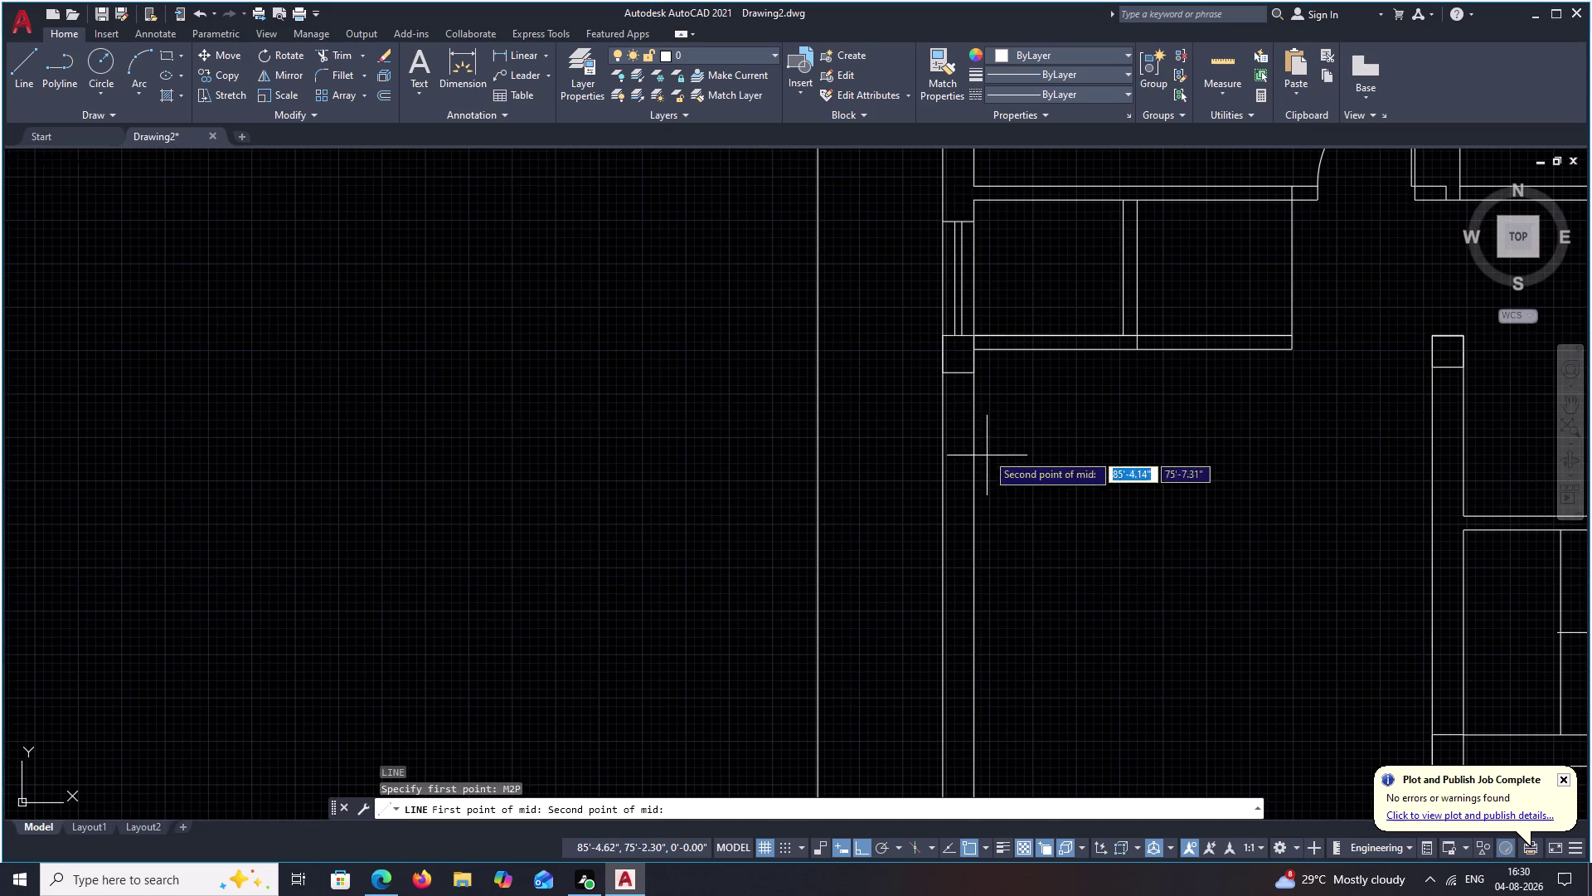
click(975, 376)
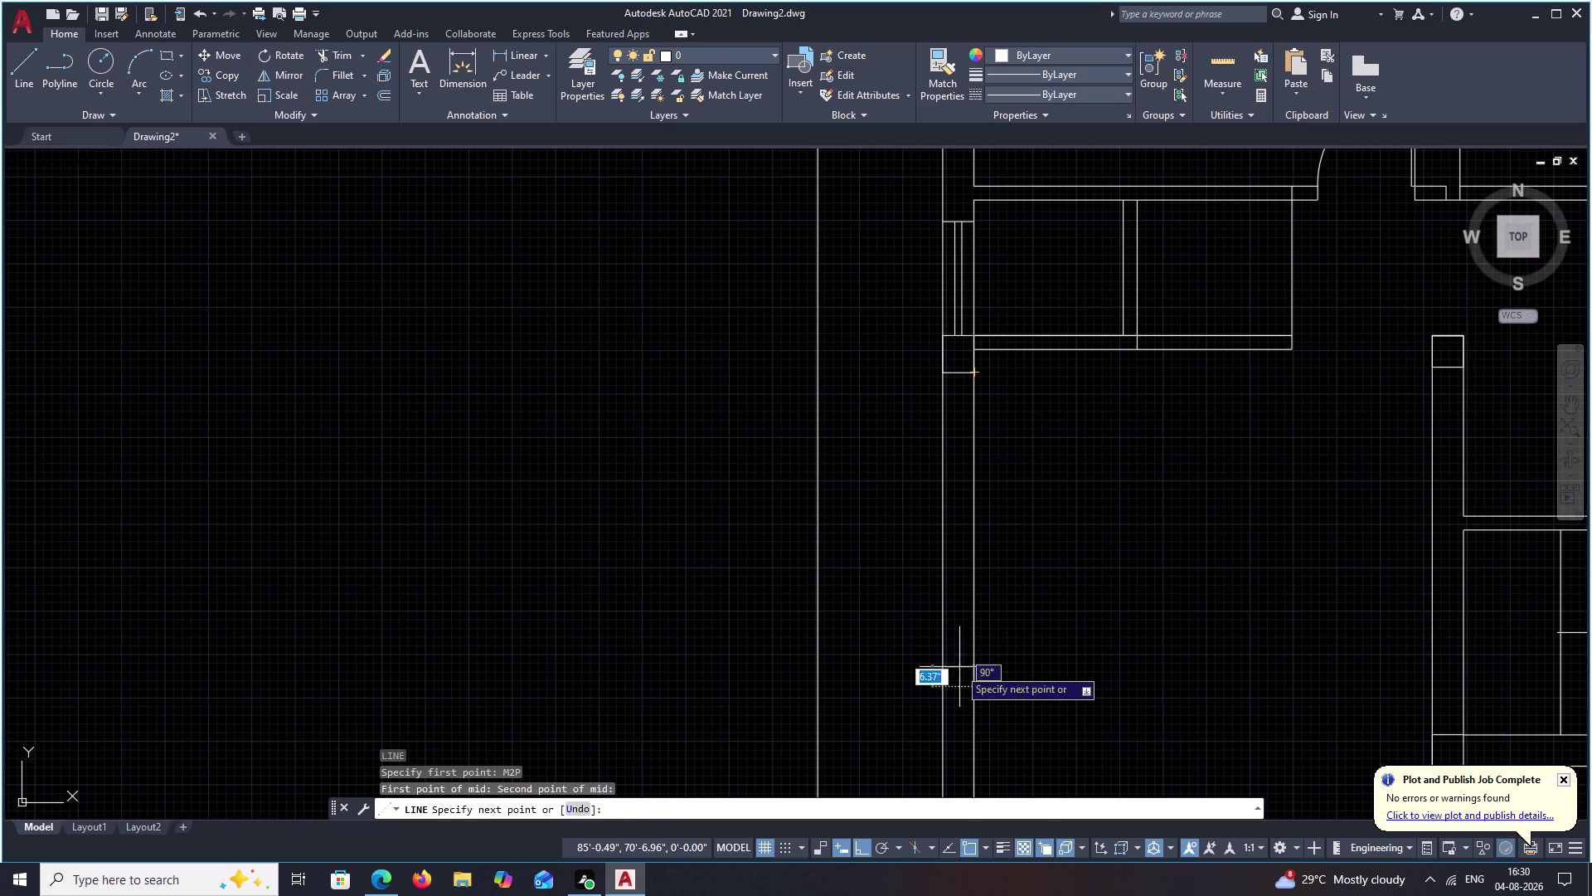
middle_drag(945, 675, 927, 531)
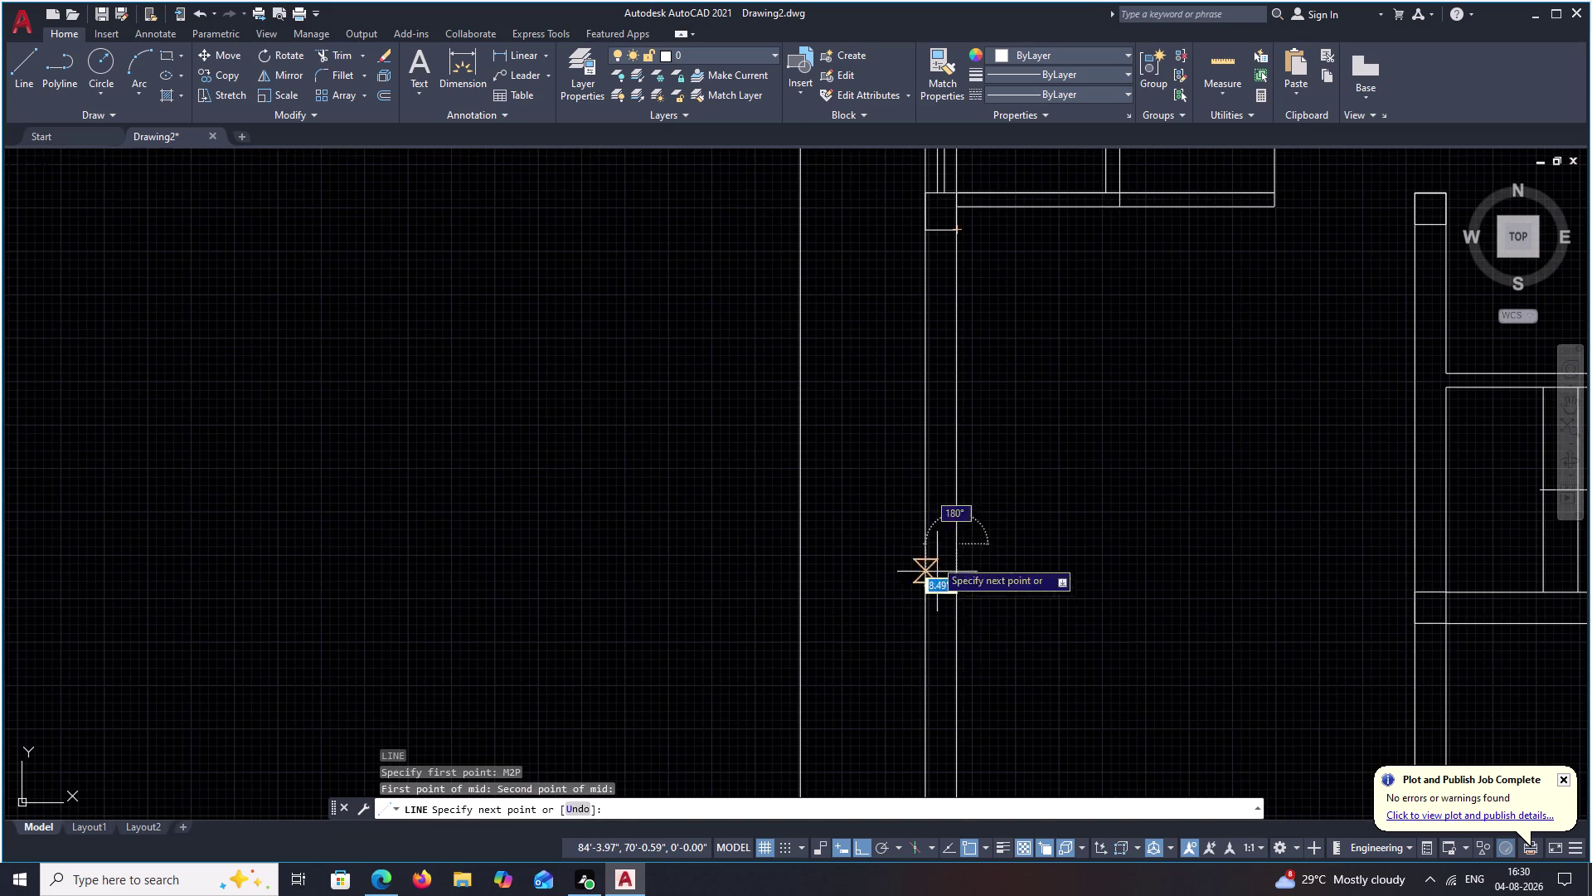
click(930, 549)
key(Escape)
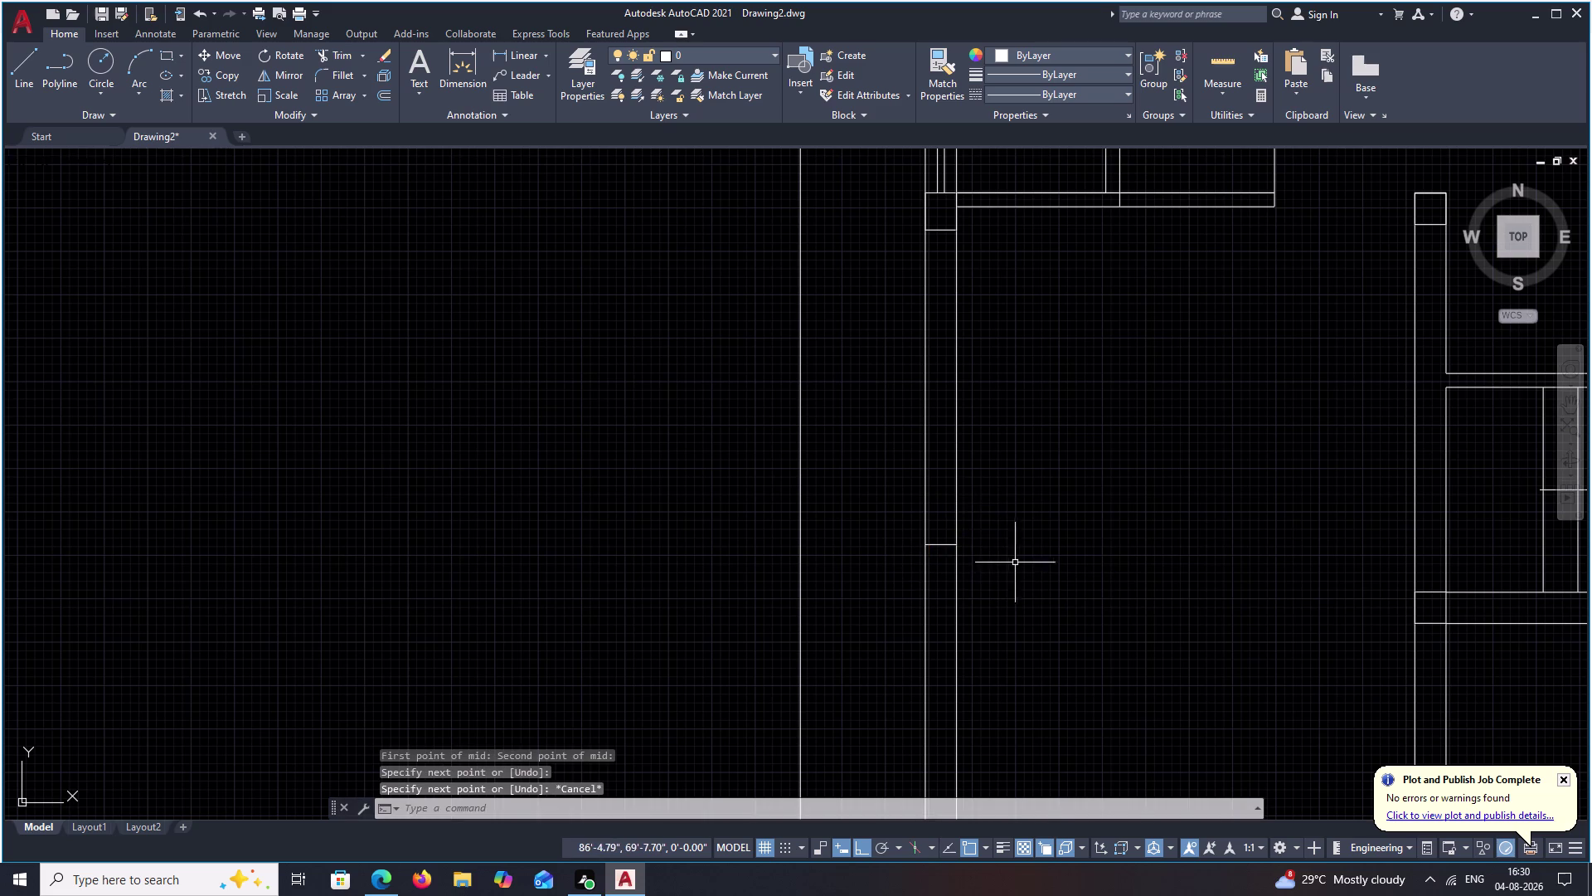
Offset the cross line 2" to each side.
text(O)
key(space)
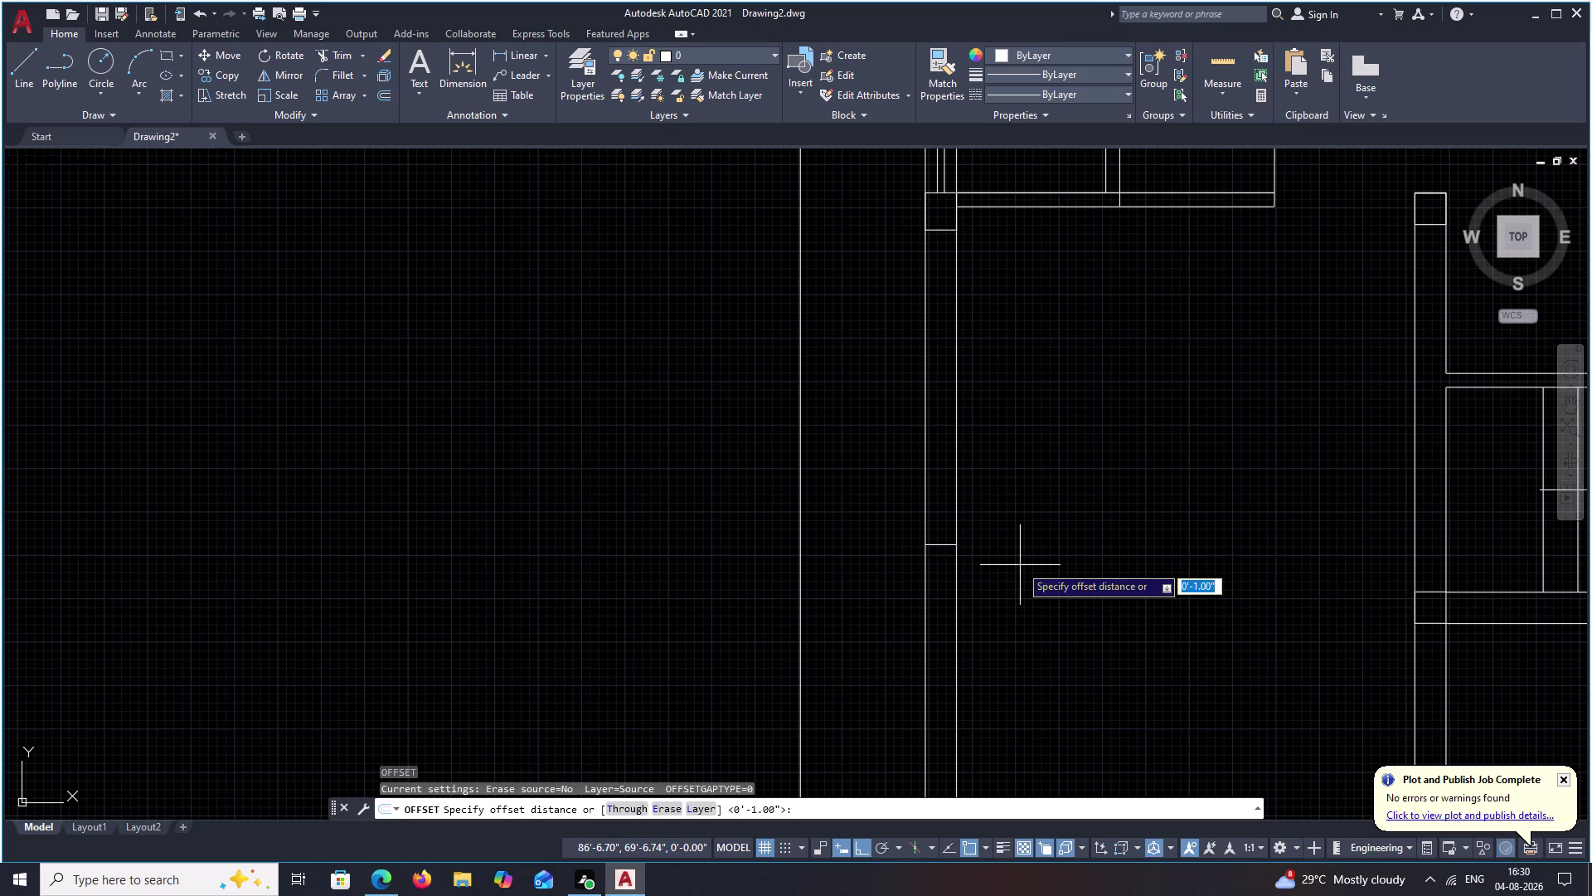
key(2)
text(')
key(space)
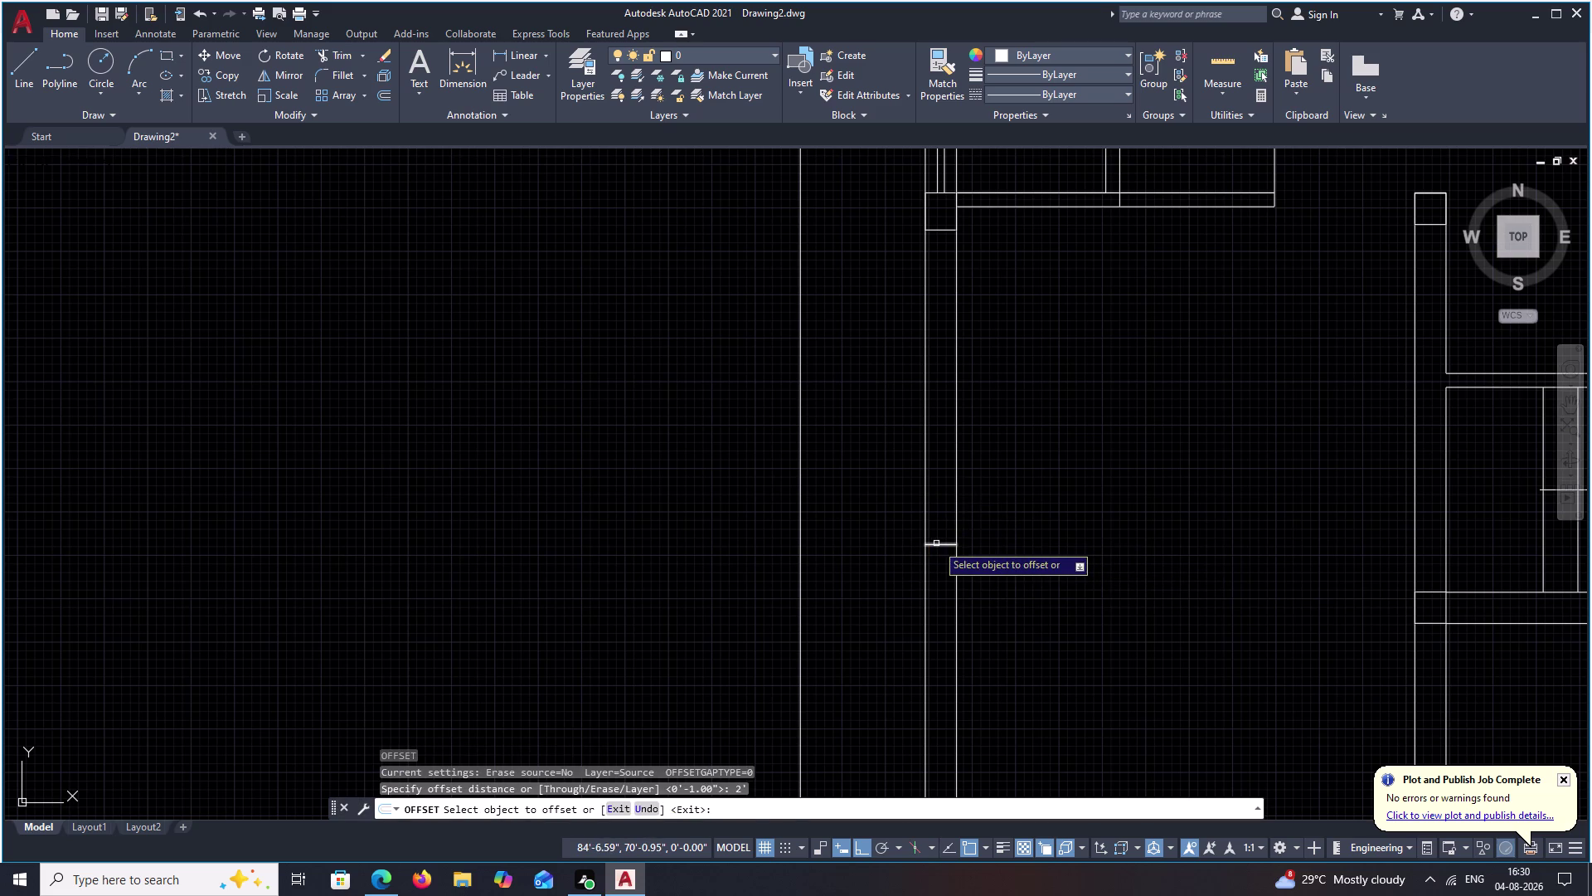
click(938, 544)
click(949, 483)
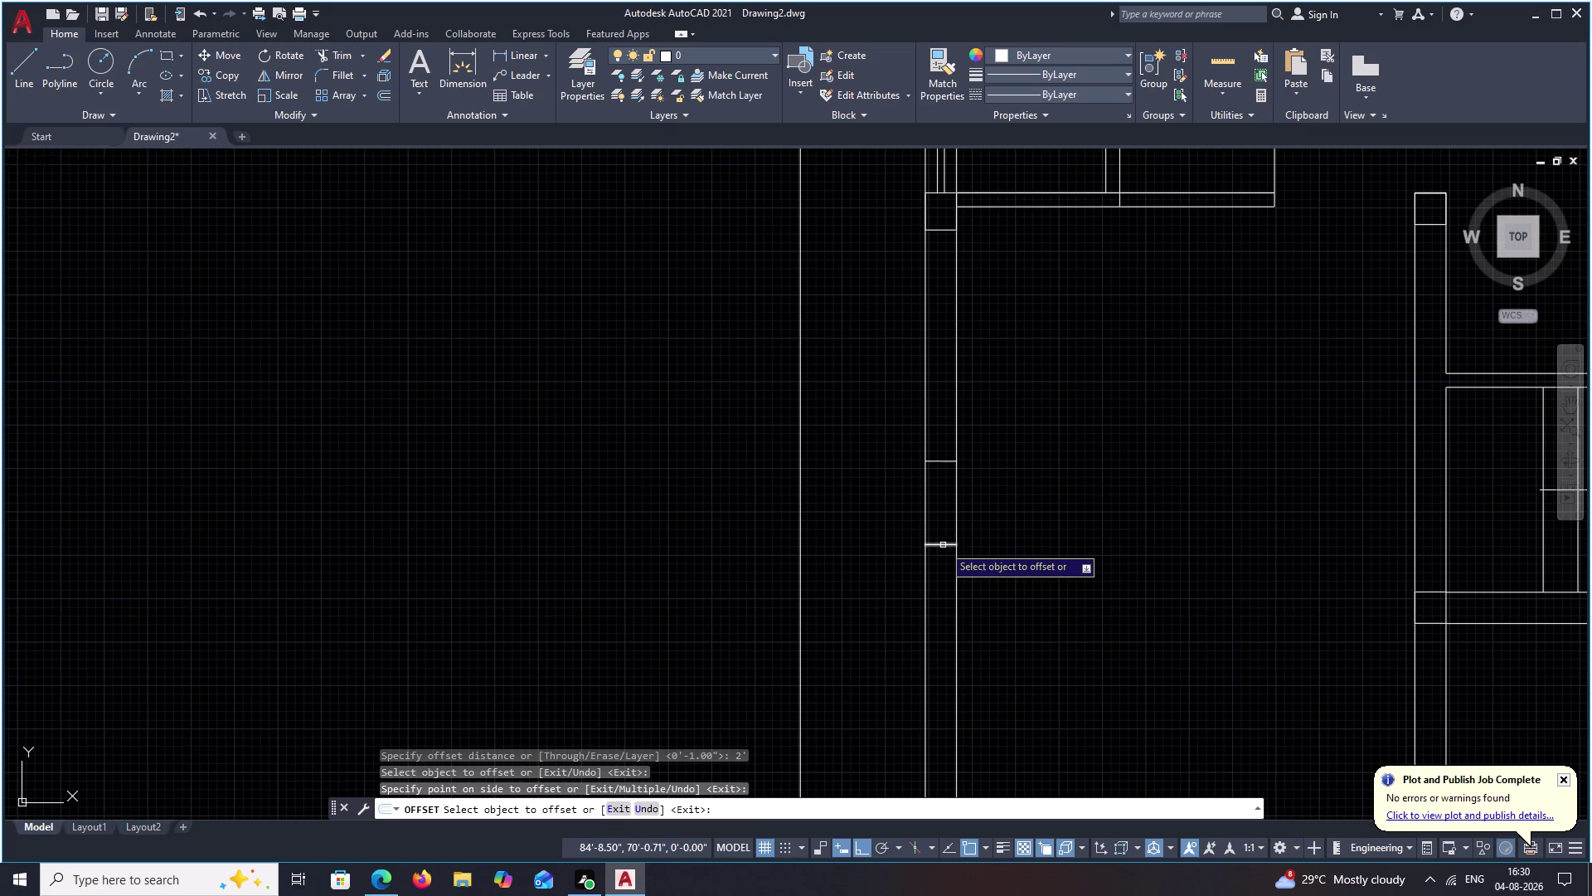
click(943, 545)
click(938, 653)
key(Escape)
Draw the window's centre line between the parallel cross lines.
text(L)
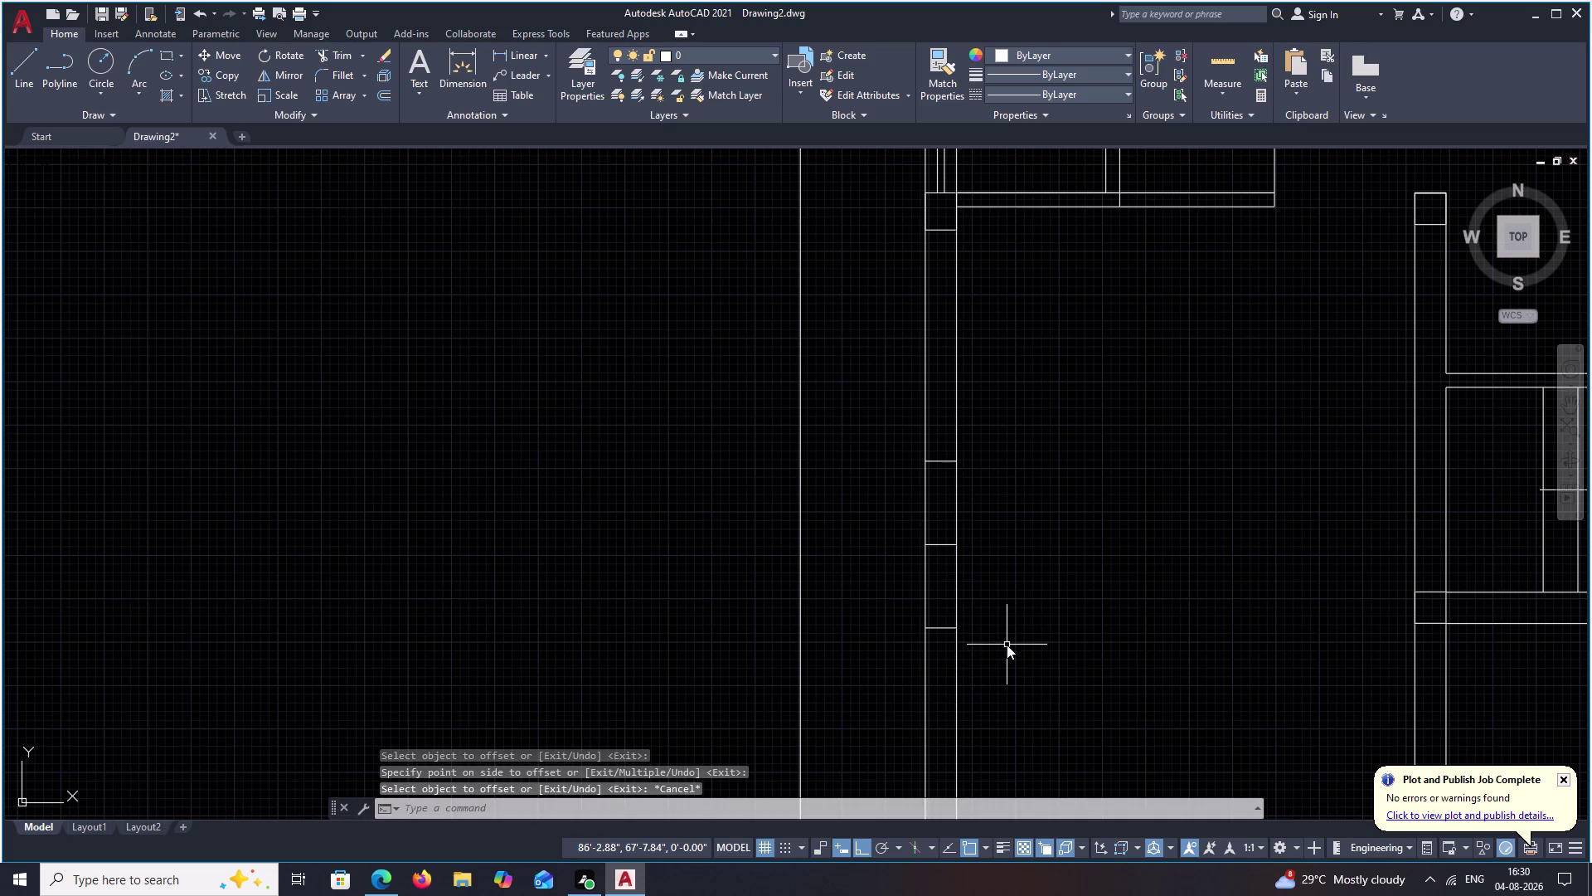
key(space)
click(948, 624)
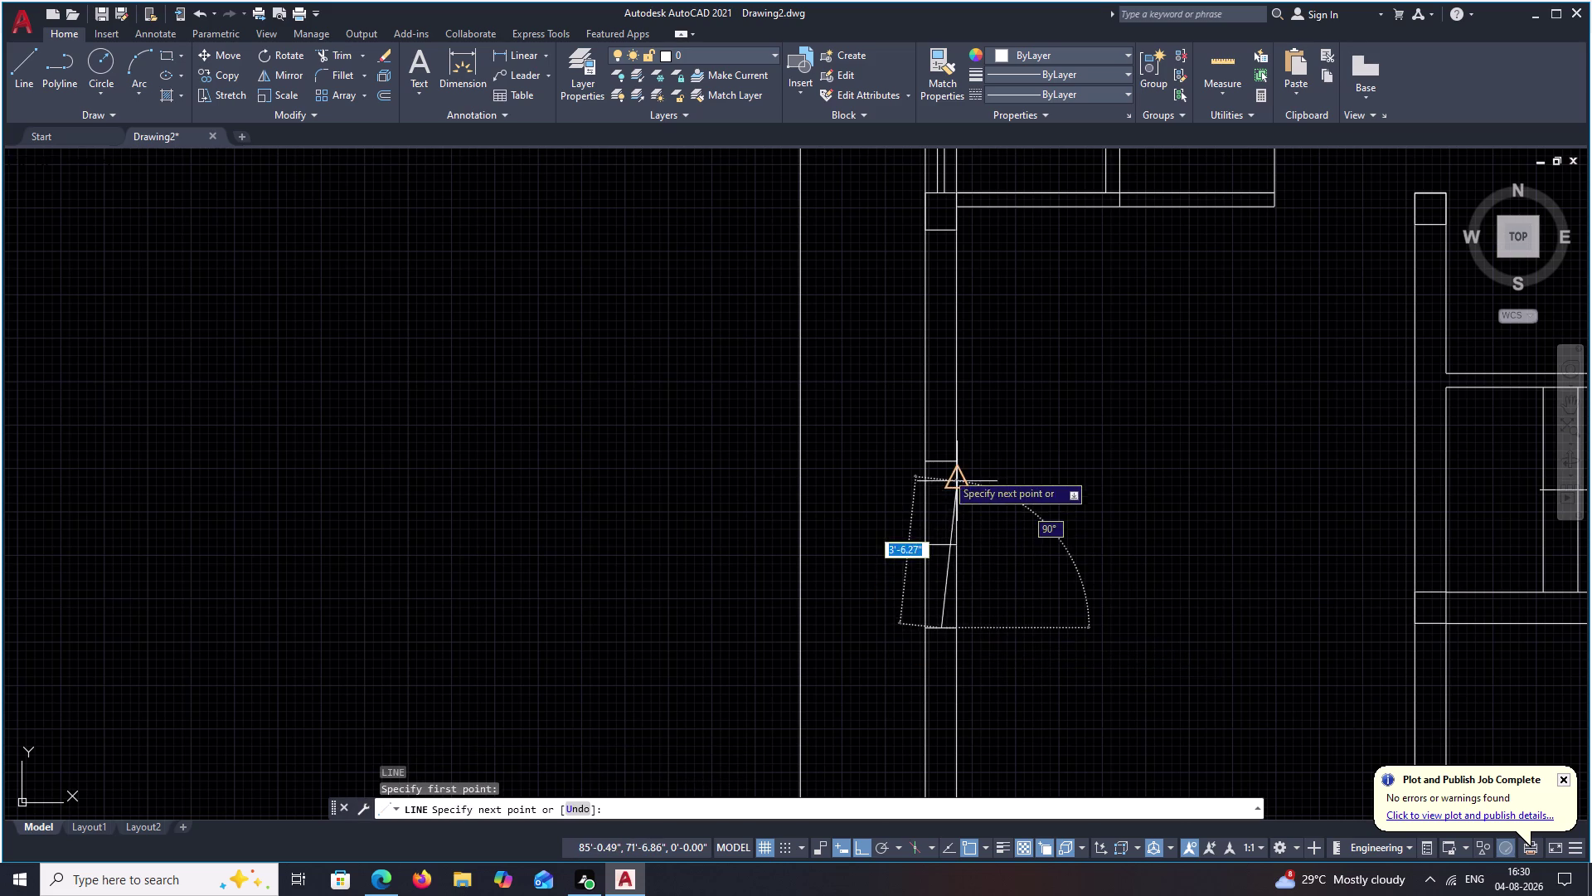
click(939, 459)
key(Escape)
Erase the extra cross line and fit the whole floor plan in view.
scroll(up, 3)
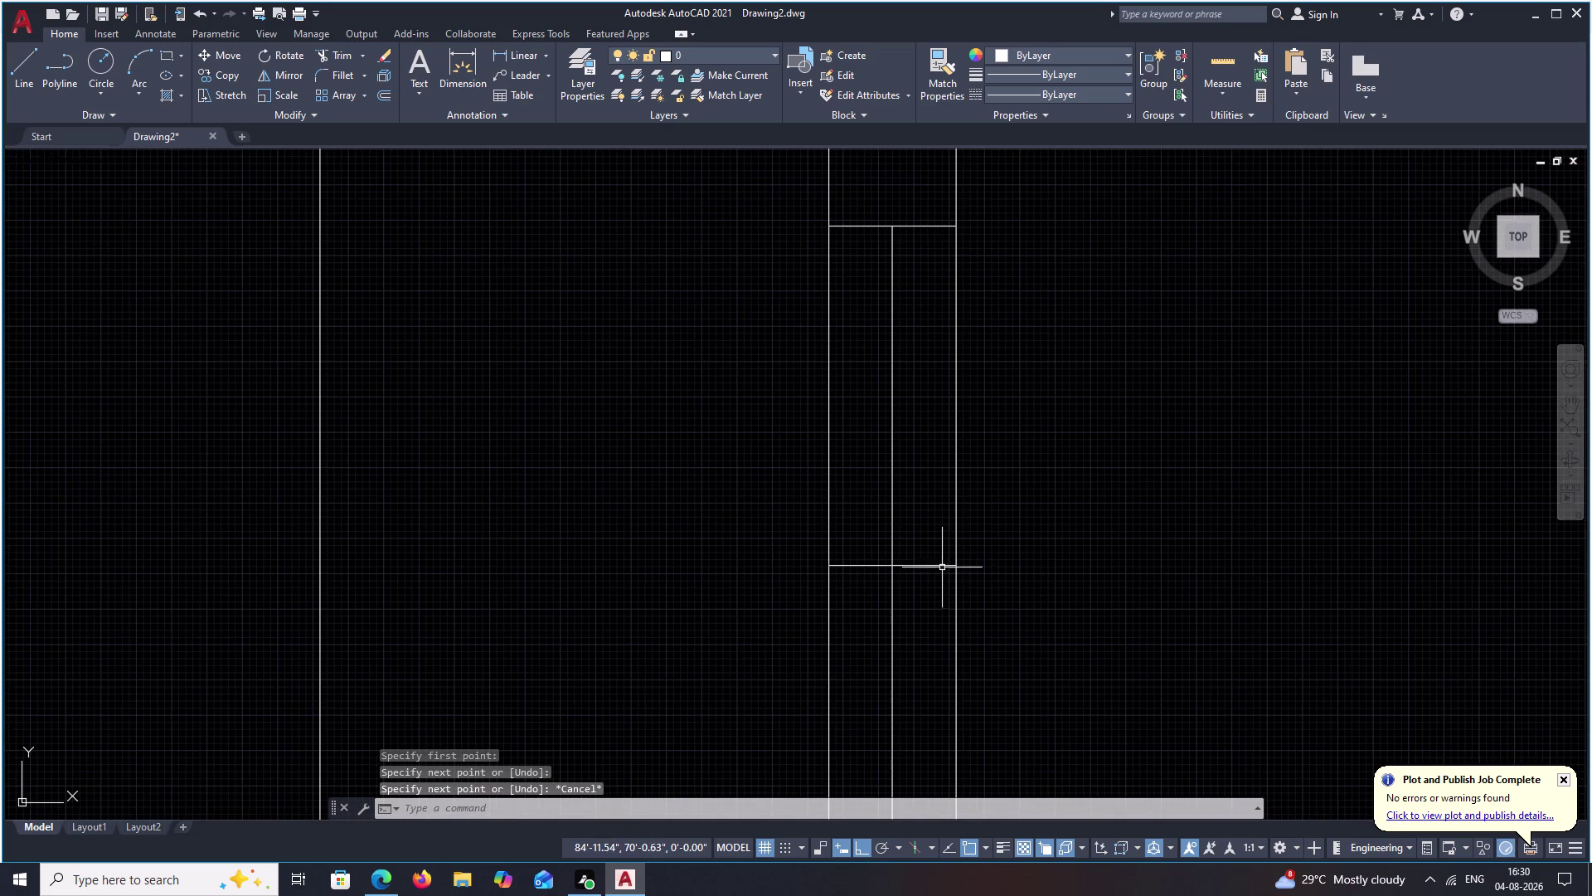
click(942, 568)
click(942, 561)
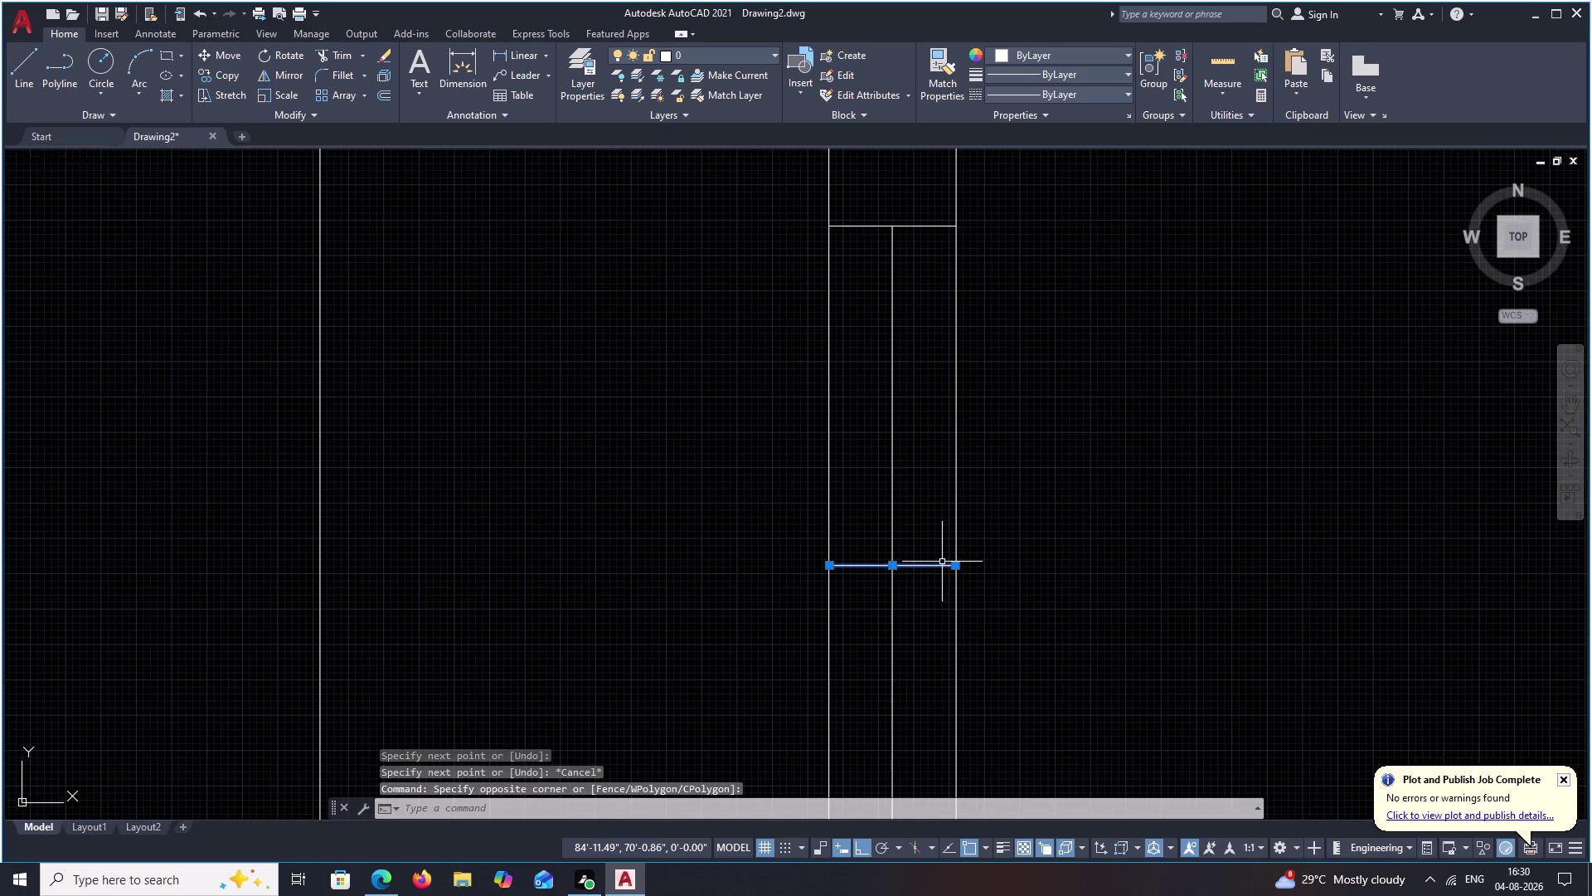
text(E)
key(space)
scroll(down, 3)
scroll(down, 3)
middle_click(904, 550)
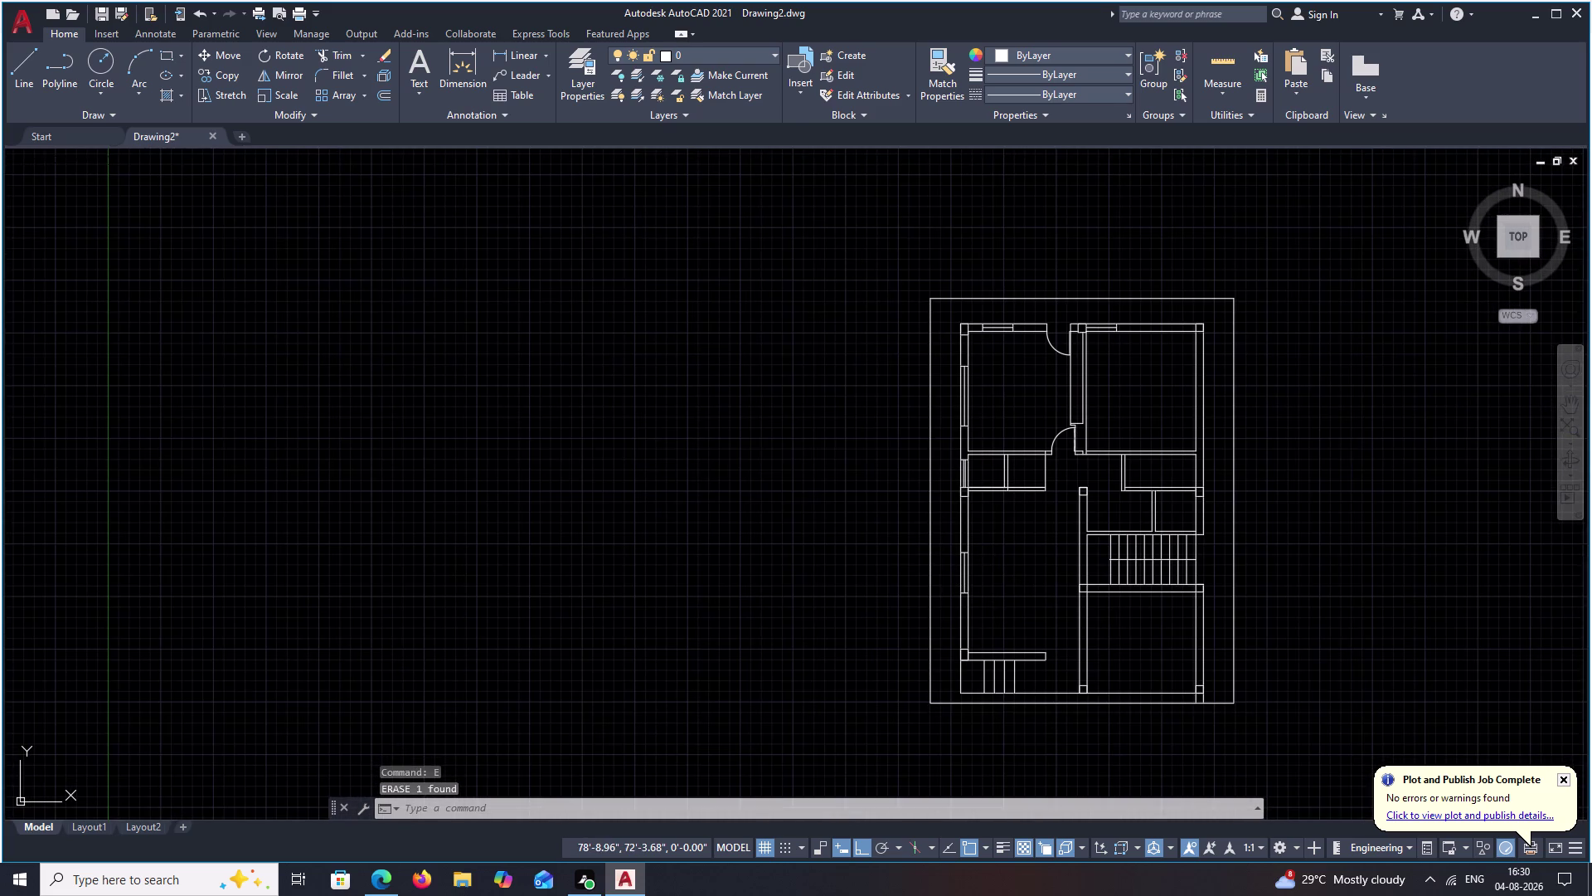
Attempt to window-select the window lines on the left wall, then clear the selection.
middle_drag(1047, 576, 960, 572)
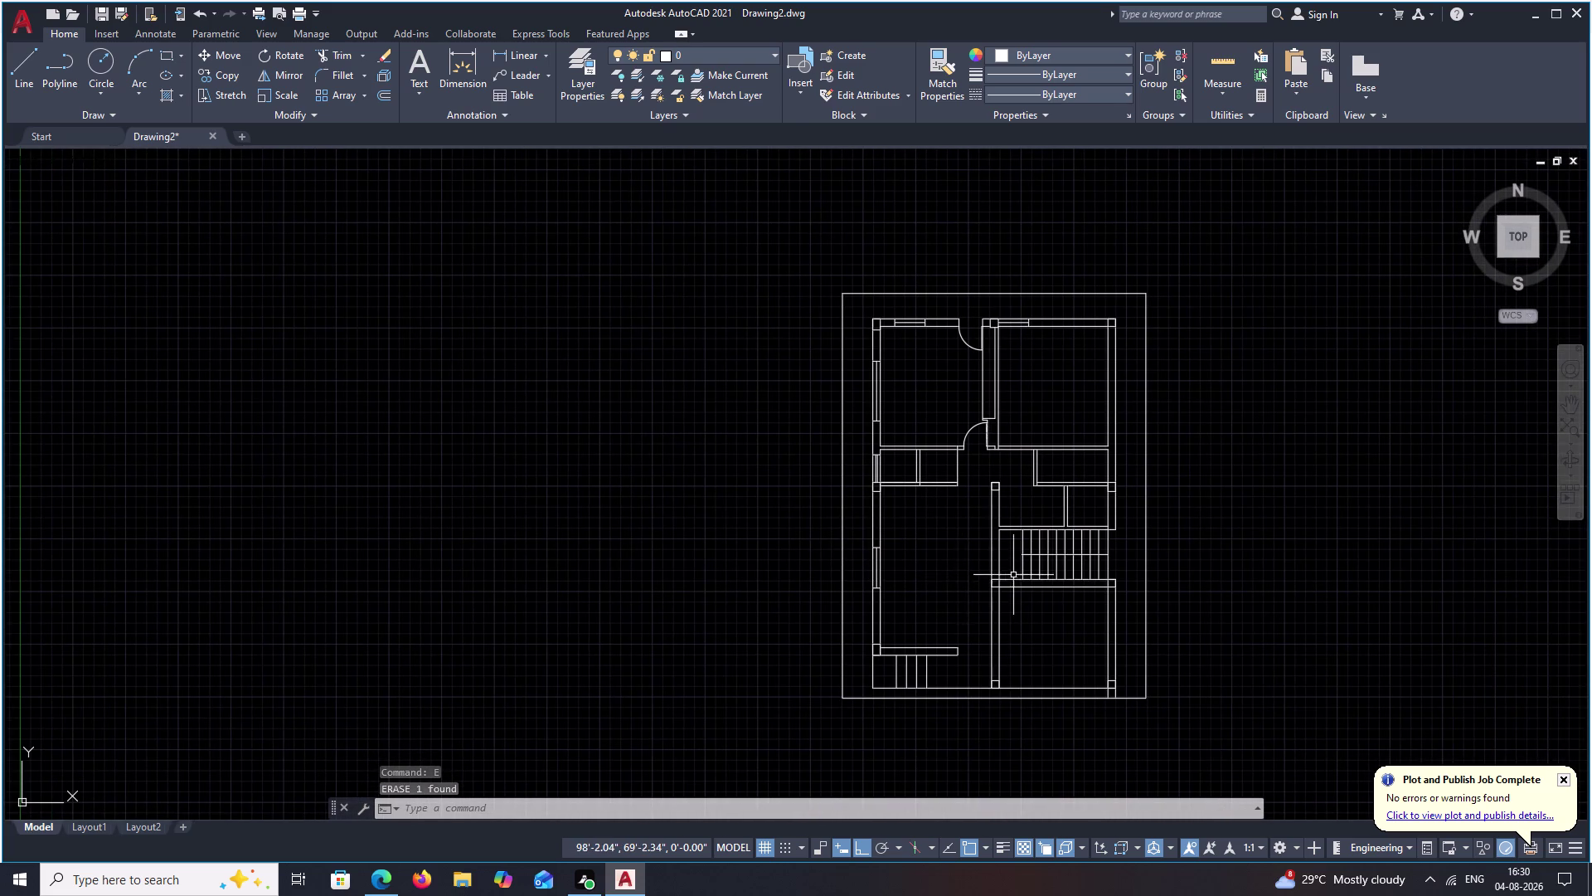
scroll(up, 3)
middle_drag(887, 566, 934, 558)
scroll(up, 3)
middle_drag(810, 519, 877, 485)
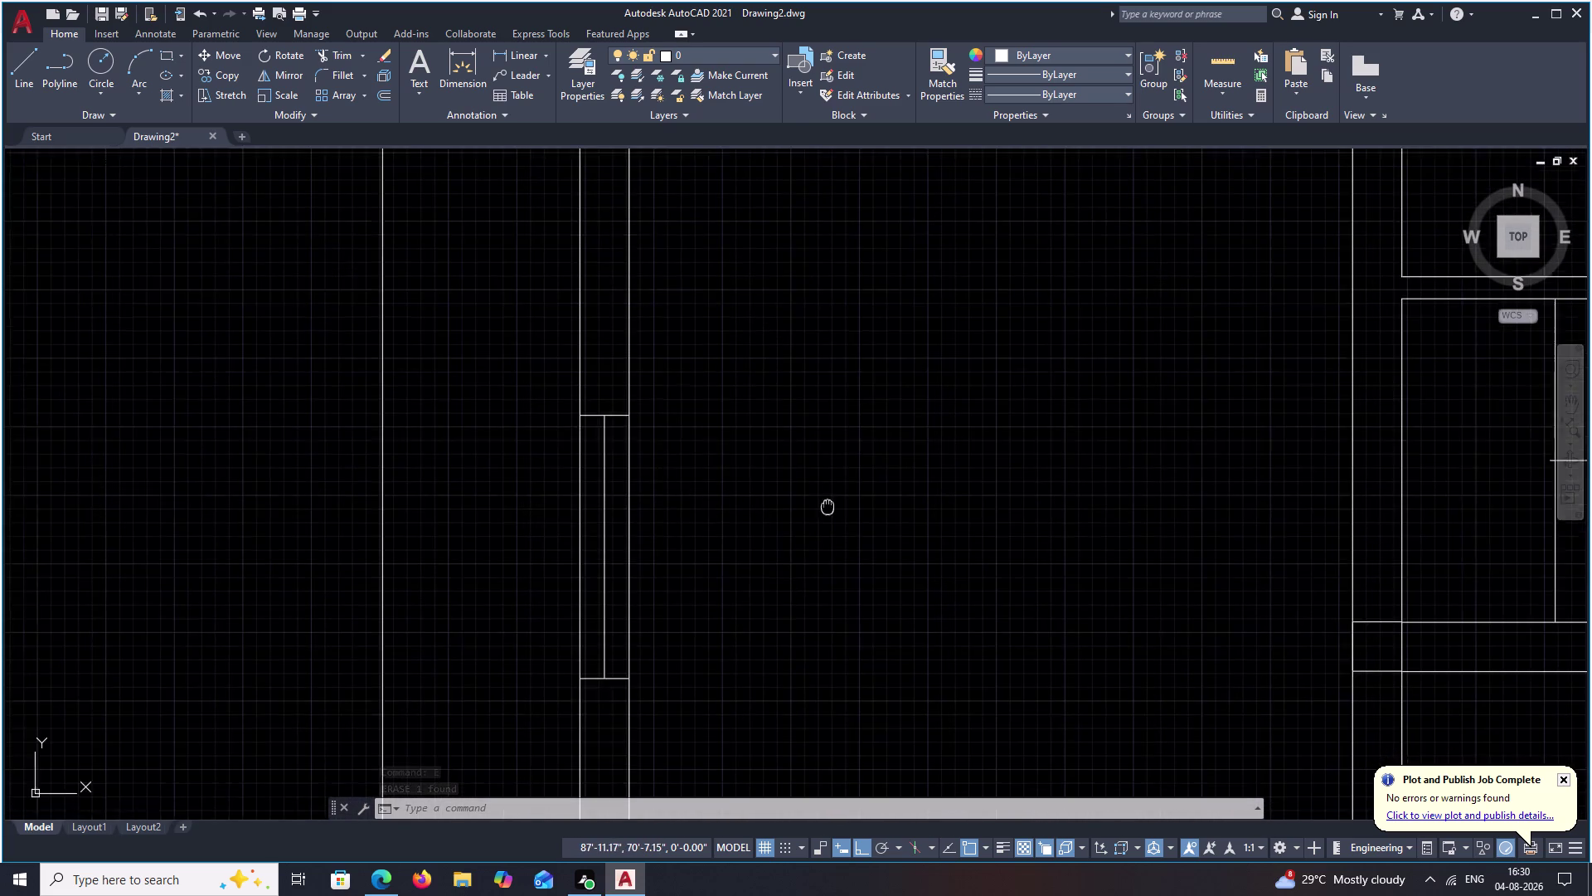
middle_drag(877, 484, 1038, 408)
drag(816, 301, 820, 585)
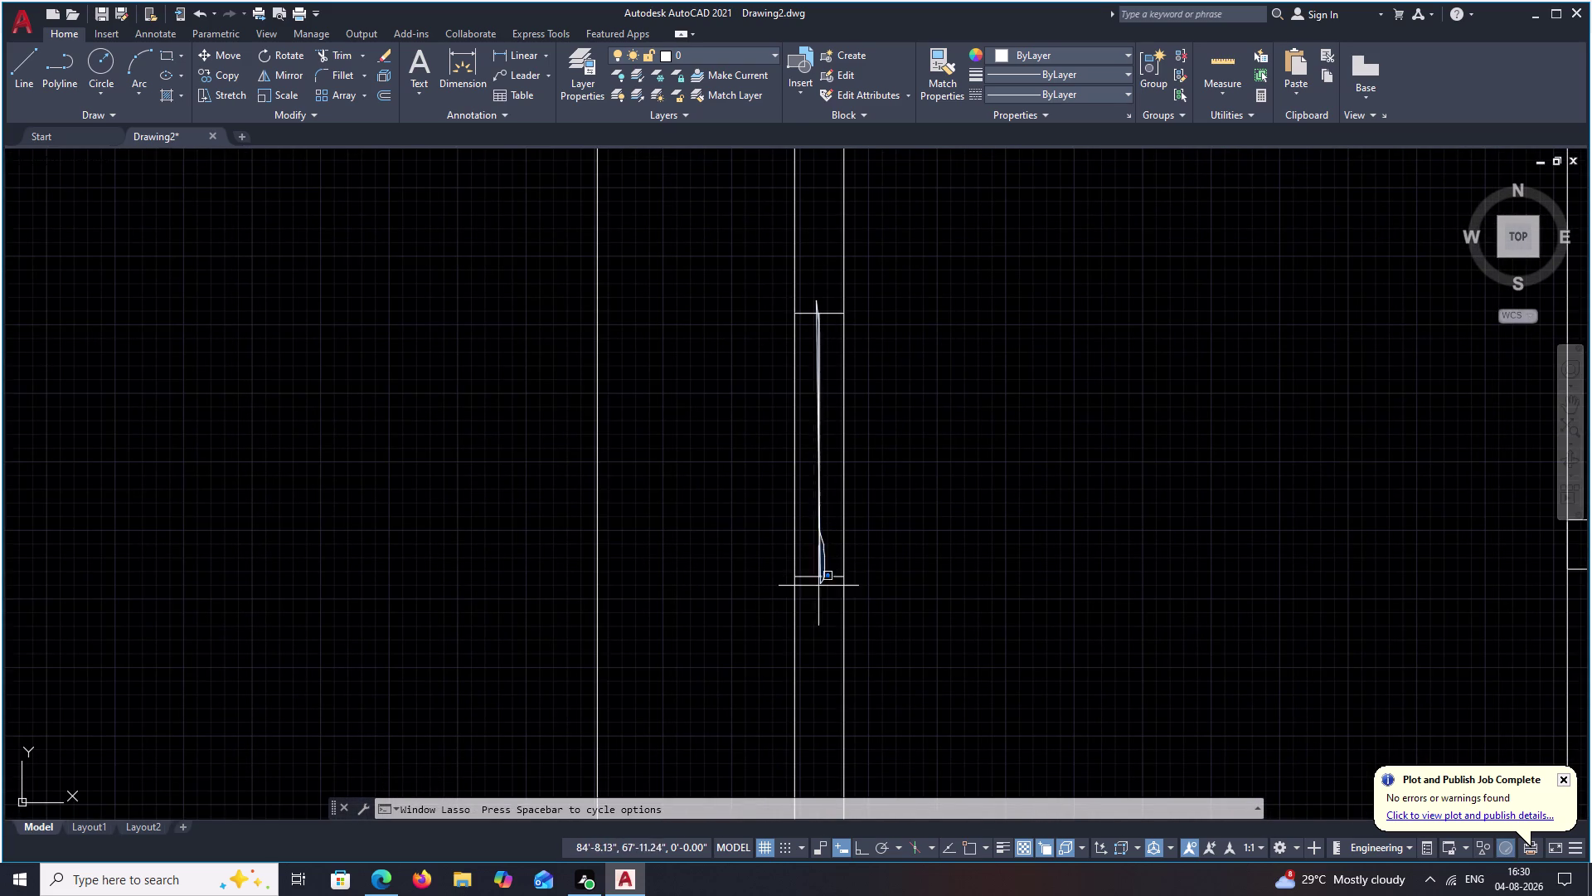
drag(819, 585, 808, 592)
drag(829, 296, 794, 481)
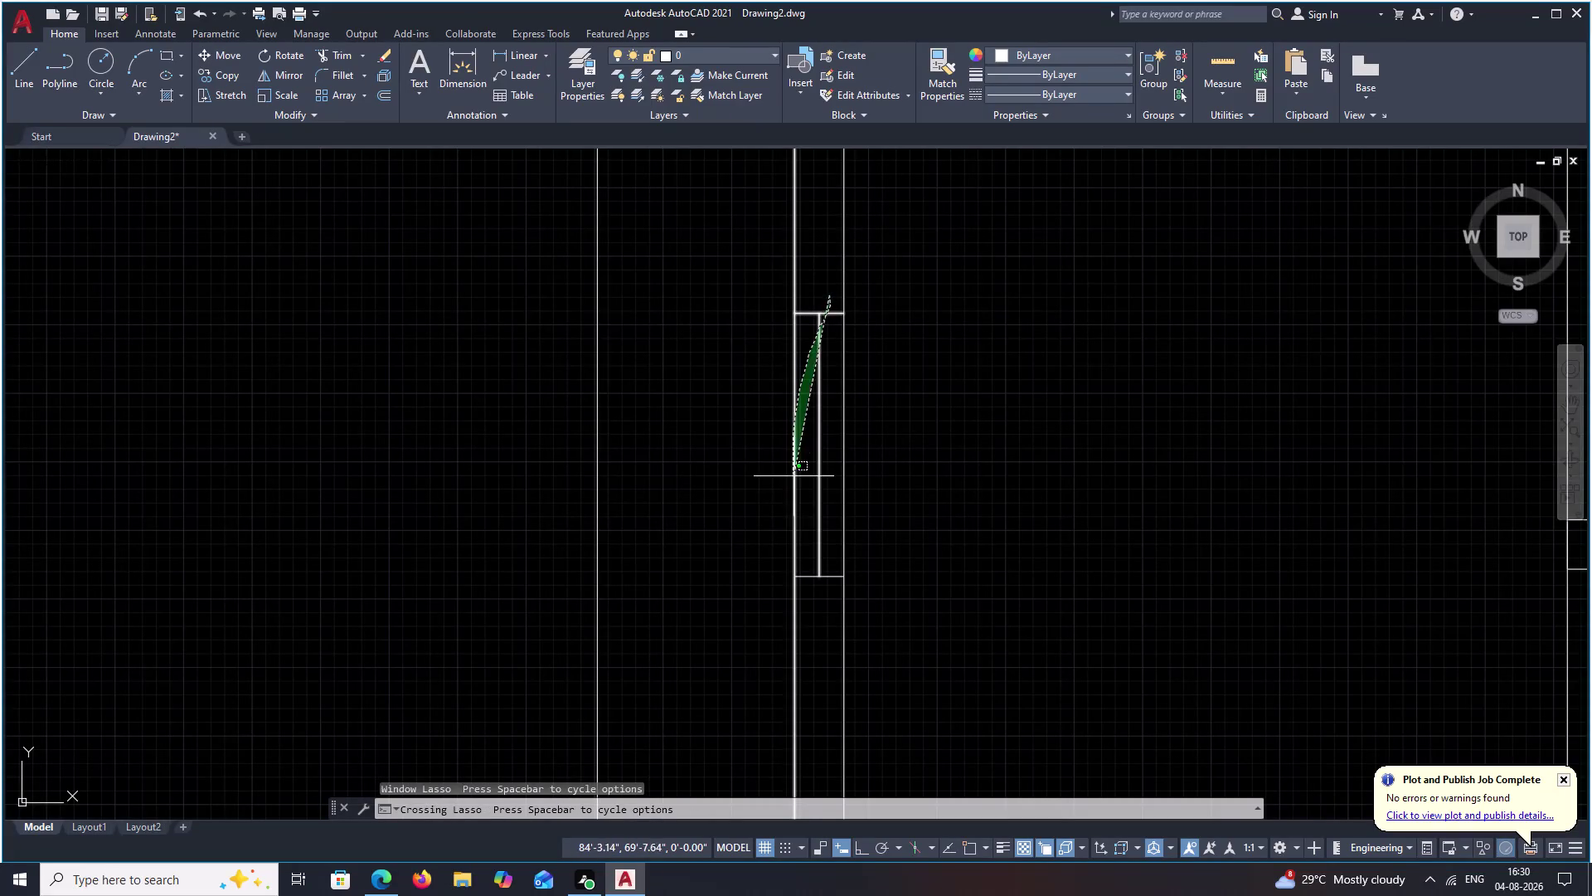
drag(795, 481, 824, 583)
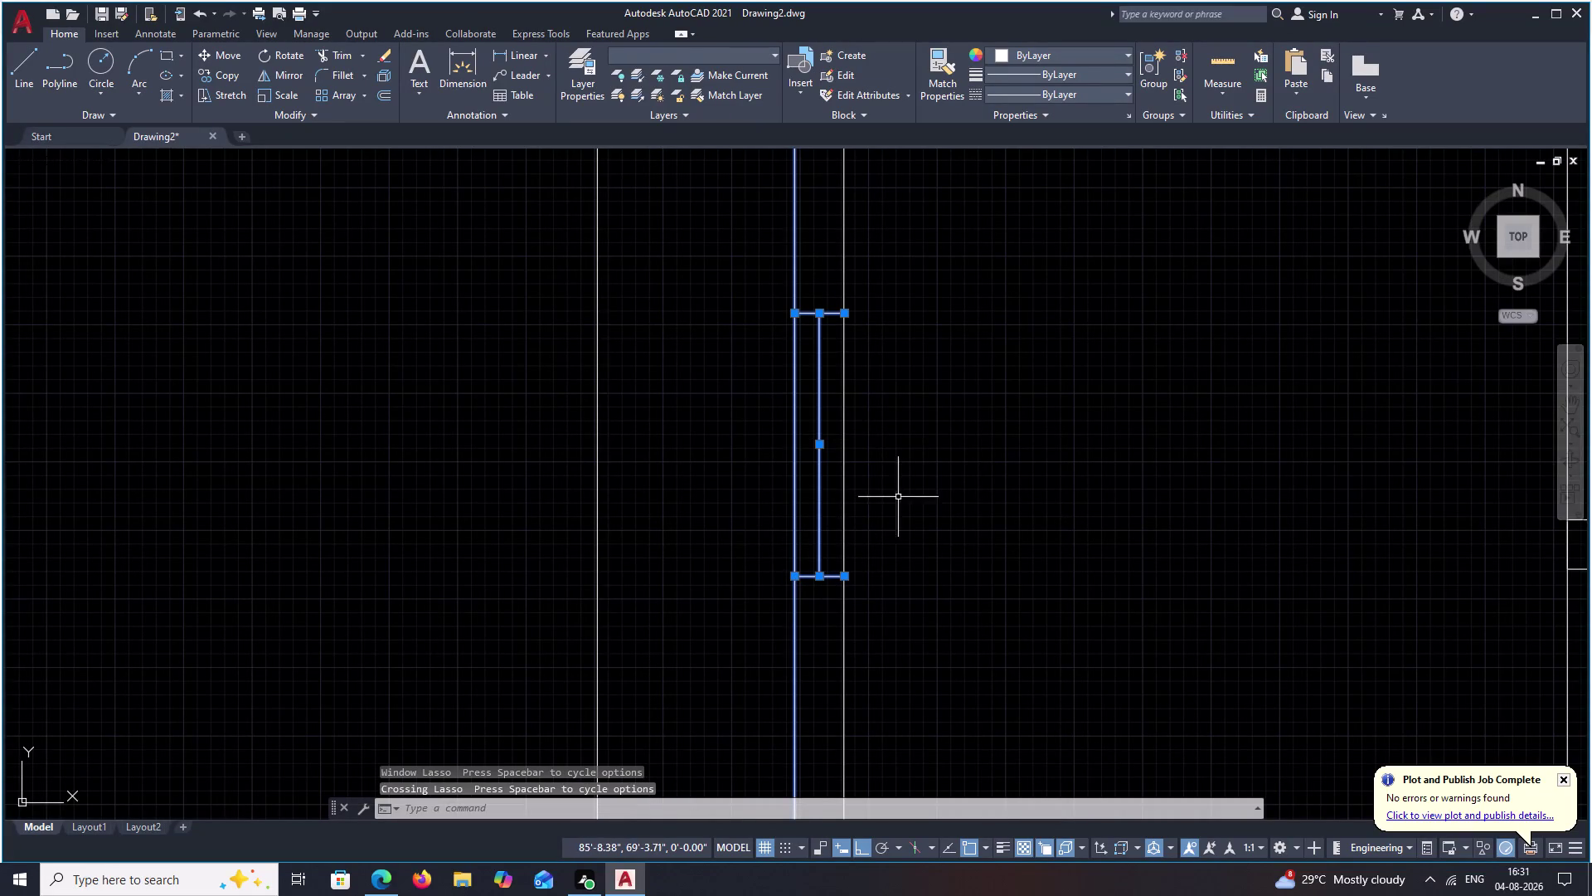
click(797, 257)
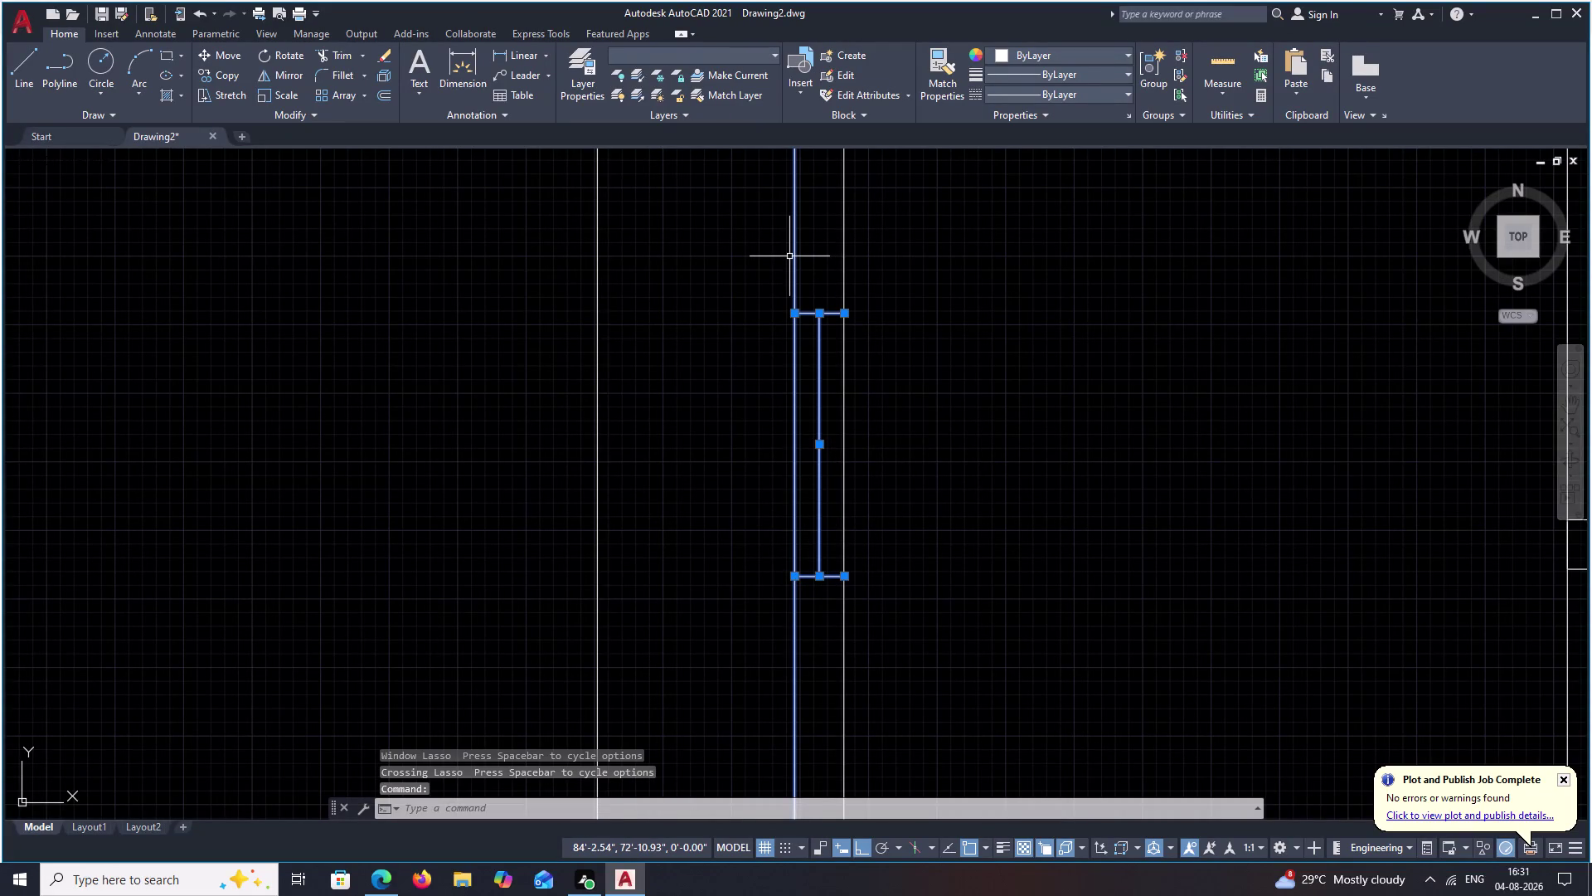
click(791, 255)
key(Escape)
key(Escape)
key(Escape)
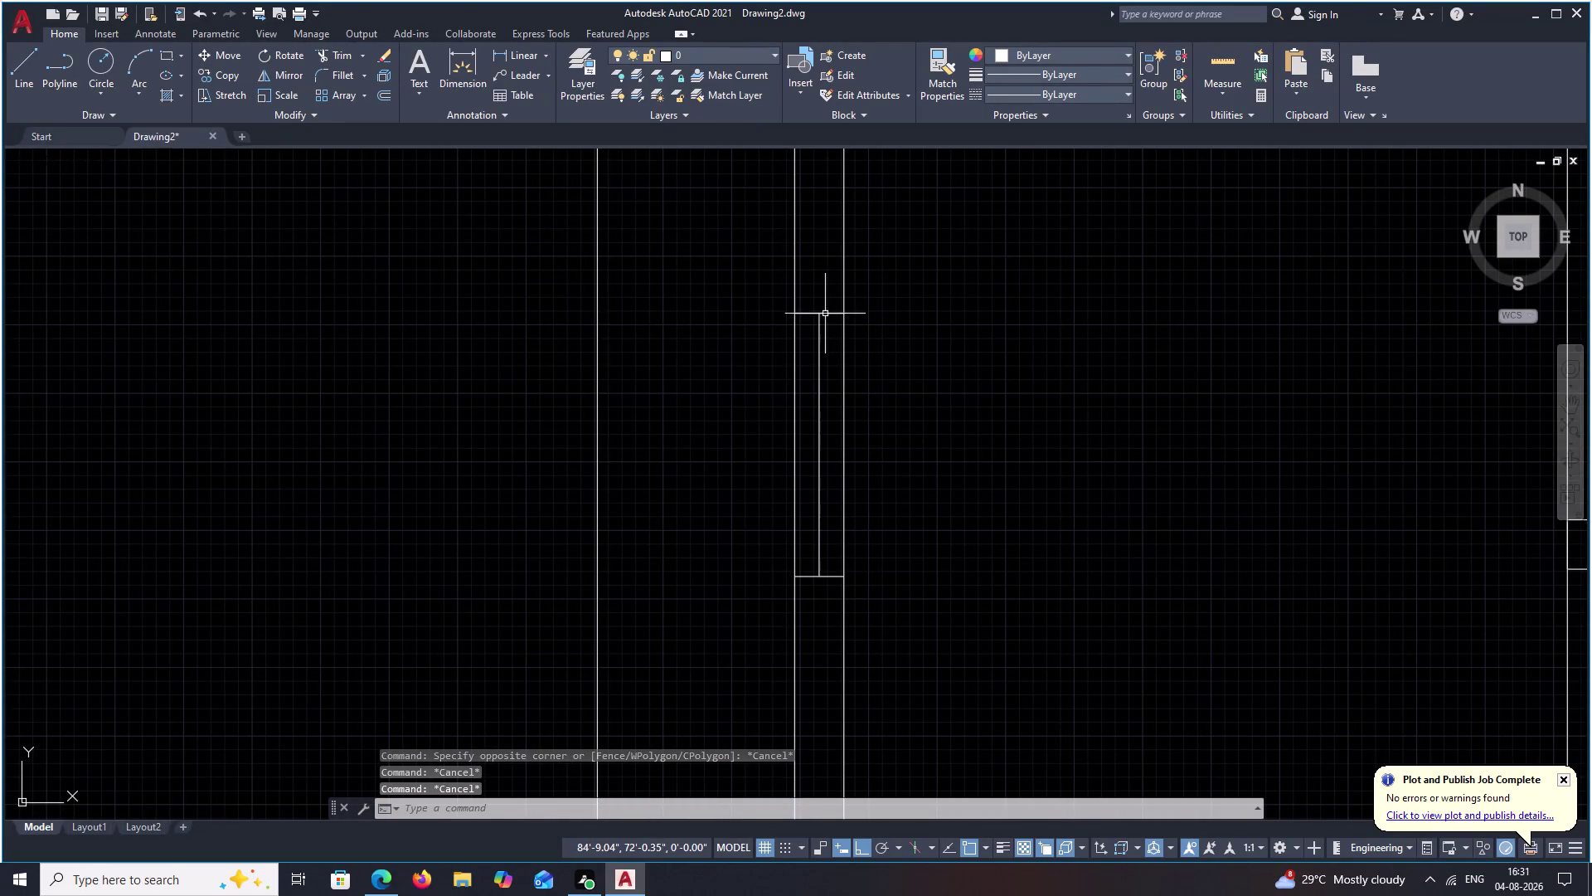
Select the window's top cross line, its other lines and the bottom cross line.
scroll(up, 3)
click(830, 299)
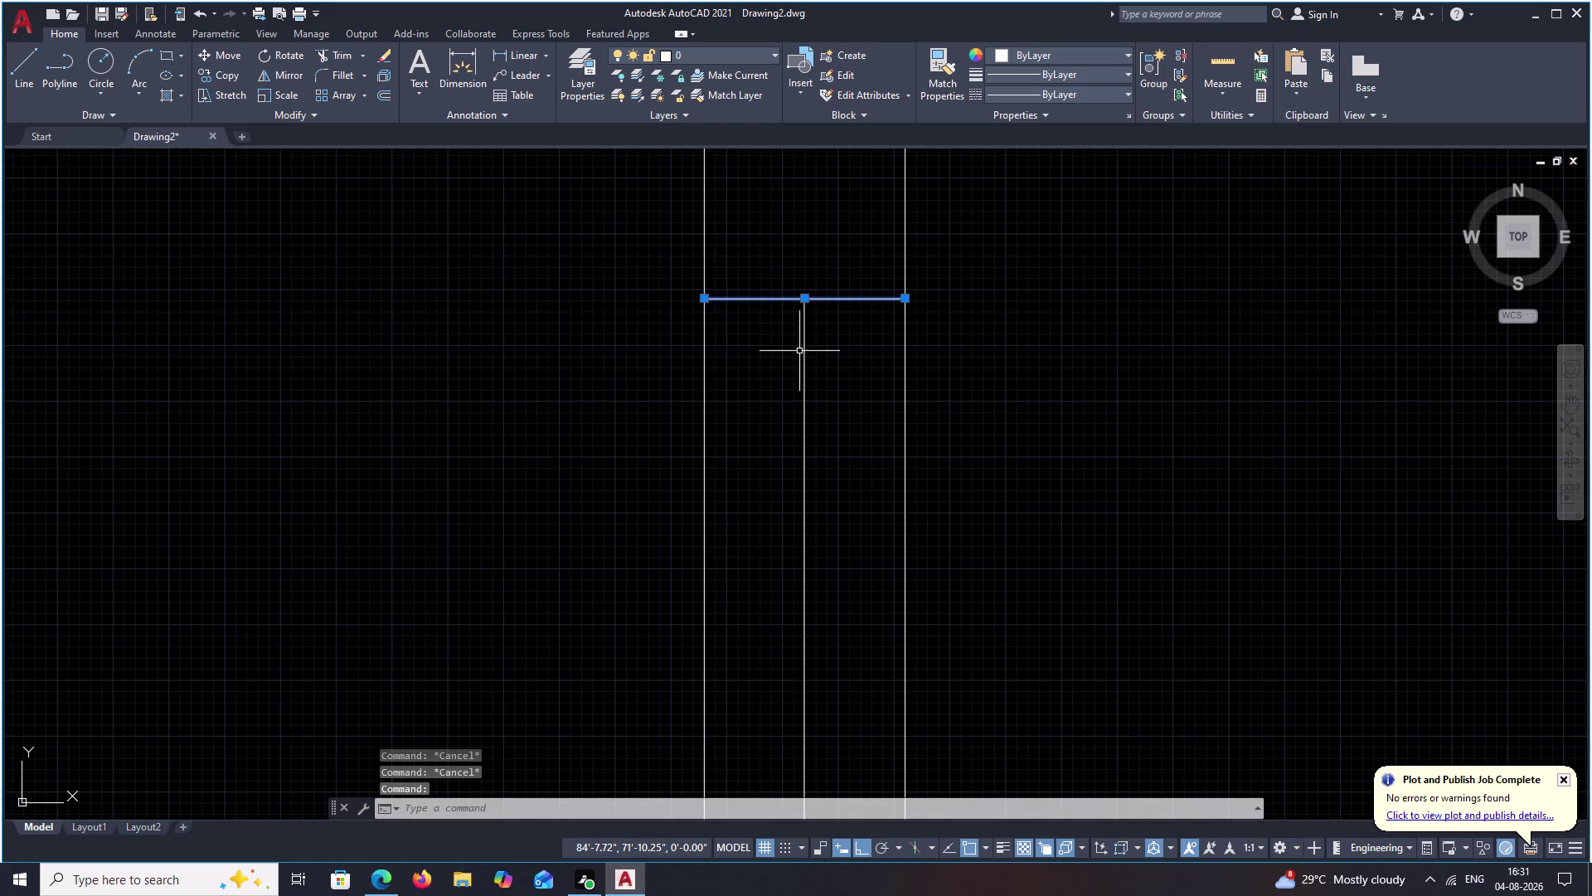
click(805, 358)
scroll(down, 3)
scroll(down, 3)
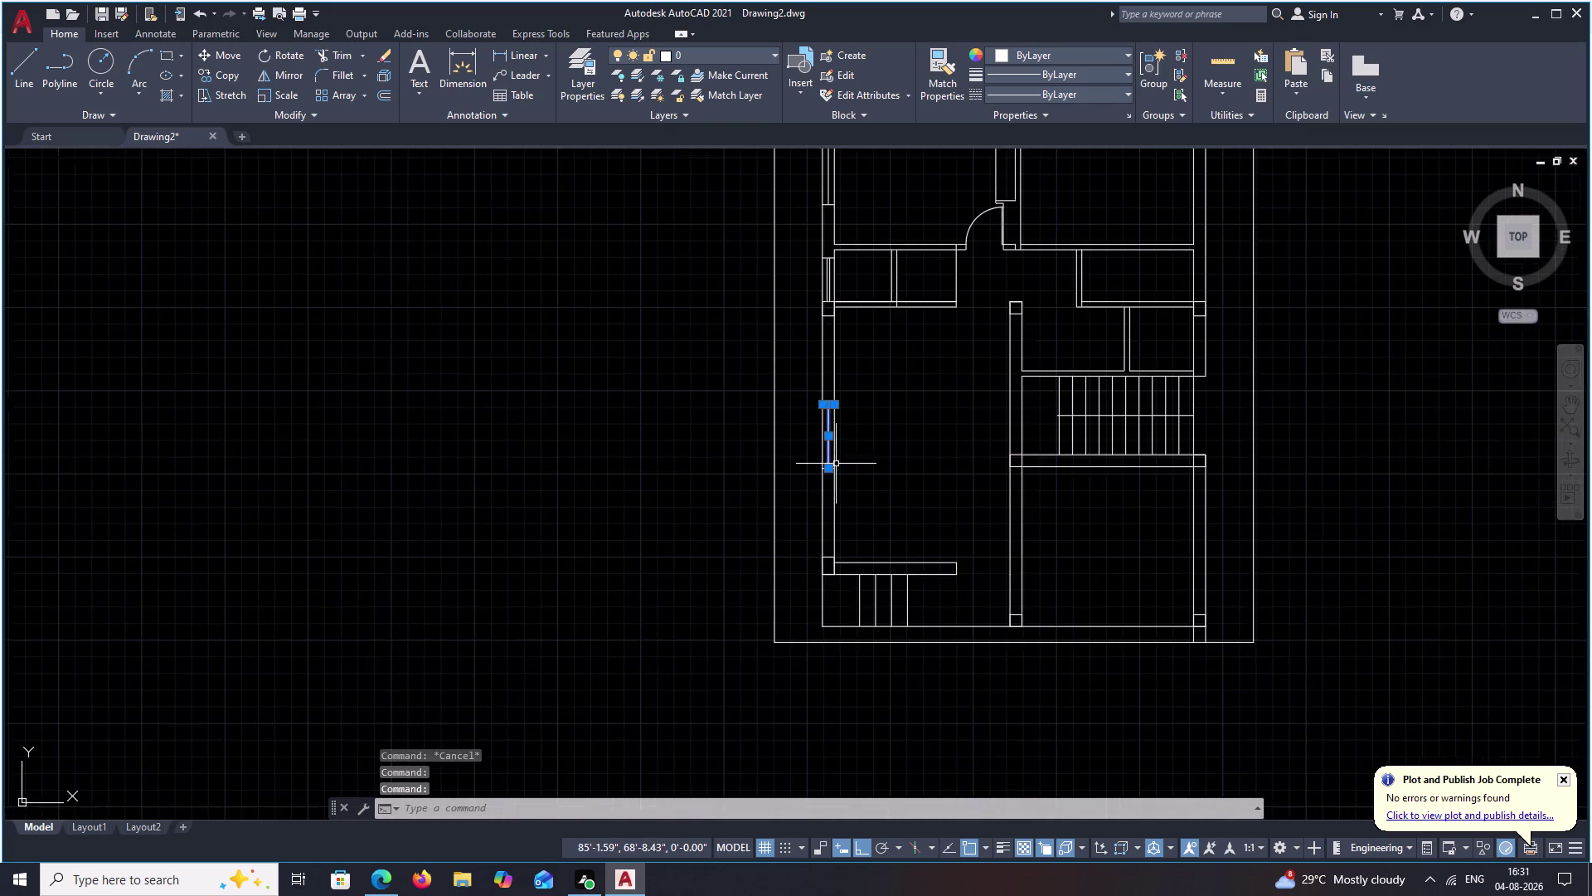
scroll(up, 3)
scroll(up, 3)
middle_drag(841, 222, 822, 521)
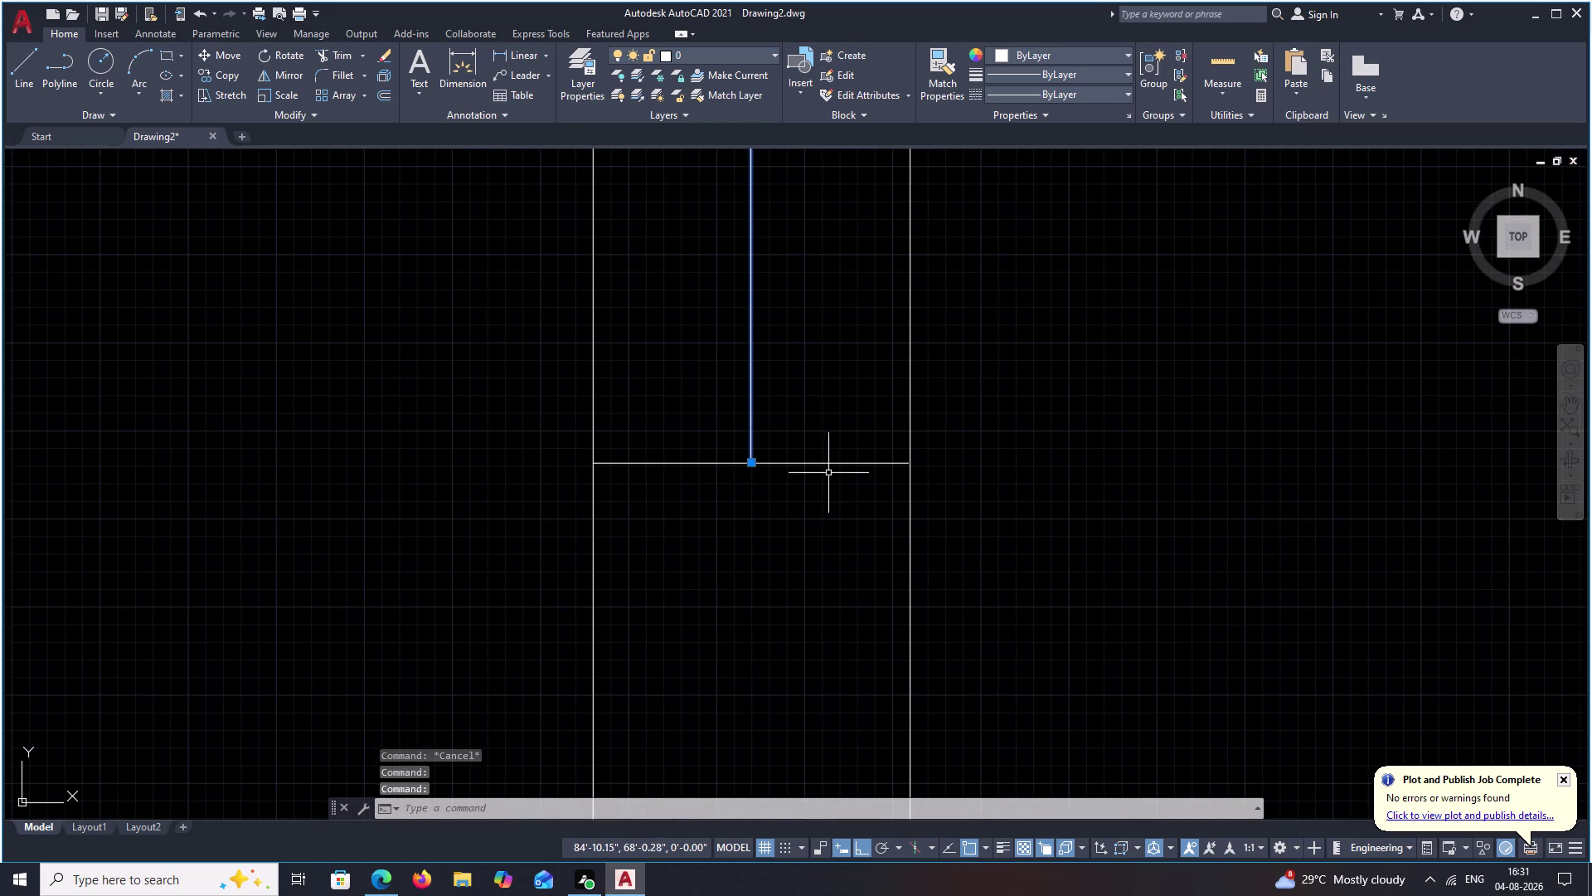
click(830, 464)
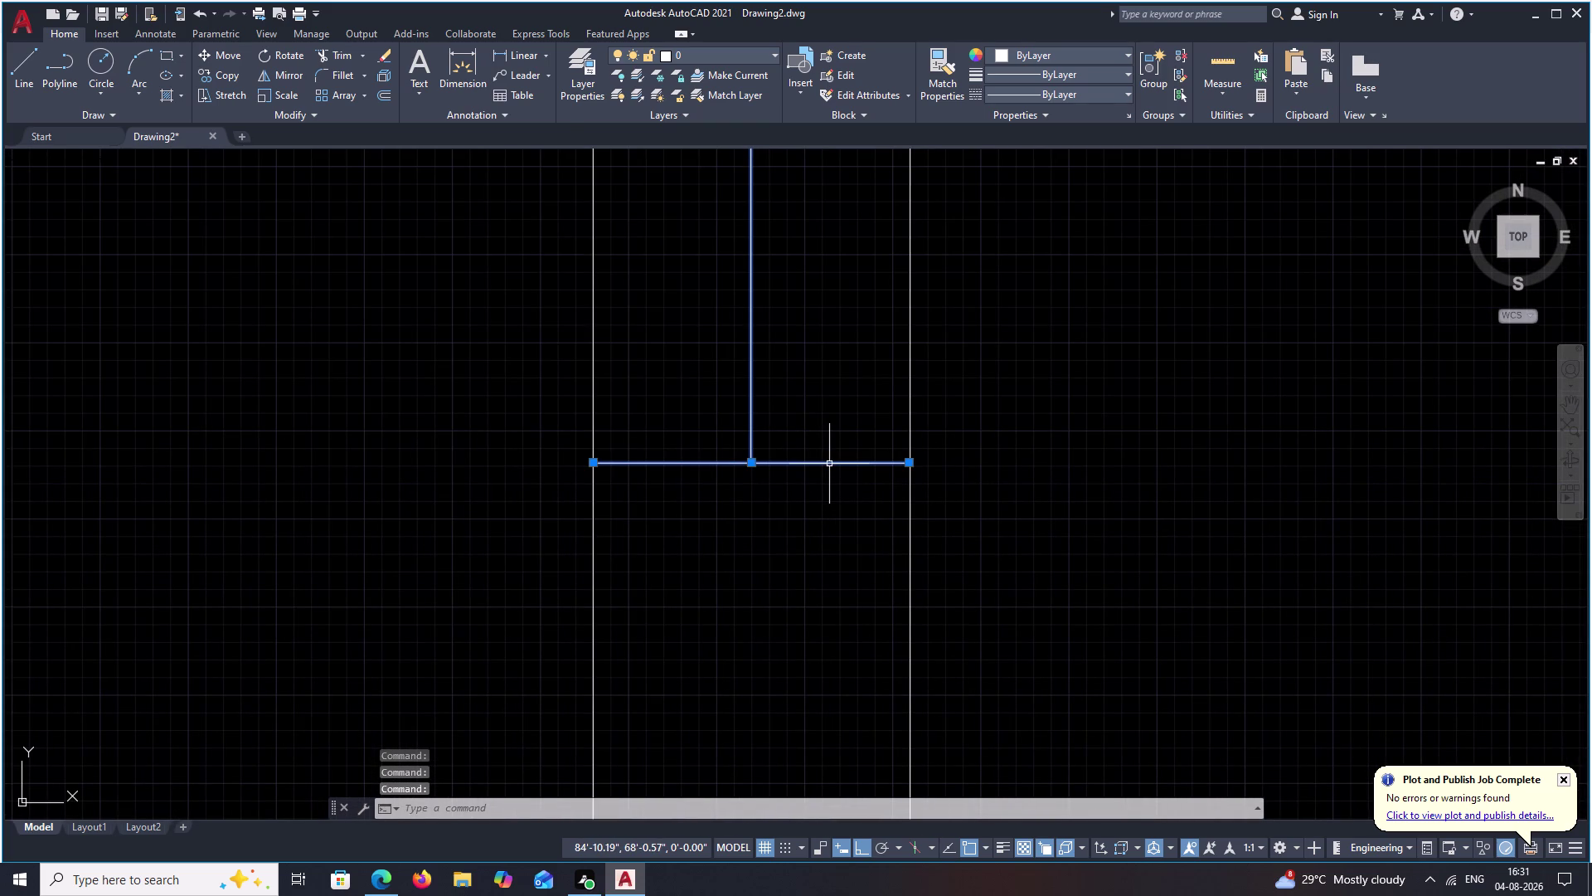
Copy the selected window lines further along the wall, then undo that copy.
text(CO)
key(space)
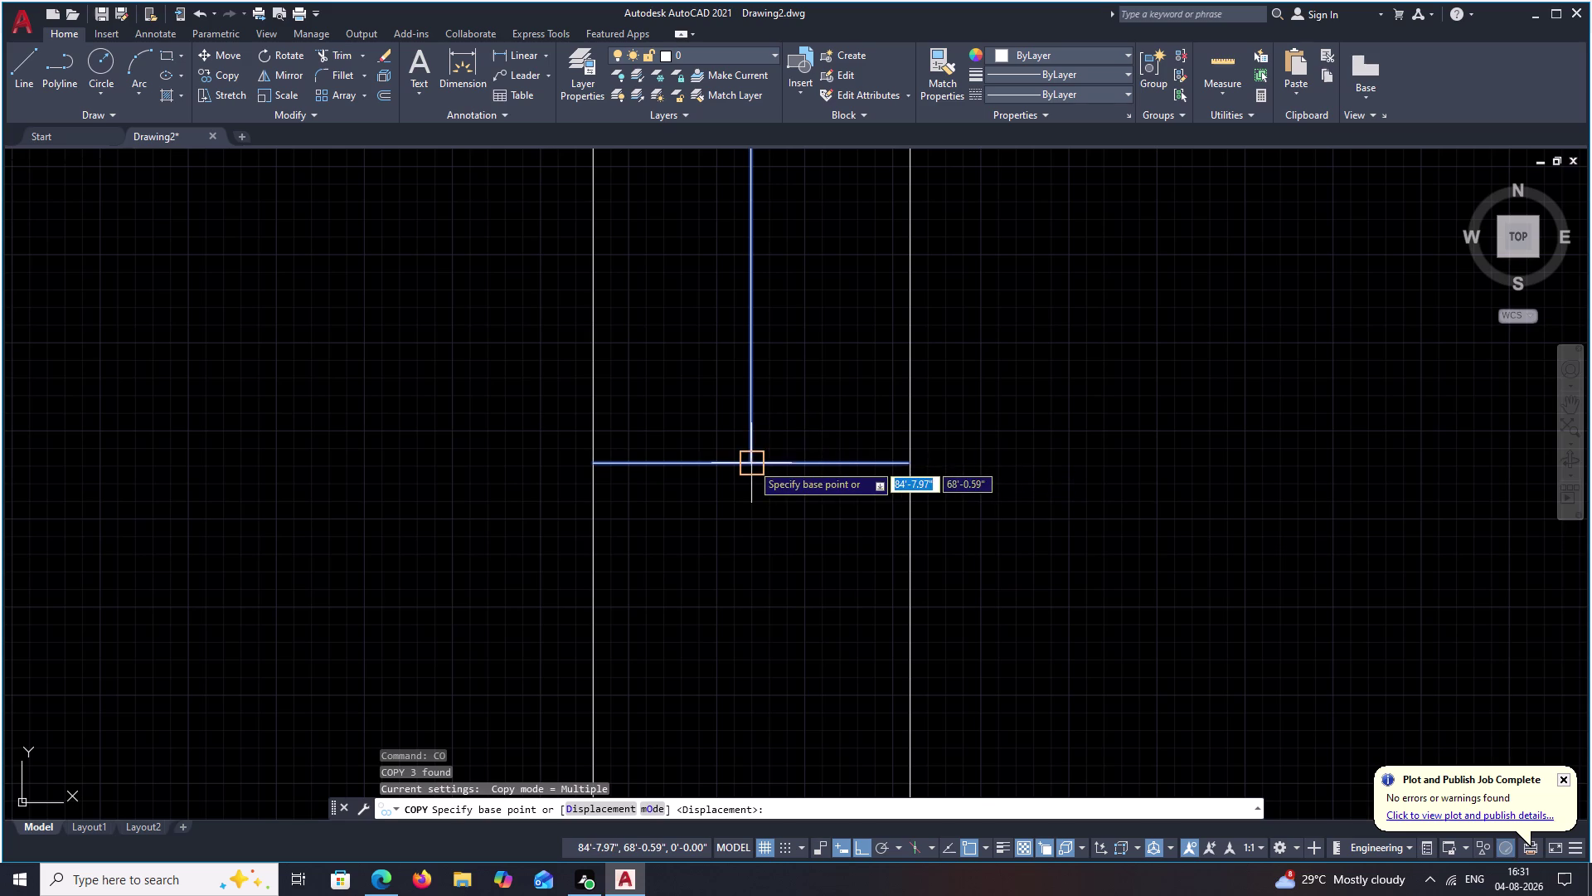
drag(752, 463, 752, 477)
middle_drag(783, 364, 767, 632)
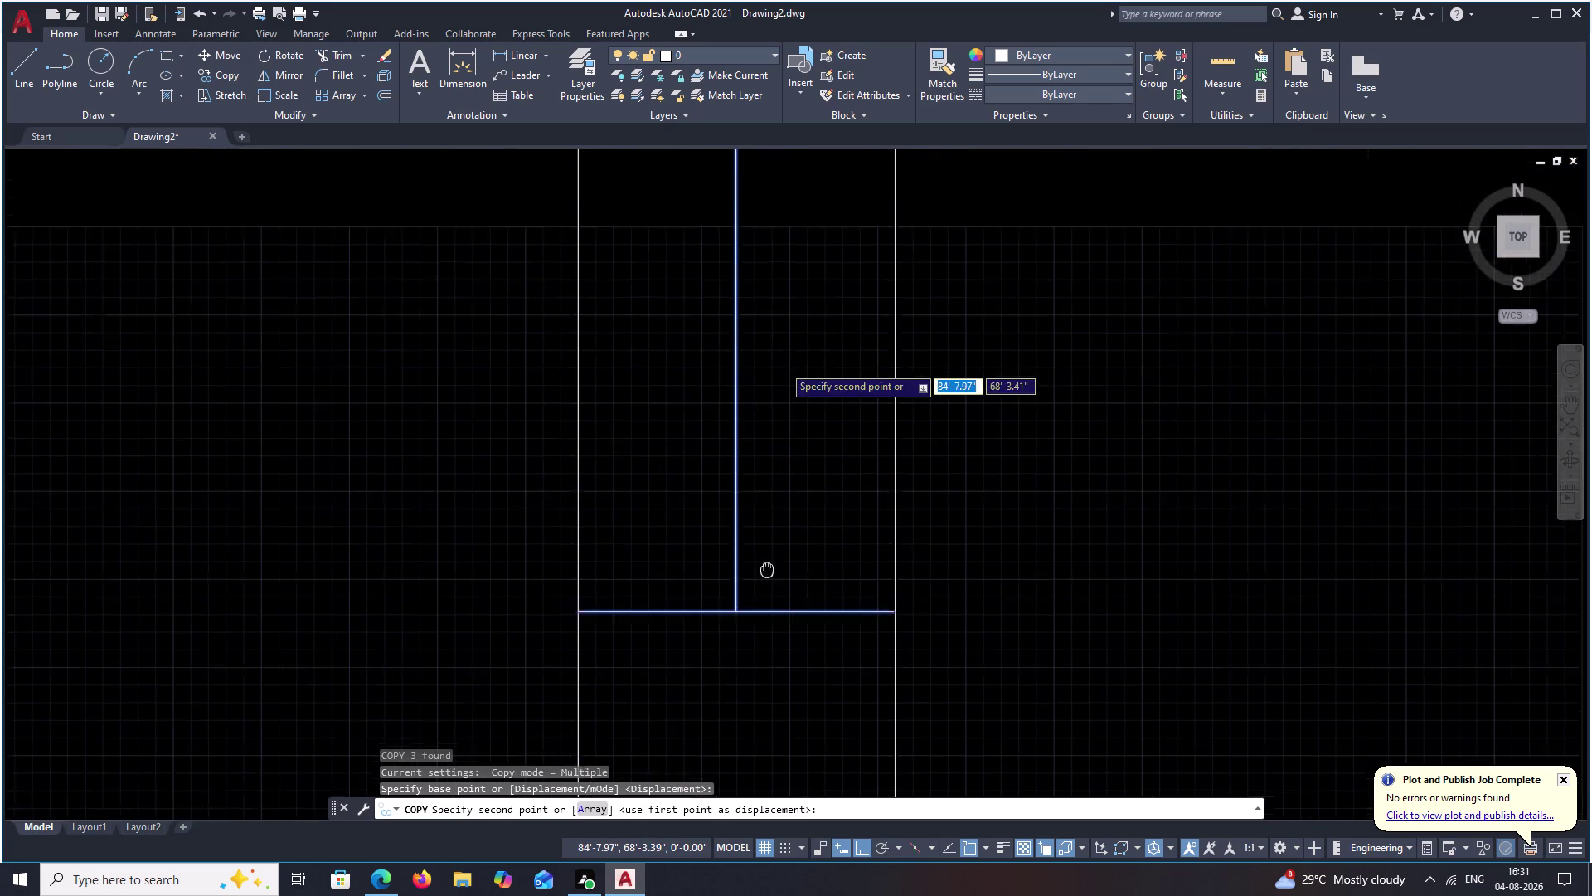
middle_drag(768, 632, 762, 749)
scroll(down, 3)
middle_drag(761, 531, 757, 759)
scroll(down, 3)
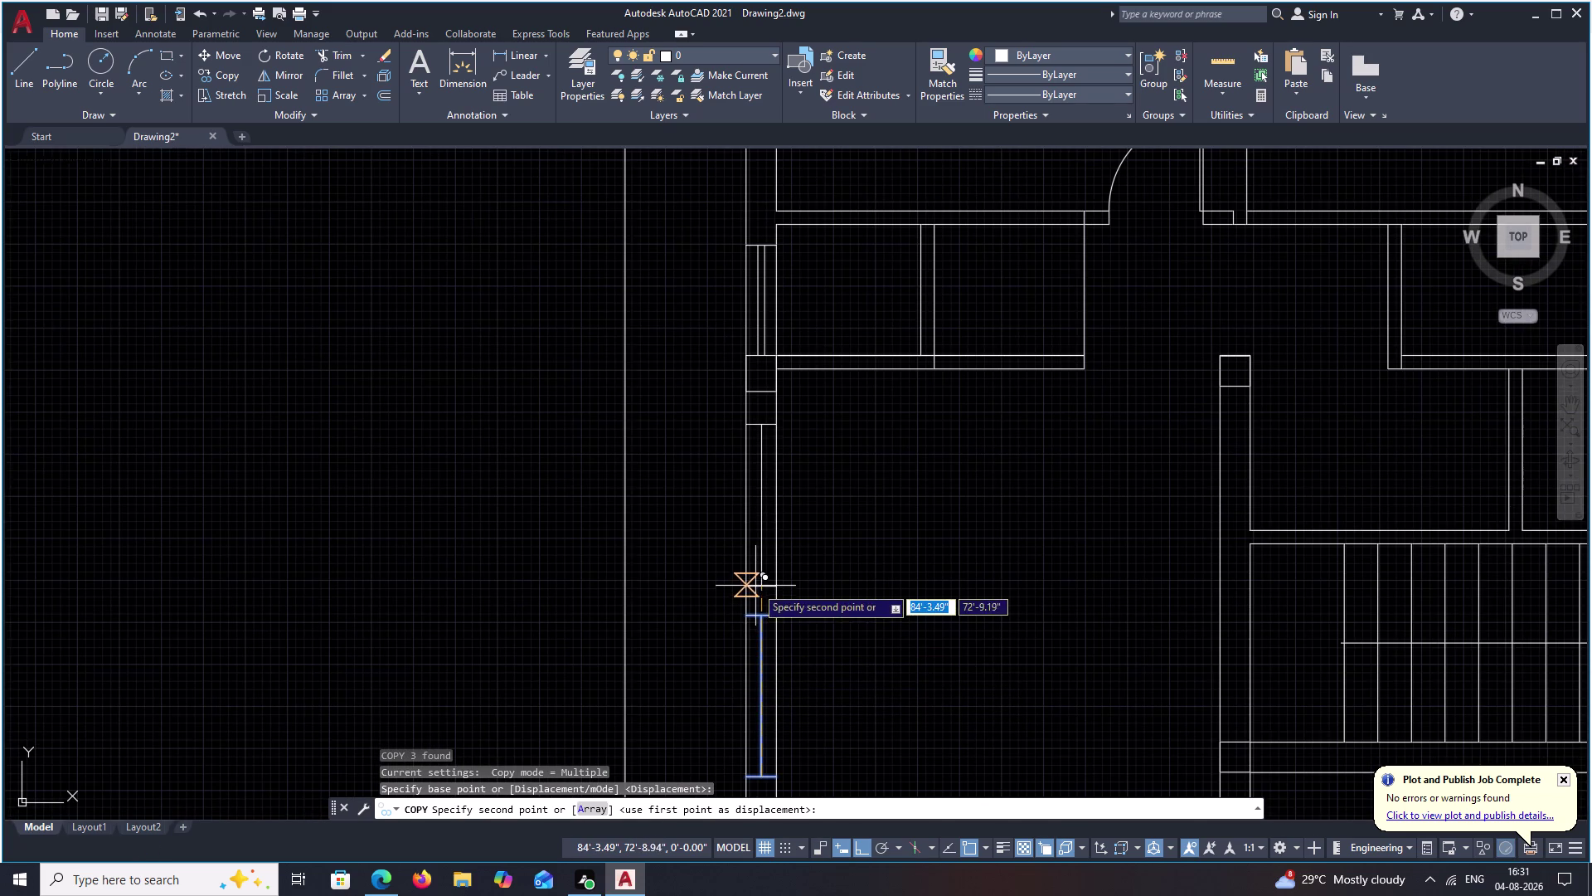
click(756, 570)
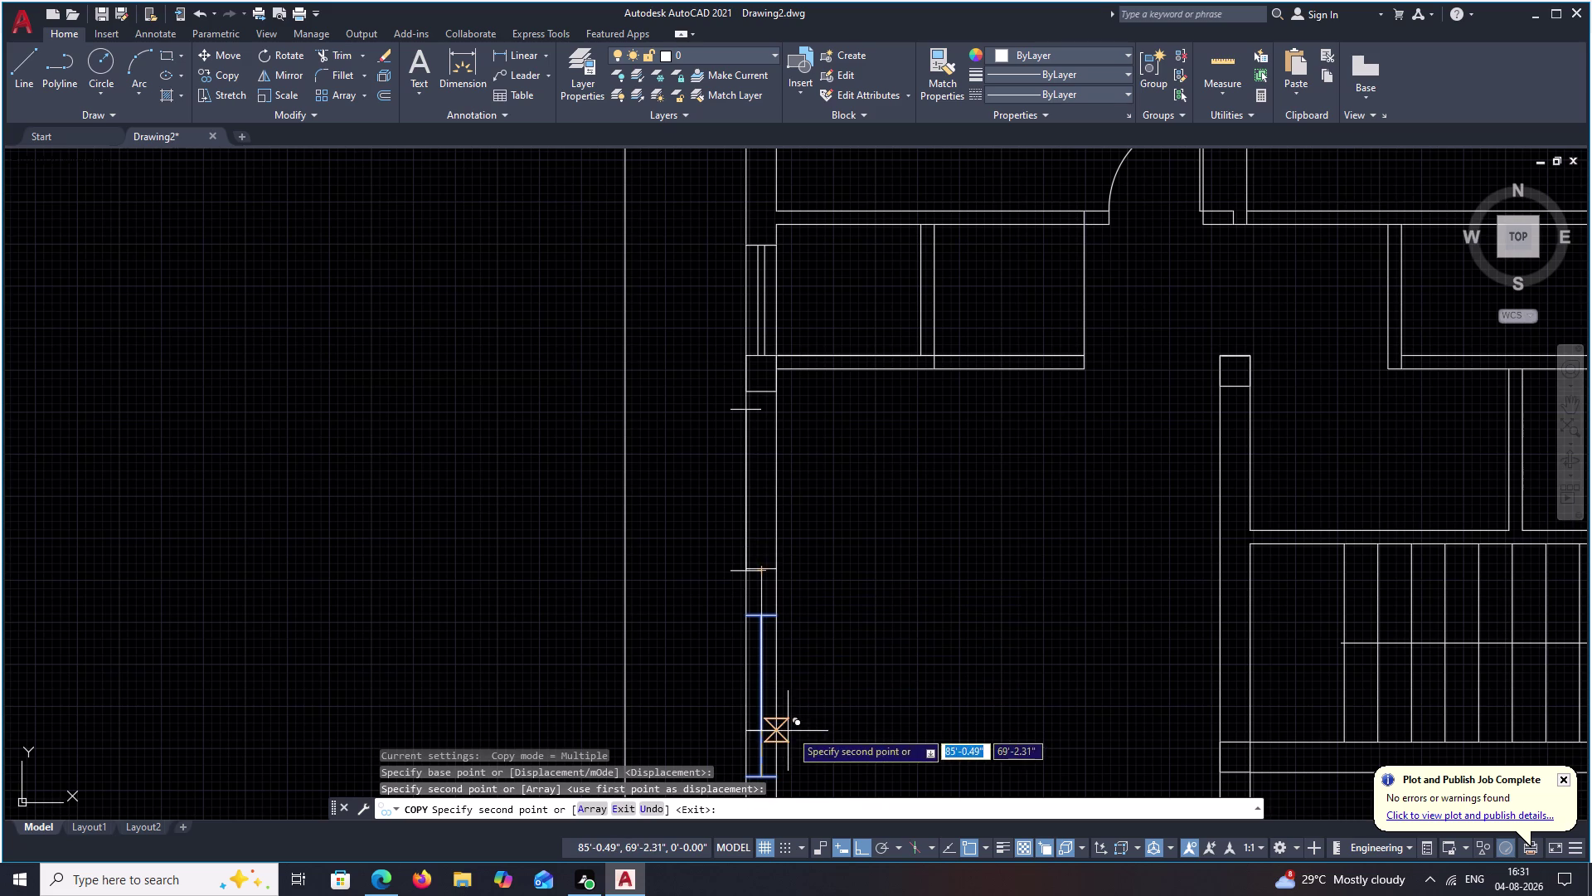
key(ctrl+z)
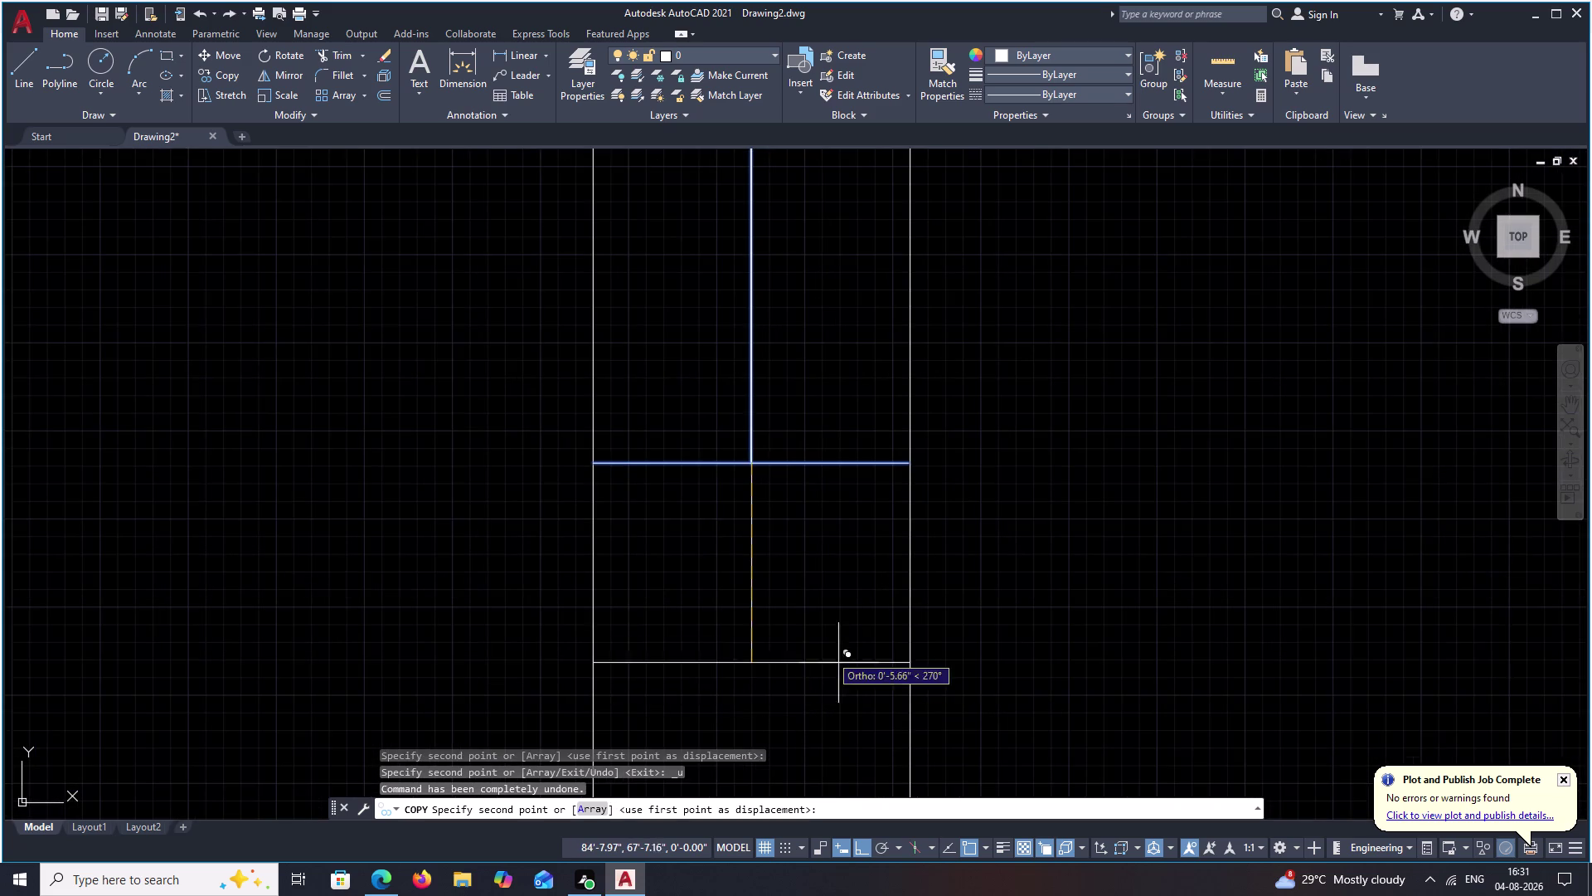
scroll(down, 3)
key(Escape)
Undo nine times to reverse the recent line and offset edits along the left wall.
scroll(down, 3)
middle_drag(801, 579, 796, 672)
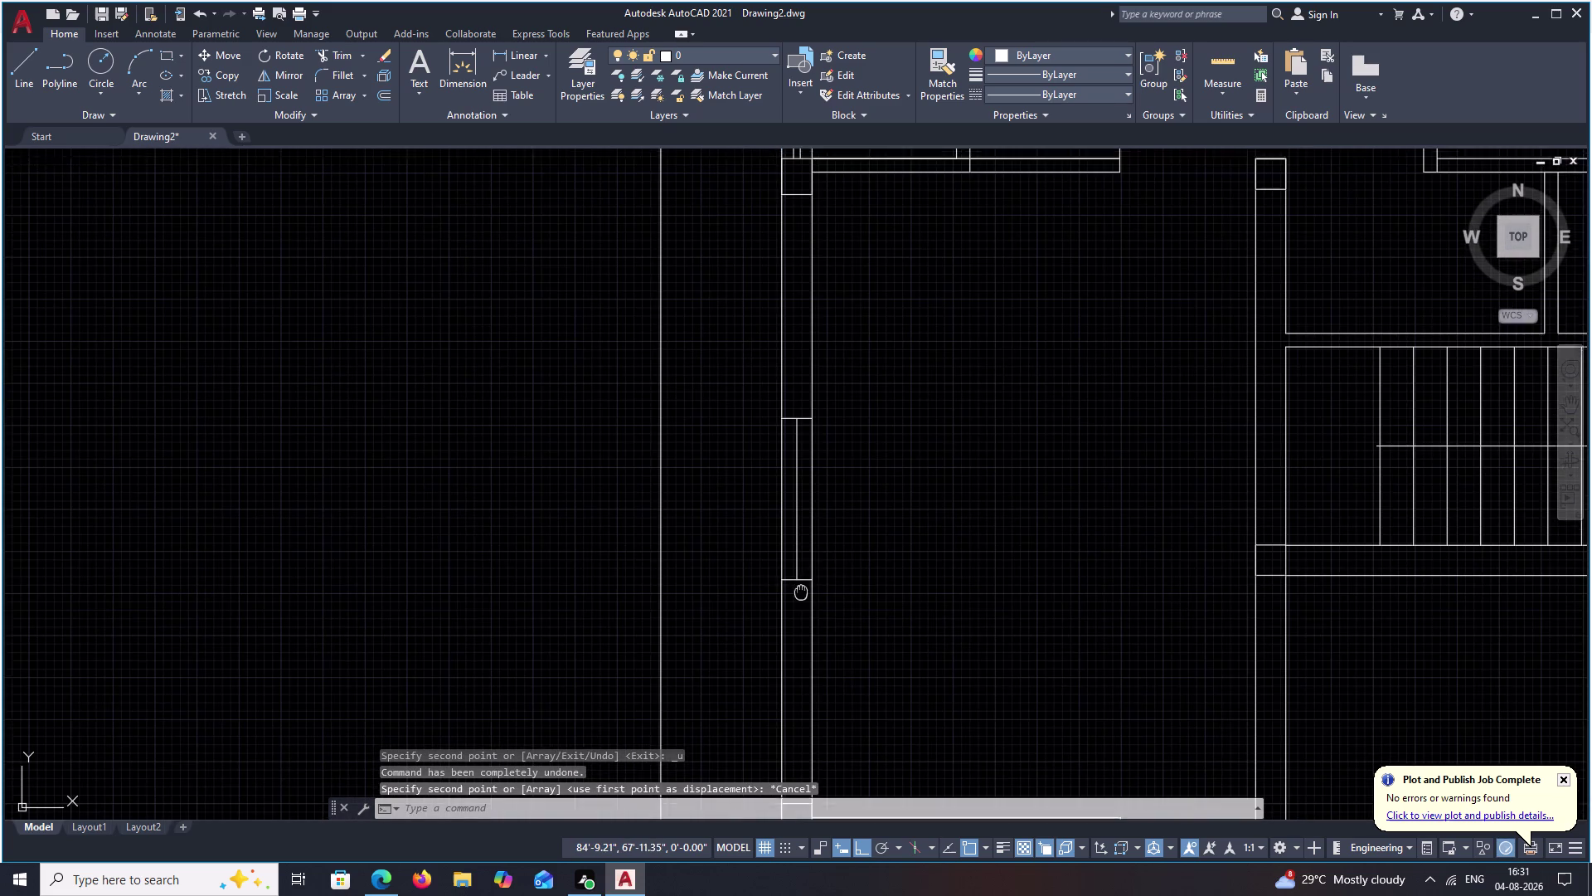
middle_drag(797, 672, 796, 776)
scroll(up, 3)
key(ctrl+z)
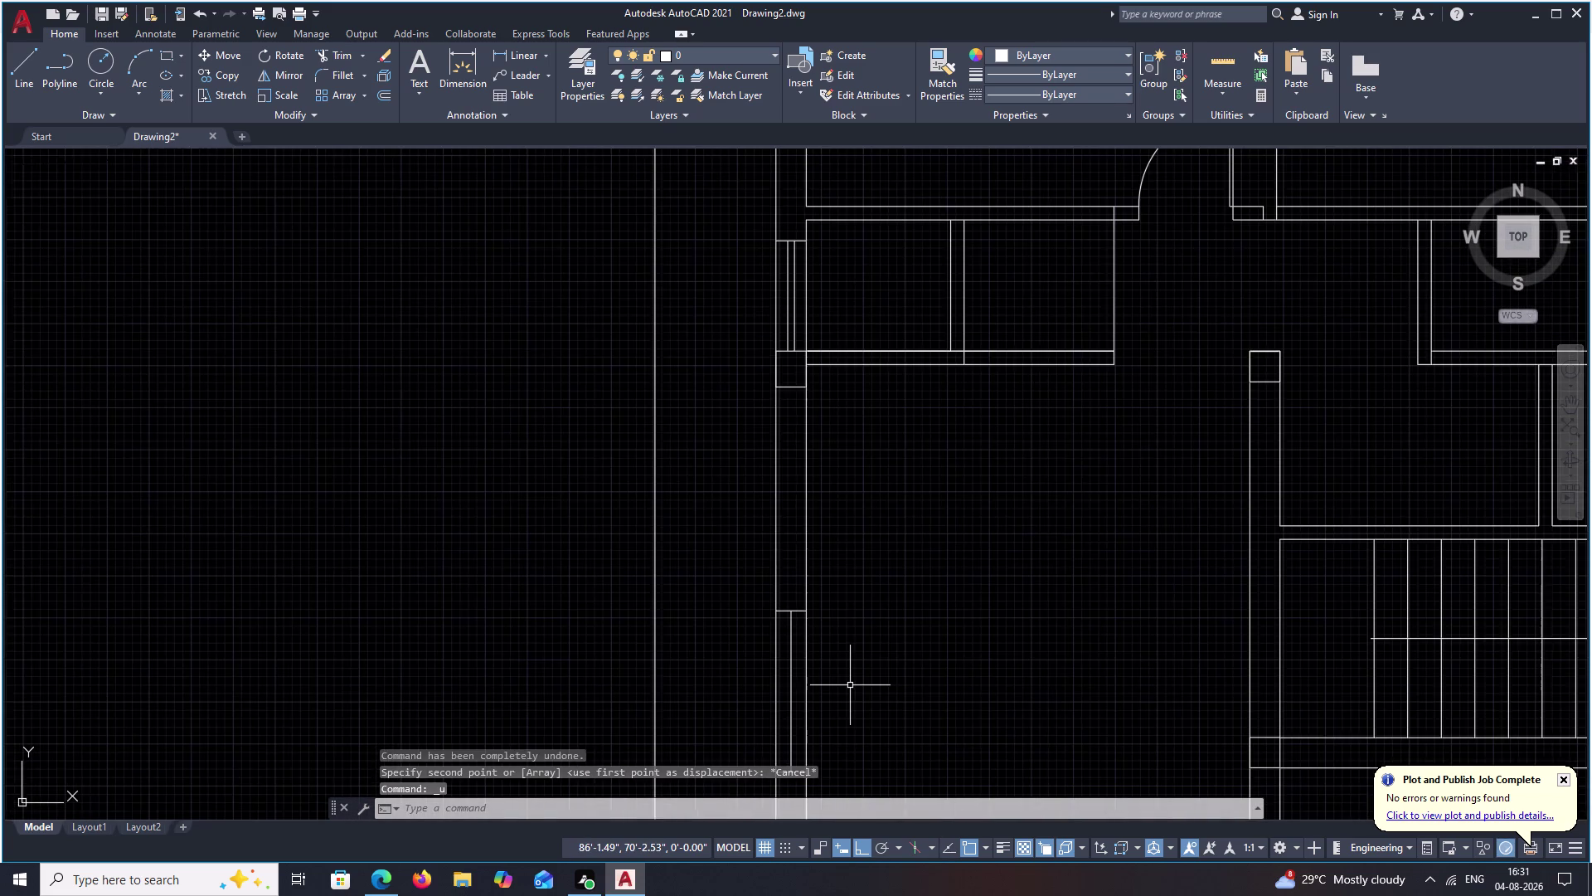
key(ctrl+z)
key(ctrl+z)
key(ctrl+z)
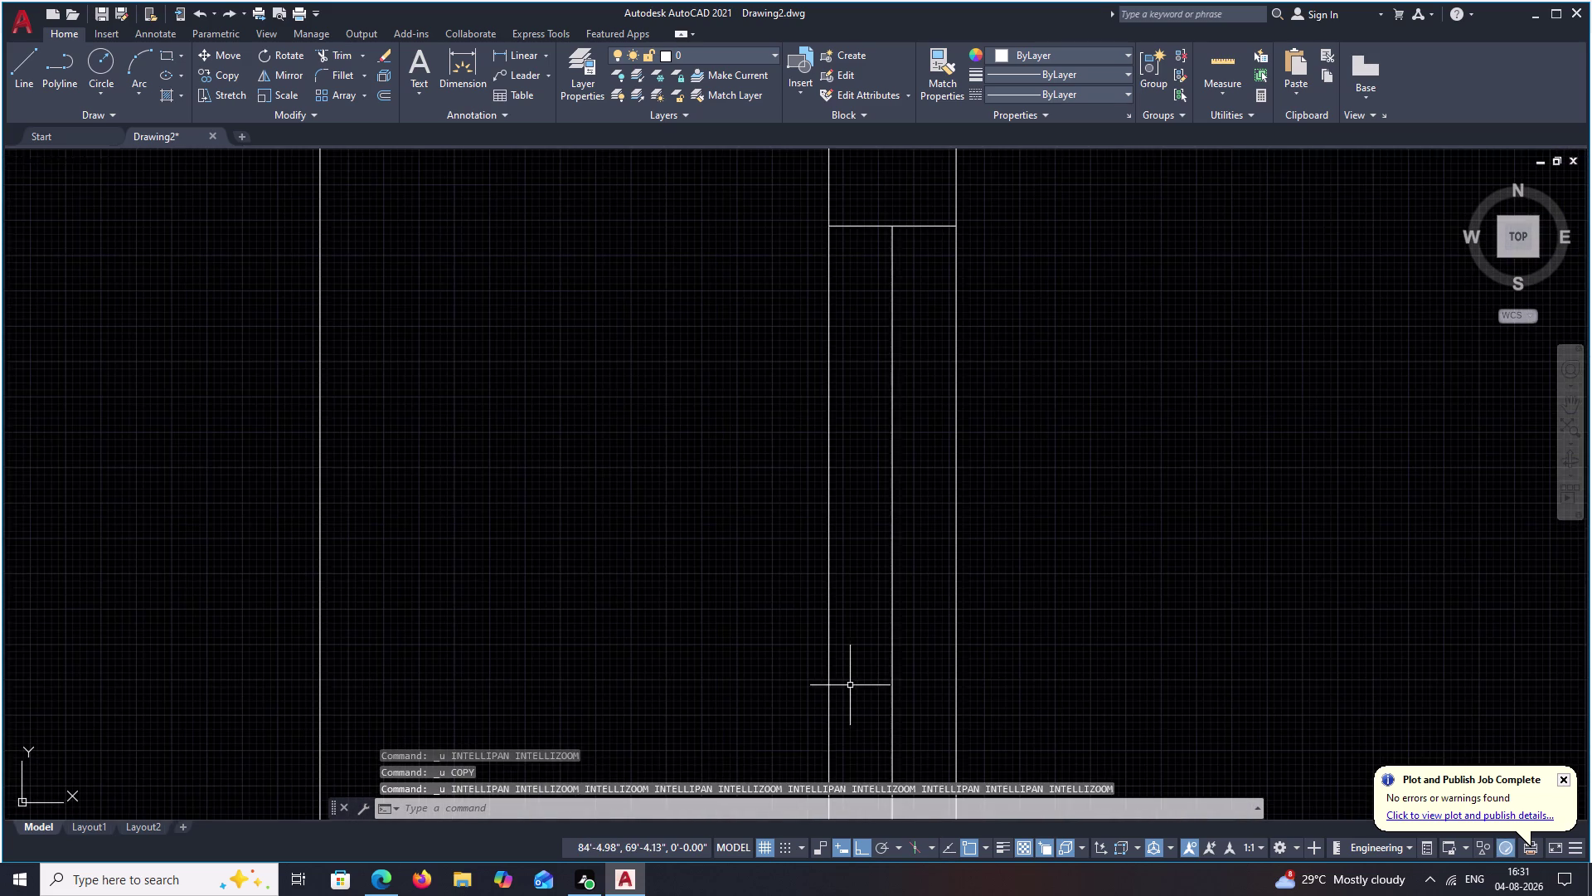
key(ctrl+z)
key(ctrl+z)
key(ctrl+z)
key(ctrl+z)
key(ctrl+z)
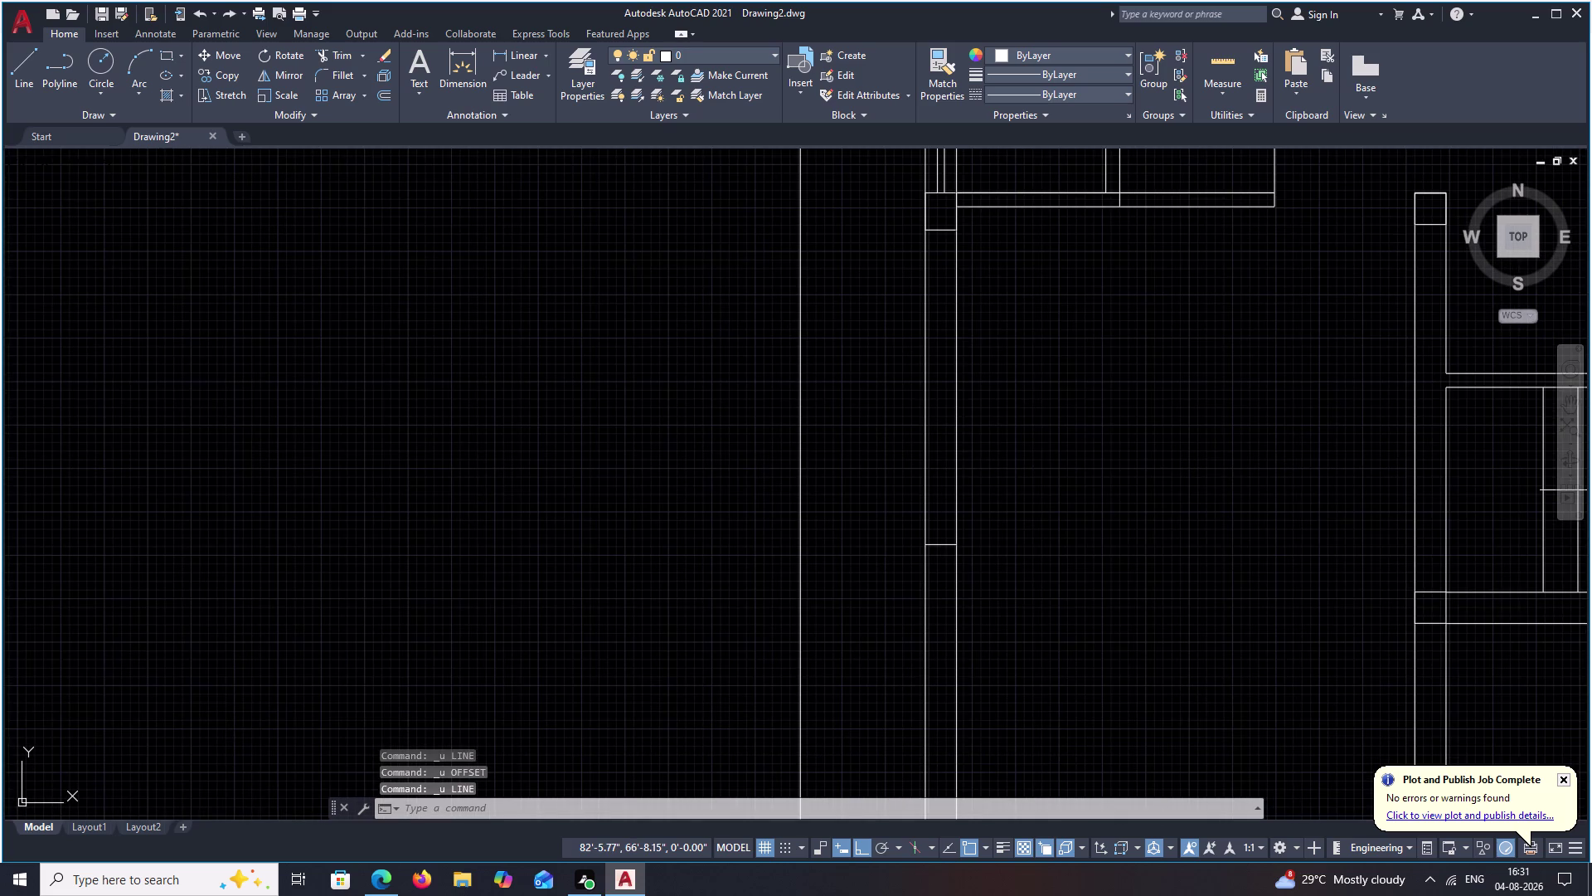
middle_drag(933, 514, 931, 591)
key(Escape)
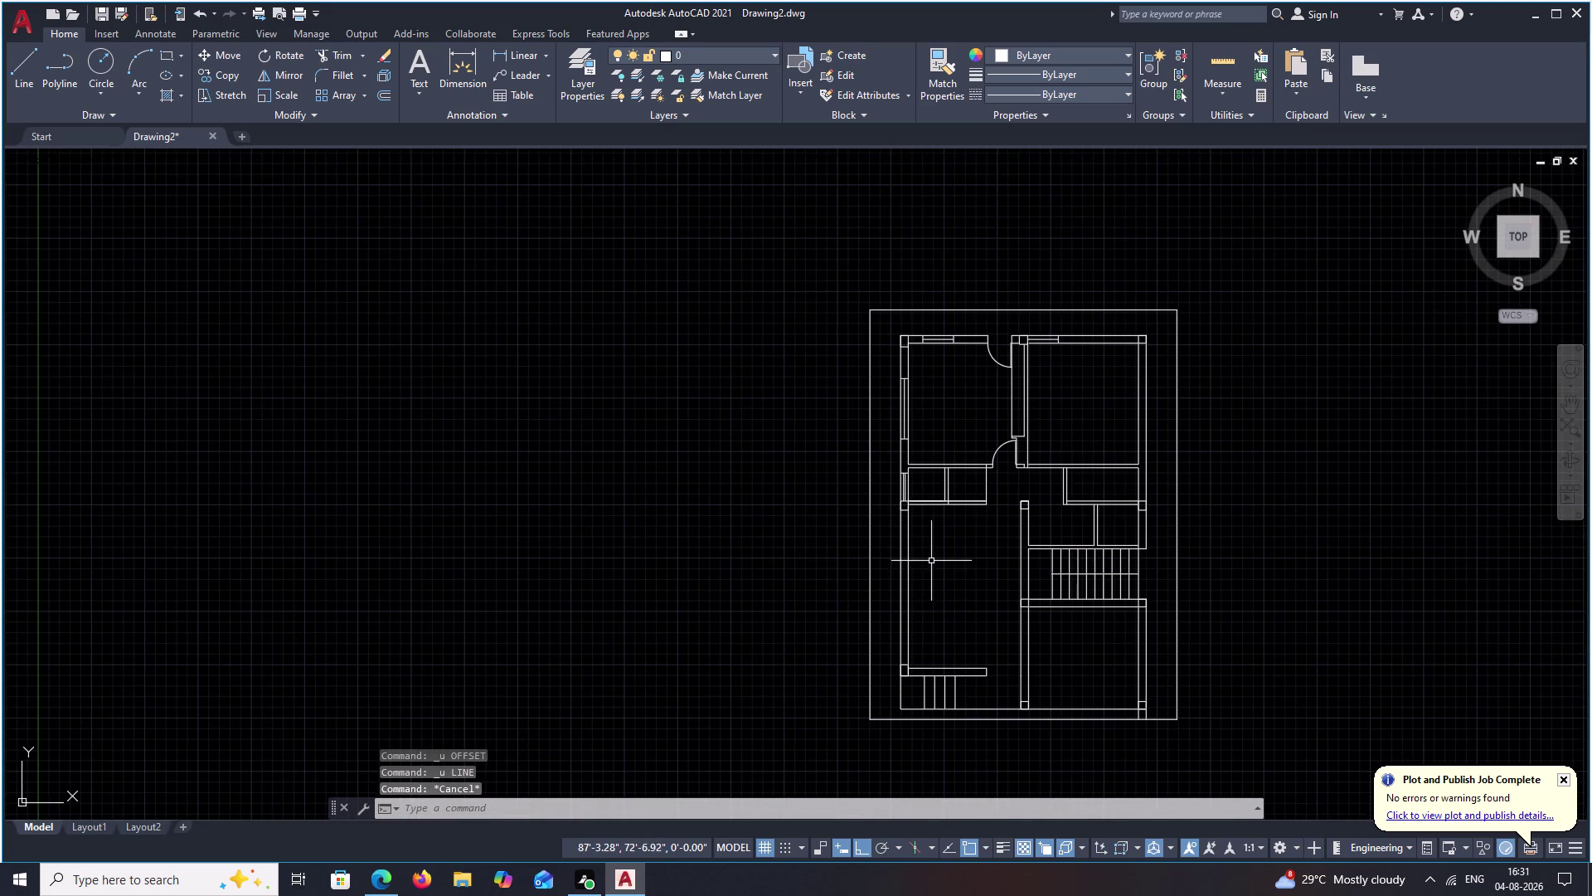
Draw a short line across the left wall, from its inner face to its outer face.
scroll(up, 3)
scroll(up, 3)
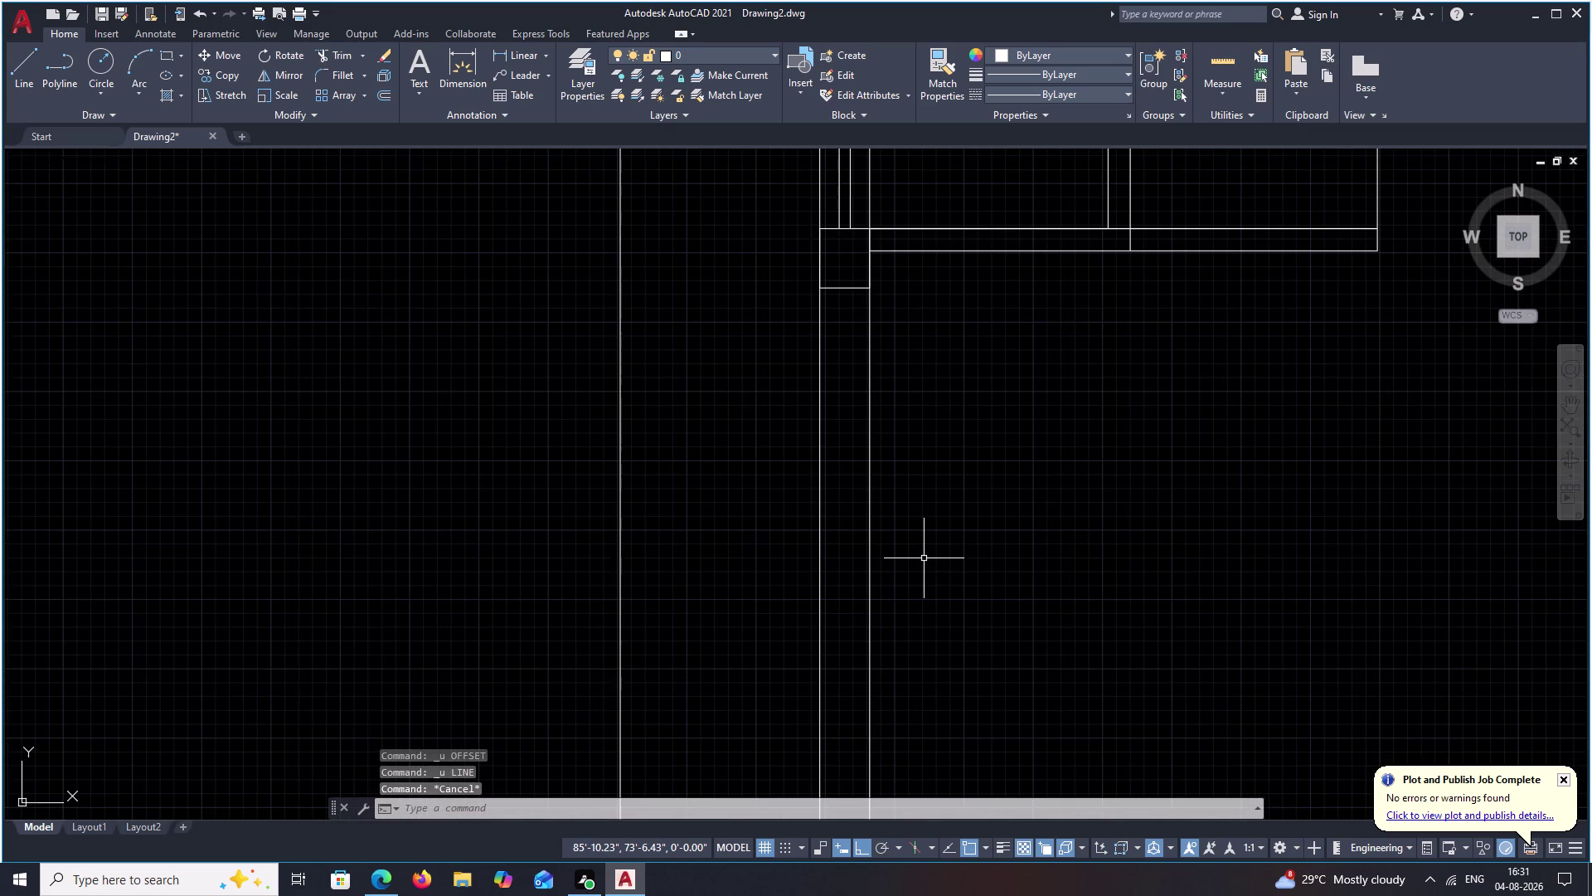
text(;)
key(space)
key(Escape)
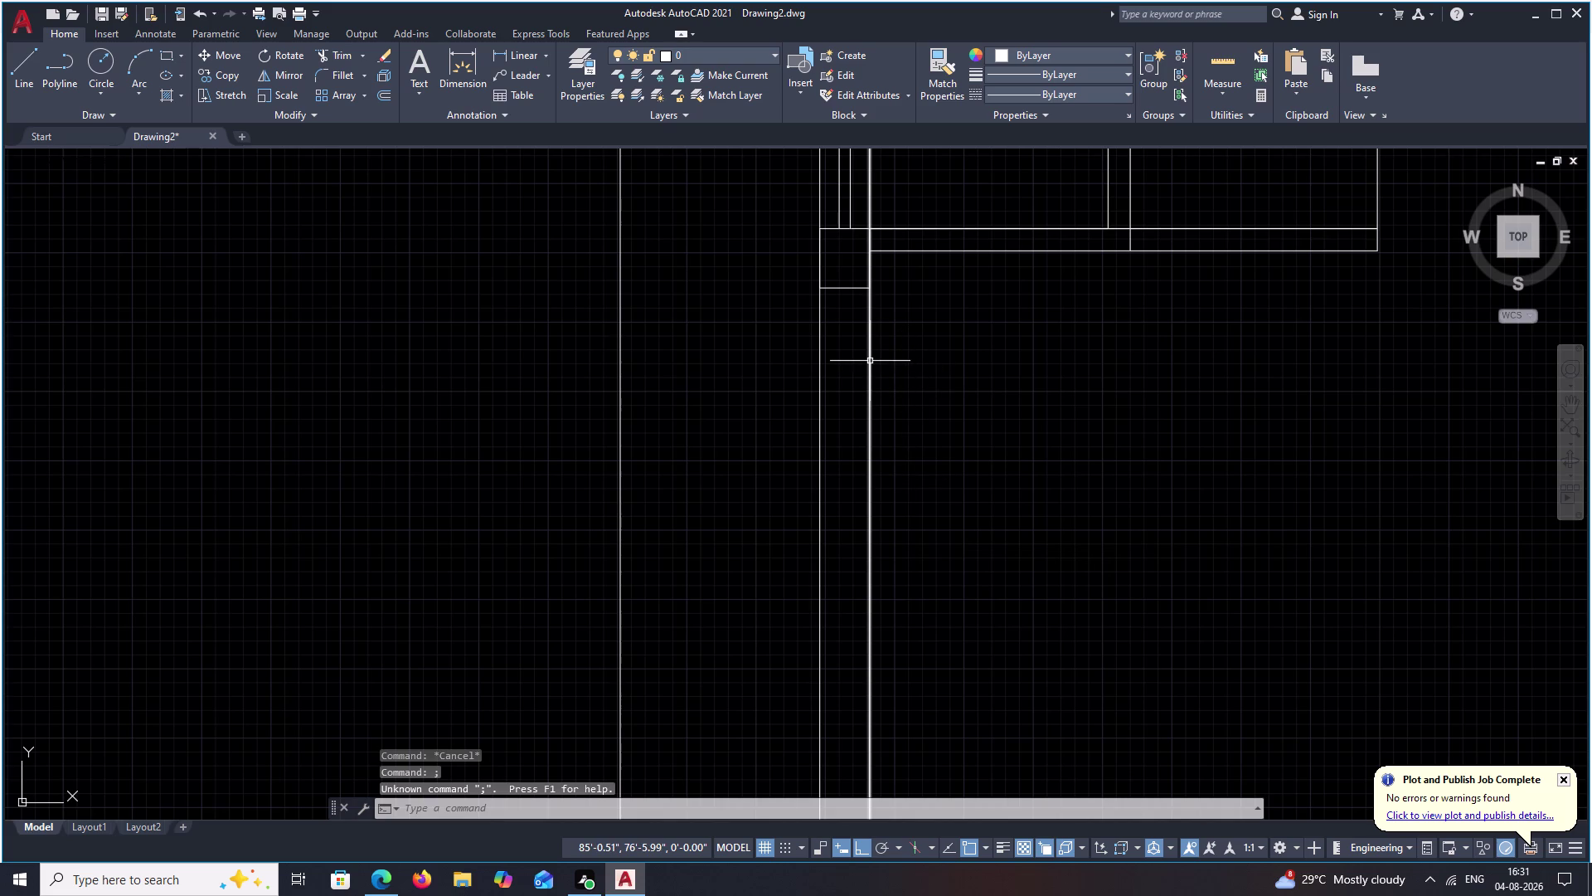
text(L)
key(space)
click(869, 358)
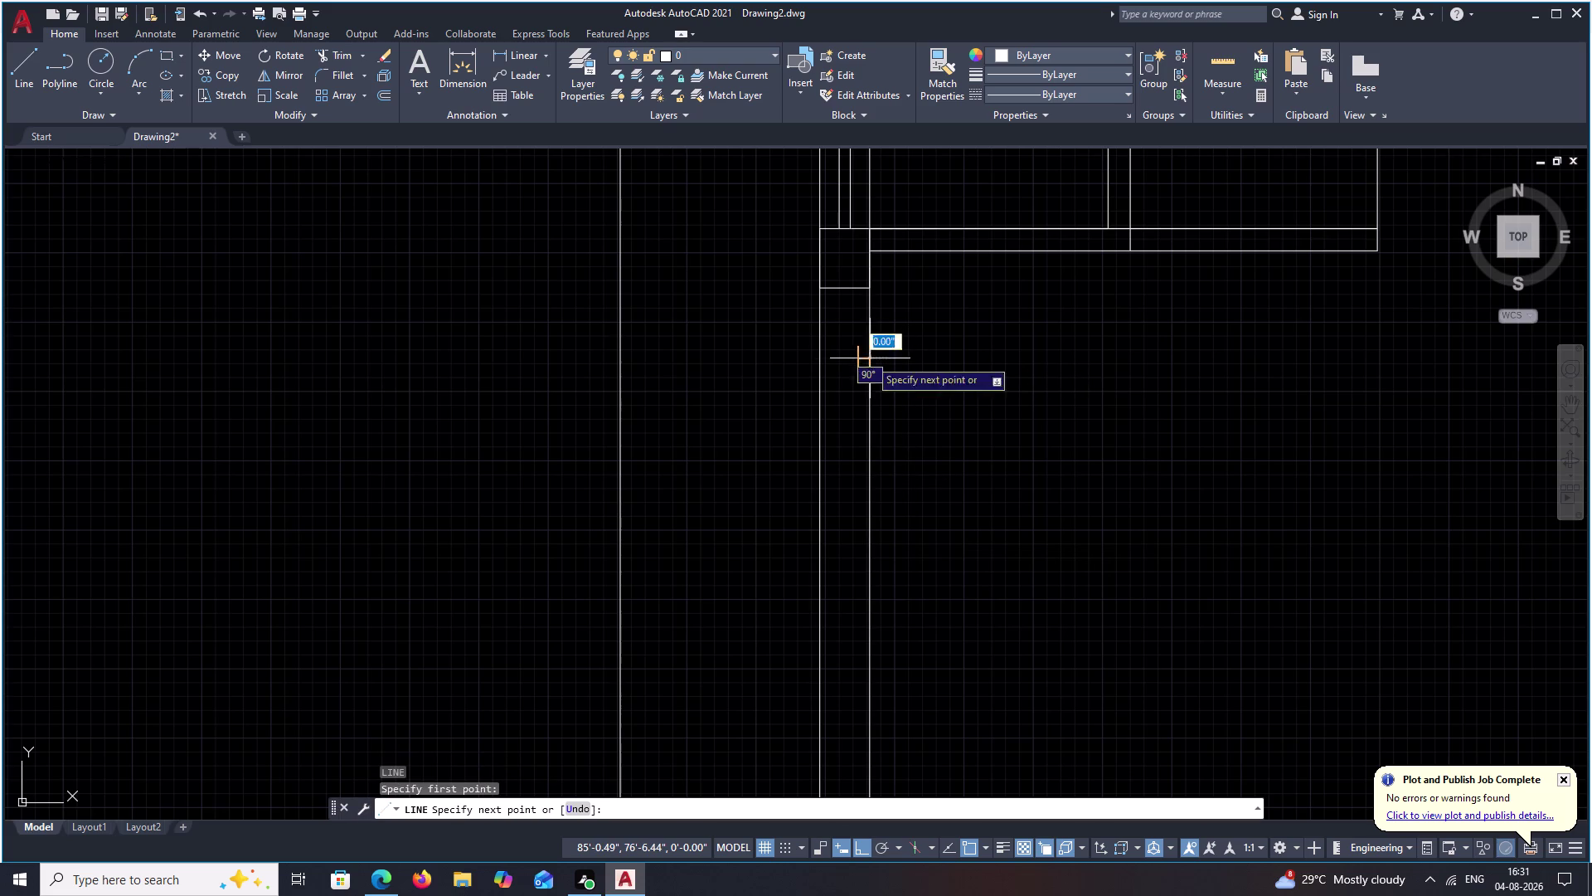
click(825, 359)
key(Escape)
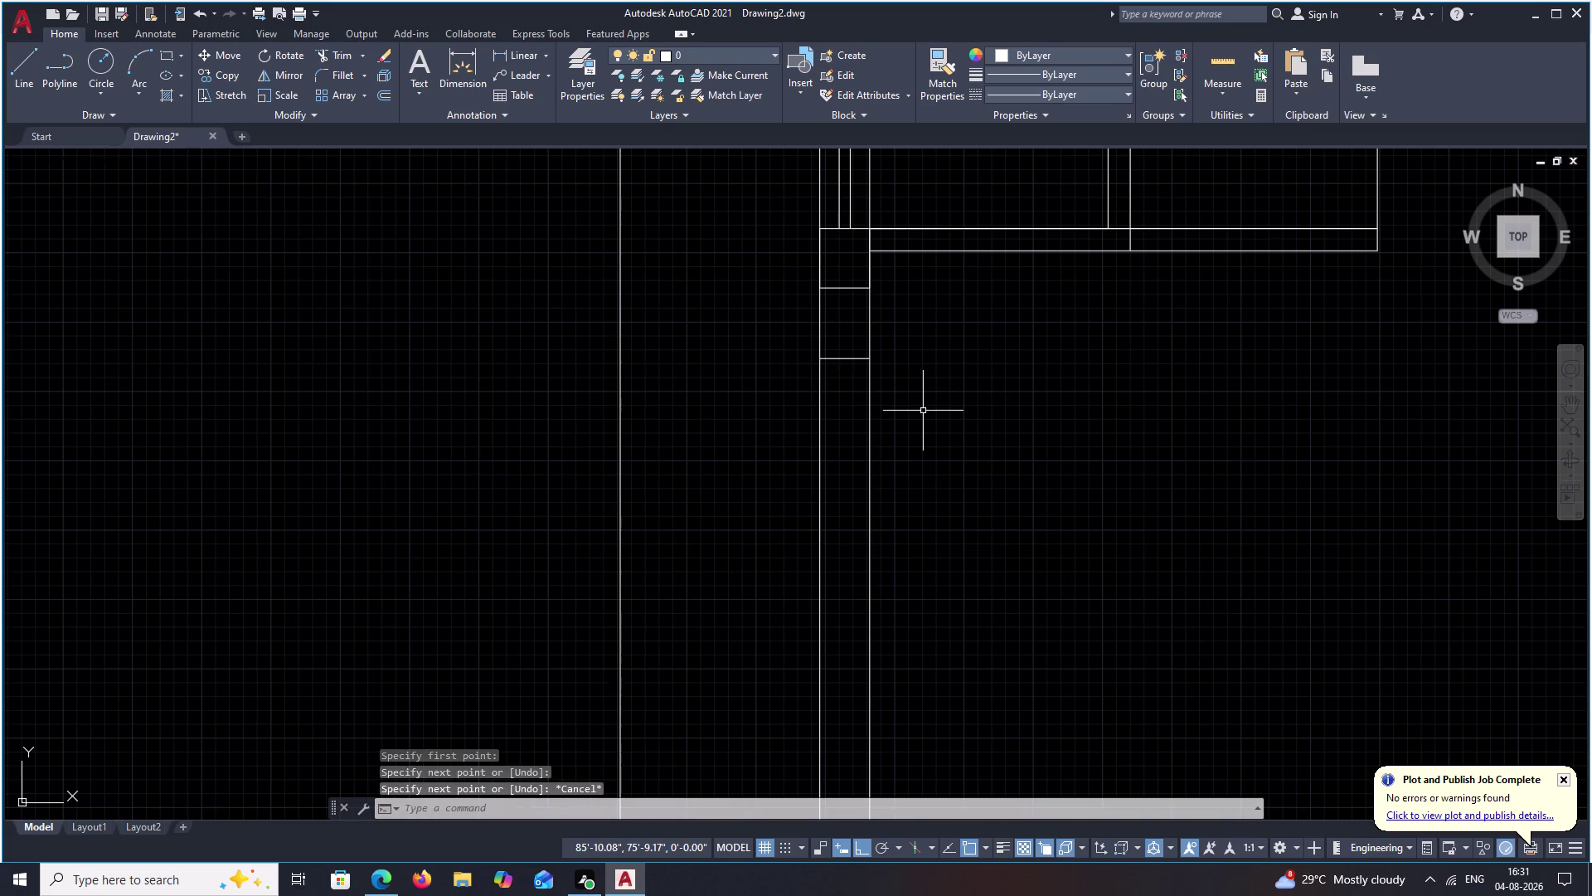
Offset the cross line 4' downward to mark the other edge of the opening.
text(O)
key(space)
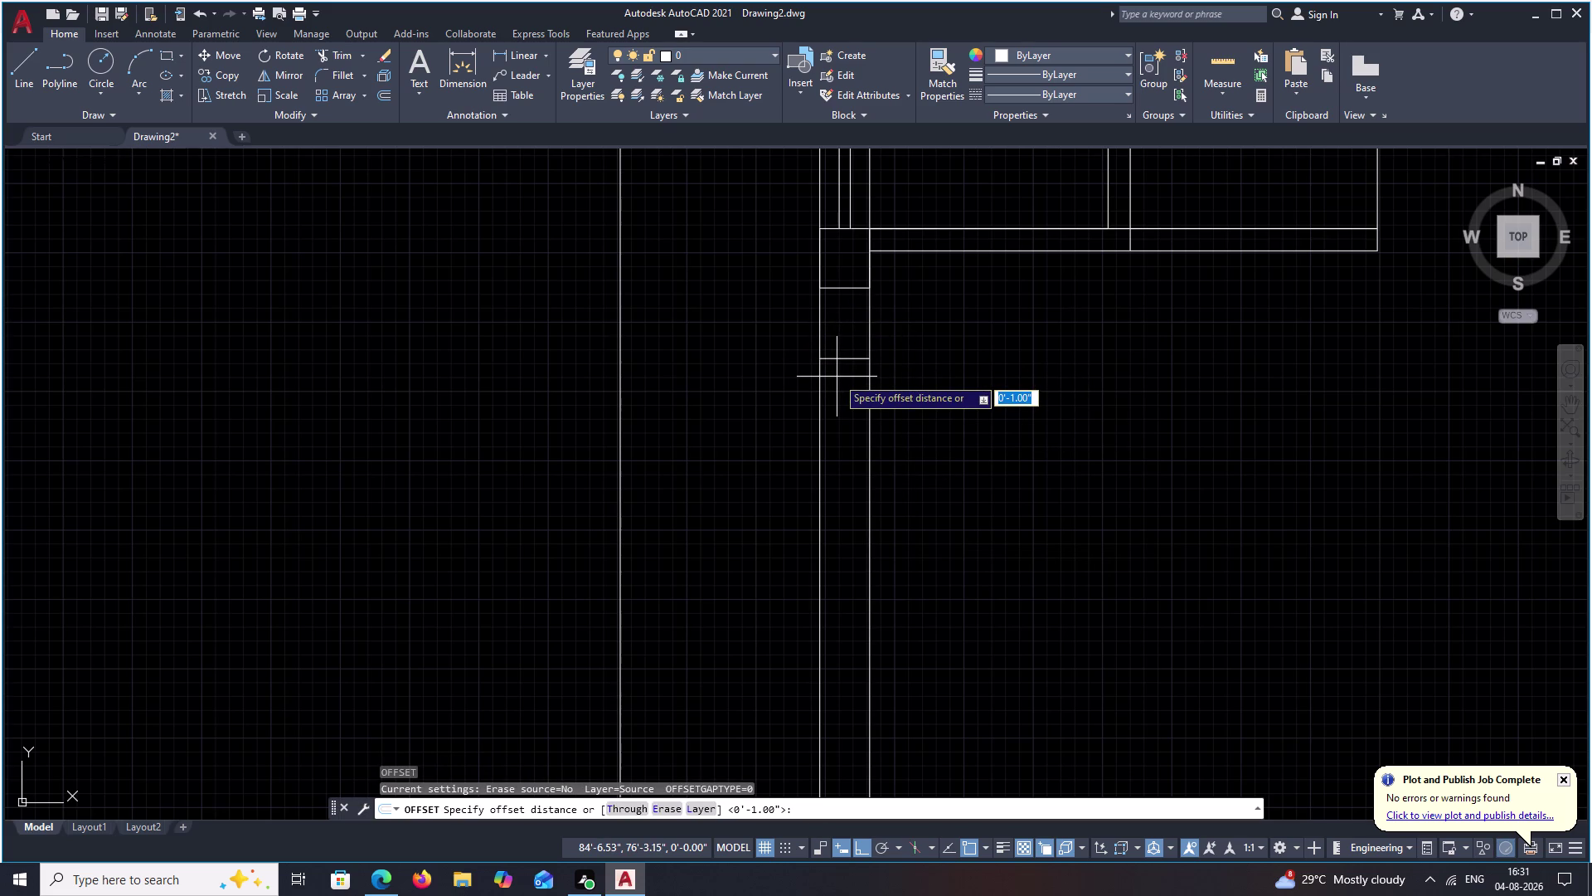
key(1)
key(BackSpace)
text(4)
text(\)
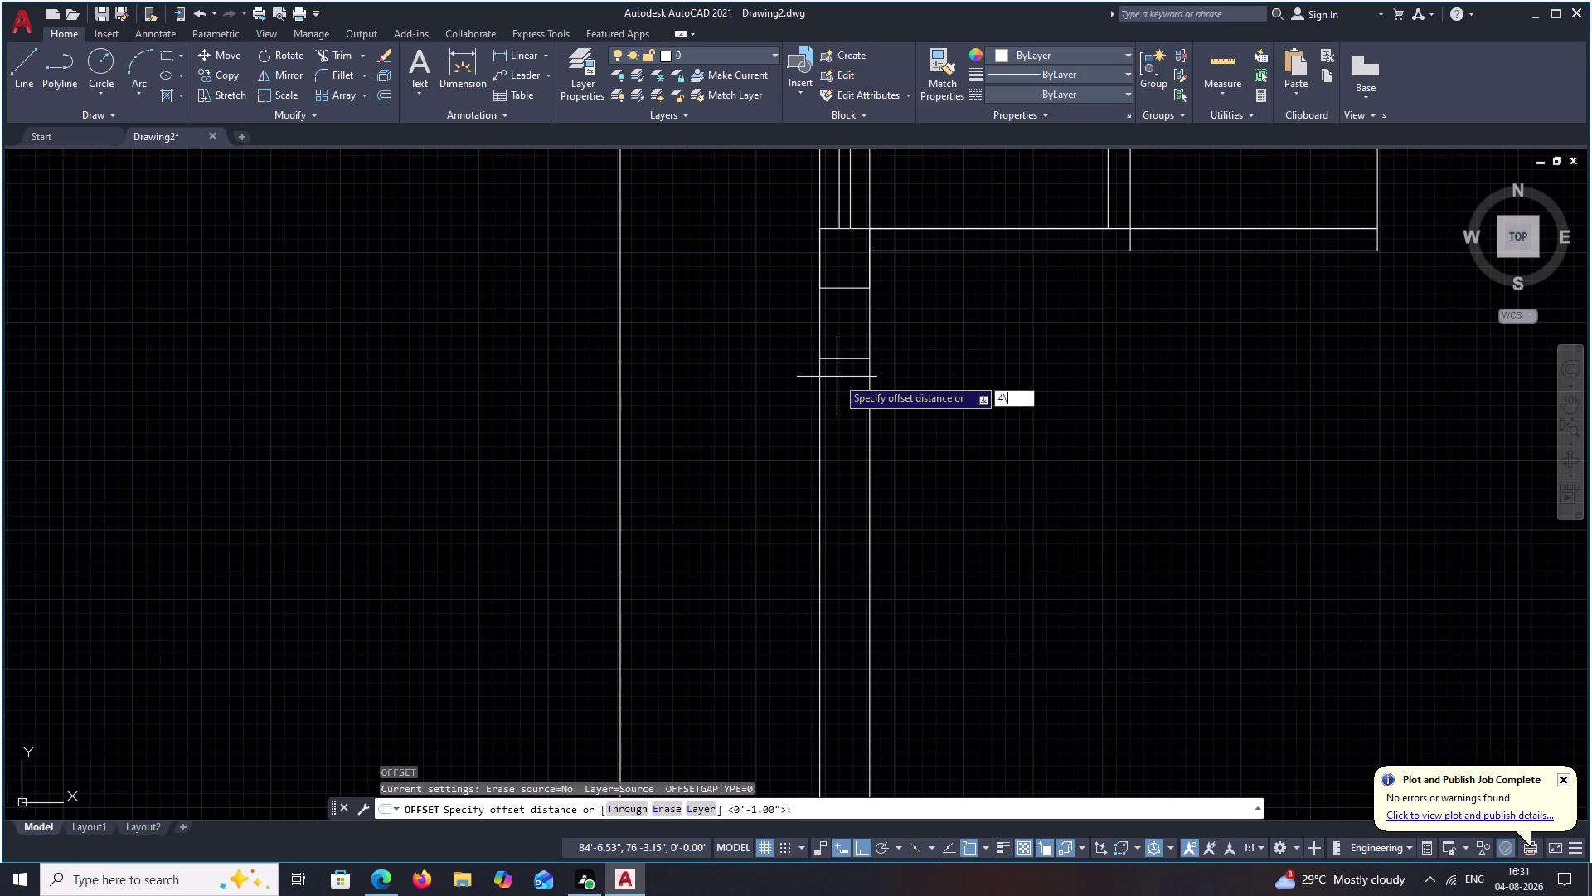
key(BackSpace)
key(apostrophe)
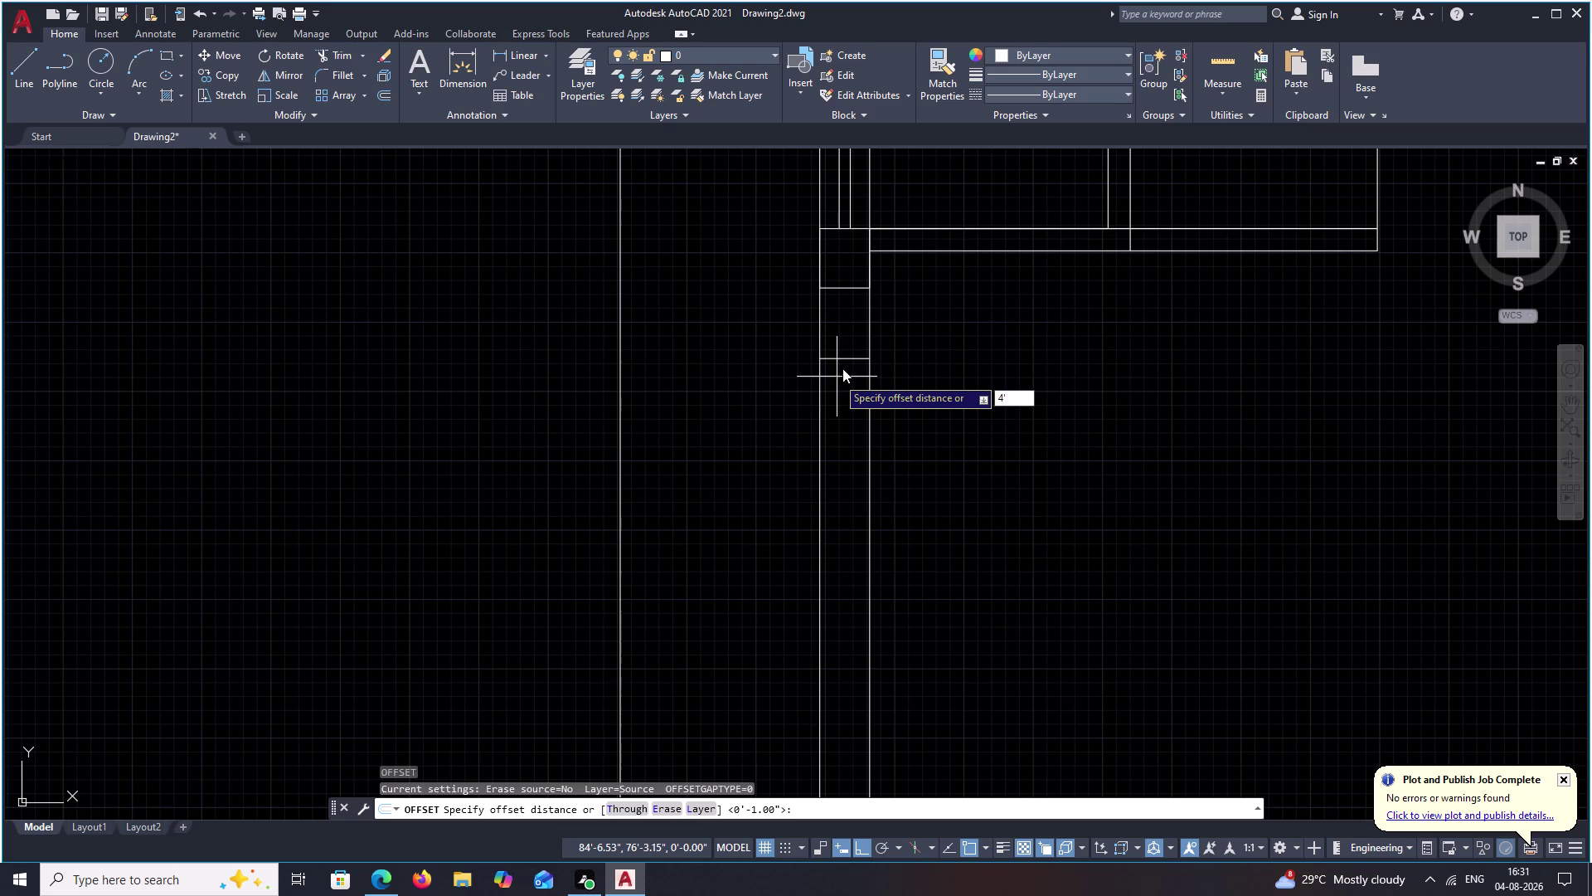
key(space)
click(849, 358)
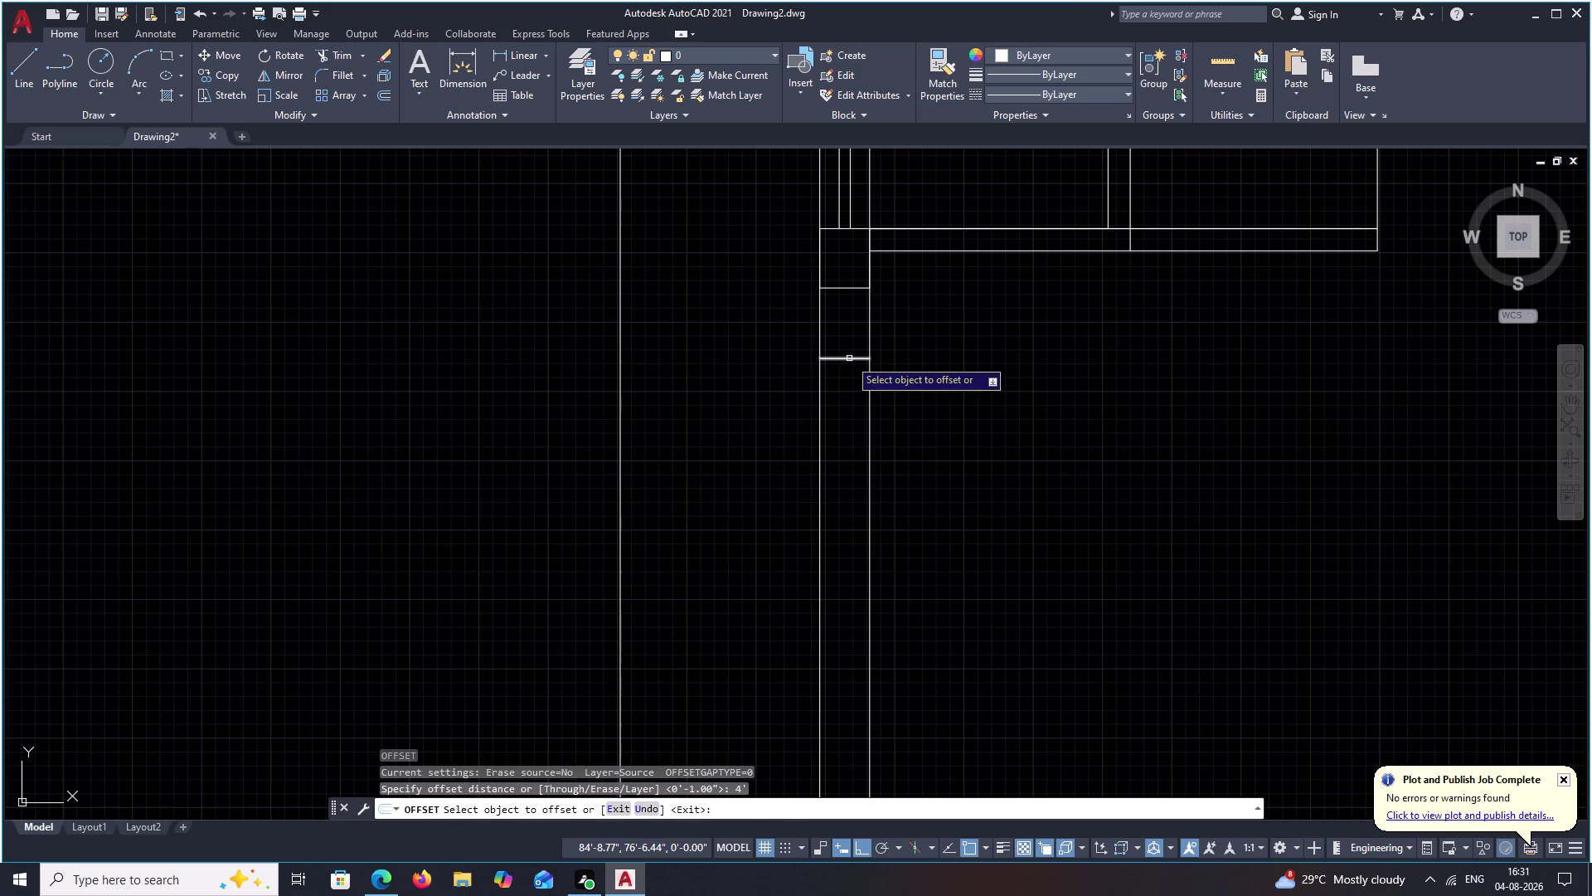
click(848, 542)
scroll(down, 3)
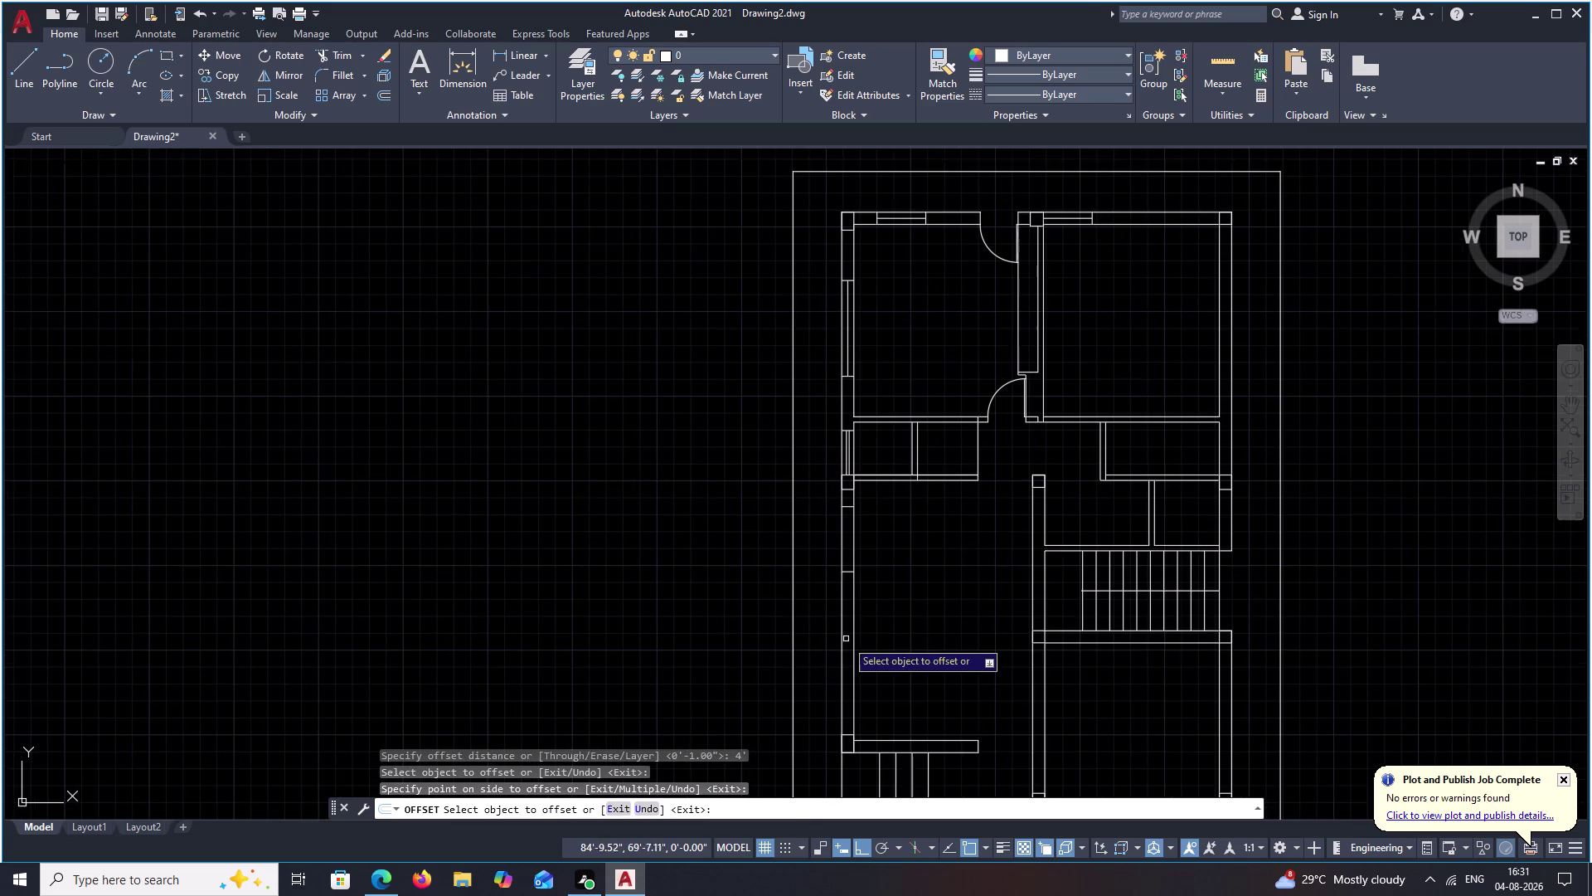
middle_drag(847, 638, 860, 555)
middle_drag(877, 584, 883, 534)
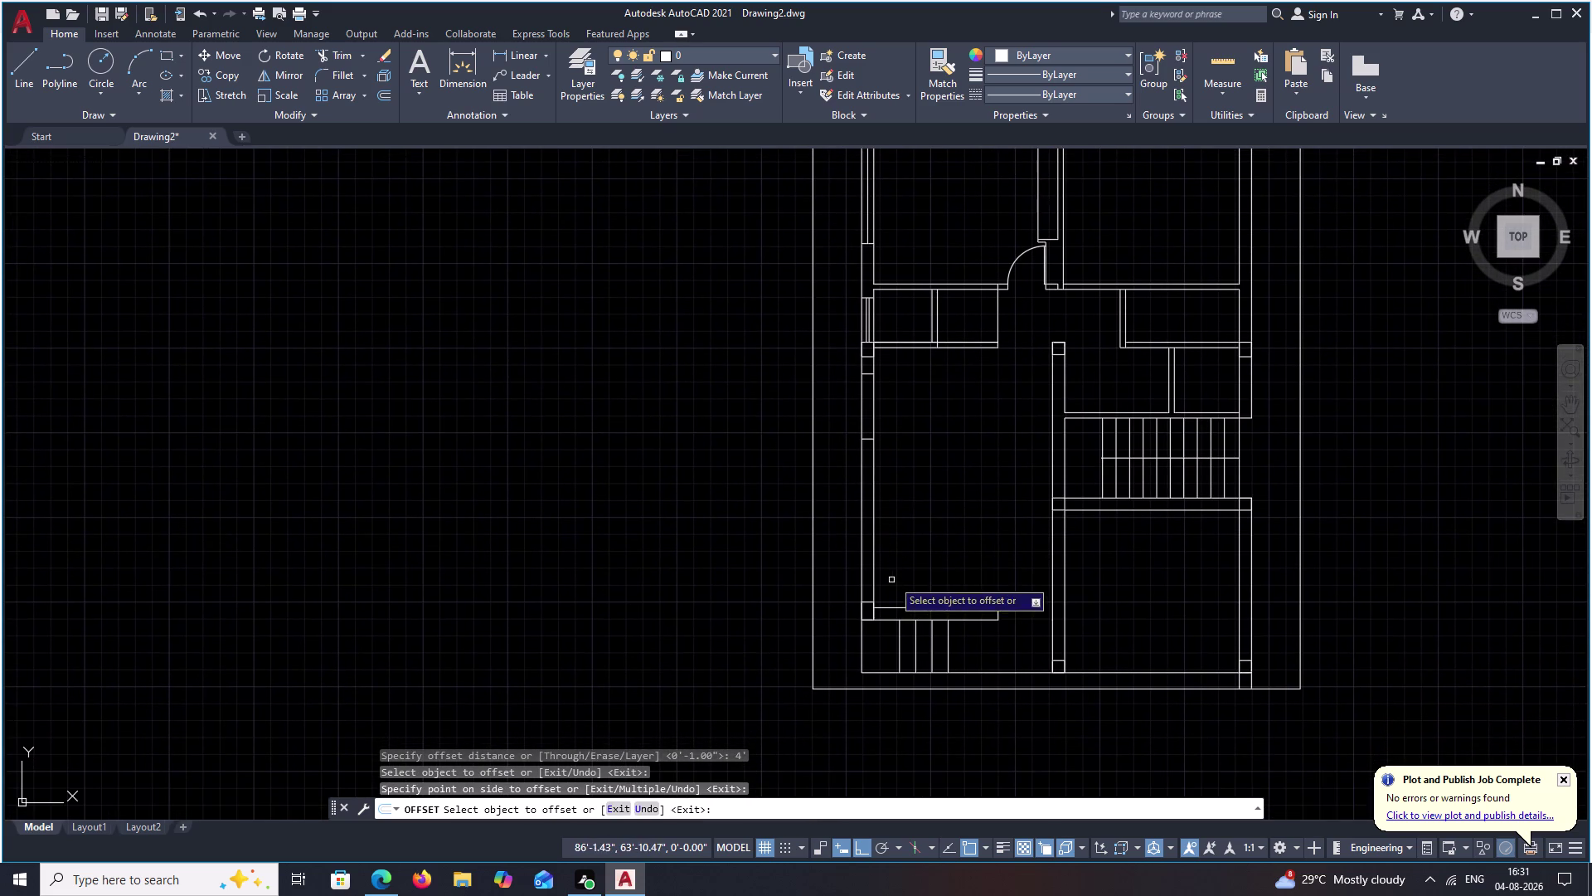
middle_drag(892, 579, 888, 559)
scroll(up, 3)
key(space)
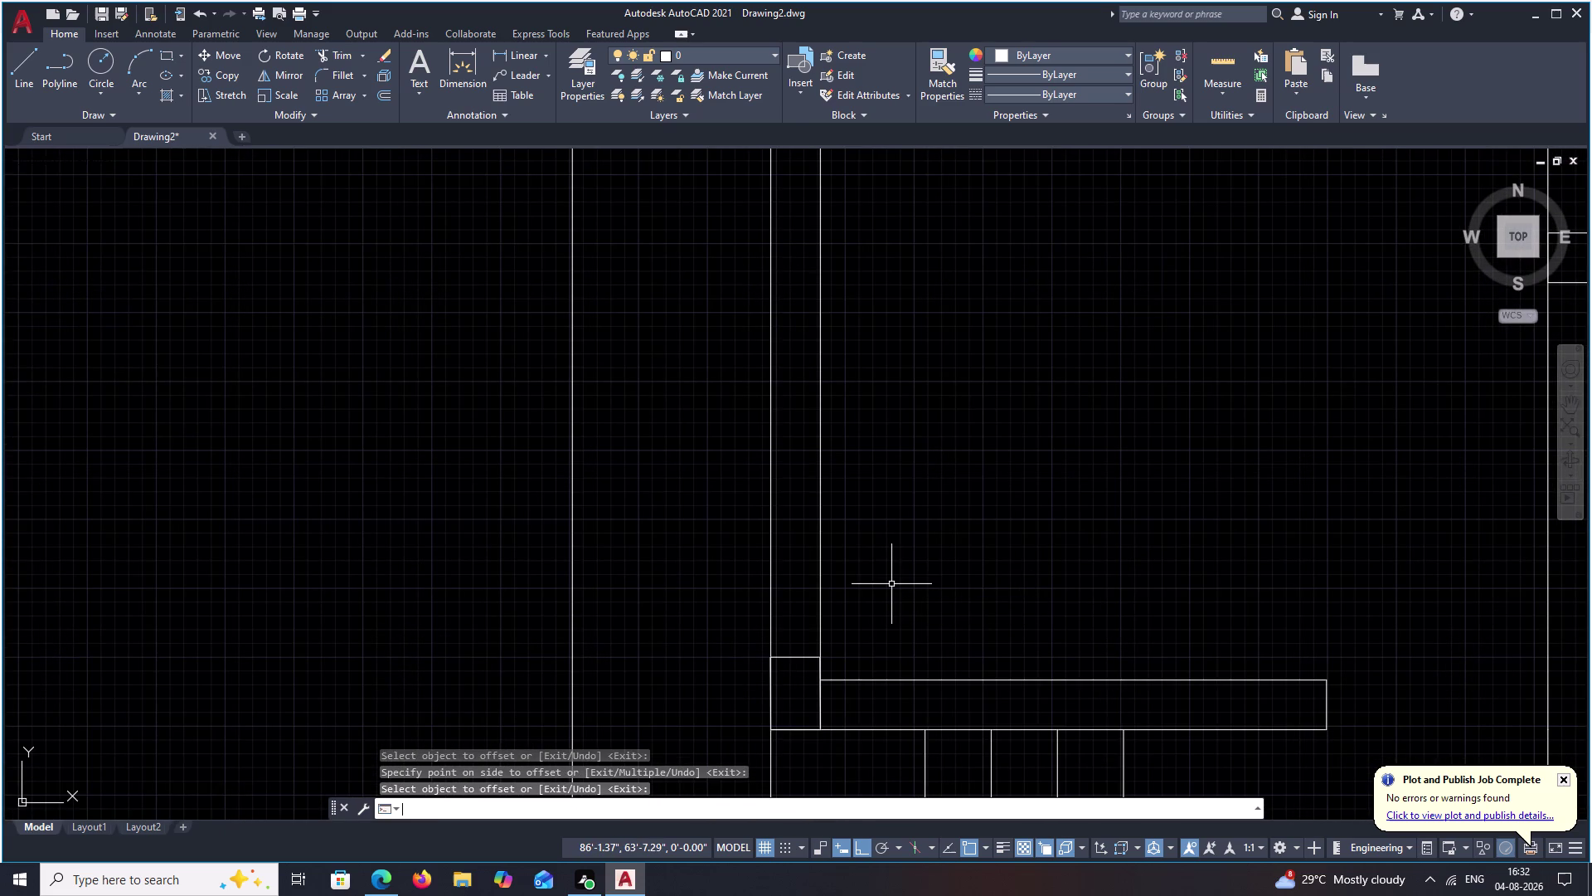
Explode the small corner column square into separate lines.
key(space)
key(space)
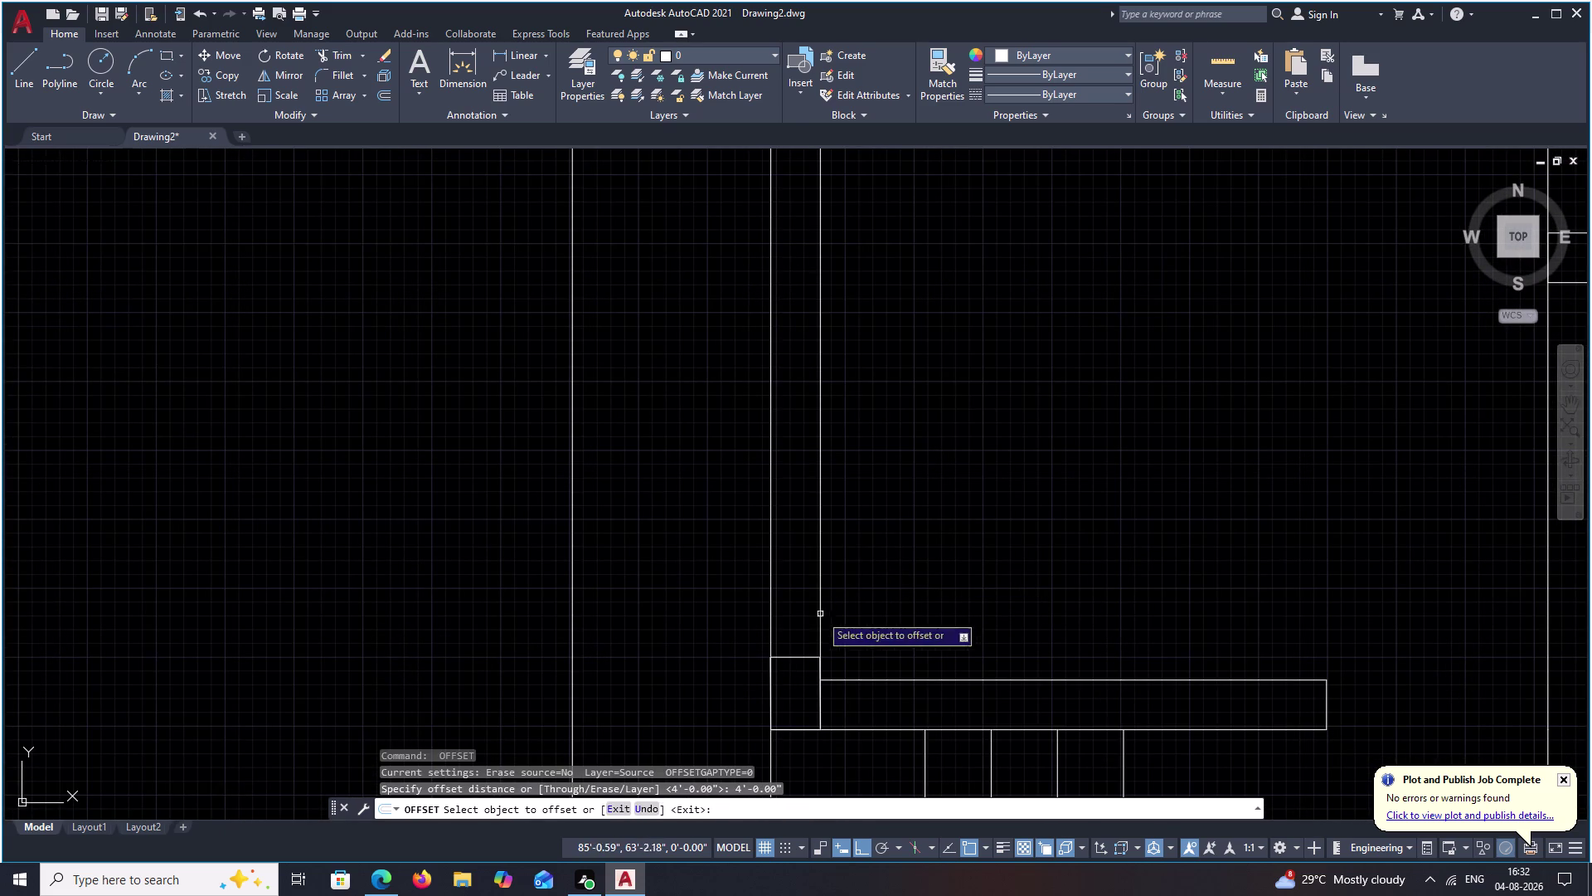
click(793, 655)
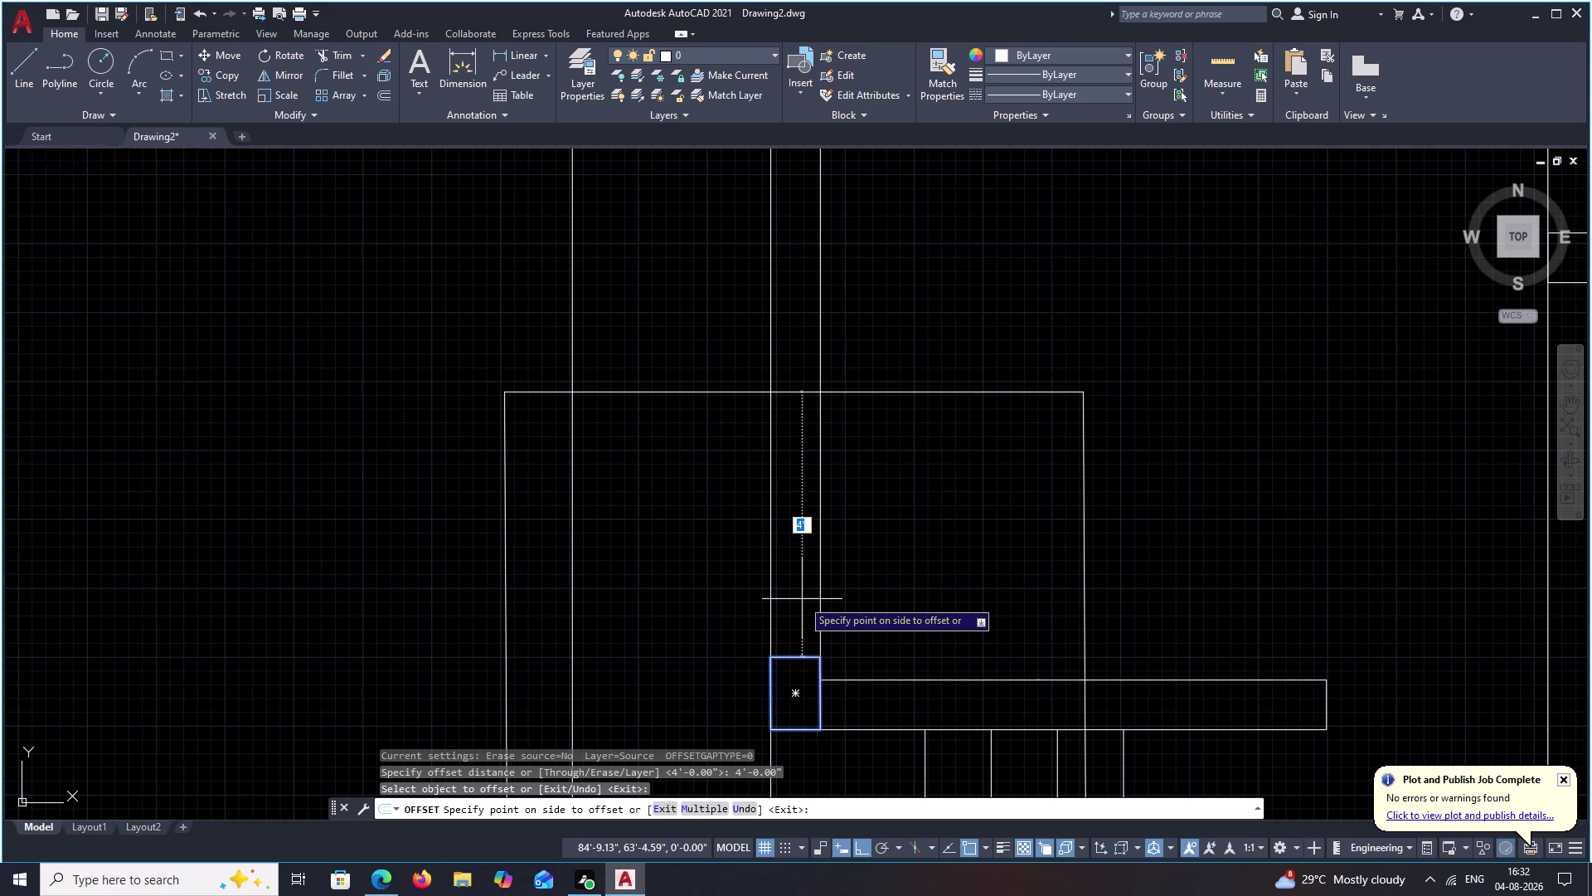
key(Escape)
click(797, 657)
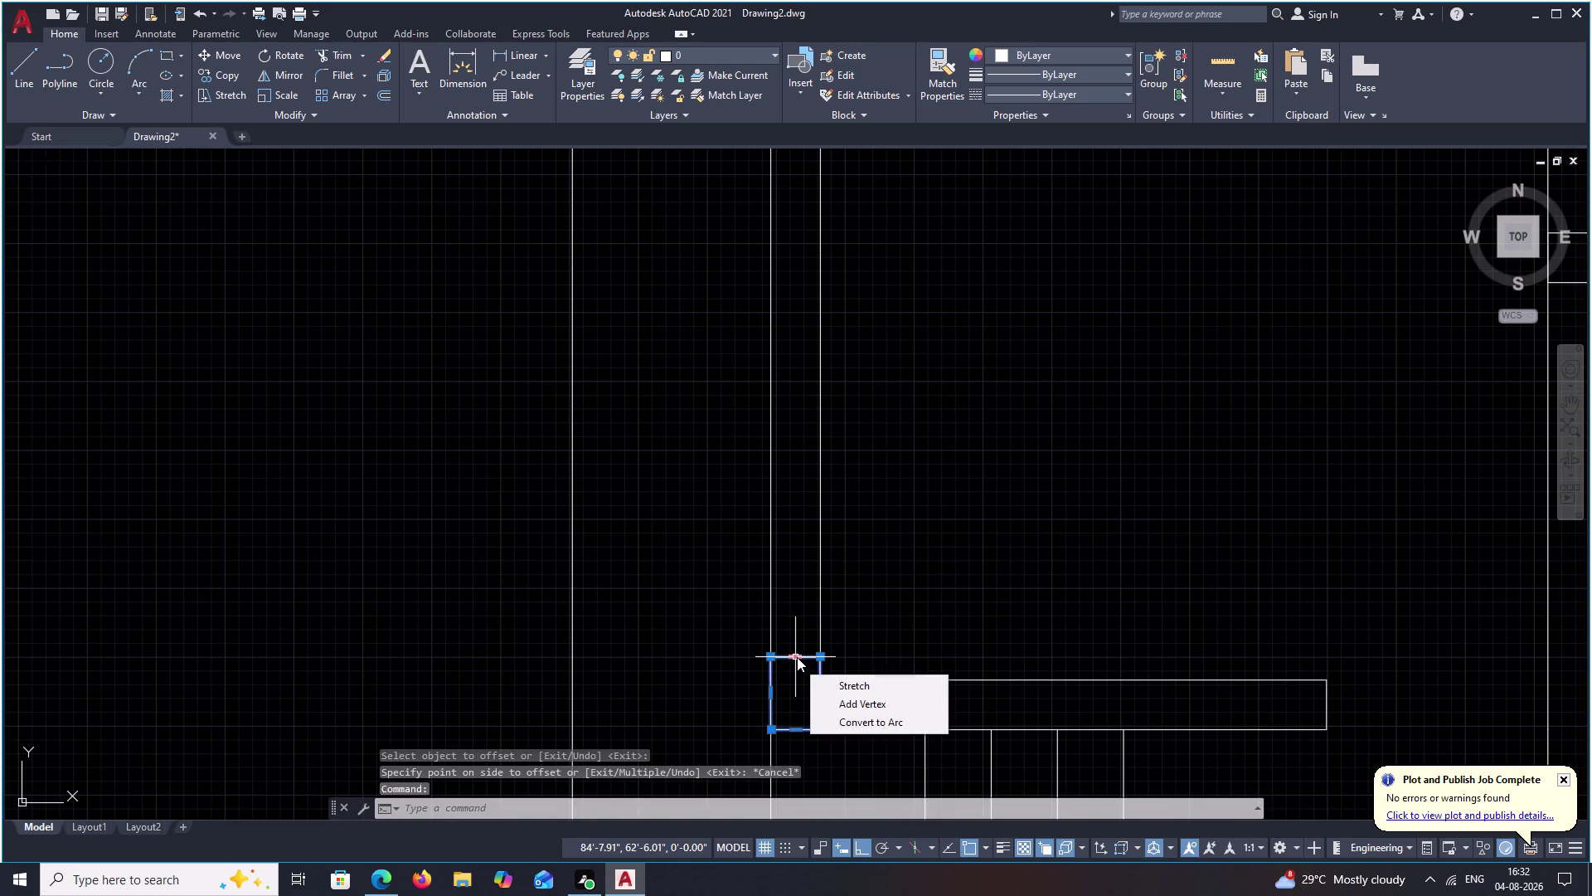
text(X)
key(space)
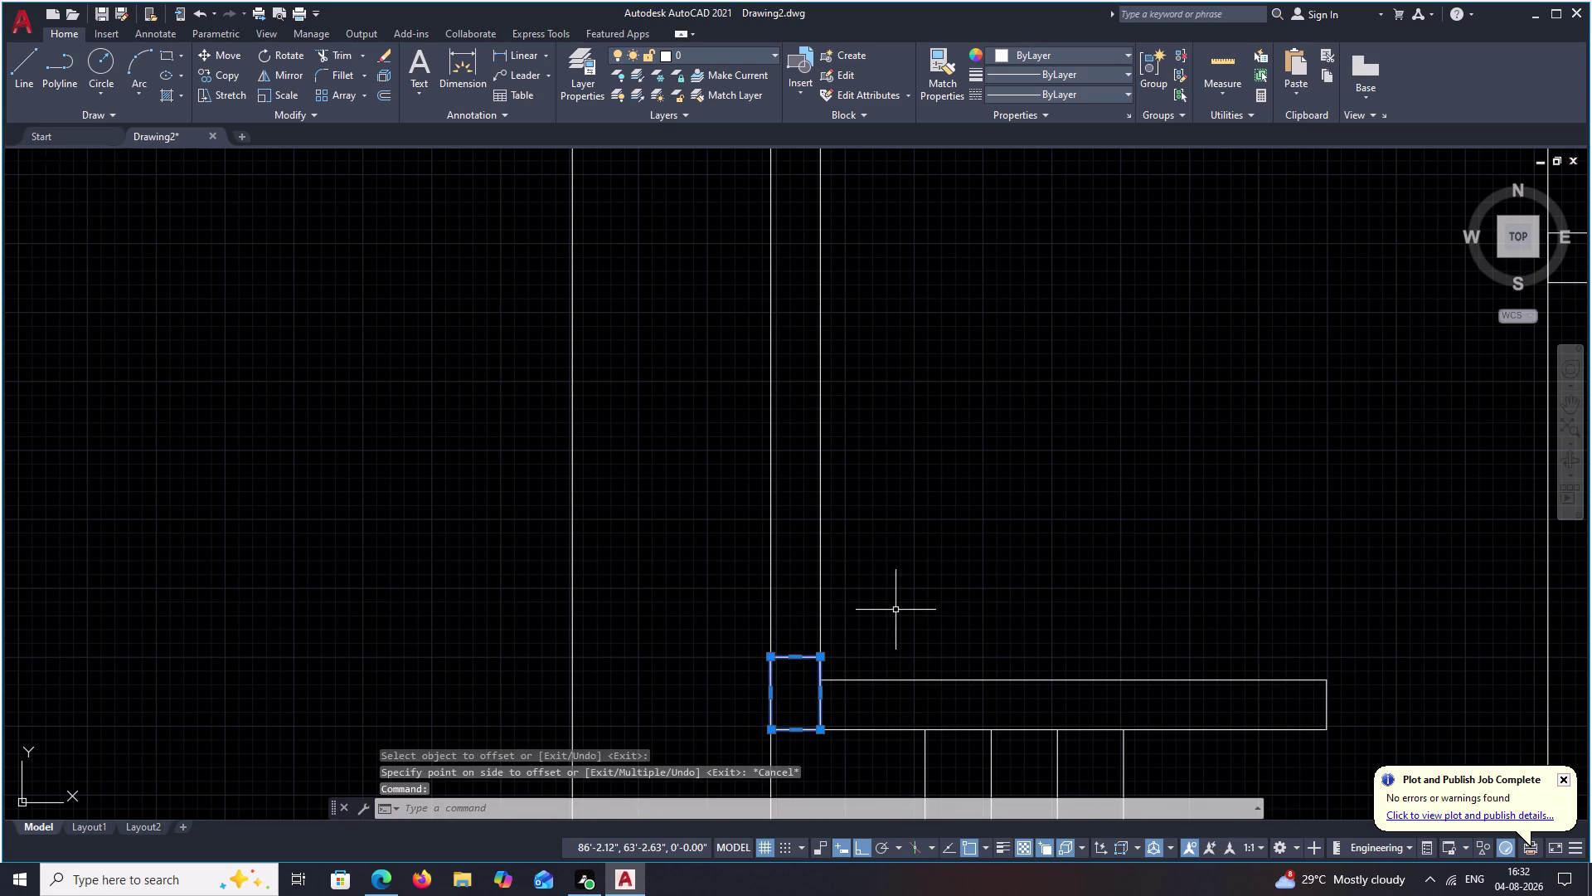
key(space)
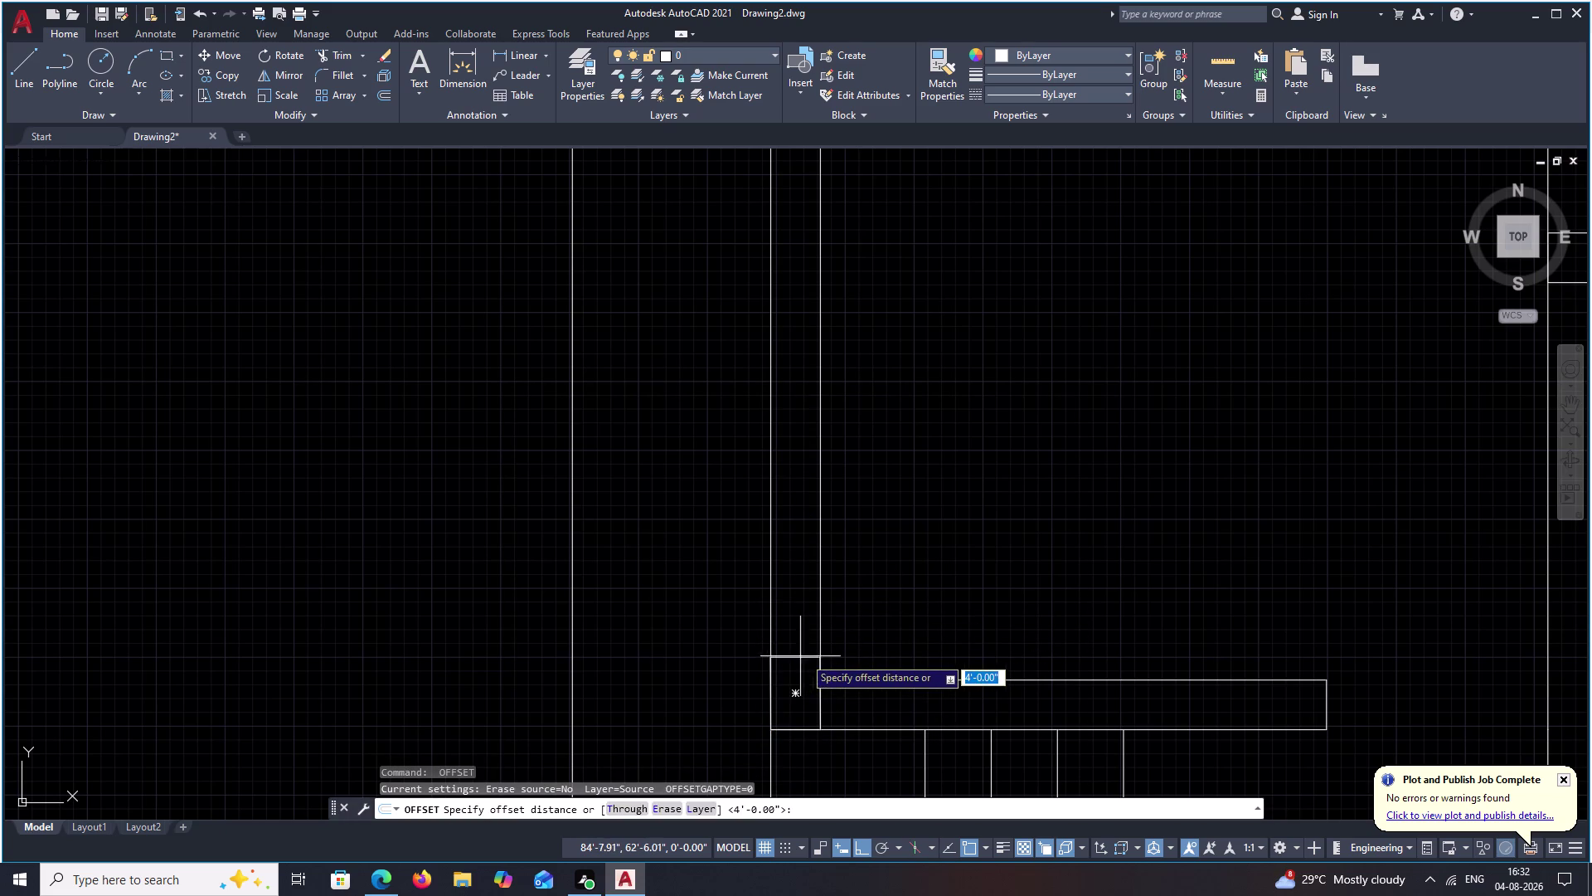
key(Escape)
click(804, 656)
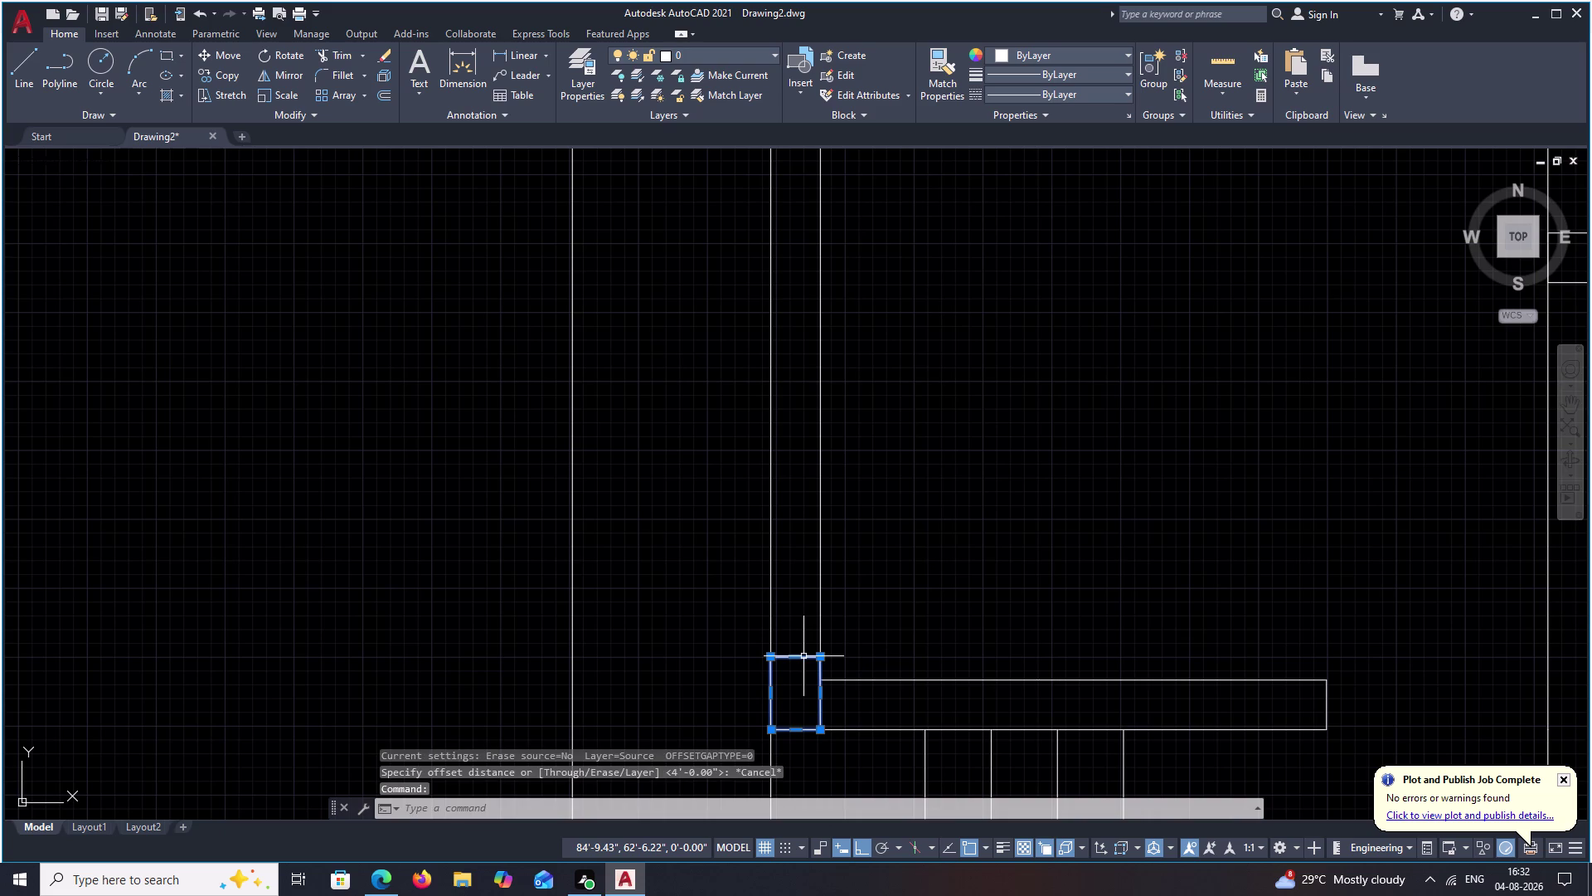
text(X)
key(space)
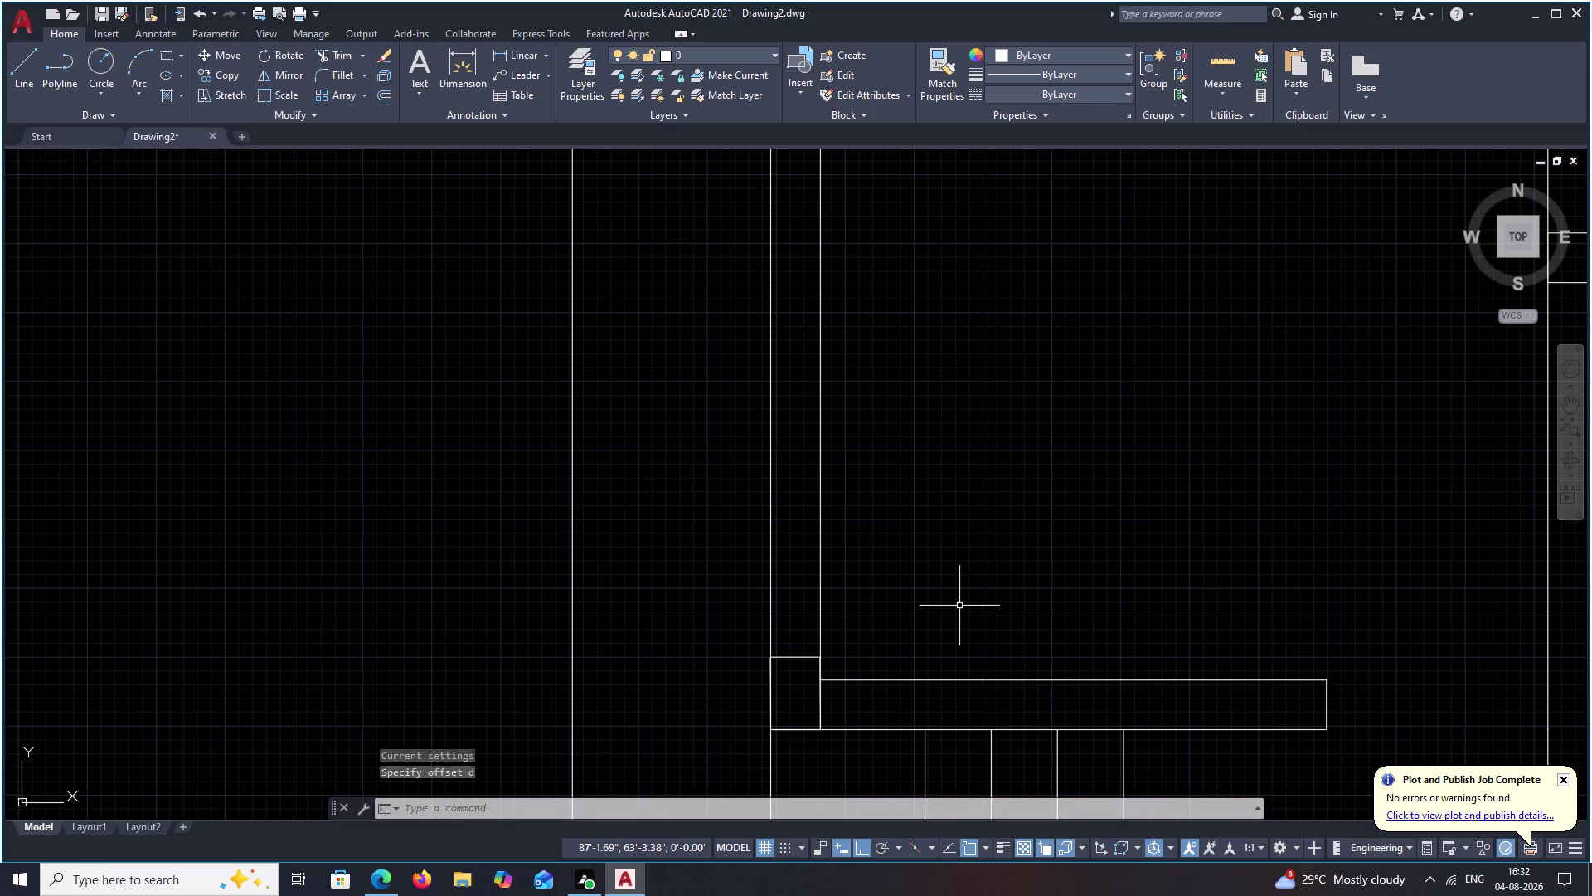
Offset the column's top edge 4' up the wall, then offset that copy another 4'.
key(o)
key(space)
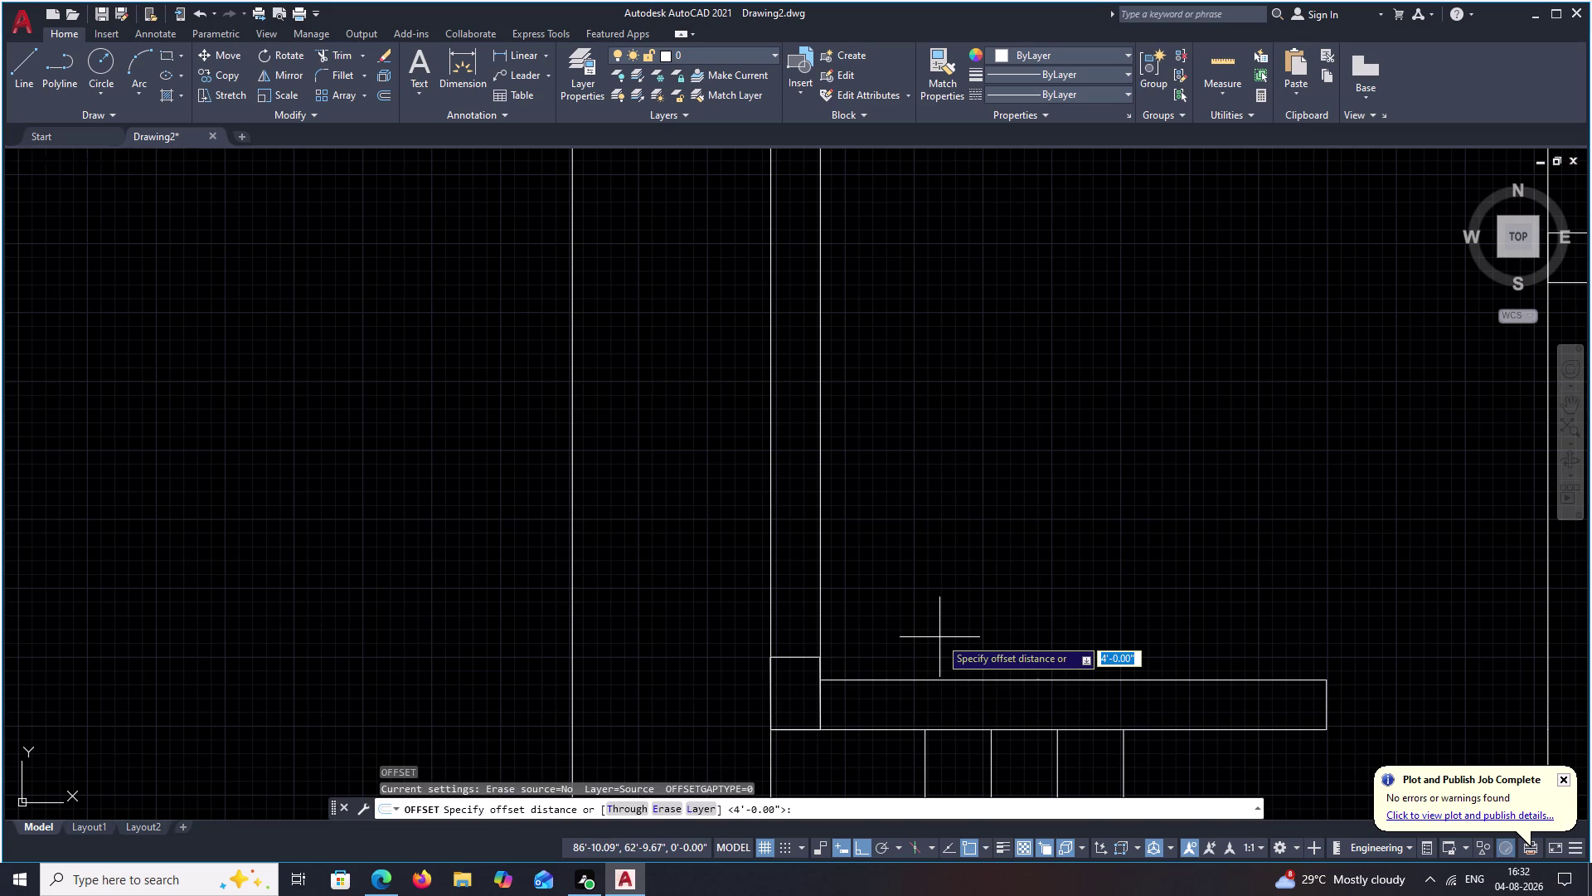
key(space)
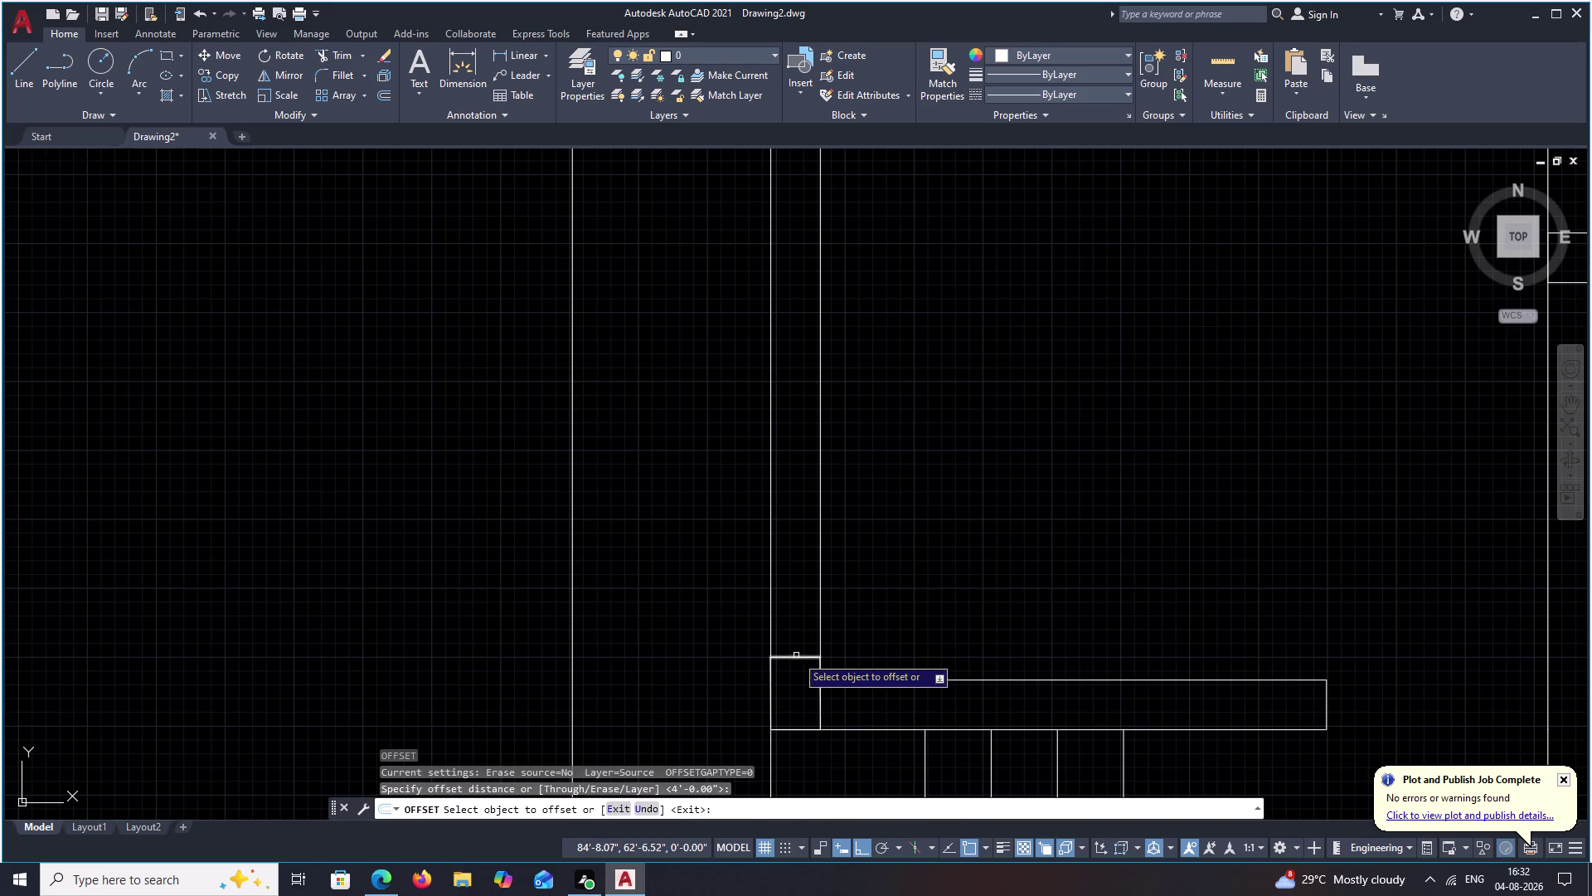
click(796, 655)
click(799, 523)
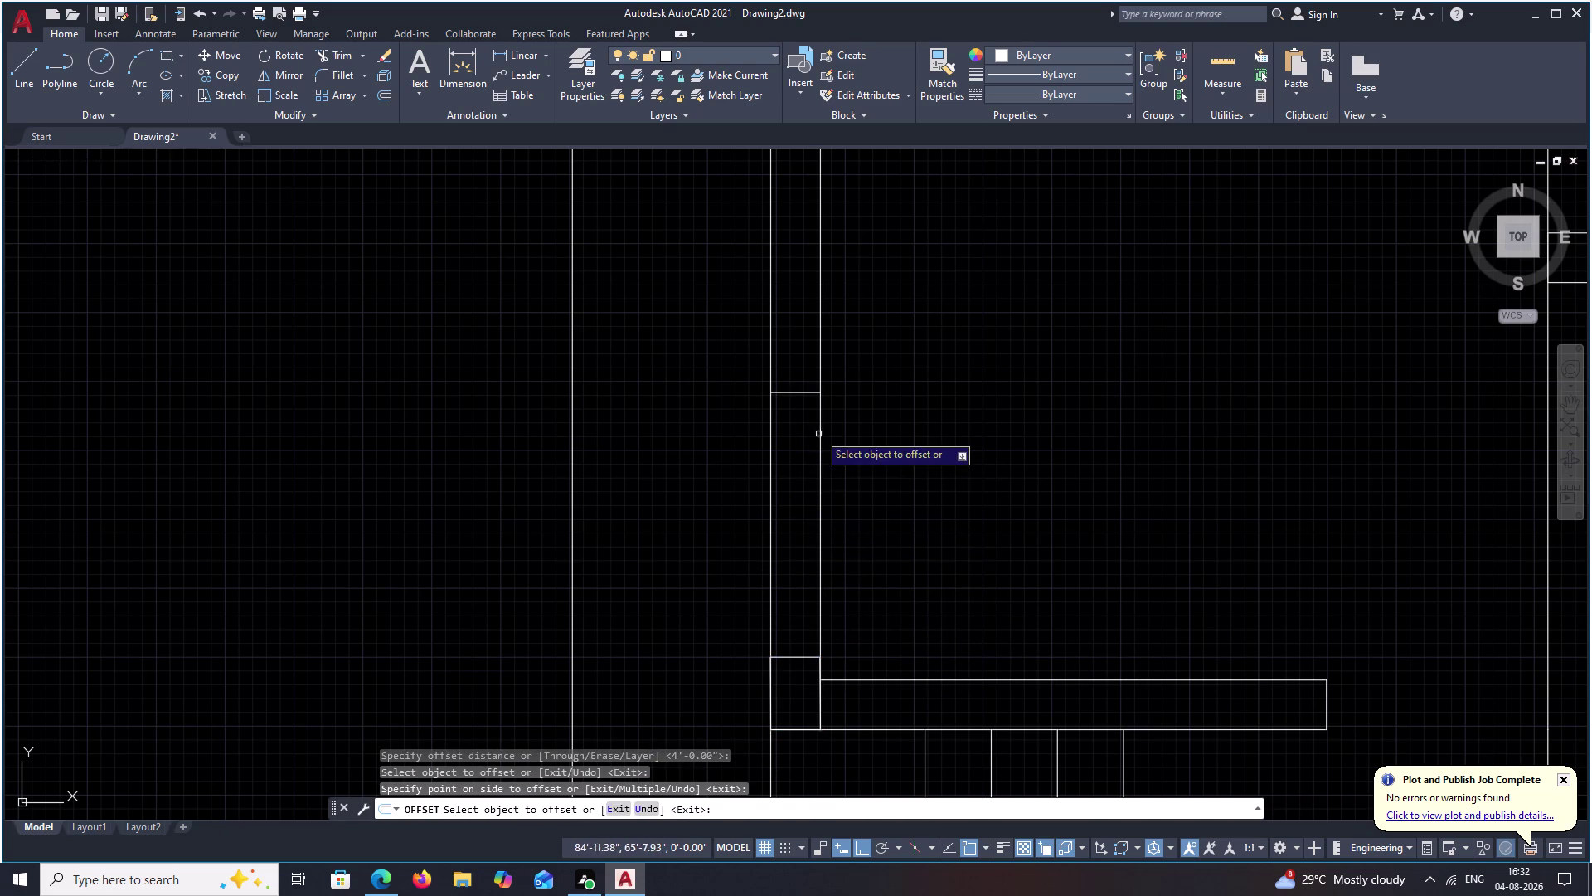
middle_drag(800, 431, 819, 736)
click(811, 698)
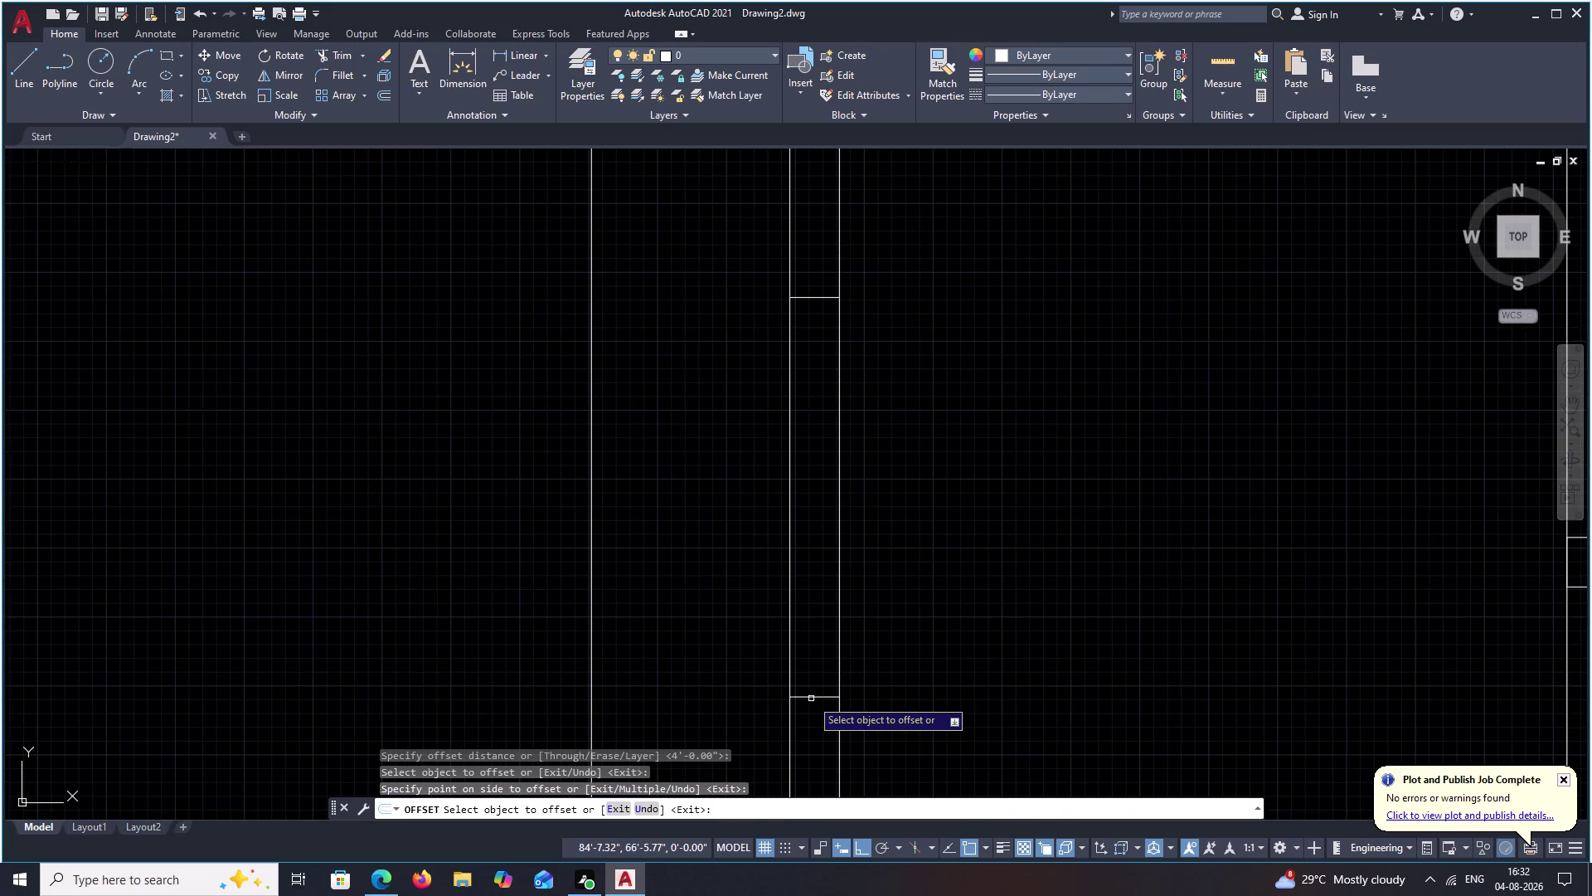
click(821, 548)
scroll(down, 3)
middle_drag(863, 556, 877, 646)
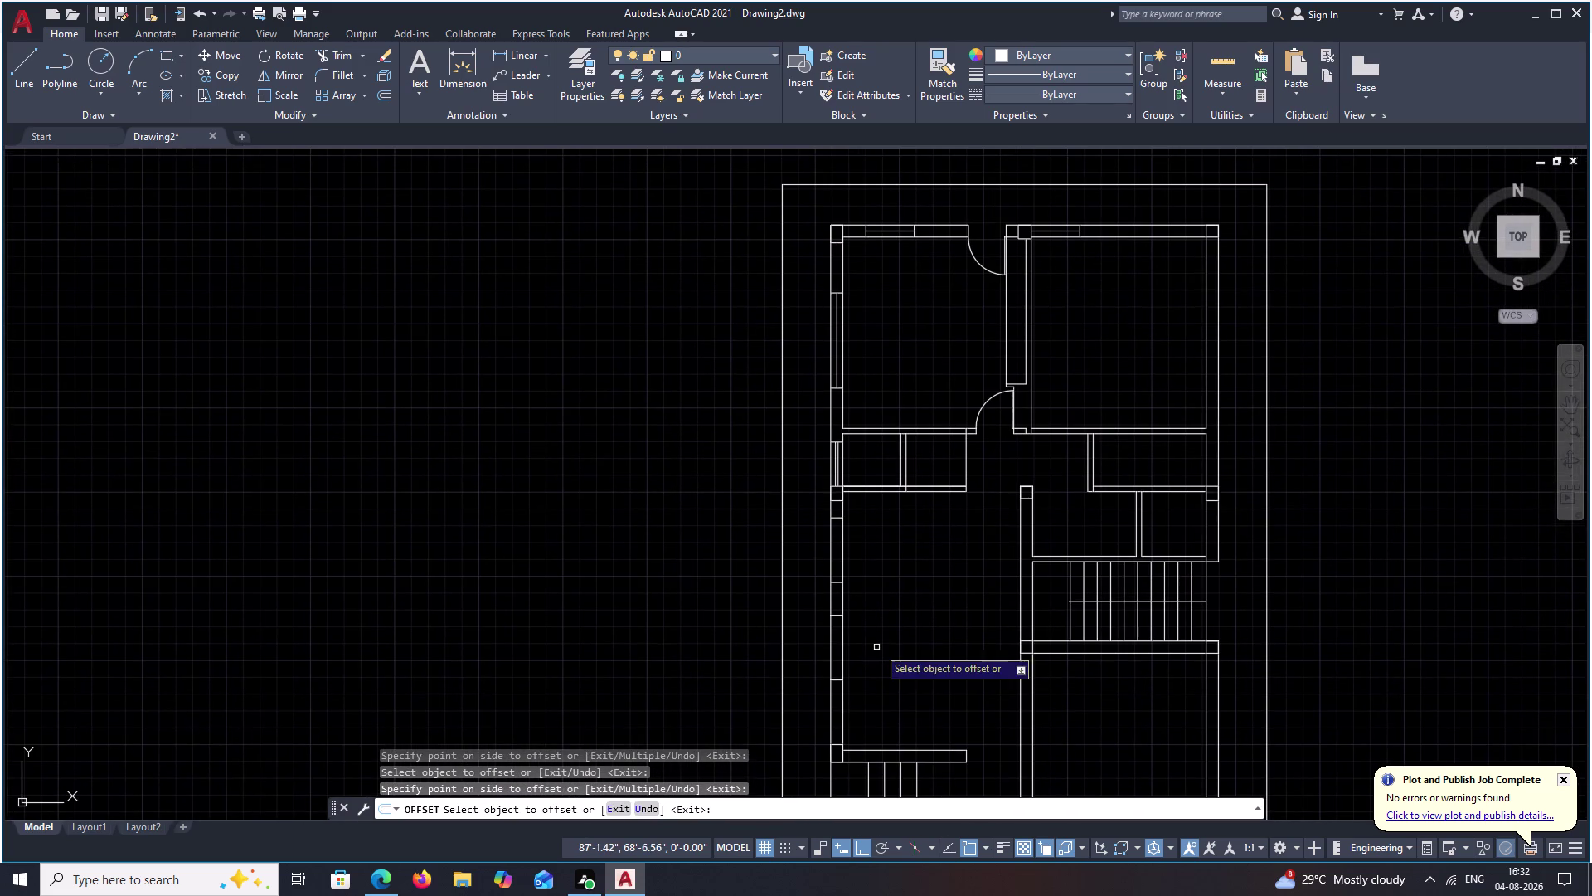
key(Escape)
scroll(up, 3)
middle_drag(844, 648, 895, 695)
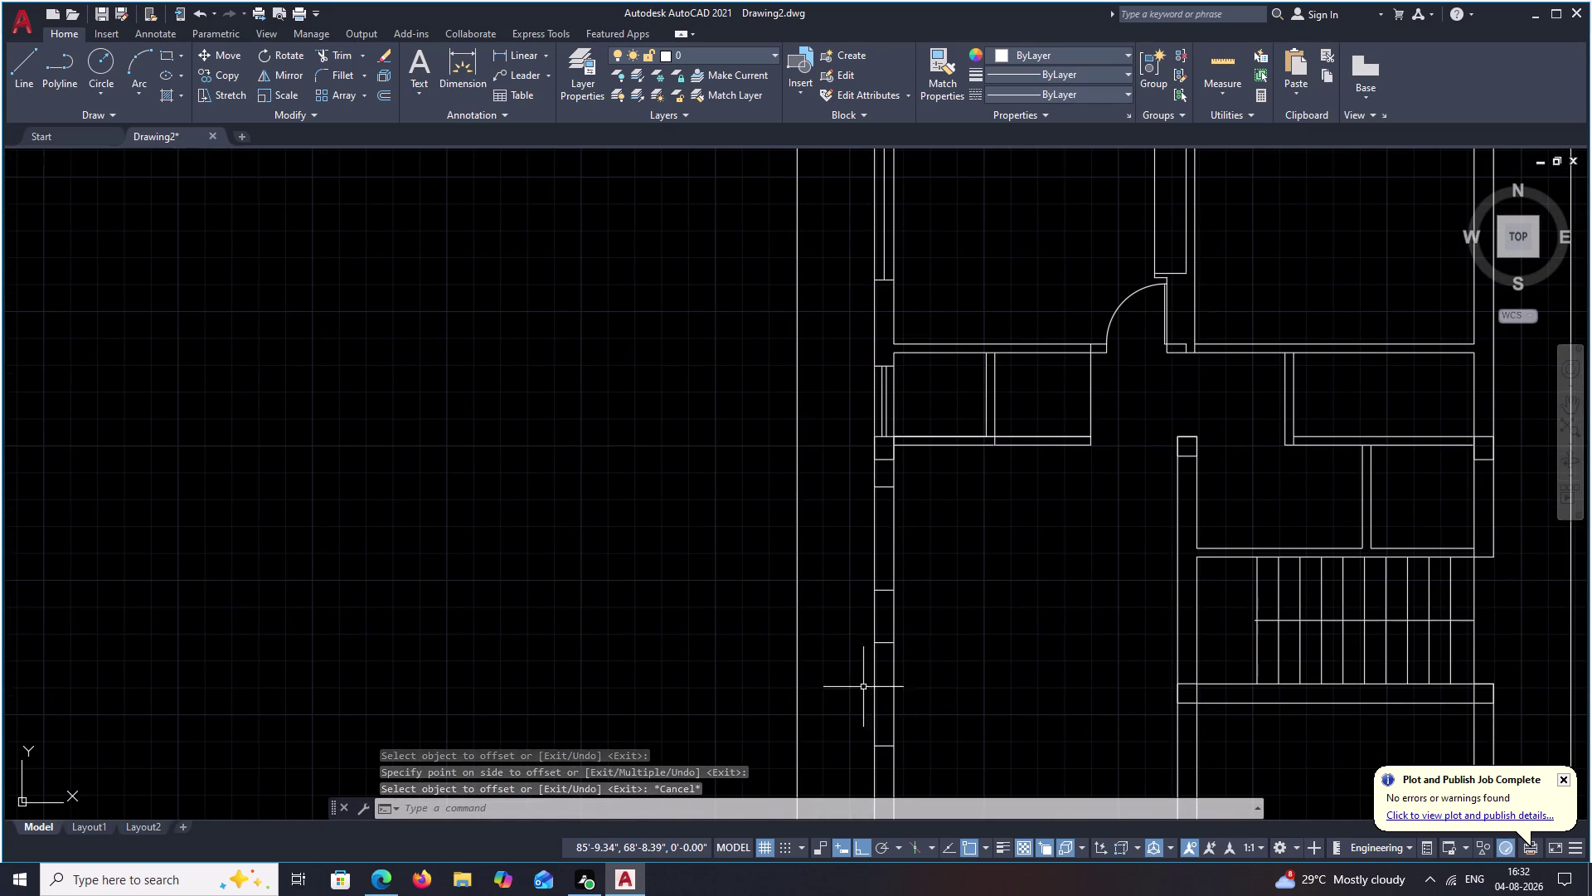
scroll(up, 3)
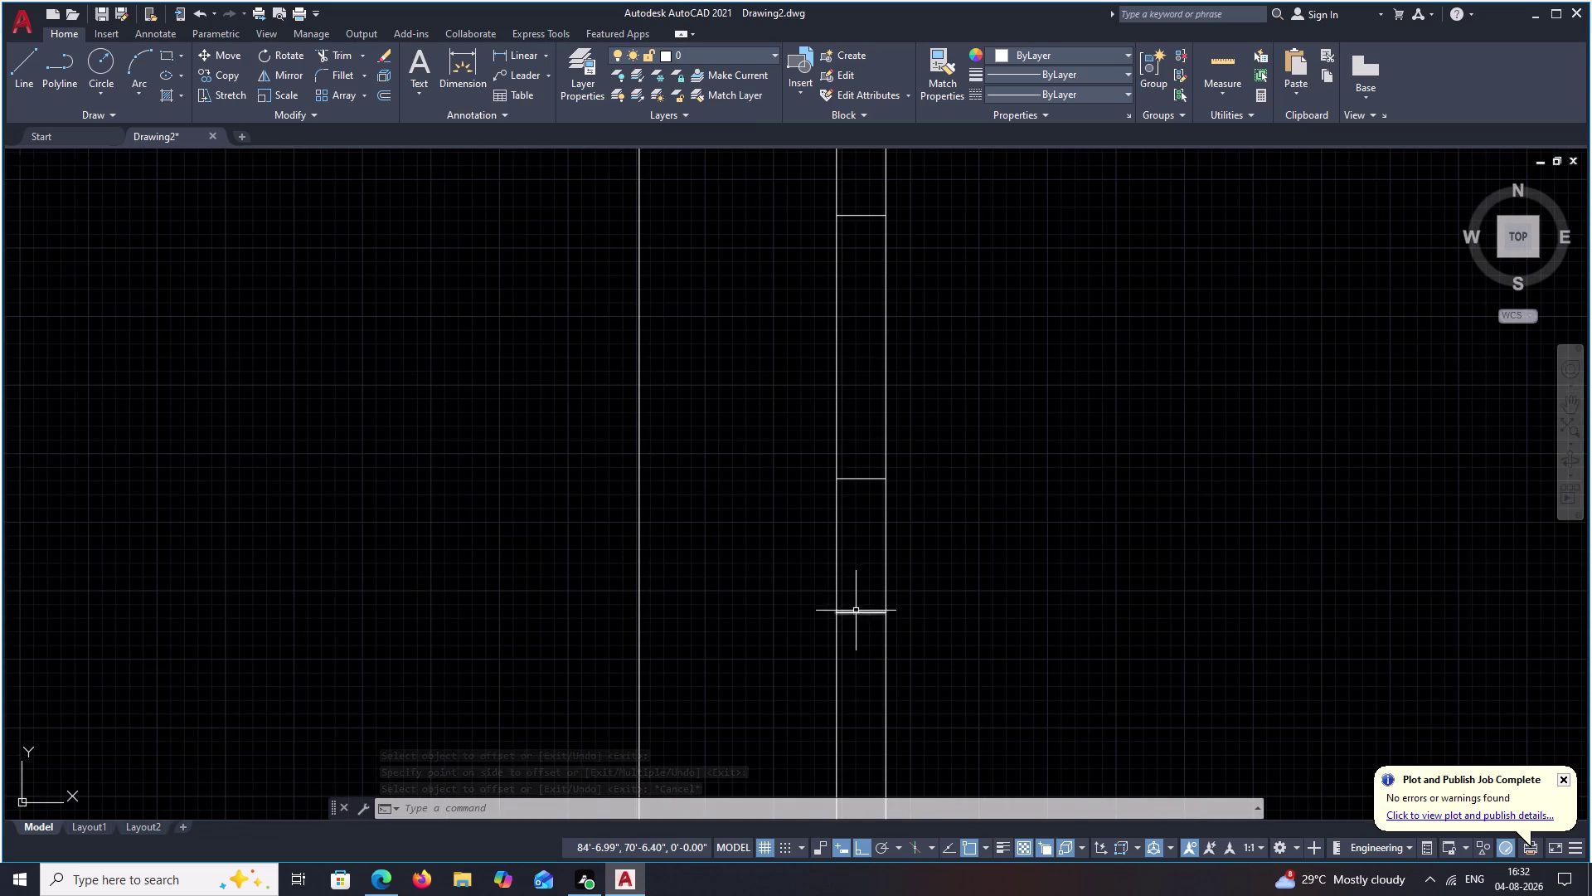
Move the two opening lines lower down the wall strip, then undo that move.
click(858, 612)
middle_drag(846, 669, 876, 459)
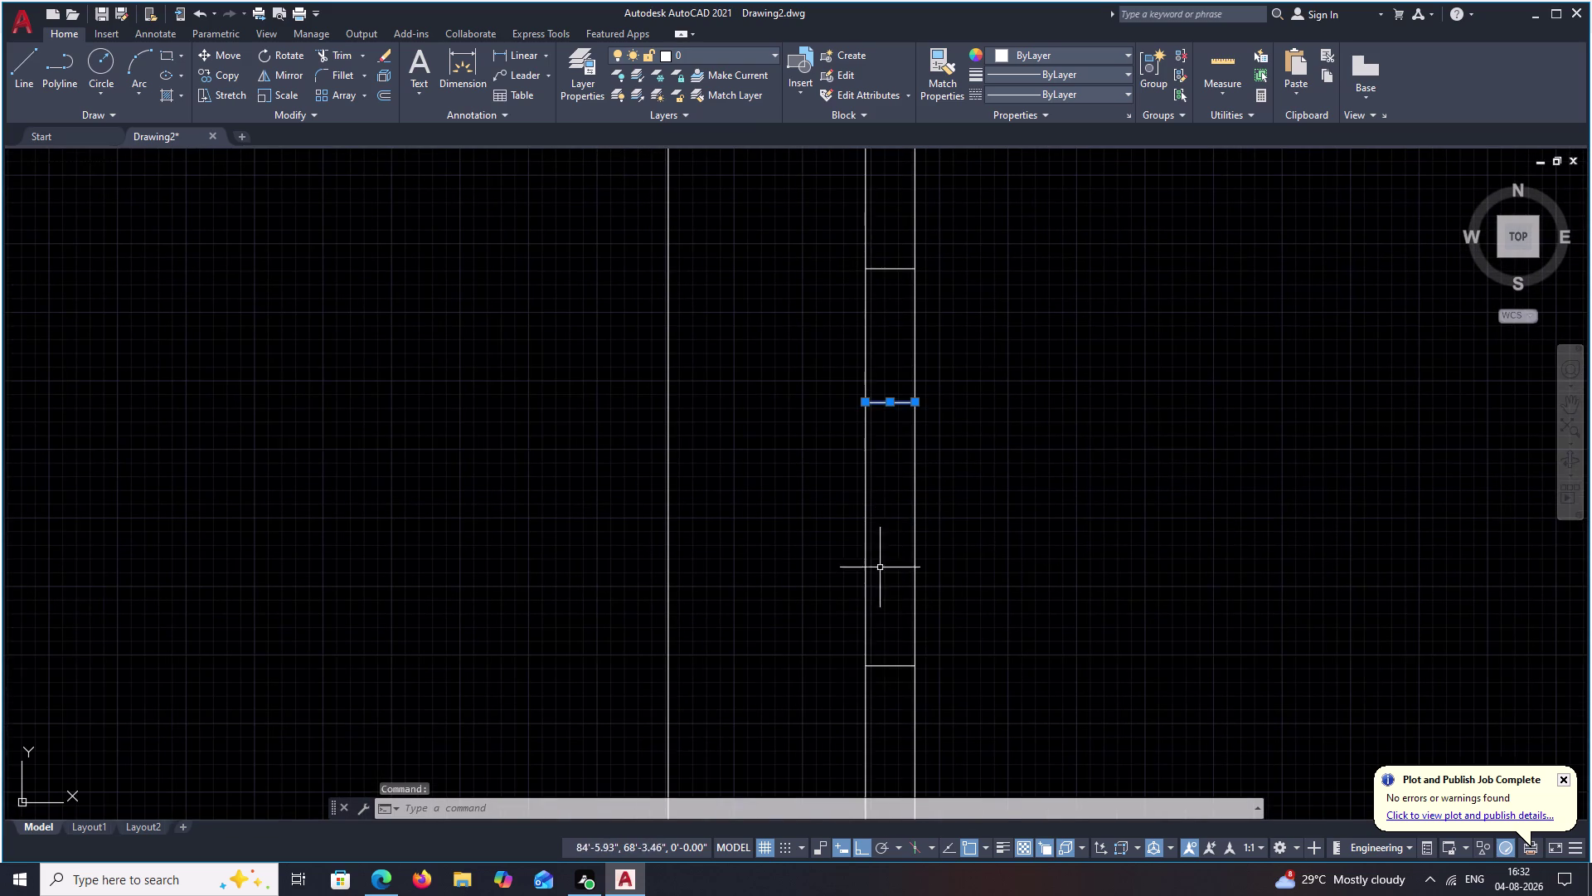
click(891, 666)
text(M)
key(space)
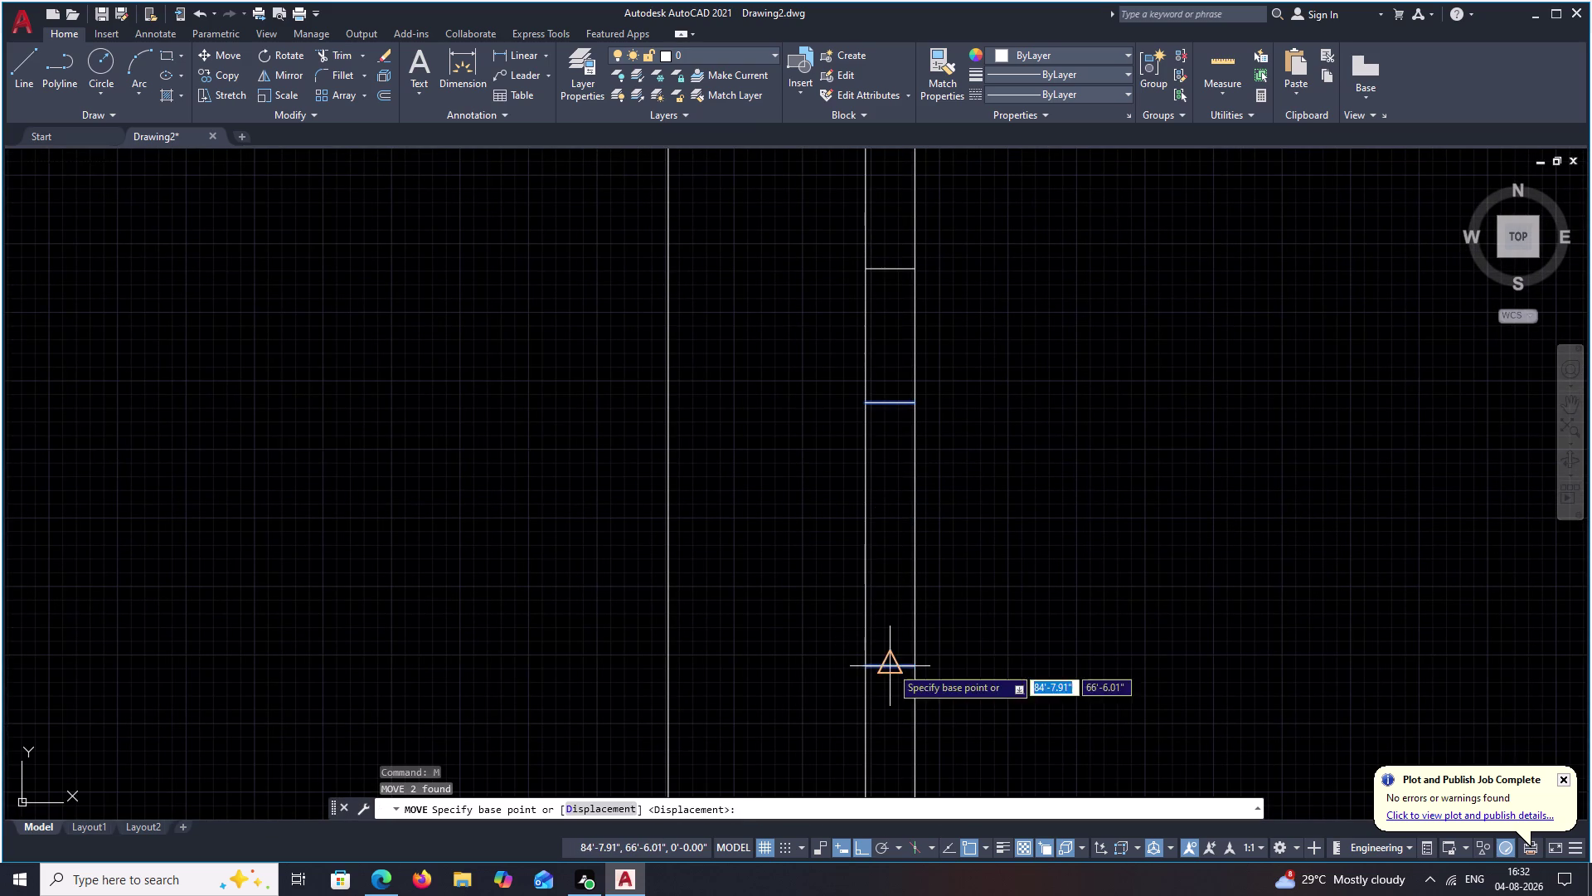
click(891, 532)
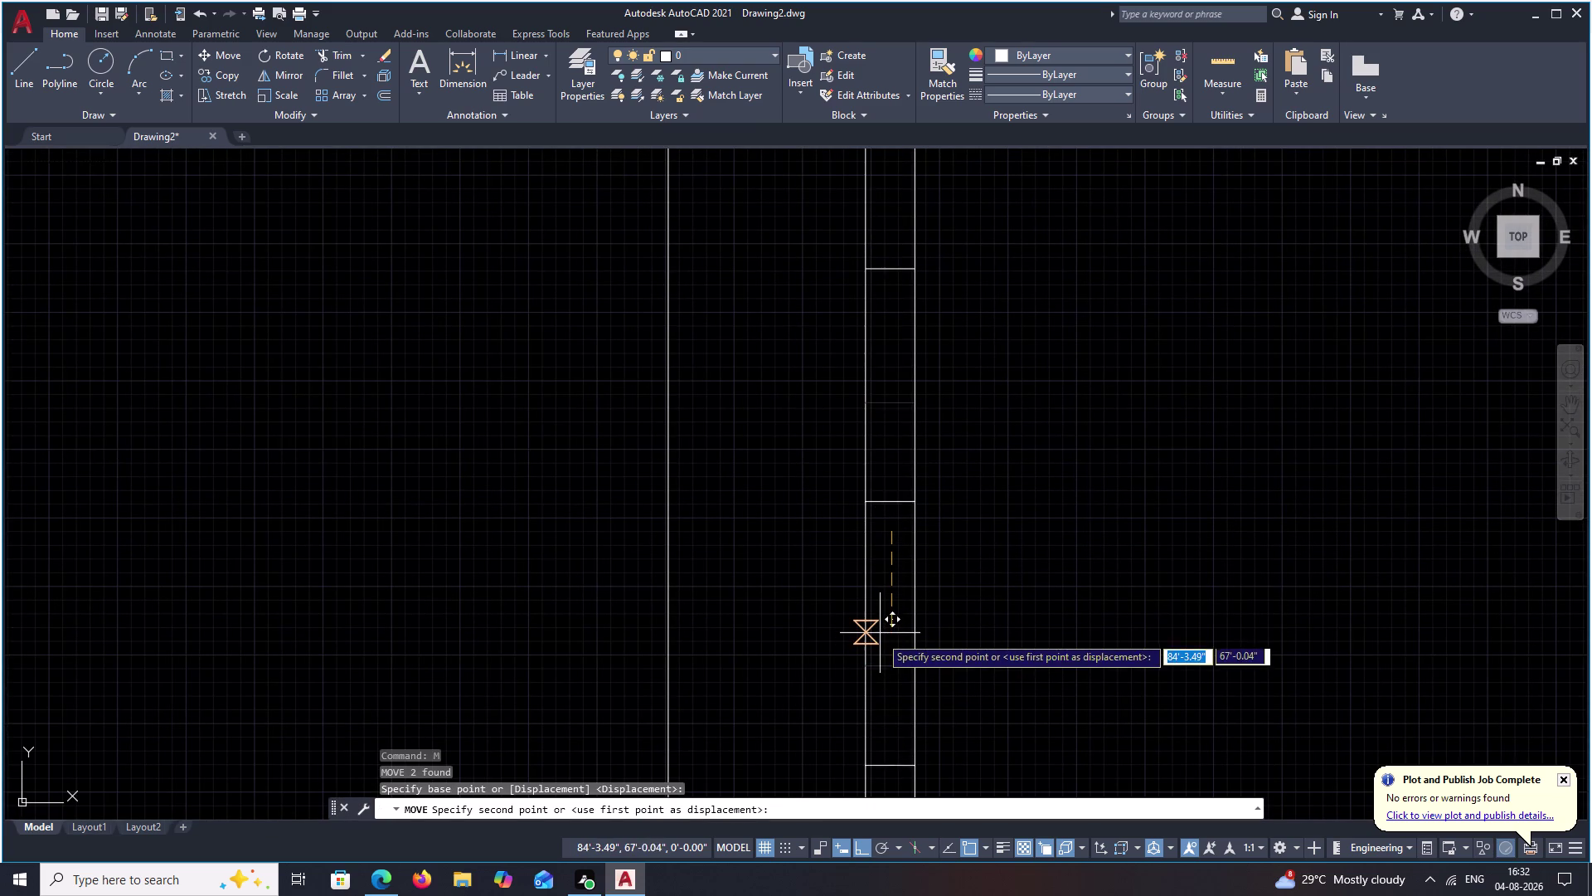
click(879, 640)
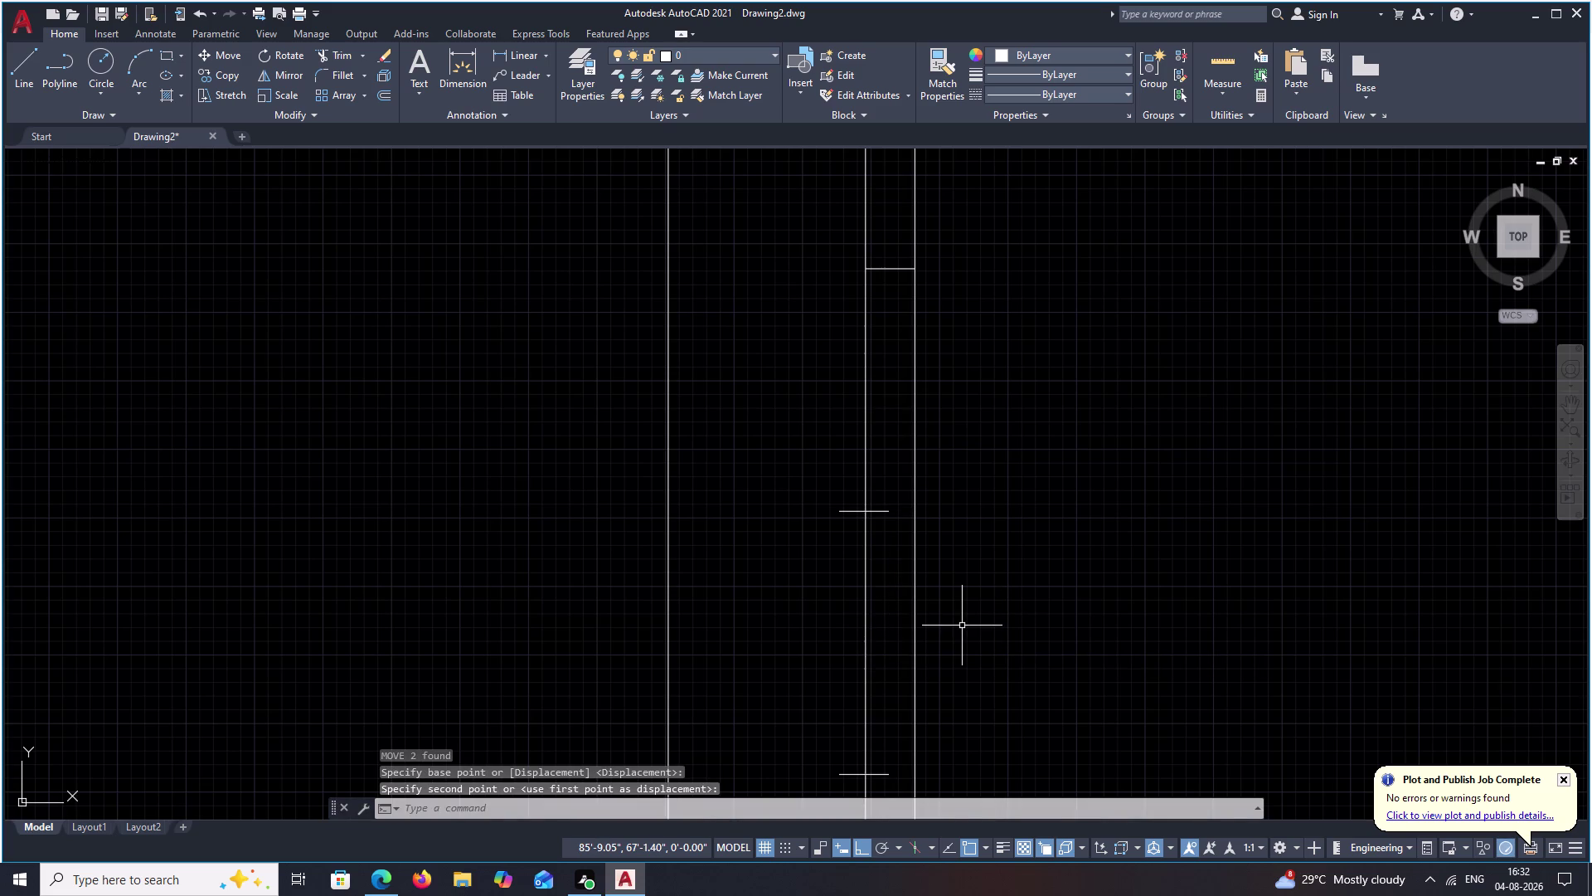
key(ctrl+z)
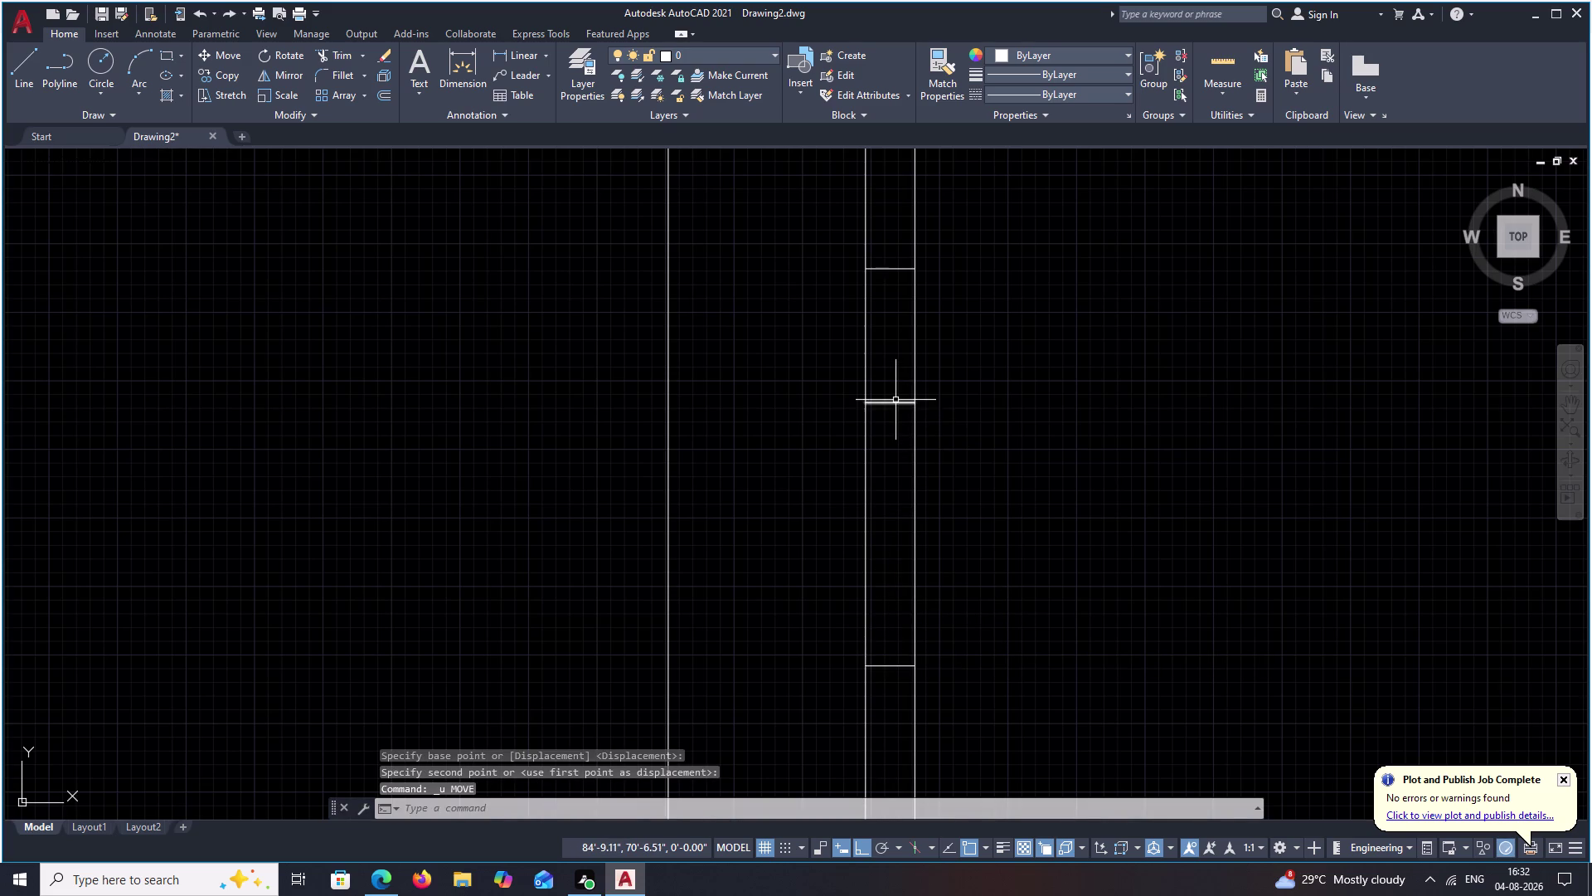
Move both opening lines again, dropping them slightly lower along the wall strip.
click(896, 400)
click(896, 680)
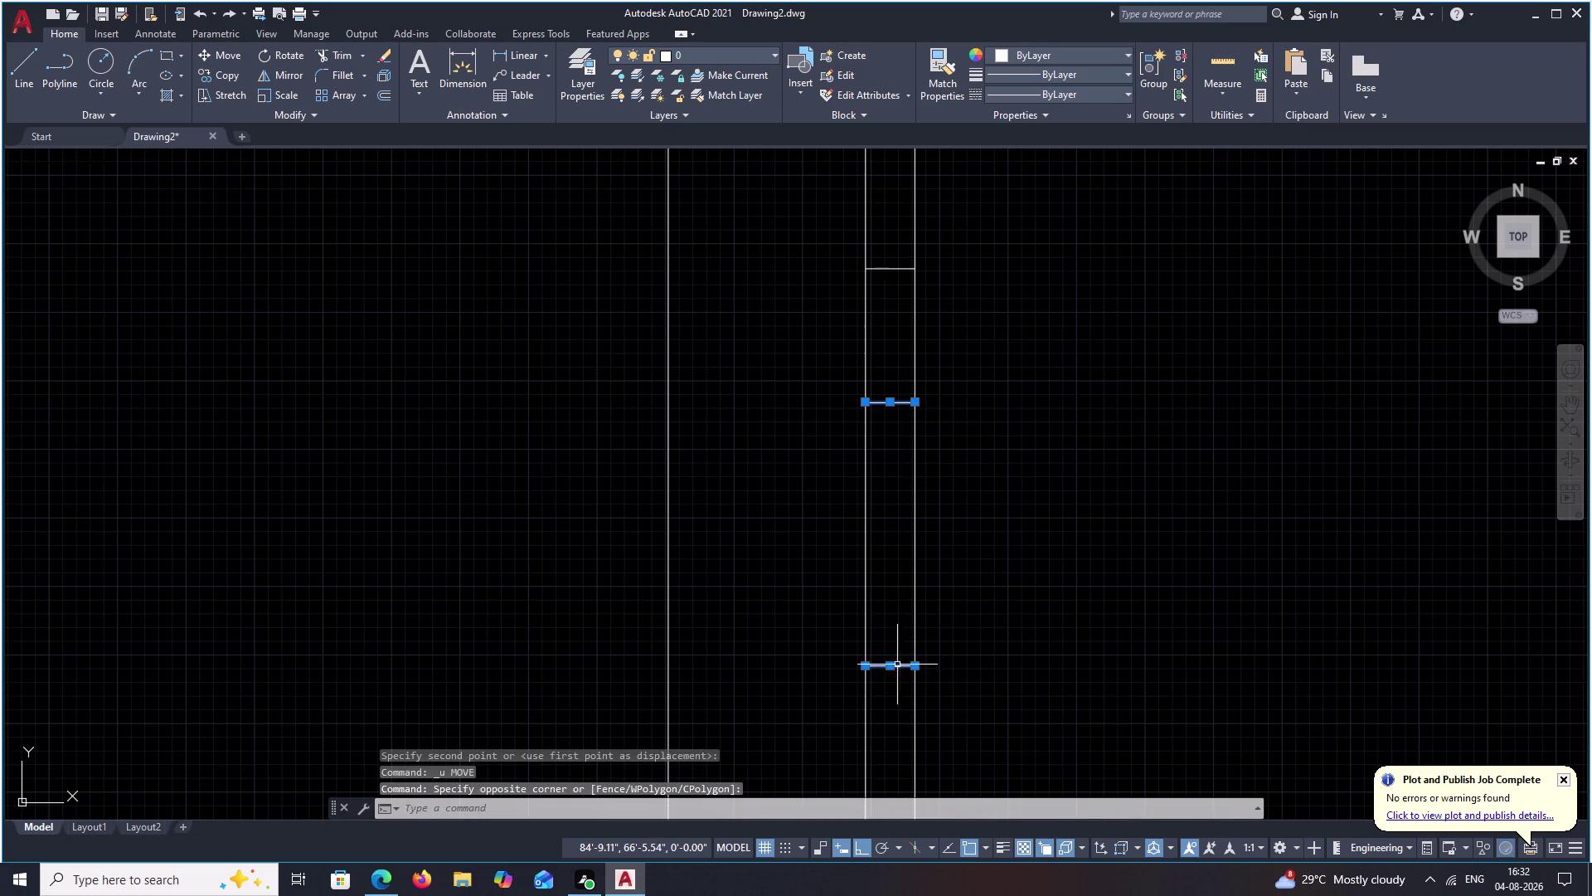
text(M)
key(space)
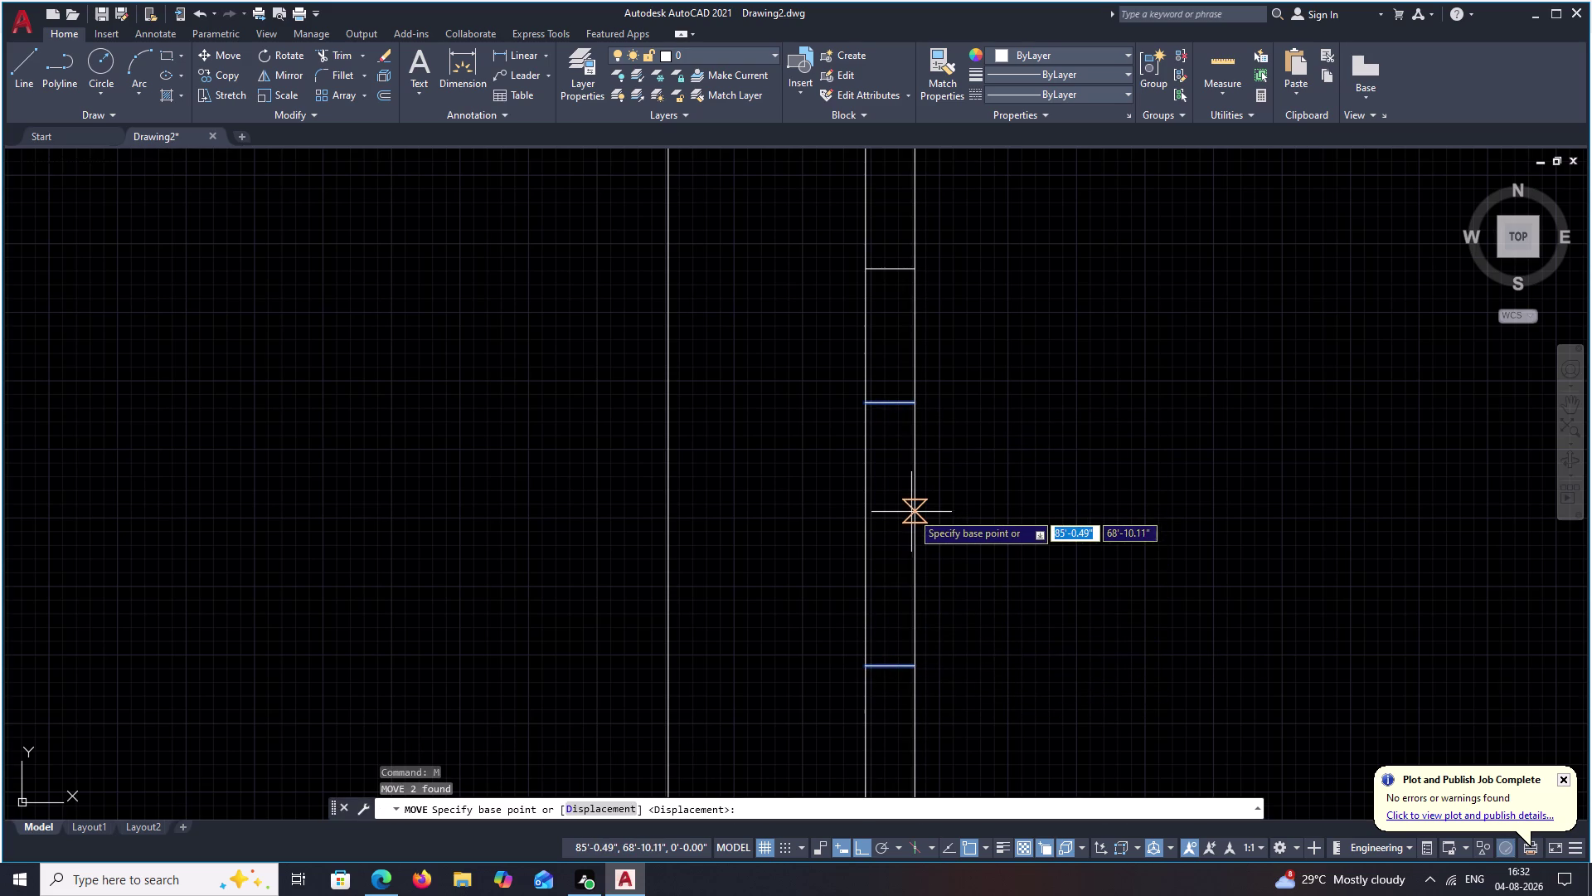
click(914, 511)
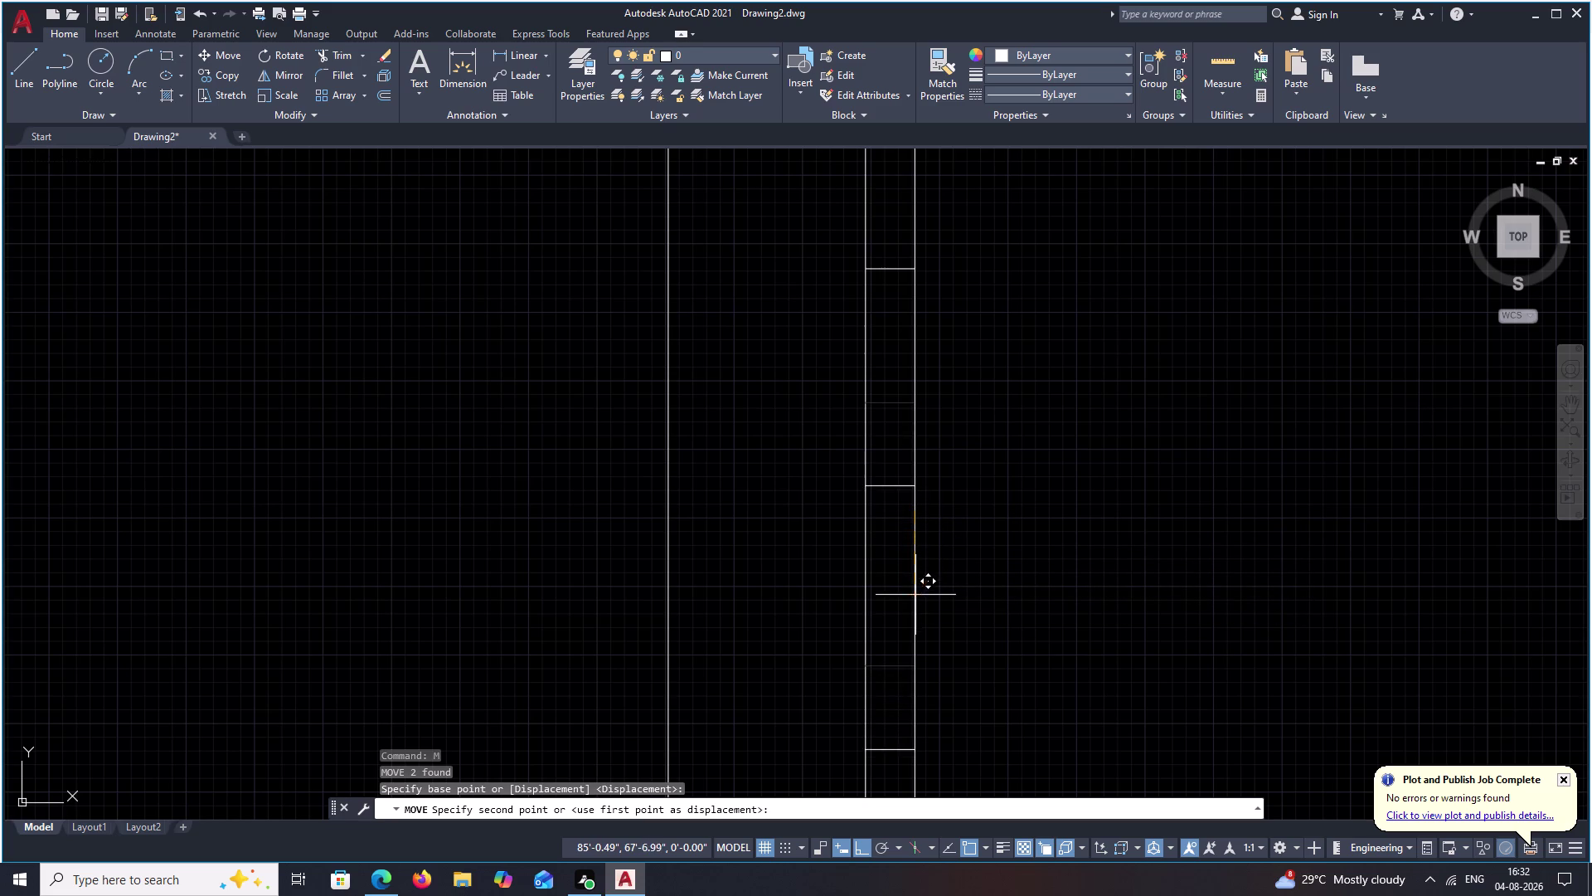
click(914, 624)
scroll(down, 3)
middle_drag(1015, 636, 999, 558)
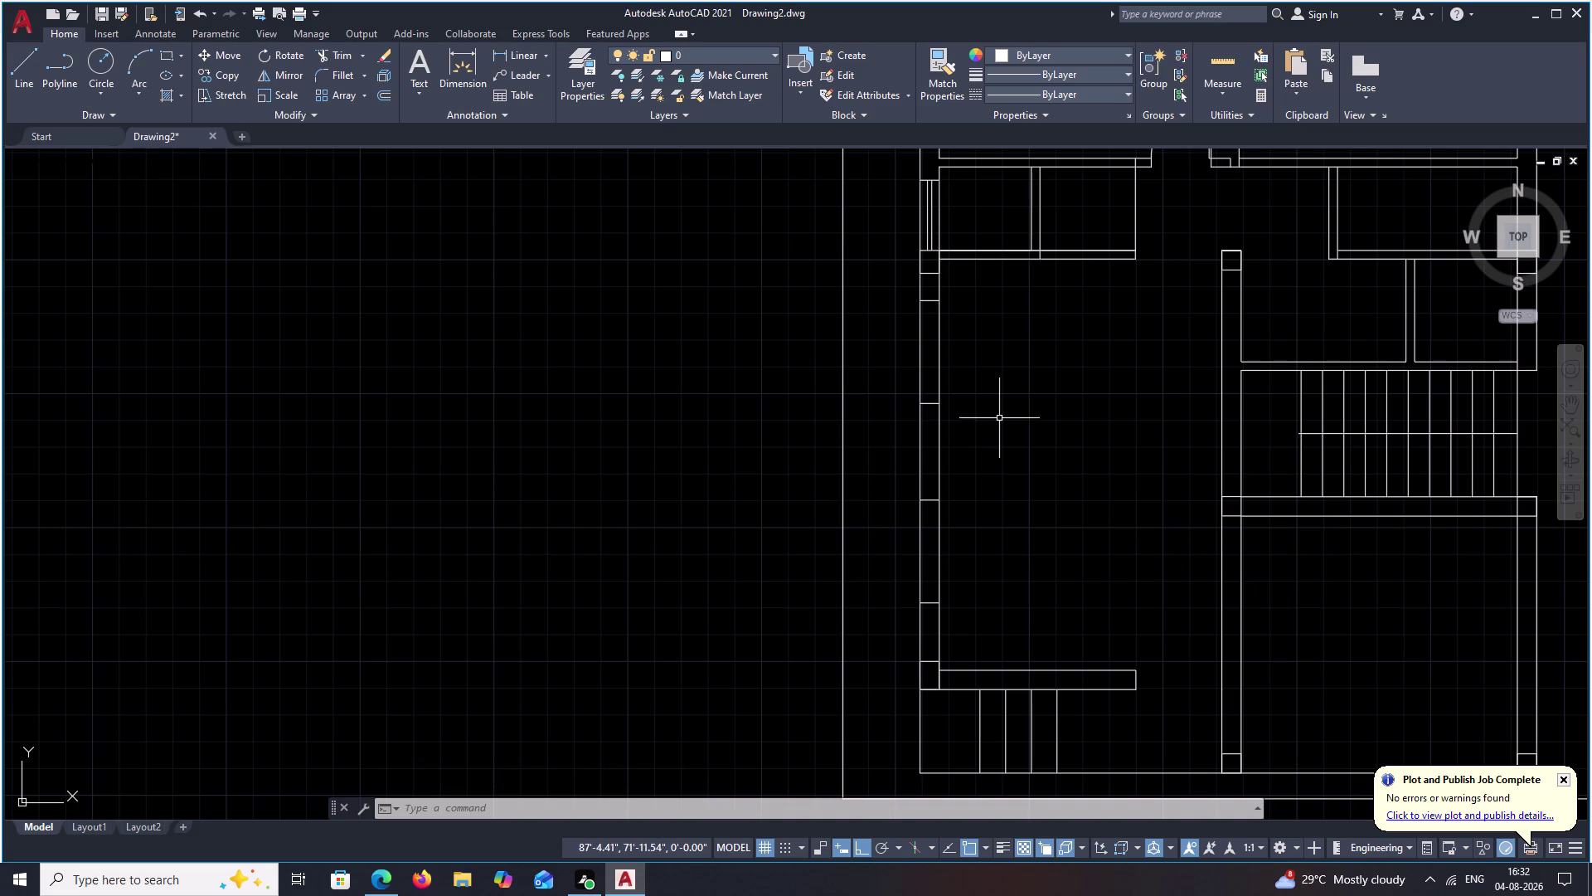
Start a long vertical line near the wall, then cancel it.
middle_drag(1000, 417, 1021, 631)
text(L)
key(space)
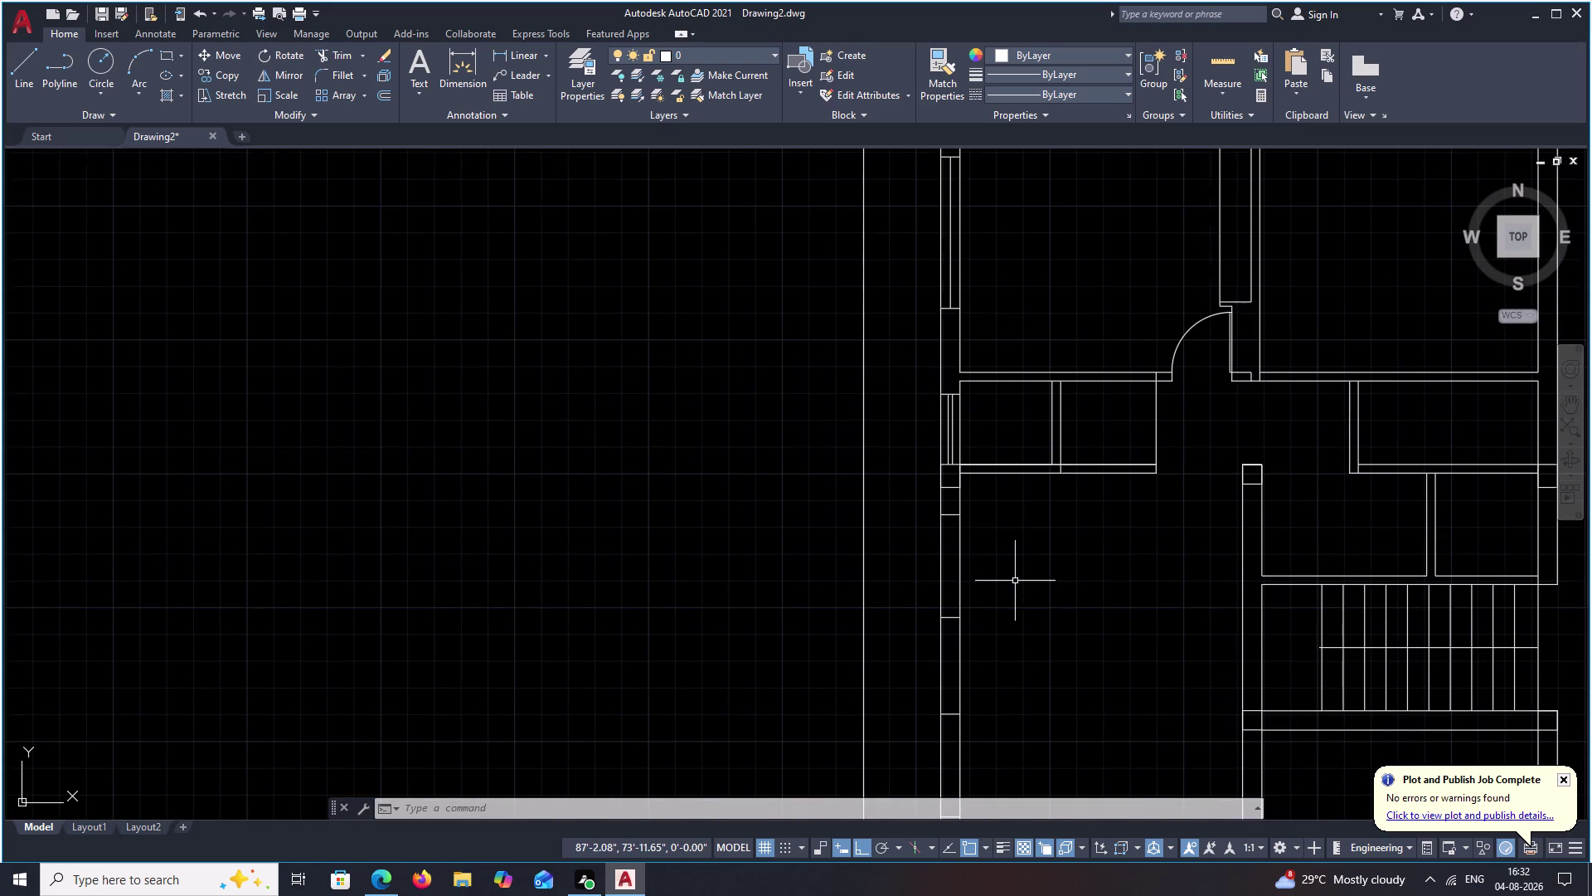
scroll(up, 3)
click(947, 619)
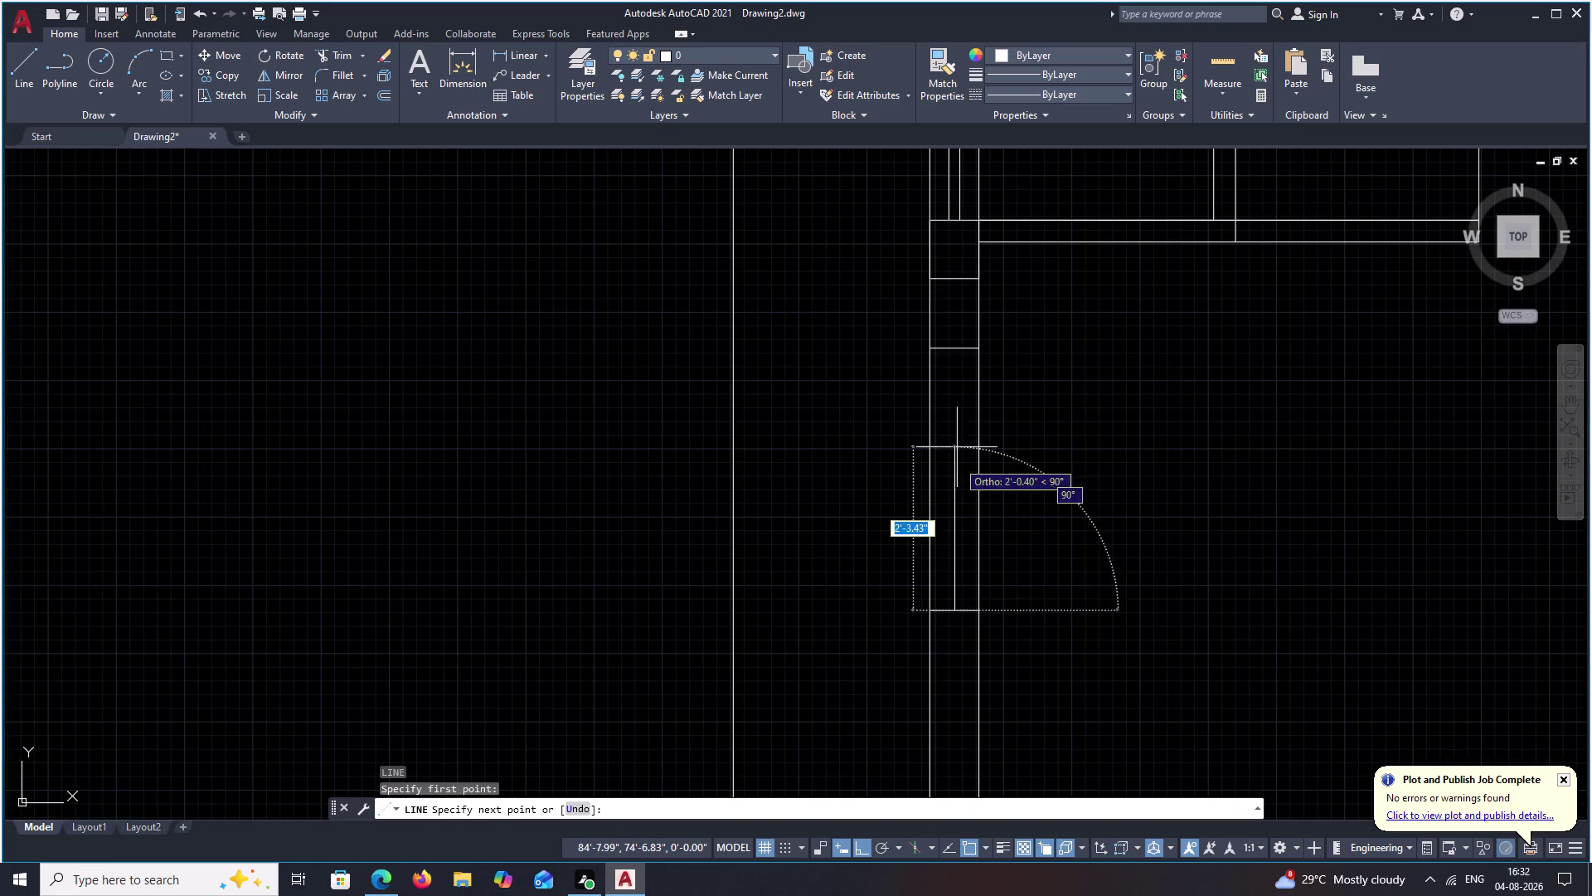
click(949, 354)
key(Escape)
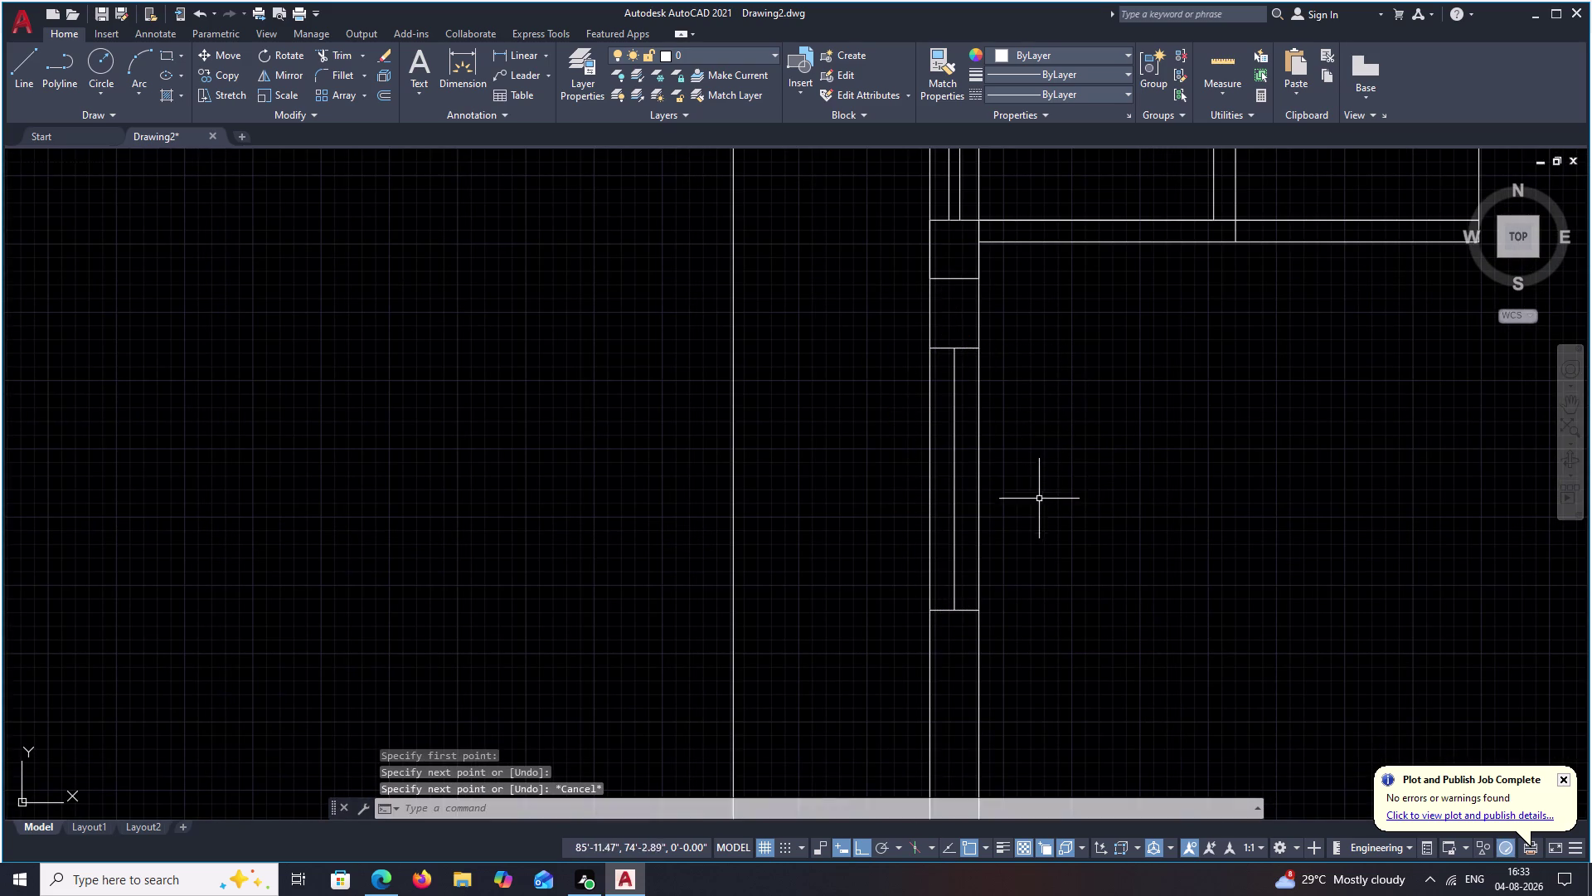
Start another vertical line on the wall, then cancel it as well.
scroll(down, 3)
middle_drag(1059, 560, 913, 389)
scroll(up, 3)
middle_drag(903, 366, 958, 593)
key(space)
click(859, 576)
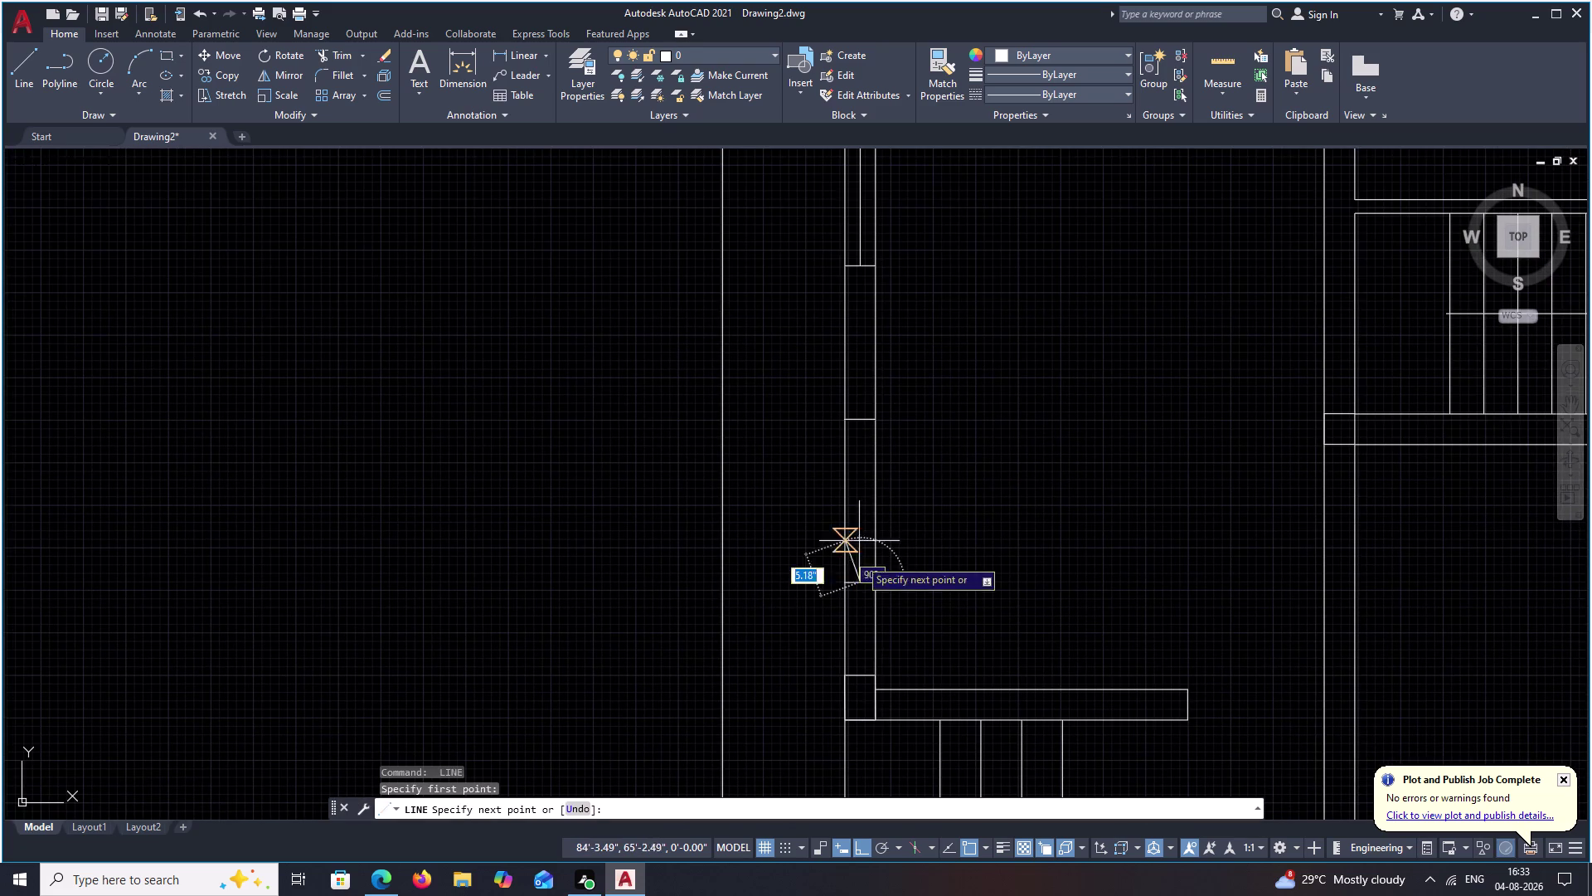
click(861, 425)
key(Escape)
Draw a short vertical divider across the bottom-left wall rectangle.
scroll(down, 3)
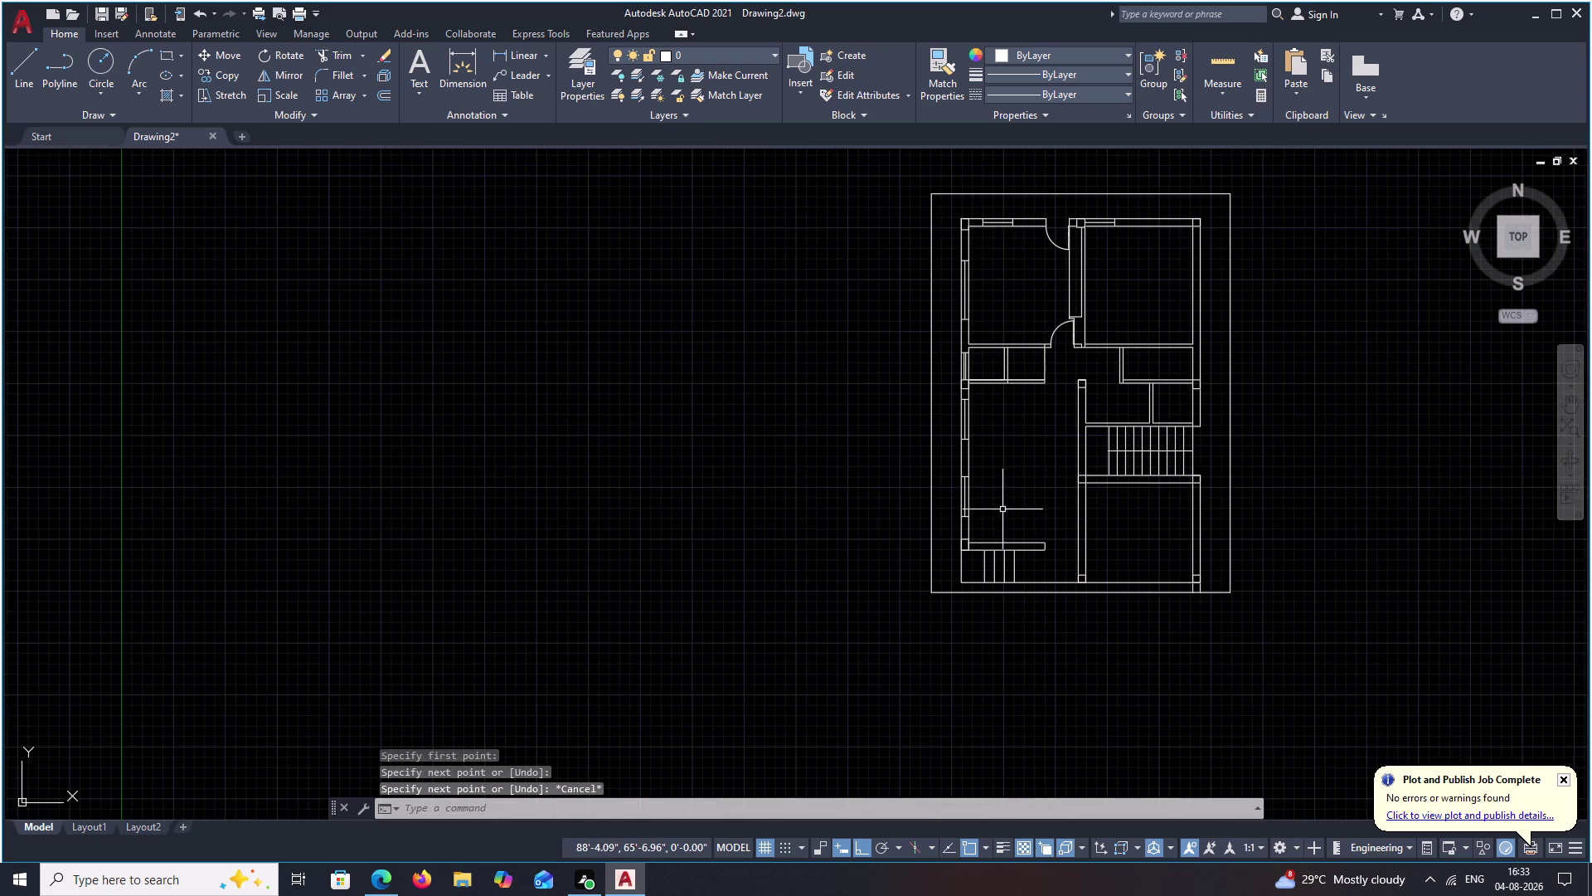
middle_drag(1003, 509, 968, 571)
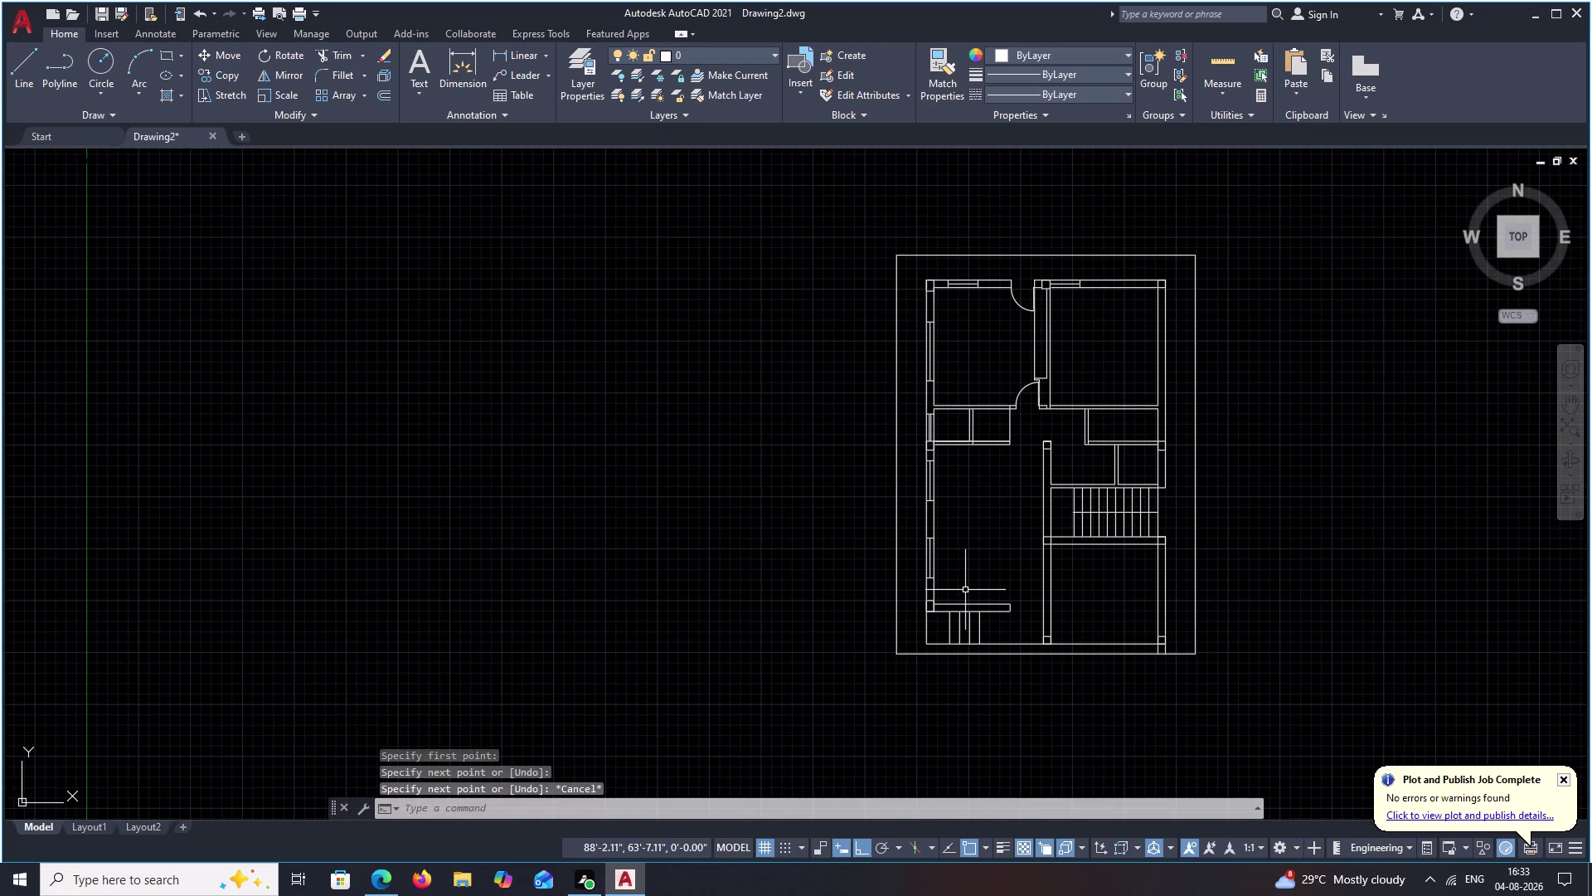
middle_drag(964, 583, 908, 514)
scroll(up, 3)
middle_drag(913, 537, 901, 455)
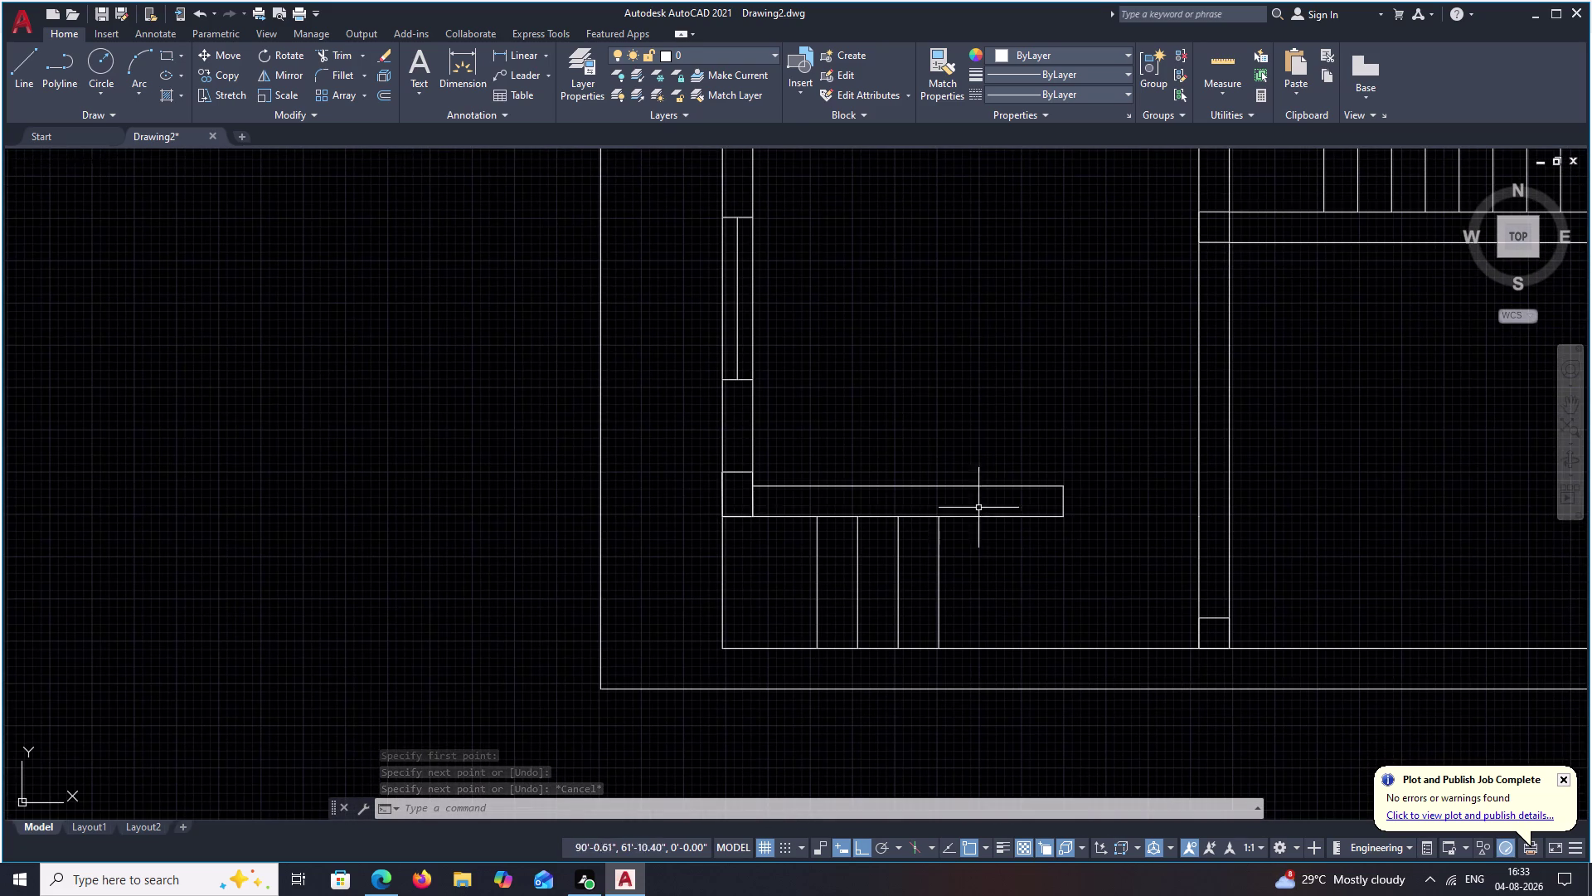
text(L)
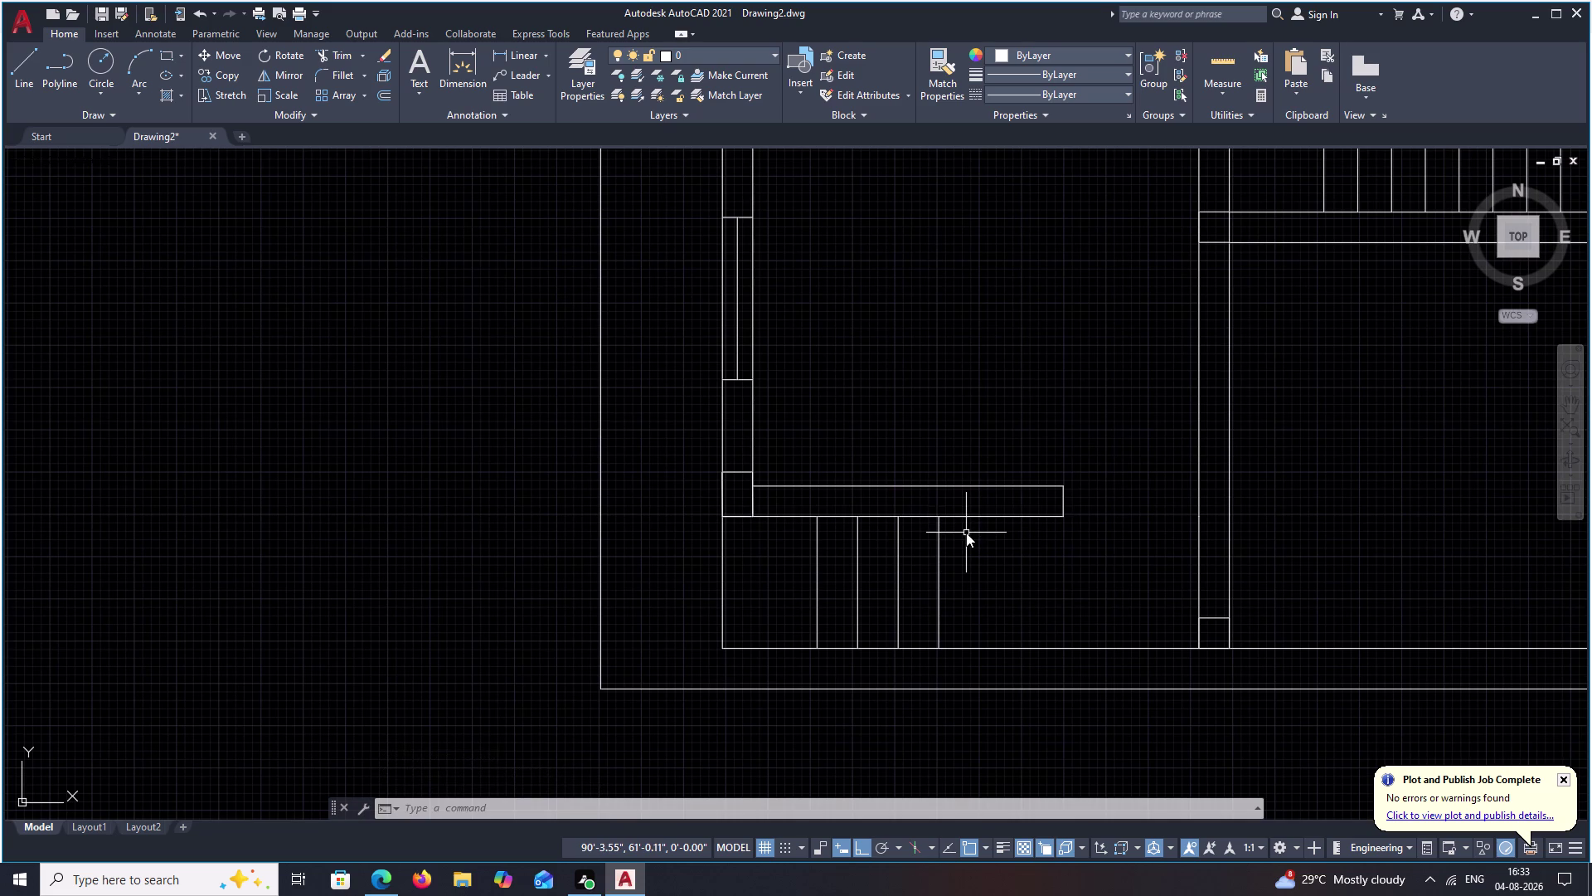
key(space)
click(941, 524)
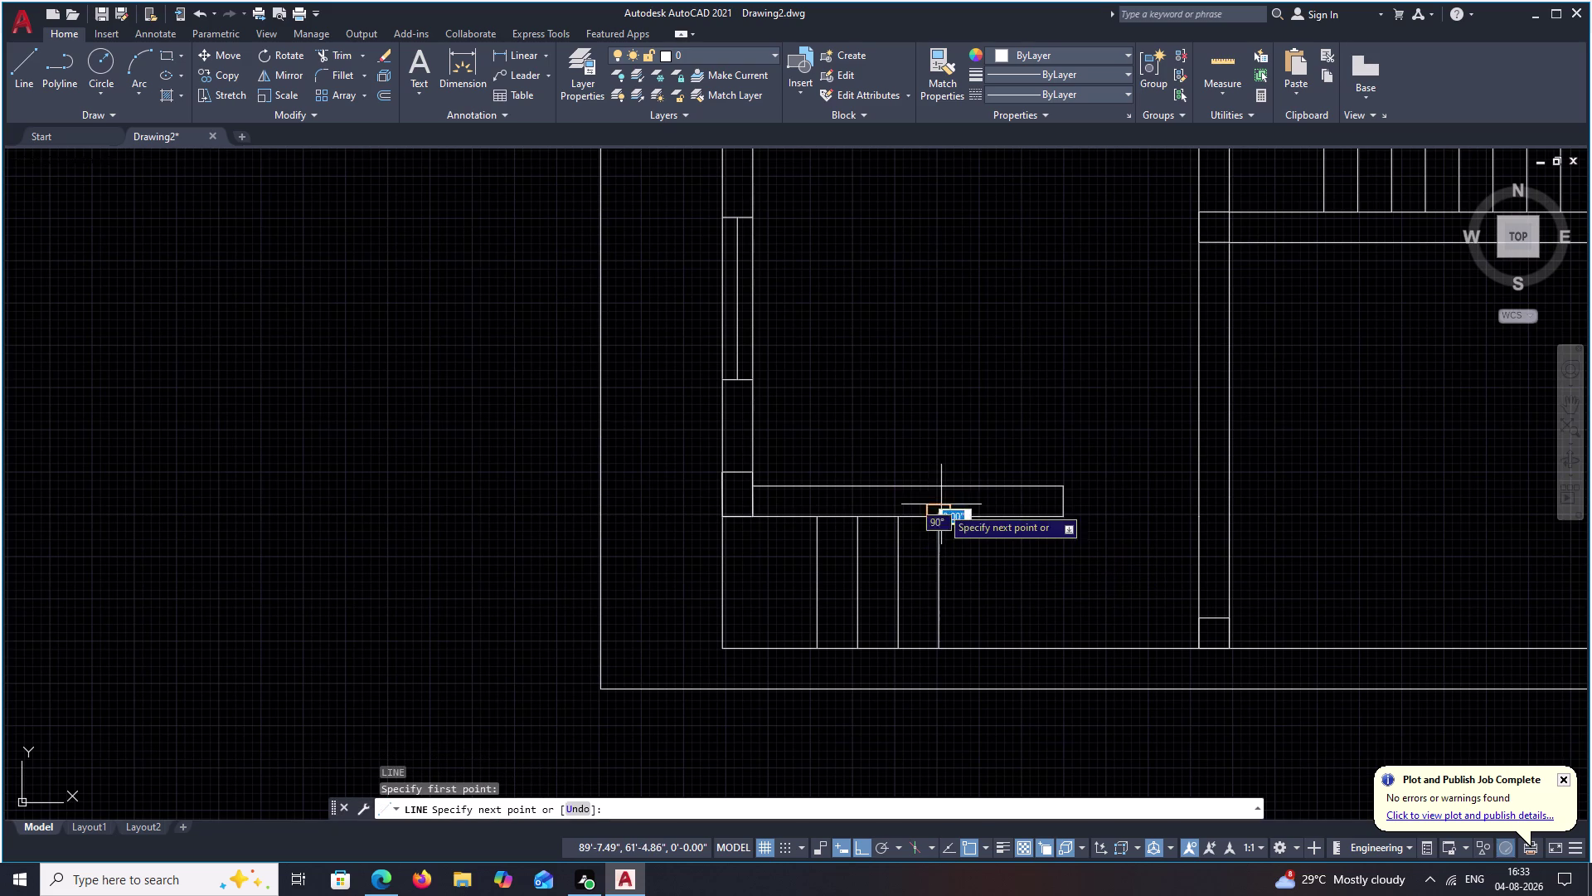
click(942, 486)
key(Escape)
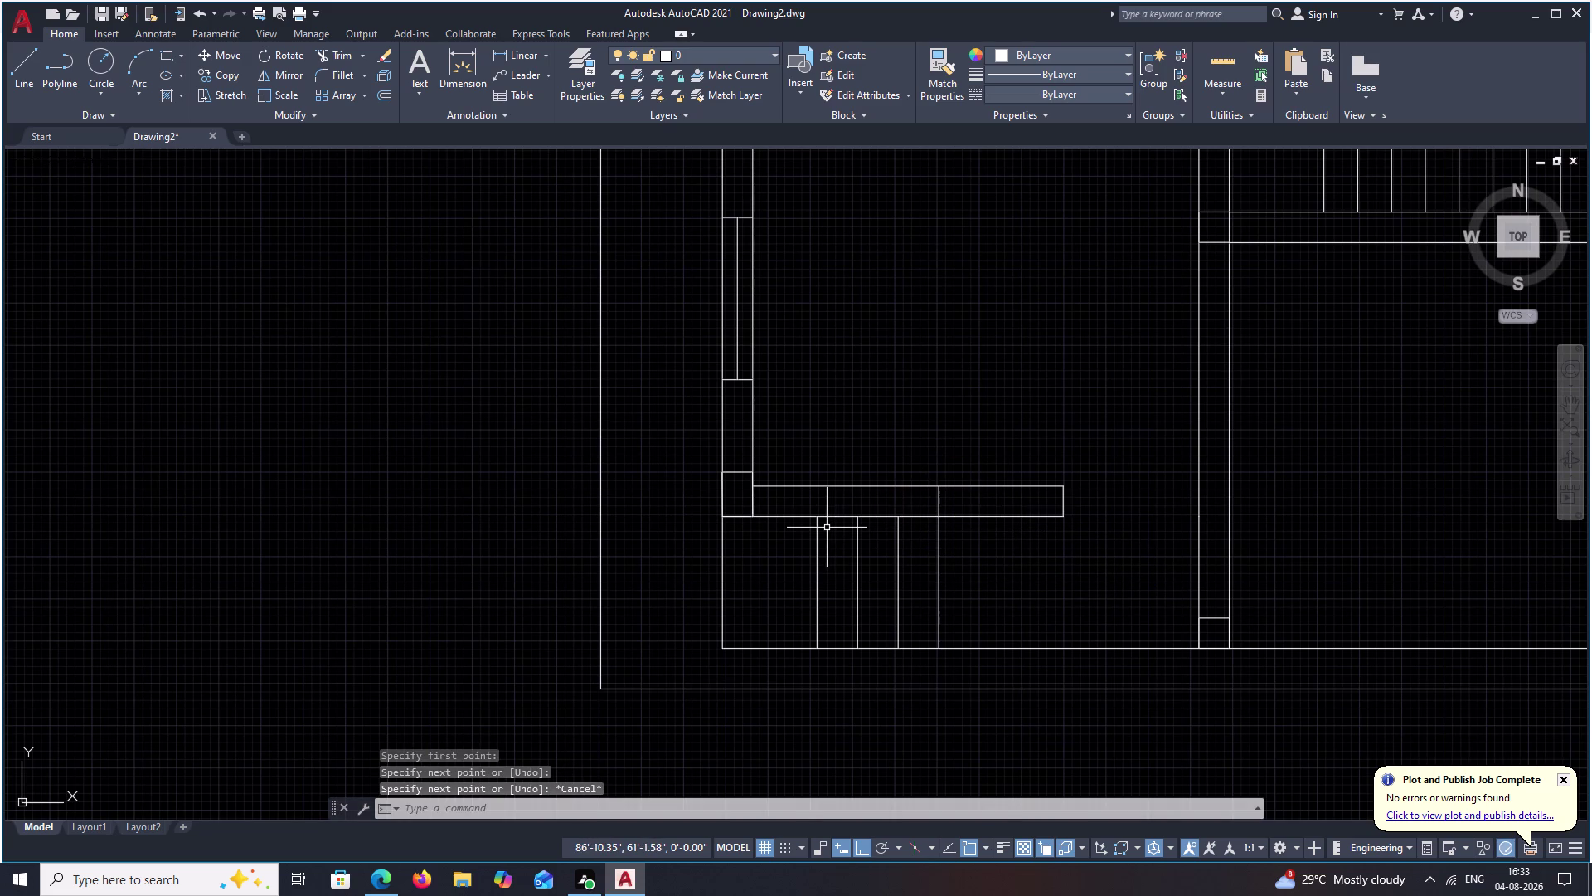
Add a second vertical divider further left across the wall rectangle.
text(L)
key(space)
scroll(up, 3)
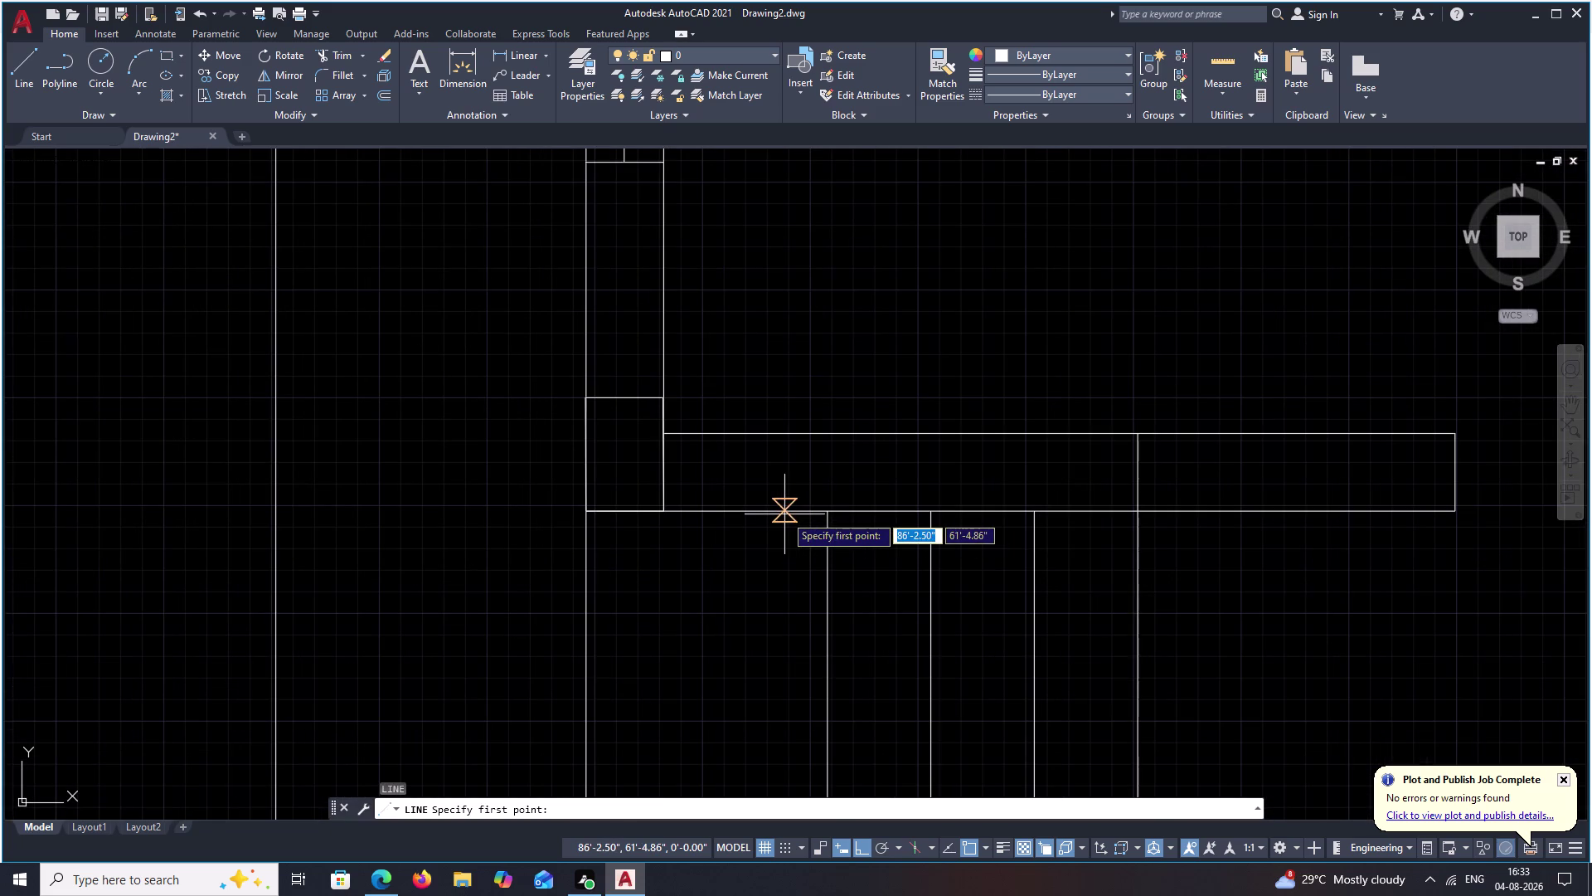
click(784, 514)
click(789, 436)
key(Escape)
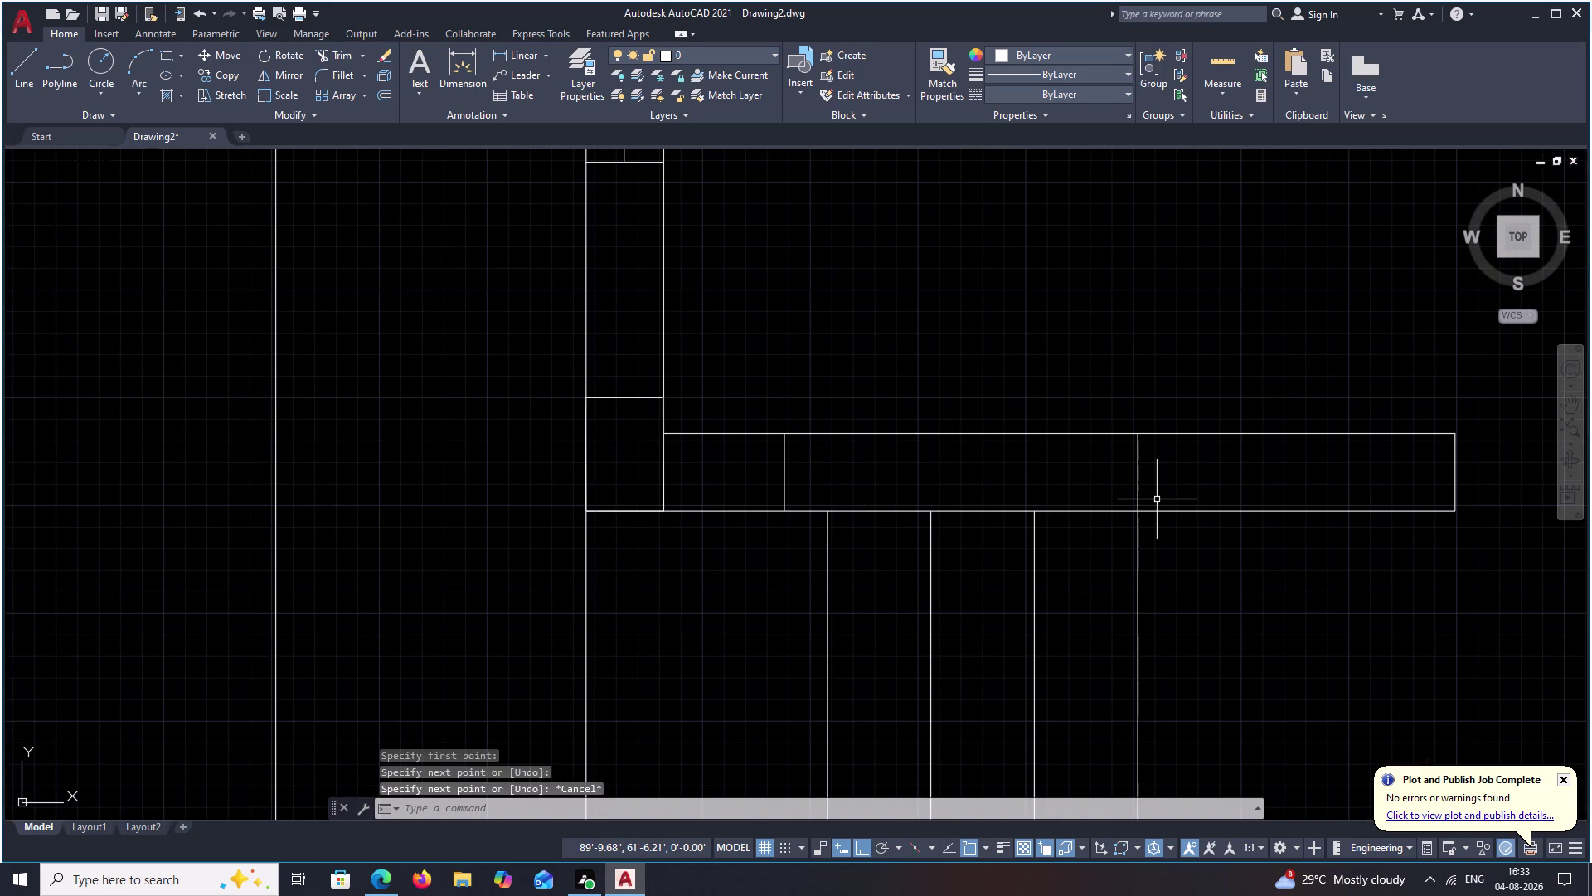
Begin a line at the right divider's midpoint, then cancel it.
text(L)
key(space)
click(1143, 476)
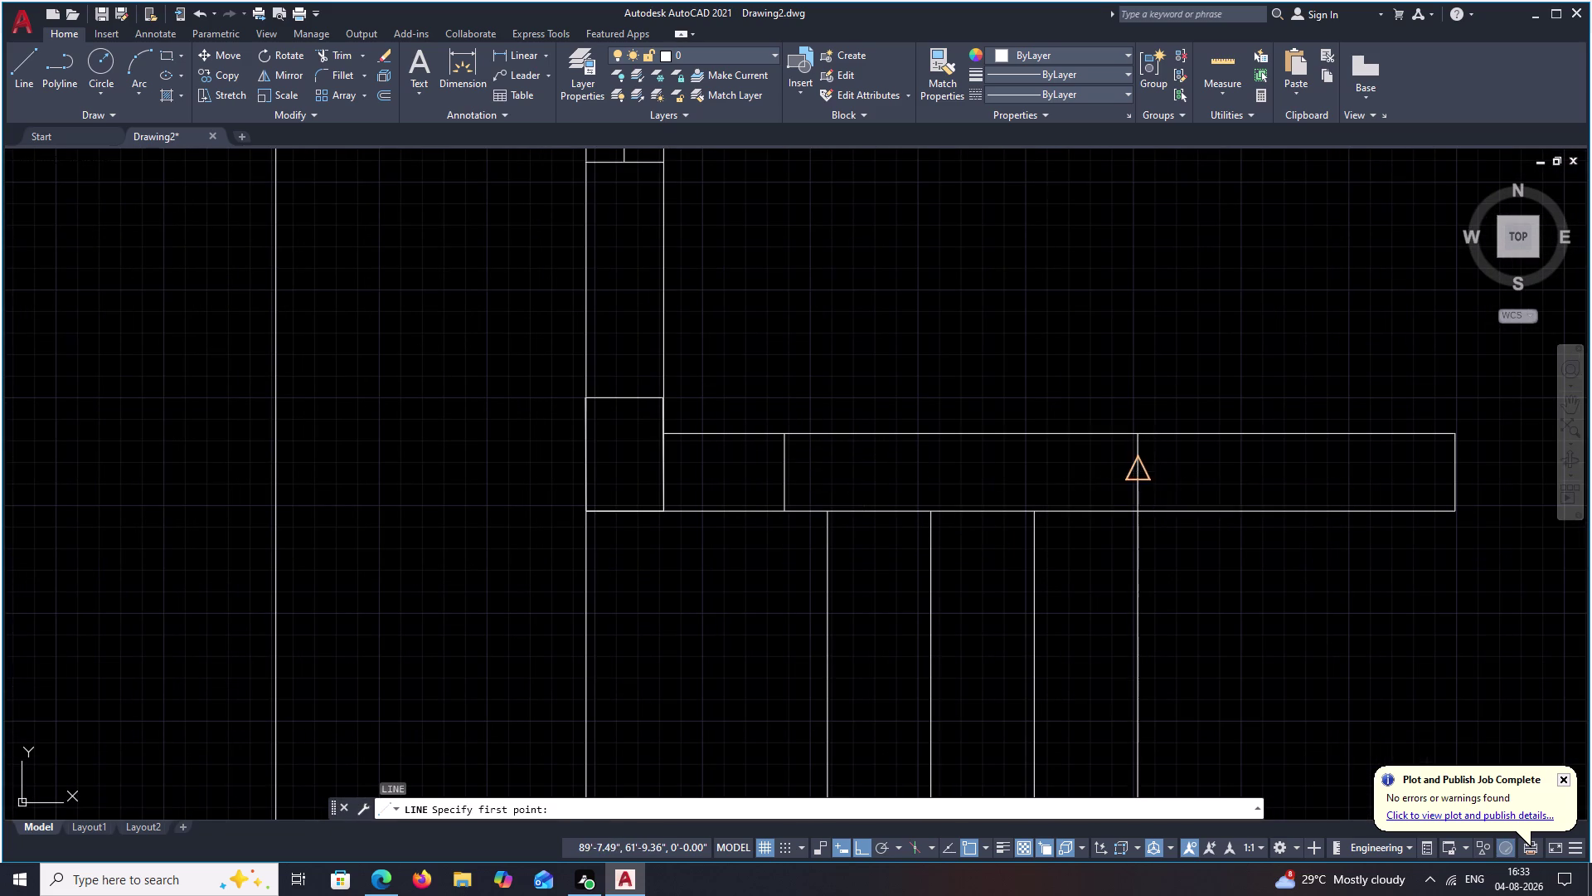
click(785, 479)
key(grave)
scroll(down, 3)
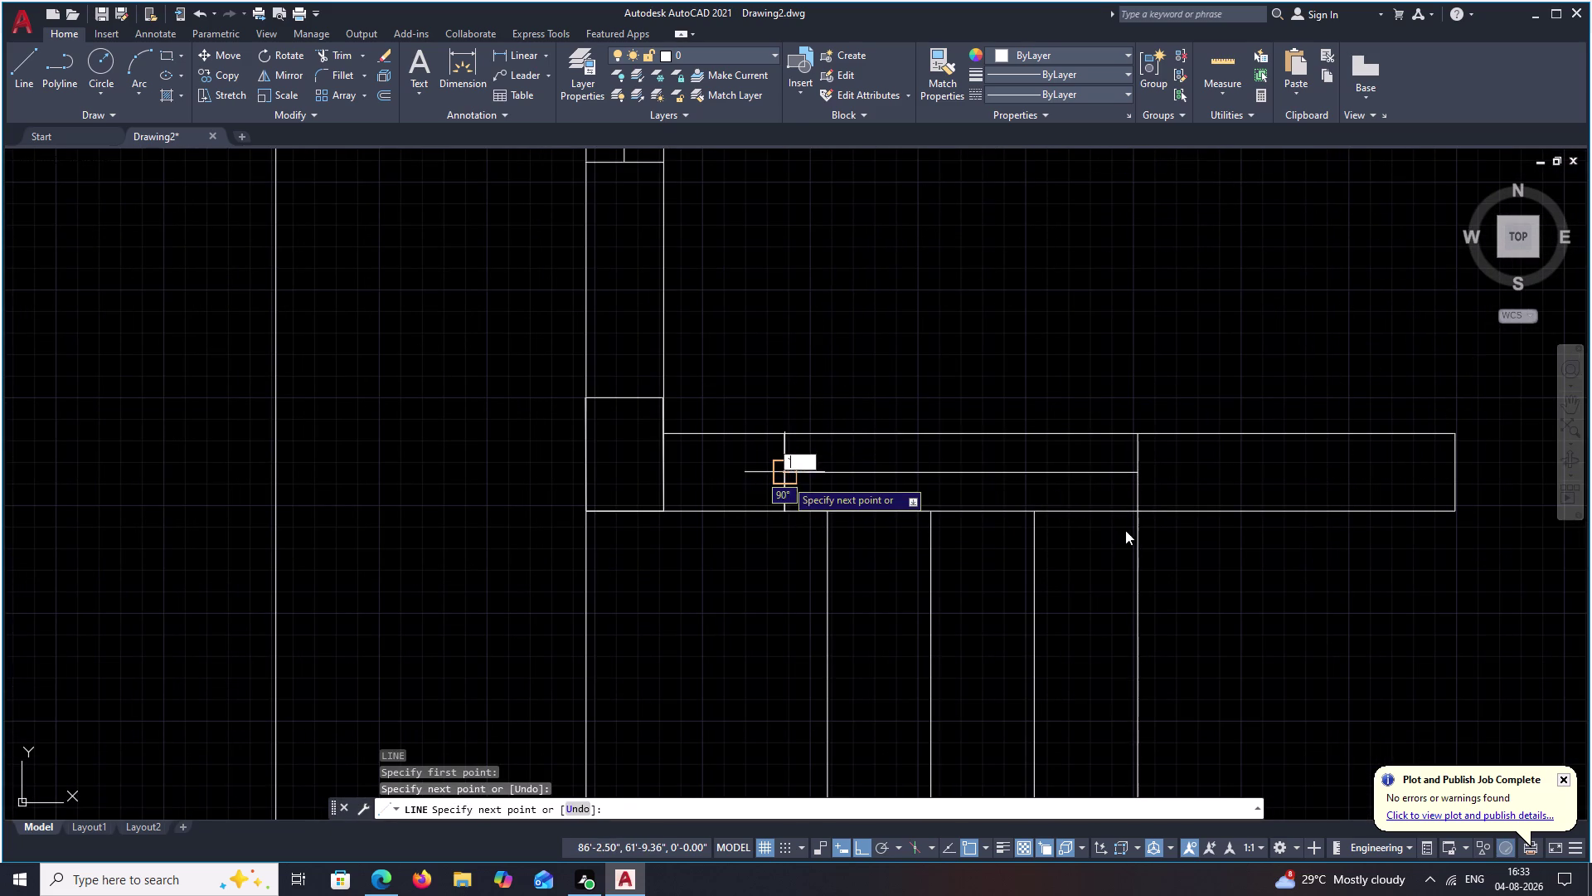
scroll(down, 3)
key(Escape)
scroll(down, 3)
middle_drag(1141, 524, 933, 600)
middle_drag(1102, 383, 977, 491)
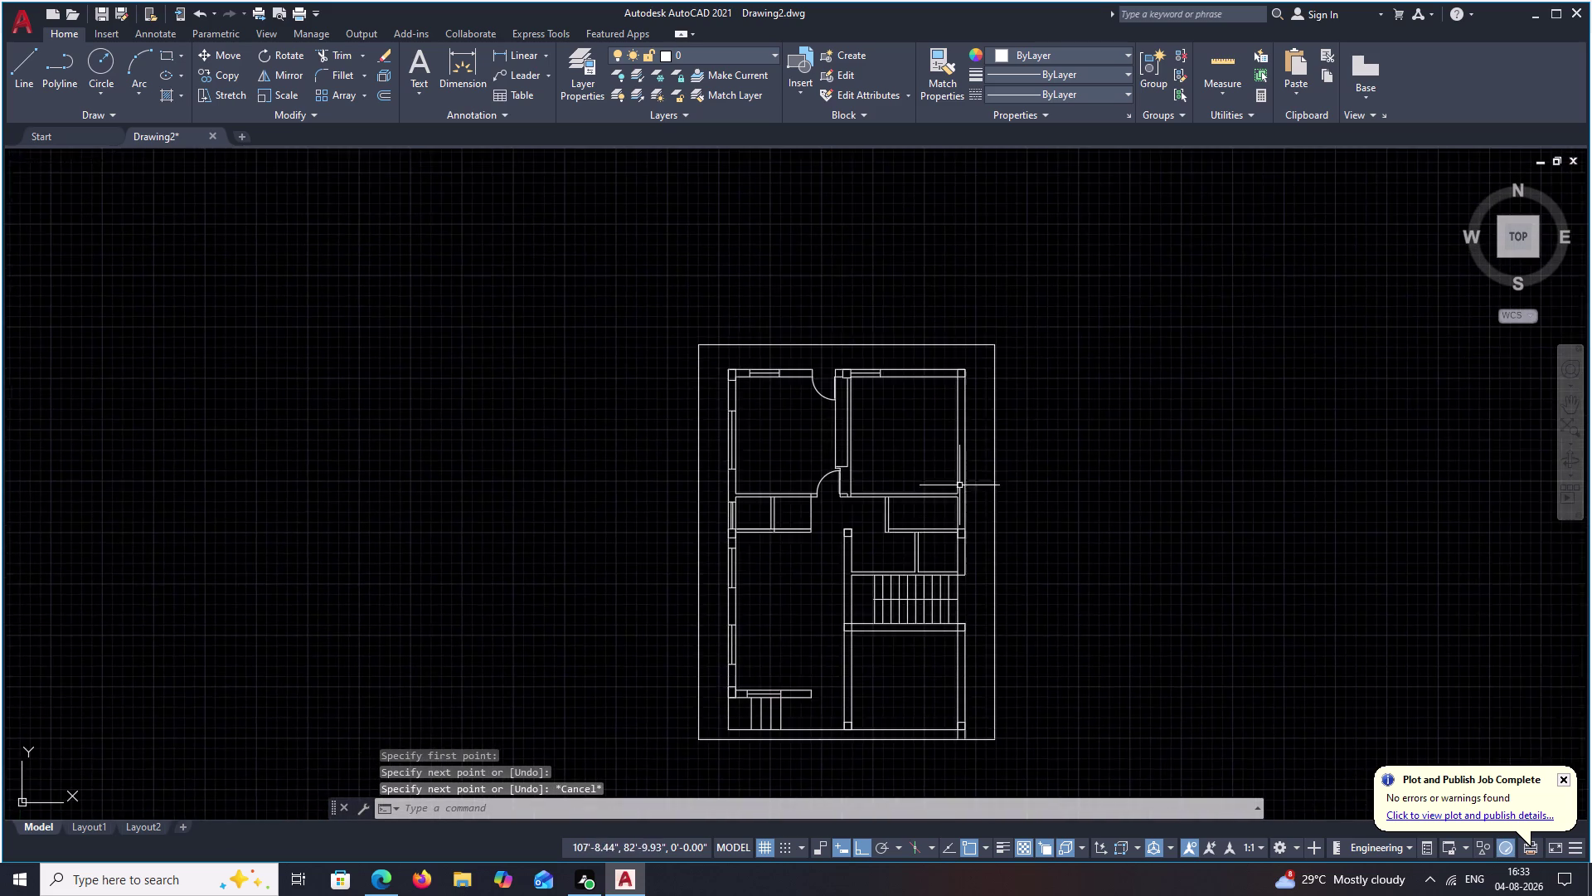
Extend the horizontal boundary line to the next wall line, then undo the extension.
scroll(up, 3)
middle_drag(941, 446, 834, 515)
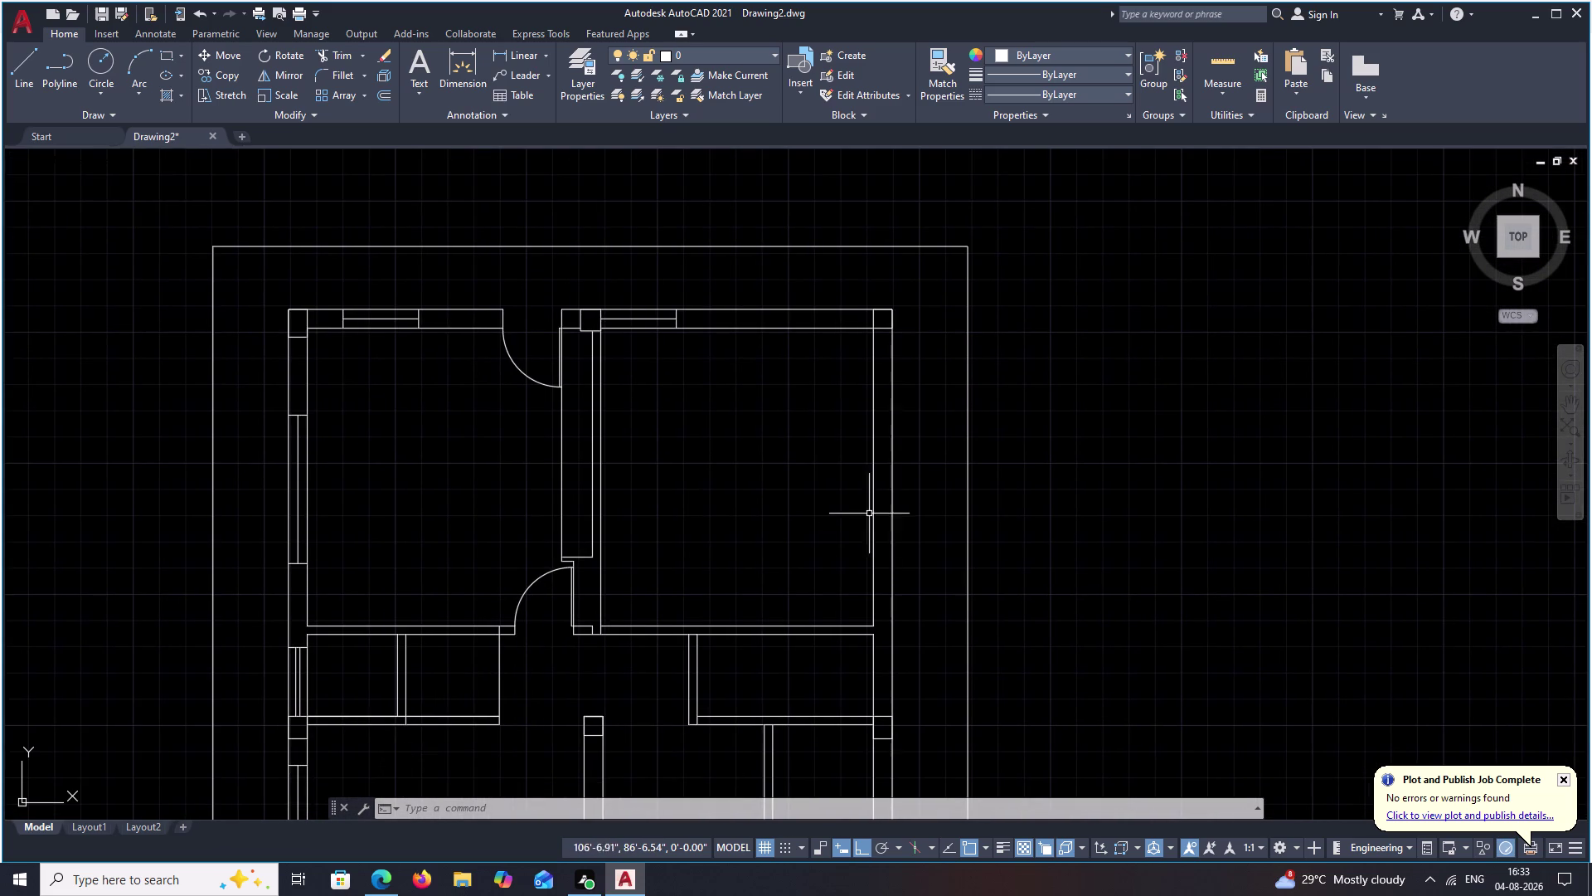
middle_drag(894, 492, 872, 564)
scroll(up, 3)
middle_drag(843, 721, 886, 567)
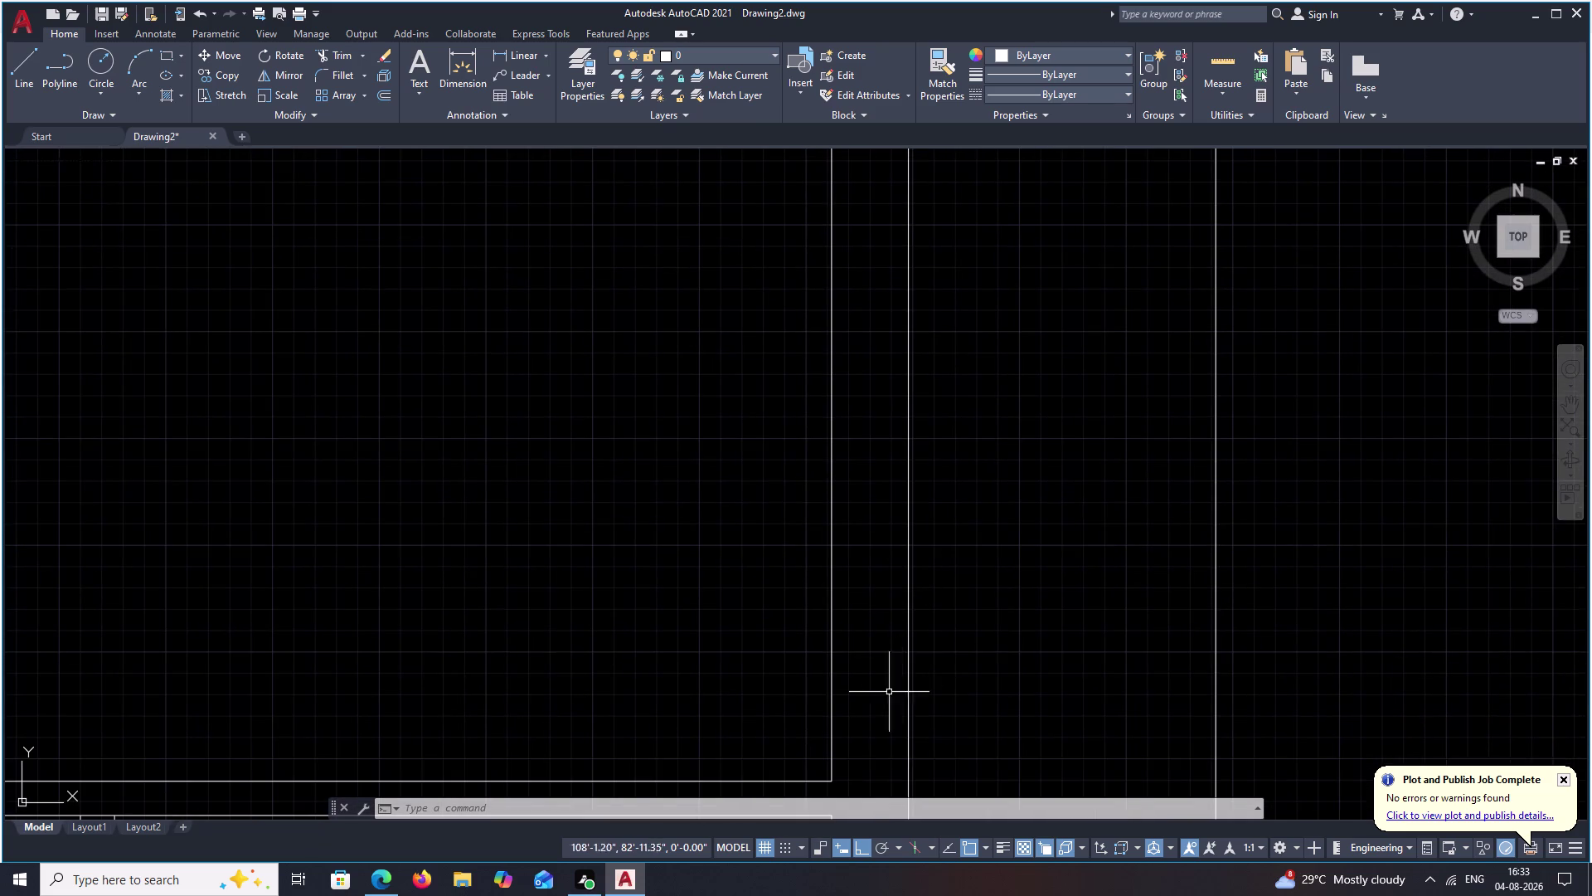
middle_drag(827, 689, 855, 593)
text(EX)
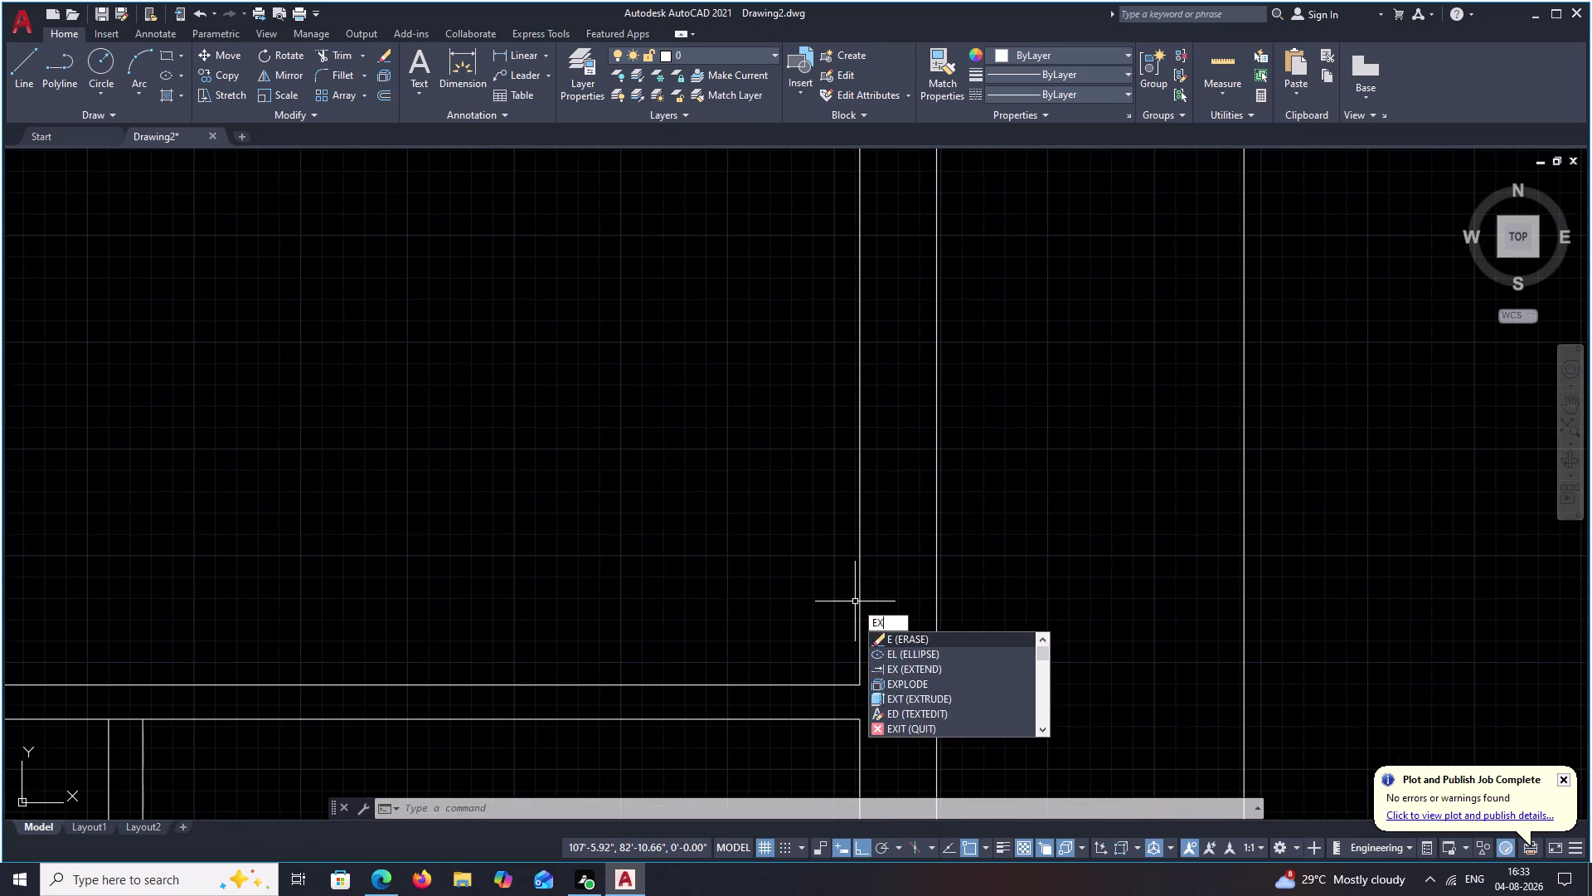
key(space)
click(845, 685)
key(Escape)
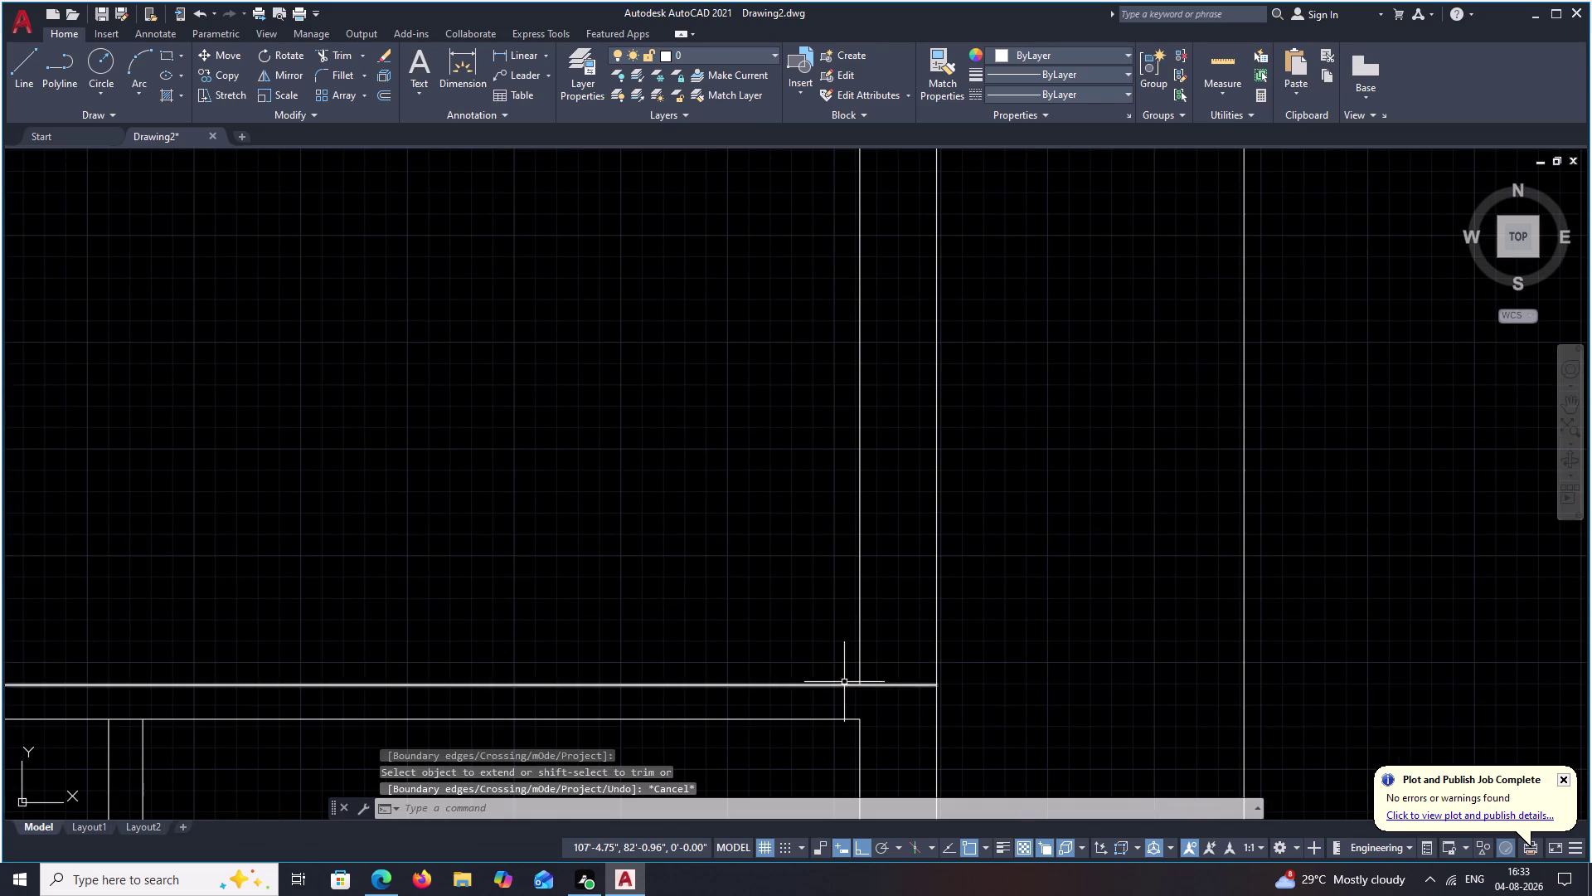
key(Escape)
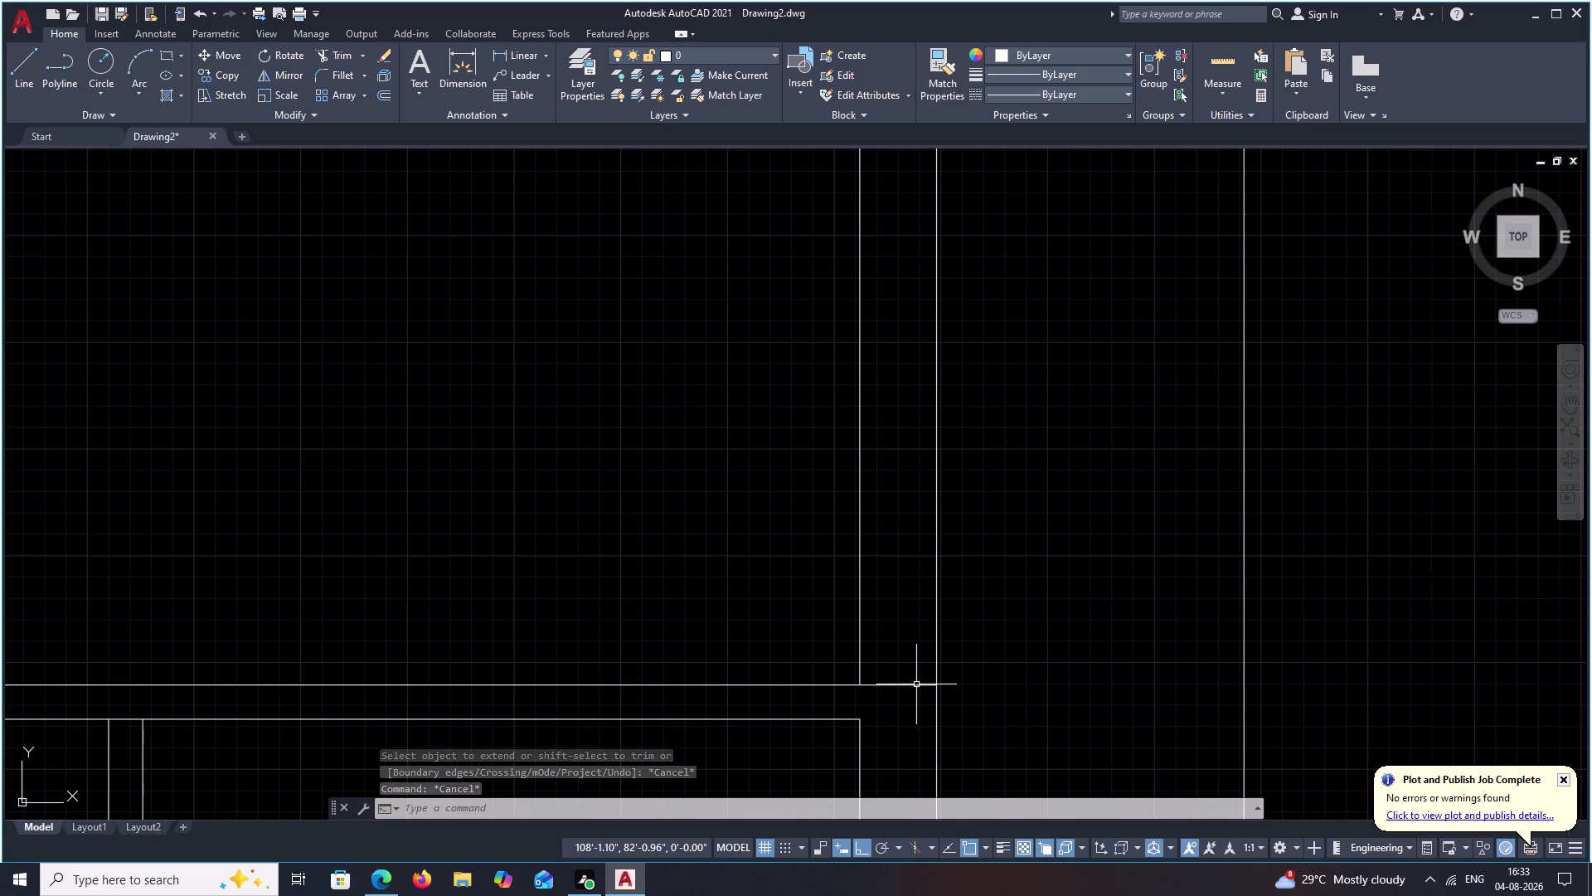
key(ctrl+z)
Draw a horizontal line from the boundary corner to the next vertical wall line.
key(l)
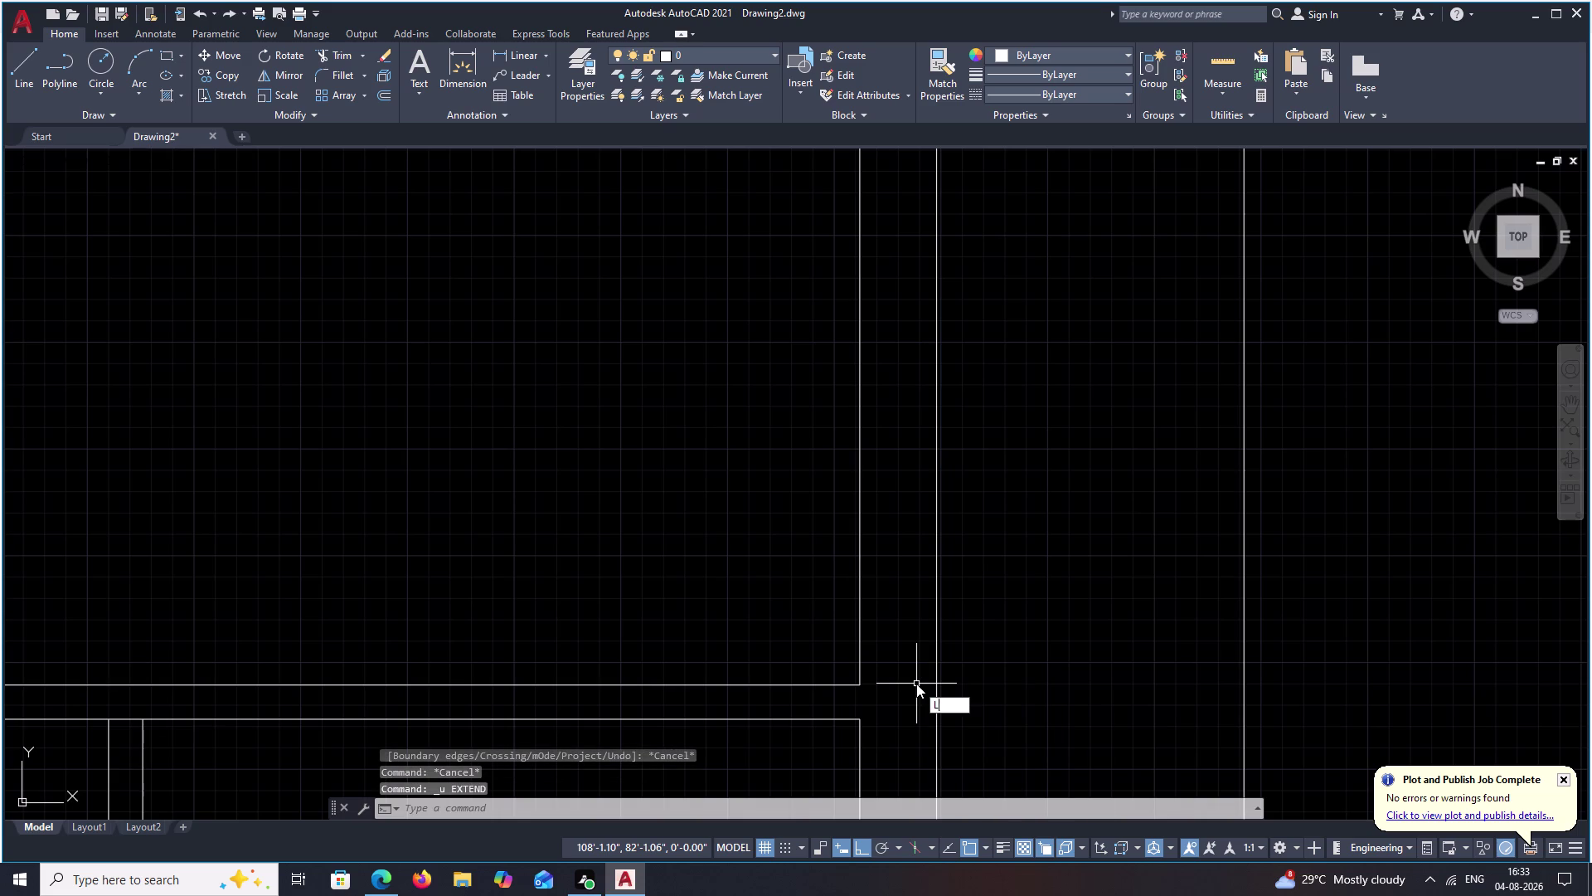
key(space)
click(866, 685)
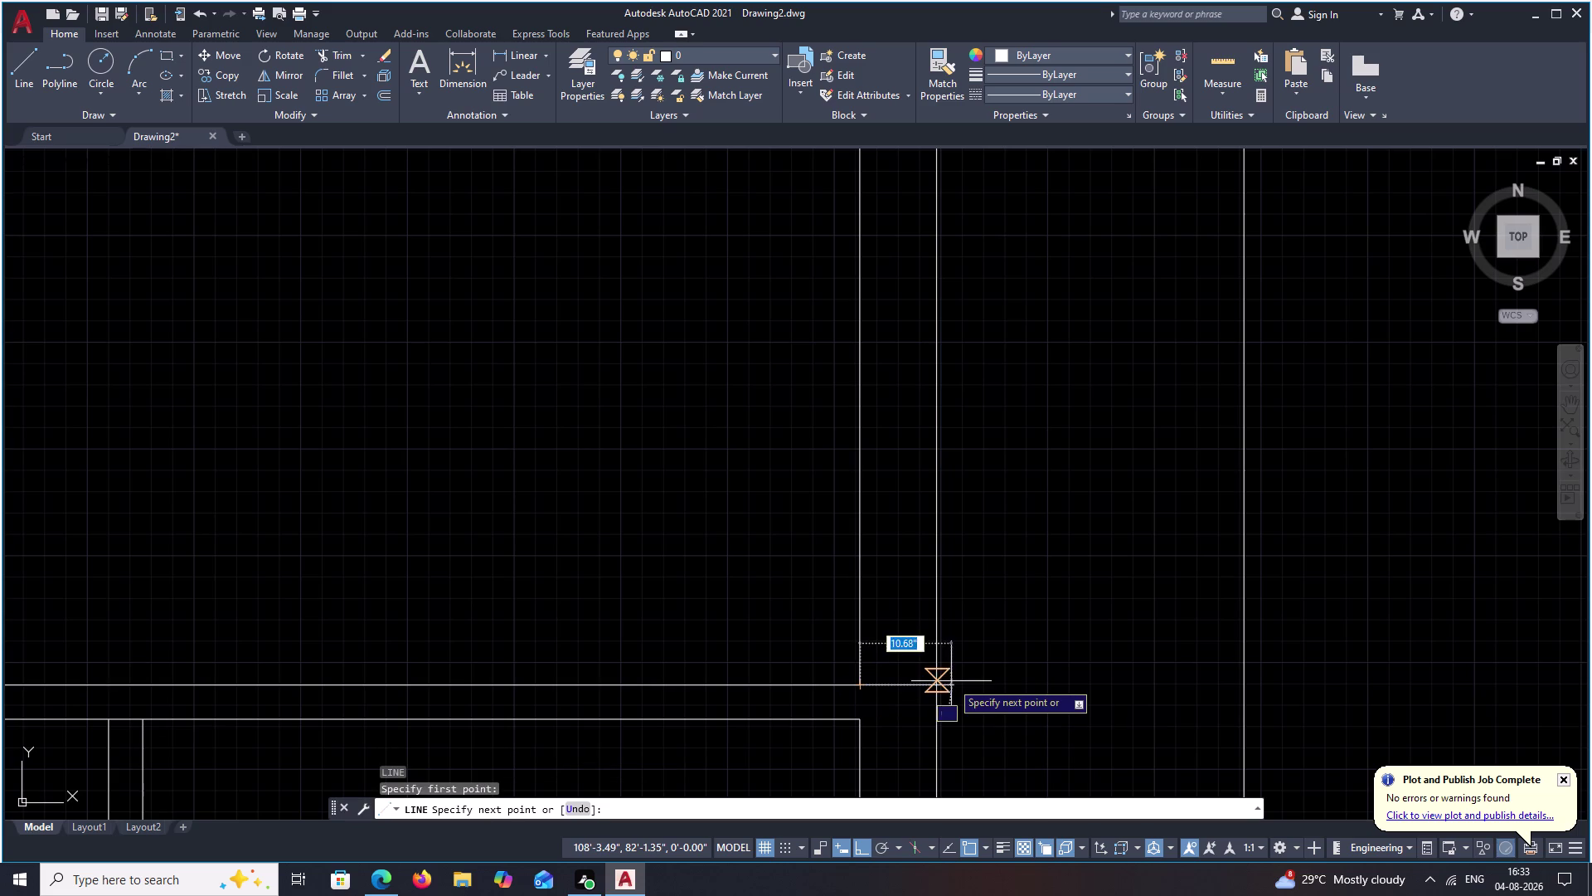
click(939, 681)
key(Escape)
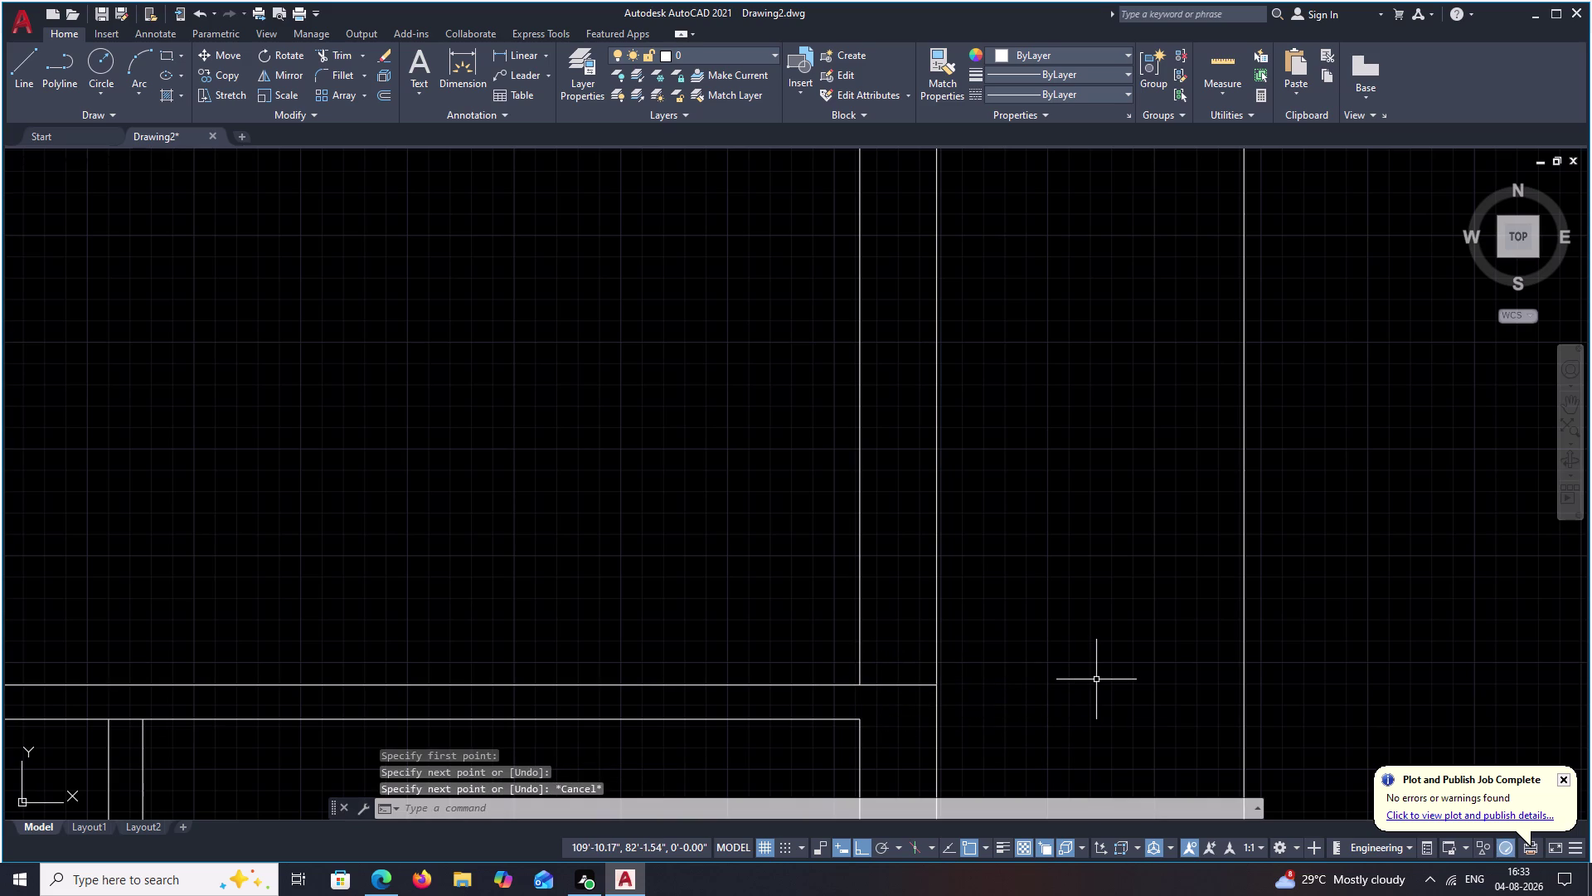
Offset the right wall line 3' to one side.
text(O)
key(space)
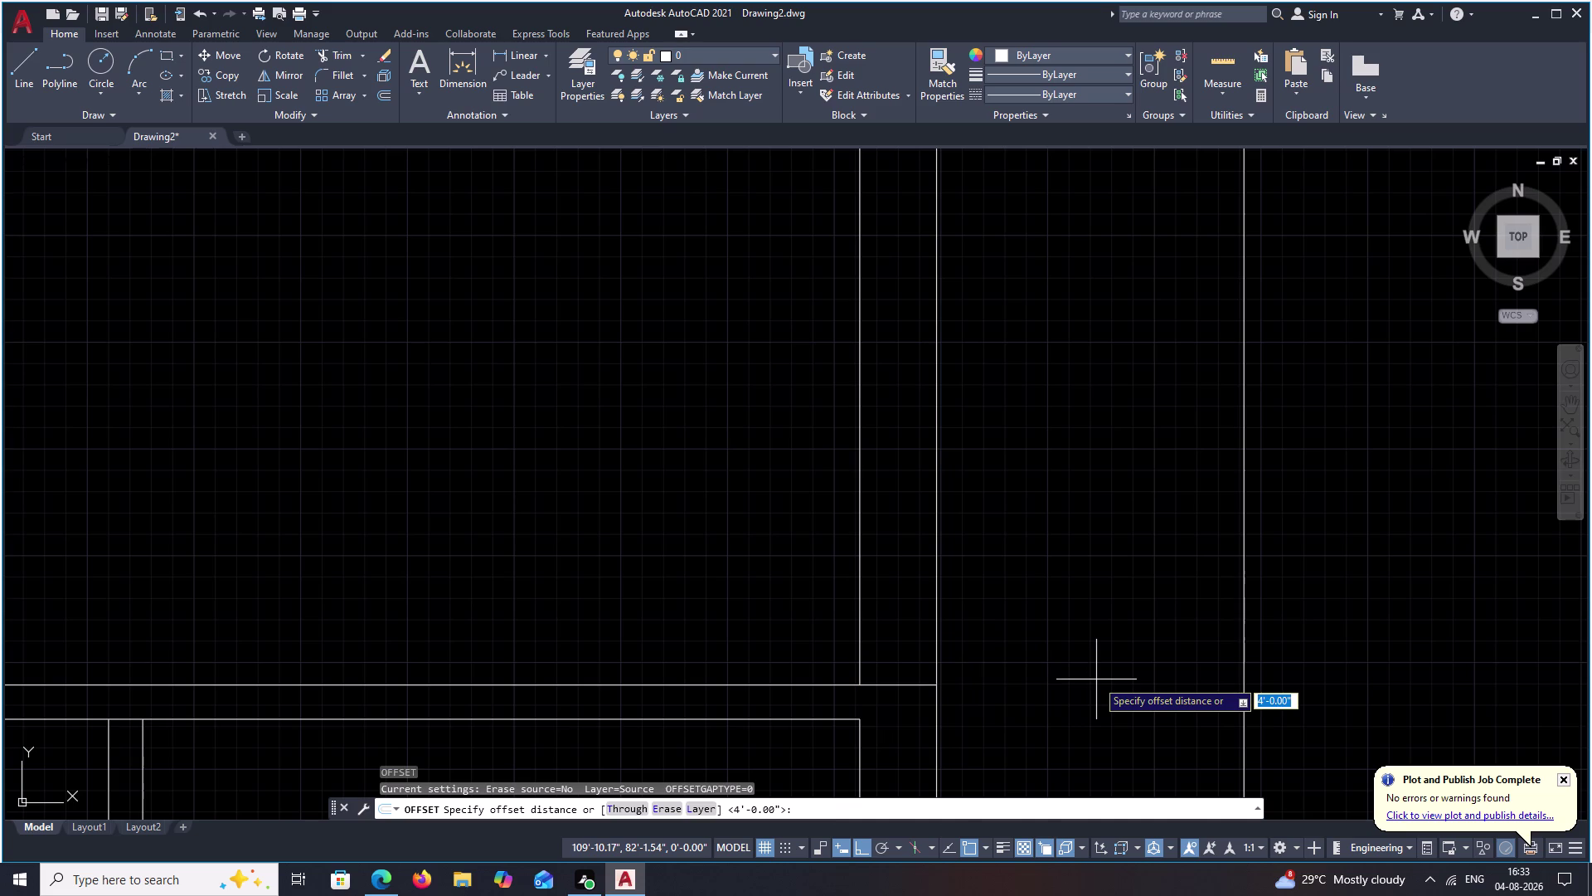
key(4)
key(BackSpace)
text(34)
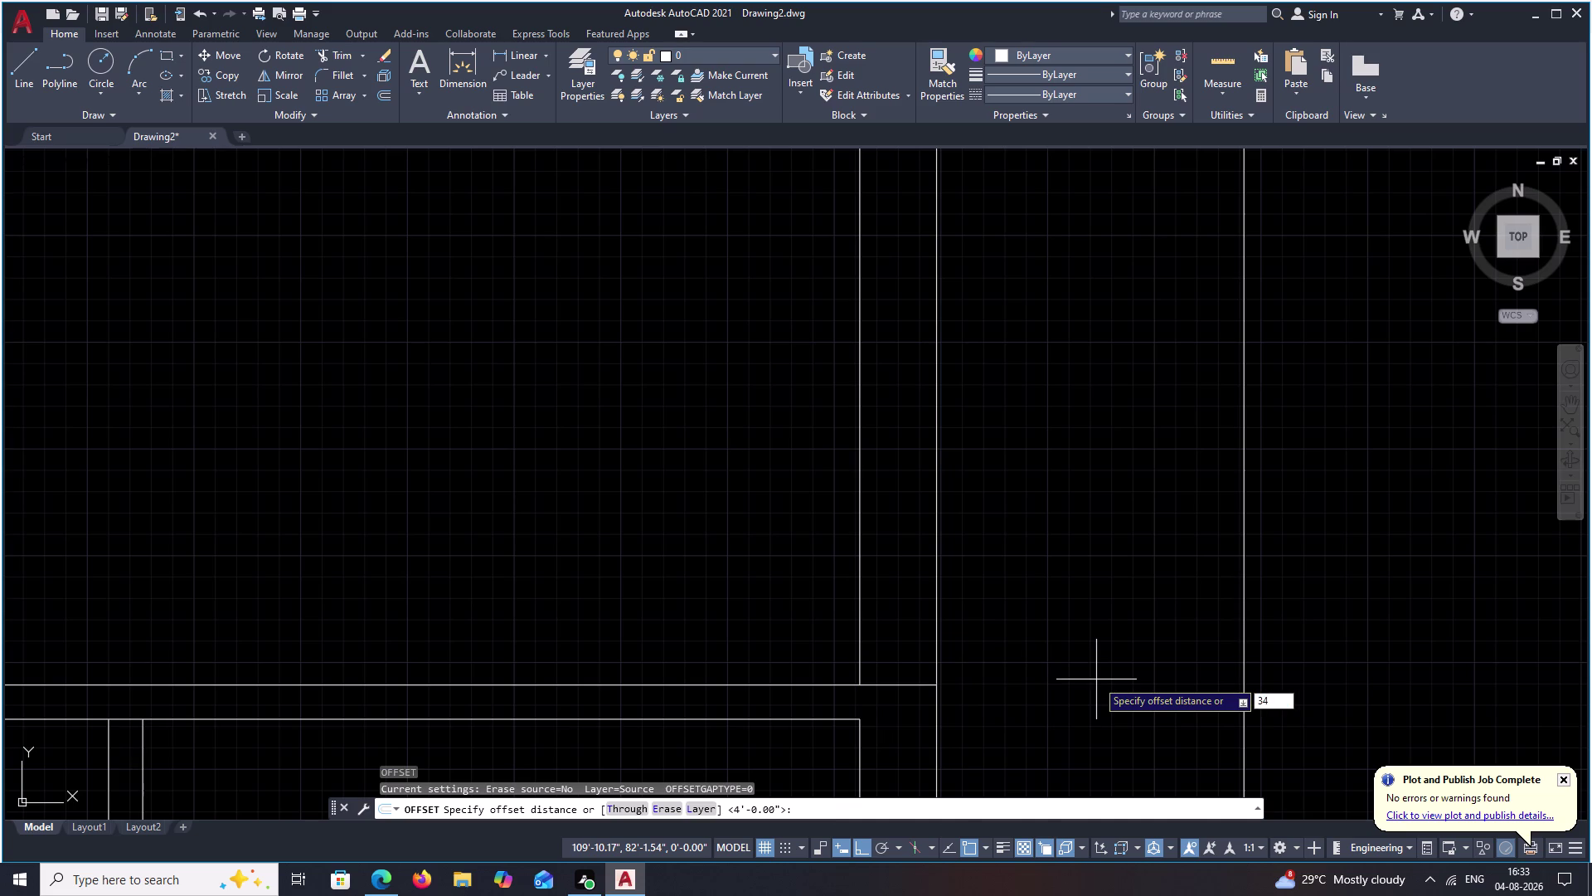
key(BackSpace)
key(BackSpace)
key(3)
key(apostrophe)
key(space)
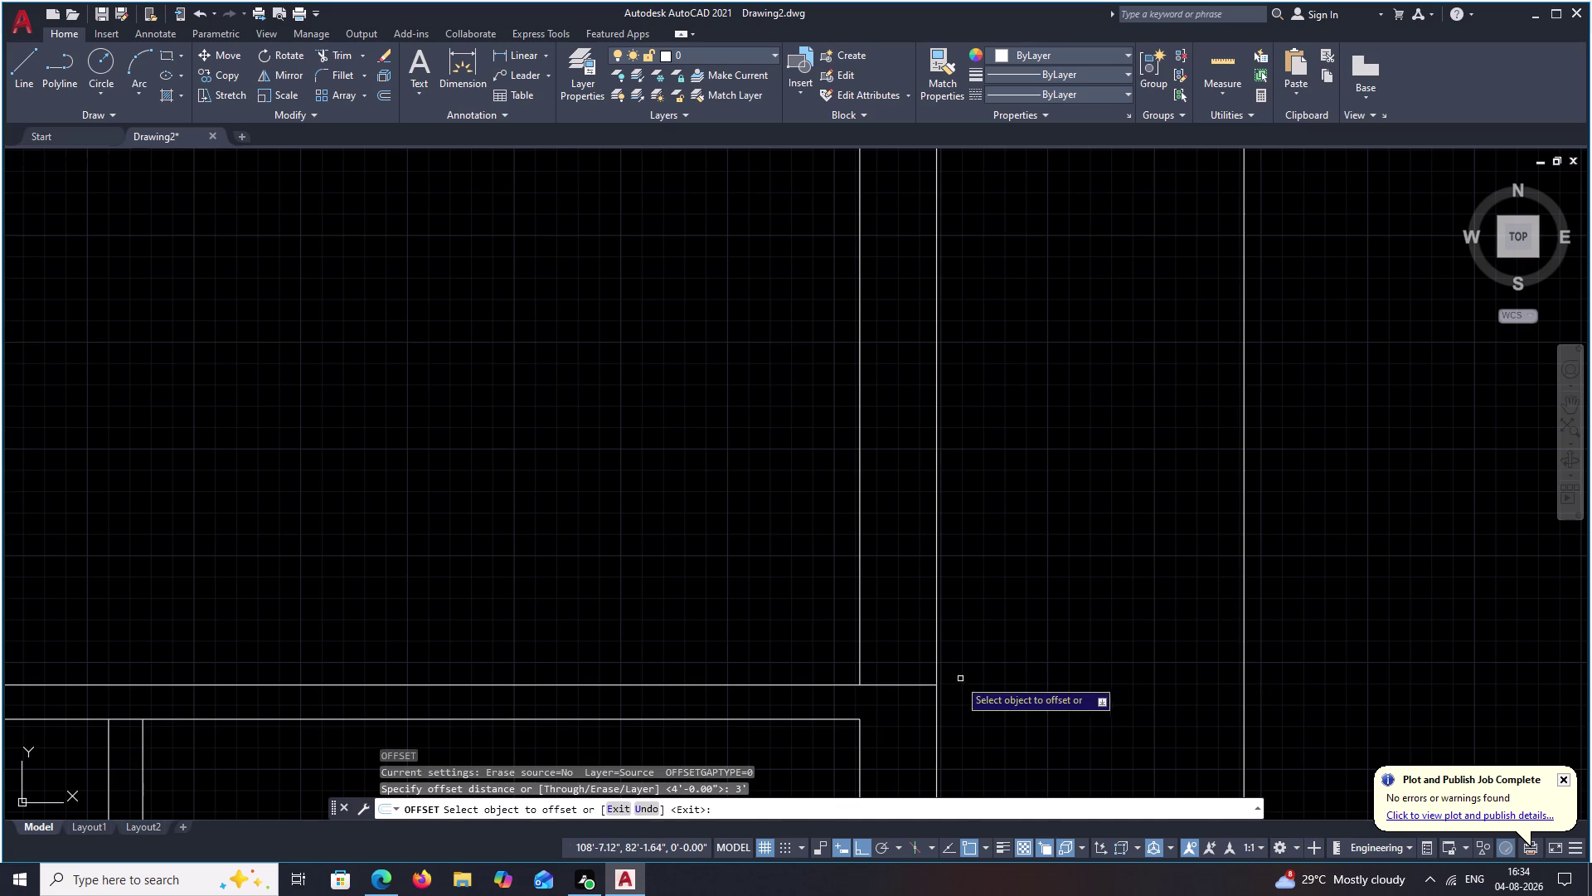
click(904, 685)
click(888, 517)
scroll(down, 3)
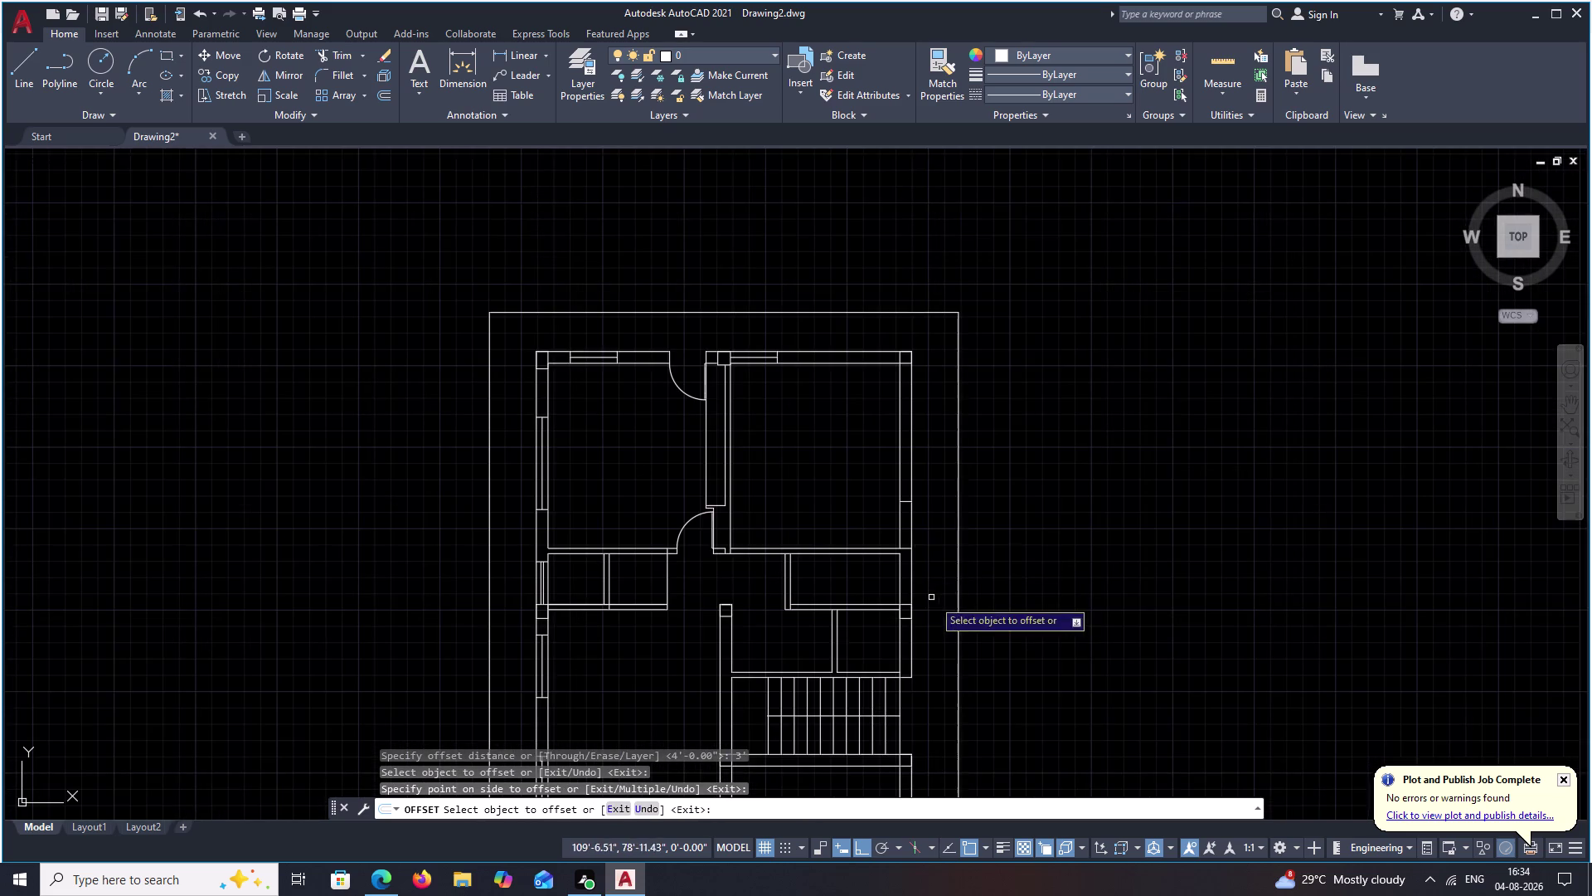
middle_drag(937, 601, 946, 553)
middle_drag(951, 492, 939, 566)
Draw a short line from the wall corner across the wall.
text(L)
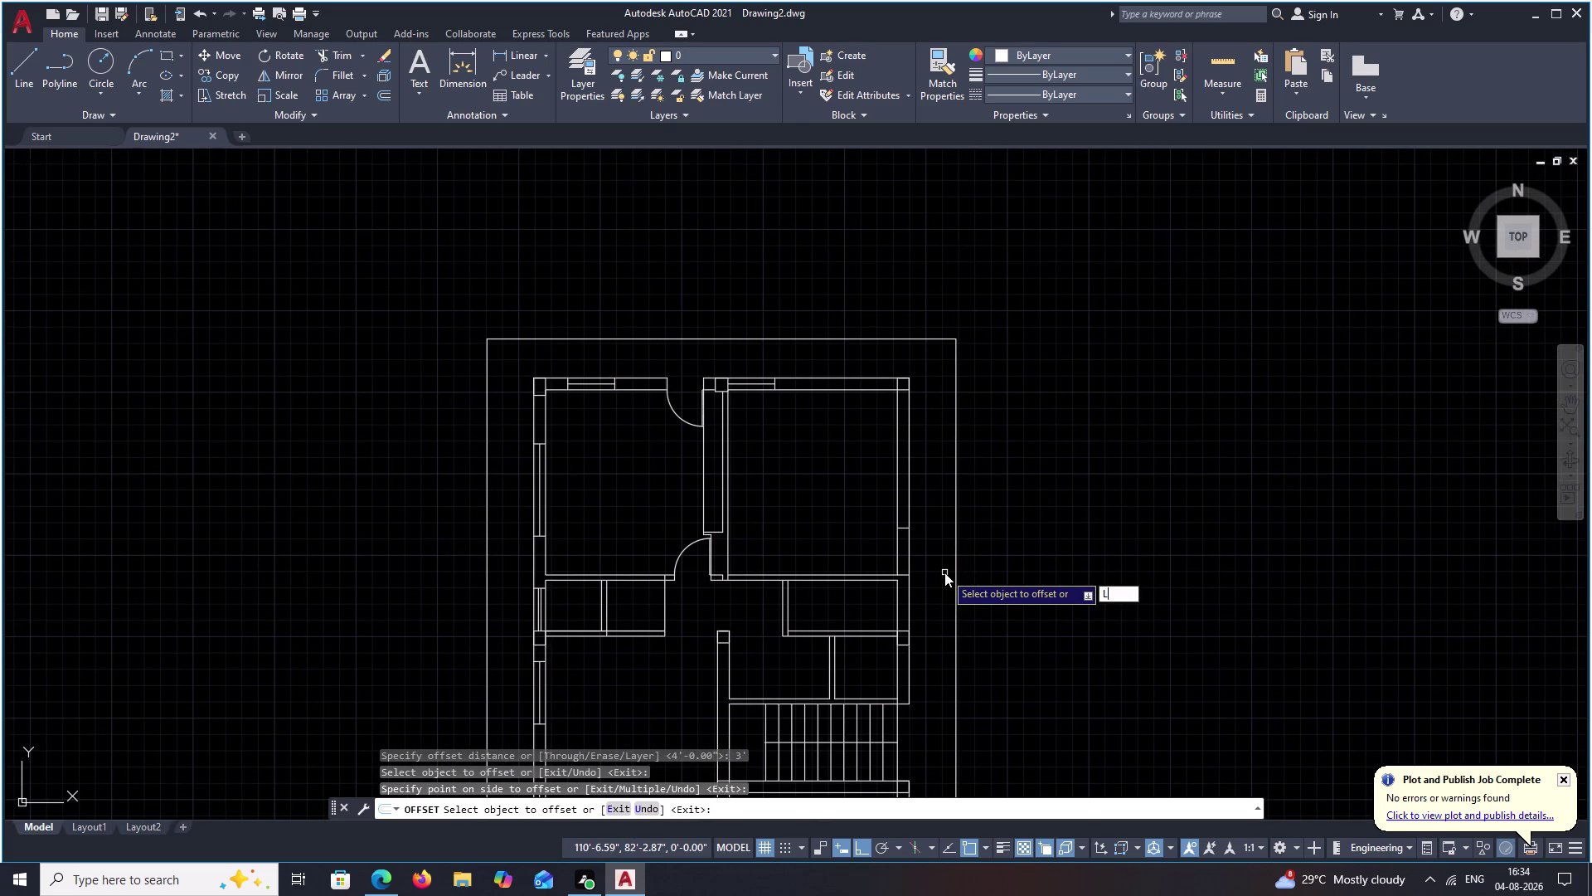
key(space)
key(Escape)
key(l)
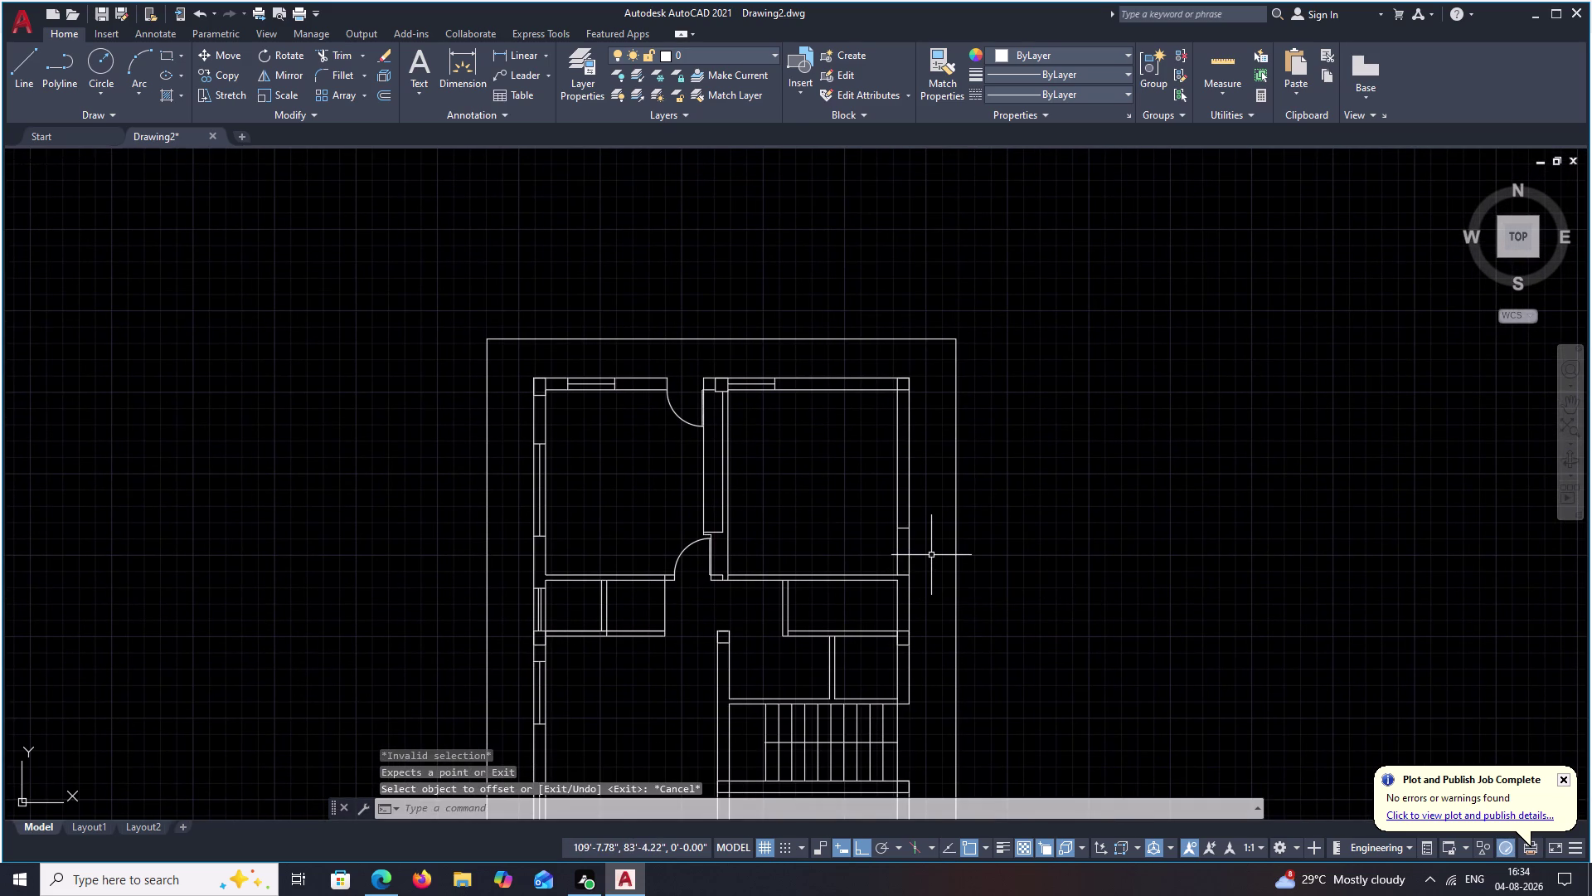
key(space)
scroll(up, 3)
click(915, 572)
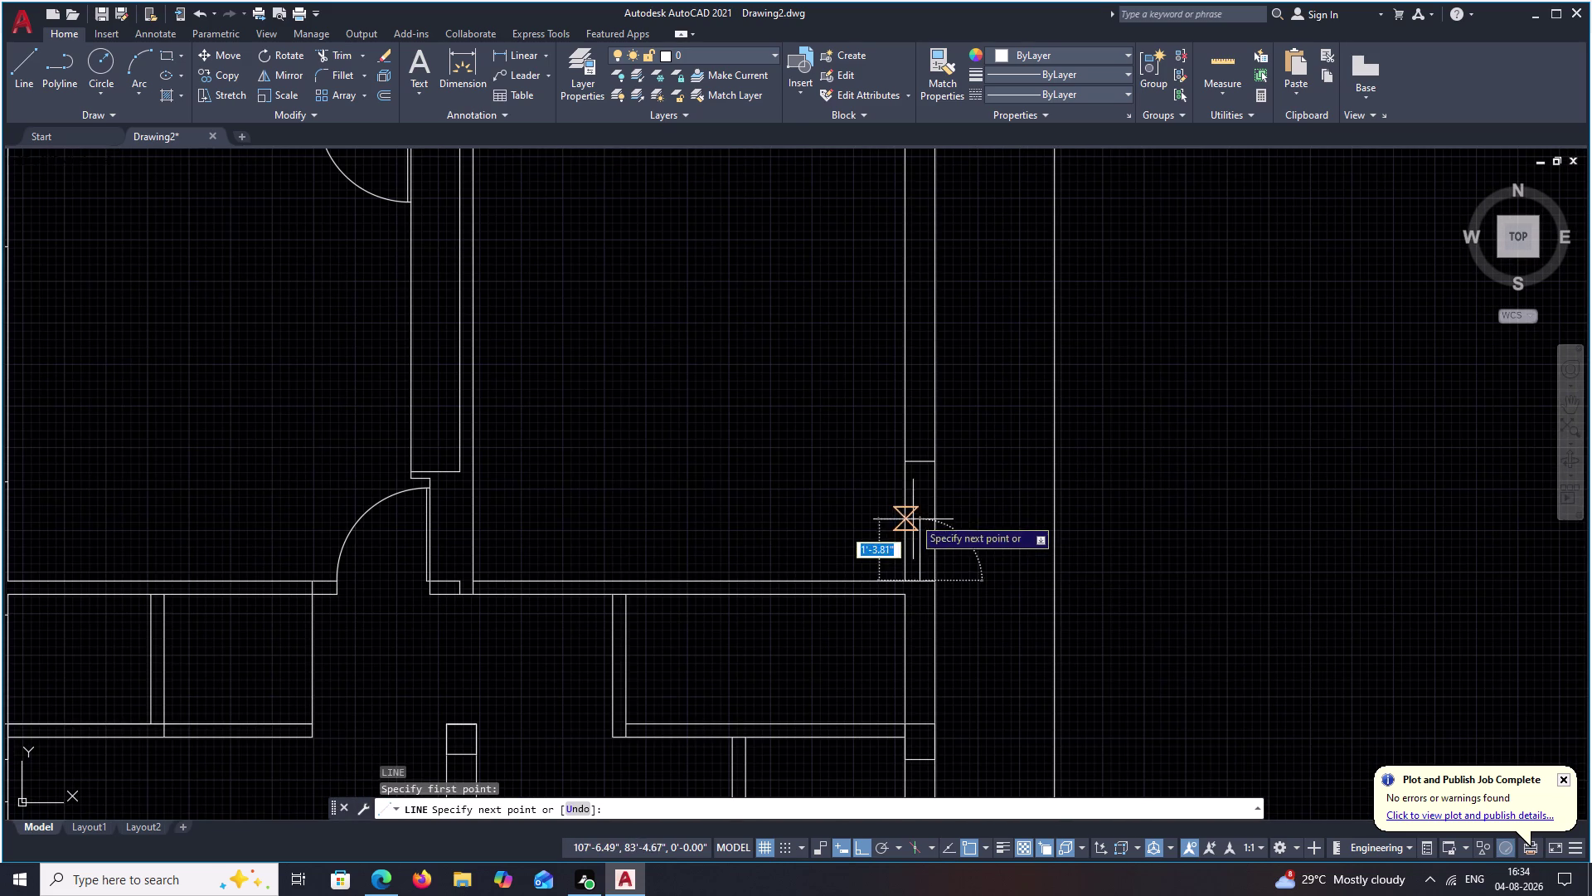
click(918, 467)
key(Escape)
Cap the right wall end with a short line from its inner to outer edge.
scroll(down, 3)
middle_drag(972, 549, 974, 545)
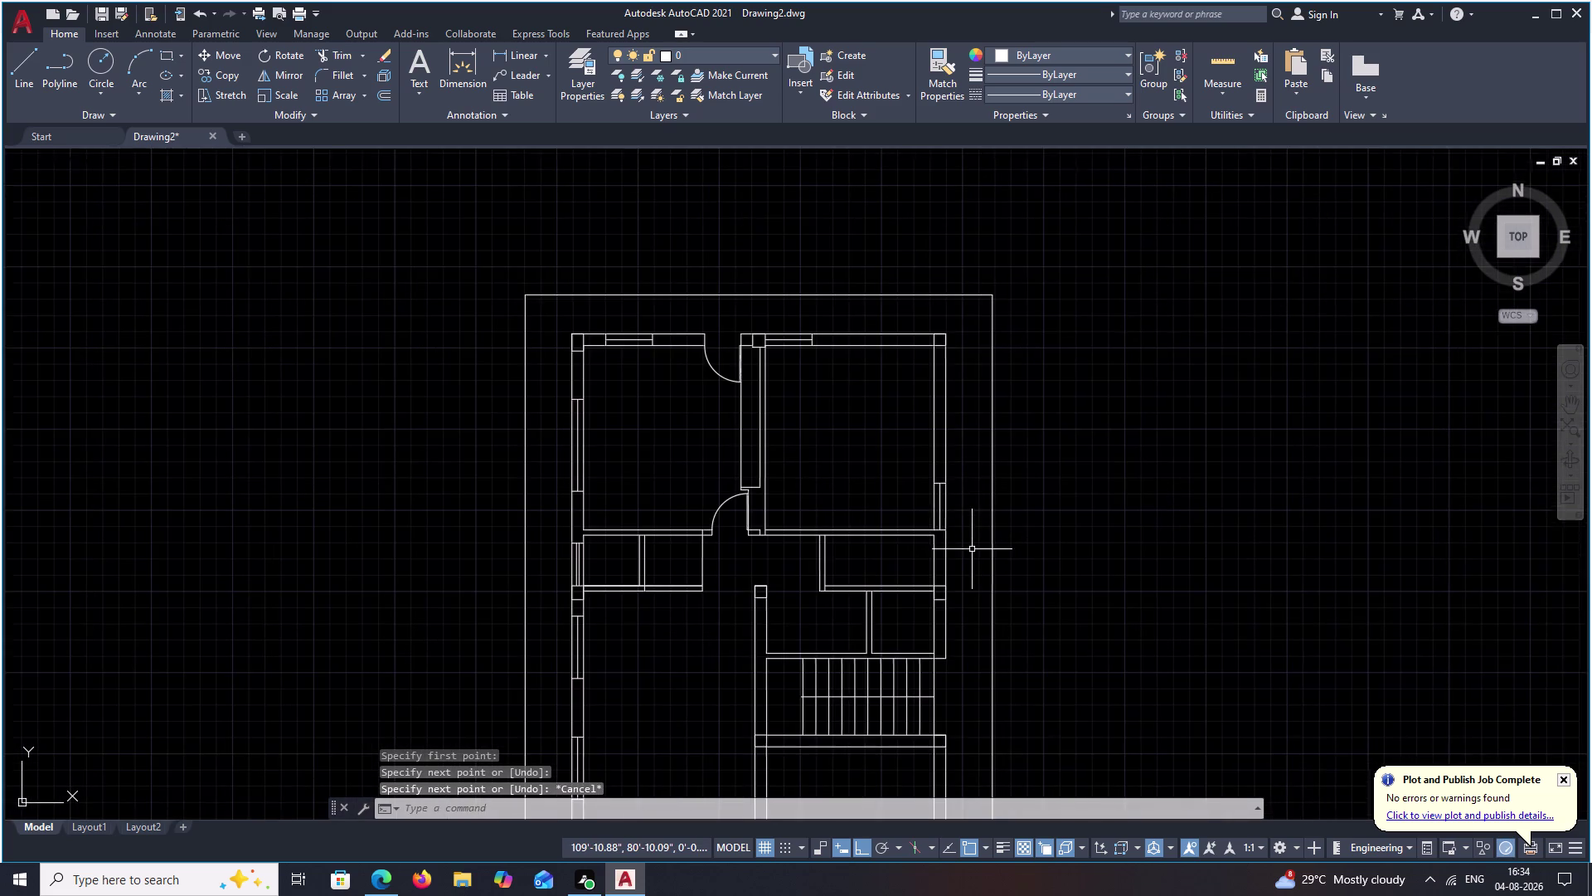
middle_drag(973, 545, 973, 491)
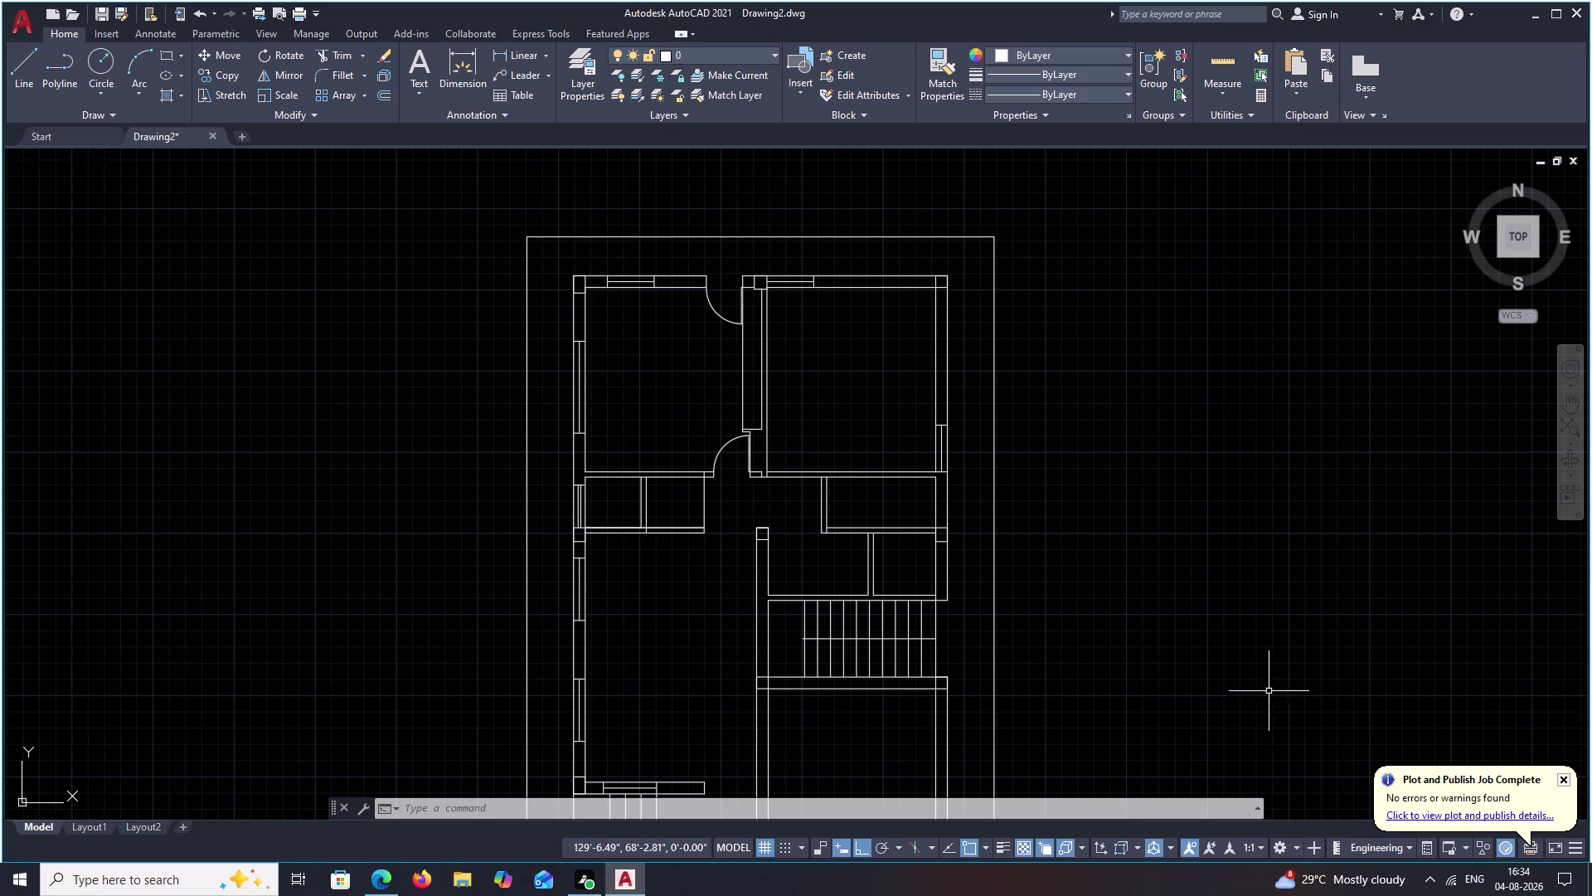
scroll(up, 3)
middle_drag(975, 541, 956, 464)
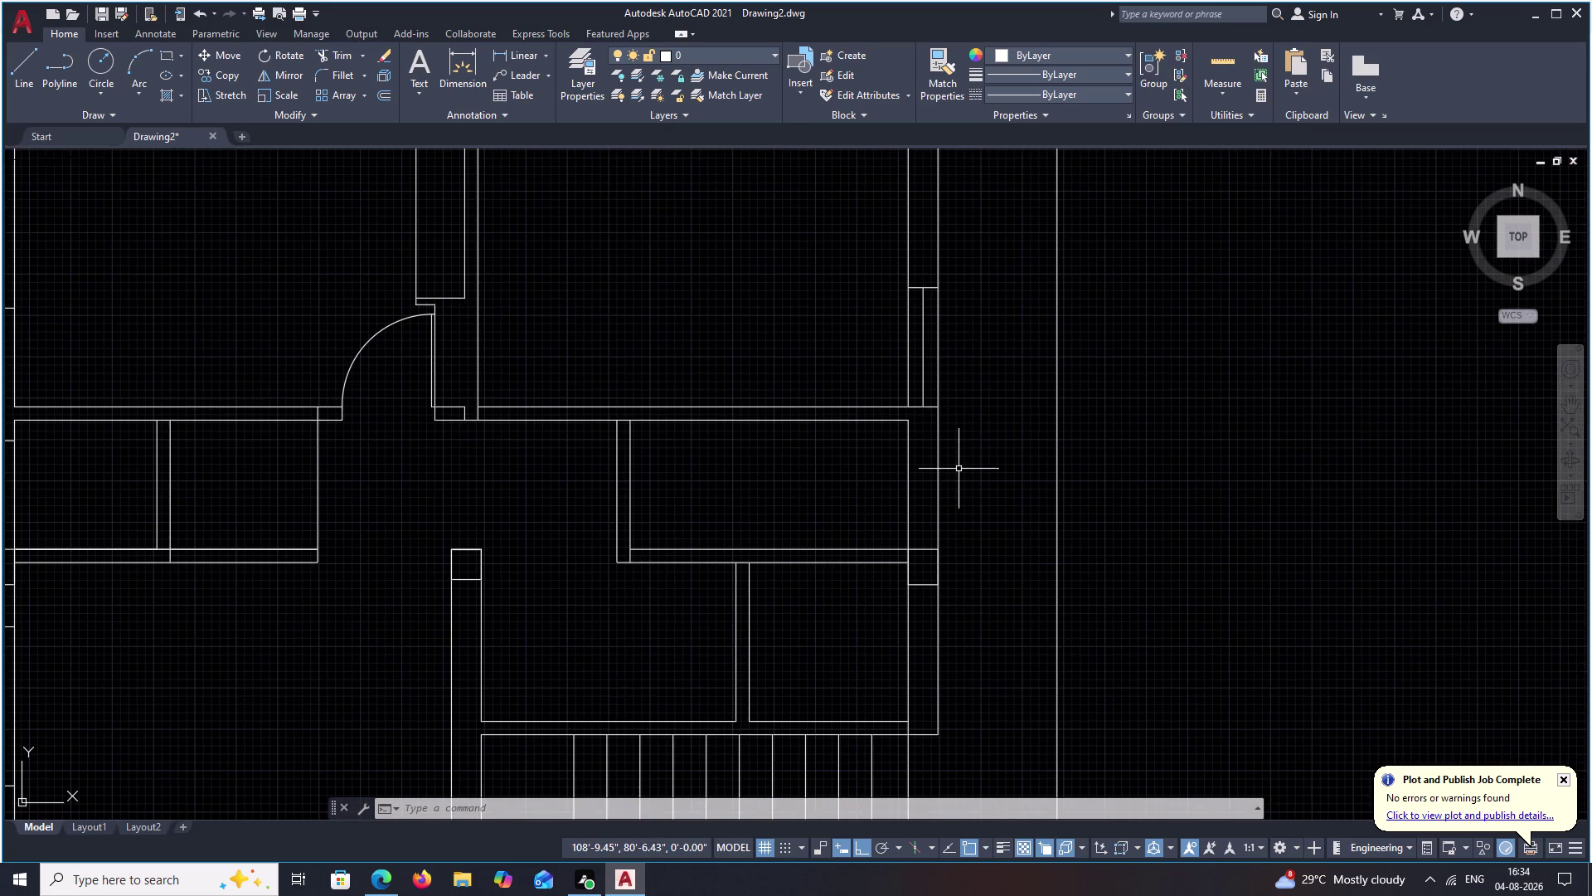
key(l)
key(space)
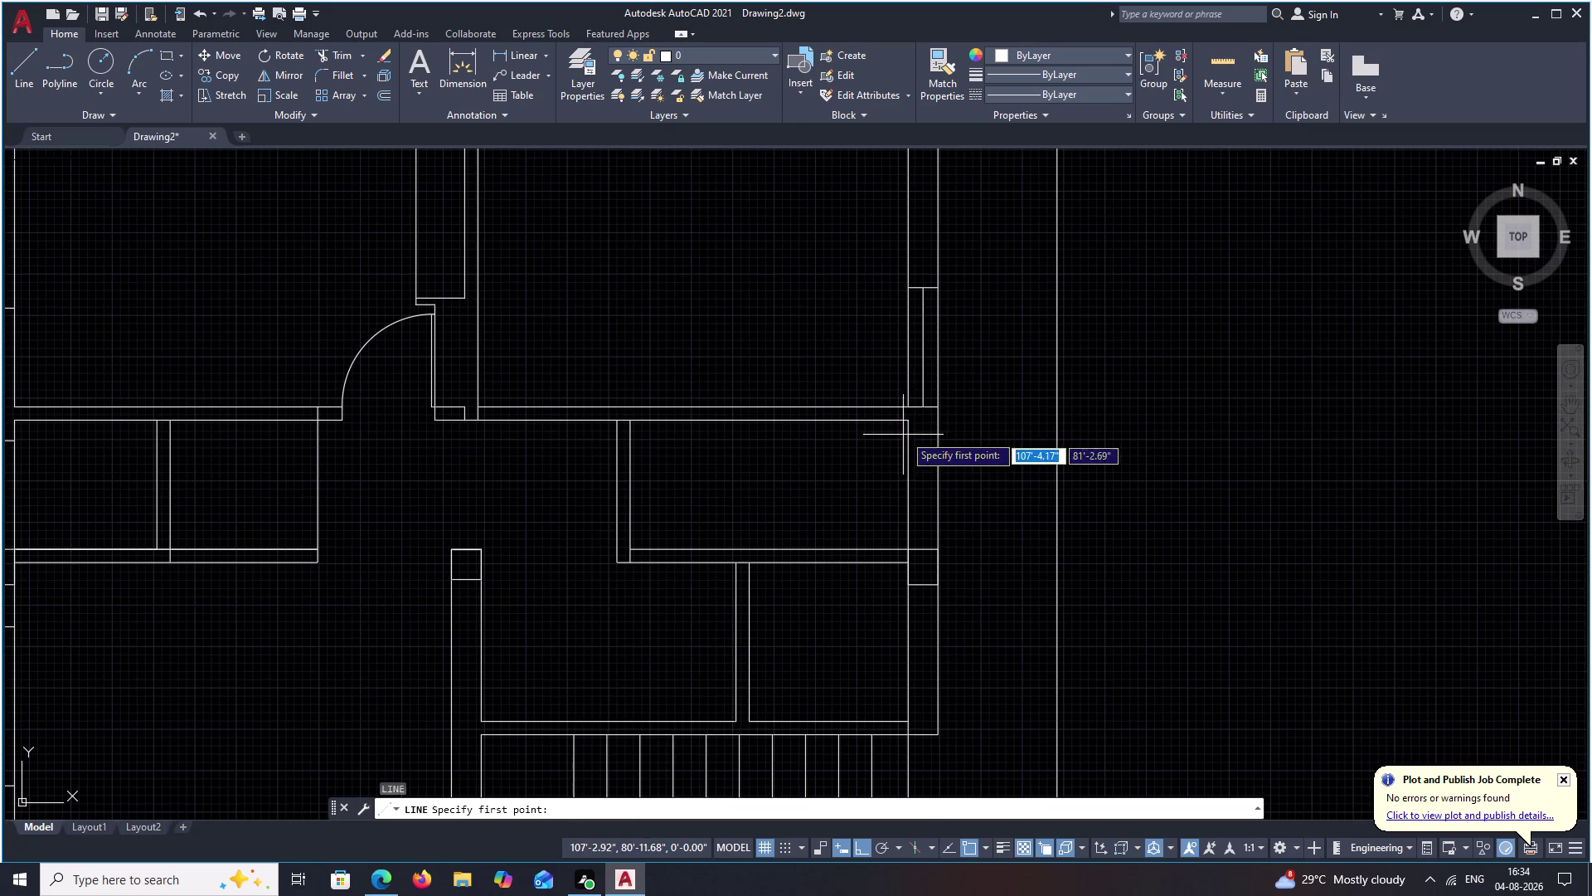
scroll(up, 3)
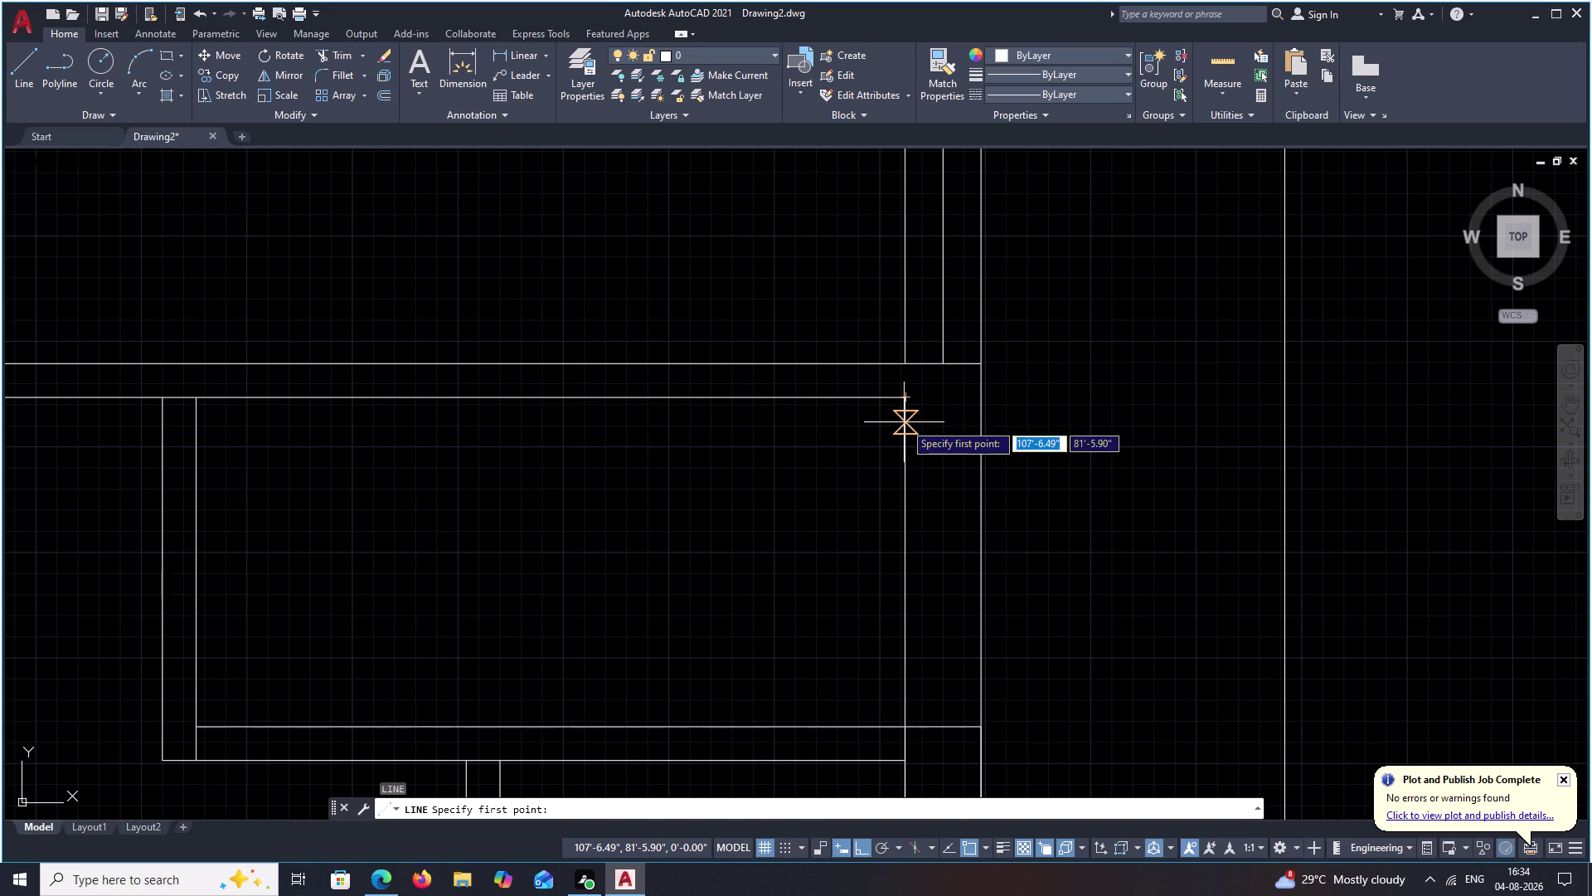
click(904, 417)
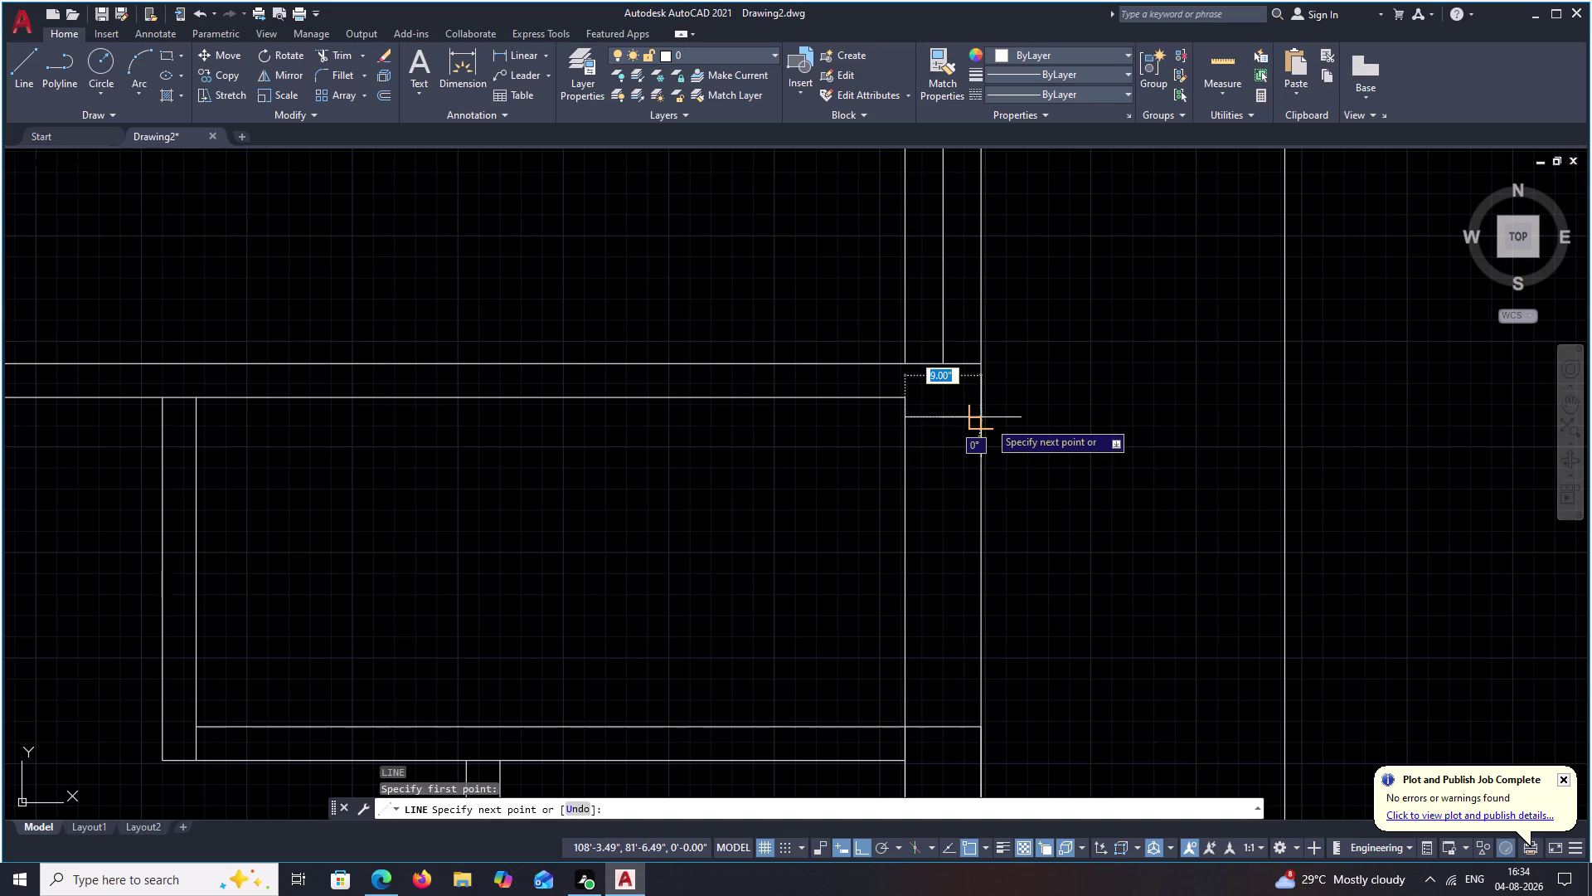
click(988, 420)
key(Escape)
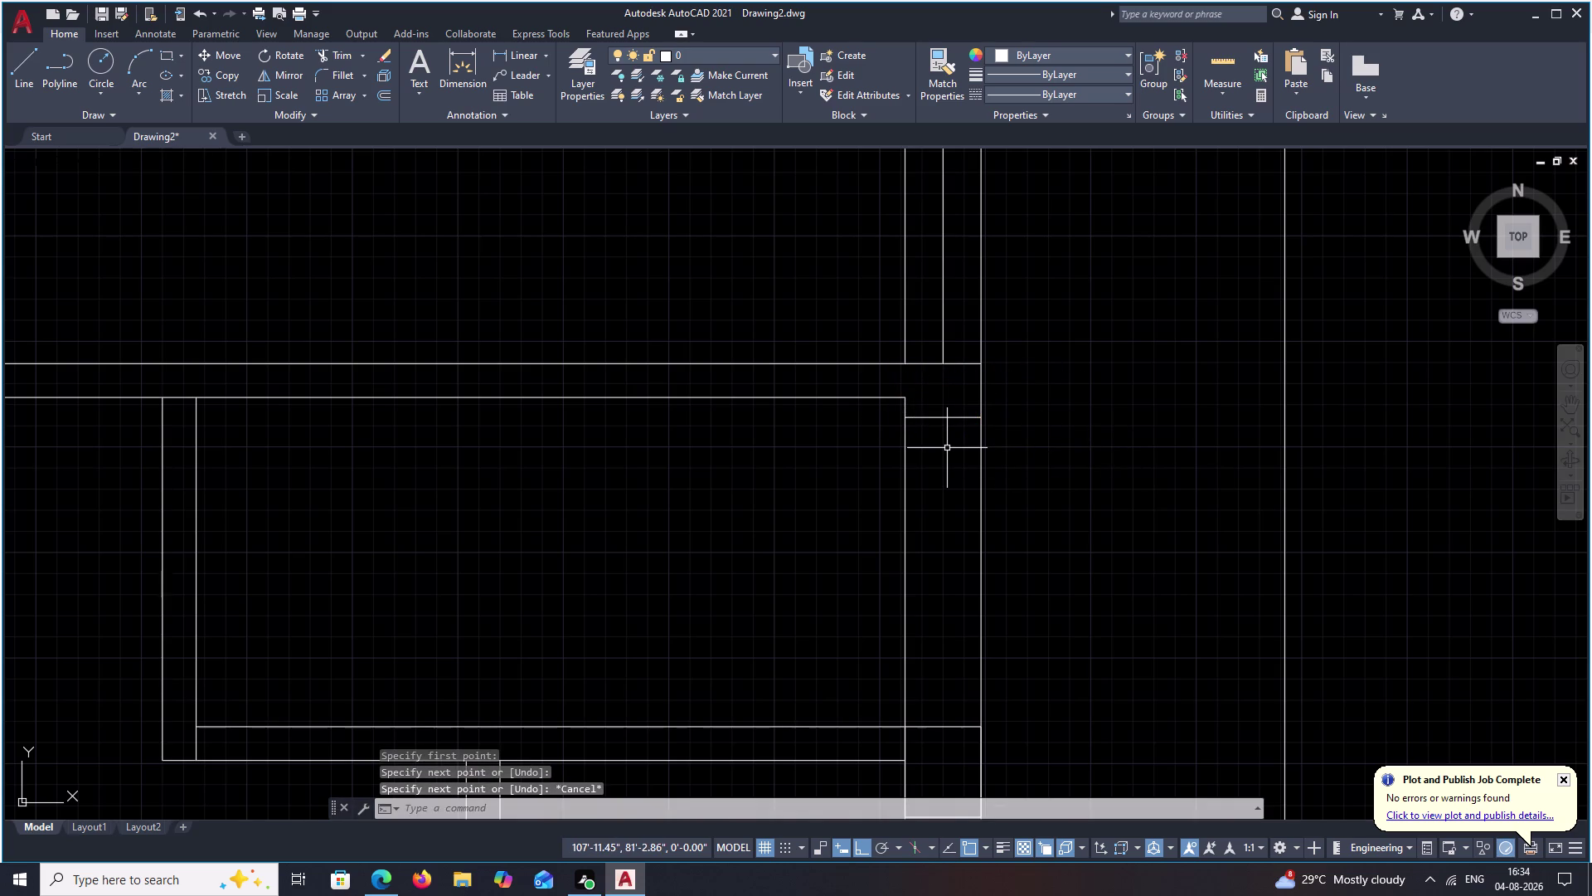
Cancel an extra line and zoom in closer on the right wall.
text(L)
key(space)
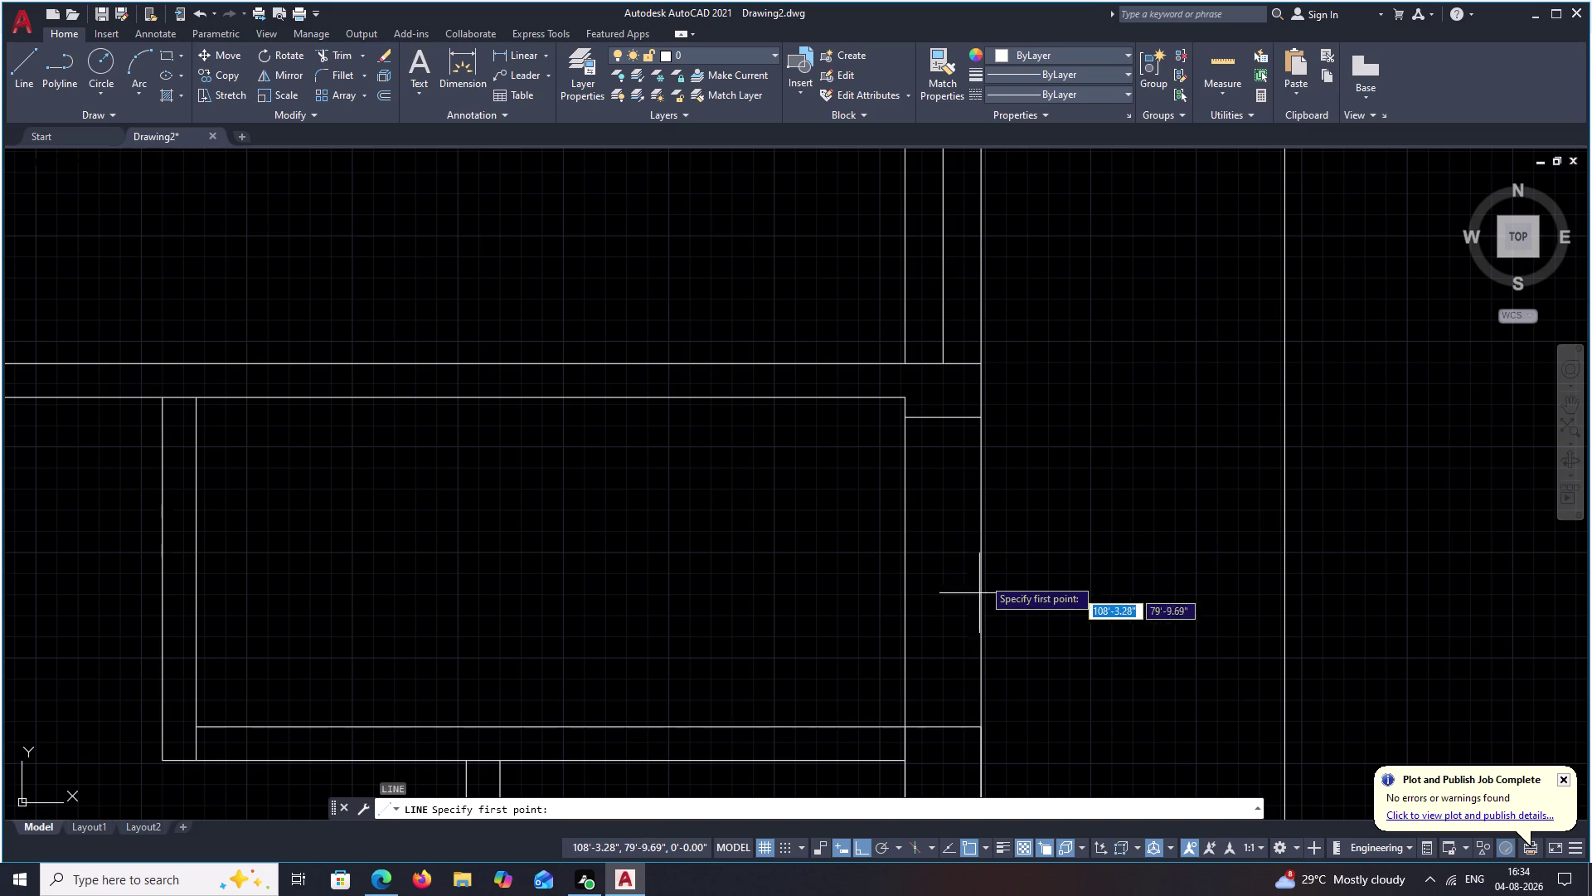
key(Escape)
scroll(down, 3)
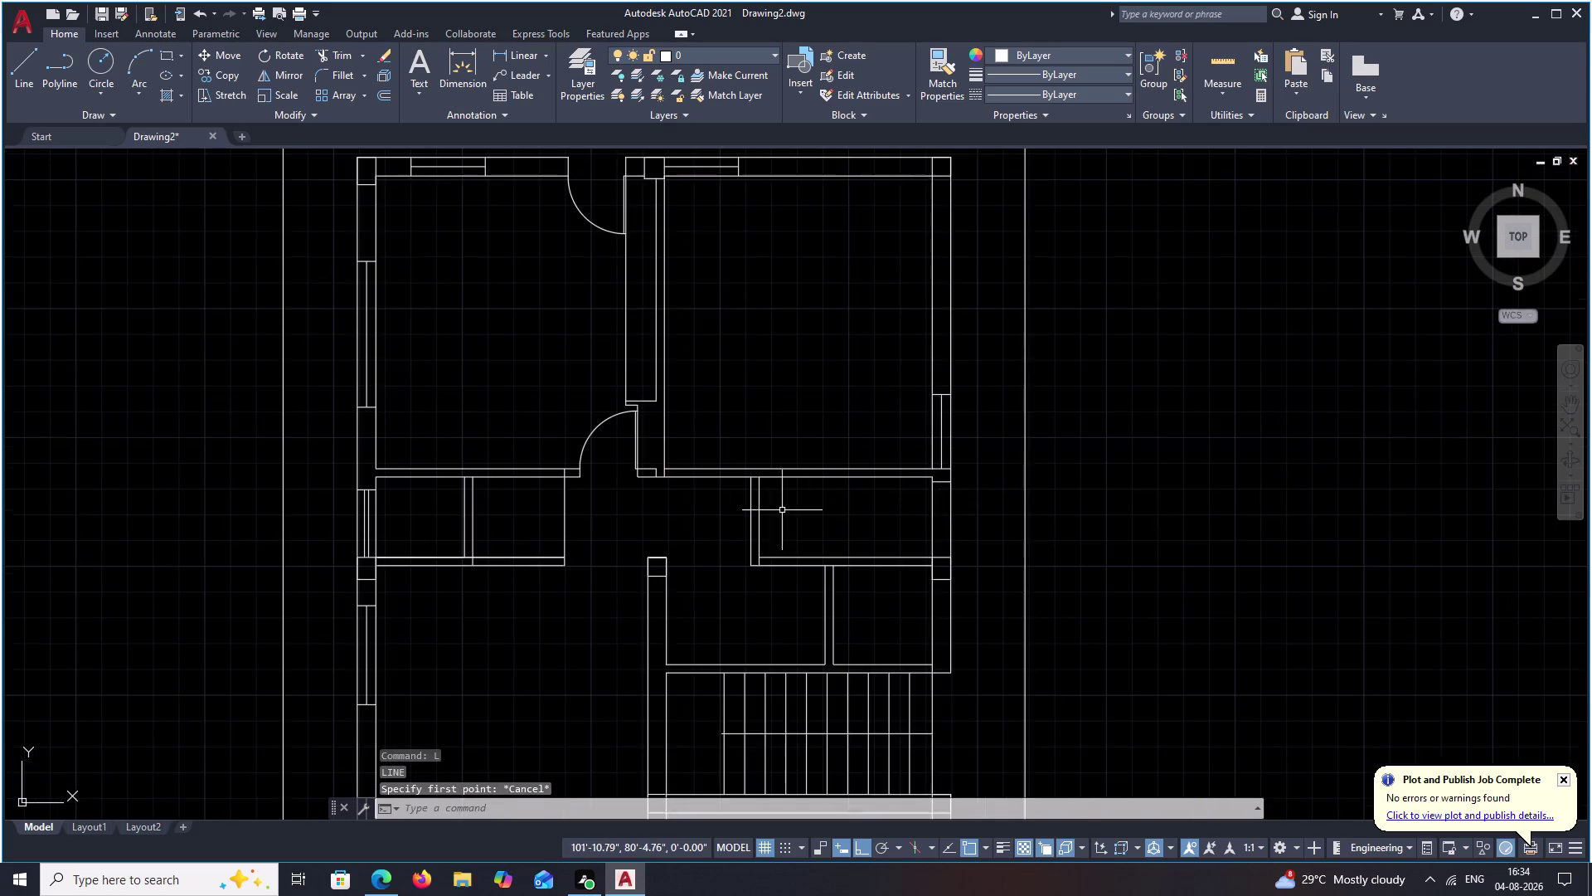
scroll(down, 3)
middle_drag(637, 517, 759, 511)
scroll(up, 3)
scroll(up, 3)
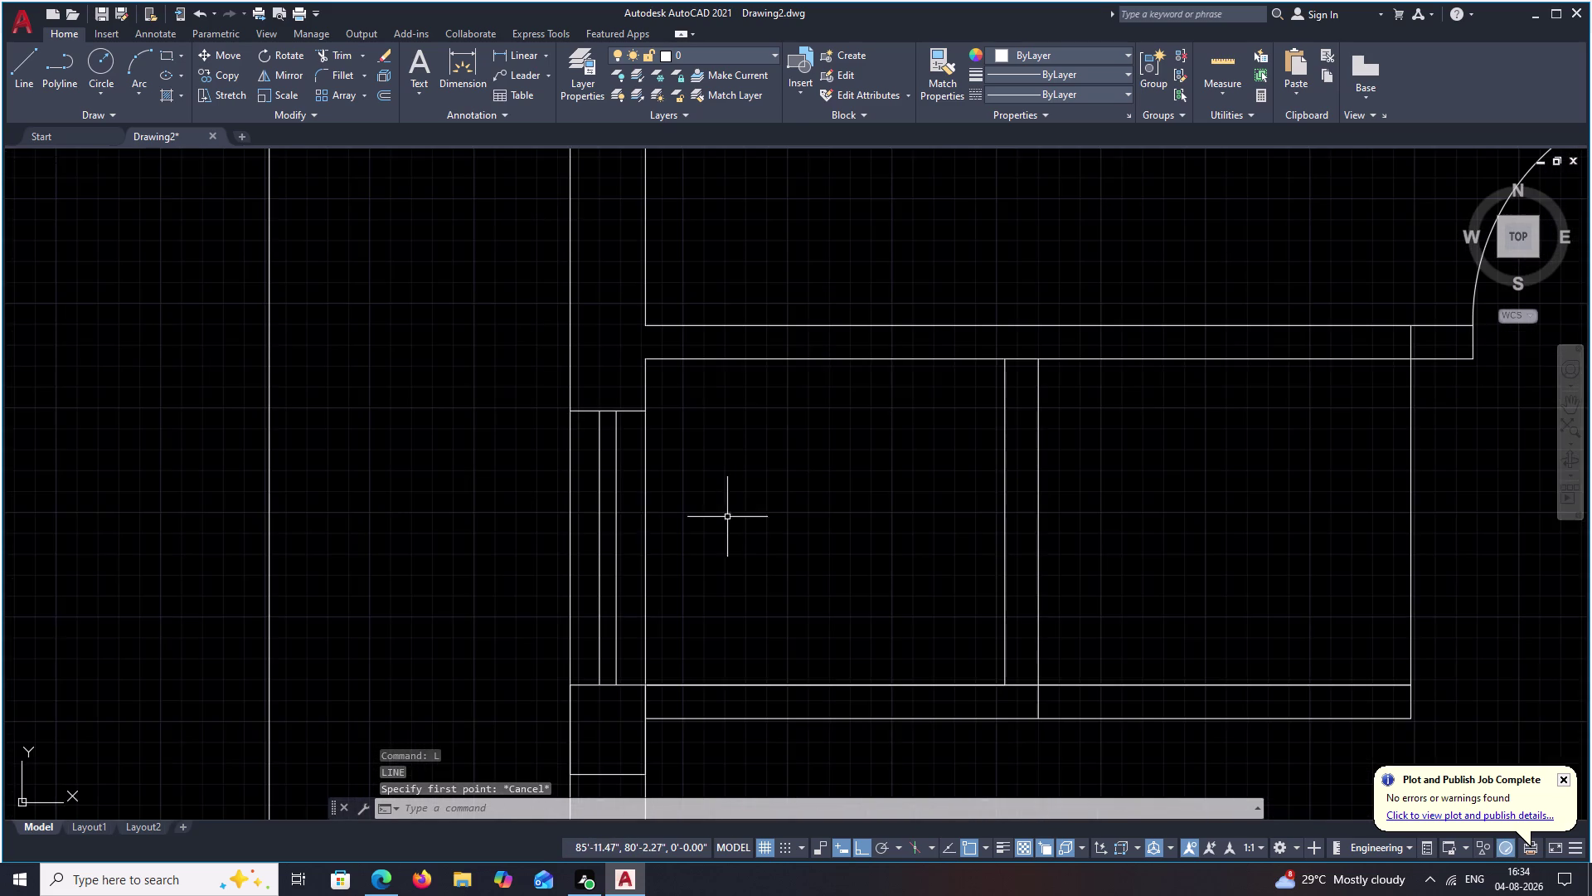
middle_drag(641, 519, 774, 464)
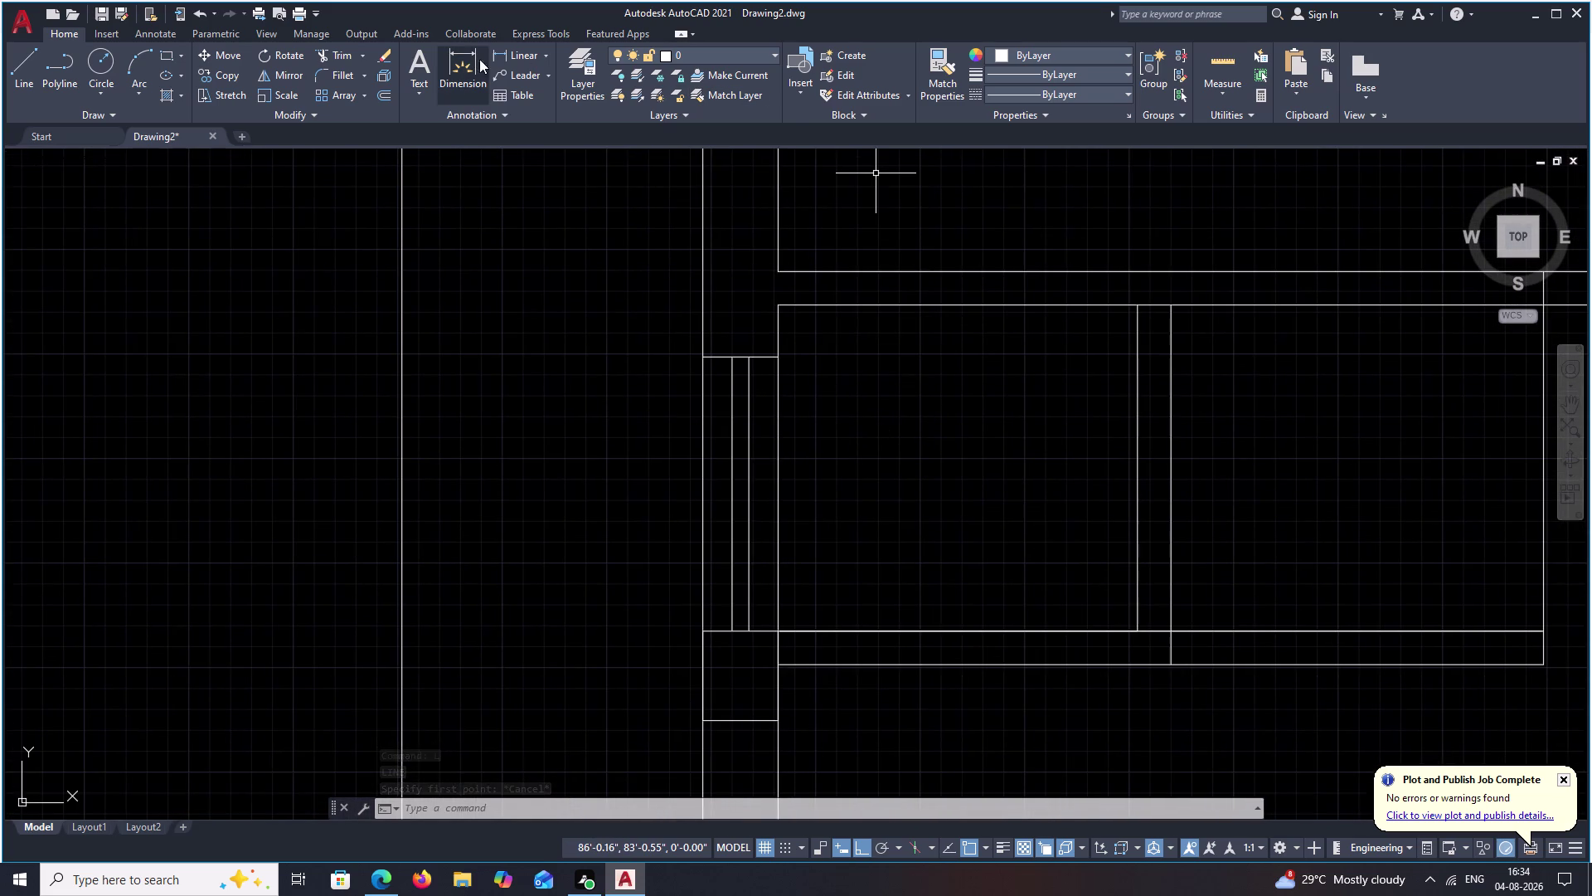
Measure the right wall span with a linear dimension, then zoom in on it.
click(504, 58)
click(774, 631)
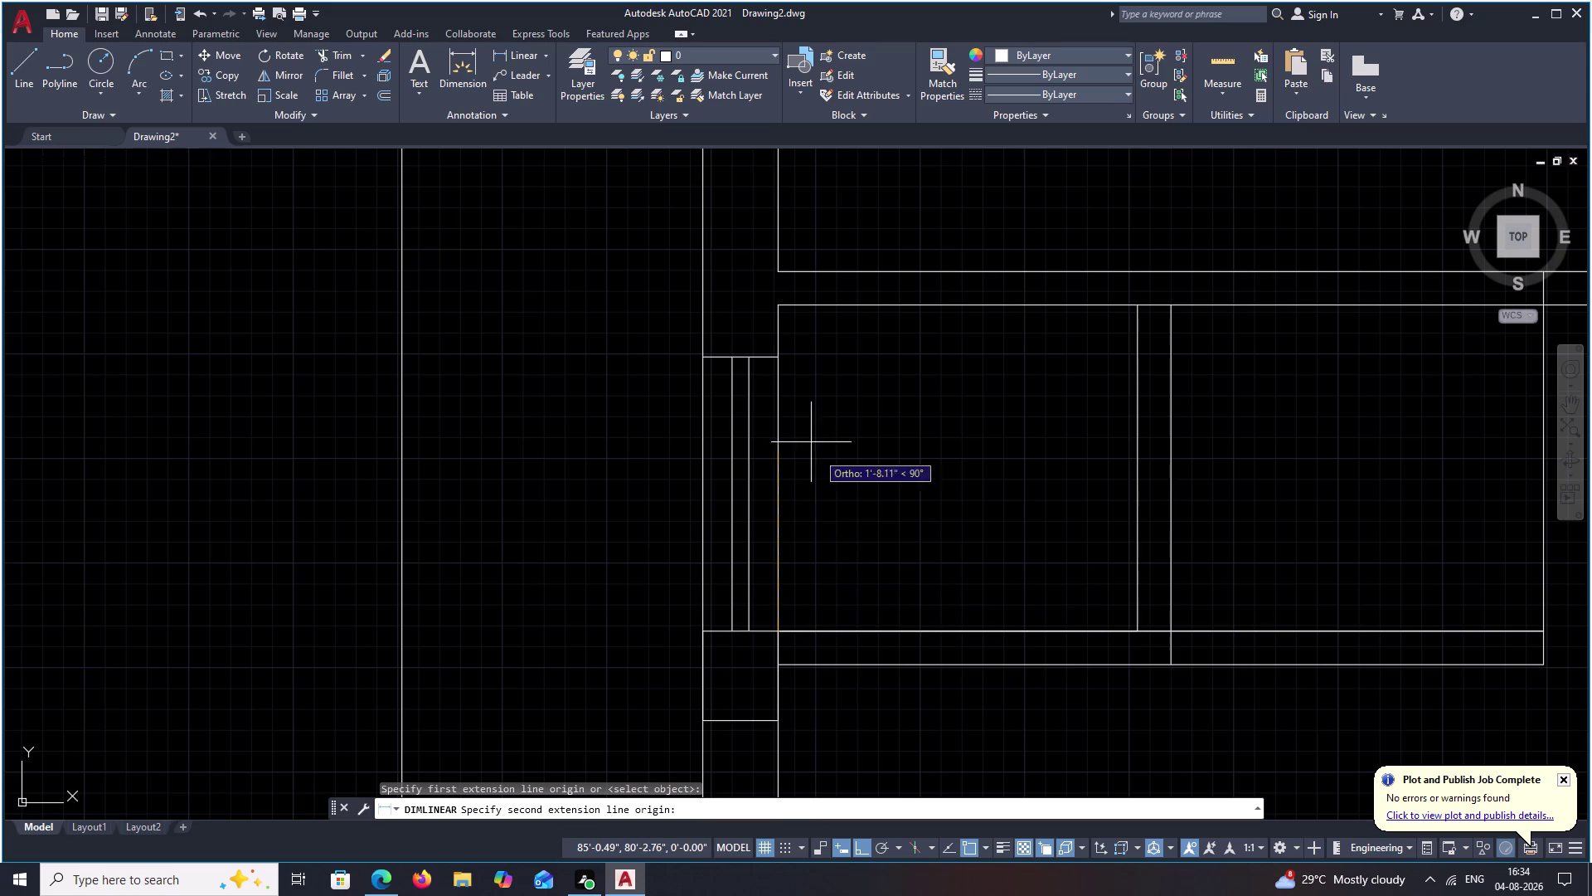
click(779, 367)
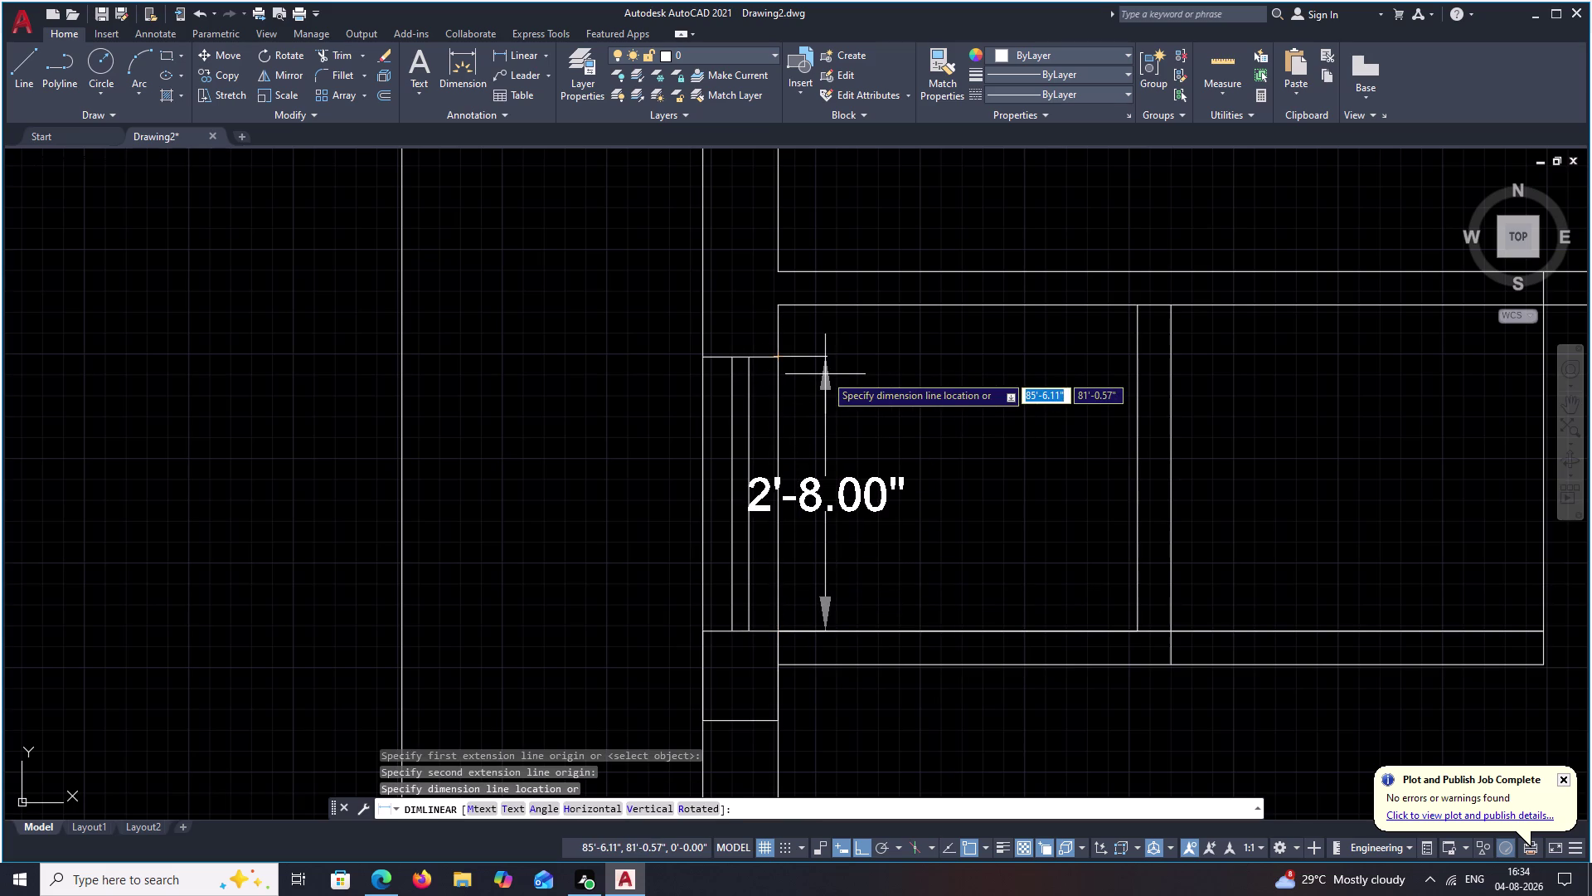
key(Escape)
scroll(down, 3)
middle_drag(1023, 469, 788, 472)
scroll(up, 3)
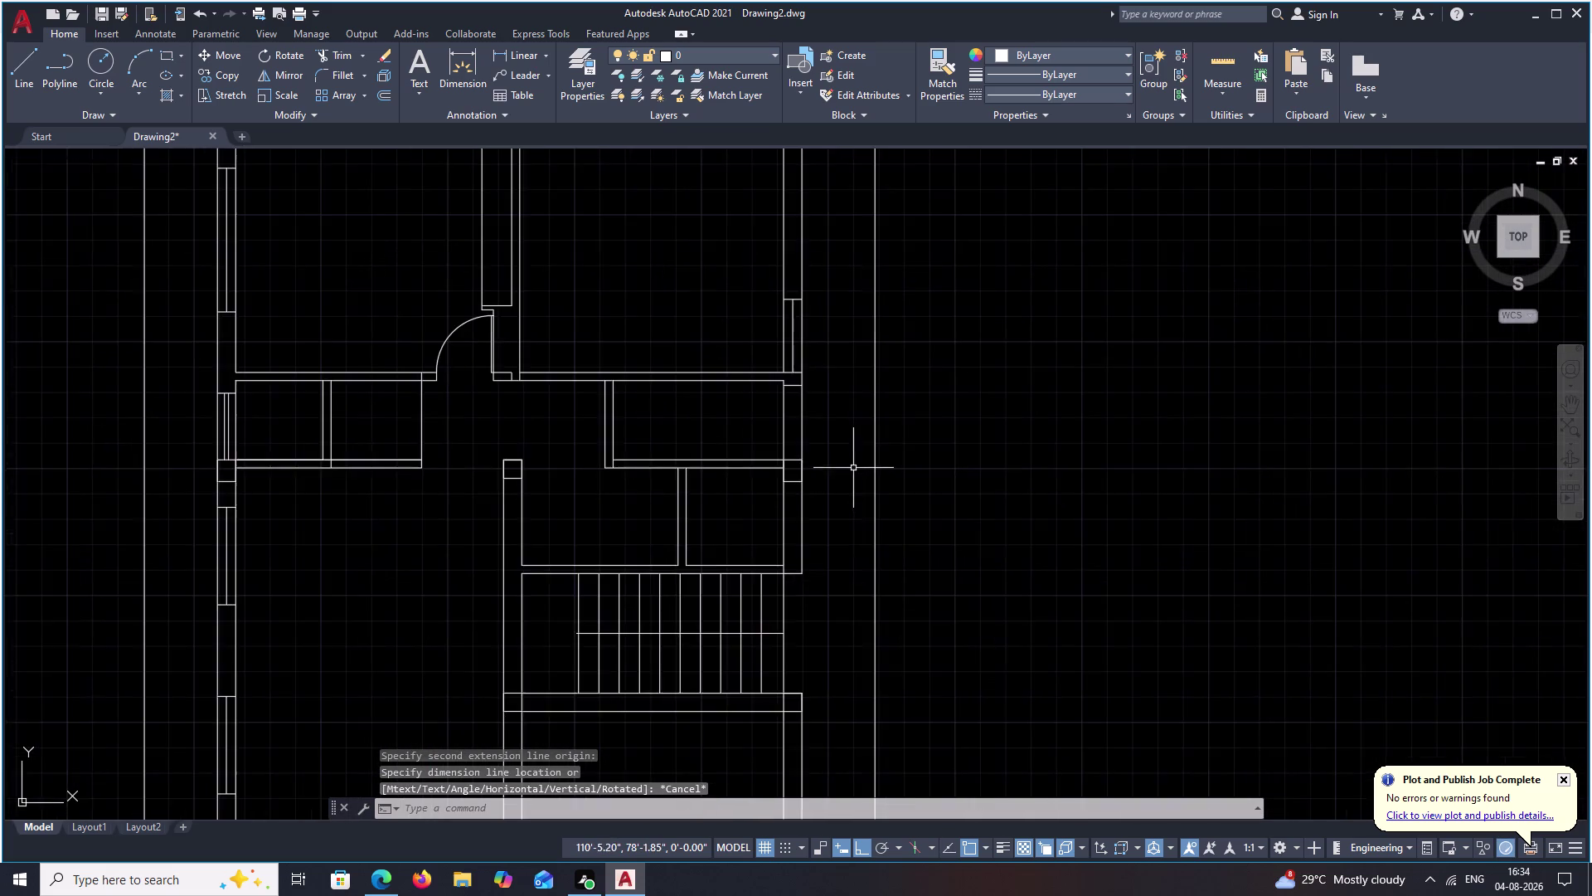
scroll(up, 3)
middle_drag(816, 451, 930, 451)
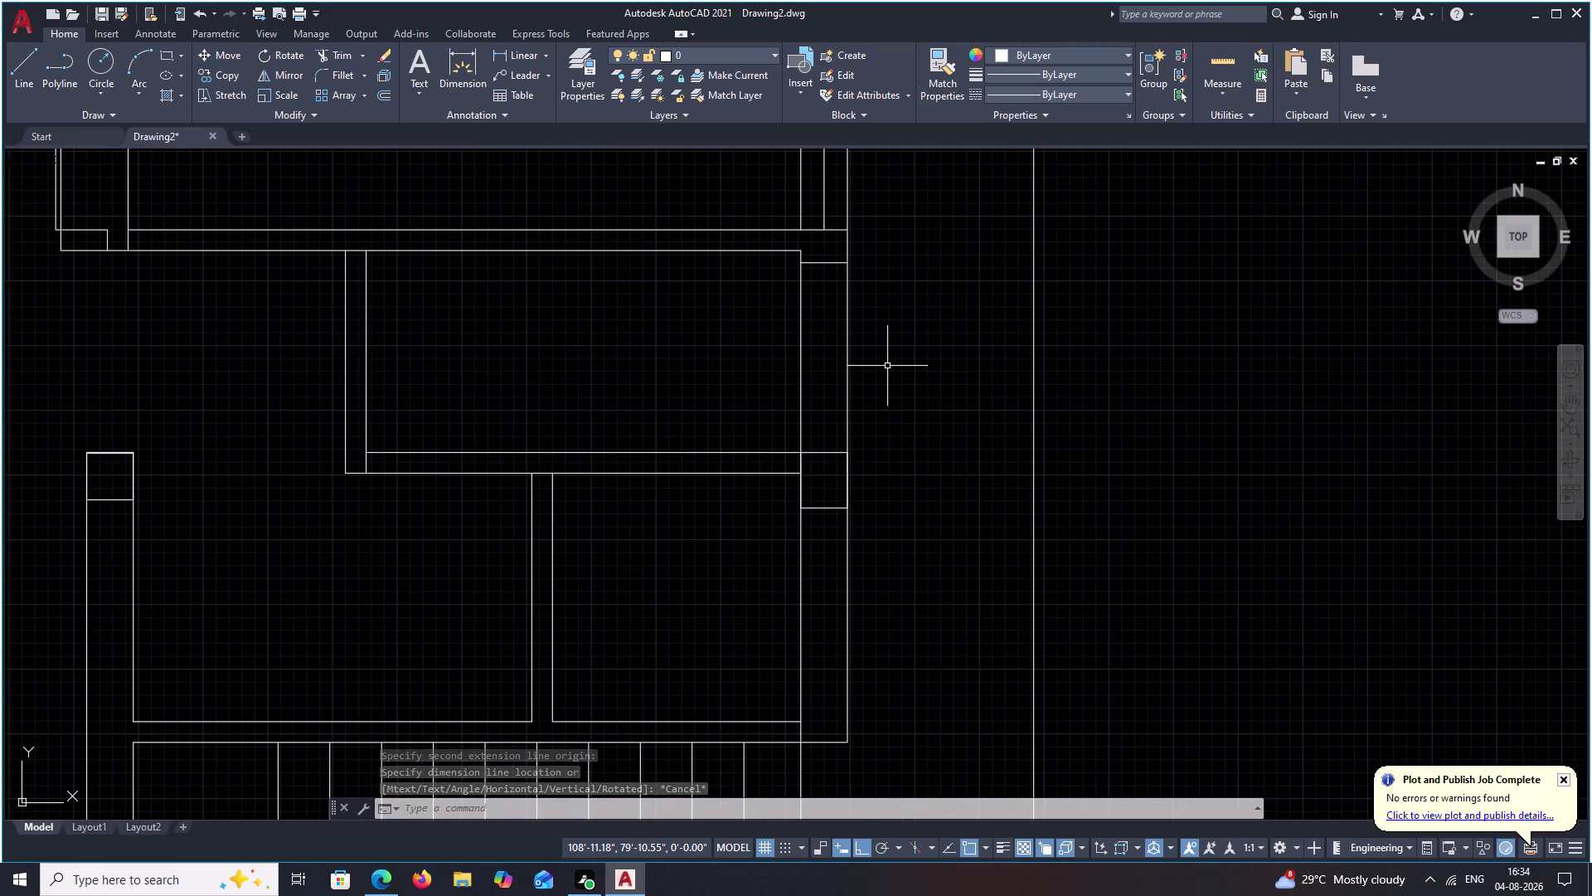
Offset the wall line 2'8" to mark the window opening.
text(O)
key(space)
key(1)
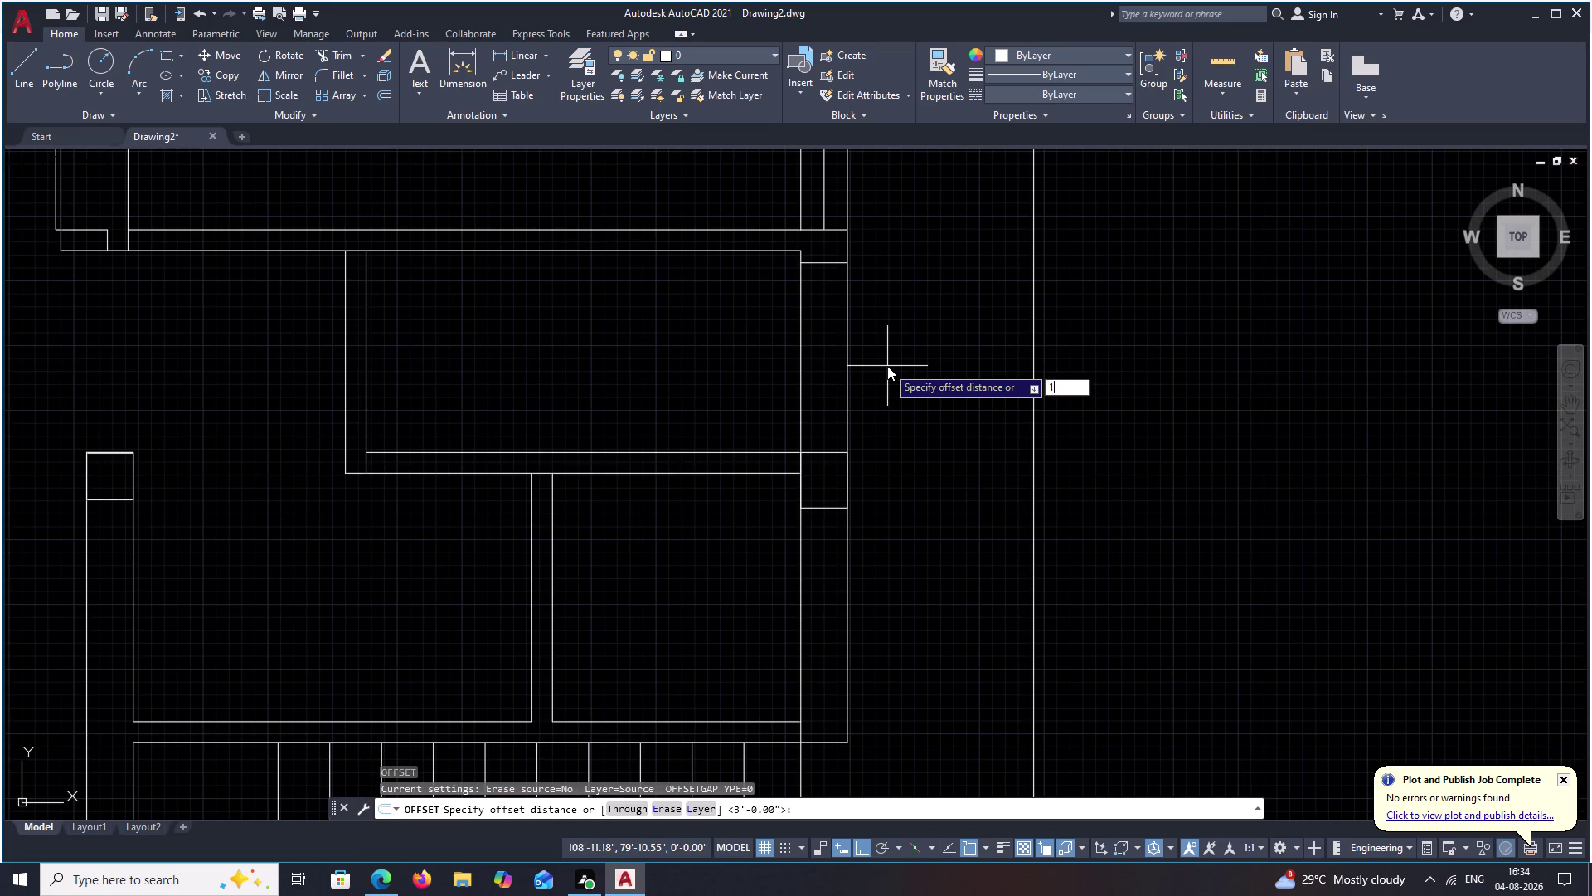
key(BackSpace)
text(2')
text(8)
key(shift+quotedbl)
key(space)
click(829, 261)
click(831, 331)
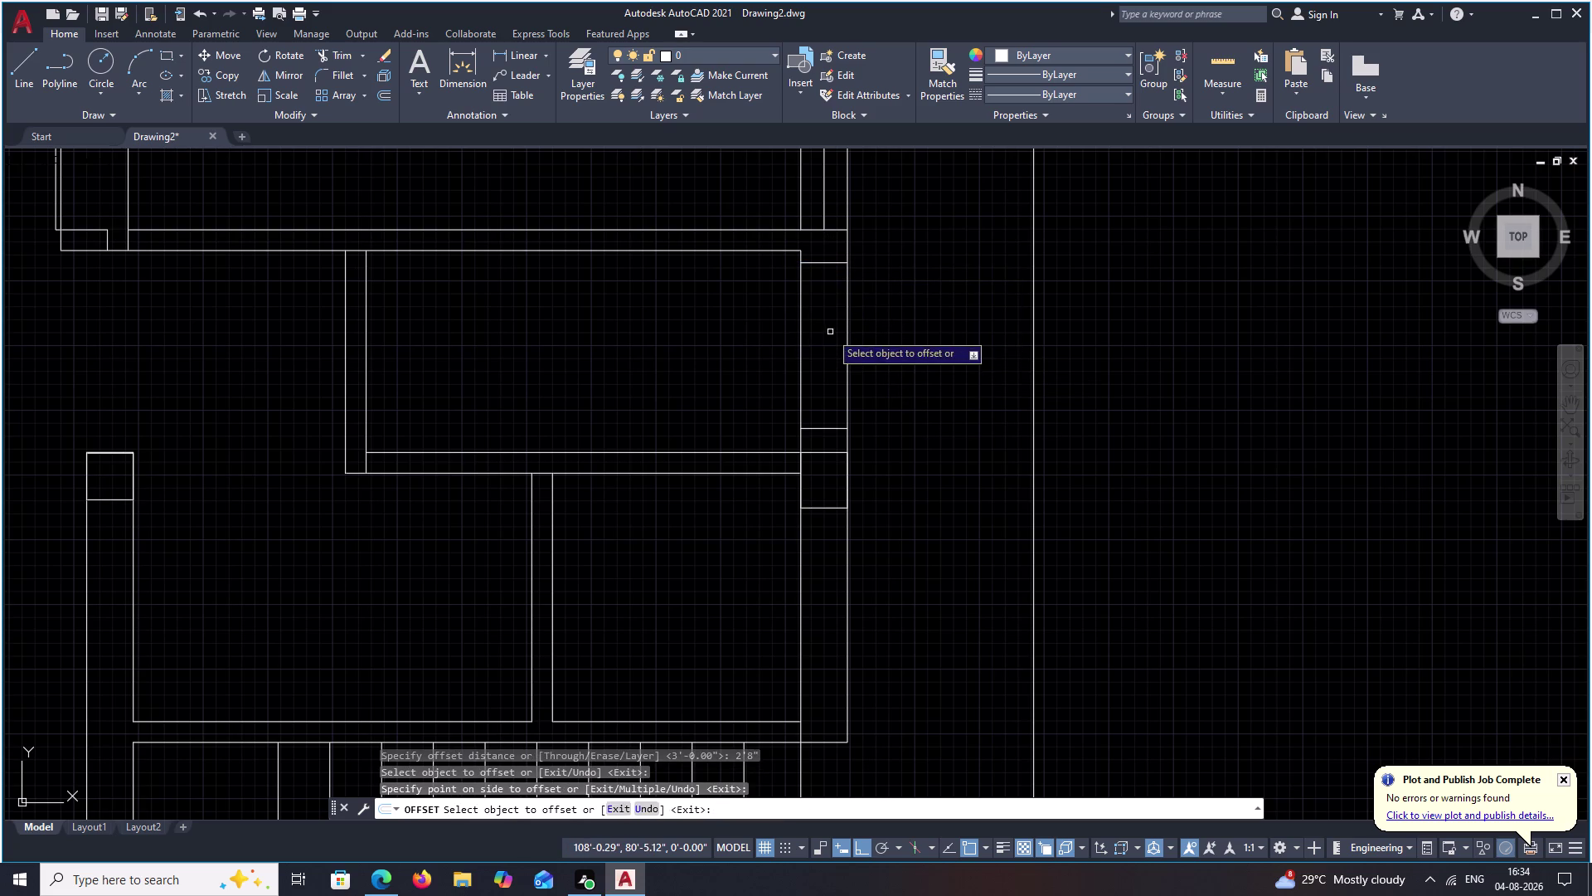
key(Escape)
Draw the window jamb line across the wall.
text(L)
key(space)
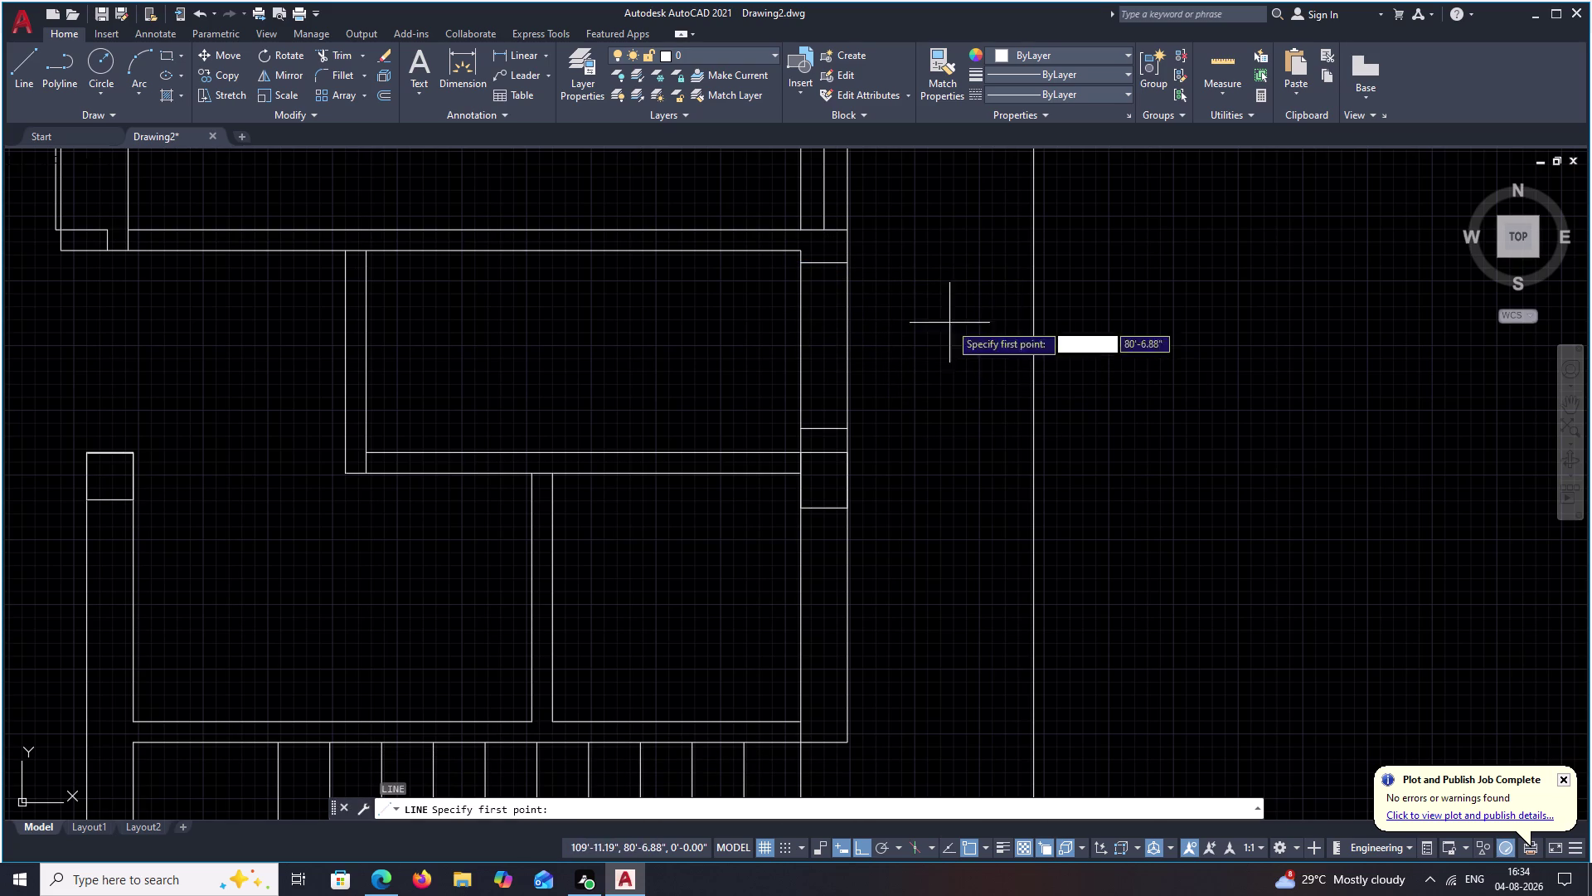
click(830, 422)
click(823, 267)
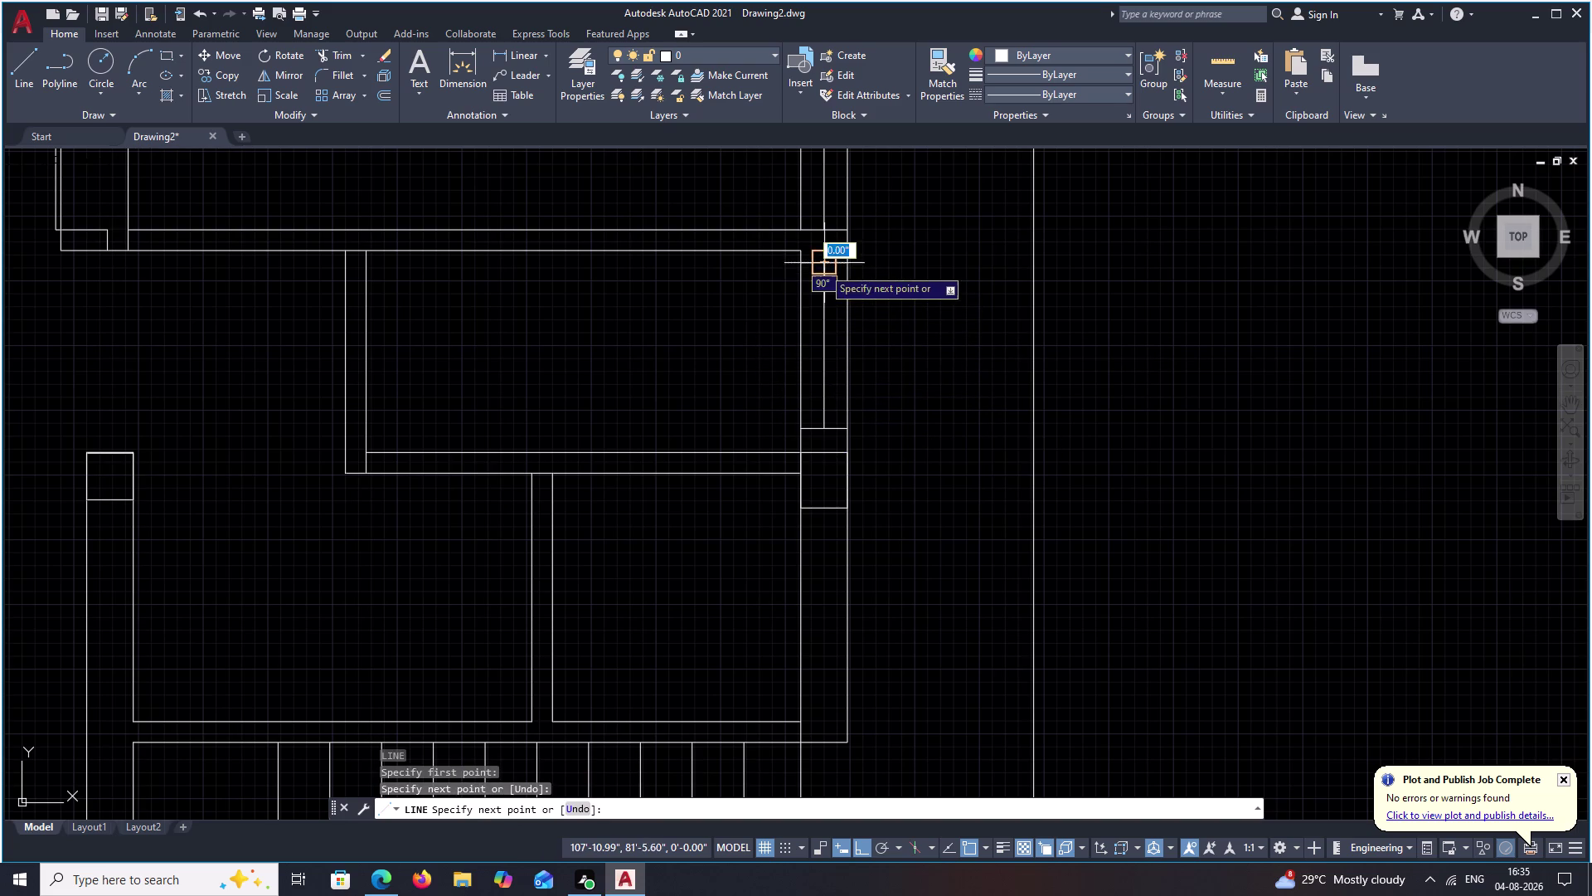
key(Escape)
Offset two window lines 1" inside the opening.
key(o)
key(space)
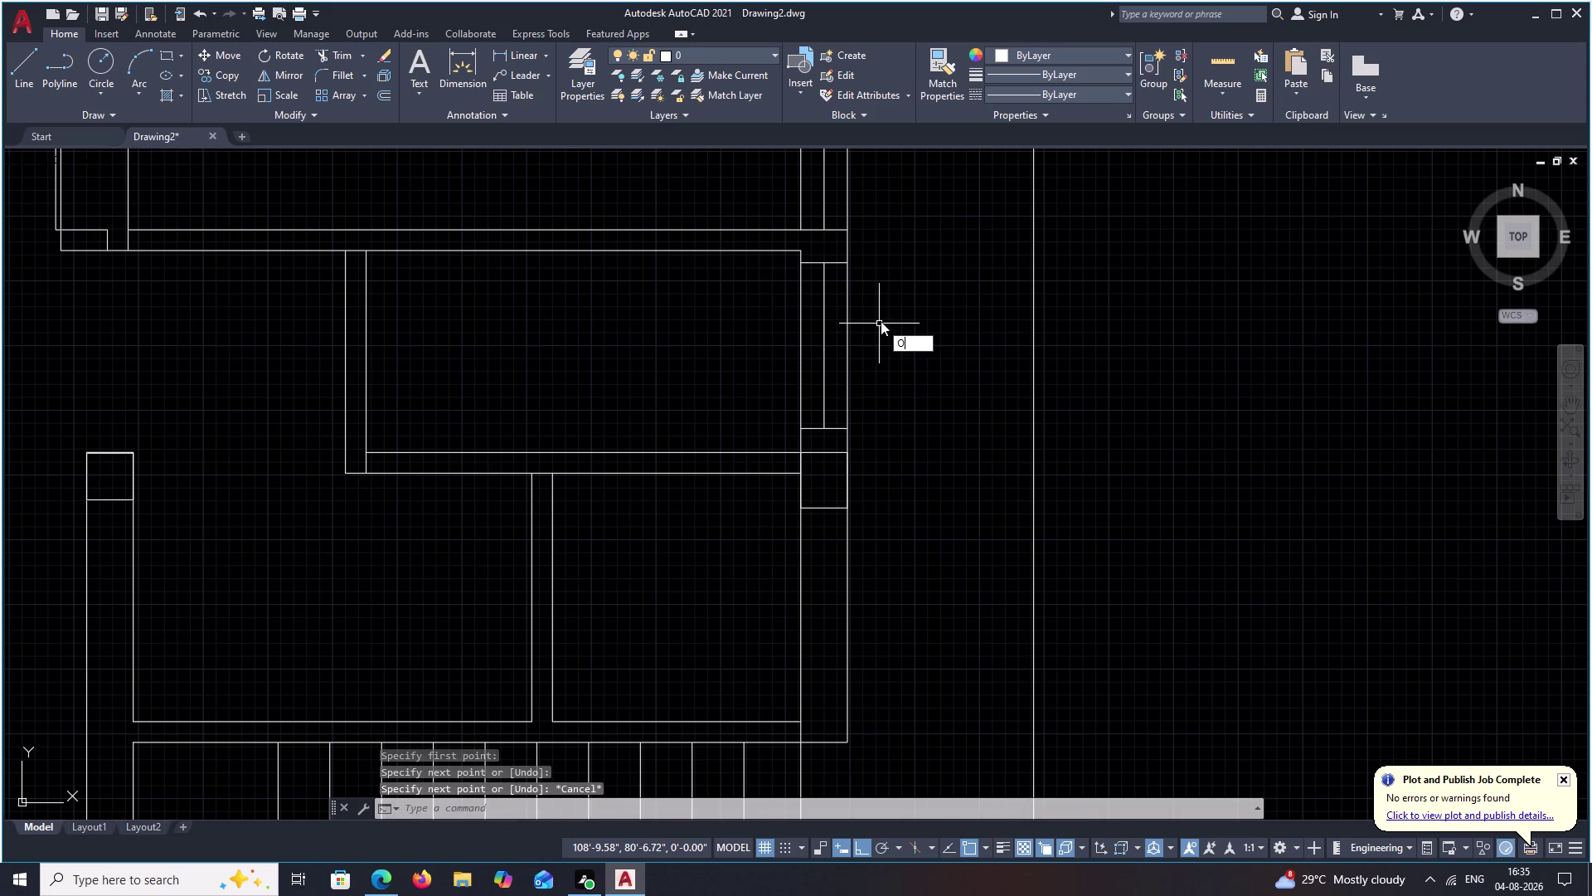
text(1)
key(space)
scroll(up, 3)
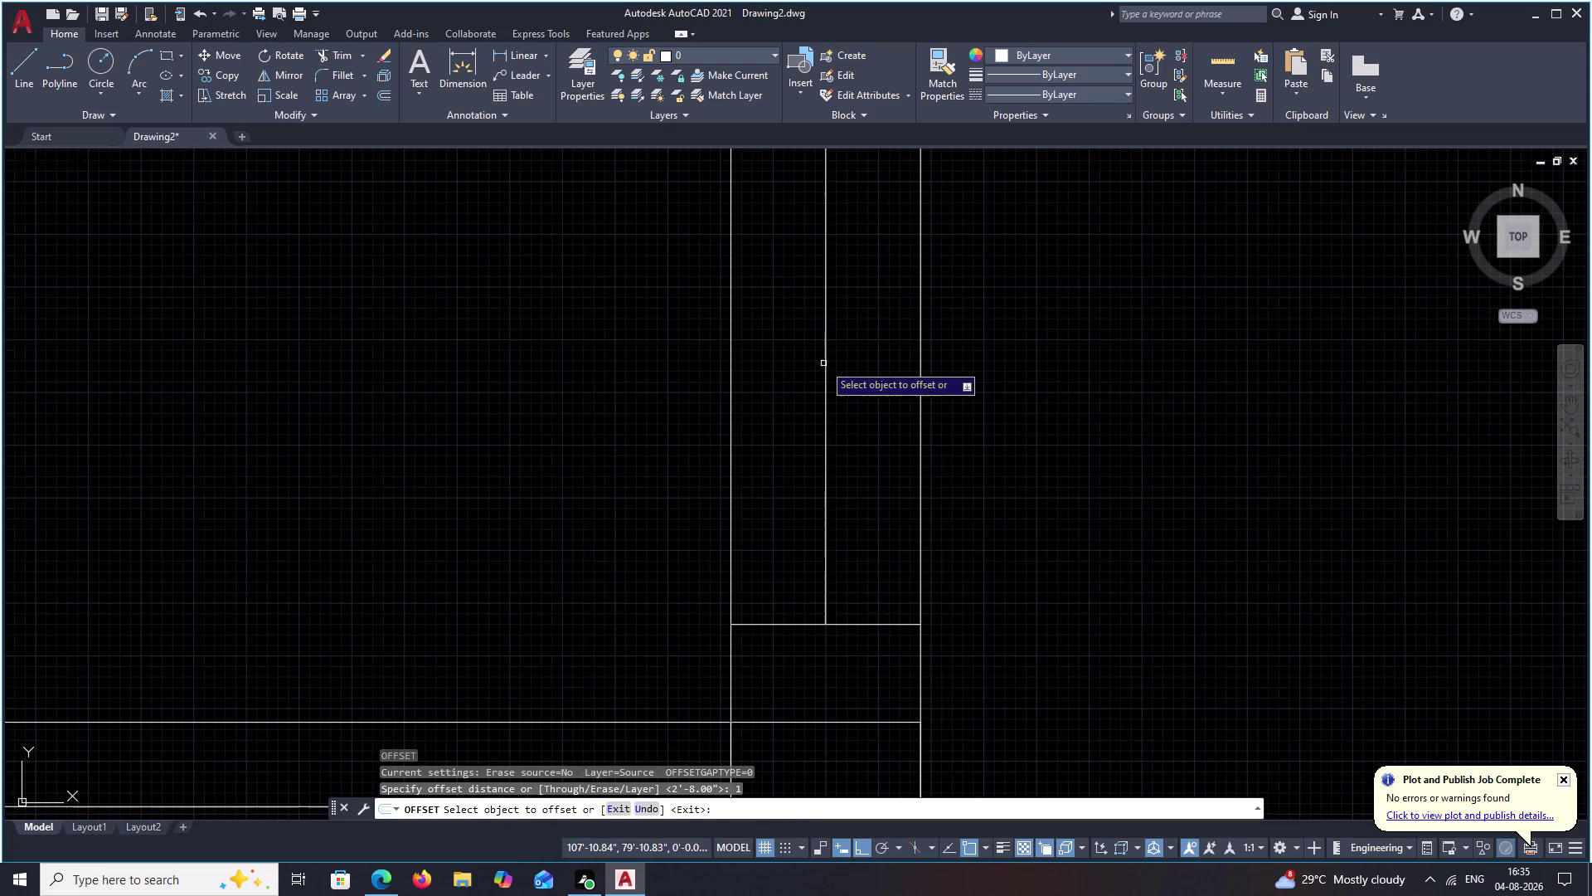
click(828, 362)
click(849, 361)
click(825, 364)
click(793, 370)
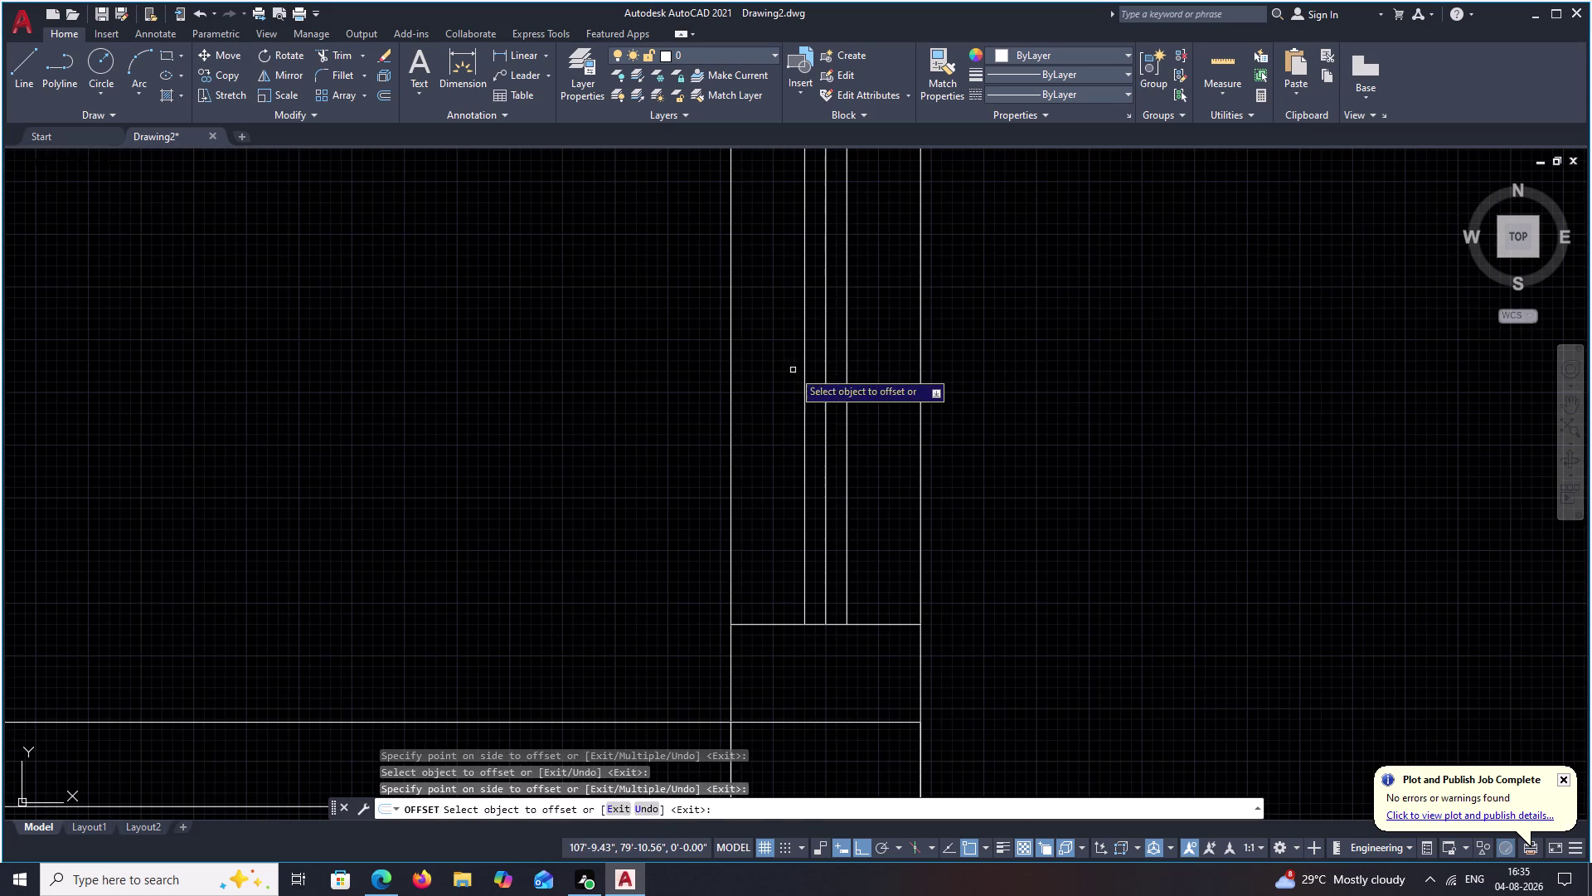
key(Escape)
Erase the stray window line.
click(826, 381)
text(E)
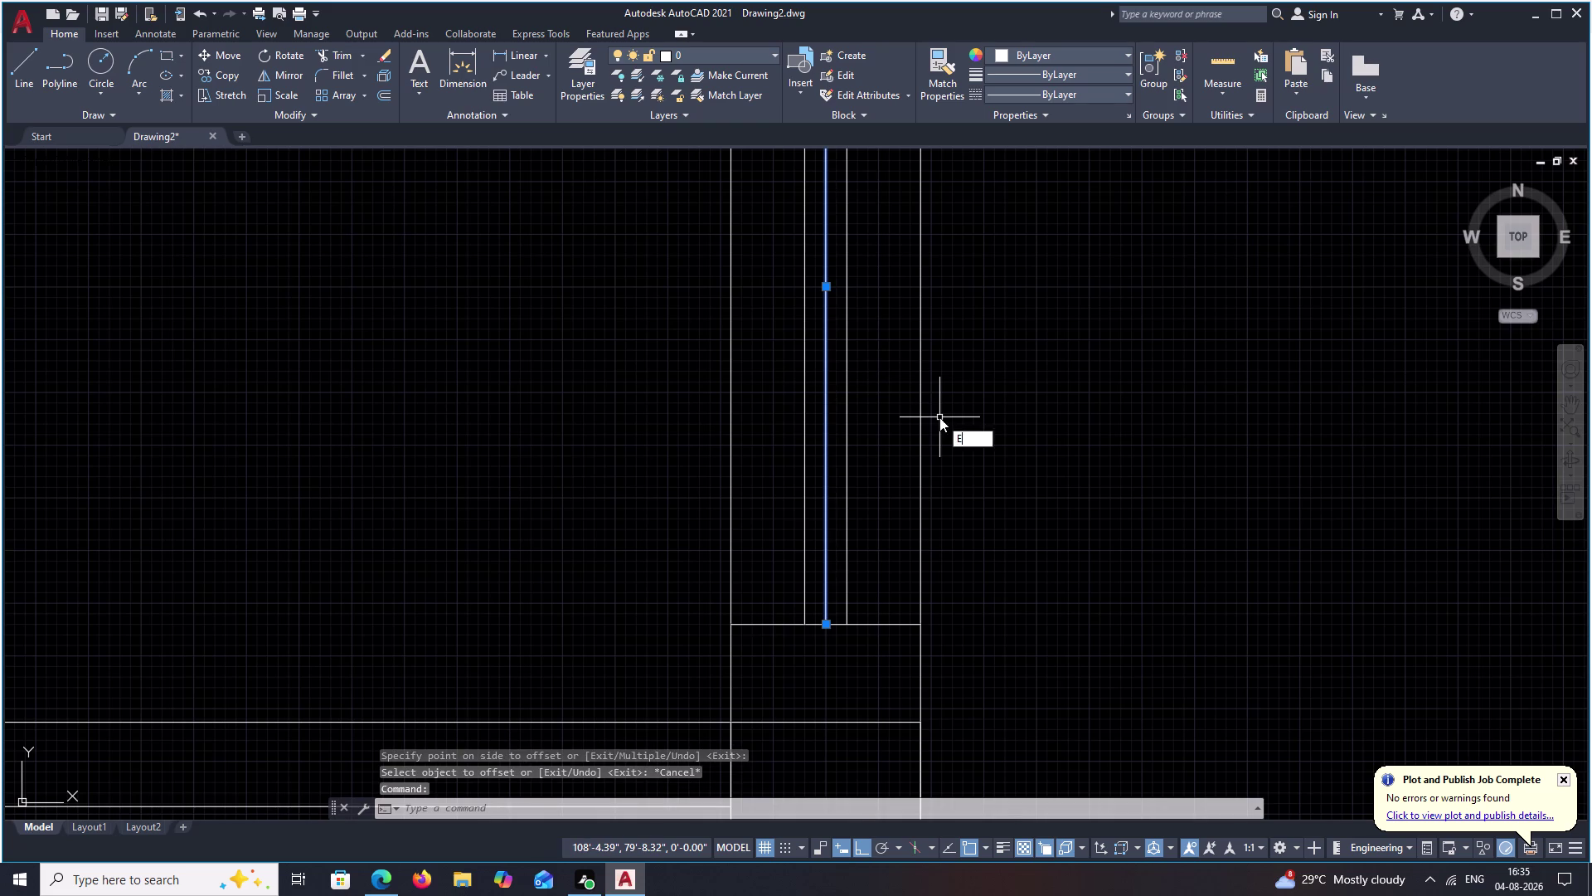
key(space)
scroll(down, 3)
Select the small rectangle in the right wall and grab its bottom edge grip.
middle_drag(952, 424, 986, 382)
middle_drag(984, 468, 986, 459)
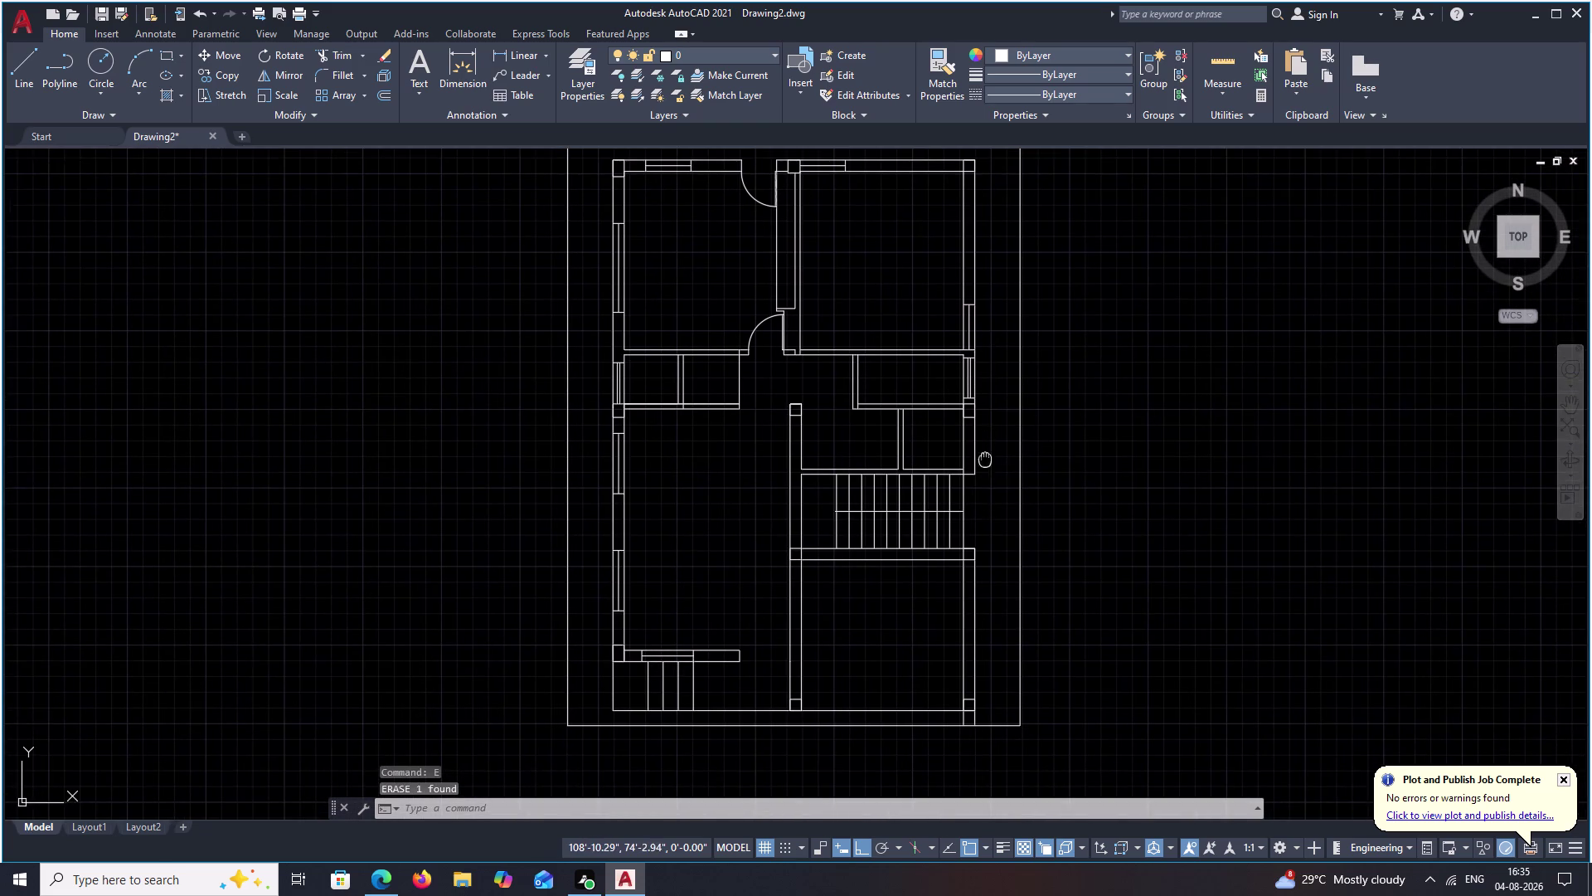
middle_drag(986, 460, 998, 398)
scroll(up, 3)
middle_drag(987, 399, 955, 507)
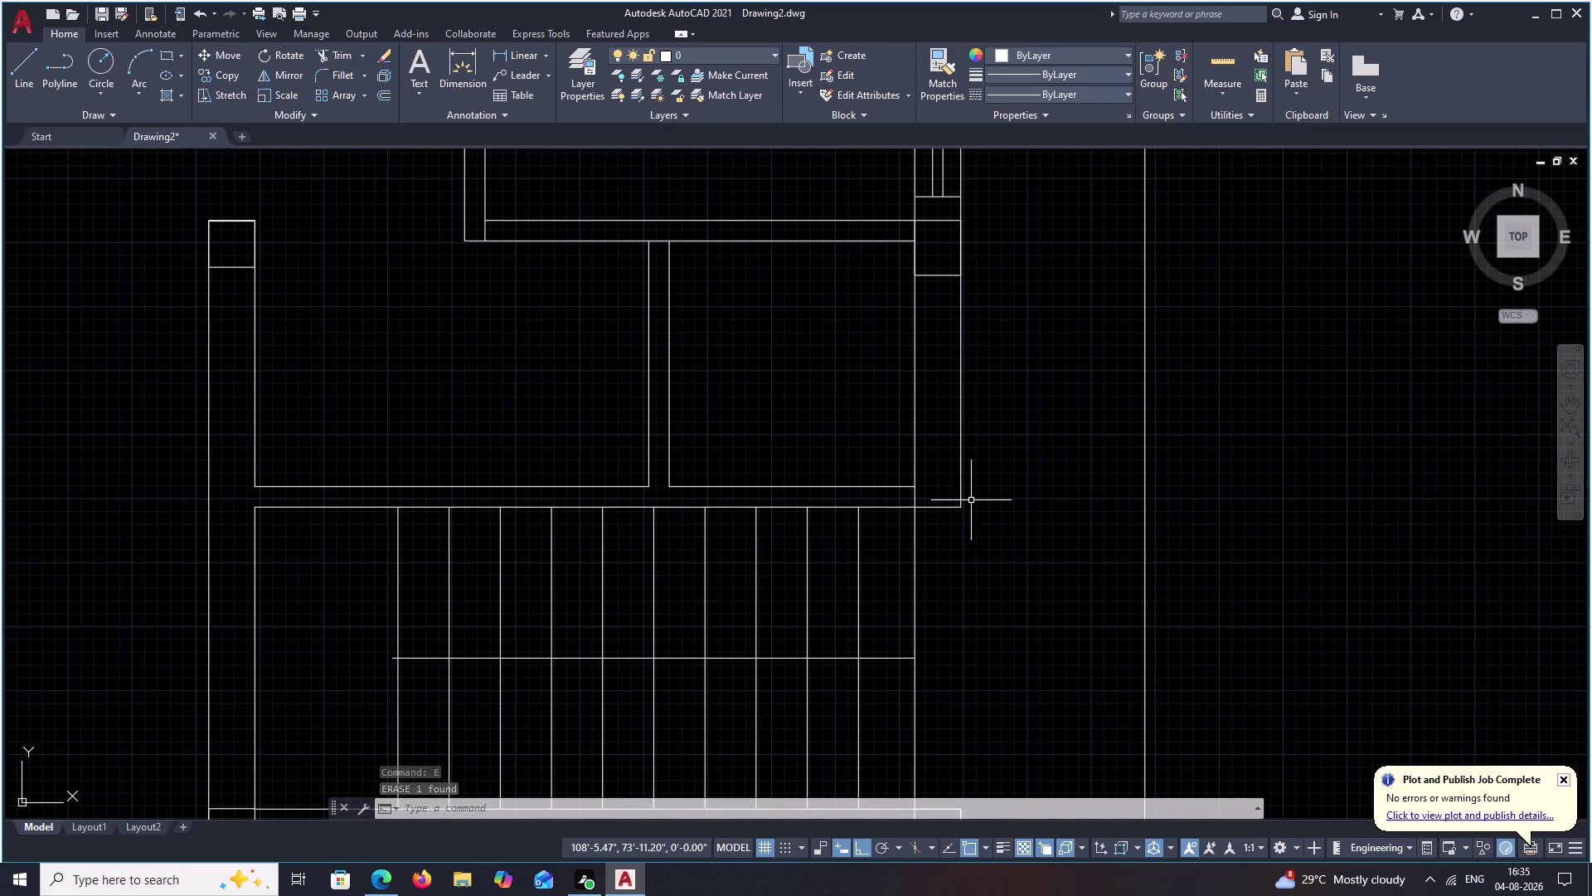
middle_drag(1041, 503, 1042, 471)
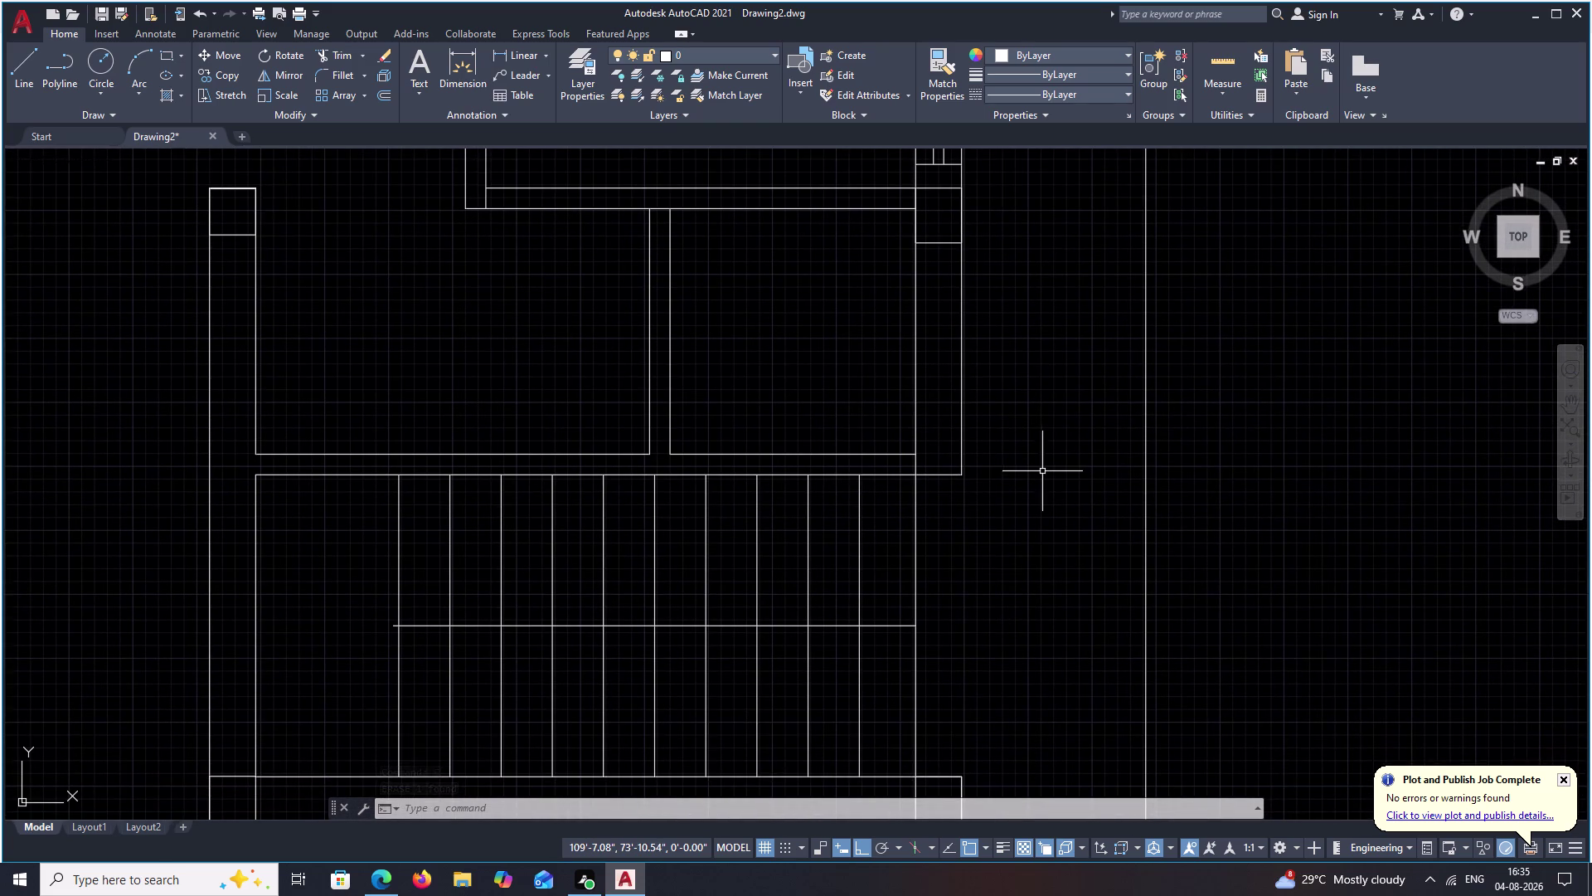
middle_drag(962, 373, 964, 433)
click(945, 303)
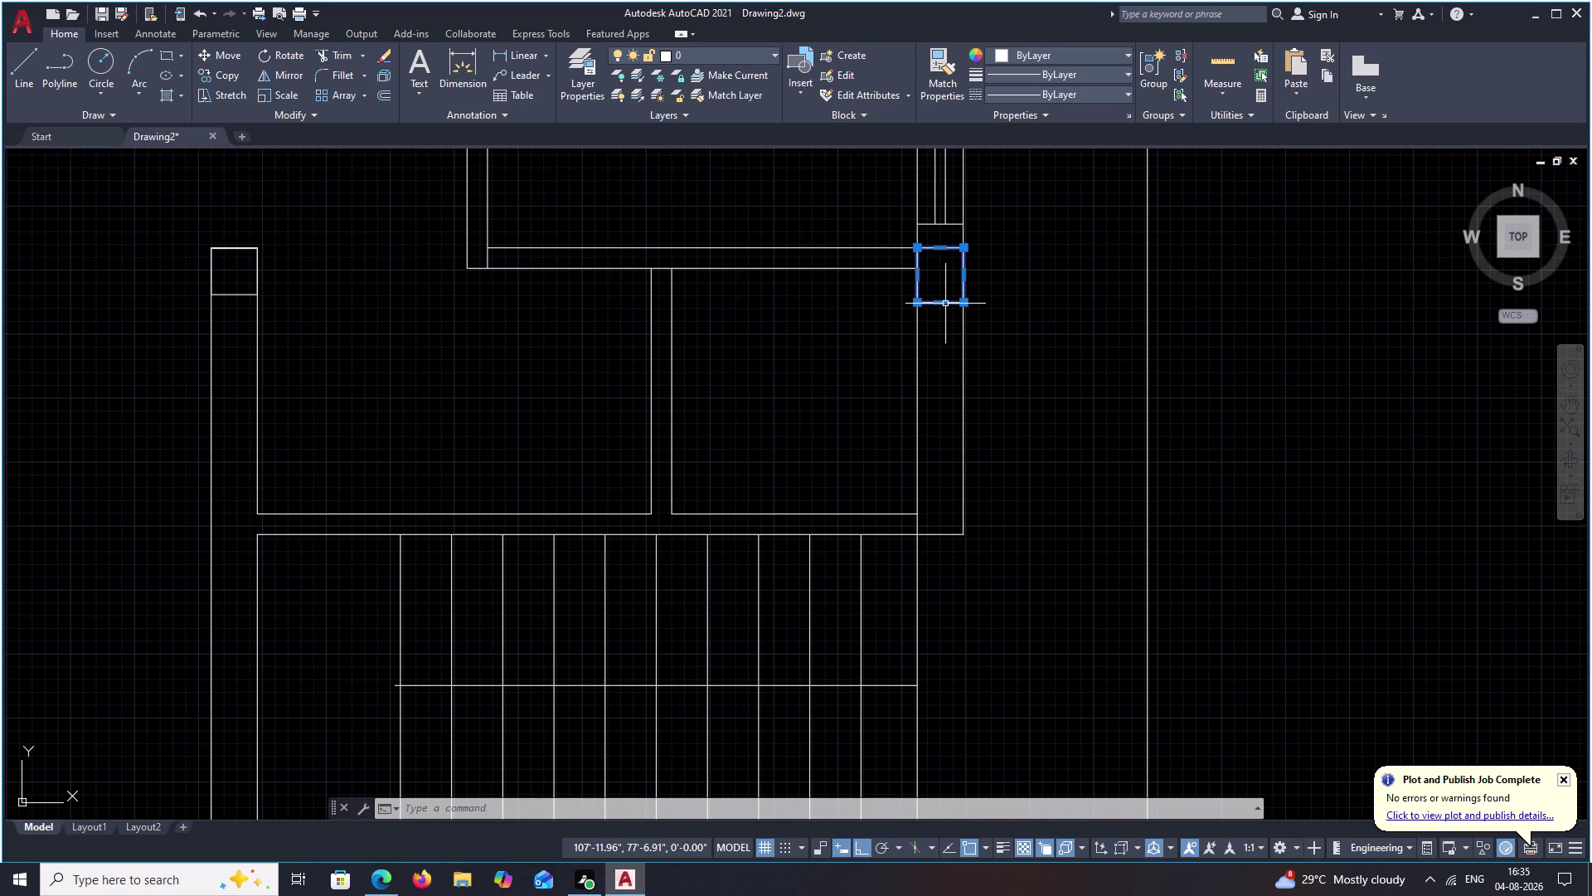
click(943, 303)
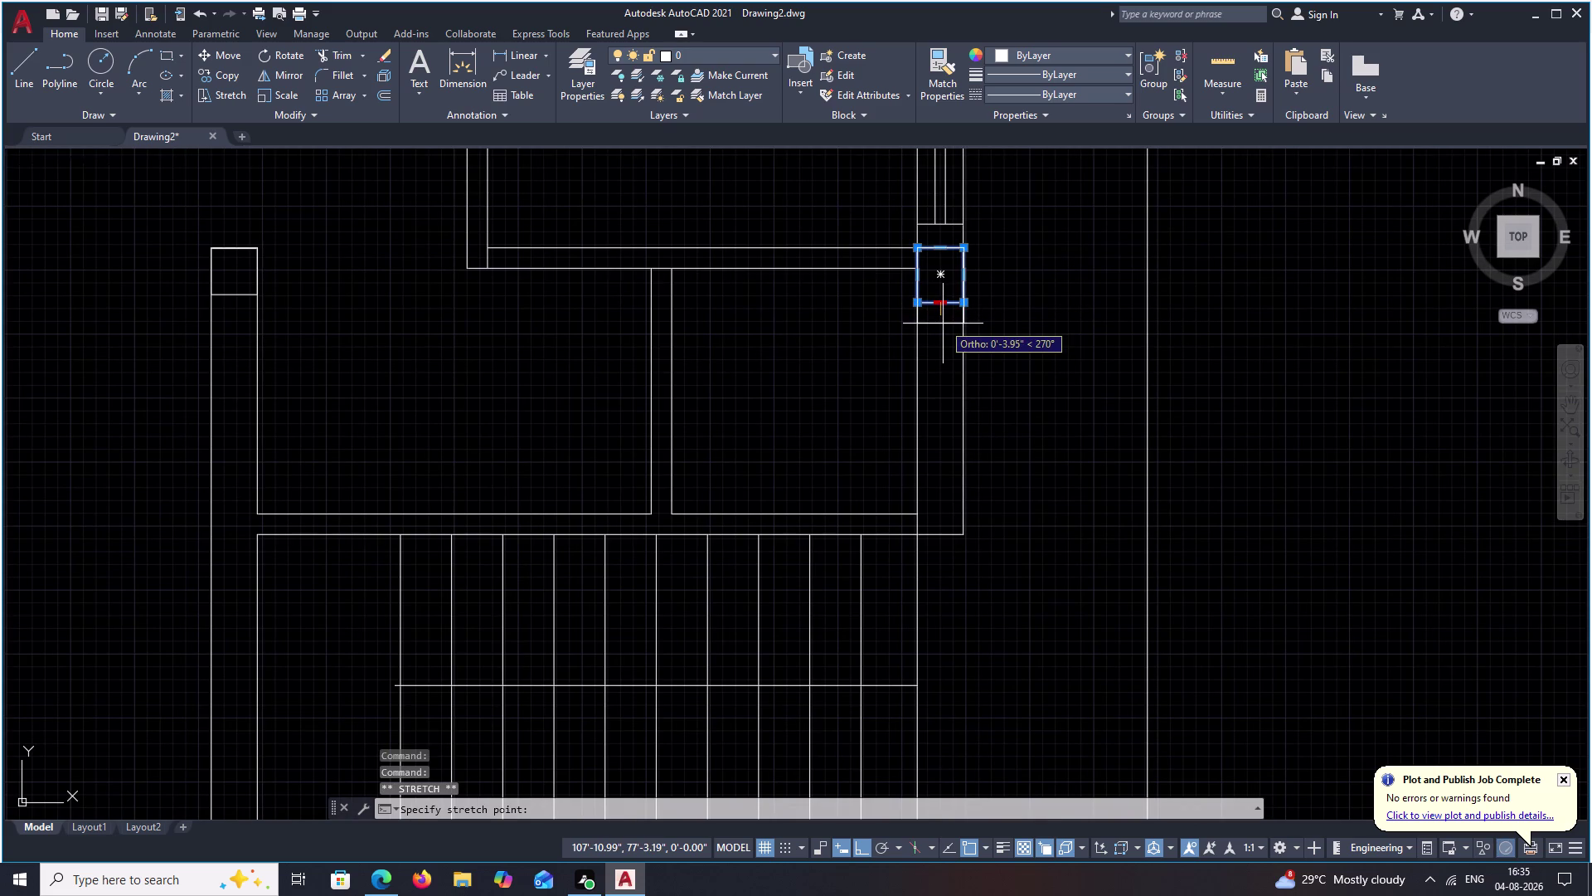
click(943, 306)
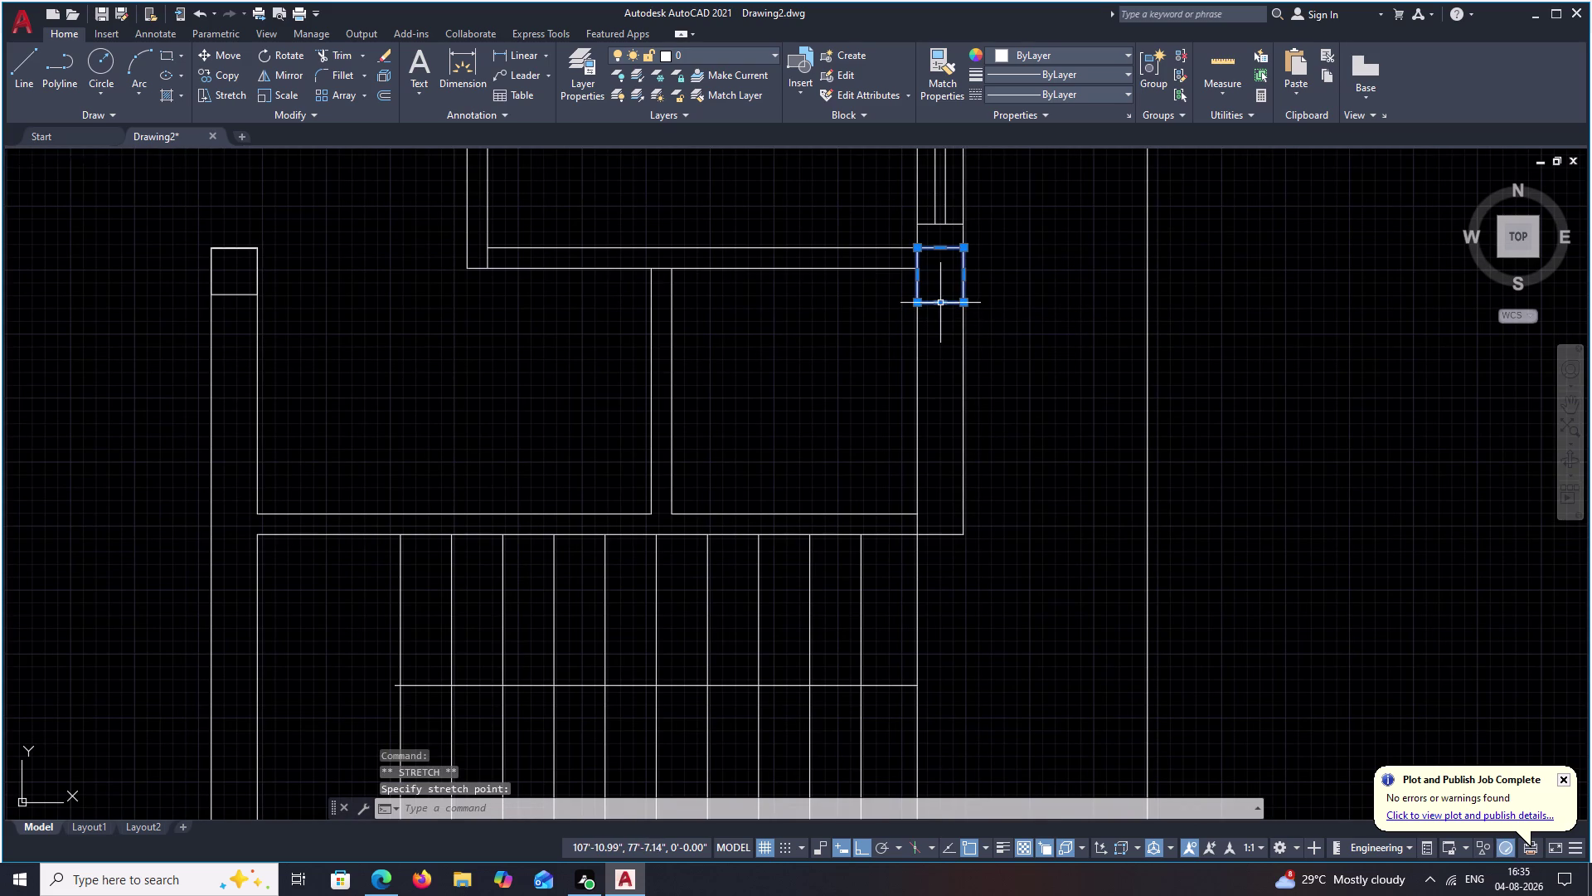
Stretch the rectangle's bottom edge further down, then deselect and reselect it.
click(941, 303)
click(941, 332)
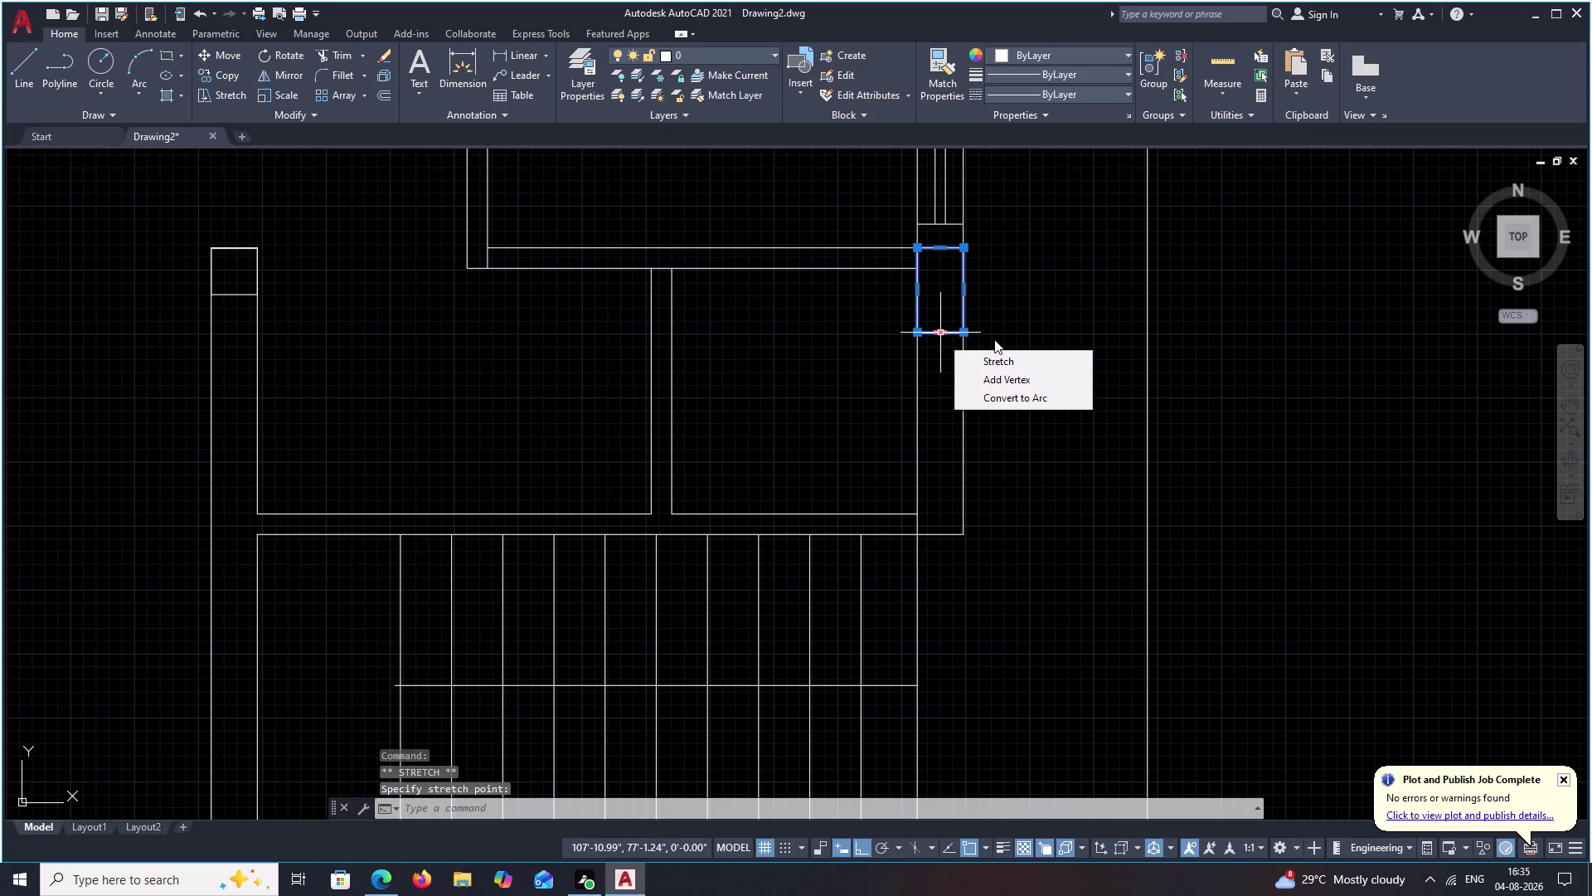
click(942, 334)
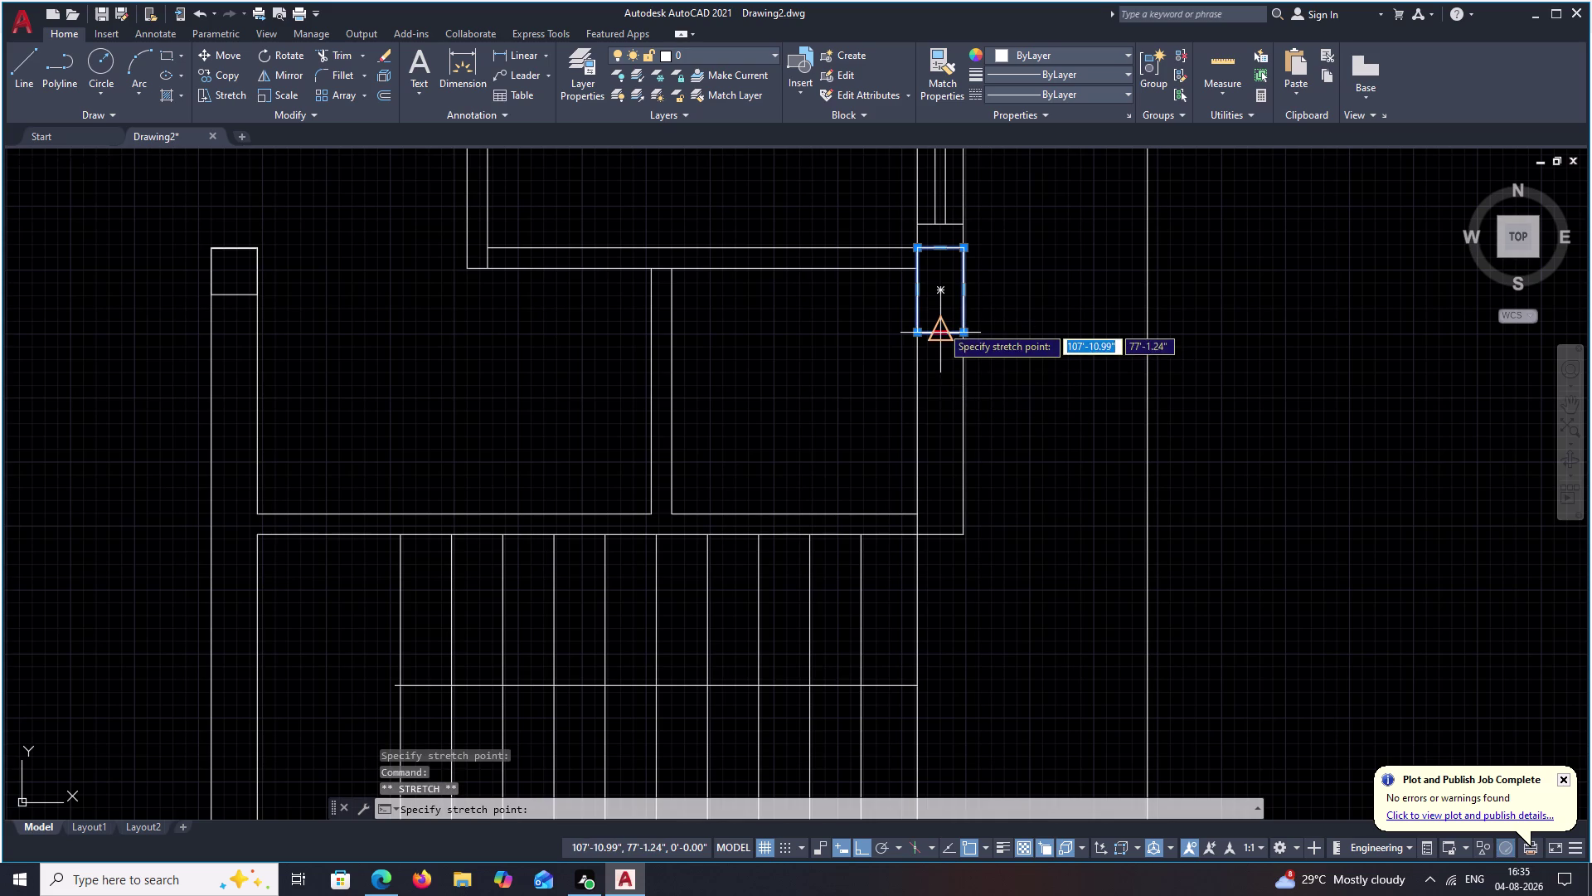
click(941, 315)
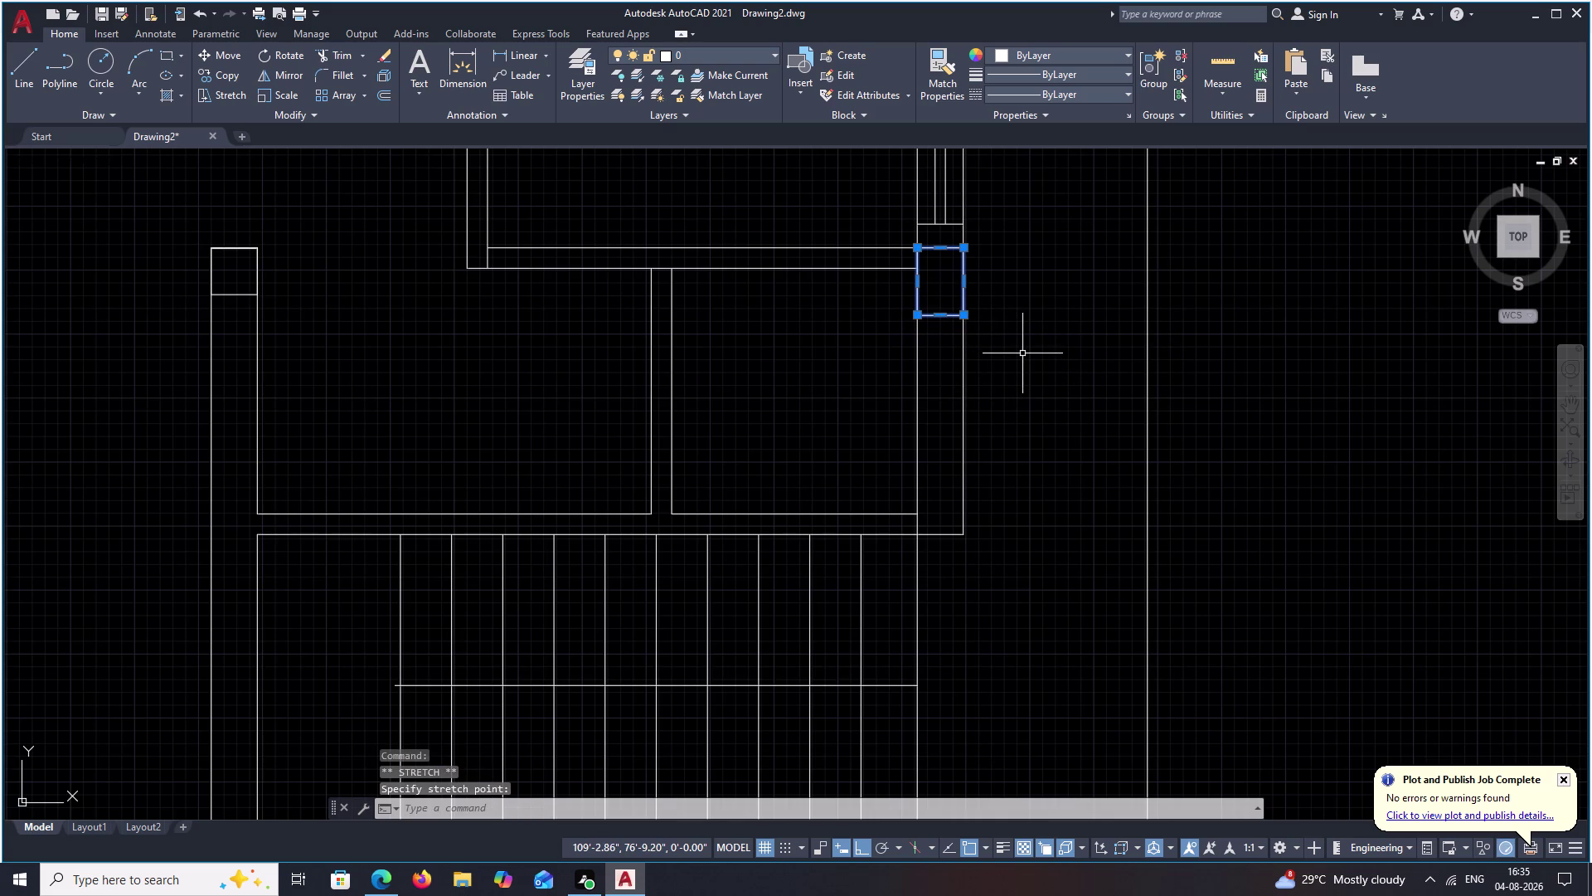
key(Escape)
scroll(down, 3)
middle_drag(1005, 348, 991, 378)
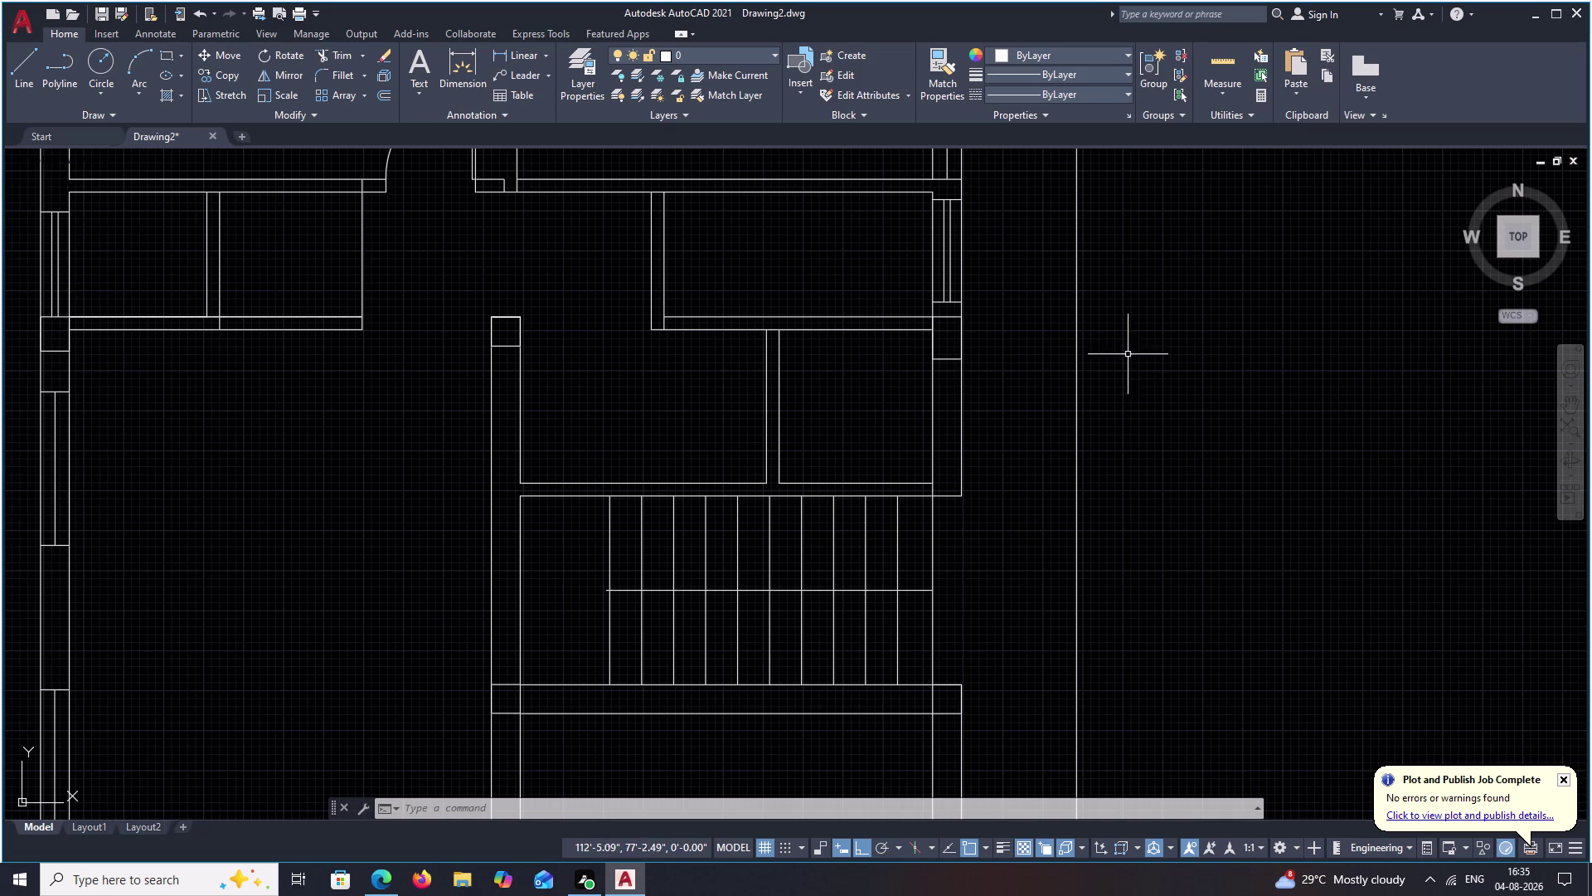
click(950, 358)
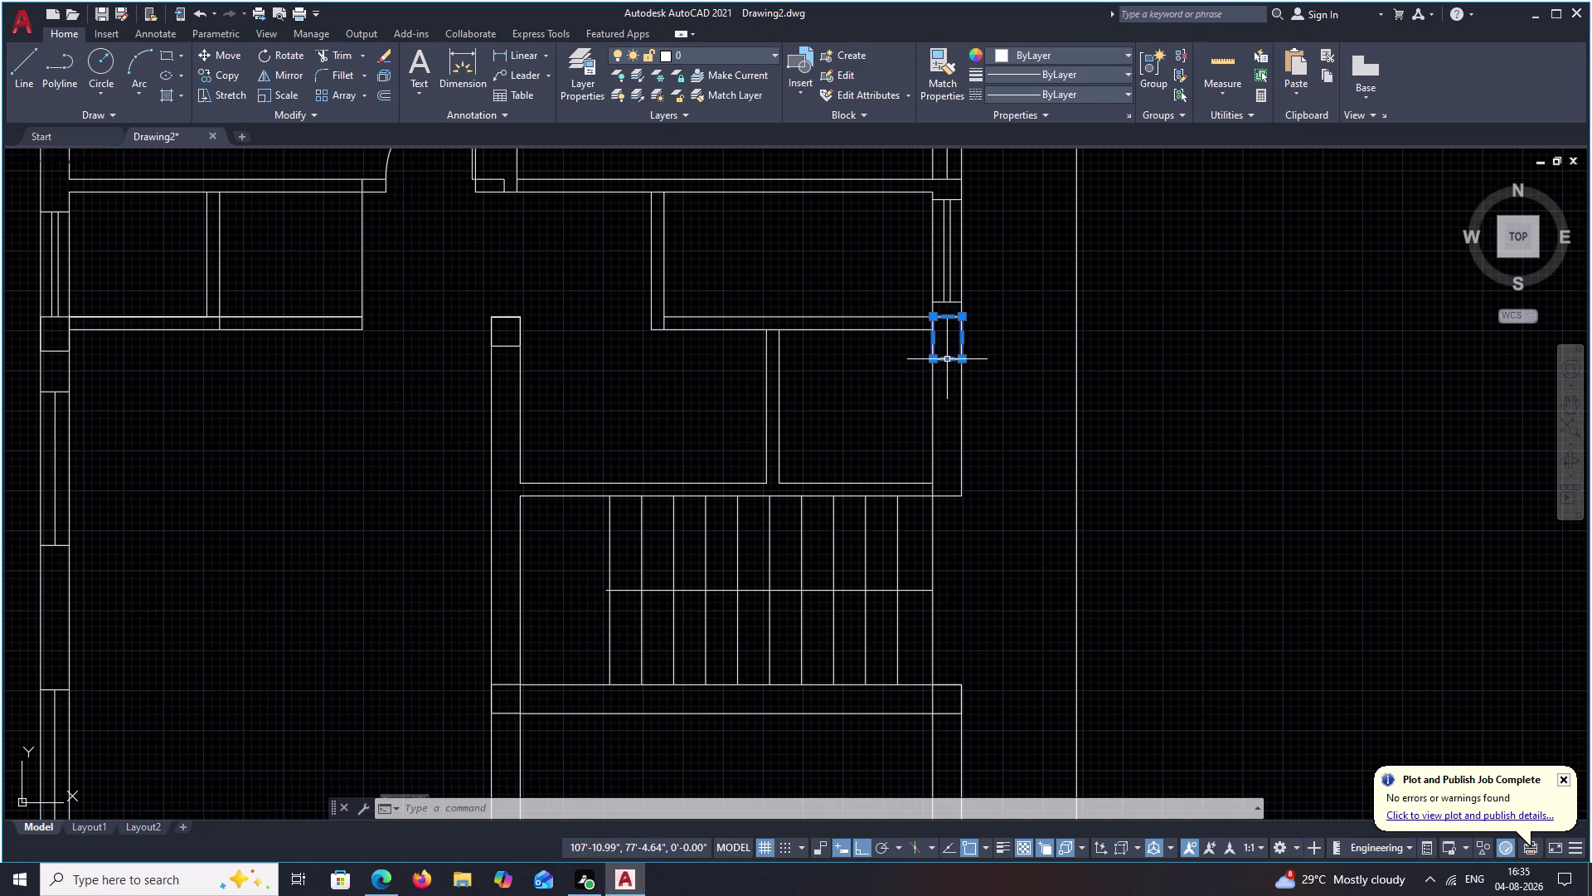
Delete the selected rectangle, then undo the deletion.
text(X)
key(space)
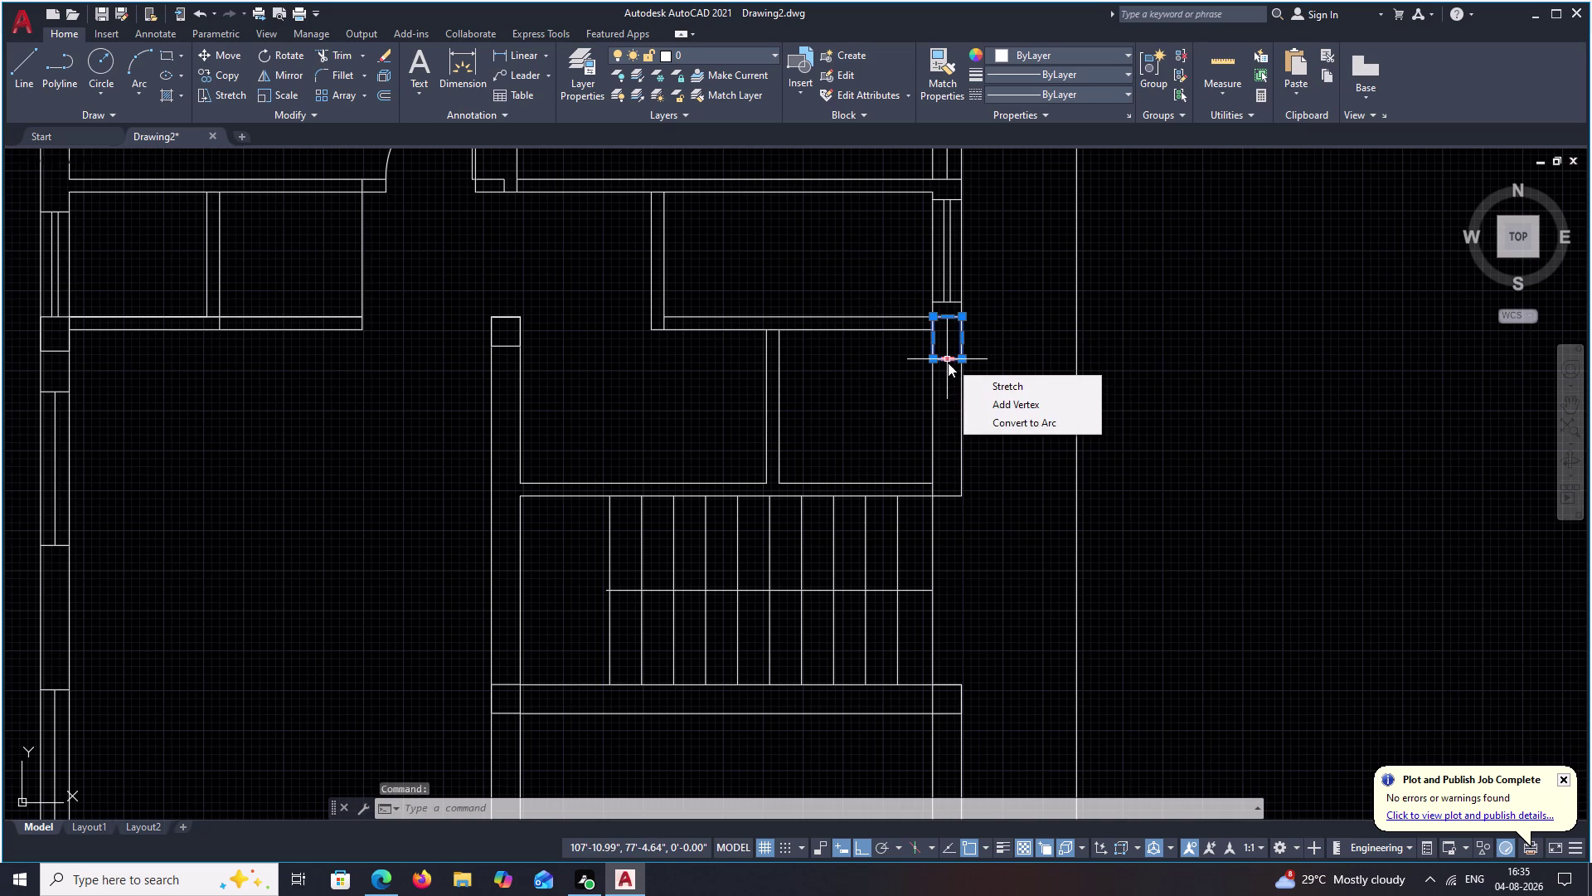
key(space)
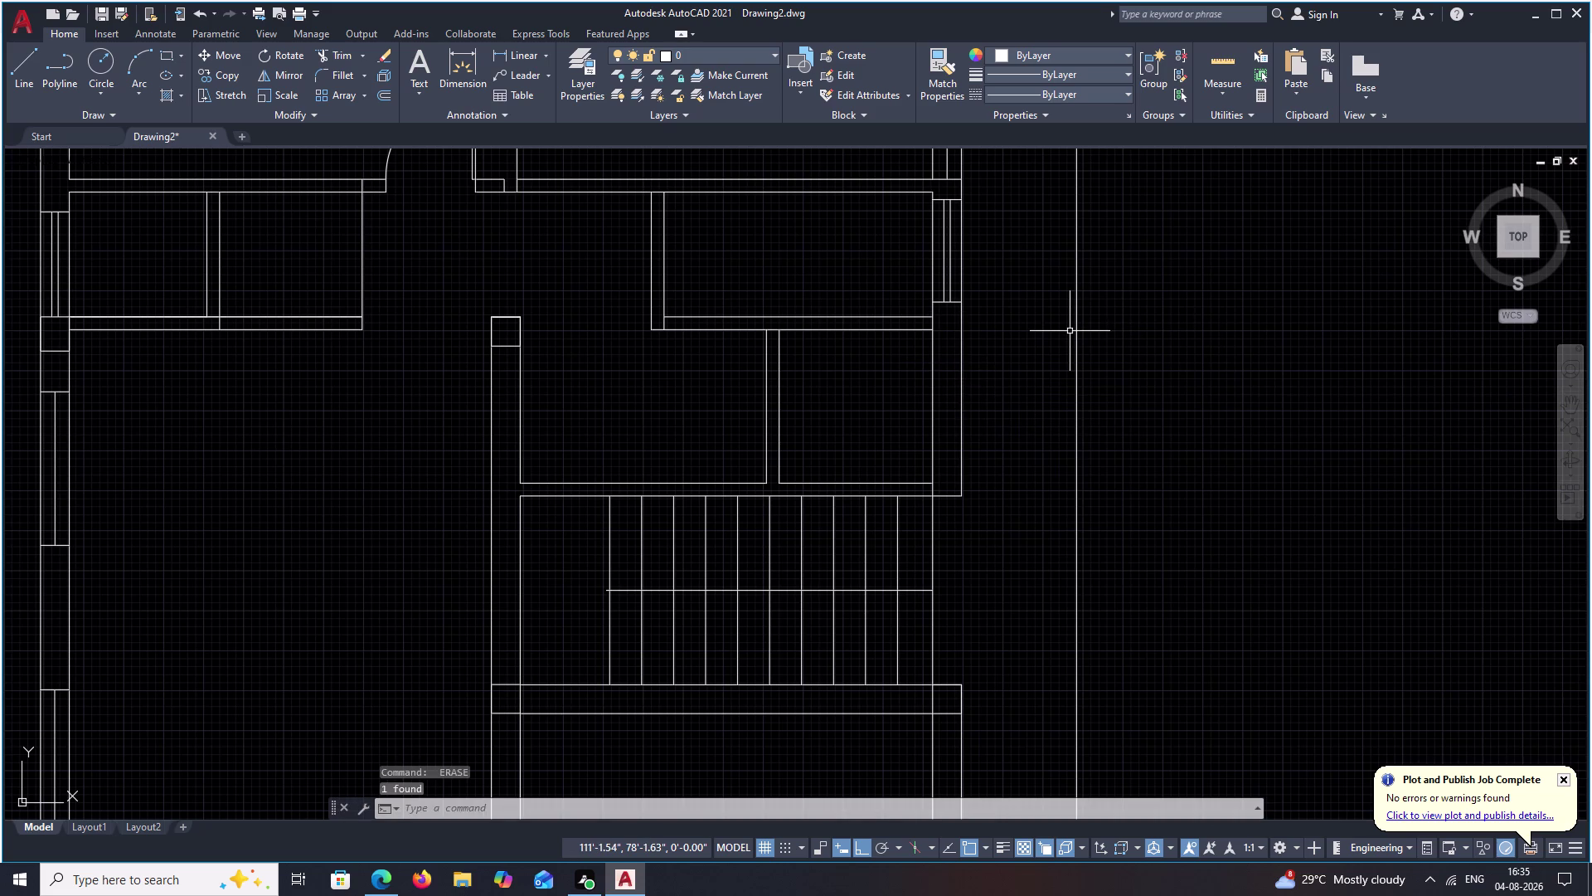
key(ctrl+z)
Reselect the rectangle and explode it into separate lines.
click(945, 359)
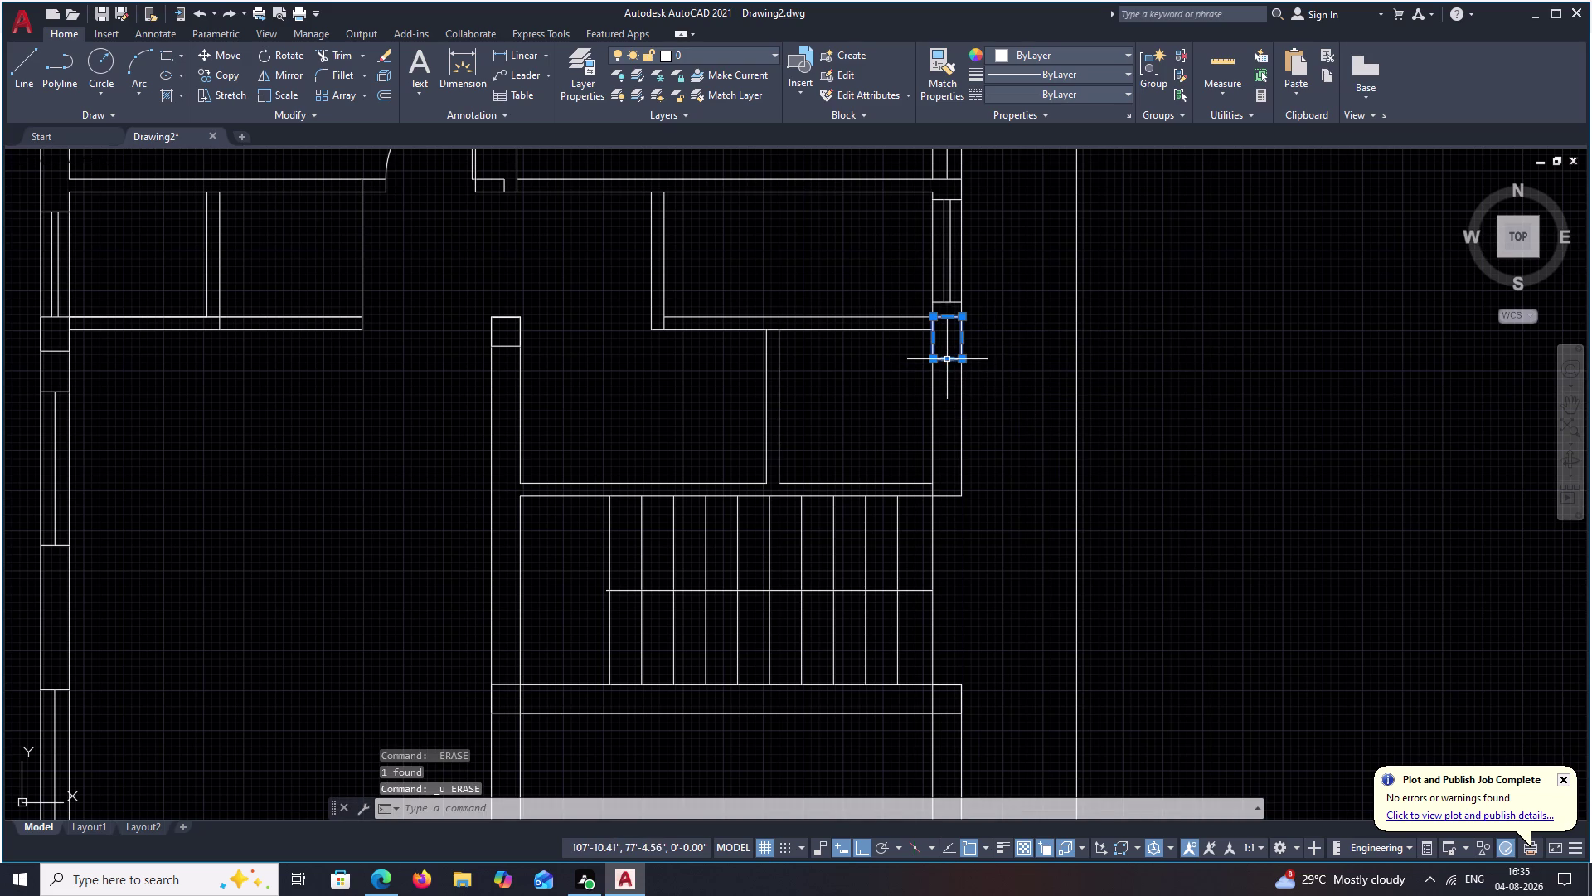
text(X)
key(space)
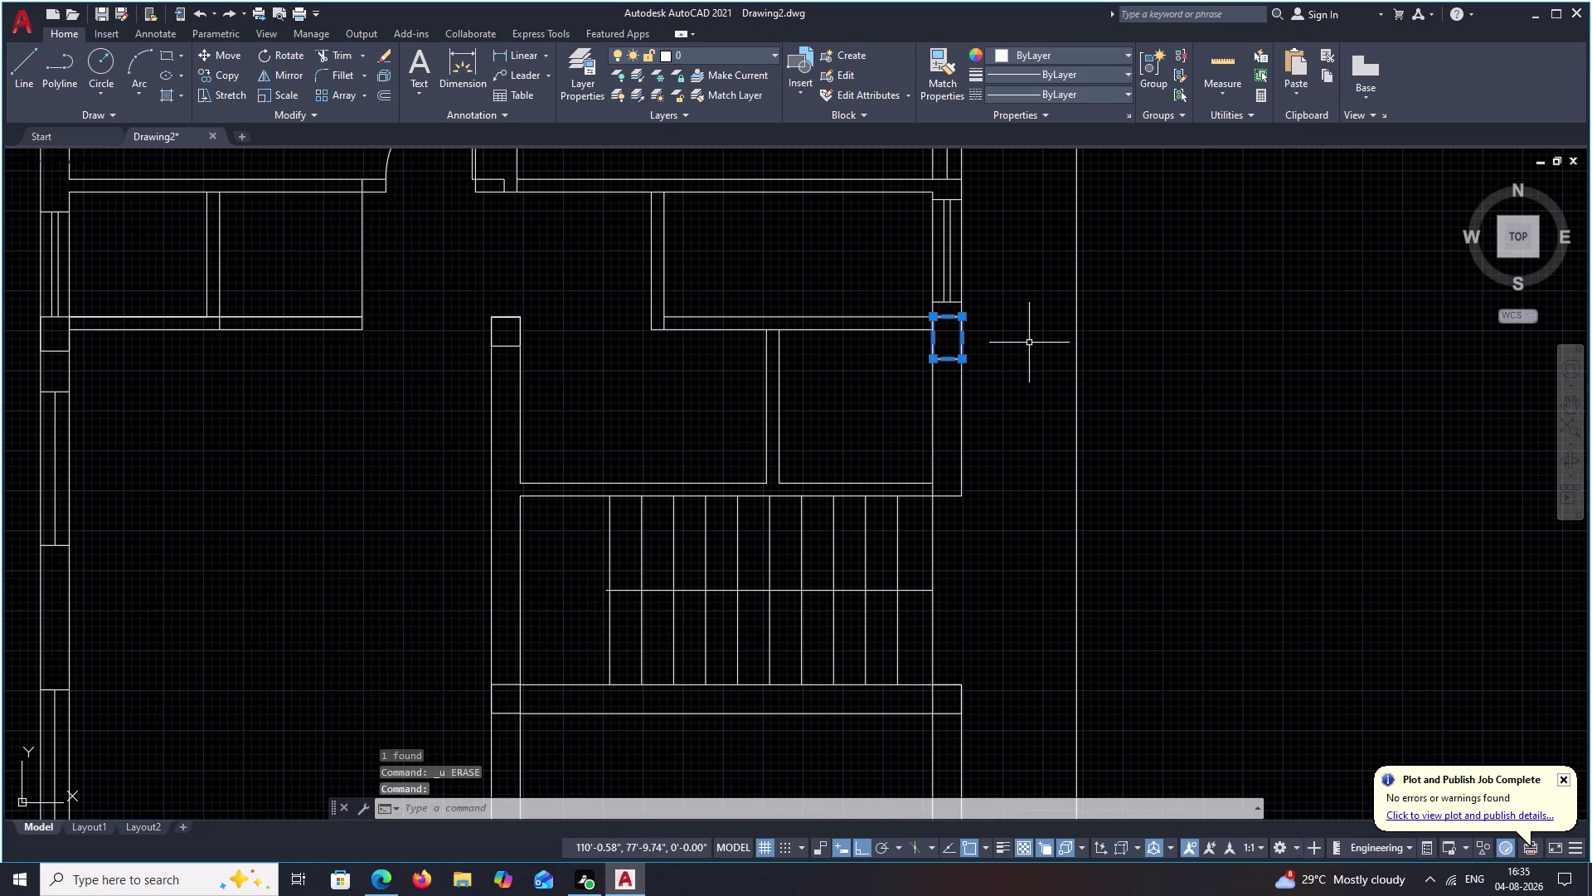
text(X)
key(space)
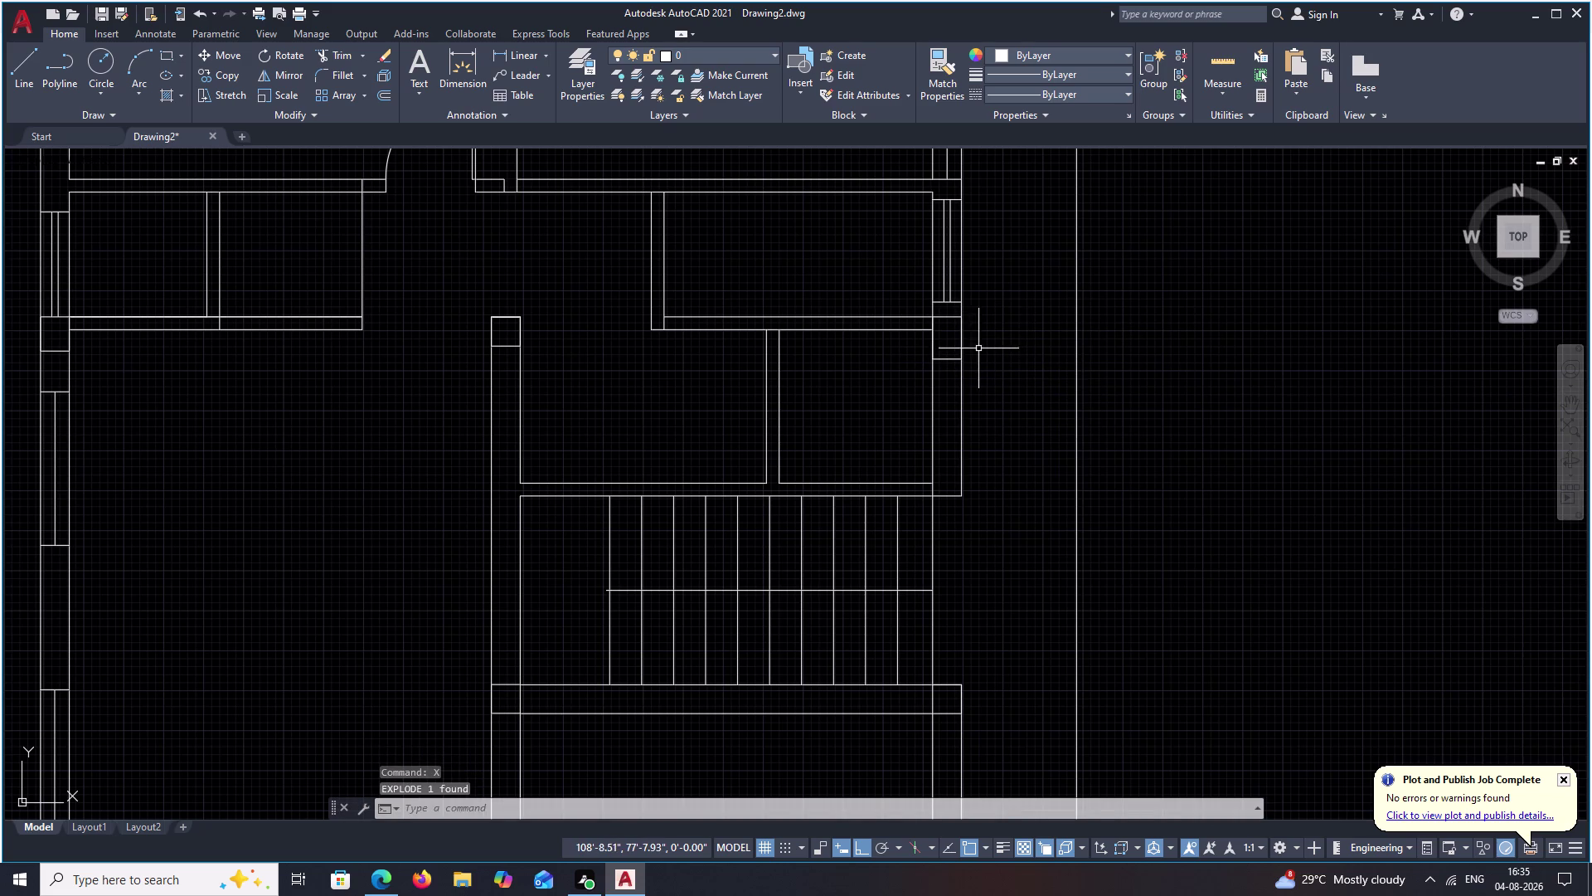
text(O)
key(space)
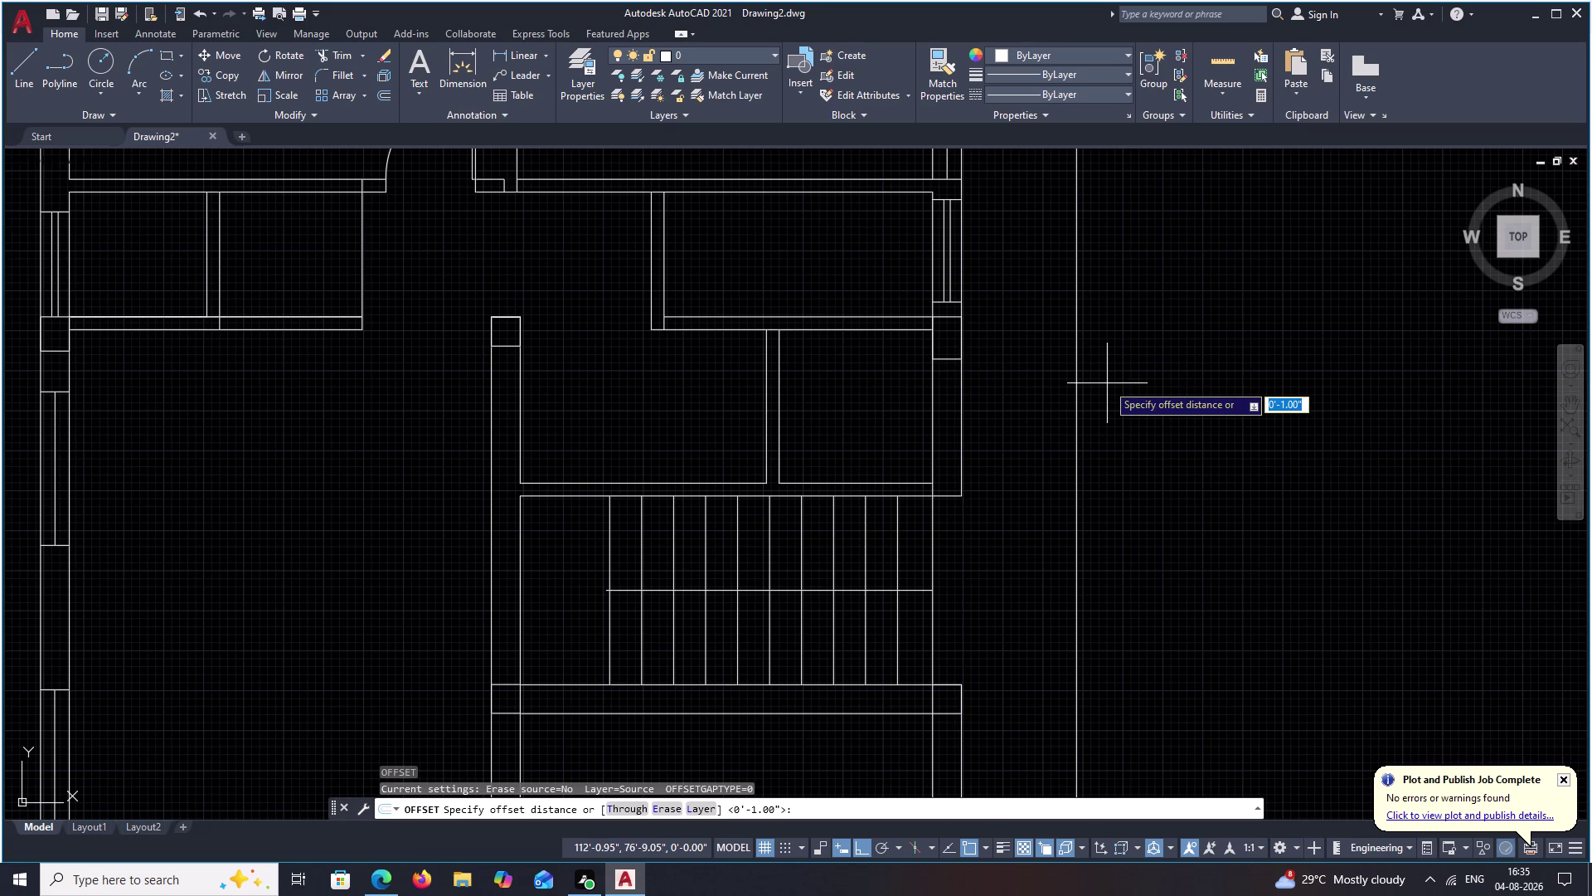
Offset the short wall line at a 1'5" distance.
key(2)
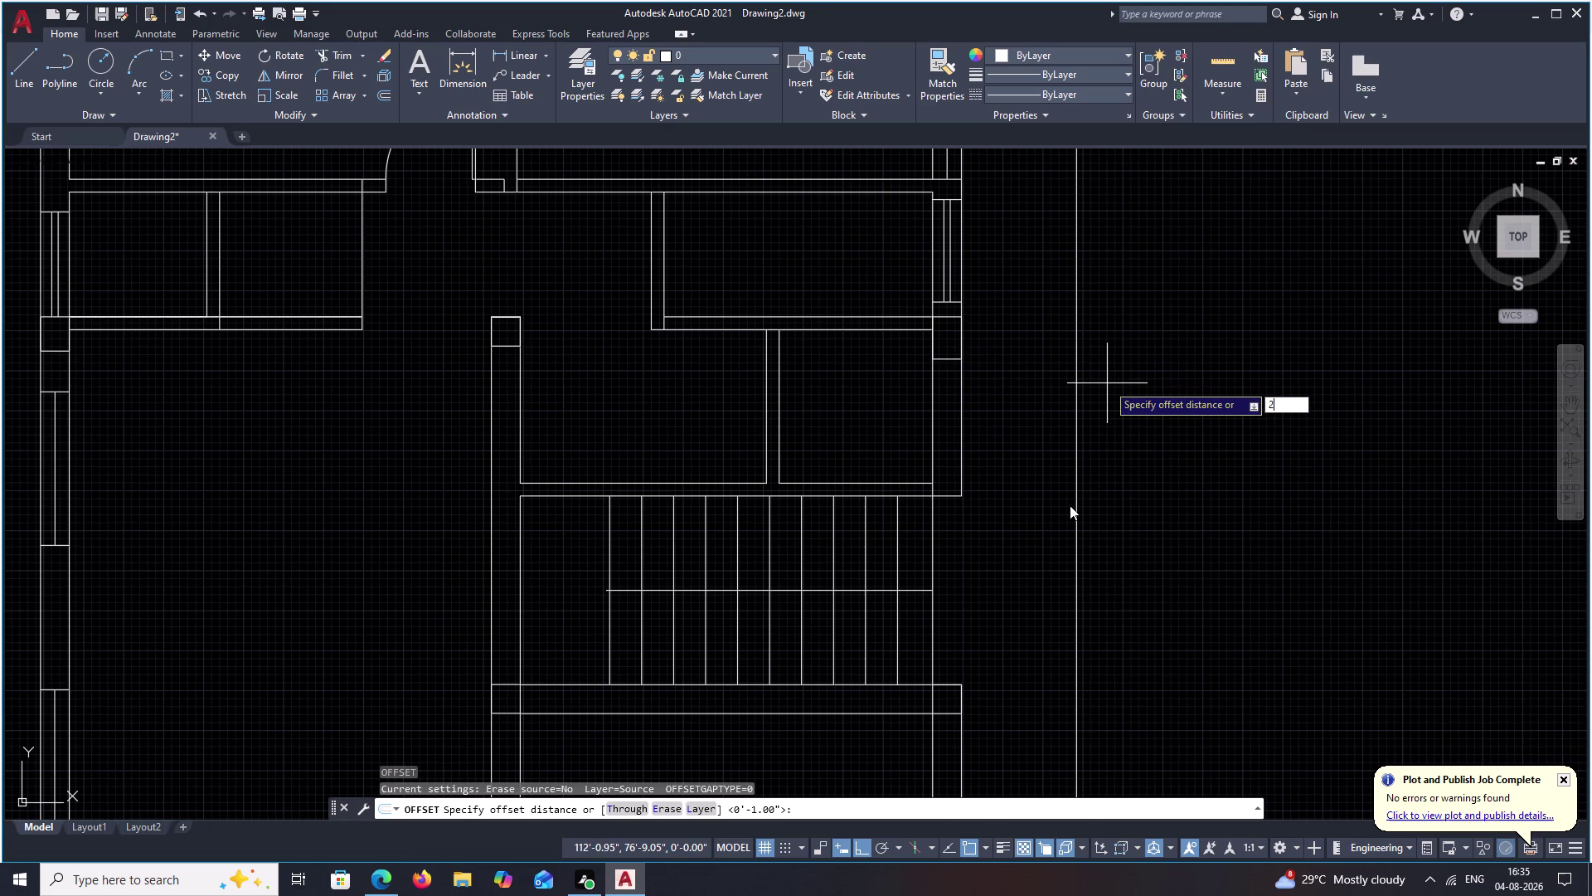
key(BackSpace)
text(1)
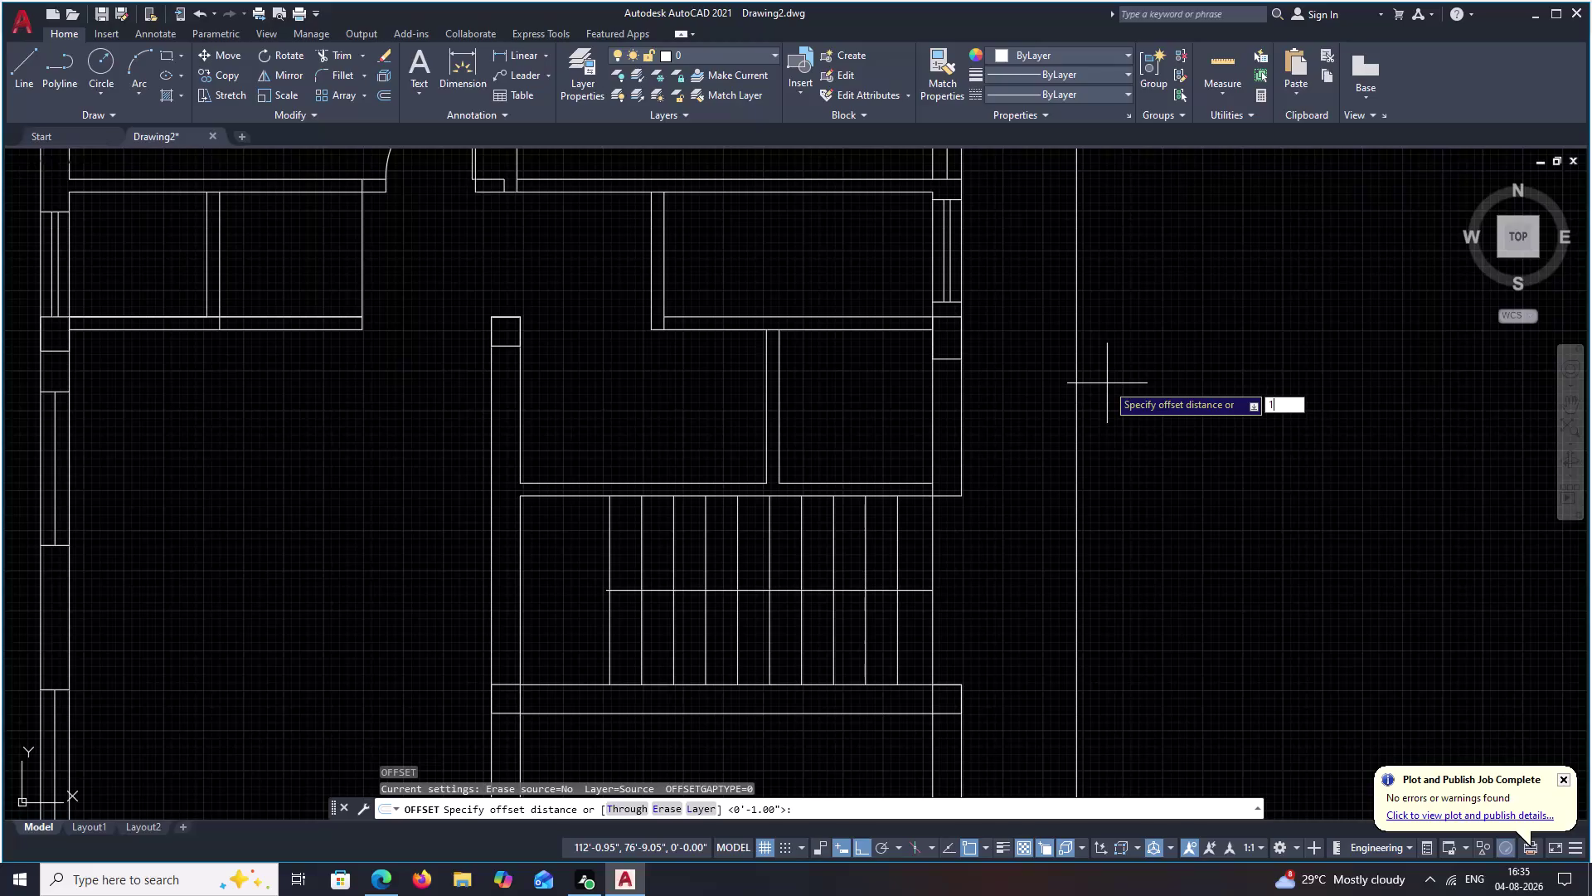
text('5)
key(shift+quotedbl)
key(space)
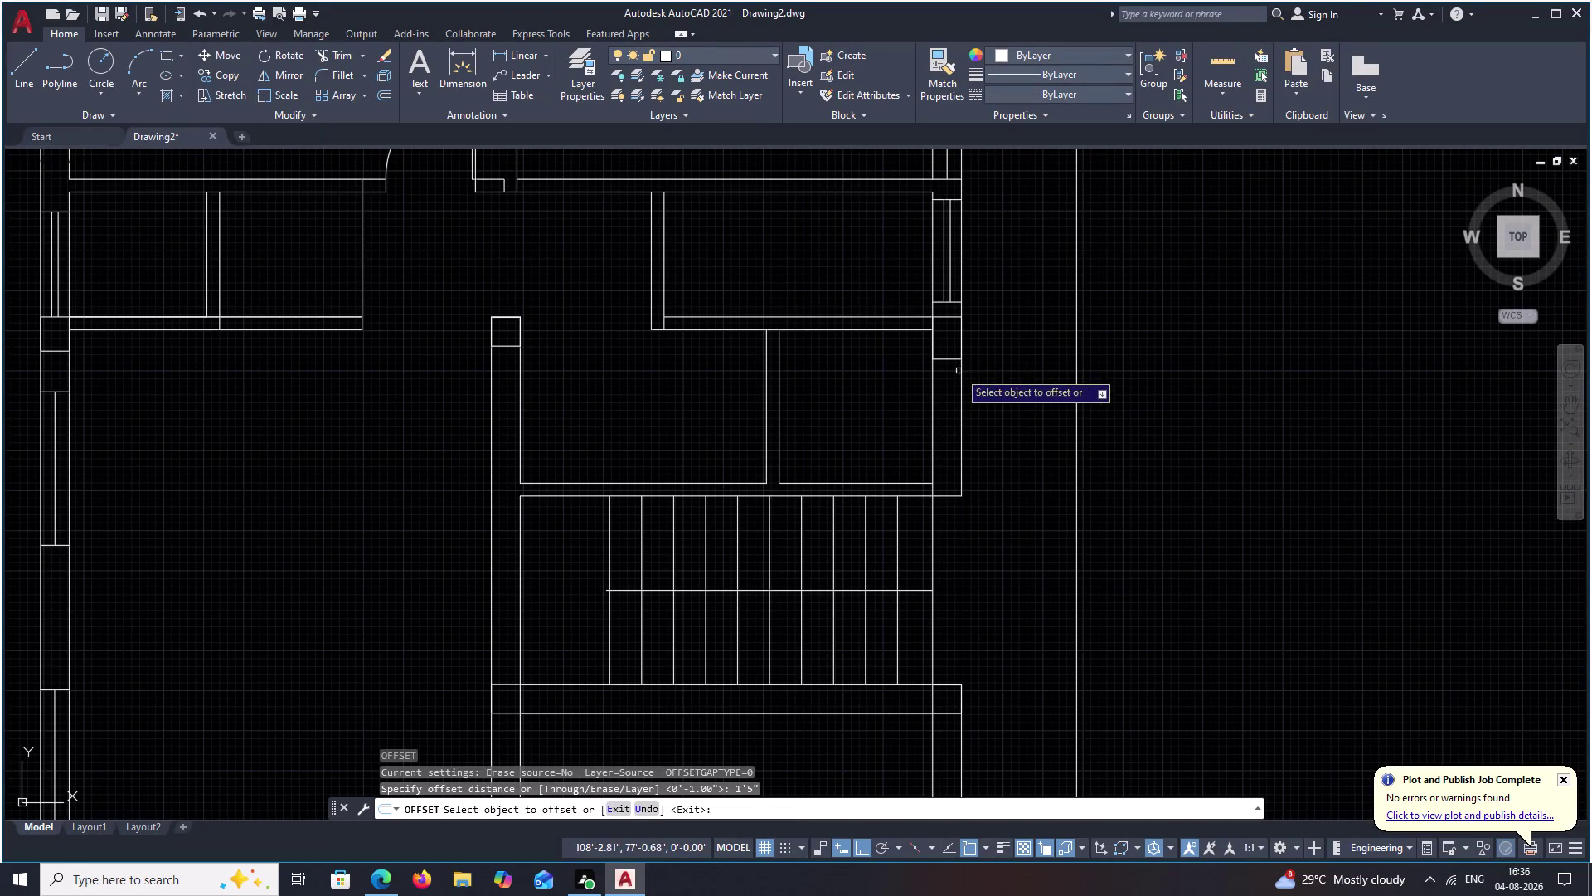
click(946, 359)
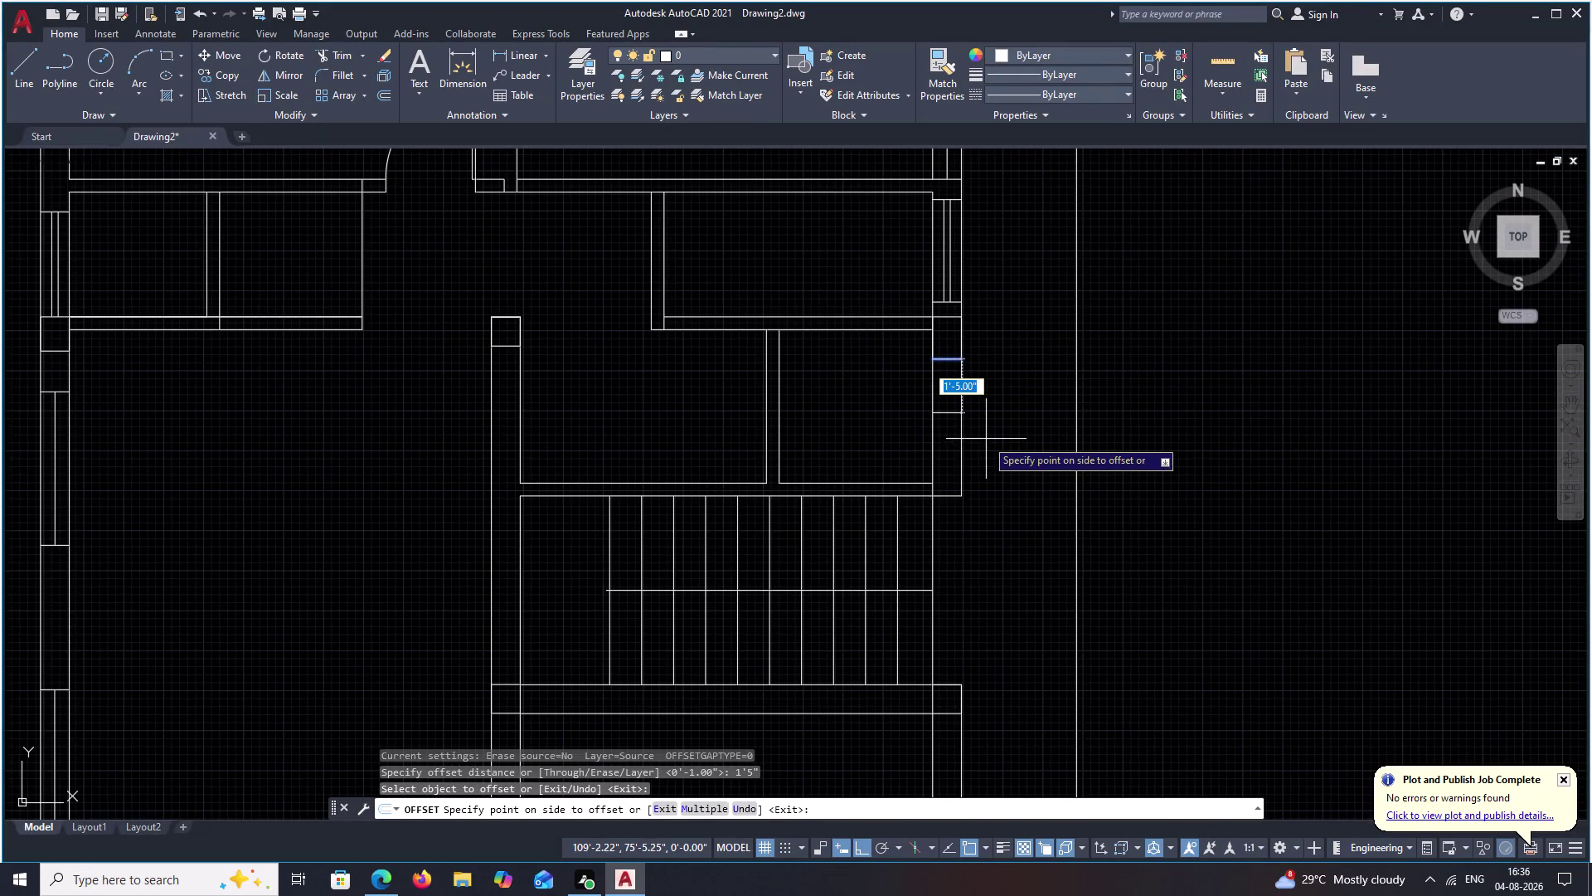
key(Escape)
Offset the short wall line 2' downward.
key(space)
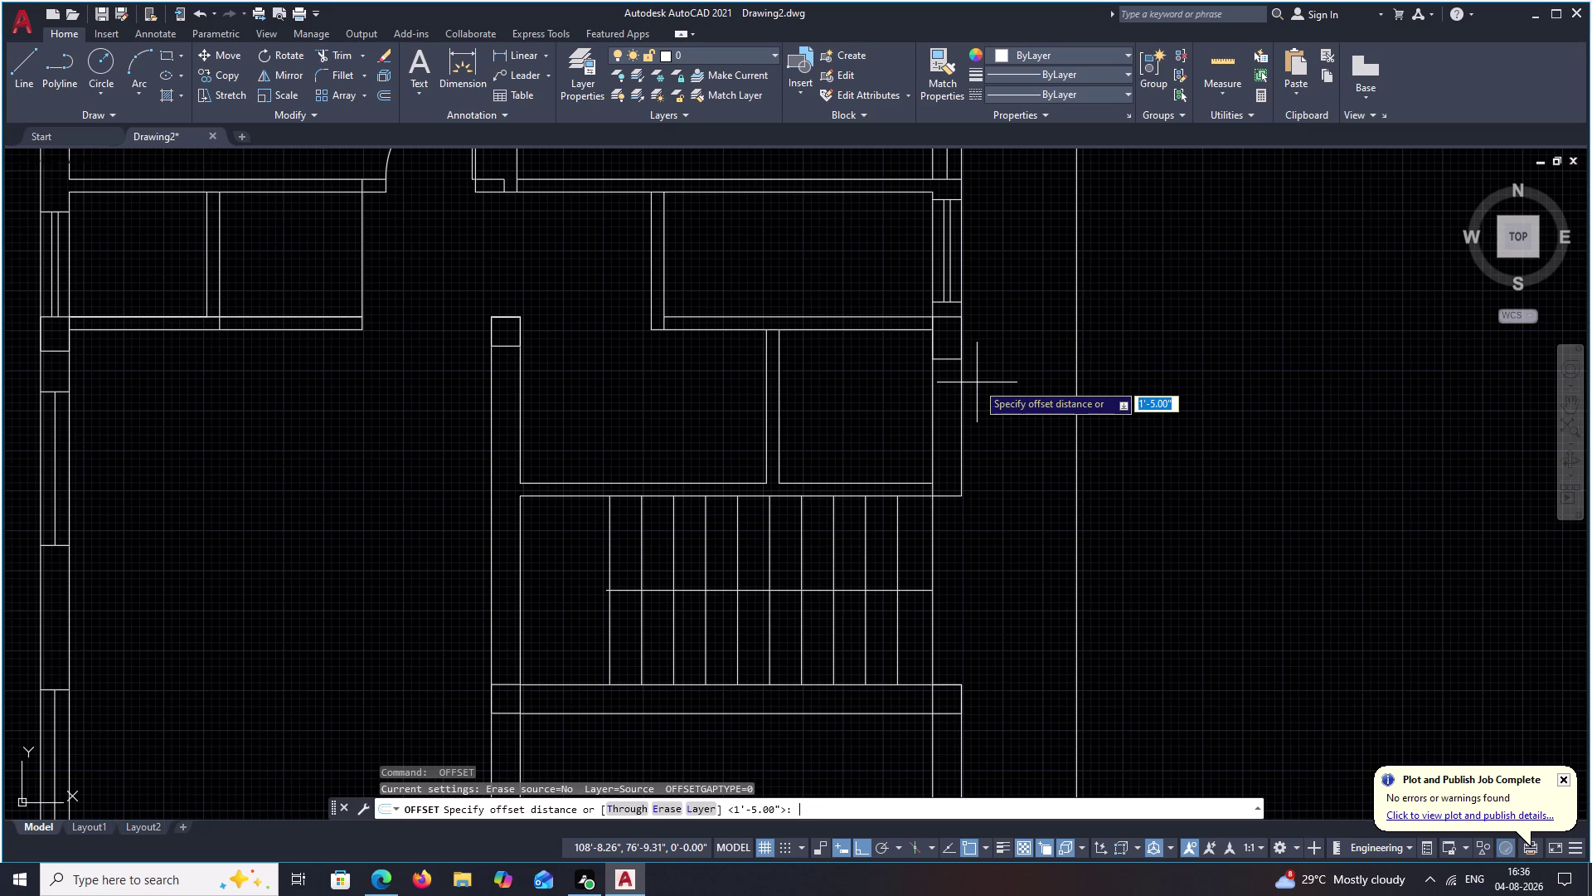
text(2')
key(space)
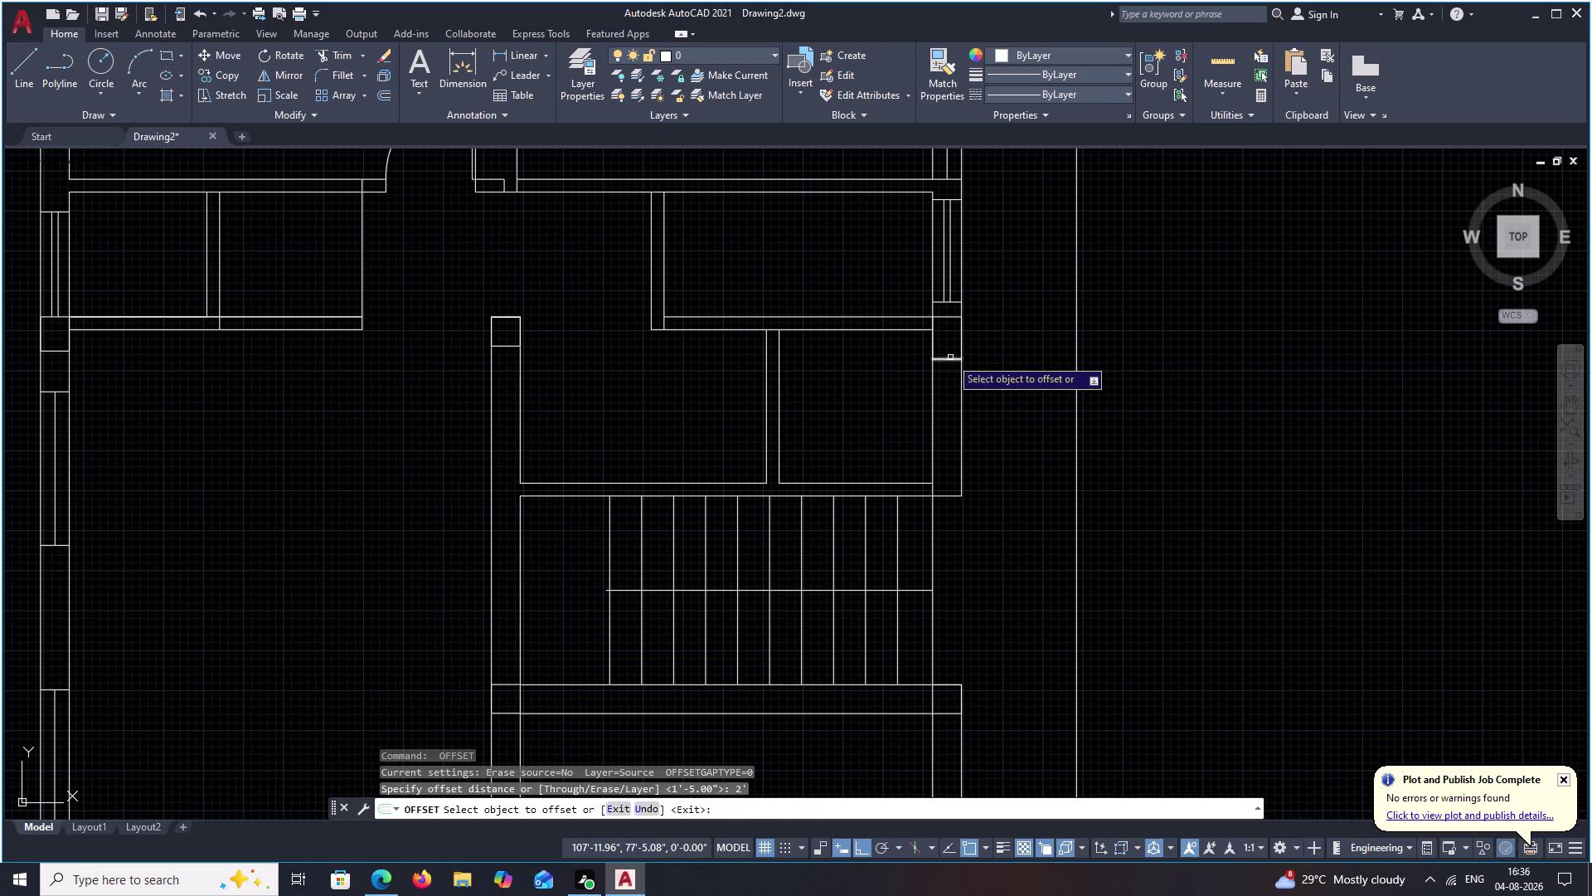
click(951, 358)
click(957, 458)
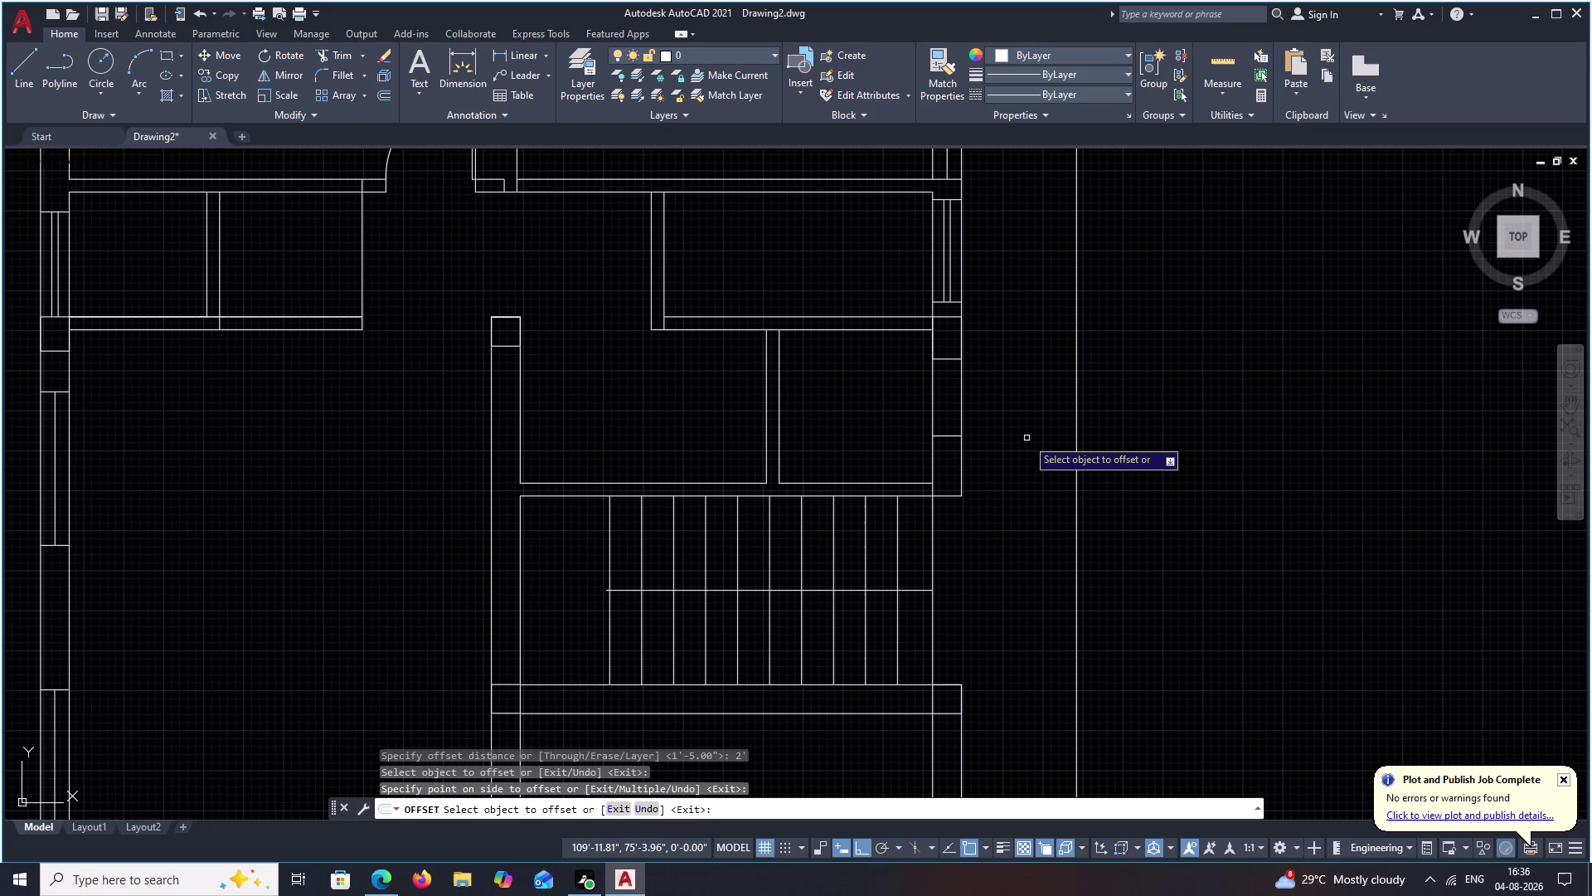
key(Escape)
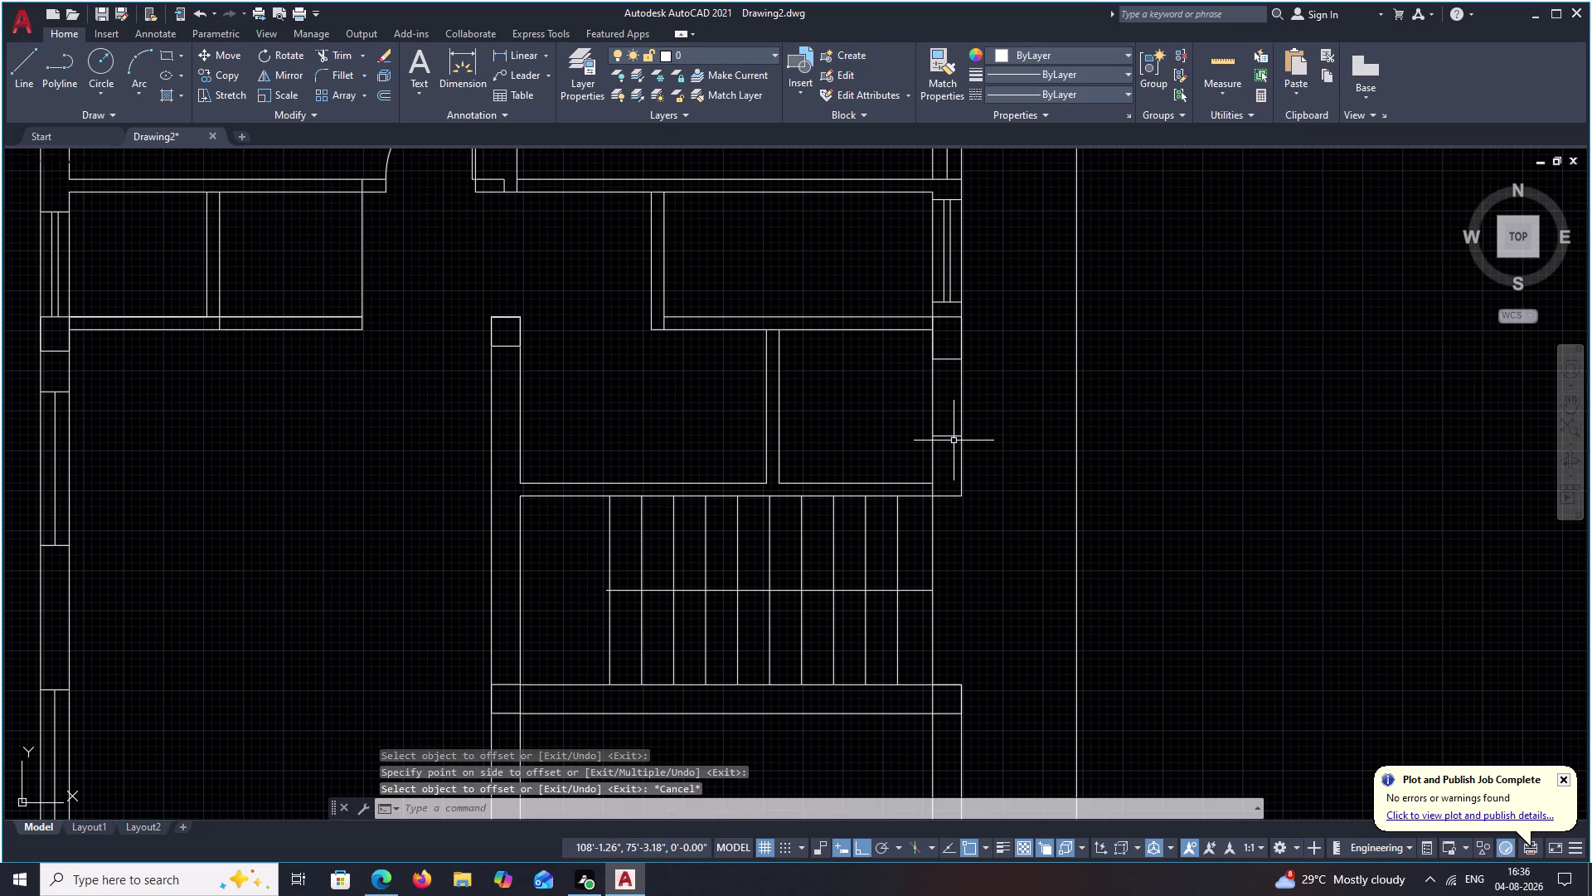
Try moving the offset short line, then cancel the move.
click(953, 436)
text(M)
key(space)
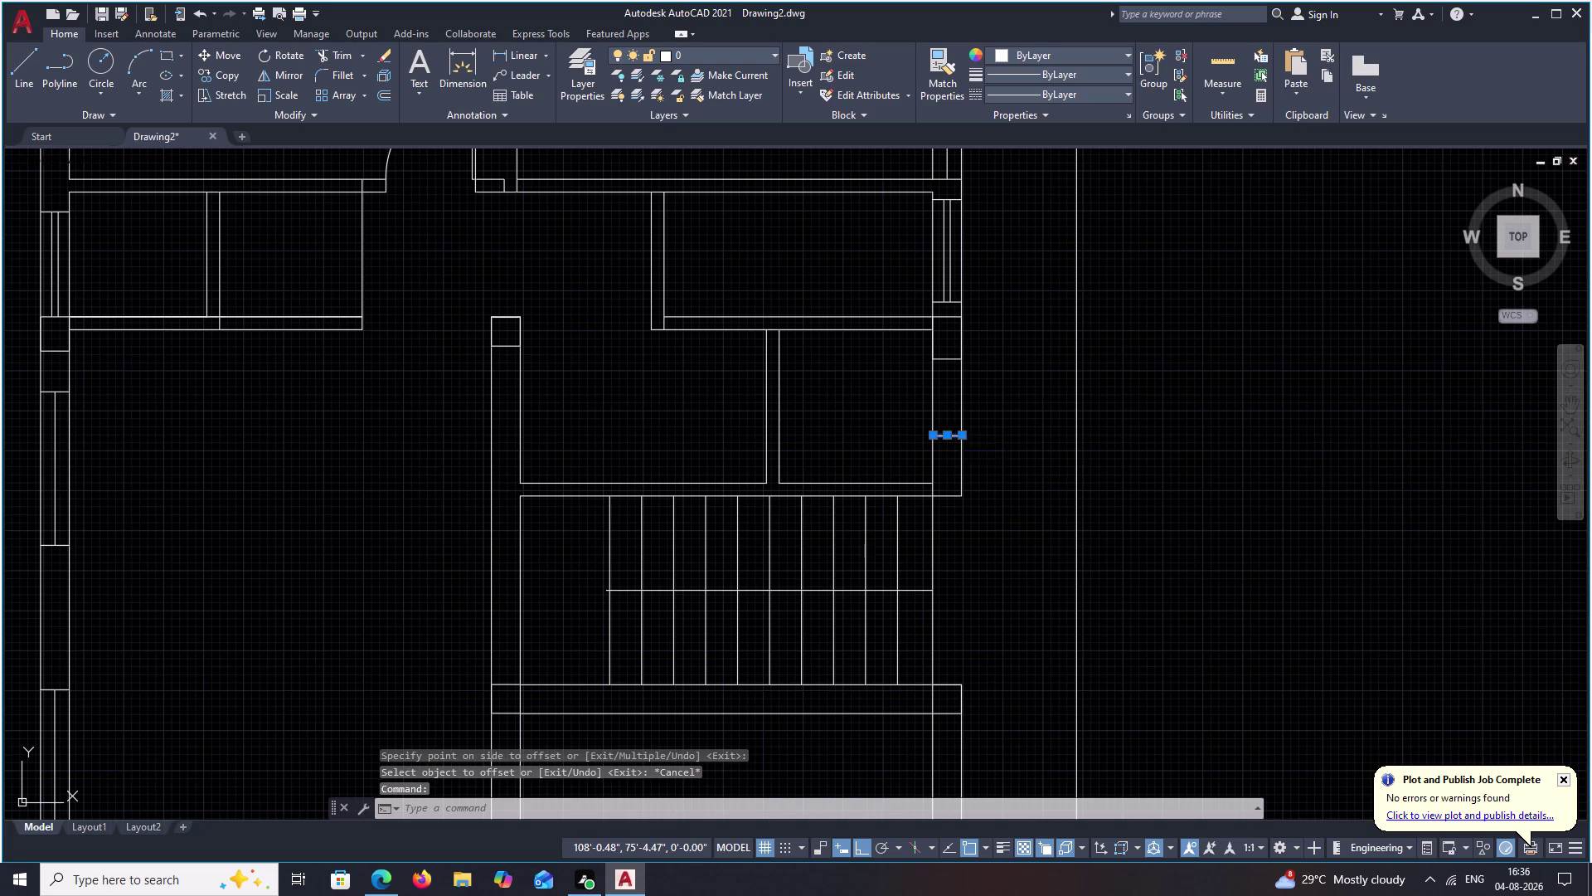
click(952, 435)
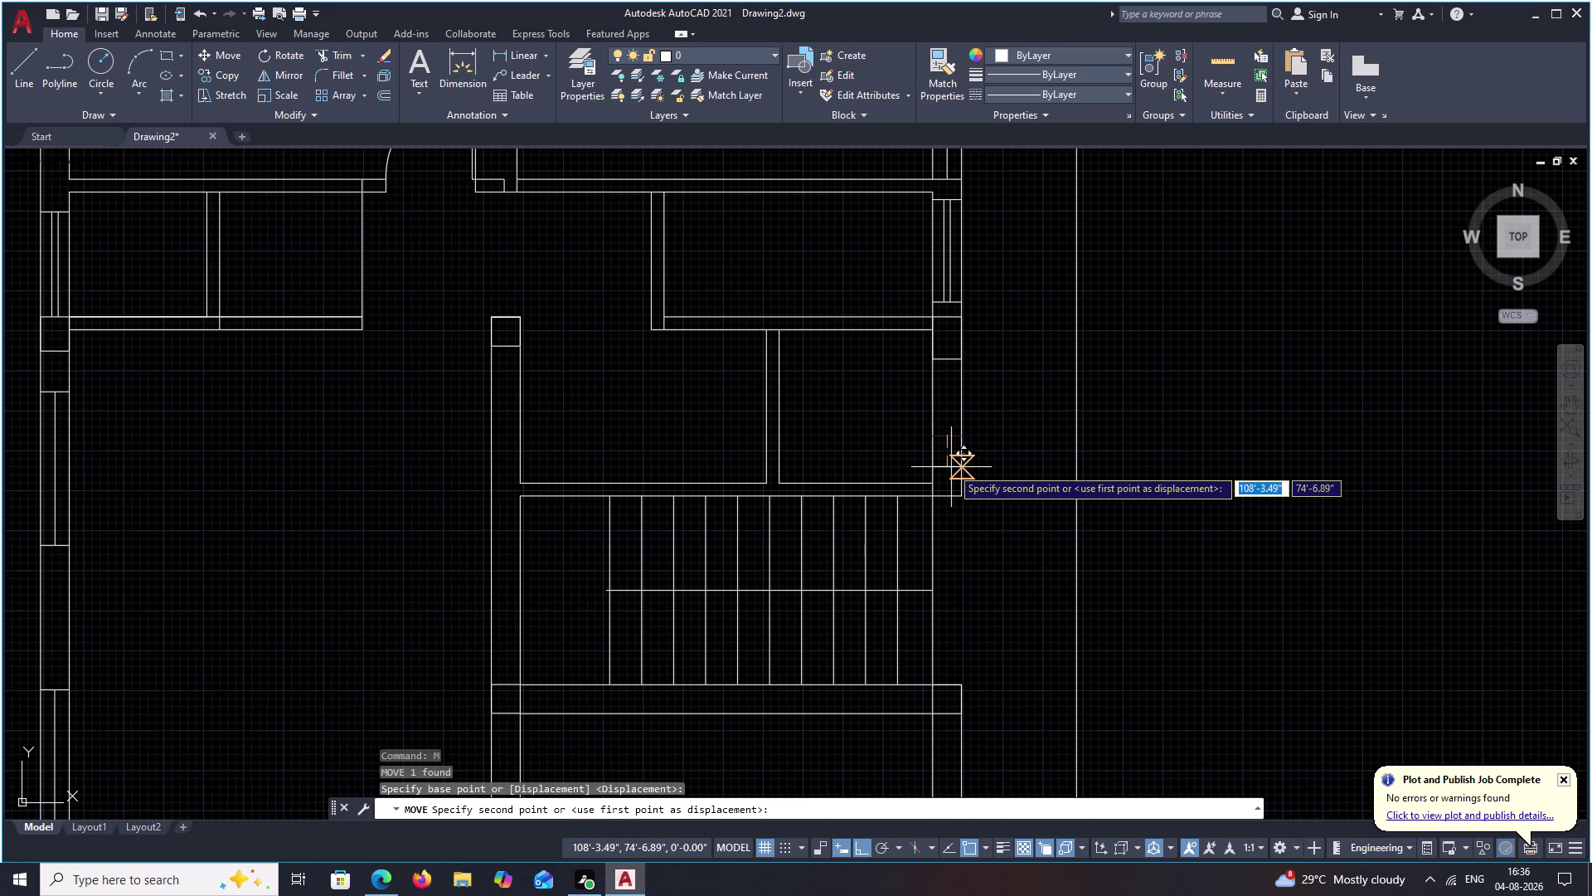
click(952, 467)
key(Escape)
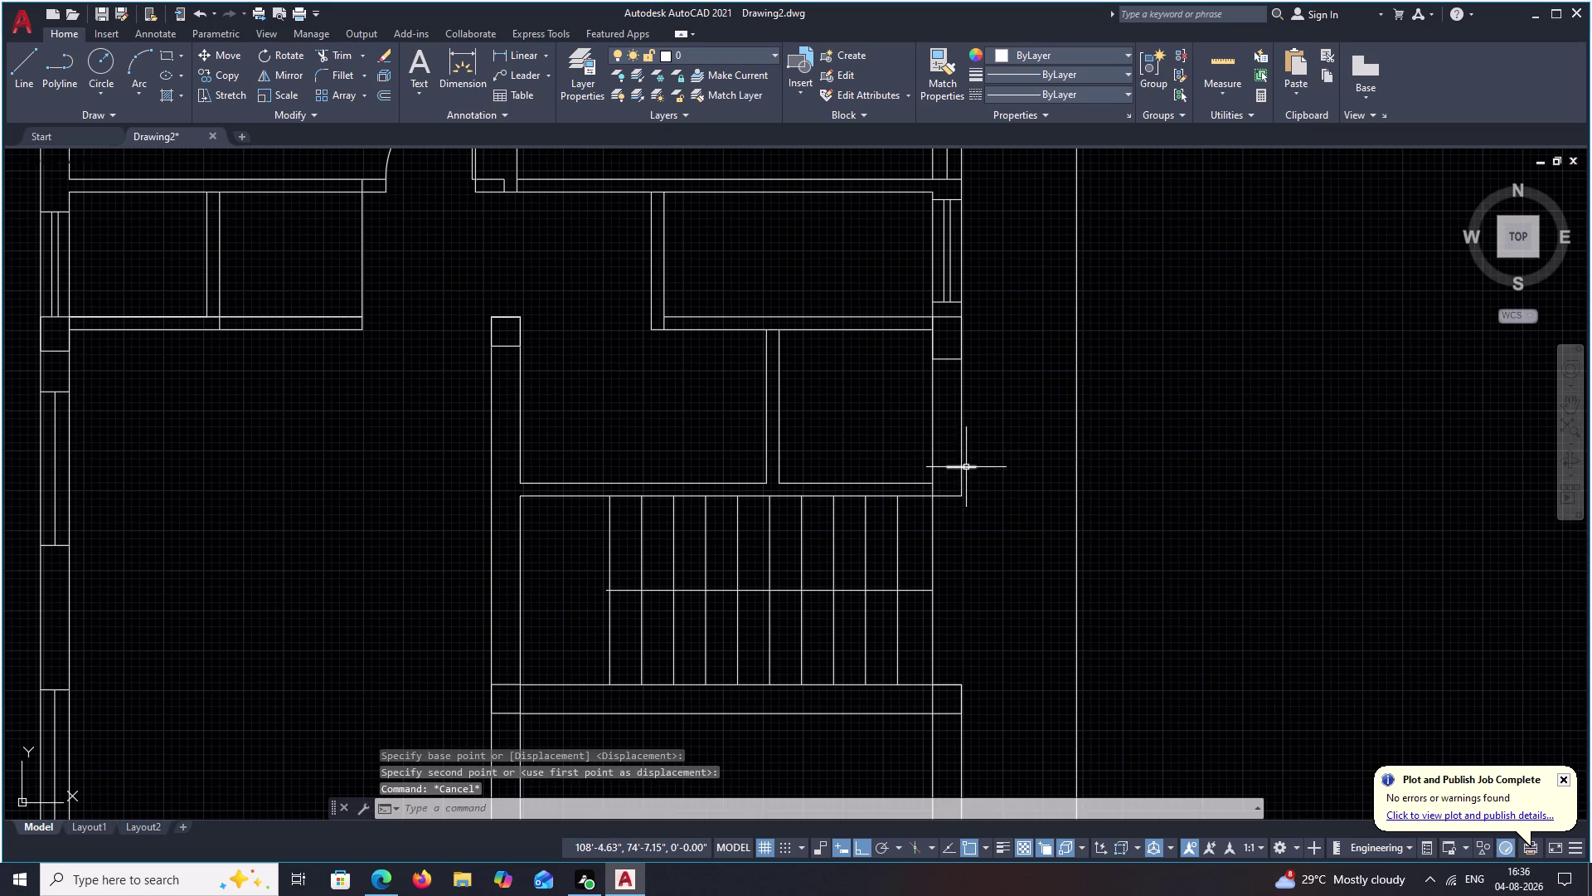
Erase the stray short line.
click(968, 468)
text(E)
key(space)
scroll(up, 3)
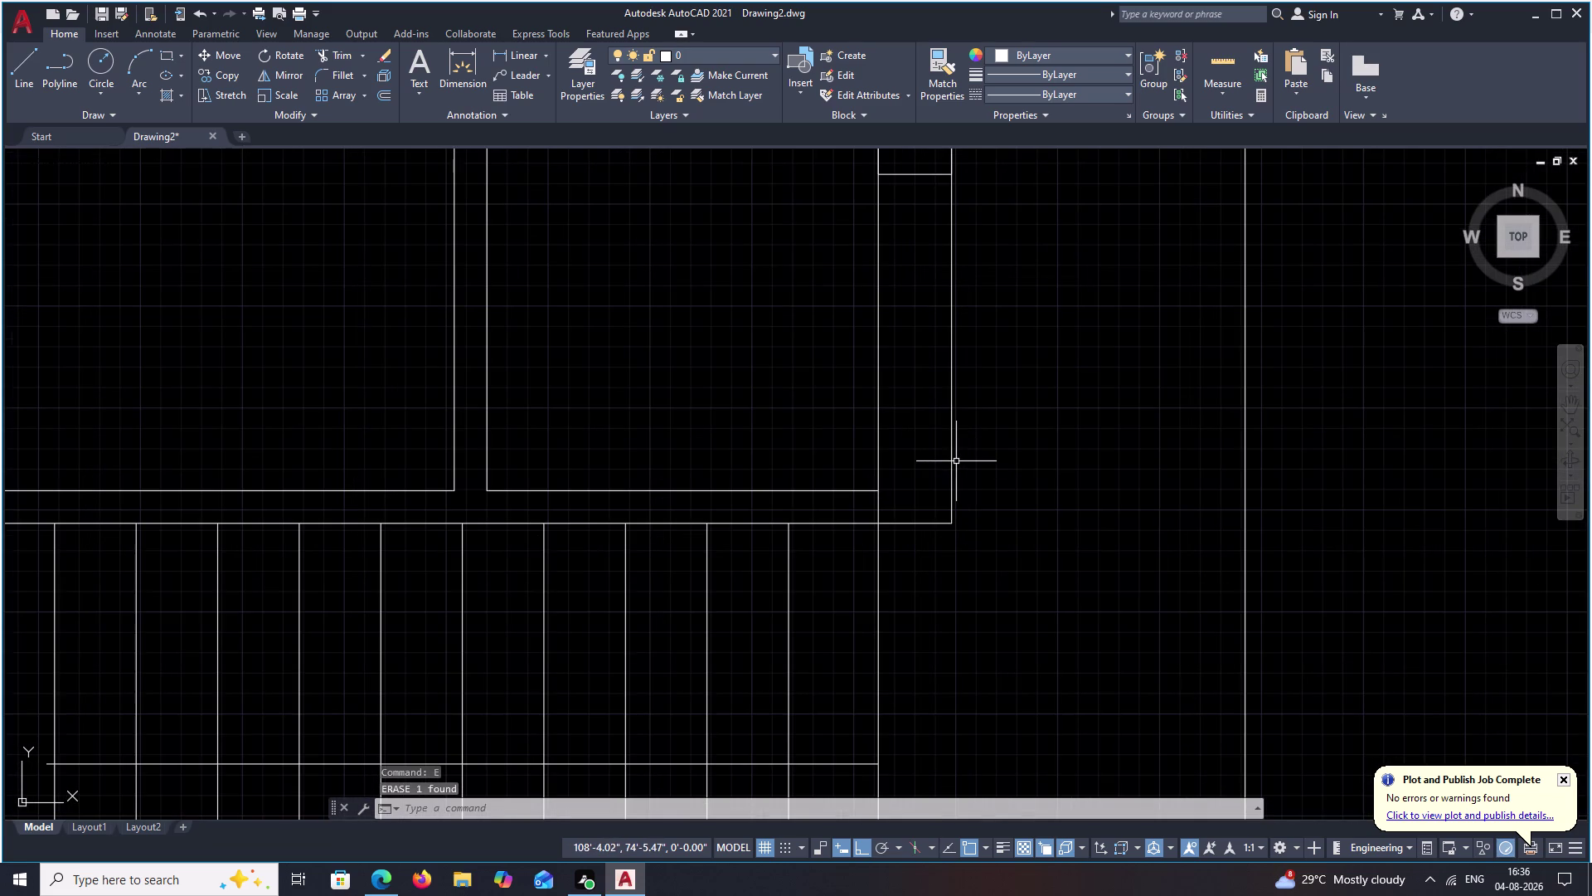
Draw a short cross line and a vertical line up the right wall strip.
text(L)
key(space)
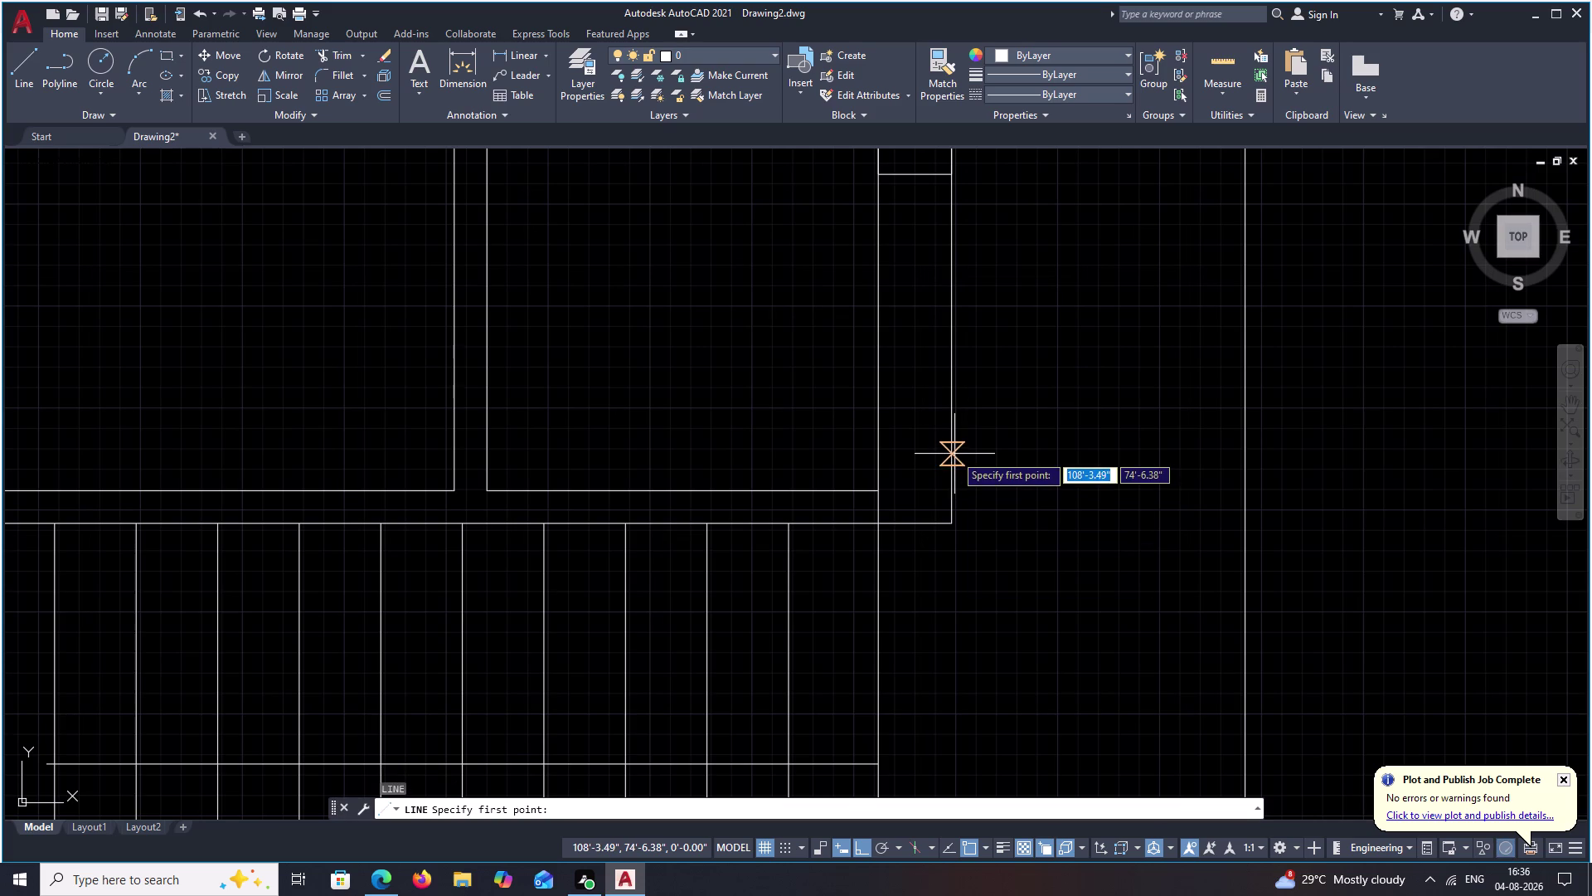
click(954, 453)
click(876, 450)
key(Escape)
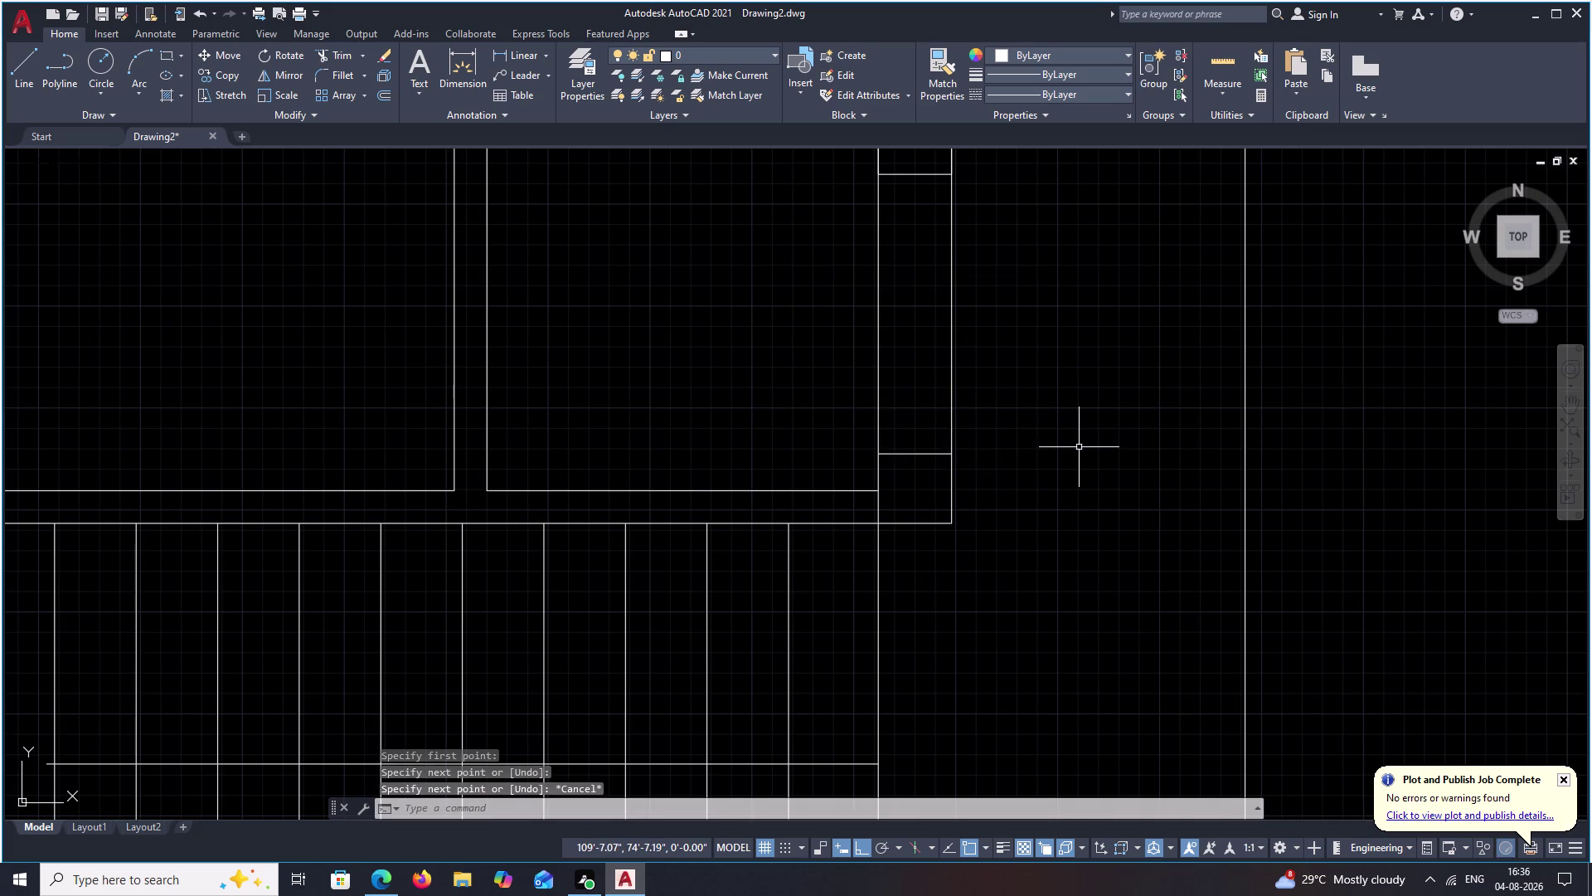
key(space)
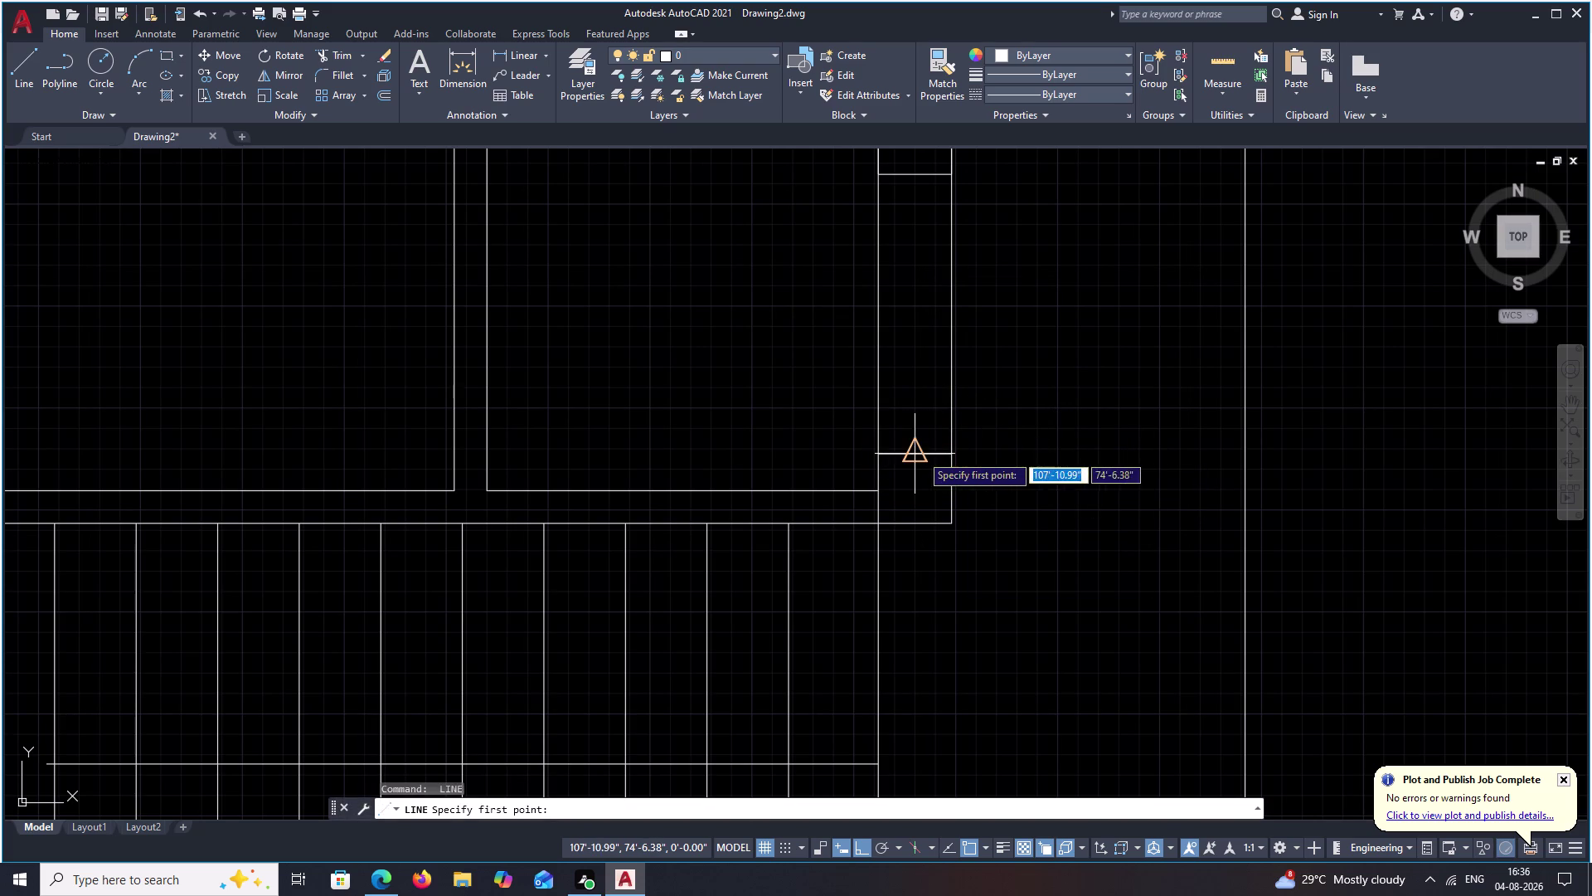
click(921, 454)
click(917, 169)
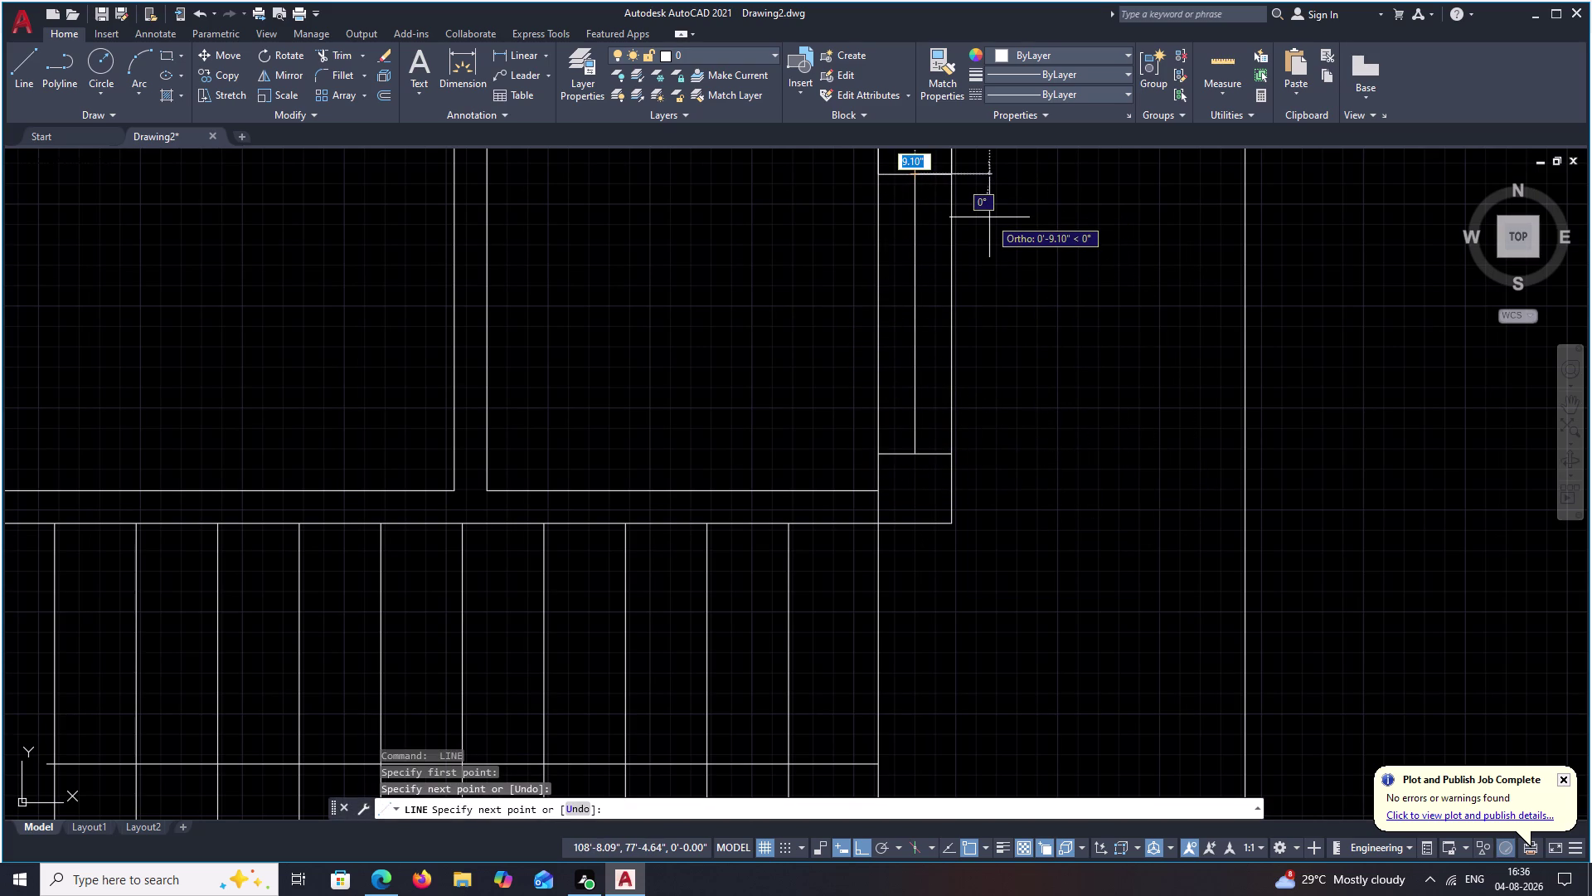
key(Escape)
middle_drag(1083, 326, 1048, 434)
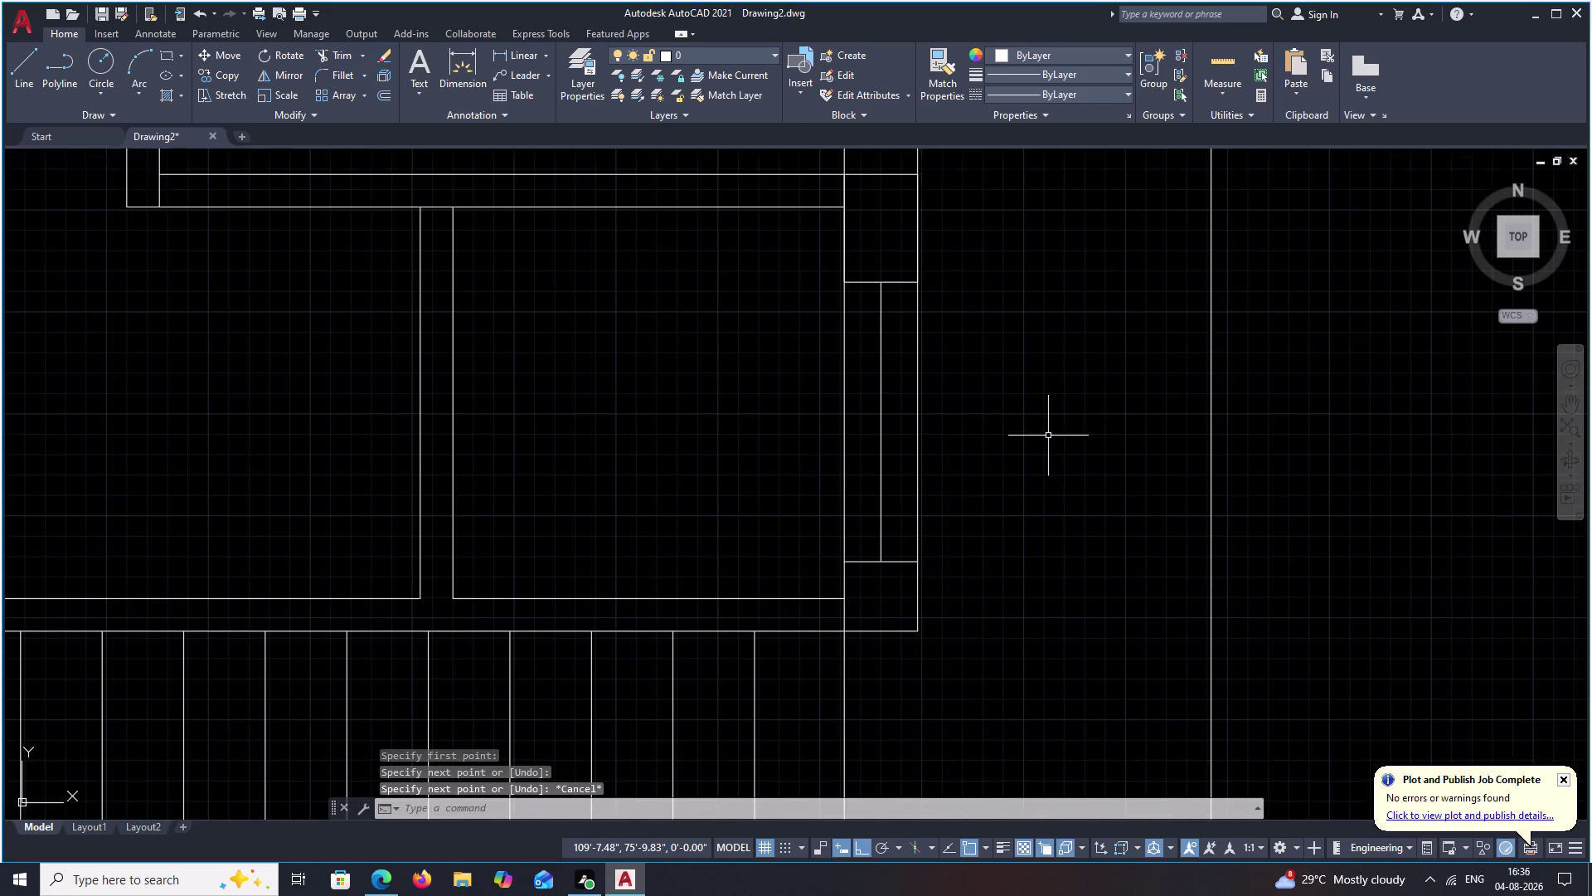
Offset the vertical line in the narrow strip by 1 inch.
key(o)
key(space)
text(1)
key(space)
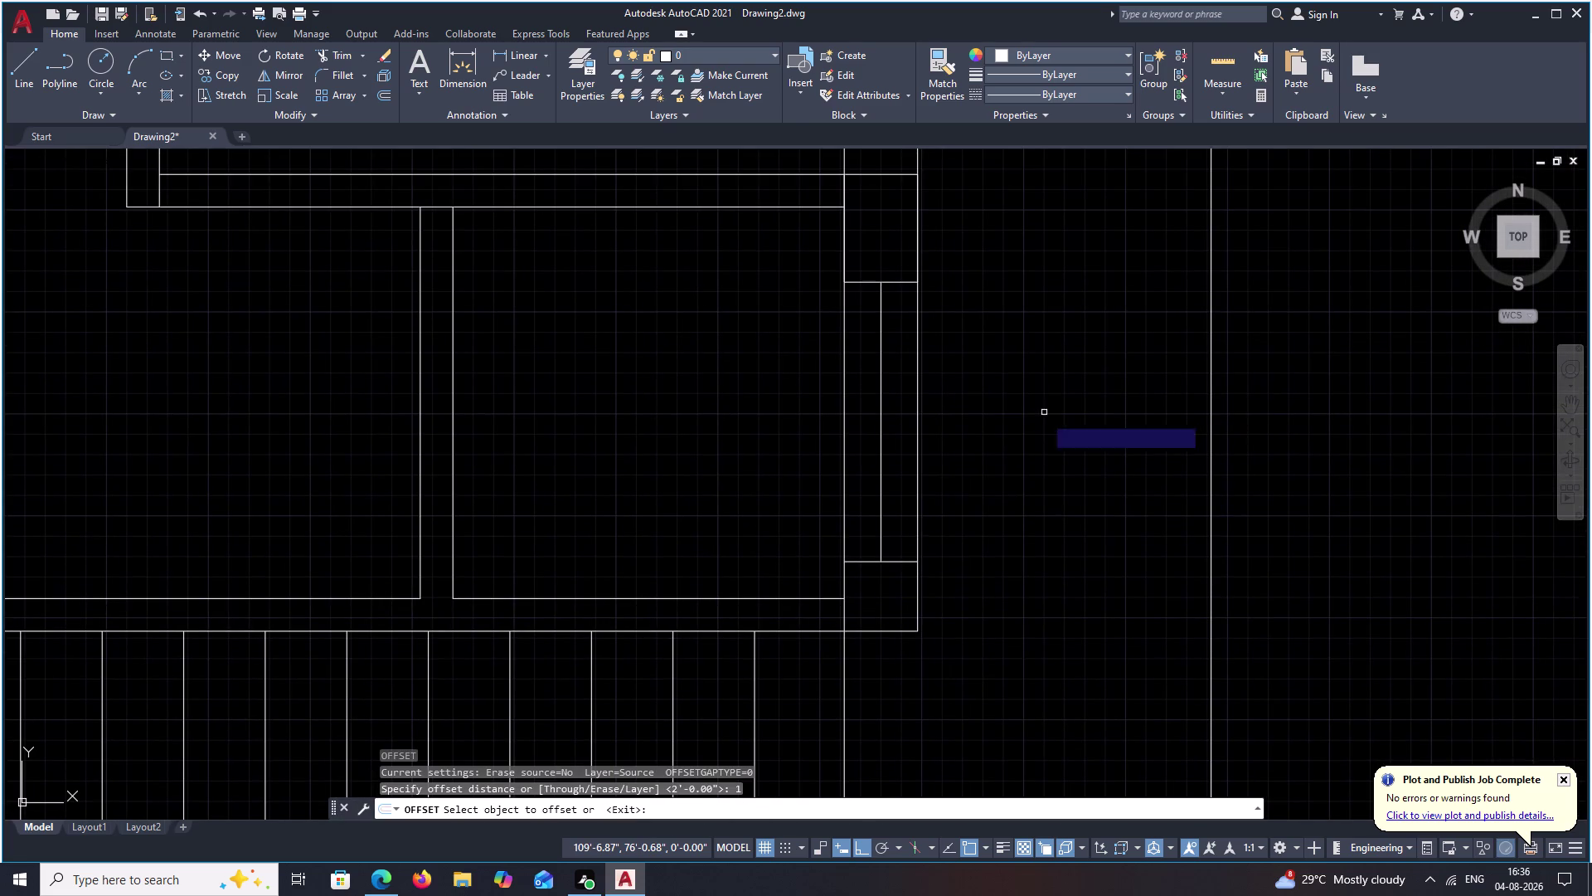
click(880, 414)
click(896, 412)
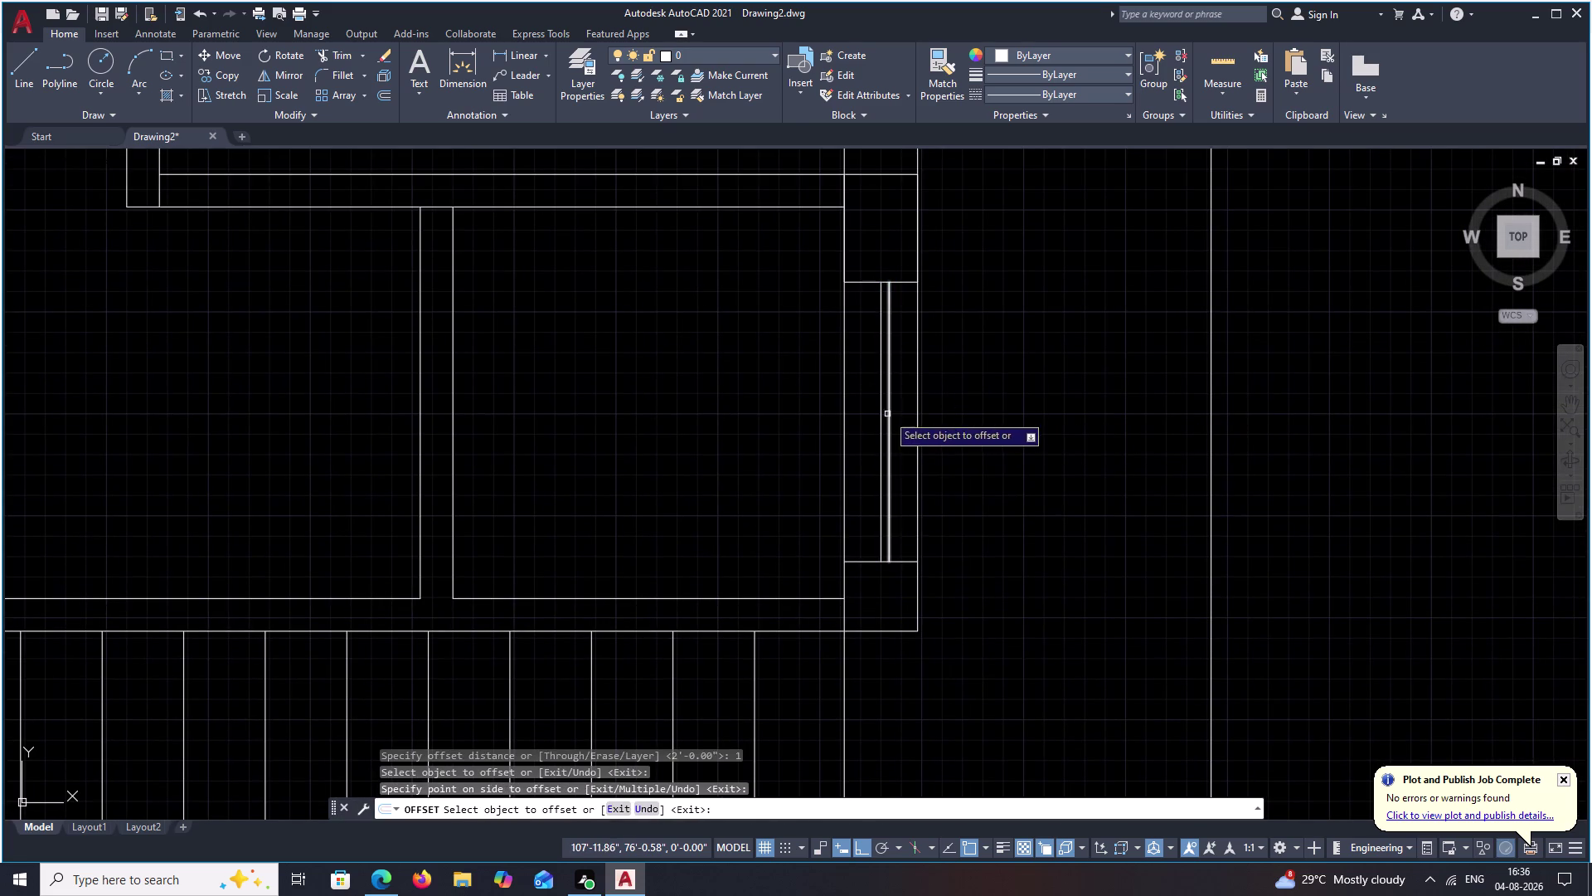
click(882, 417)
click(855, 423)
scroll(down, 3)
key(Escape)
scroll(up, 3)
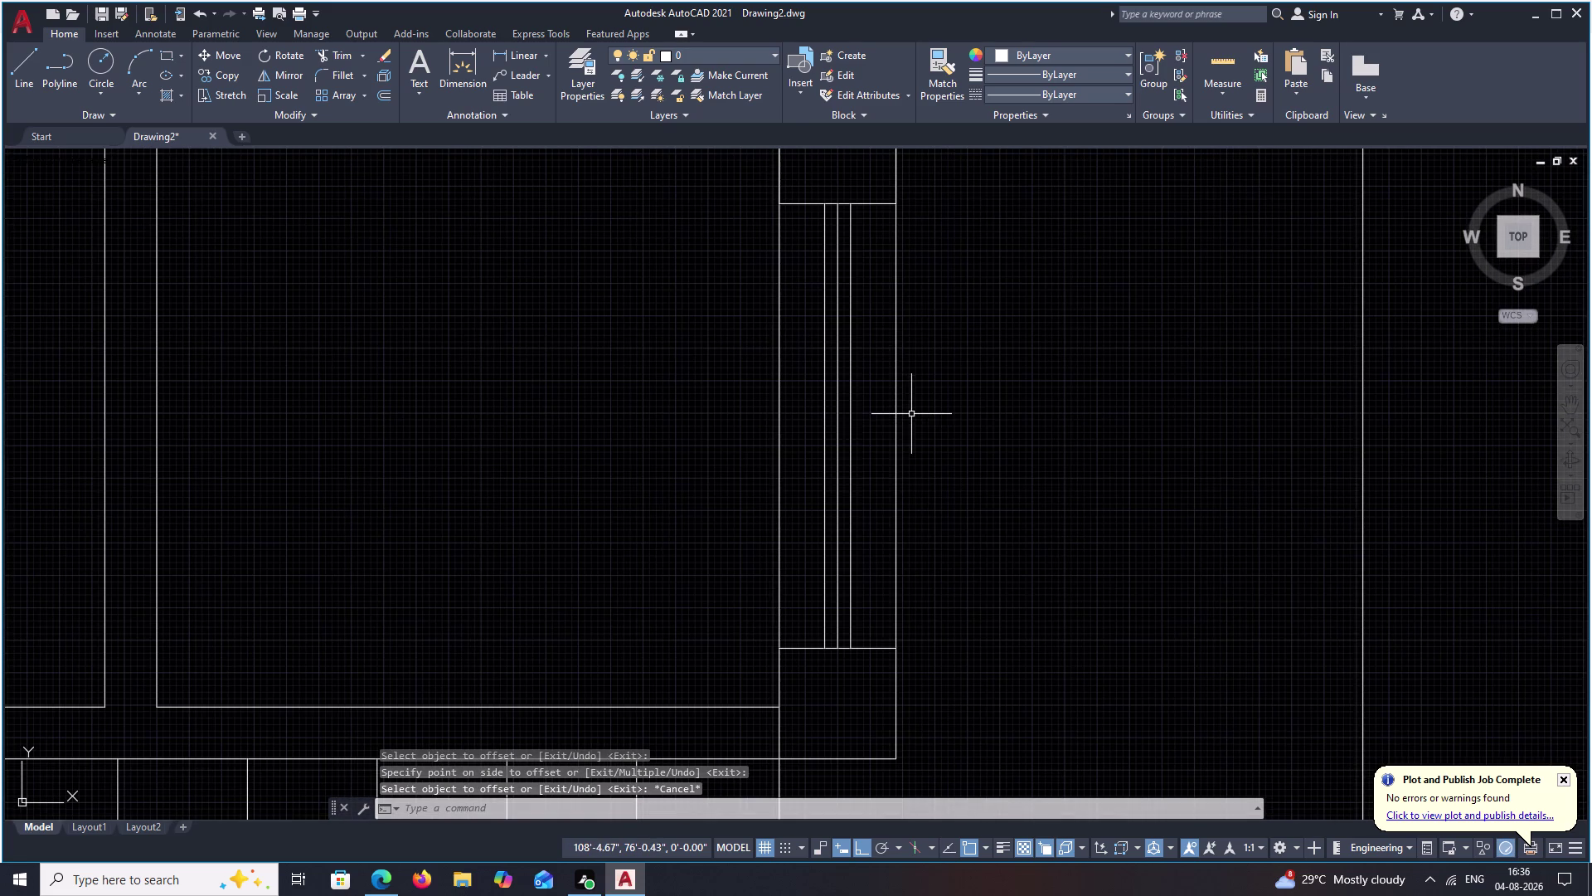
Erase the extra line left in the wall strip.
click(838, 424)
key(e)
key(space)
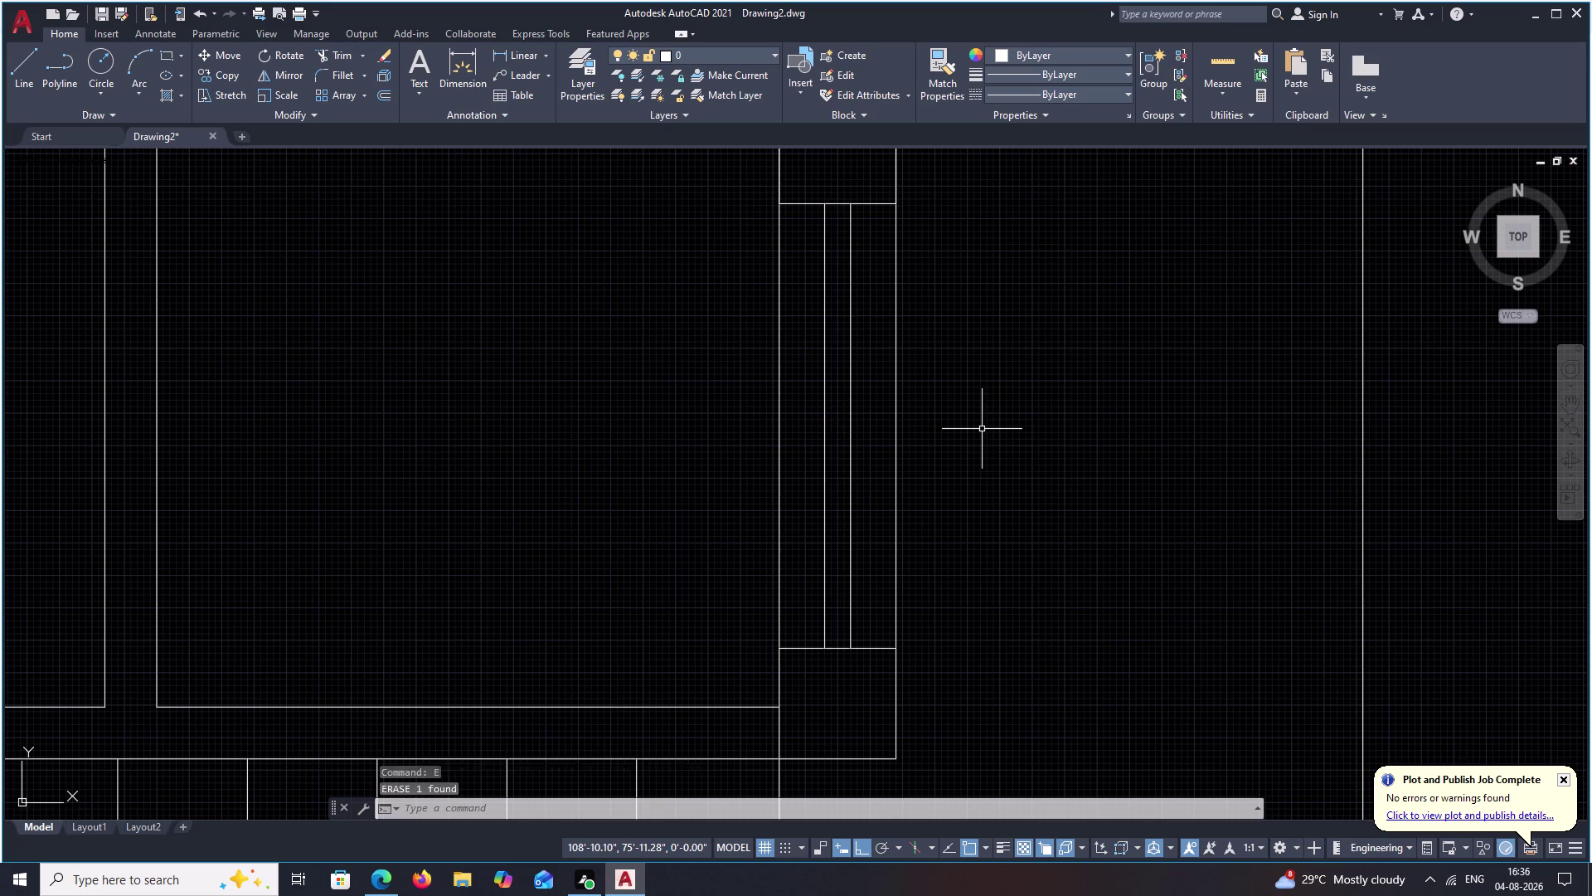
scroll(down, 3)
middle_drag(992, 423, 990, 456)
middle_drag(877, 456, 929, 401)
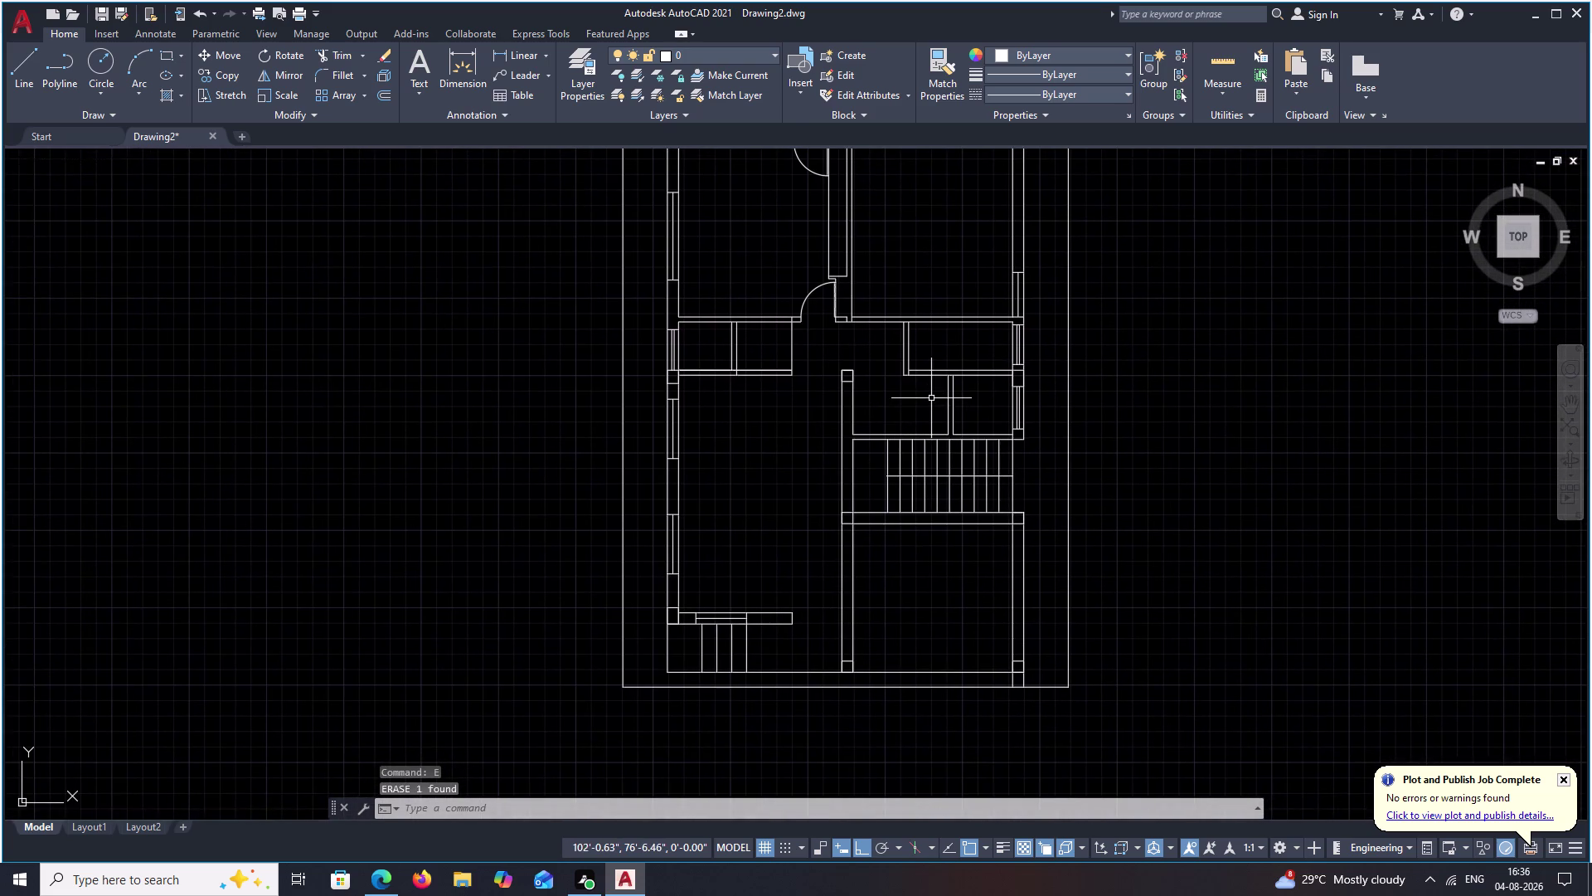
middle_drag(872, 363, 874, 458)
middle_drag(914, 459, 936, 397)
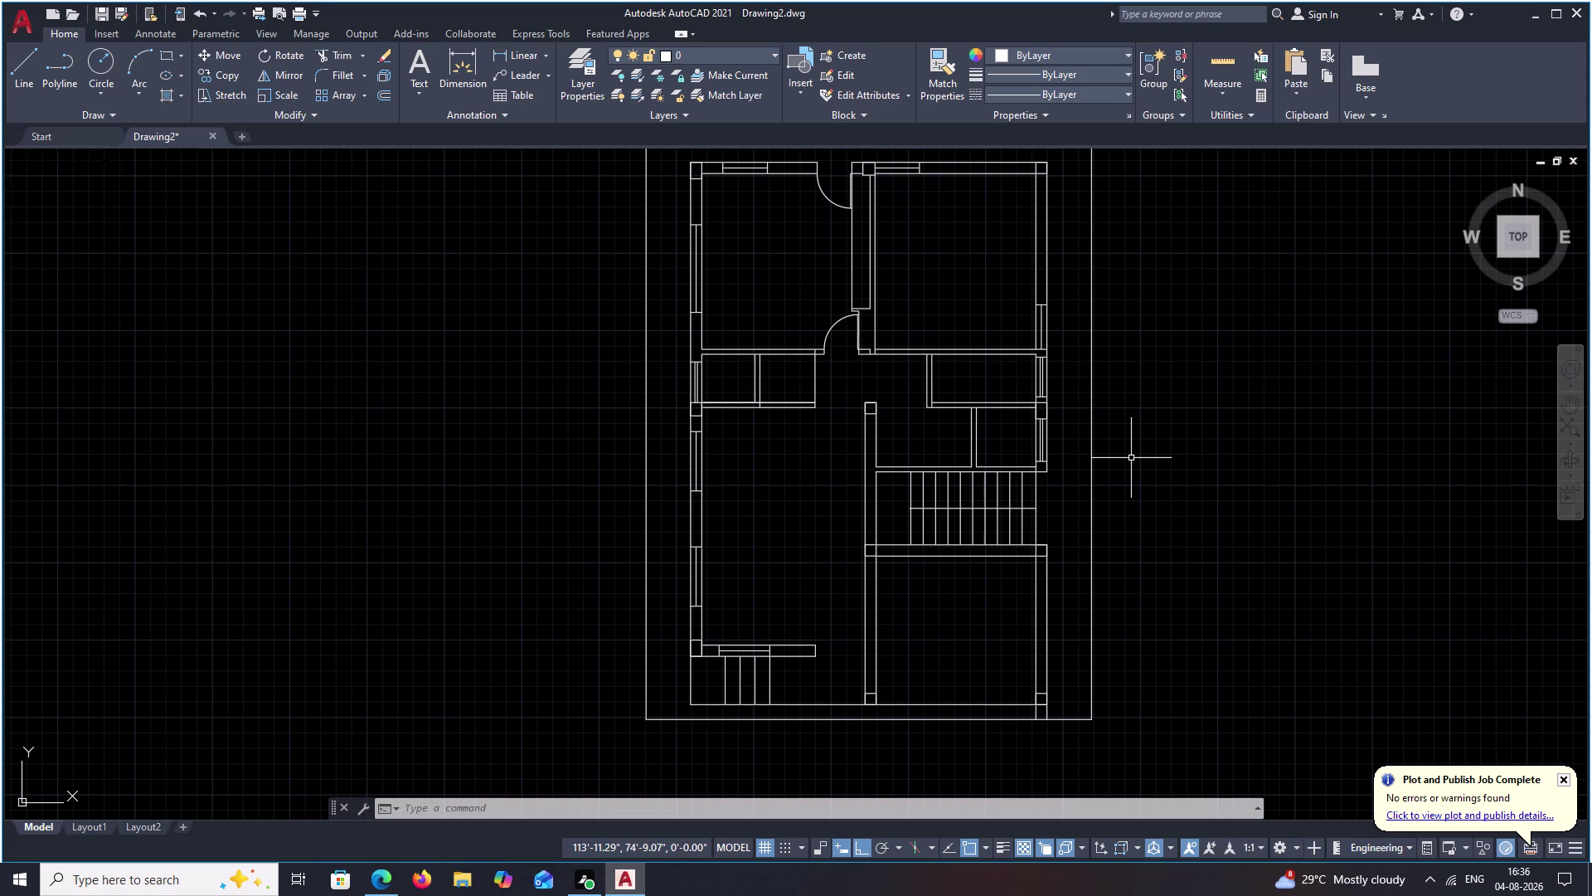
middle_drag(953, 523, 1049, 495)
scroll(down, 3)
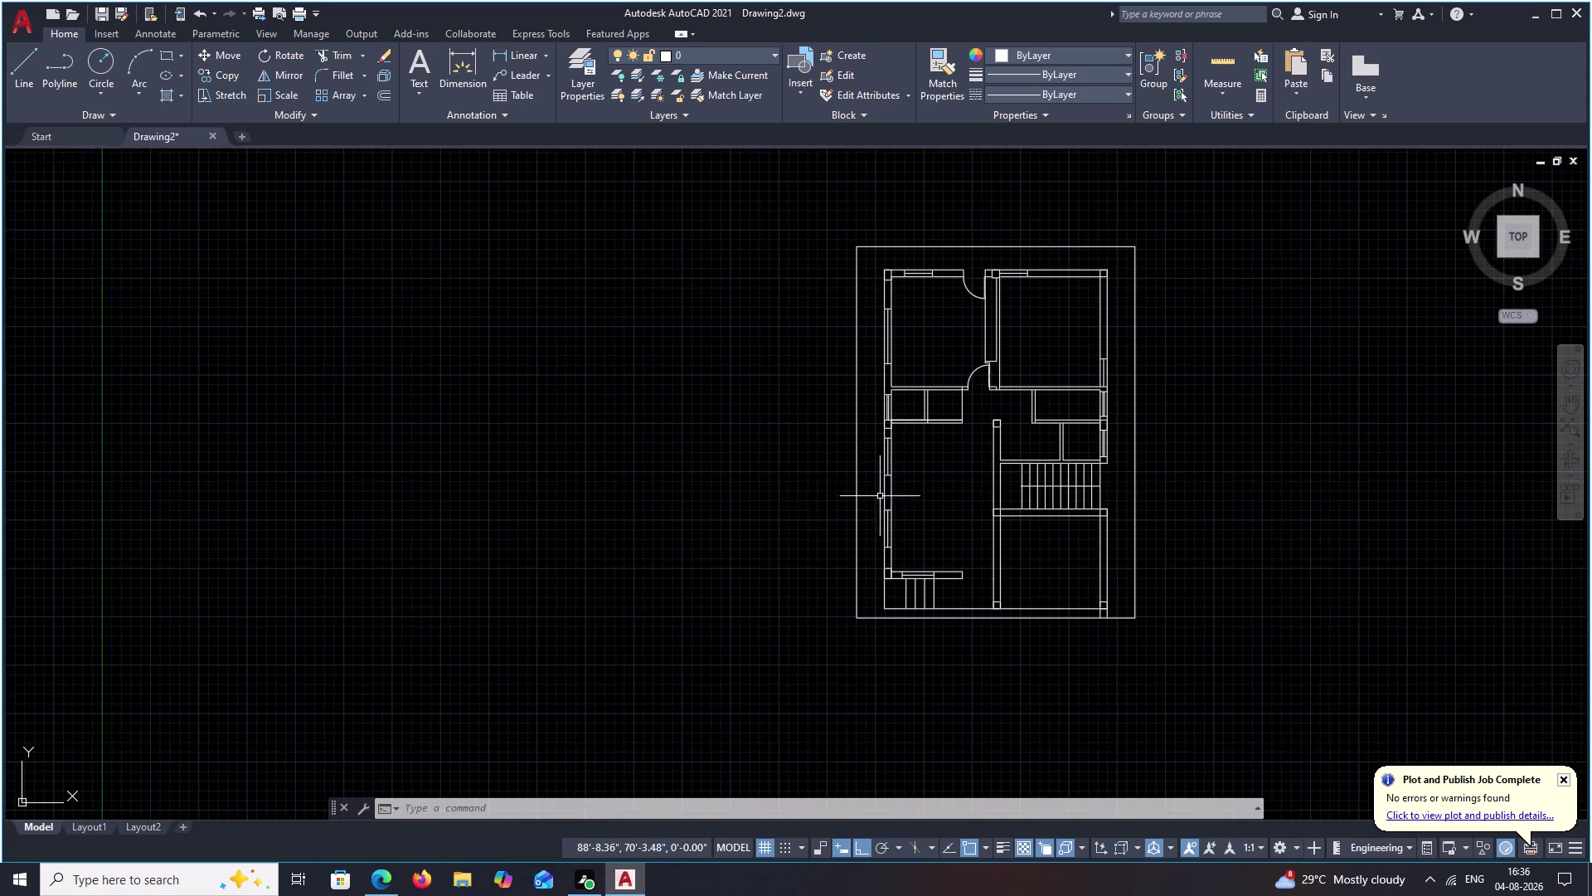
scroll(up, 3)
middle_drag(992, 490, 1025, 467)
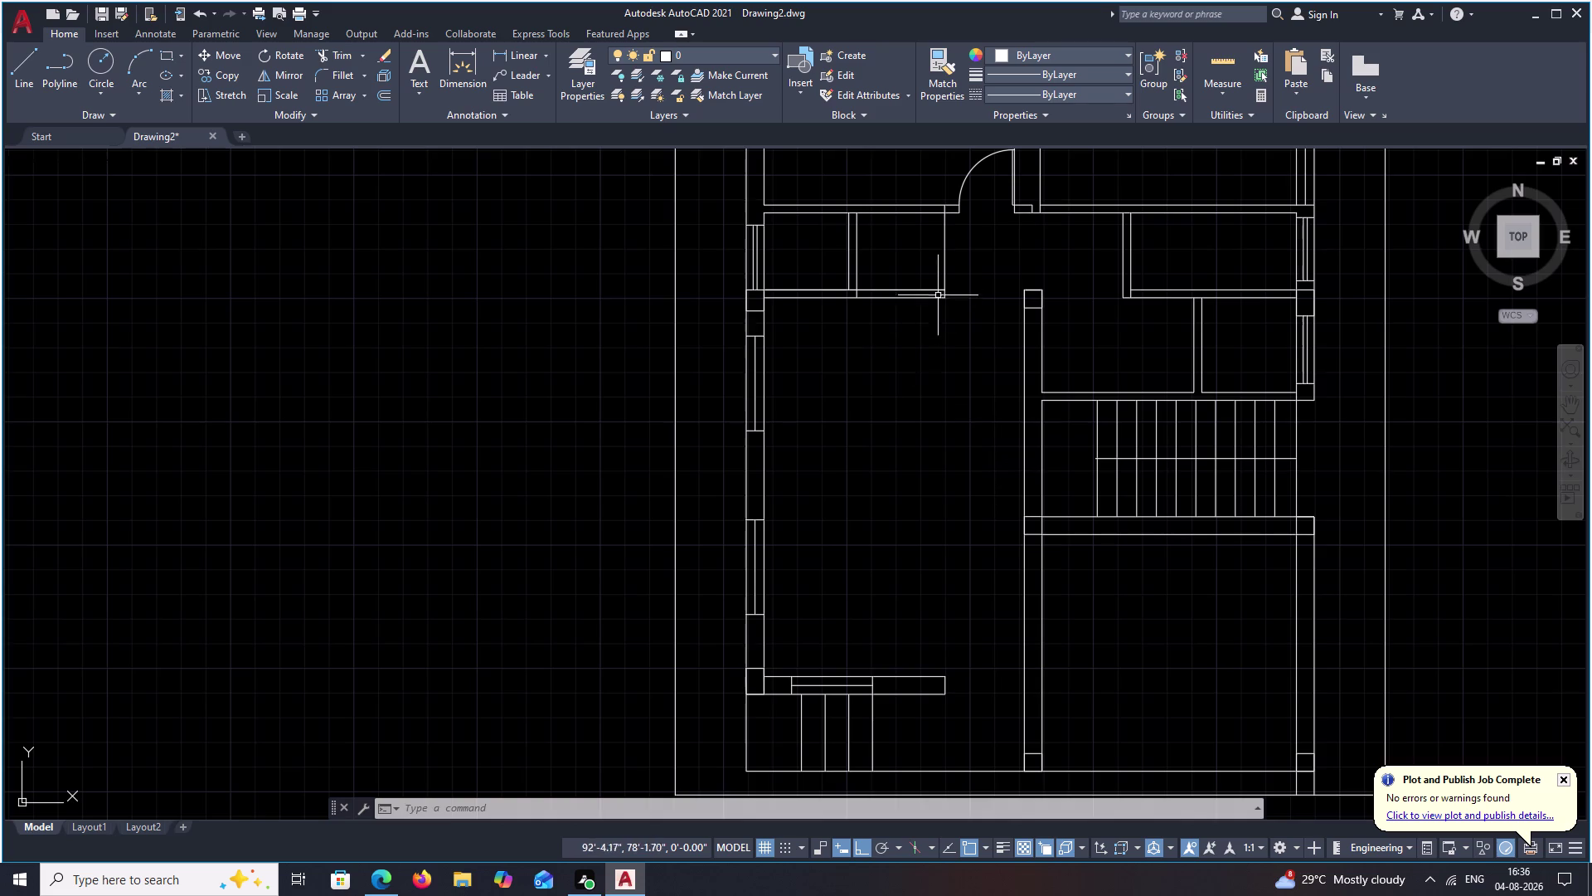
middle_drag(944, 277, 931, 408)
scroll(up, 3)
middle_drag(930, 362, 887, 445)
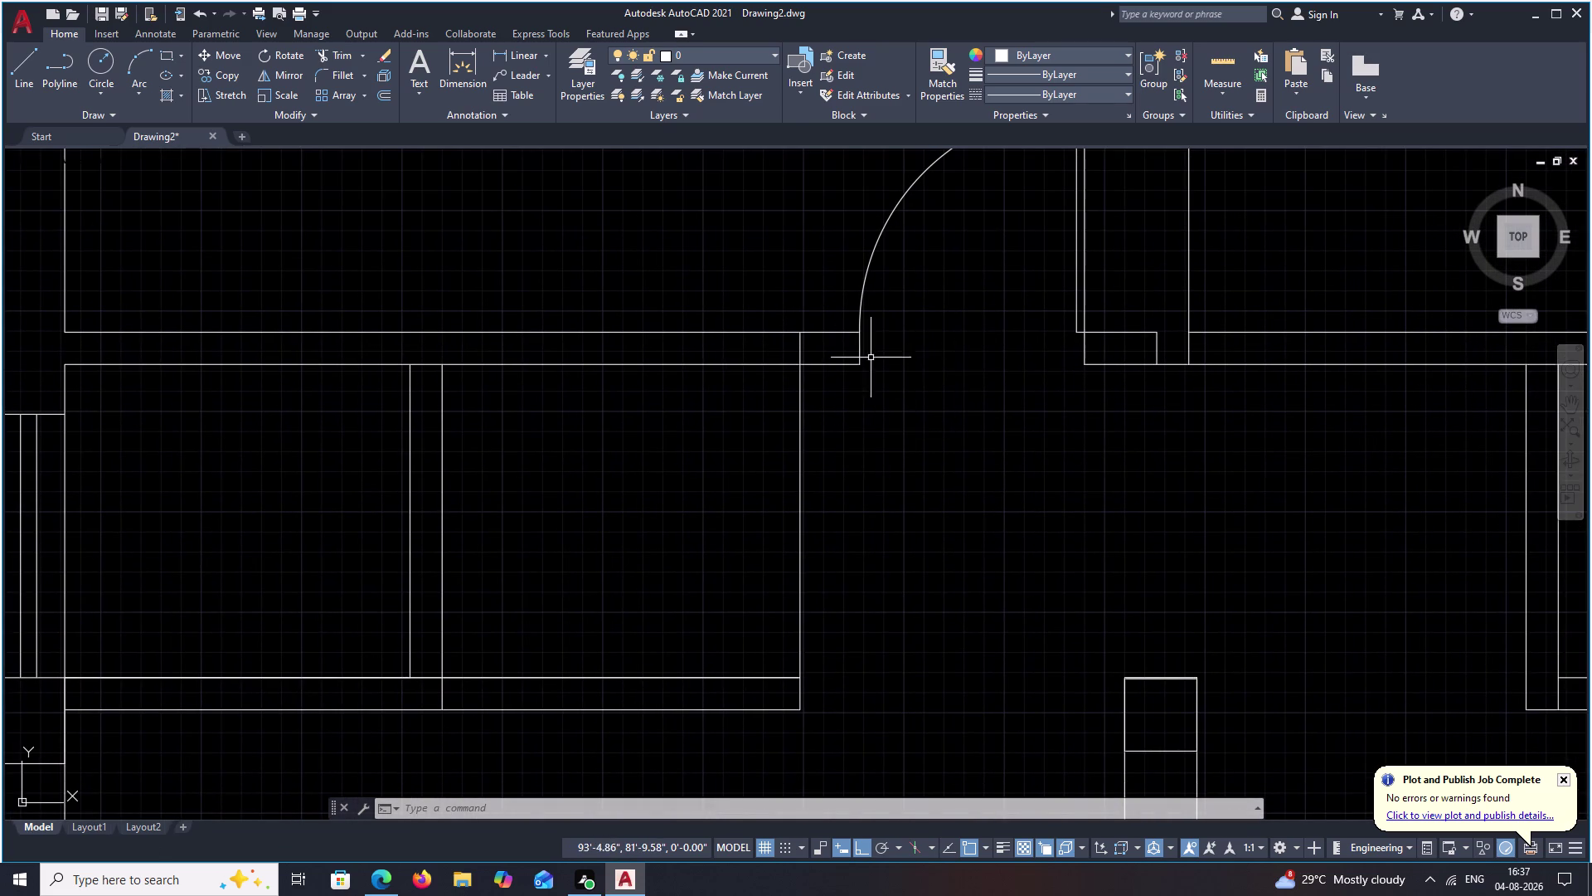
middle_drag(884, 358, 874, 395)
middle_drag(821, 577, 811, 521)
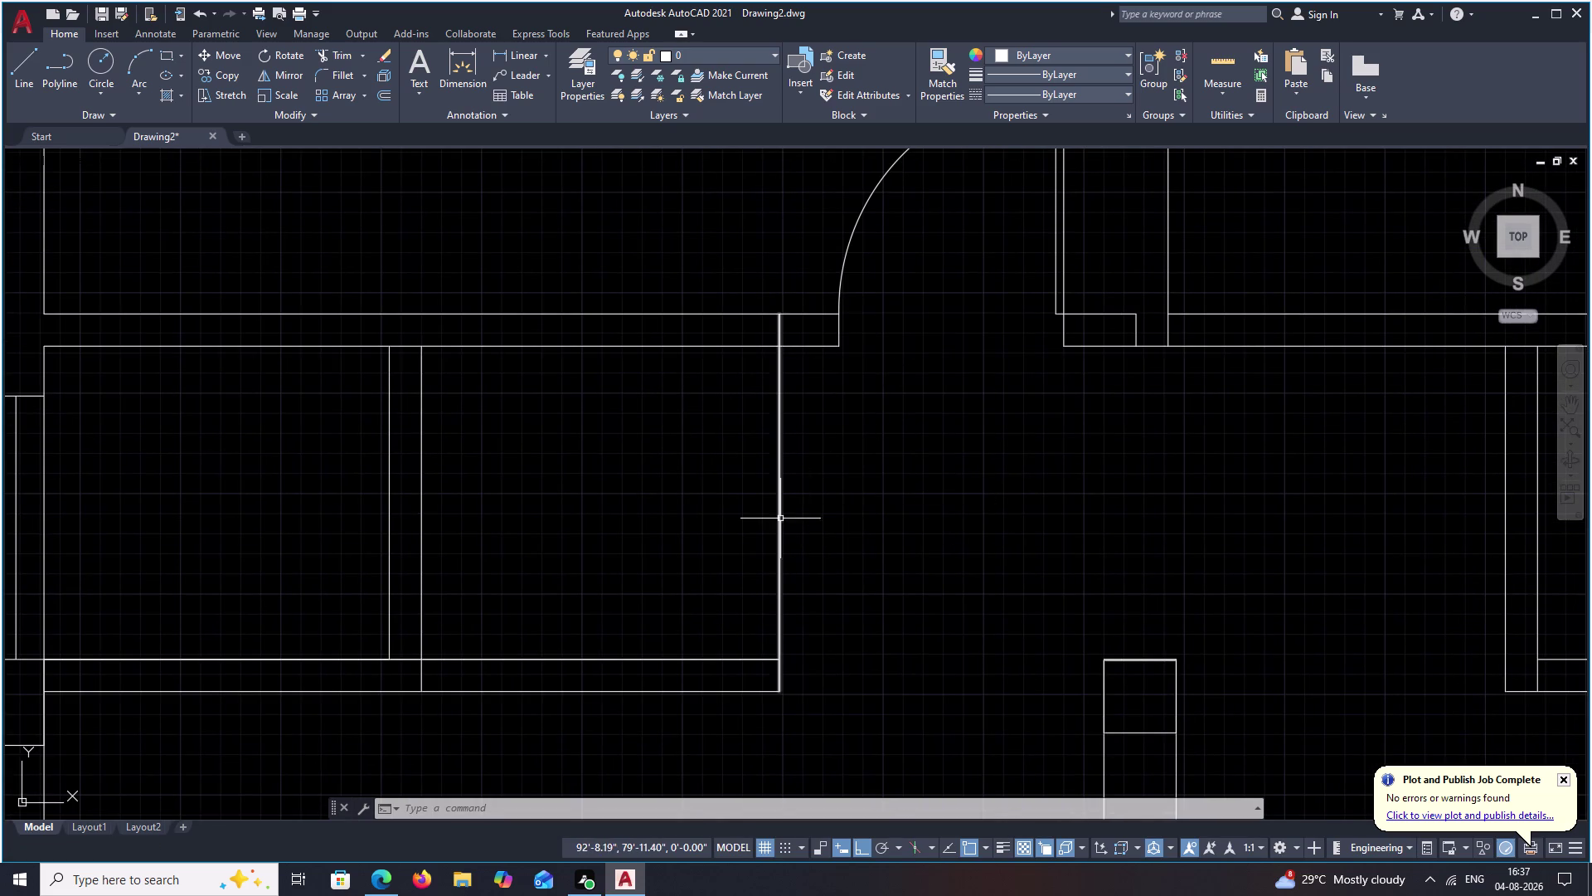
click(777, 517)
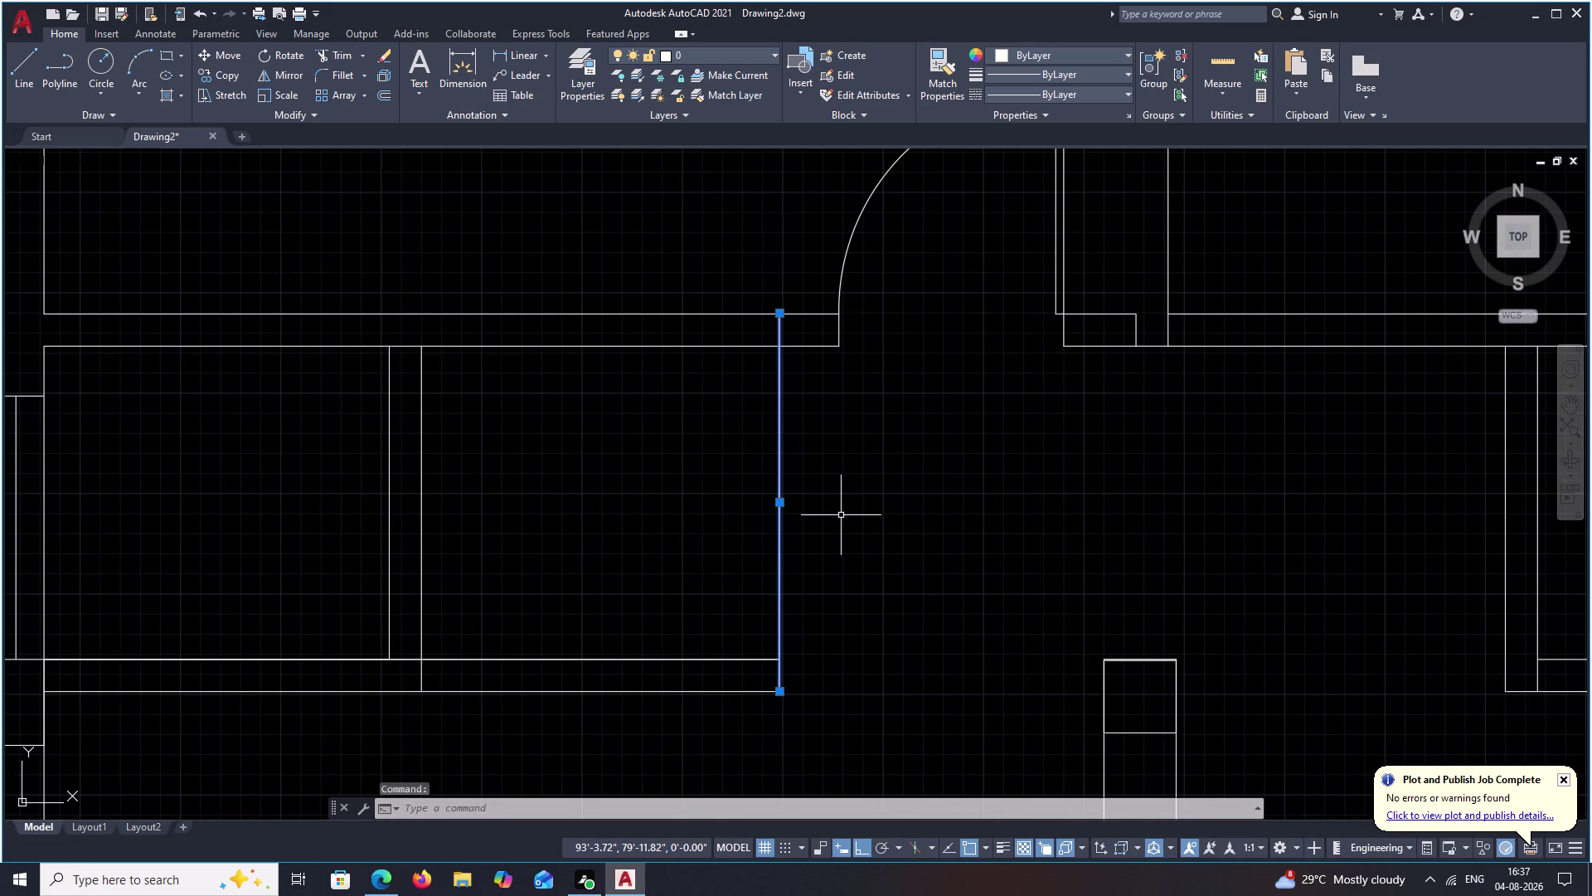
Move the vertical wall line right to the door swing's edge.
text(M)
key(space)
click(777, 502)
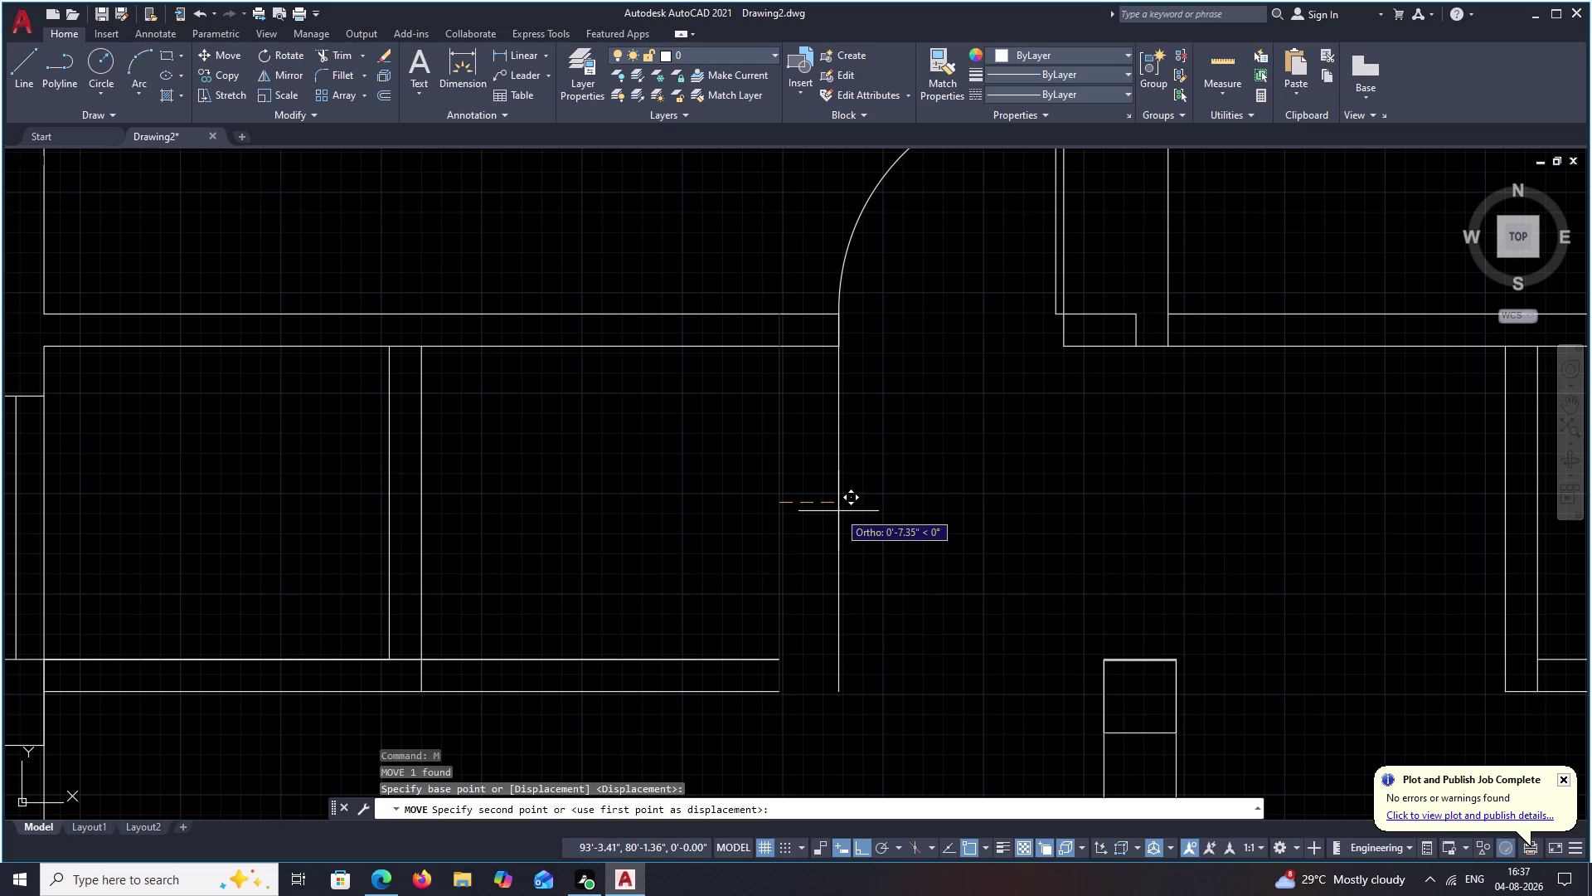
click(838, 511)
key(Escape)
Extend the bottom horizontal wall line to meet the moved vertical line.
text(EX)
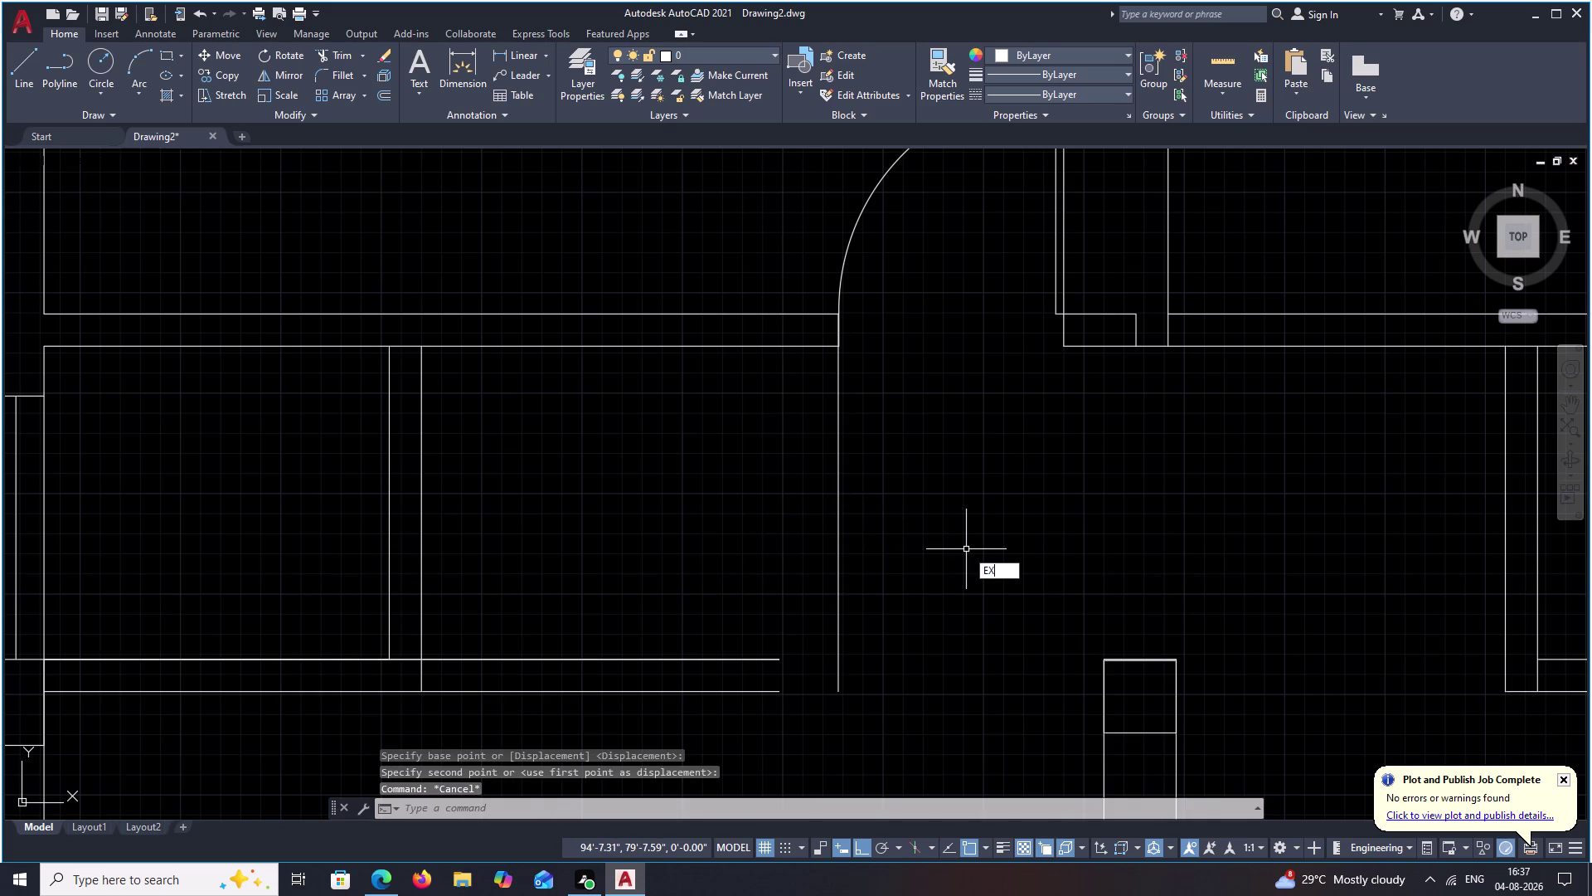
key(space)
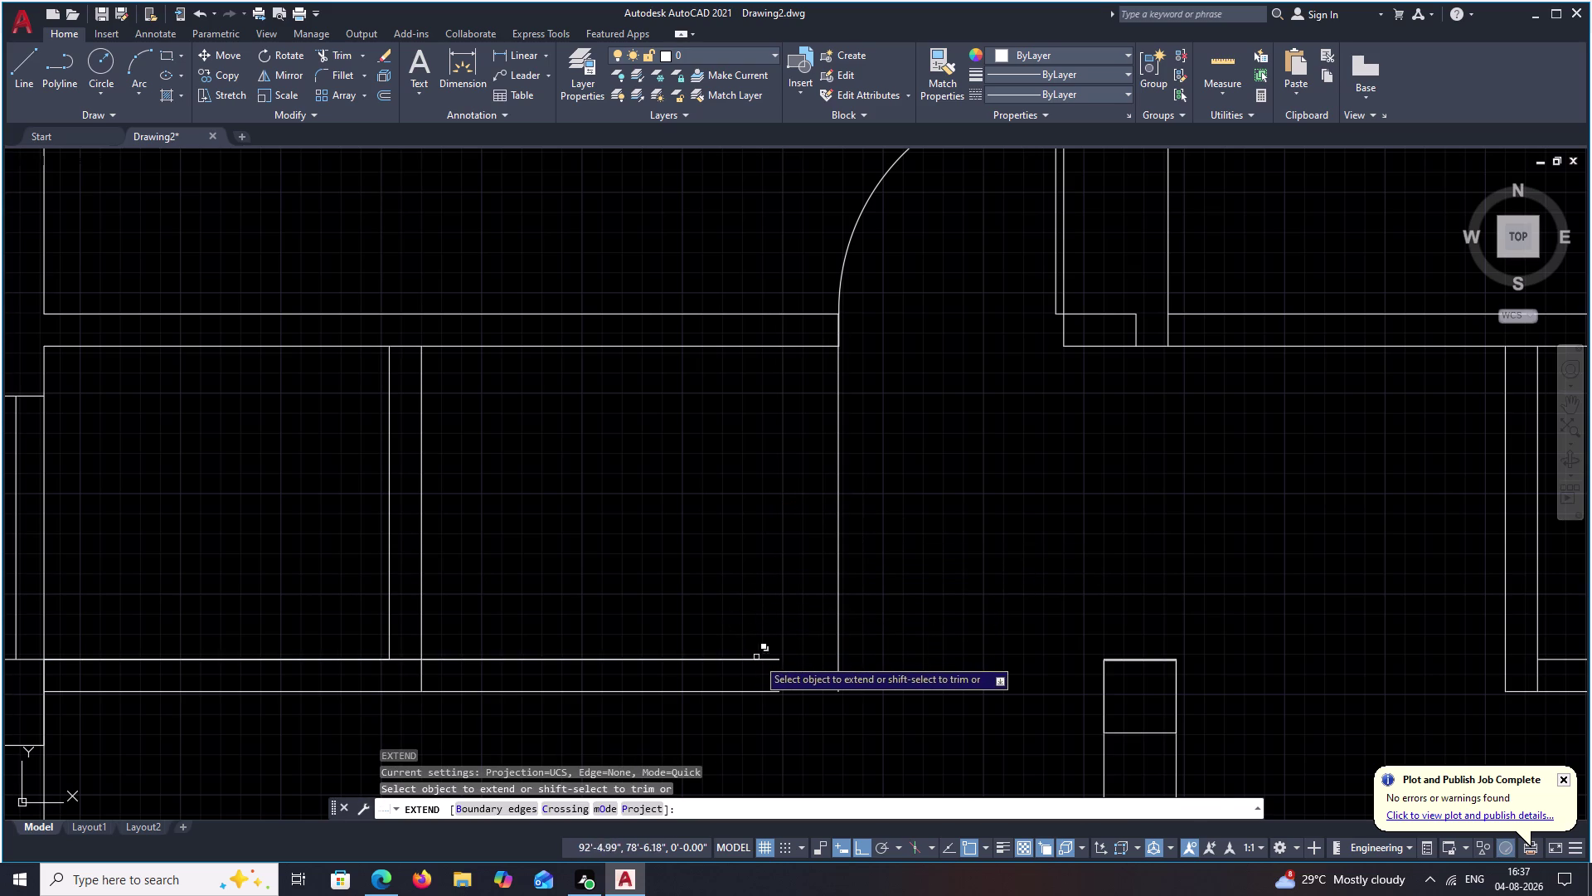
click(762, 660)
click(763, 693)
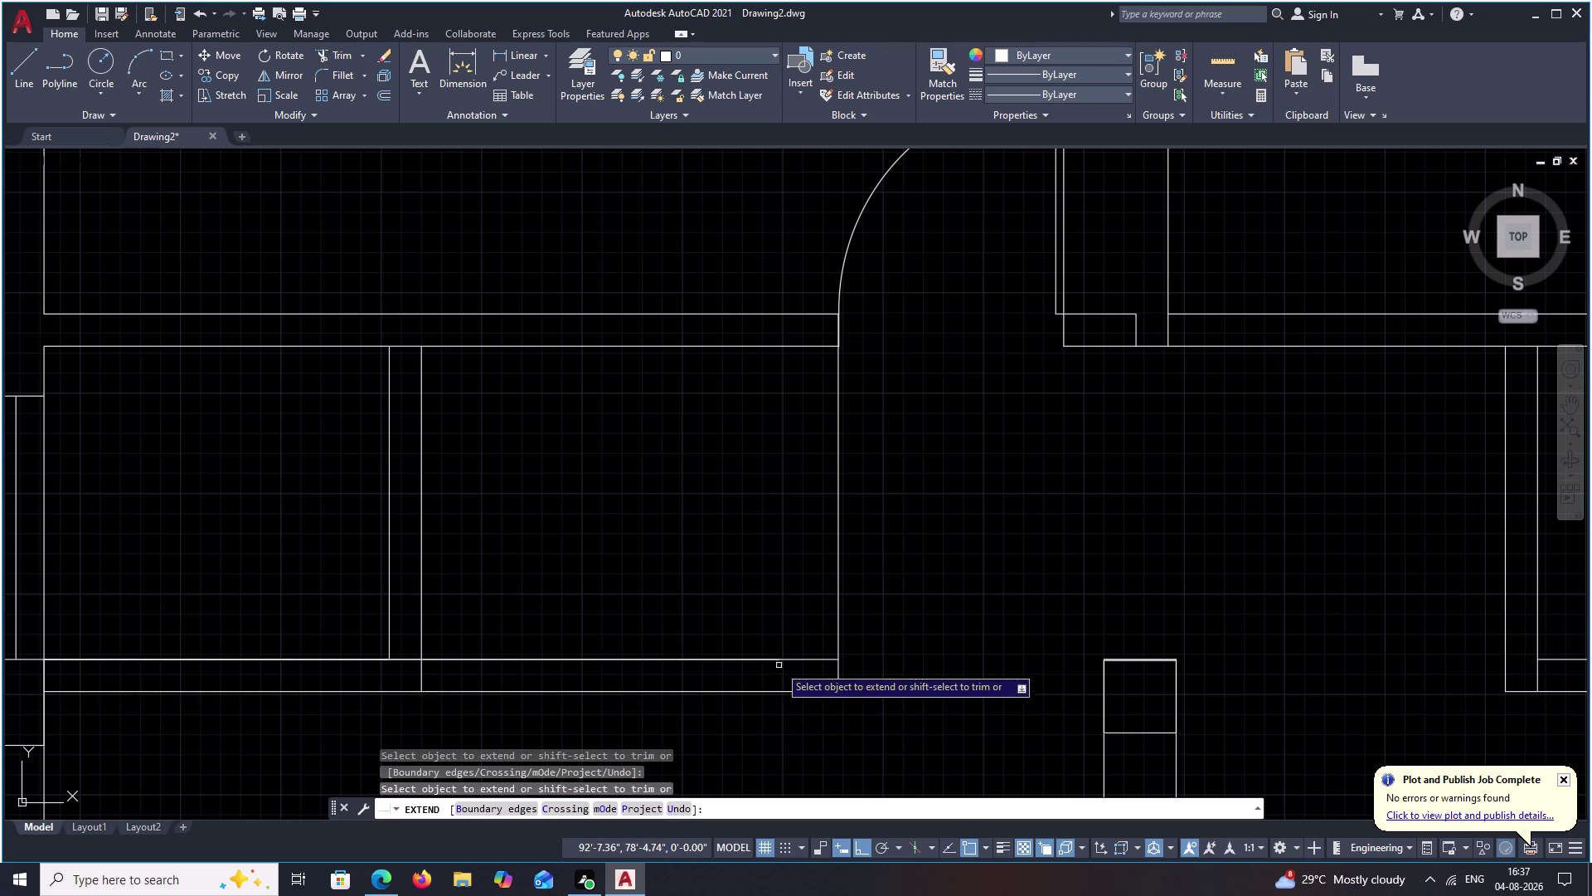
key(Escape)
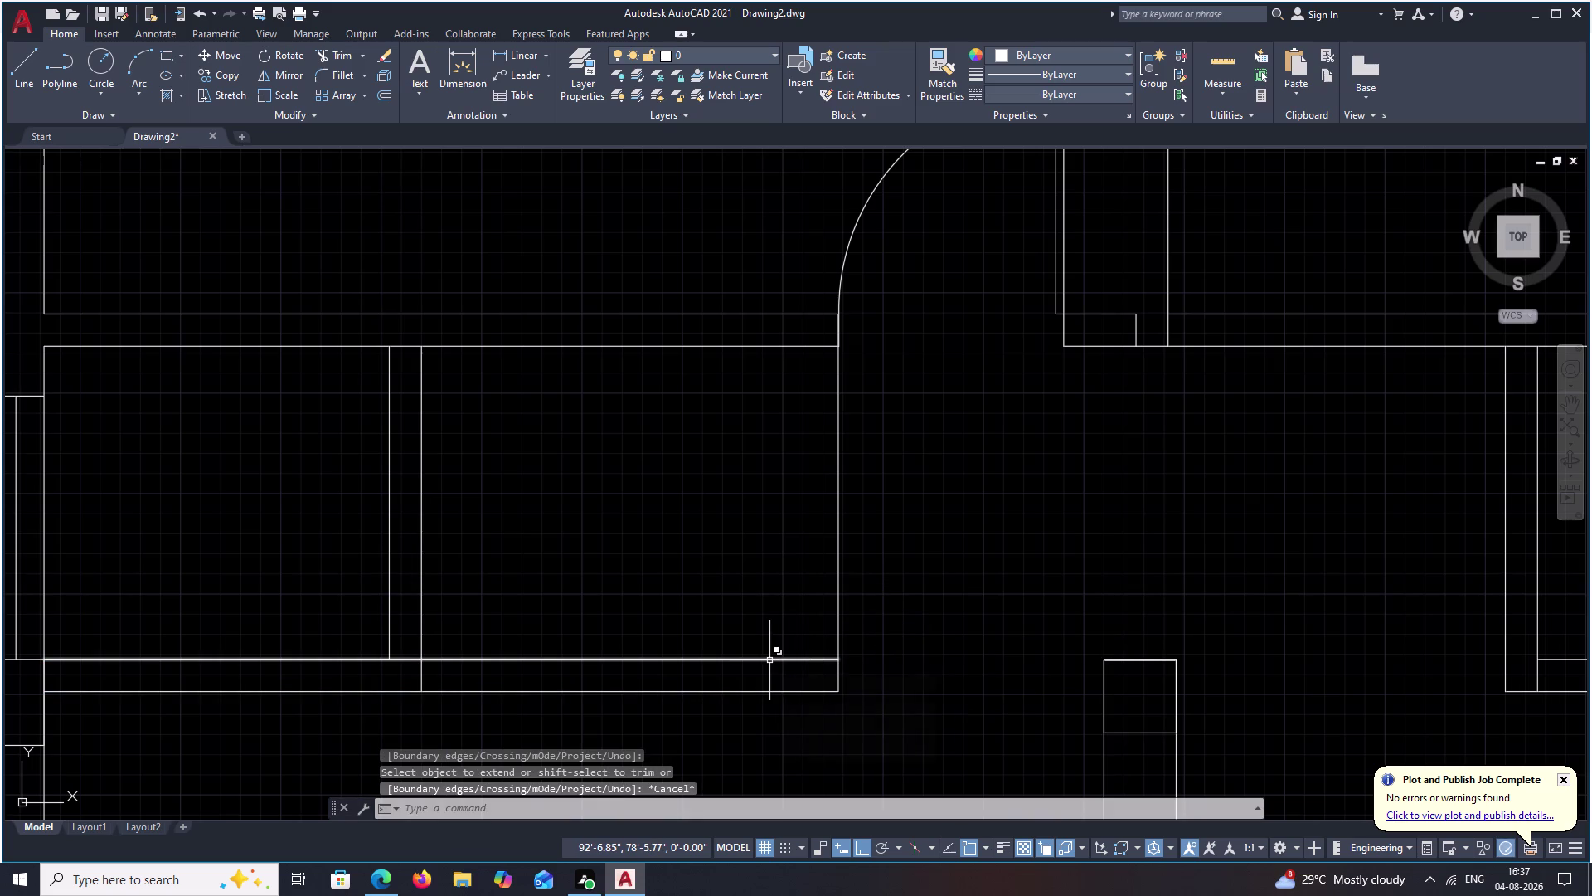
click(770, 661)
scroll(down, 3)
middle_click(1005, 588)
key(Escape)
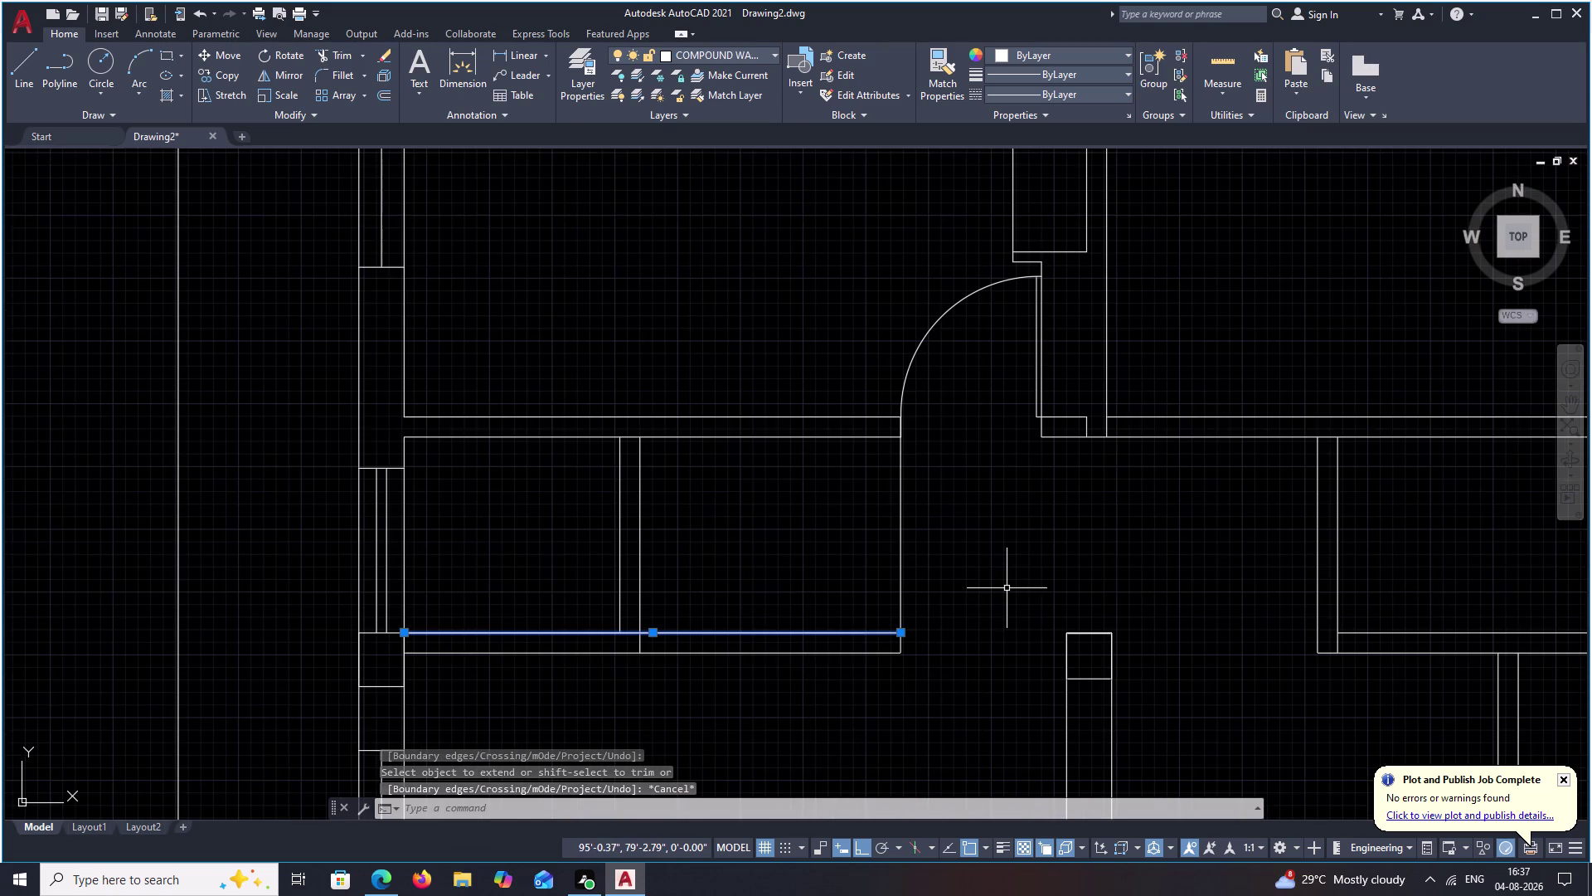
key(Escape)
key(Escape)
scroll(down, 3)
middle_drag(951, 575, 842, 598)
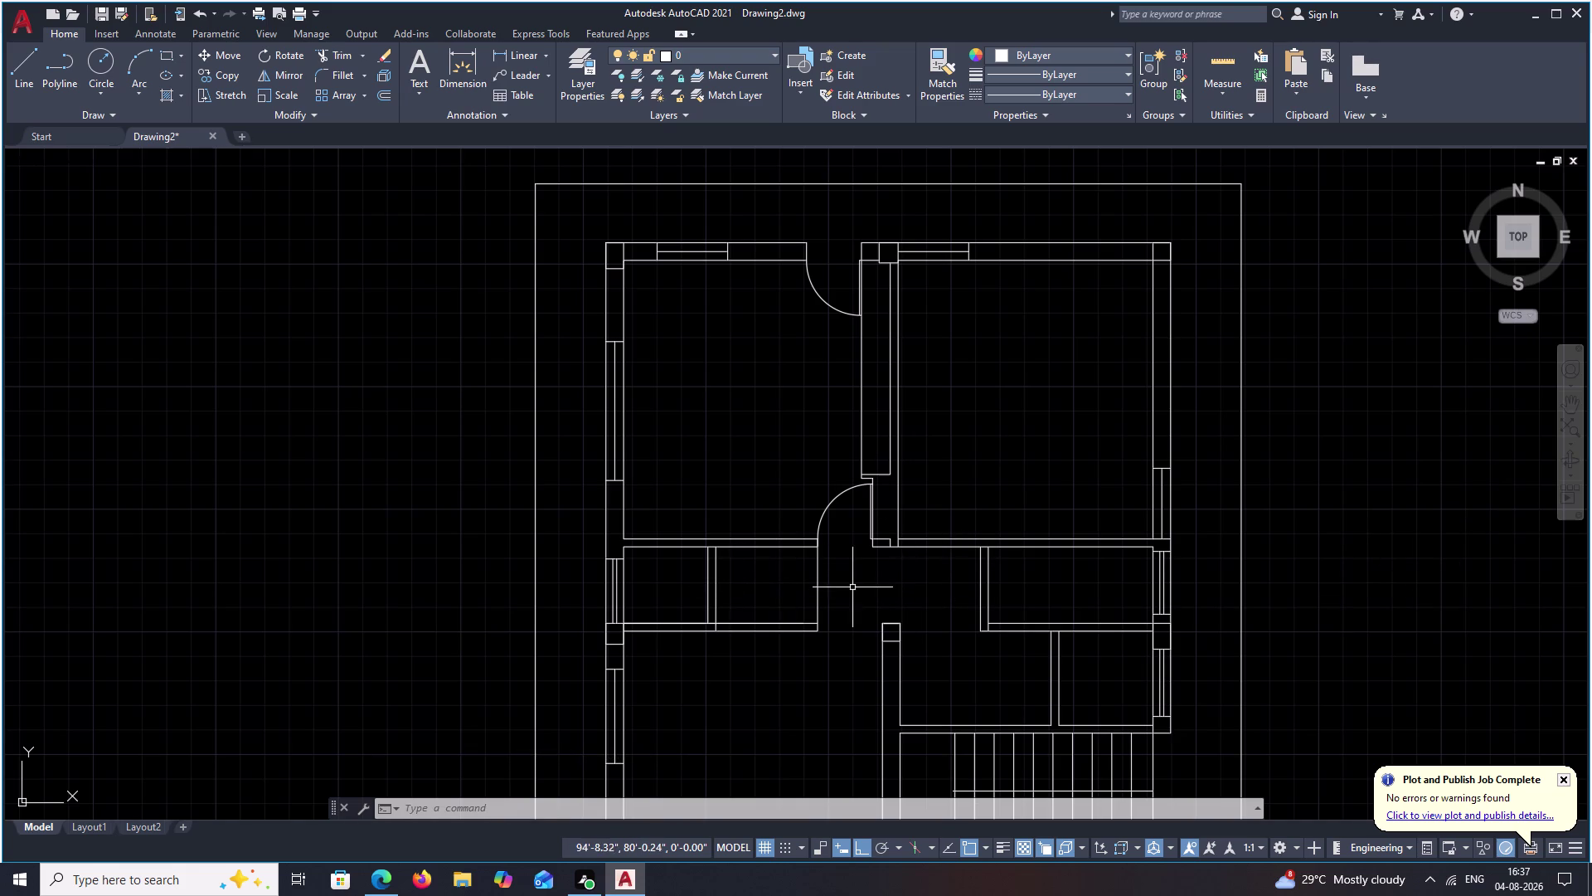
middle_drag(854, 588, 910, 529)
middle_drag(942, 578, 944, 513)
middle_click(944, 490)
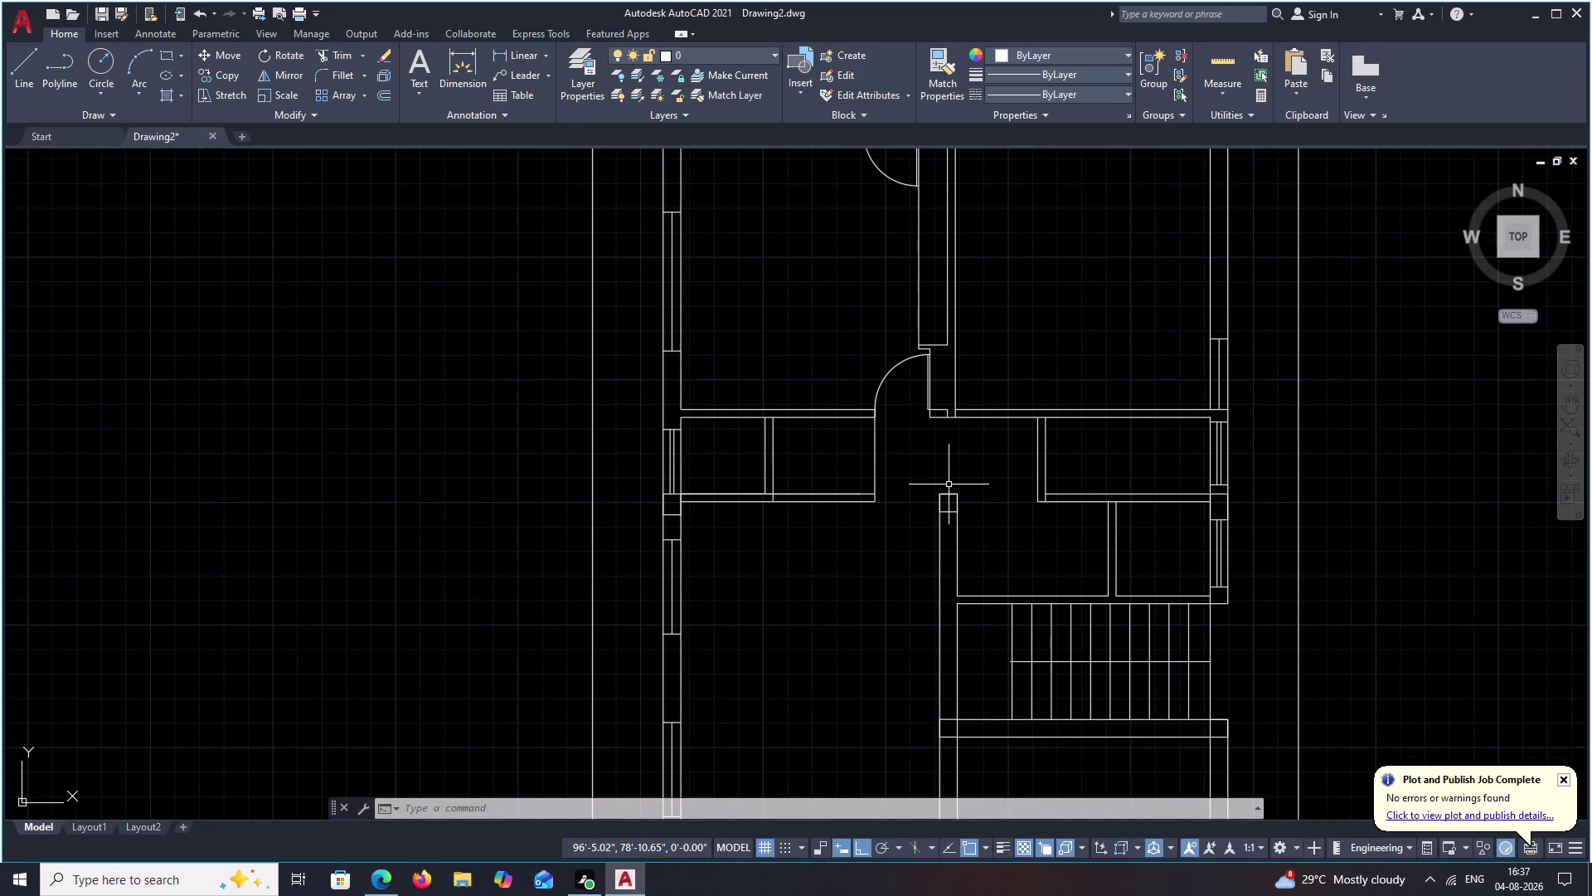
scroll(down, 3)
middle_drag(923, 499, 835, 481)
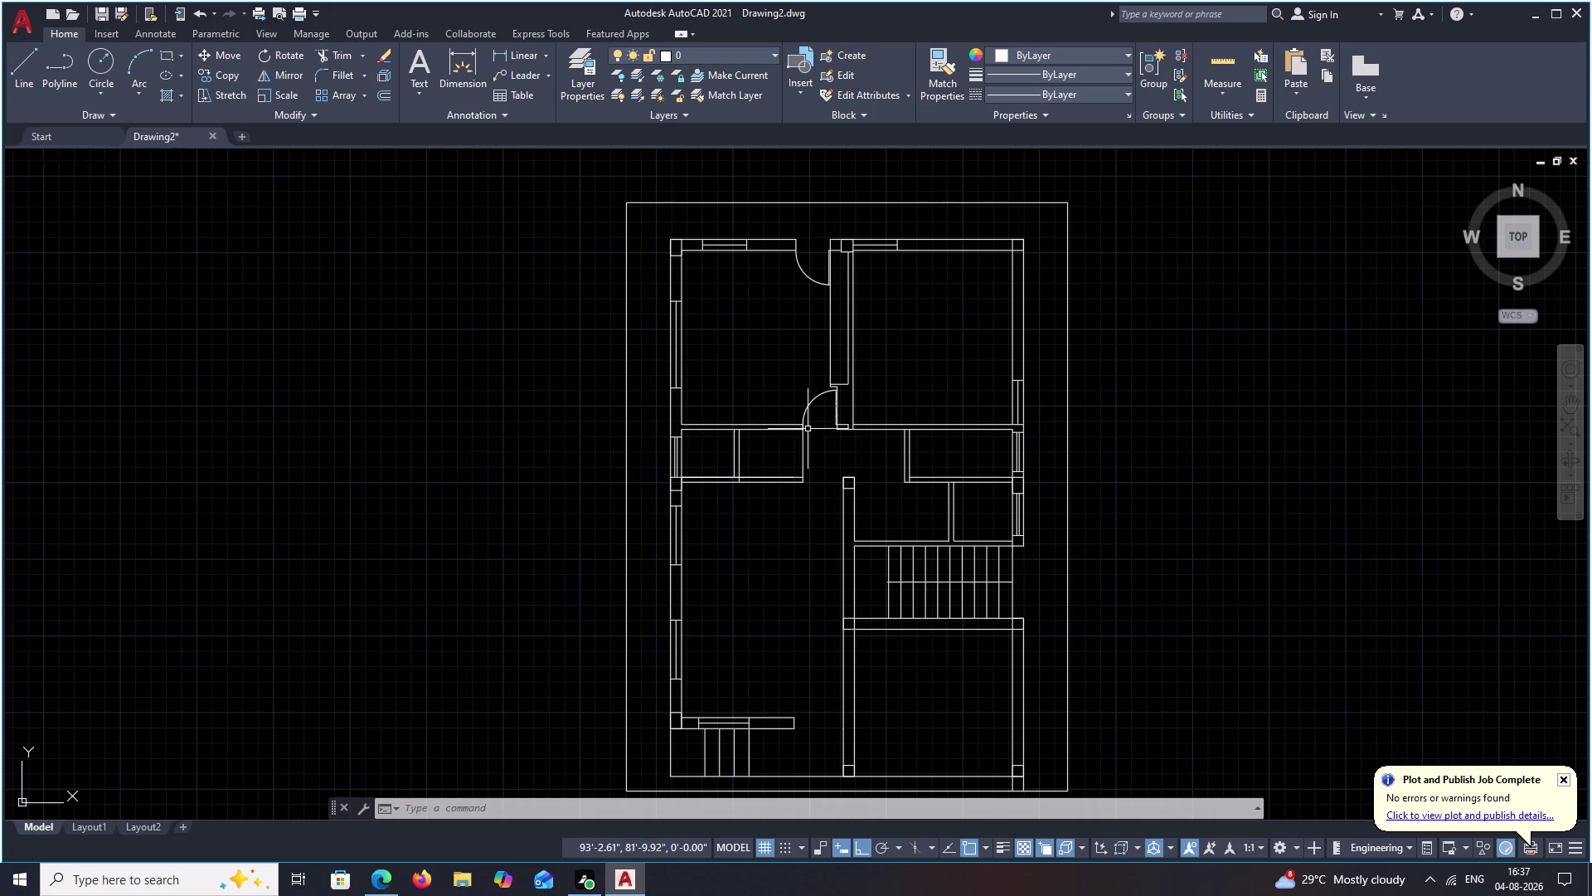
scroll(down, 3)
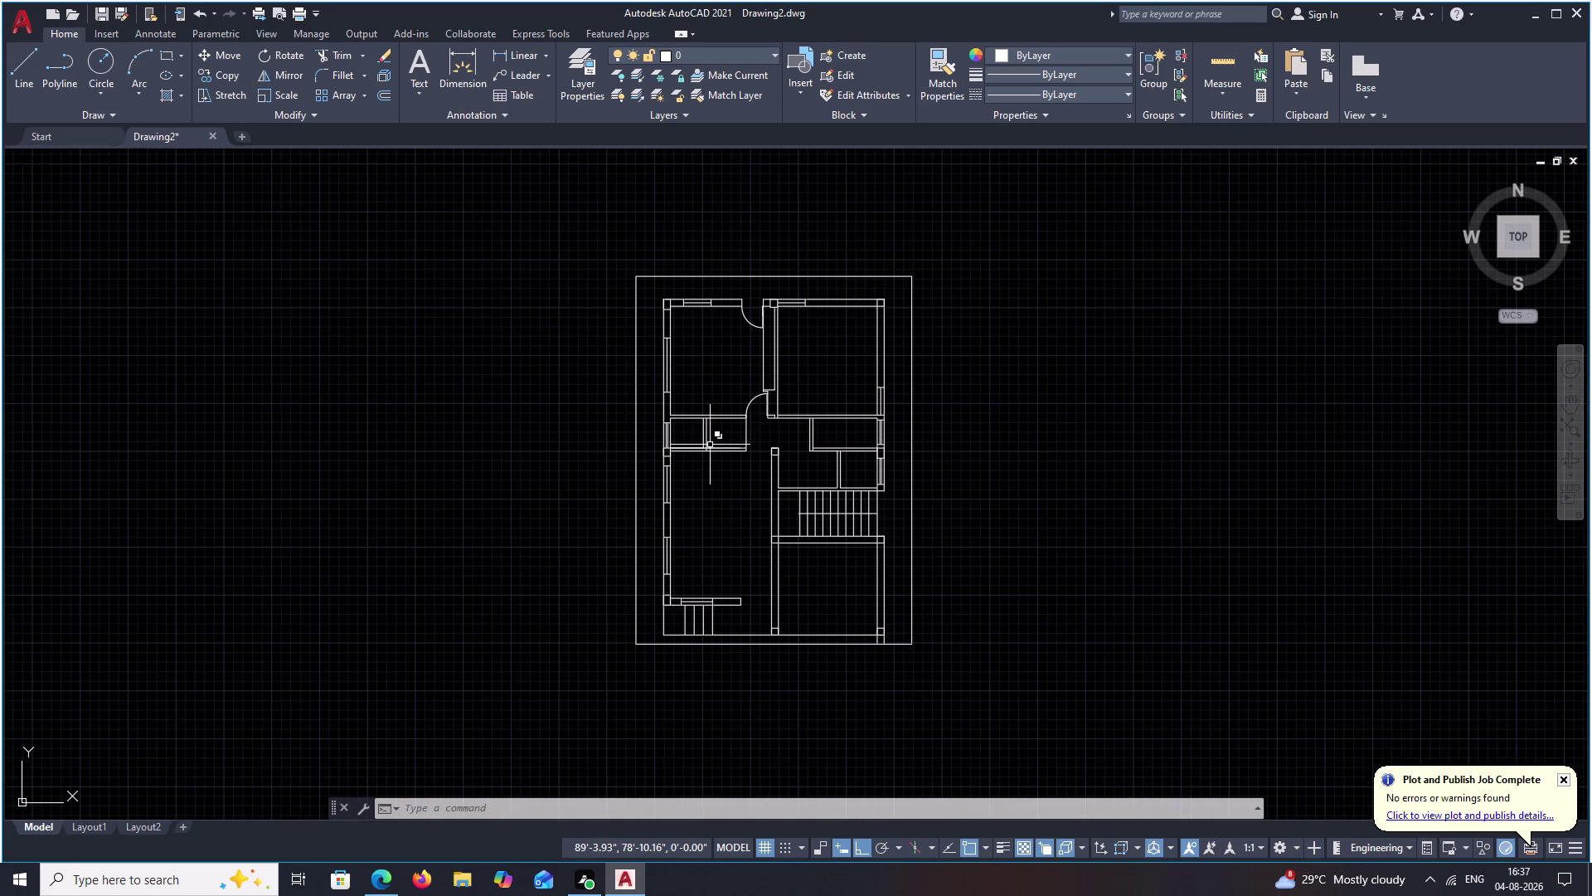
middle_drag(709, 432, 711, 397)
scroll(up, 3)
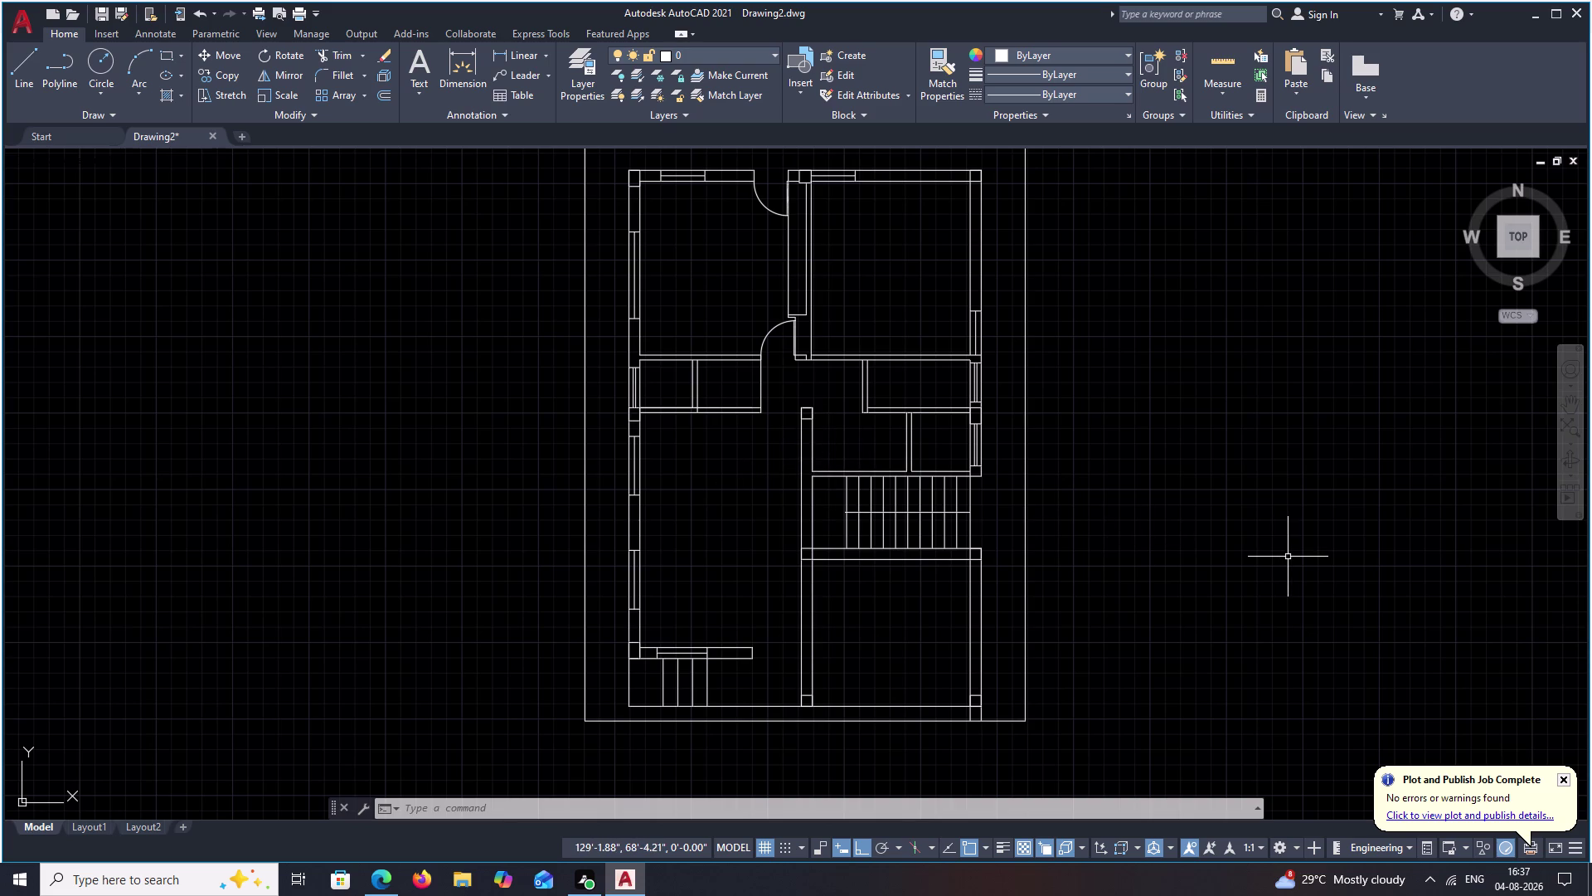
middle_drag(929, 279, 986, 365)
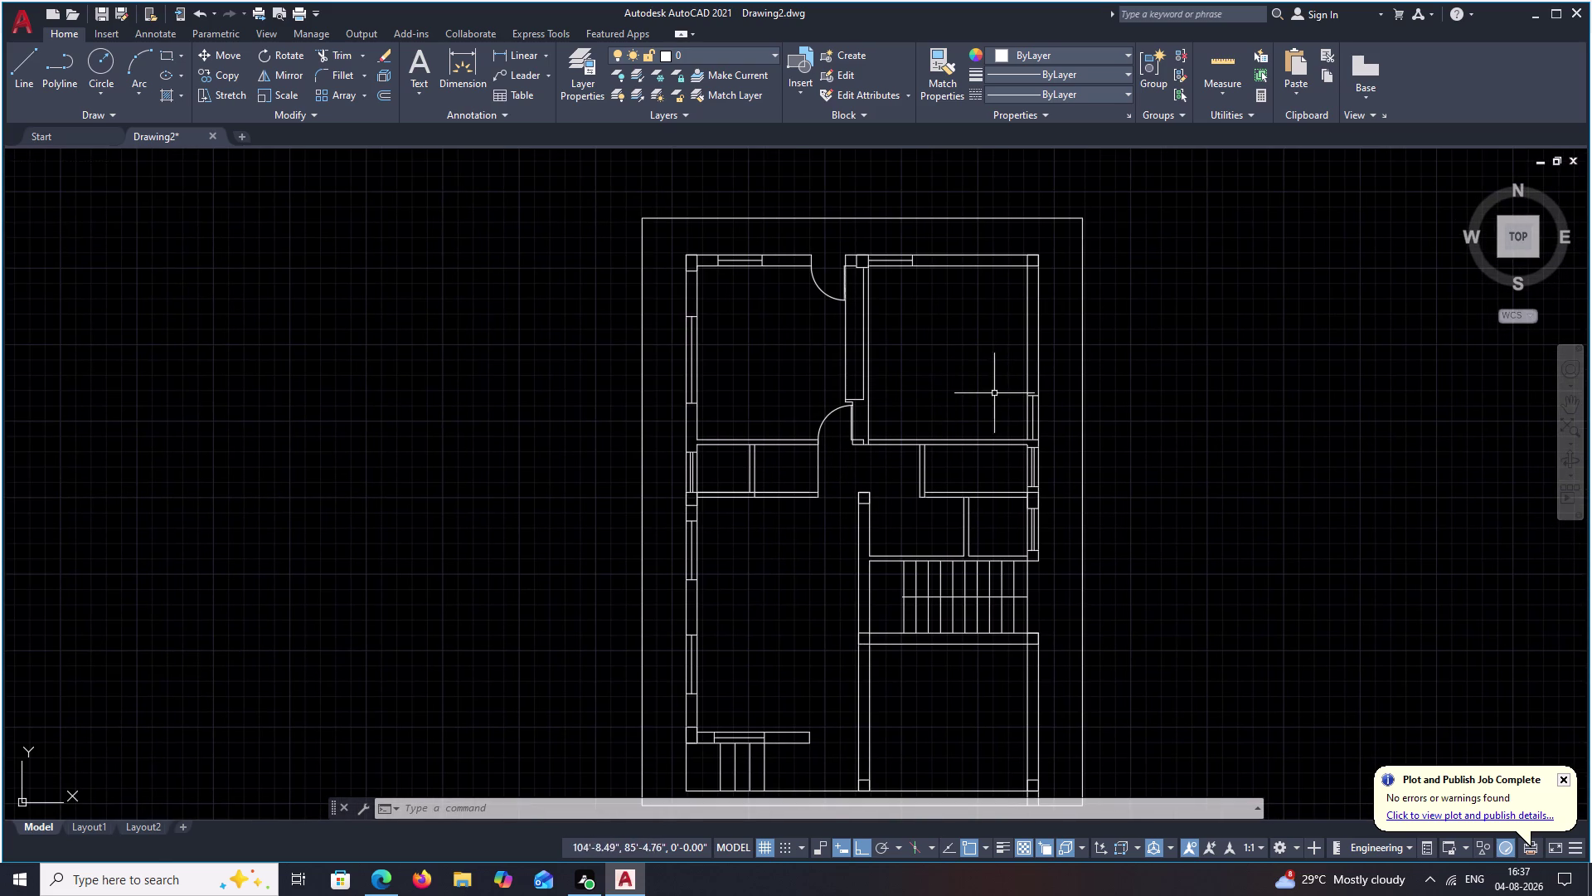
key(h)
key(space)
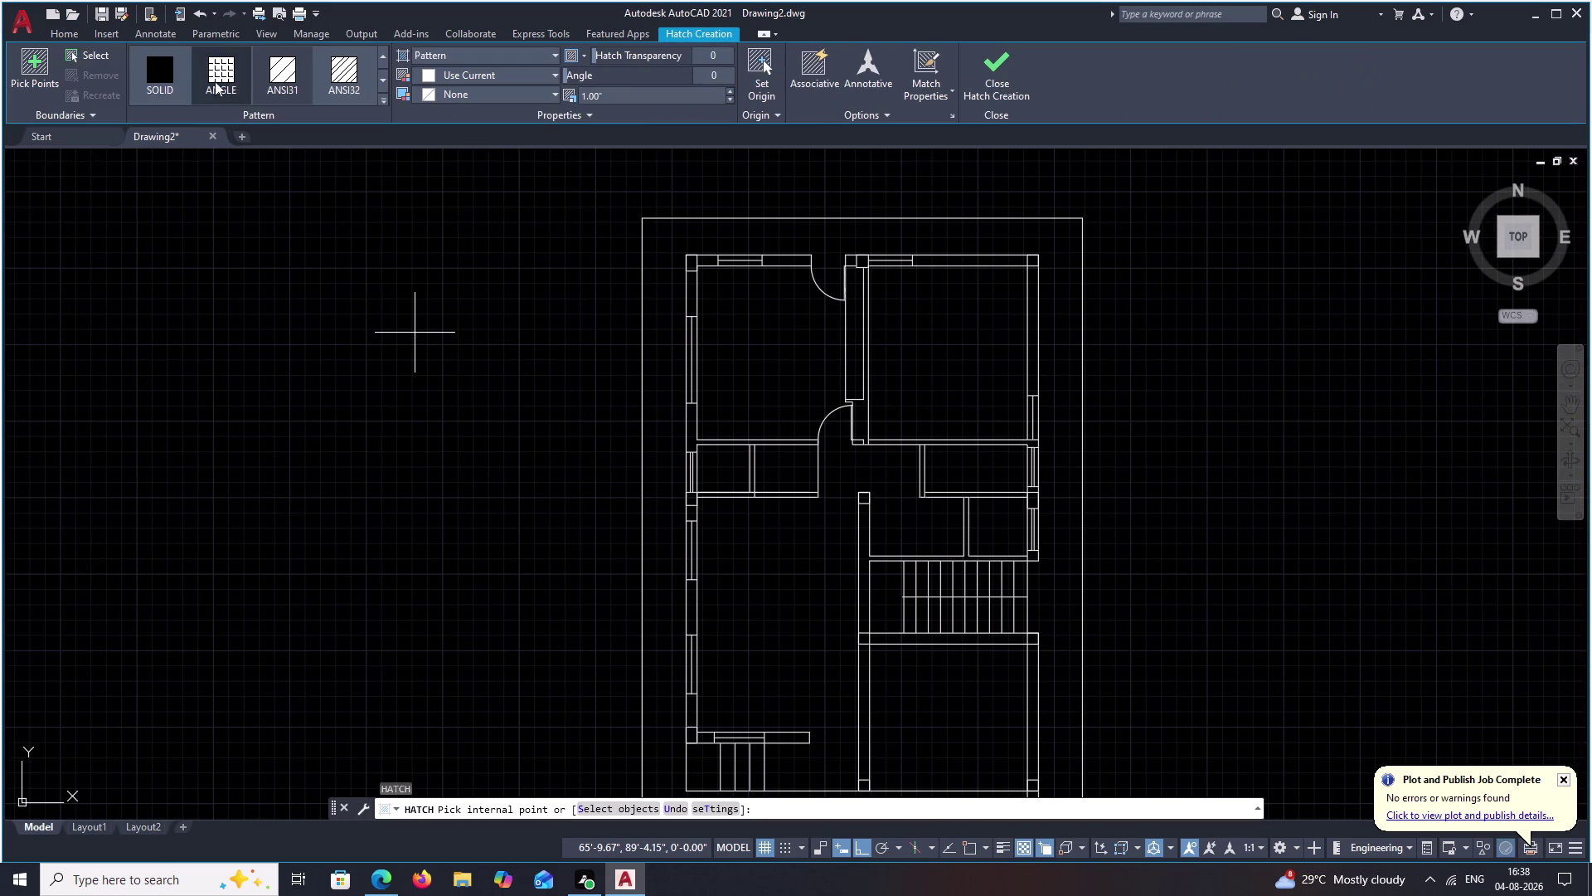
Pick the top-wall, corner and central column squares for a SOLID hatch.
click(161, 70)
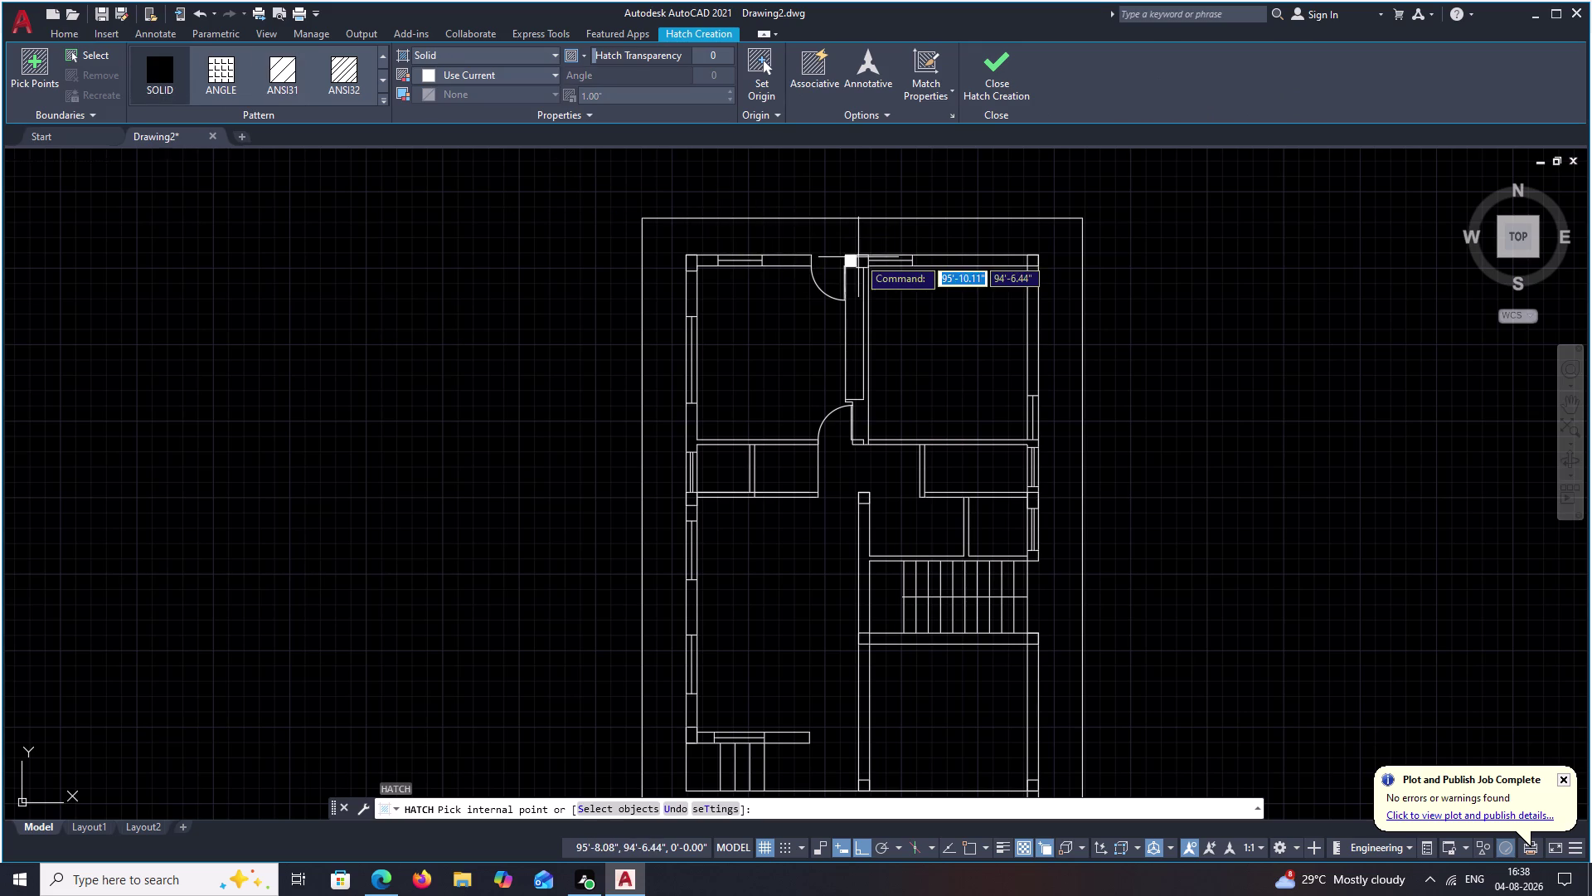
scroll(up, 3)
click(864, 261)
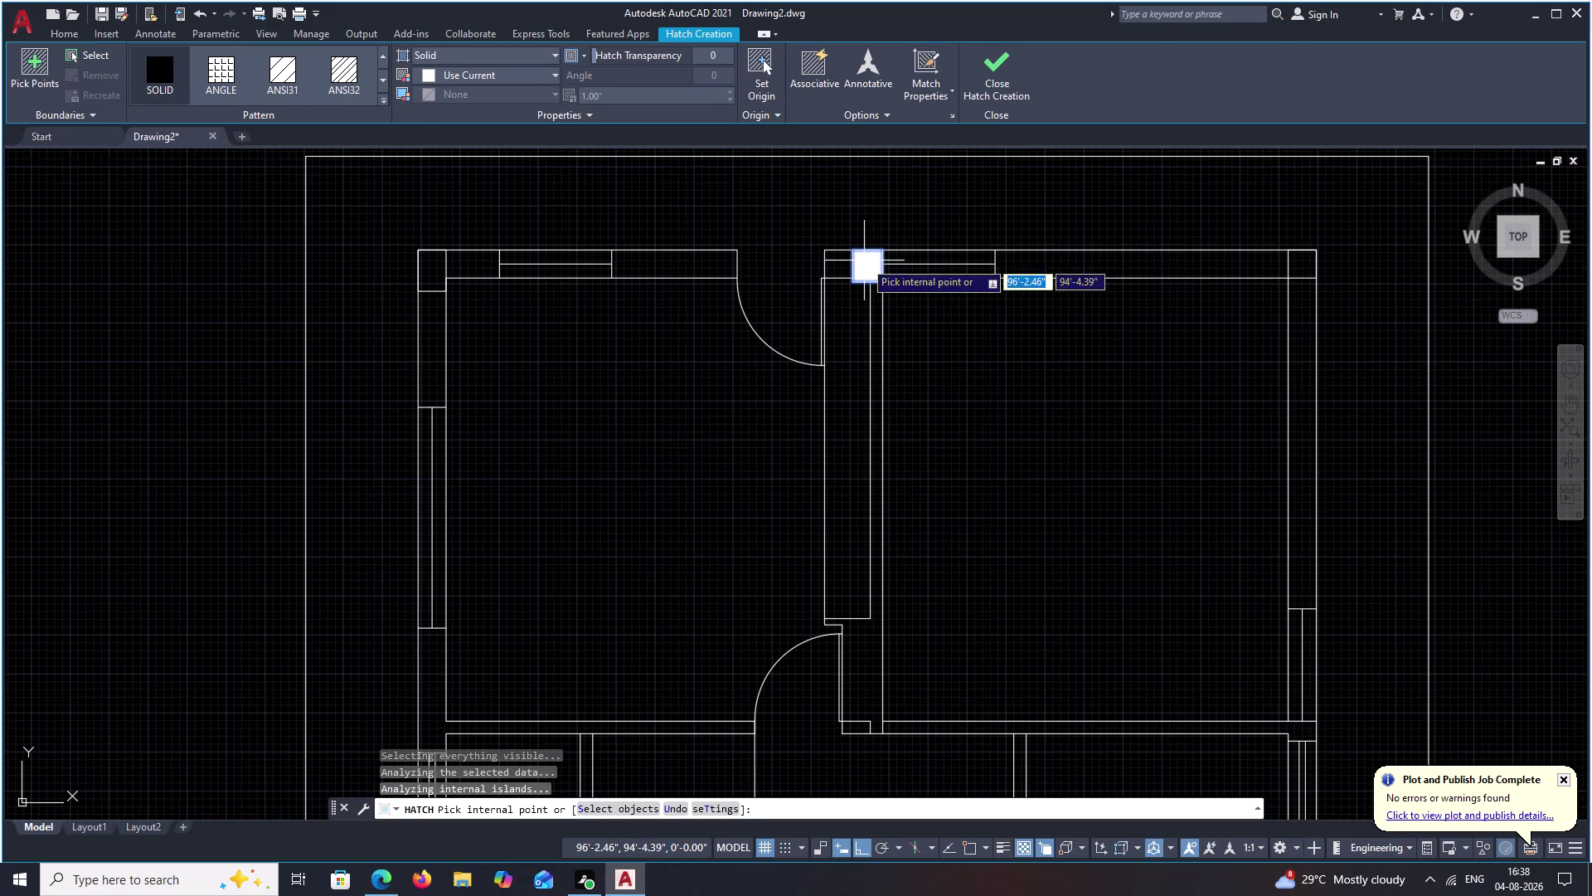
click(1292, 264)
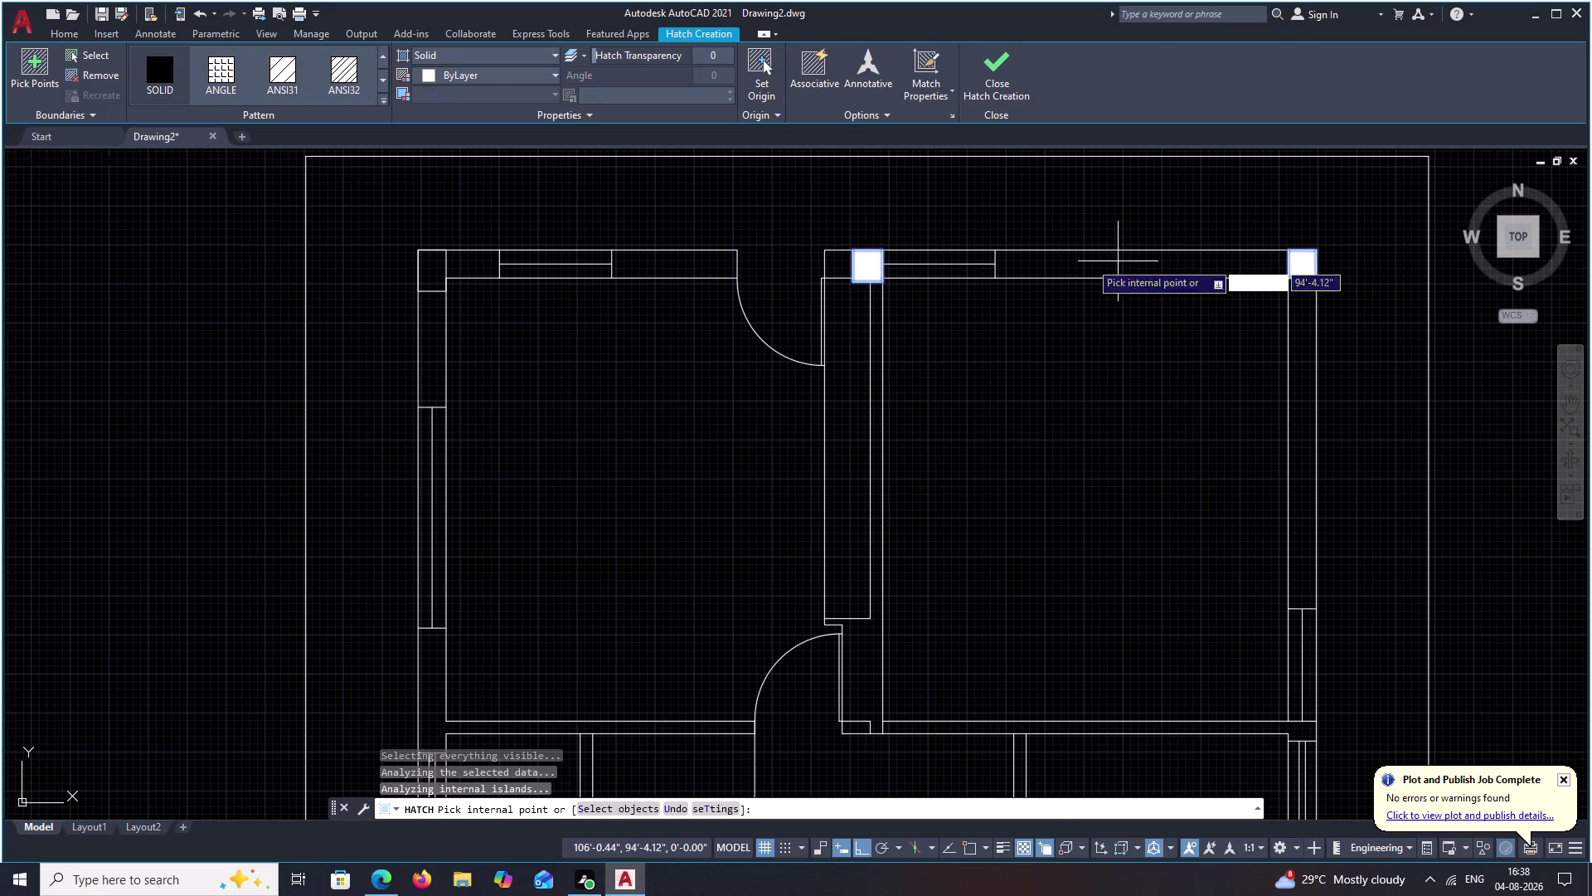
click(428, 272)
middle_drag(692, 406, 699, 263)
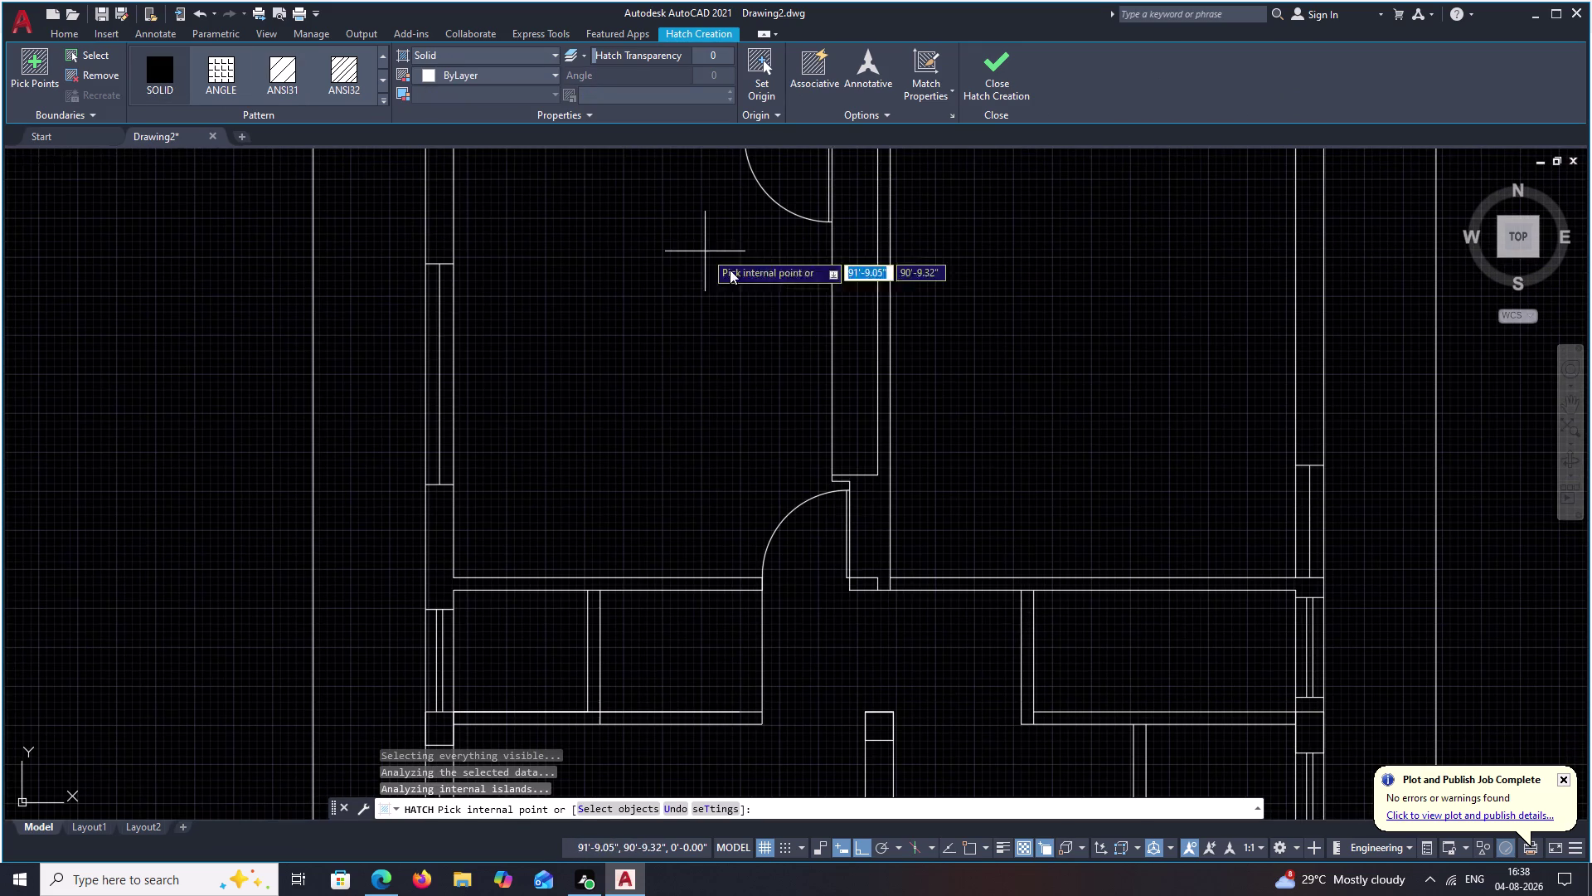
middle_drag(493, 629, 514, 501)
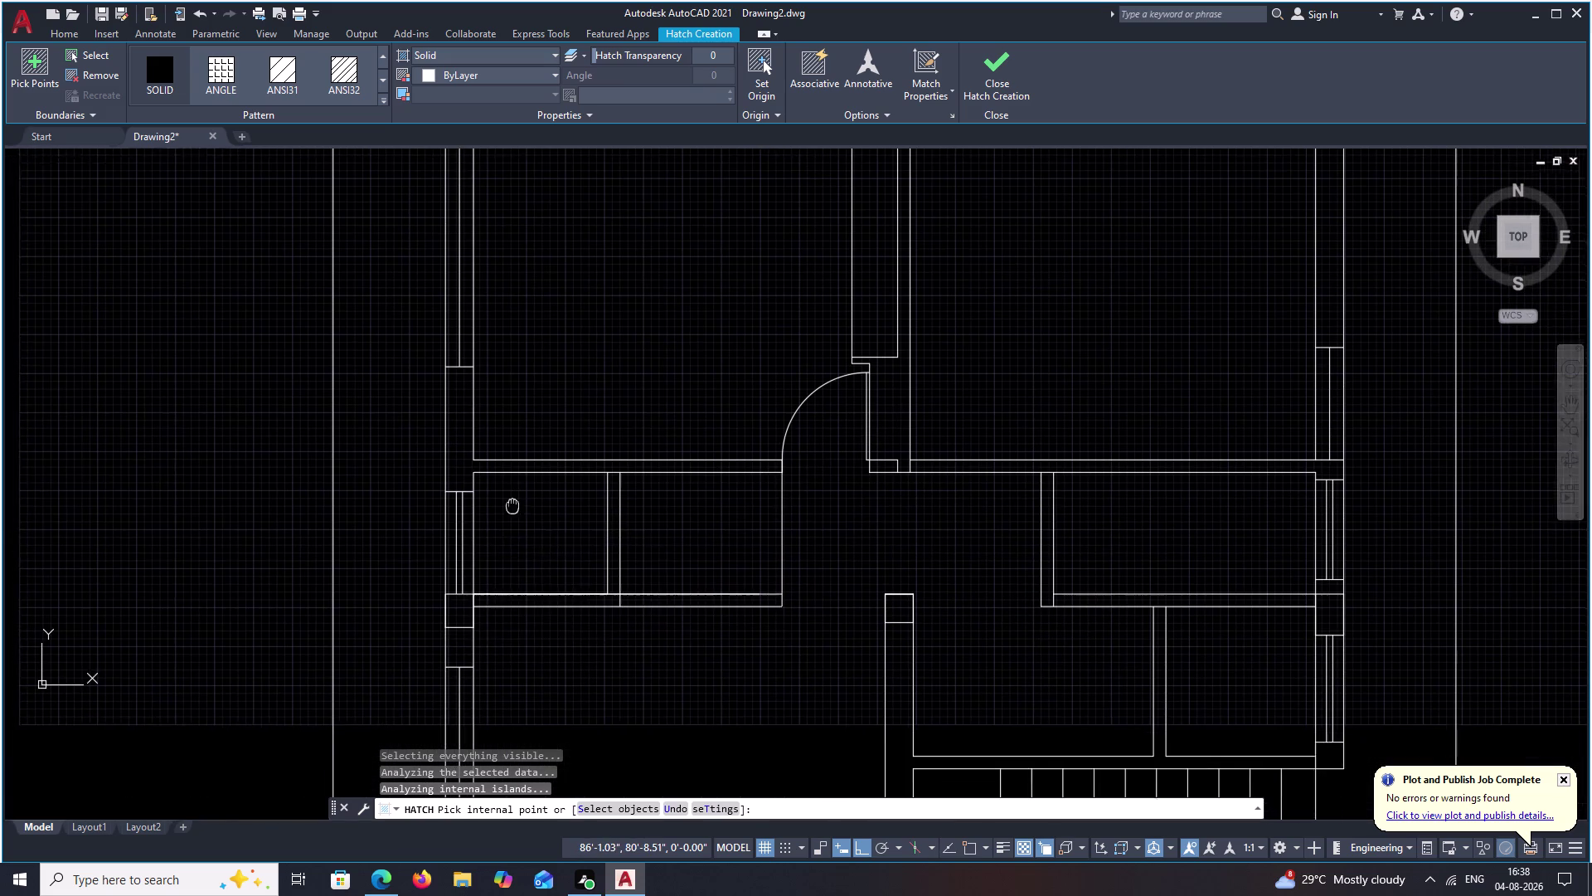
middle_drag(514, 502, 514, 501)
click(456, 604)
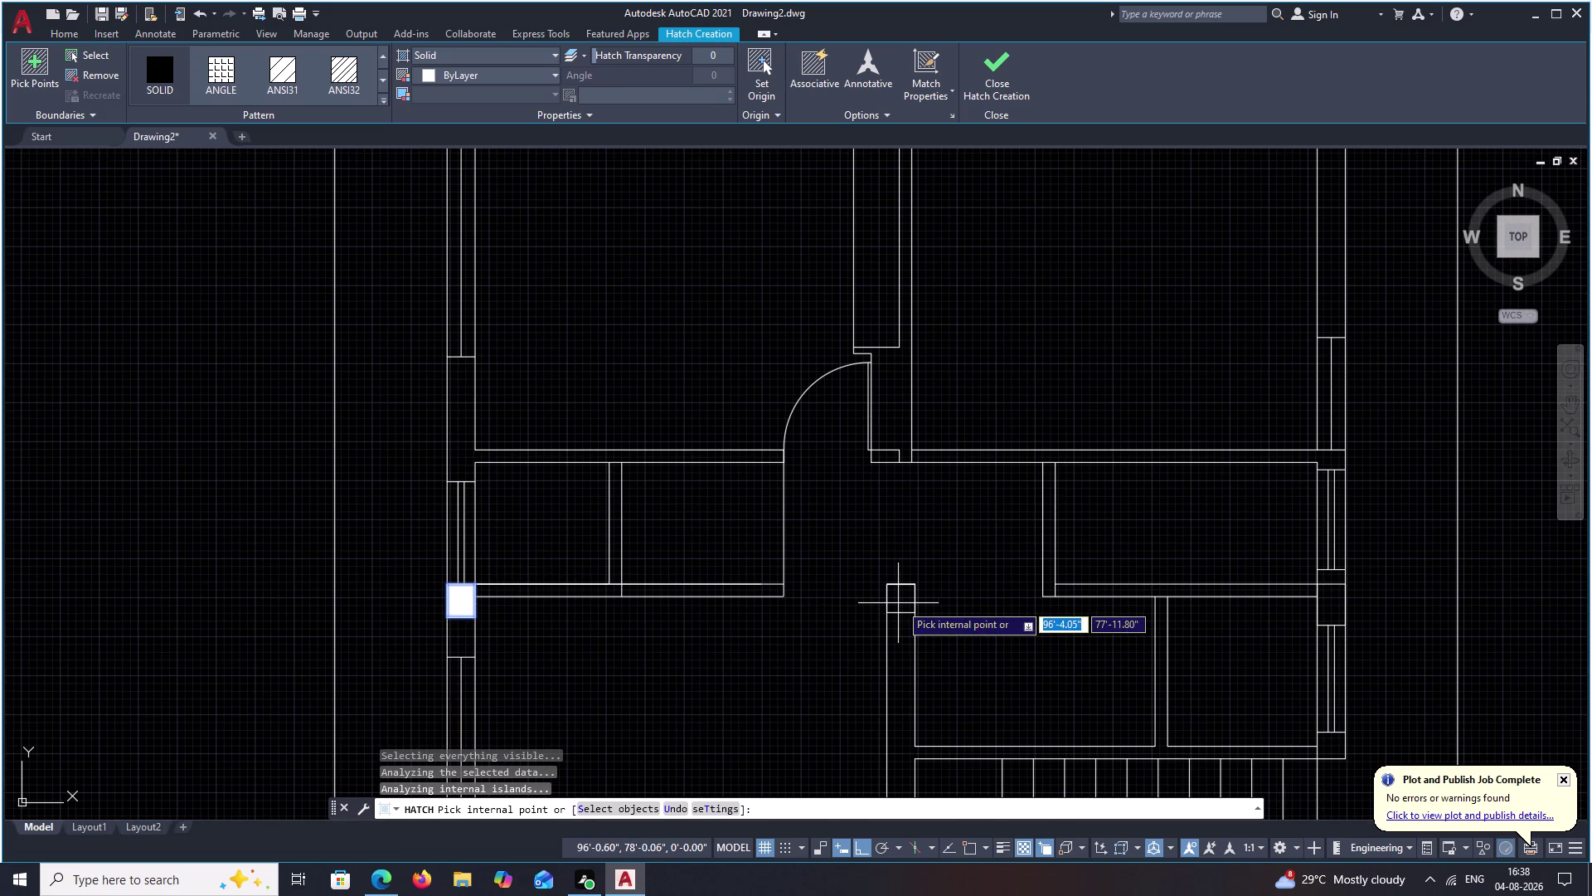
click(901, 600)
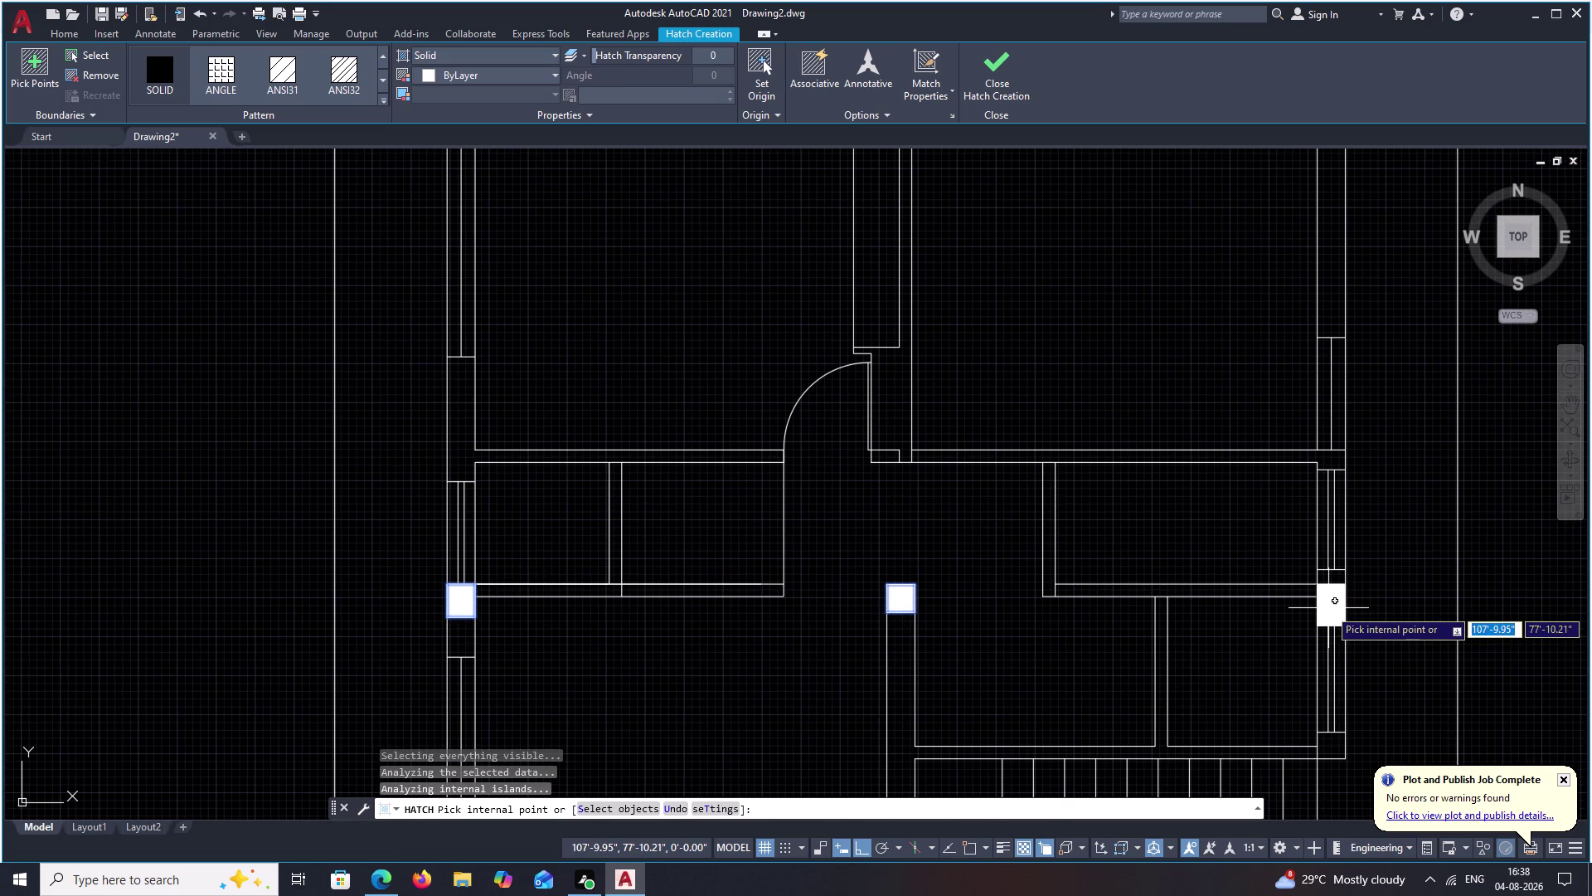
click(1328, 607)
Pick the stair landing, bottom and remaining column squares, then end the hatch.
middle_drag(1414, 672, 1346, 526)
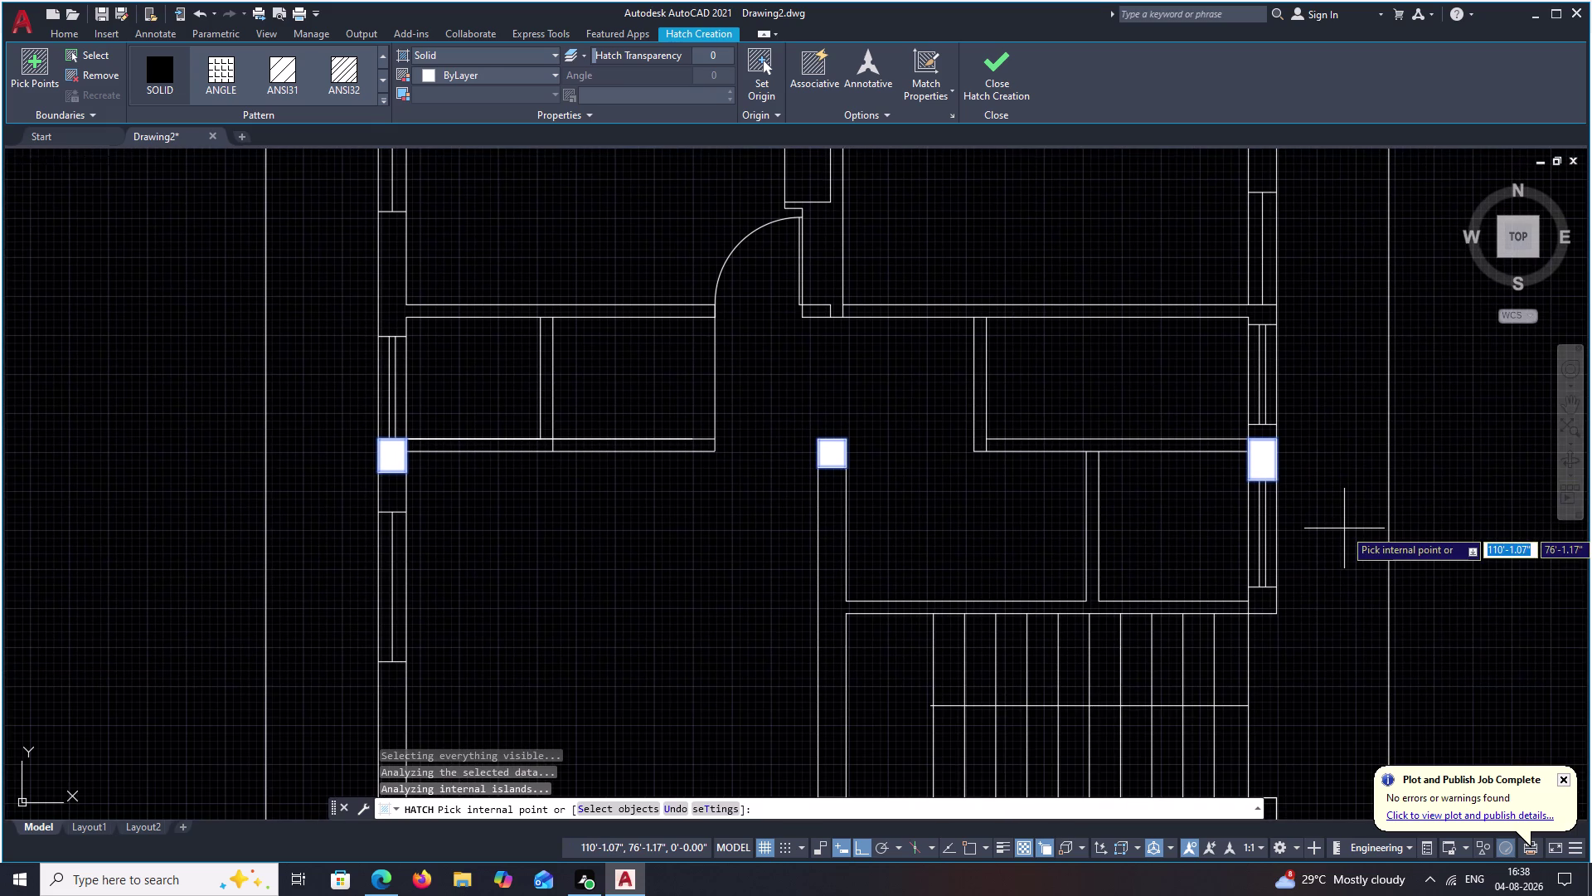
middle_drag(1394, 607, 1362, 549)
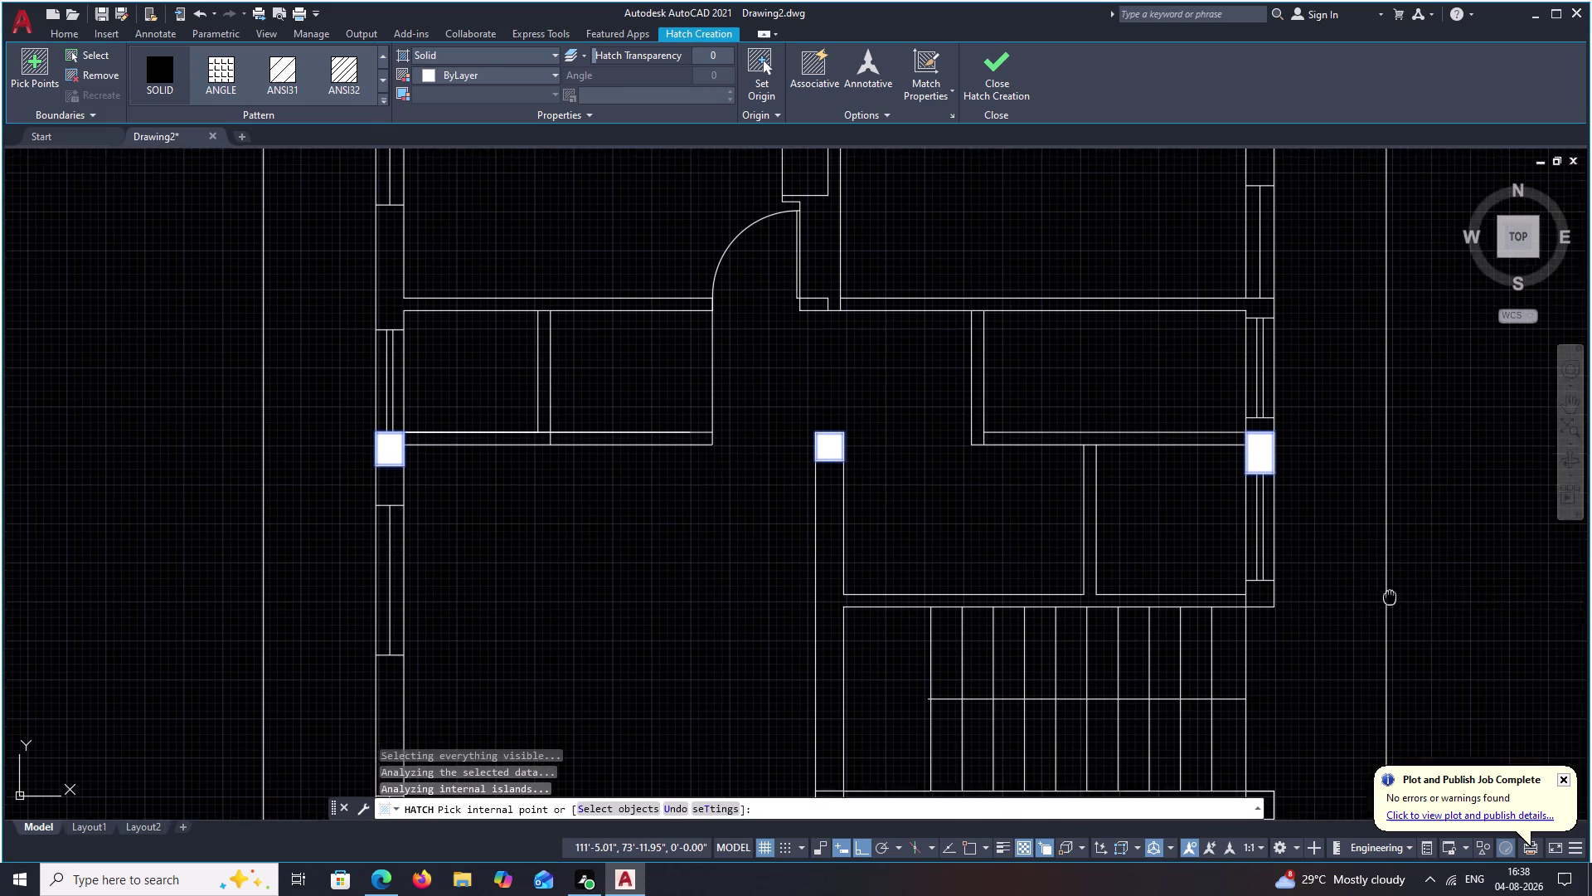
middle_drag(1361, 549, 1320, 457)
middle_drag(1260, 644, 1242, 579)
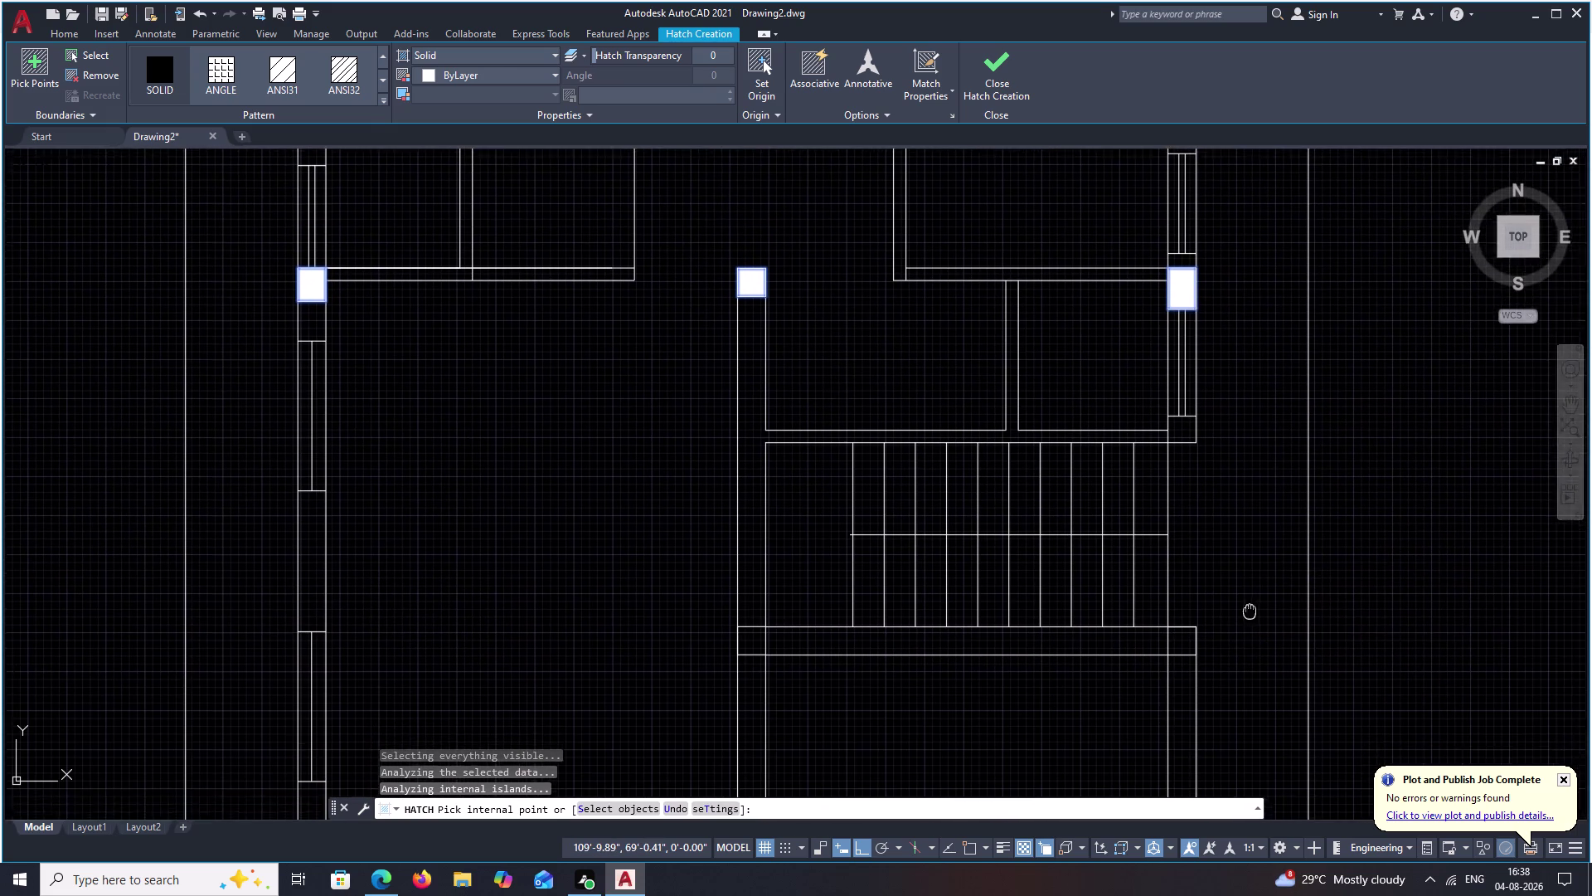
middle_drag(1243, 579, 1239, 568)
click(1166, 588)
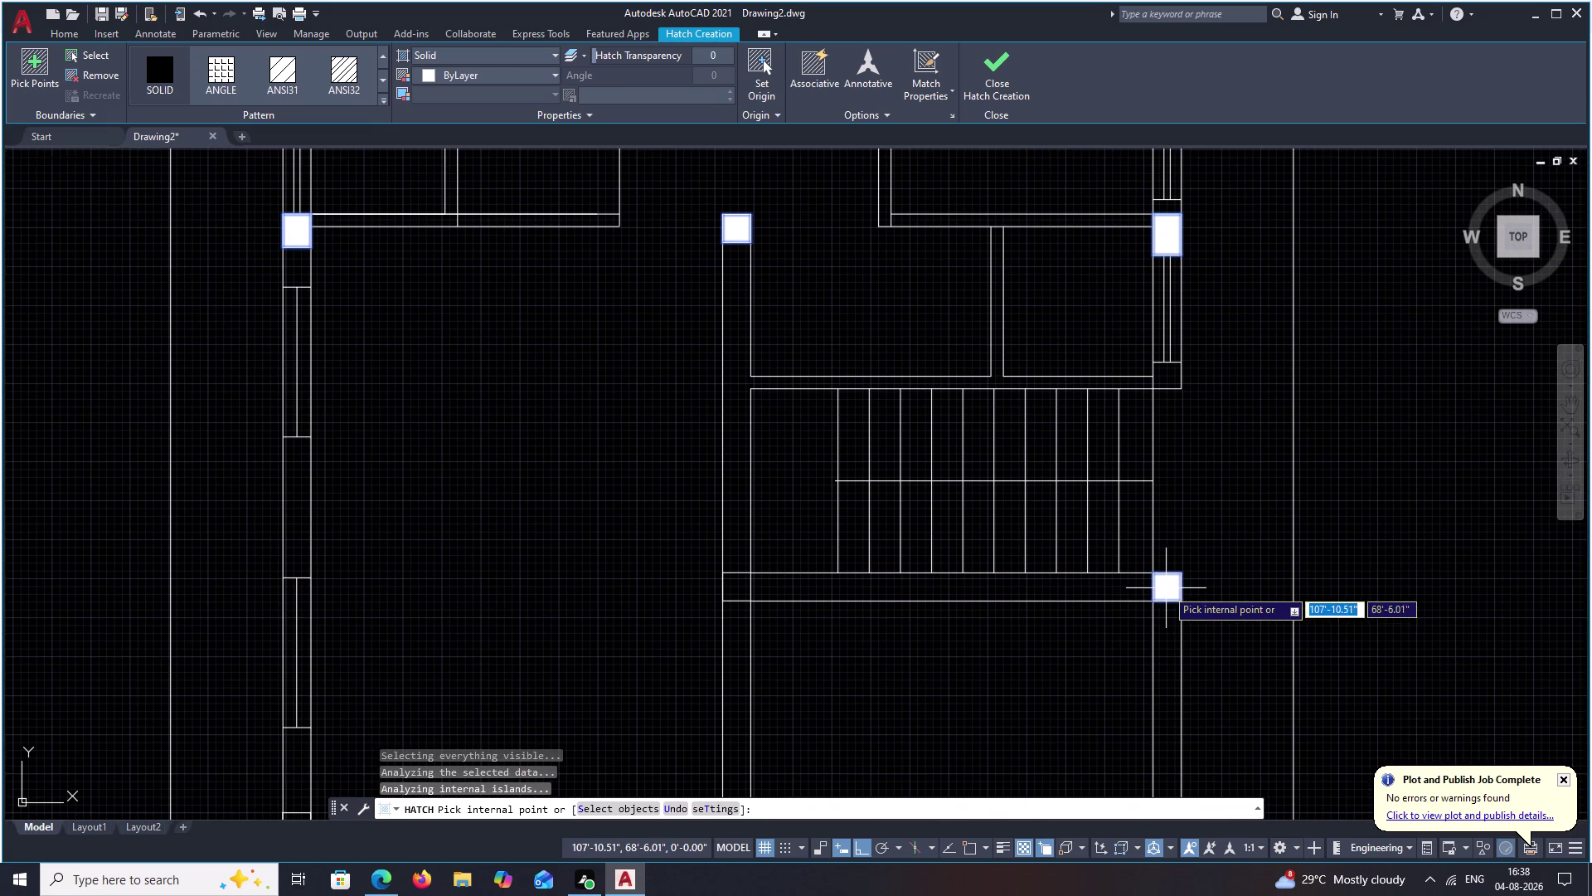
click(738, 586)
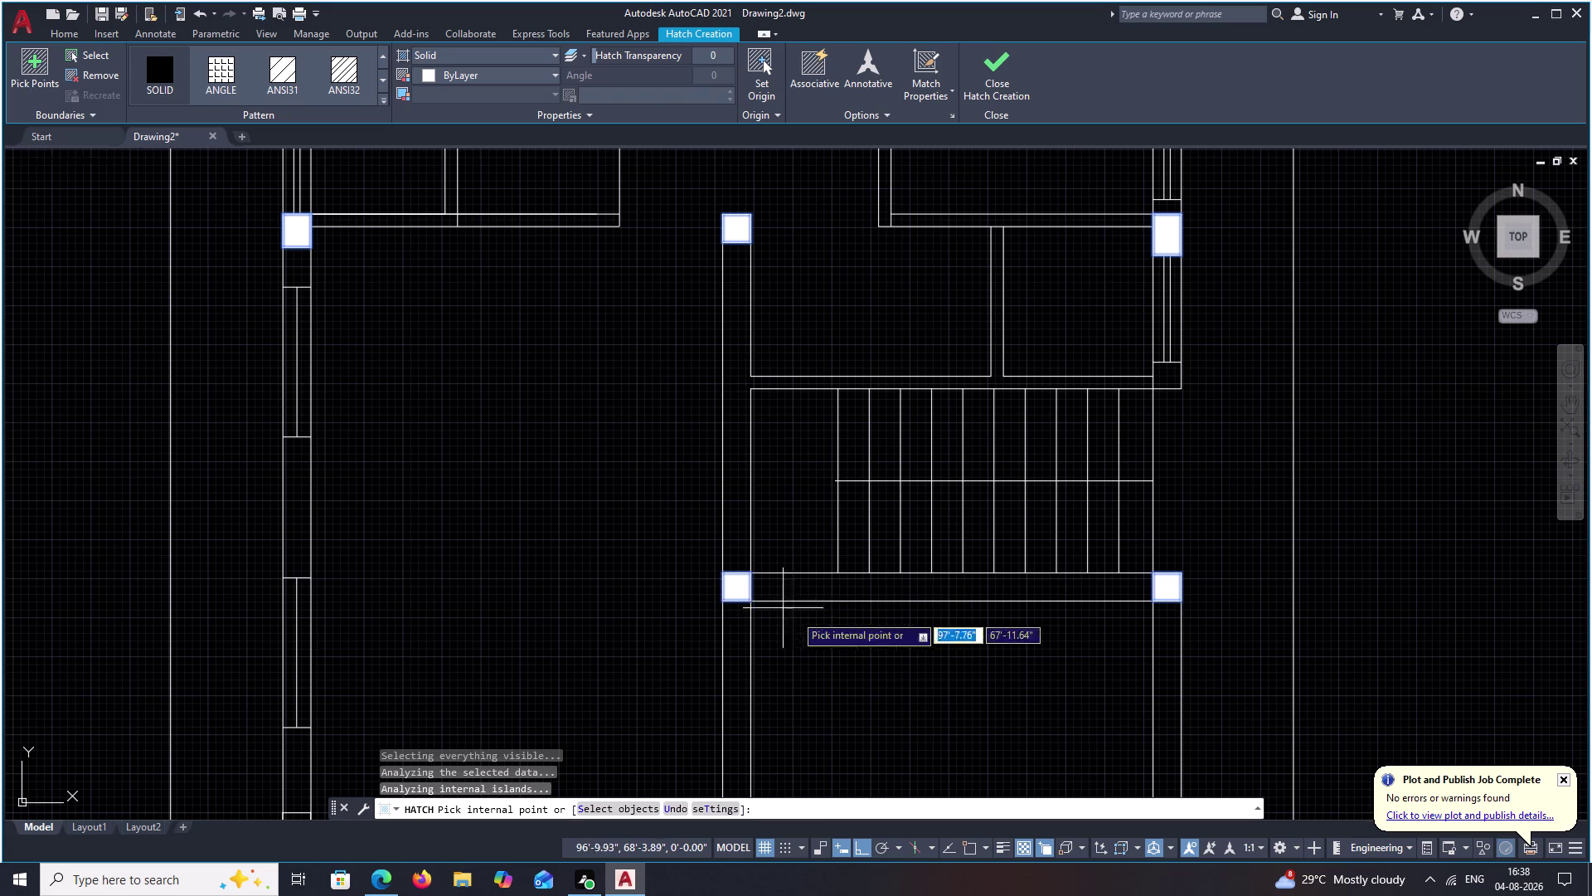
middle_drag(883, 651, 858, 463)
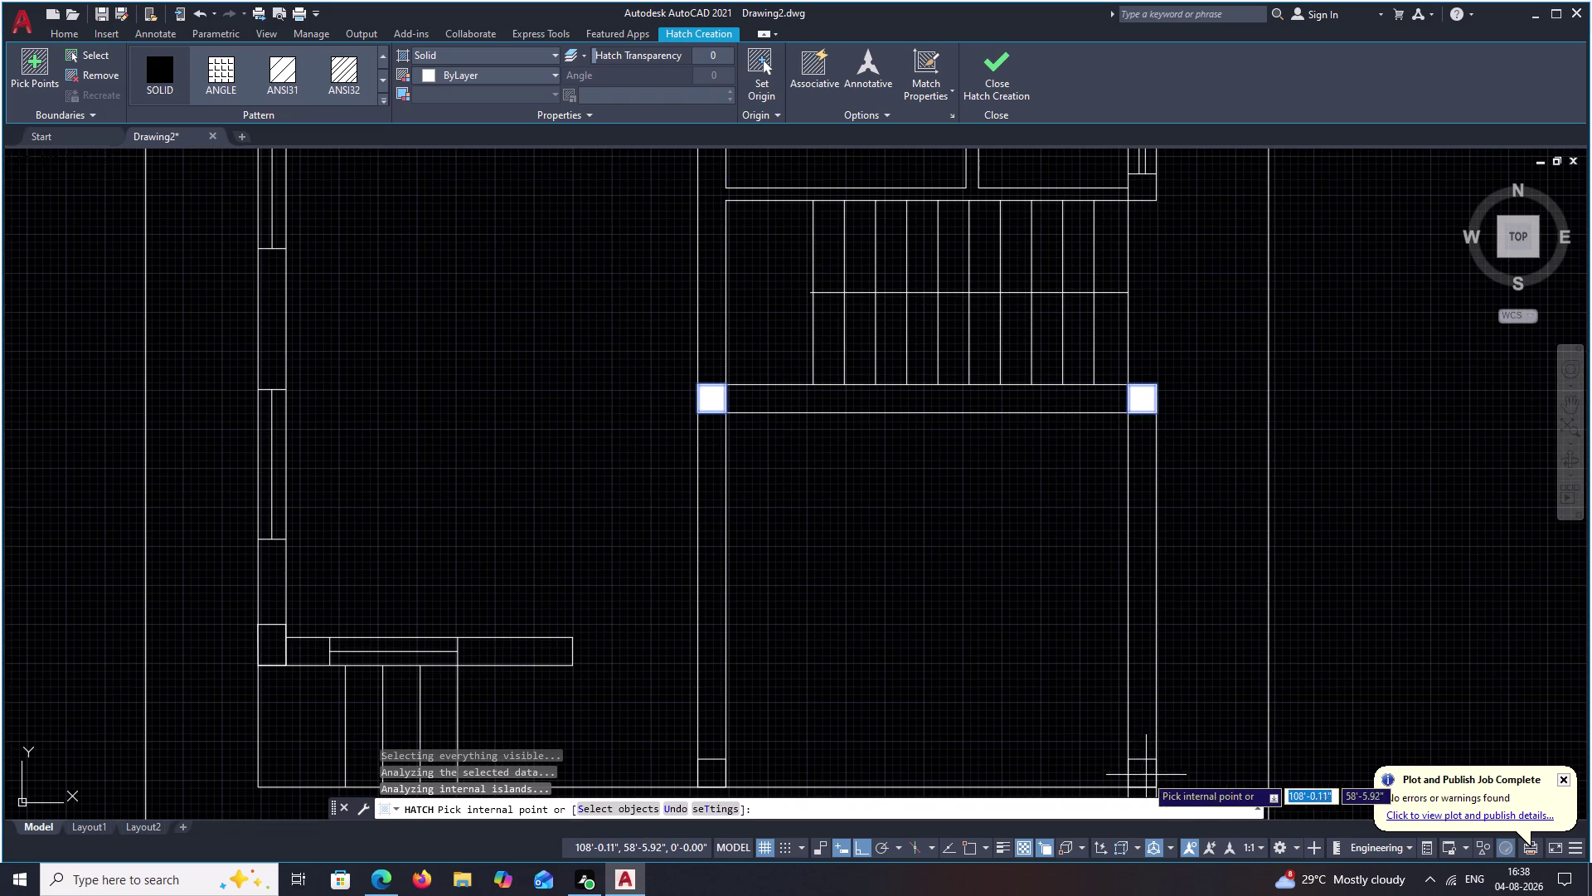
click(1144, 774)
click(709, 776)
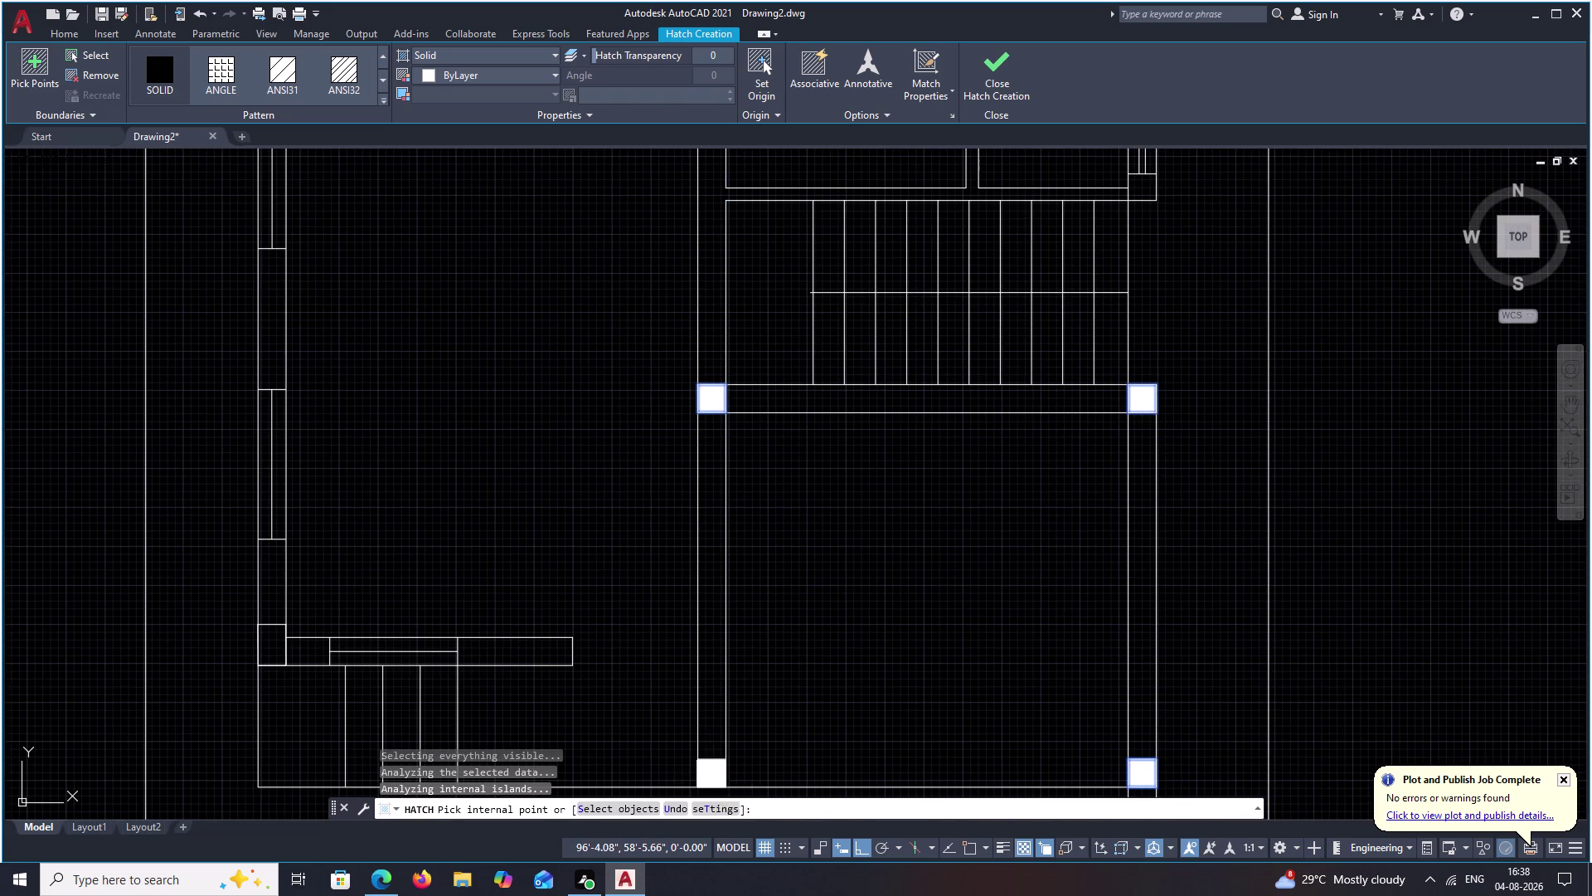
scroll(down, 3)
middle_drag(809, 747, 892, 698)
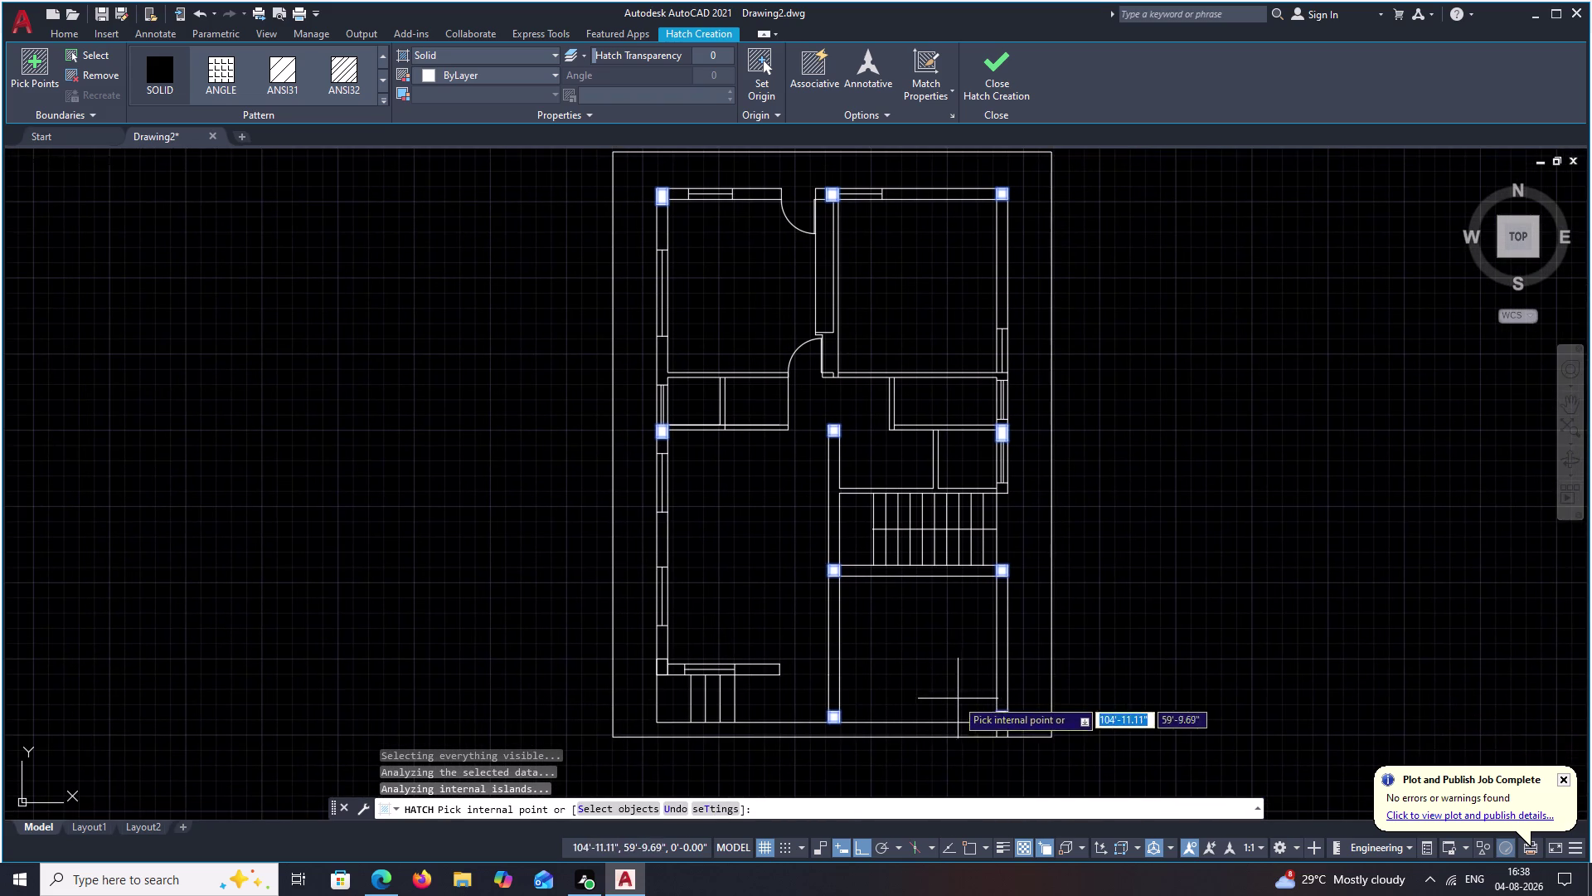
click(657, 667)
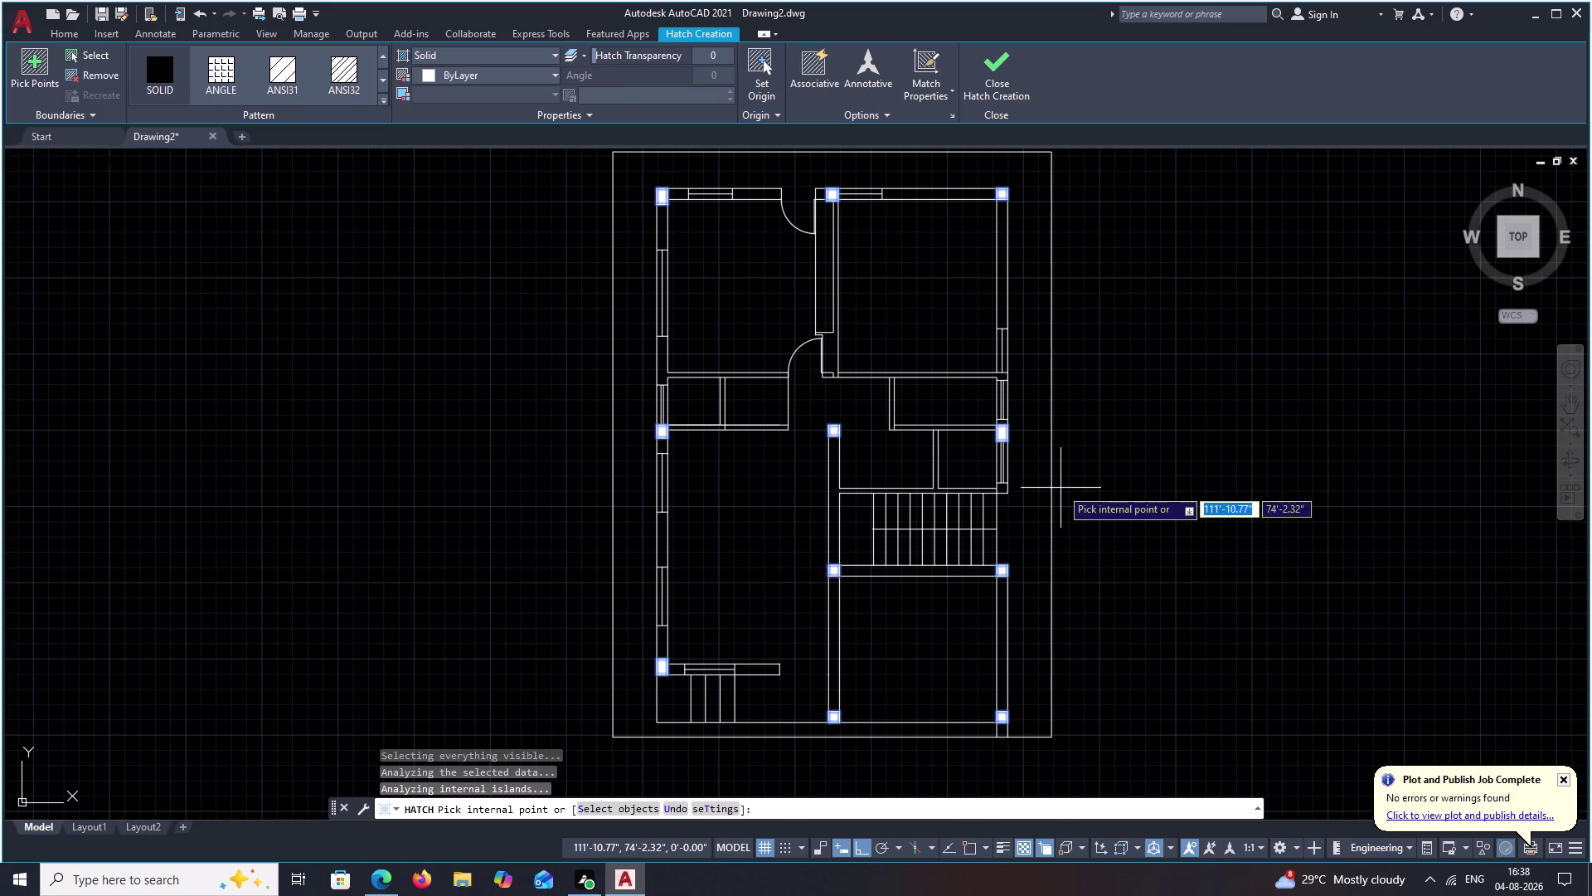
key(Escape)
scroll(up, 3)
Fence-trim the unwanted partition segments in the room above the stairs.
scroll(up, 3)
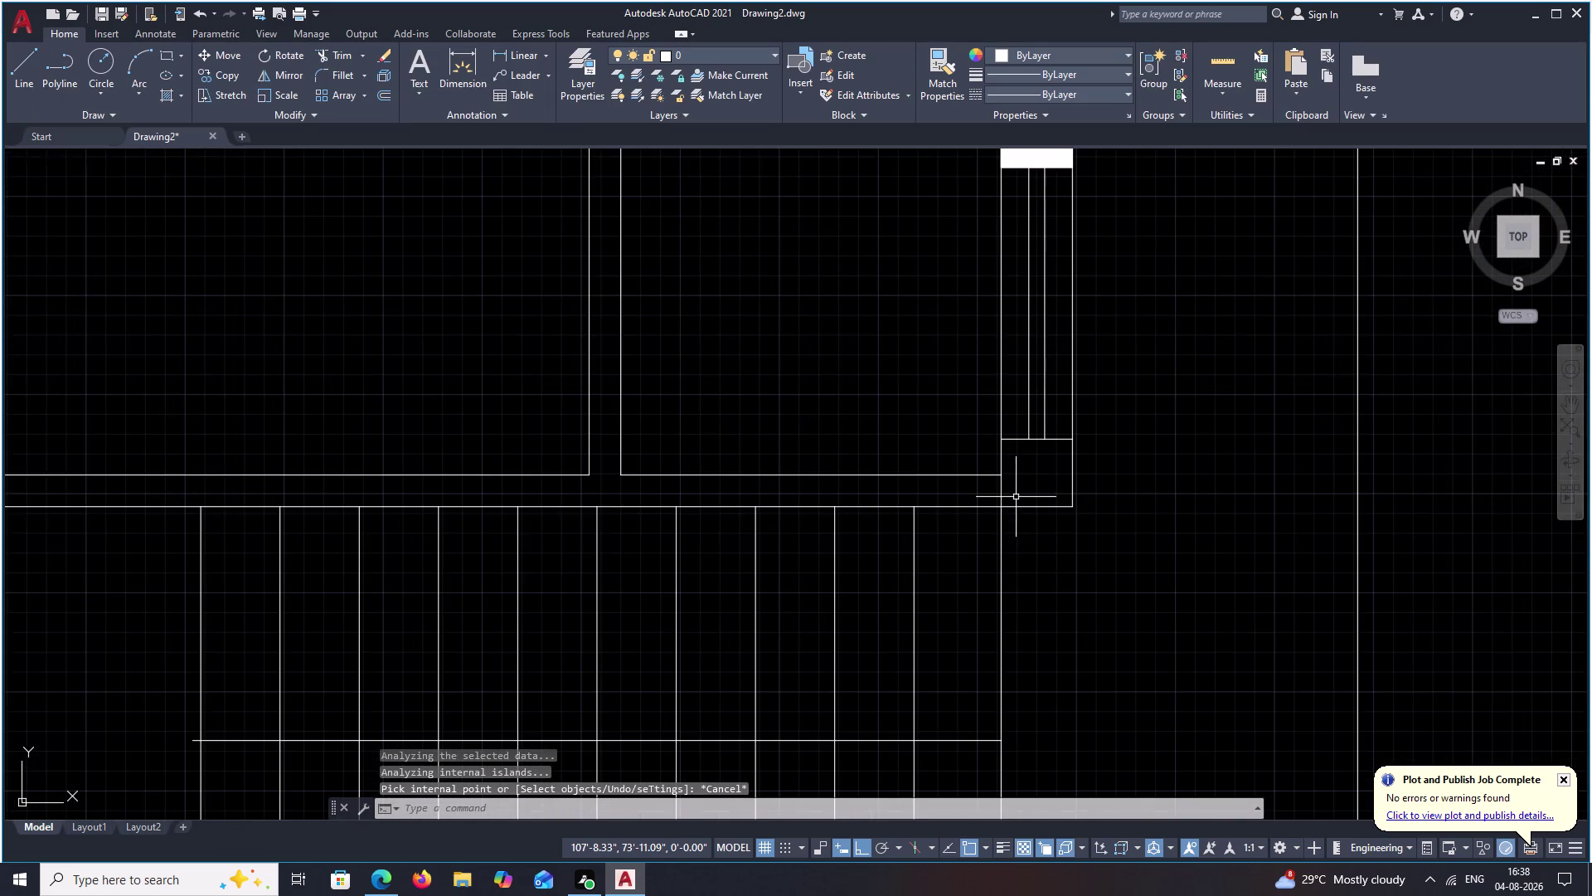
text(TR)
key(space)
drag(1016, 489, 926, 493)
scroll(down, 3)
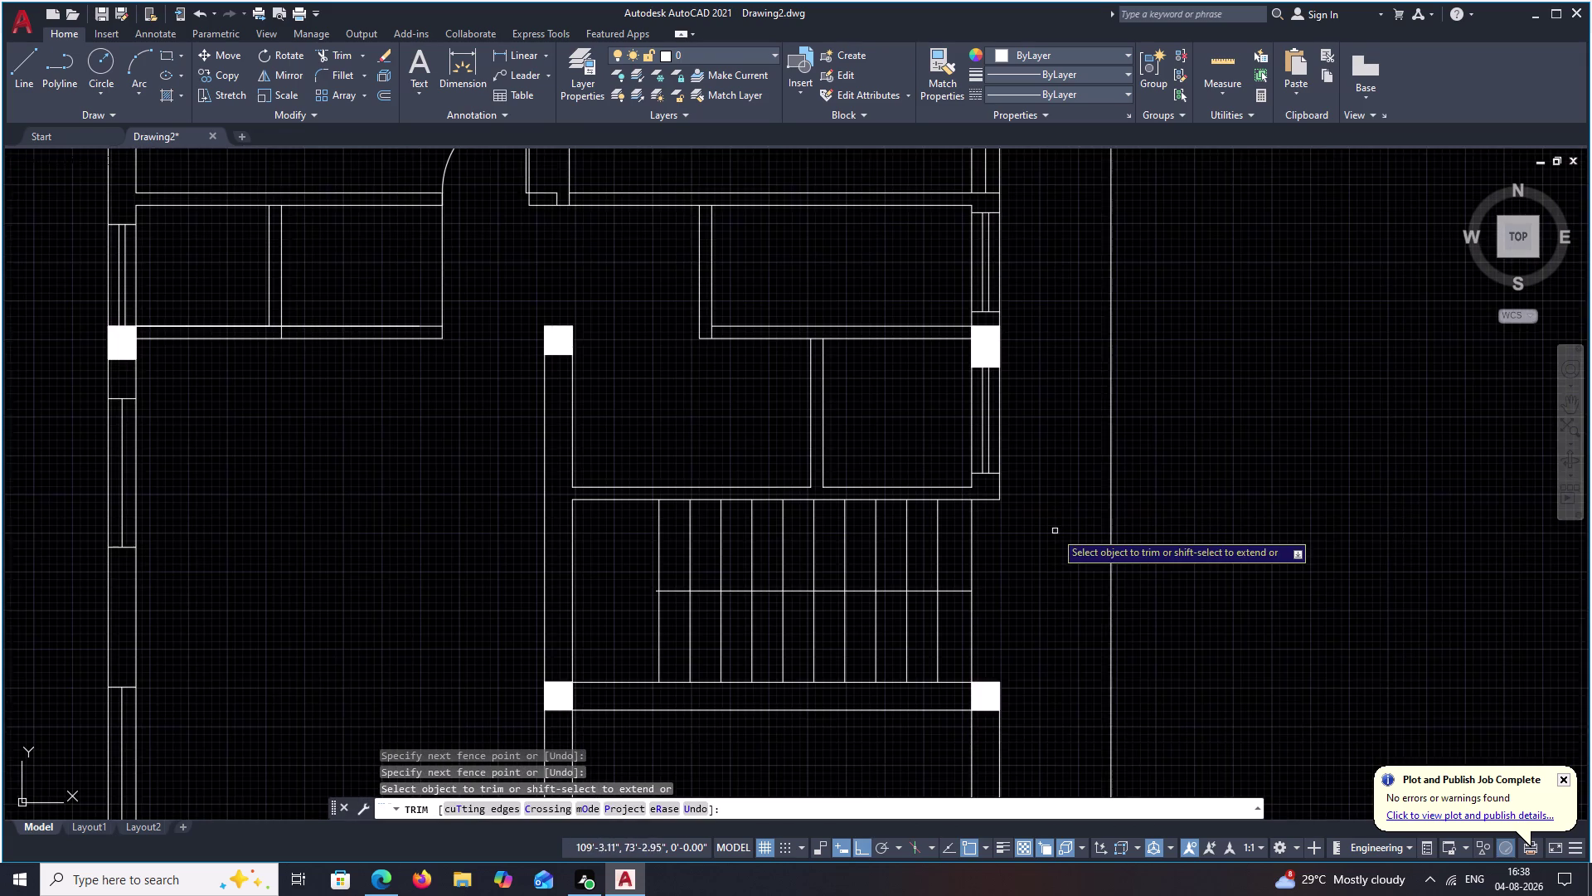
middle_drag(1059, 533, 1048, 623)
key(Escape)
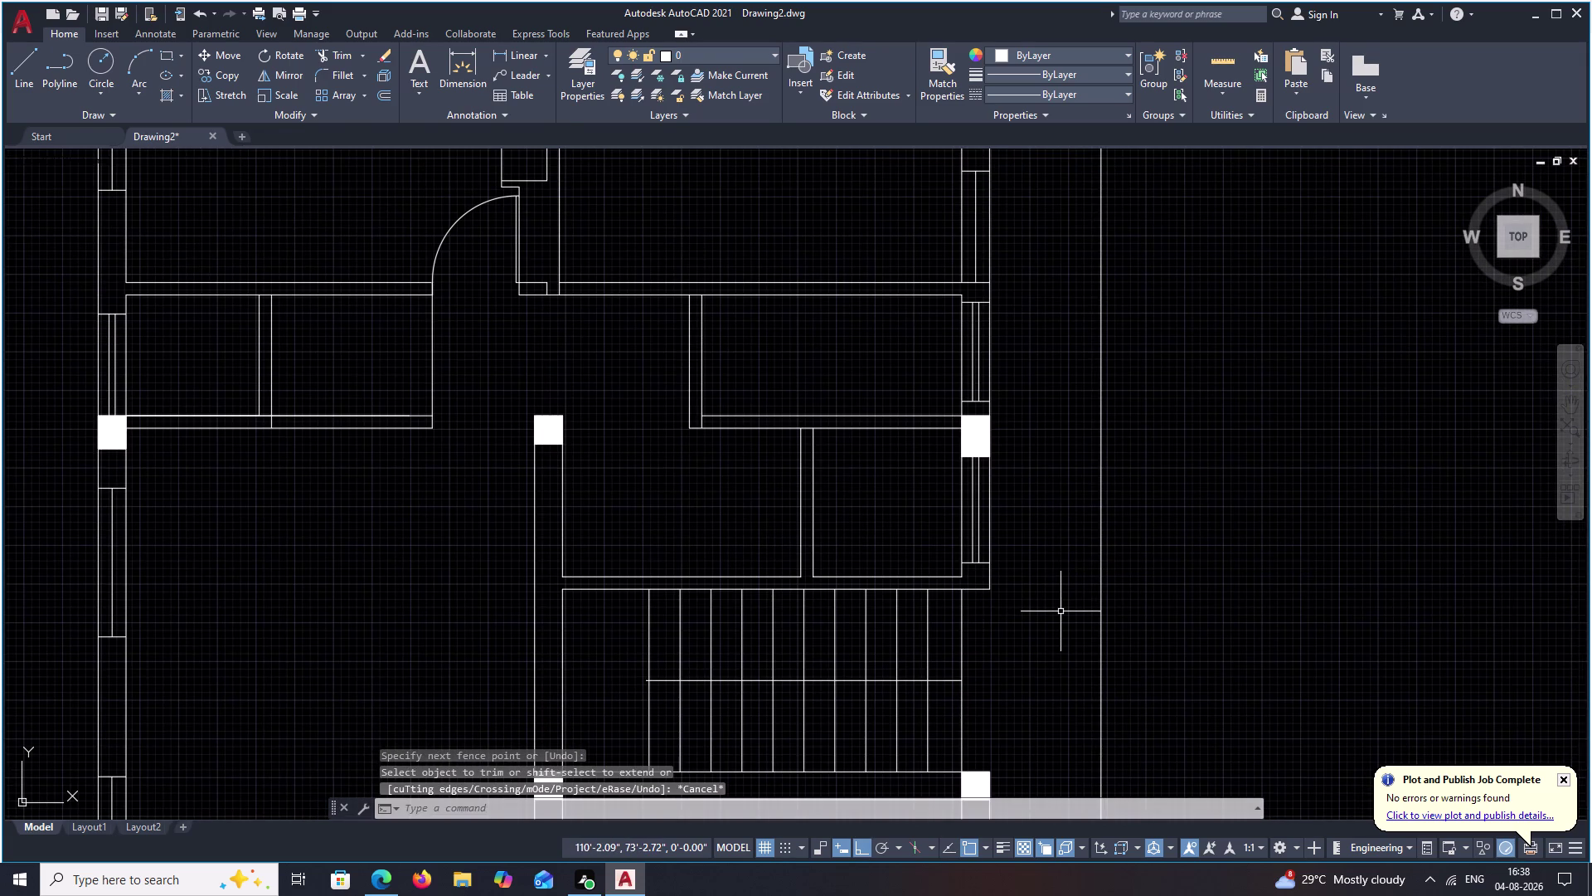
Extend the partition line down to the wall.
middle_drag(810, 448, 853, 496)
scroll(down, 3)
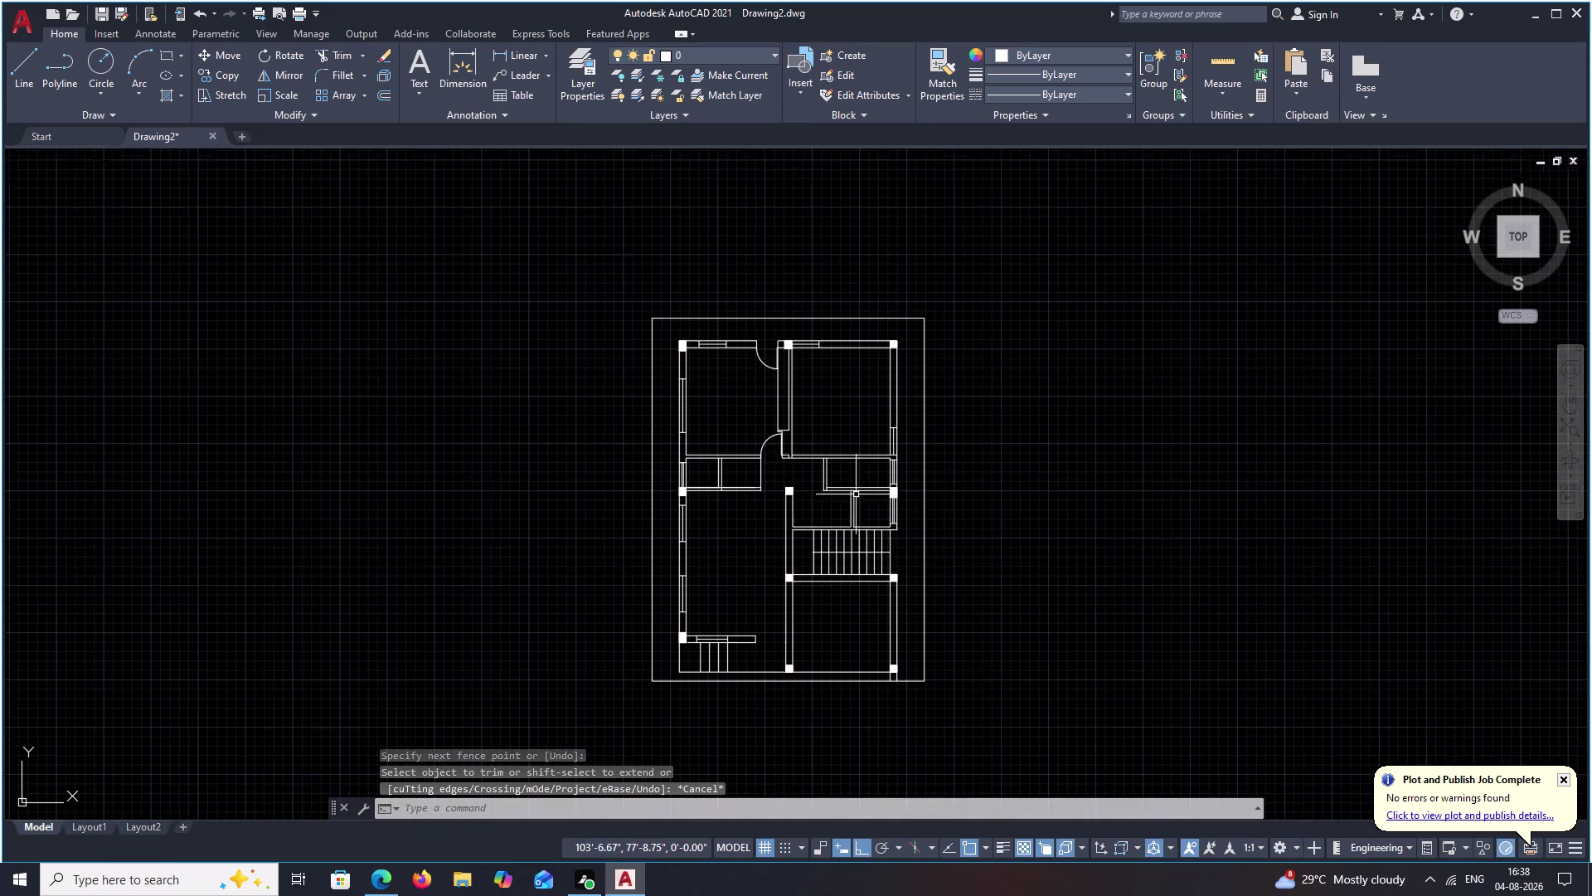
middle_drag(953, 511, 950, 593)
scroll(up, 3)
middle_drag(855, 579, 854, 506)
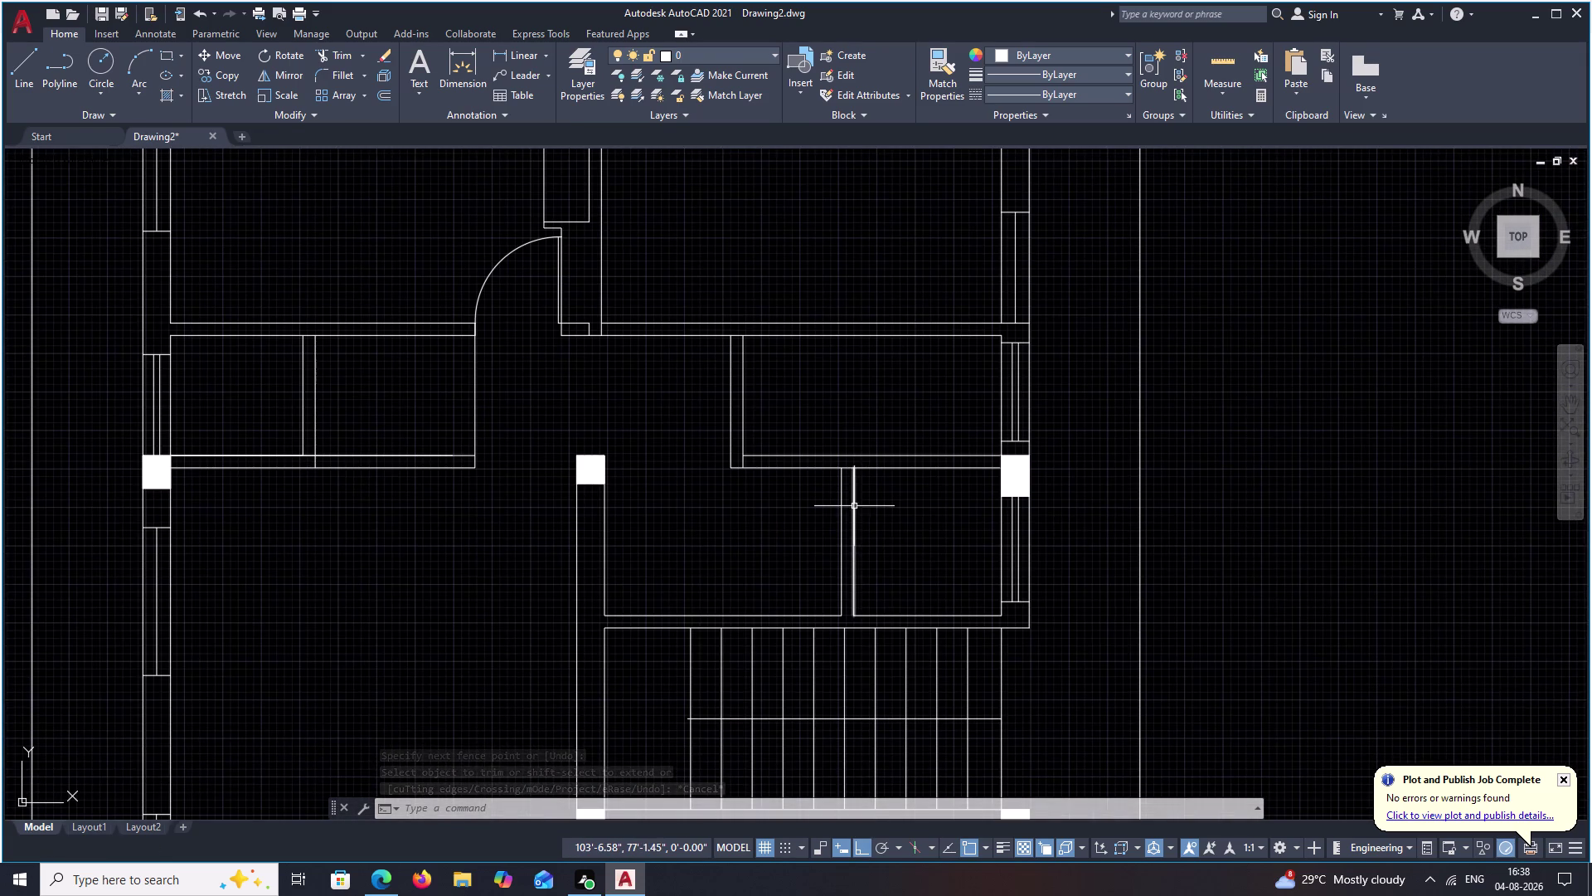
middle_click(896, 581)
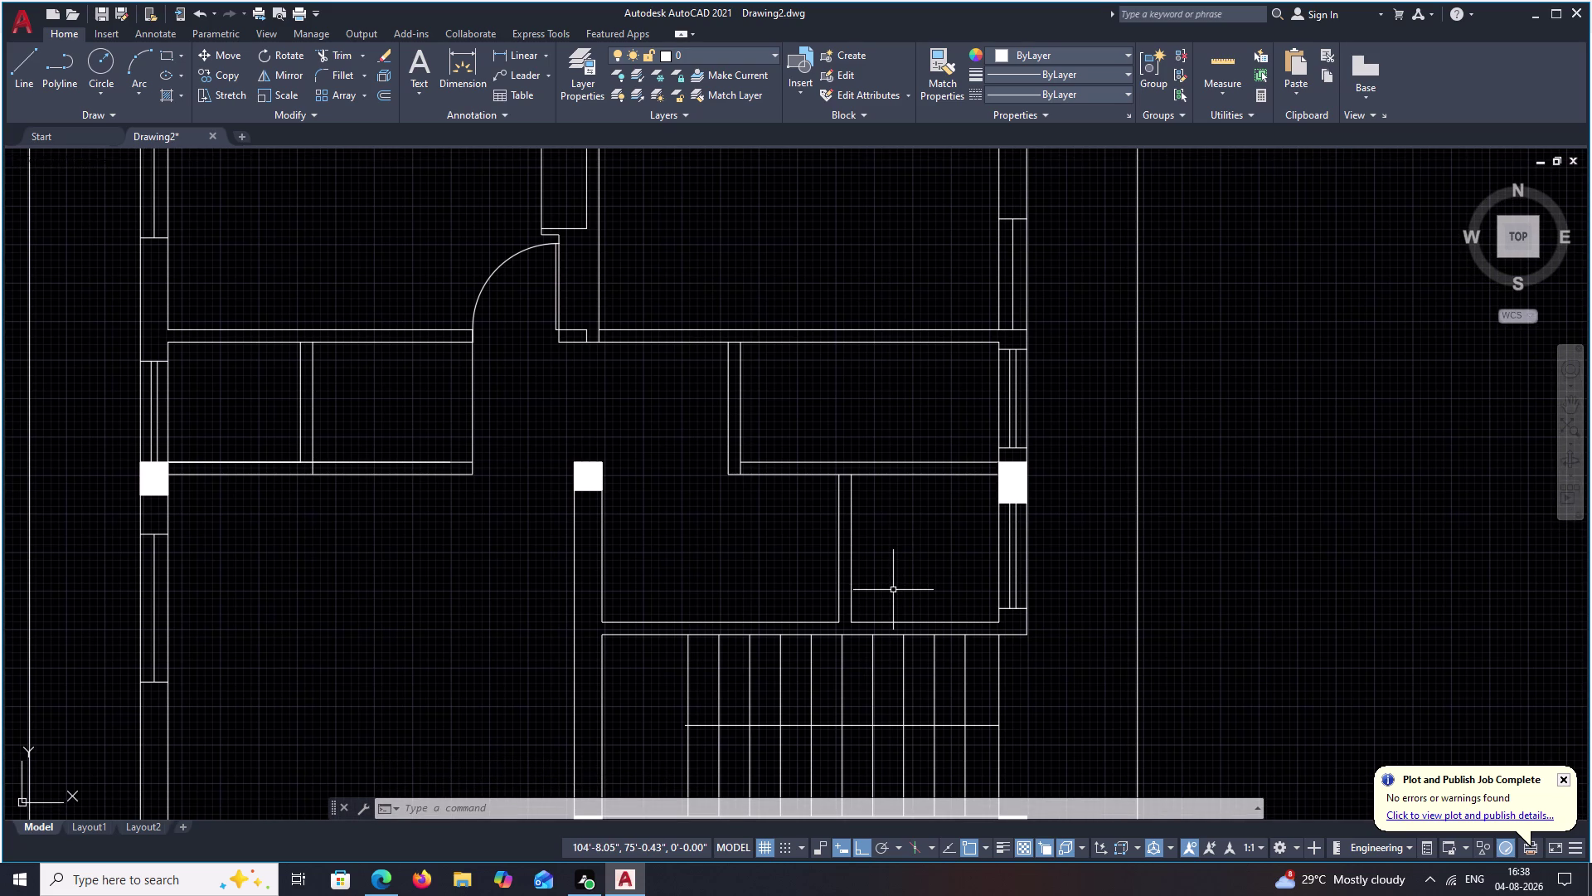
text(EX)
key(space)
click(861, 622)
key(Escape)
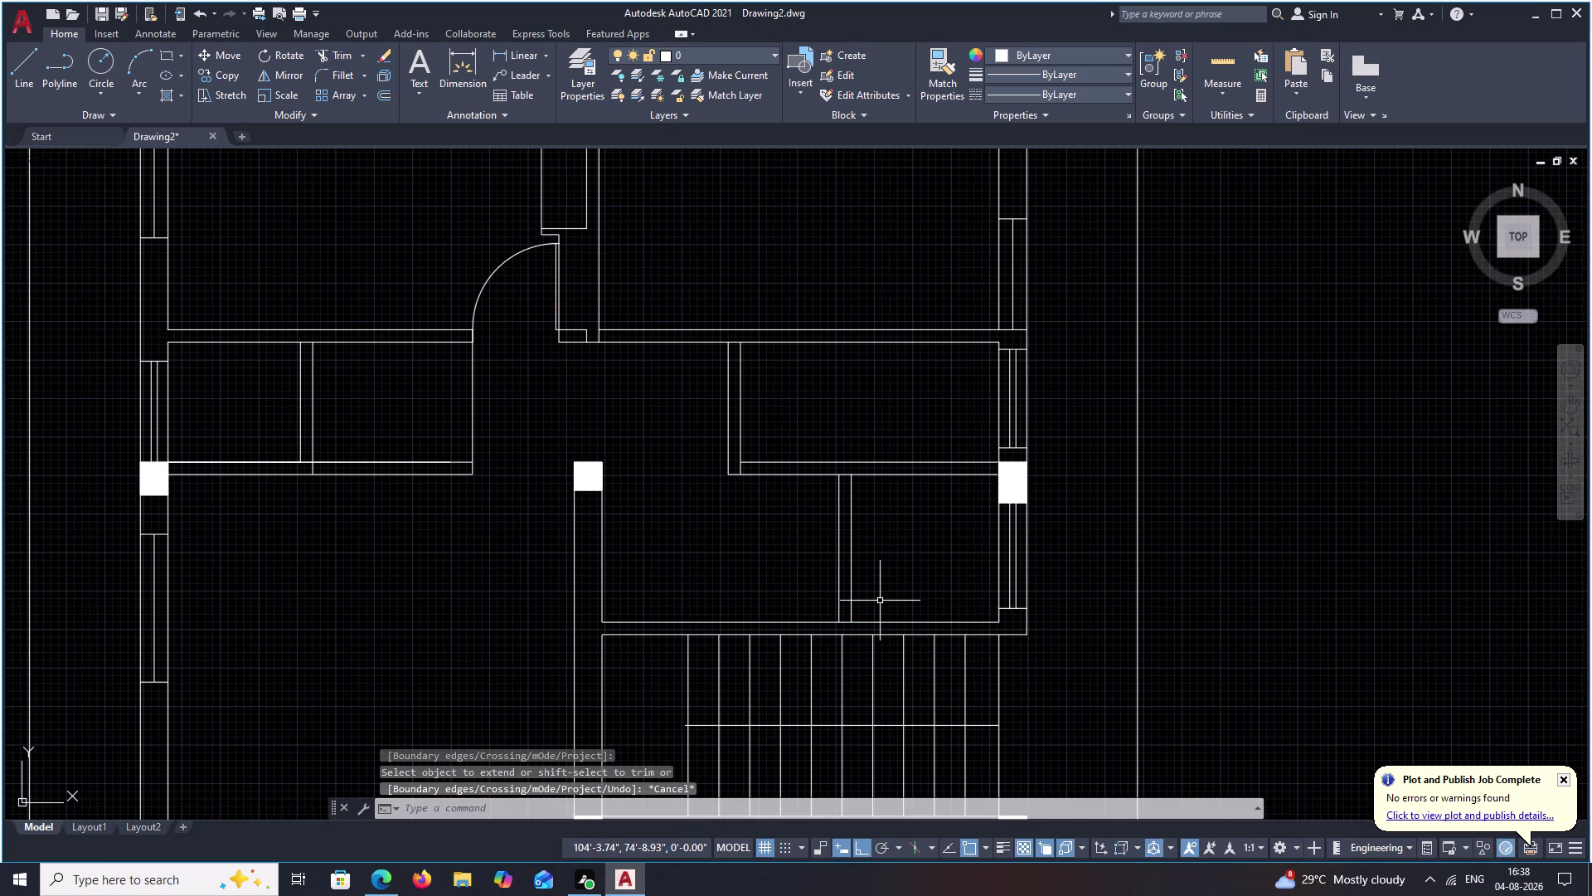
Offset the lower wall line by 4.
text(O)
key(space)
scroll(up, 3)
middle_drag(871, 626, 860, 584)
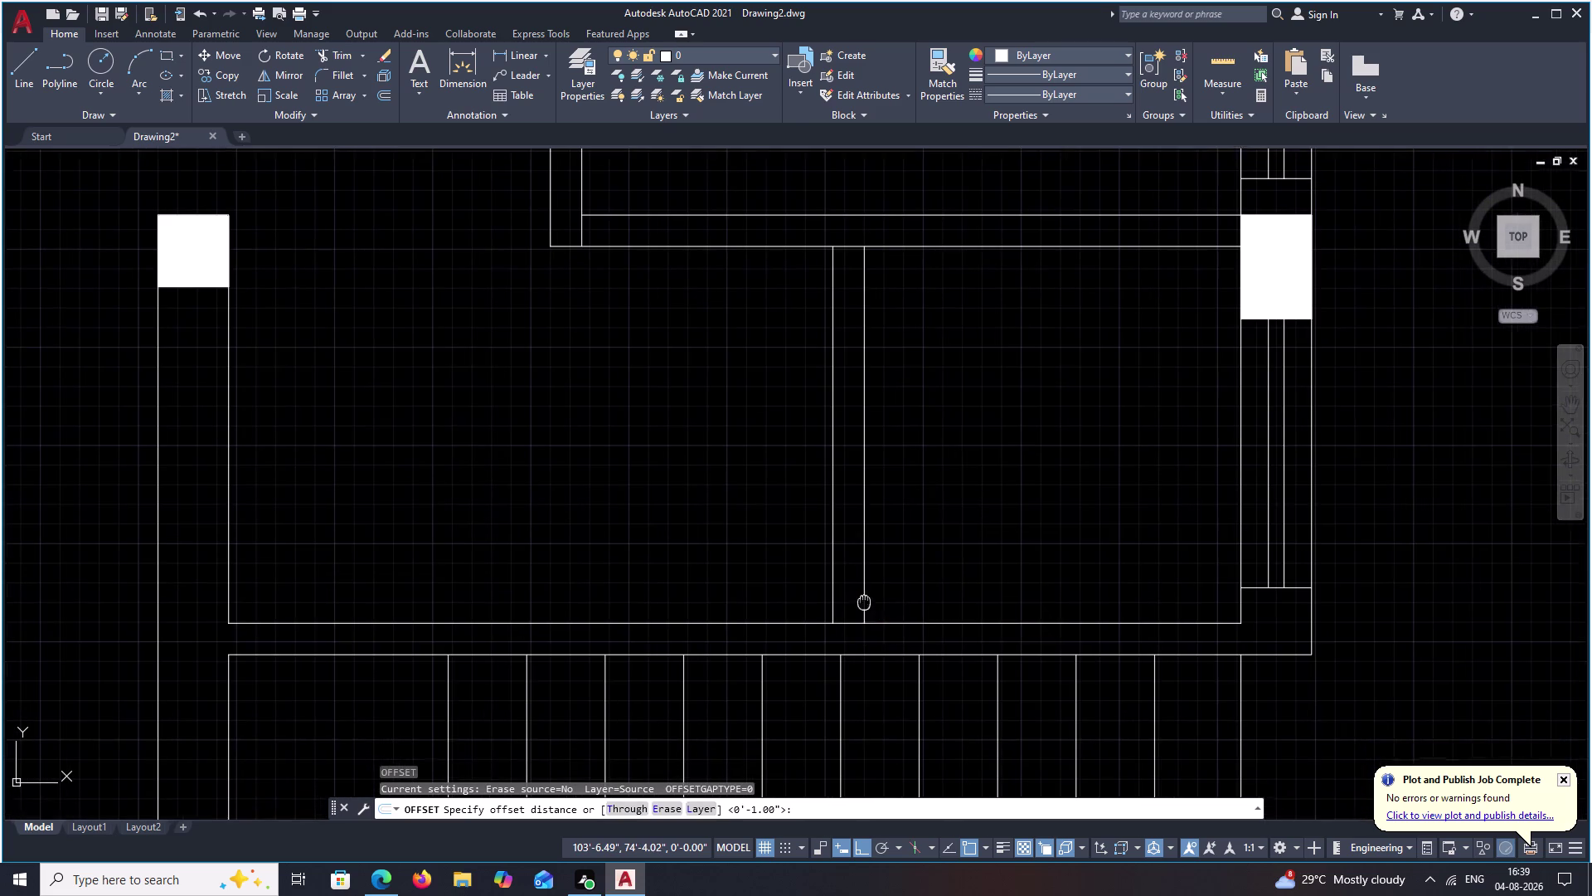
middle_drag(860, 584, 859, 582)
scroll(up, 3)
key(4)
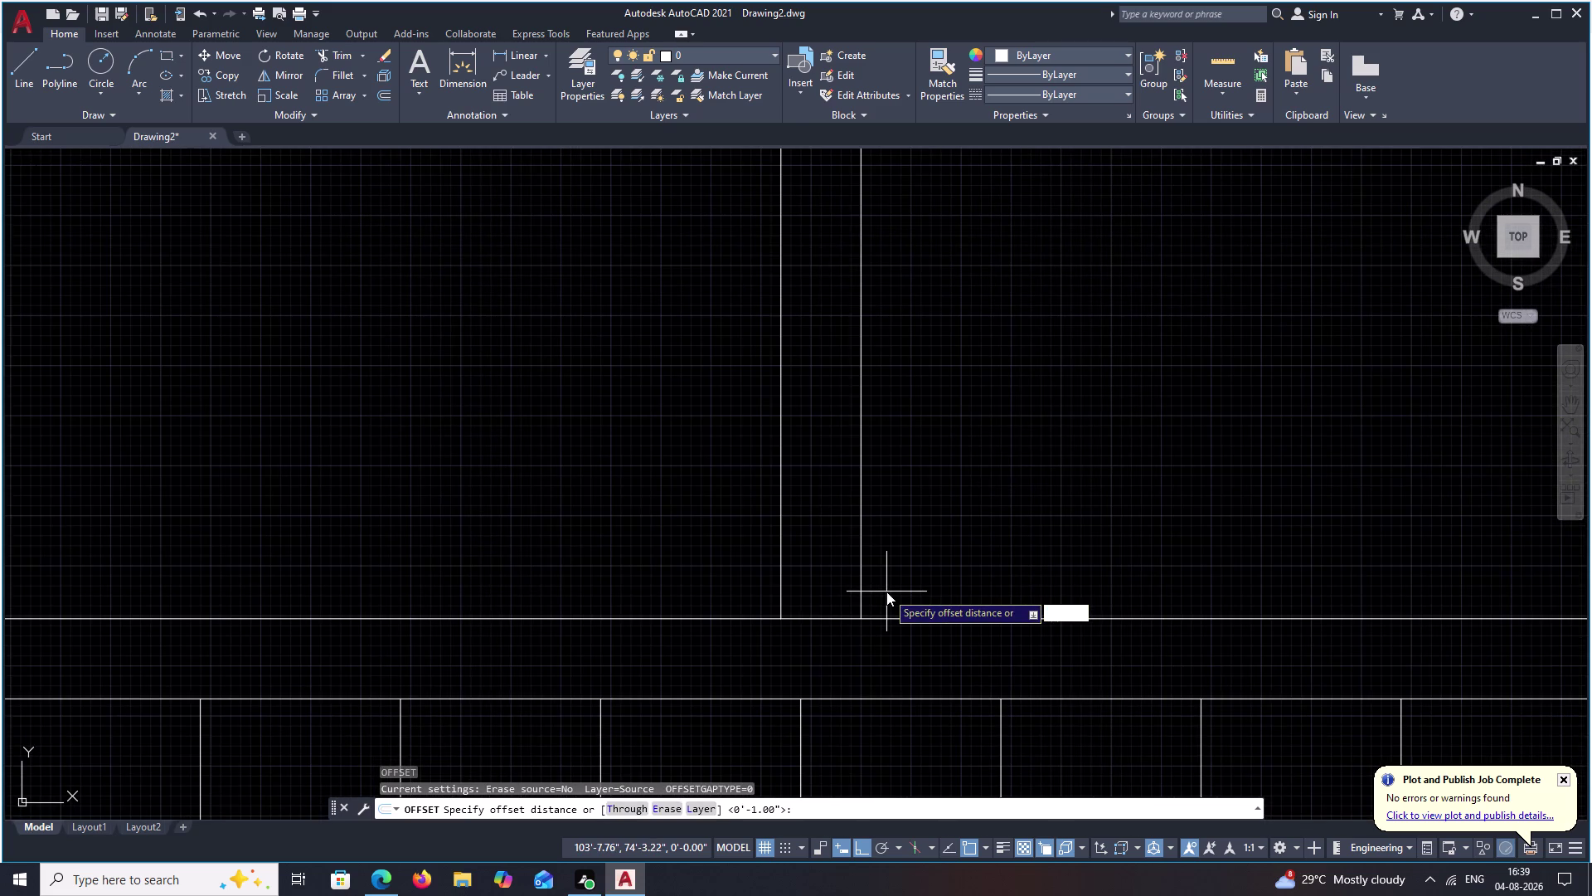
key(space)
click(820, 618)
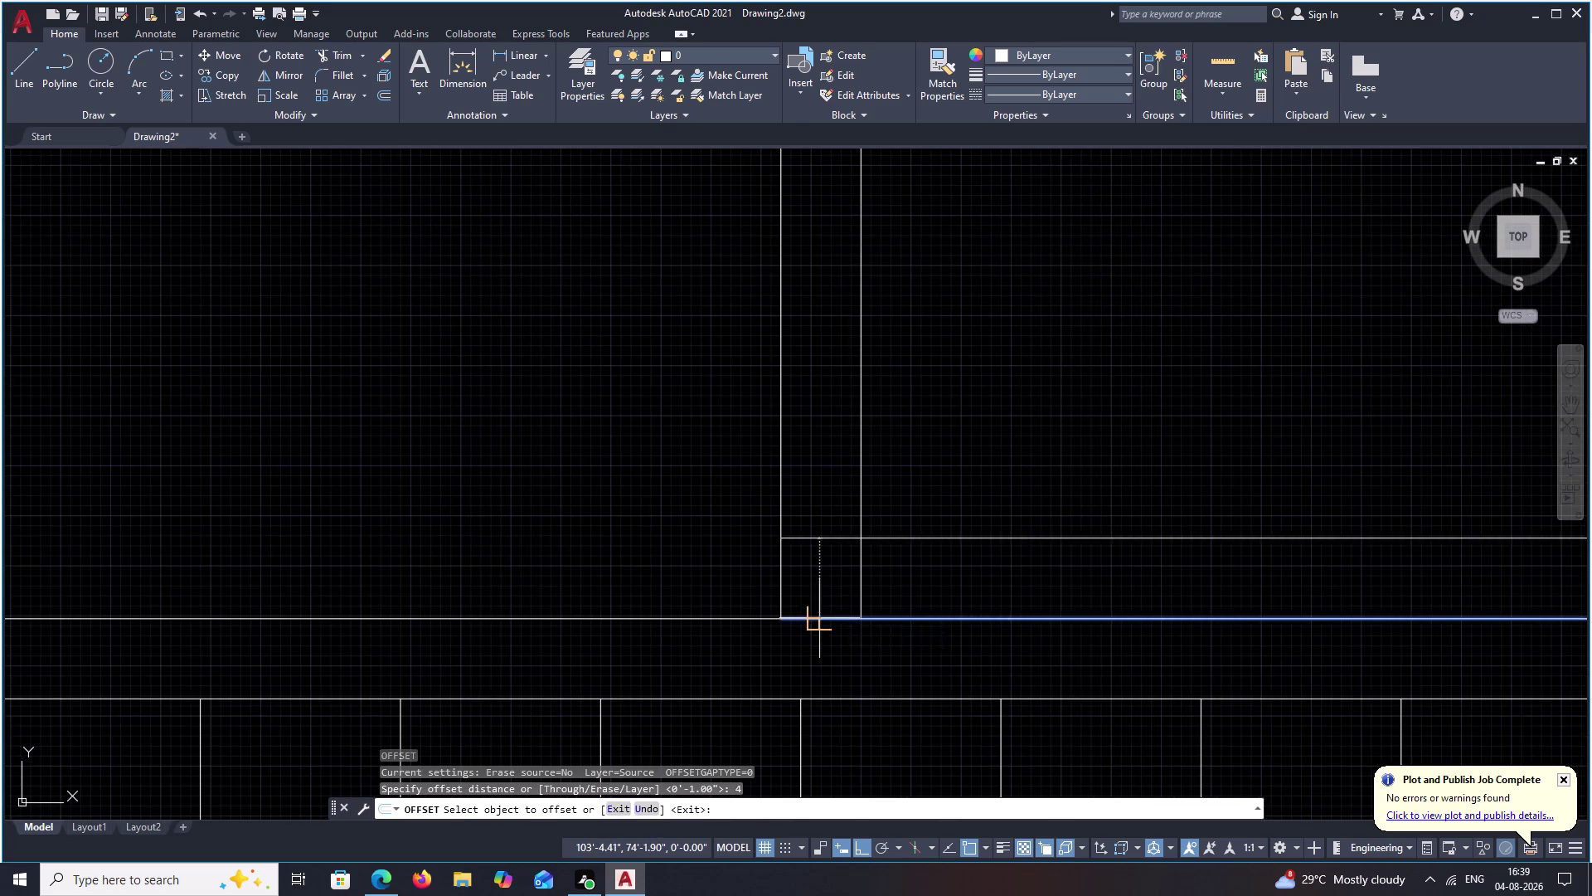
click(859, 457)
key(Escape)
Trim away the unwanted line segments near the lower wall.
text(TR)
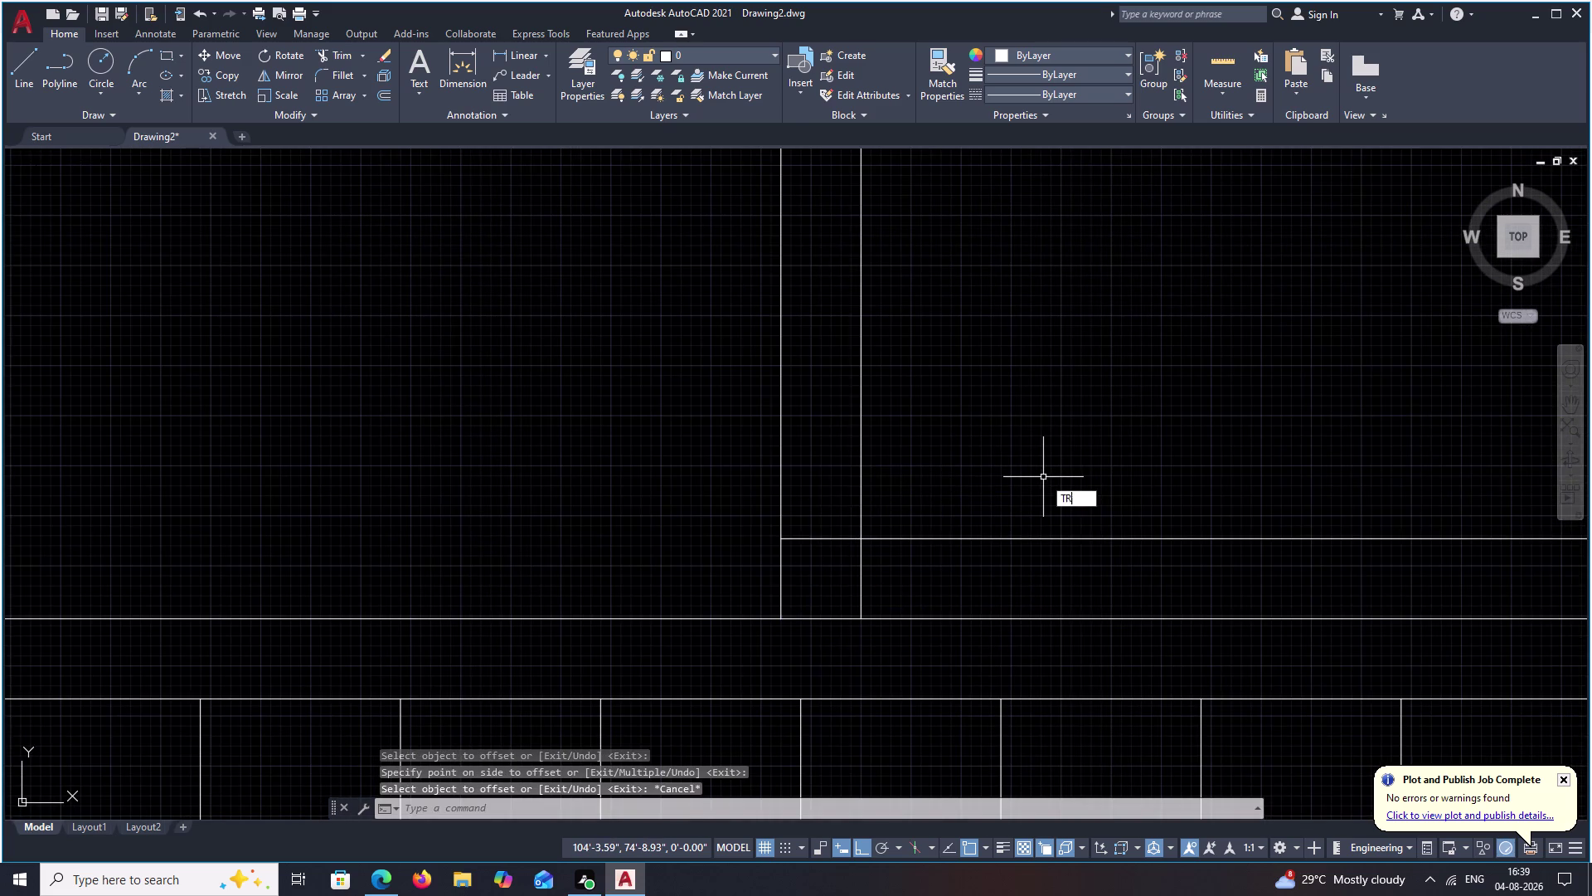
key(space)
drag(1043, 471, 1005, 567)
scroll(down, 3)
middle_drag(1027, 529, 958, 607)
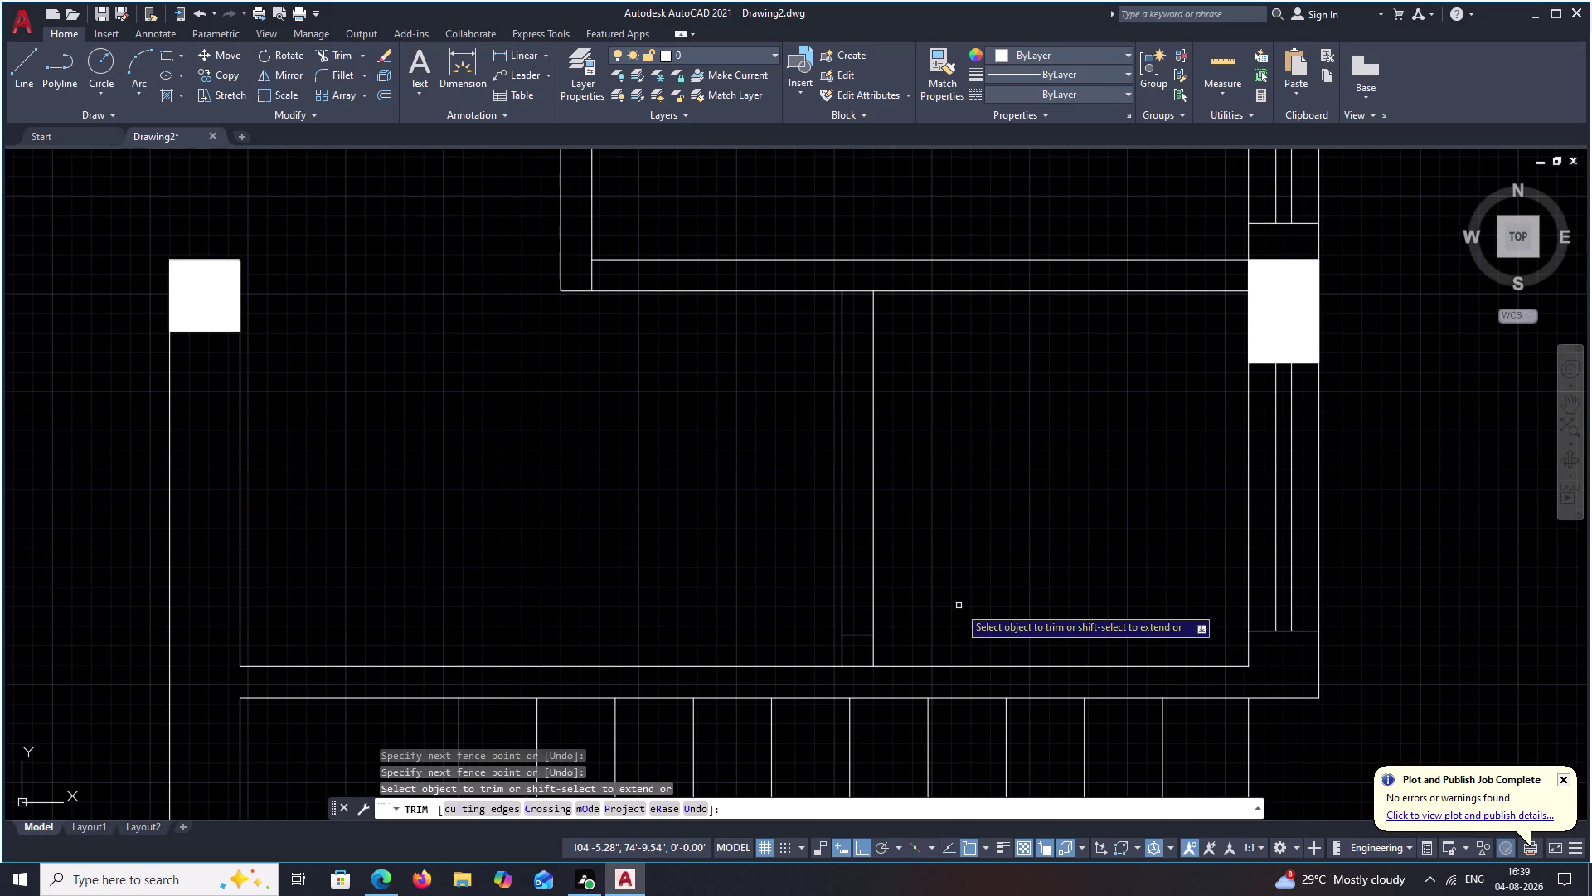
key(Escape)
Offset the partition line by 2 feet.
text(O)
key(space)
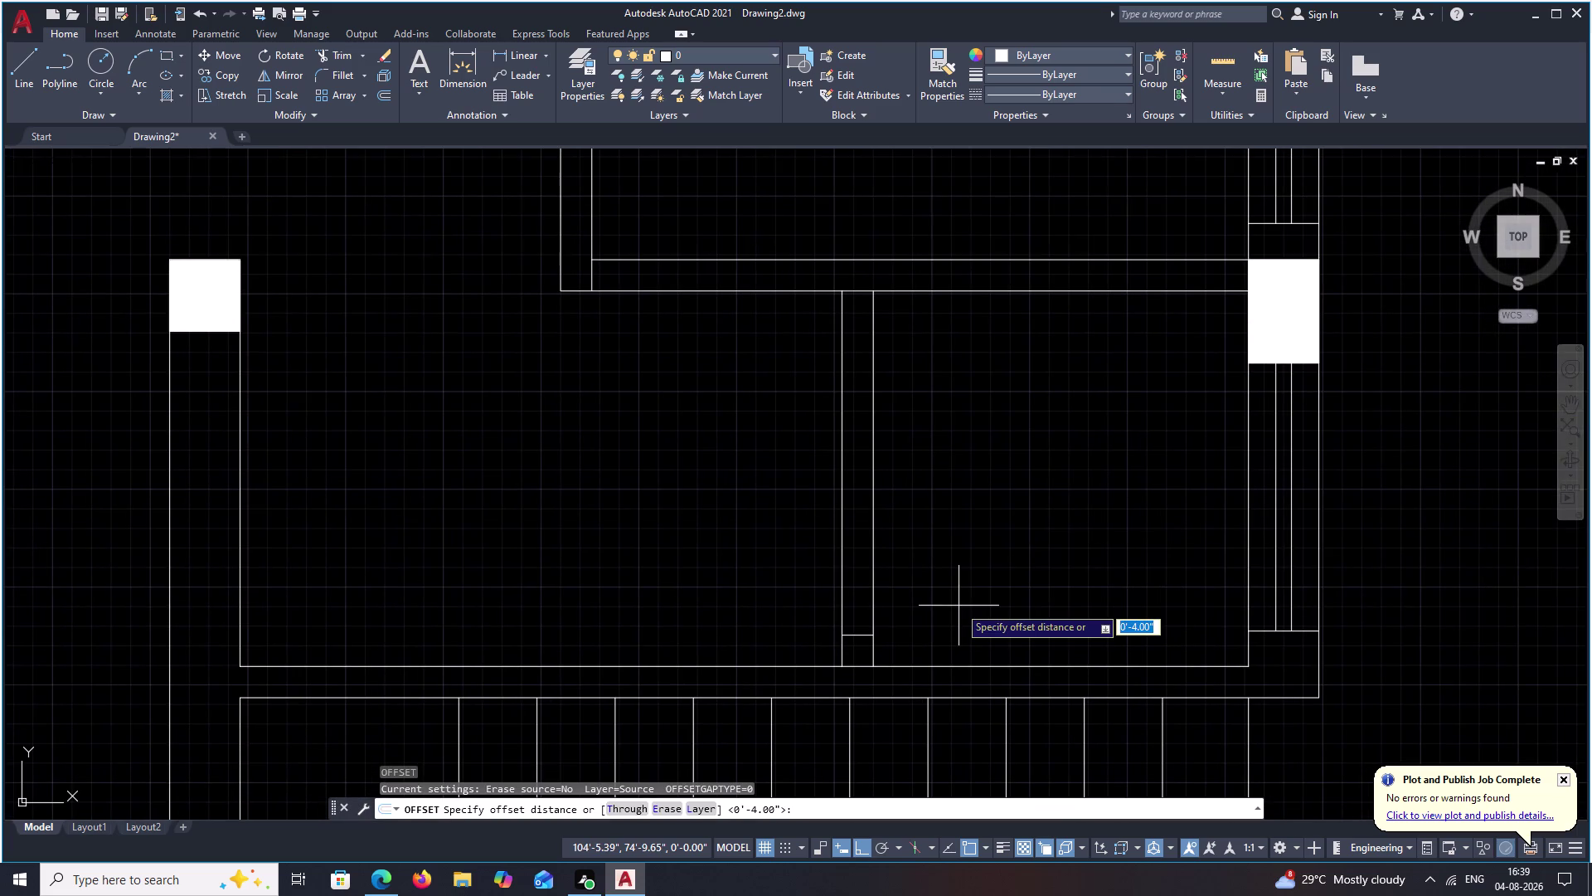
text(2')
key(space)
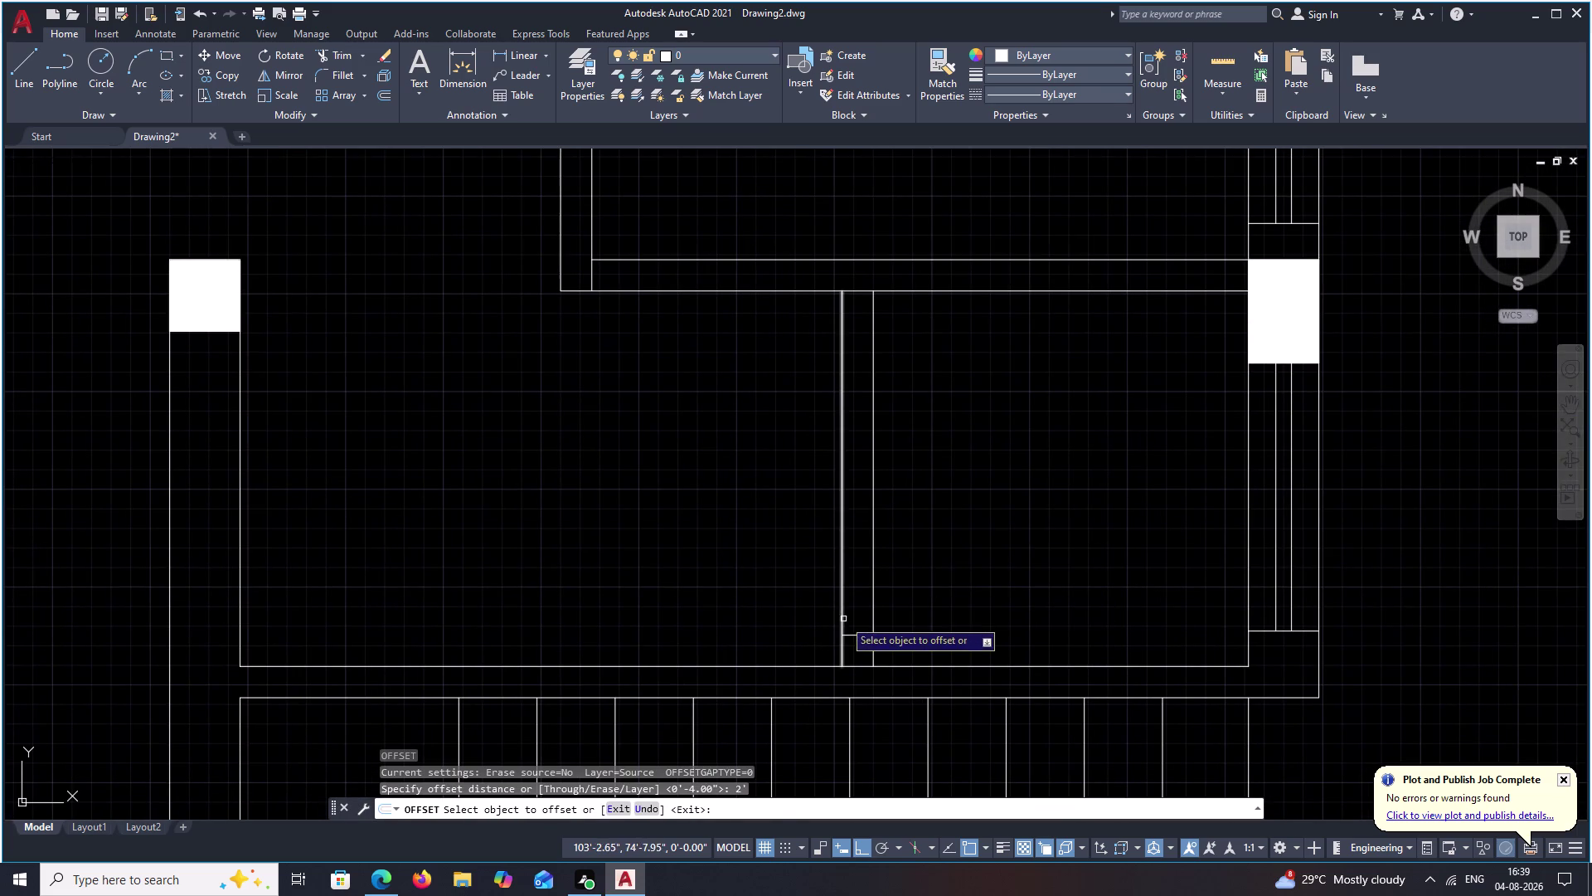
click(856, 634)
click(857, 561)
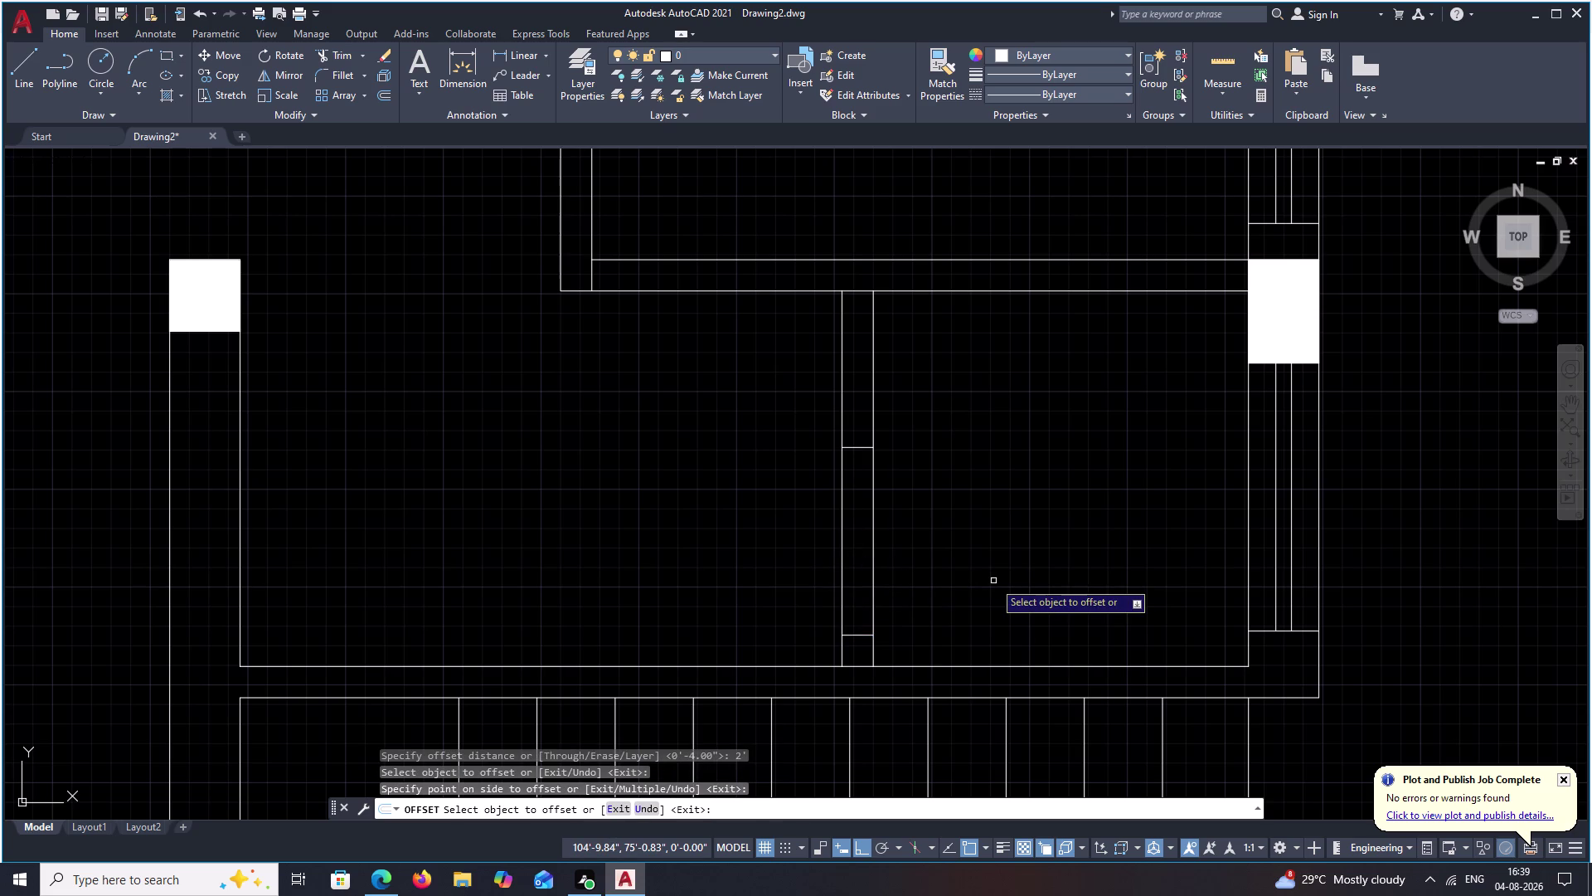
middle_drag(991, 542, 950, 576)
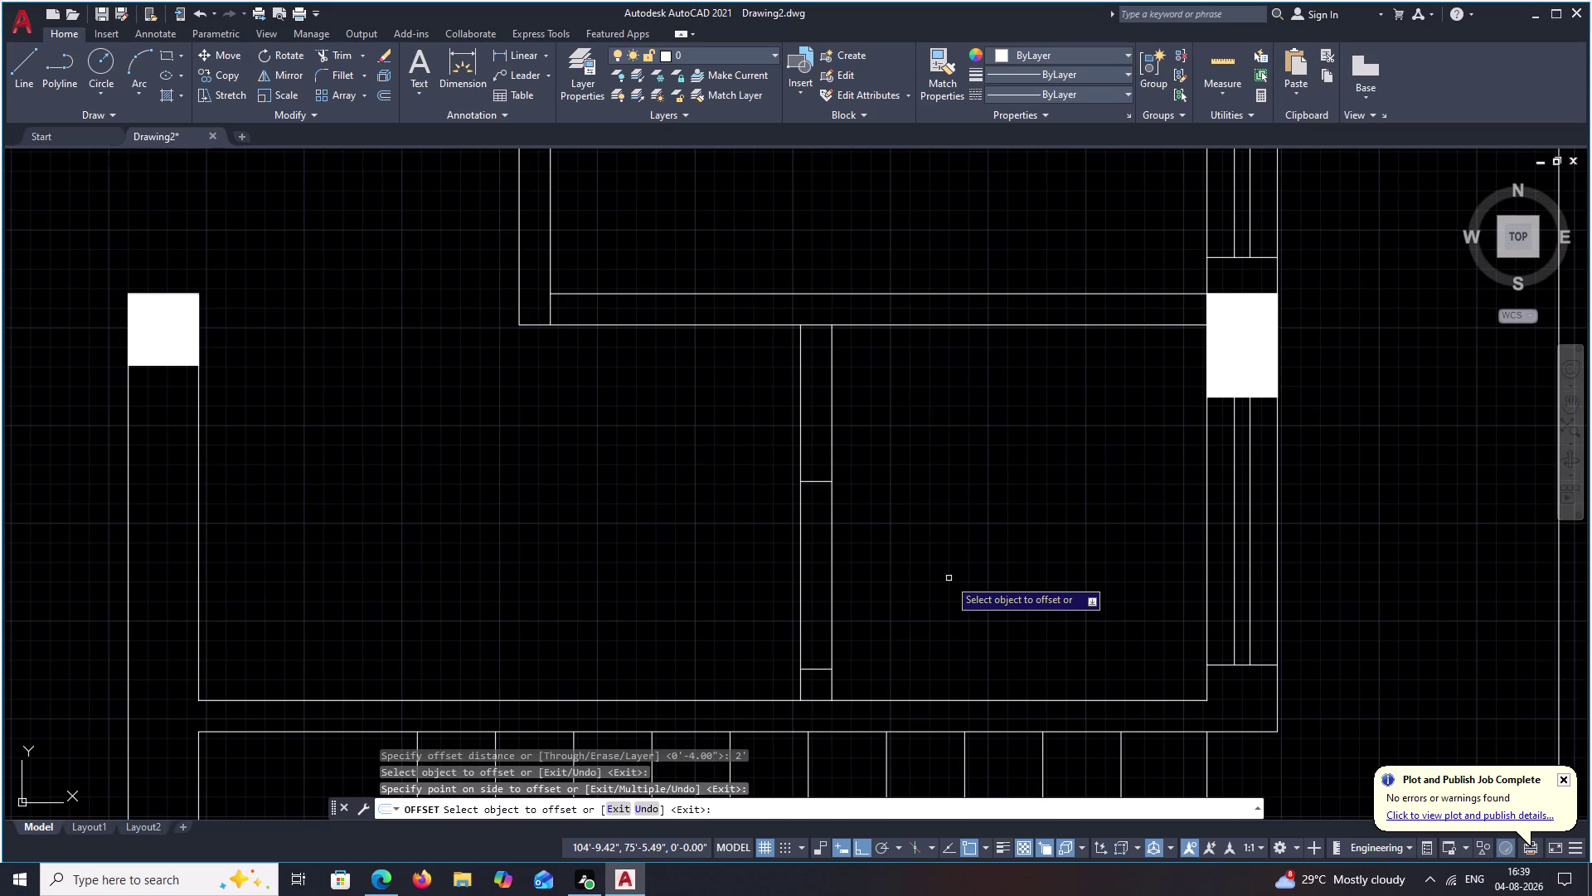
key(Escape)
Draw a 2-foot line from the lower wall corner.
key(l)
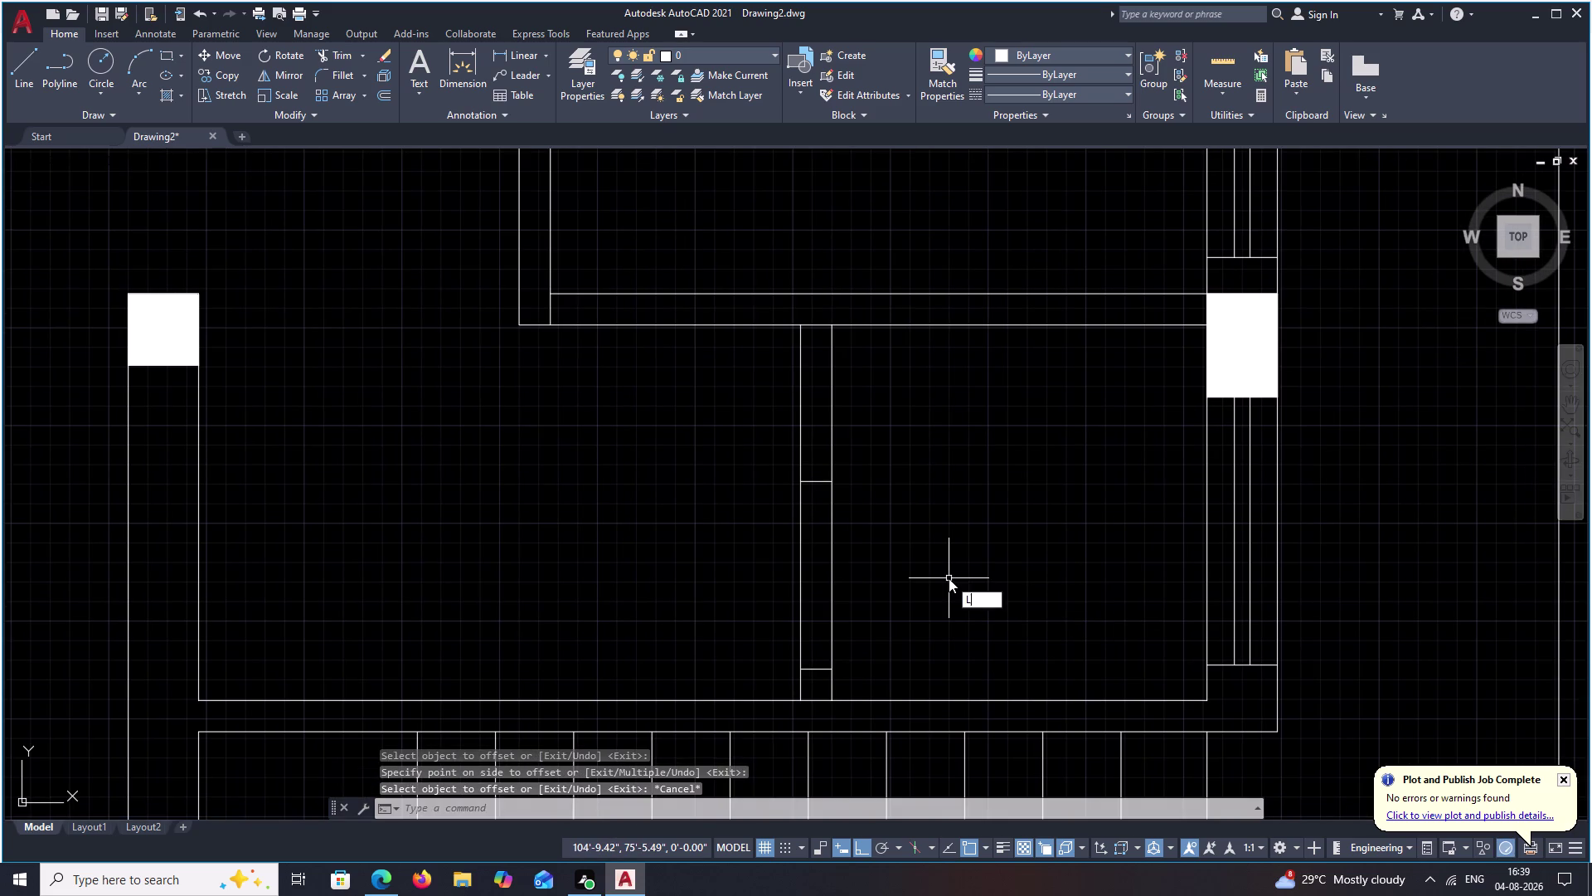
key(space)
click(834, 665)
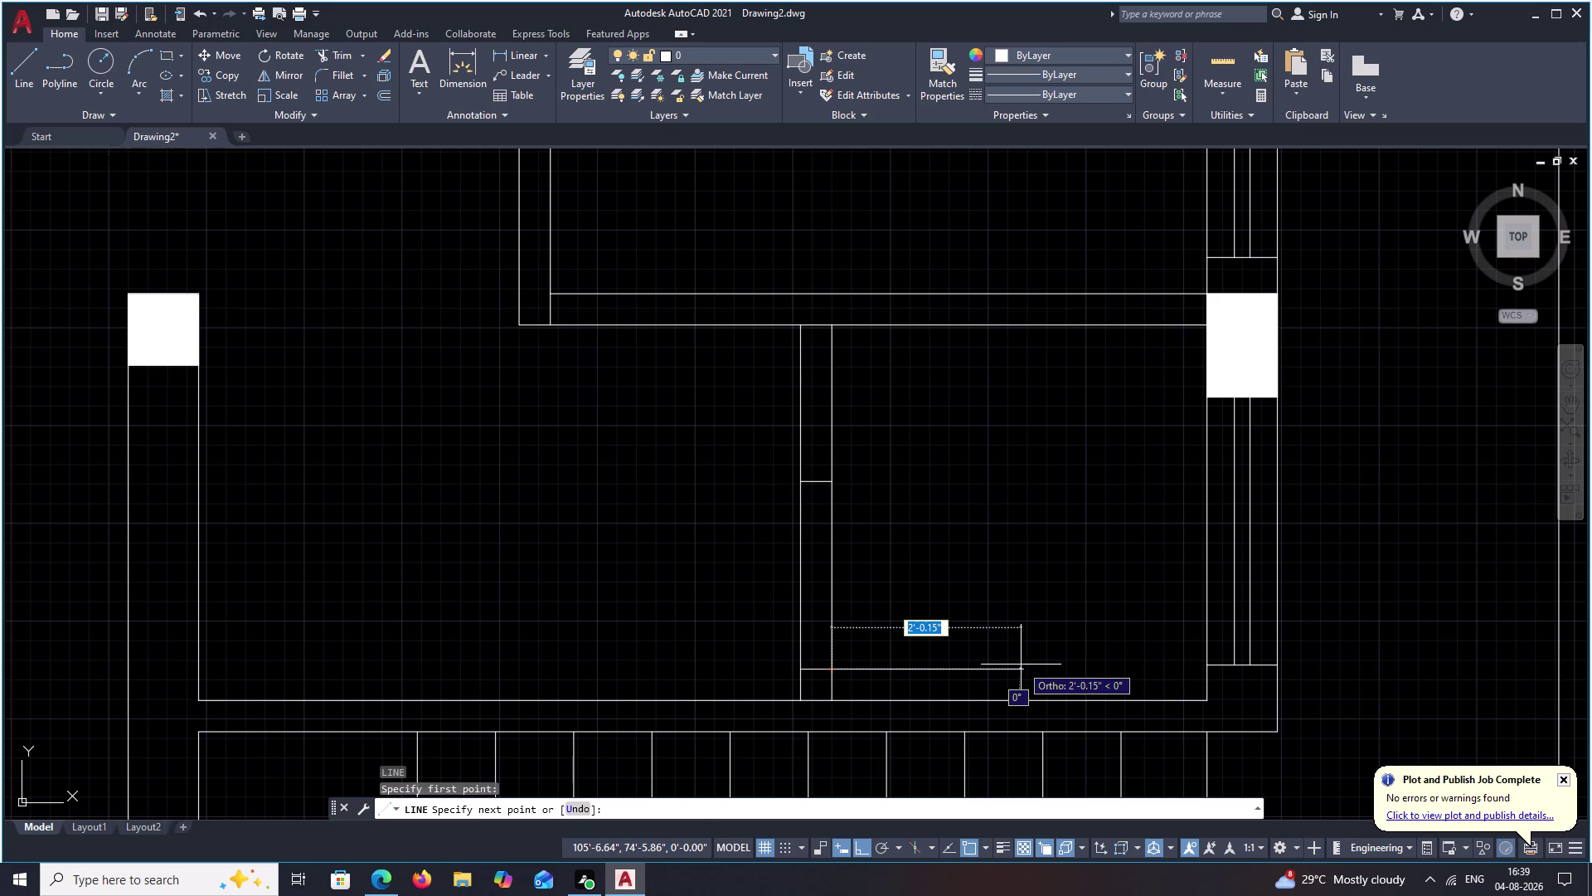
text(2')
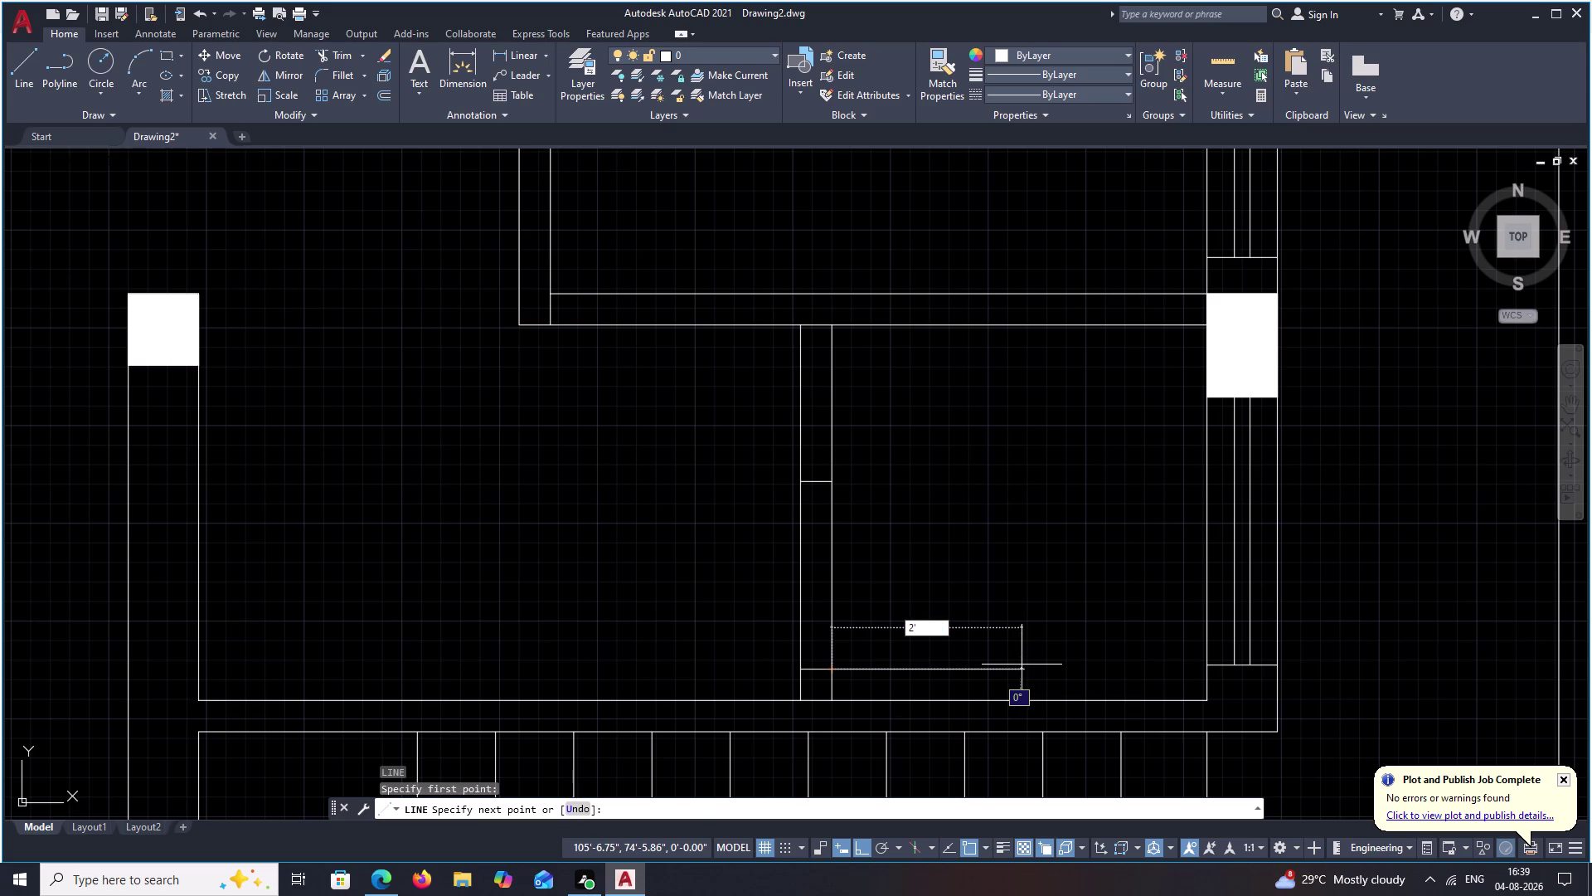
key(space)
key(Escape)
Offset the new 2-foot line by 1 inch.
text(O)
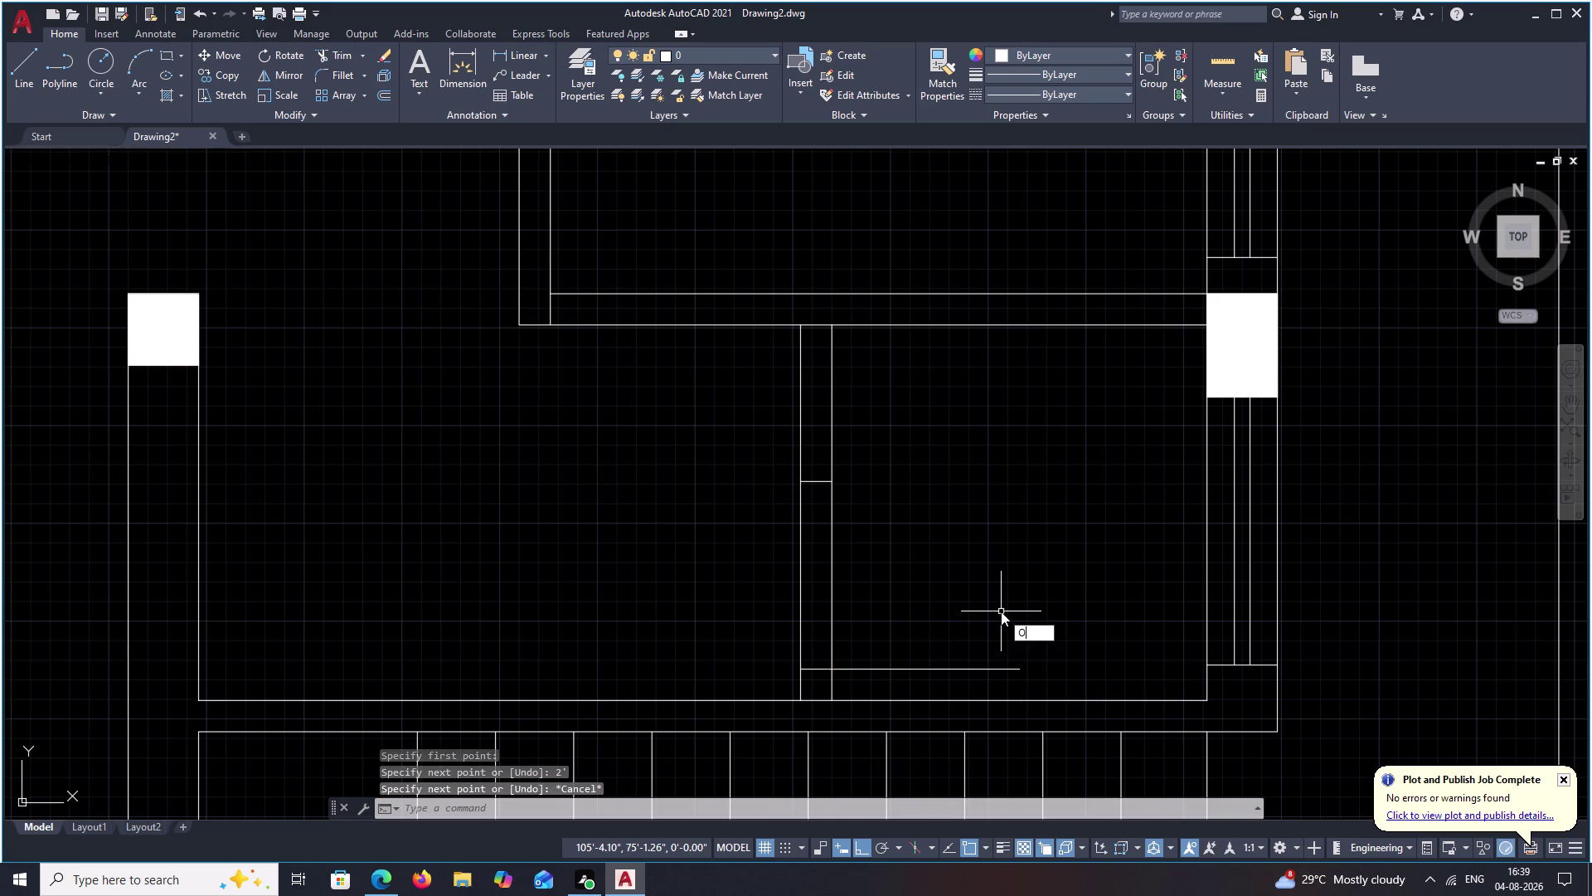
key(space)
text(1)
key(space)
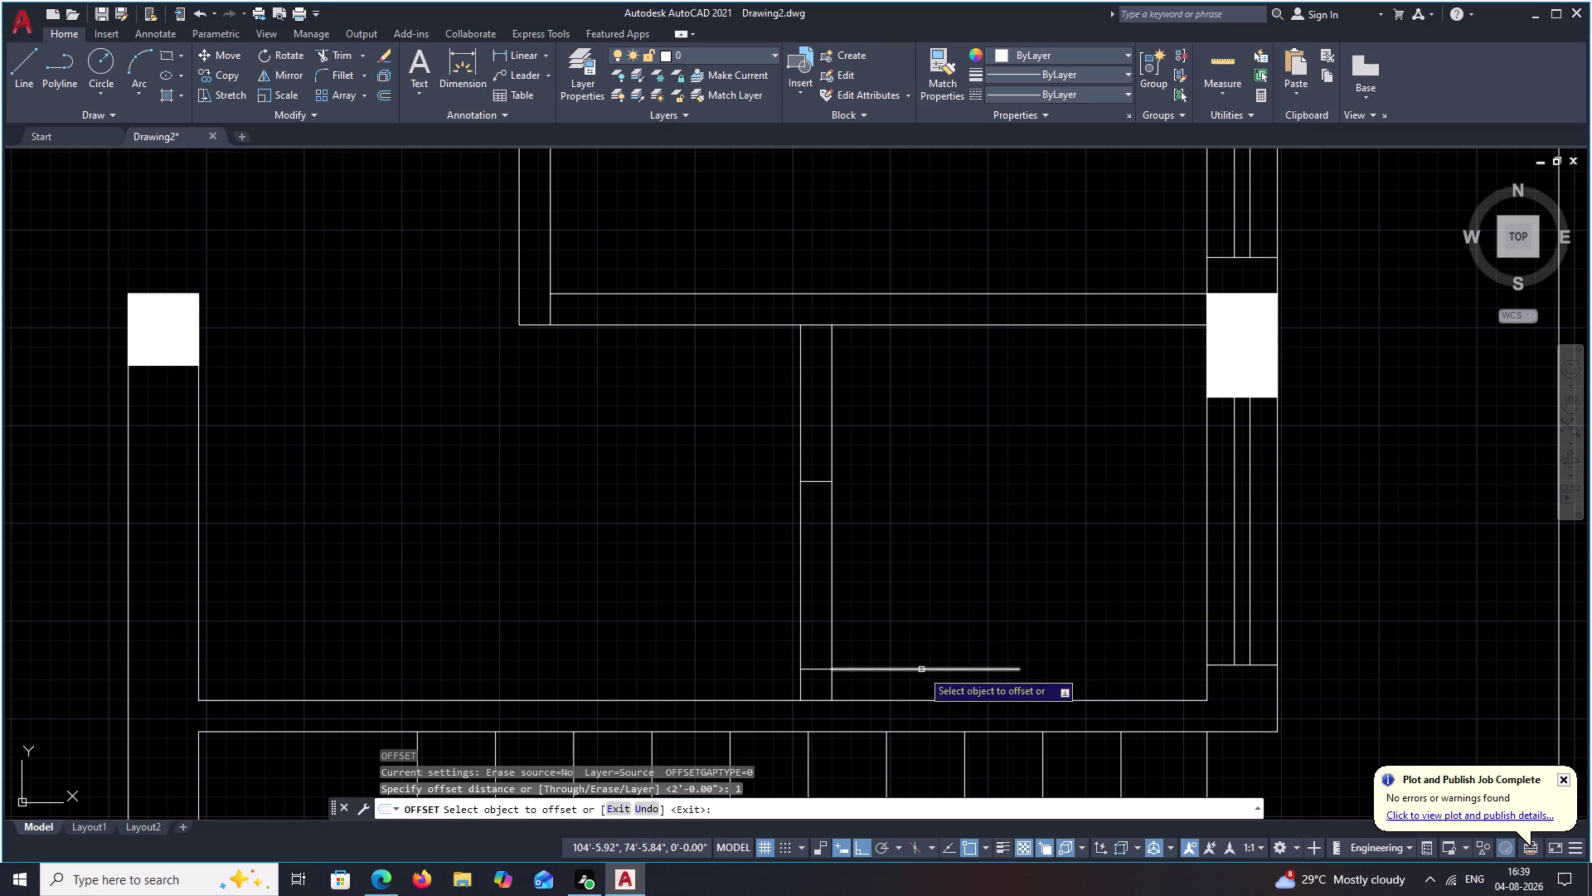
click(921, 669)
click(923, 633)
key(Escape)
middle_drag(977, 341, 977, 341)
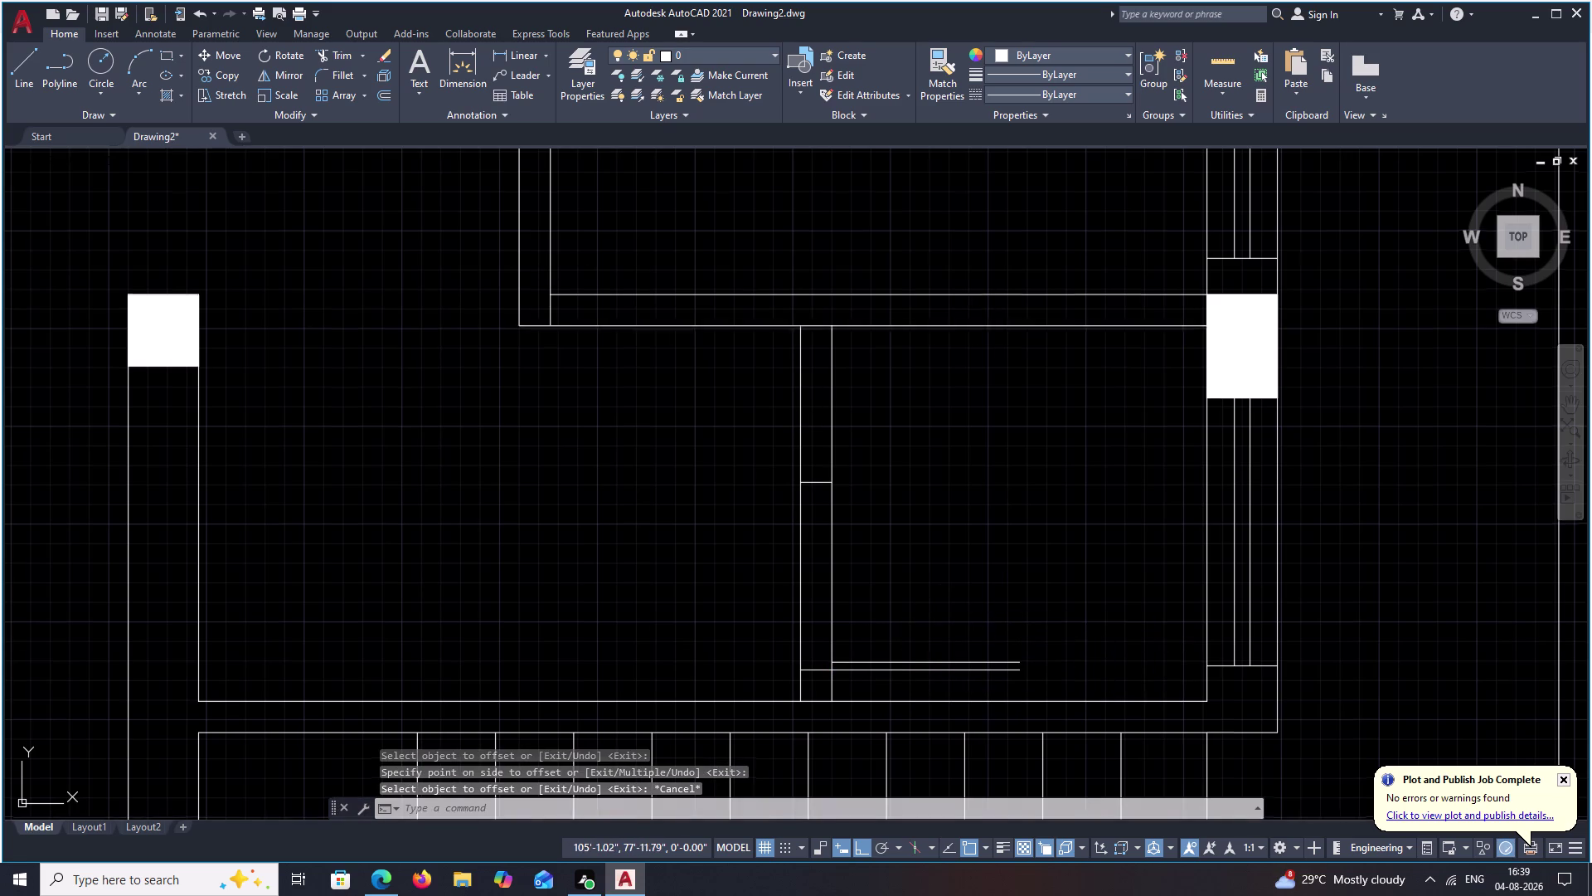
middle_drag(977, 342, 1027, 519)
Offset the central room's left wall line 4 inches inward to mark the doorway jamb.
middle_drag(799, 444, 851, 481)
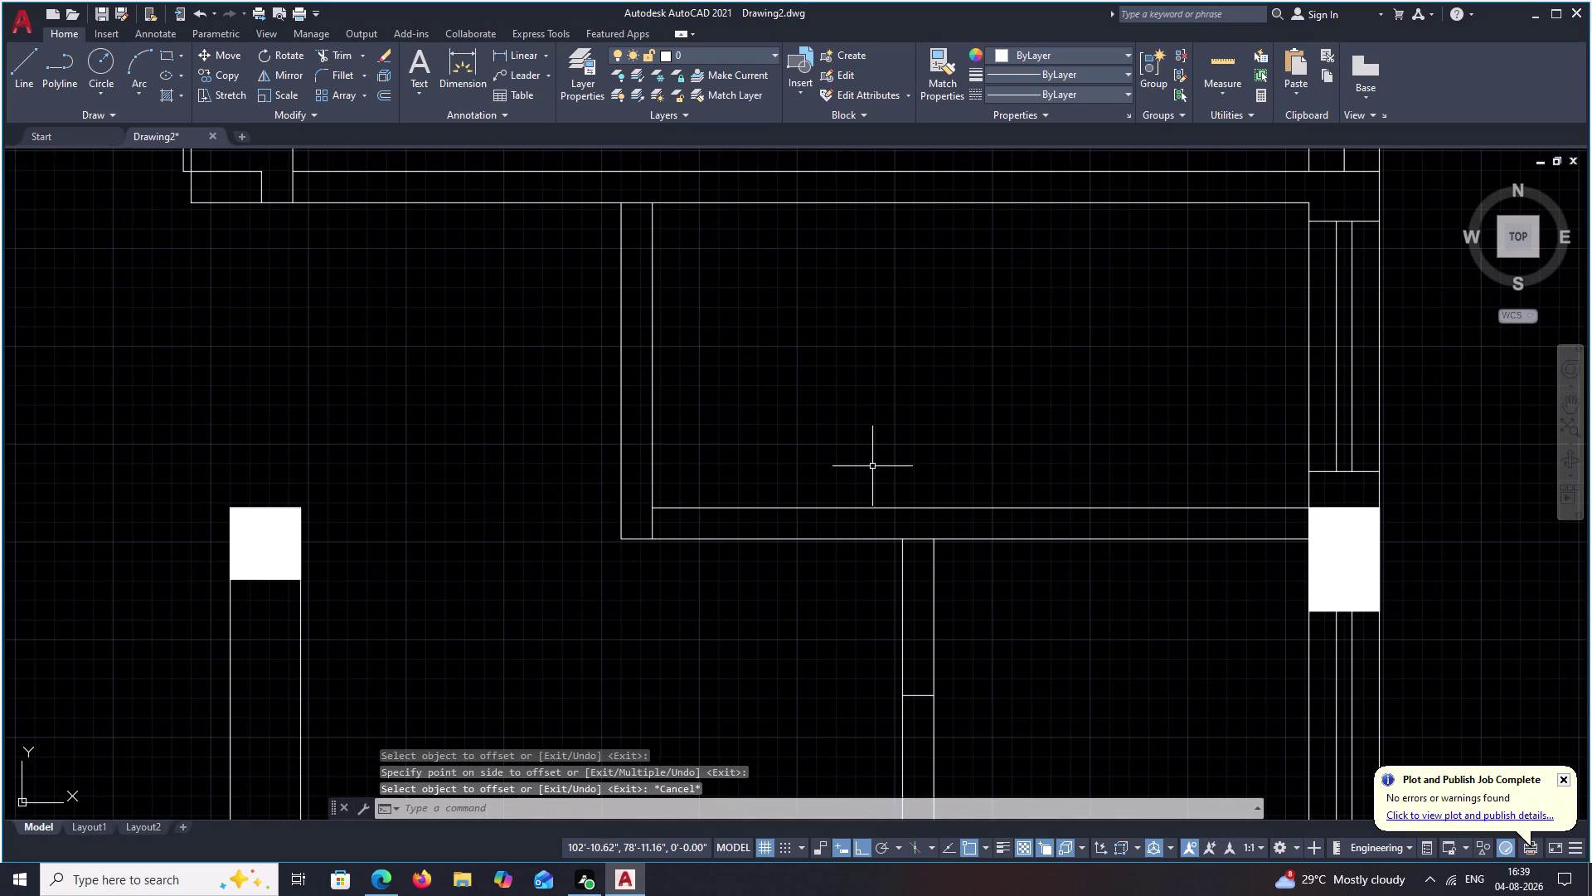
scroll(down, 3)
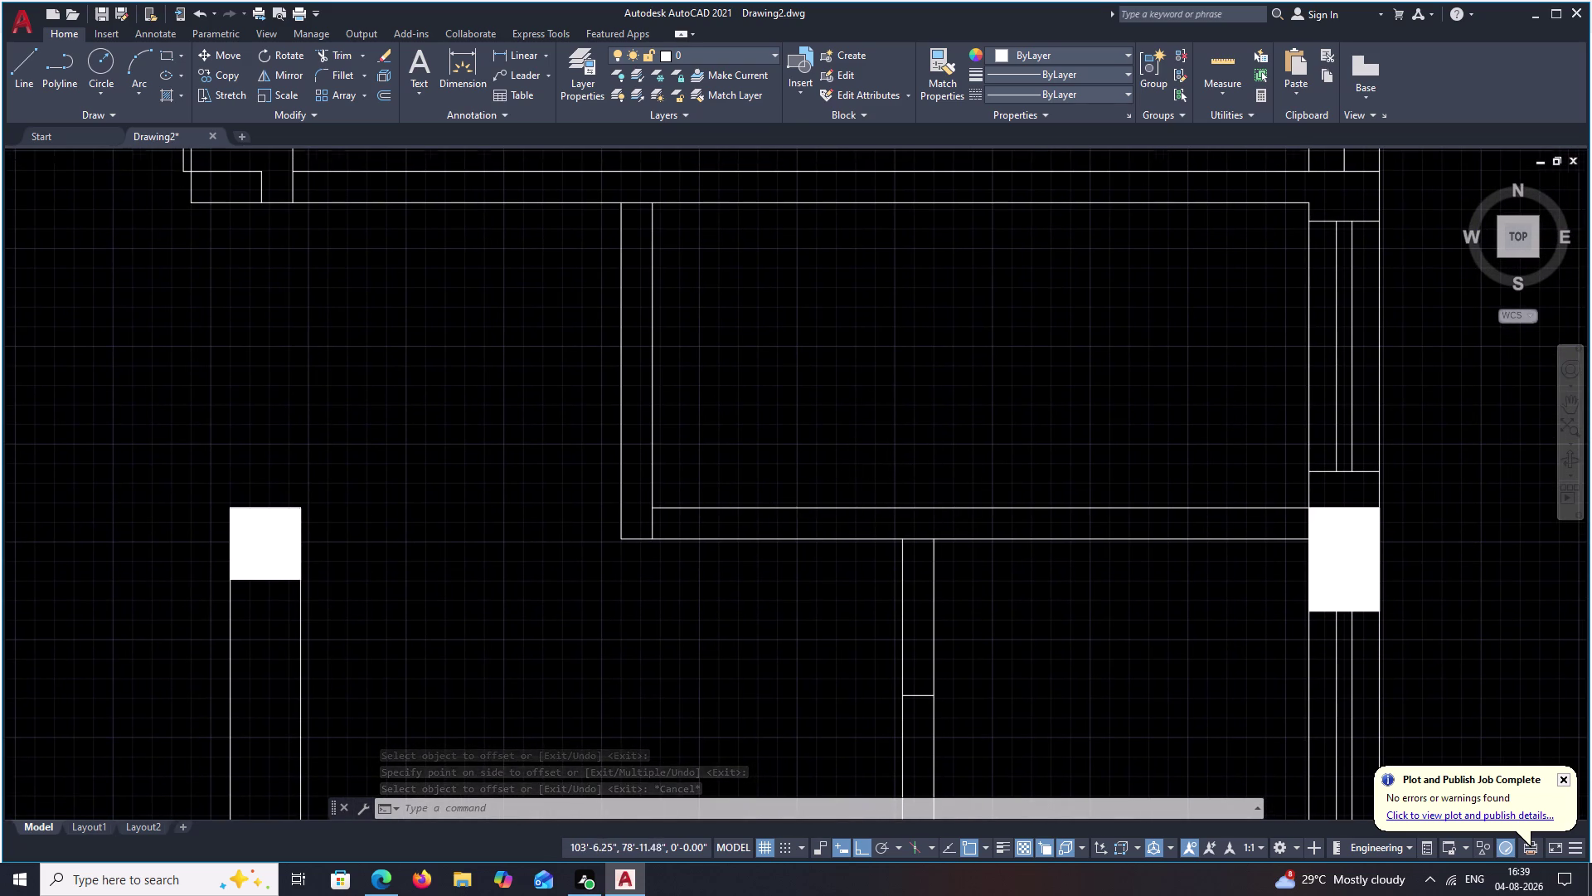
middle_drag(943, 456, 849, 482)
scroll(up, 3)
middle_drag(799, 493, 724, 473)
text(O)
key(space)
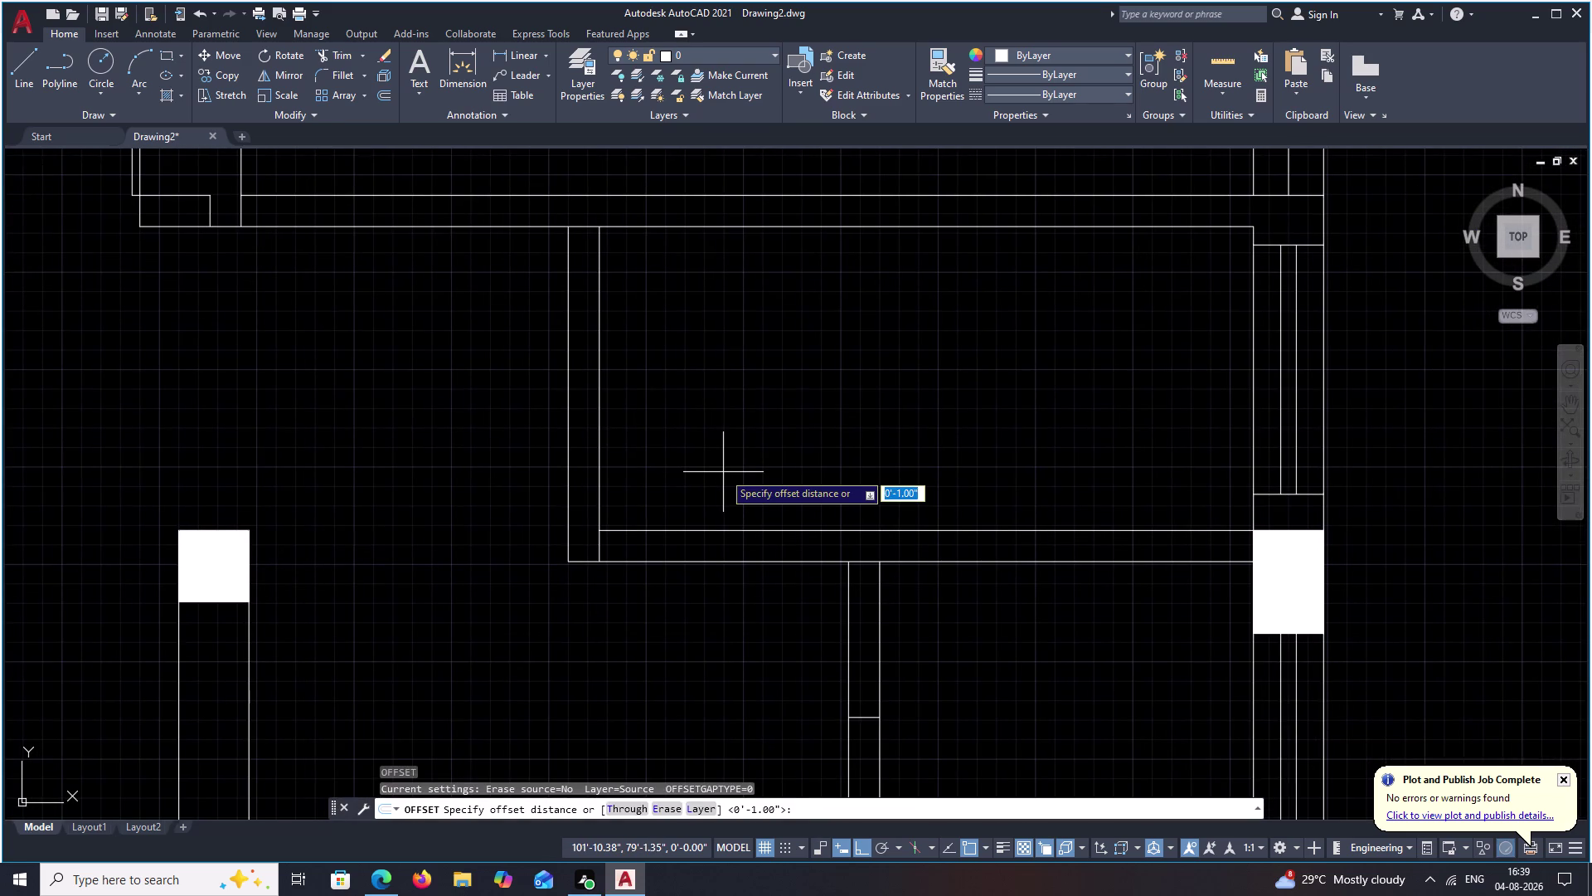
text(4)
key(space)
click(601, 543)
click(661, 544)
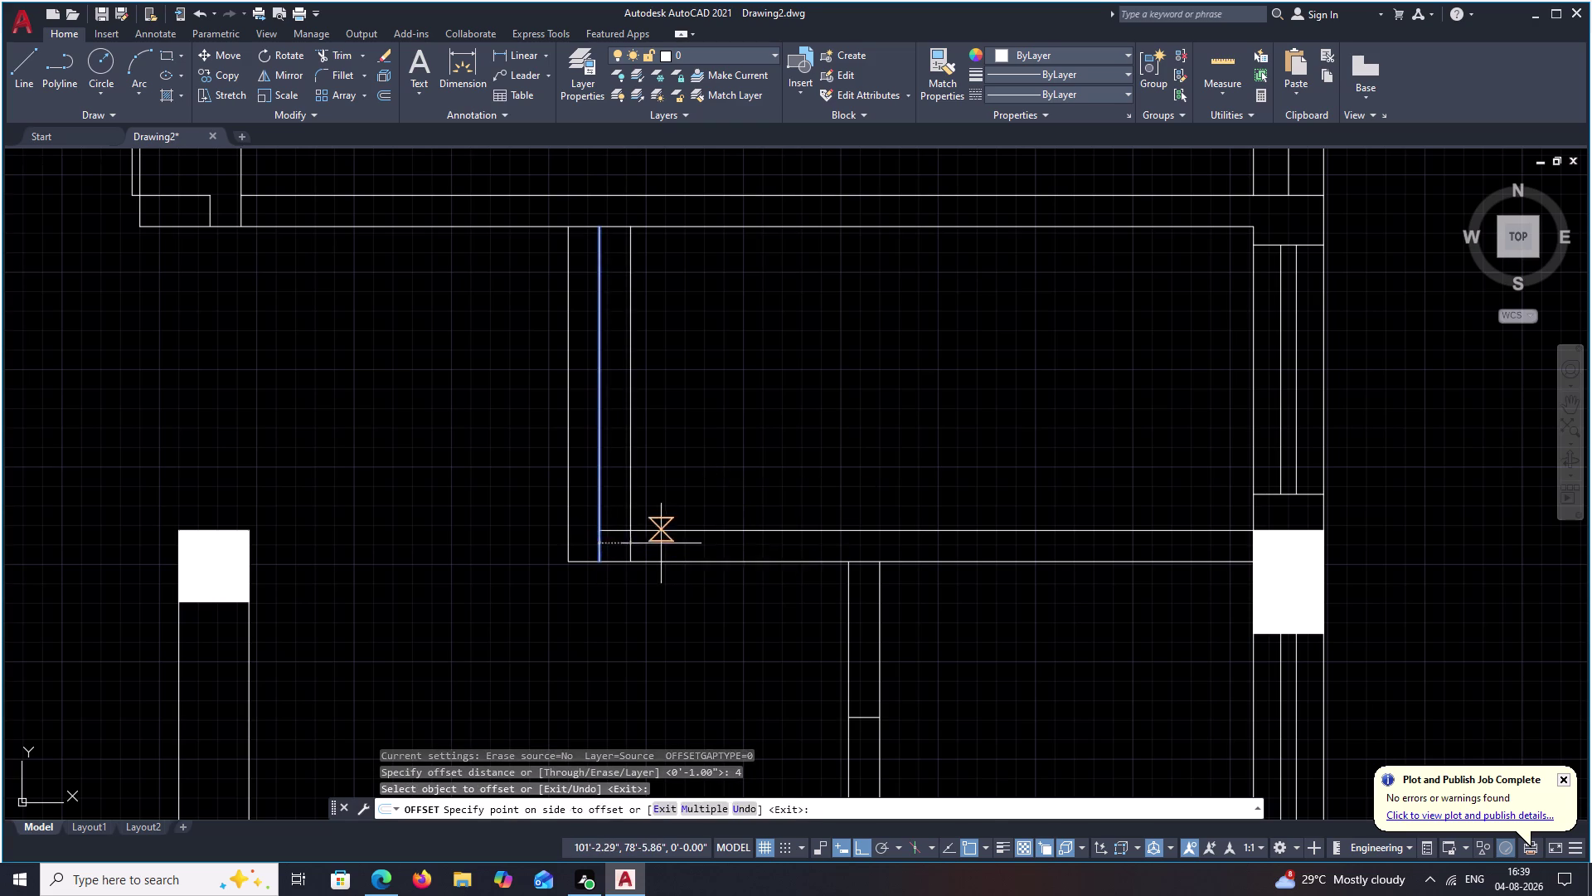
key(Escape)
Trim the wall lines out of the doorway opening.
text(TR)
key(space)
drag(673, 452, 649, 463)
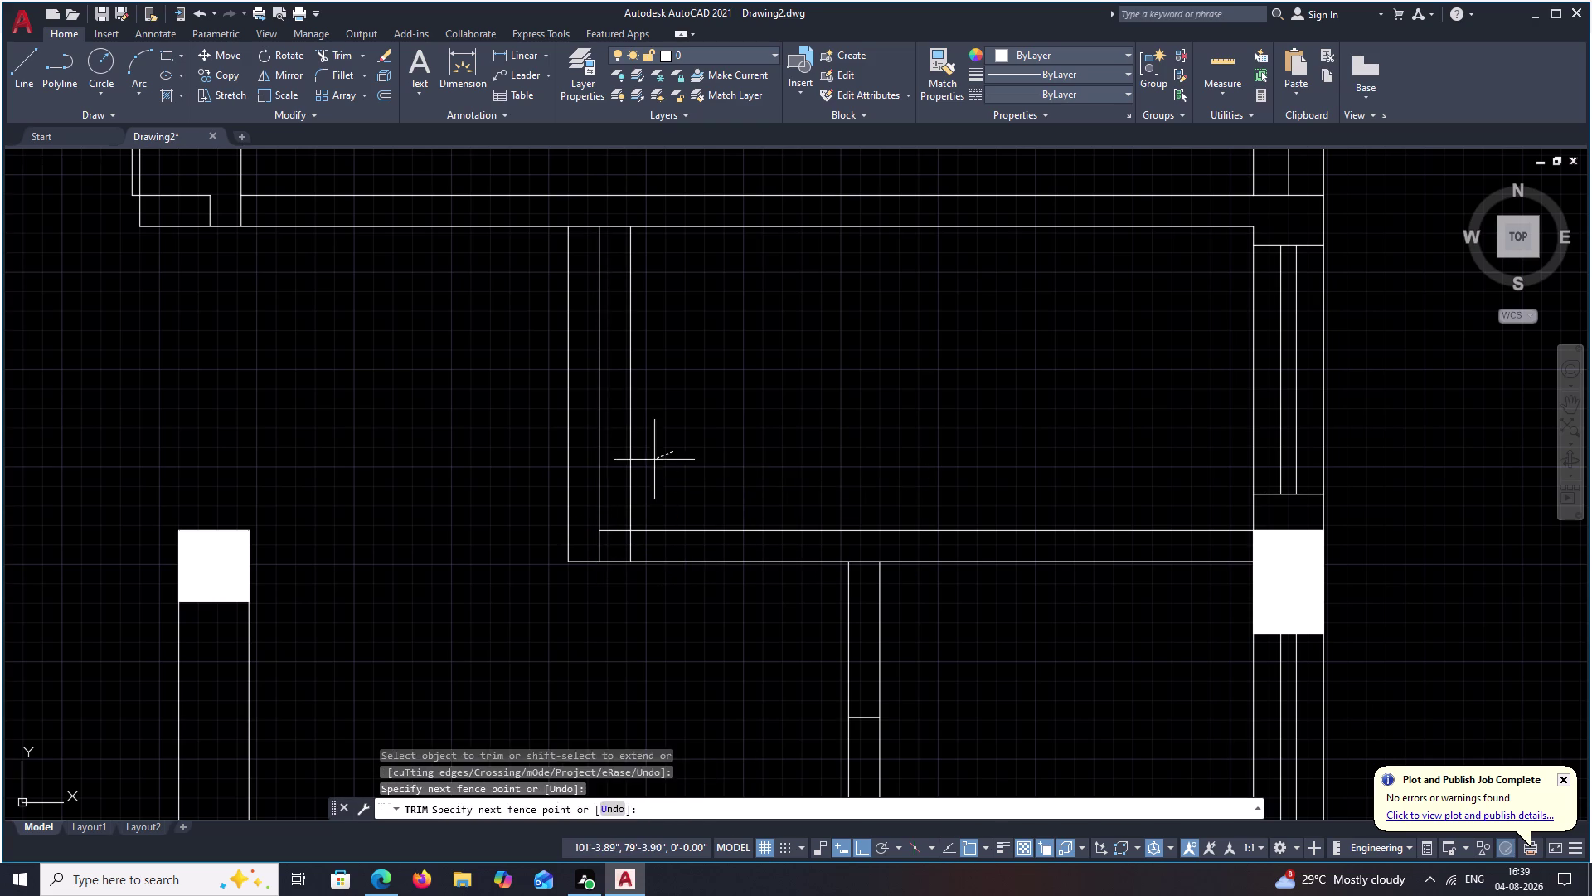
drag(649, 463, 625, 484)
scroll(down, 3)
key(Escape)
scroll(up, 3)
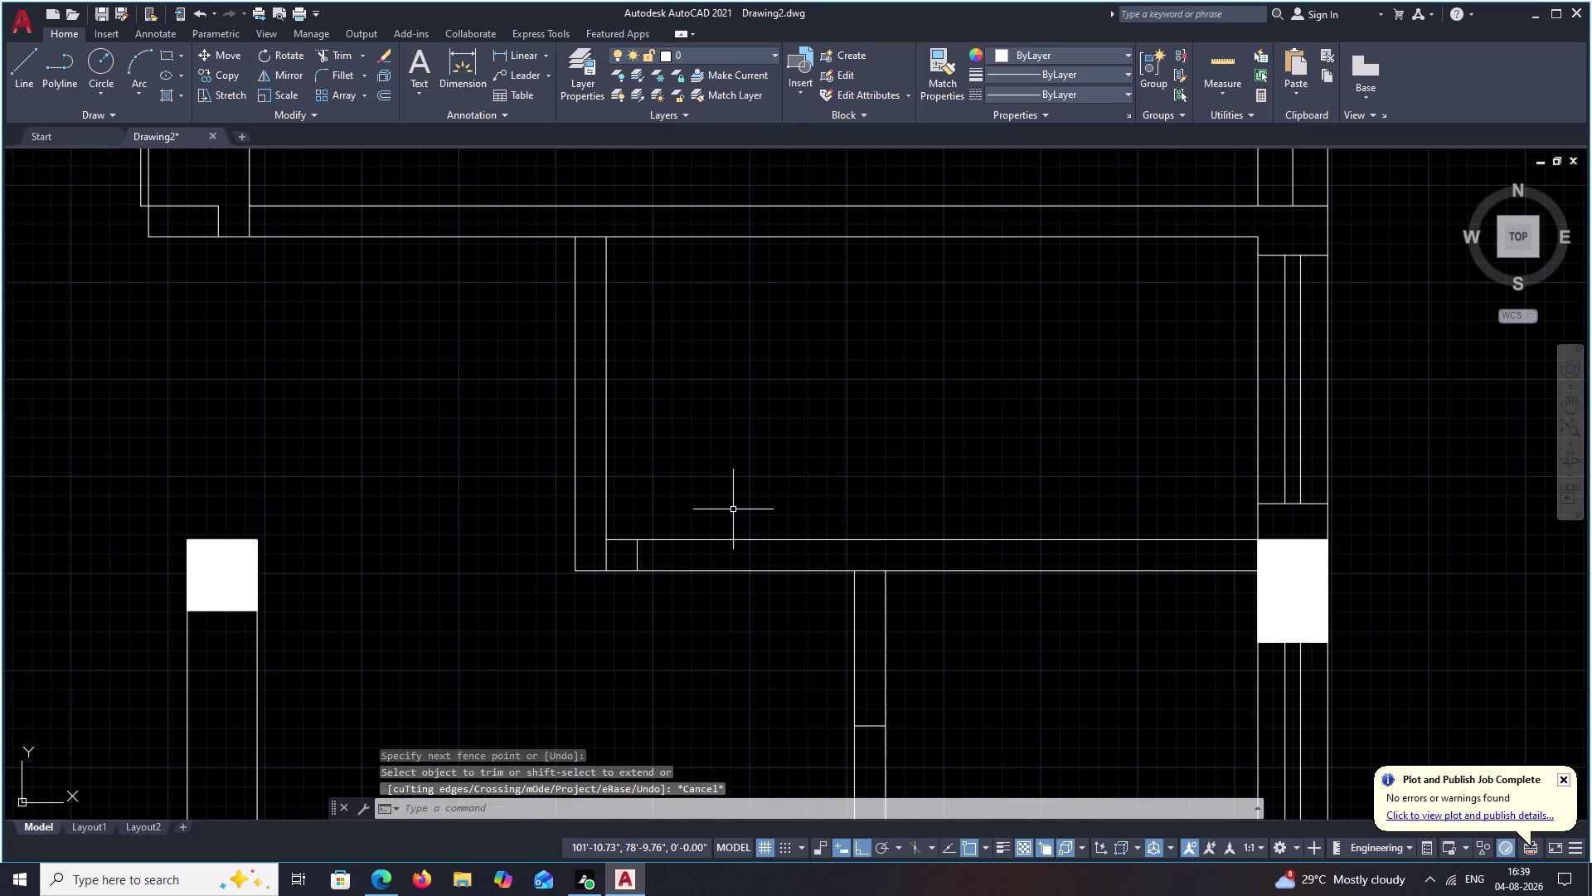
Offset the jamb line by 2 along the lower wall to mark the opening's other side.
text(O)
key(space)
key(2)
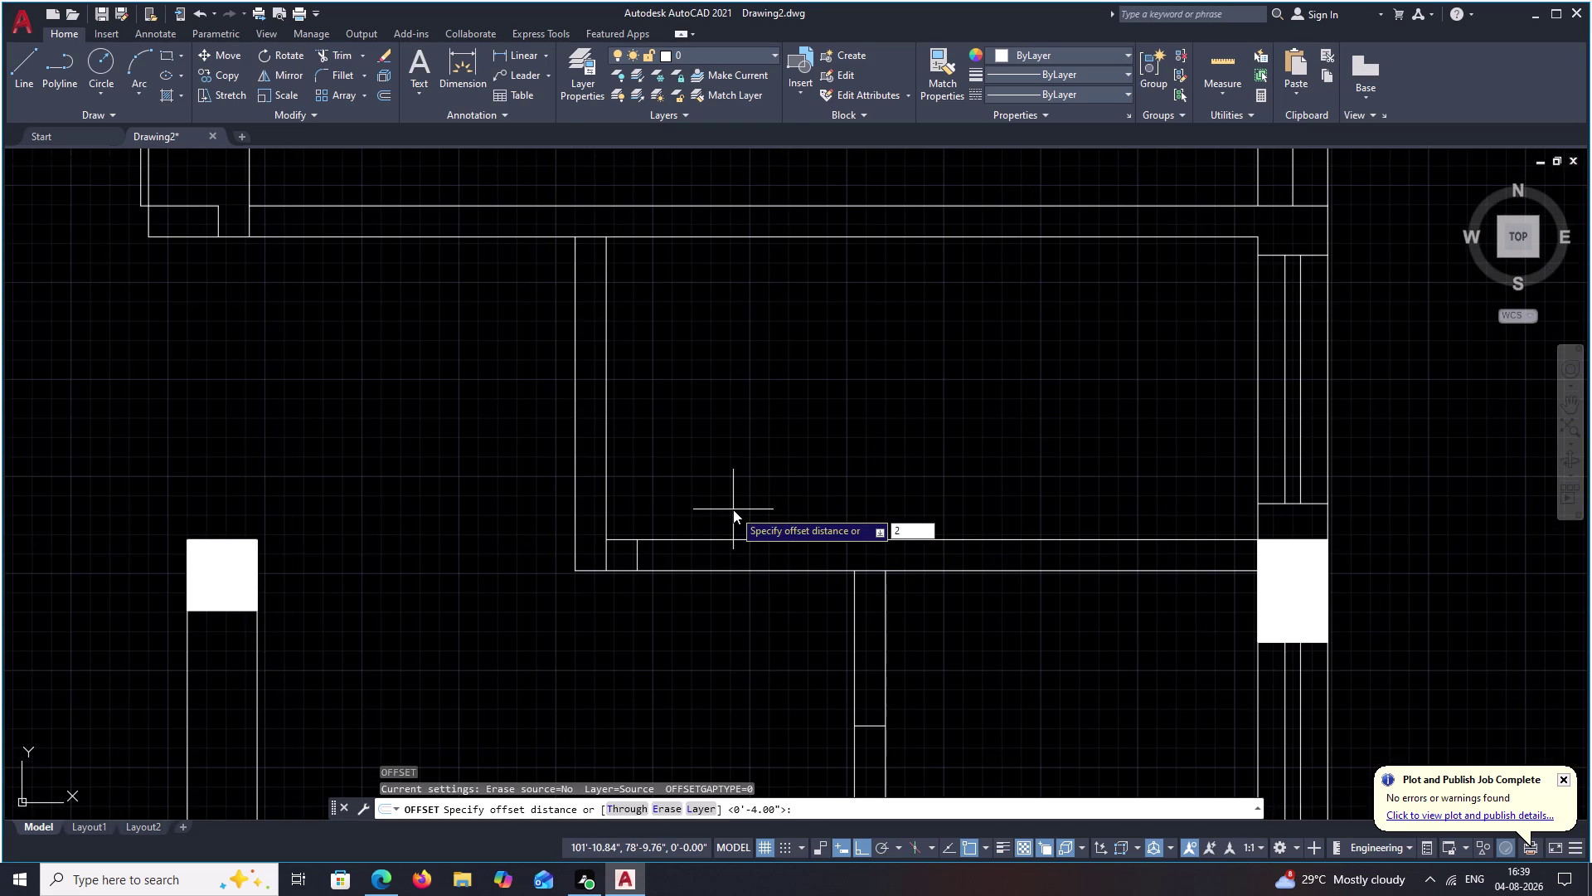
key(apostrophe)
key(space)
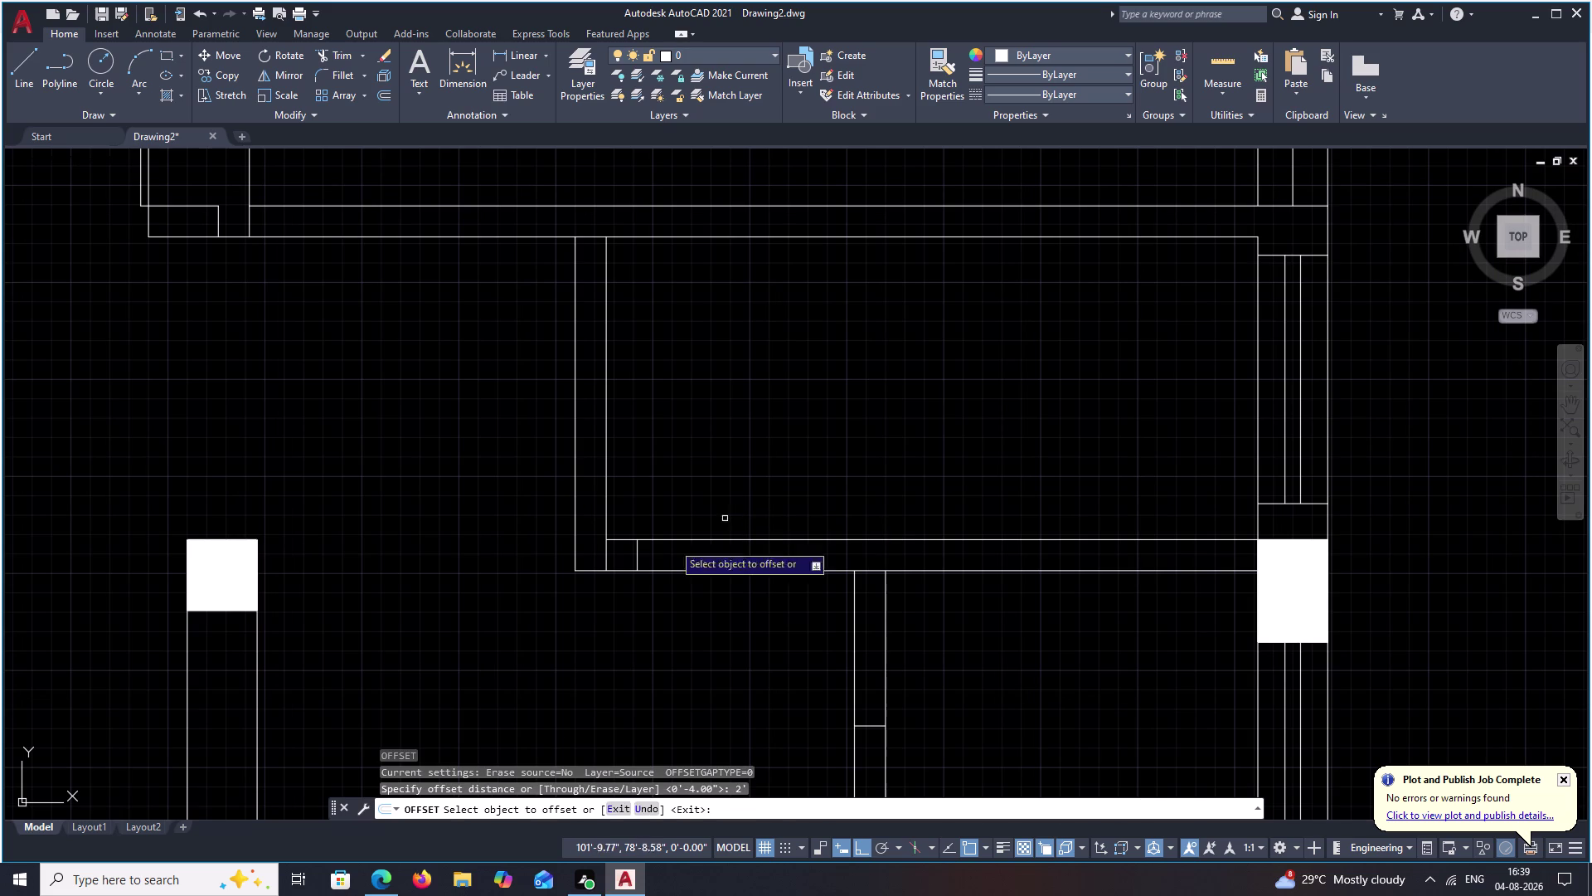
click(641, 555)
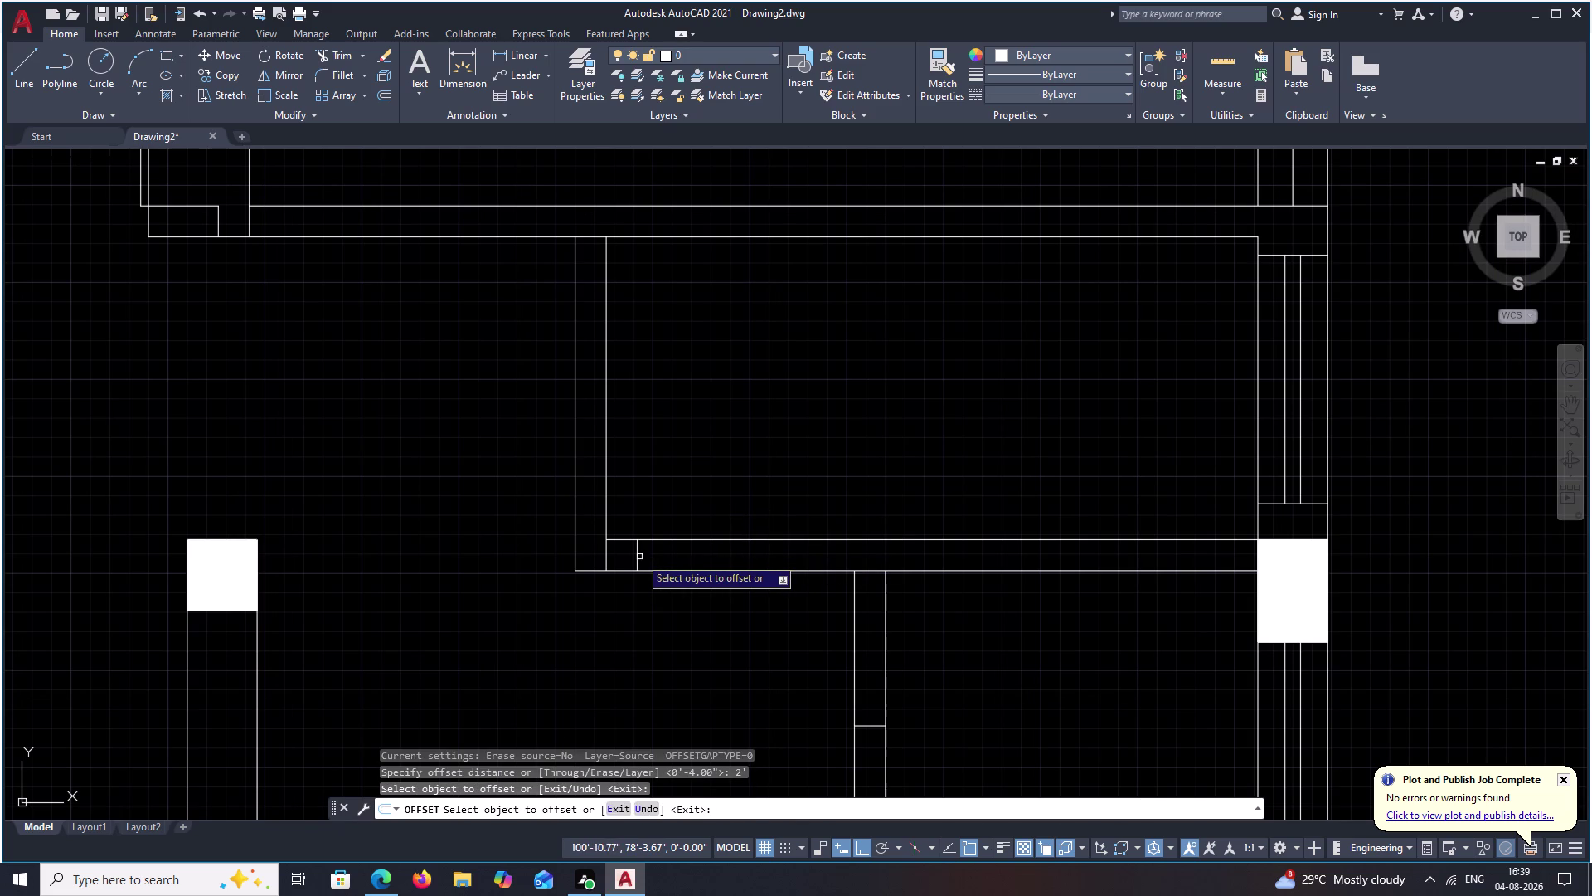
click(636, 556)
click(731, 548)
key(Escape)
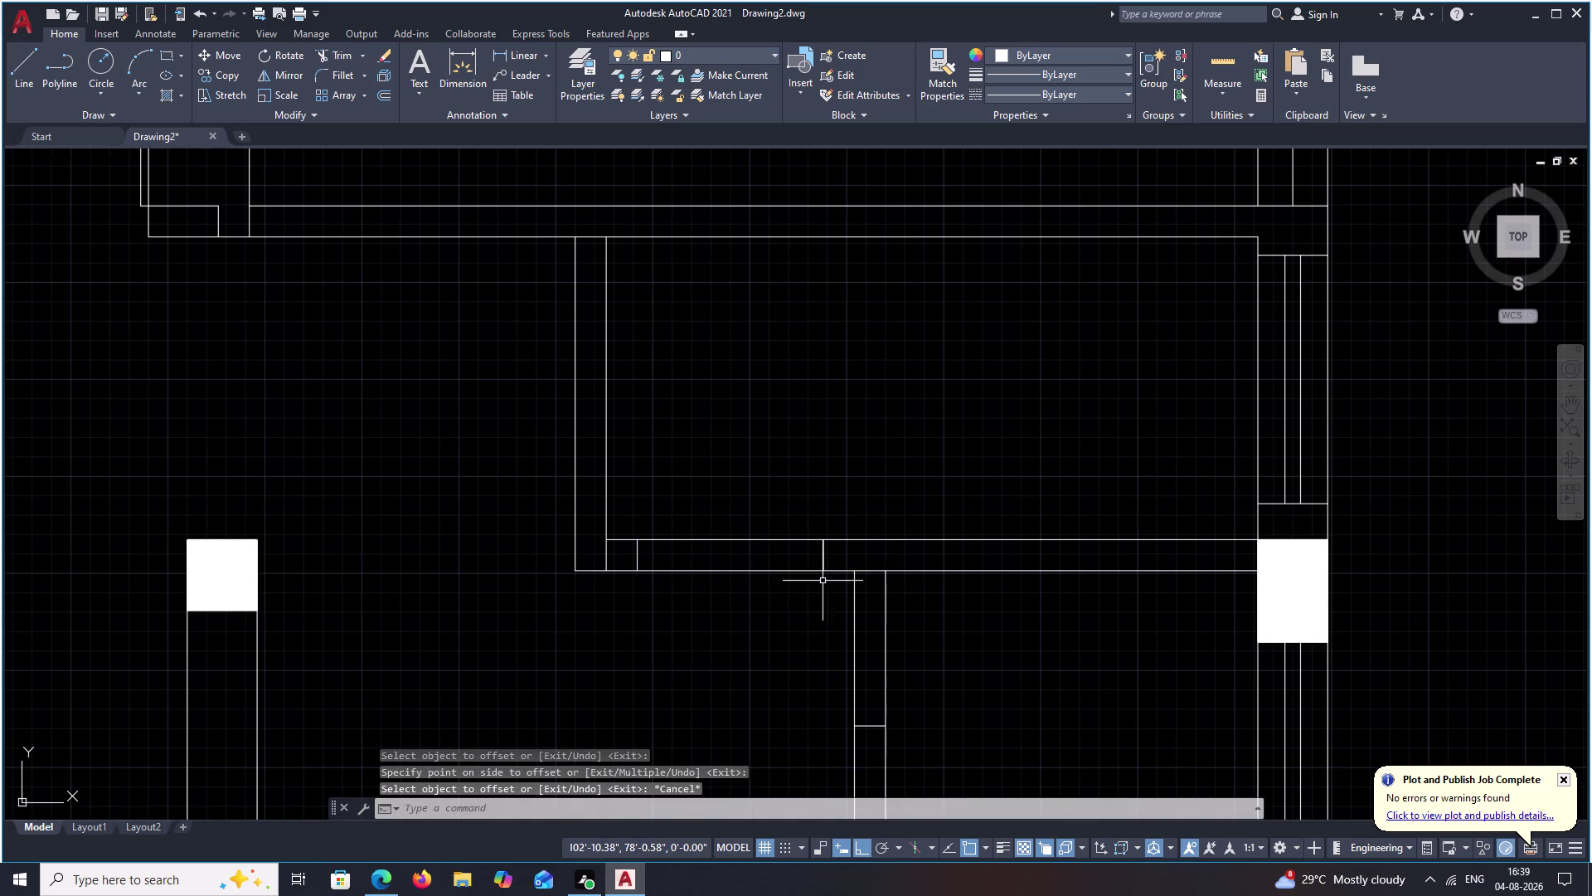
Draw a 2' door leaf line rising from the opening's edge.
key(l)
key(space)
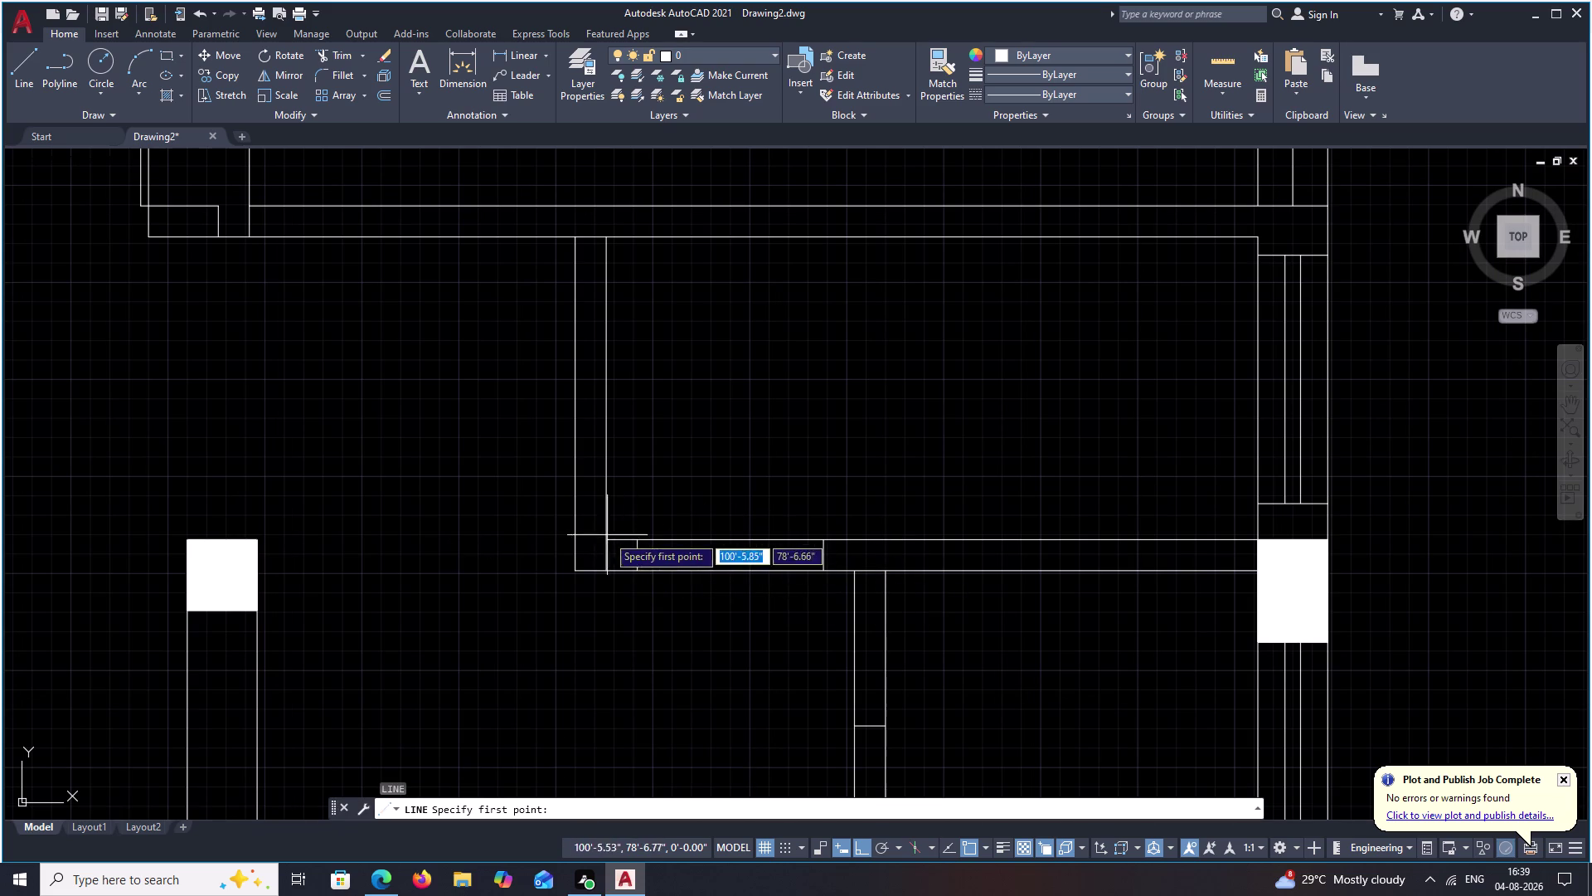
click(634, 538)
key(Escape)
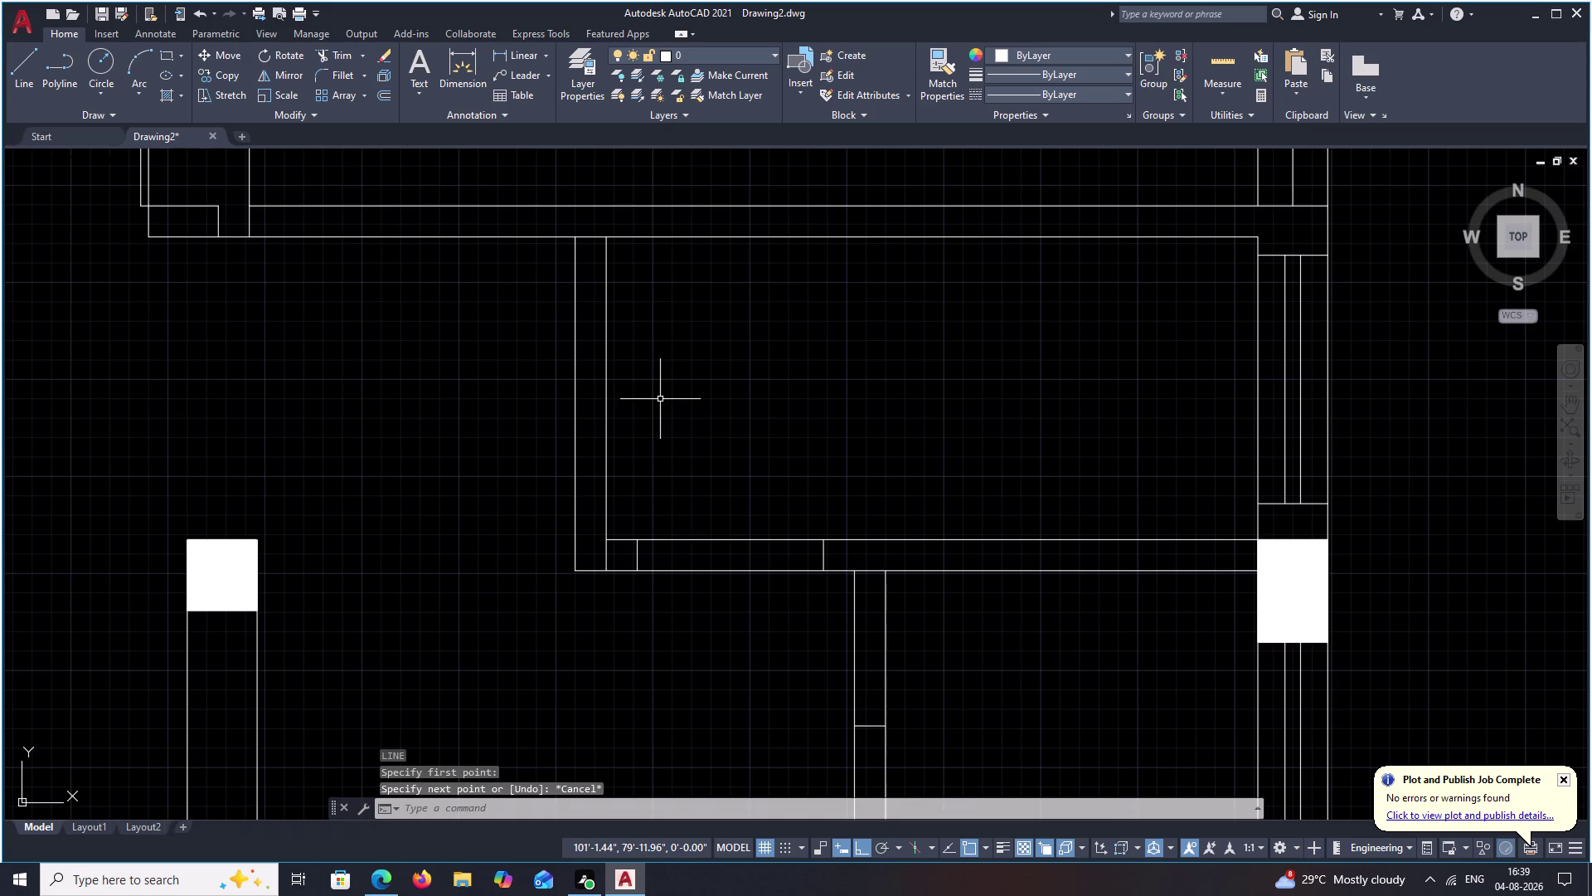
text(L)
key(space)
scroll(up, 3)
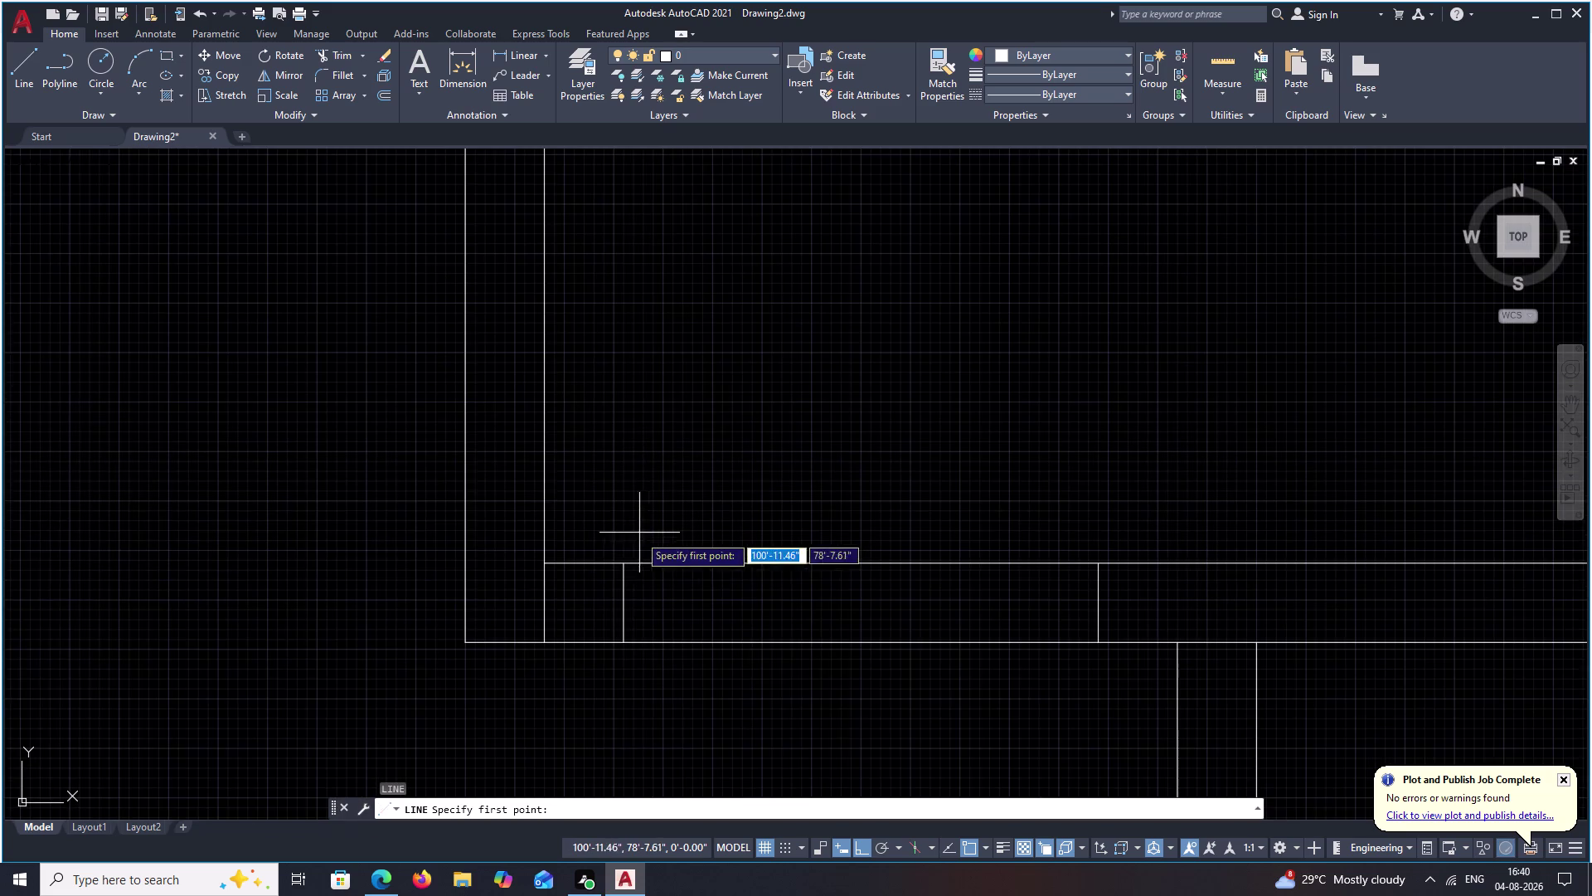
click(623, 564)
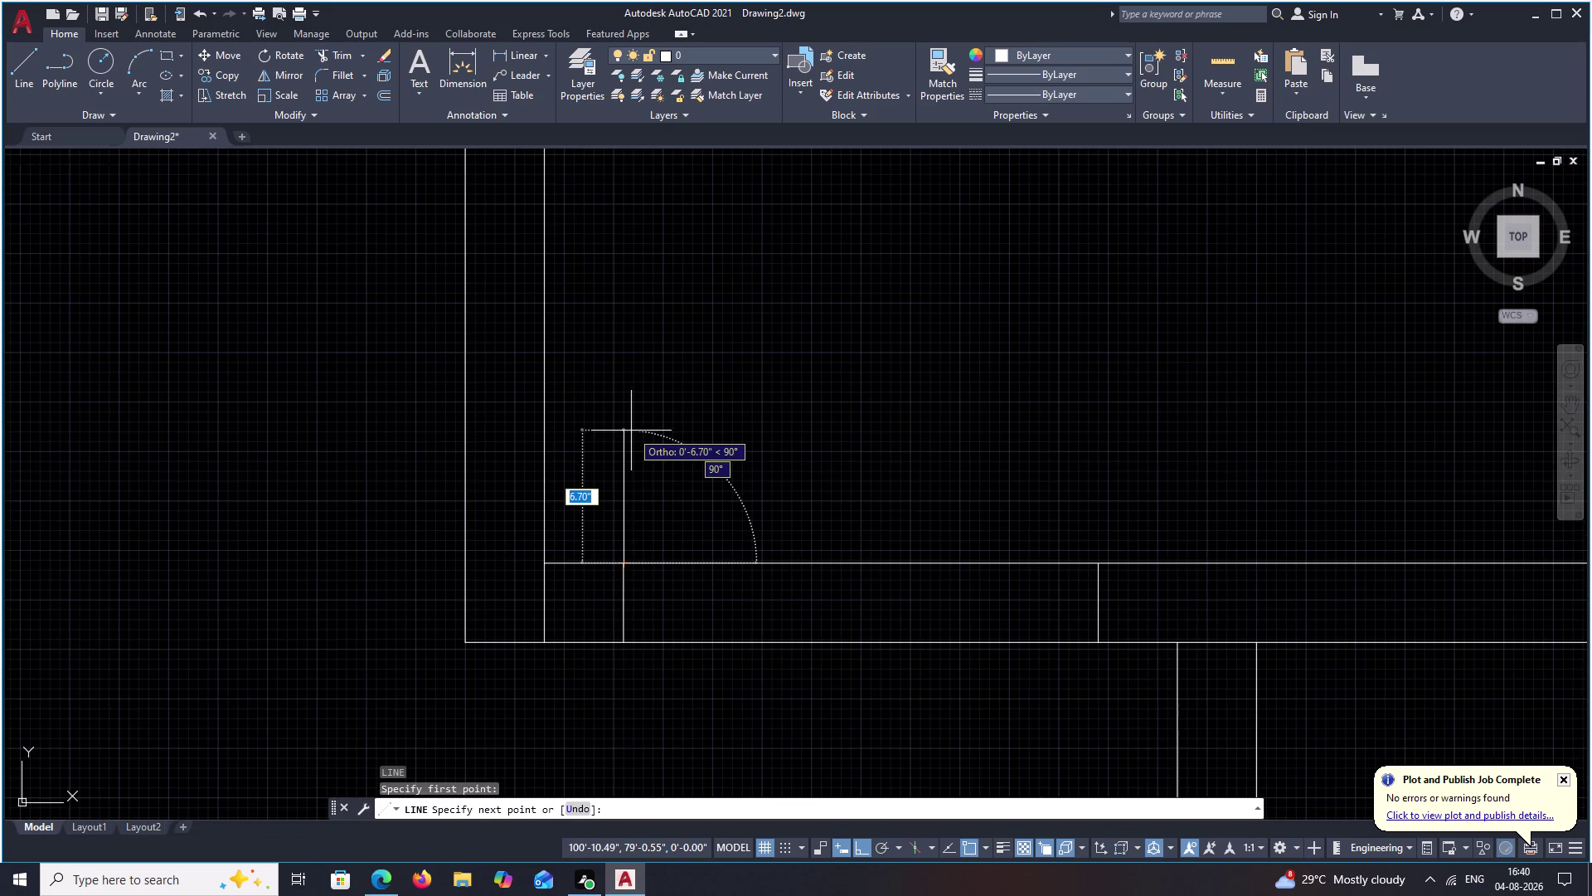
text(2')
key(space)
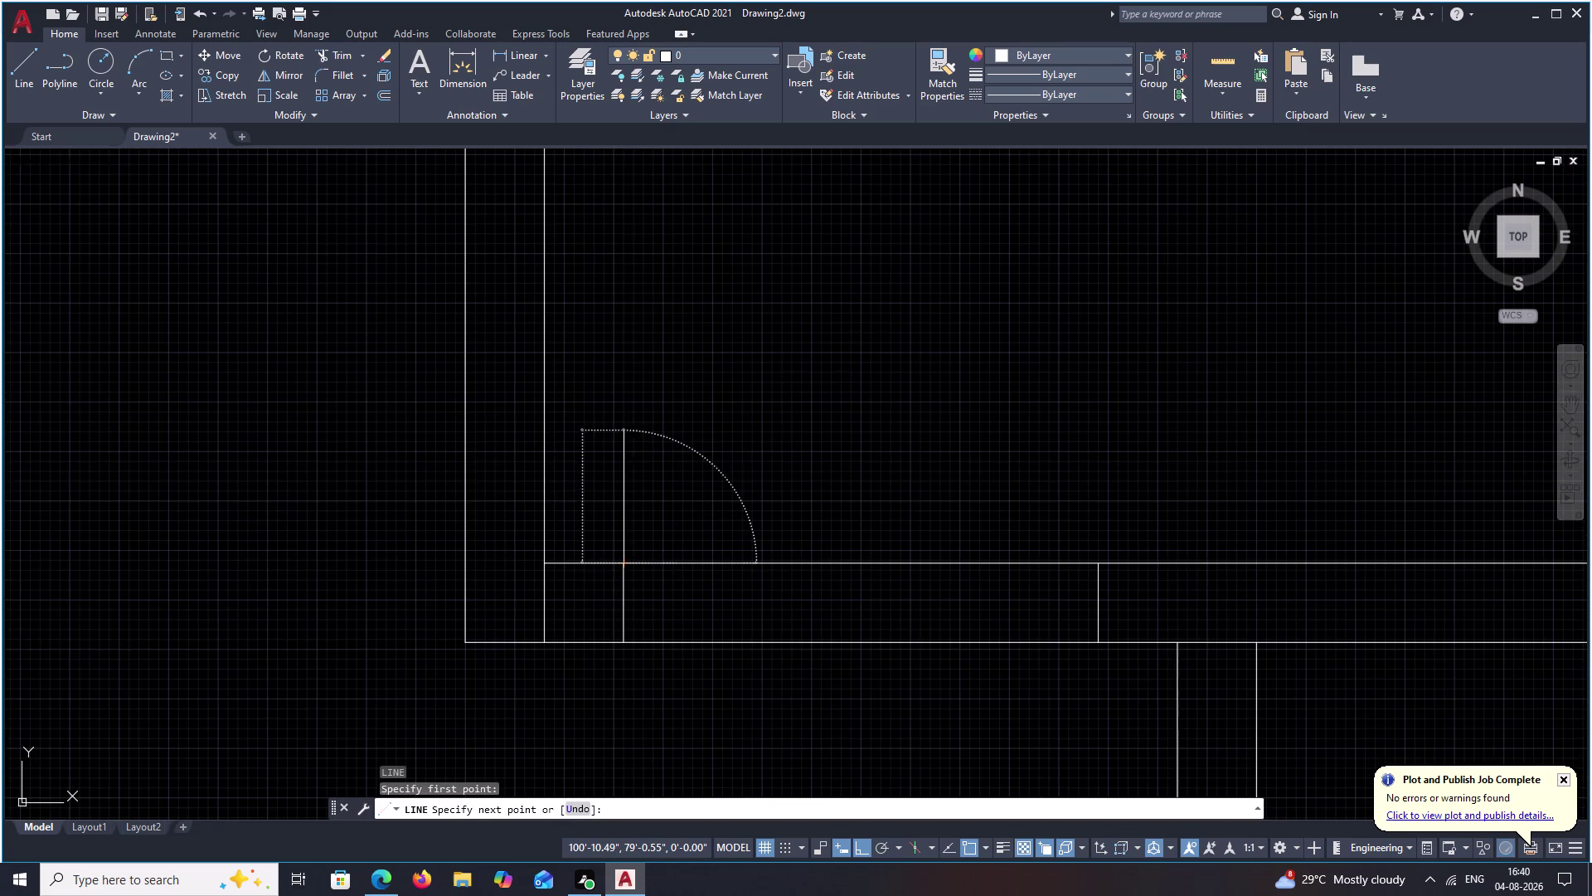
key(Escape)
Offset the door leaf line 1 inch to give it a thin parallel edge.
scroll(down, 3)
middle_drag(860, 408, 776, 494)
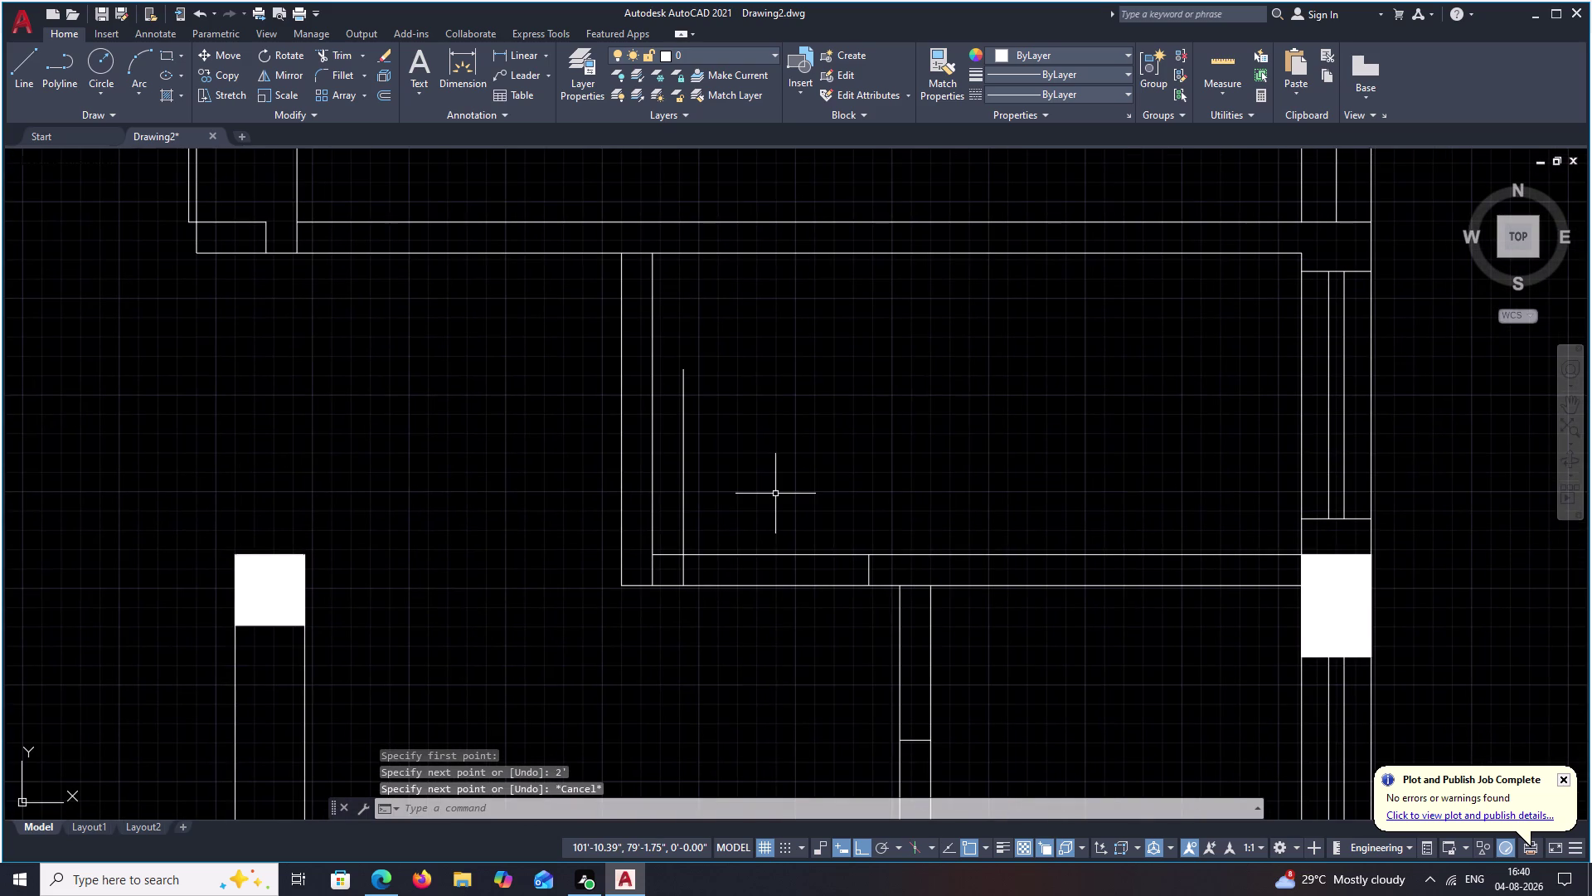
key(o)
key(space)
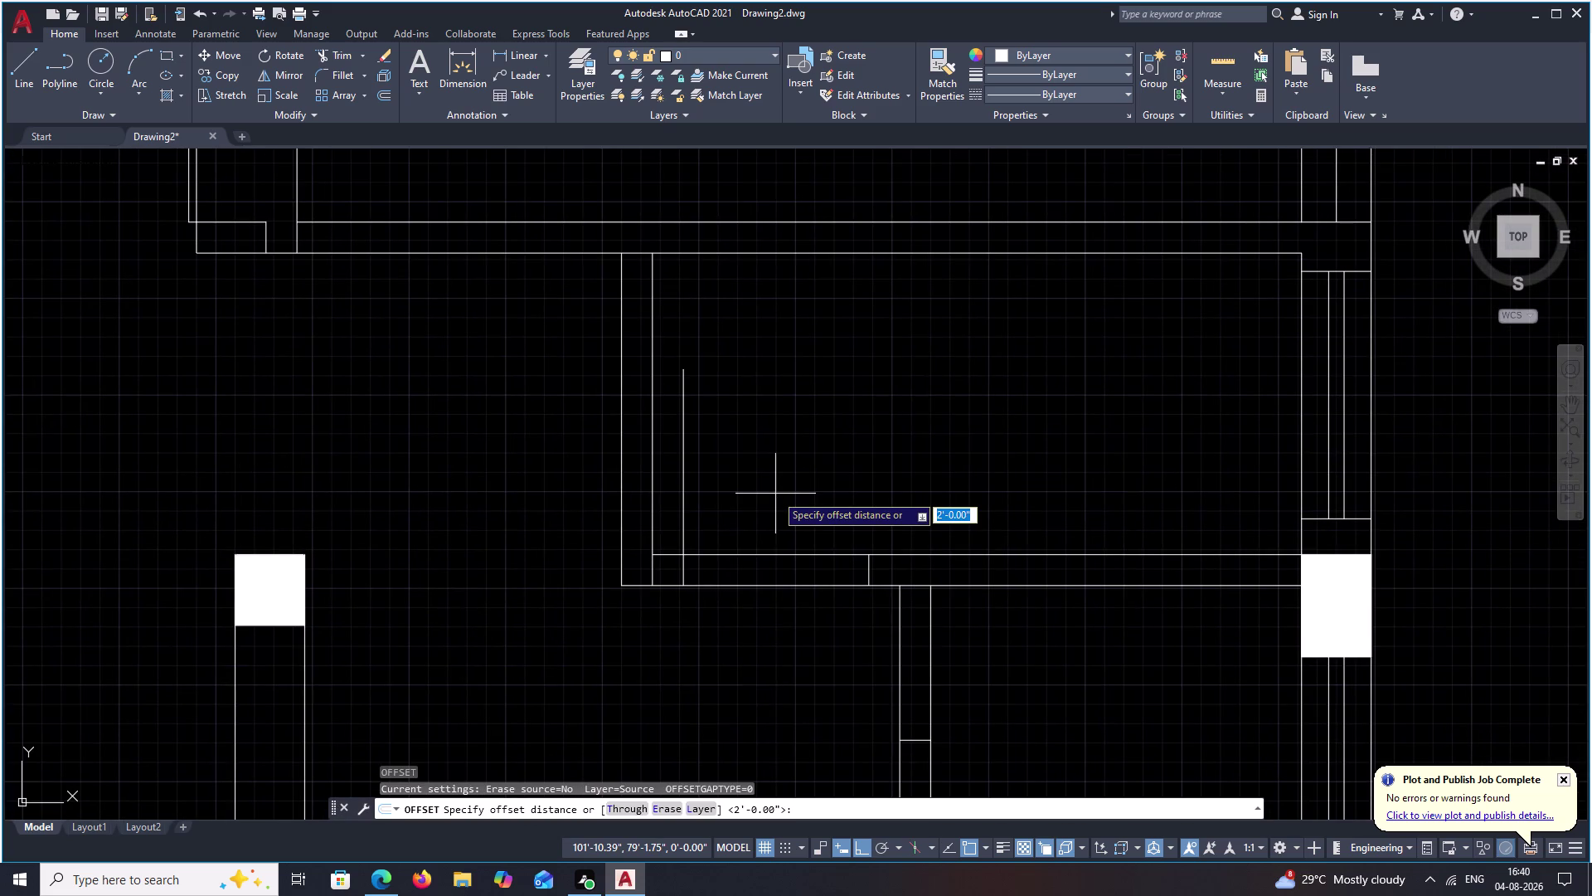
text(1)
key(space)
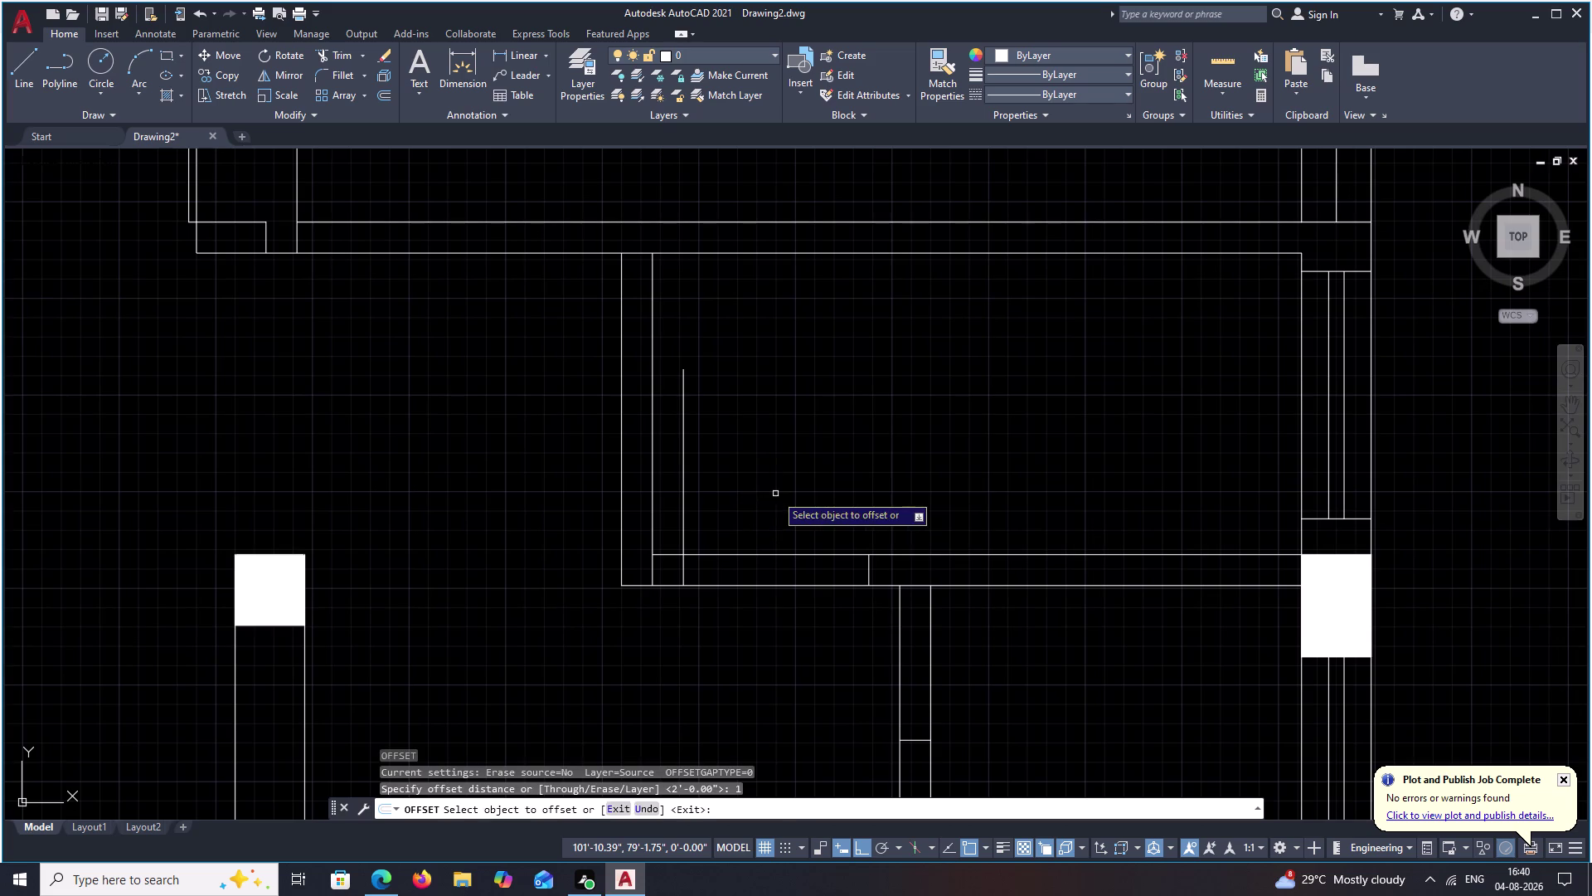
click(682, 460)
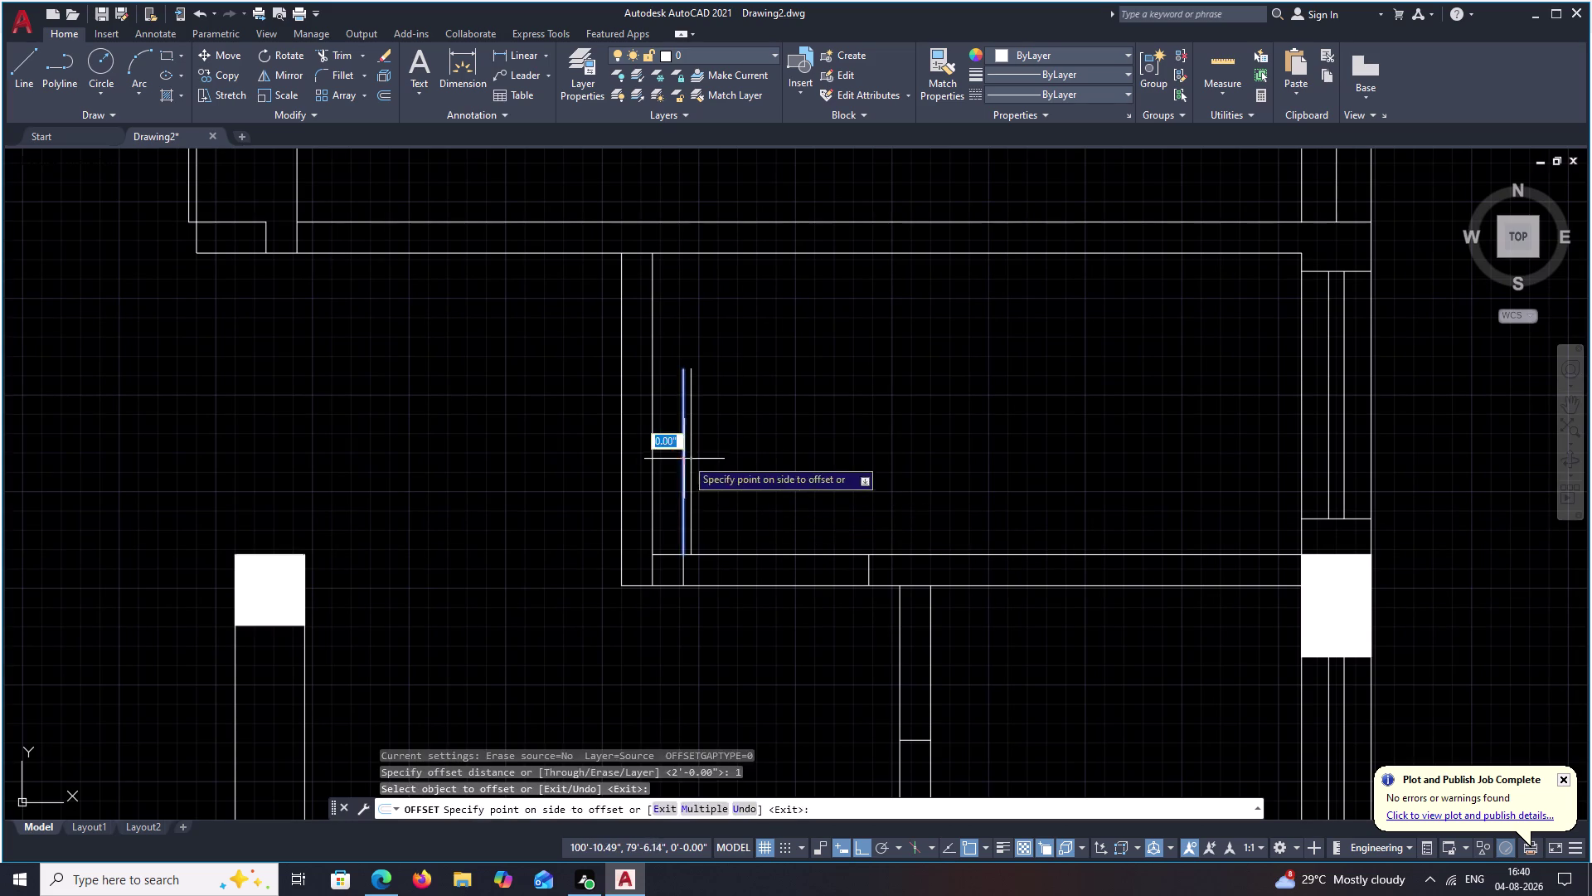
click(750, 446)
key(Escape)
Split the wall line at the corner of the next doorway using Break at Point.
scroll(down, 3)
middle_drag(785, 429, 824, 516)
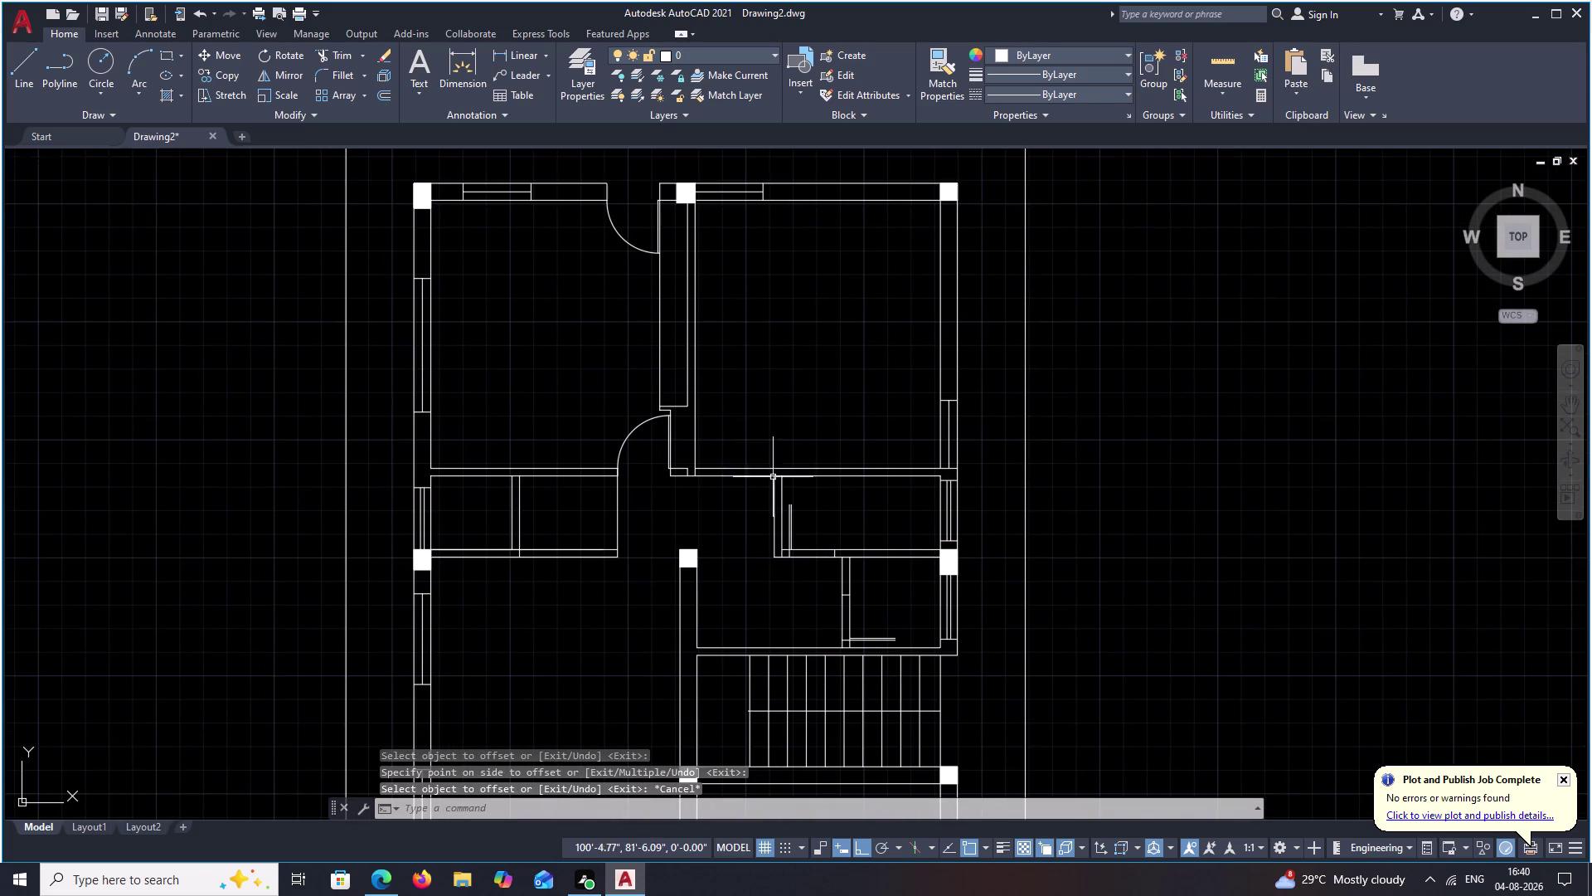
middle_drag(748, 457, 741, 491)
scroll(up, 3)
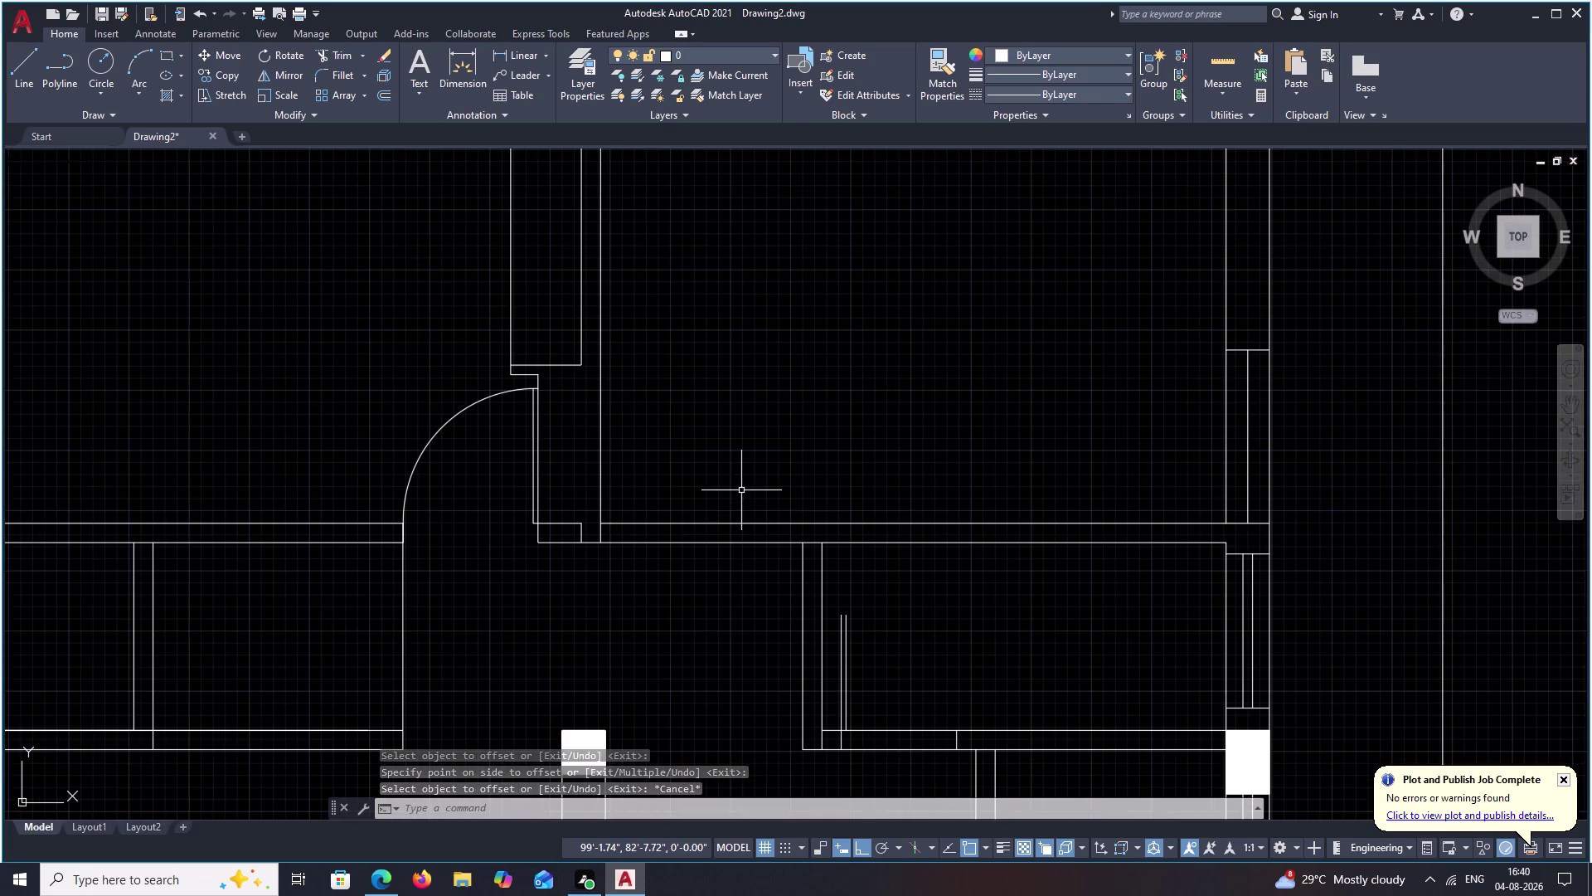
middle_drag(745, 452, 716, 507)
scroll(up, 3)
middle_drag(666, 528, 707, 430)
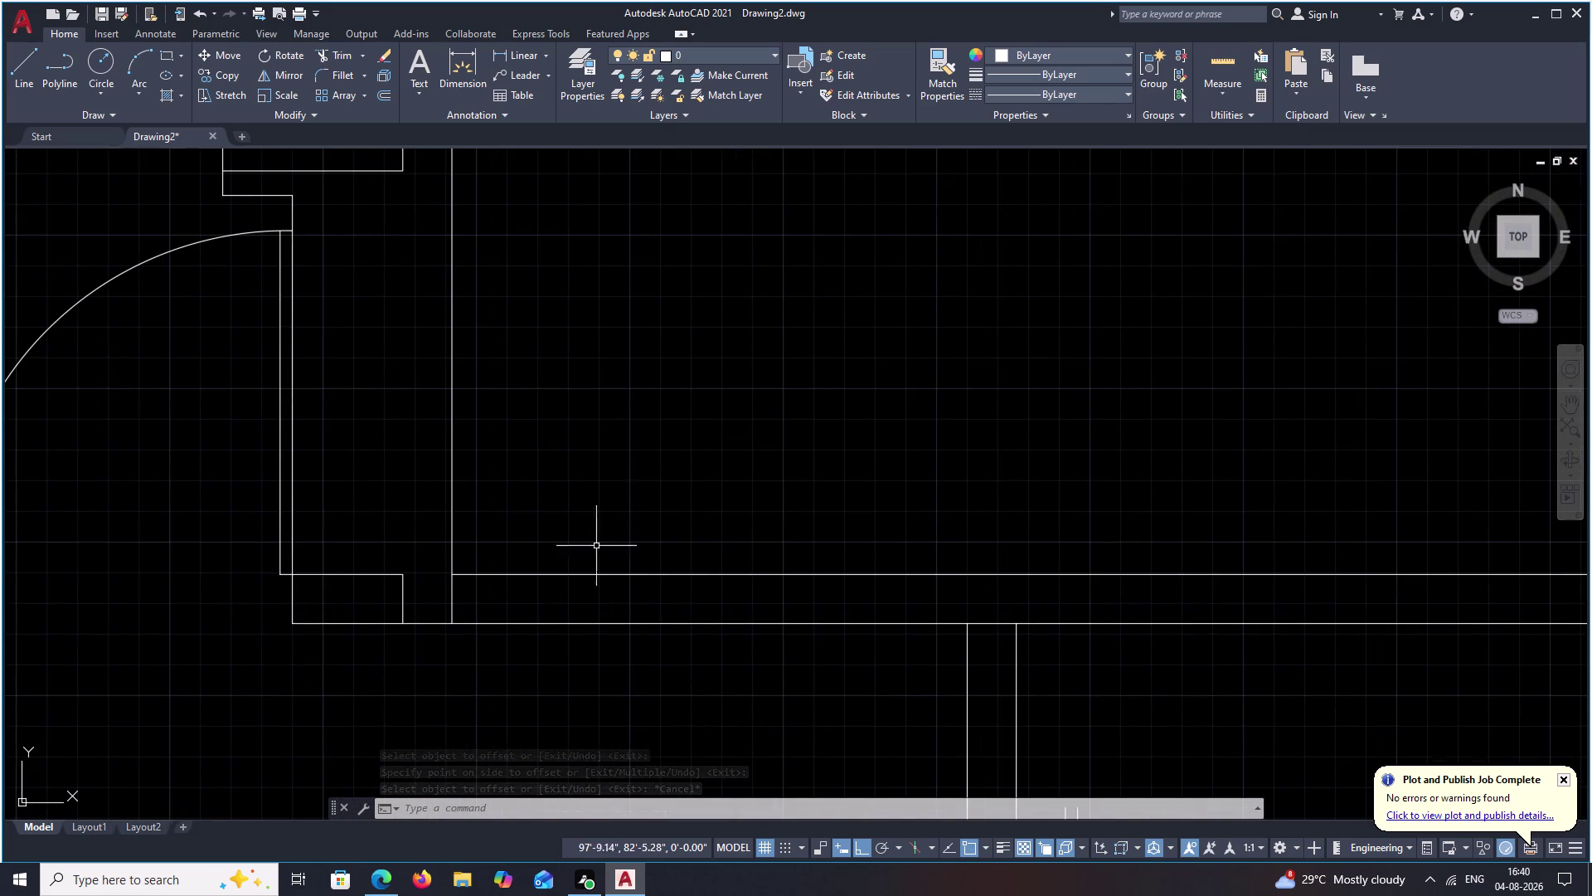
key(o)
key(Escape)
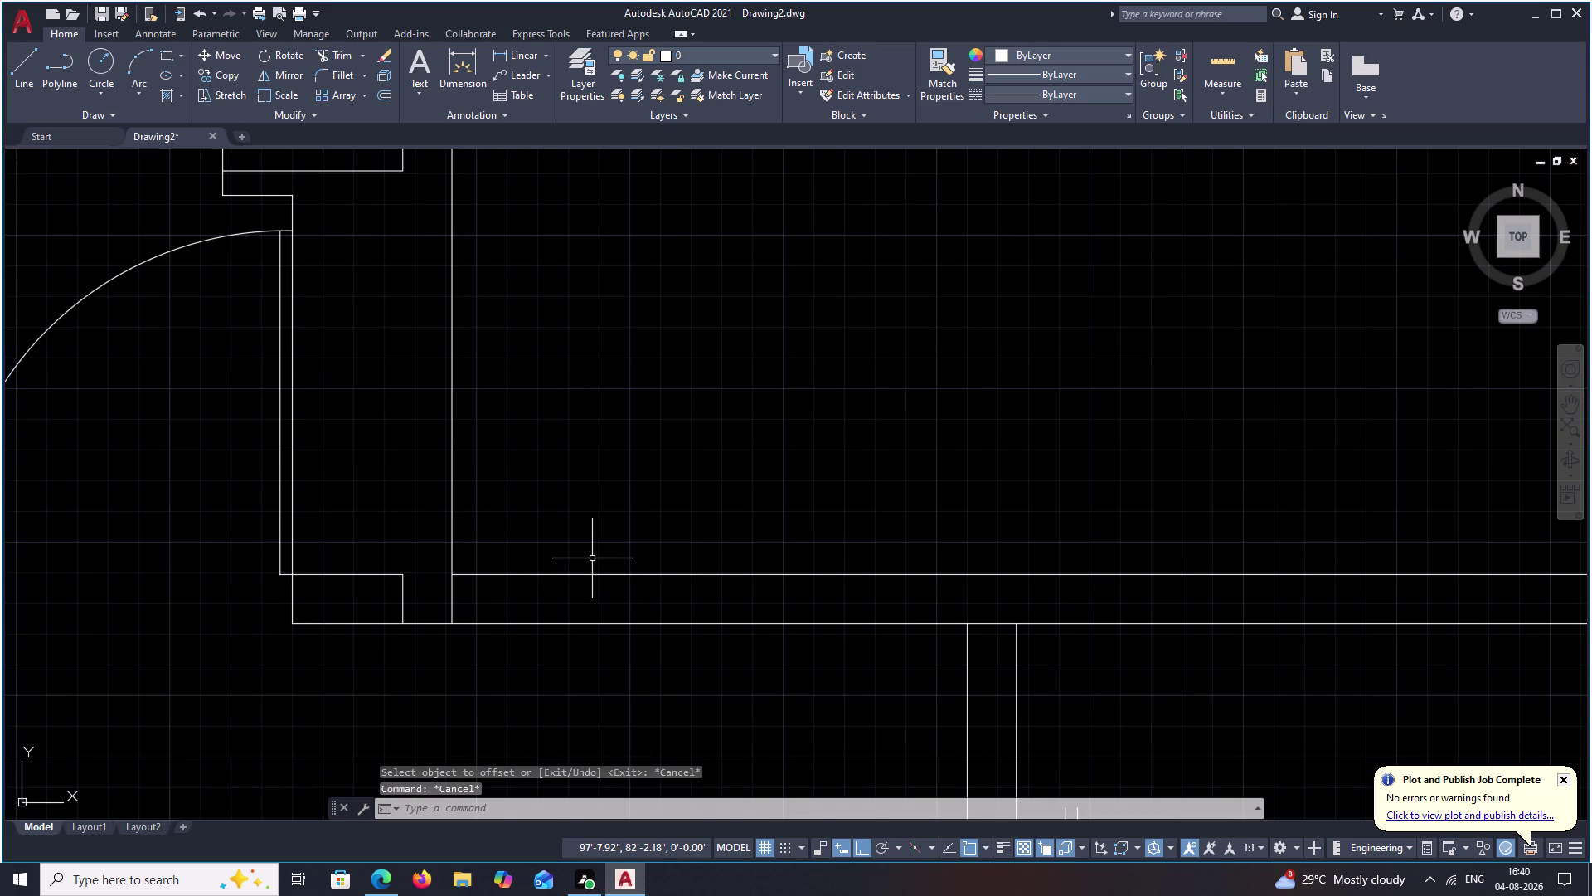
key(b)
key(r)
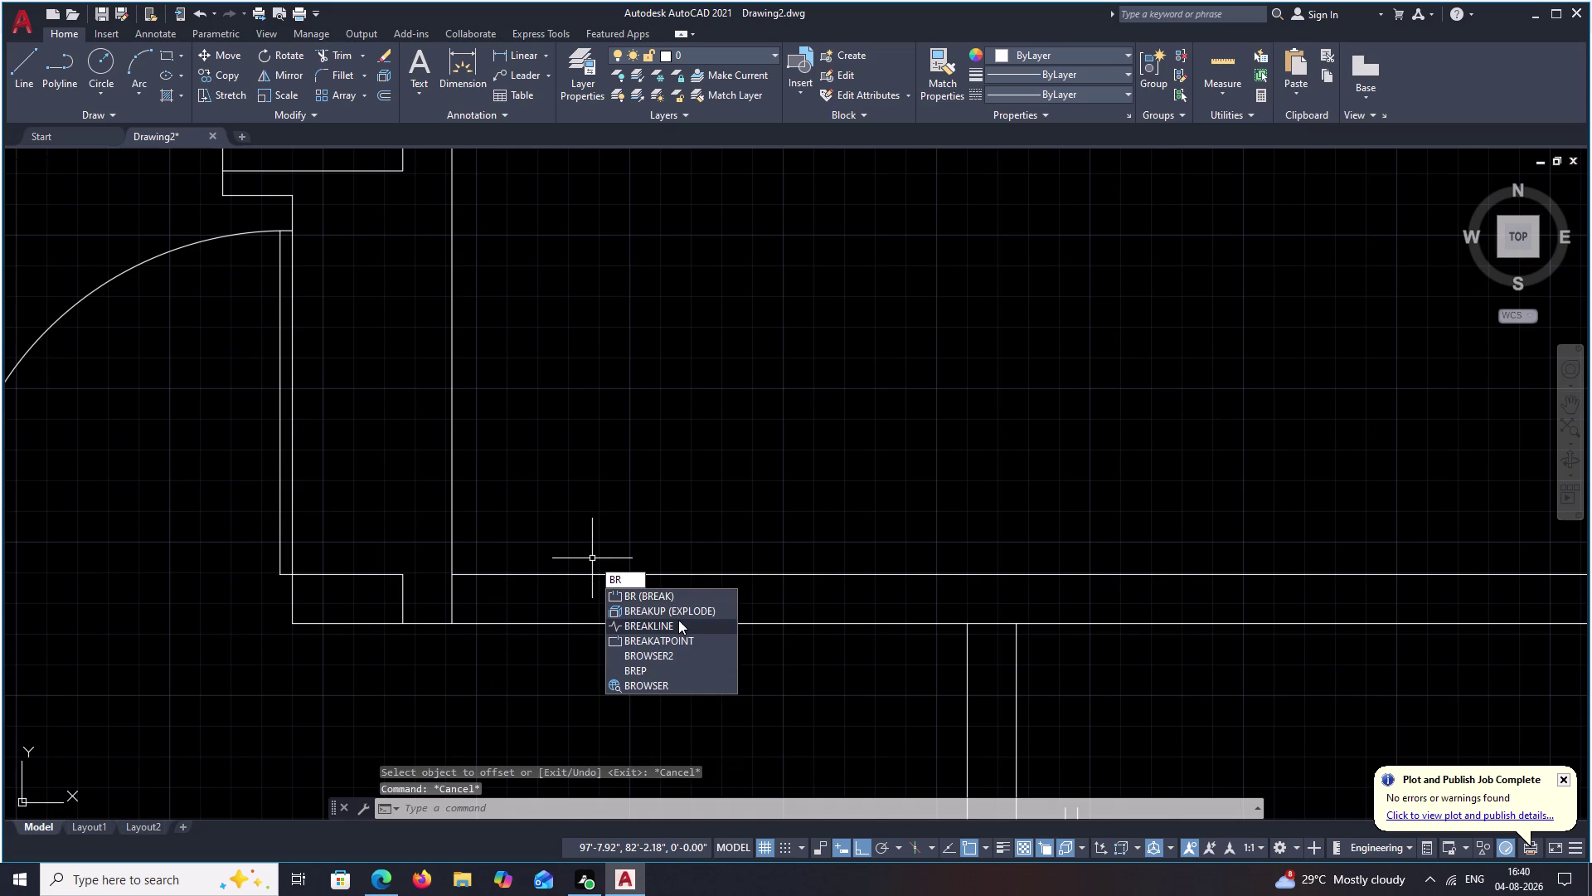
click(676, 636)
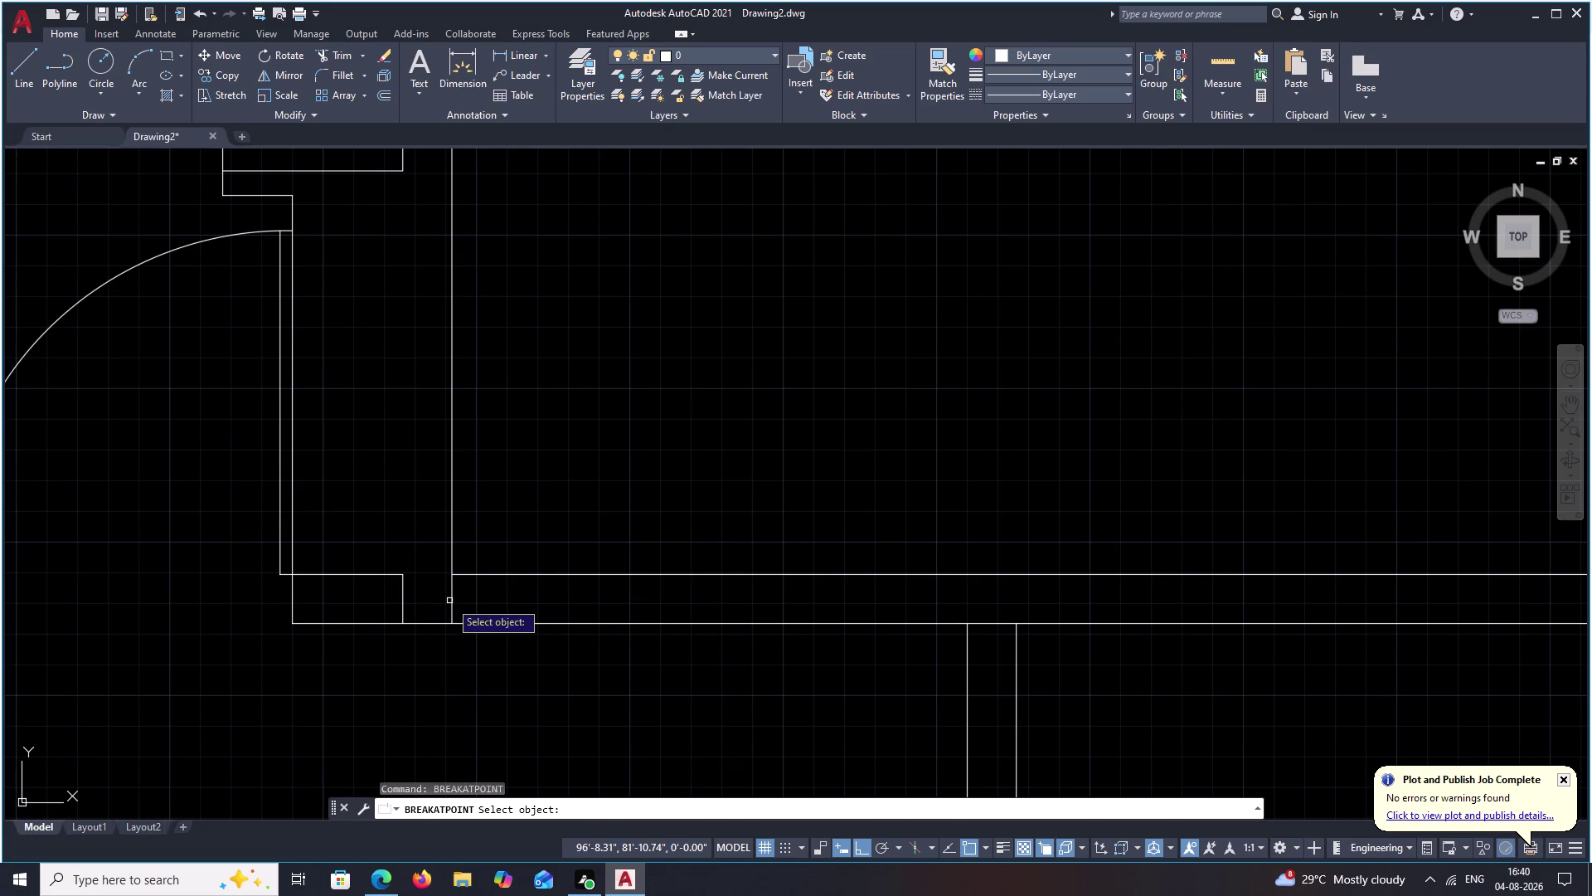
click(453, 599)
click(455, 576)
key(Escape)
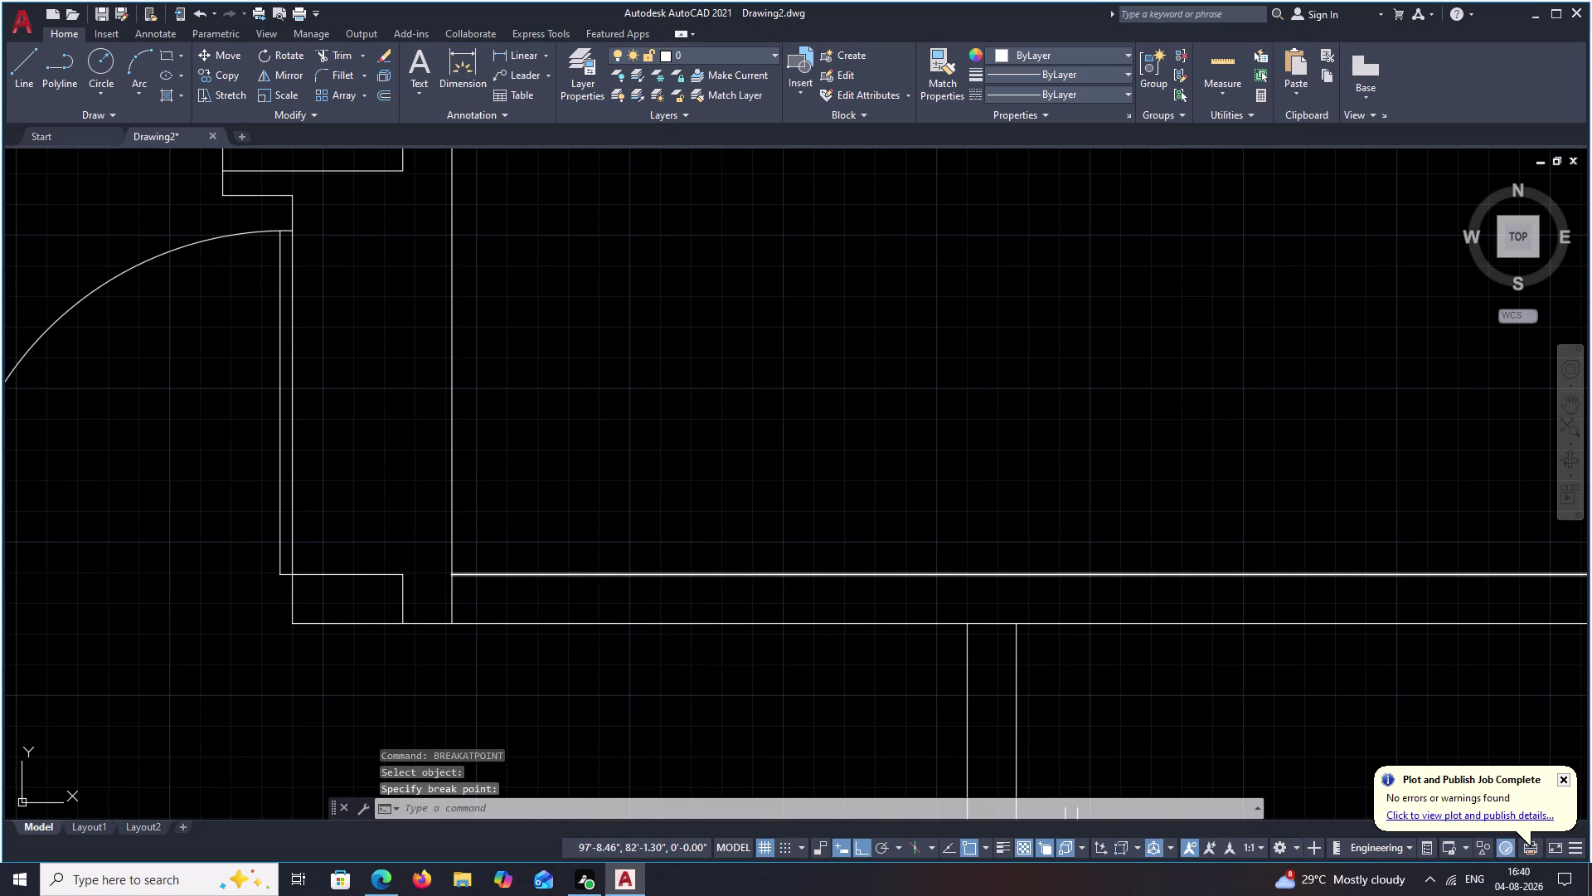
Offset the vertical wall line 4 inches to the right as a new jamb.
text(O)
key(space)
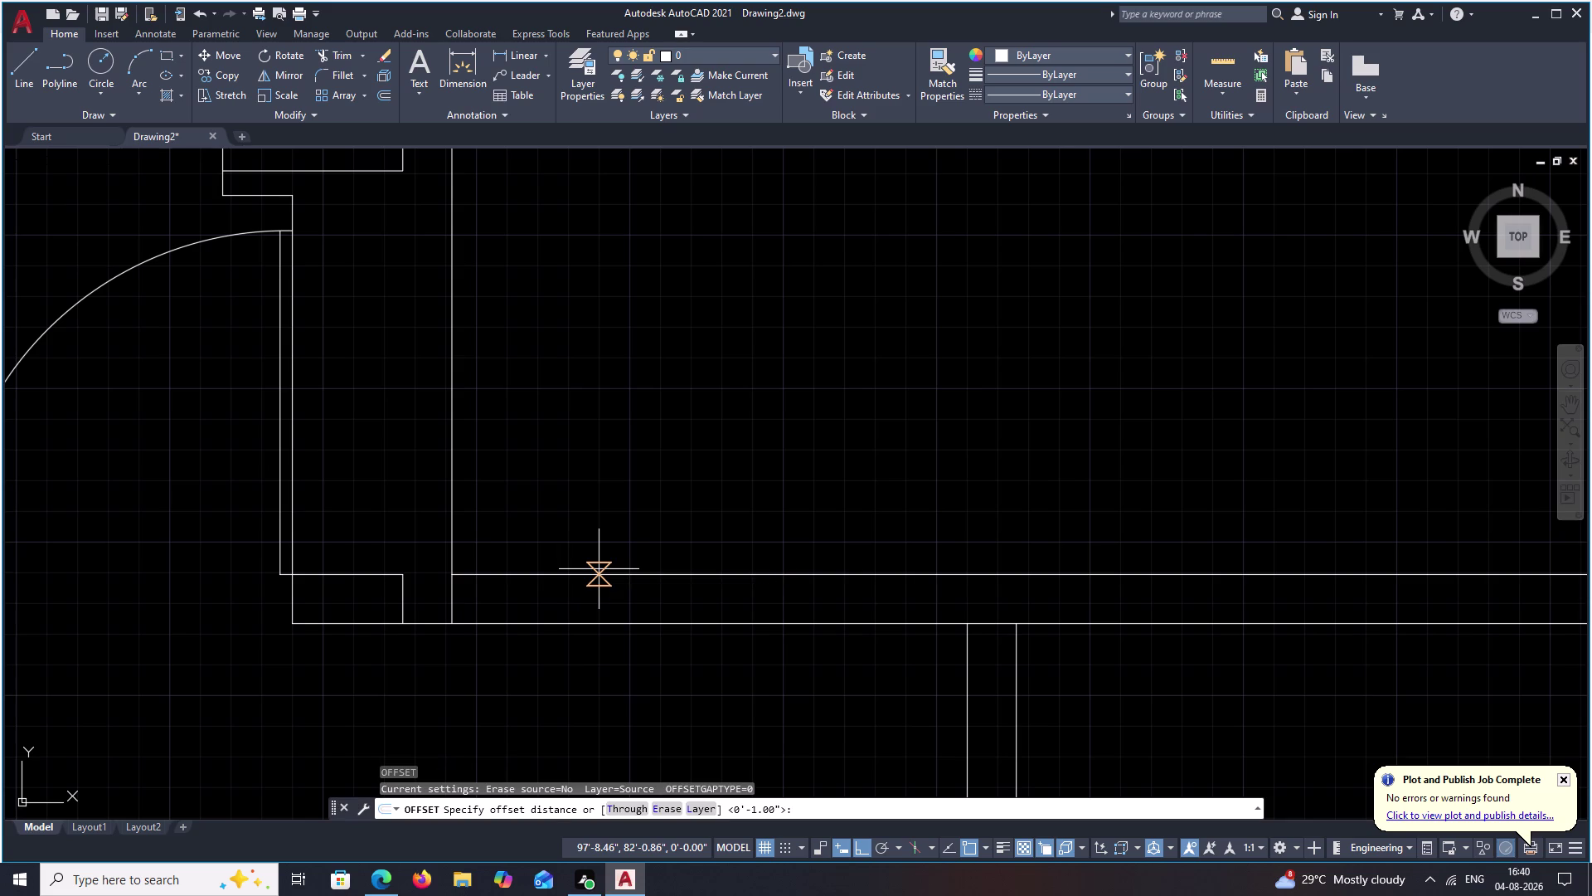
key(4)
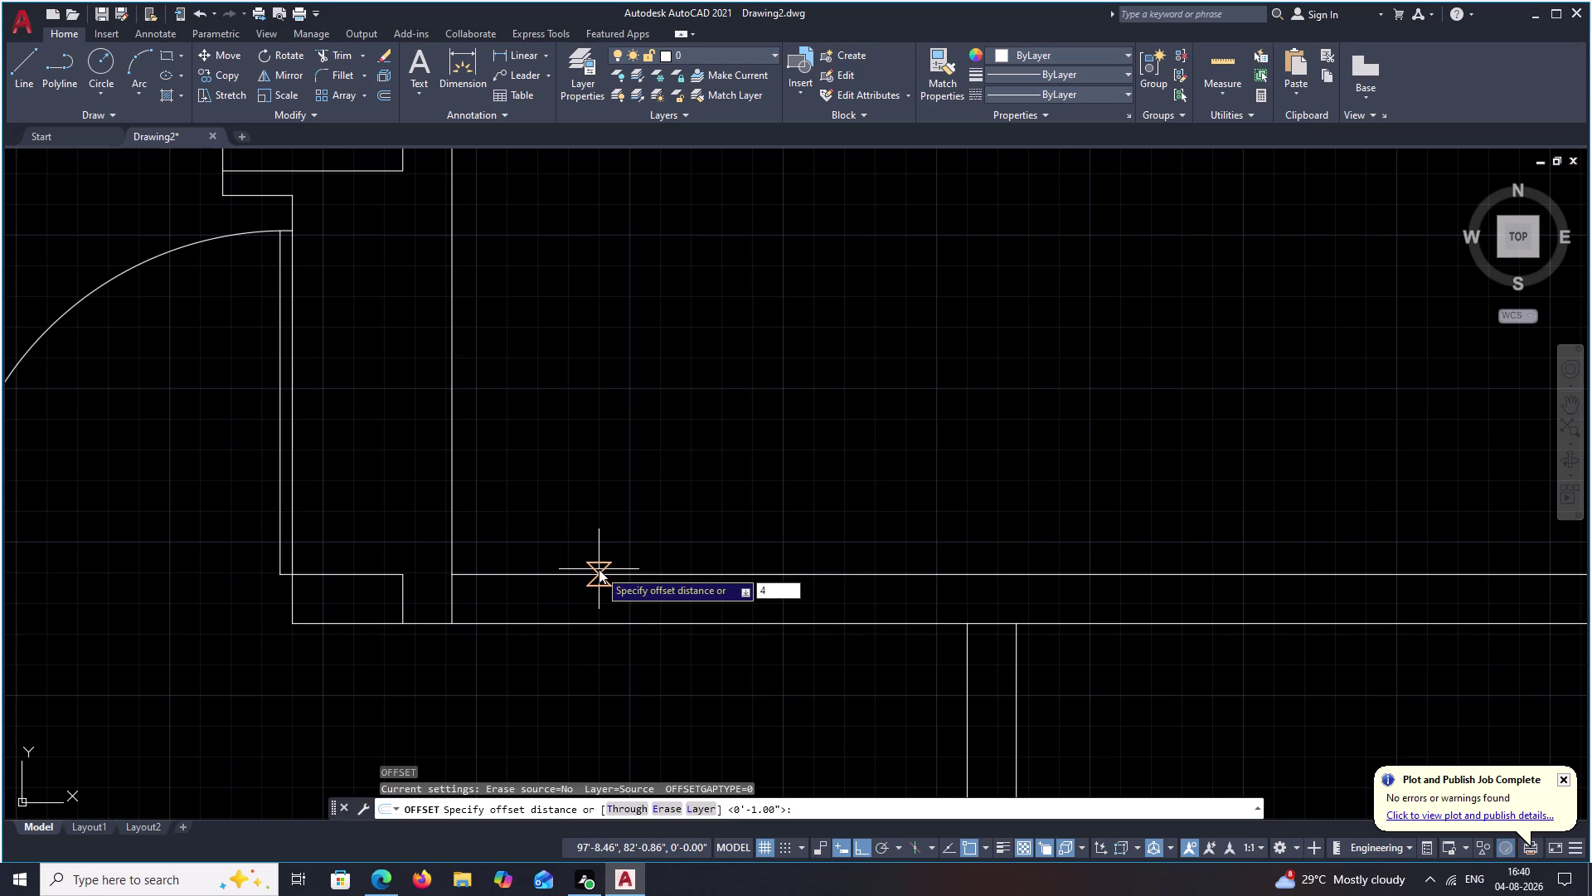
key(space)
click(451, 596)
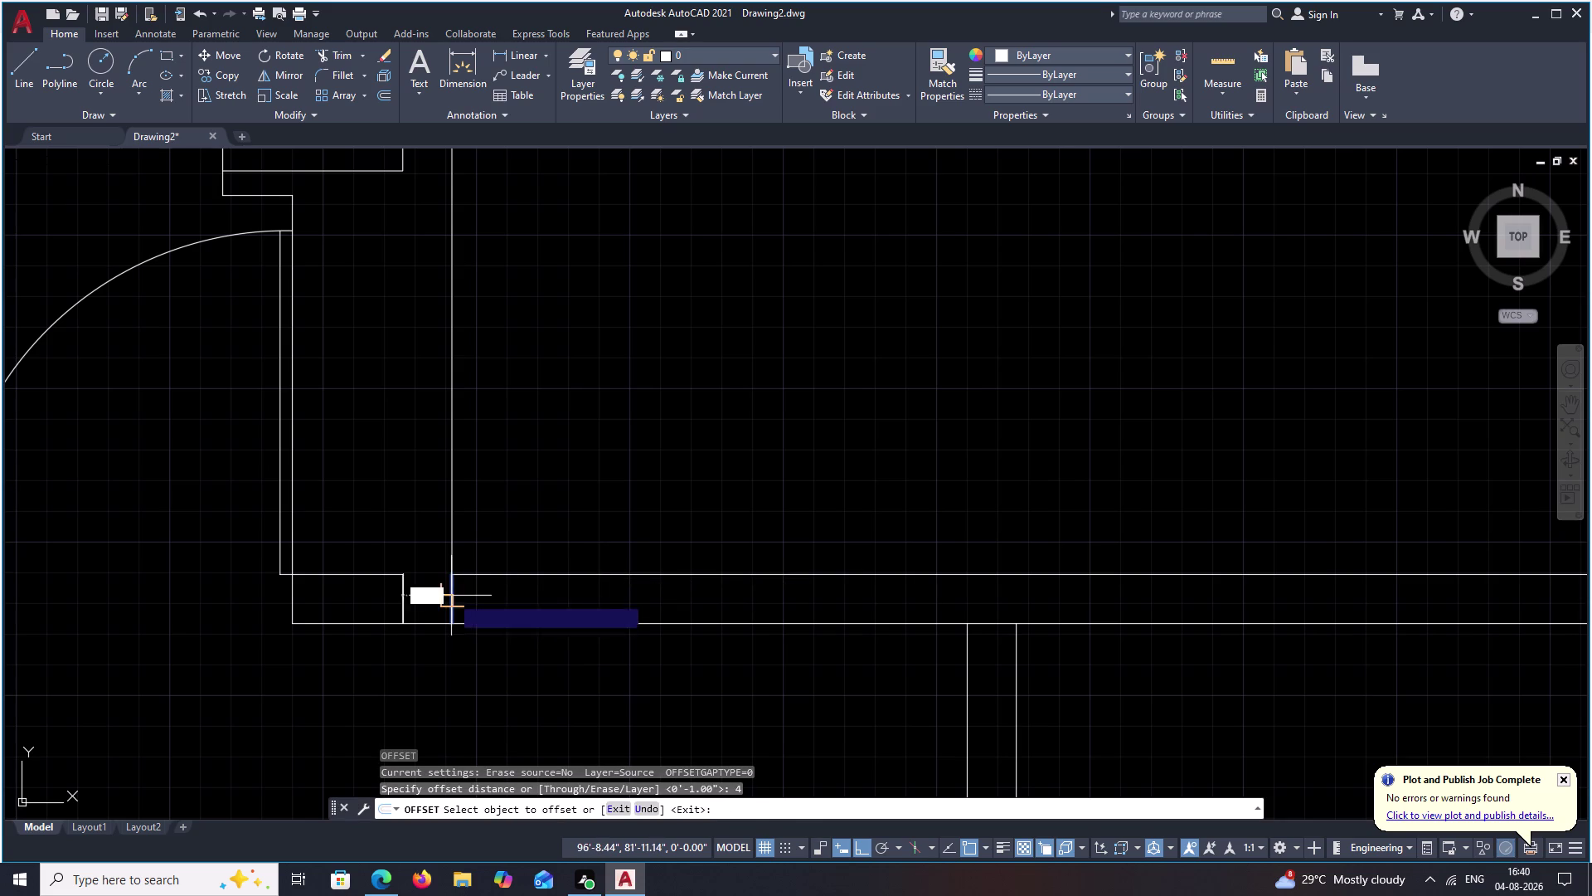
click(707, 602)
key(Escape)
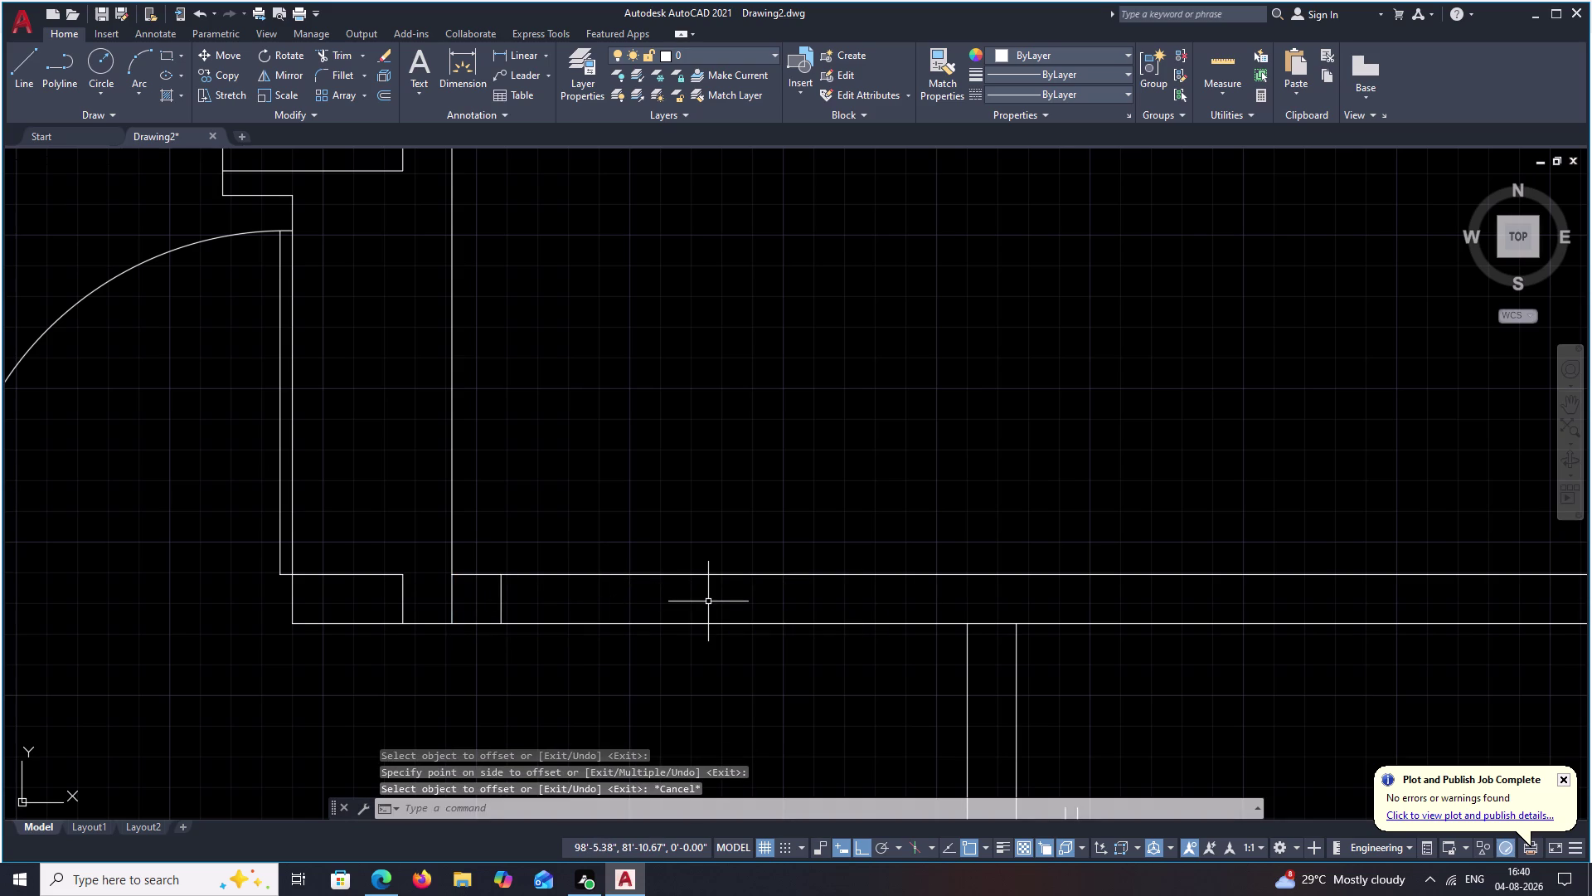
Start a 2'8" door leaf line from the new jamb, then cancel it.
text(L)
key(space)
click(510, 579)
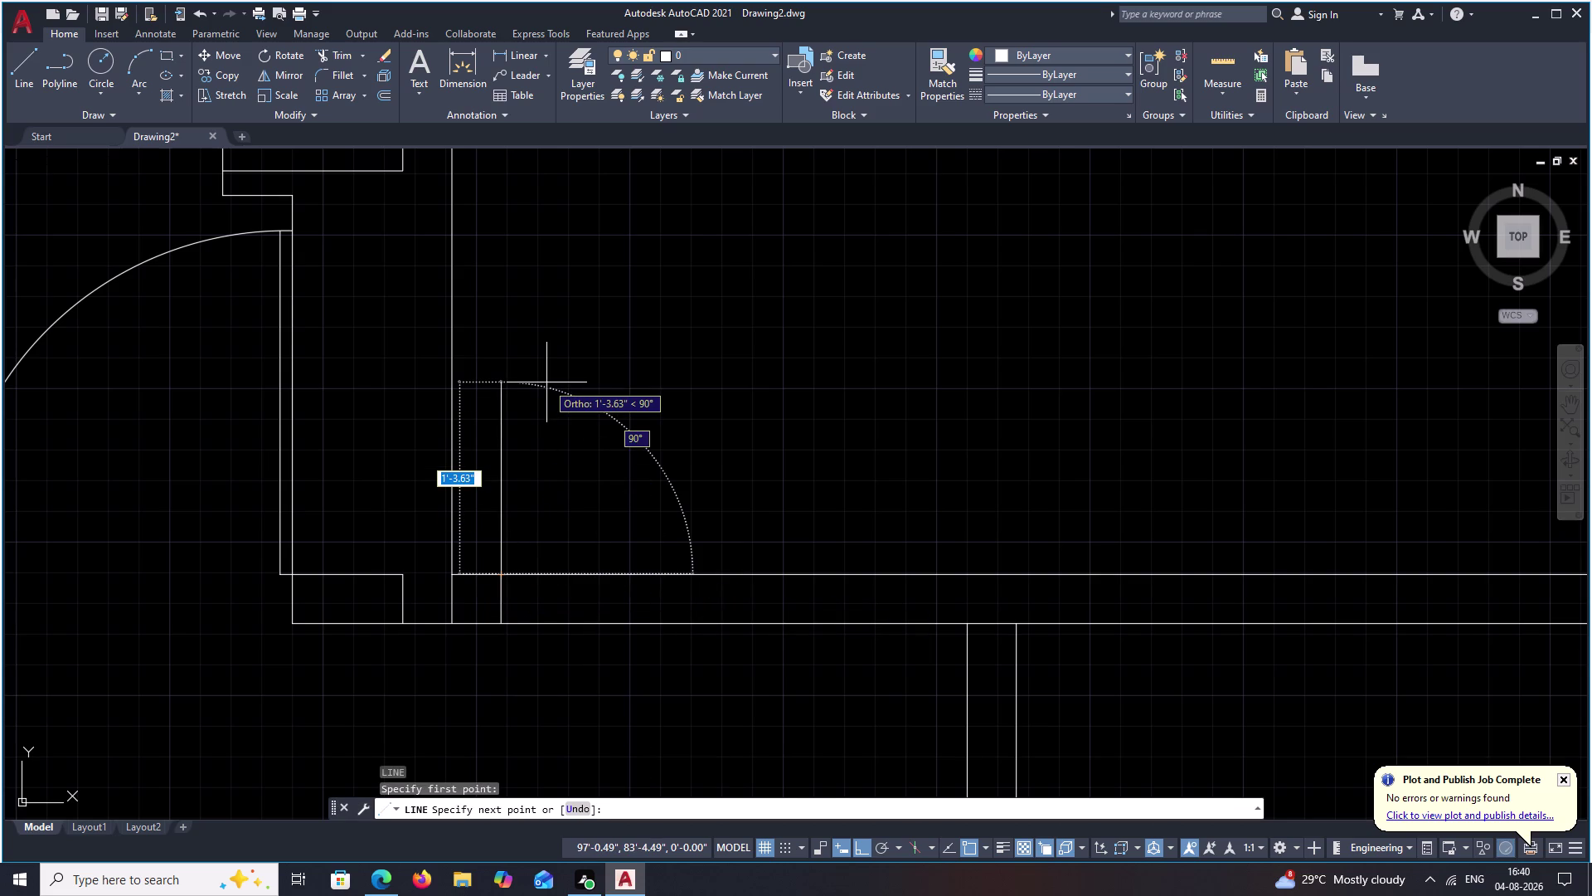
key(2)
key(apostrophe)
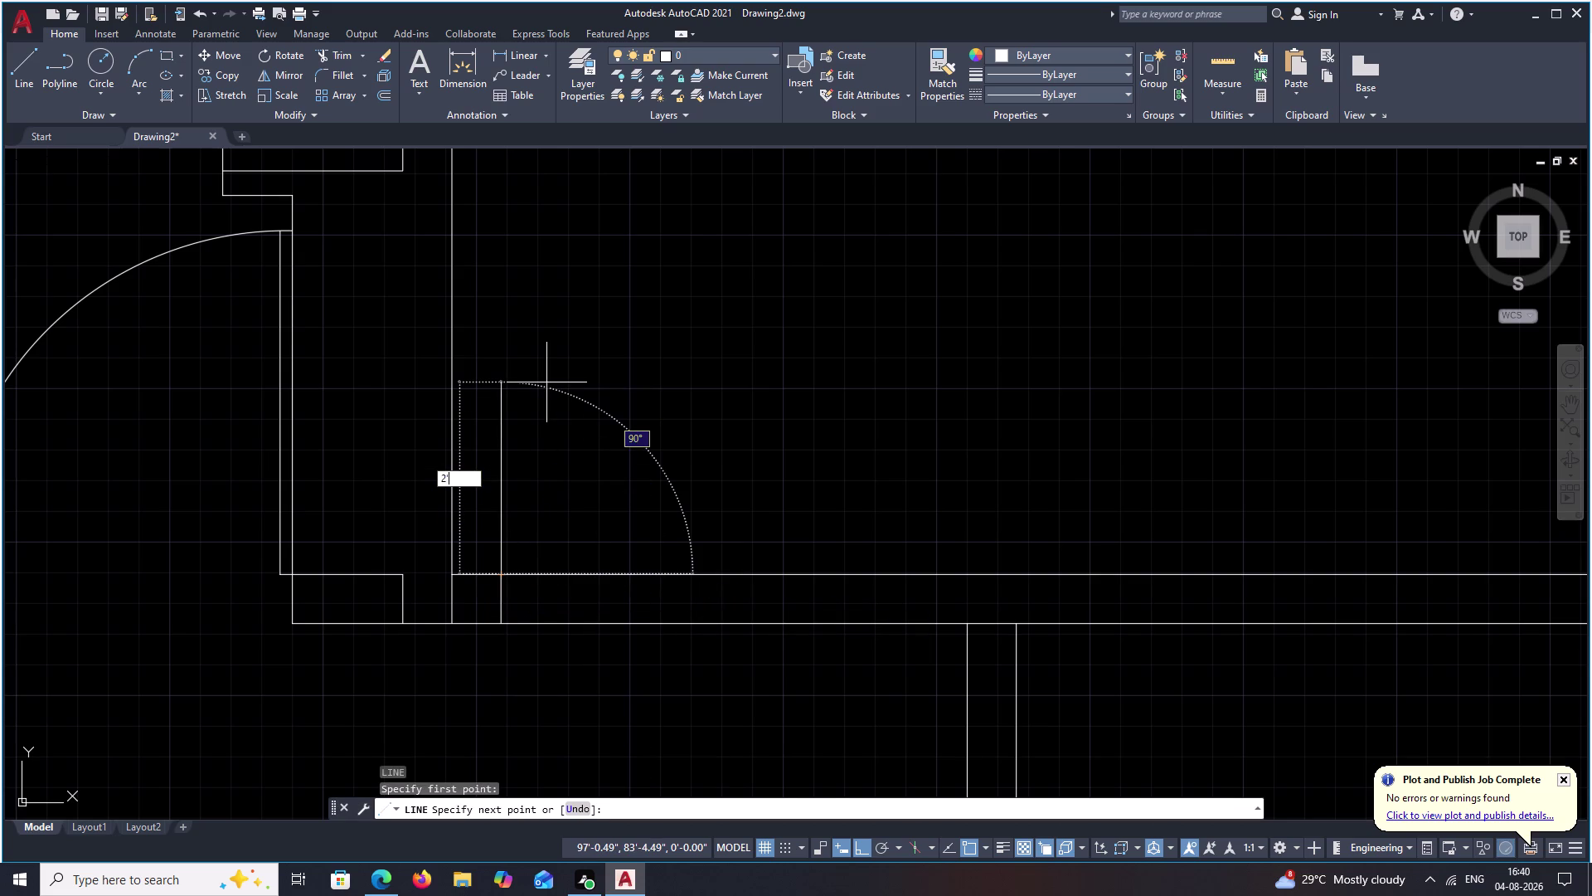
key(8)
key(shift+quotedbl)
key(space)
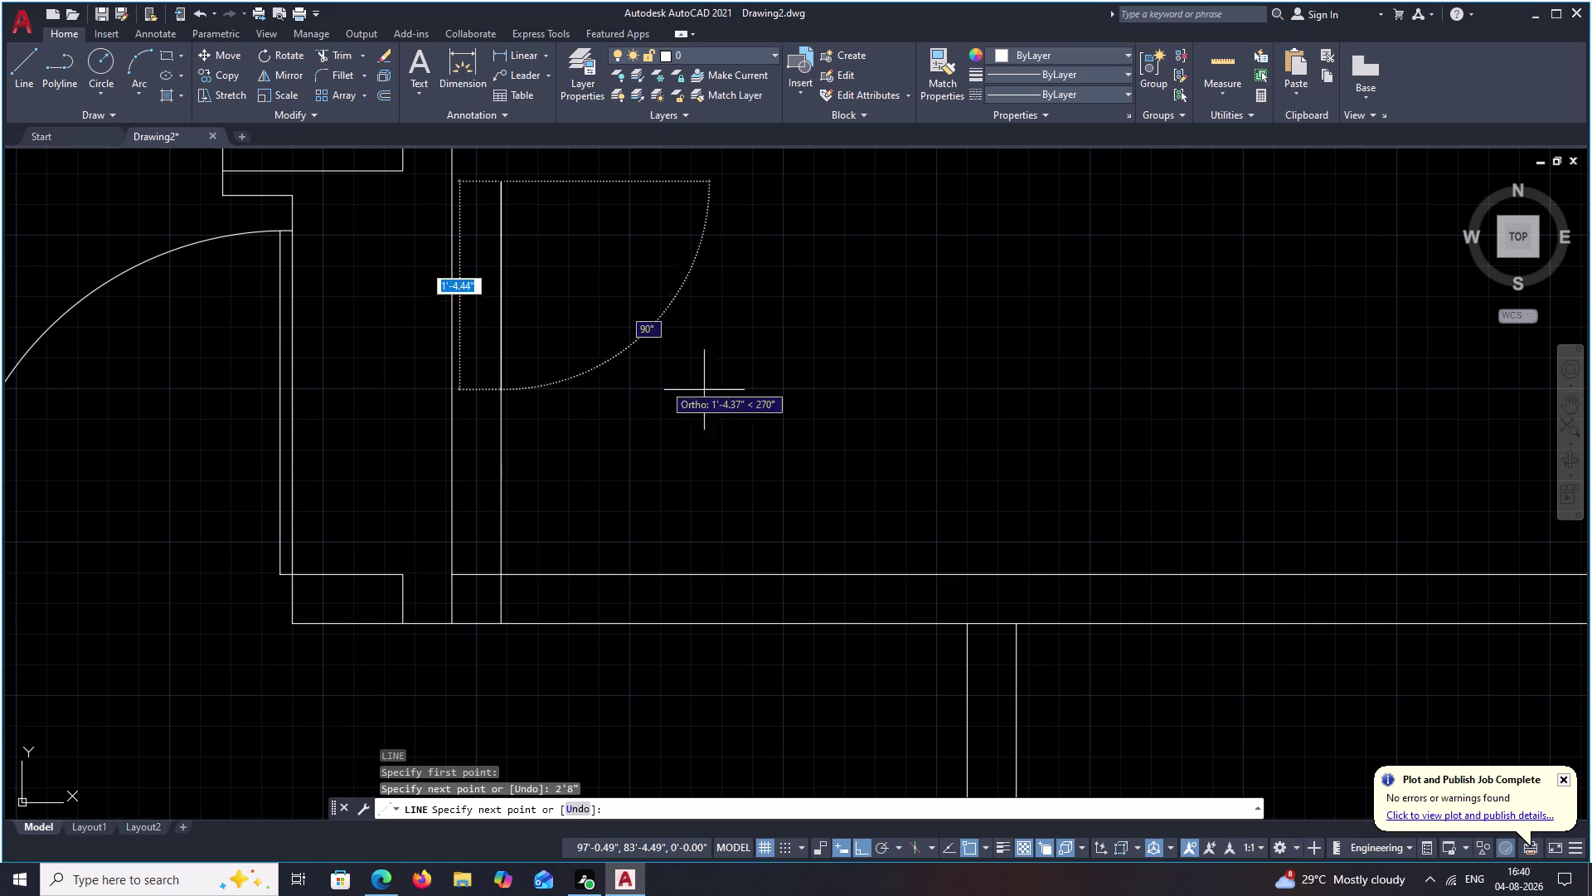
key(Escape)
Offset the lower wall line by 2'8" to mark the new opening.
text(O)
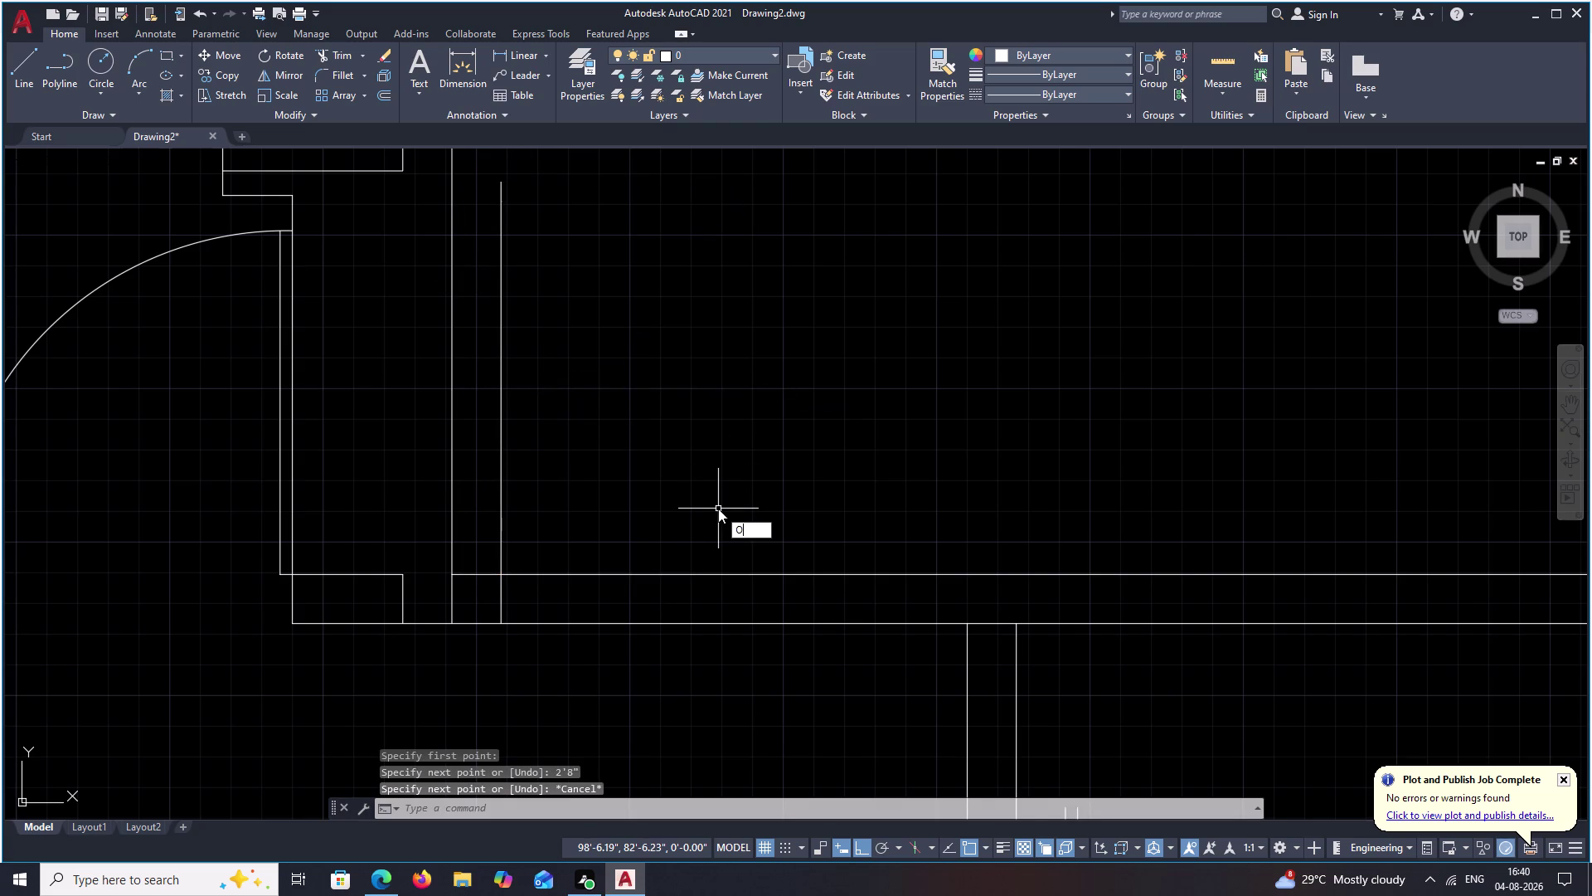
key(space)
text(2')
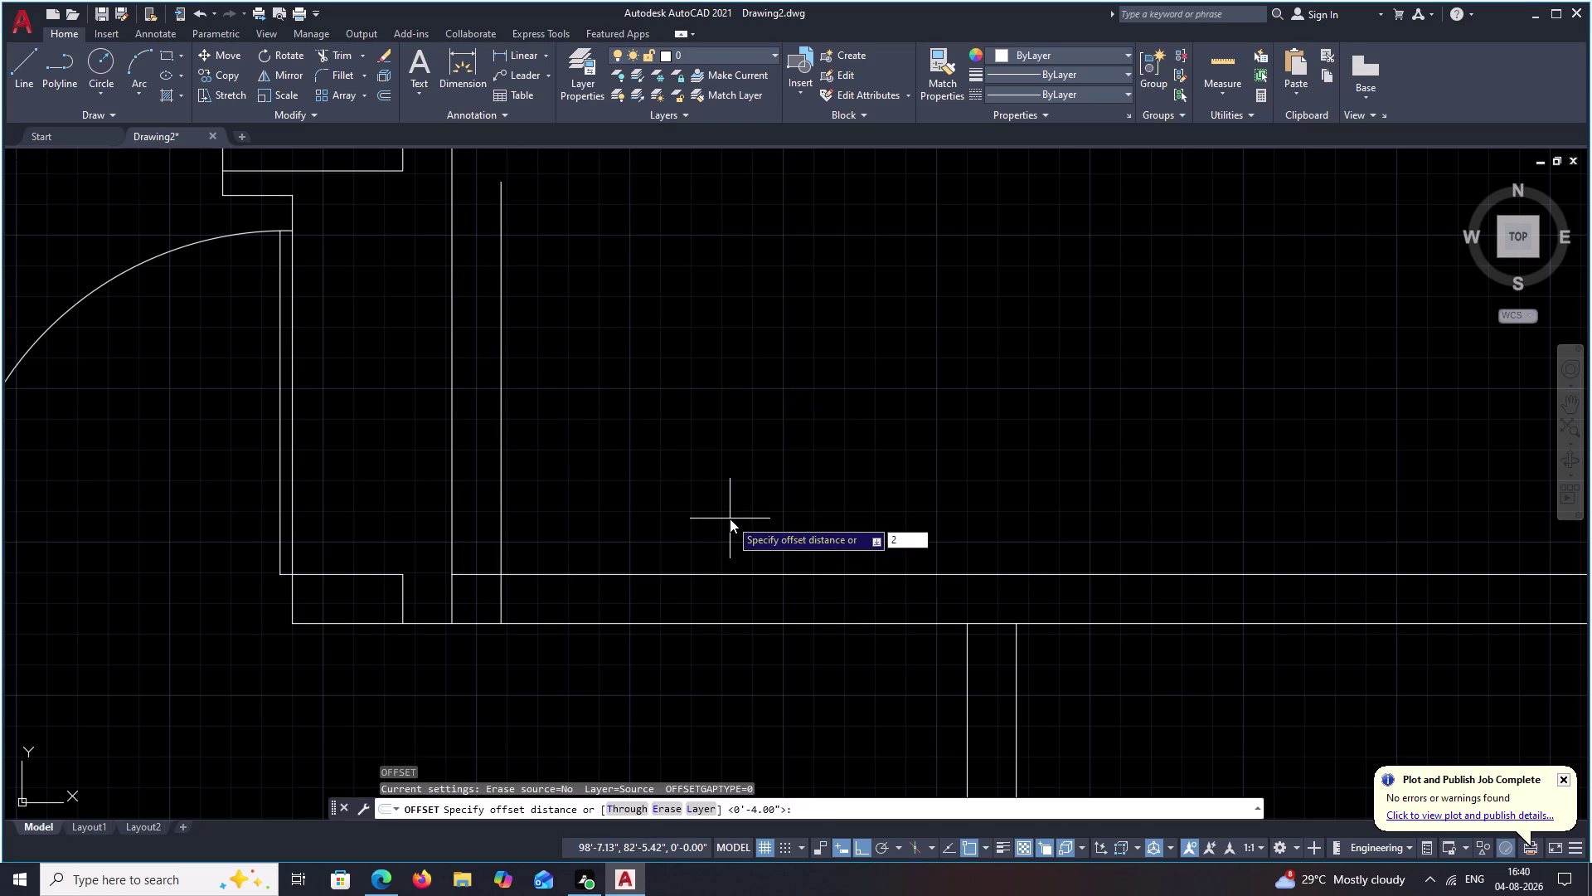
text(8)
text(")
key(space)
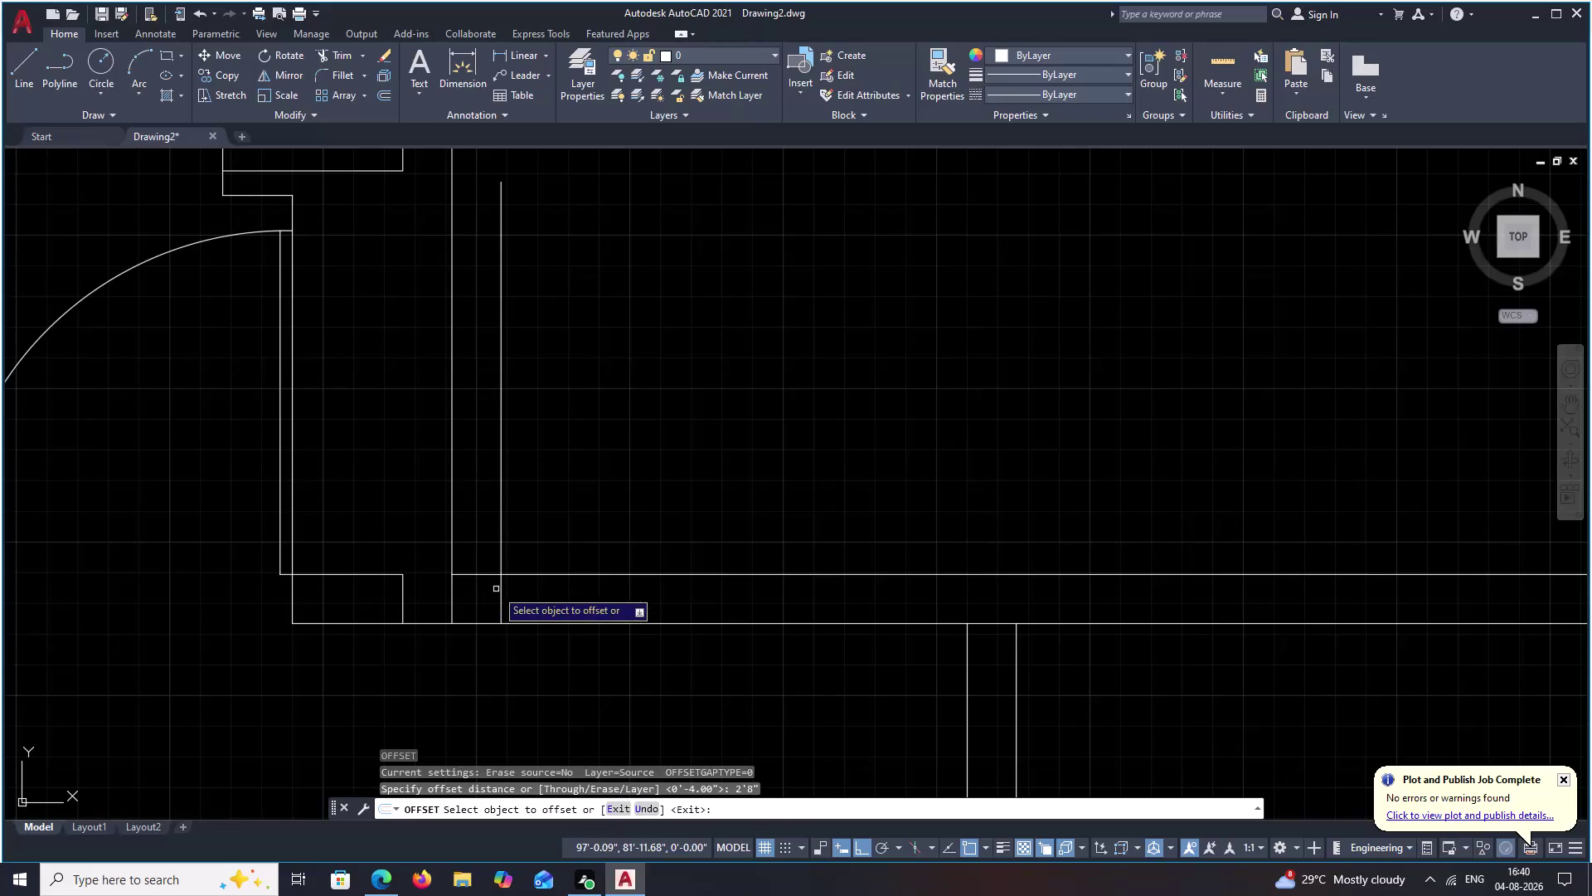
click(501, 595)
click(664, 582)
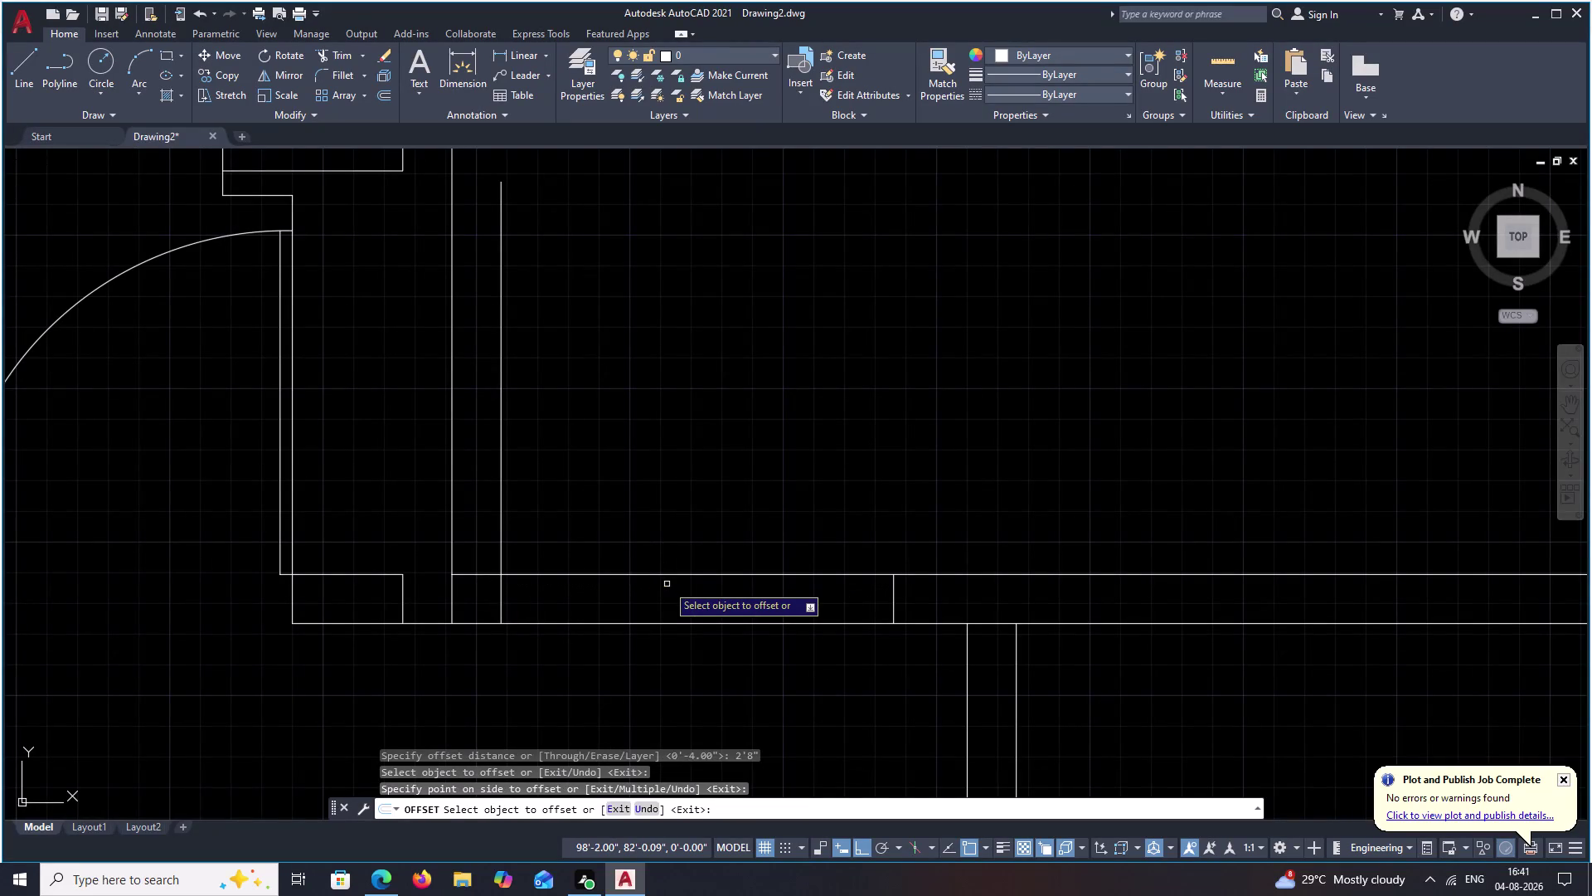
key(Escape)
Offset the vertical line 1" to create a thin parallel wall line.
key(o)
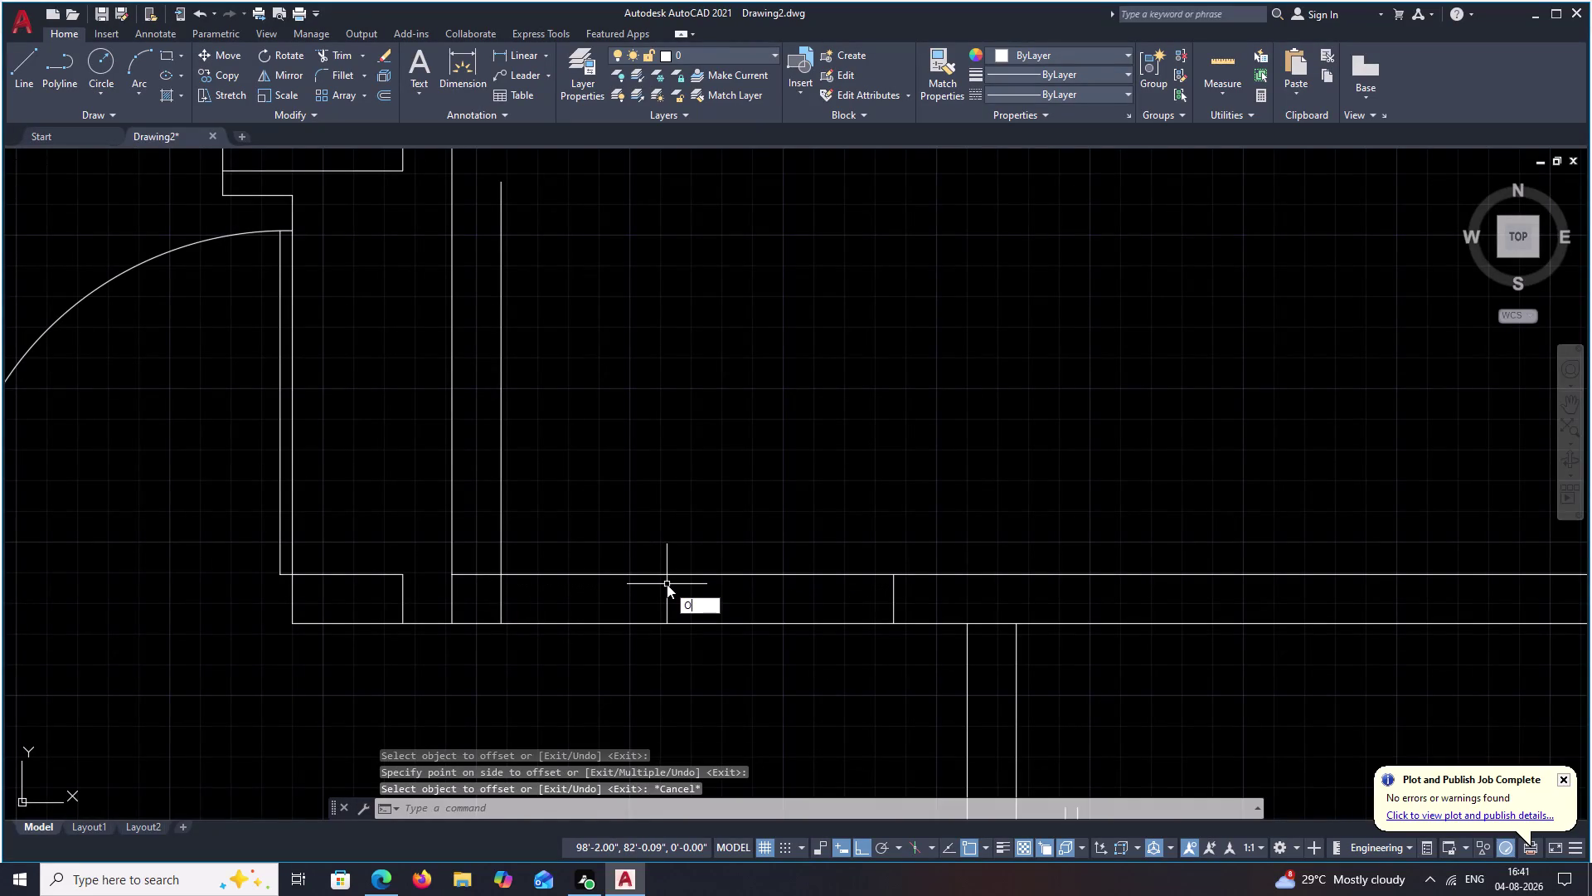
key(space)
text(1)
key(space)
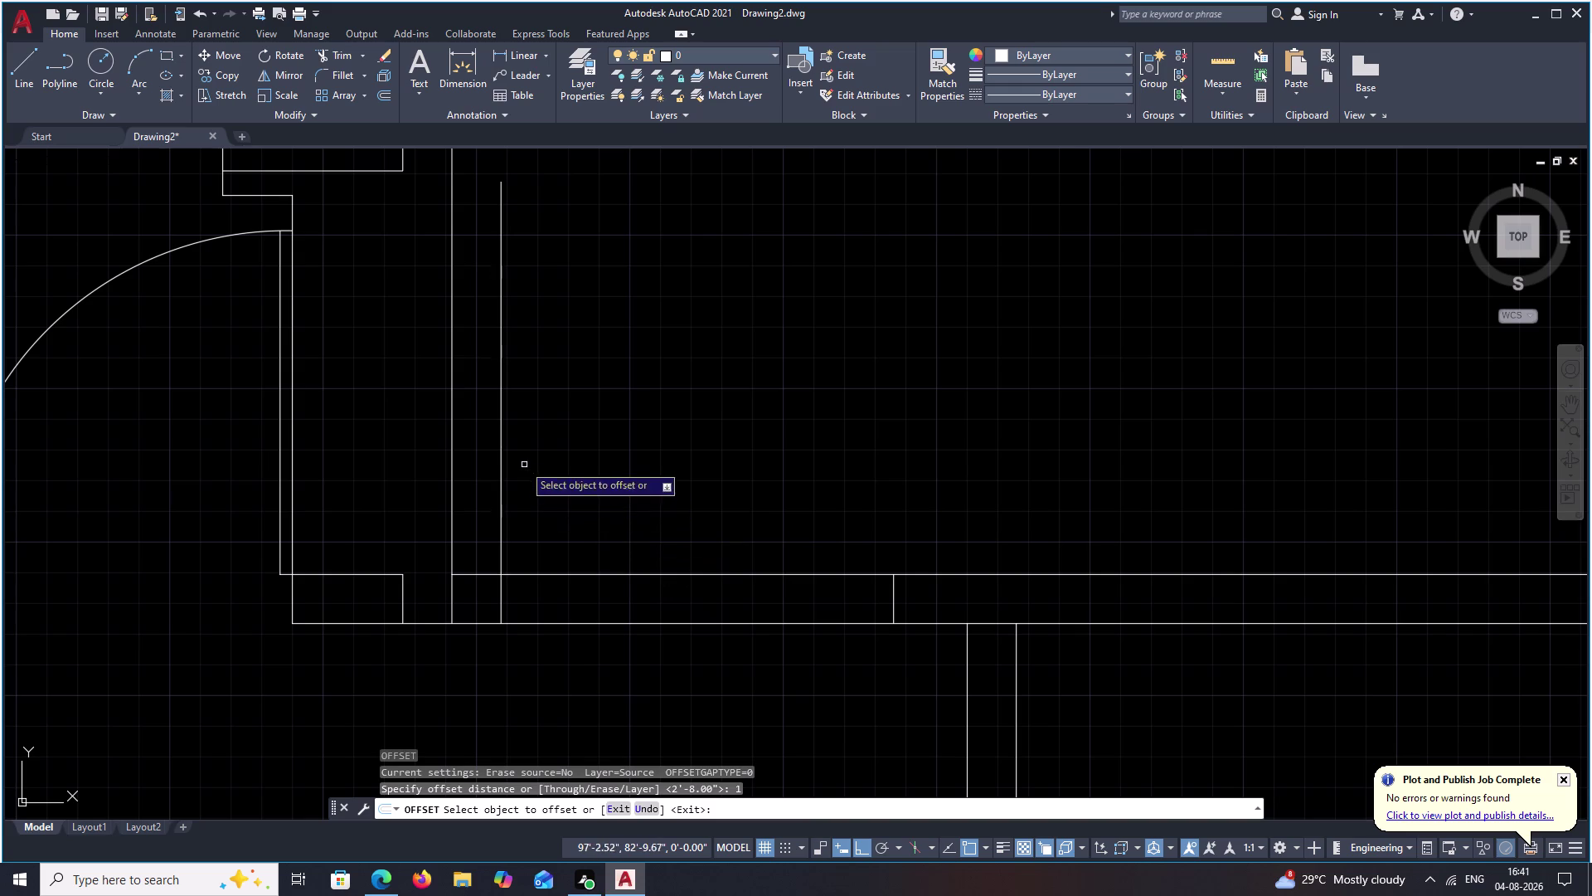
click(501, 450)
click(596, 450)
key(Escape)
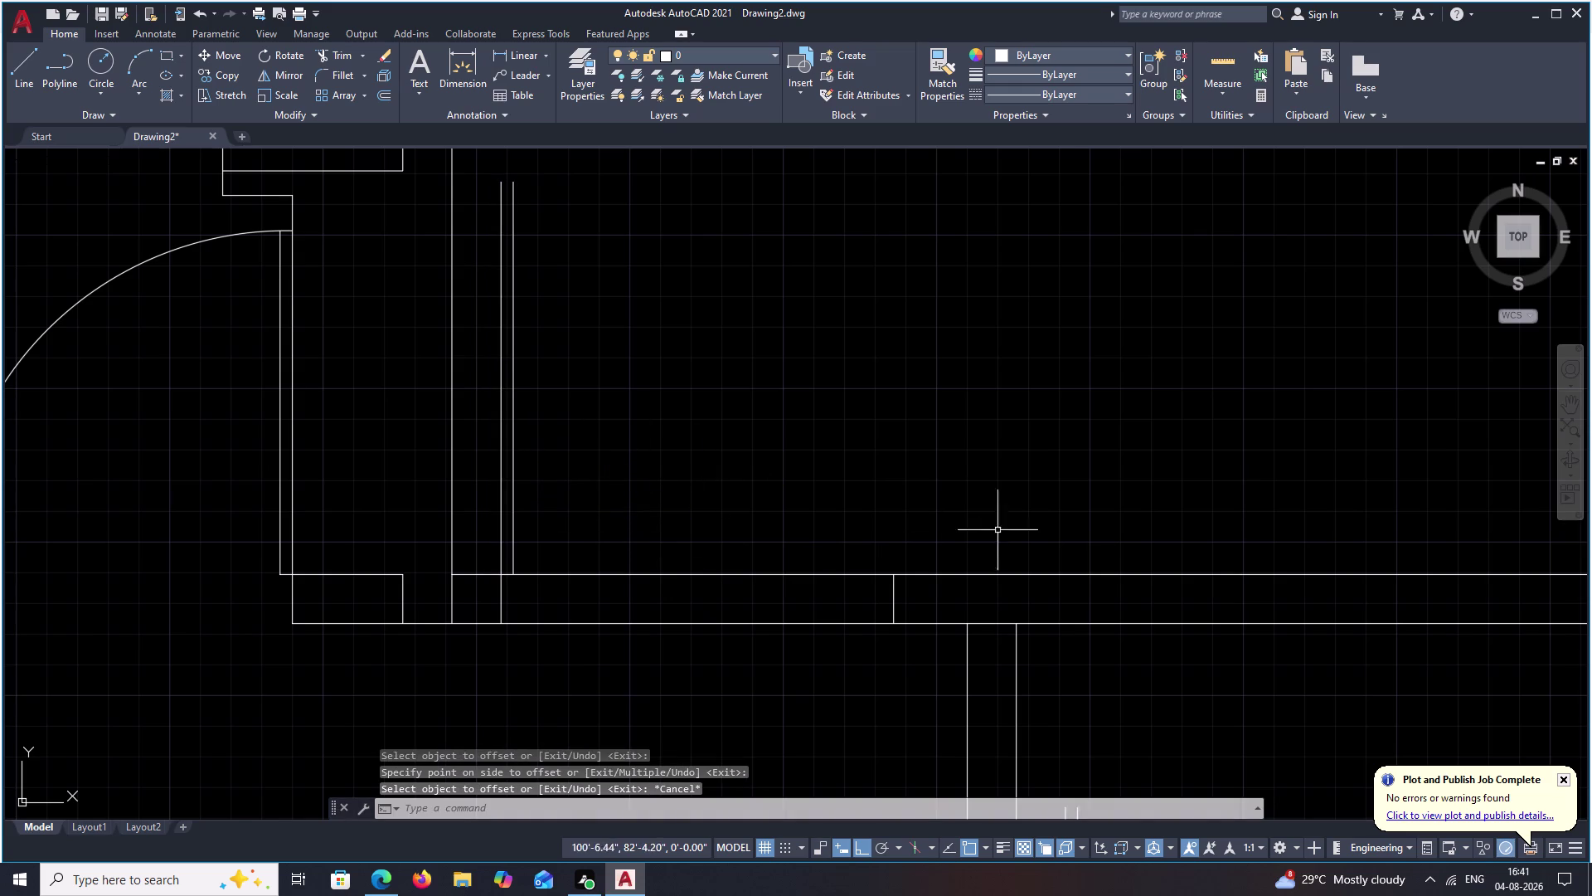
Pan and zoom across the floor plan to center the upper rooms.
scroll(down, 3)
middle_drag(848, 466, 1155, 574)
middle_drag(1097, 564, 1122, 408)
middle_drag(1074, 670, 1054, 542)
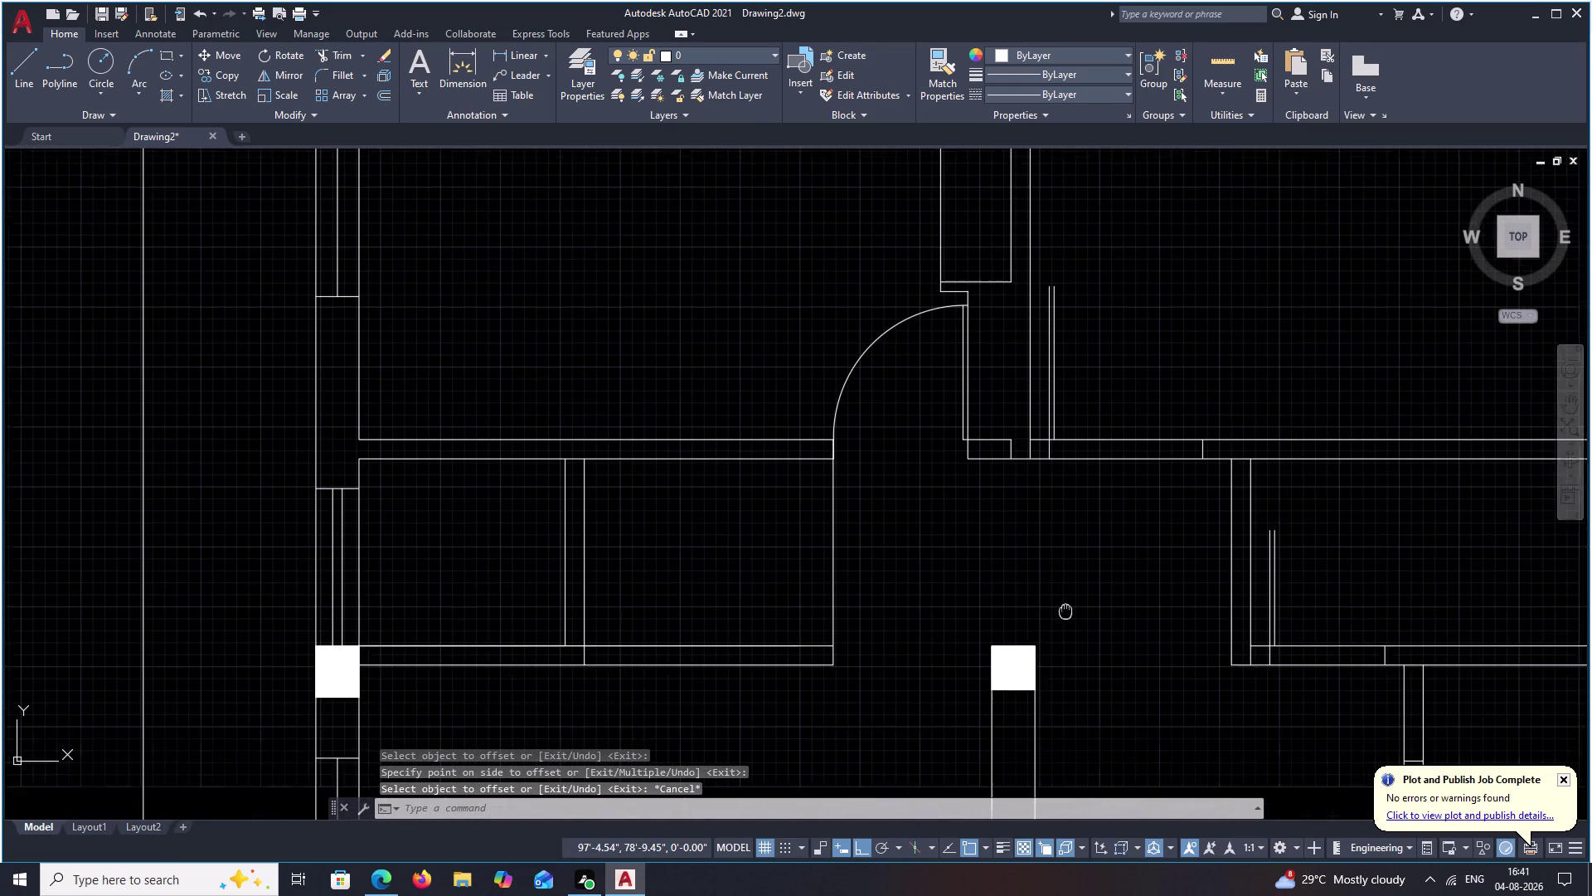
middle_drag(1054, 542, 1050, 518)
middle_drag(831, 526, 1022, 569)
middle_drag(826, 529, 877, 540)
scroll(up, 3)
middle_drag(742, 478, 767, 580)
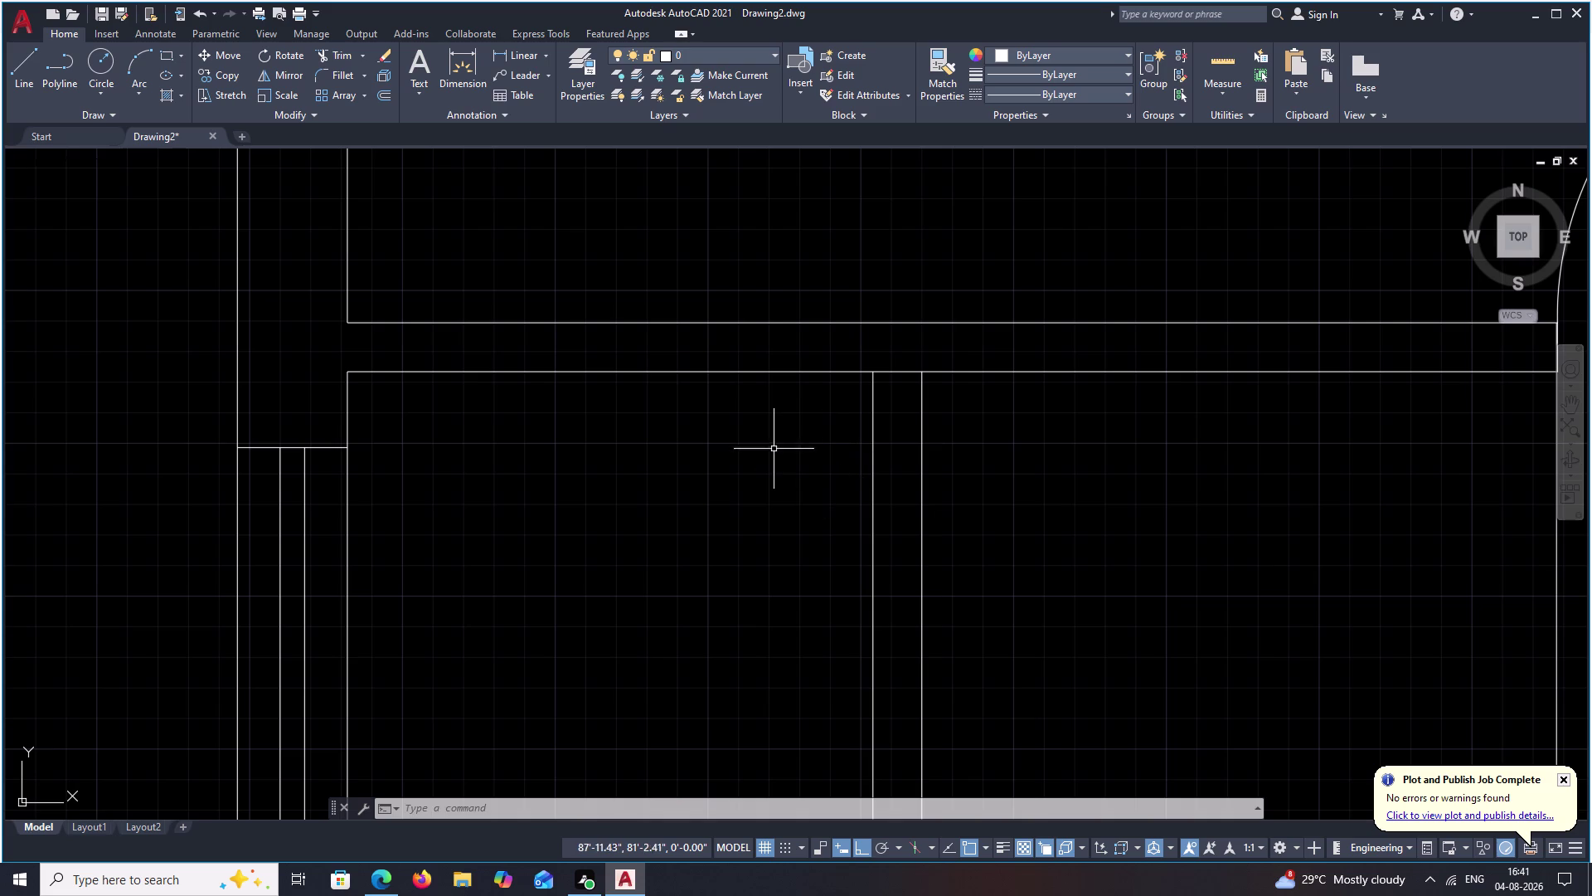
middle_drag(774, 442, 801, 550)
middle_drag(766, 427, 747, 482)
scroll(down, 3)
scroll(down, 3)
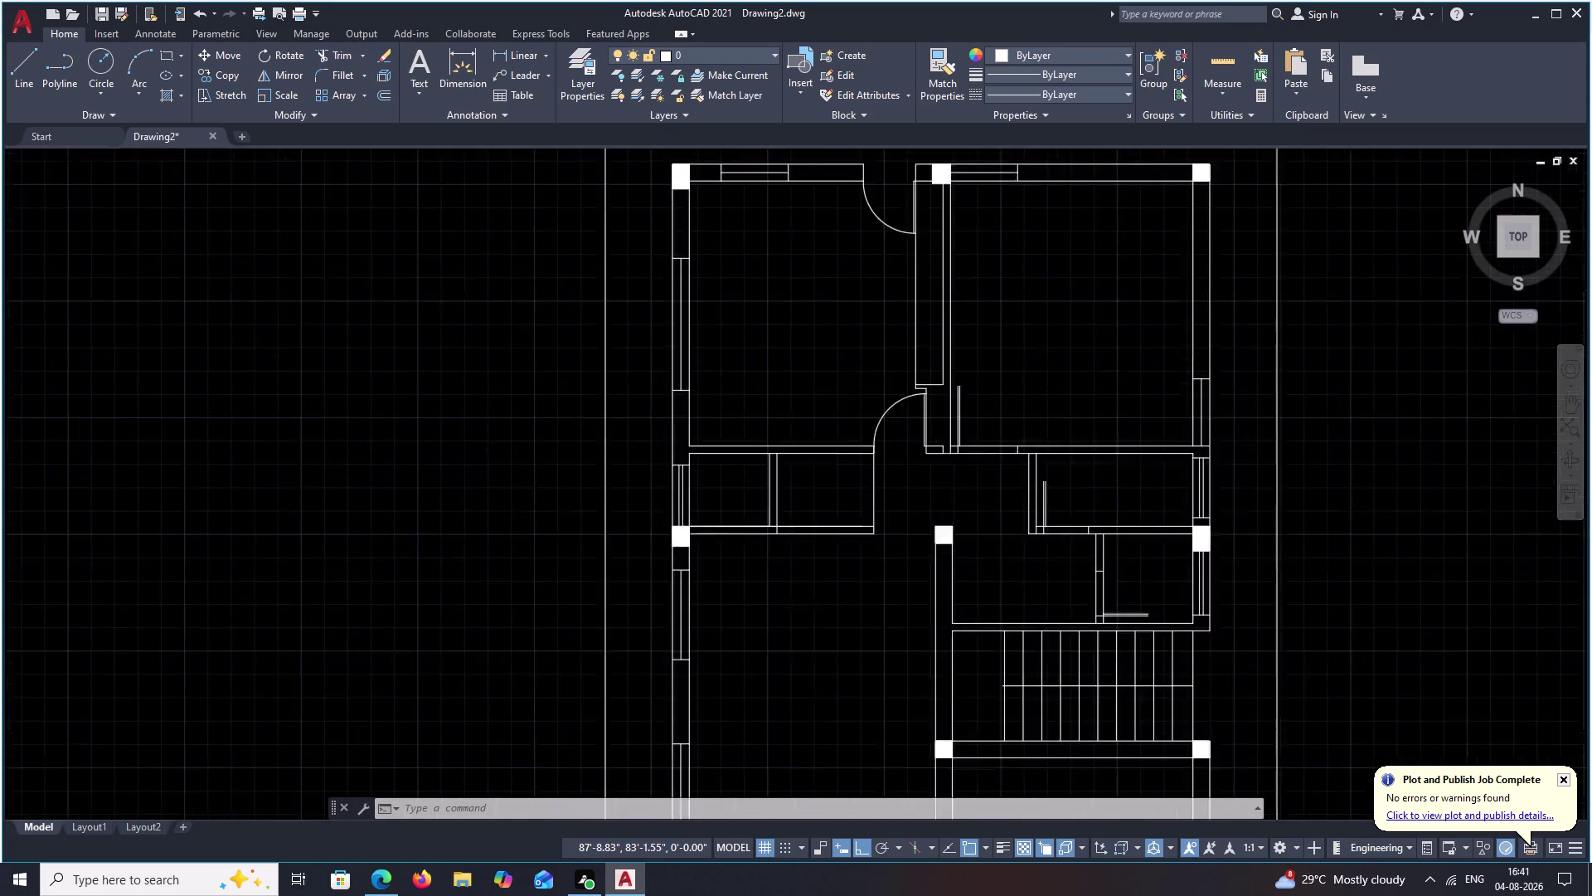
middle_drag(750, 420, 712, 533)
scroll(up, 3)
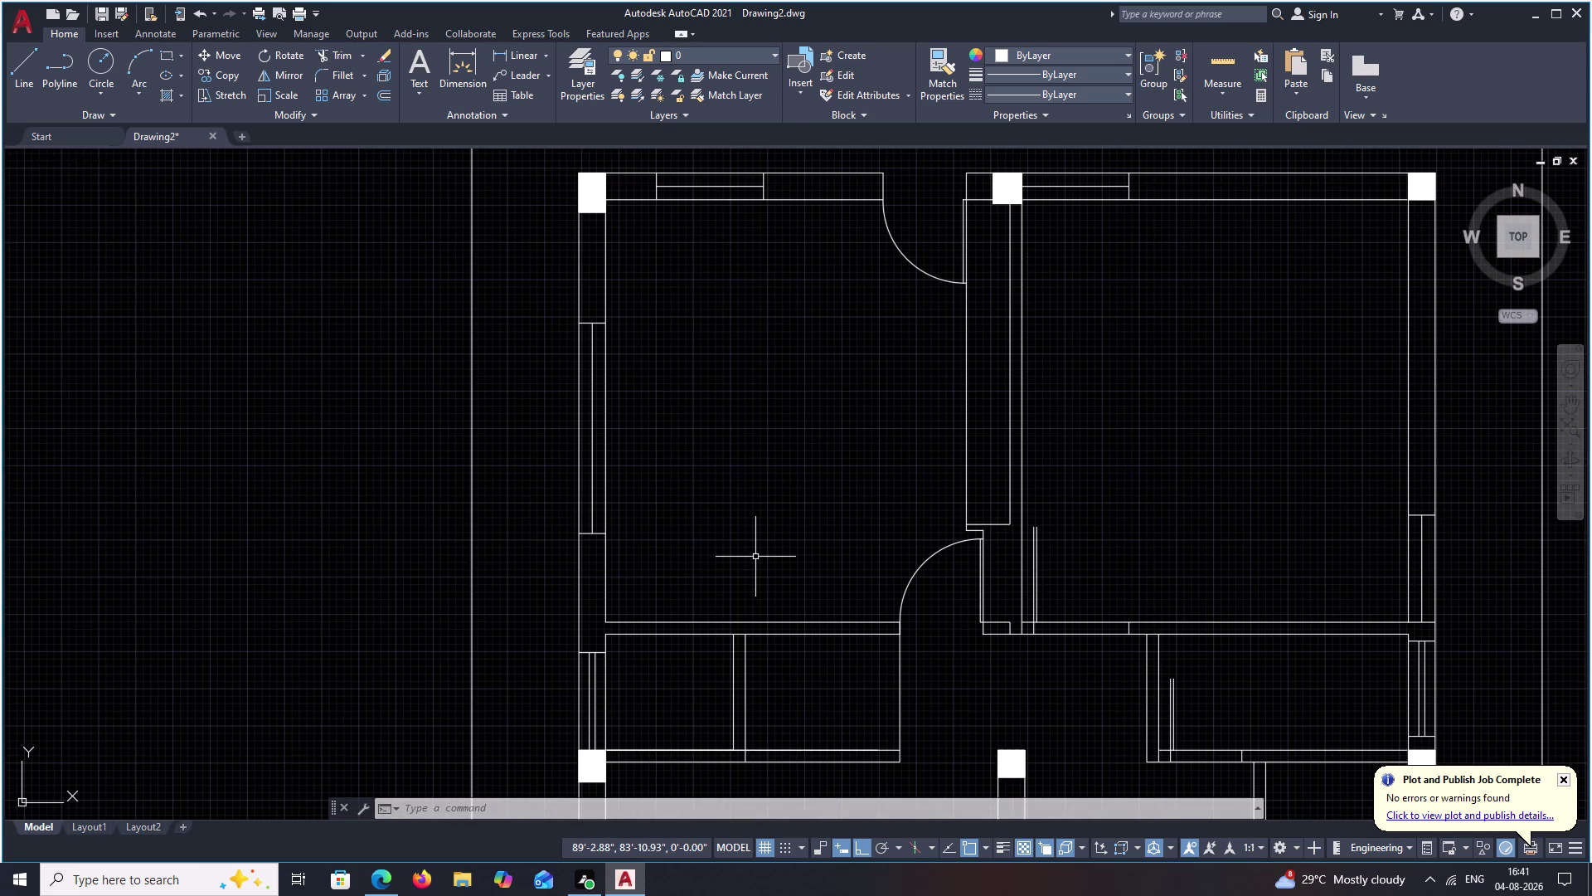
Try twice to start a 2' line, cancelling both attempts.
text(L)
key(space)
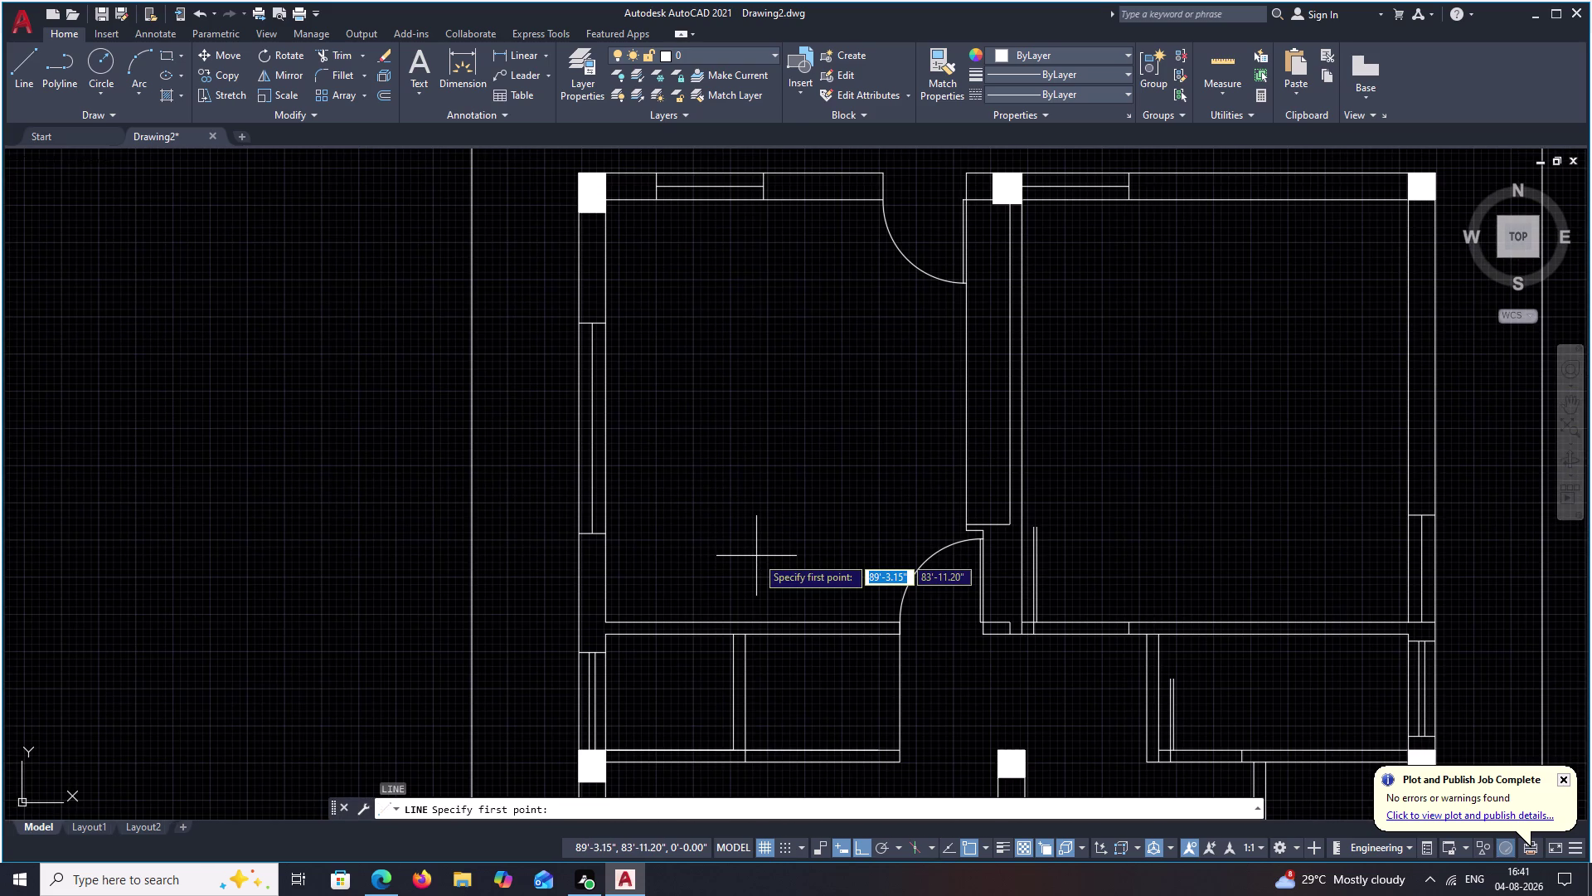
text(2')
key(space)
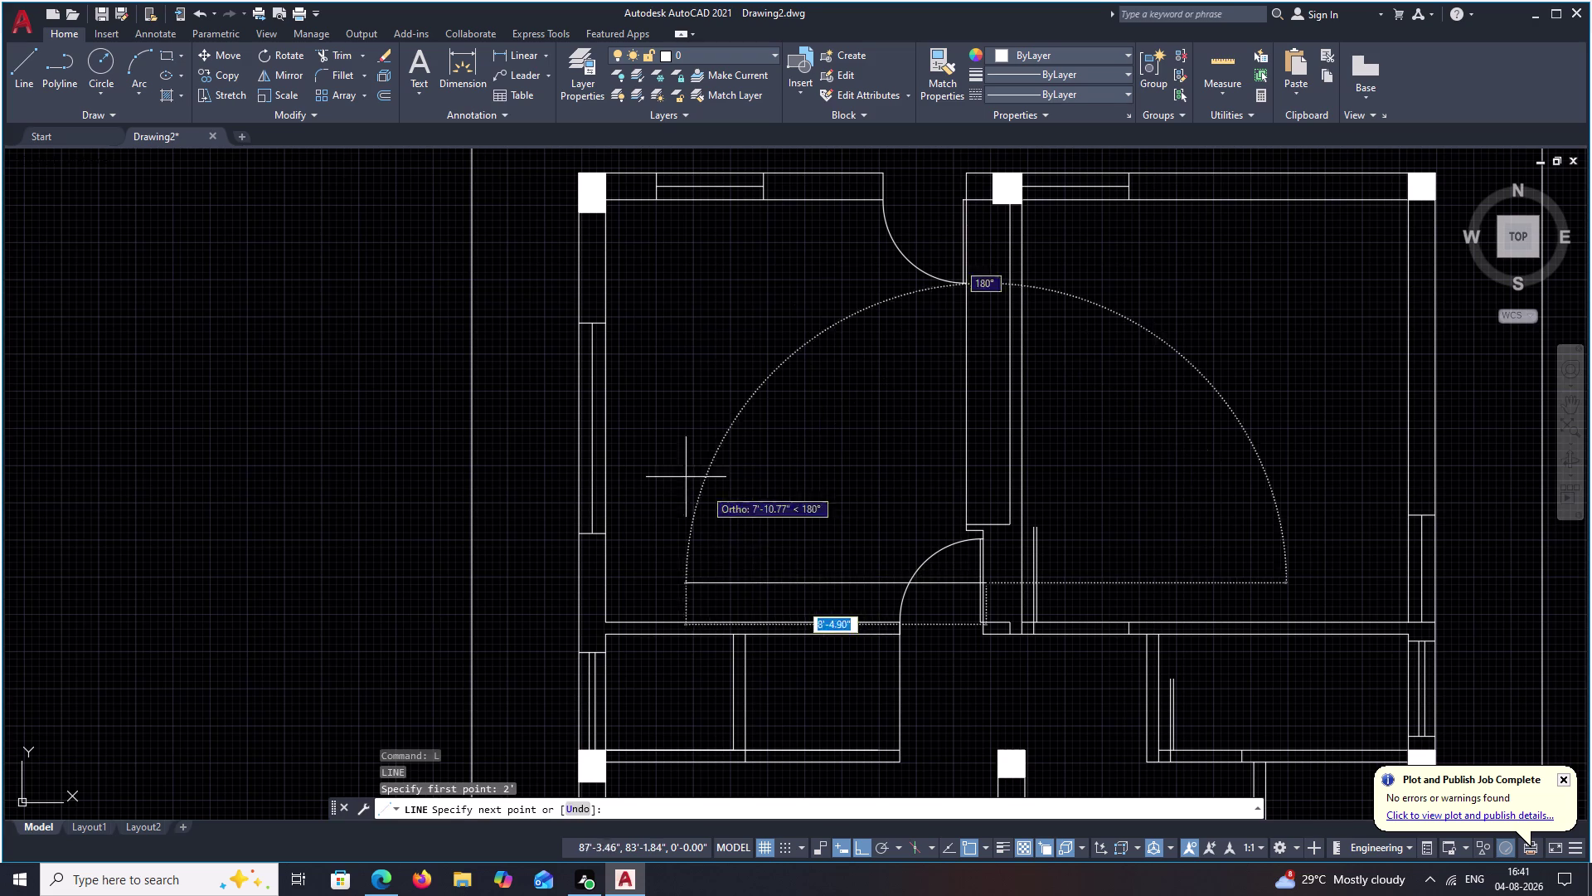
key(Escape)
key(semicolon)
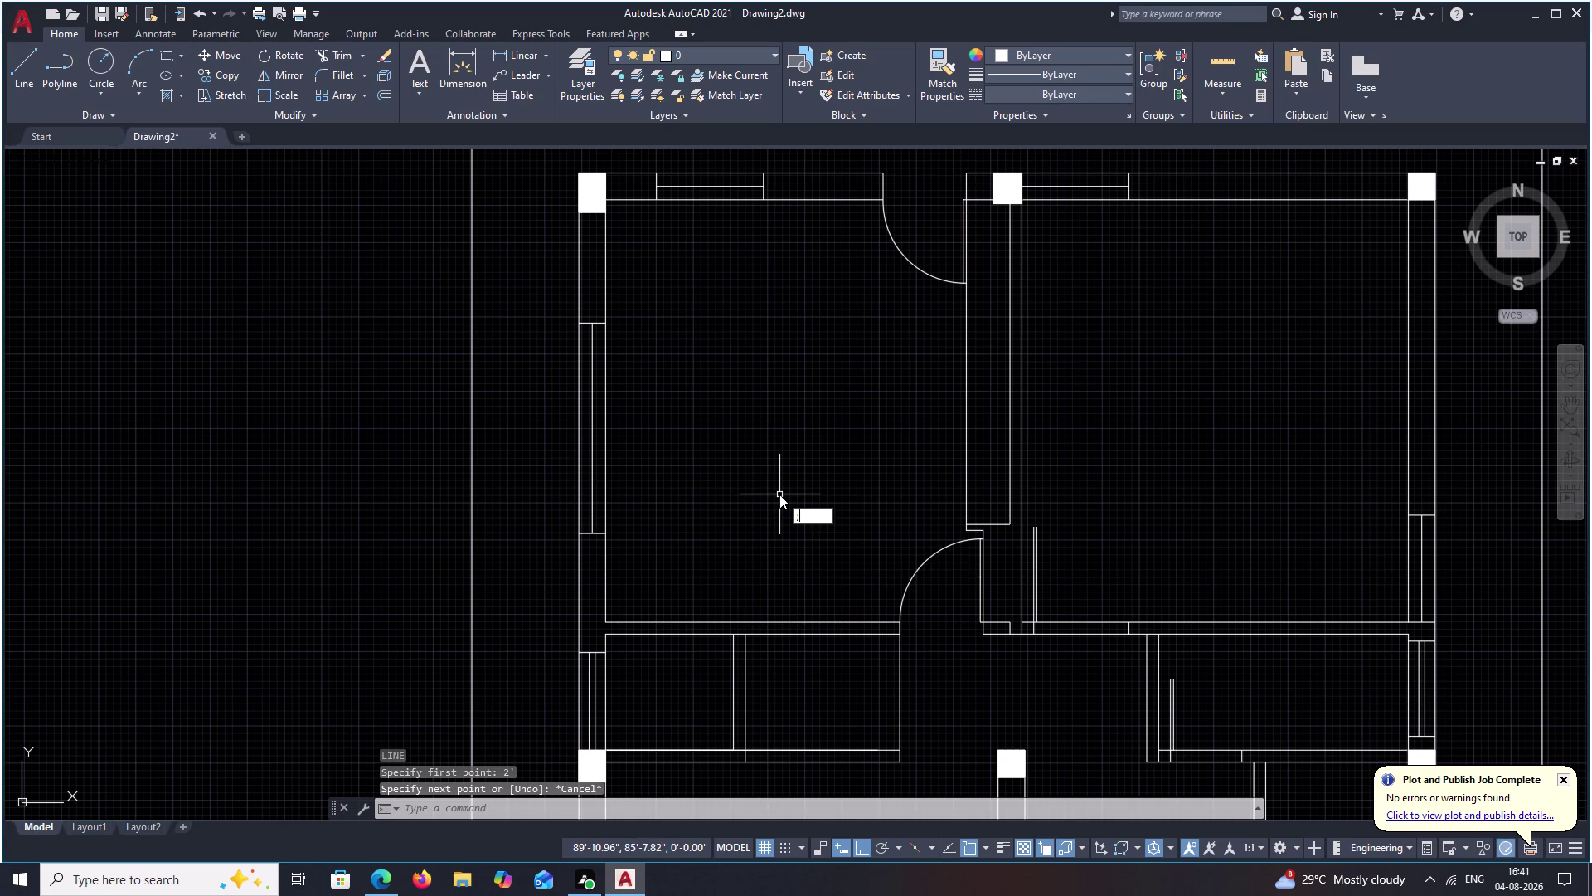
key(BackSpace)
text(L)
key(space)
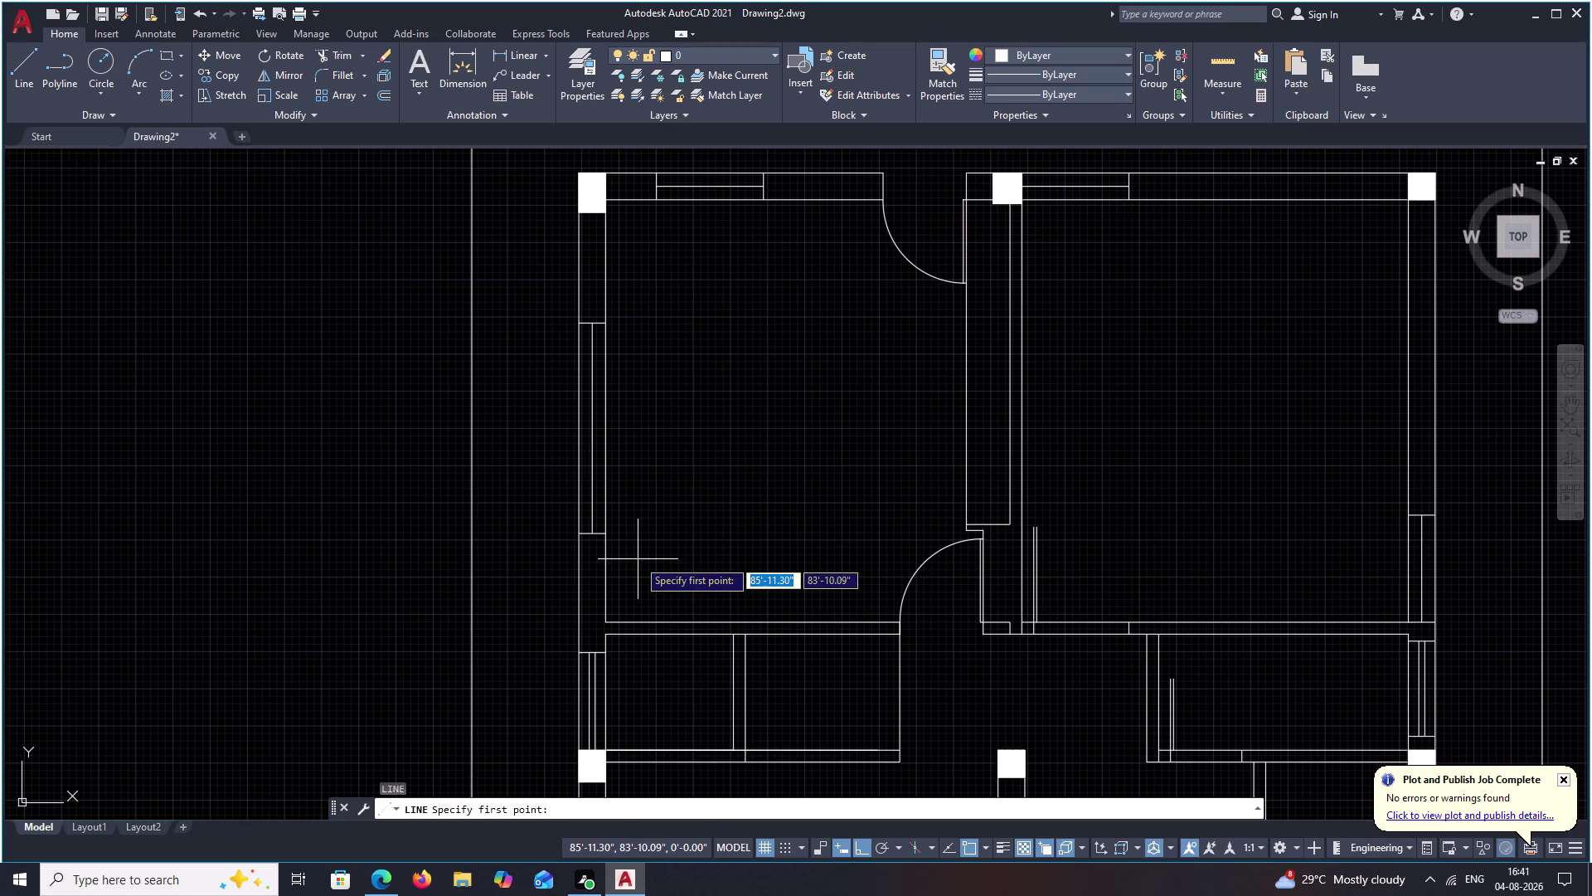
text(2')
key(space)
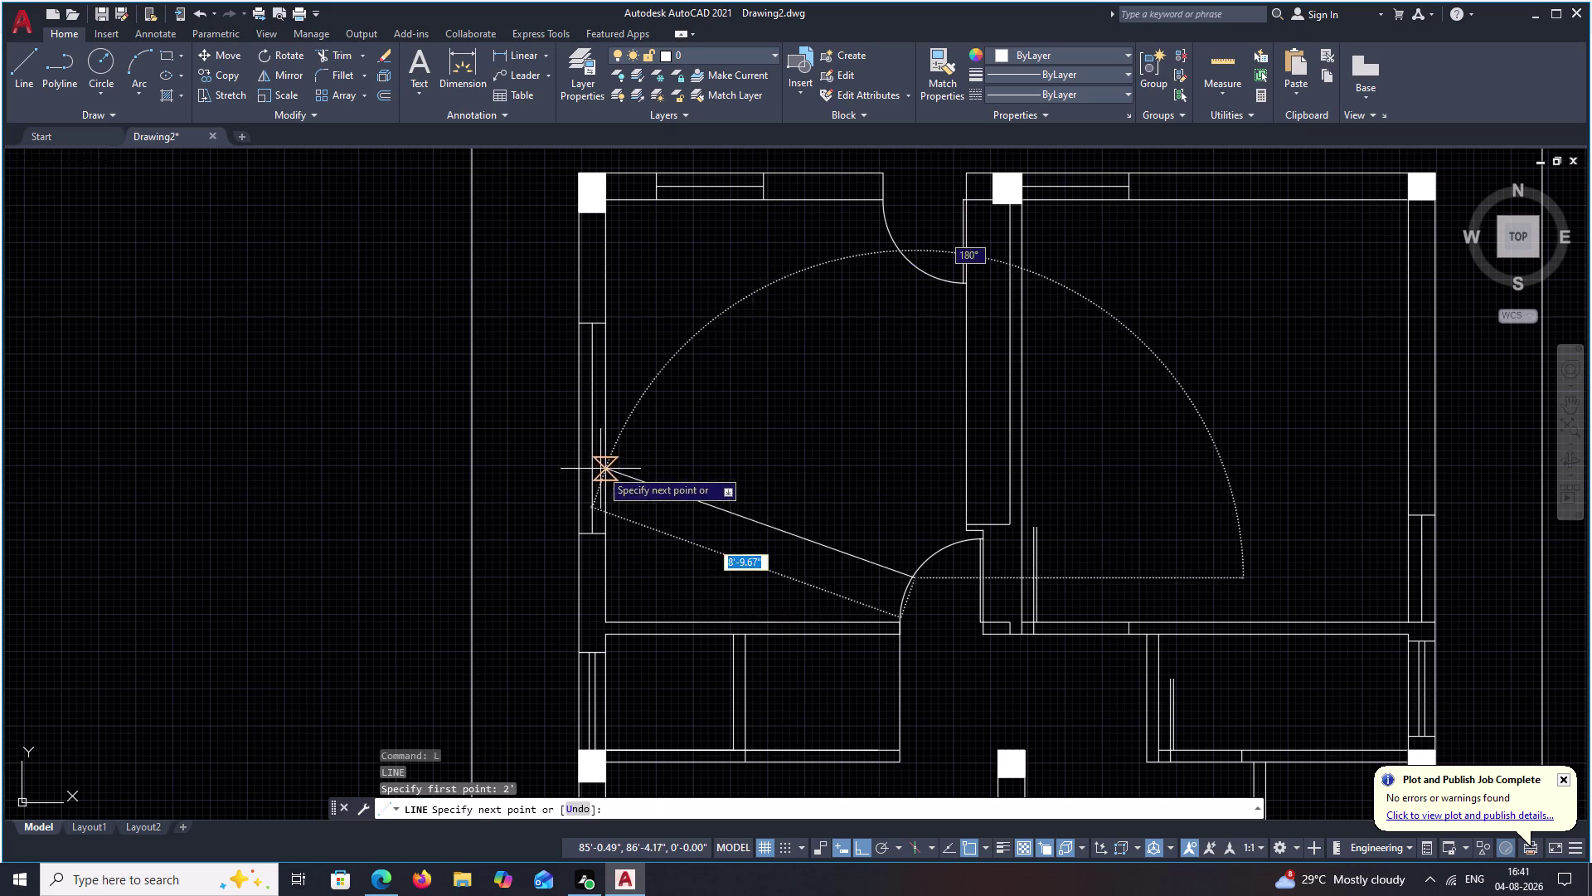
key(Escape)
key(Escape)
key(Escape)
key(Escape)
key(Escape)
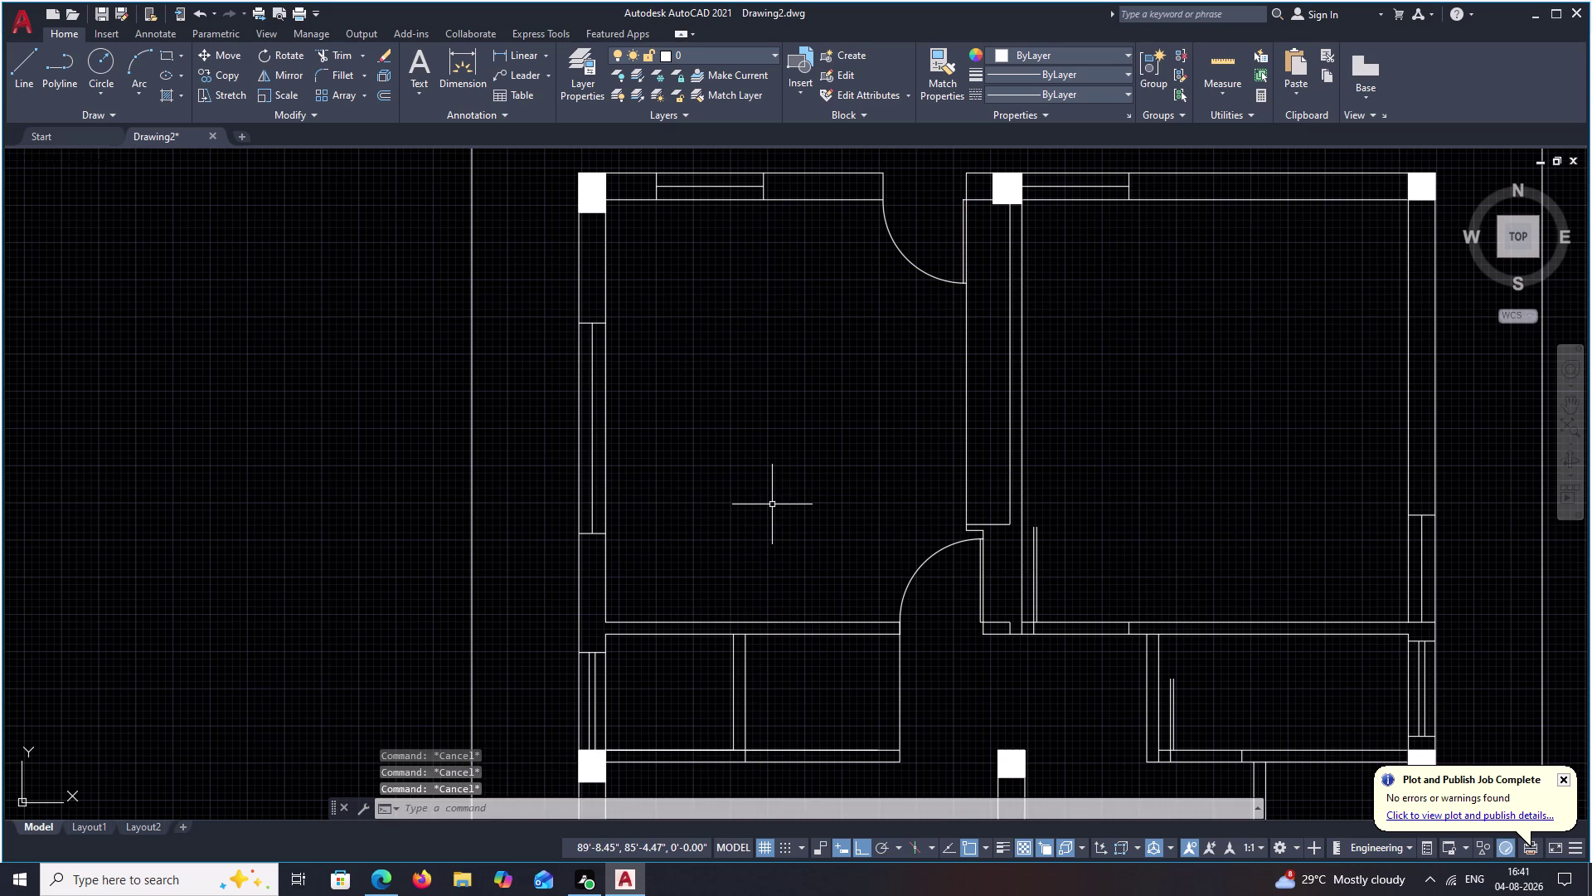
Offset the left room's inner left wall and top wall lines 2' into the room.
key(o)
key(space)
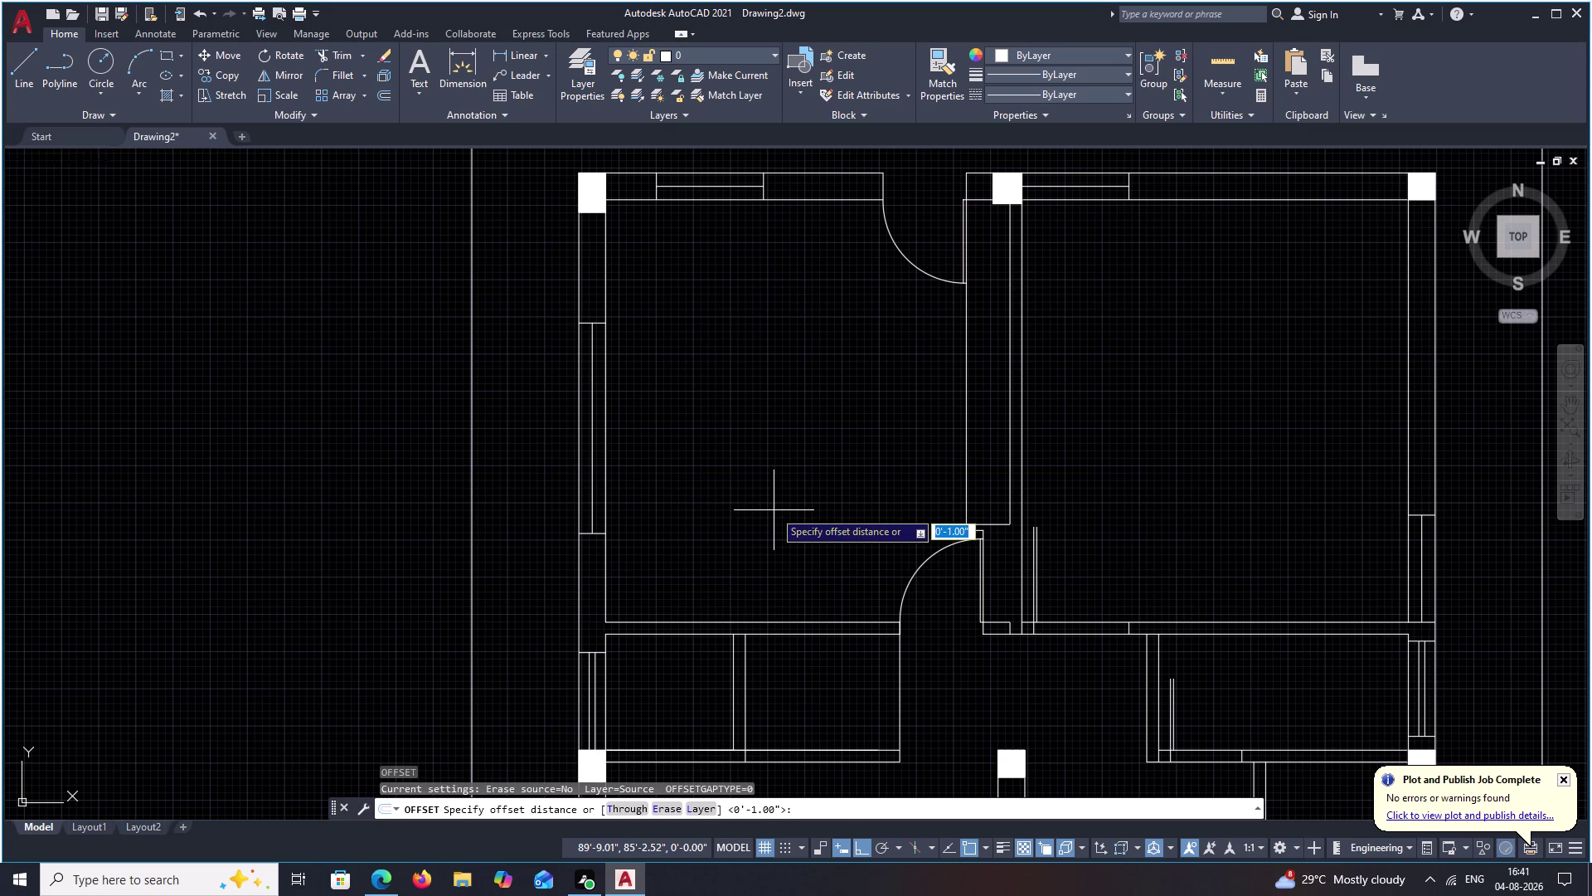
text(2')
key(space)
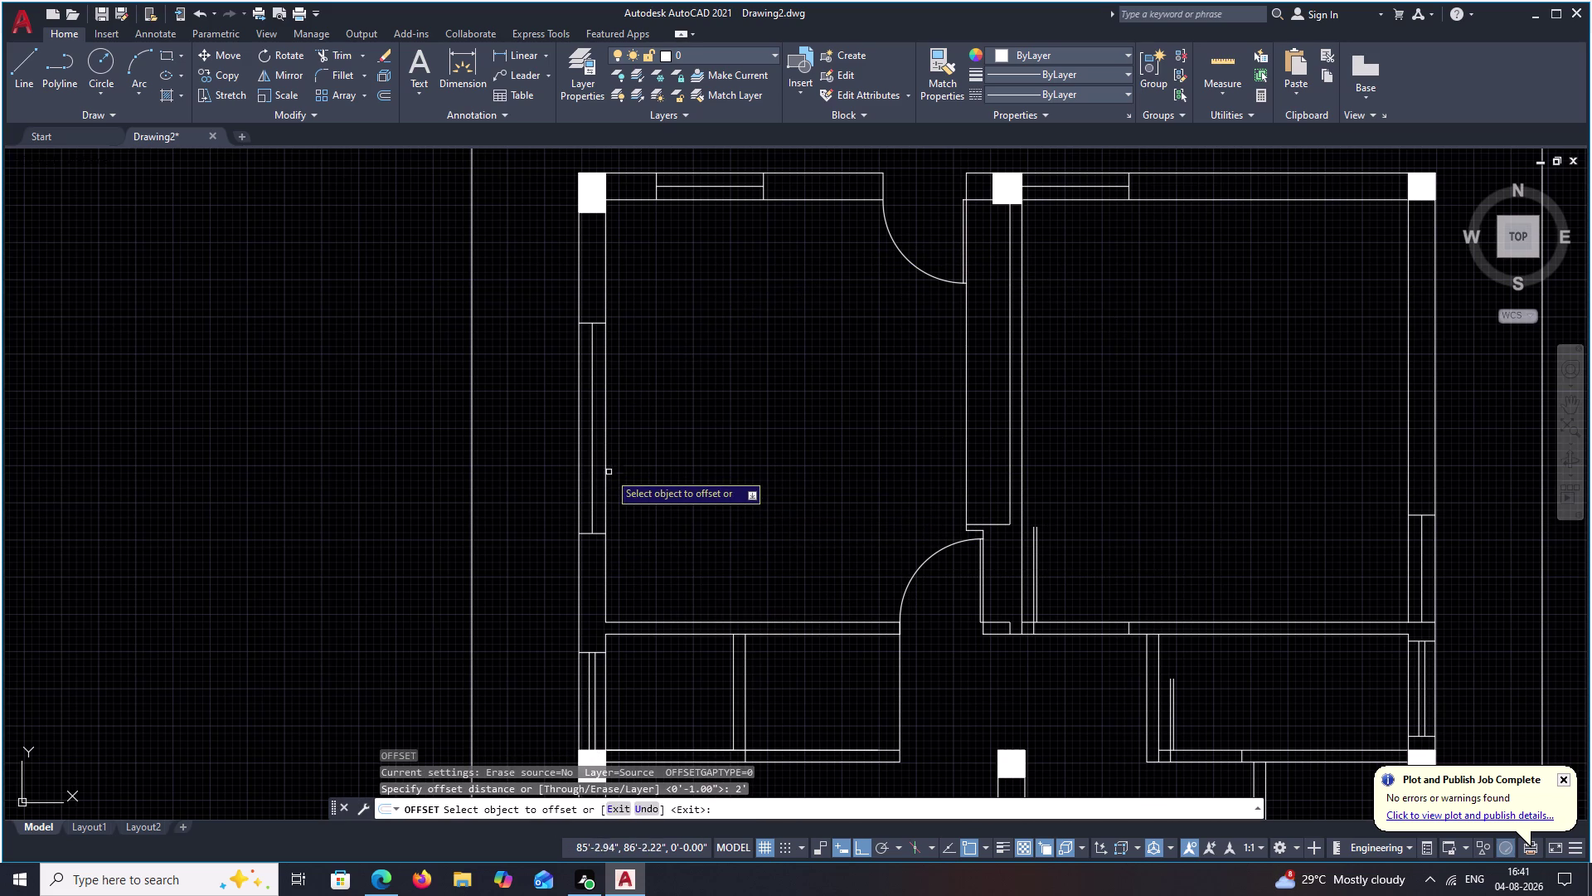
click(603, 464)
click(838, 464)
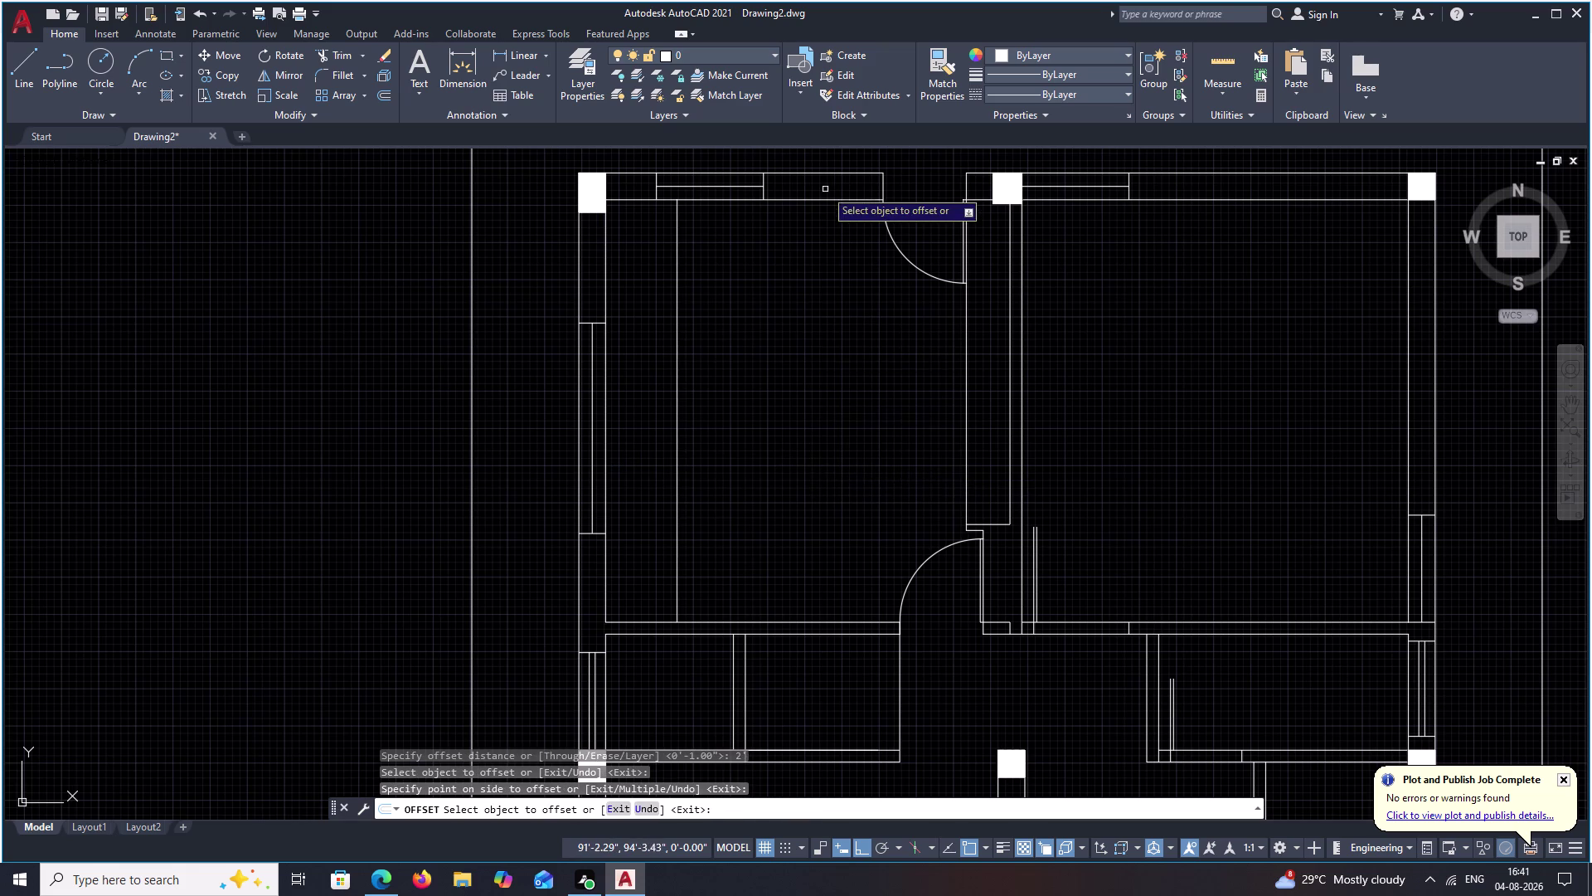
drag(825, 197, 824, 206)
click(807, 335)
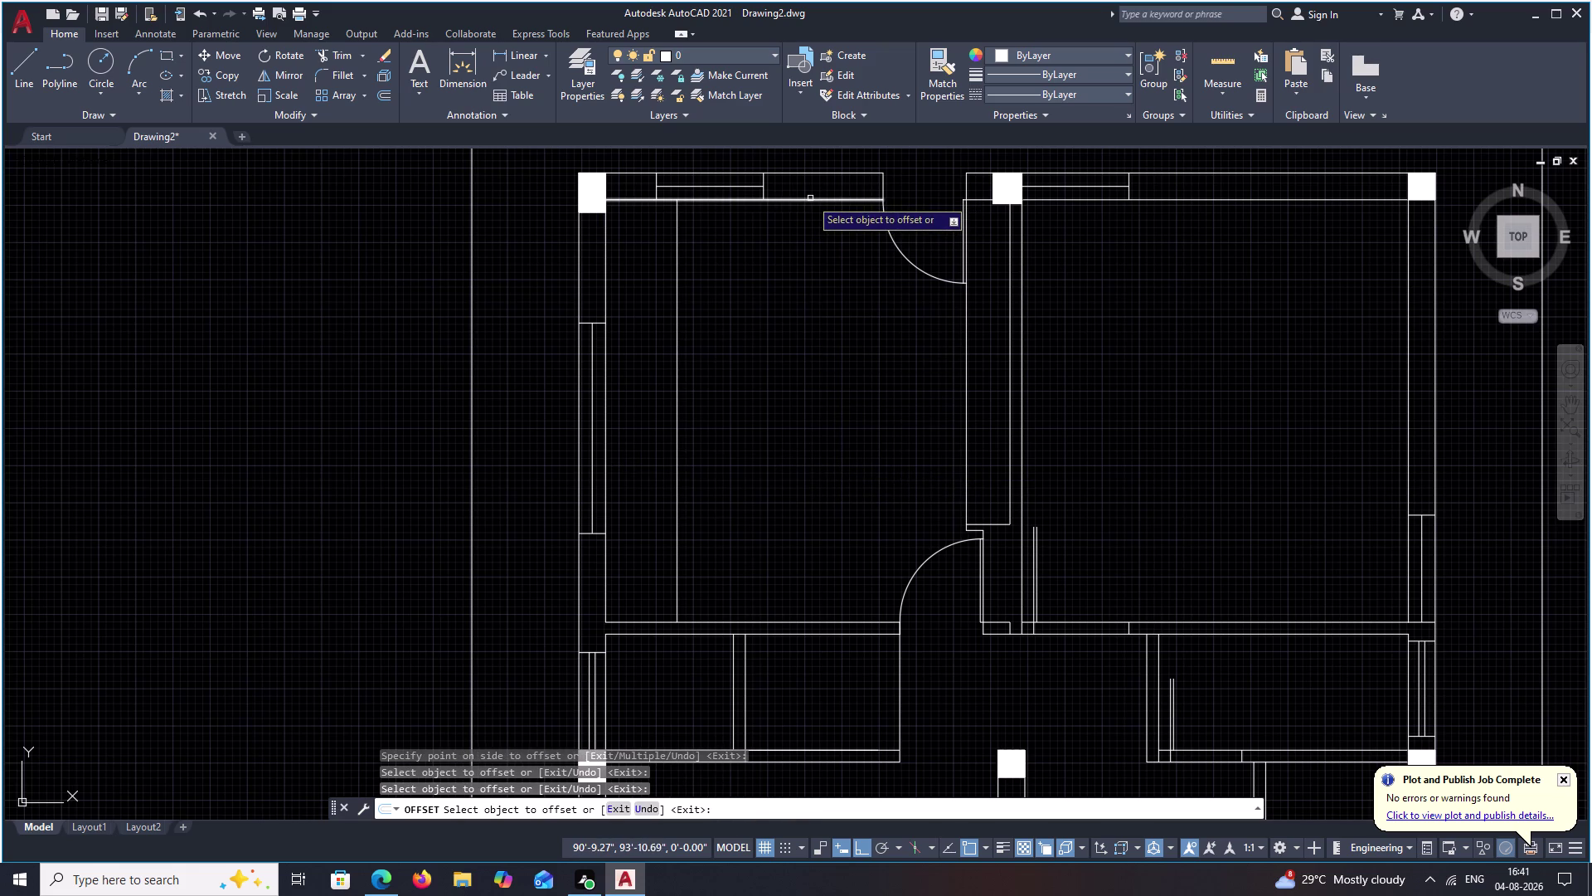
drag(811, 198, 810, 227)
click(821, 388)
key(Escape)
Draw a short vertical line from the top wall down to the new offset line.
middle_drag(889, 325, 889, 324)
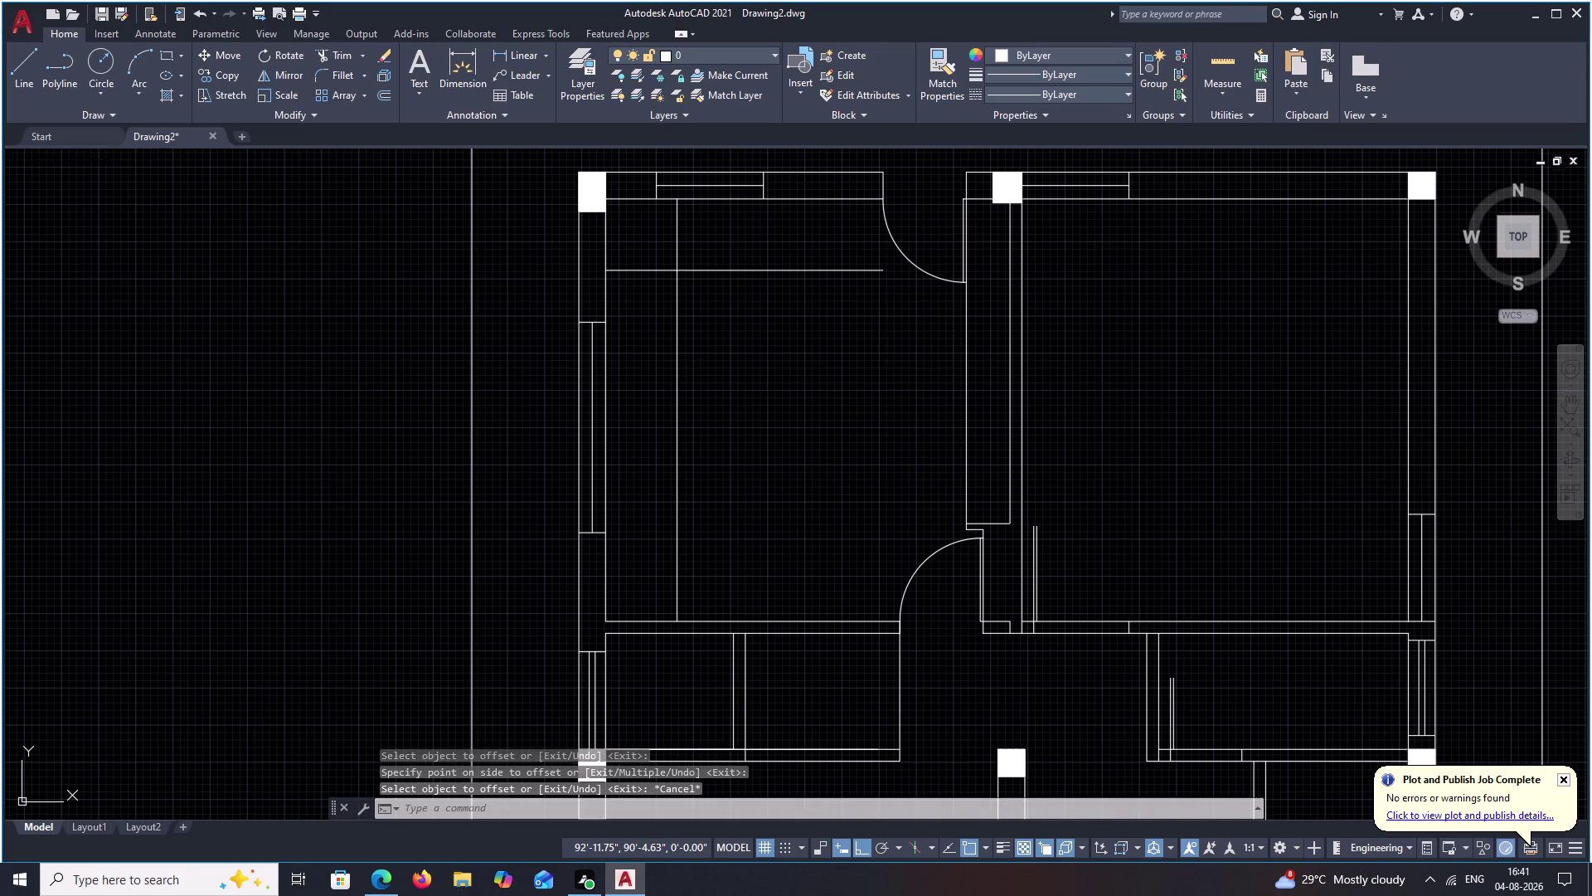
middle_drag(889, 324, 657, 413)
middle_drag(773, 411, 696, 467)
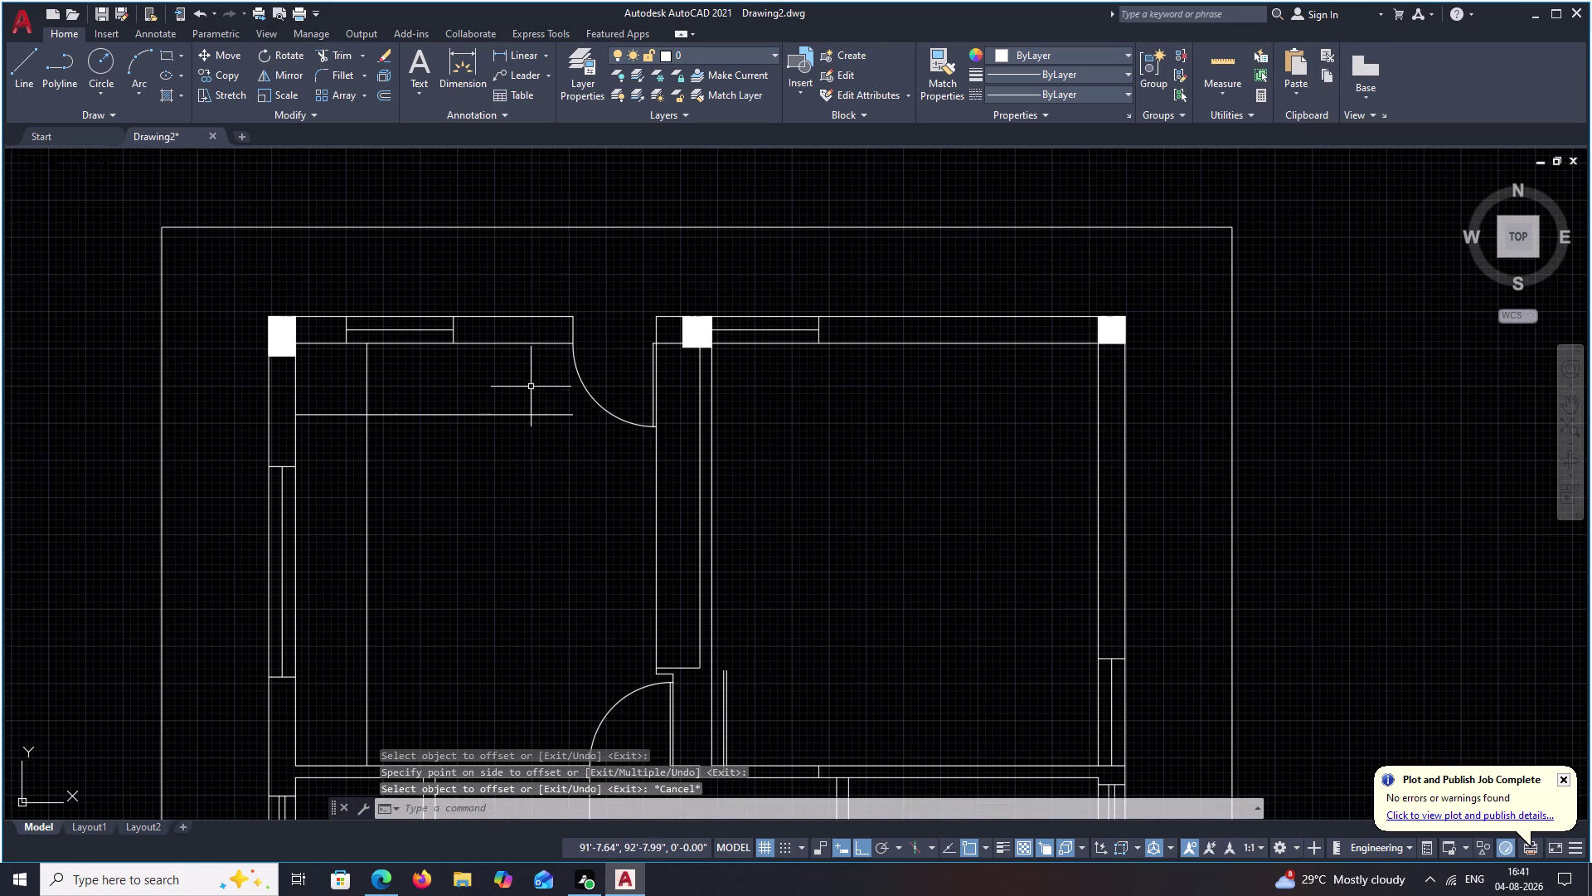
text(L)
key(space)
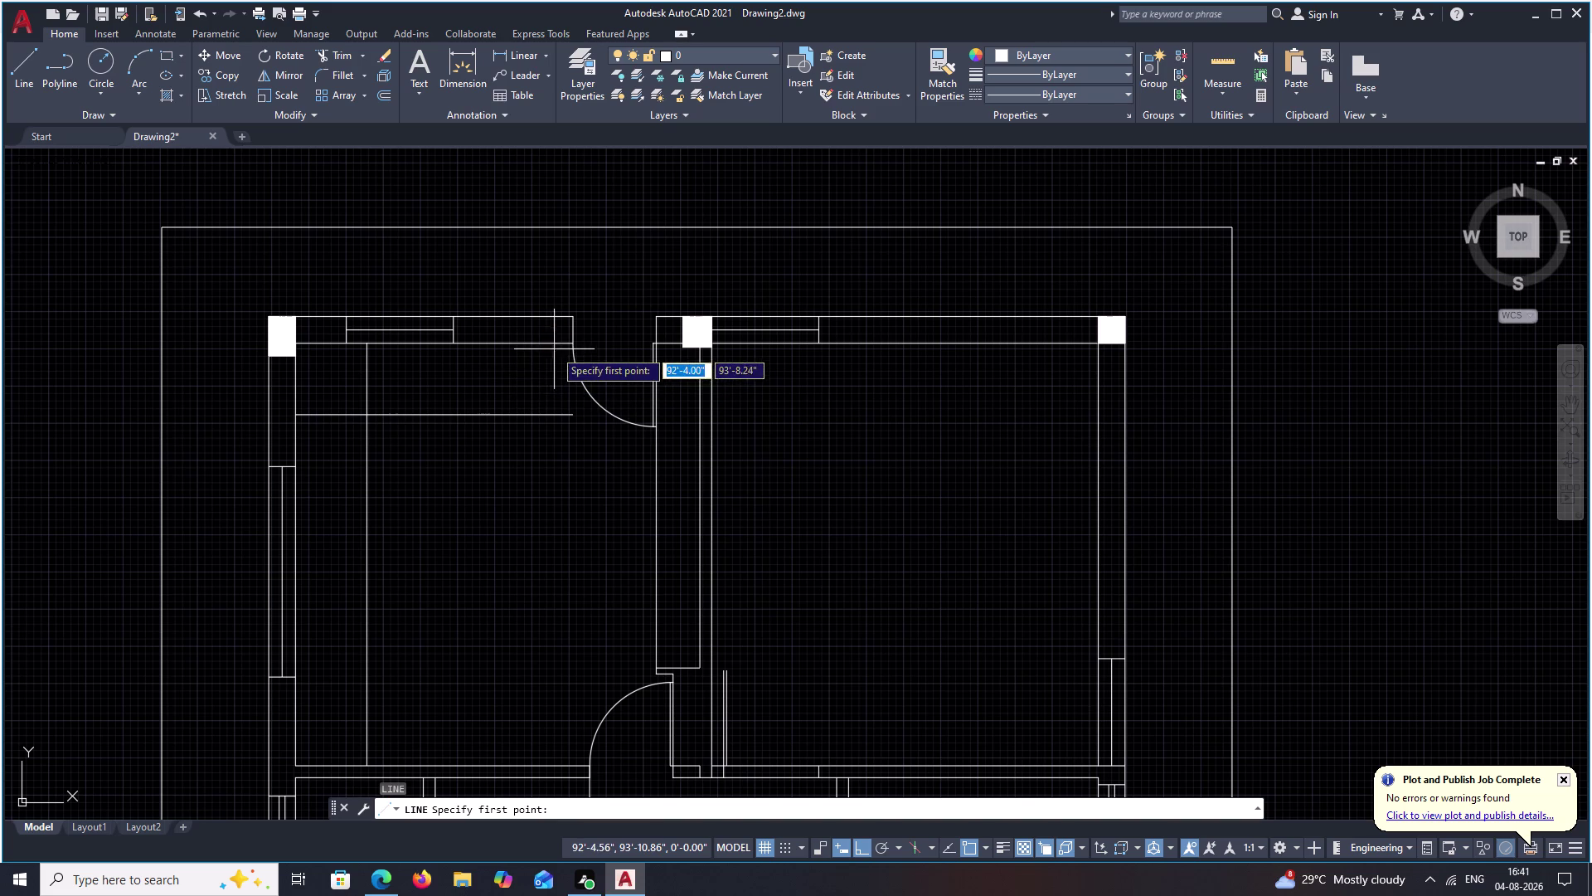
click(544, 350)
click(543, 419)
key(Escape)
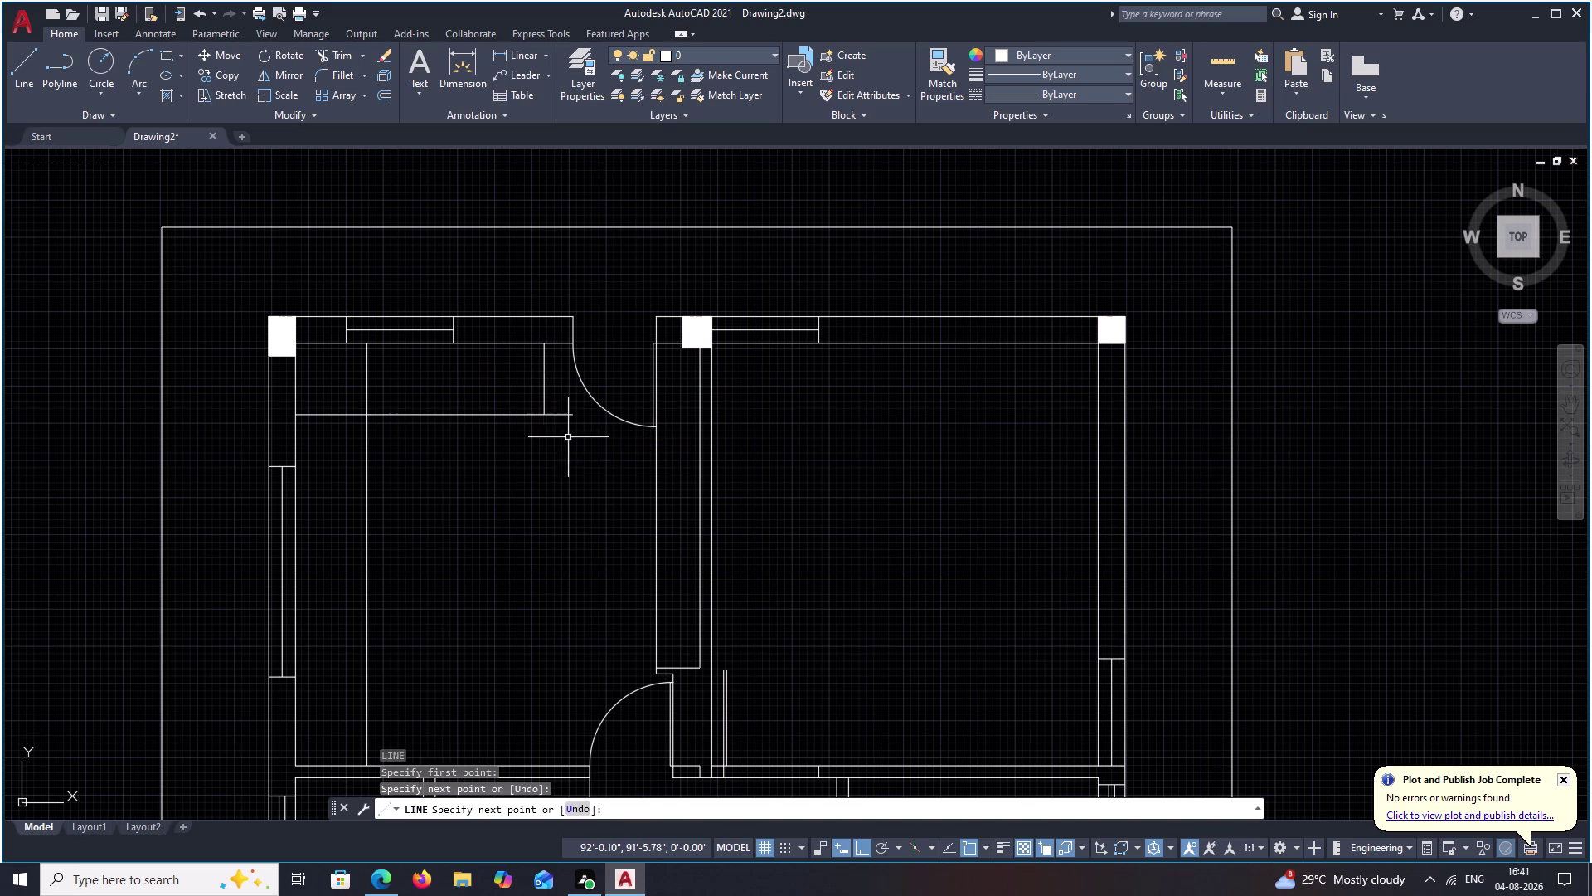
text(TR)
key(space)
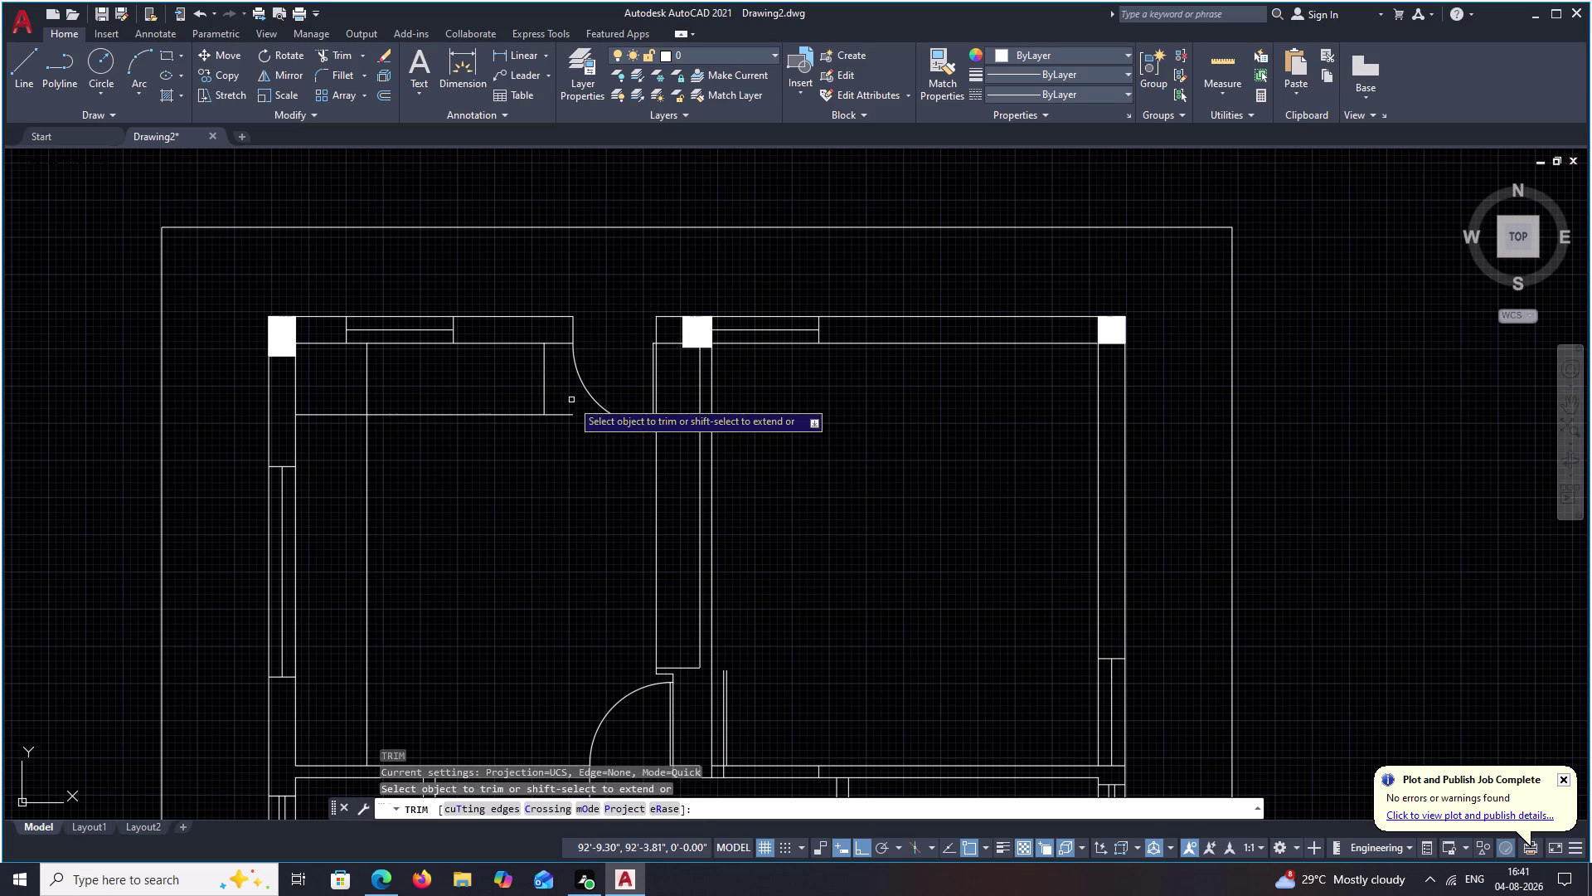
Fence-trim the unwanted line ends around the new offset lines.
drag(572, 400, 561, 456)
scroll(down, 3)
middle_drag(552, 471, 594, 491)
scroll(up, 3)
drag(539, 412, 484, 509)
scroll(down, 3)
middle_drag(527, 527, 539, 469)
scroll(up, 3)
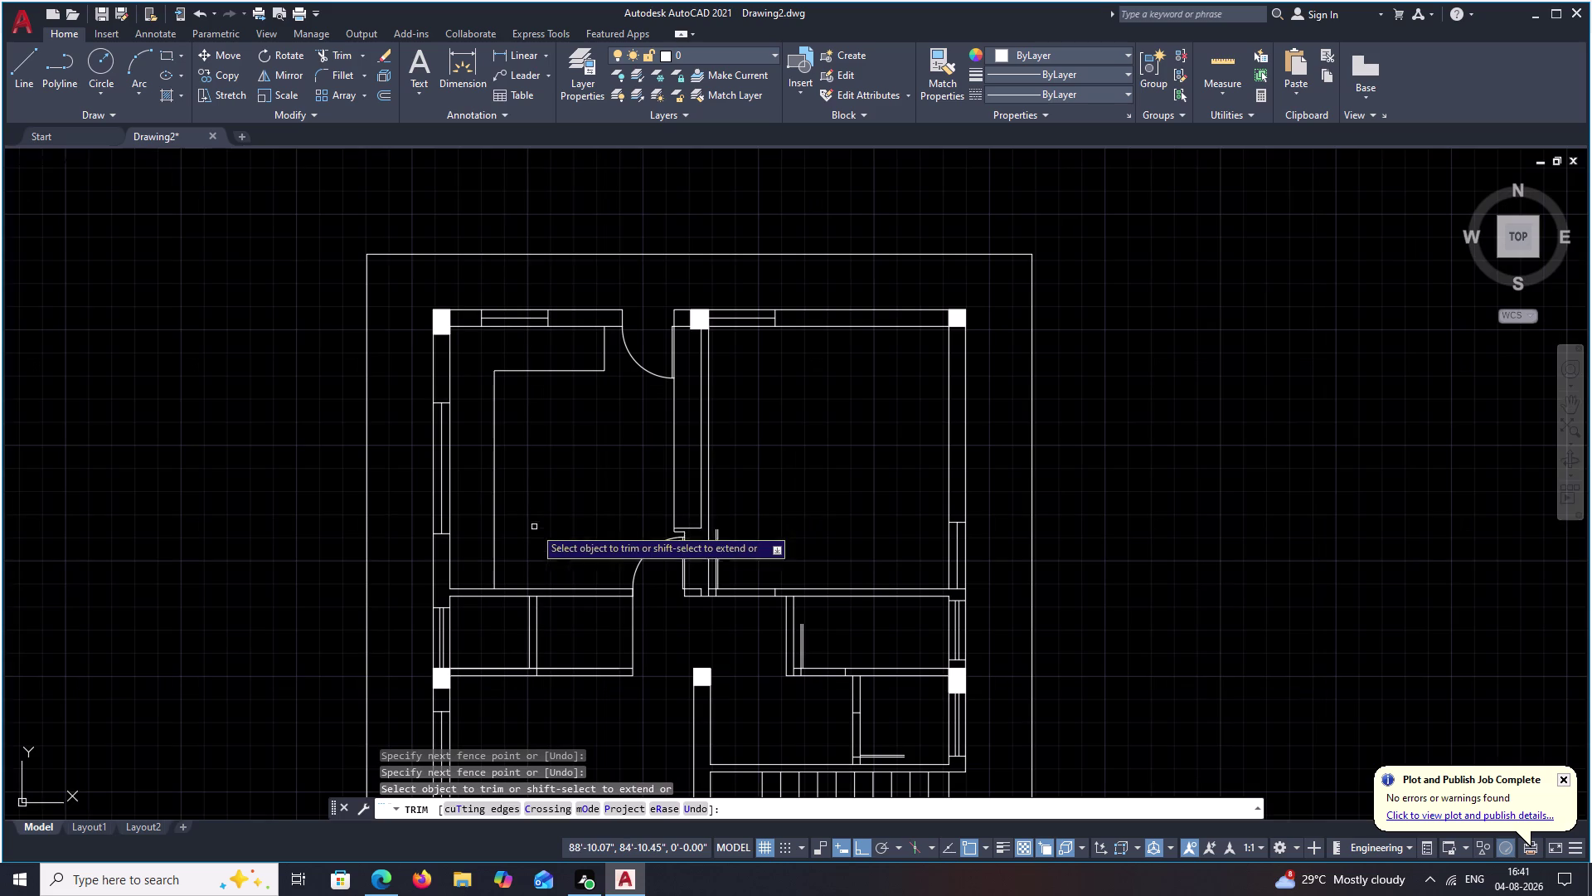
middle_drag(534, 527, 557, 404)
middle_drag(537, 521, 555, 444)
scroll(up, 3)
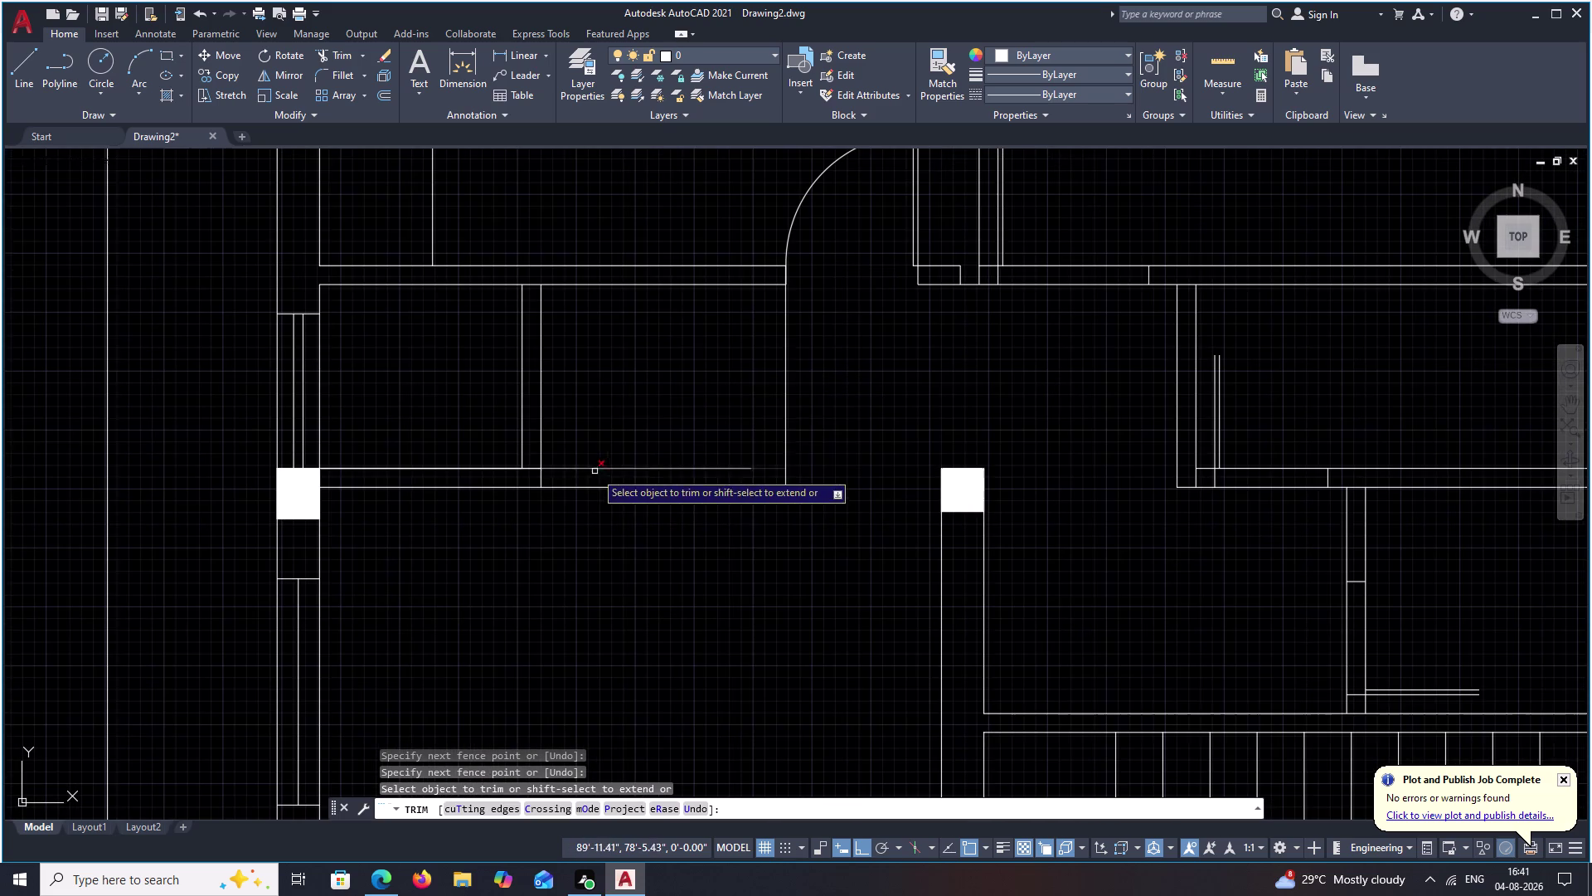
middle_drag(529, 269, 567, 440)
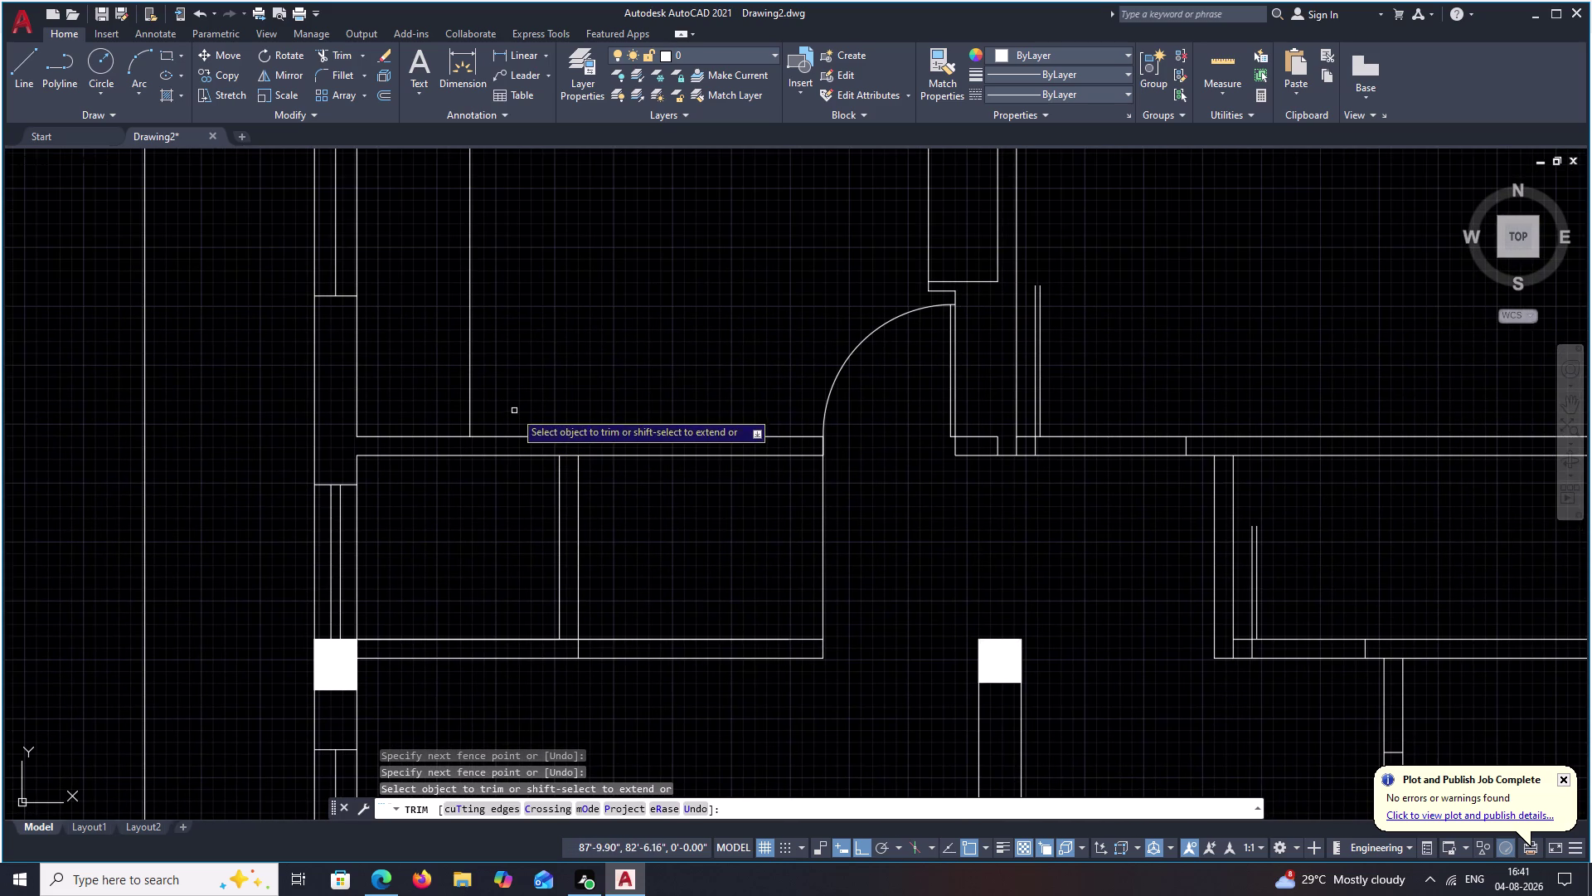
Try extending wall lines to a boundary, abandoning each extend attempt.
key(Escape)
key(e)
key(x)
key(space)
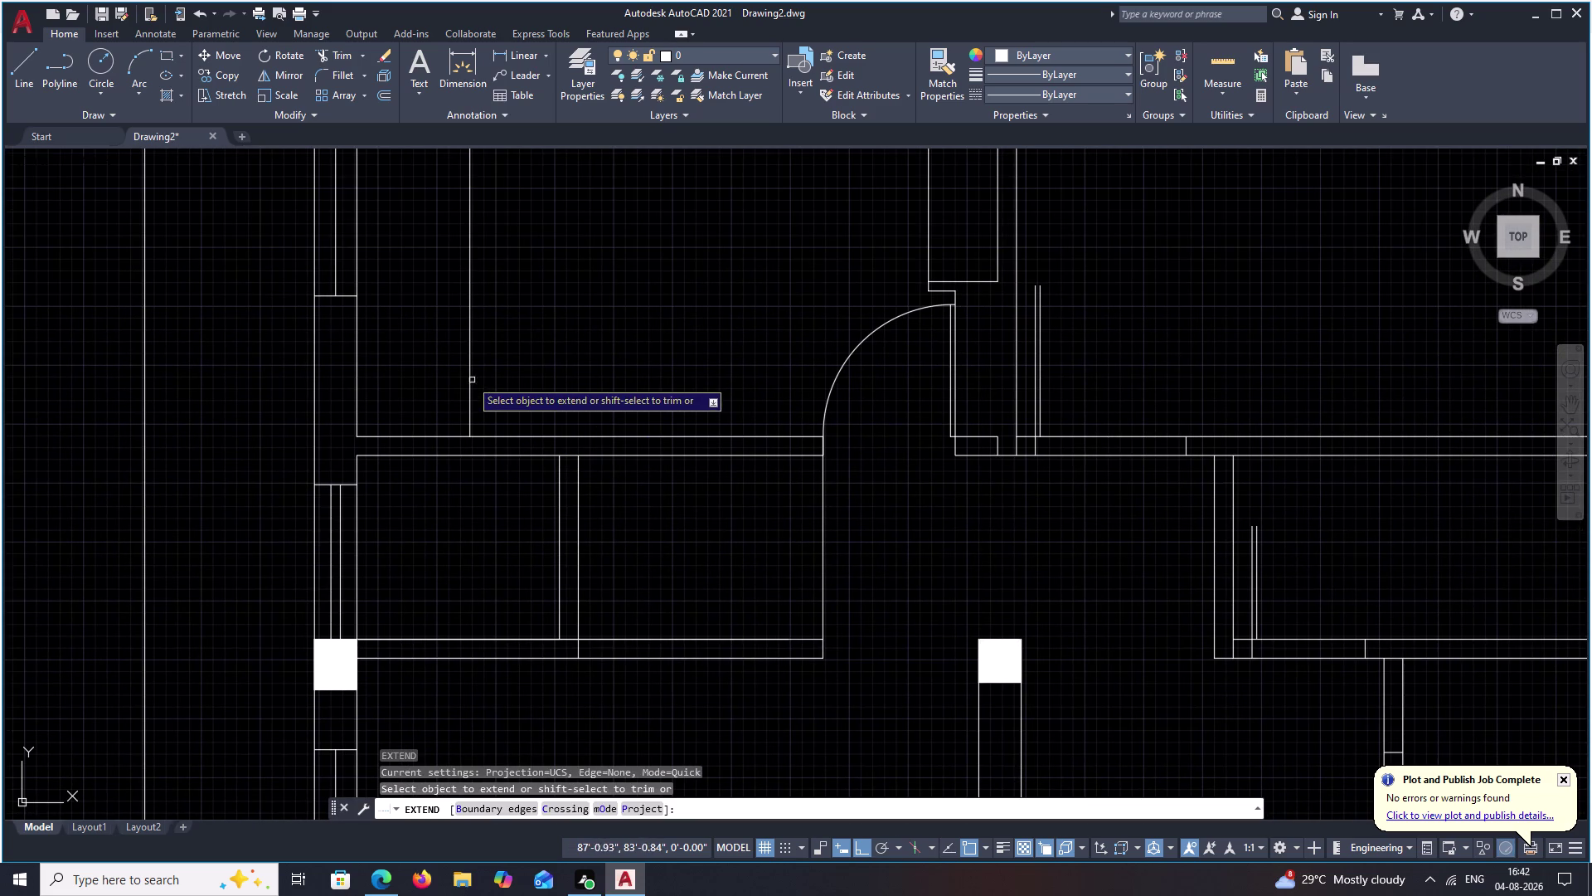
click(464, 376)
click(472, 376)
key(Escape)
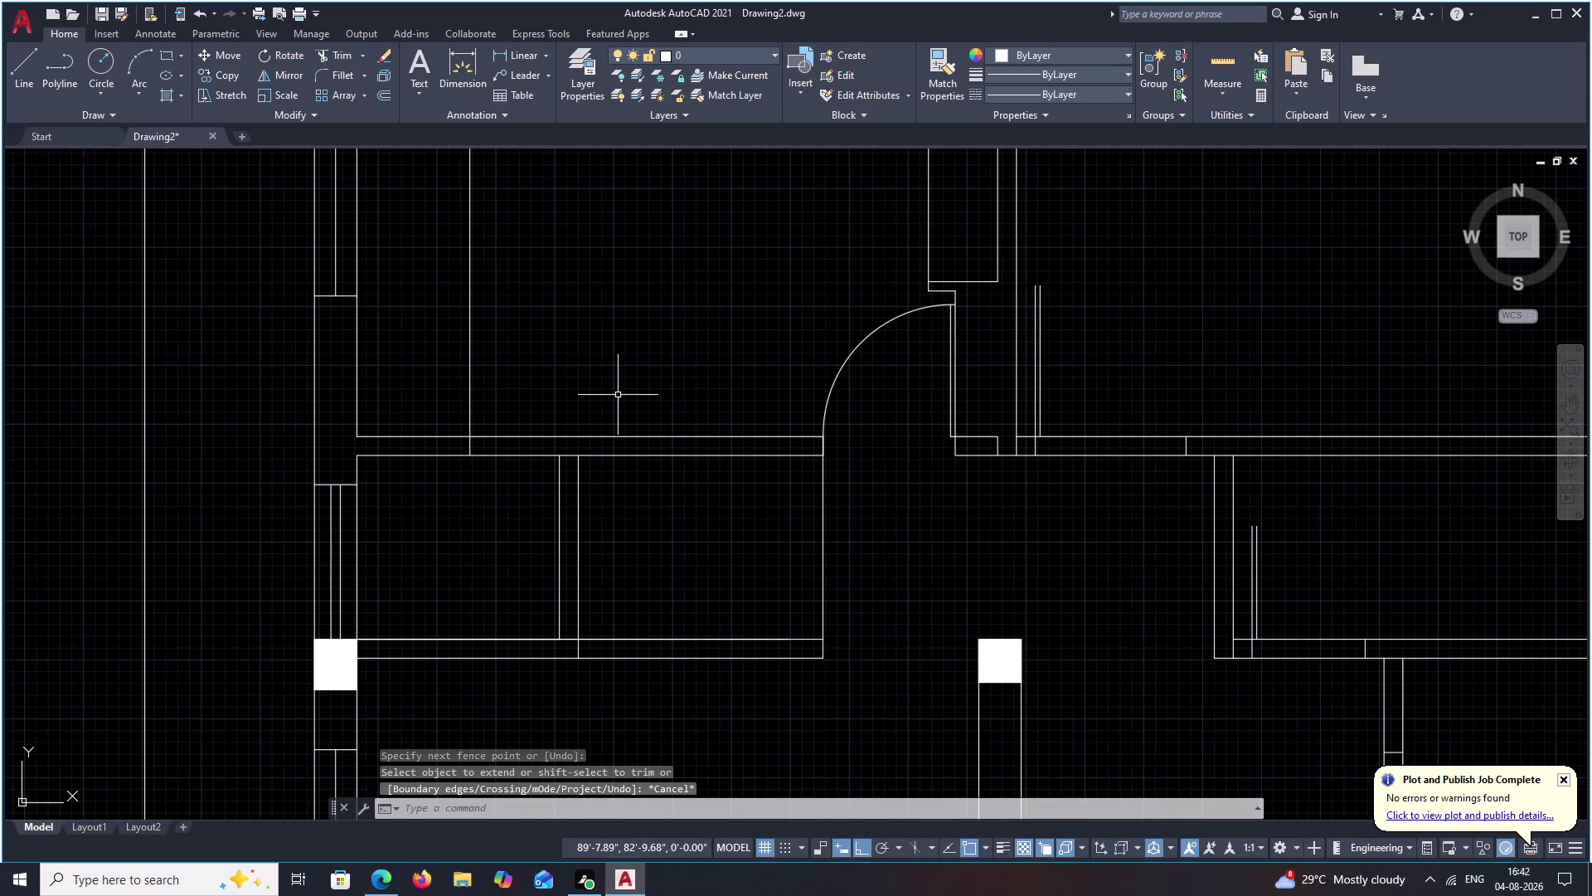
text(TR)
key(space)
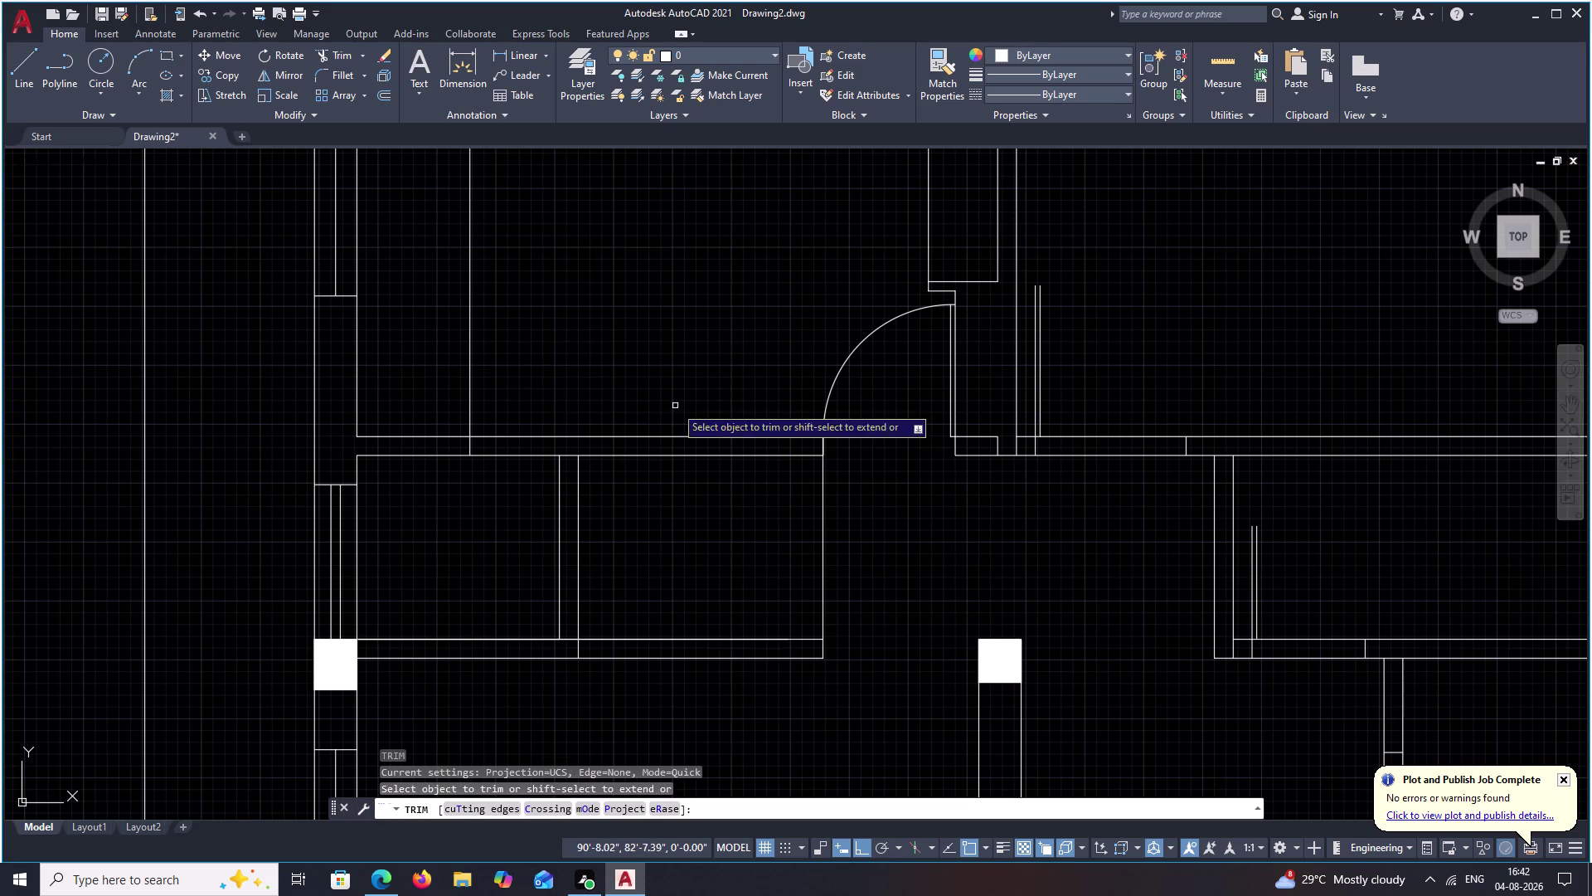
key(Escape)
text(EX)
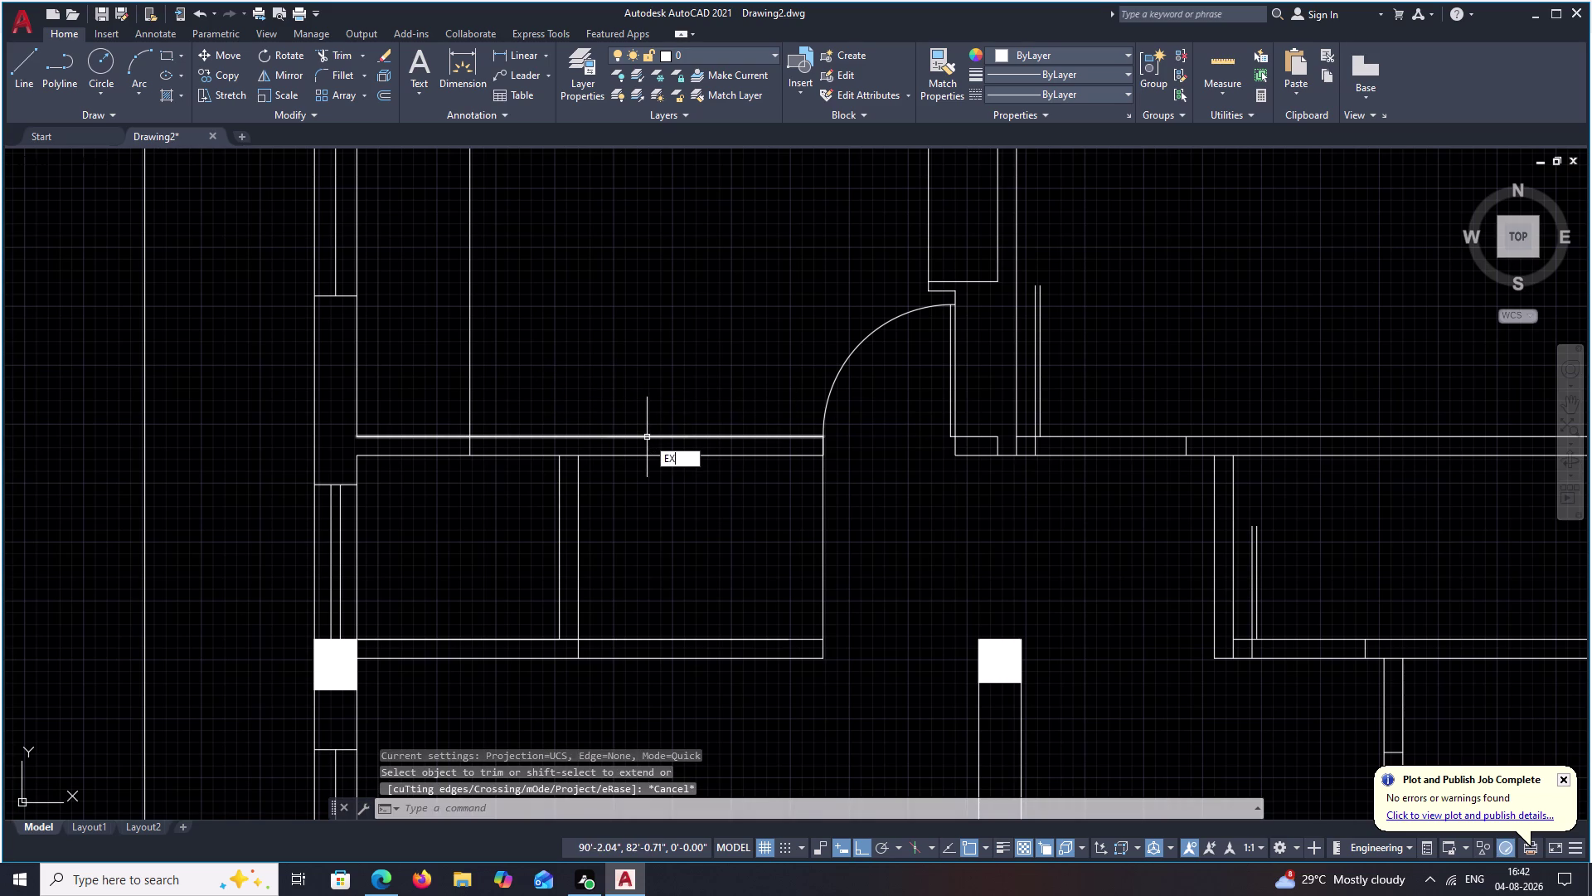
key(space)
click(560, 477)
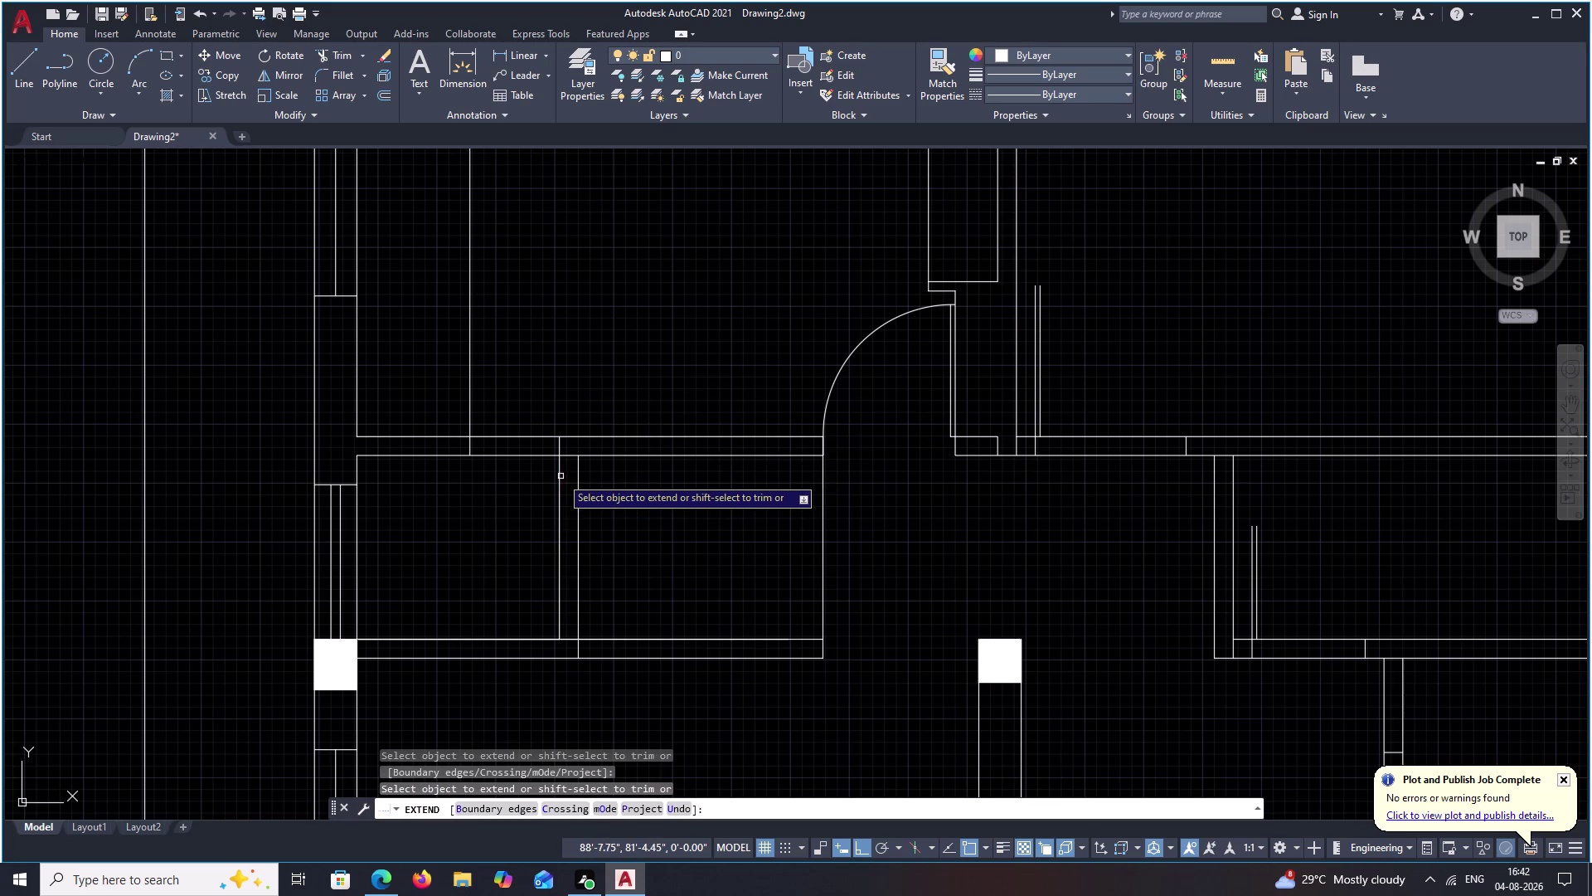
click(581, 475)
key(Escape)
Fence-trim the wall lines inside two door openings, including the upper corridor door.
text(T)
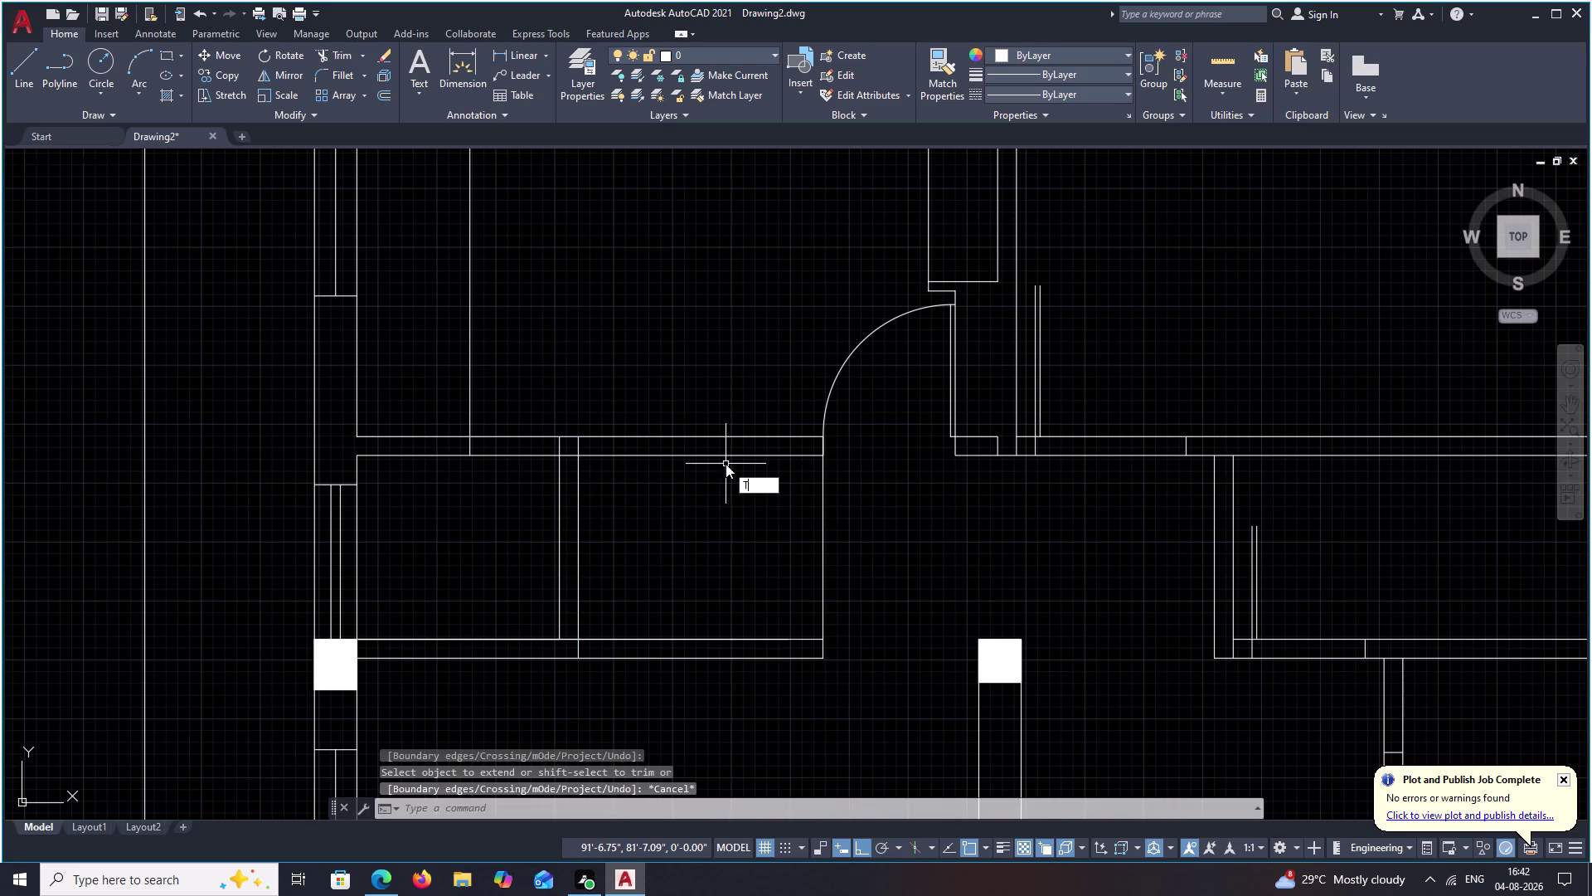
text(R)
key(space)
drag(499, 378, 497, 516)
scroll(down, 3)
middle_drag(576, 510, 532, 525)
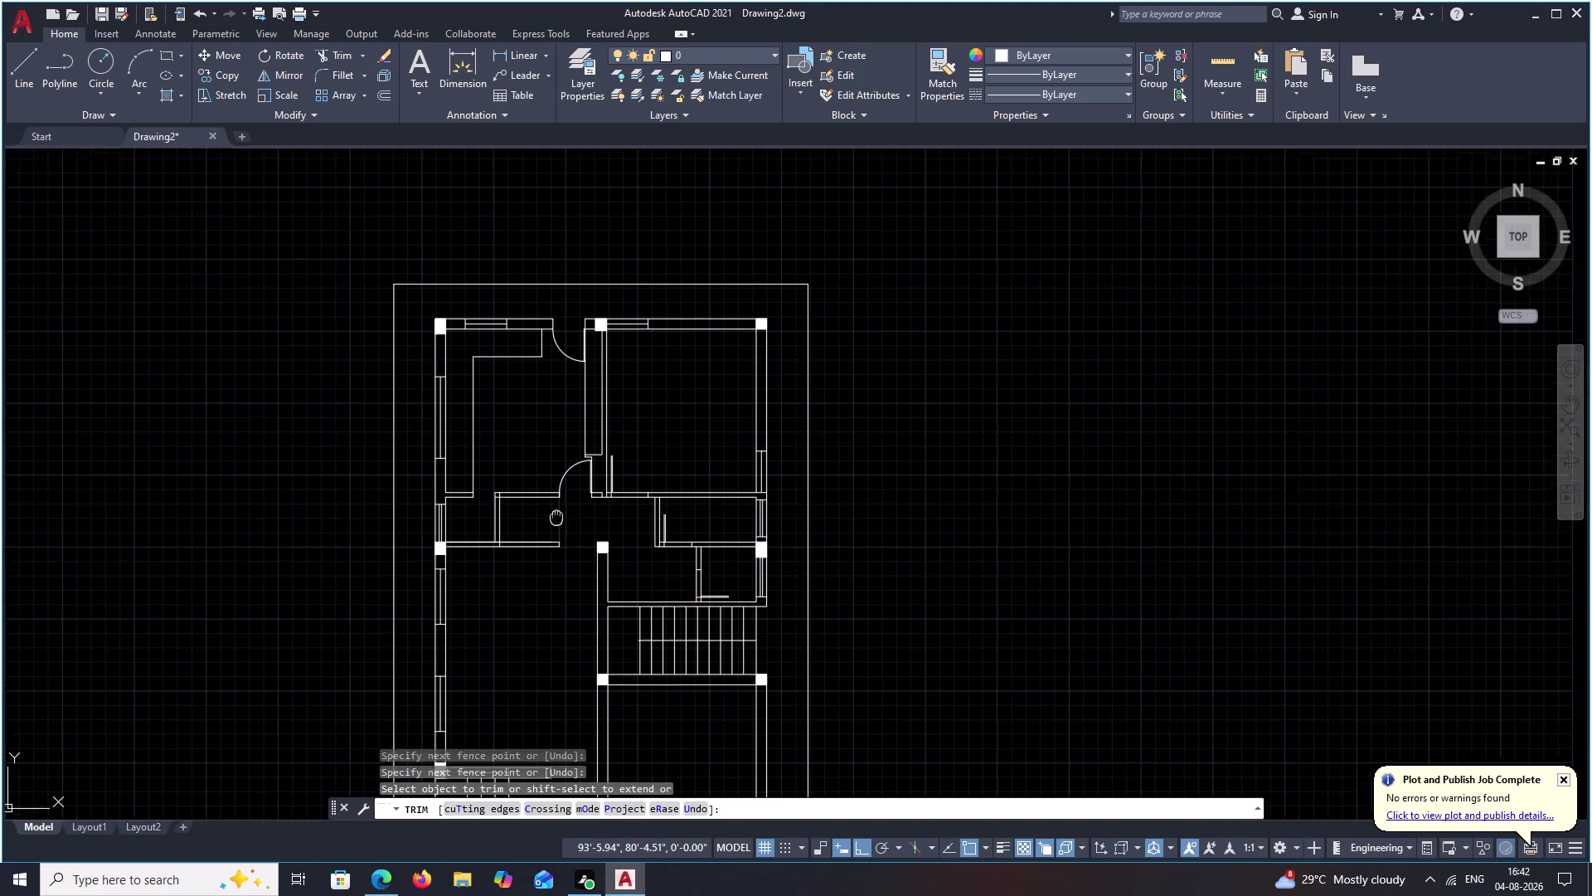
middle_drag(531, 524, 526, 526)
scroll(up, 3)
middle_drag(217, 477, 423, 461)
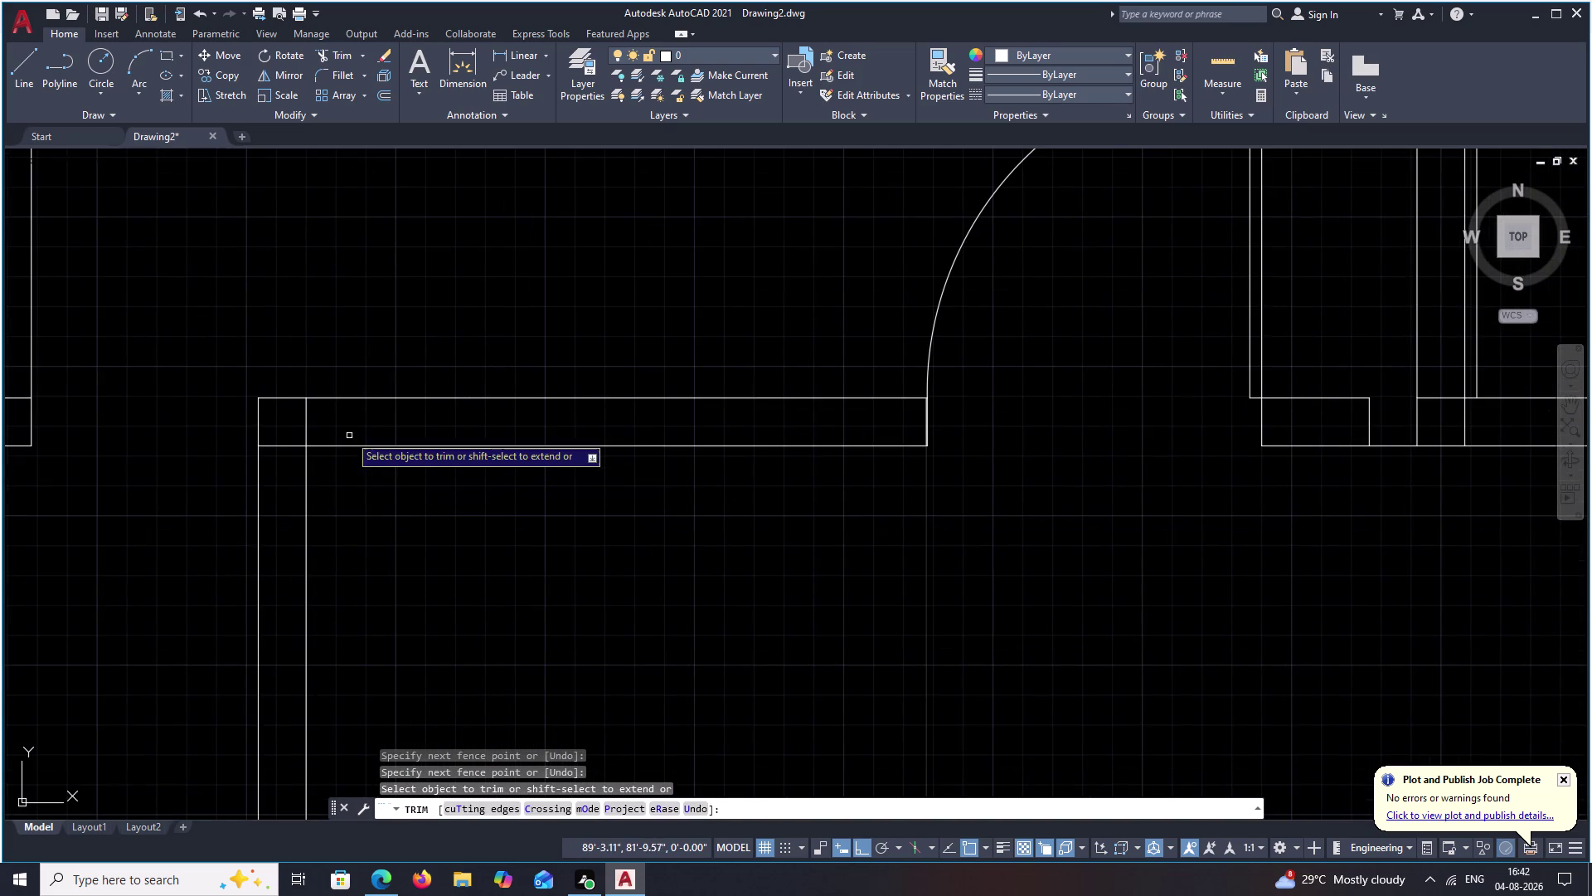
drag(345, 419, 282, 483)
Review the stair area and lower rooms, then end the trim pass.
scroll(down, 3)
scroll(down, 3)
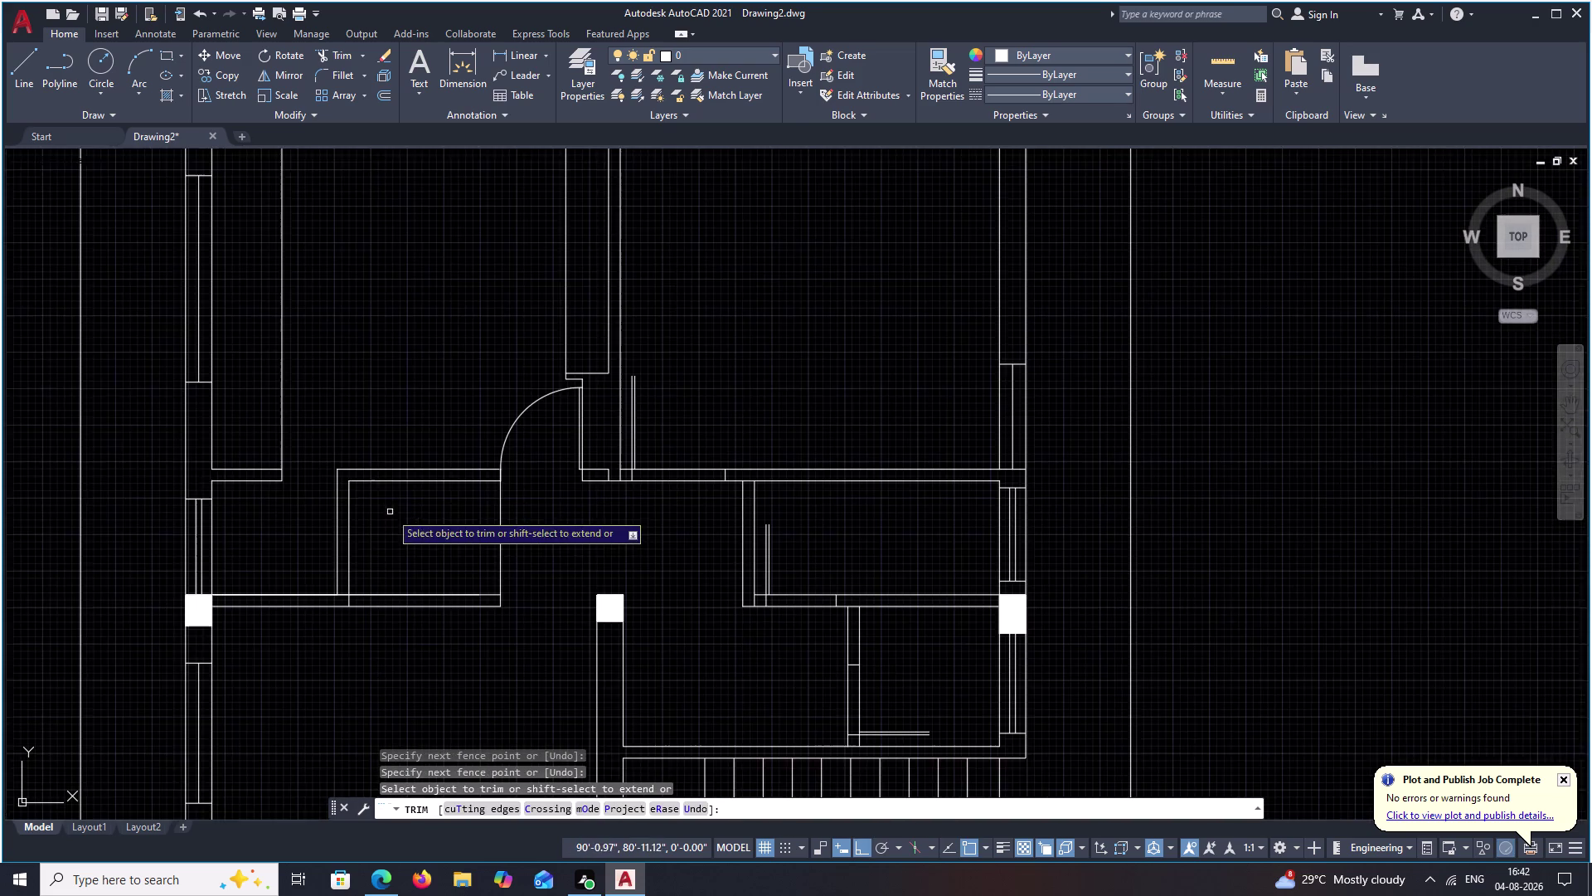
middle_drag(393, 516, 553, 414)
middle_drag(568, 411, 583, 318)
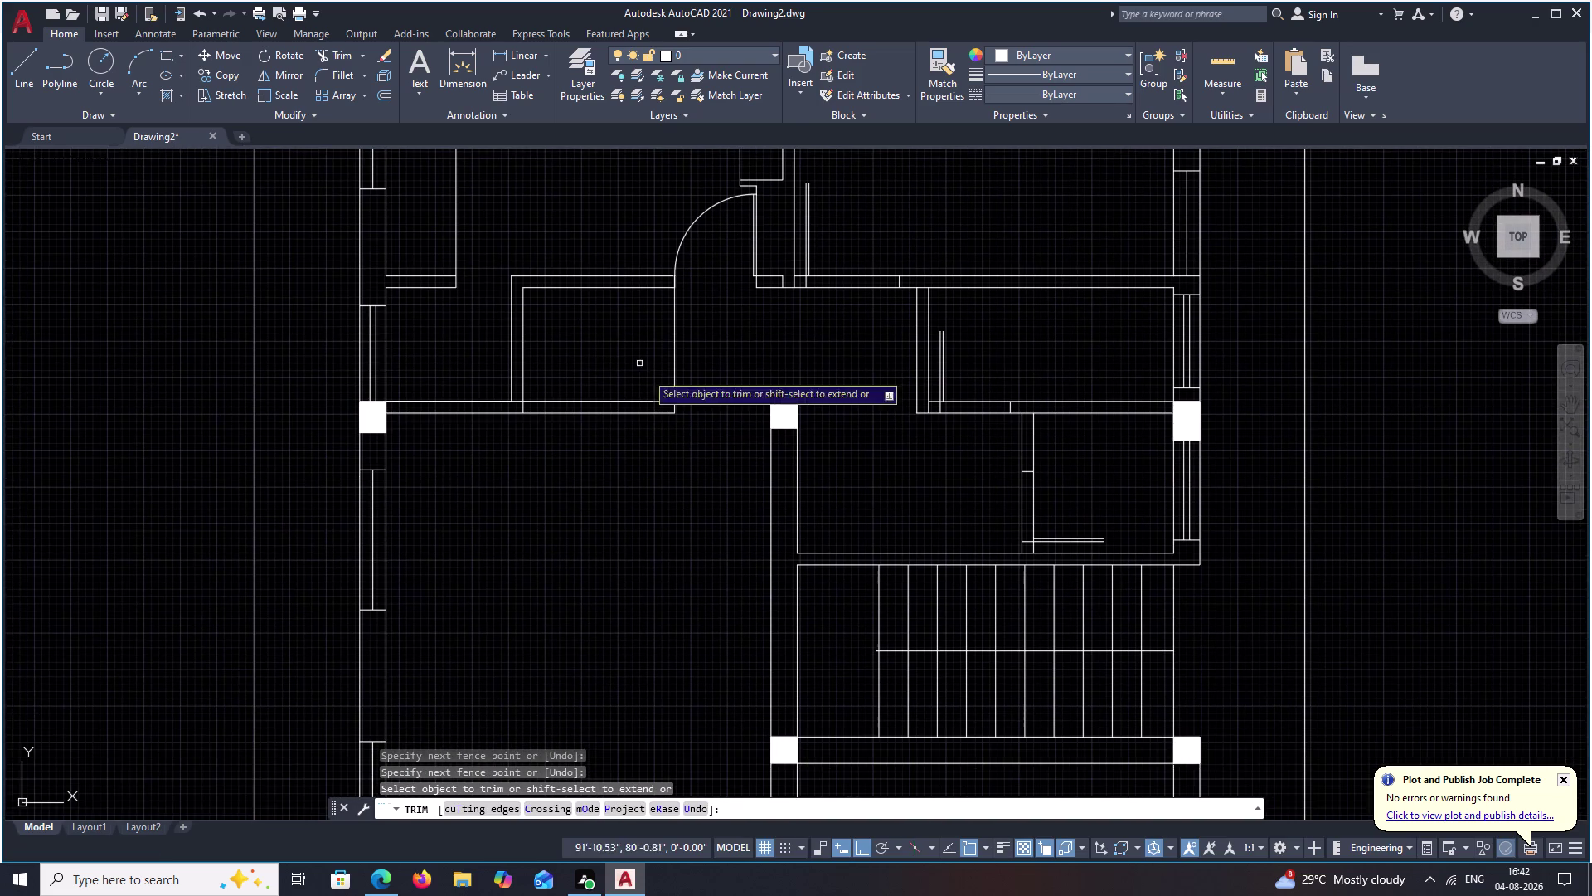
middle_drag(583, 563, 621, 455)
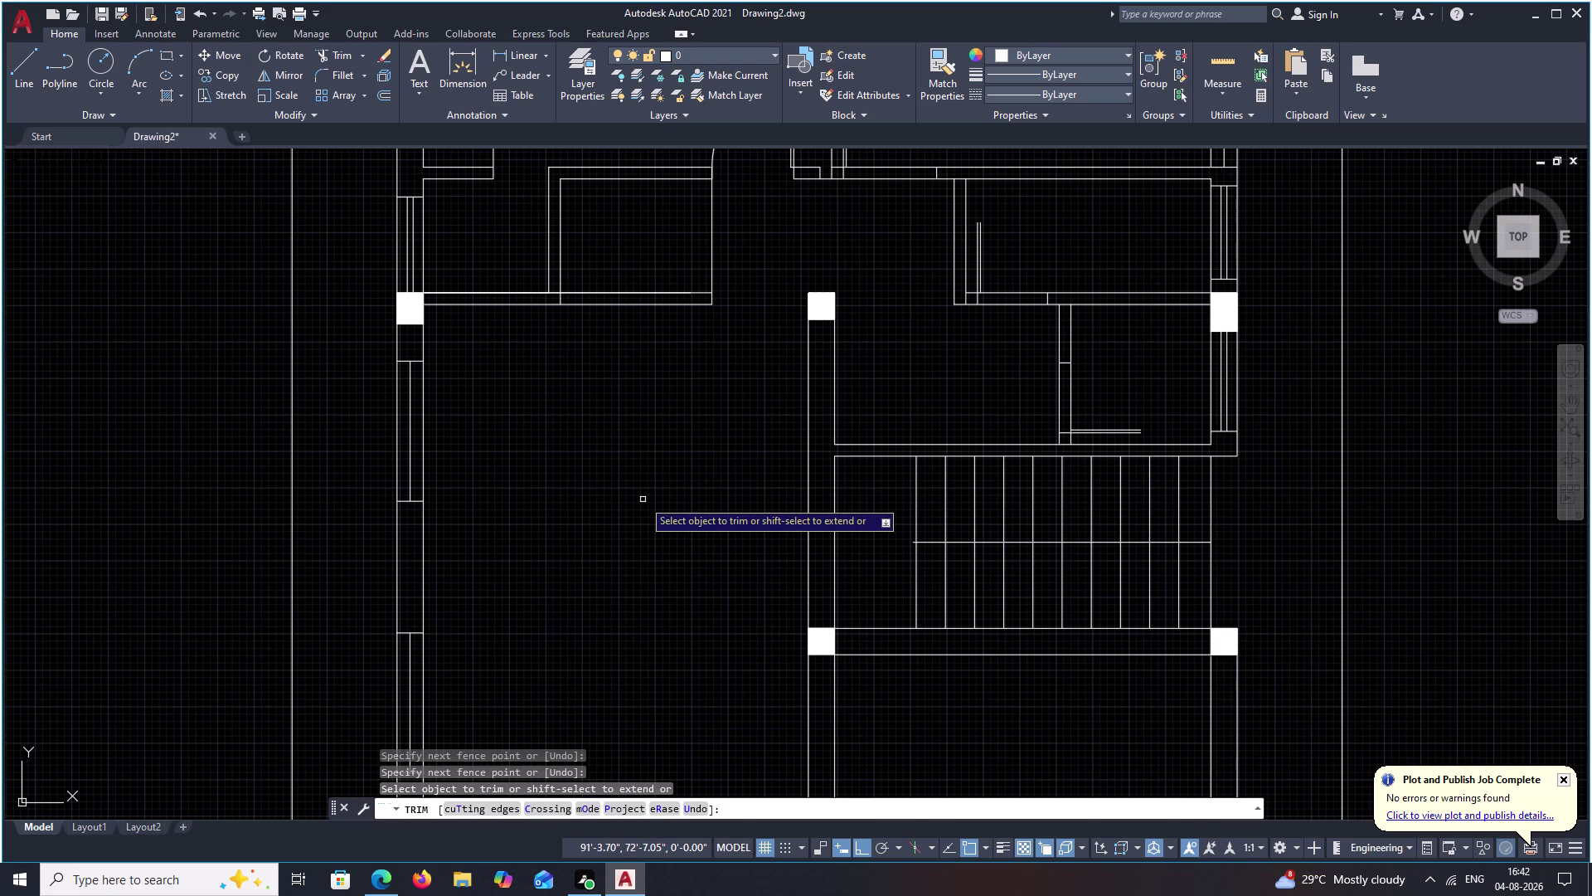
middle_drag(643, 499, 642, 449)
scroll(down, 3)
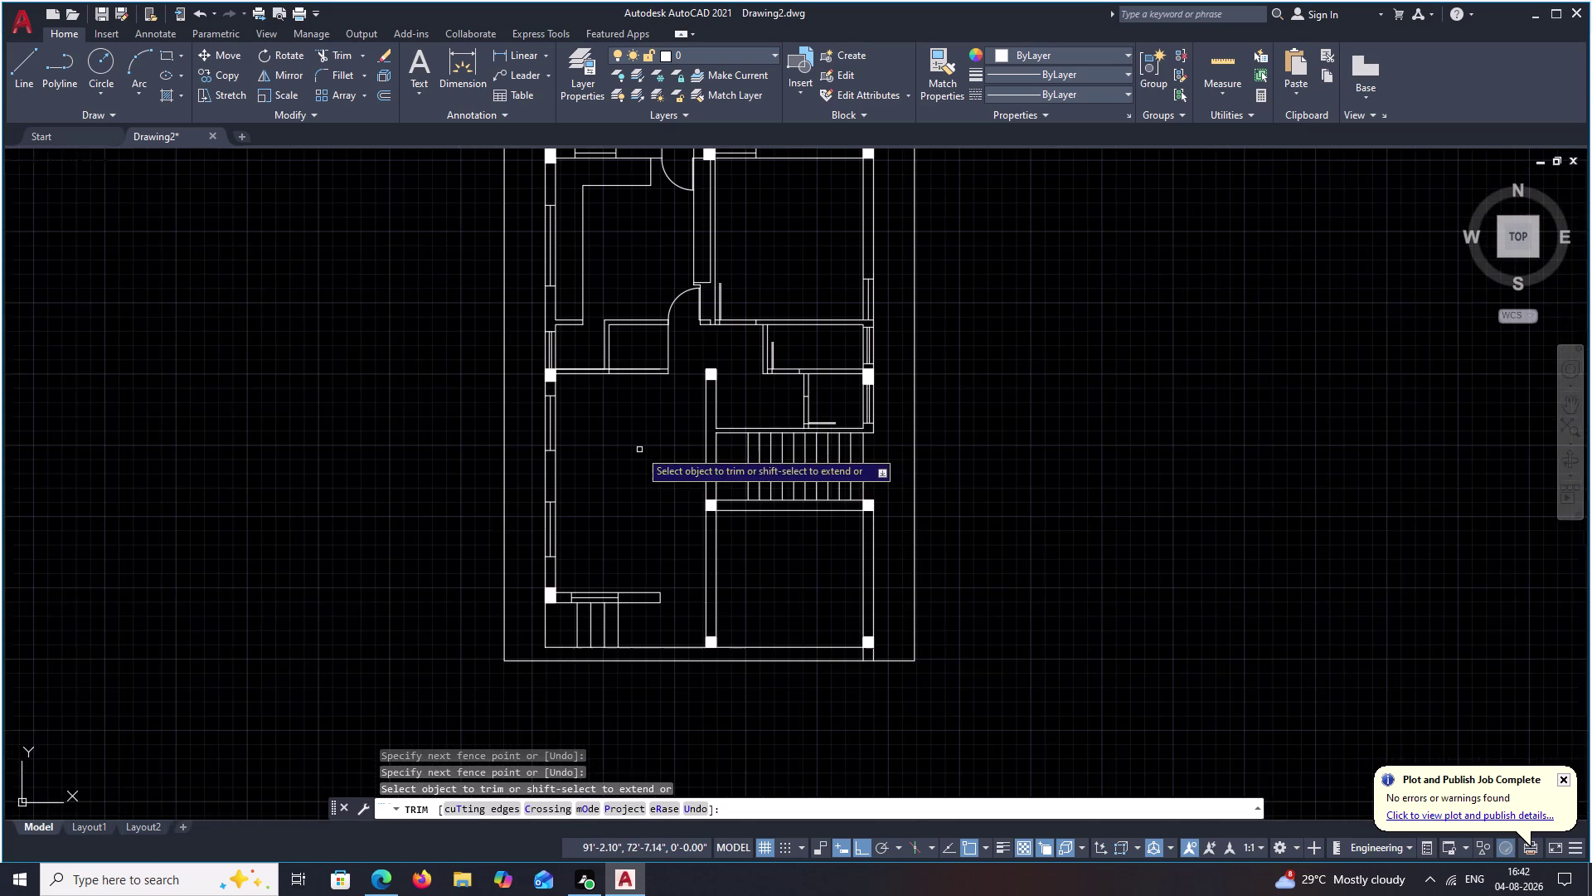
middle_drag(640, 452, 629, 535)
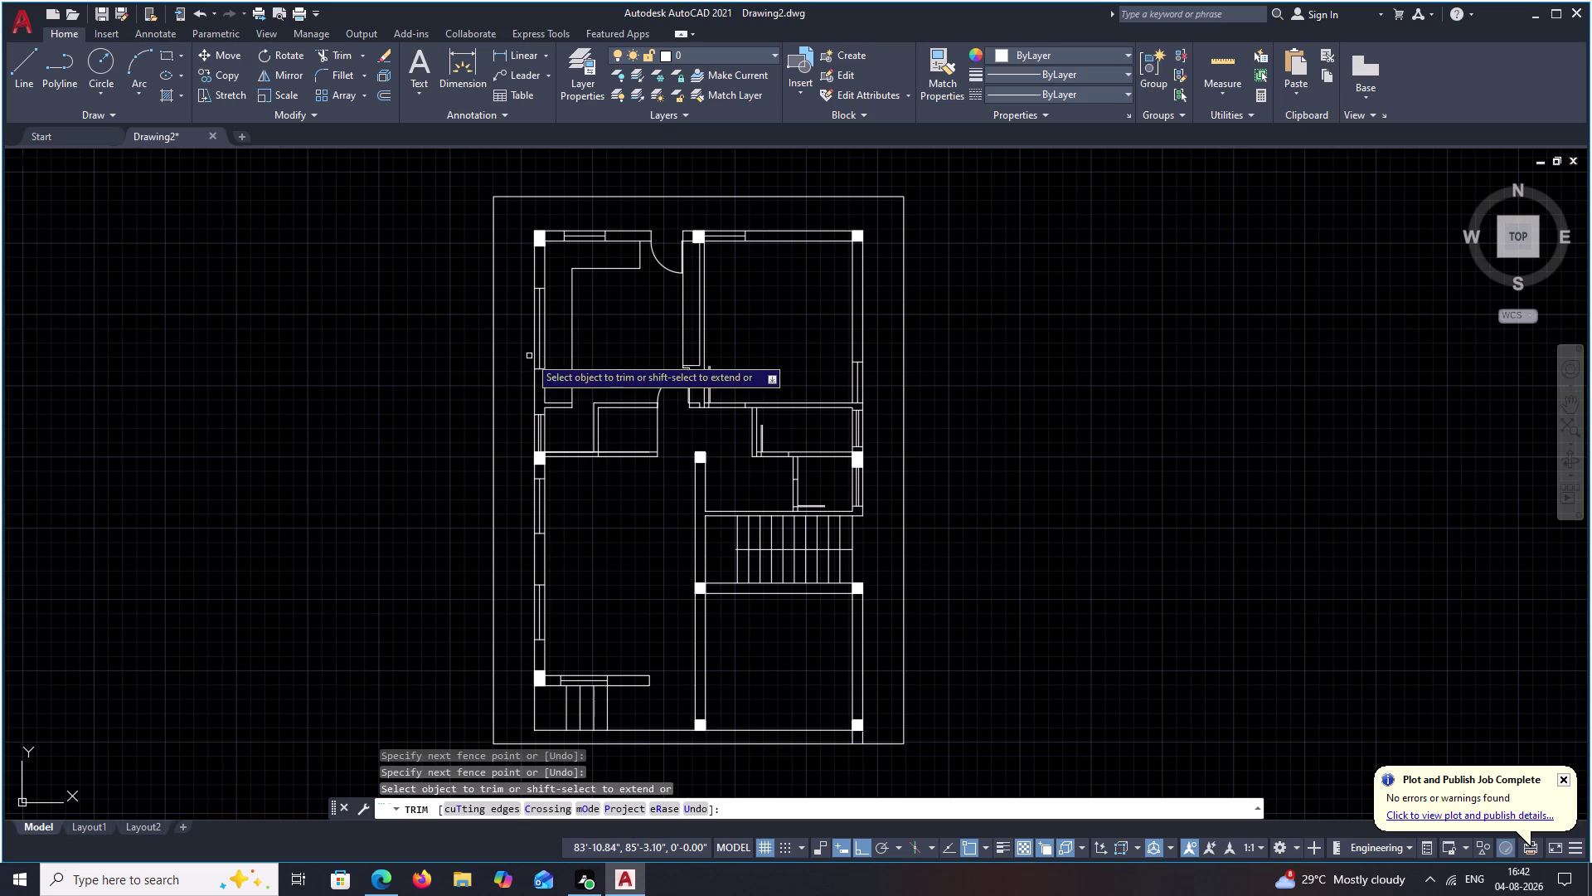
key(Escape)
middle_drag(658, 416, 661, 503)
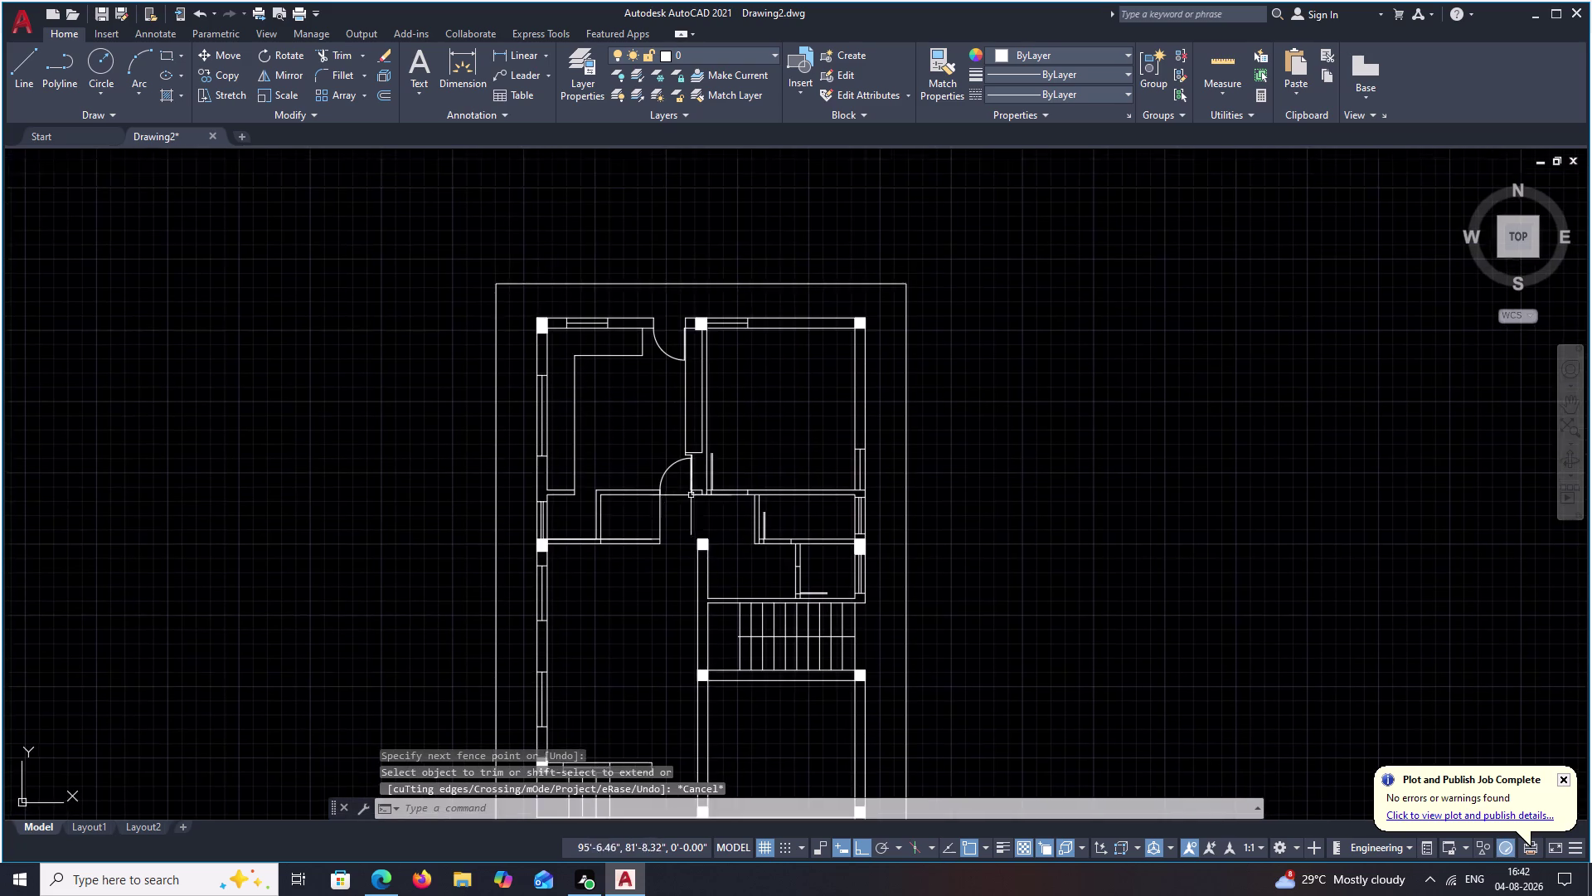
scroll(up, 3)
scroll(up, 3)
Draw the second corridor door's swing arc using the Draw panel Arc tool.
middle_drag(710, 453, 860, 522)
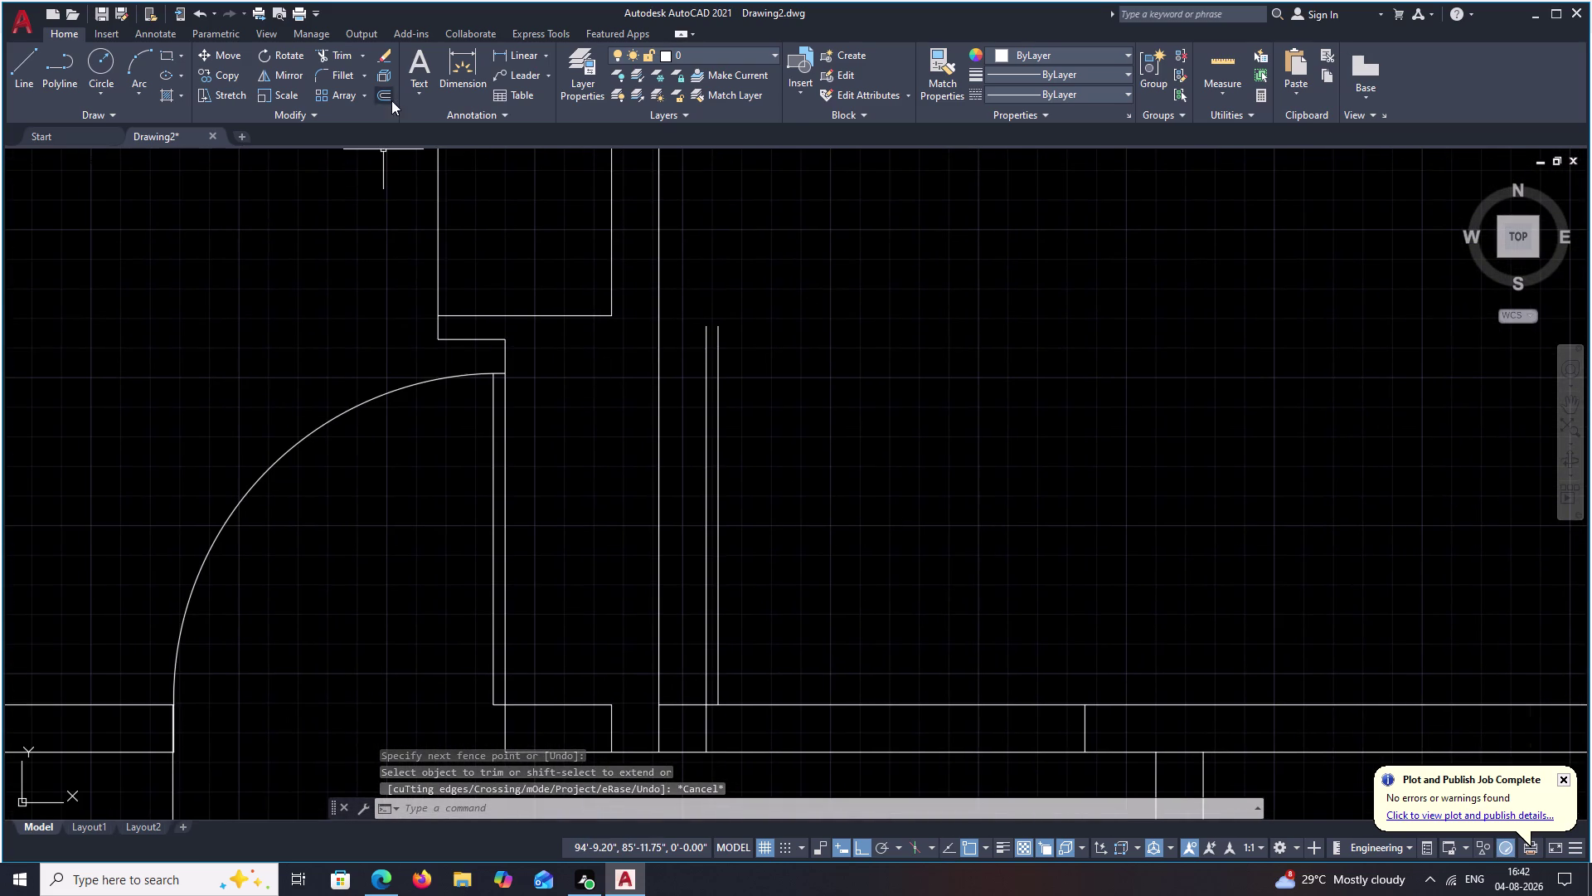
click(139, 58)
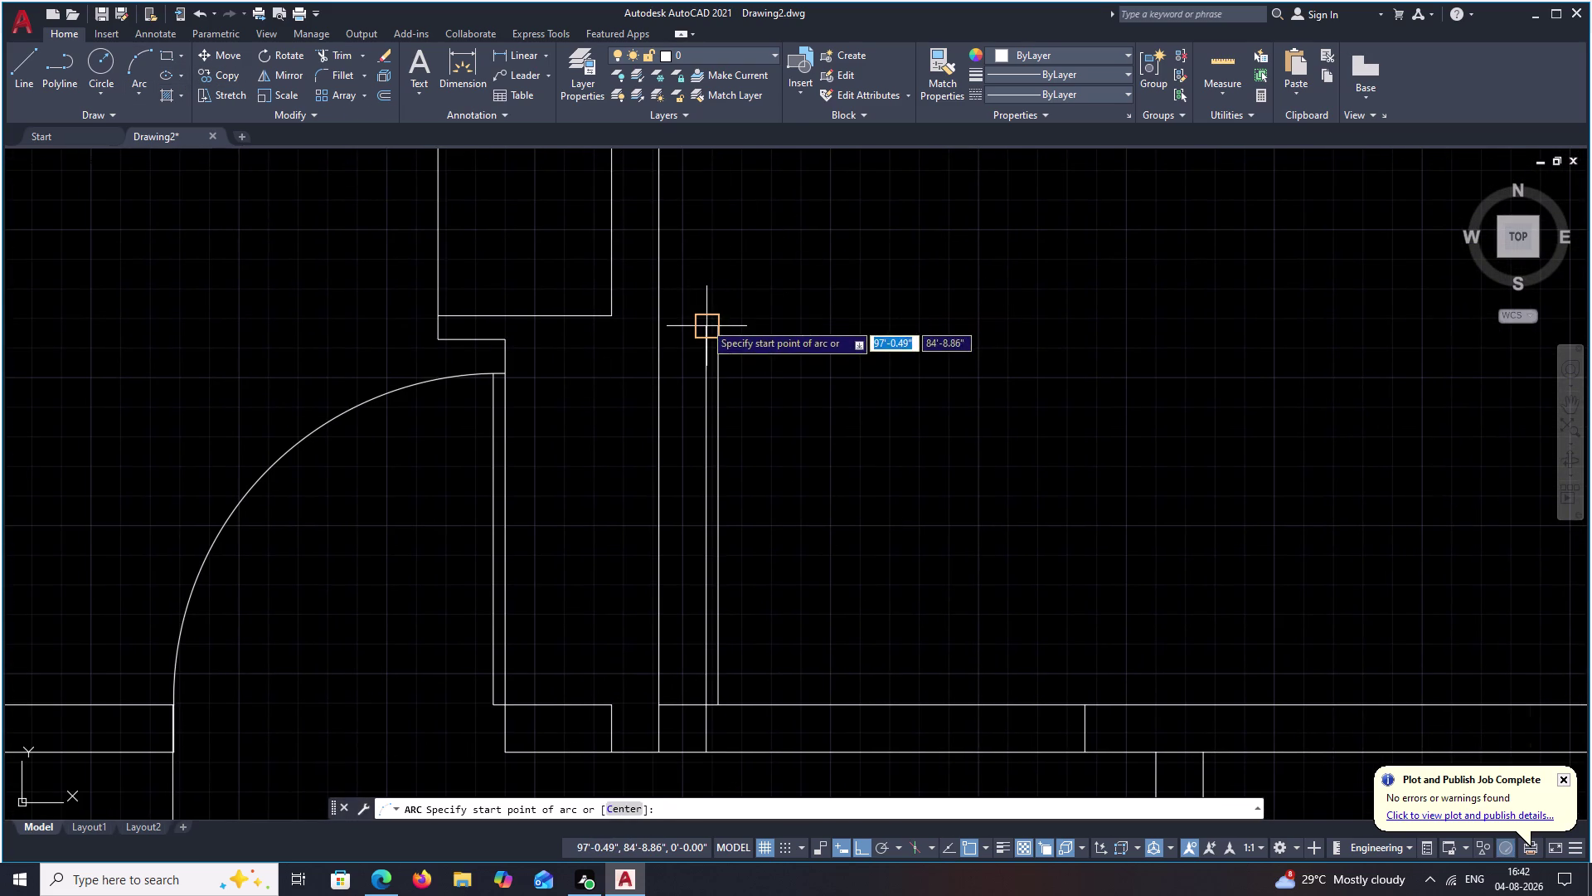
click(704, 322)
click(723, 324)
scroll(down, 3)
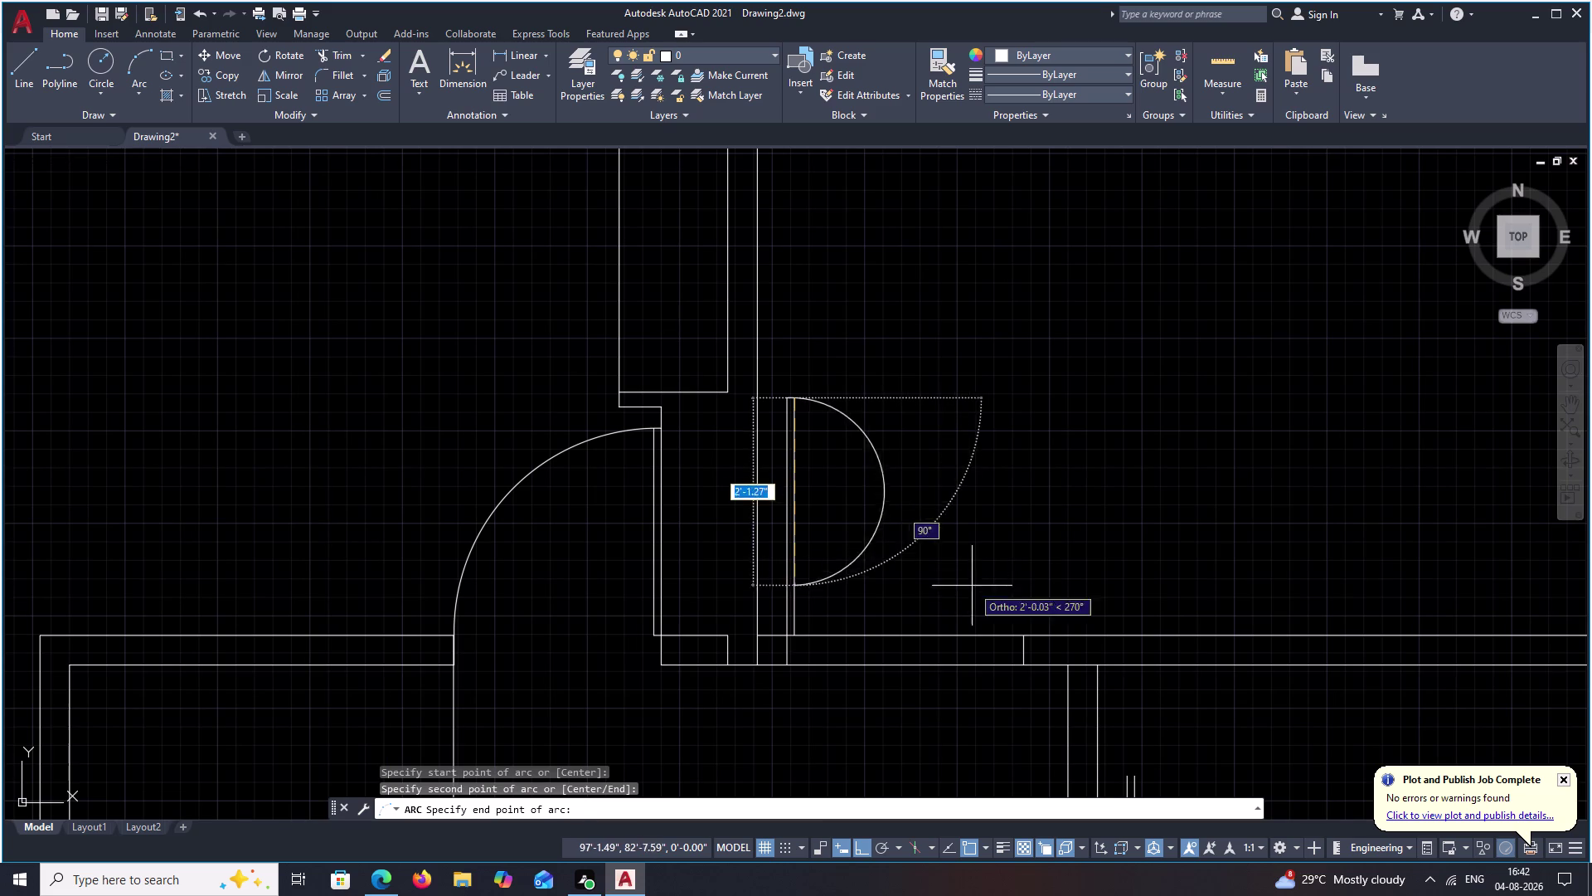
click(1025, 644)
scroll(down, 3)
middle_drag(979, 471, 926, 409)
middle_drag(1088, 492, 981, 436)
Begin a swing arc at the first small room's door, then cancel it.
key(space)
scroll(up, 3)
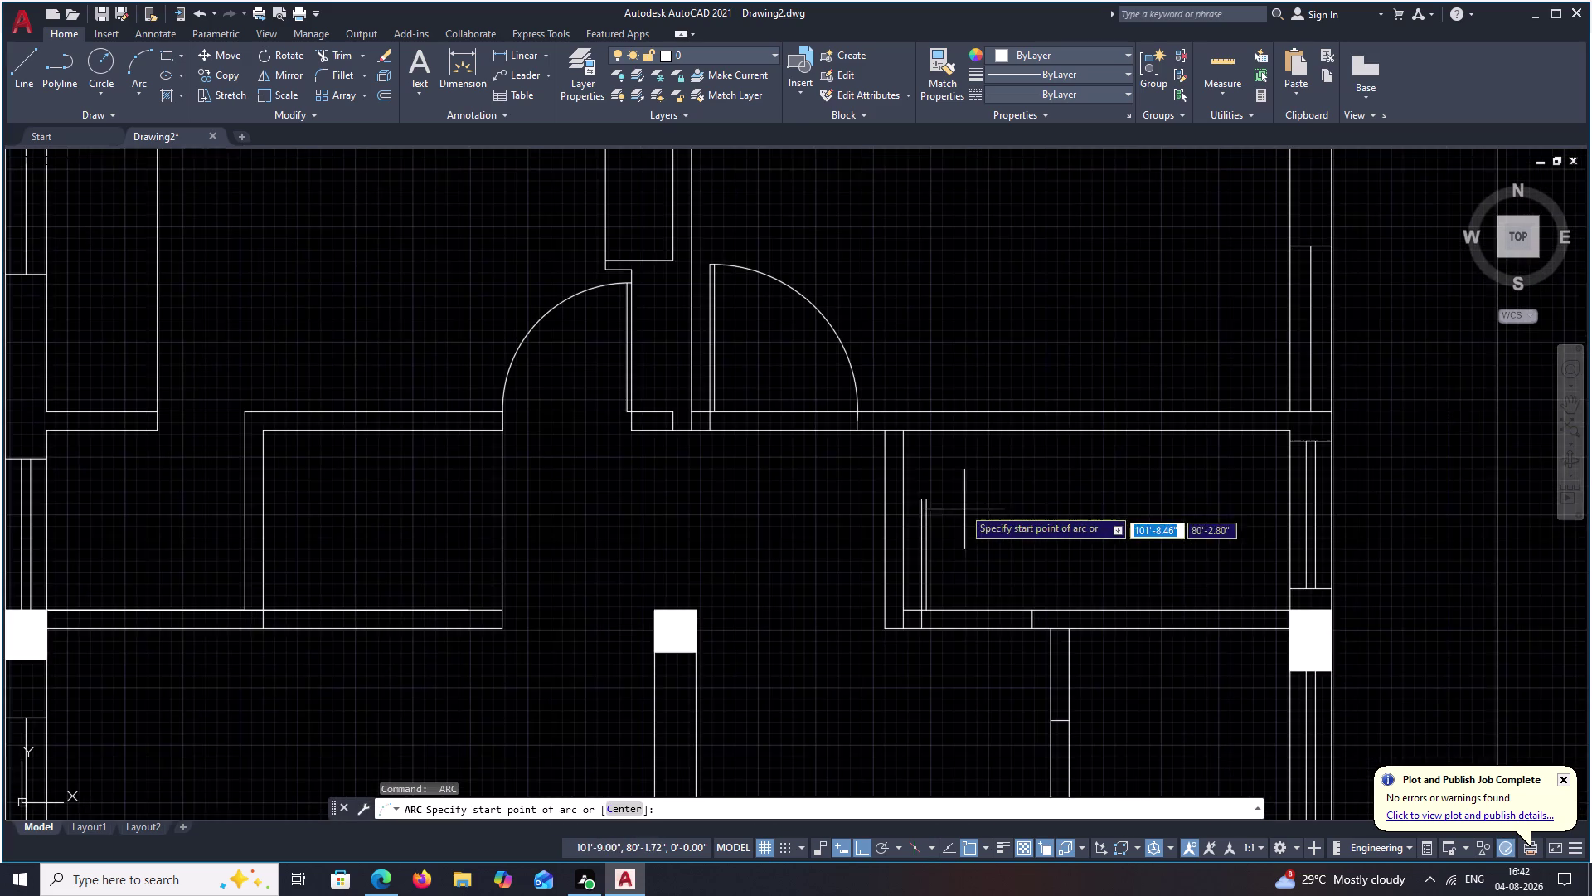
scroll(up, 3)
click(876, 501)
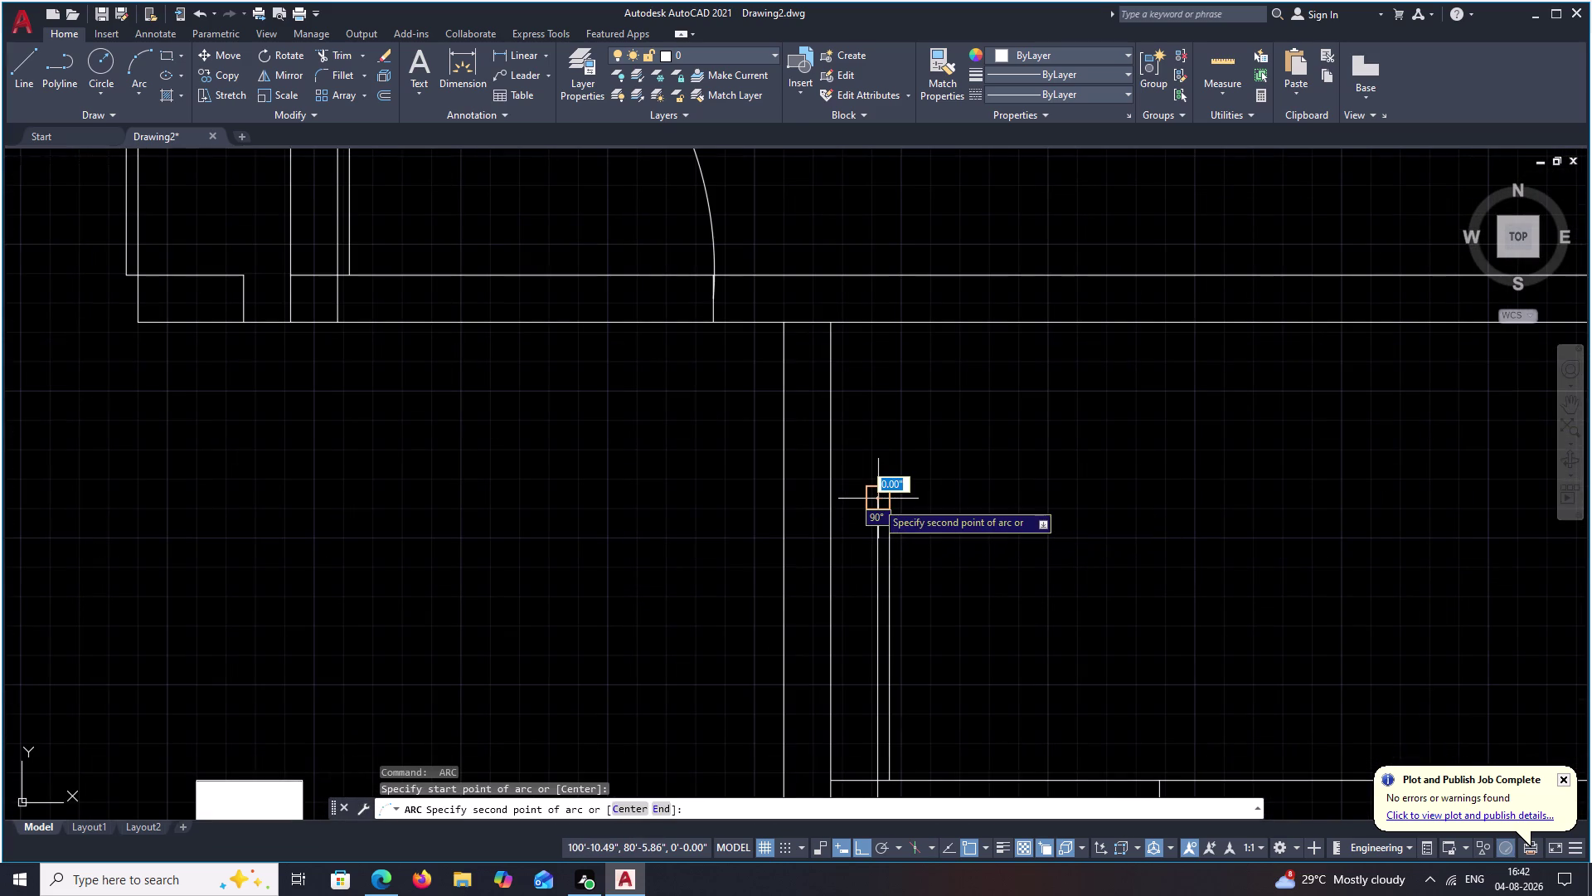
click(897, 500)
scroll(down, 3)
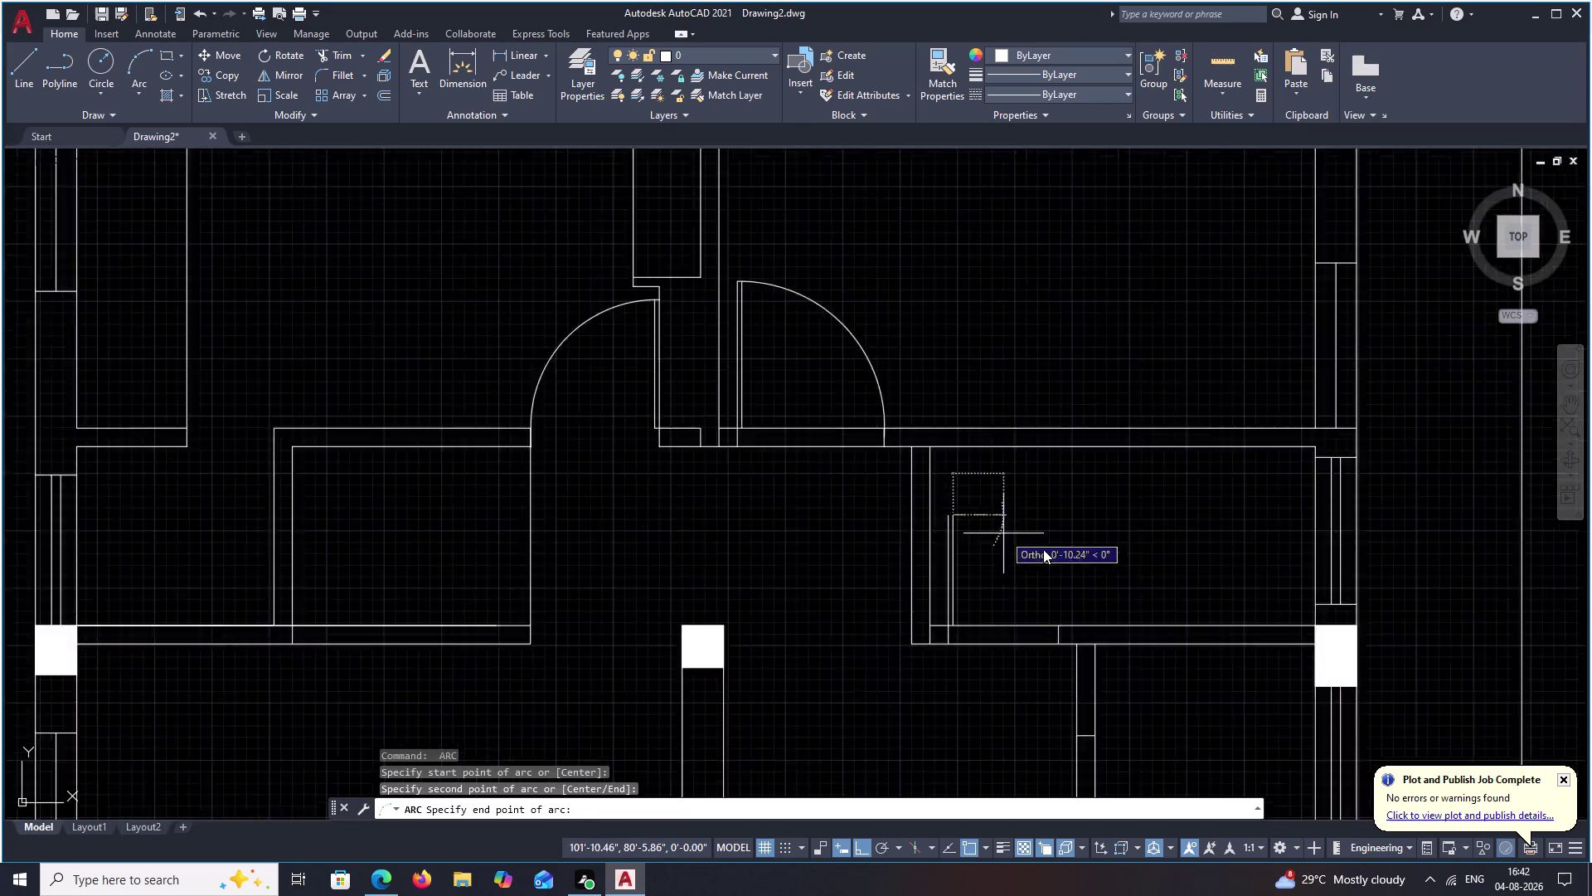
middle_drag(1043, 549, 1033, 537)
key(Escape)
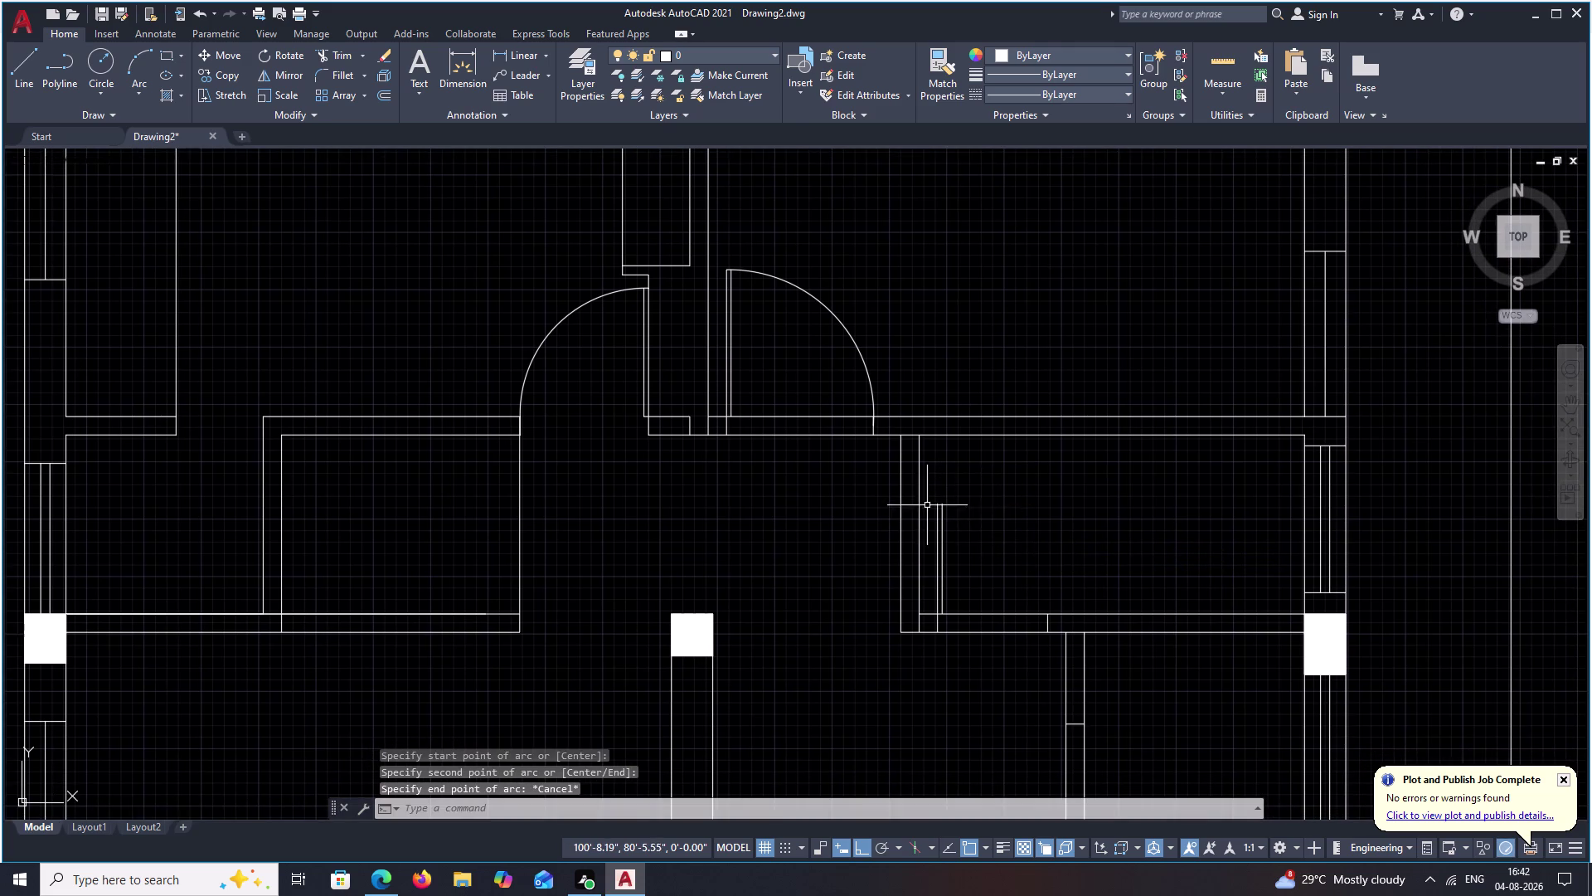
Draw the first small room's door swing arc from start, middle and end points.
scroll(up, 3)
key(space)
click(957, 509)
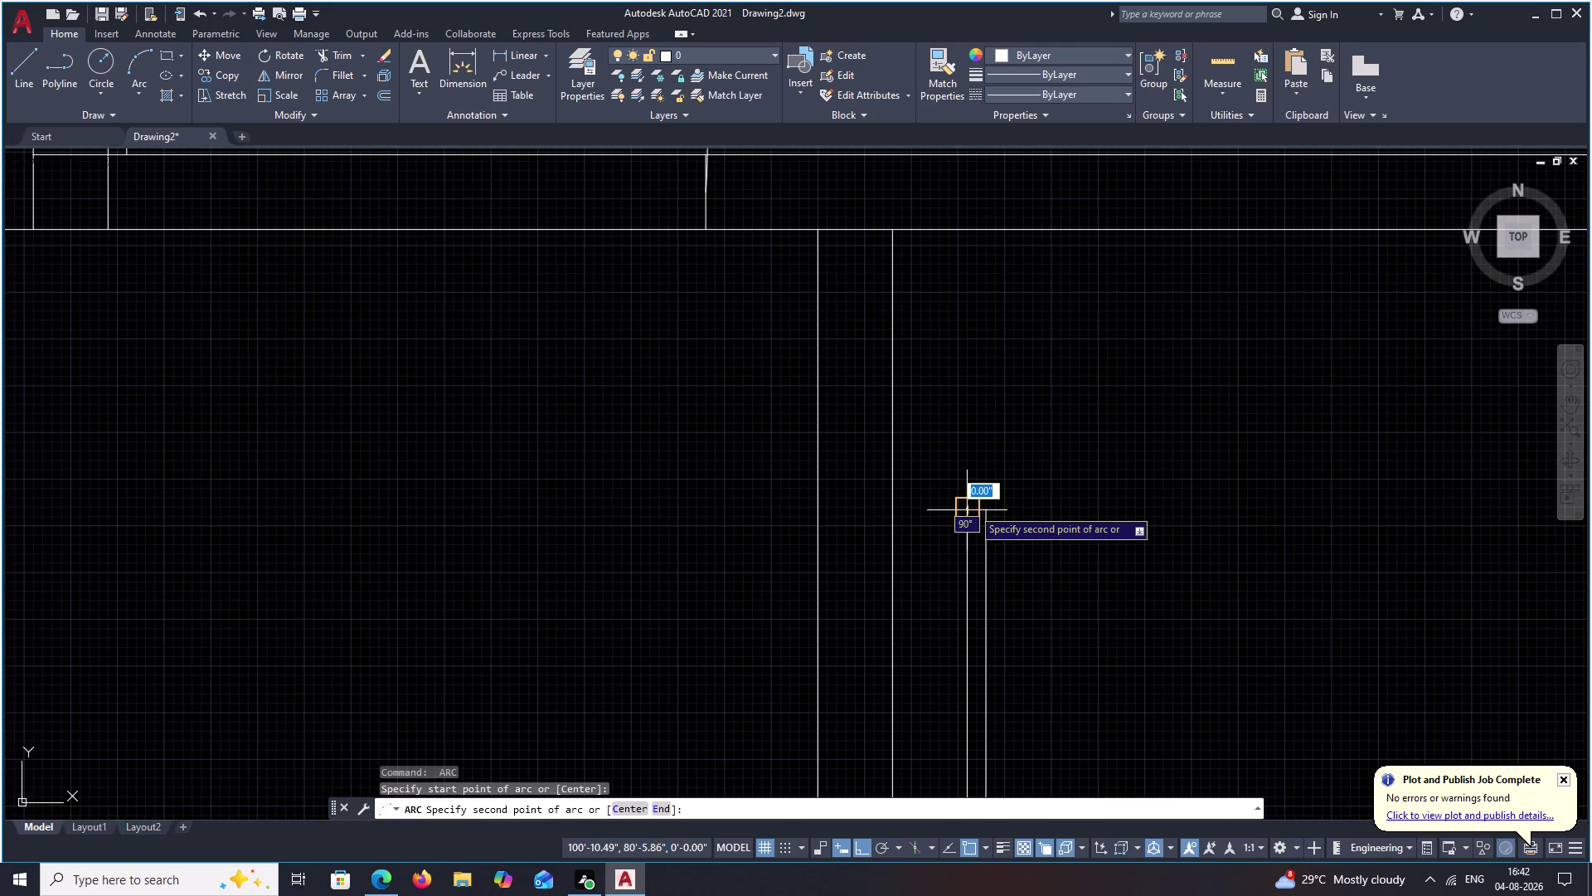
click(983, 508)
scroll(down, 3)
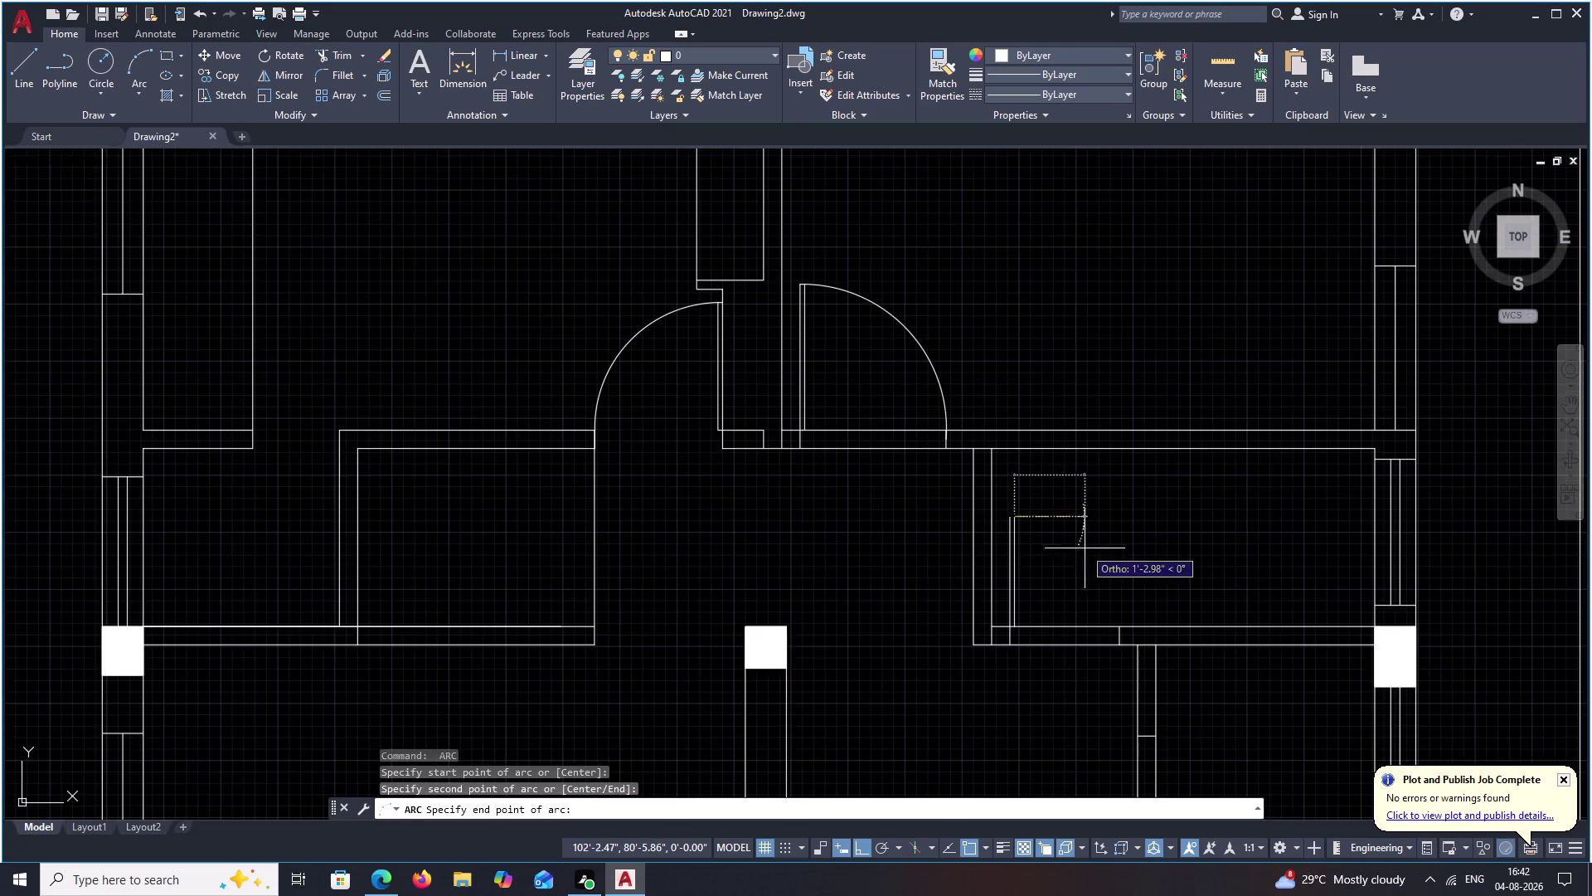
scroll(down, 3)
scroll(up, 3)
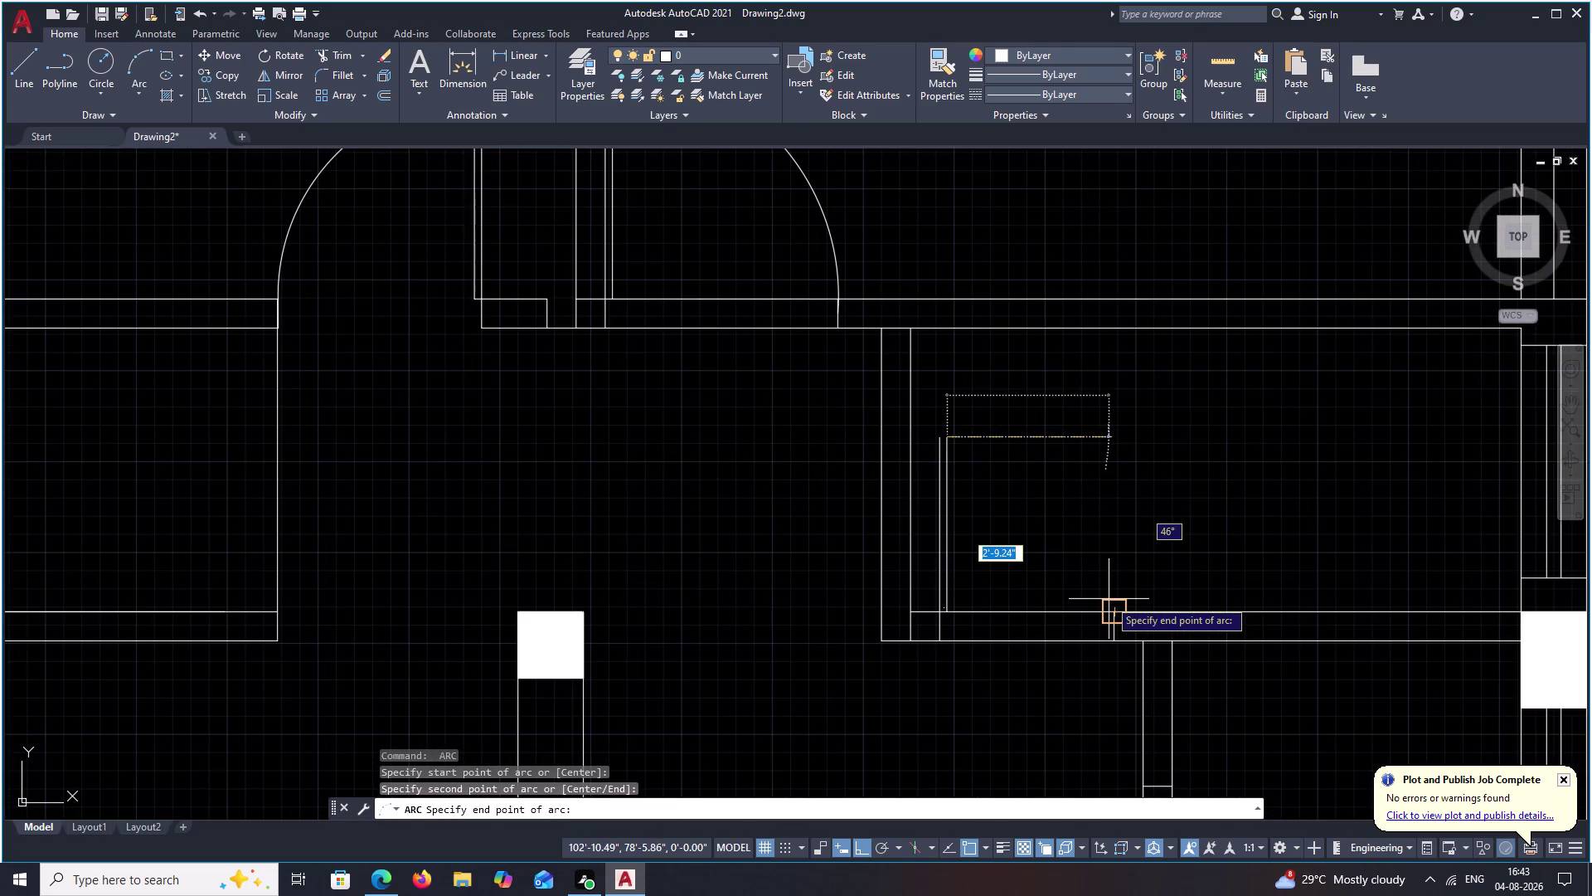
click(1116, 600)
scroll(down, 3)
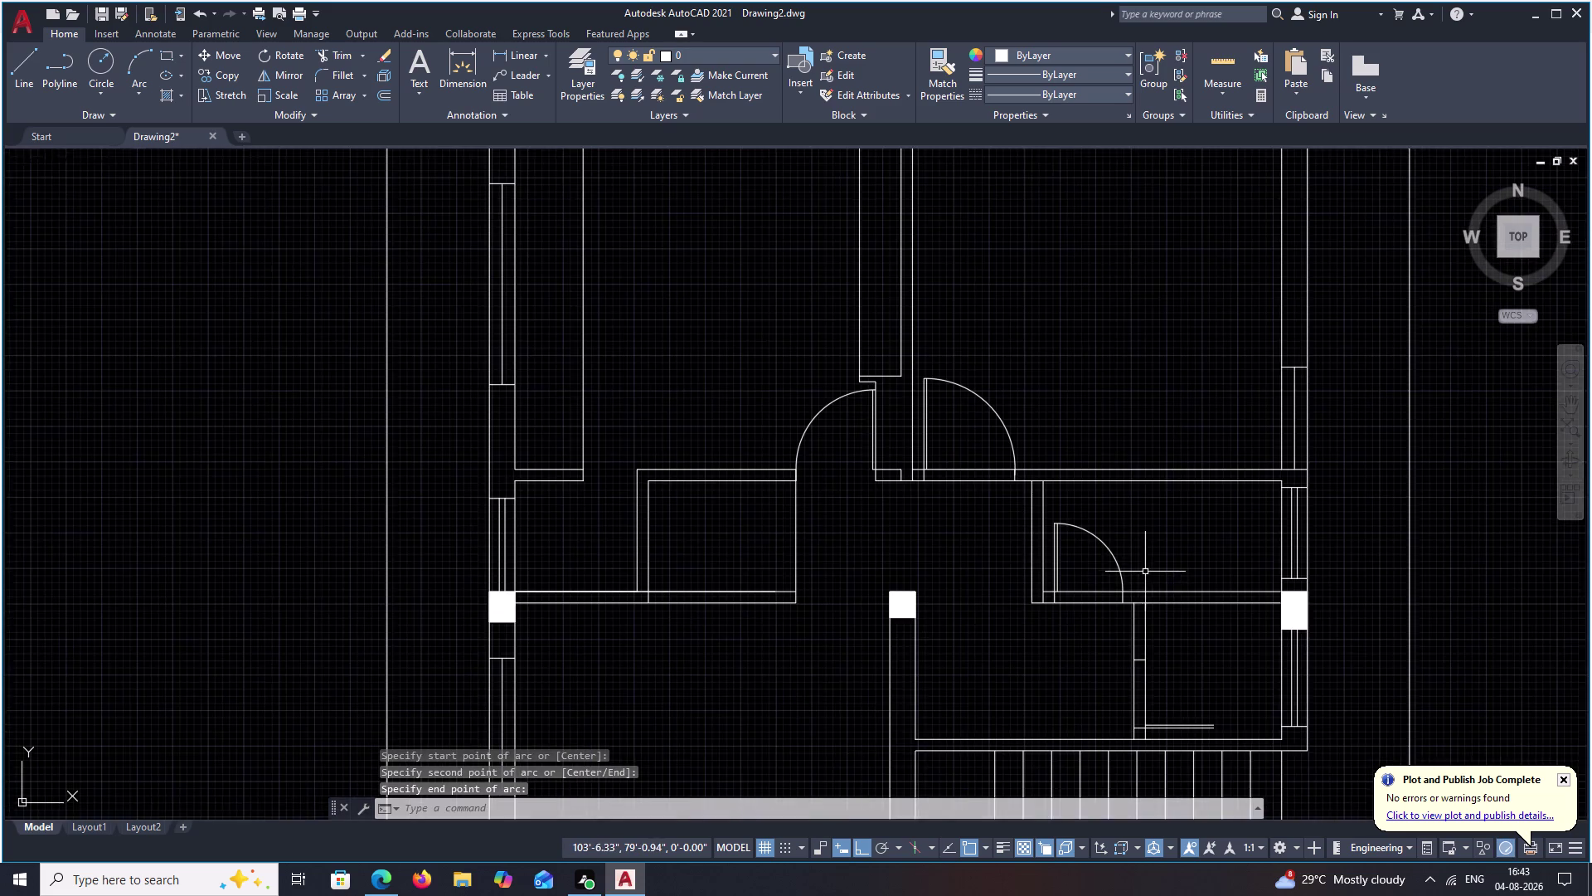
middle_drag(1149, 572, 950, 449)
scroll(up, 3)
middle_drag(986, 578, 952, 449)
Draw the second small room's door swing arc.
key(space)
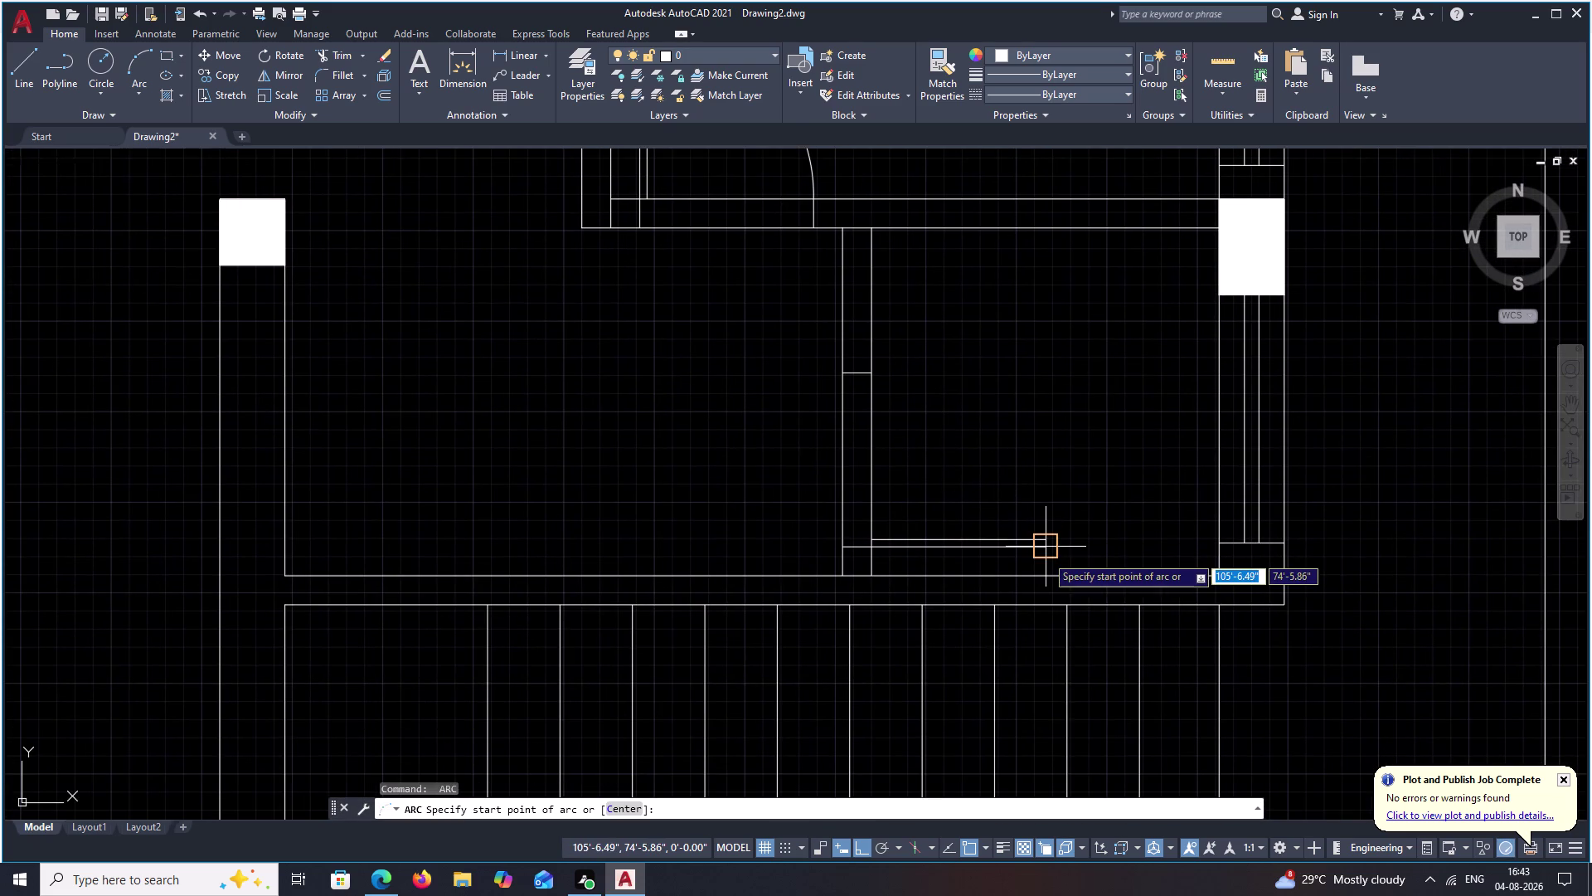
scroll(up, 3)
click(1028, 515)
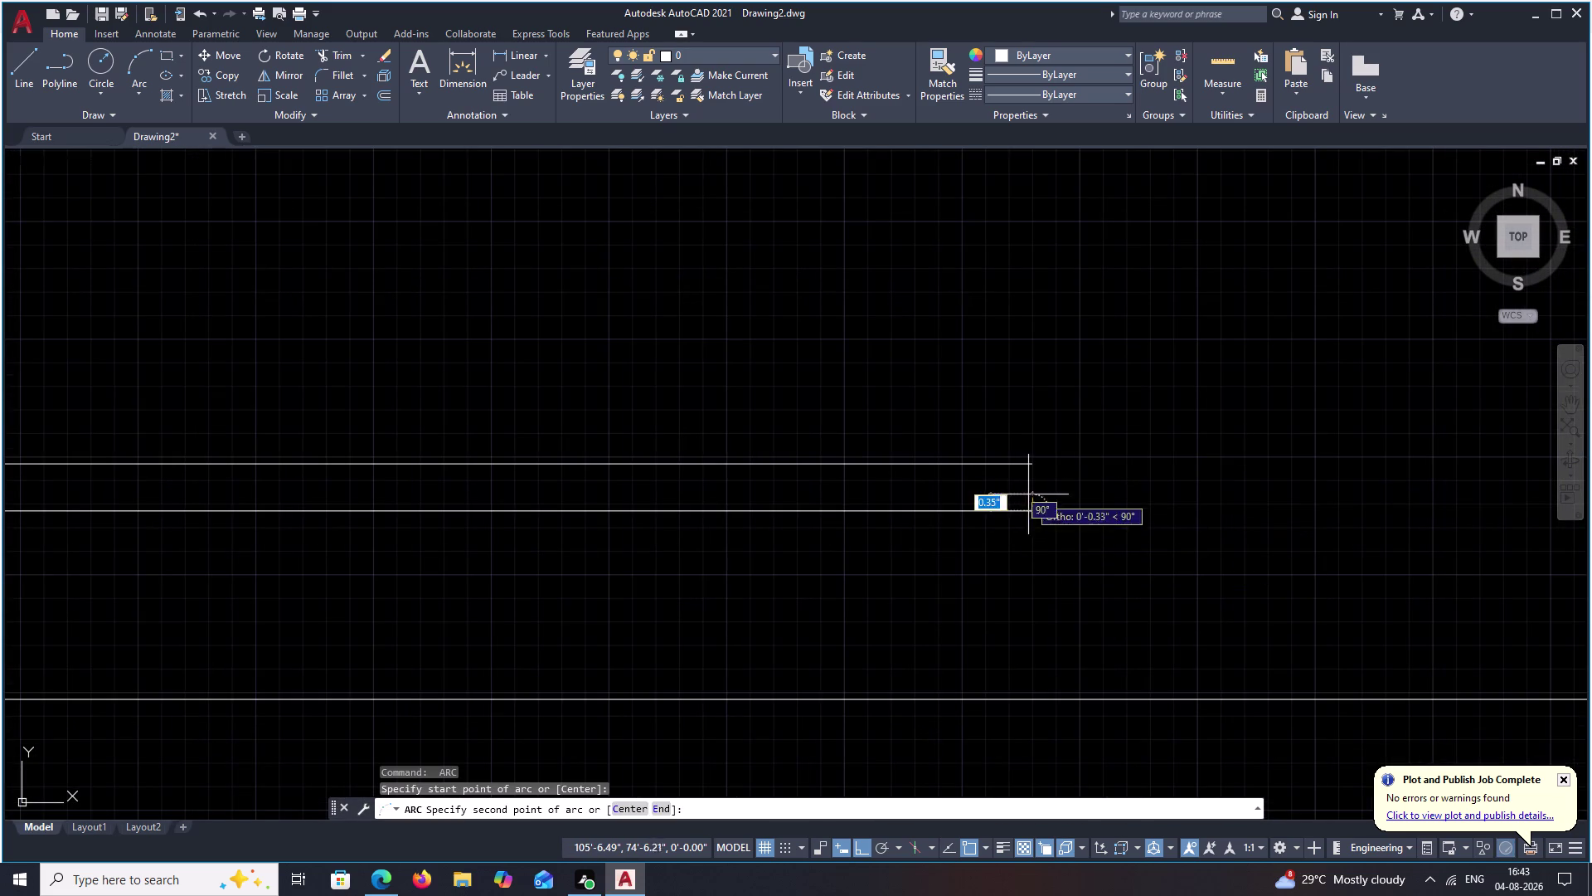
click(1025, 471)
scroll(down, 3)
middle_drag(795, 415, 980, 482)
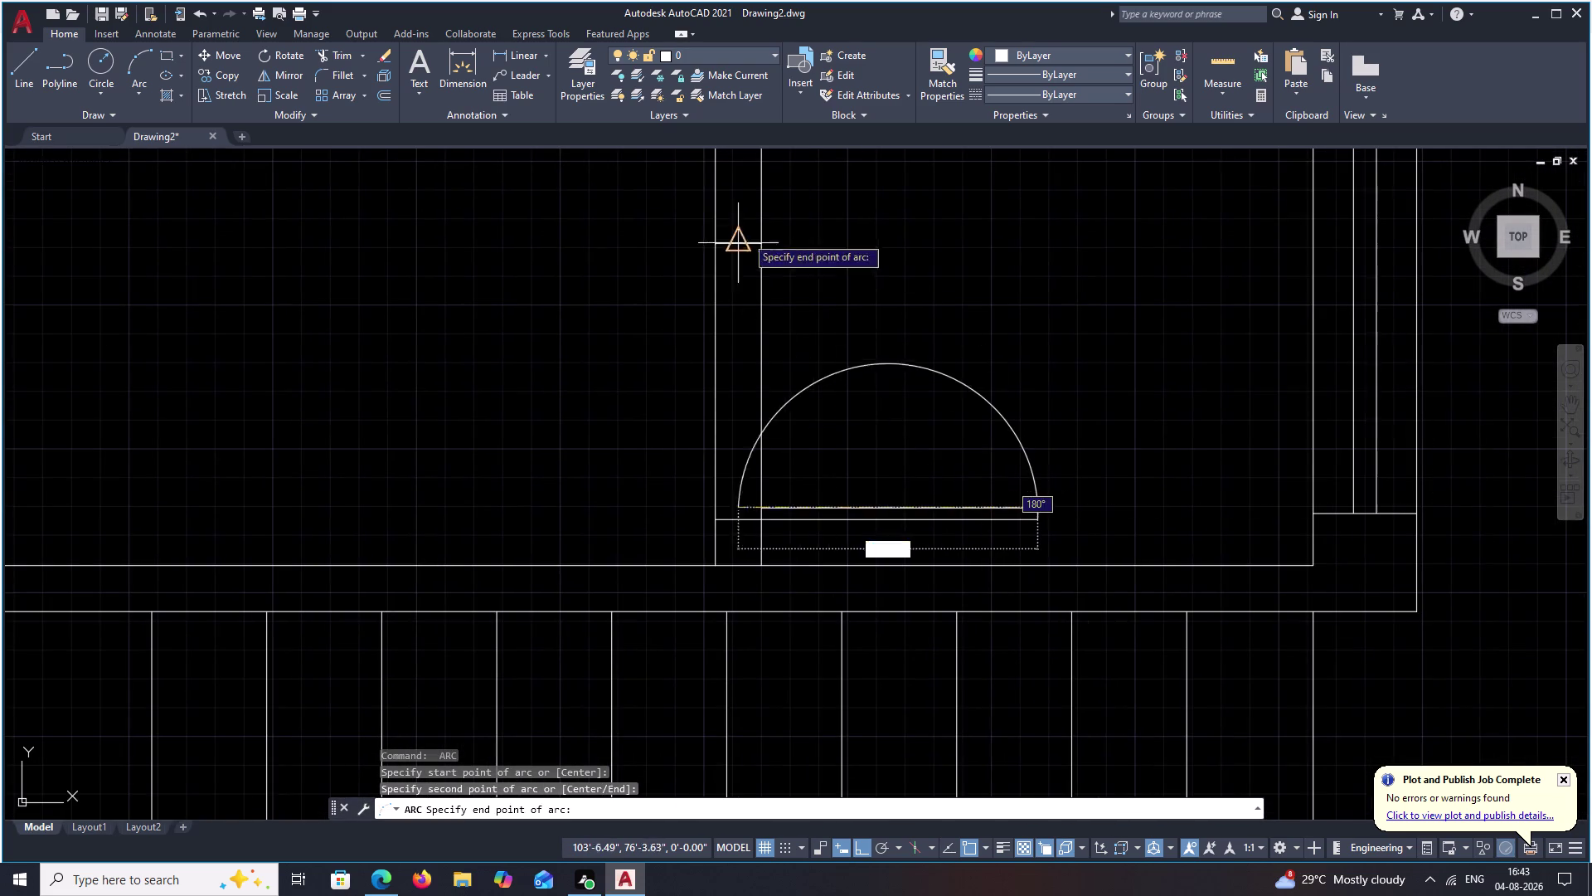
click(756, 244)
scroll(down, 3)
scroll(down, 3)
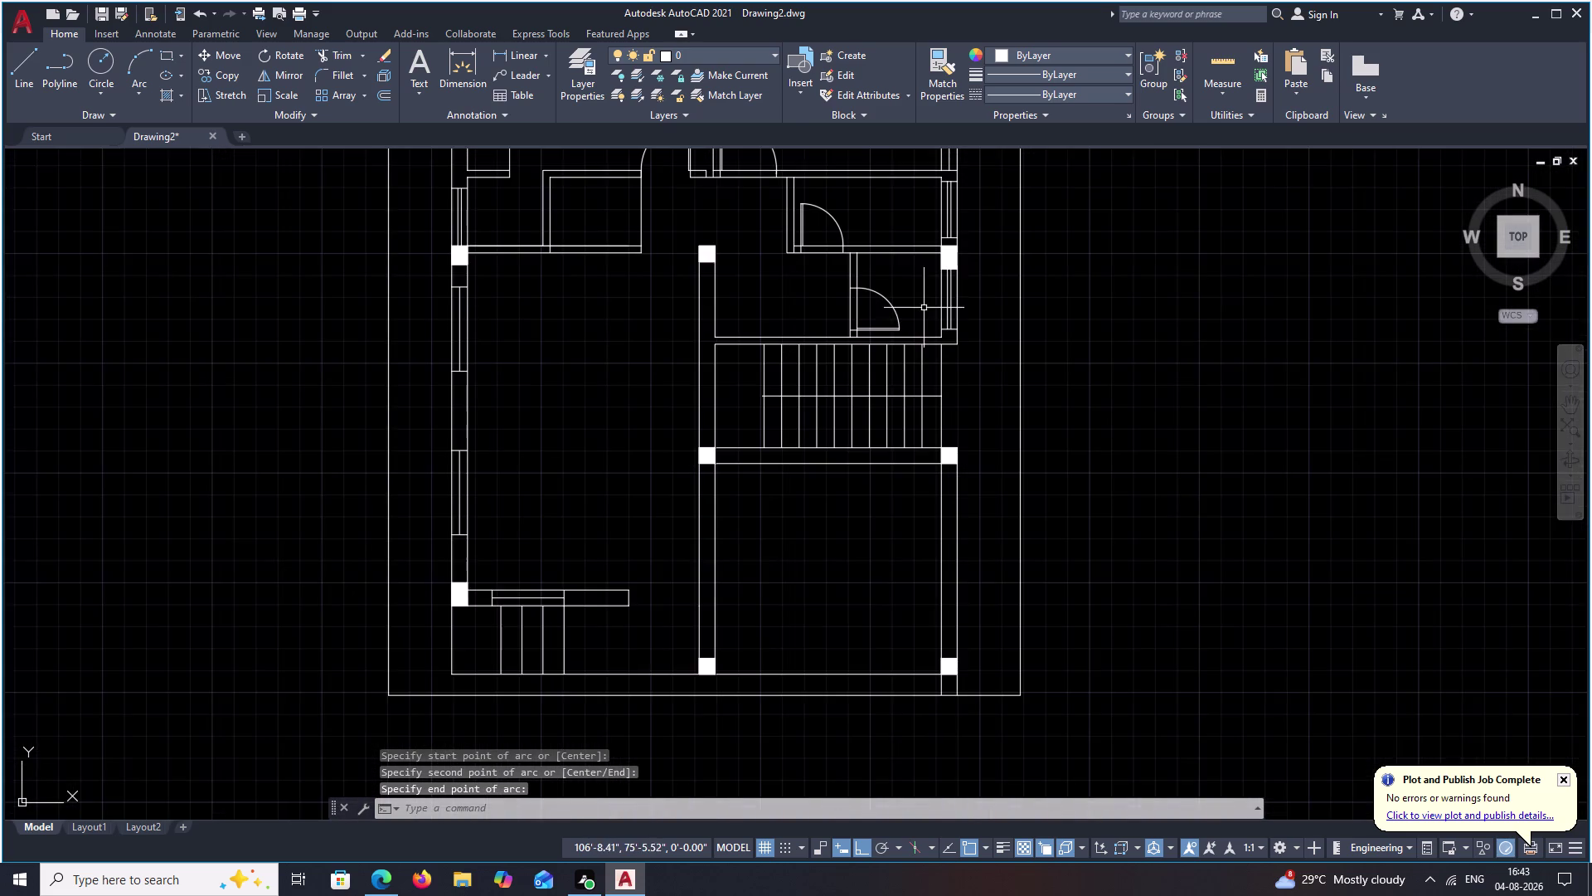
middle_drag(923, 305, 937, 418)
key(Escape)
text(TR)
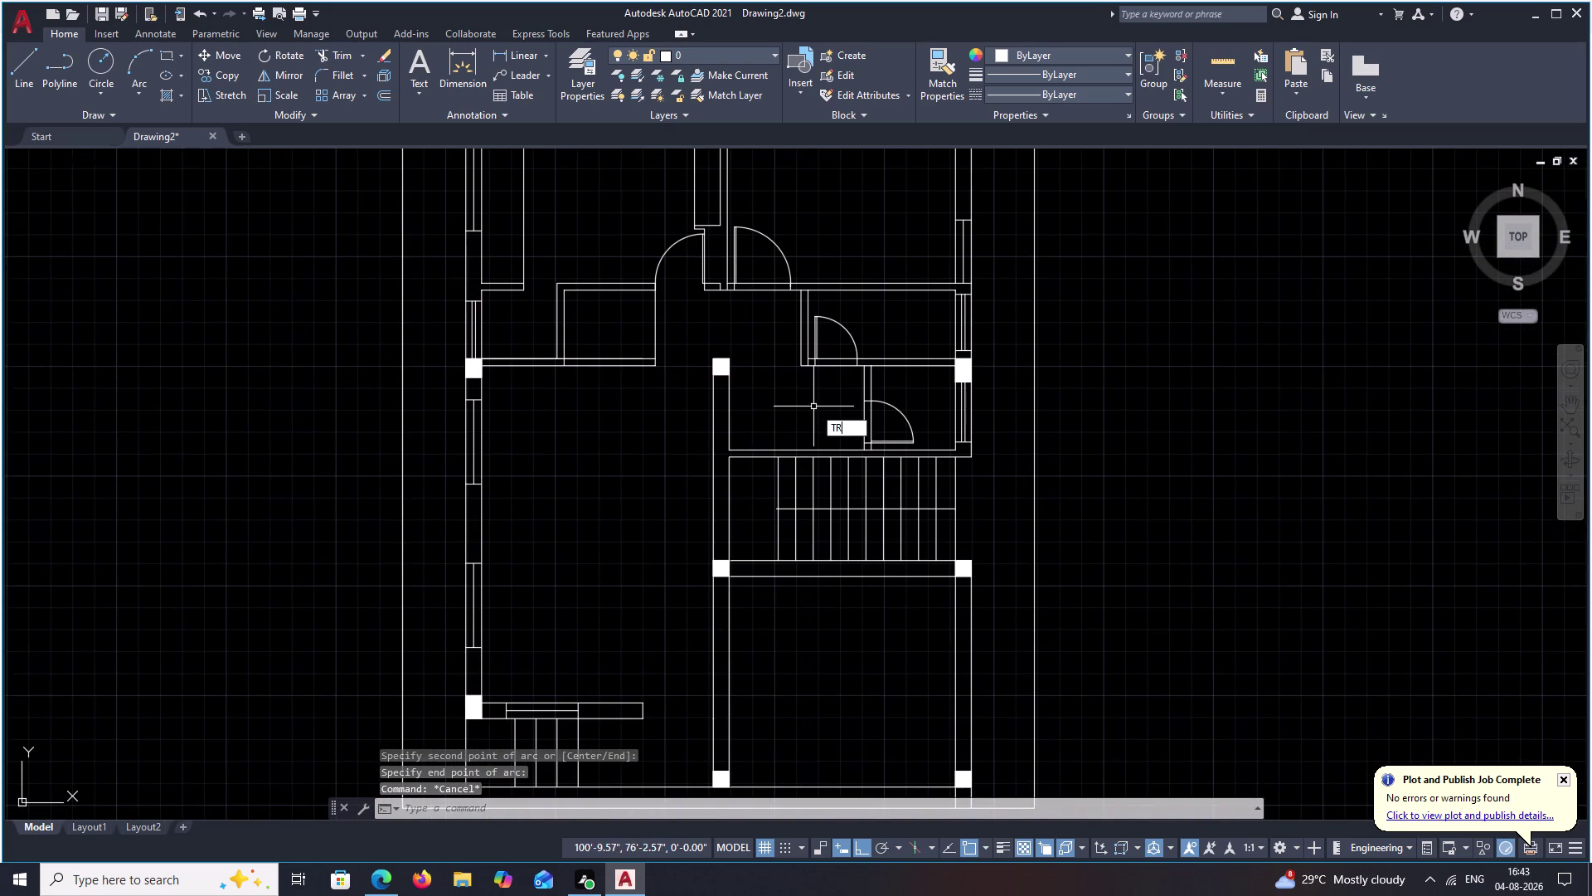
key(space)
scroll(up, 3)
middle_drag(734, 328, 757, 432)
drag(808, 357, 811, 280)
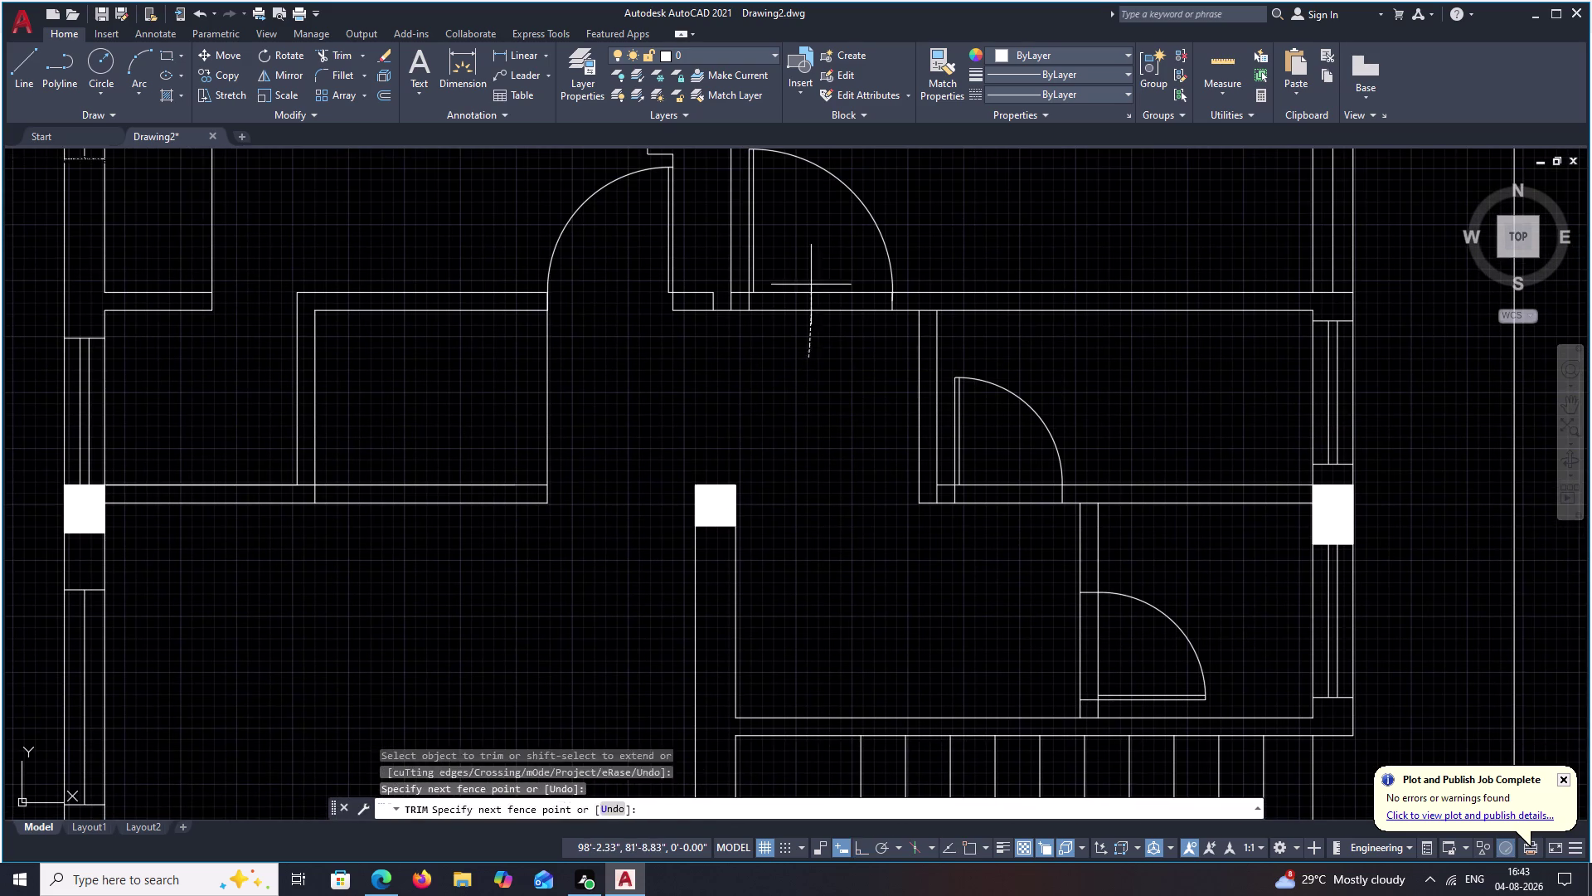
drag(811, 279, 811, 264)
drag(971, 526, 983, 460)
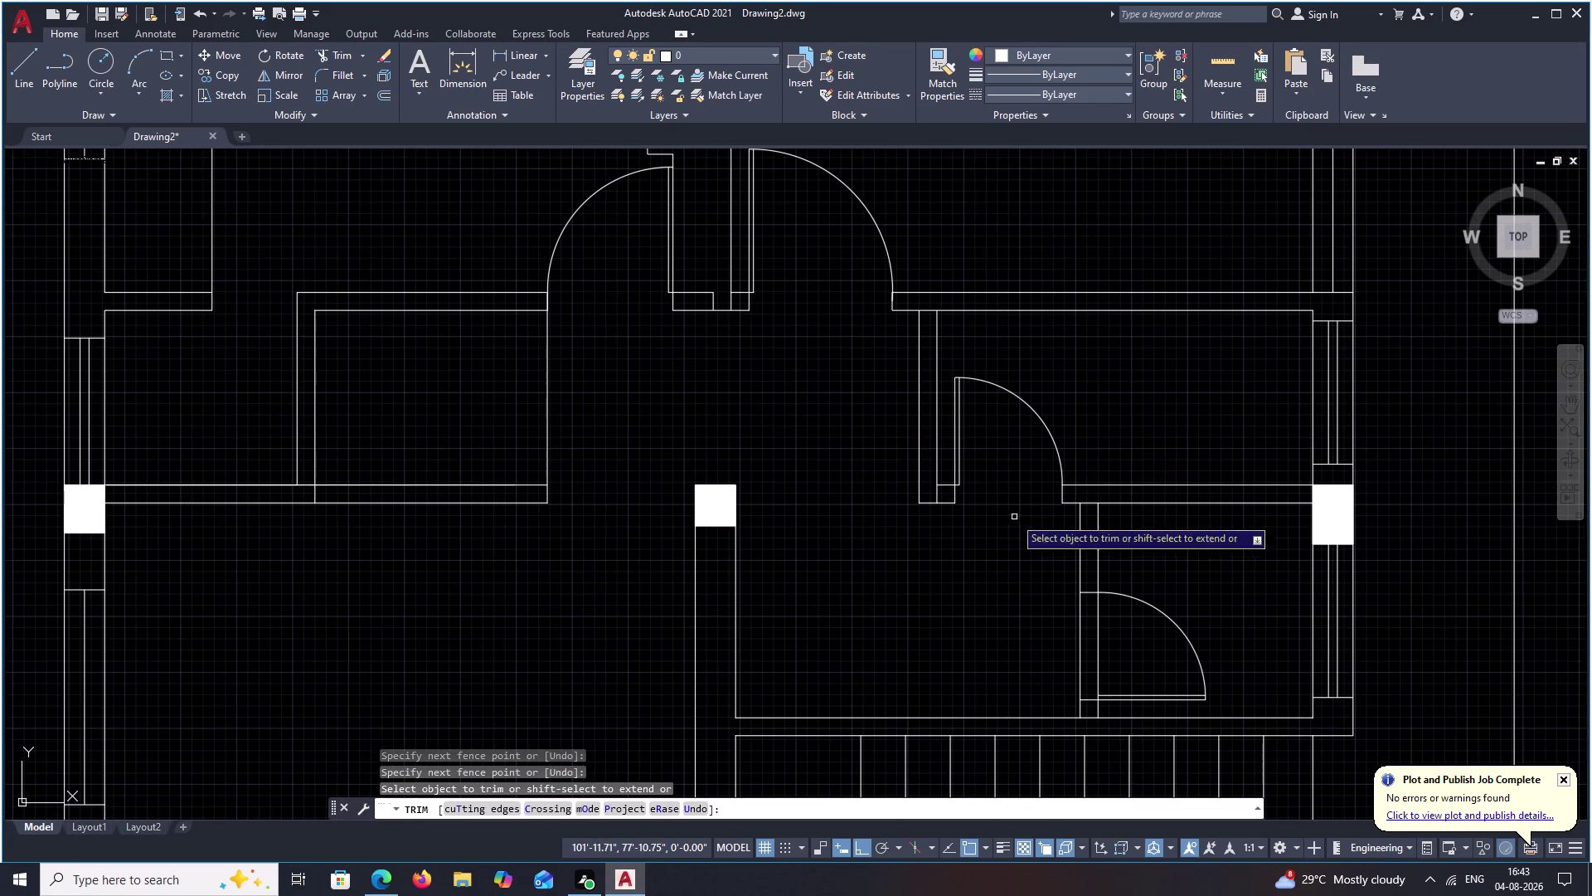
drag(1056, 639, 1126, 647)
scroll(down, 3)
middle_drag(1001, 623, 998, 447)
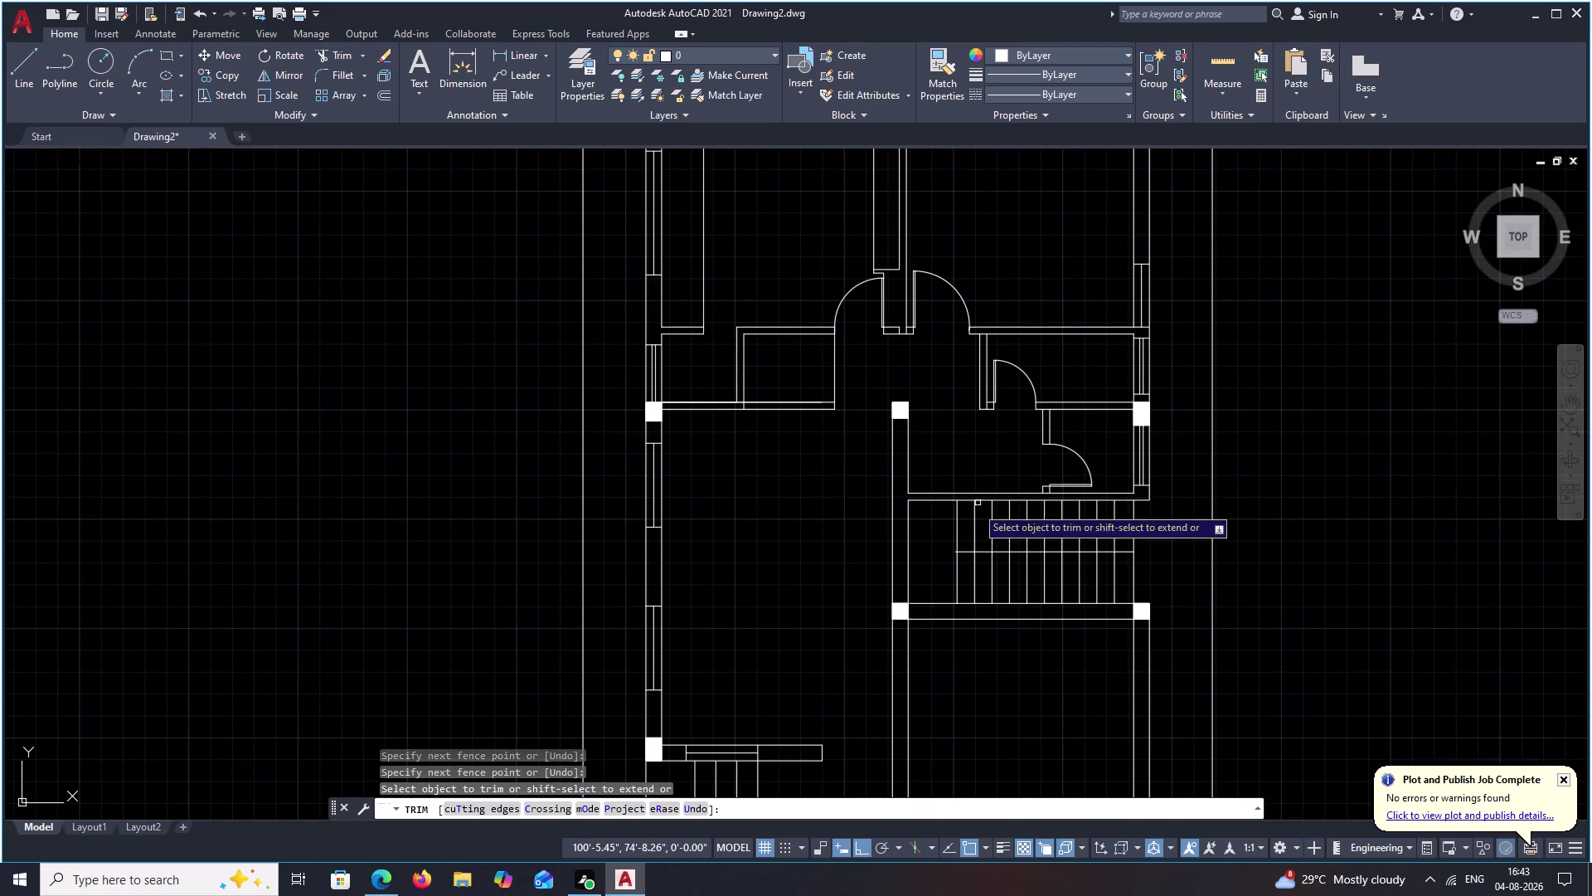
middle_drag(959, 577, 960, 574)
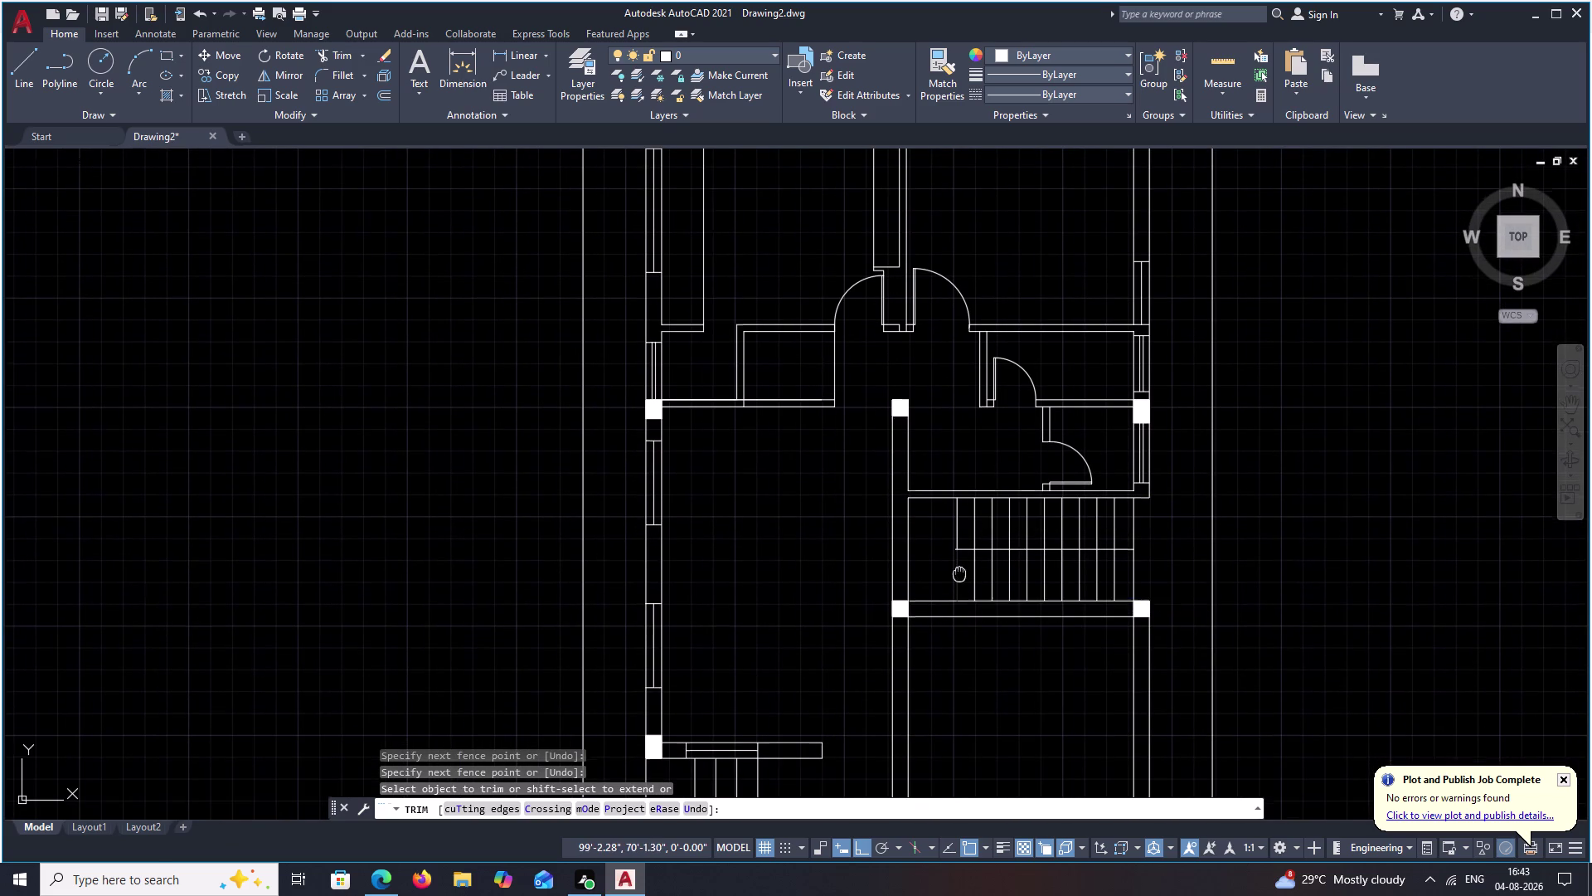
middle_drag(959, 573, 963, 543)
middle_drag(709, 544, 812, 556)
key(Escape)
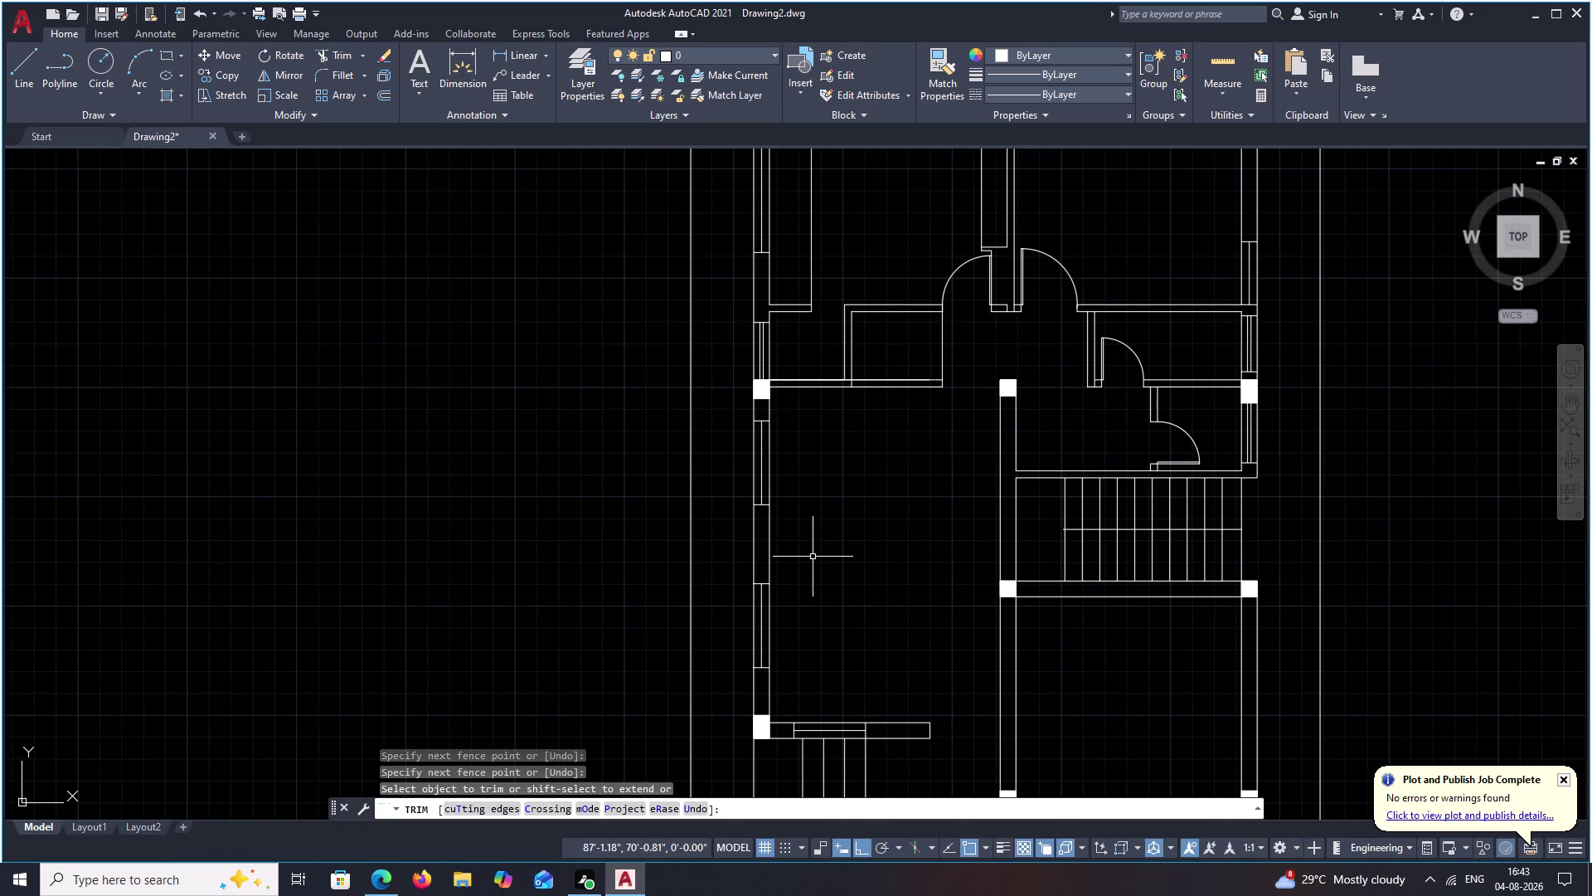
key(Escape)
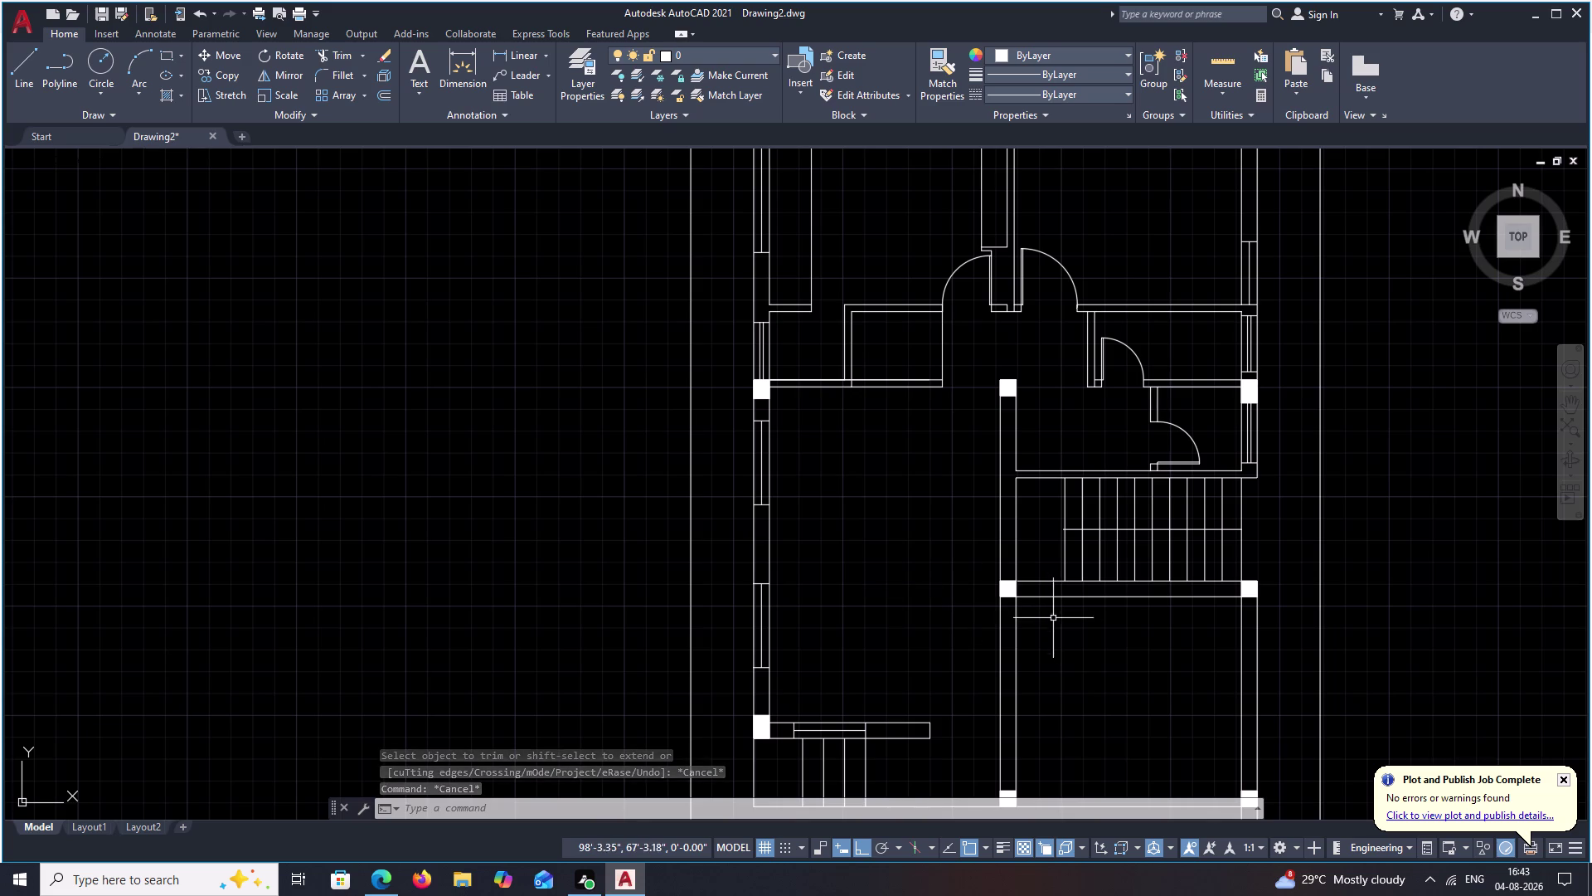
middle_drag(1127, 665, 1037, 548)
middle_drag(1040, 646, 973, 562)
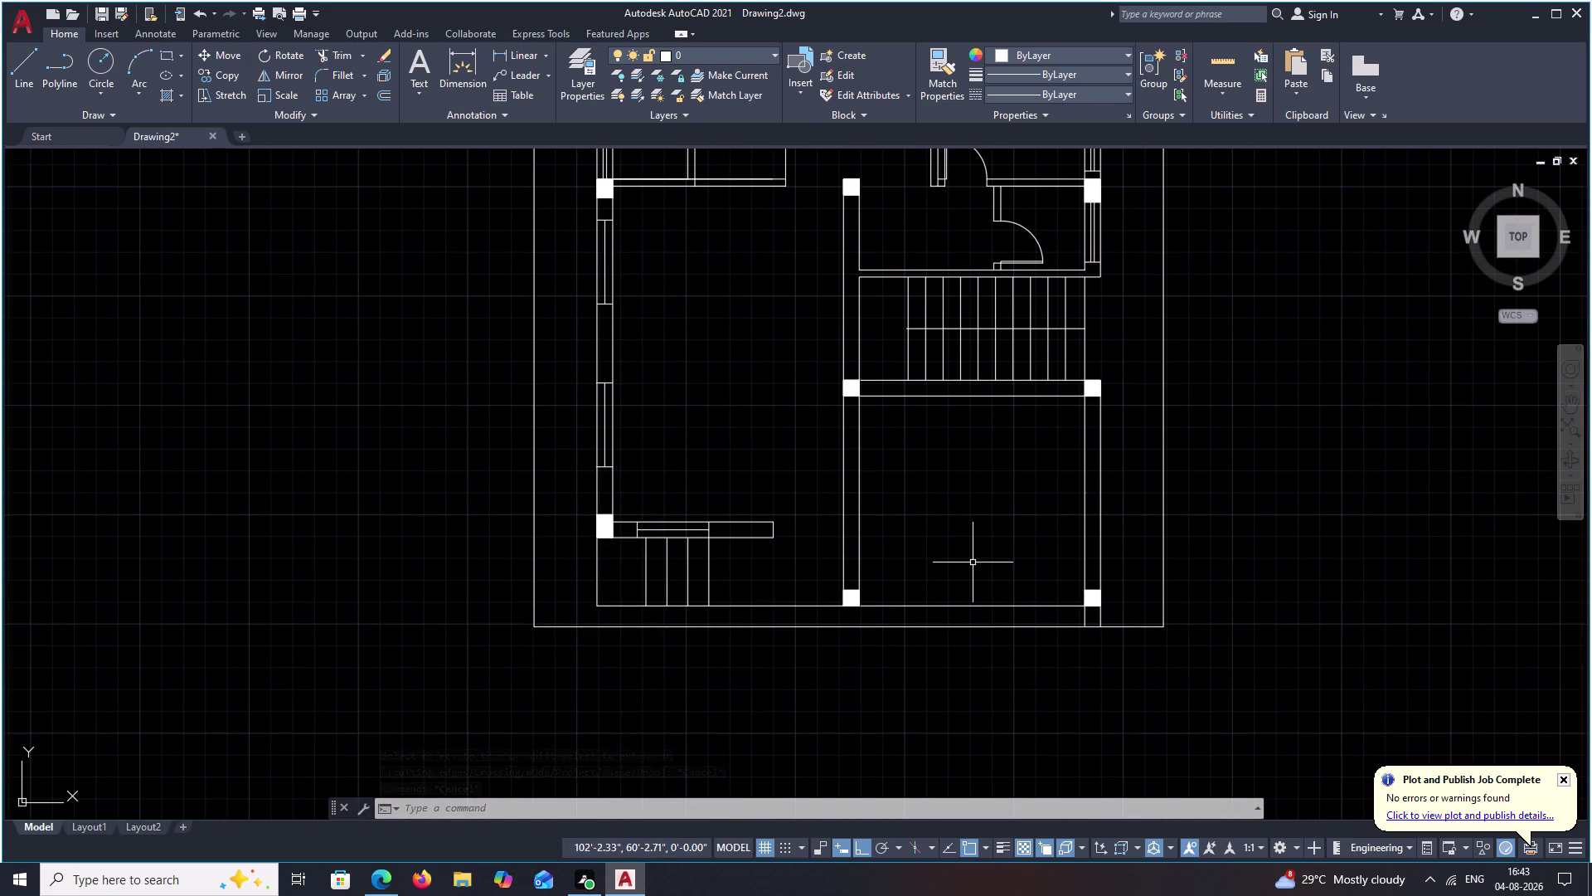
text(O)
key(space)
key(2)
key(space)
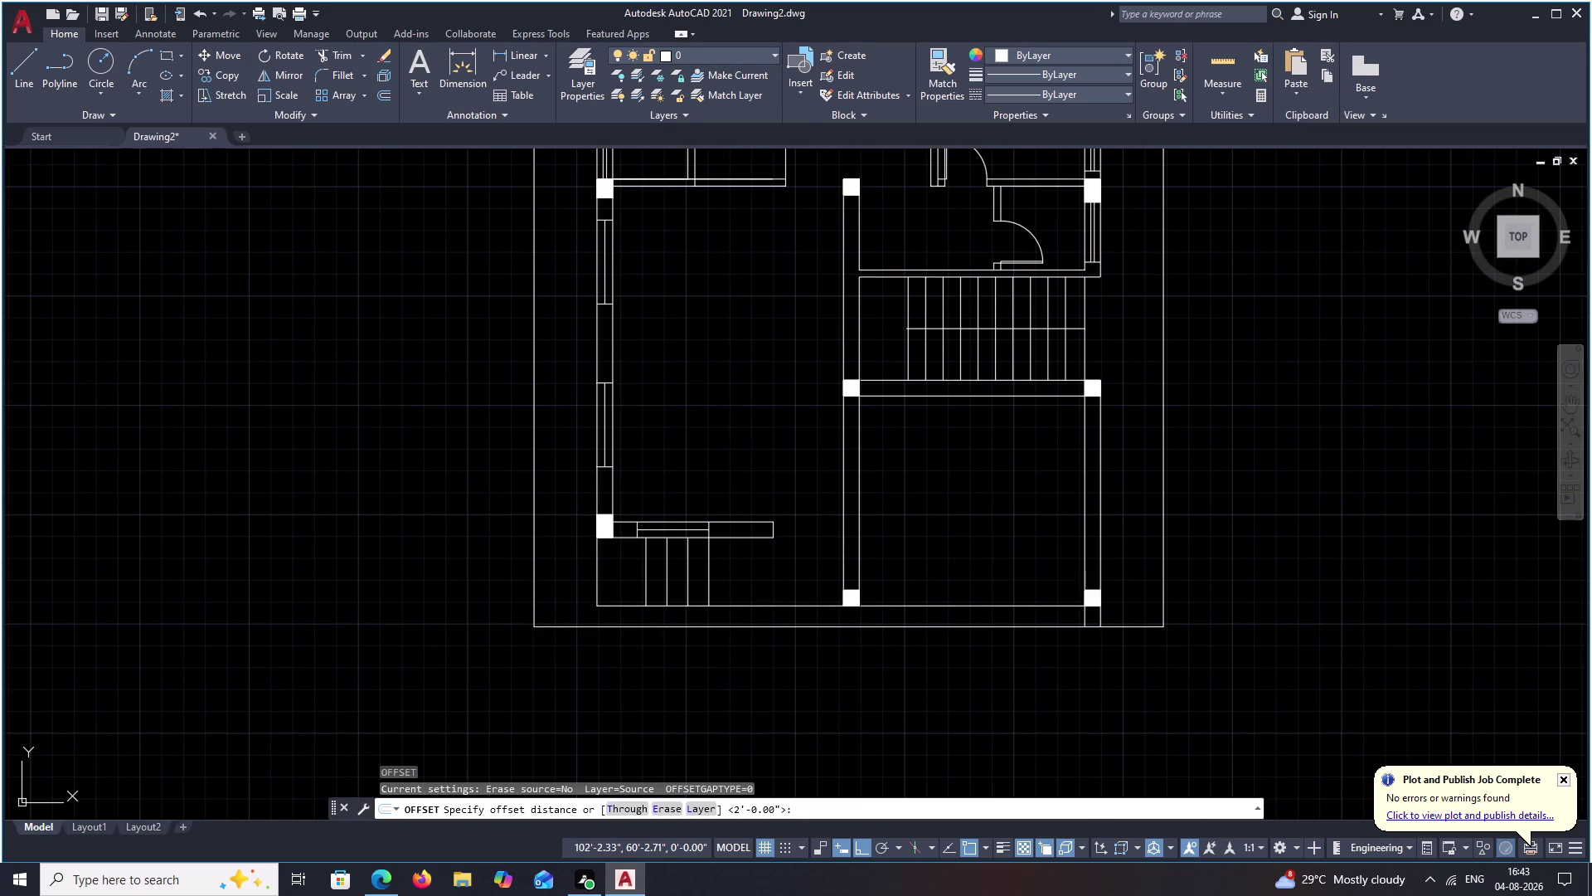
click(975, 607)
click(975, 567)
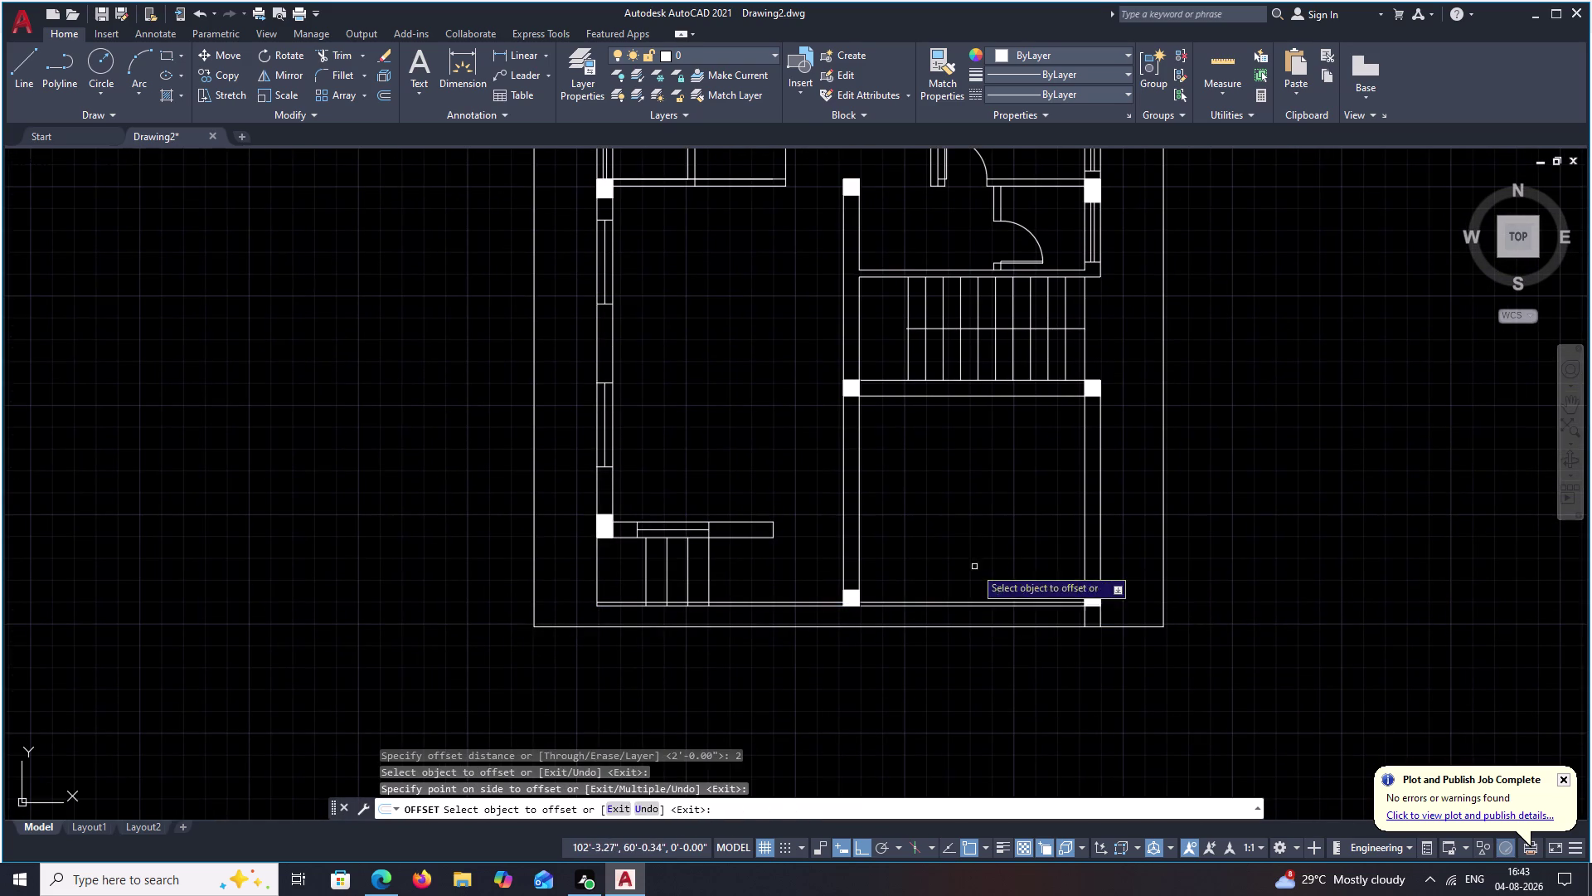
key(Escape)
text(T)
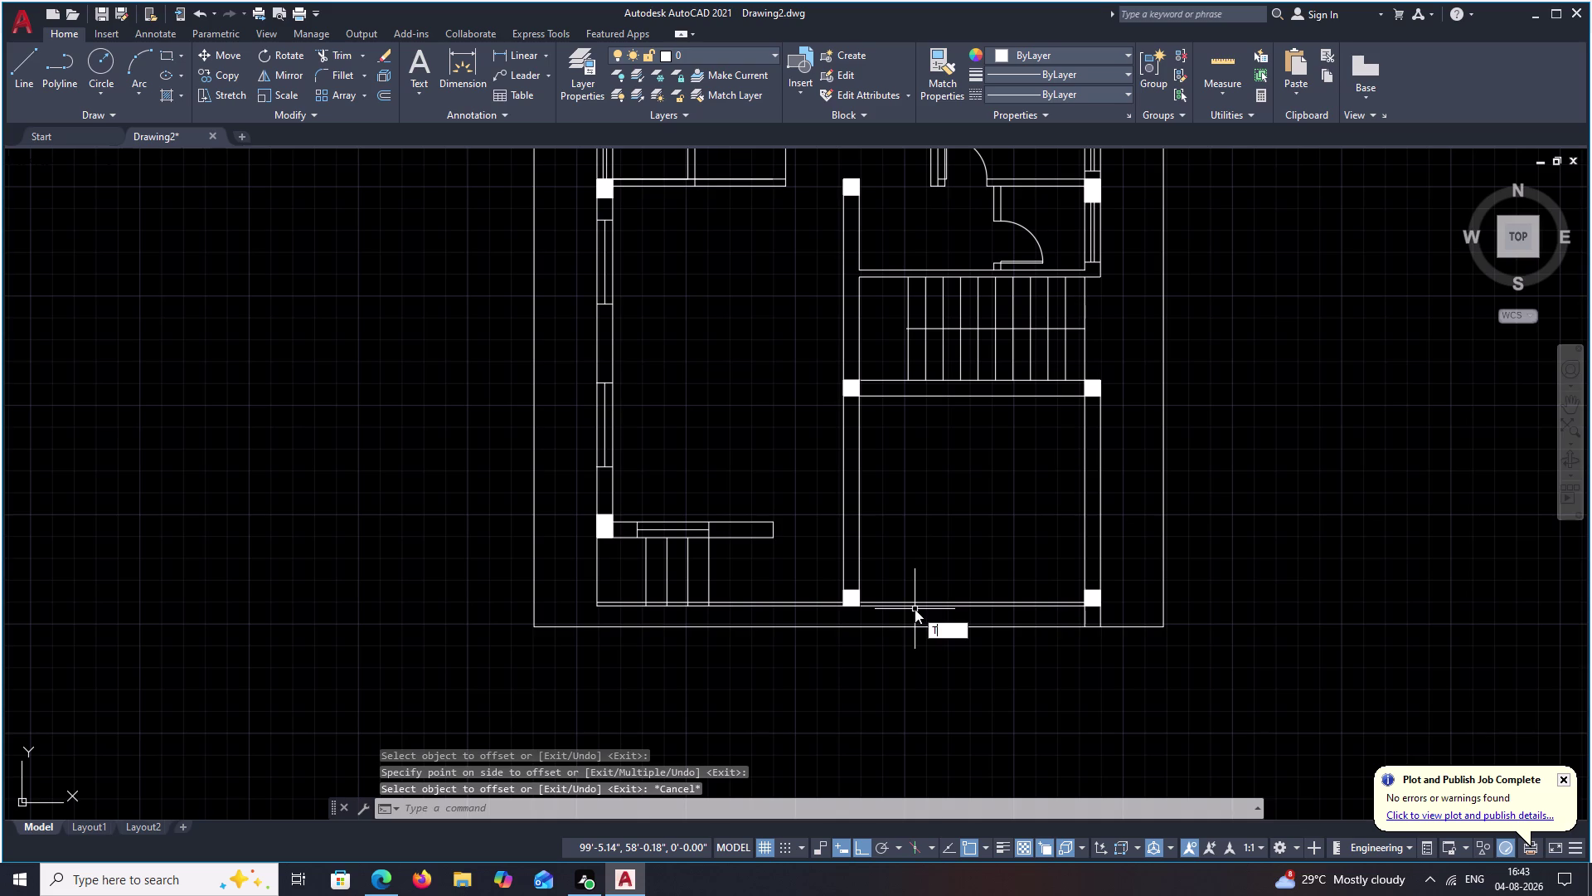
text(R)
key(space)
scroll(up, 3)
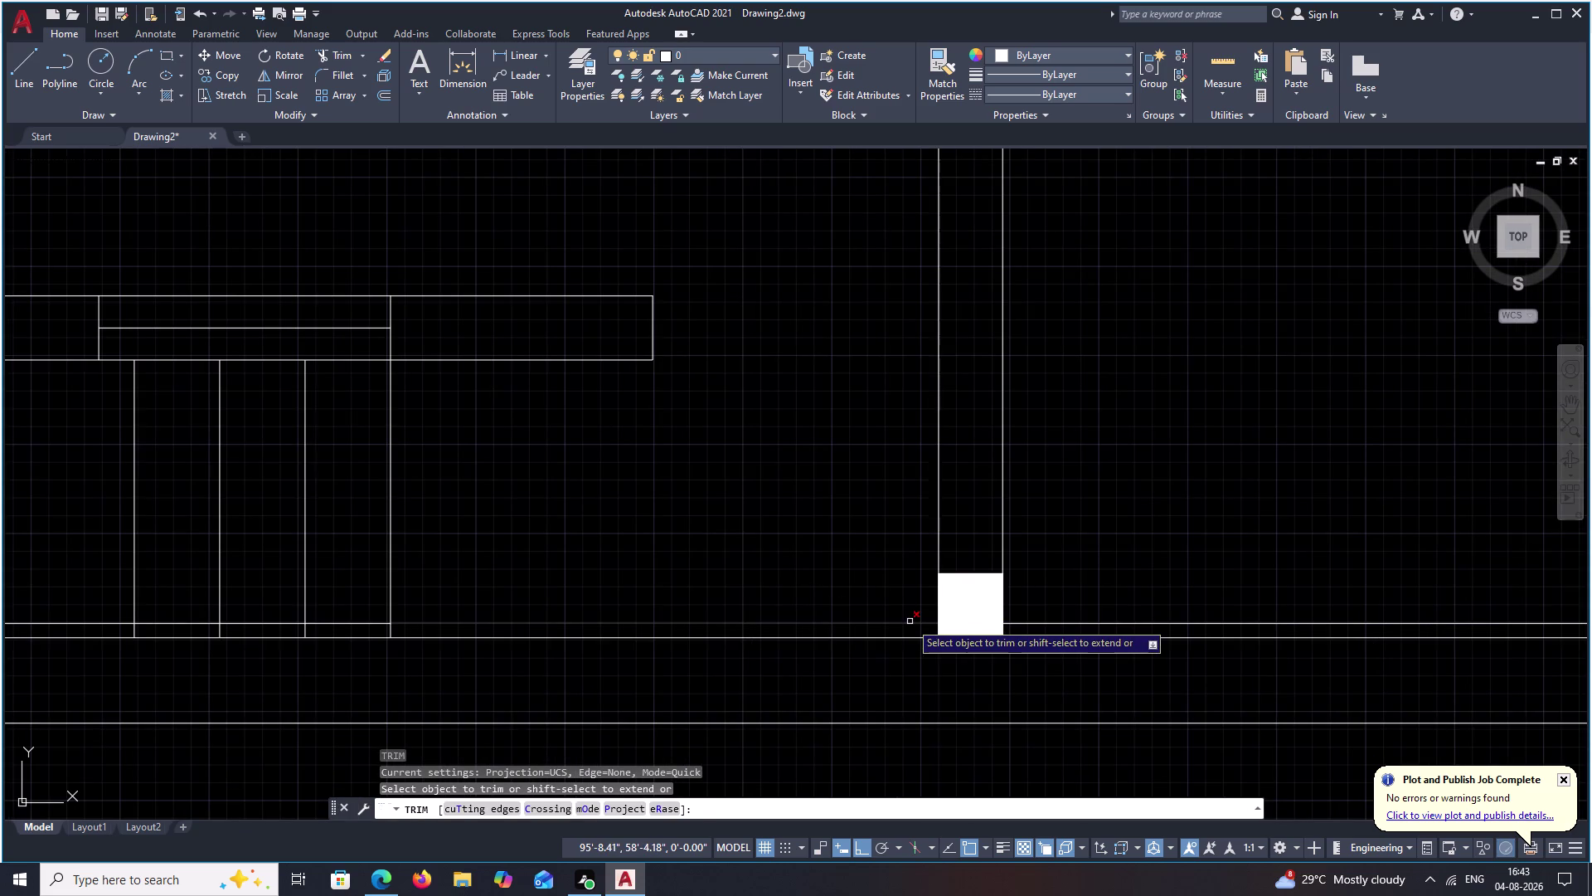
click(910, 621)
middle_drag(502, 568, 806, 539)
key(Escape)
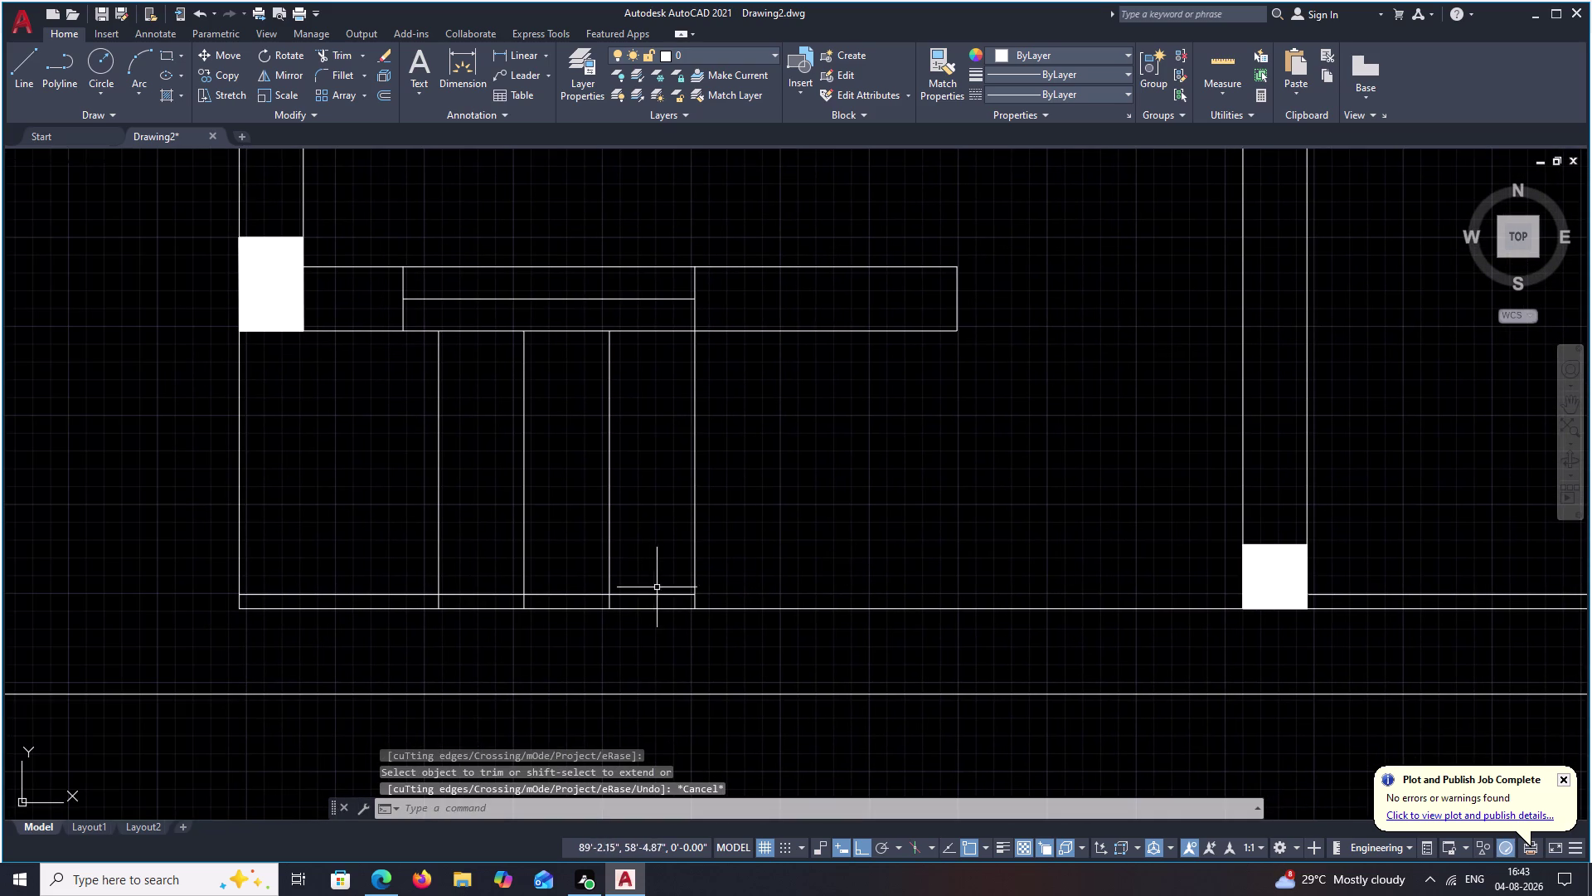
click(659, 593)
key(e)
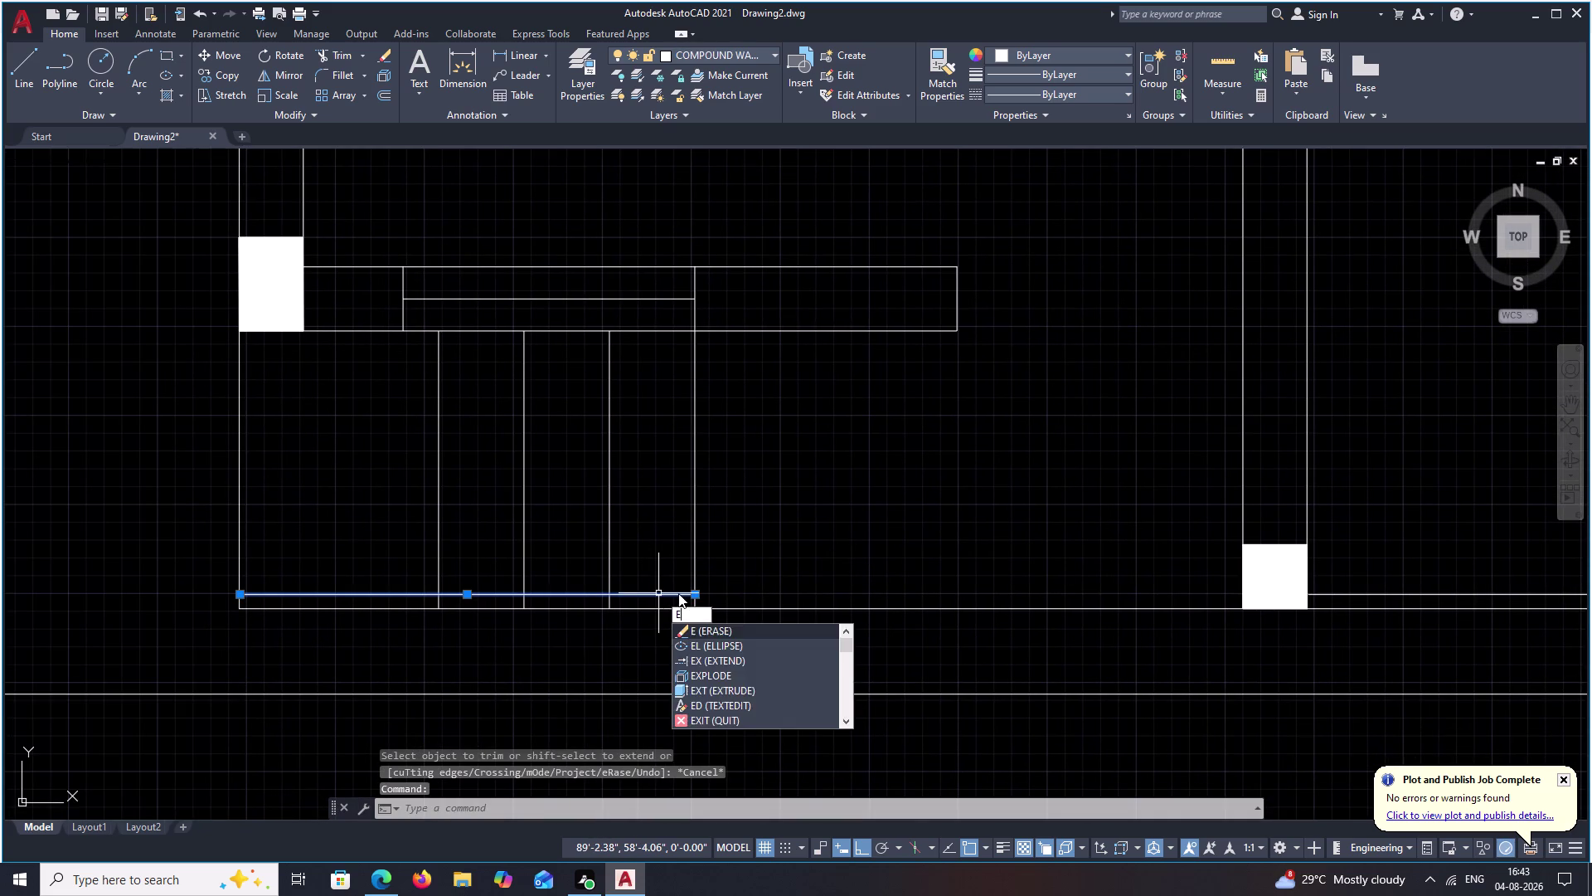
key(space)
scroll(down, 3)
middle_drag(804, 563, 700, 588)
middle_click(929, 558)
middle_drag(929, 558, 900, 603)
scroll(down, 3)
middle_drag(883, 593, 858, 511)
scroll(up, 3)
middle_drag(853, 570, 853, 580)
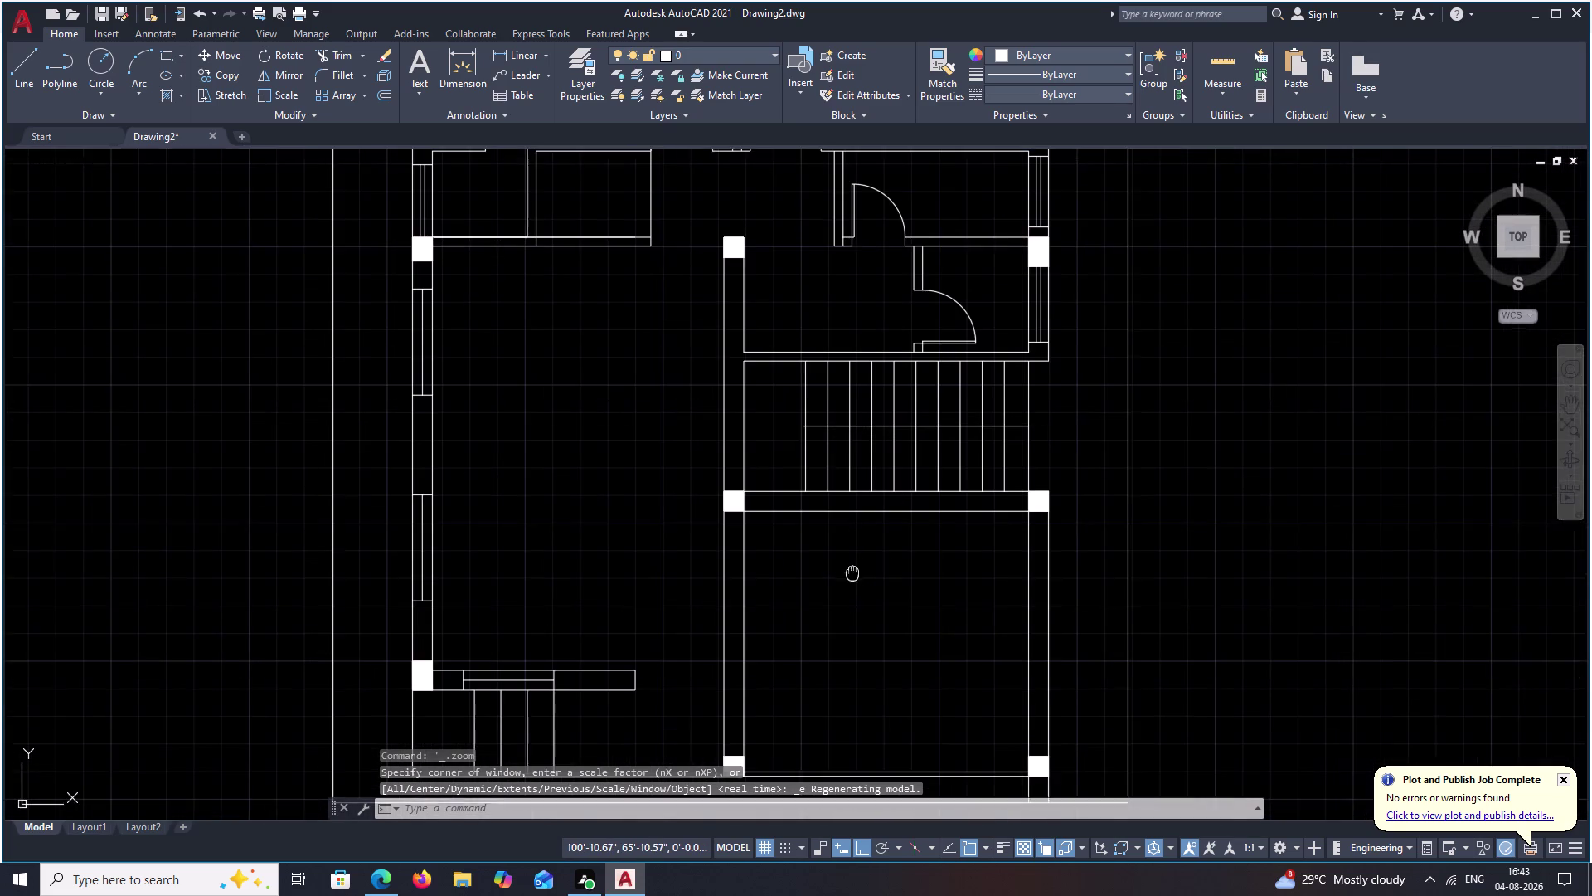
middle_drag(853, 580, 869, 592)
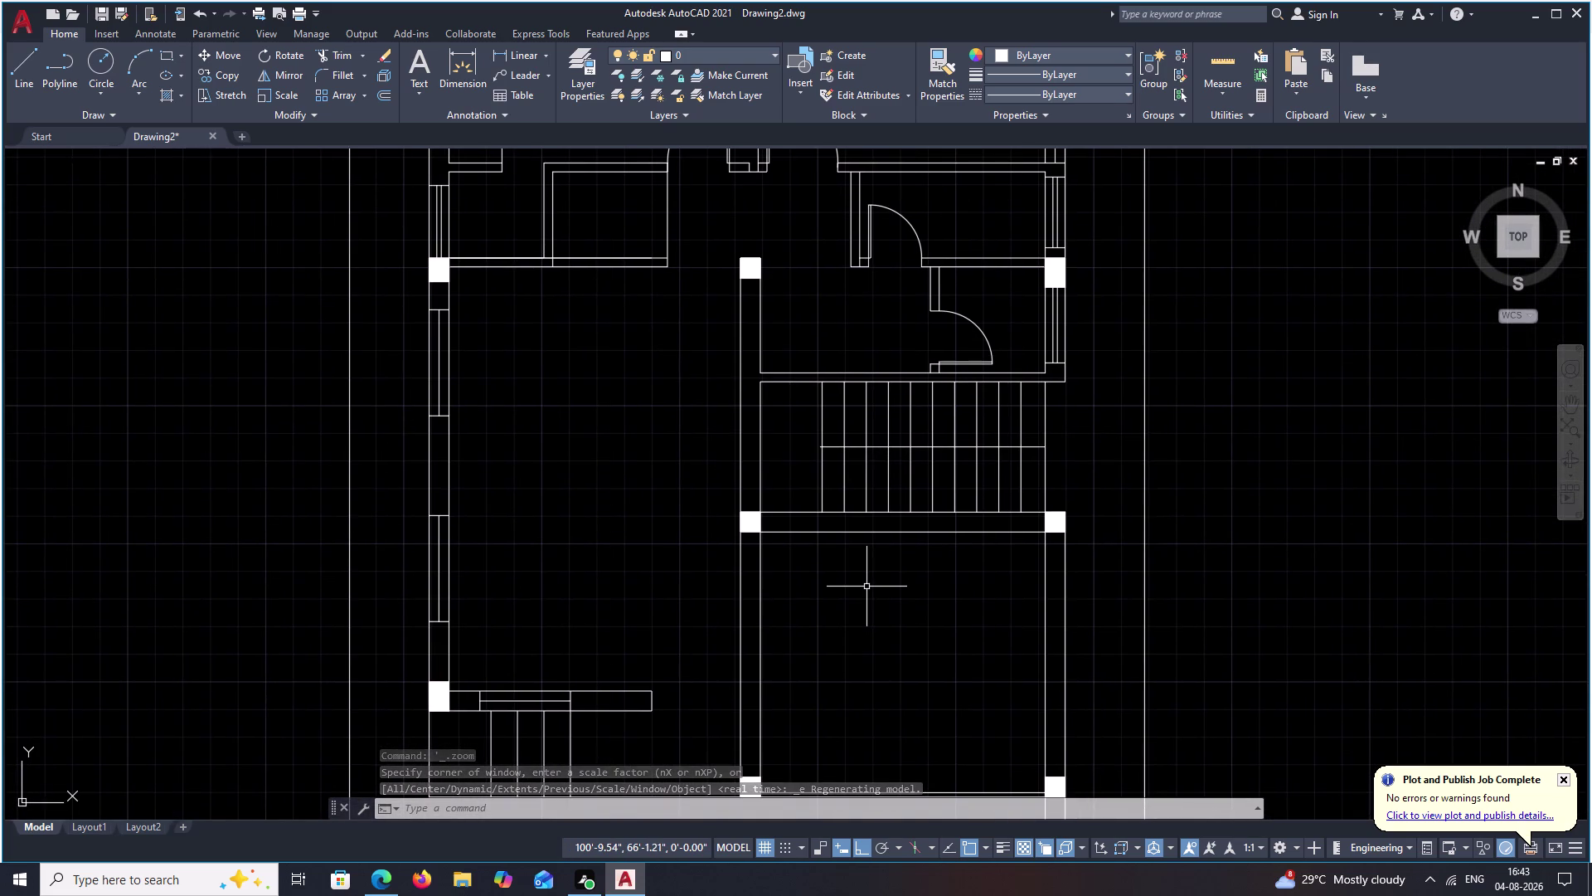
key(l)
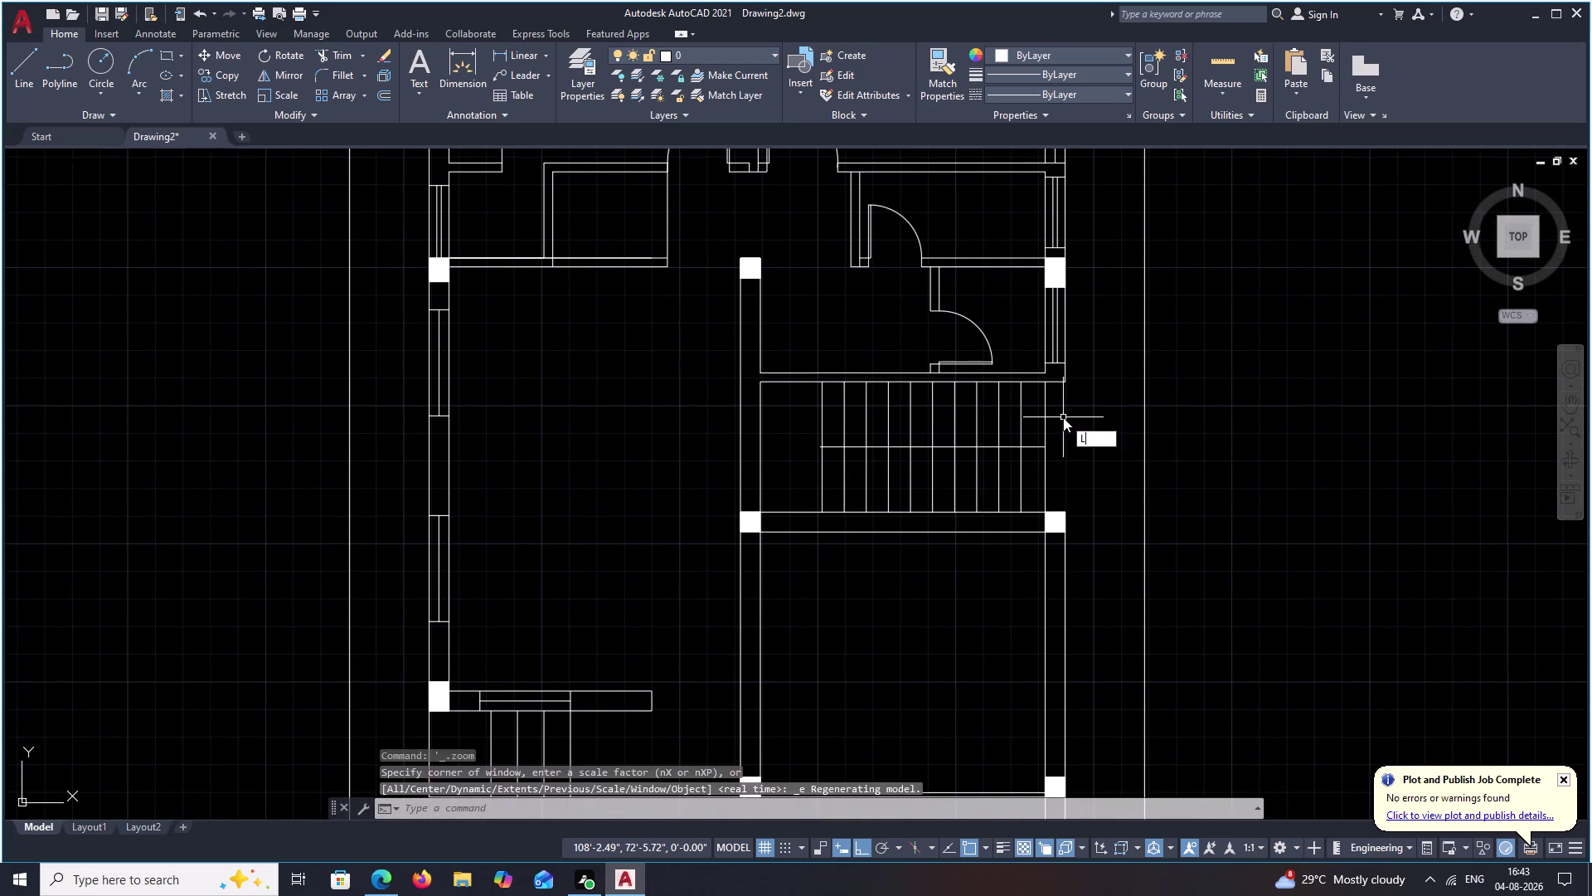
Draw the arrow shaft across the stair treads, starting from an M2P midpoint.
key(space)
text(M)
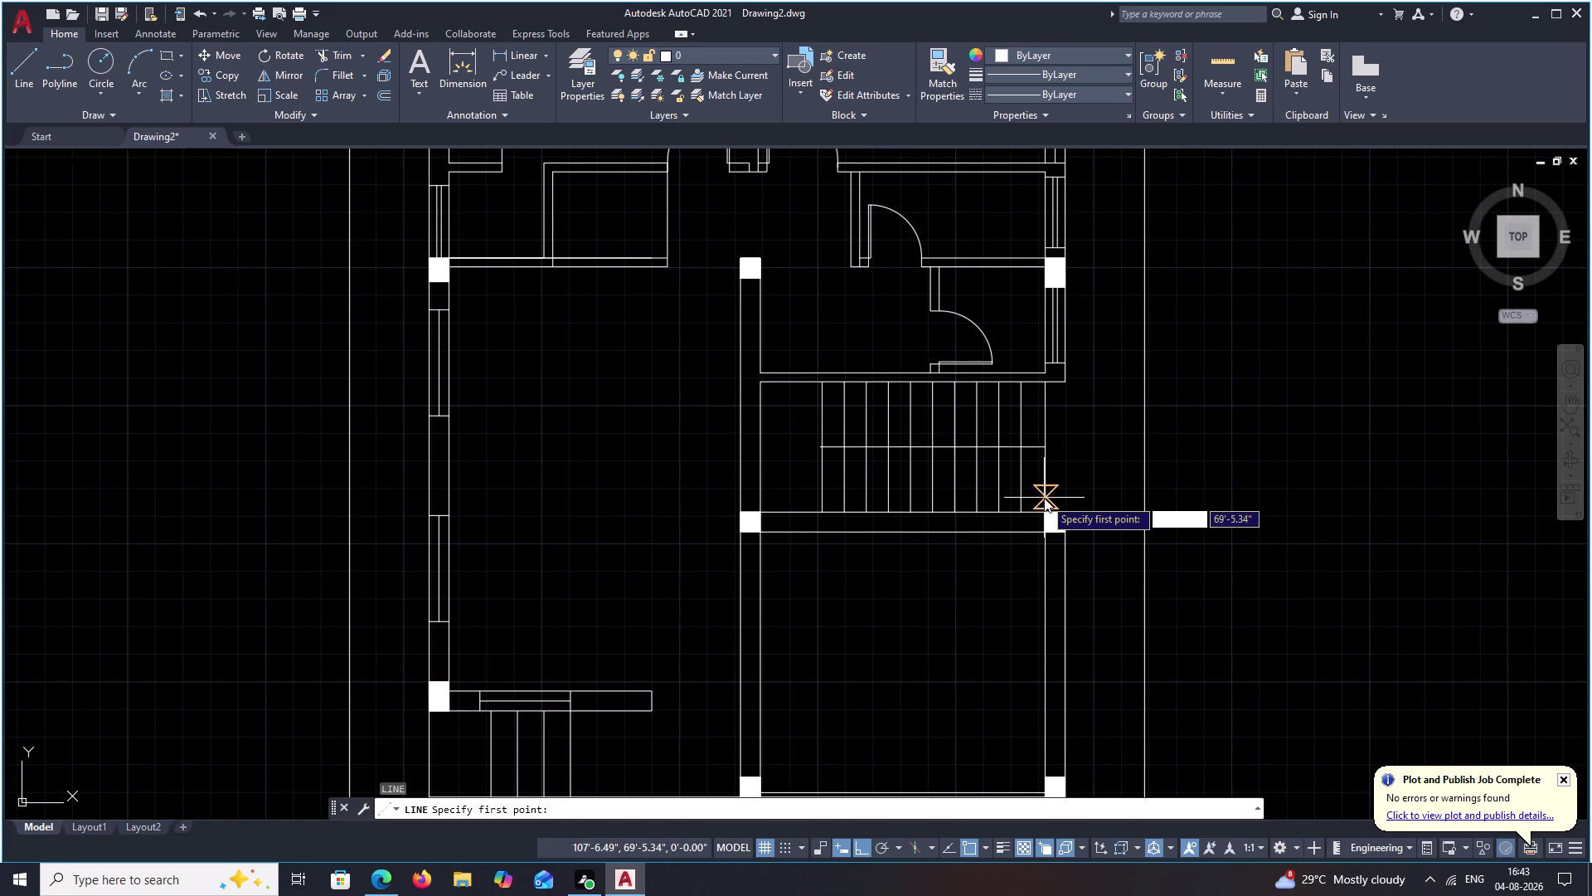
text(2P)
key(space)
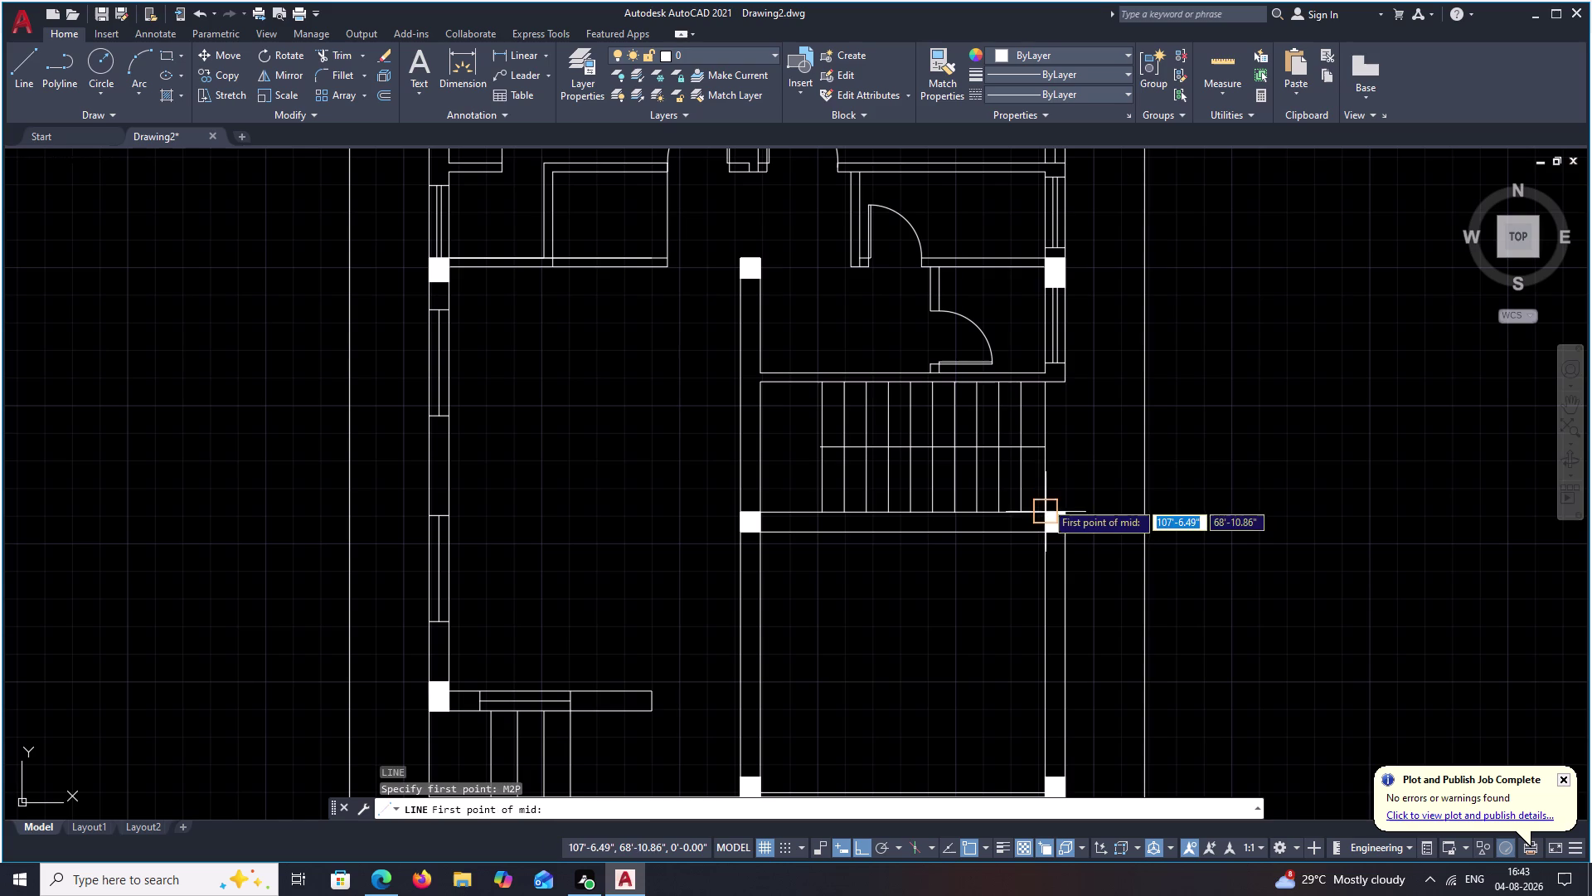
scroll(up, 3)
click(1033, 554)
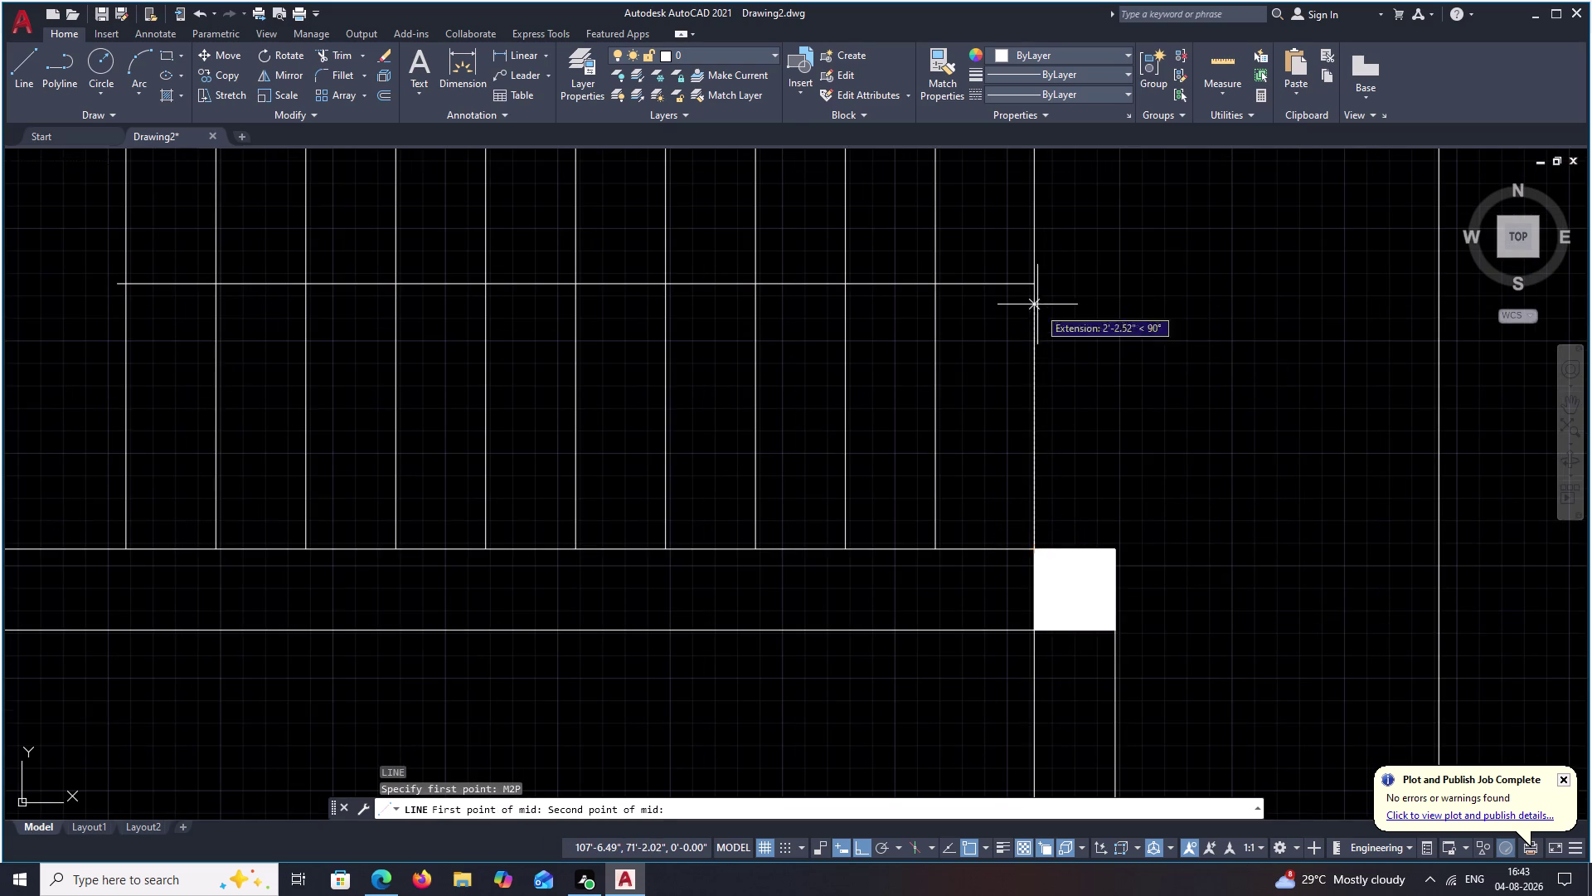
click(1034, 289)
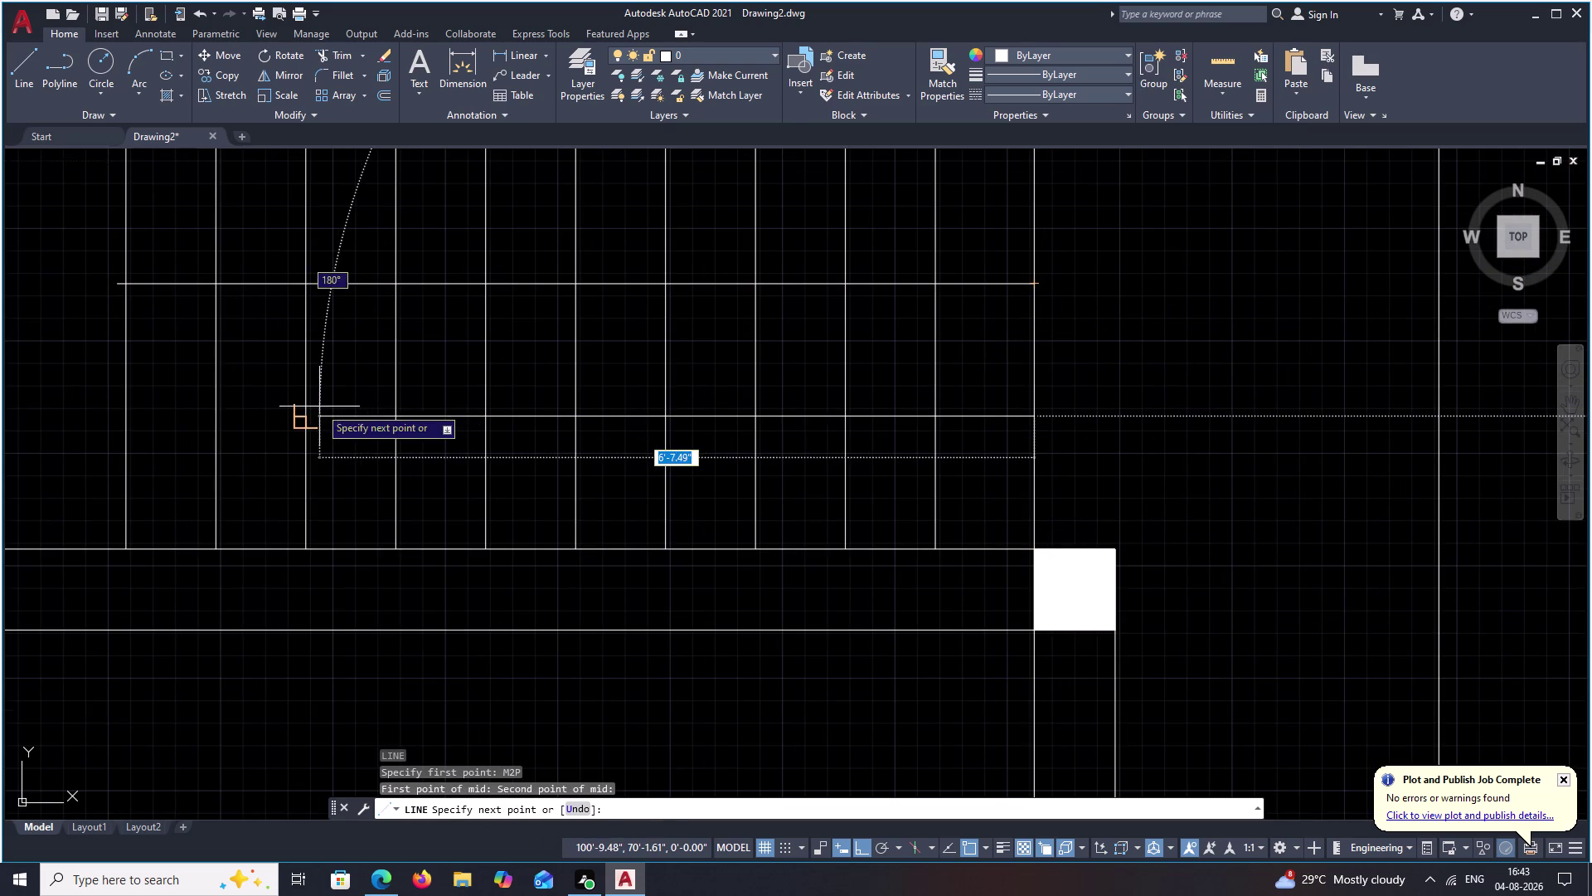
click(389, 416)
key(Escape)
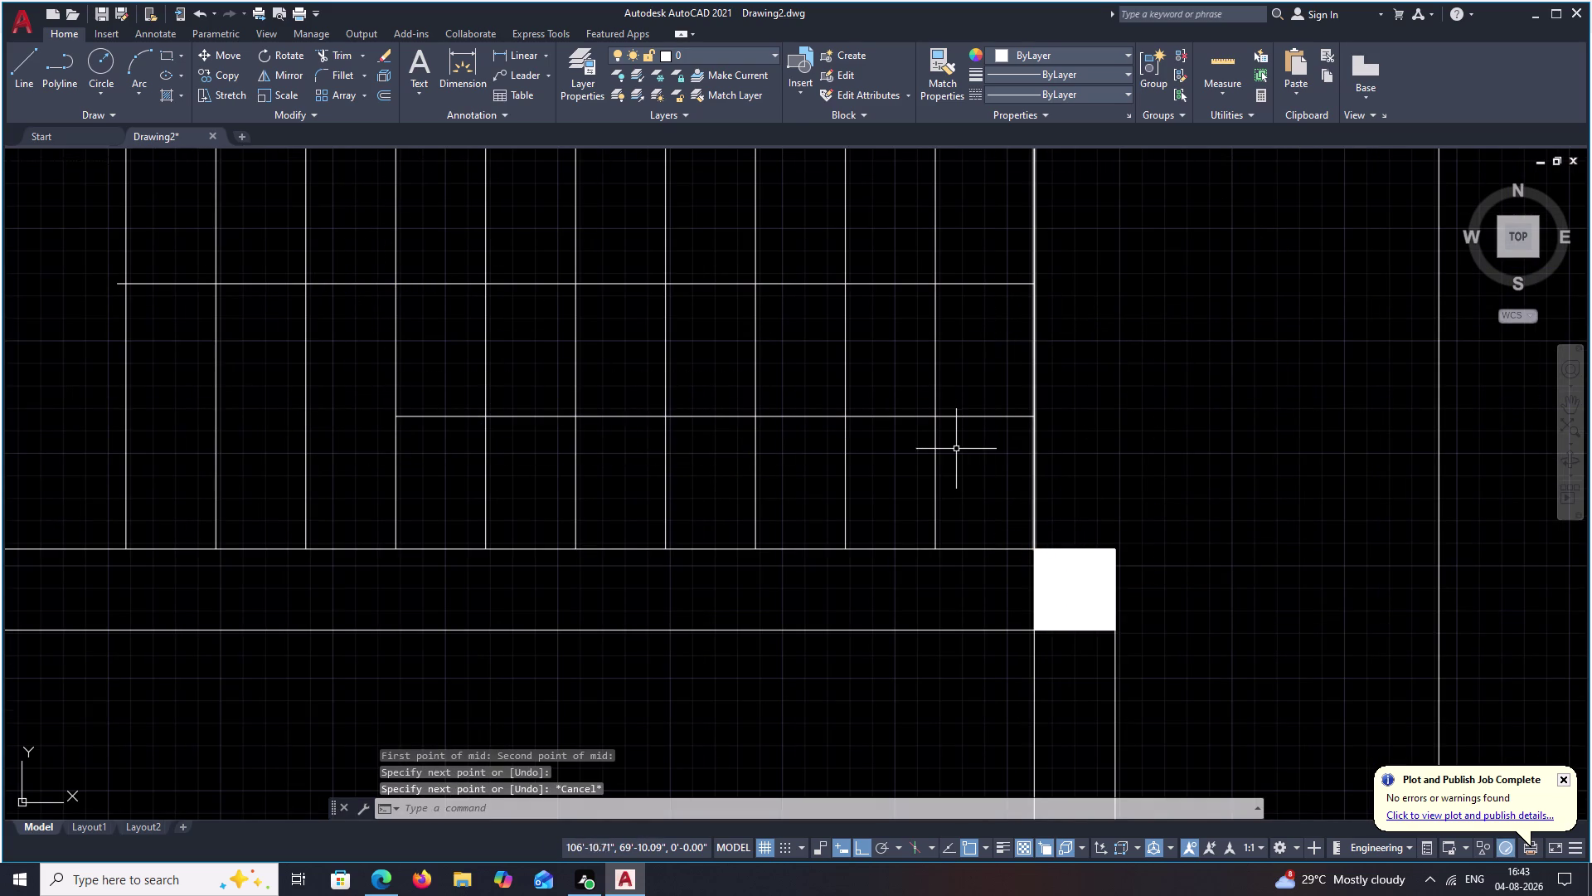
Draw the upper diagonal arrowhead stroke at the shaft's left end.
text(L)
key(space)
click(394, 413)
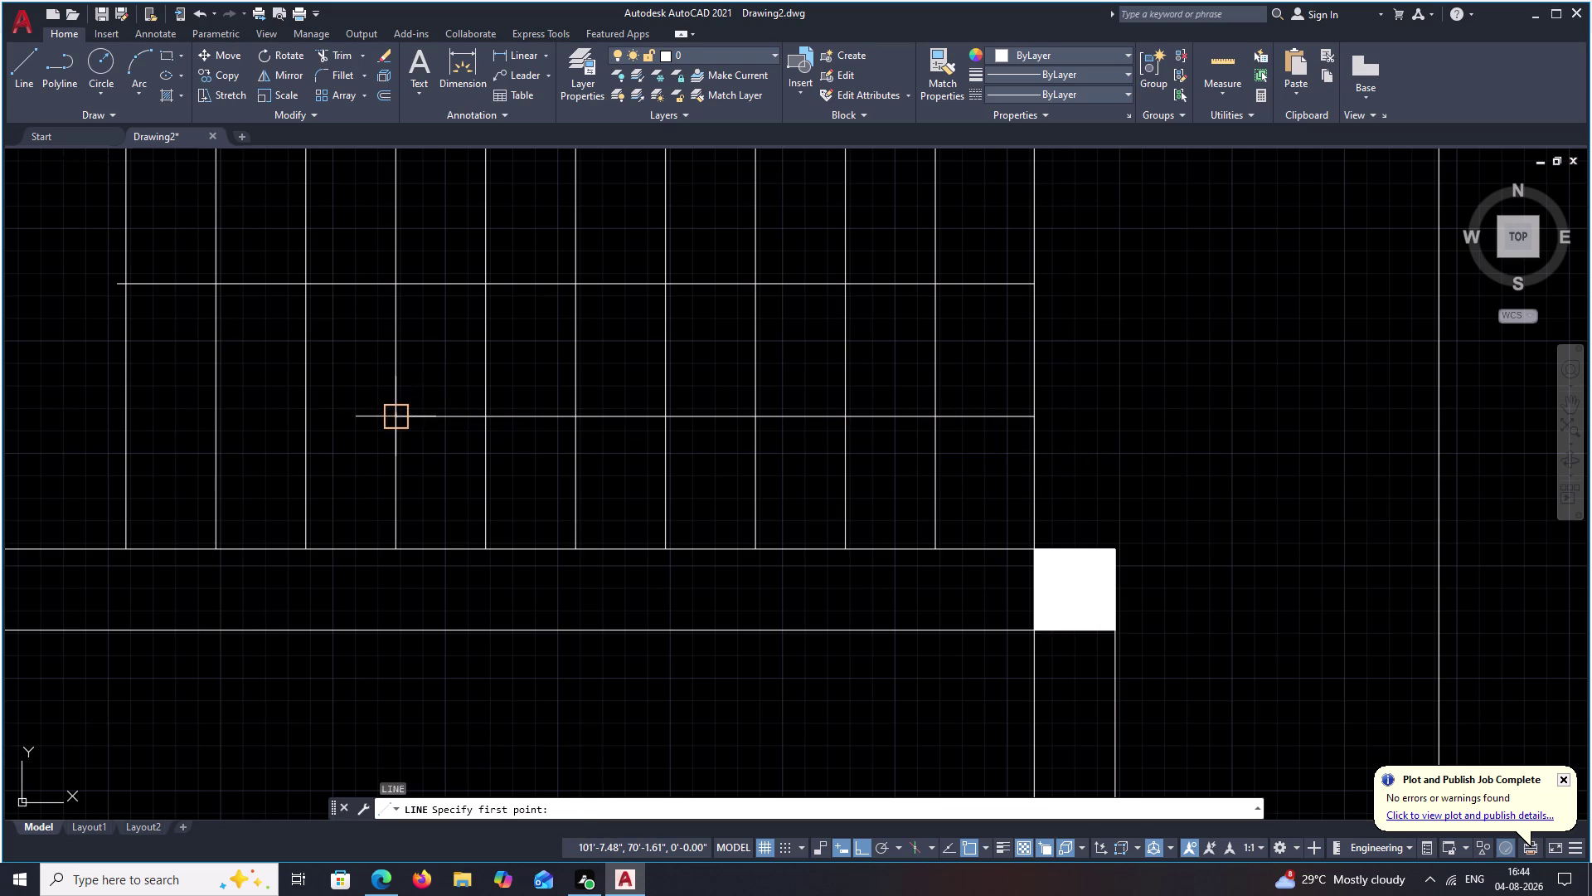
click(486, 357)
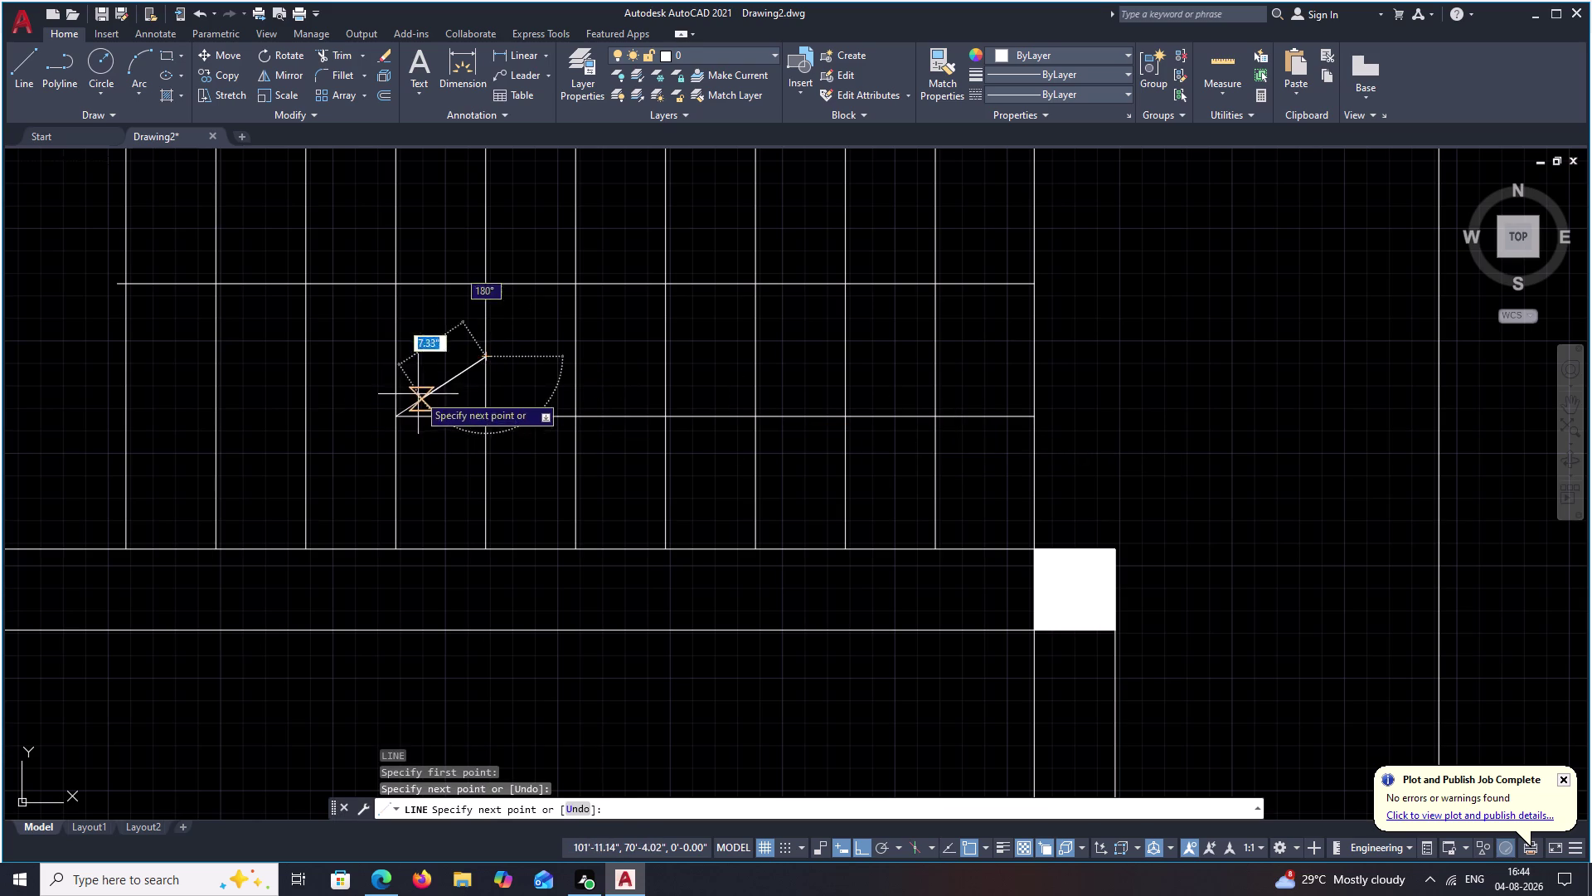
key(space)
click(445, 383)
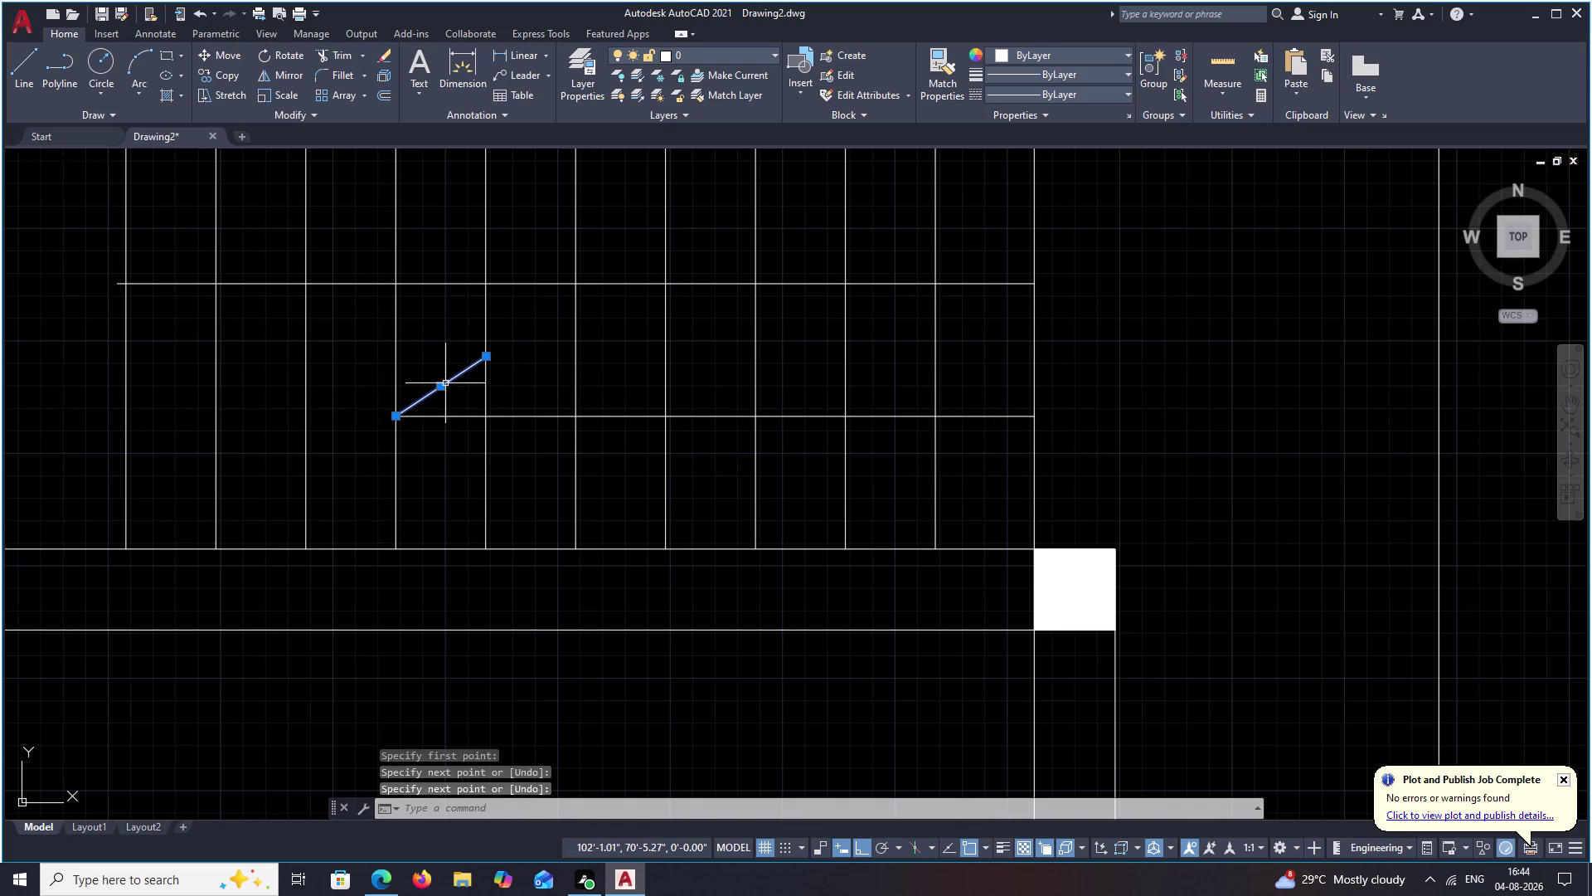
Mirror the arrowhead stroke about the shaft, keeping the original, to complete the arrowhead.
text(MI)
key(space)
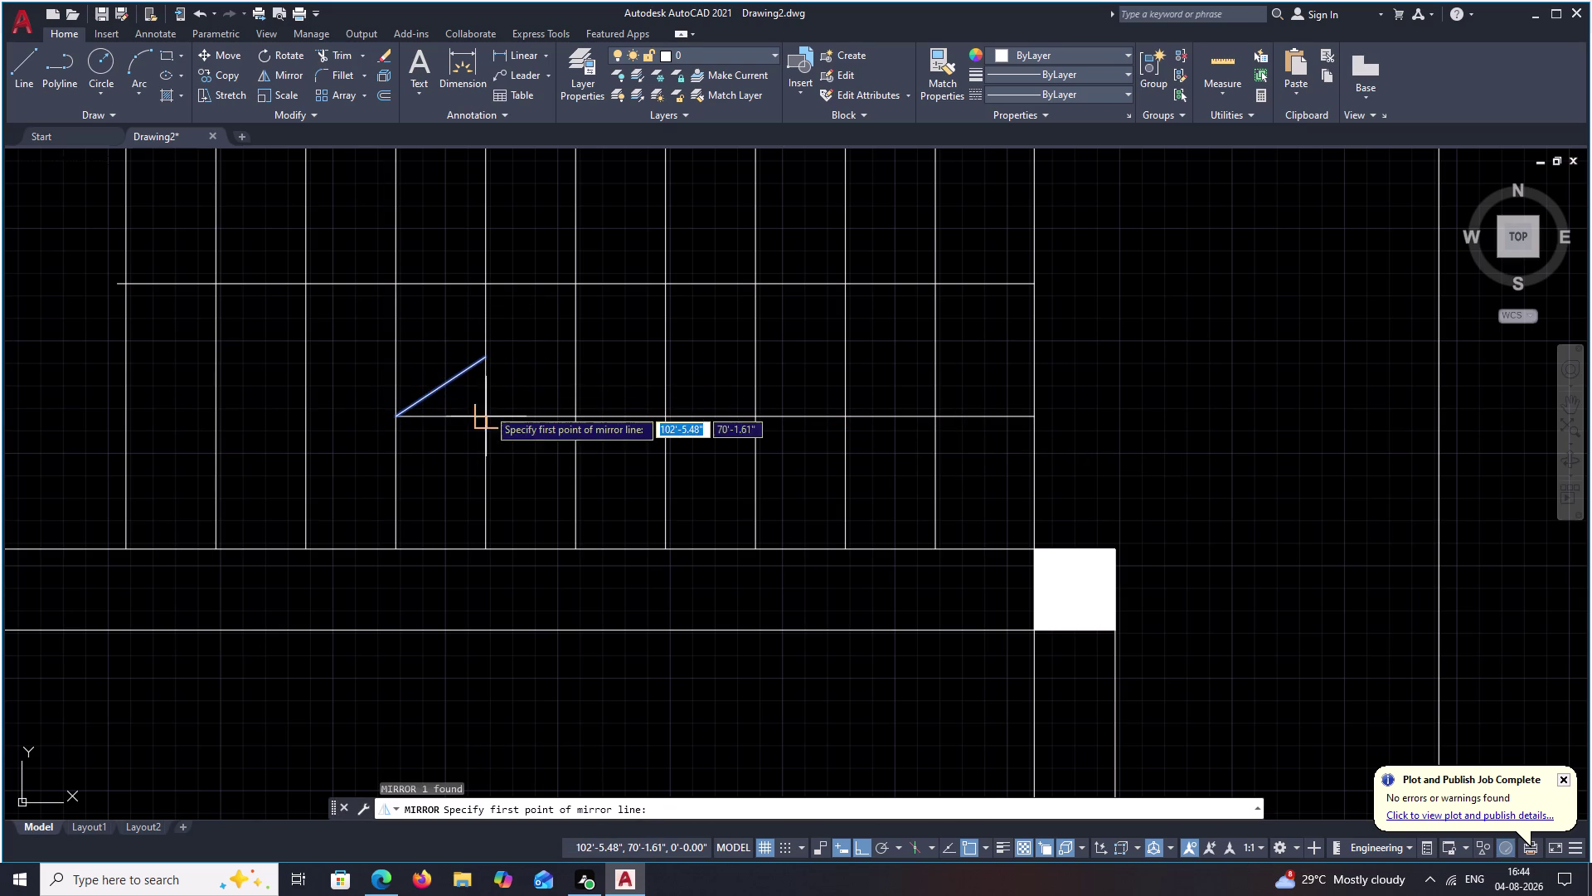
click(486, 421)
click(469, 428)
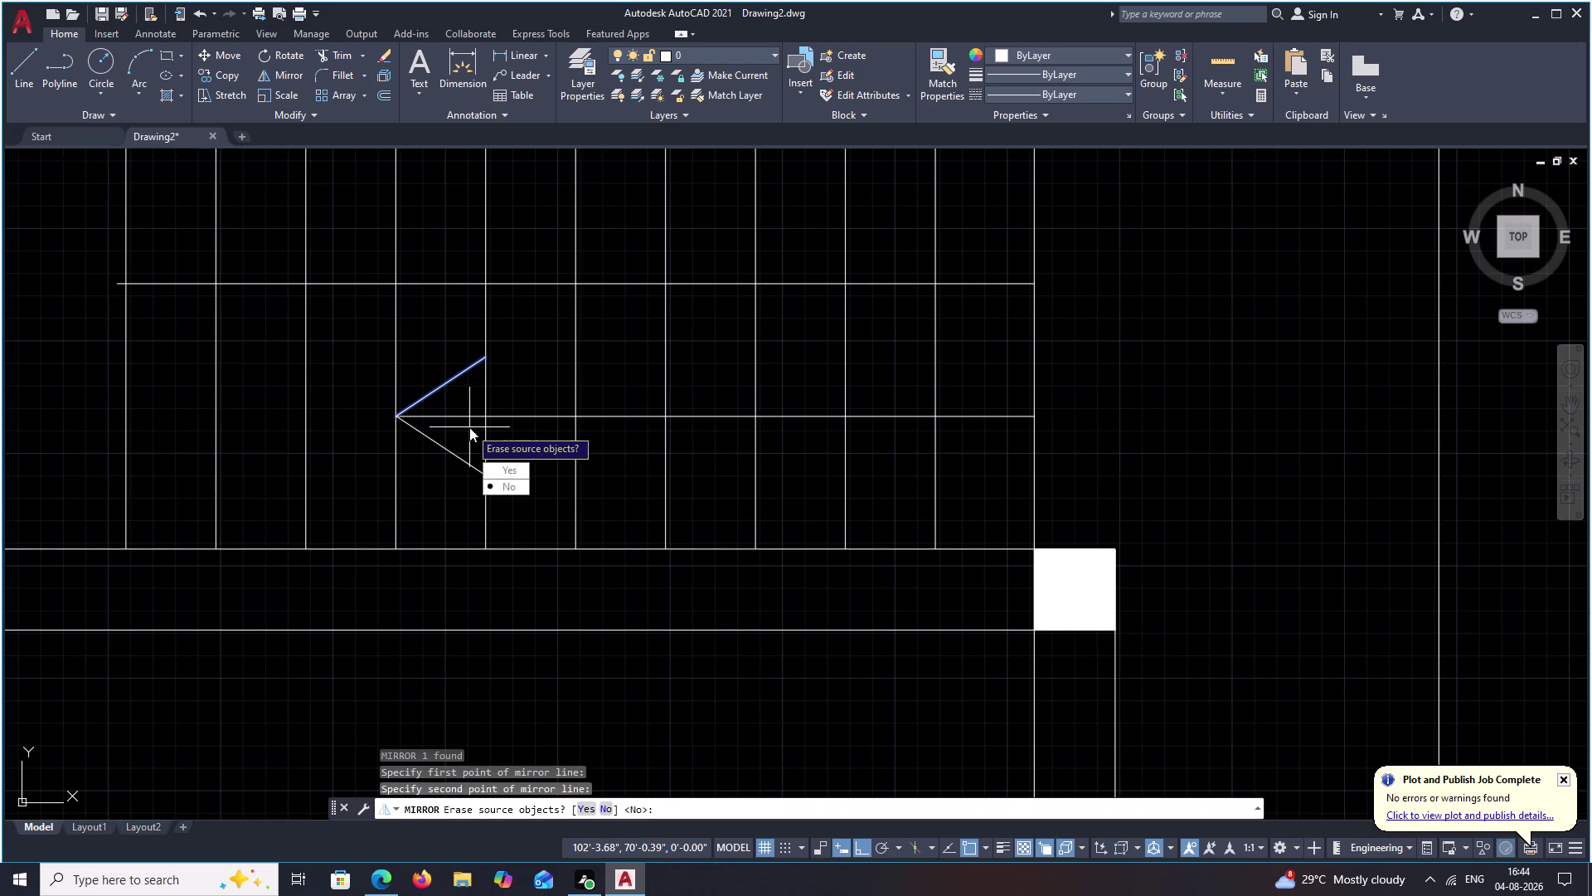
drag(510, 482, 469, 427)
Zoom and pan to review the finished arrow, the stair and the lower room.
scroll(down, 3)
middle_drag(593, 447, 596, 443)
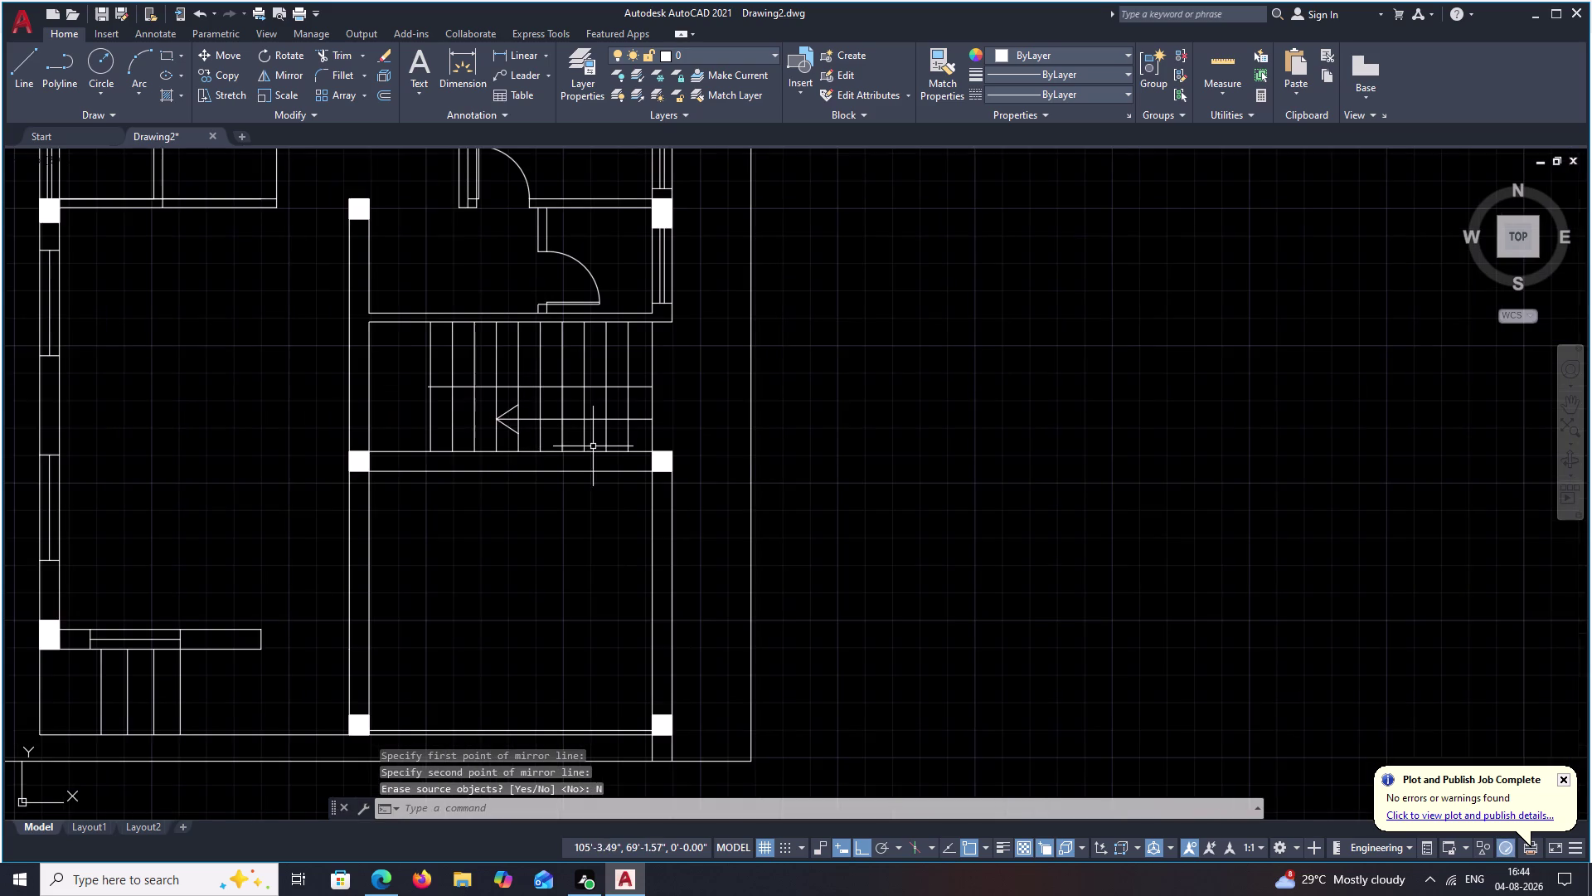
middle_drag(595, 443, 618, 407)
key(Escape)
scroll(down, 3)
middle_drag(625, 421, 698, 447)
scroll(up, 3)
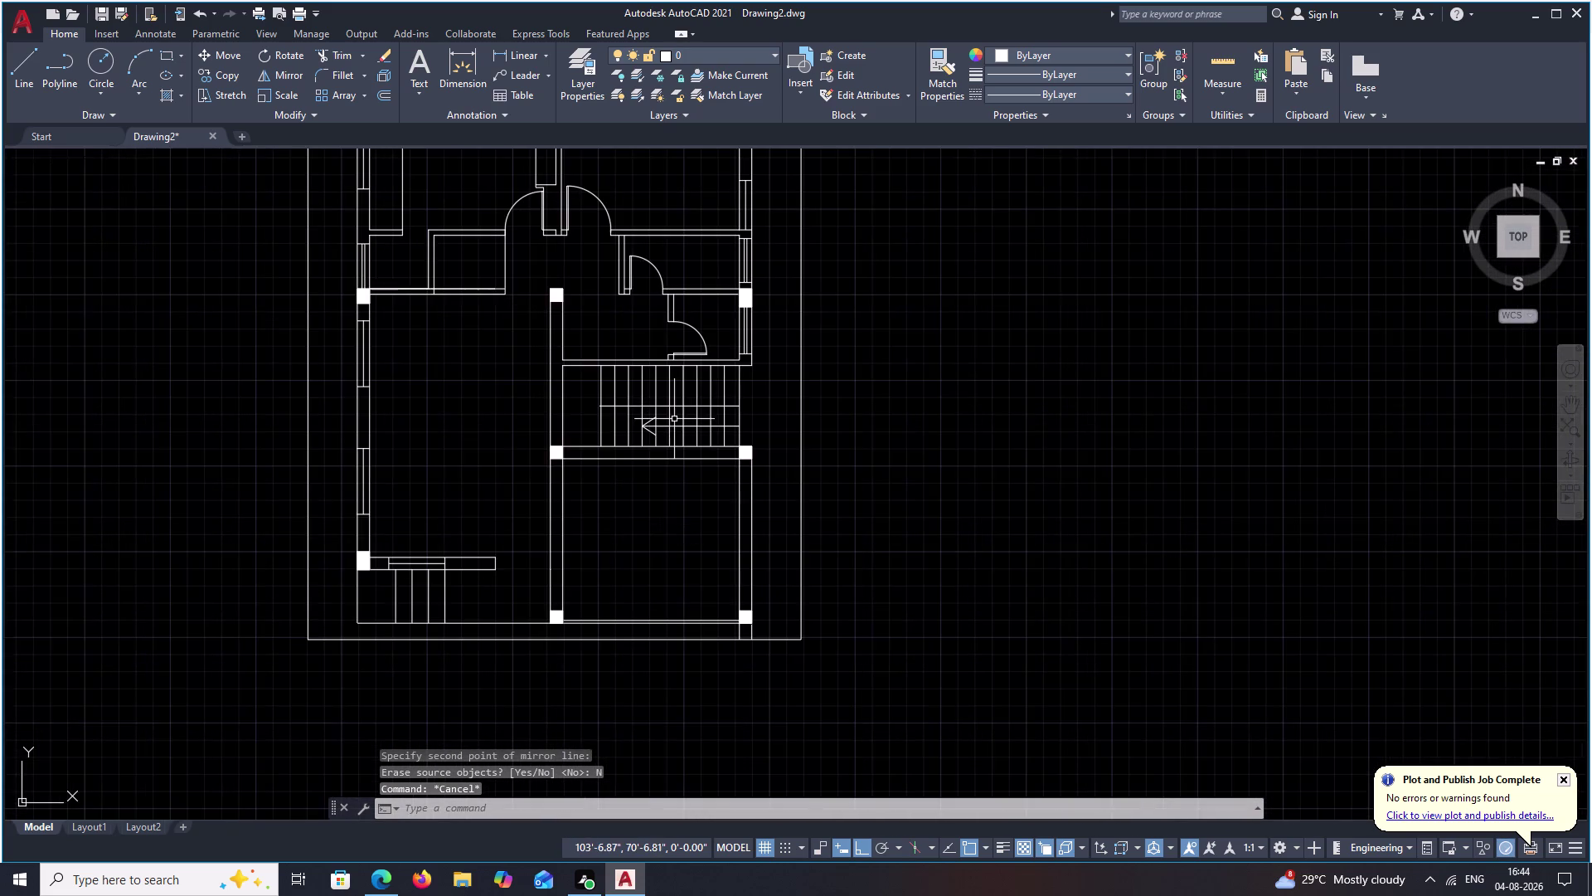
scroll(up, 3)
middle_drag(680, 422, 1078, 427)
scroll(up, 3)
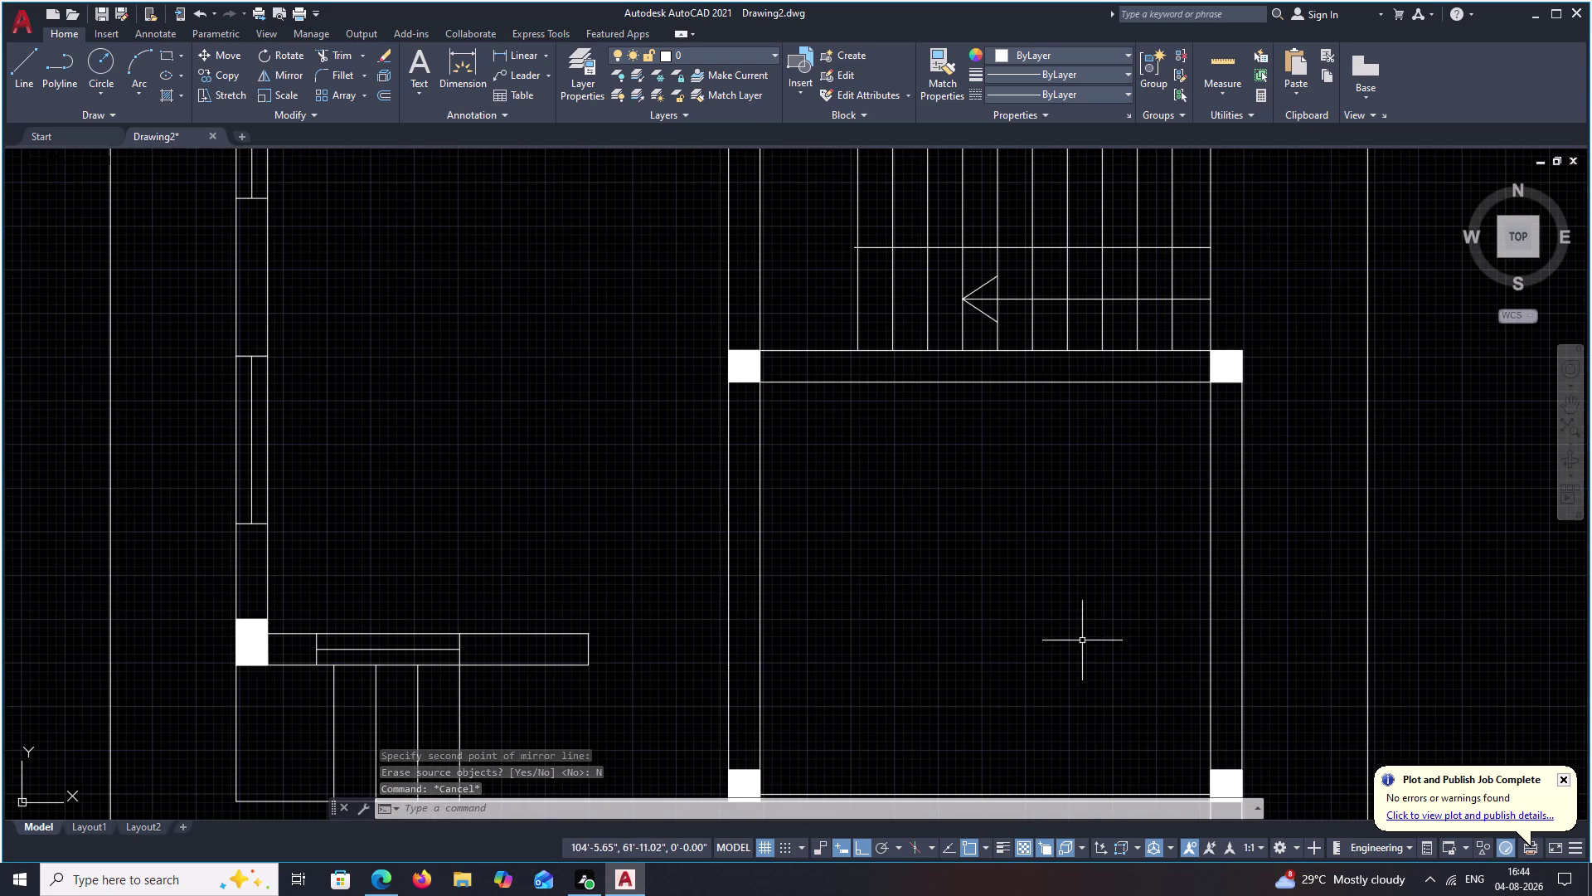